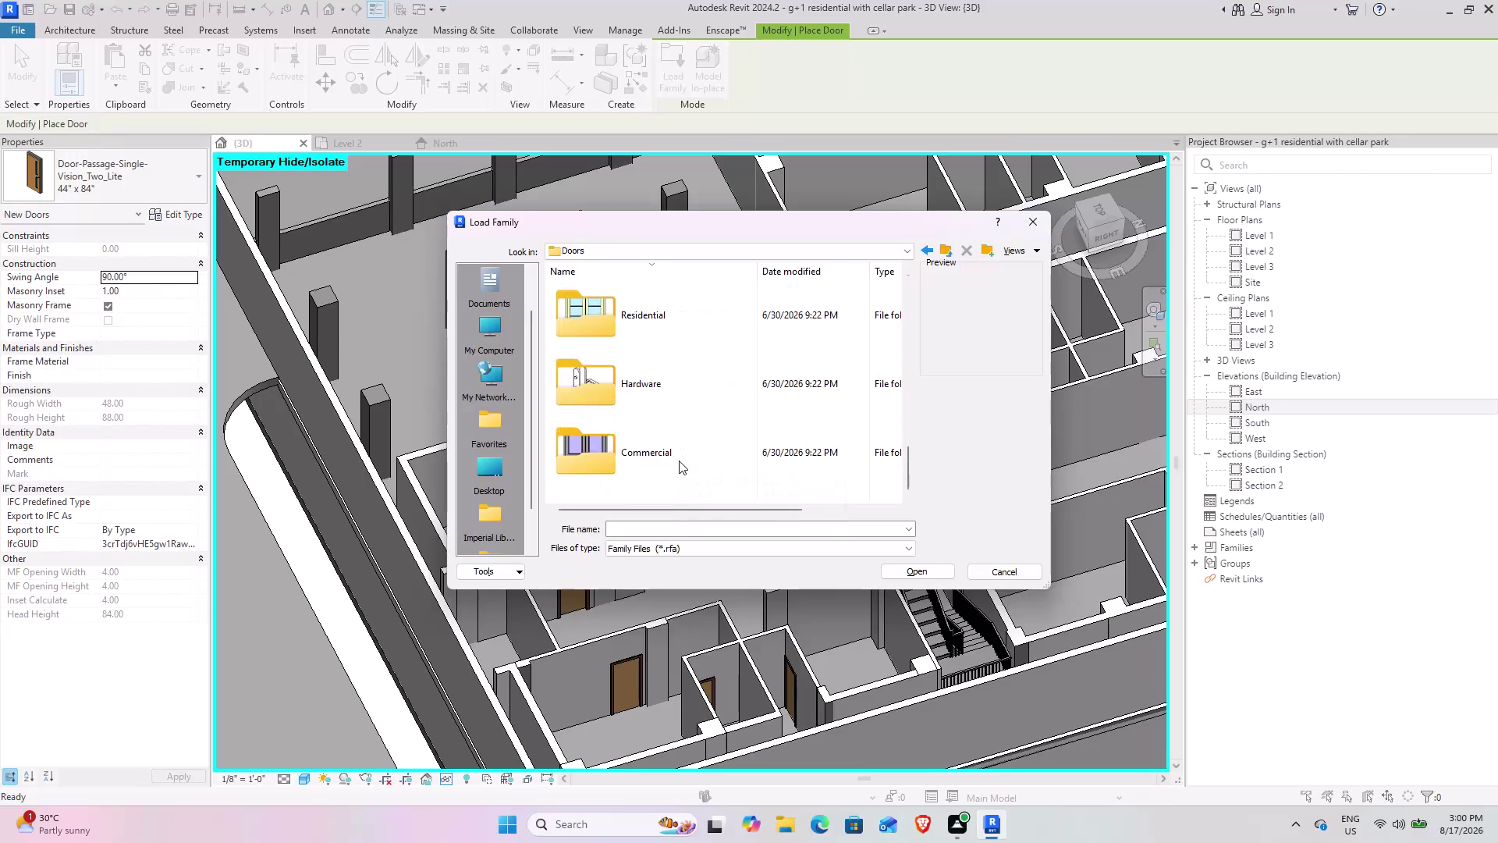
Load Door-Exterior-Single-Entry-Half Flat Glass-Wood_Clad.rfa from the Doors > Residential folder.
scroll(down, 3)
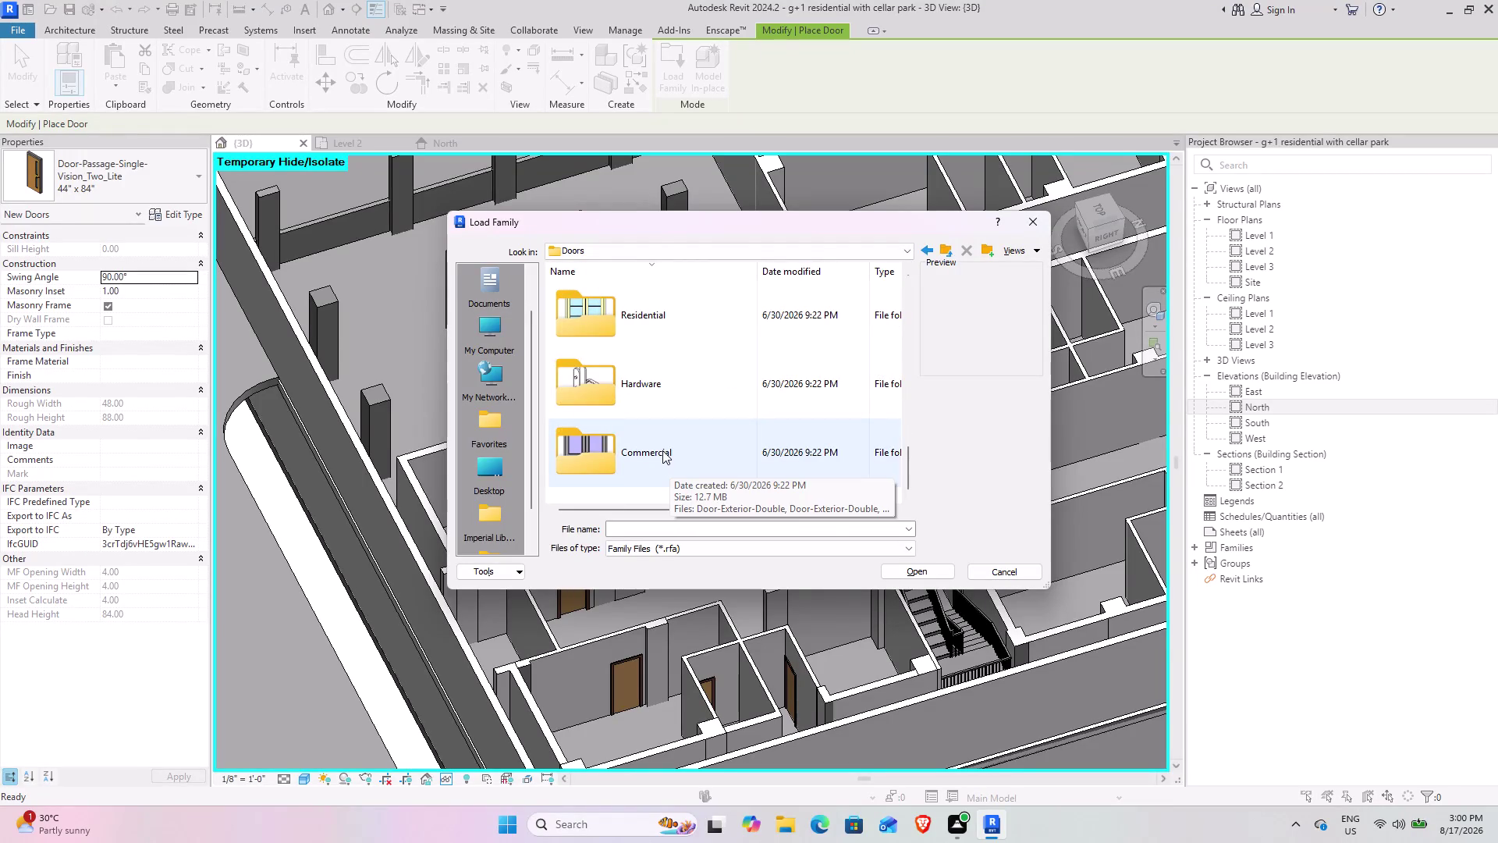
double_click(659, 287)
scroll(up, 3)
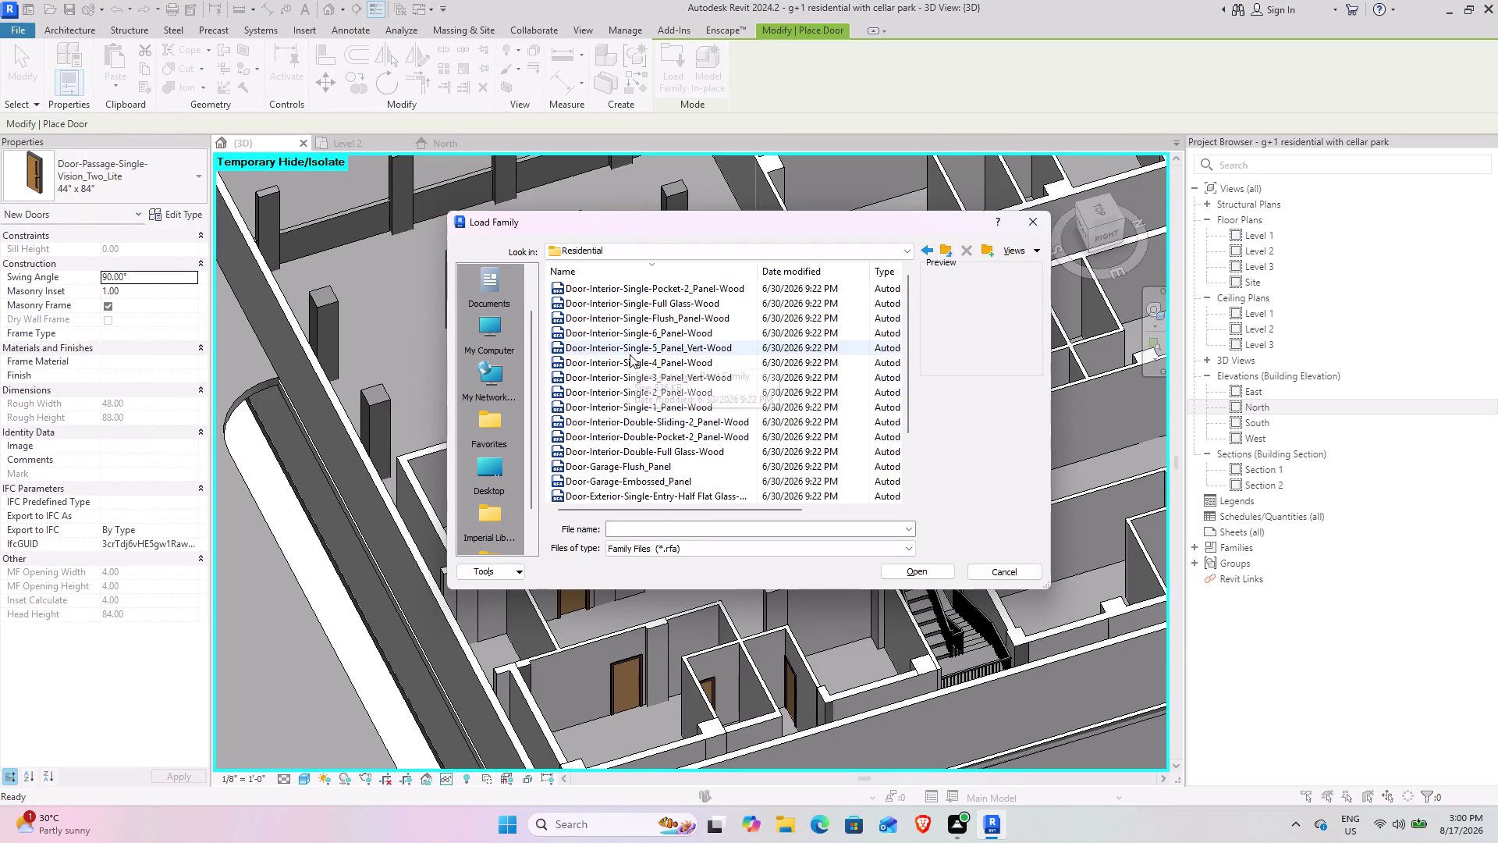
scroll(up, 3)
scroll(up, 3)
scroll(up, 3)
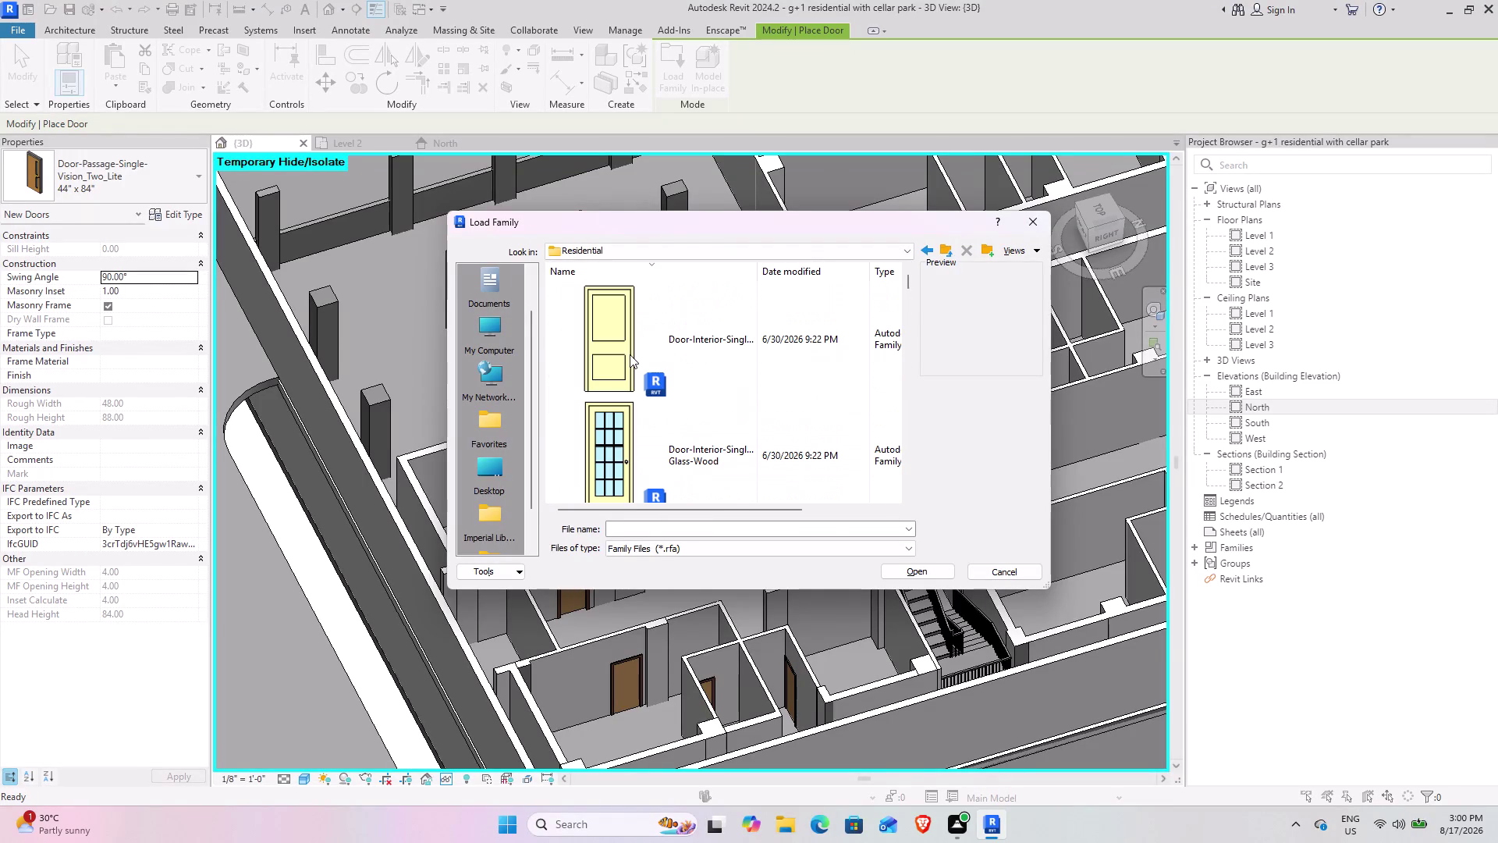
scroll(down, 3)
scroll(down, 3)
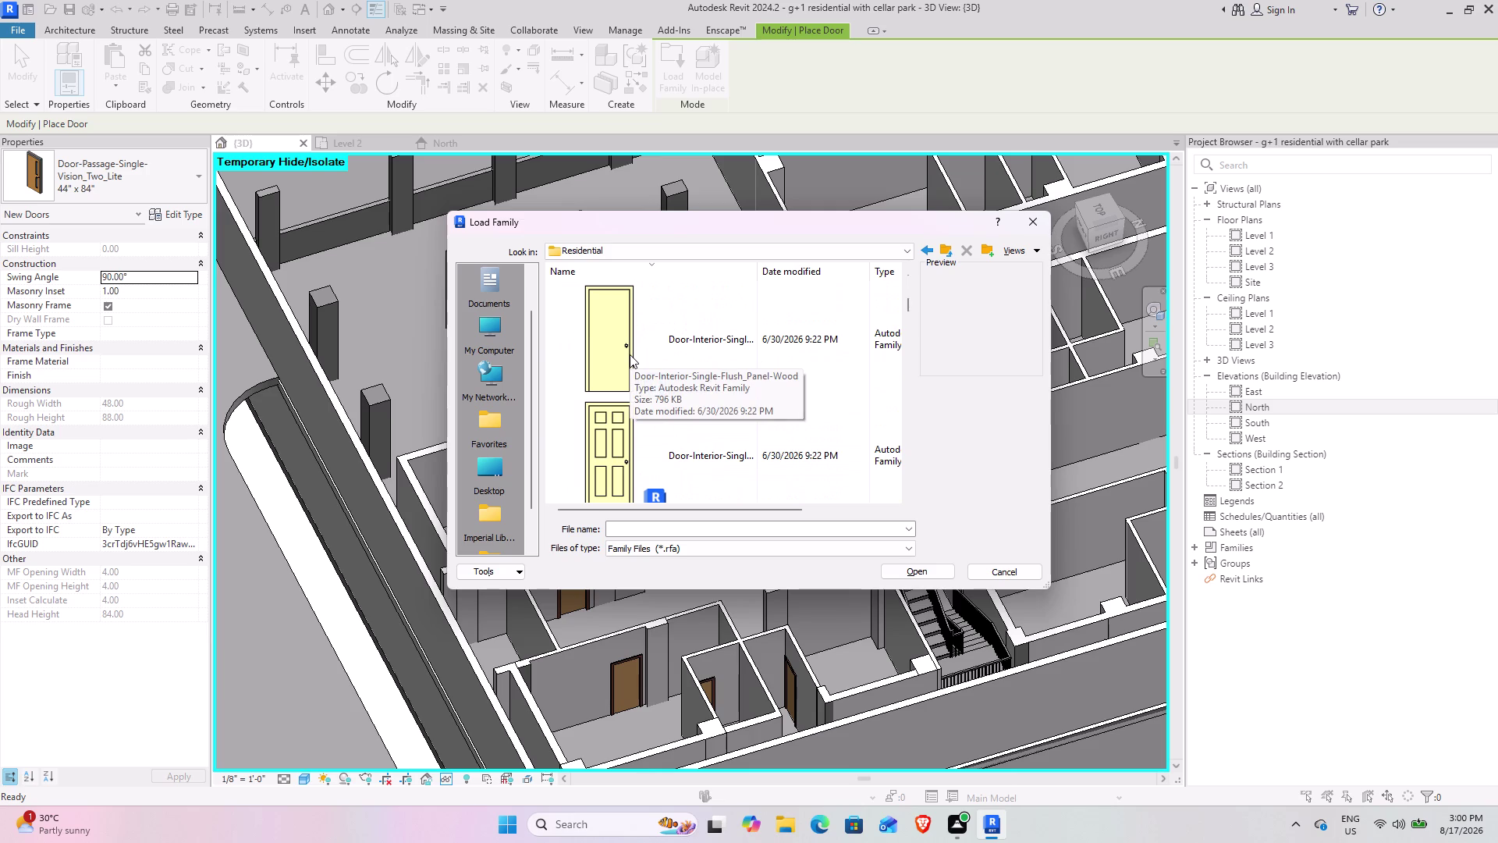
scroll(down, 3)
scroll(down, 3)
scroll(down, 3)
scroll(down, 3)
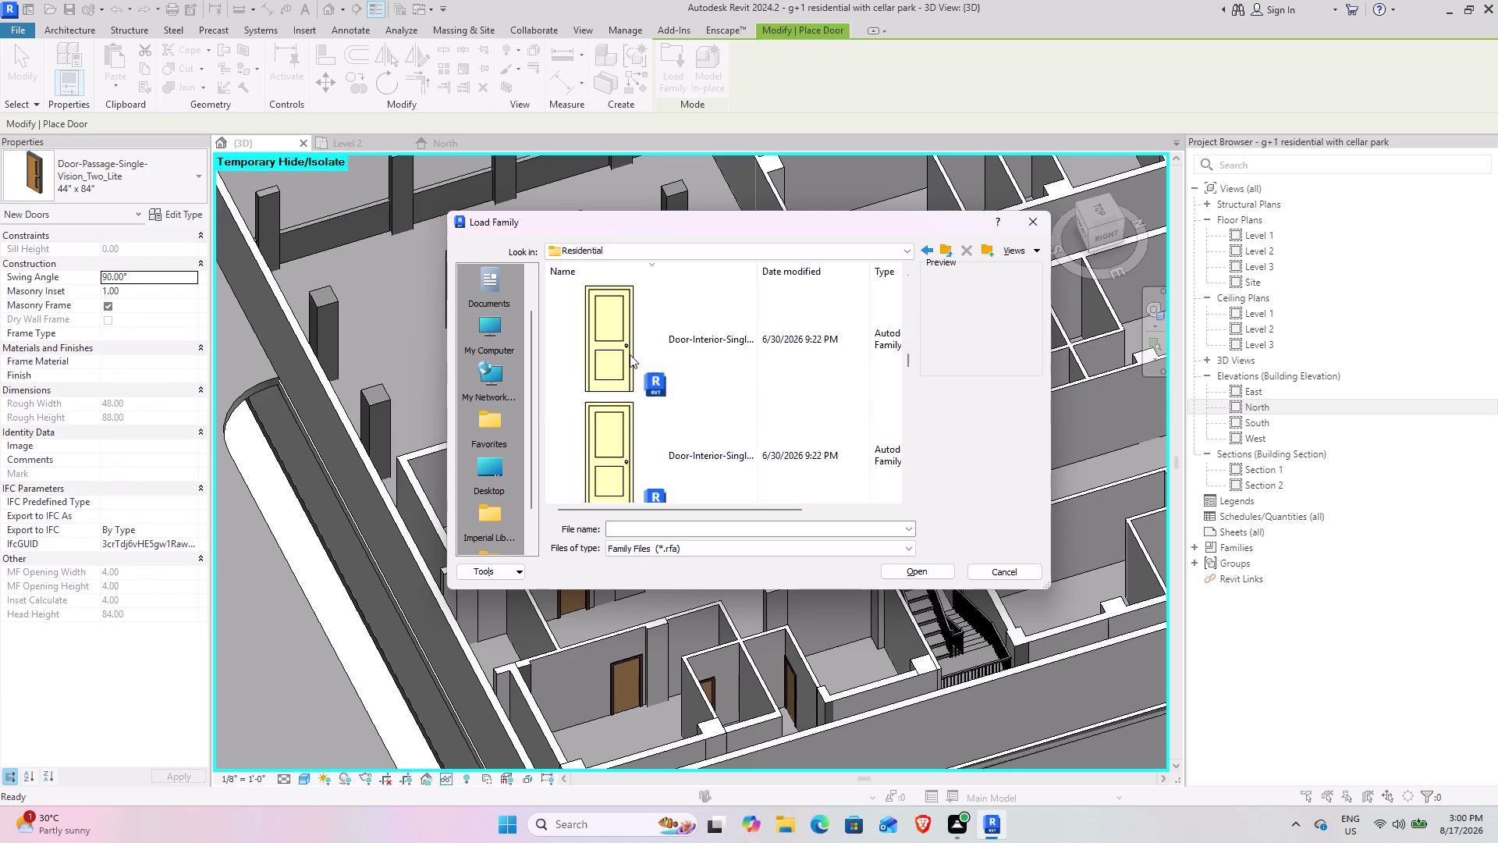
scroll(down, 3)
scroll(down, 3)
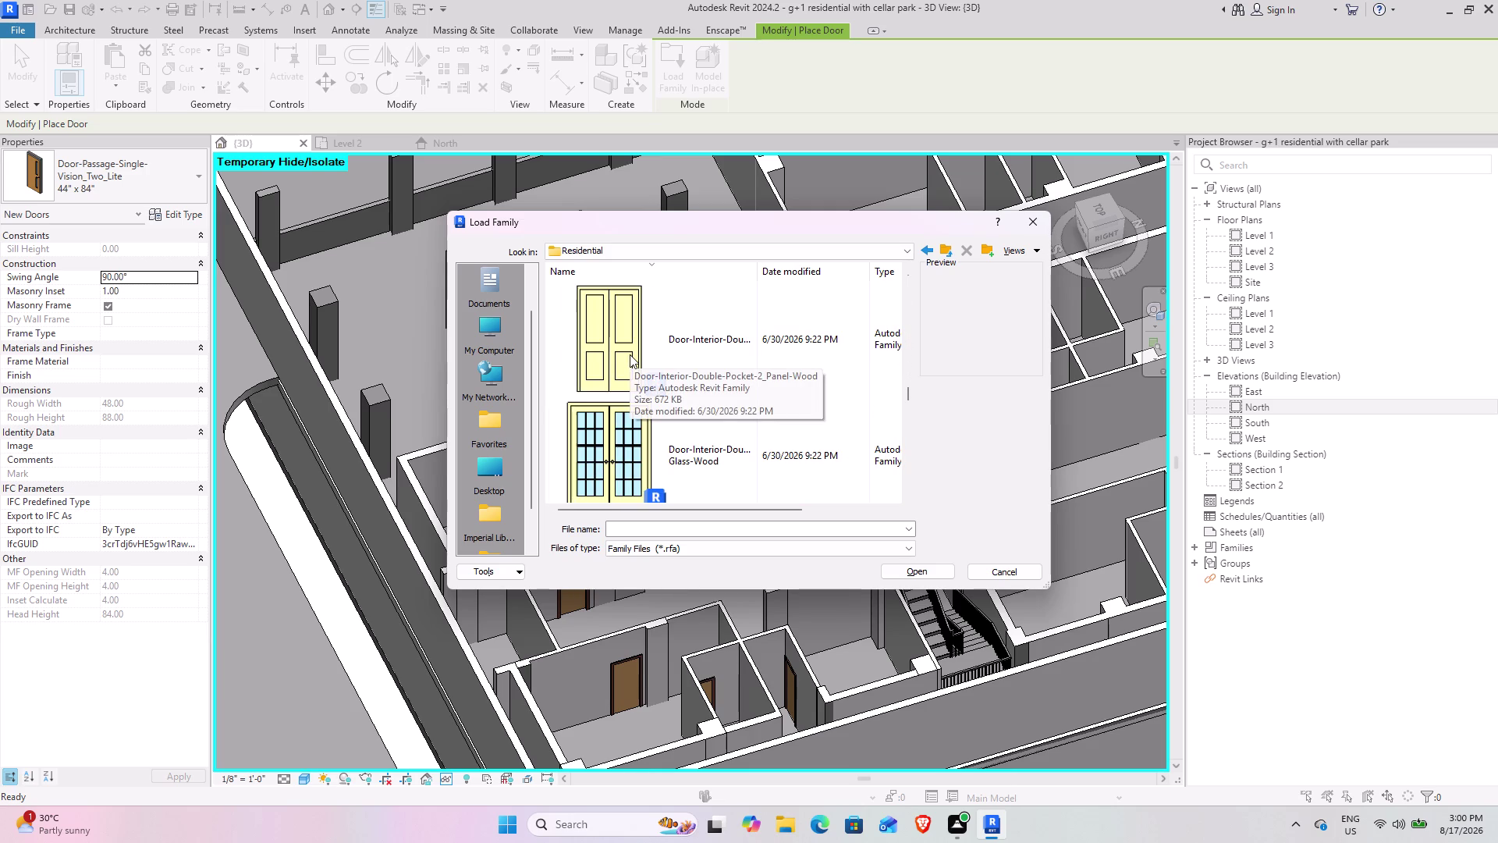
scroll(down, 3)
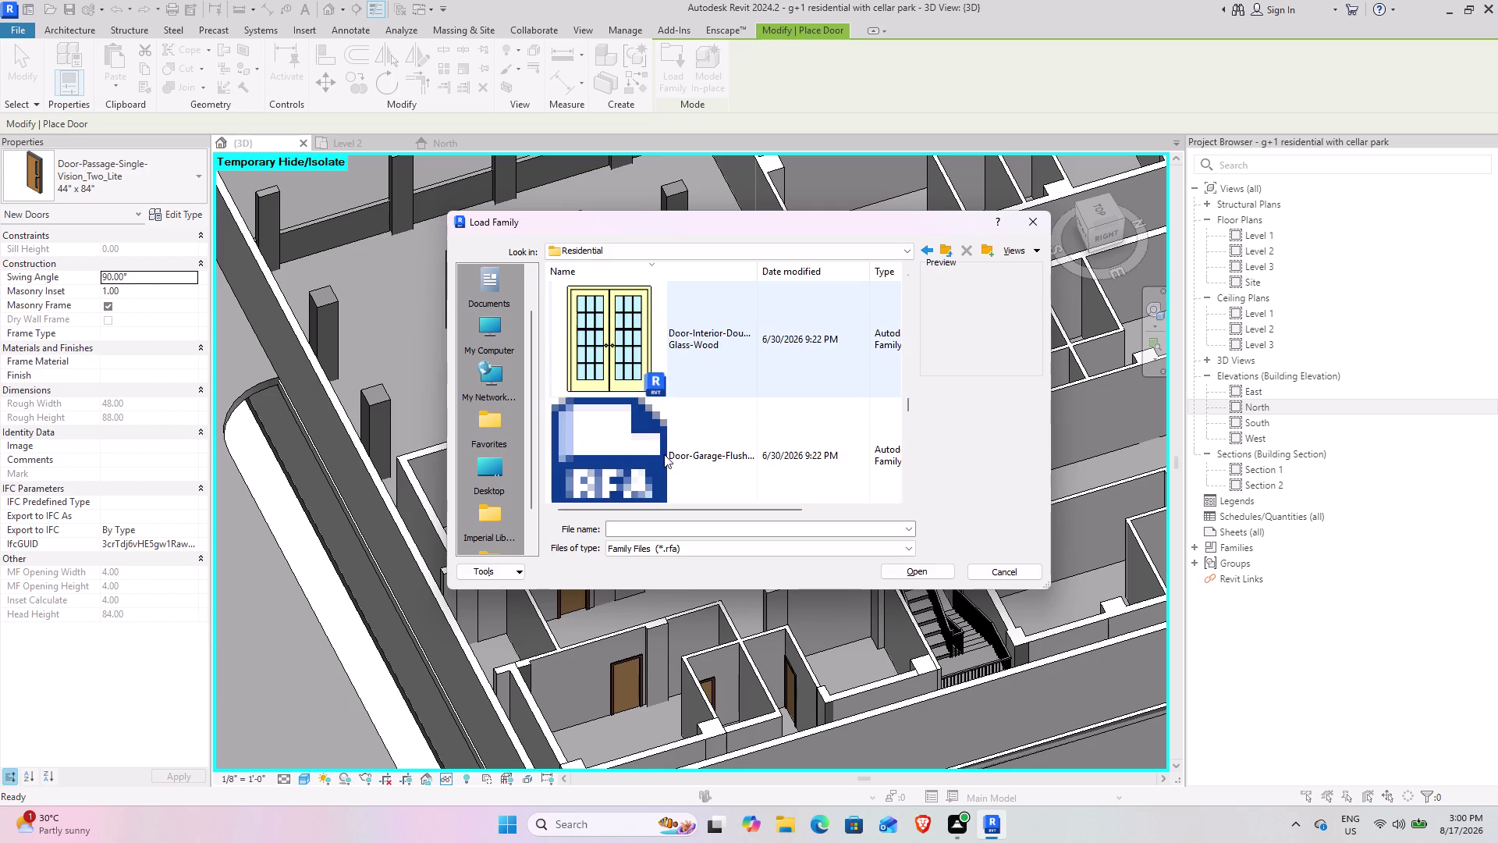
scroll(down, 3)
scroll(down, 3)
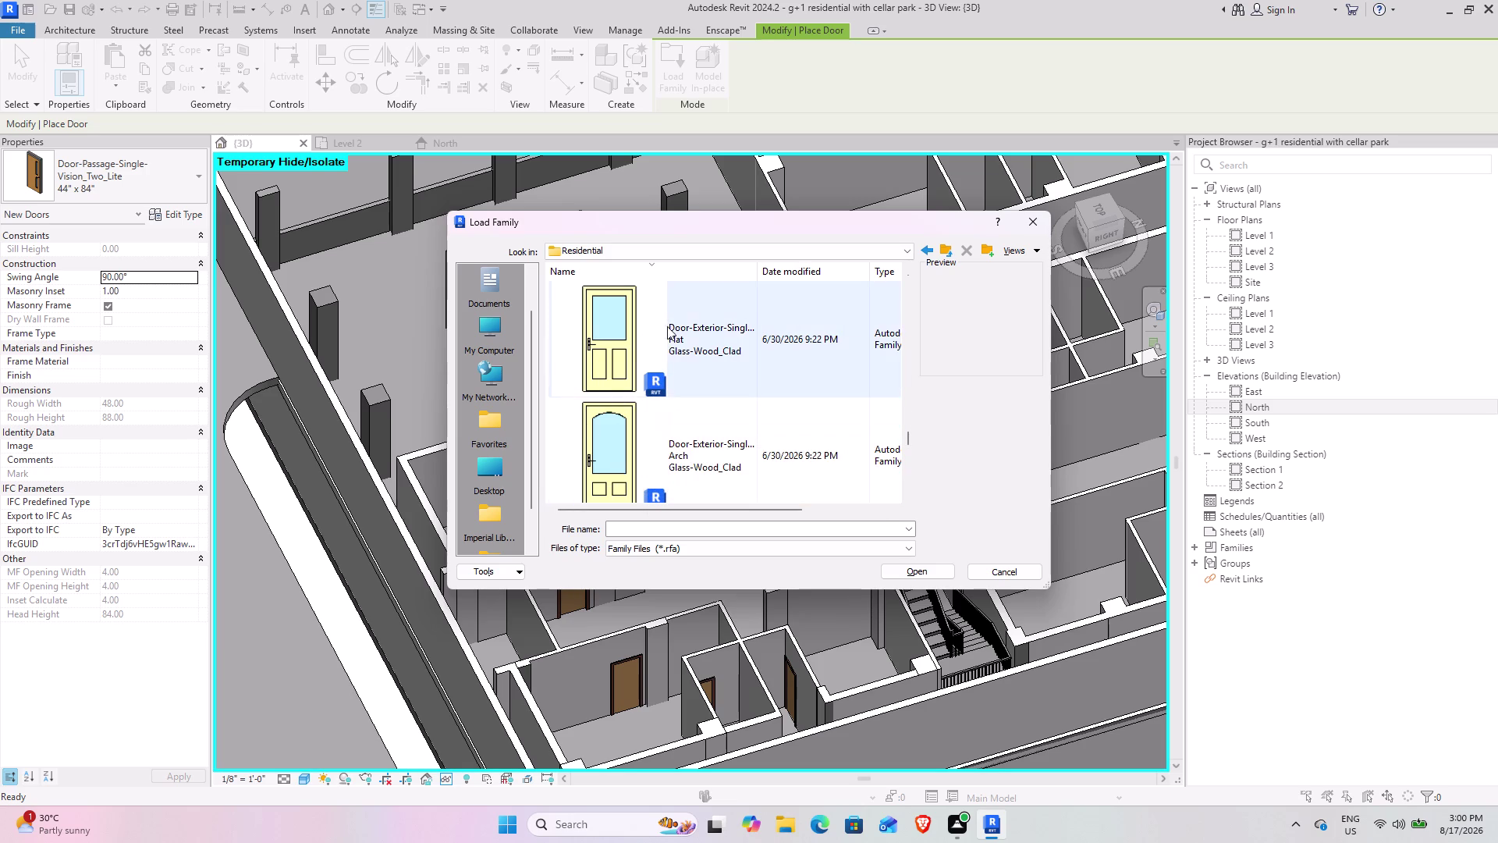
scroll(down, 3)
scroll(up, 3)
click(647, 345)
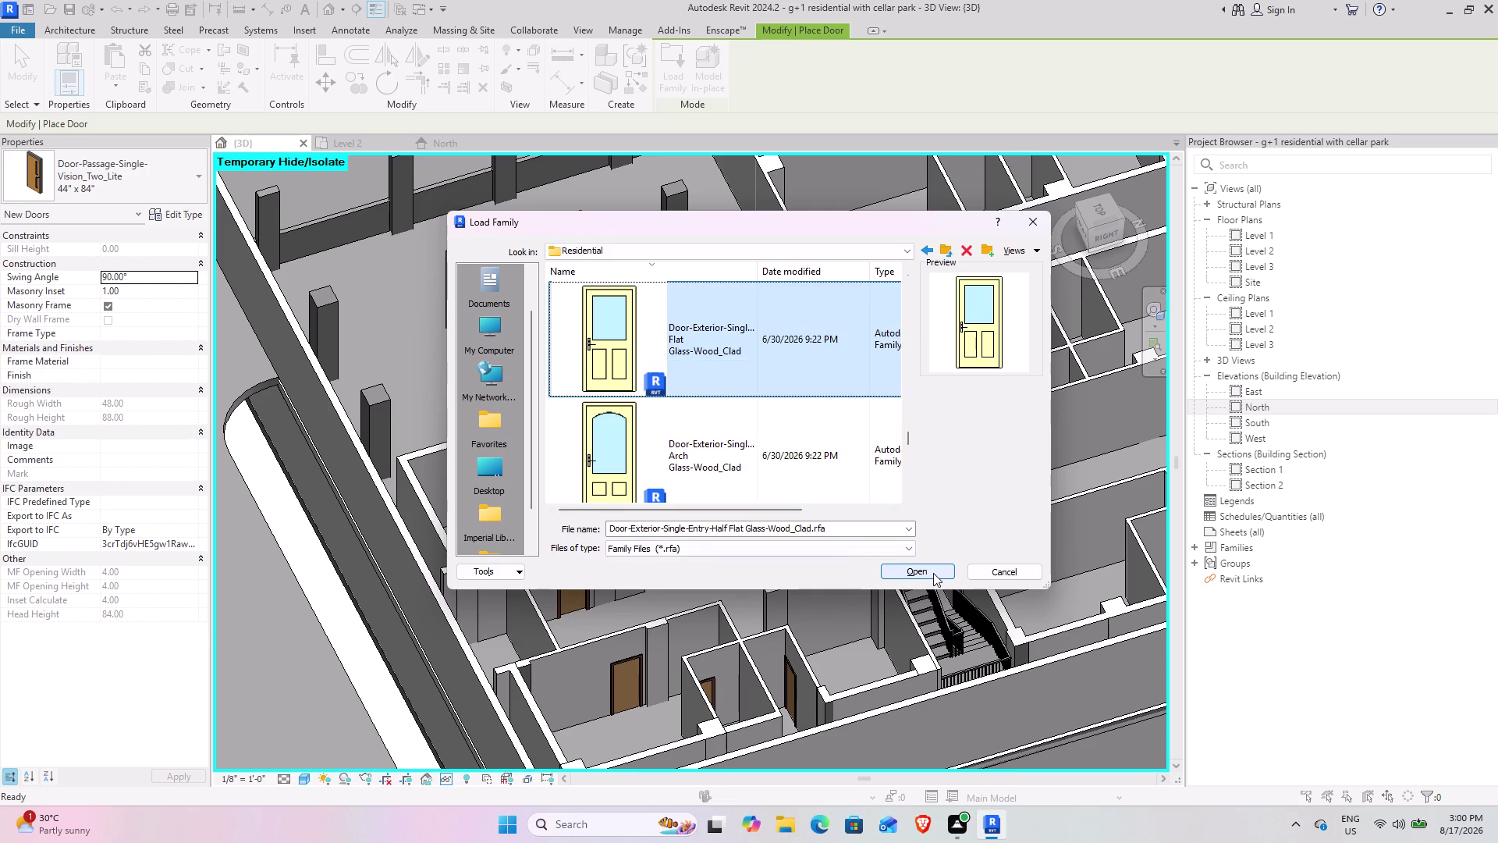
click(934, 573)
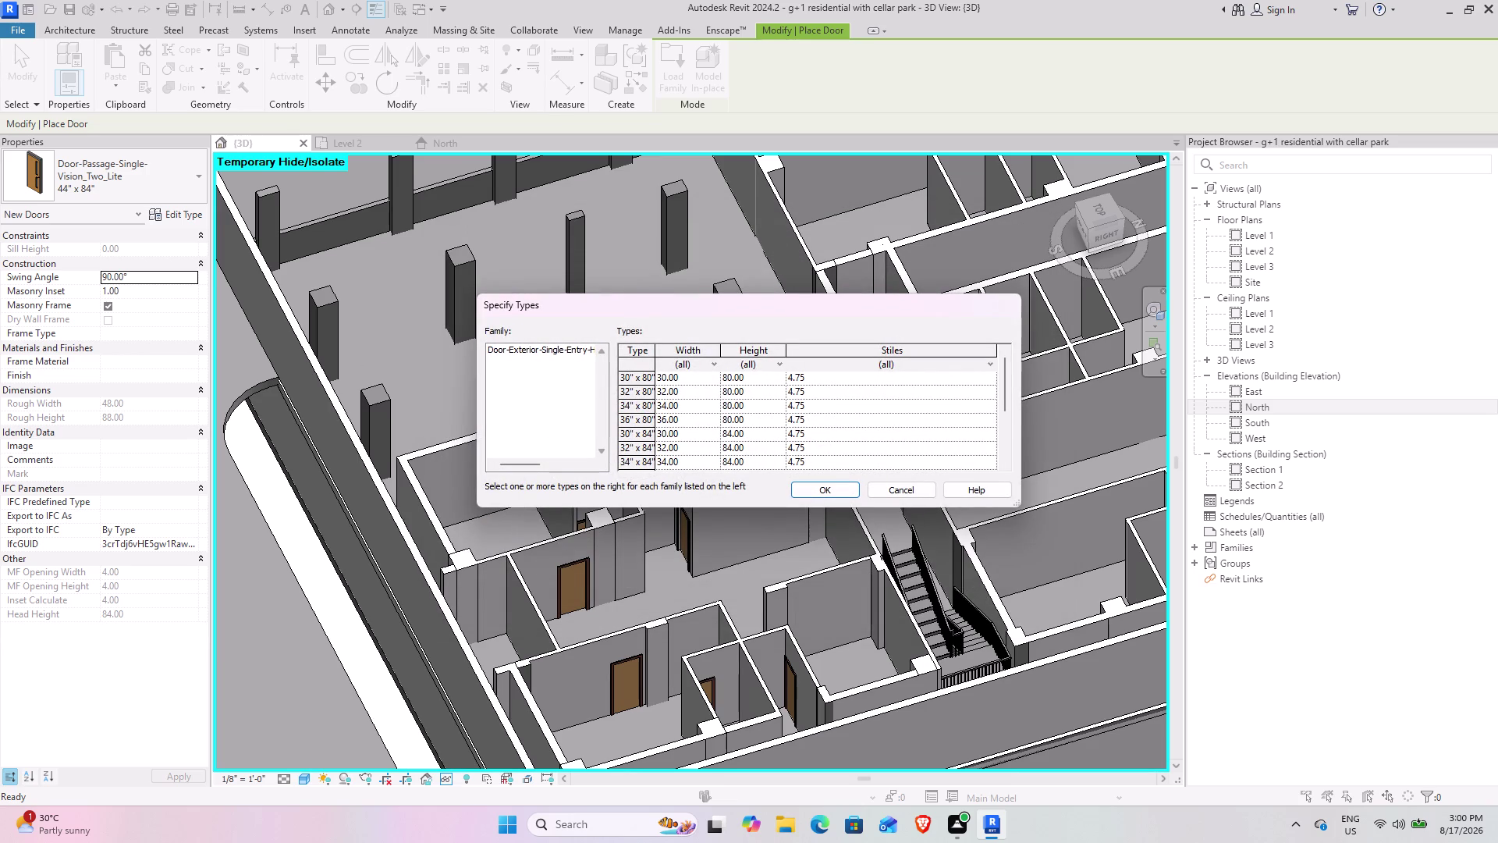
Choose the 36" x 96" type in Specify Types and confirm the load.
scroll(up, 3)
scroll(down, 3)
scroll(up, 3)
scroll(down, 3)
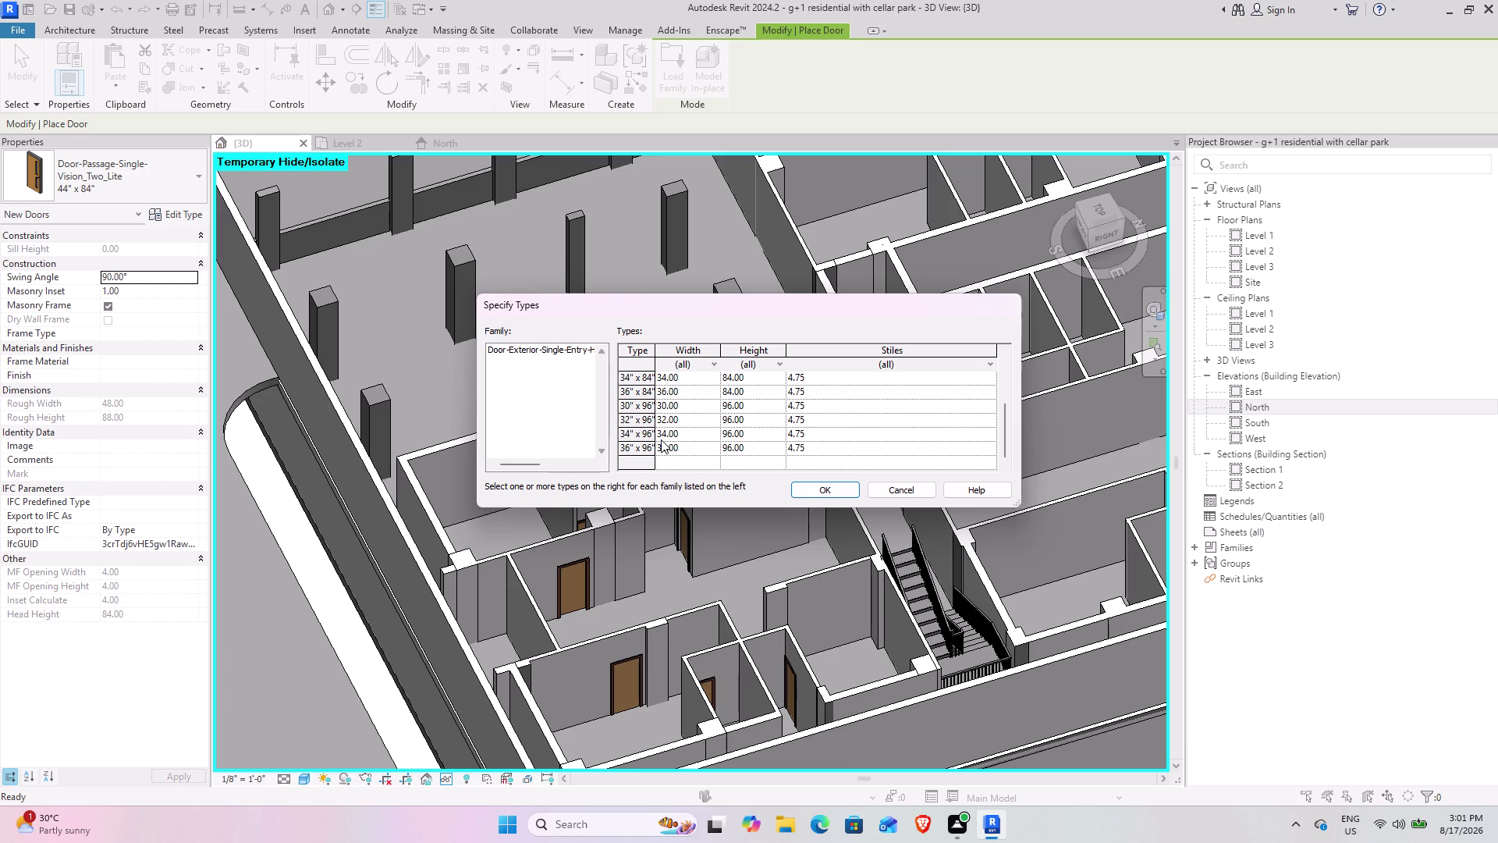
click(639, 447)
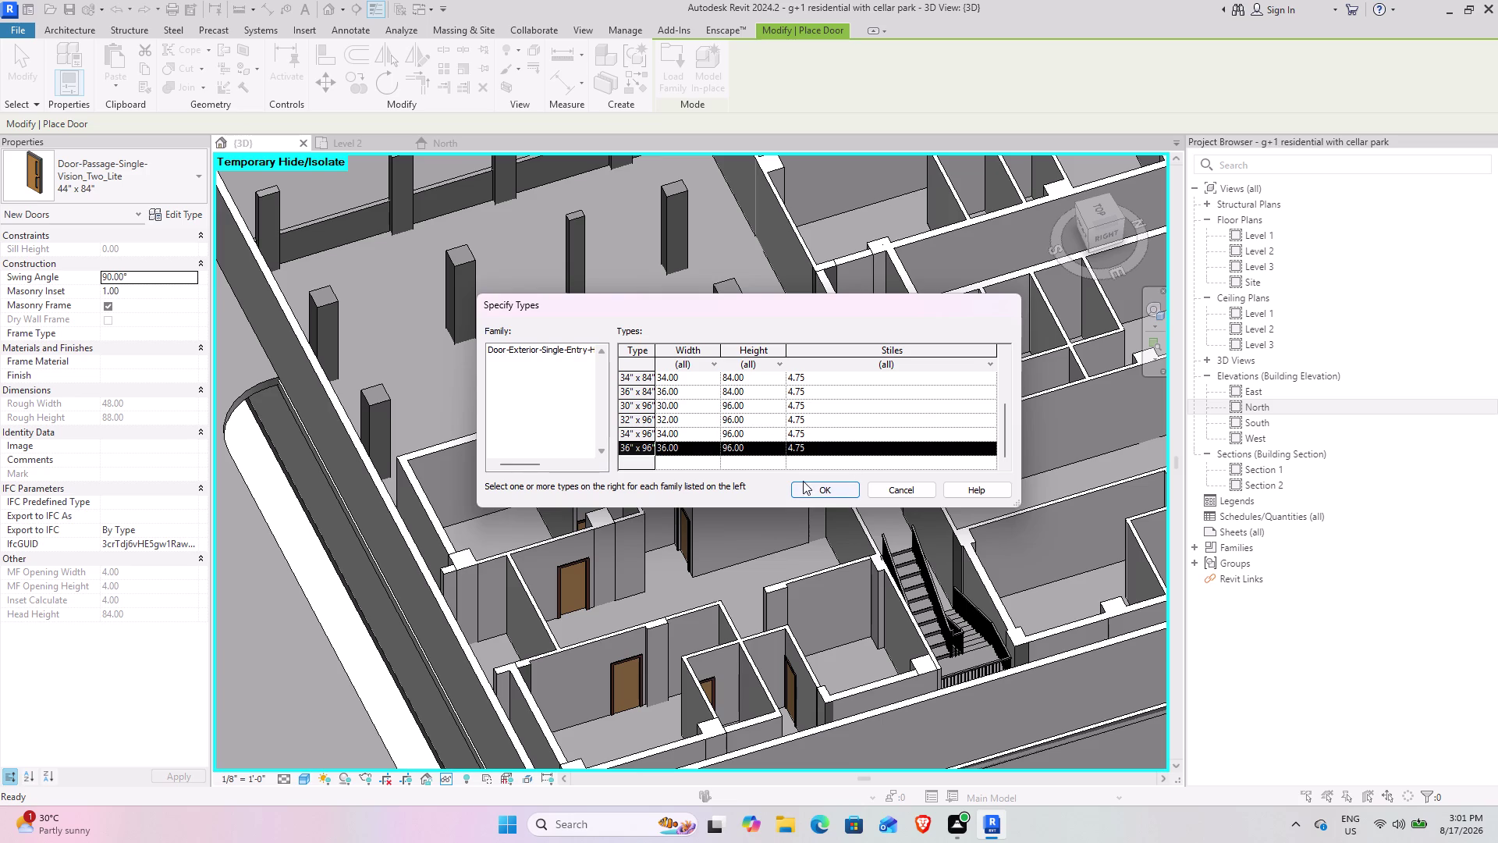
click(808, 486)
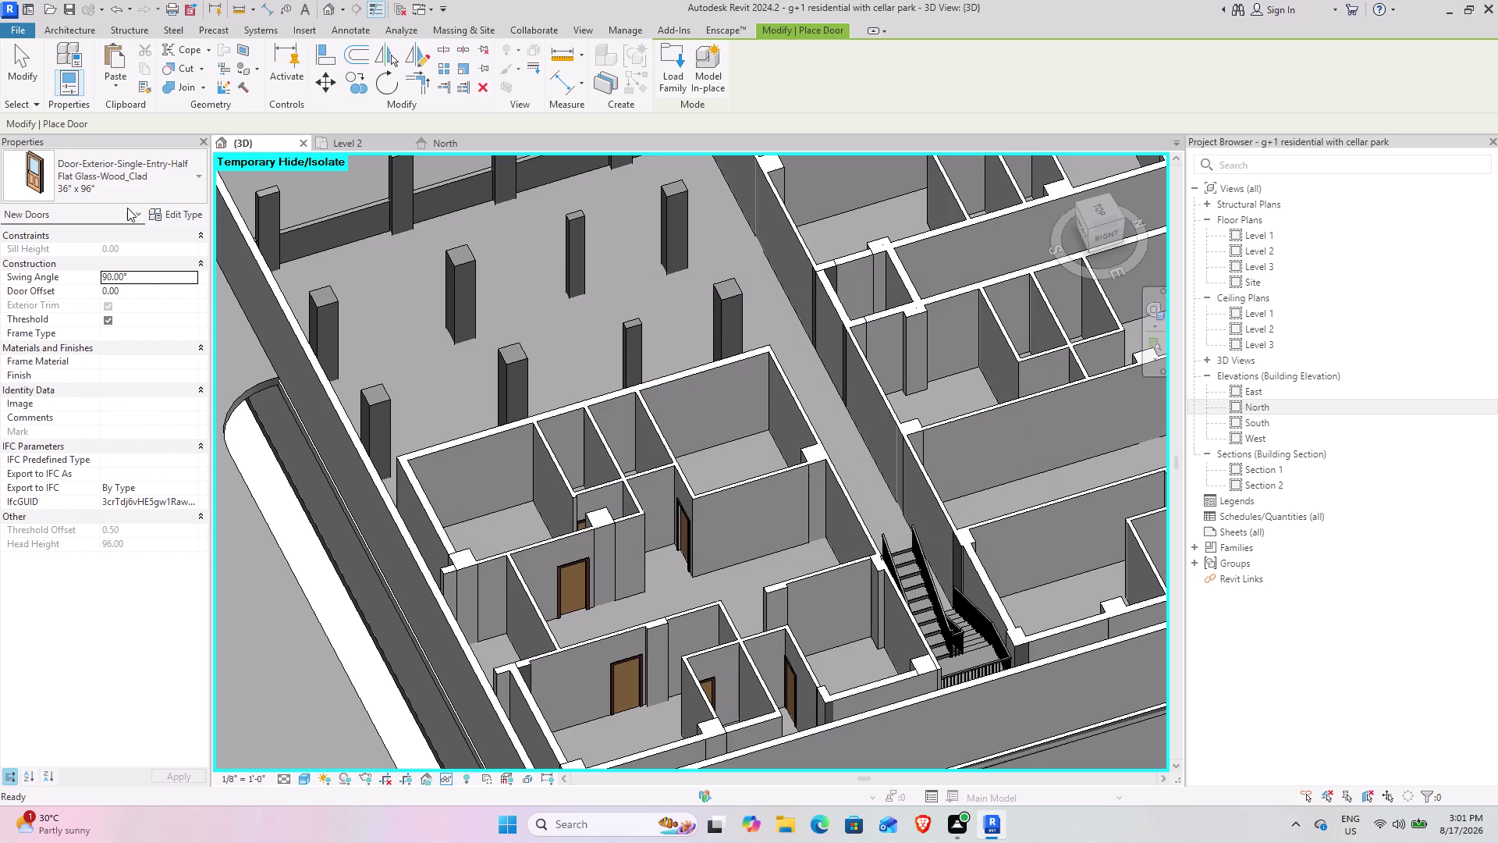
Duplicate the door type and name the copy 44" x 96".
click(170, 213)
click(1059, 254)
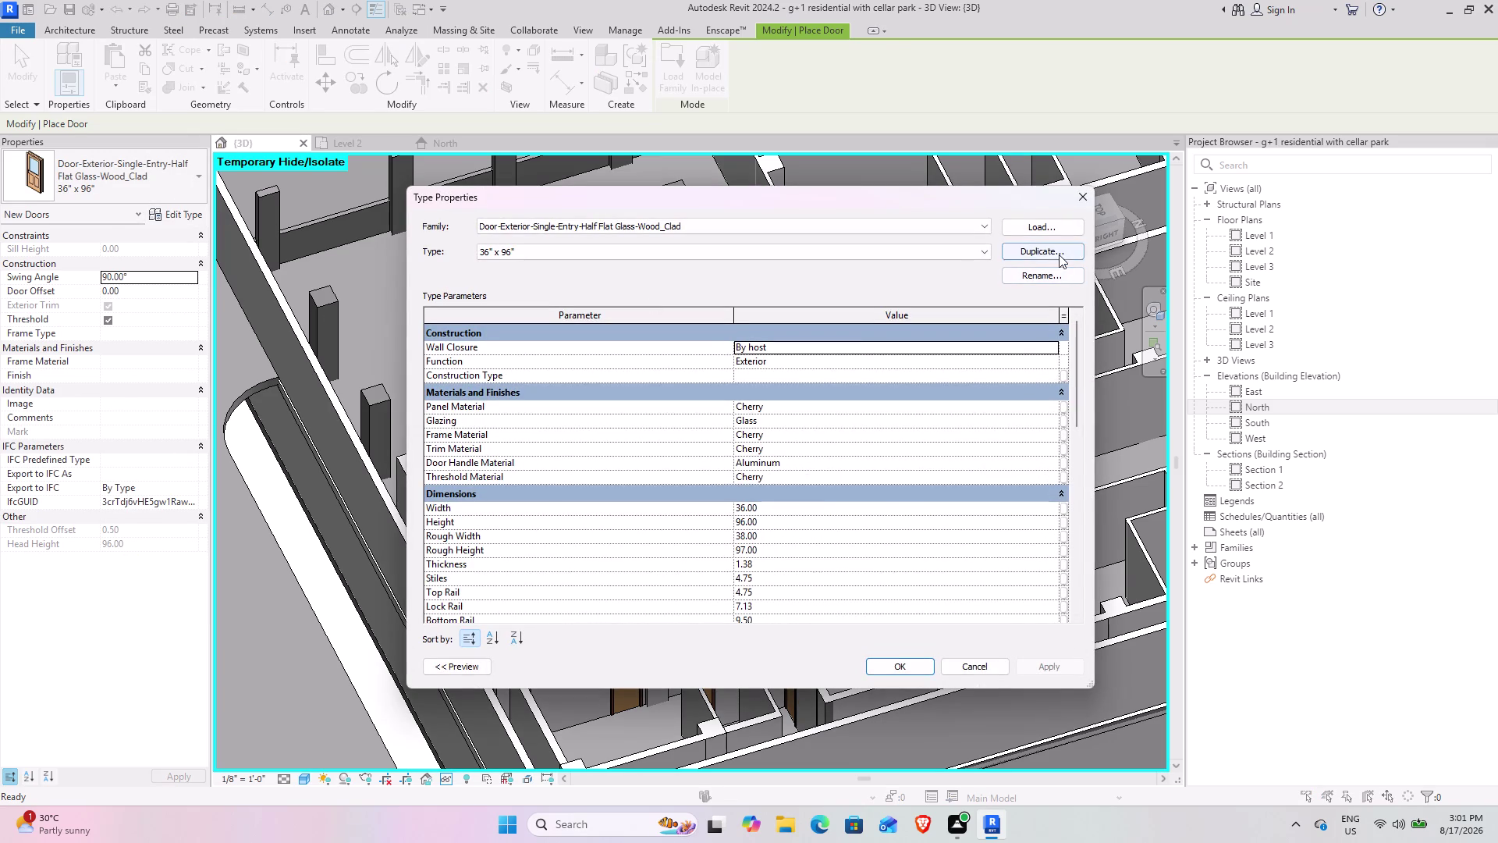
click(748, 432)
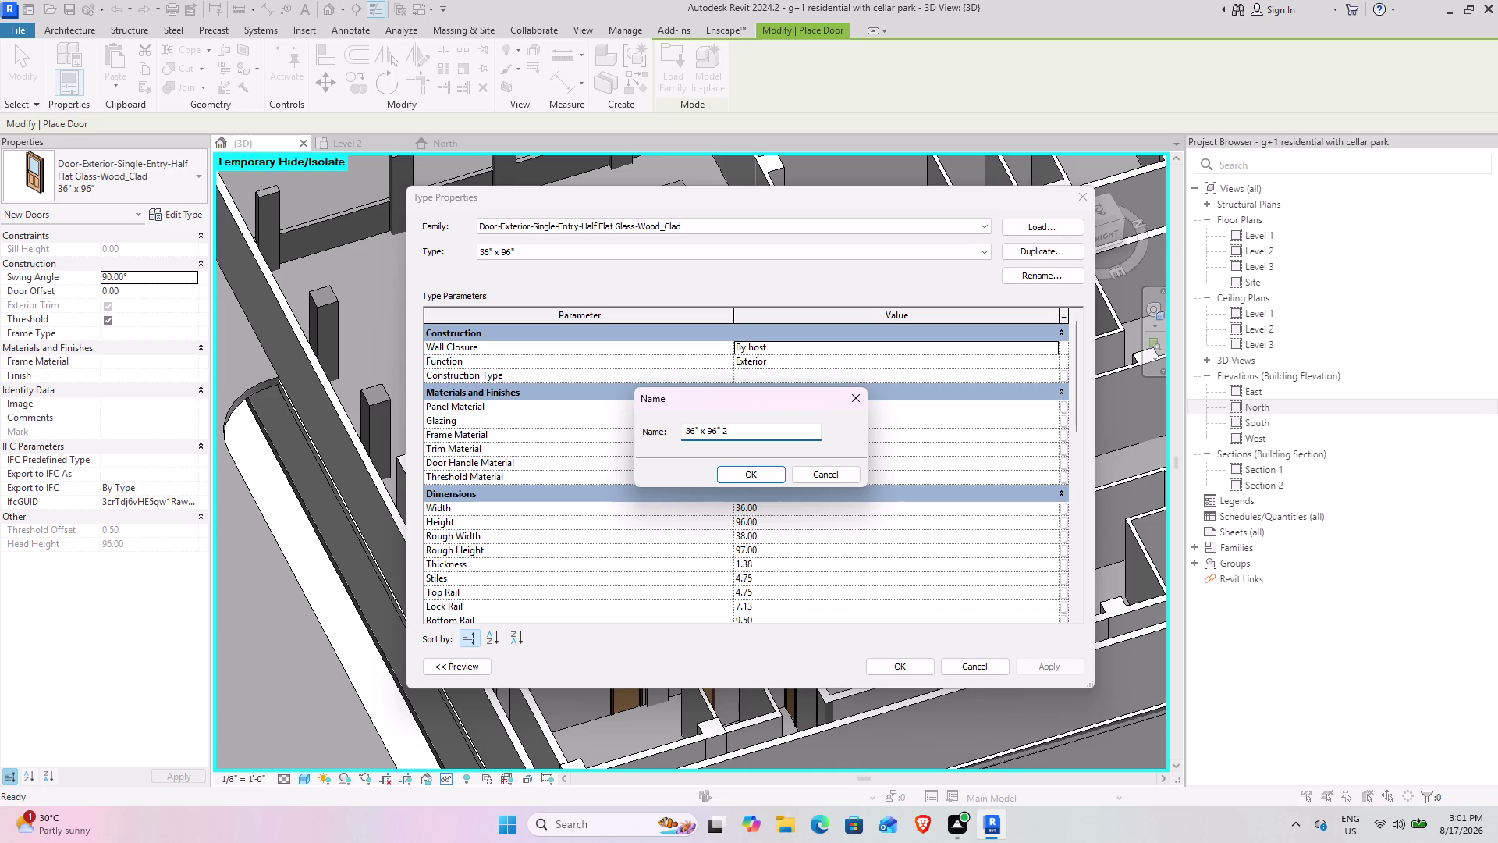
key(BackSpace)
click(691, 433)
key(BackSpace)
key(Delete)
text(44)
key(Return)
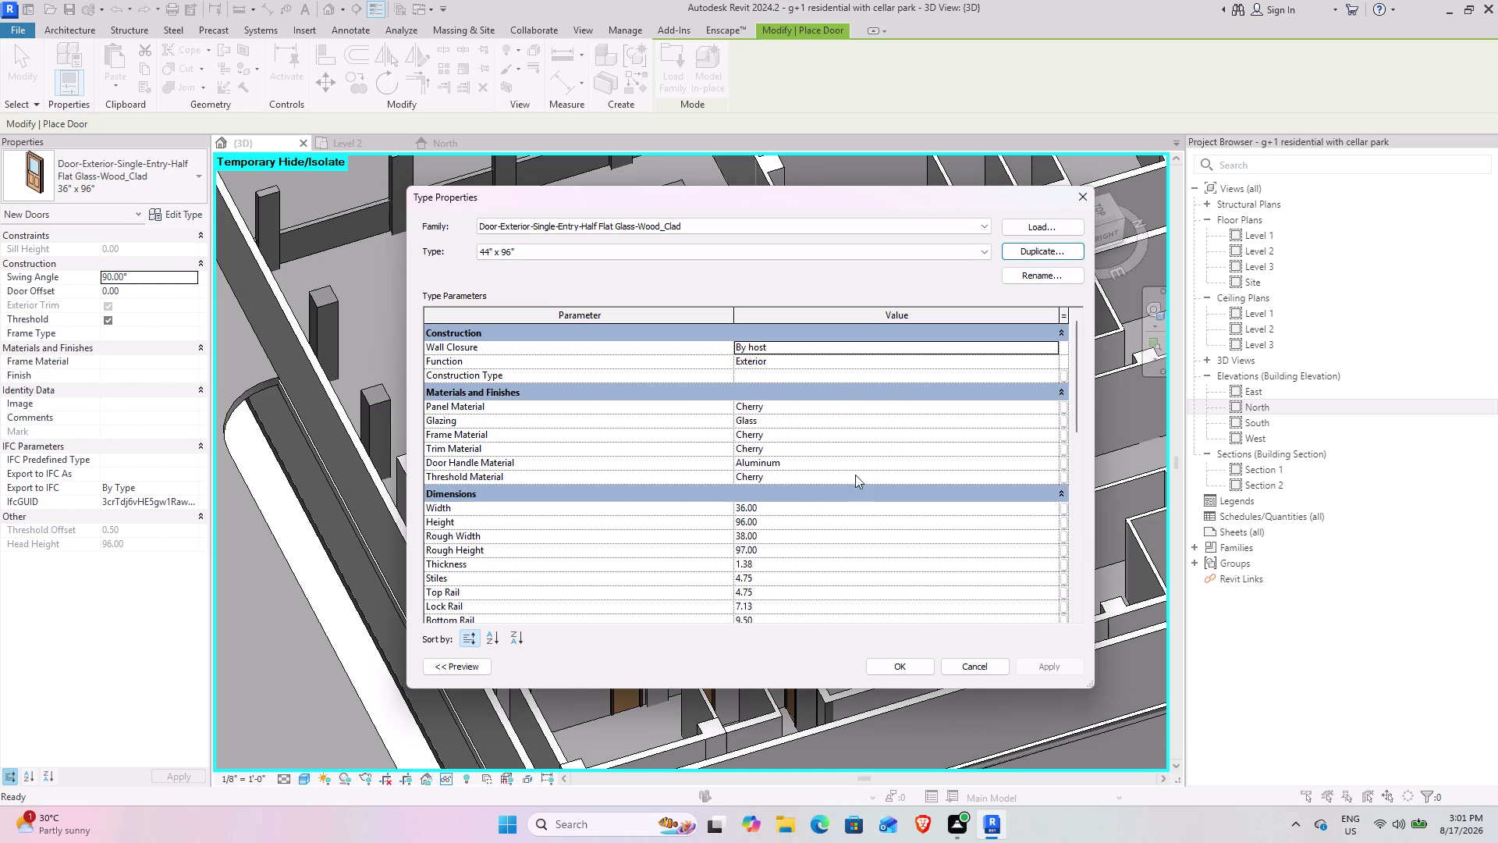
Set the new type's Width to 44 and accept the type properties.
click(778, 511)
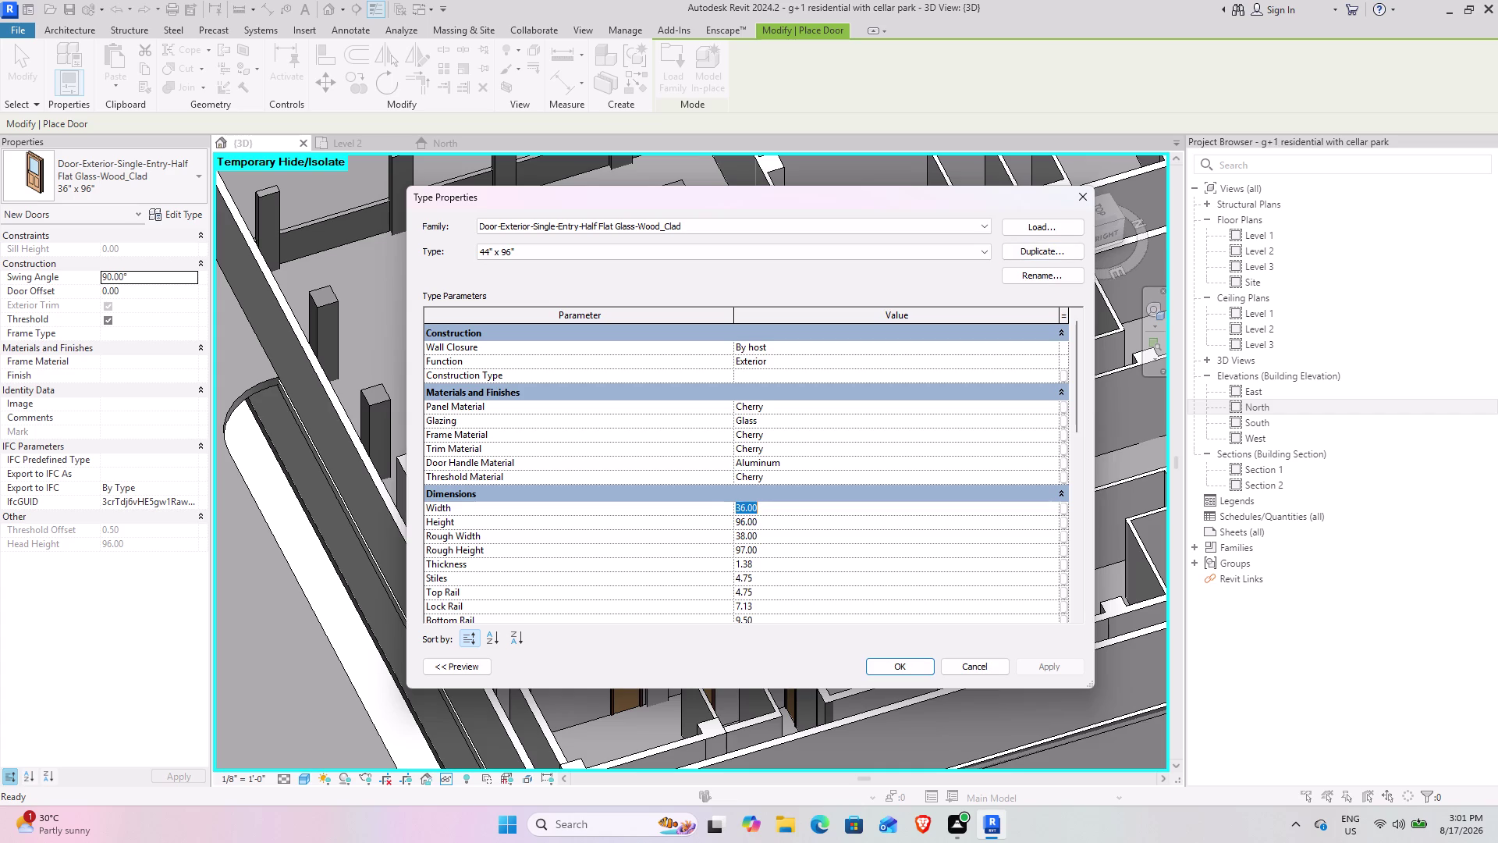
text(44)
key(Return)
click(1050, 668)
click(910, 666)
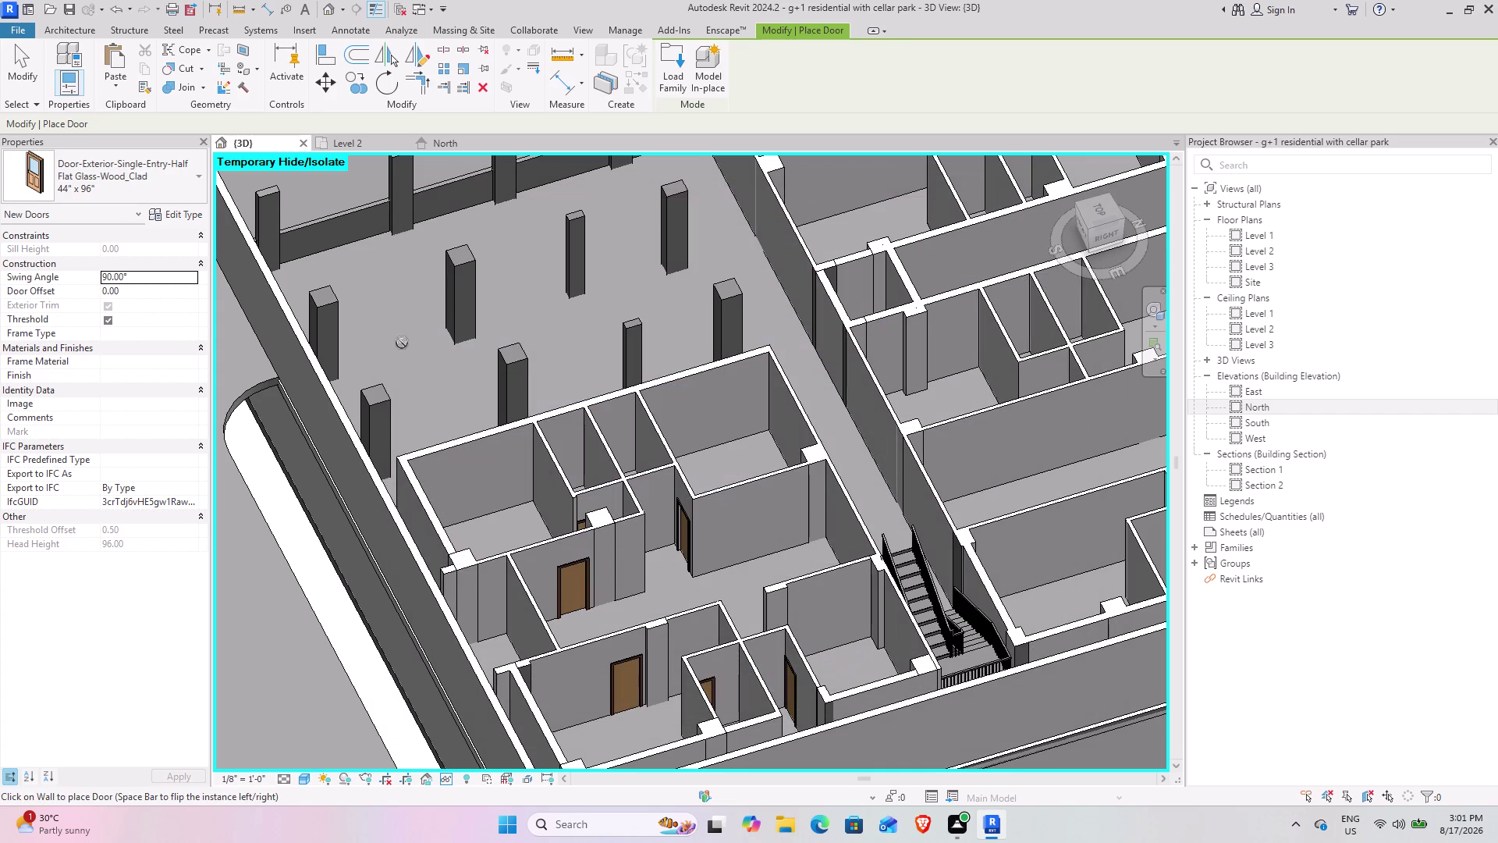
On the Level 2 plan, place a flipped 44" x 96" door at marker 02.
click(355, 140)
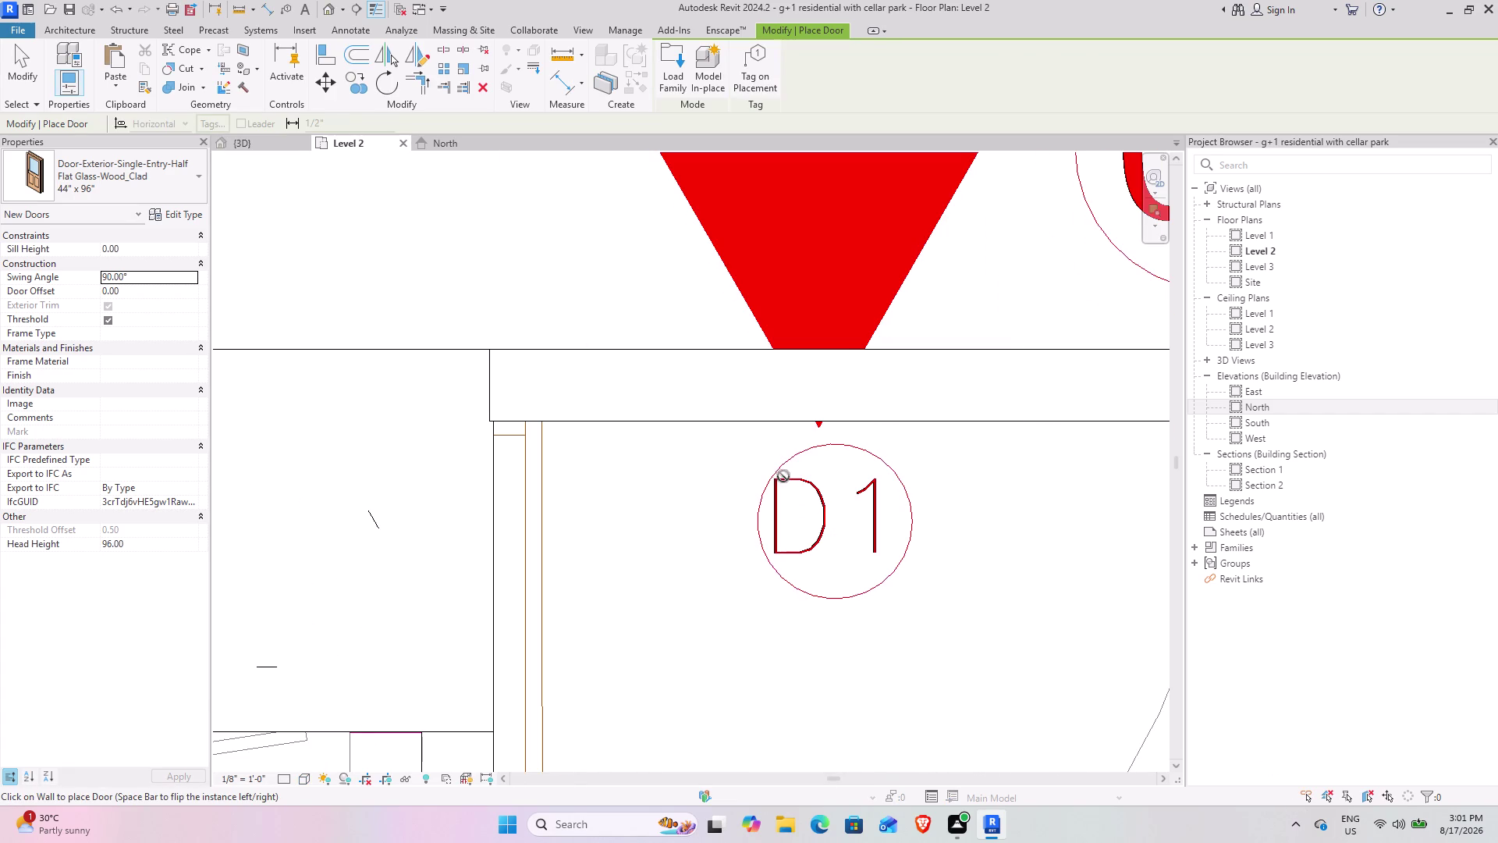
scroll(down, 3)
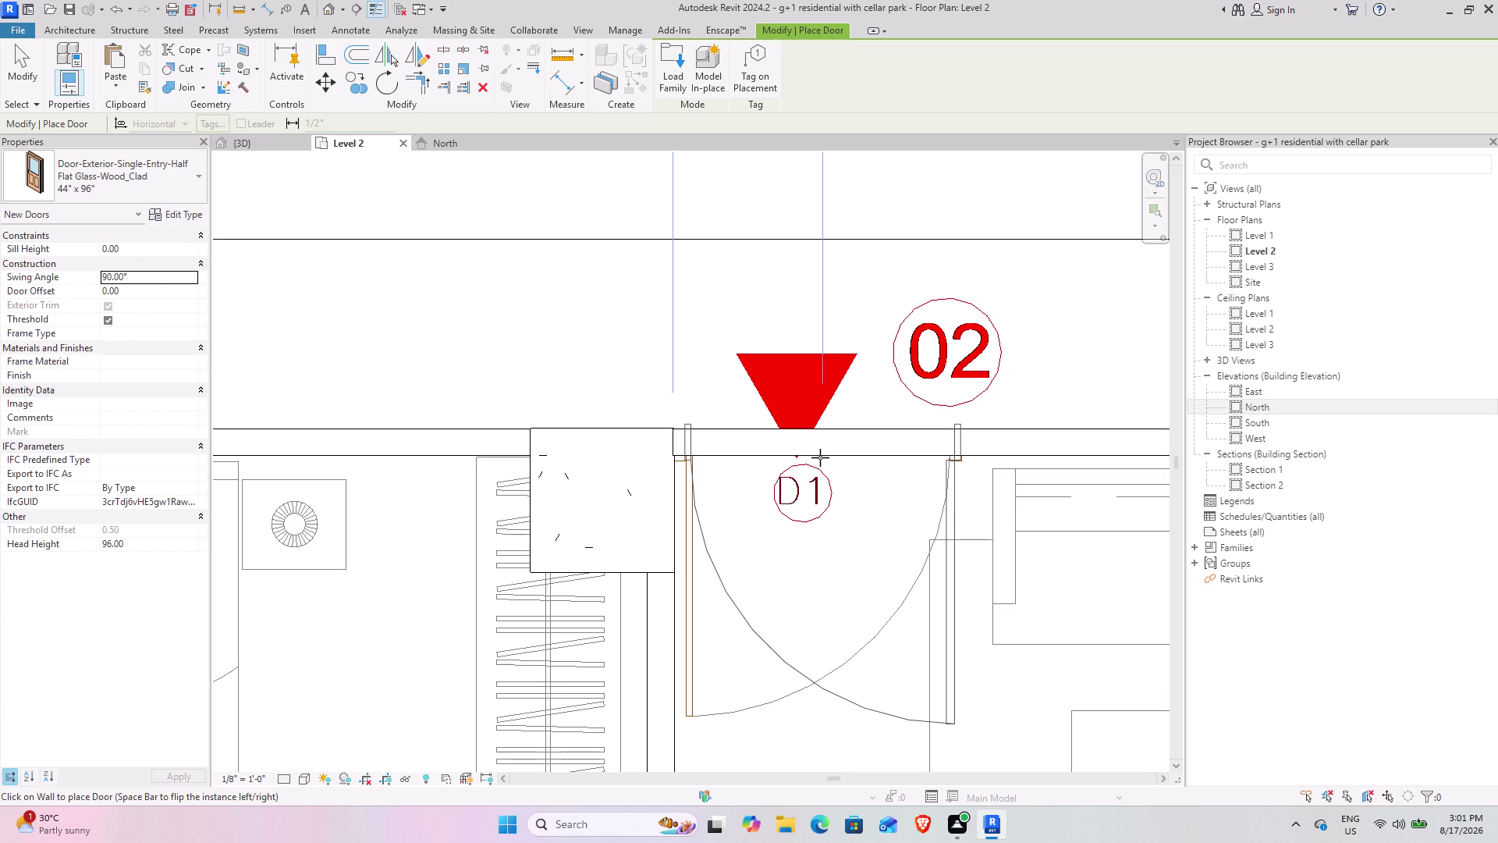
key(space)
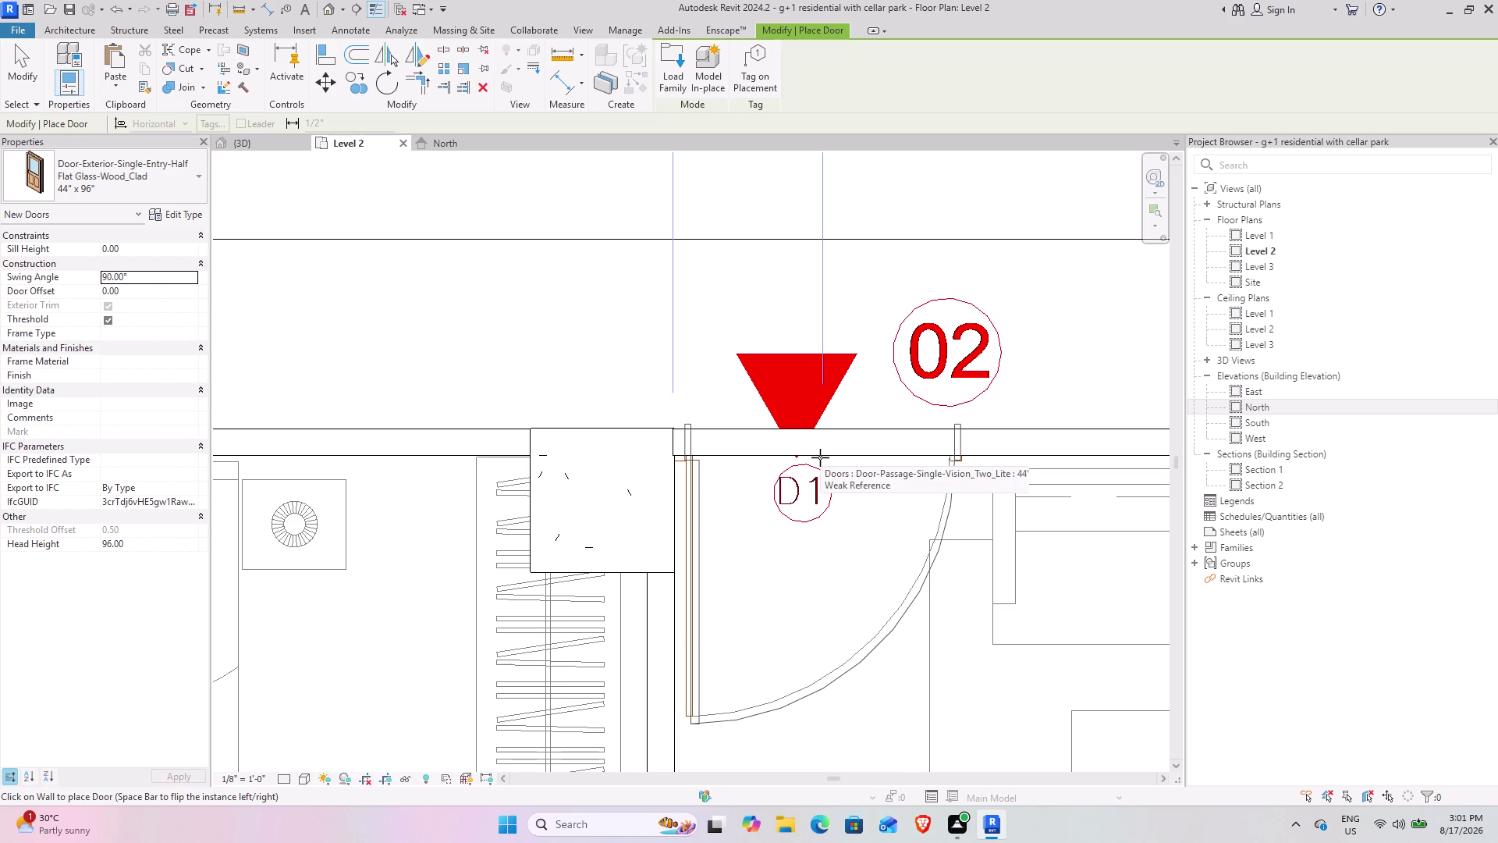
click(817, 456)
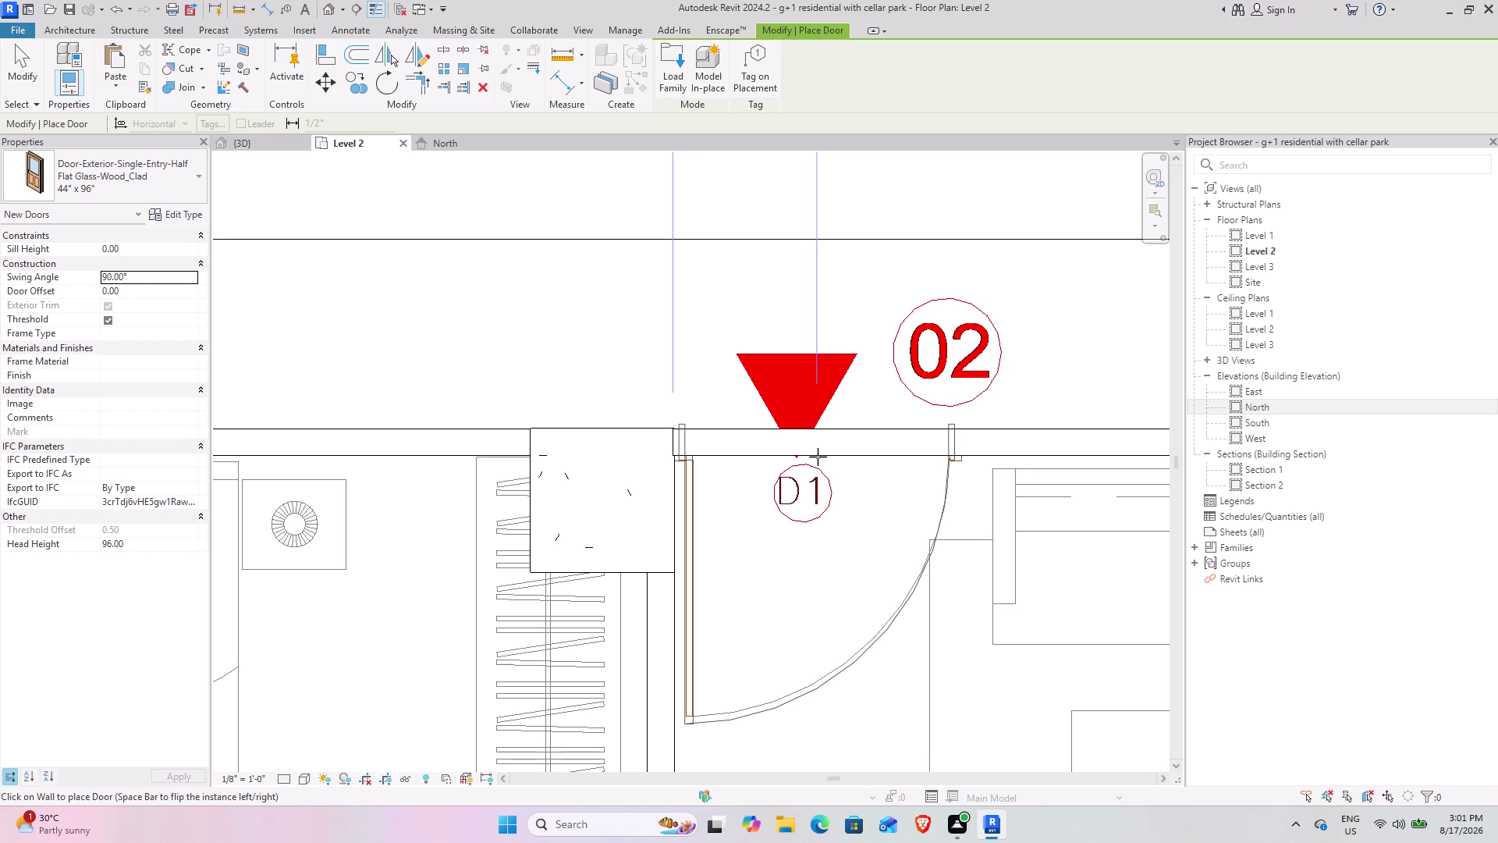
Place a flipped 44" x 96" door in the corridor's upper wall at marker 01.
scroll(down, 3)
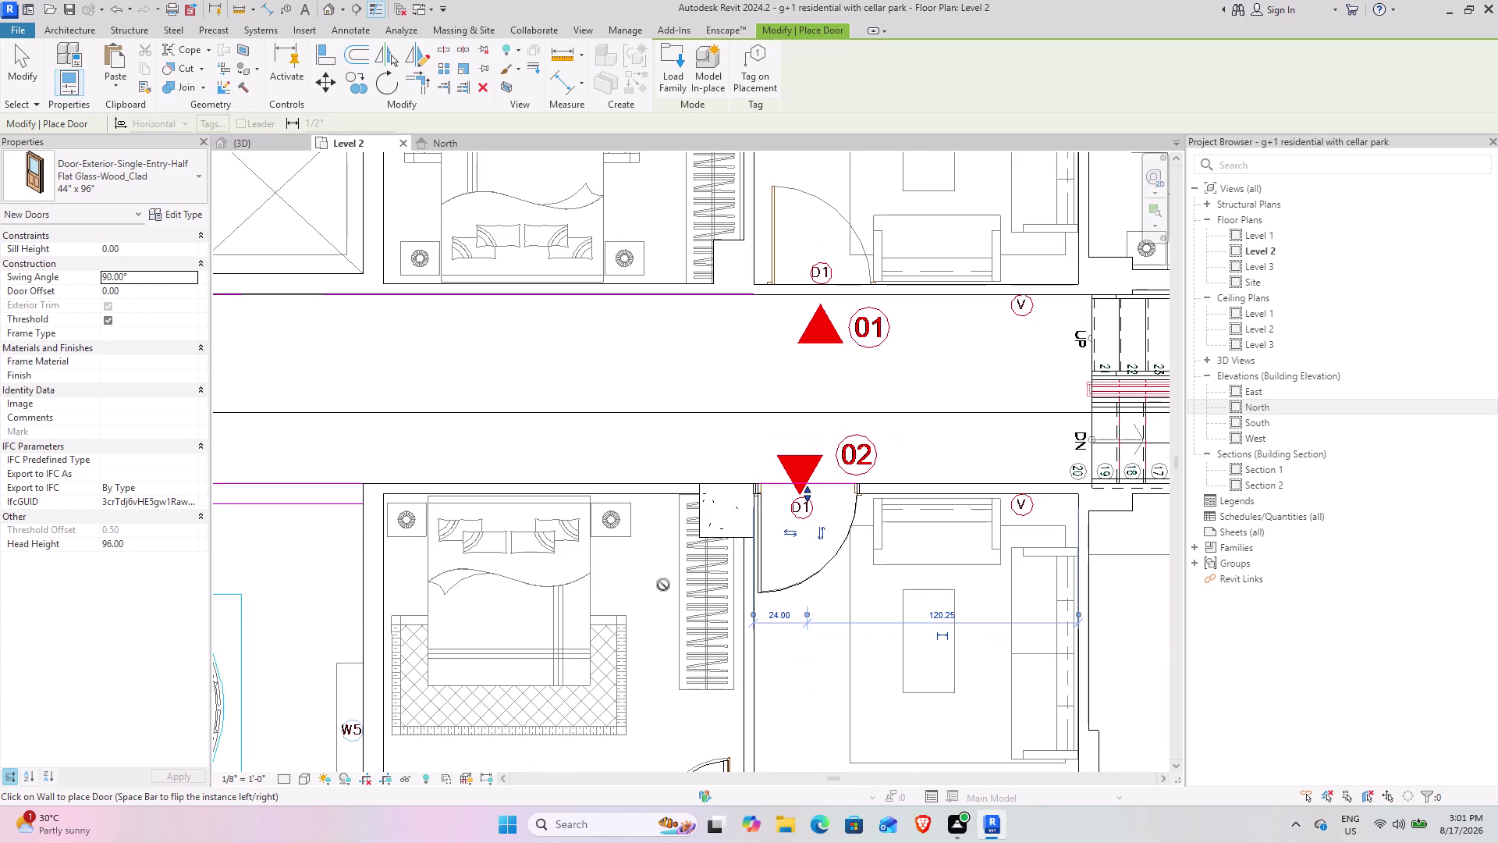
middle_drag(813, 282, 719, 448)
key(space)
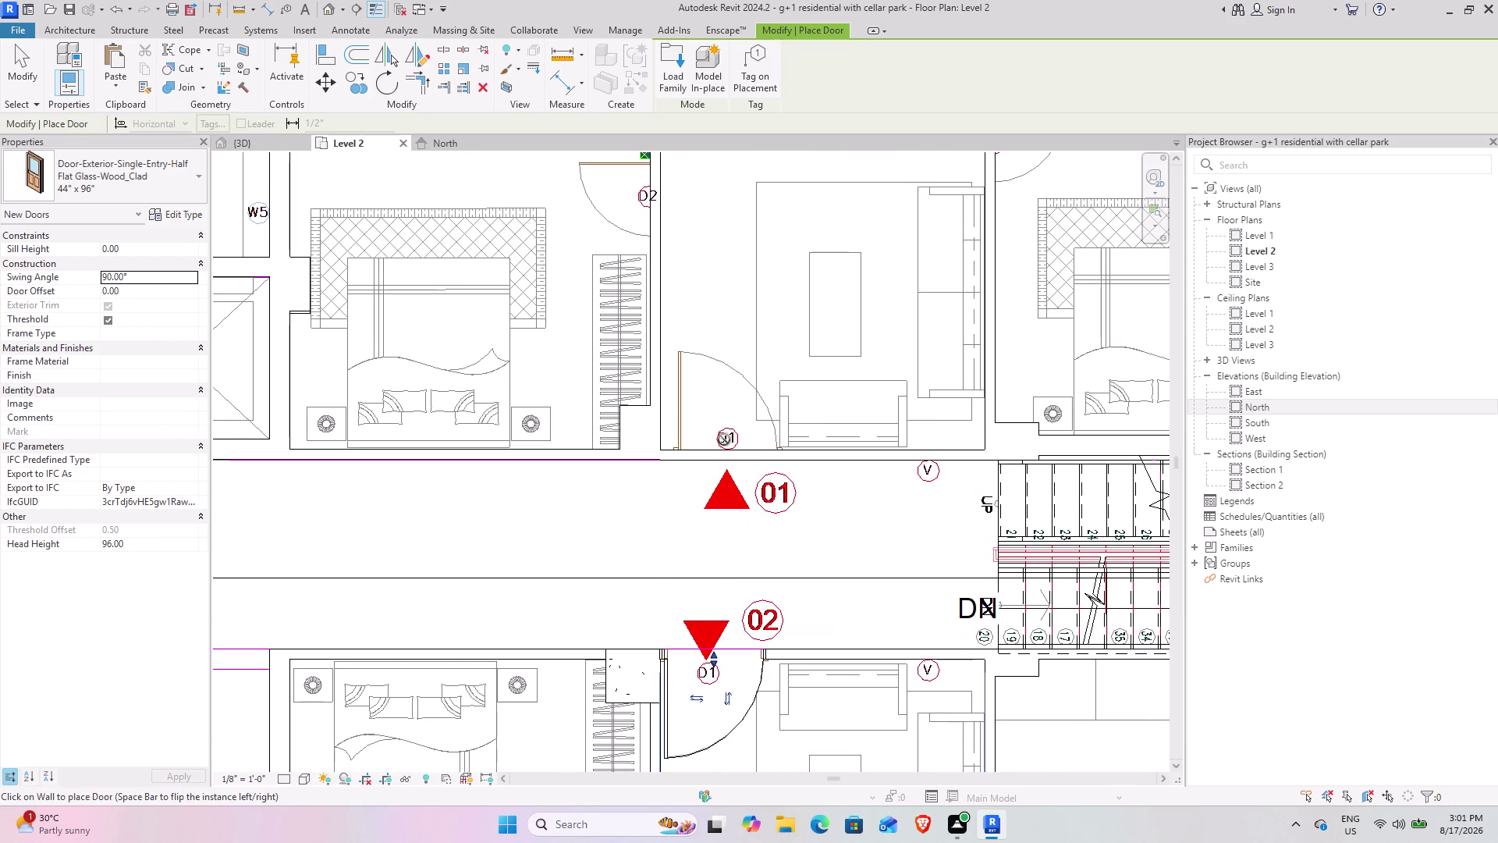
click(727, 448)
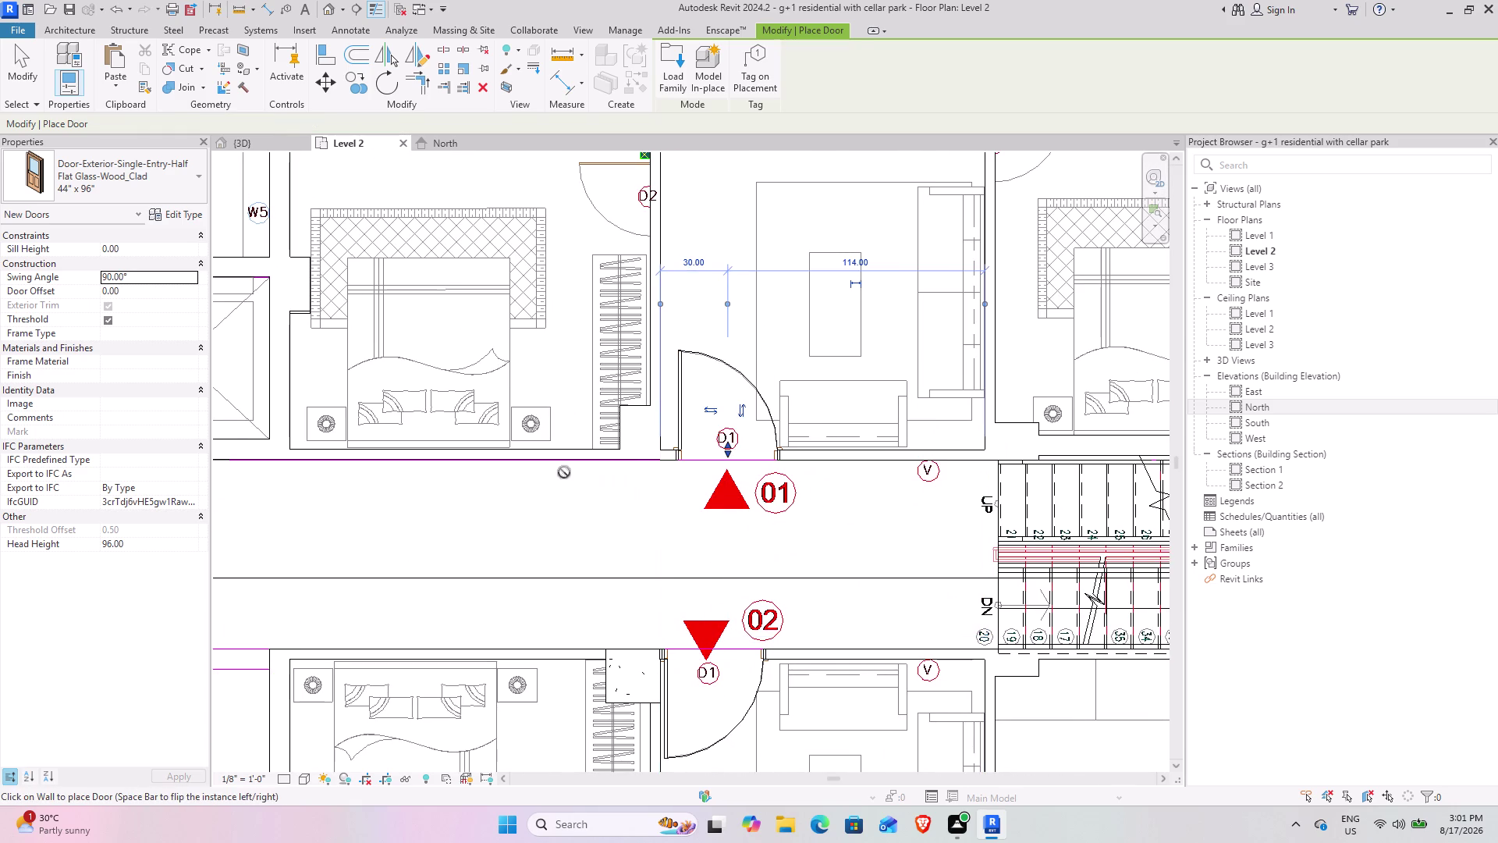
Place the third 44" x 96" door in the corridor wall at marker 03.
middle_drag(506, 473, 992, 474)
scroll(down, 3)
middle_drag(636, 509, 885, 495)
scroll(up, 3)
scroll(up, 3)
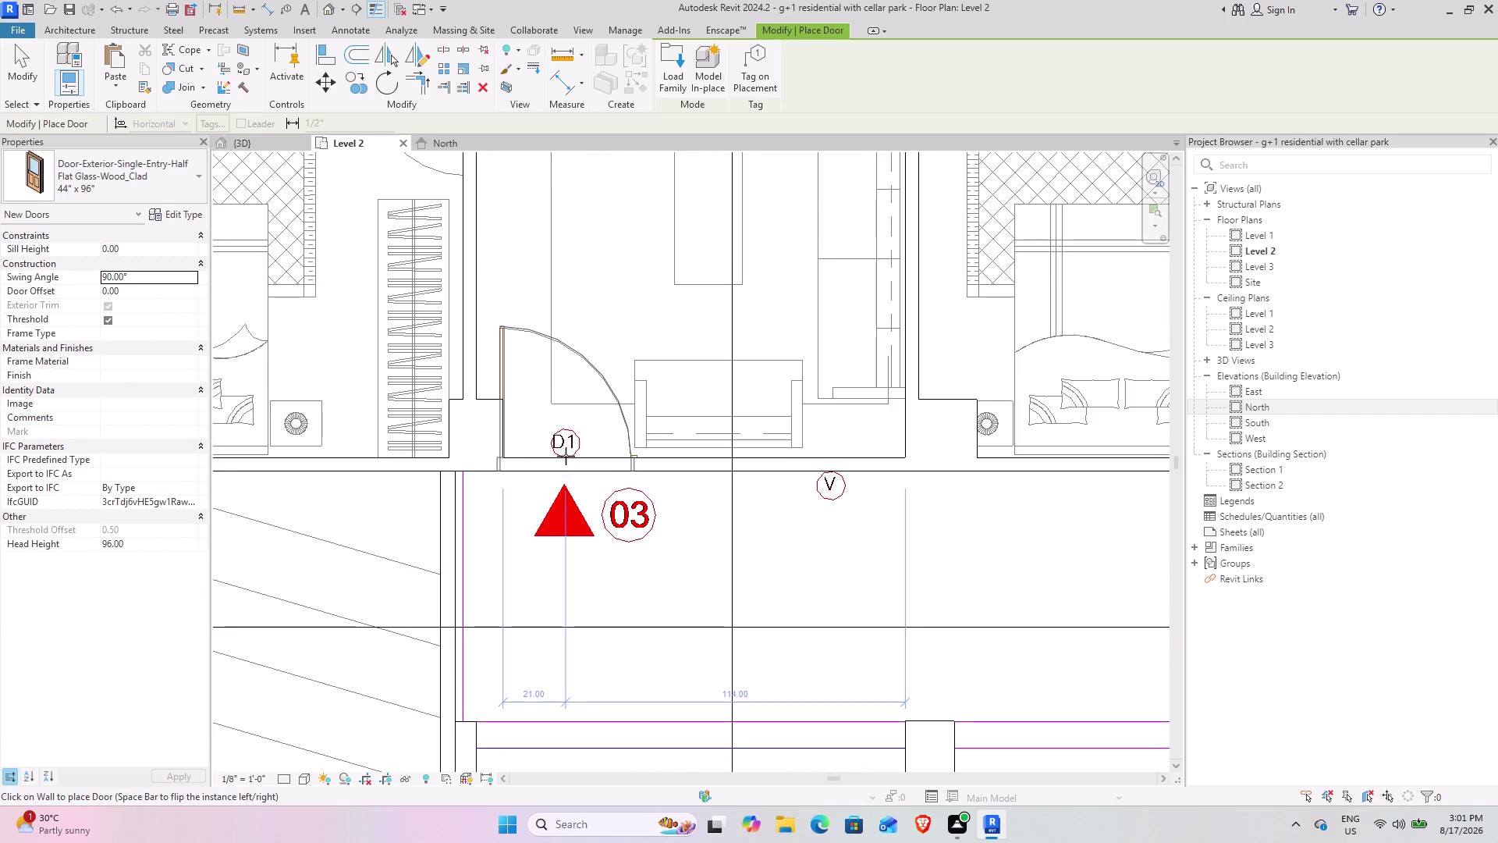
click(566, 456)
Pan out to review the whole level and end door placement.
scroll(down, 3)
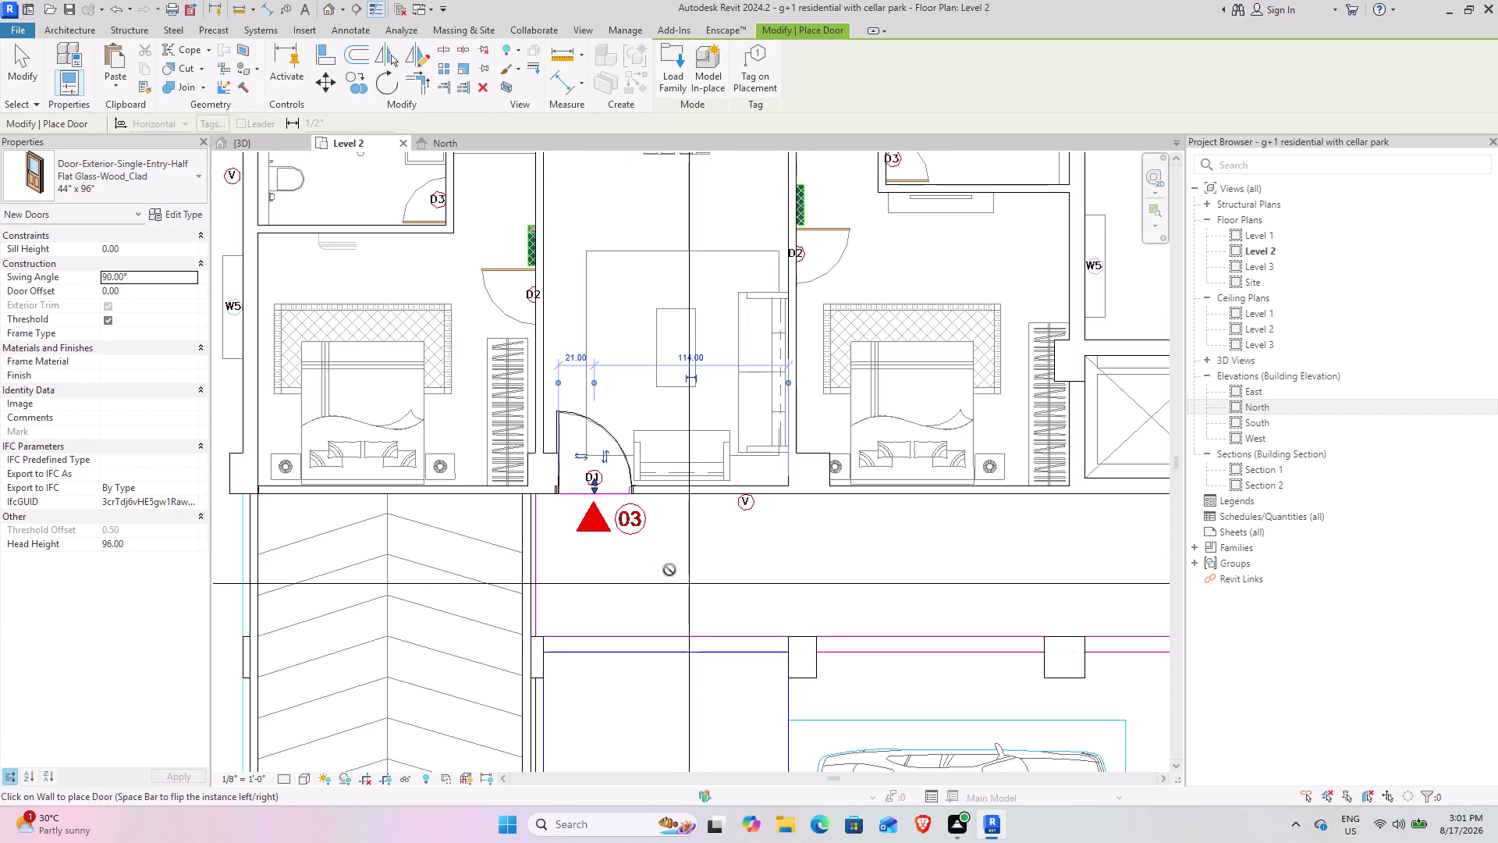
scroll(down, 3)
middle_drag(663, 568, 457, 413)
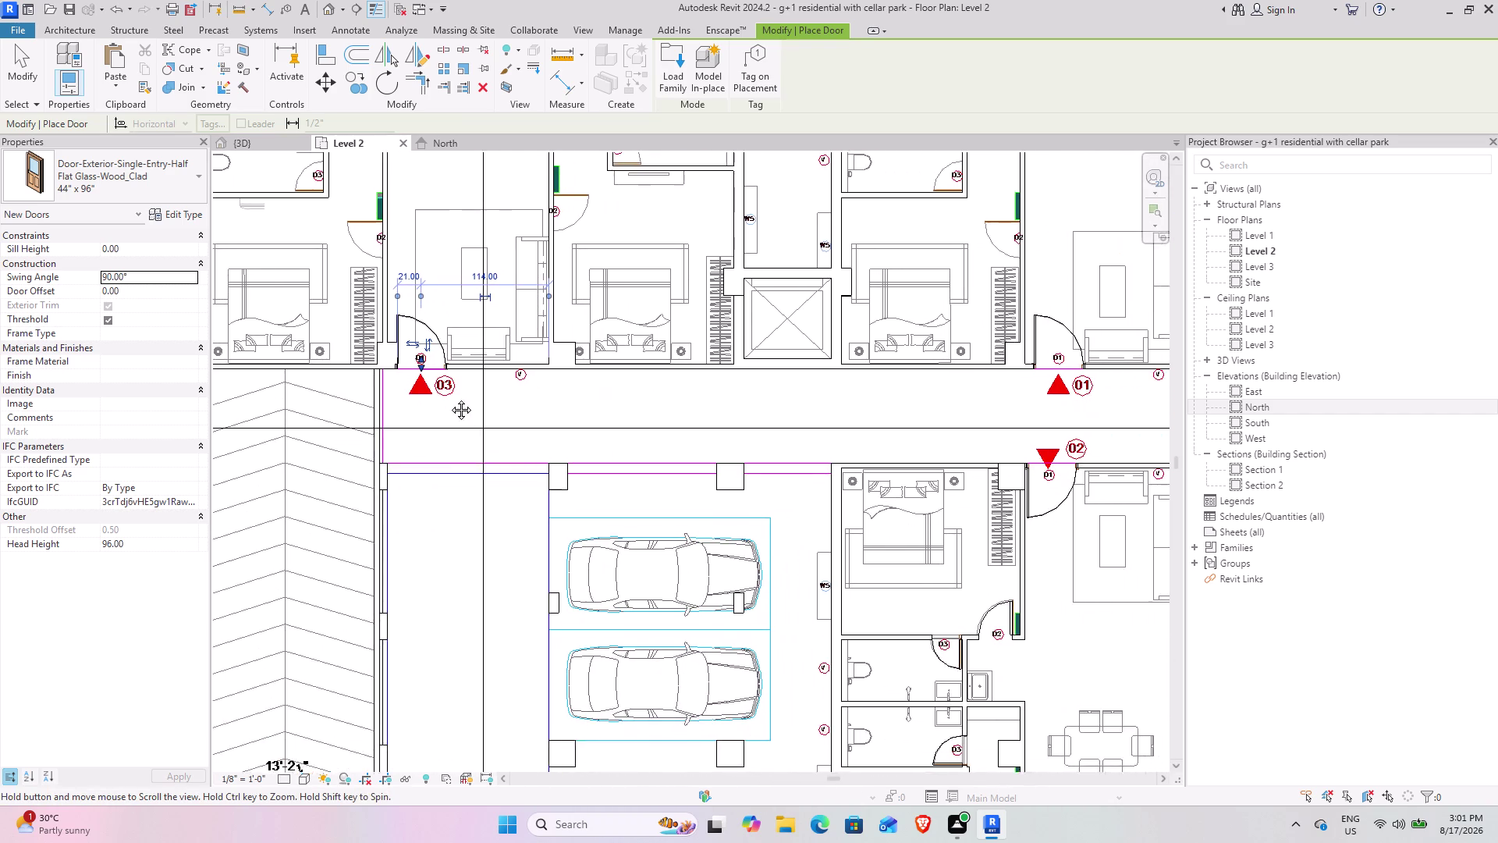
middle_drag(458, 413, 366, 357)
scroll(down, 3)
middle_drag(699, 386, 661, 563)
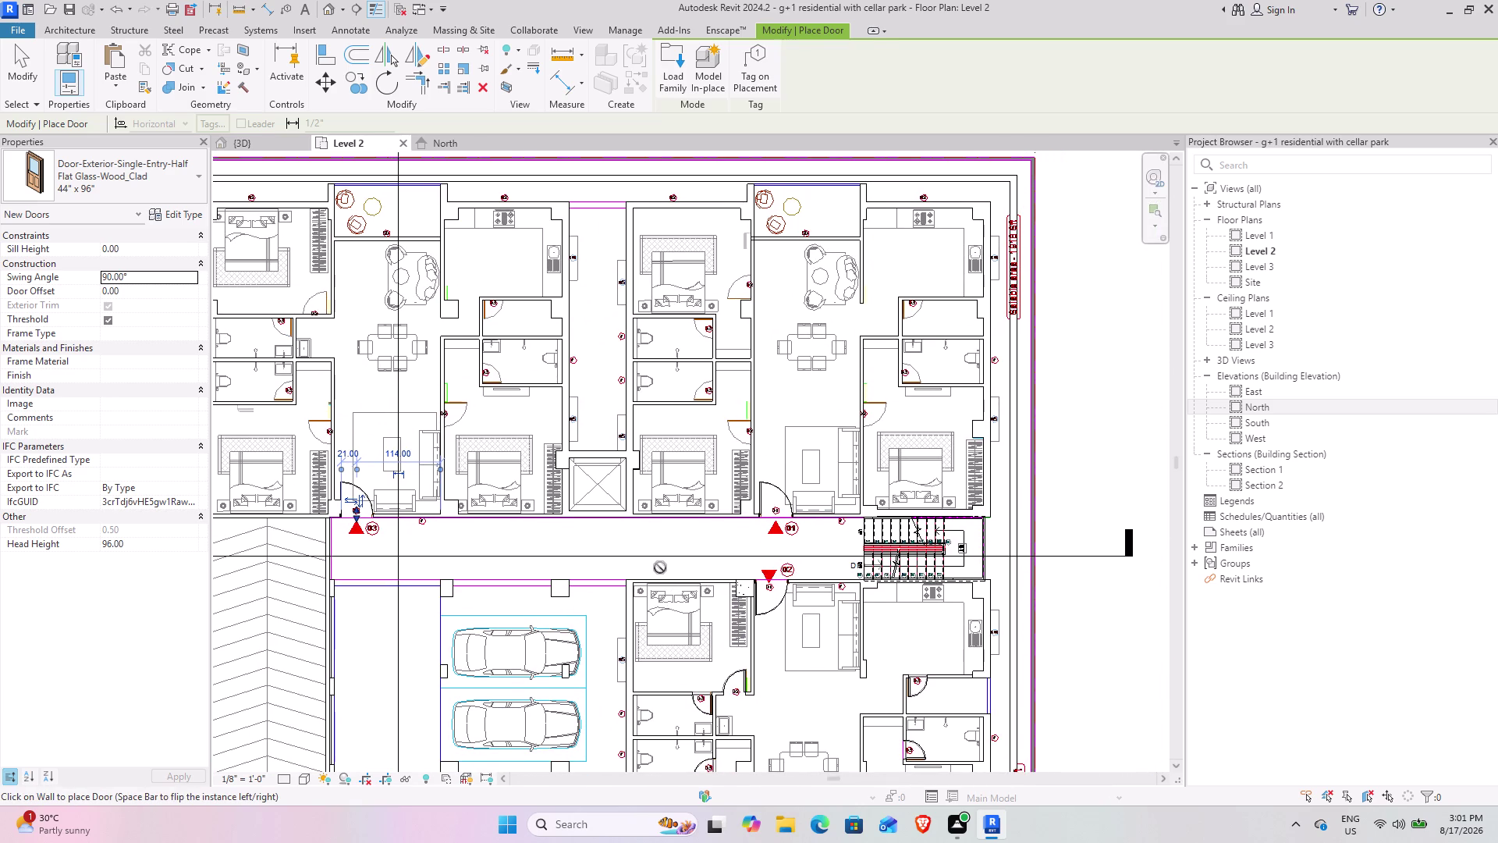
key(Escape)
key(Escape)
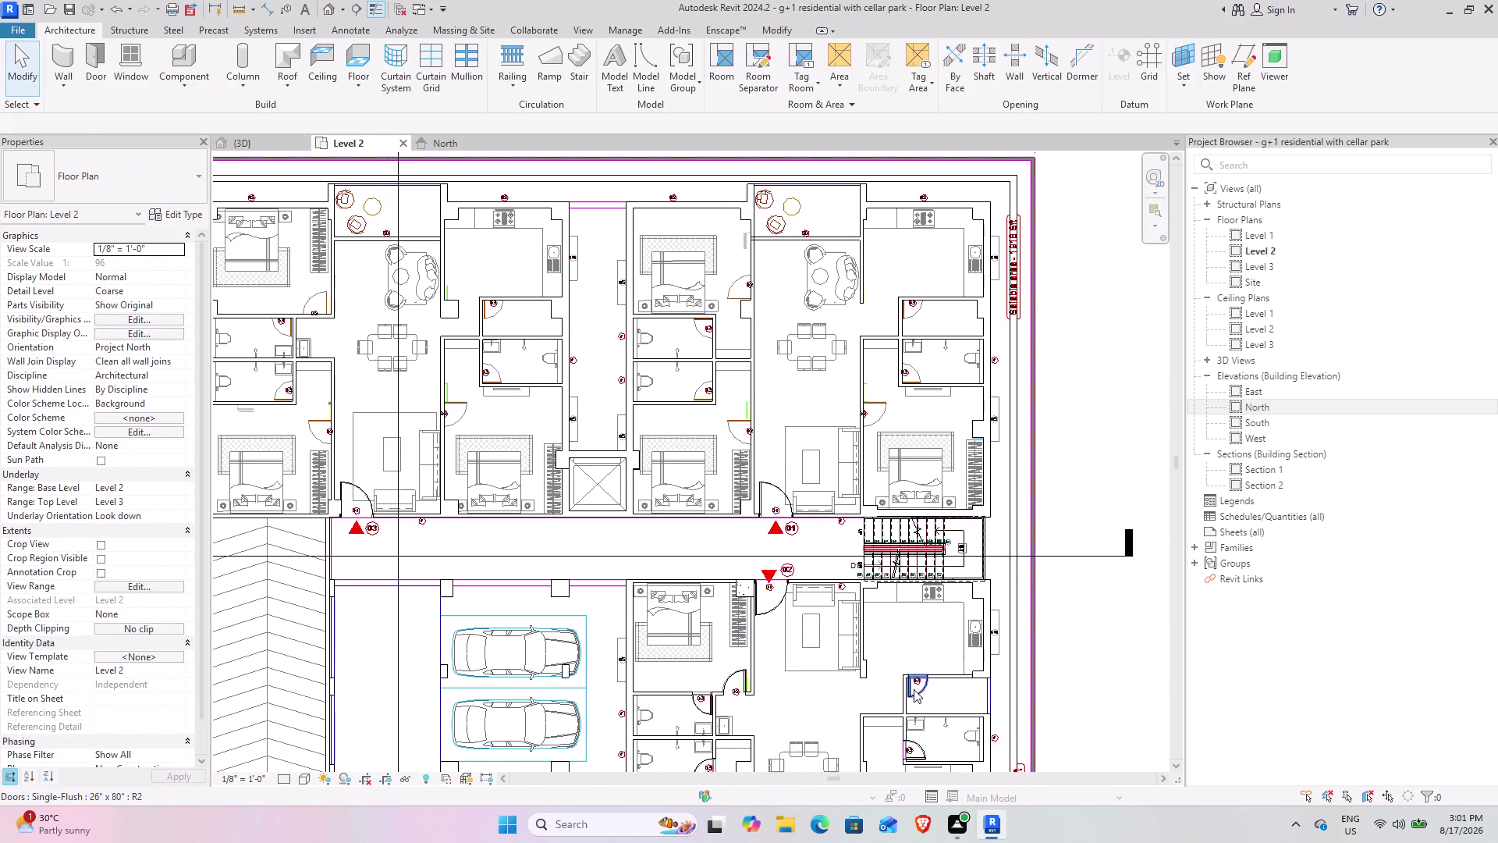
Start Create Similar (CS) from the D3 single-flush door and try it on bathroom walls.
scroll(up, 3)
click(920, 695)
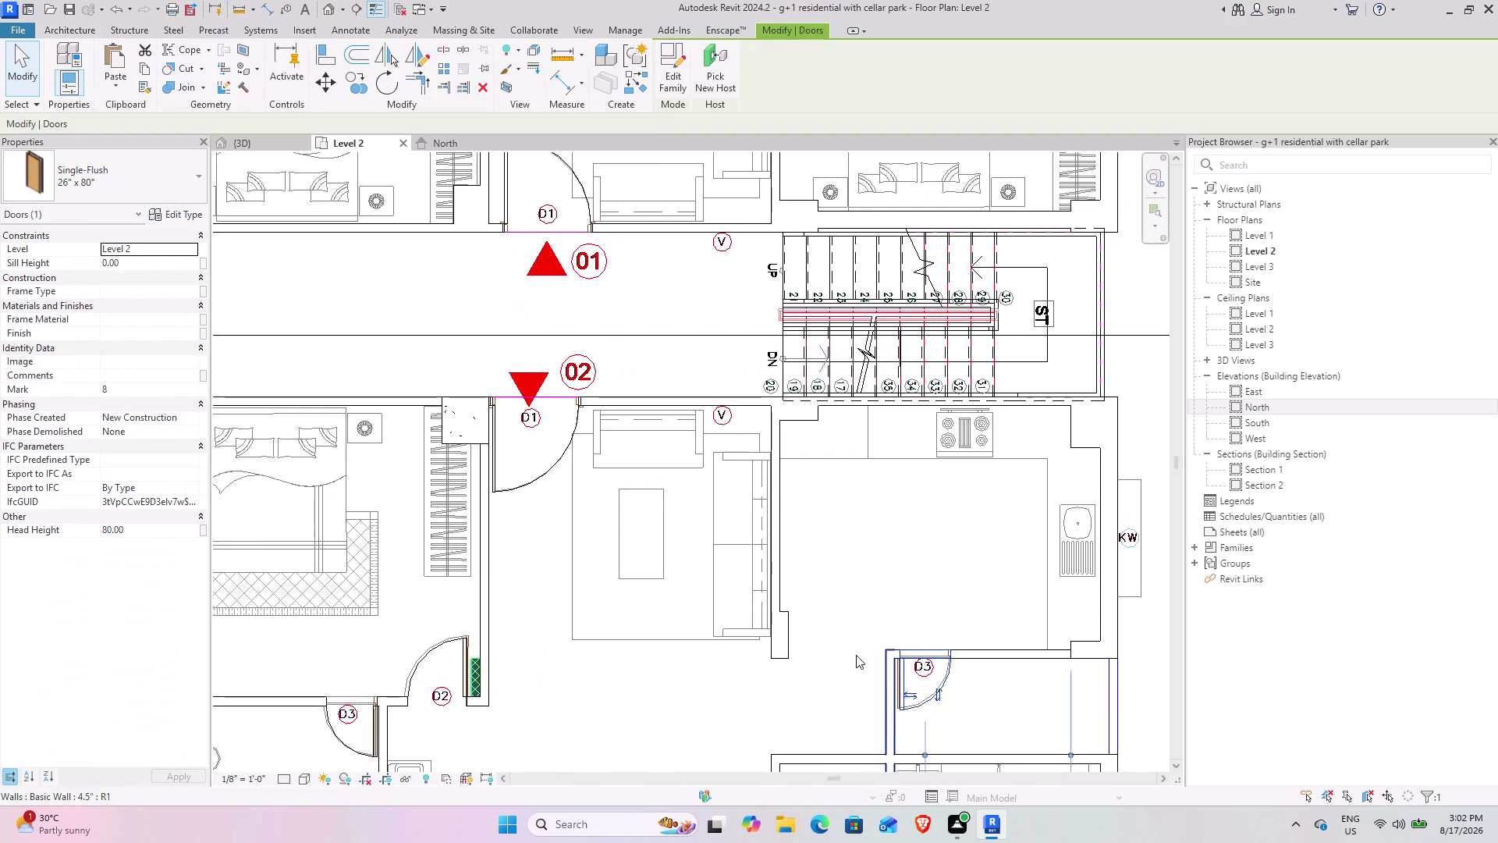
text(cs)
middle_drag(742, 412, 746, 423)
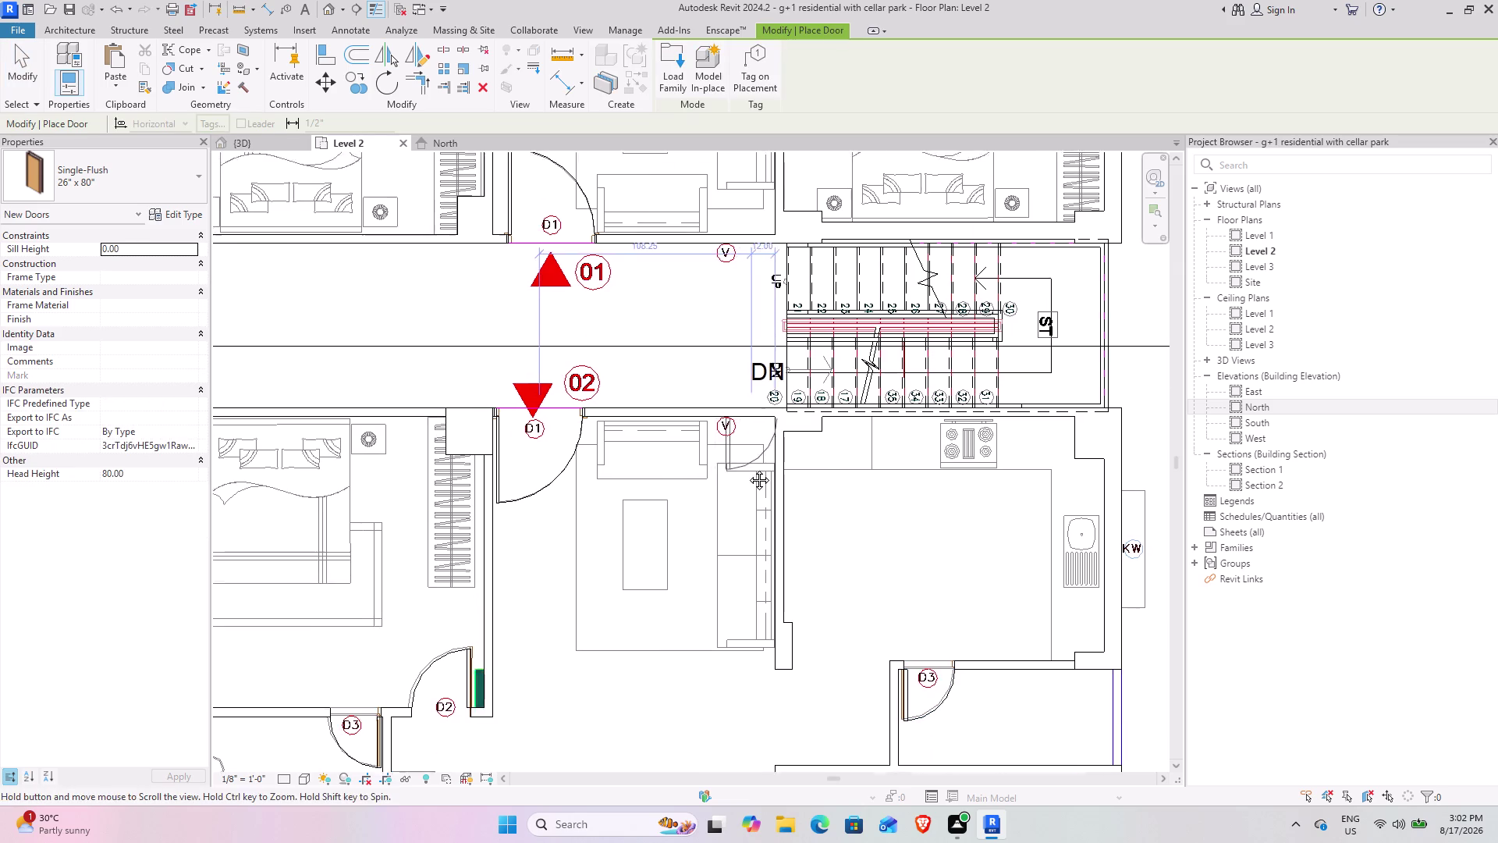
middle_drag(746, 423, 731, 707)
middle_drag(714, 518, 635, 756)
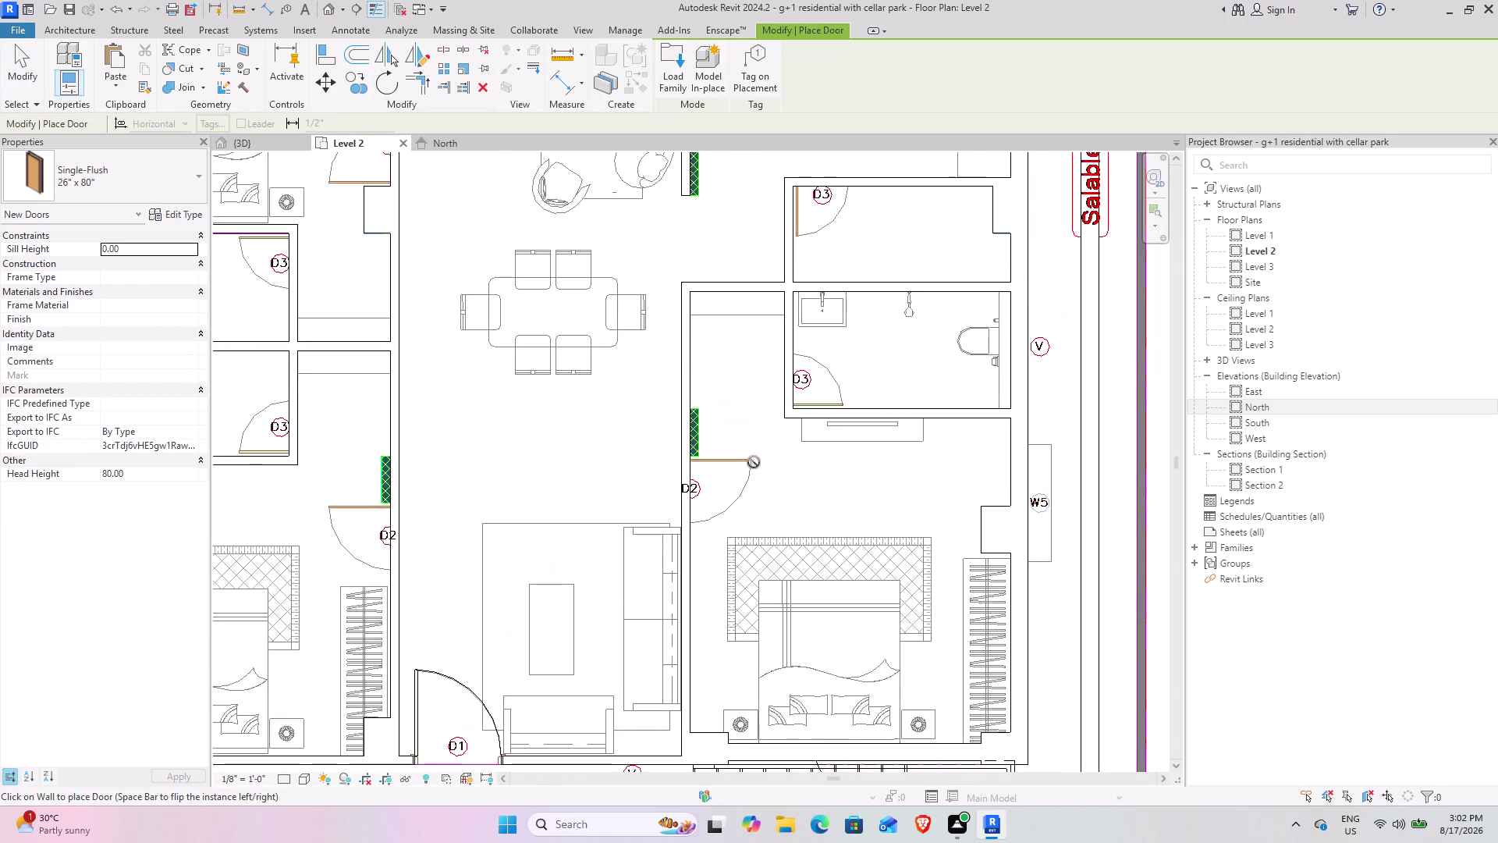
middle_drag(753, 475, 657, 720)
scroll(up, 3)
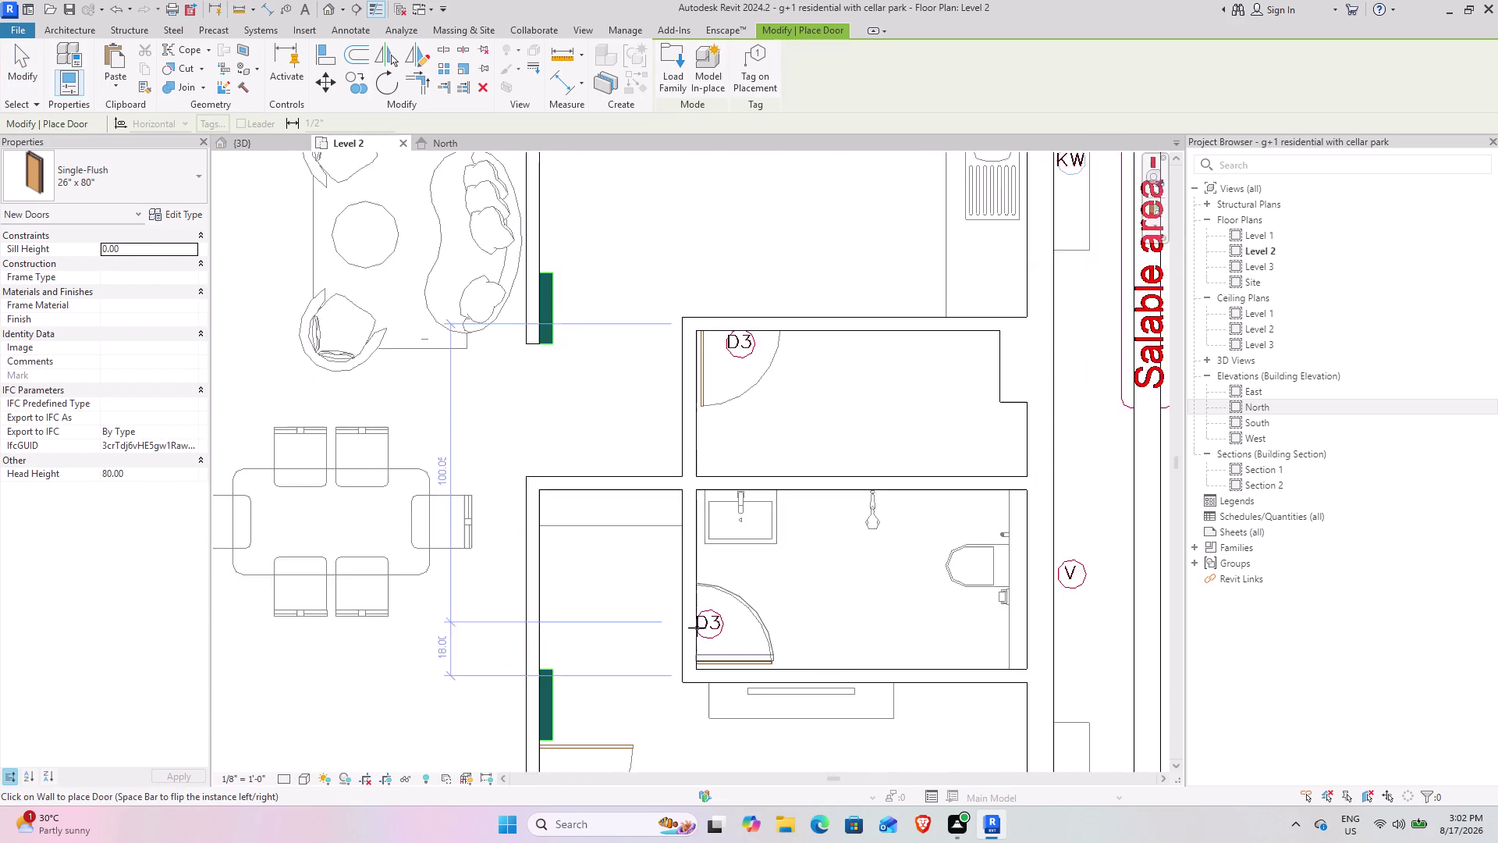
scroll(up, 3)
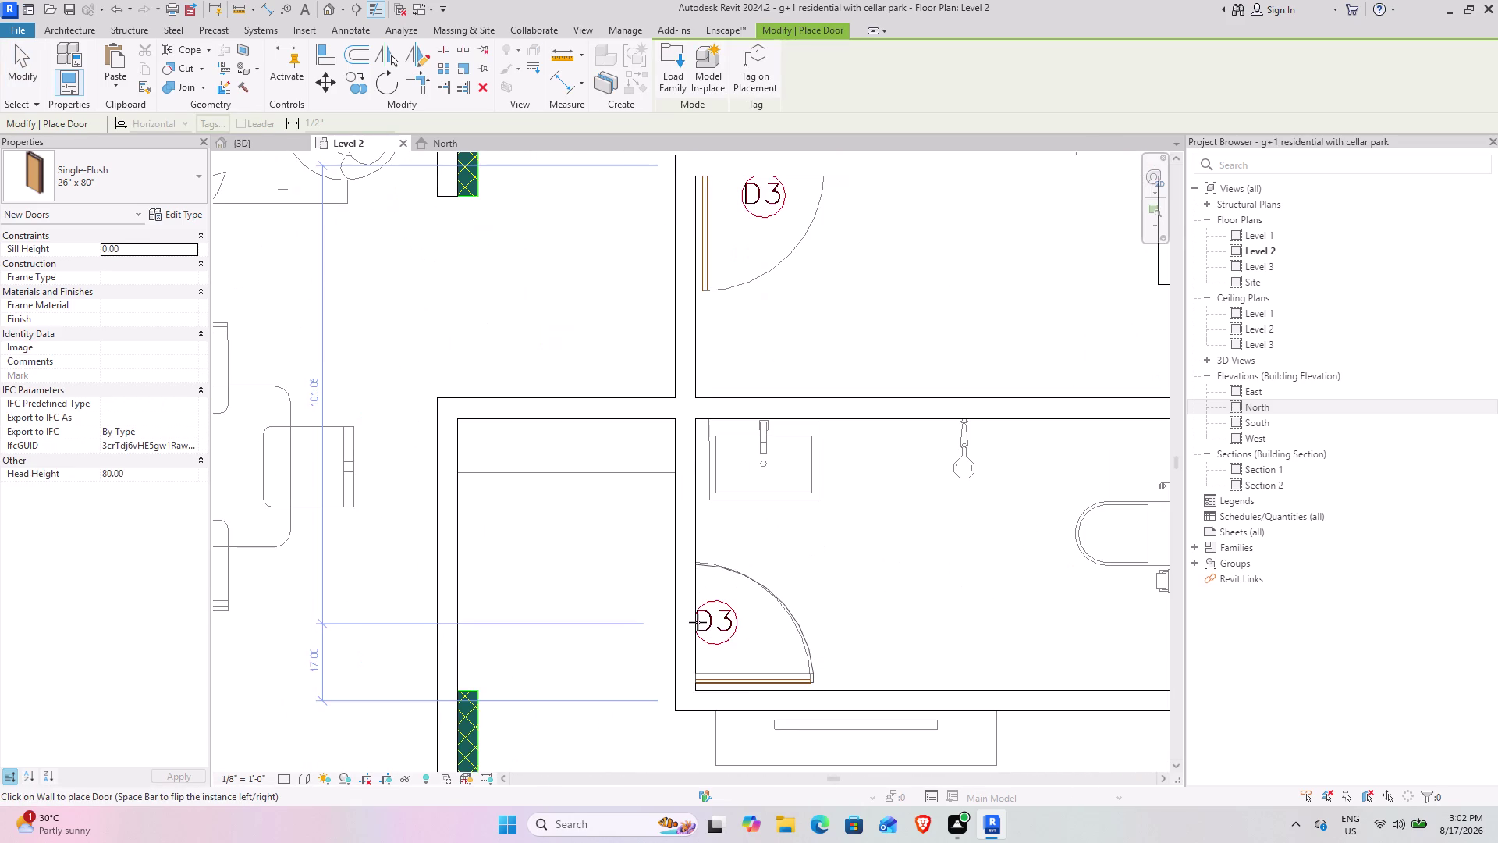
click(697, 622)
middle_drag(600, 415, 552, 743)
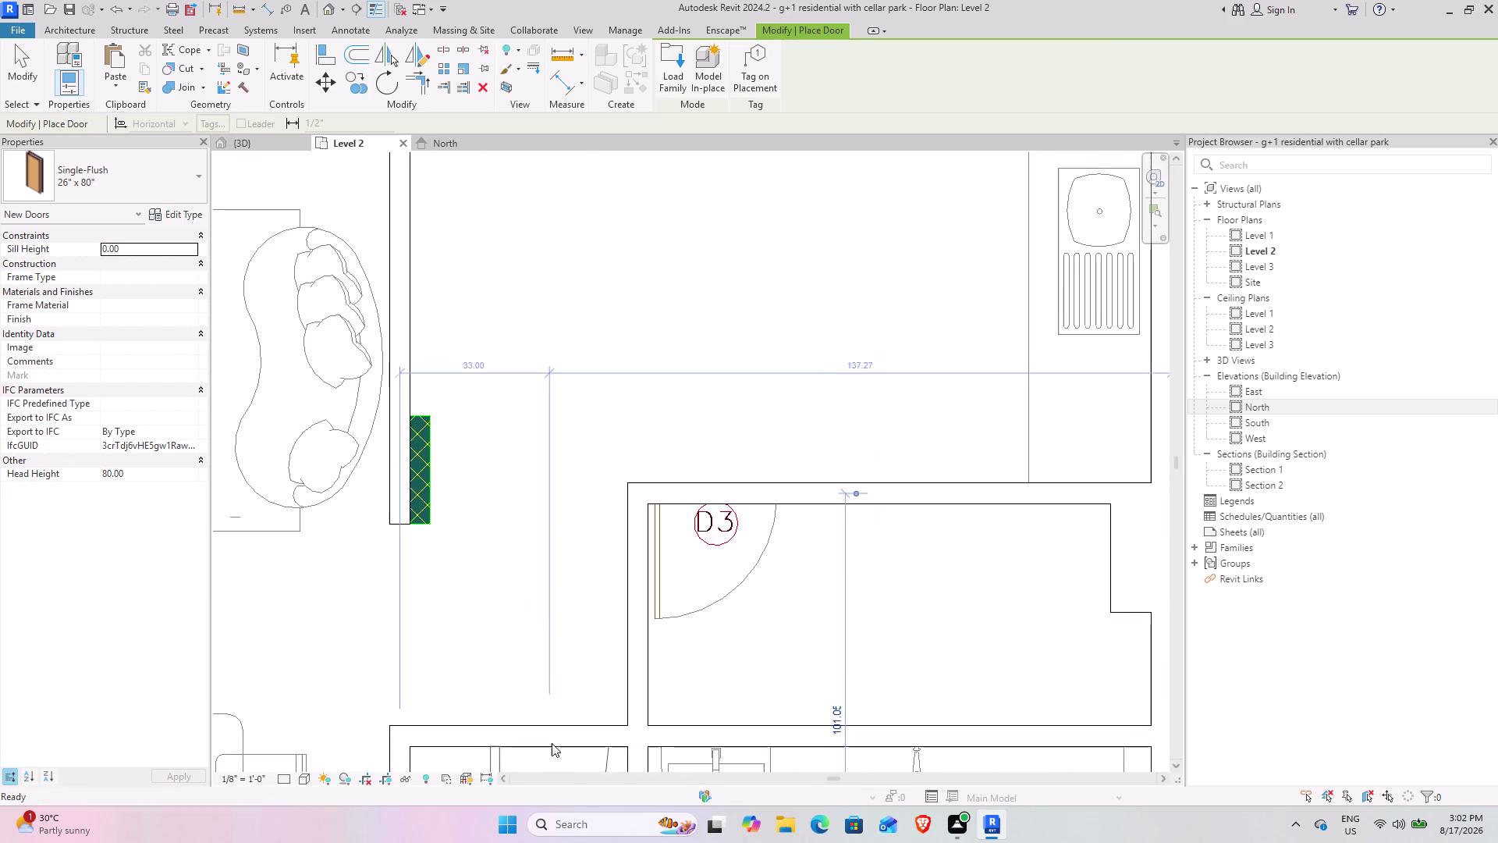
click(714, 505)
middle_drag(647, 395, 624, 725)
scroll(down, 3)
middle_drag(609, 538, 764, 459)
scroll(down, 3)
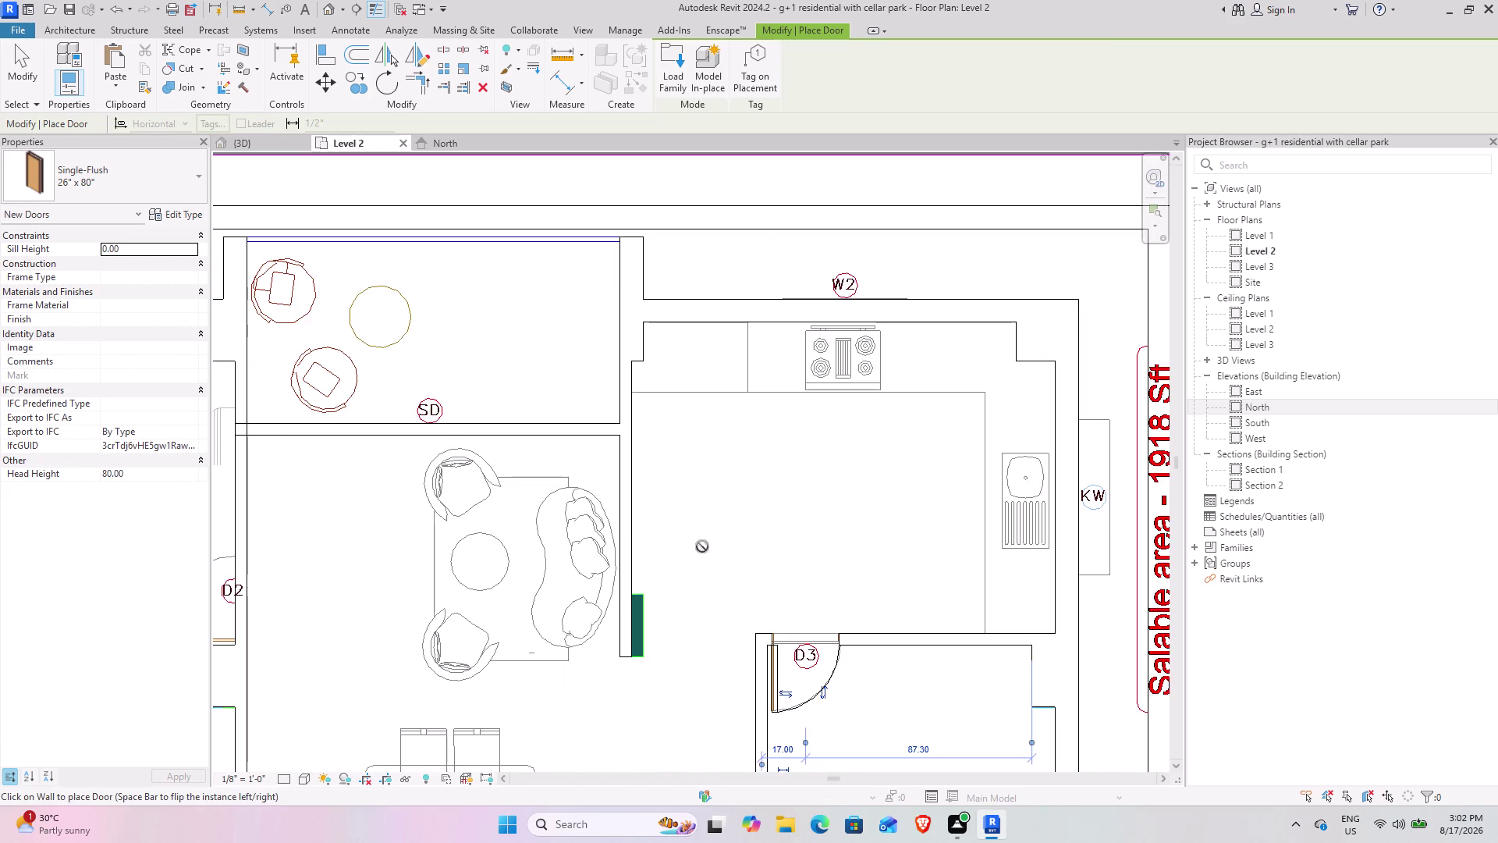
middle_drag(625, 565, 825, 254)
middle_drag(552, 408, 787, 390)
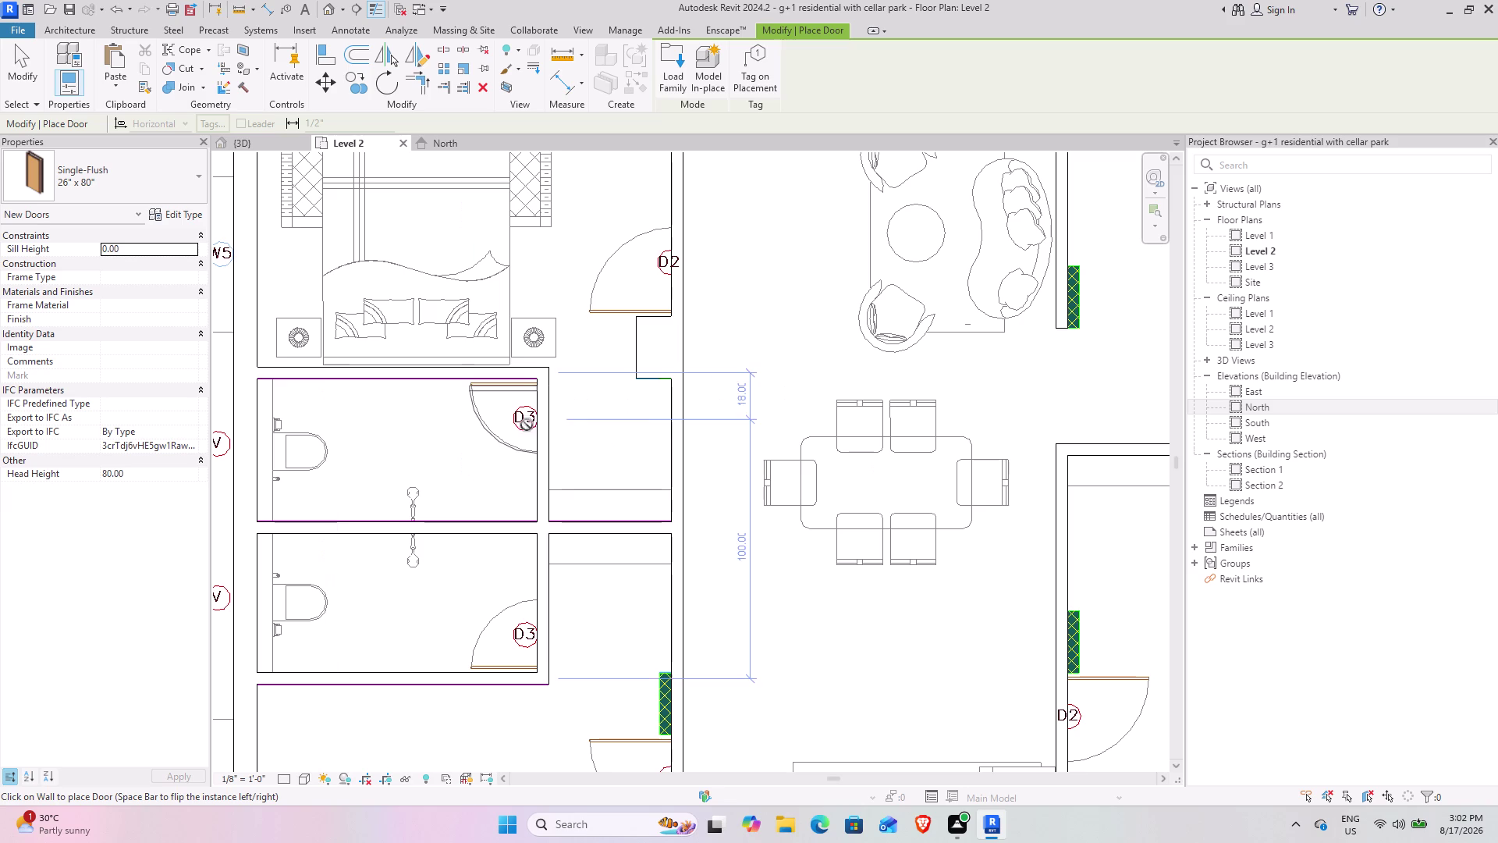
scroll(up, 3)
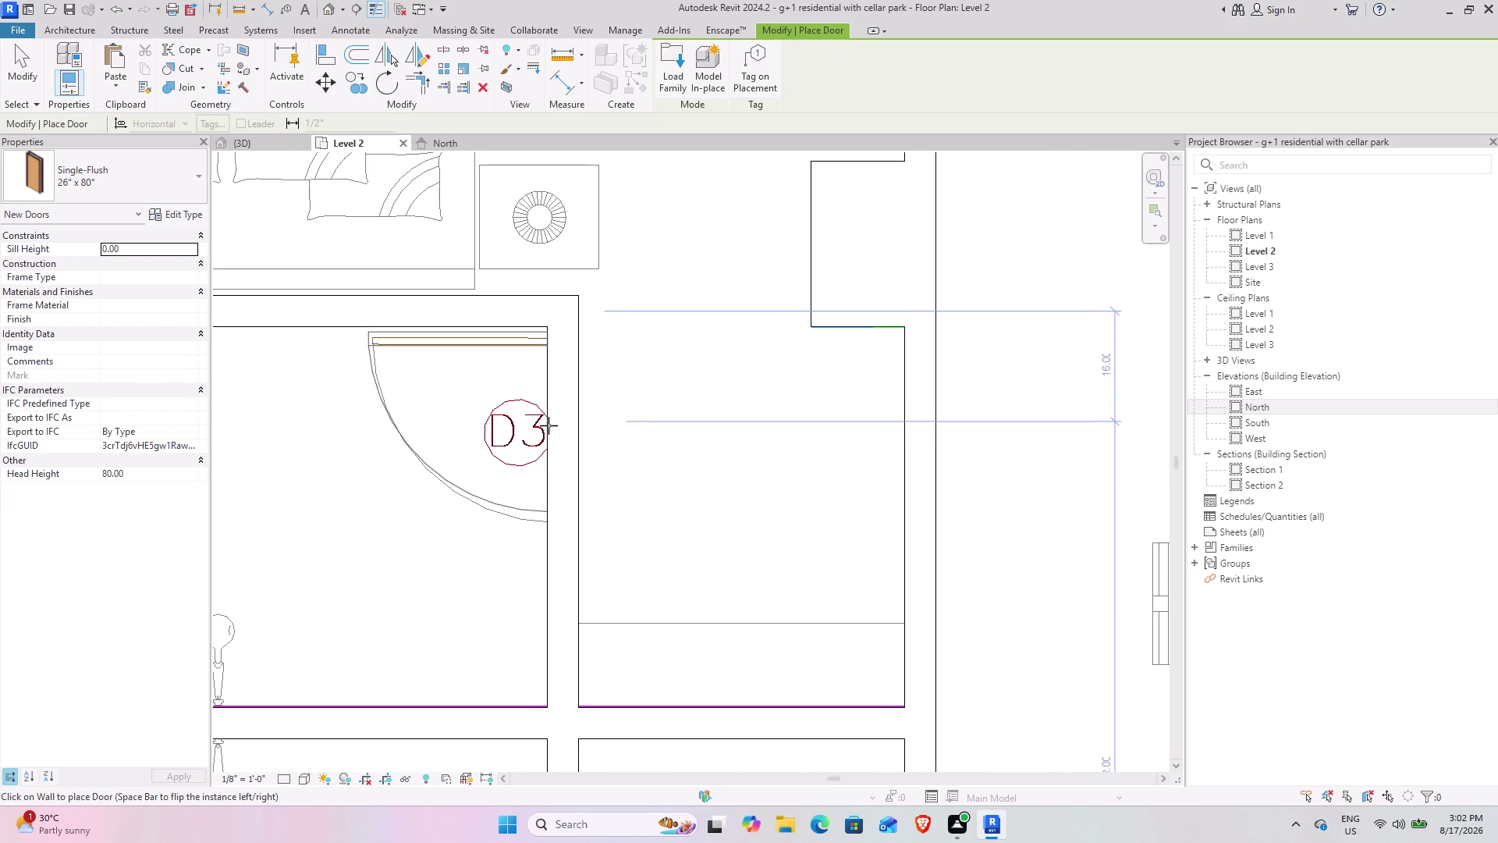
Place a flipped D3 door in the central bathroom wall.
click(549, 427)
scroll(down, 3)
middle_drag(462, 523, 537, 426)
scroll(up, 3)
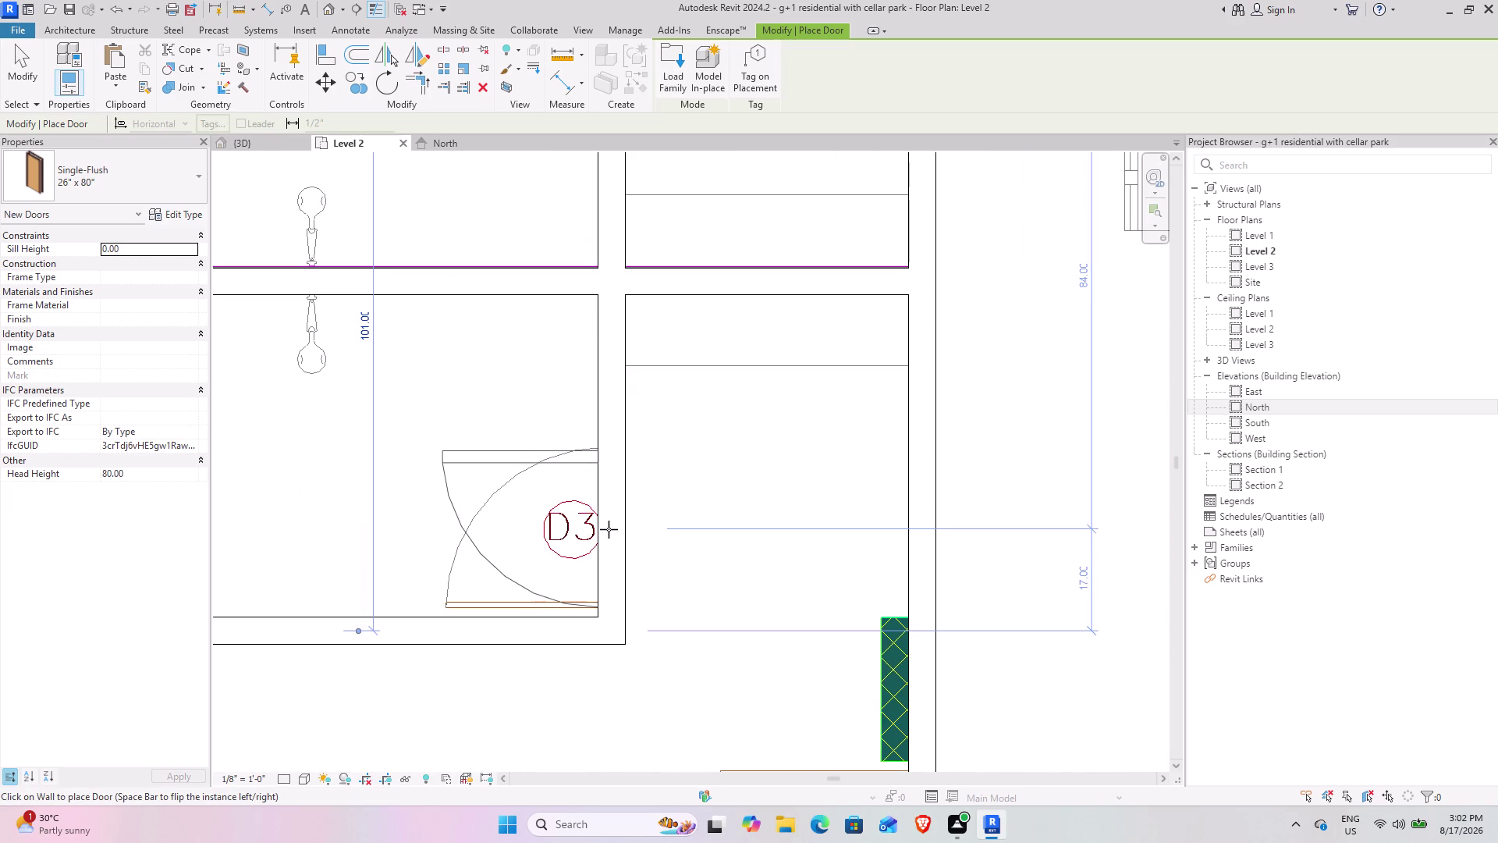
key(space)
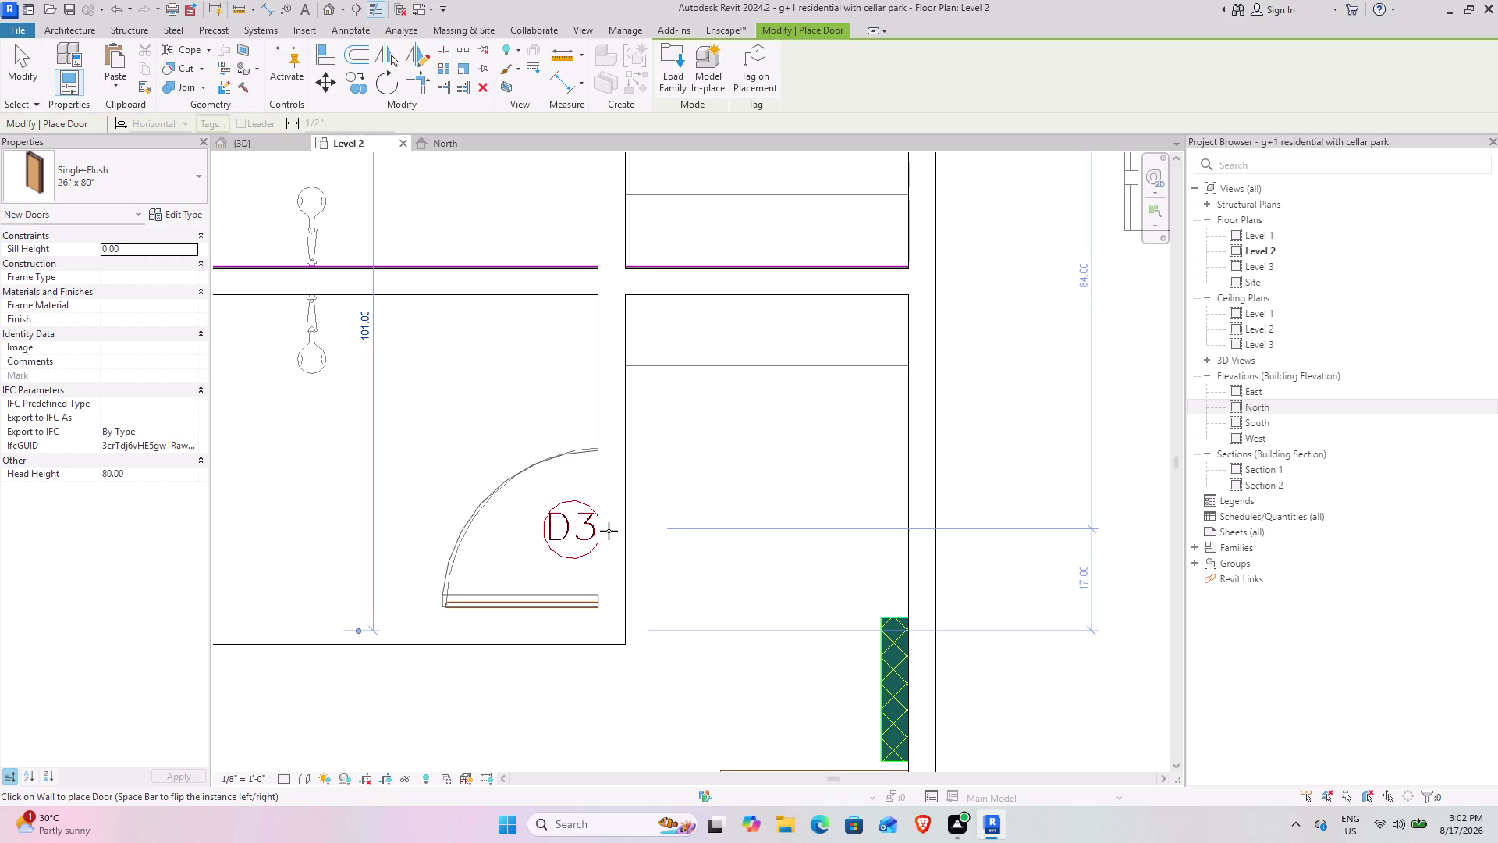
click(609, 531)
Add flipped D3 doors to the left apartment's bathroom by the kitchen and the bathroom above it.
scroll(down, 3)
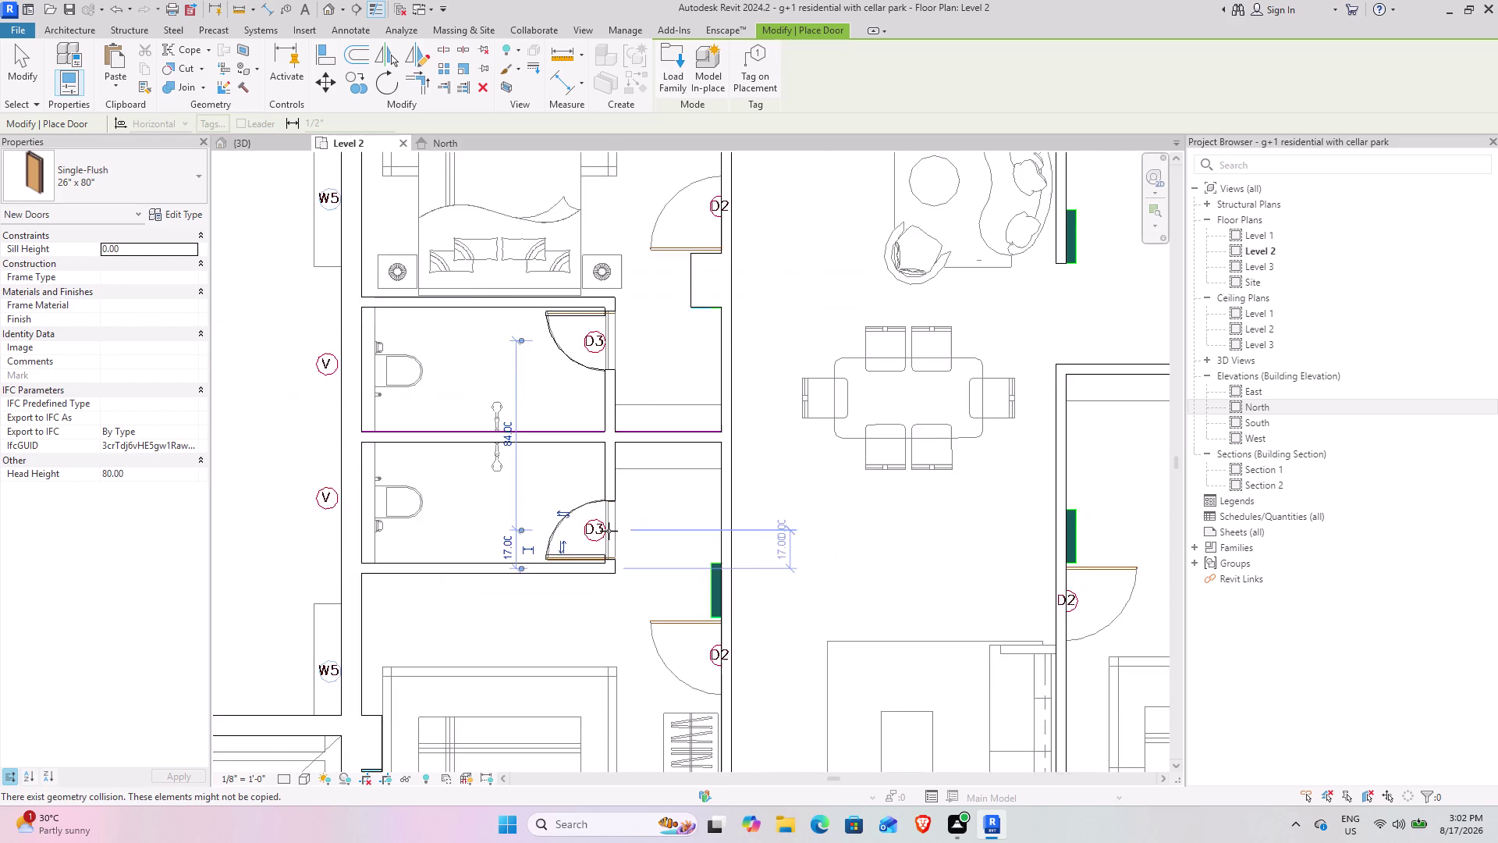
middle_drag(682, 494, 618, 603)
scroll(down, 3)
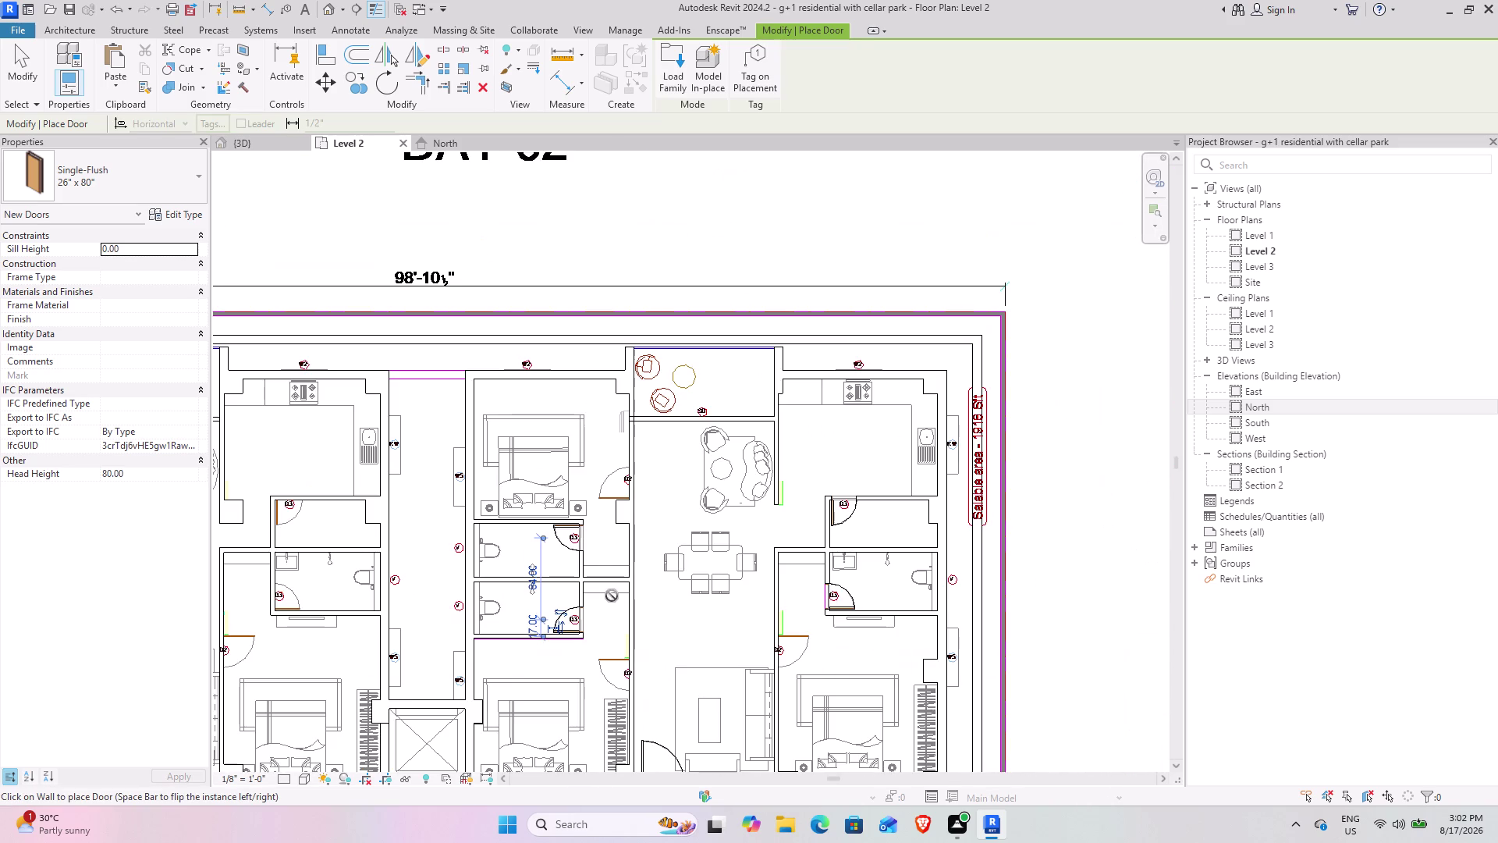
middle_drag(507, 540, 679, 370)
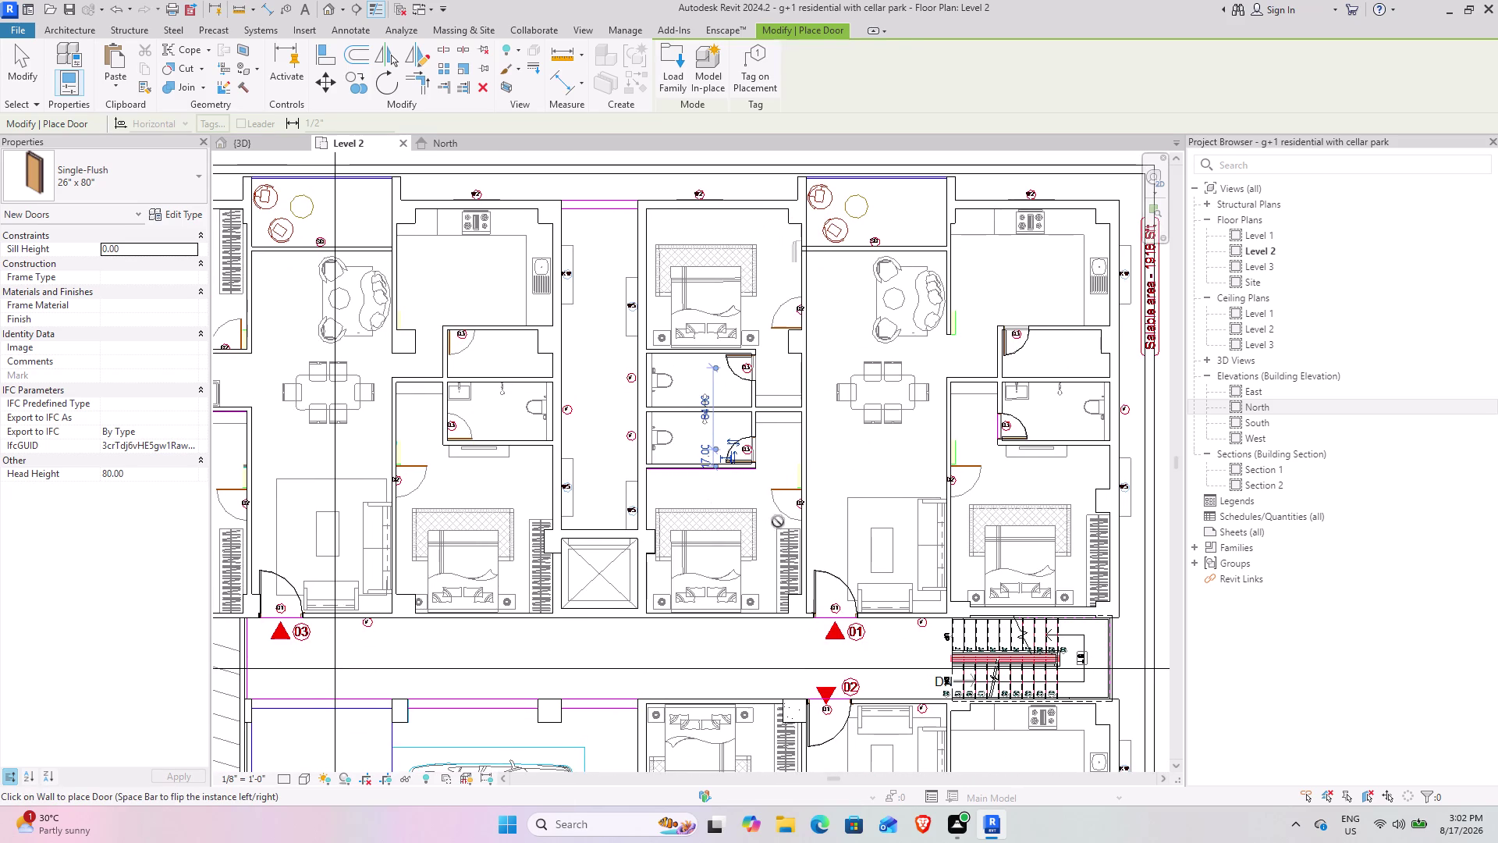
scroll(up, 3)
middle_drag(629, 528, 882, 515)
middle_drag(644, 499, 670, 597)
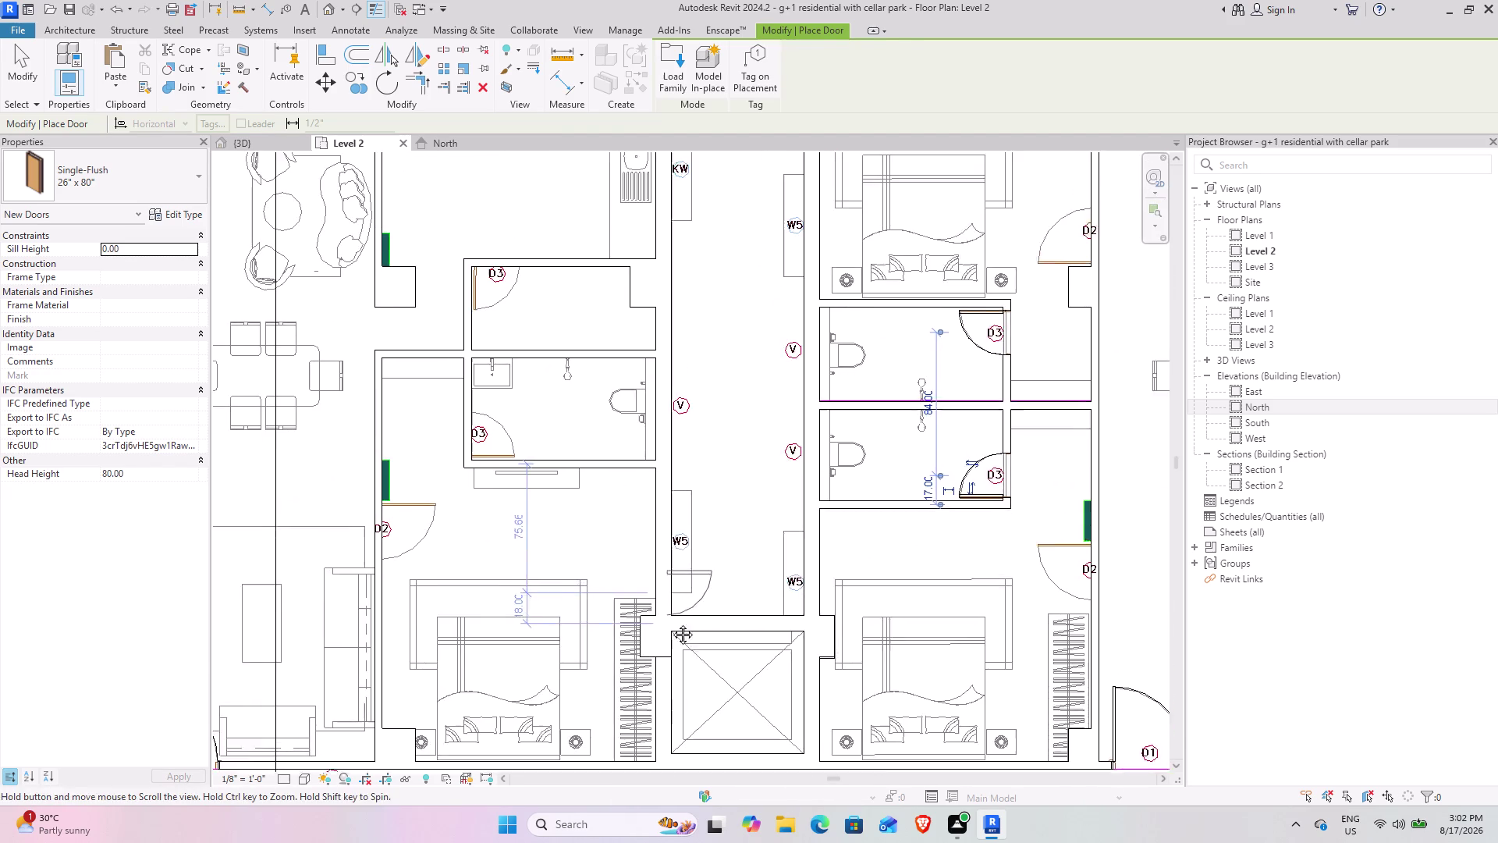
middle_drag(669, 597, 671, 644)
scroll(up, 3)
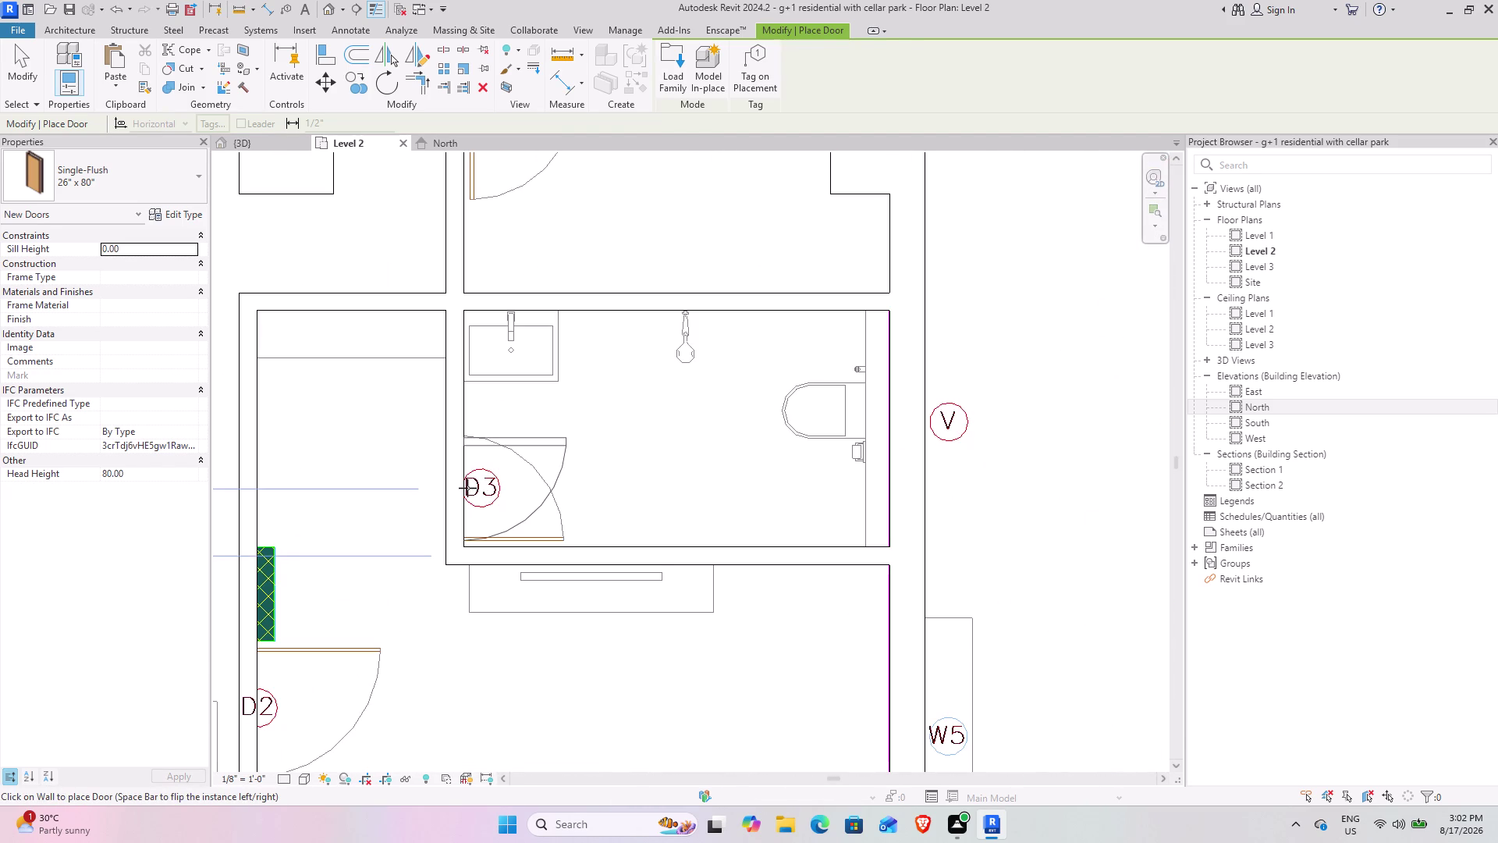
key(space)
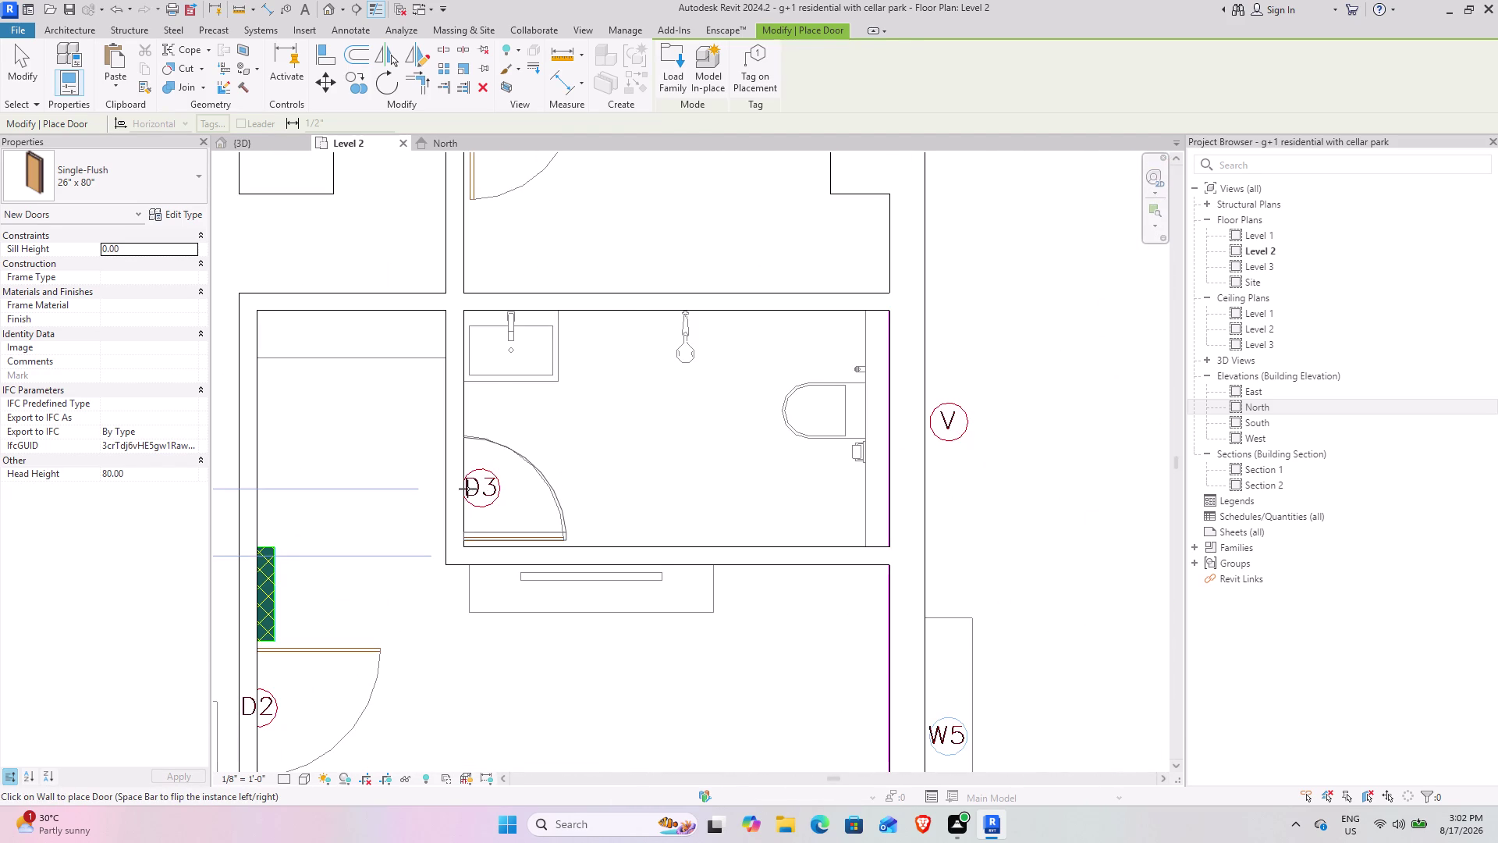
click(467, 489)
middle_drag(491, 380, 486, 641)
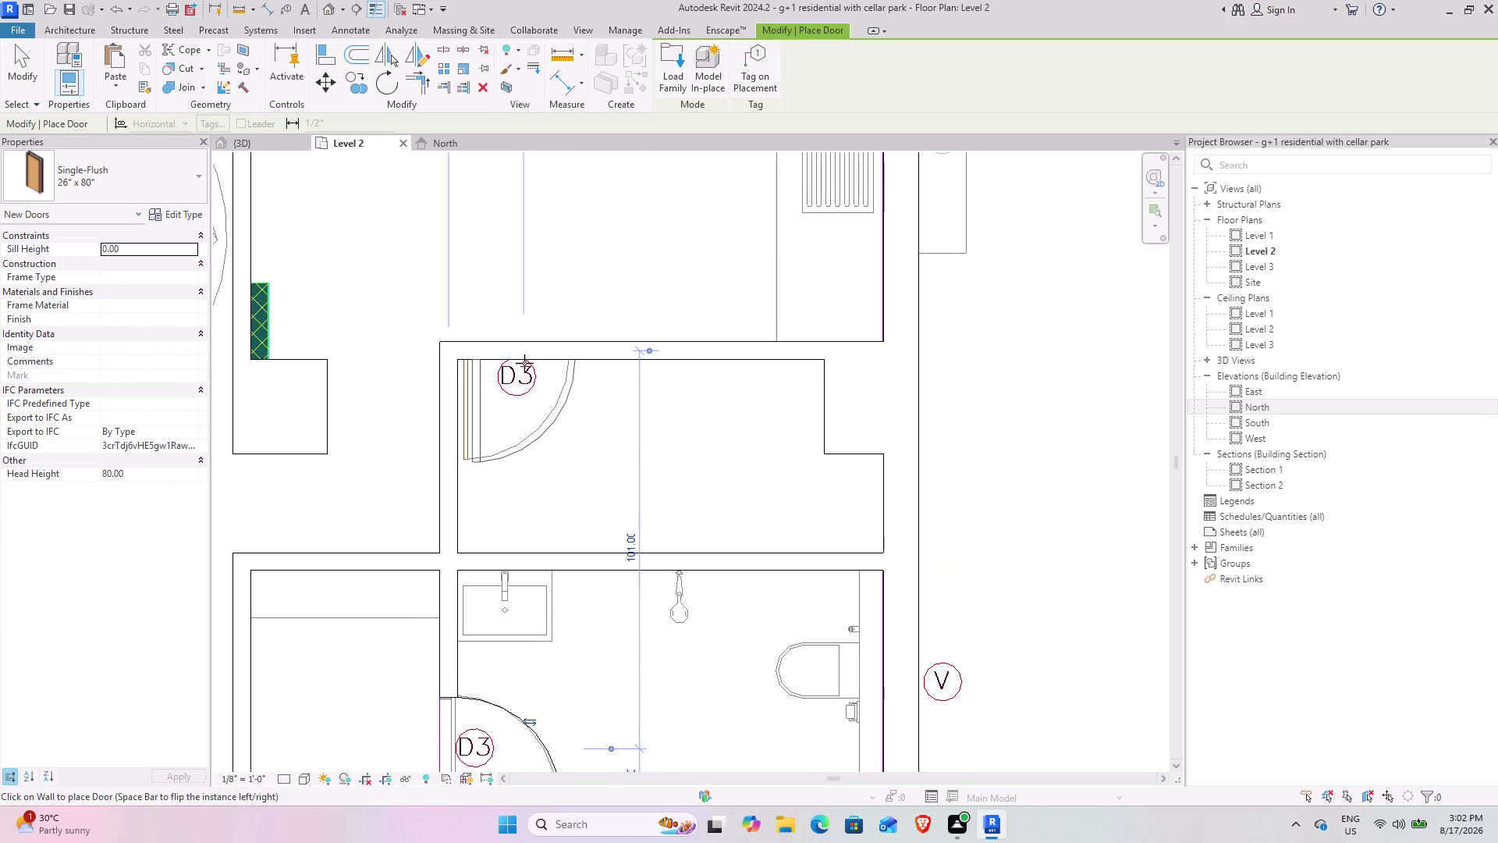
click(514, 358)
Add D3 doors to the next apartment's lower and upper bathroom walls.
scroll(down, 3)
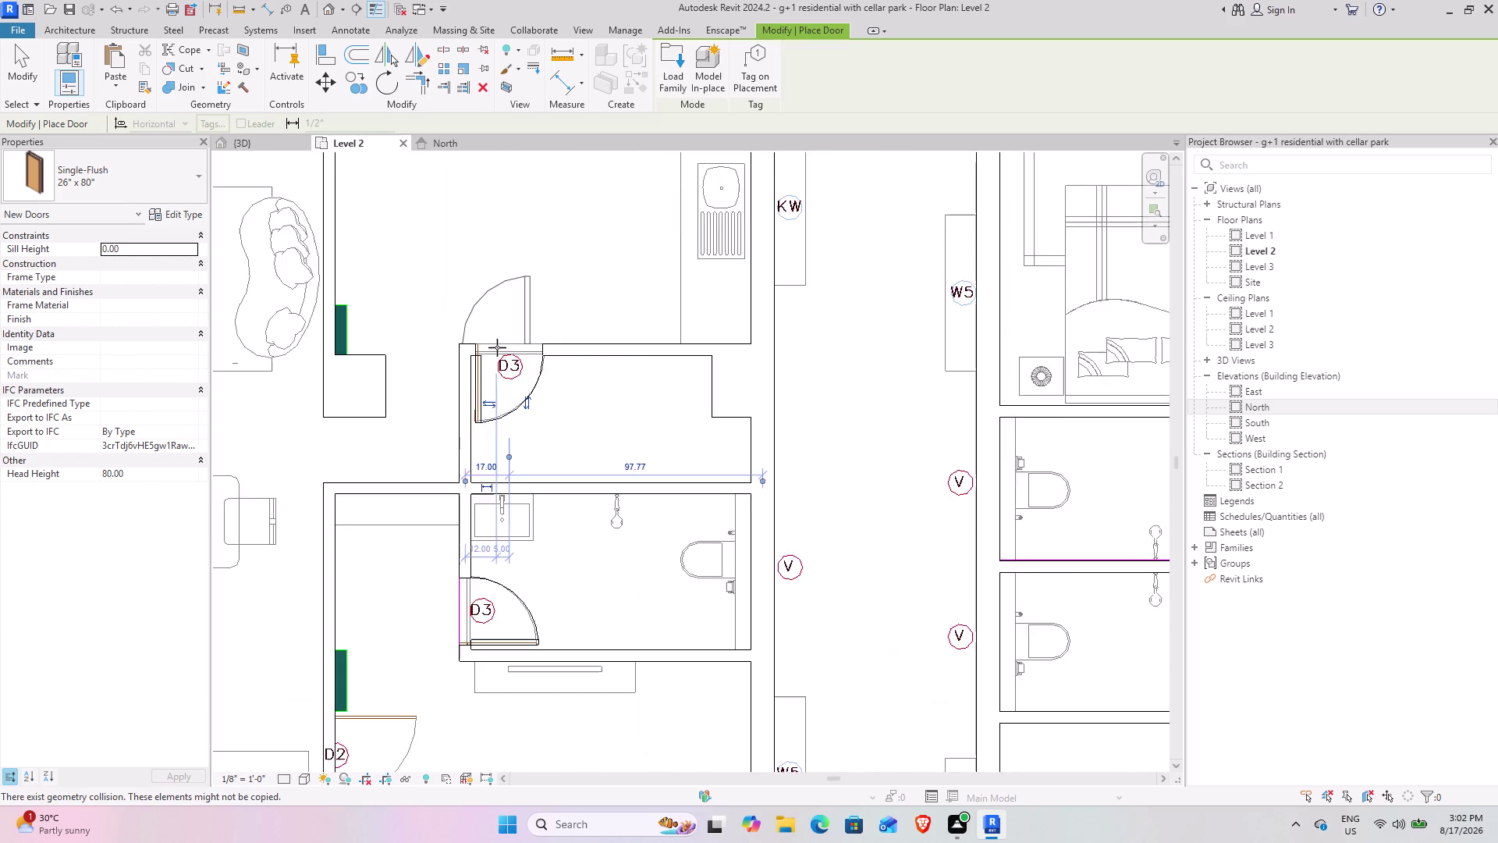
scroll(down, 3)
middle_drag(411, 325, 614, 330)
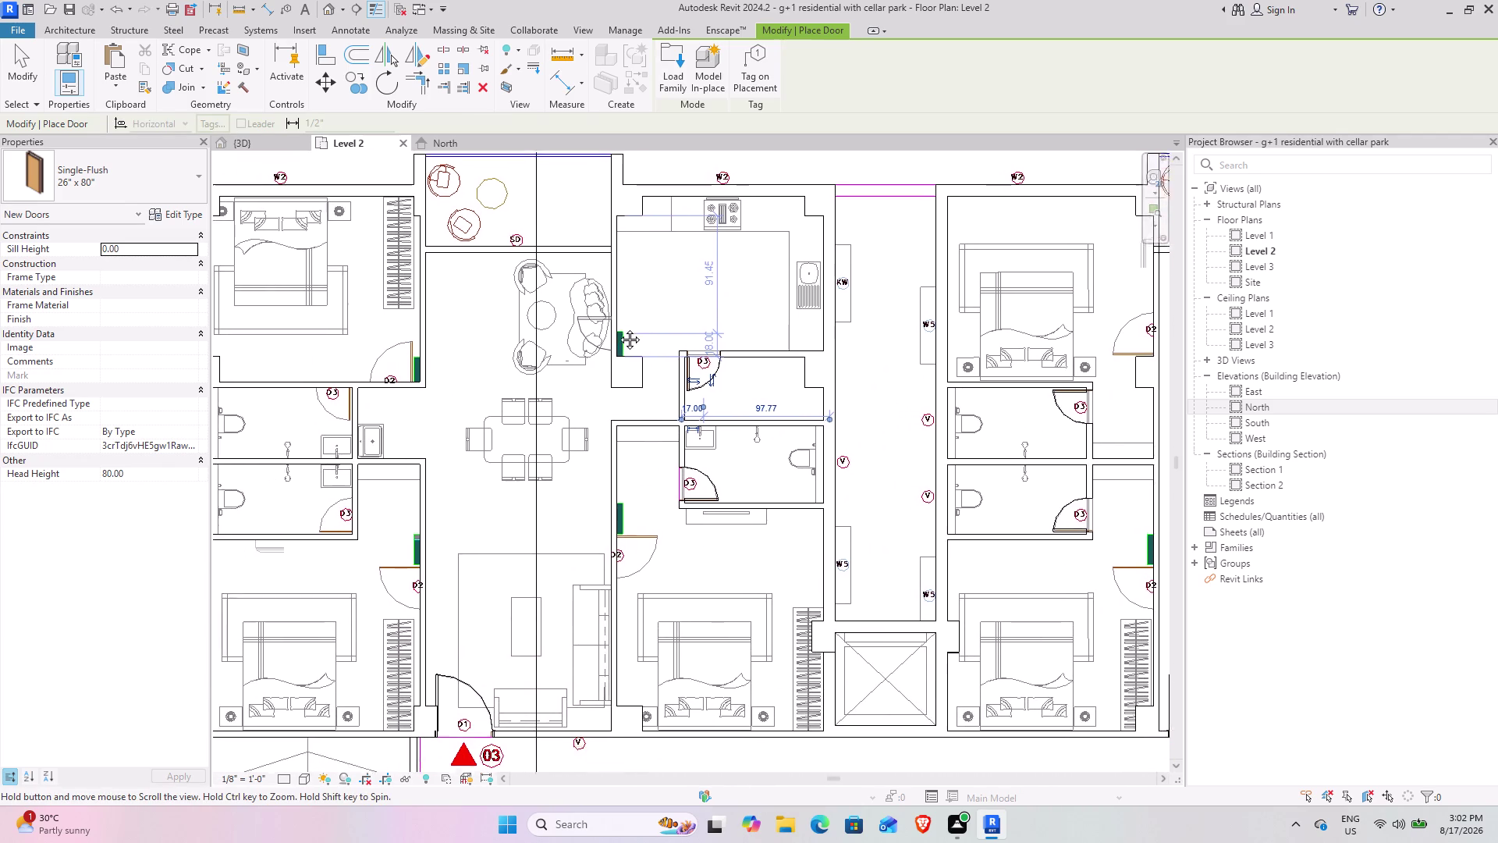
middle_drag(614, 330, 626, 326)
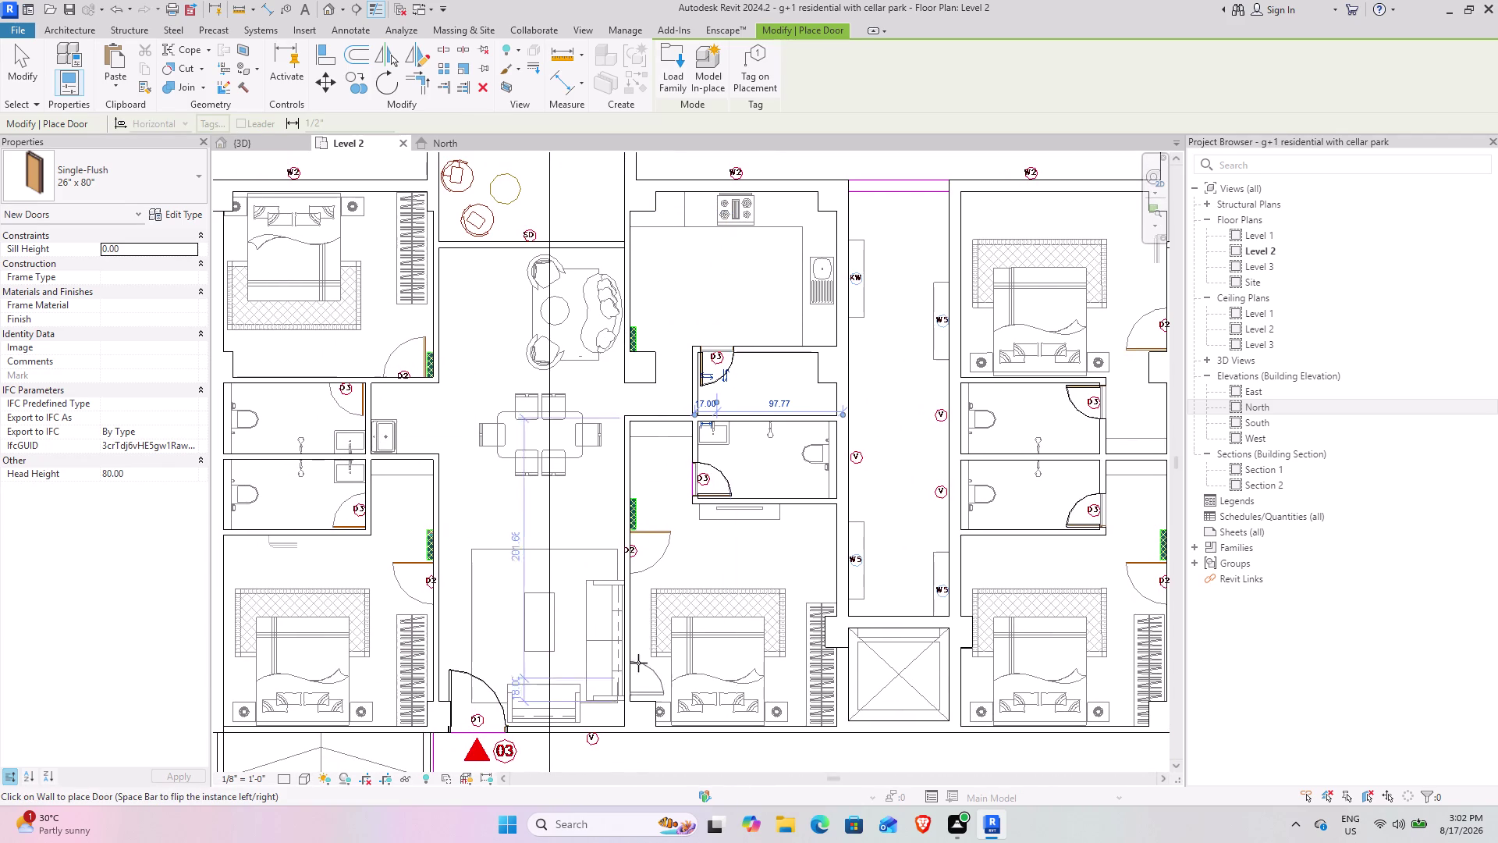
scroll(up, 3)
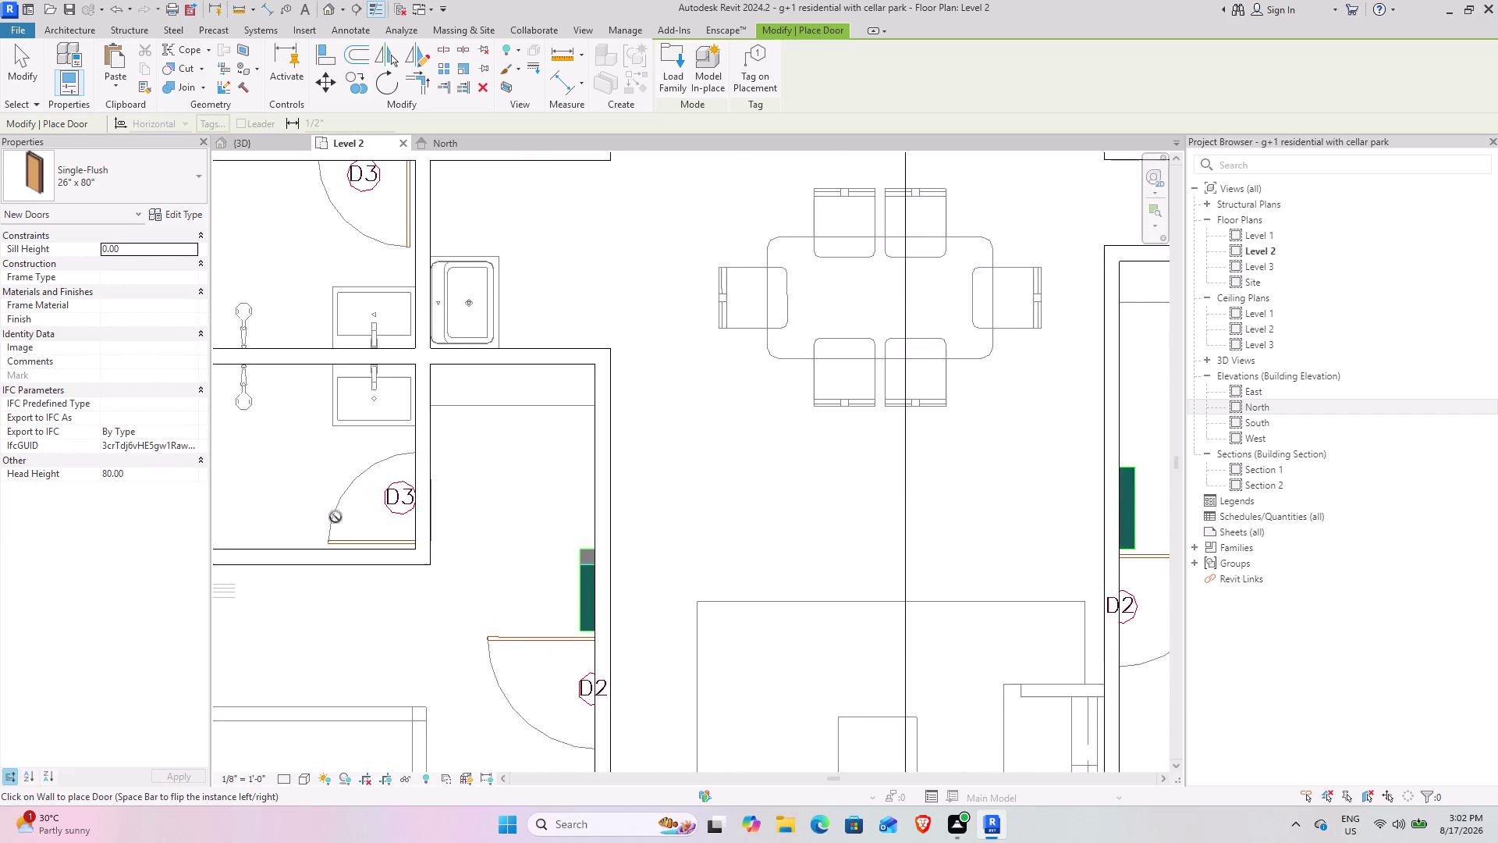
scroll(up, 3)
key(space)
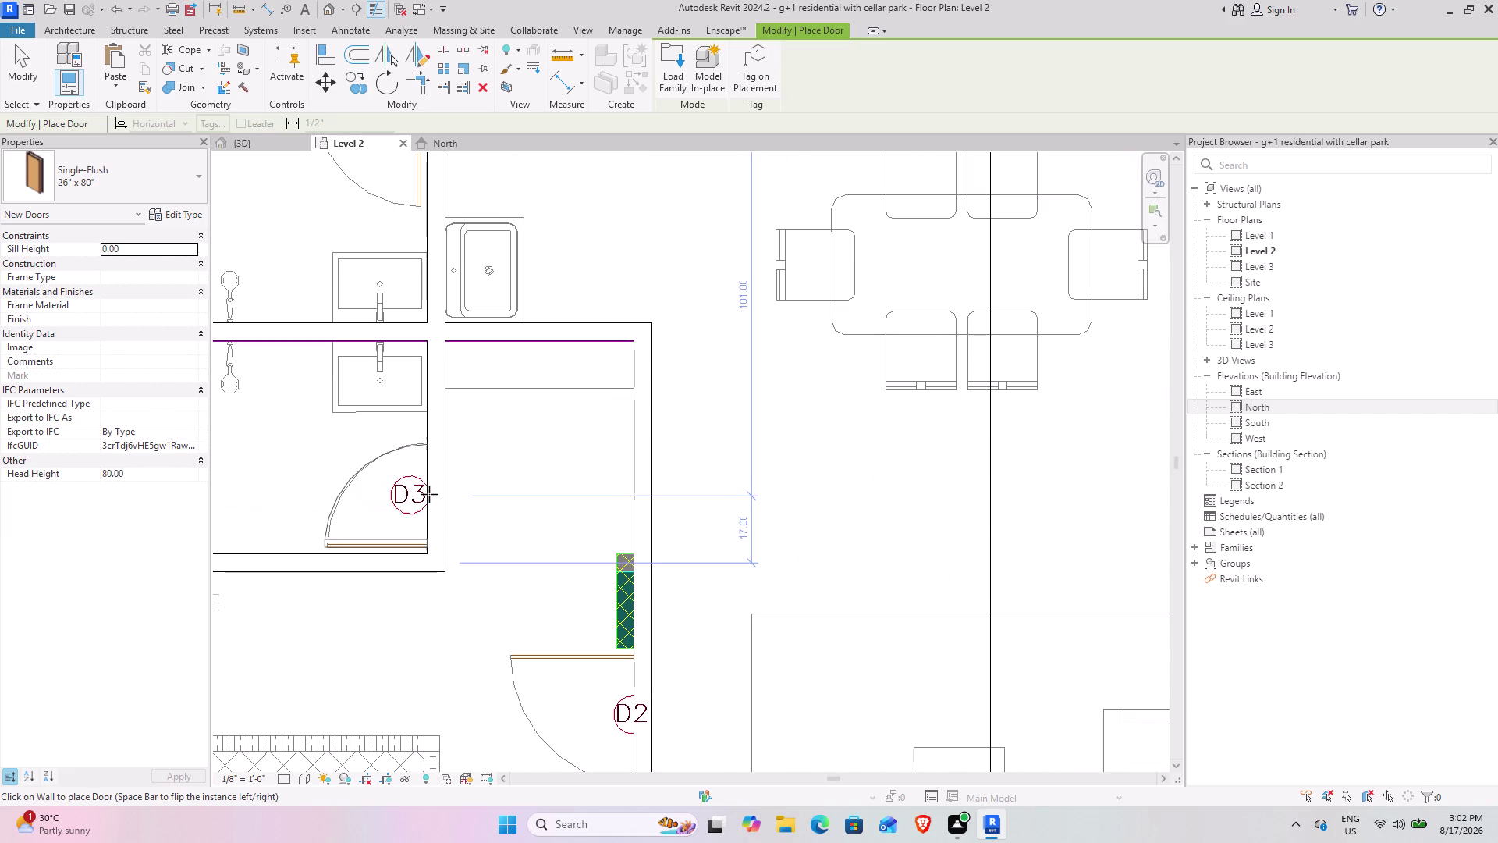
click(429, 494)
middle_drag(435, 405, 476, 609)
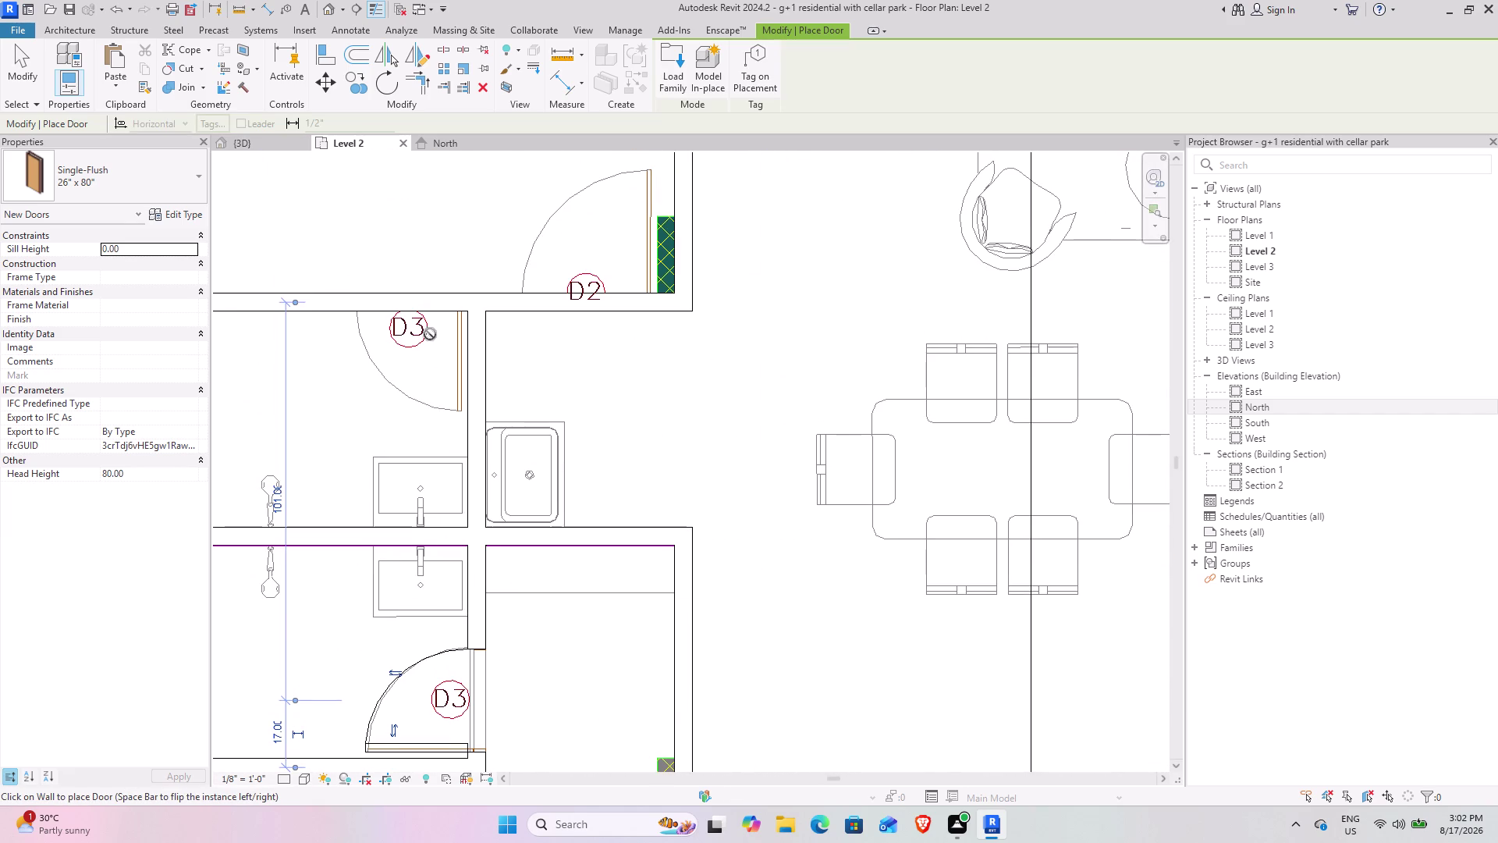
click(412, 313)
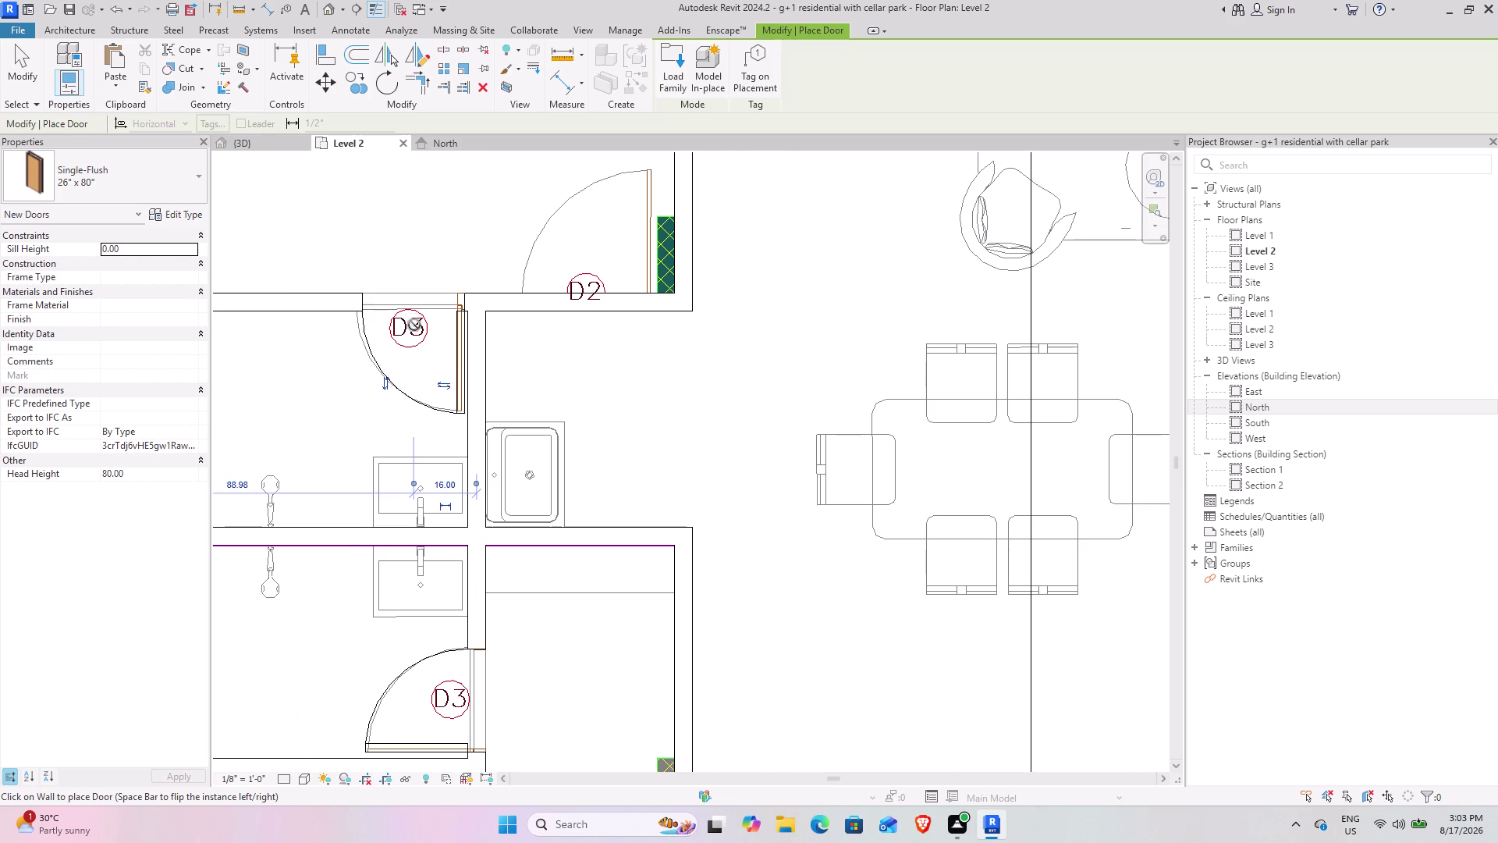
Pan across the plan to check the placed D3 doors and end placement.
scroll(down, 3)
middle_drag(449, 333, 454, 538)
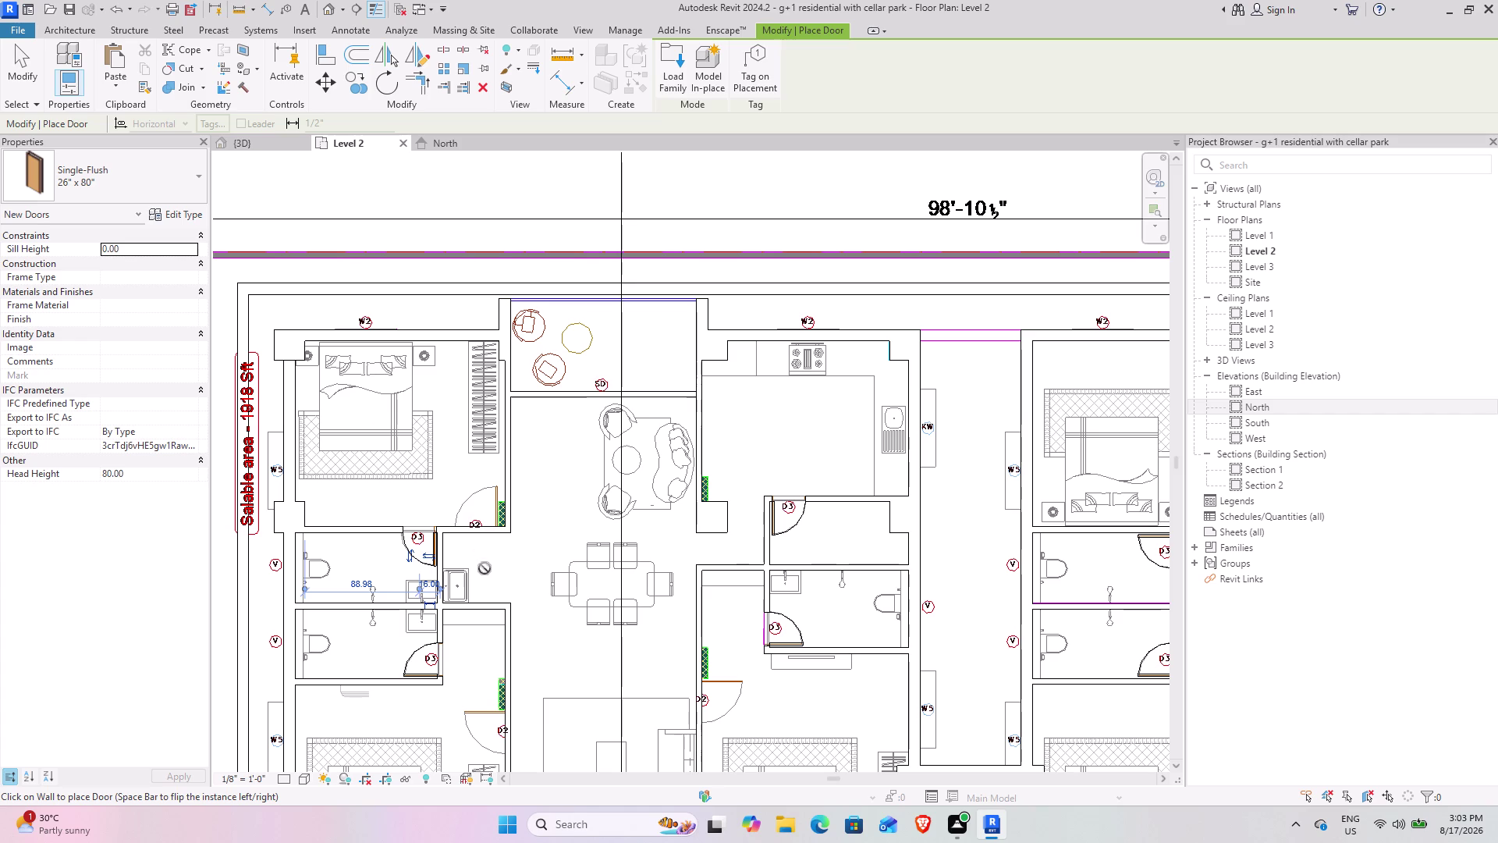
scroll(down, 3)
middle_drag(695, 540, 647, 523)
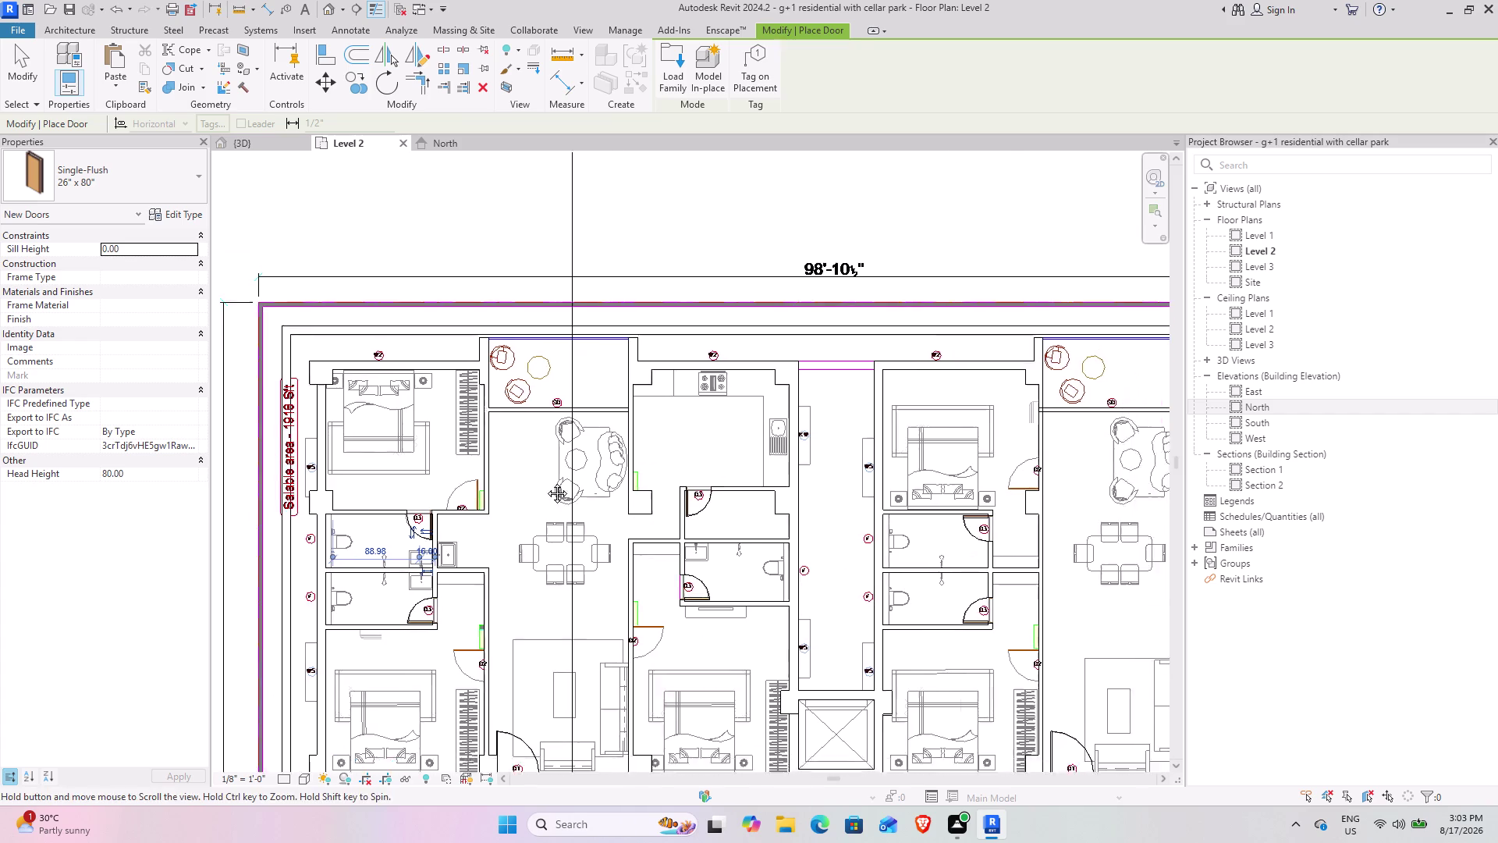
middle_drag(648, 523, 157, 333)
scroll(down, 3)
middle_drag(476, 529, 511, 426)
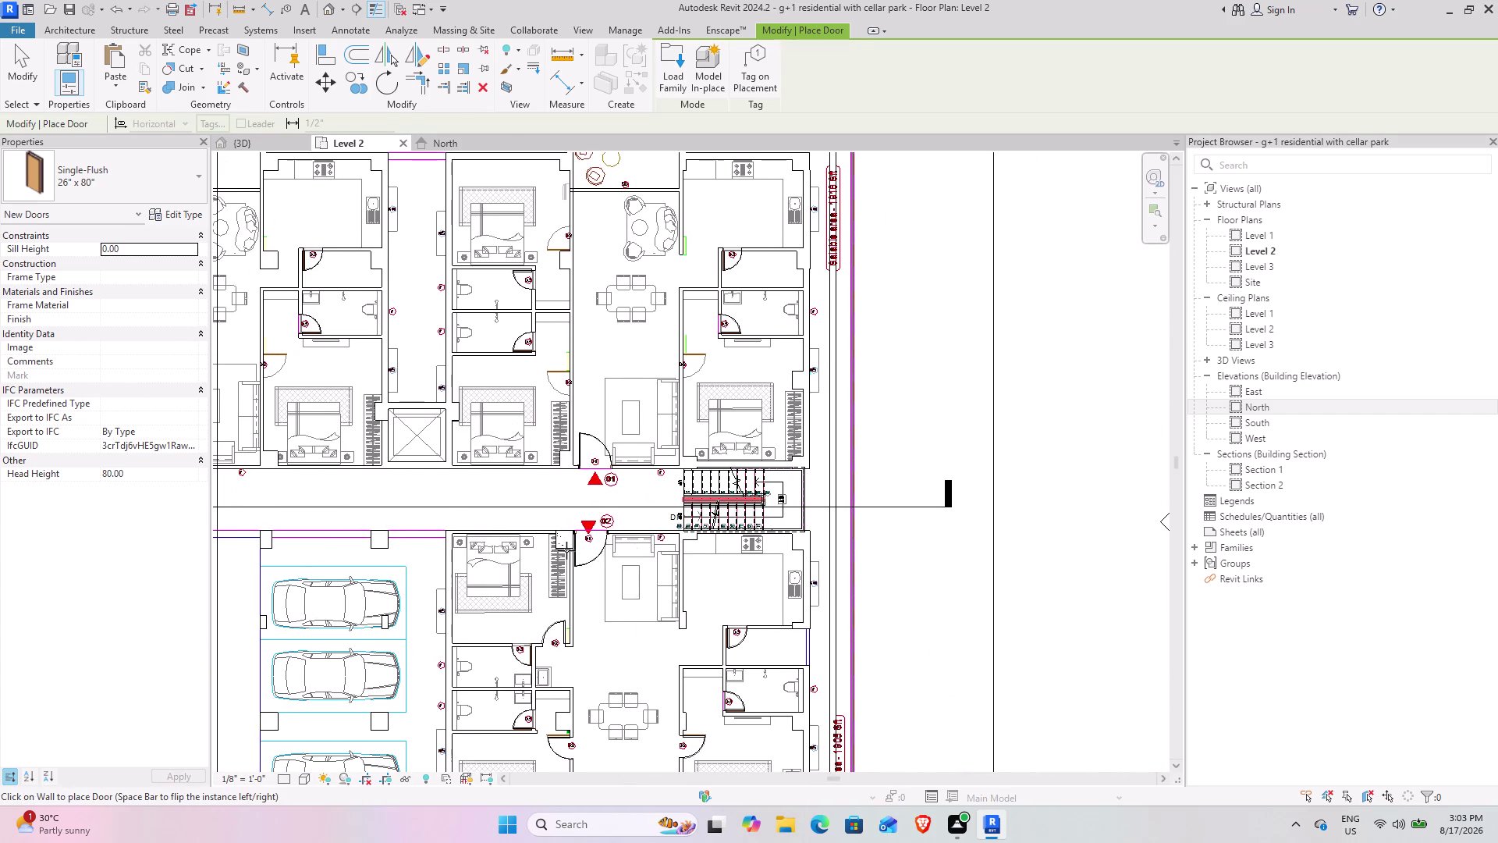
key(Escape)
key(Escape)
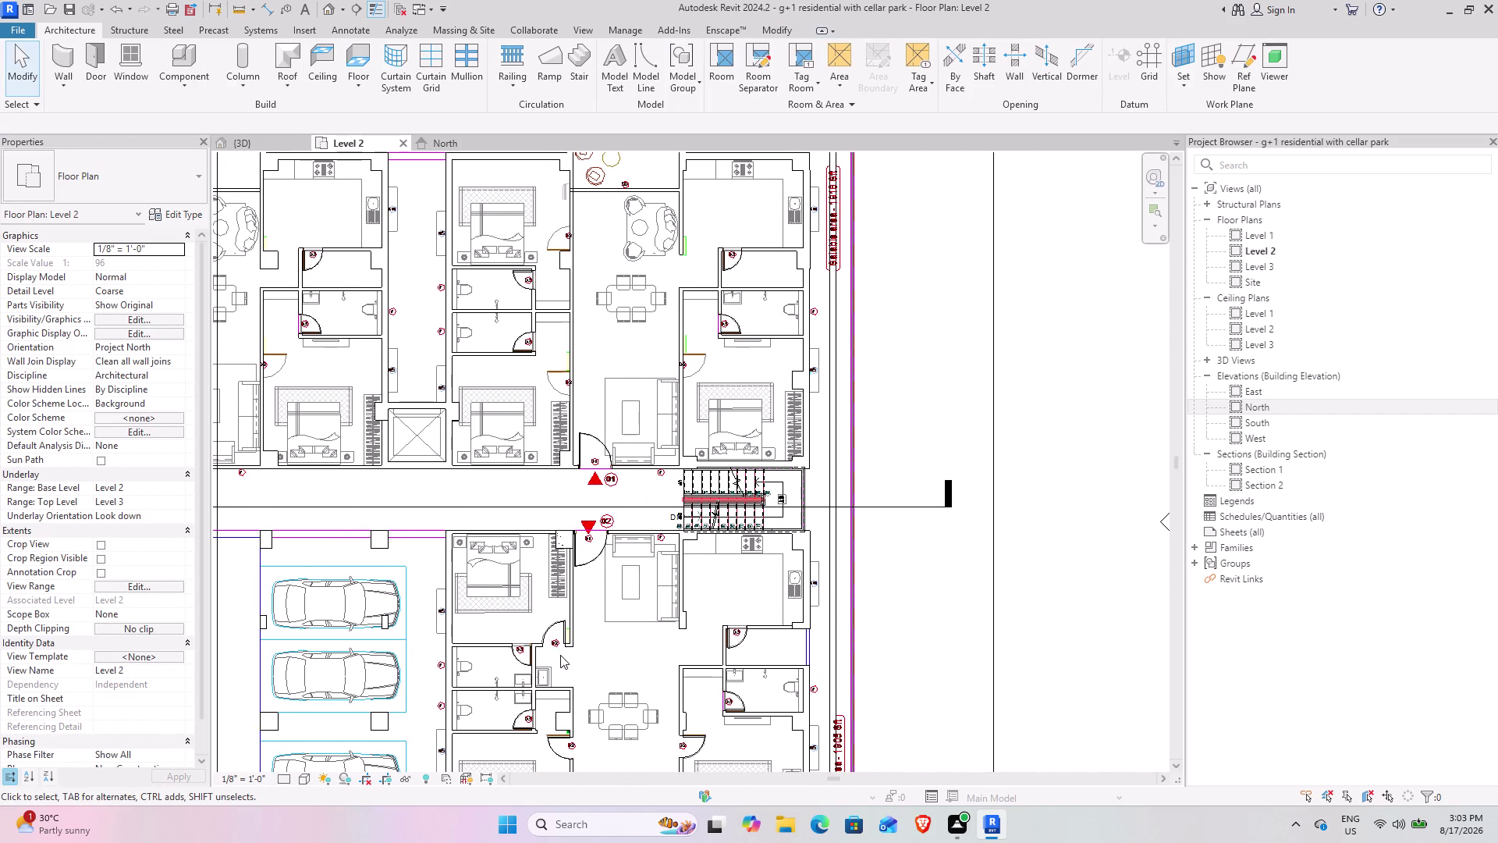
scroll(up, 3)
middle_drag(547, 648, 565, 555)
scroll(up, 3)
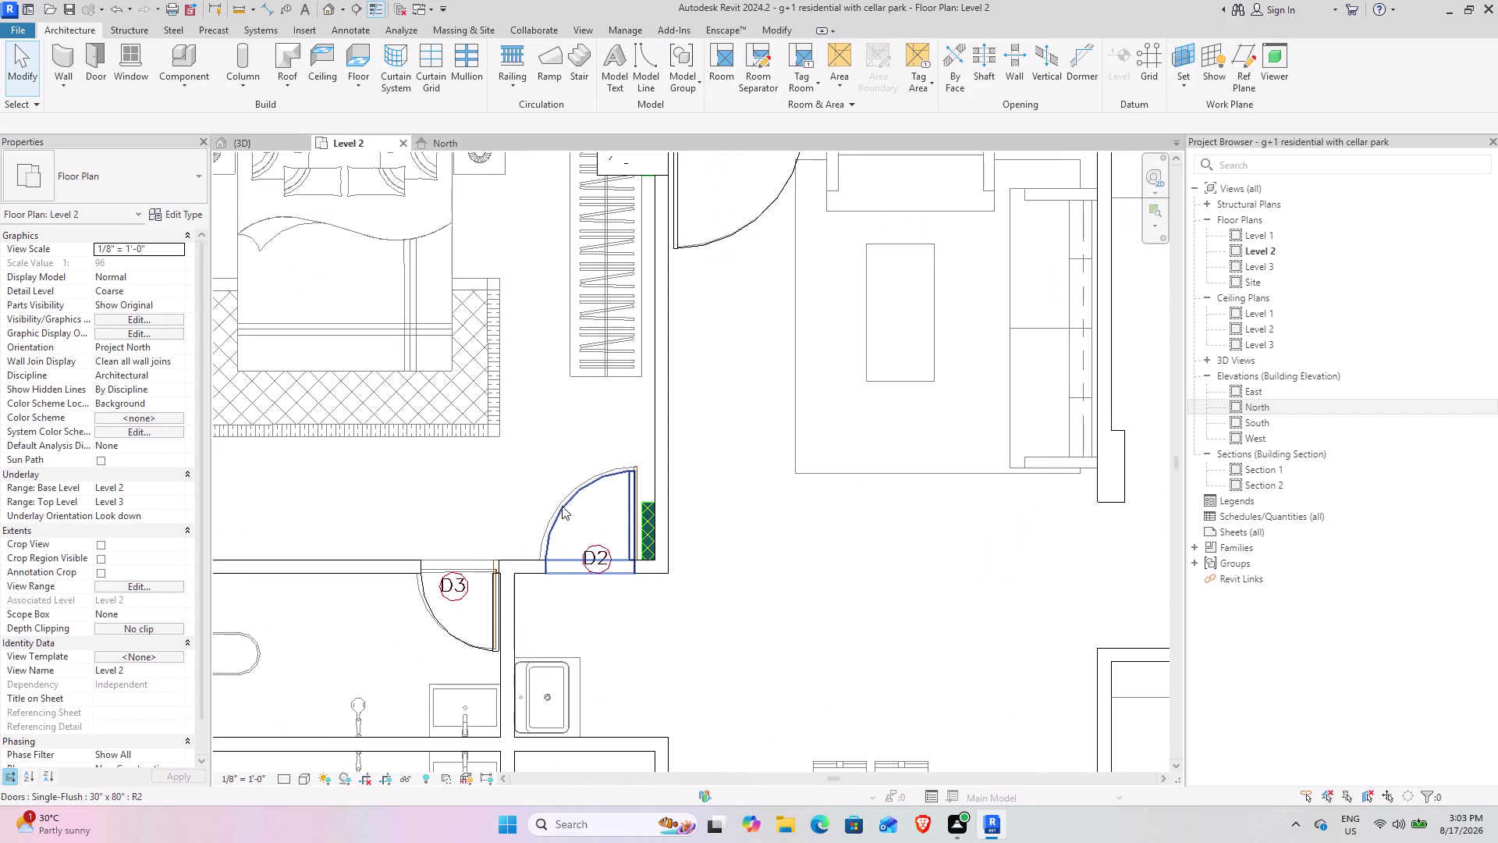
scroll(up, 3)
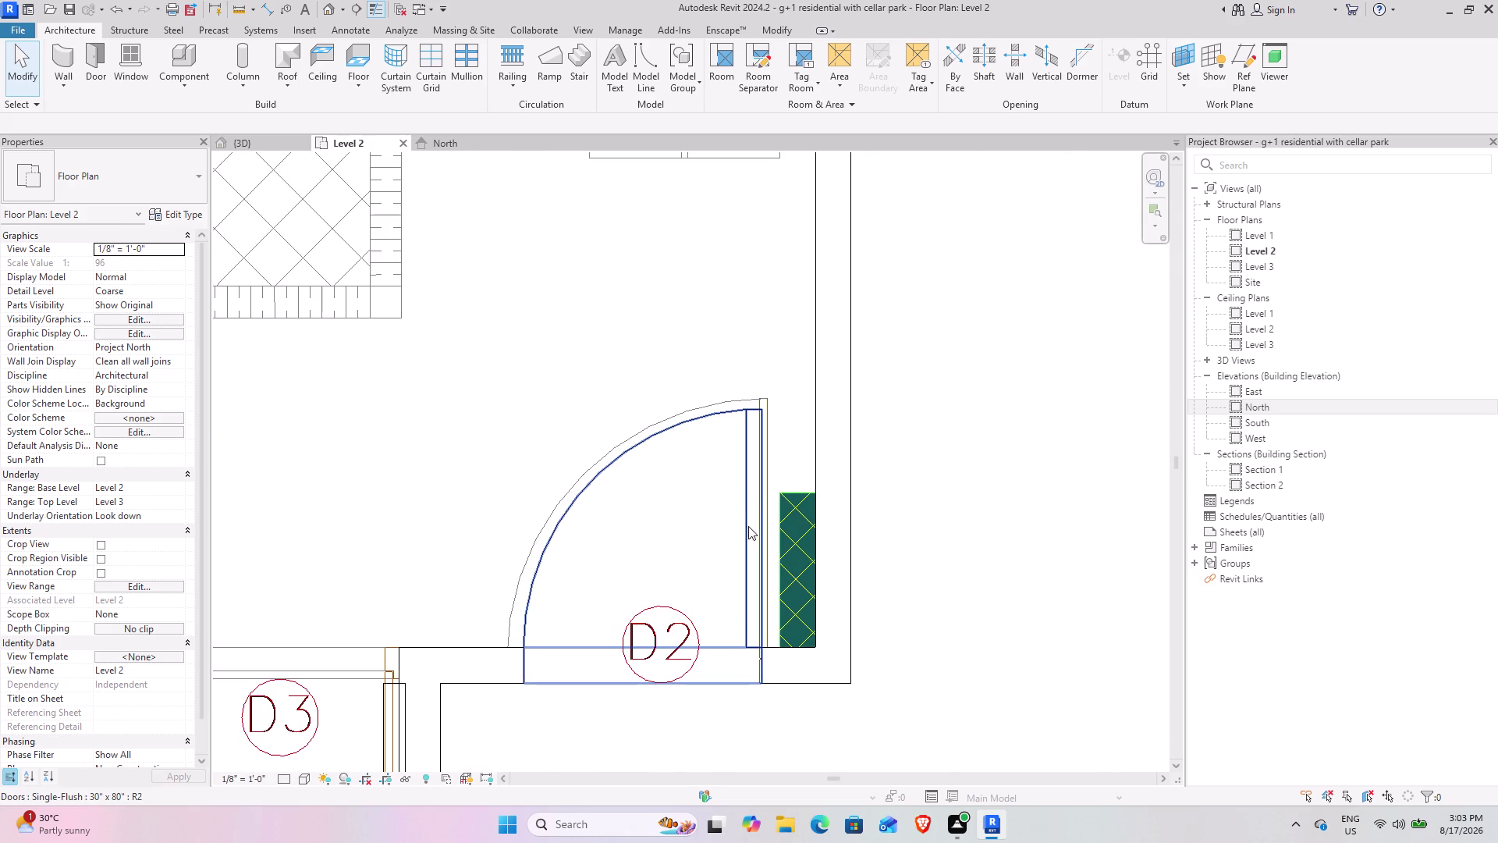
click(746, 526)
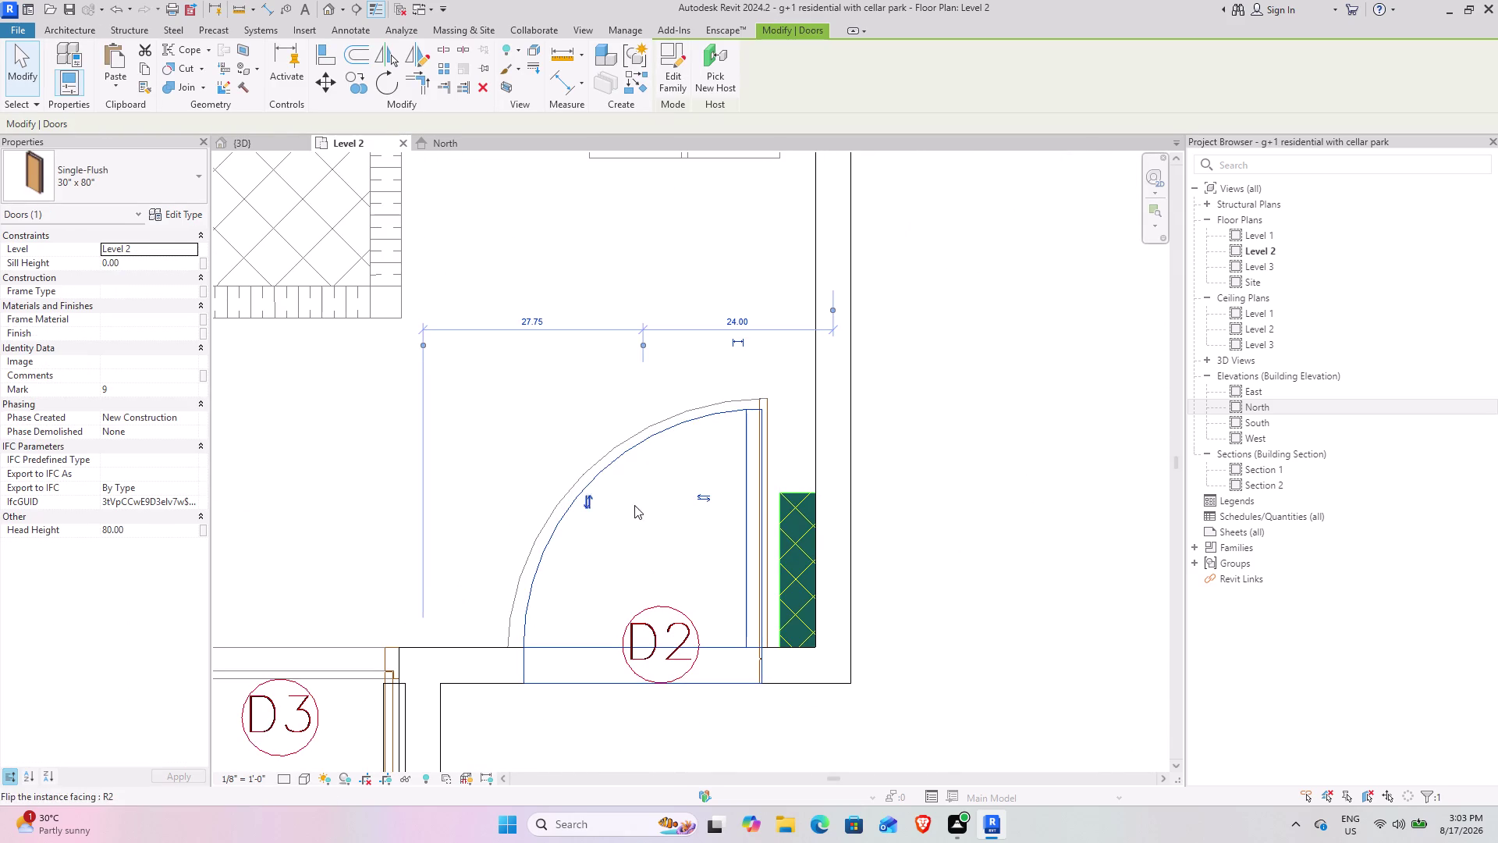
scroll(up, 3)
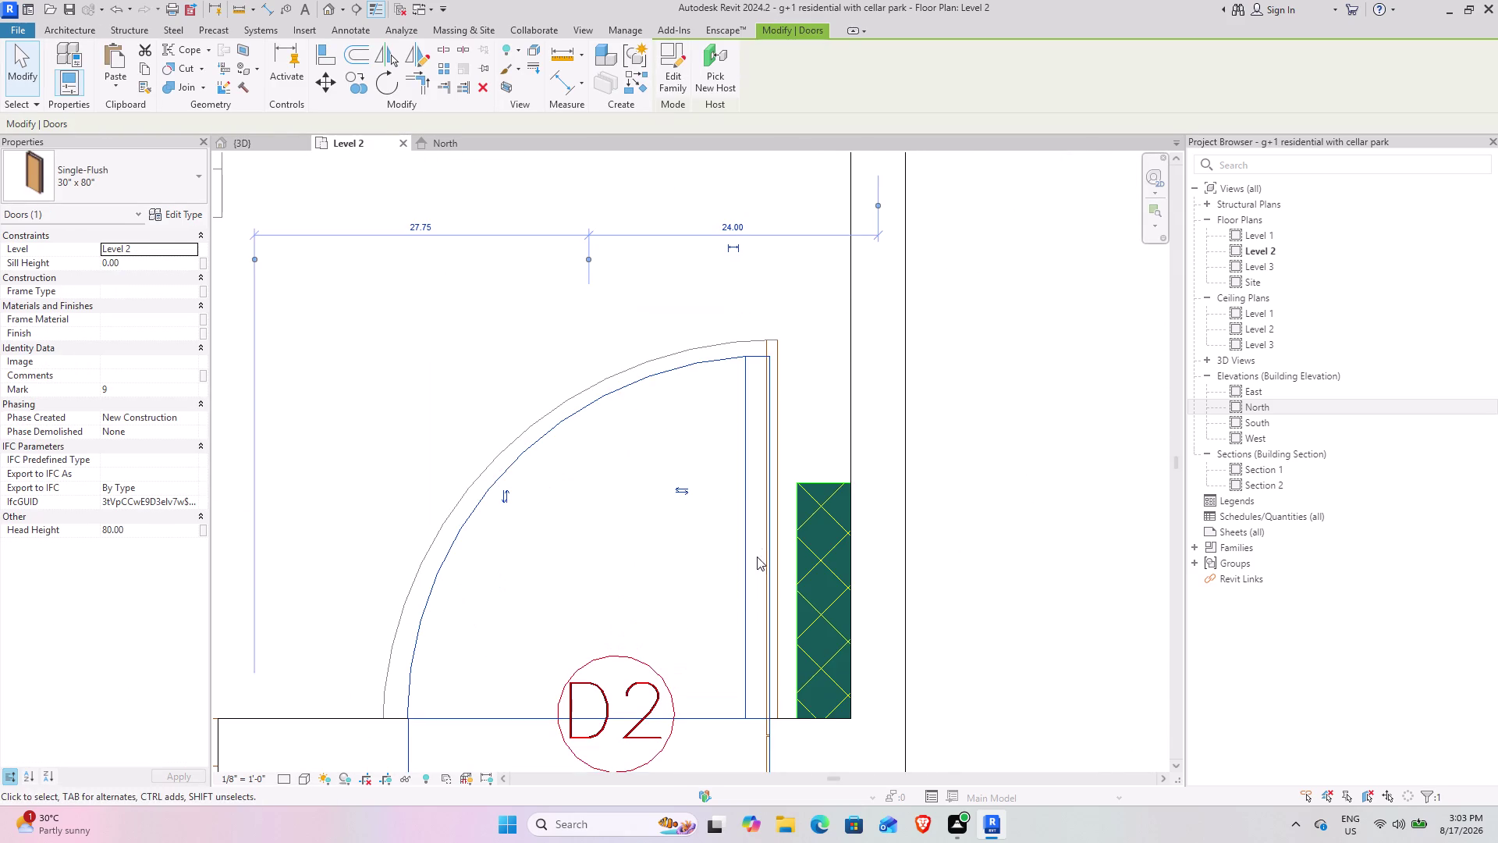
key(Escape)
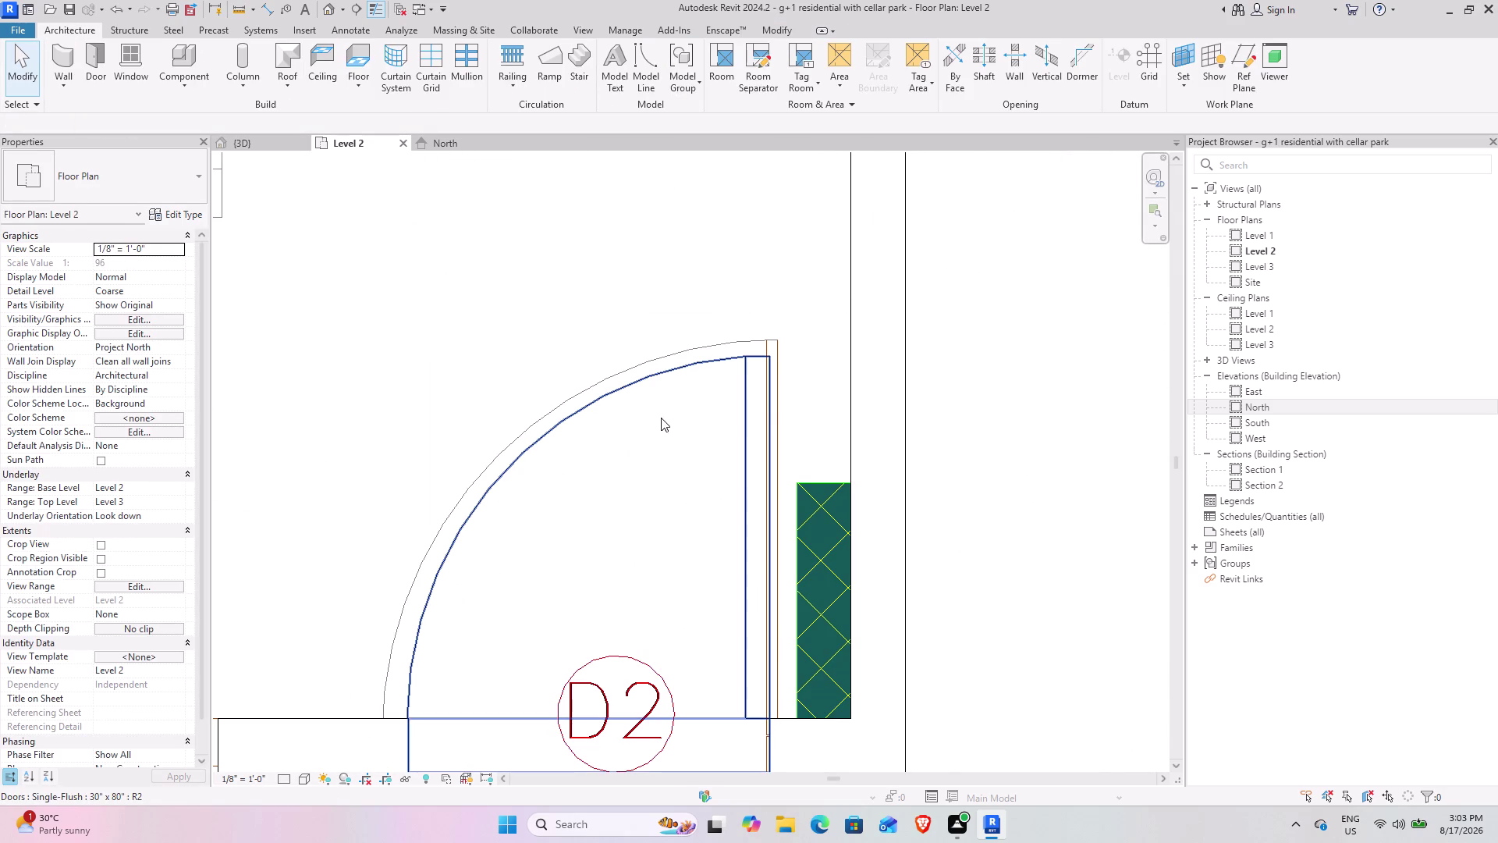
click(662, 369)
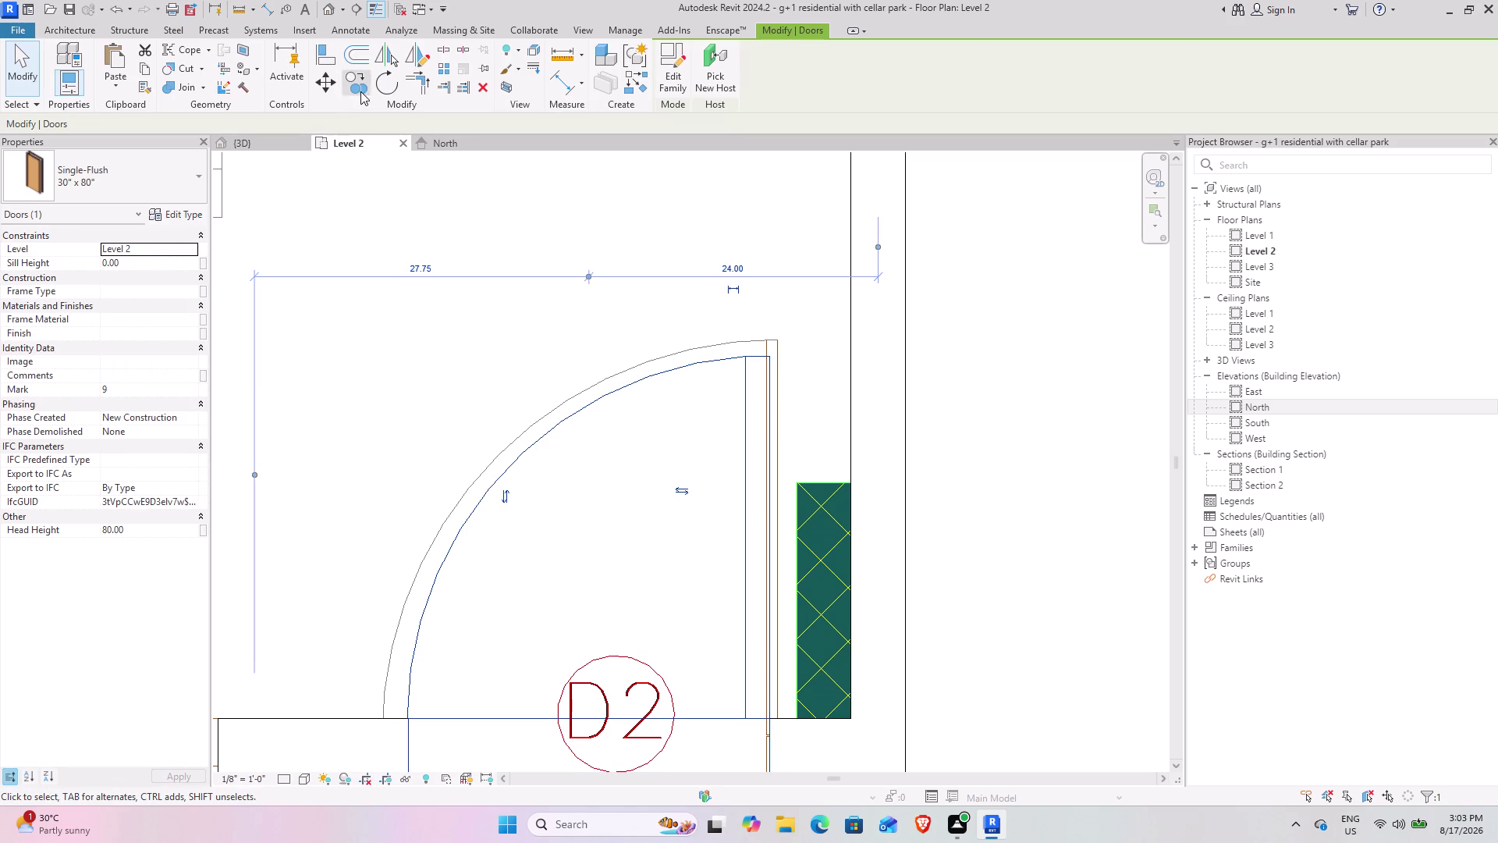
click(484, 84)
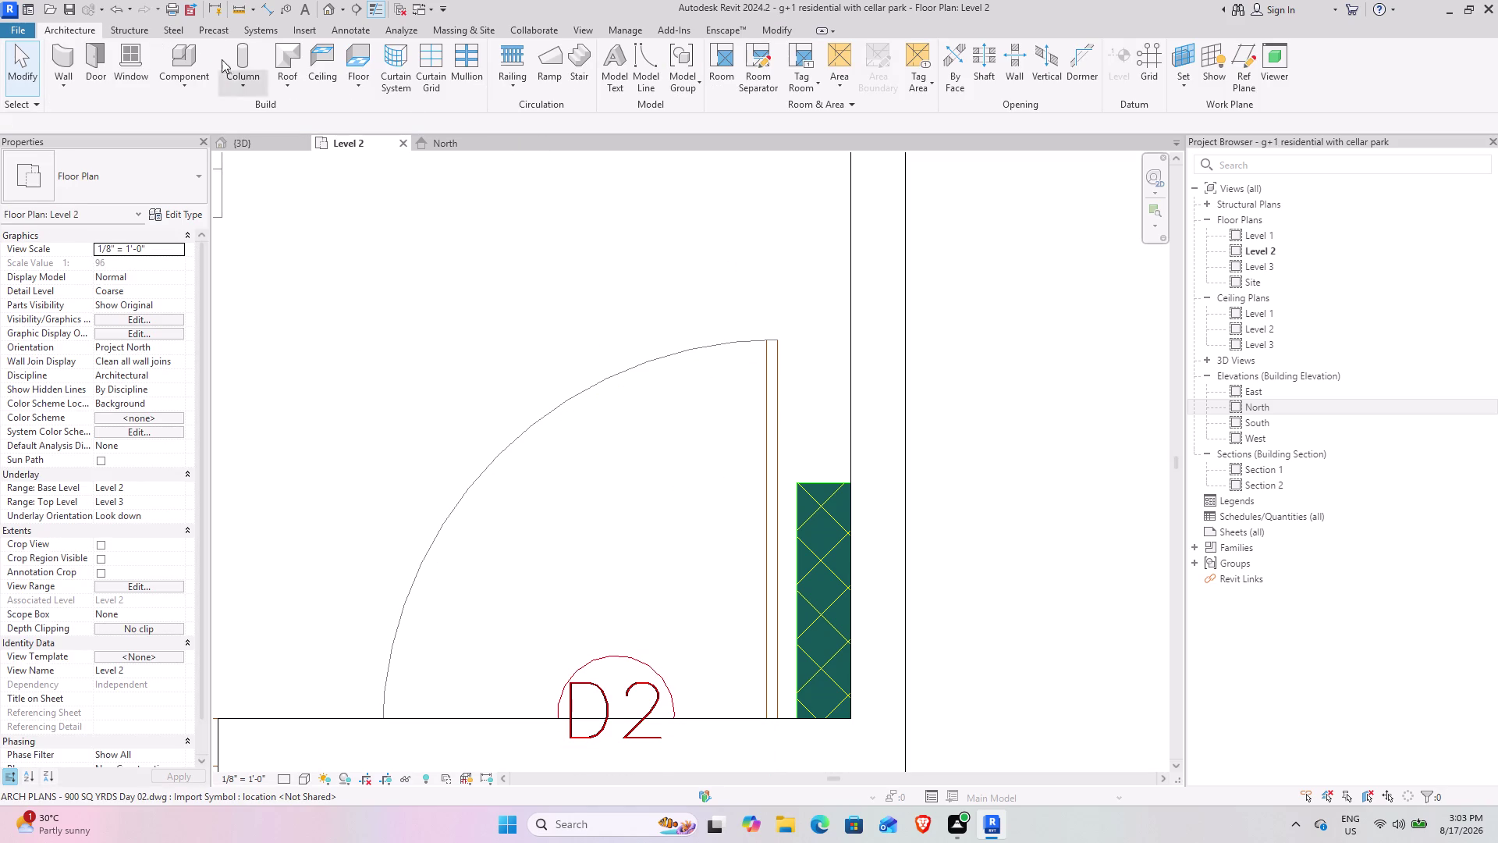
click(265, 6)
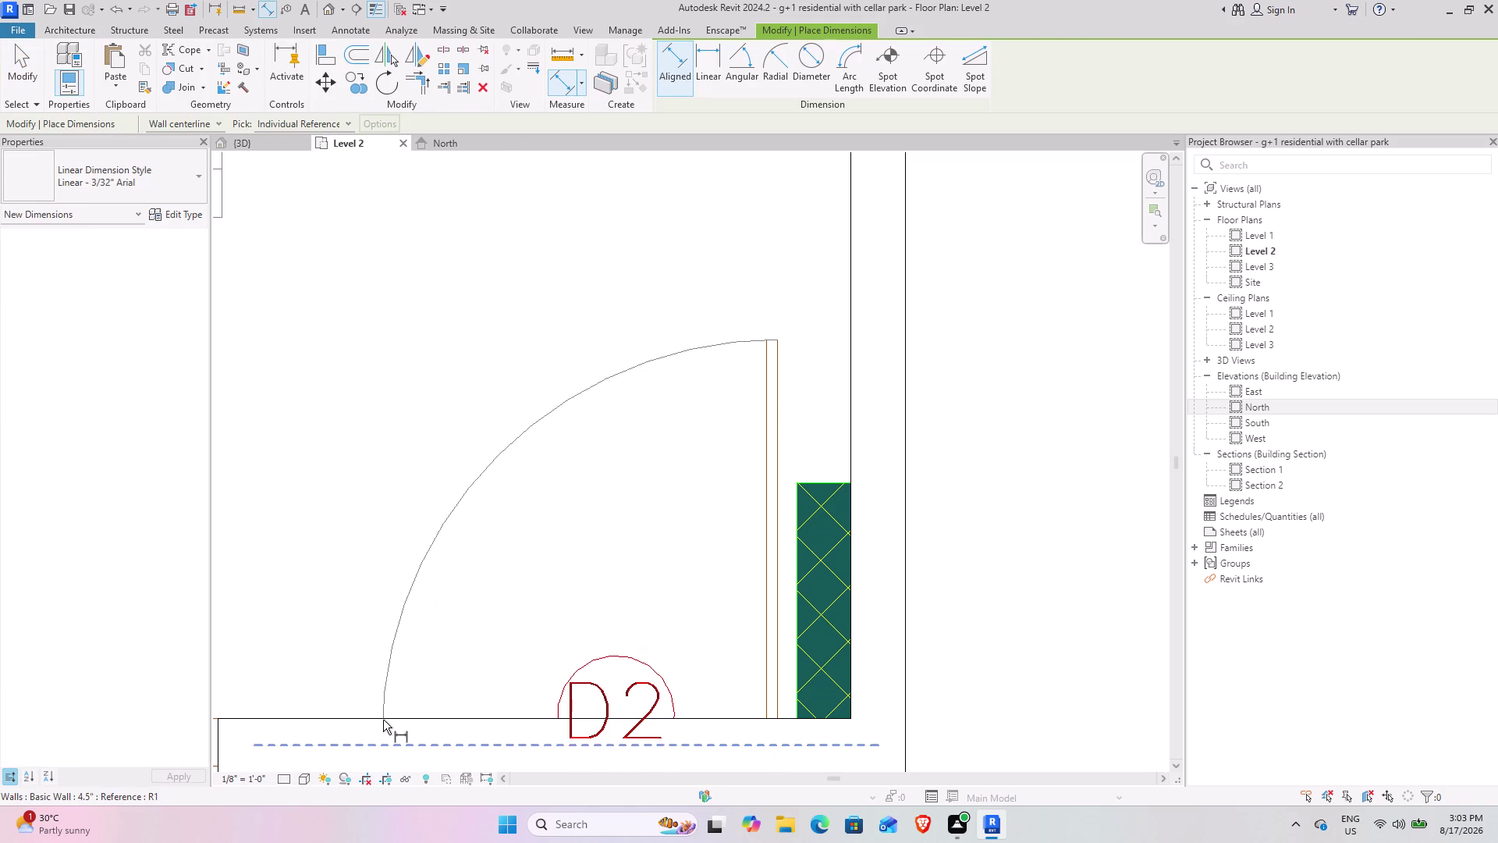
click(765, 707)
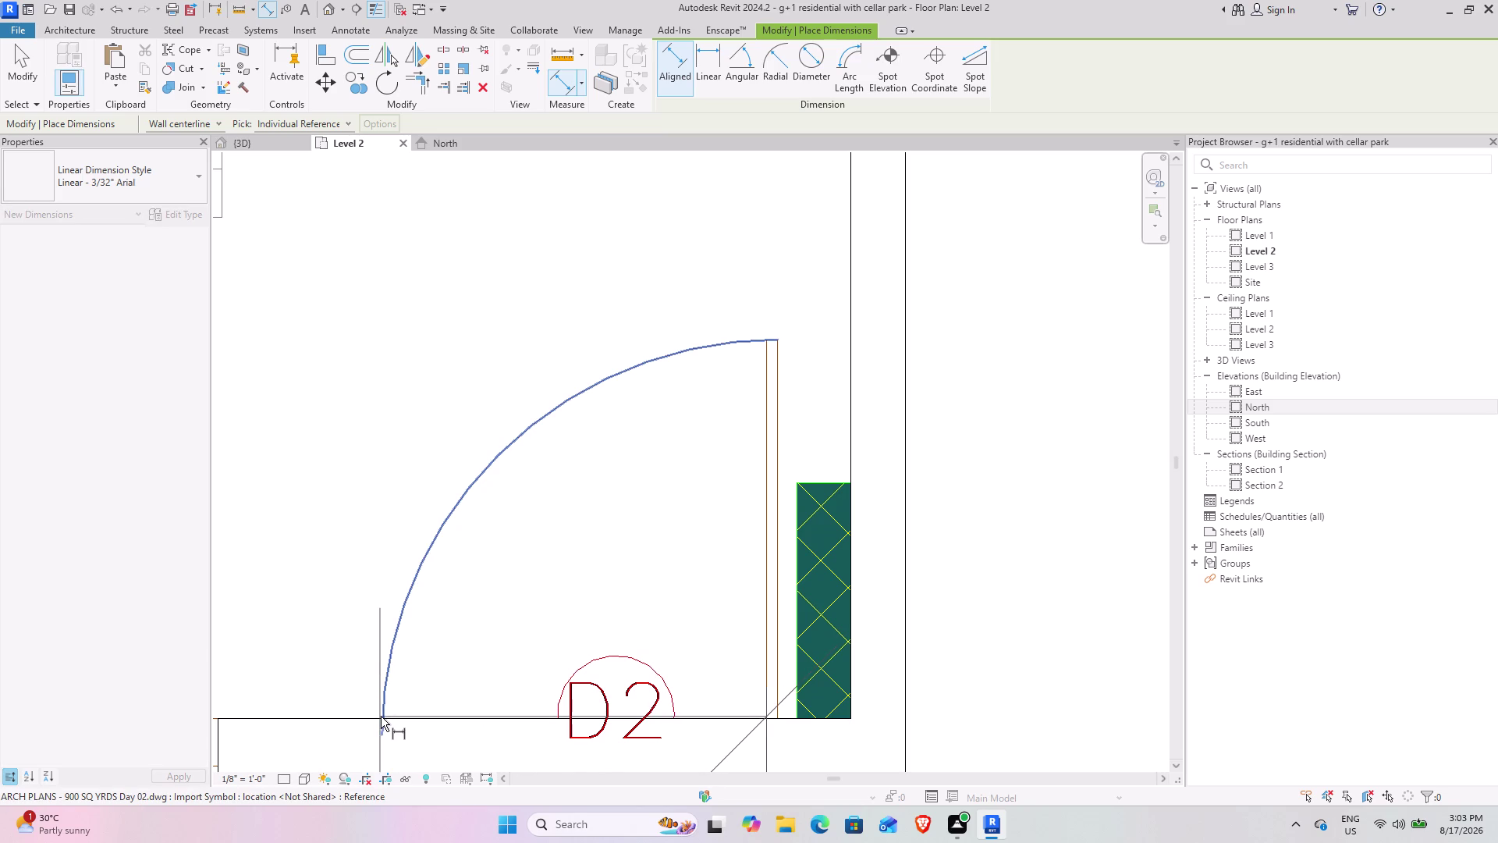
click(385, 716)
key(Escape)
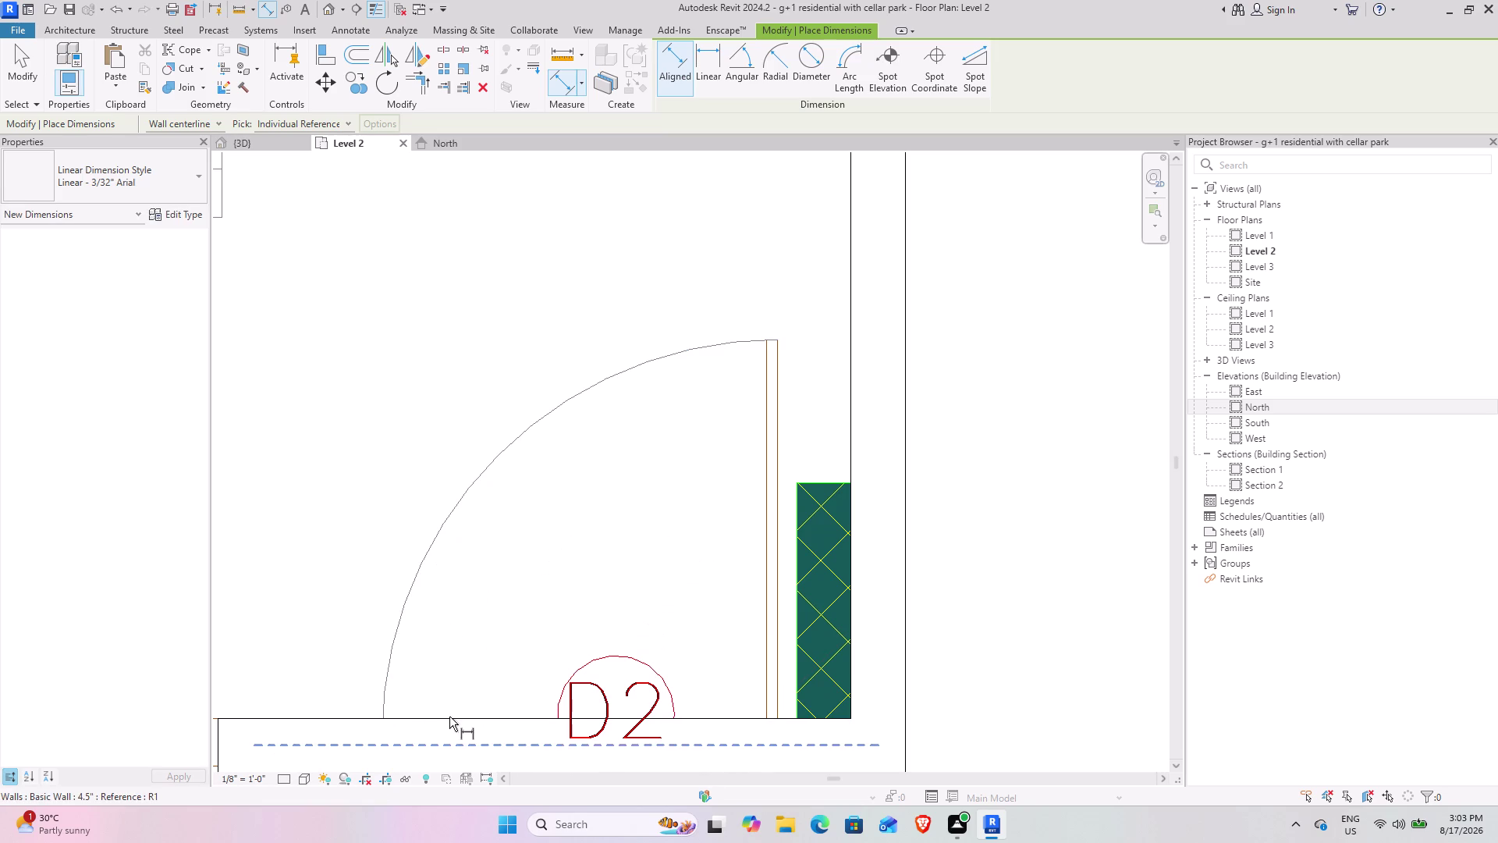
click(775, 707)
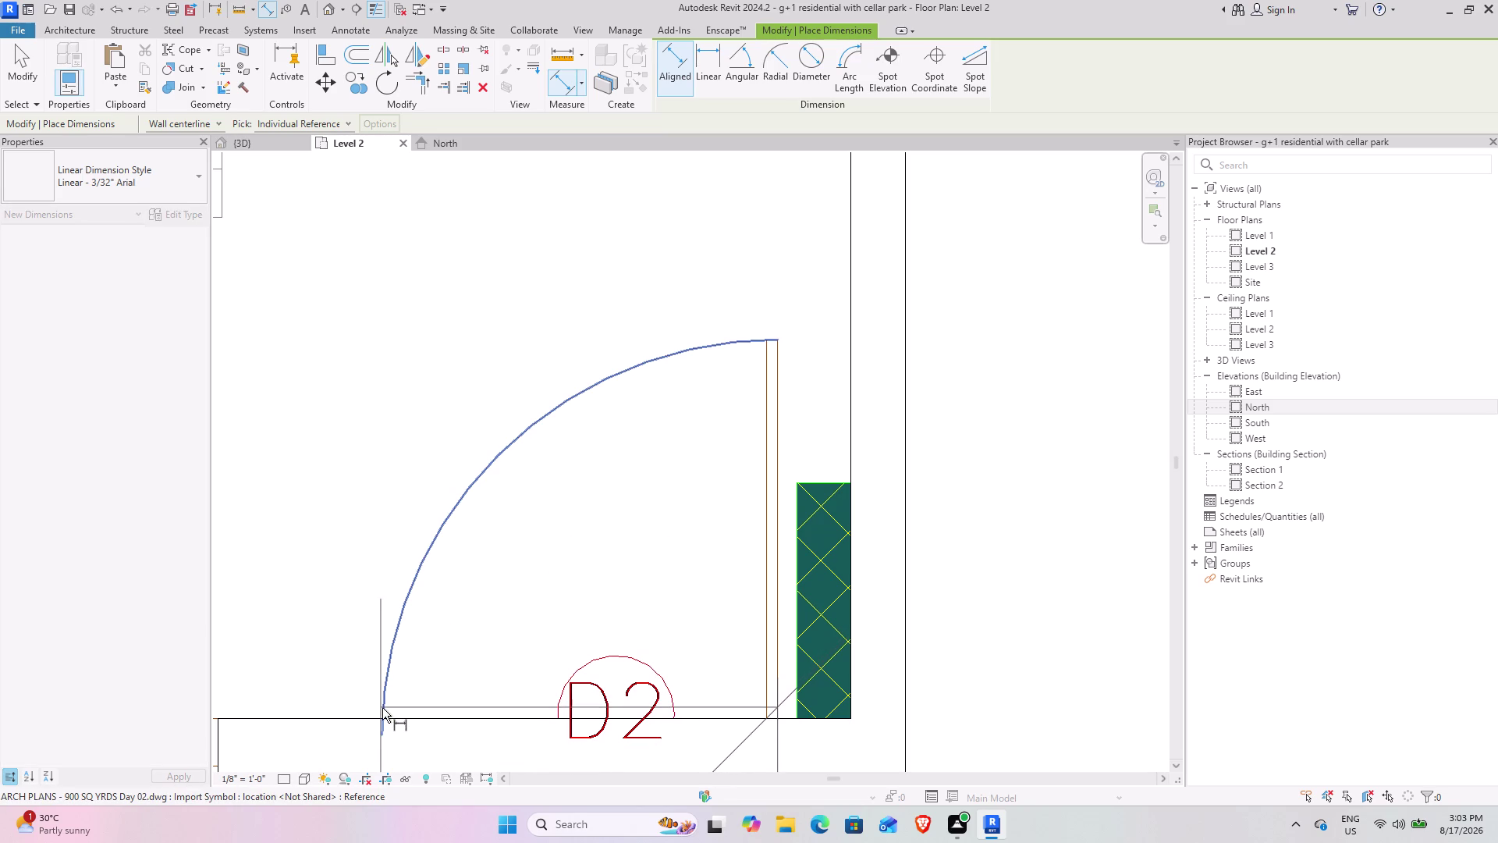
click(383, 713)
key(Escape)
key(Escape)
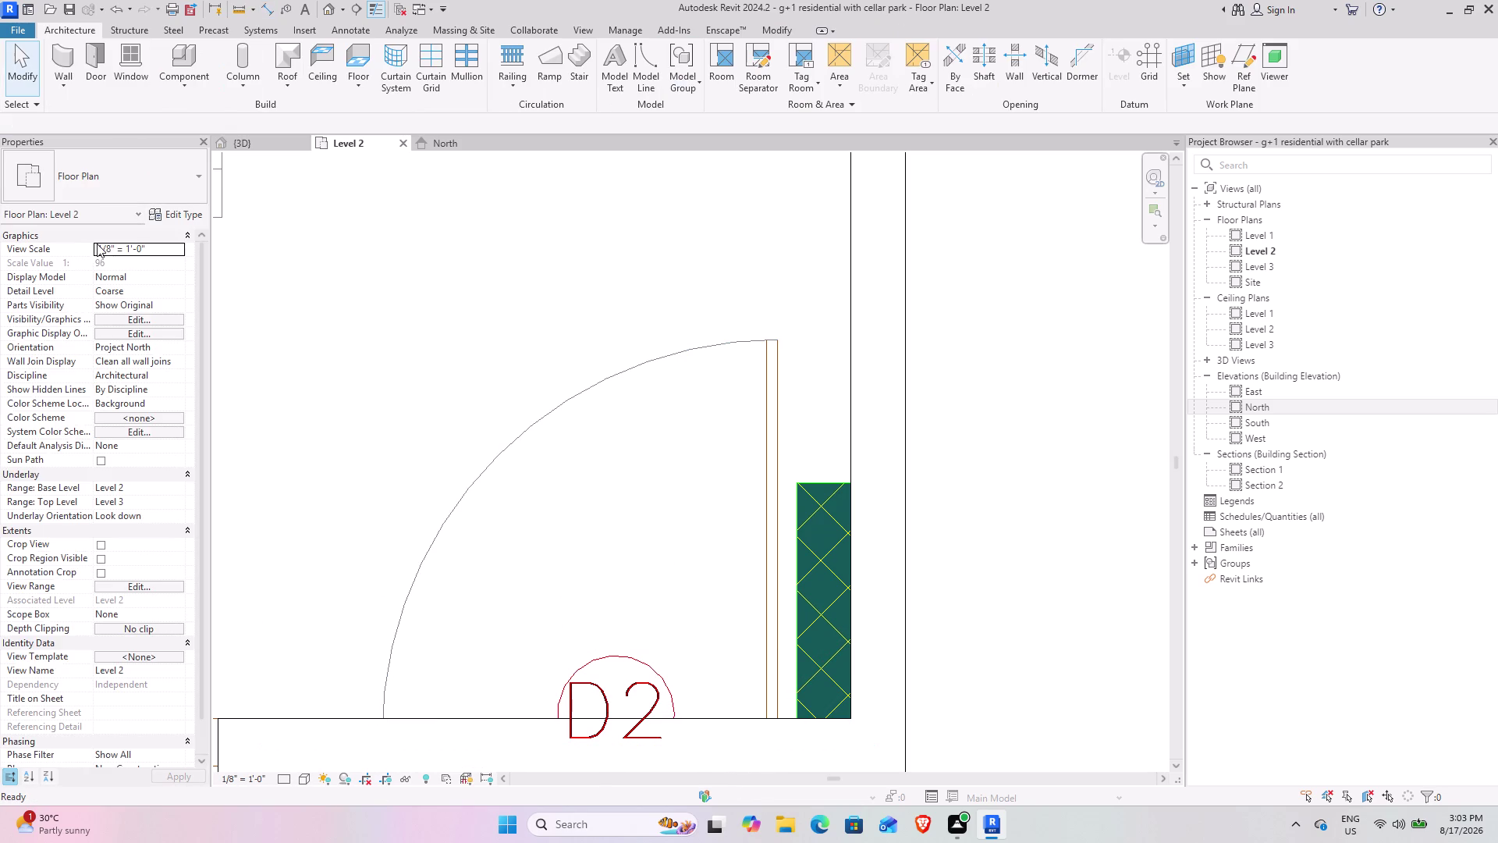
click(95, 66)
Choose the 32" x 84" Single-Flush door type, then cancel door placement.
click(155, 180)
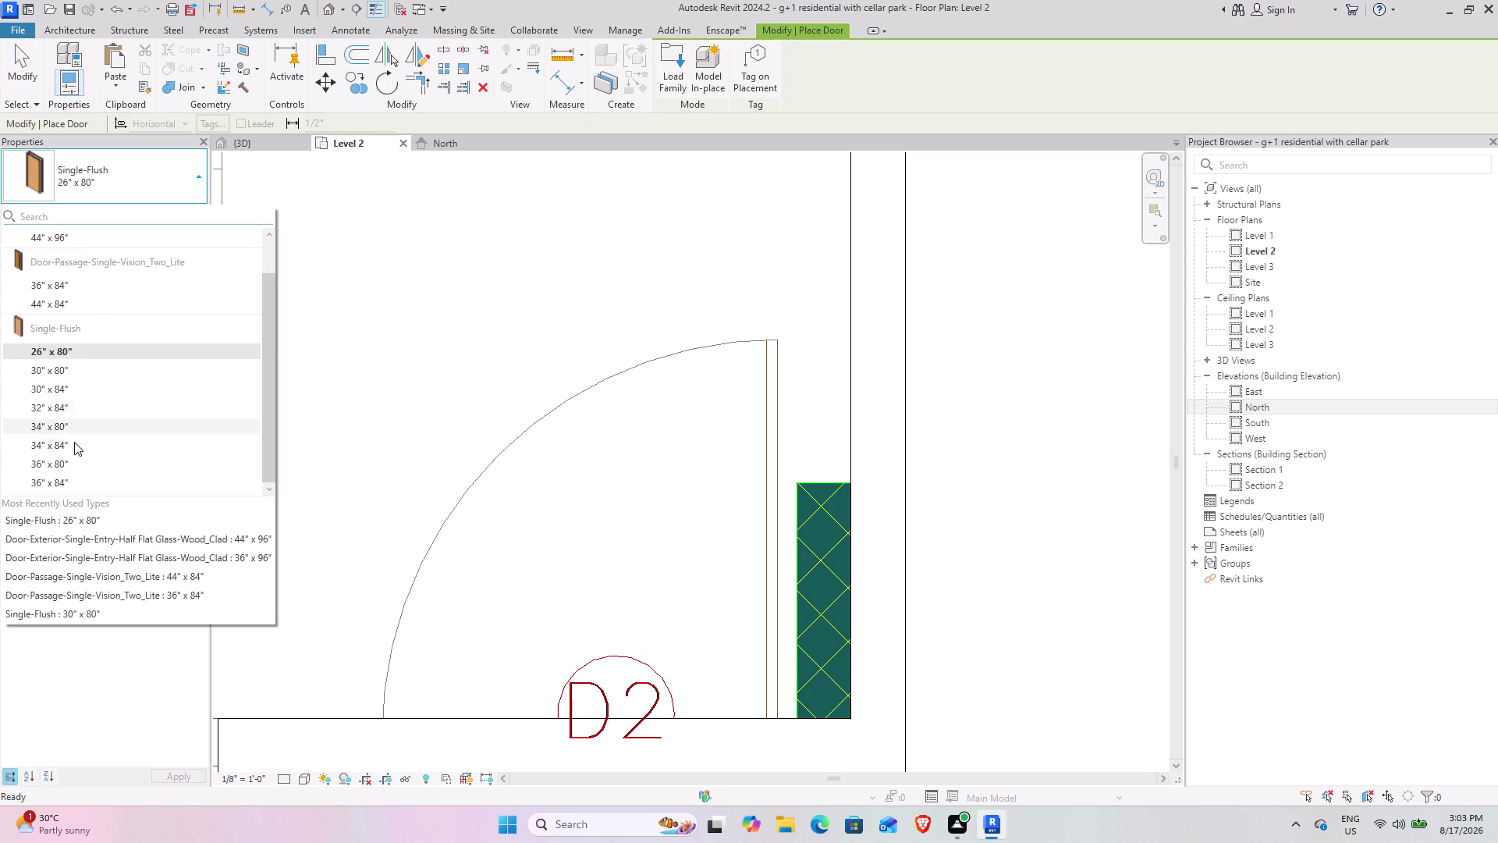
click(83, 409)
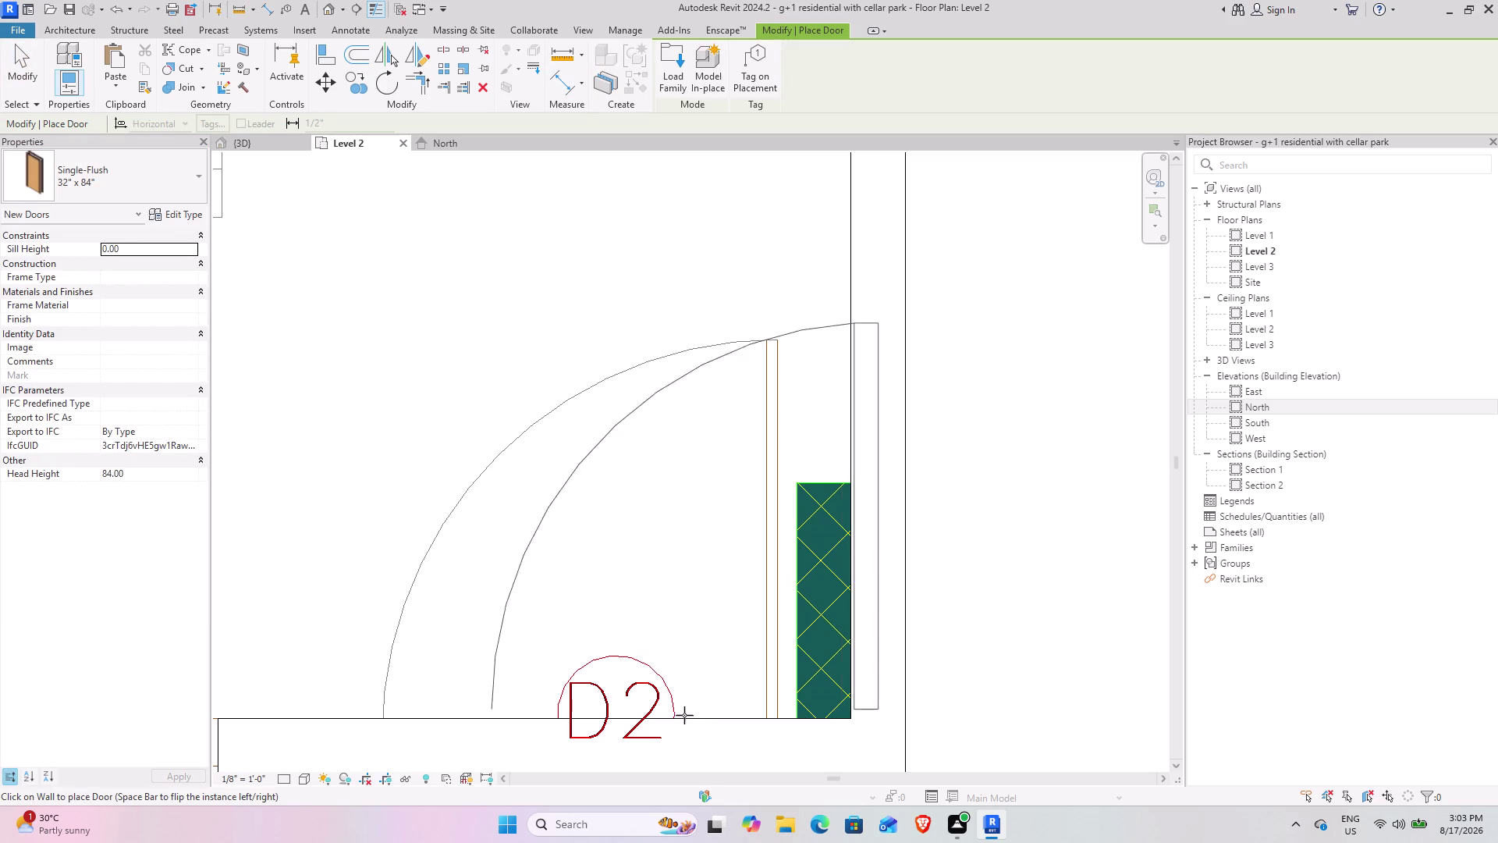
click(588, 723)
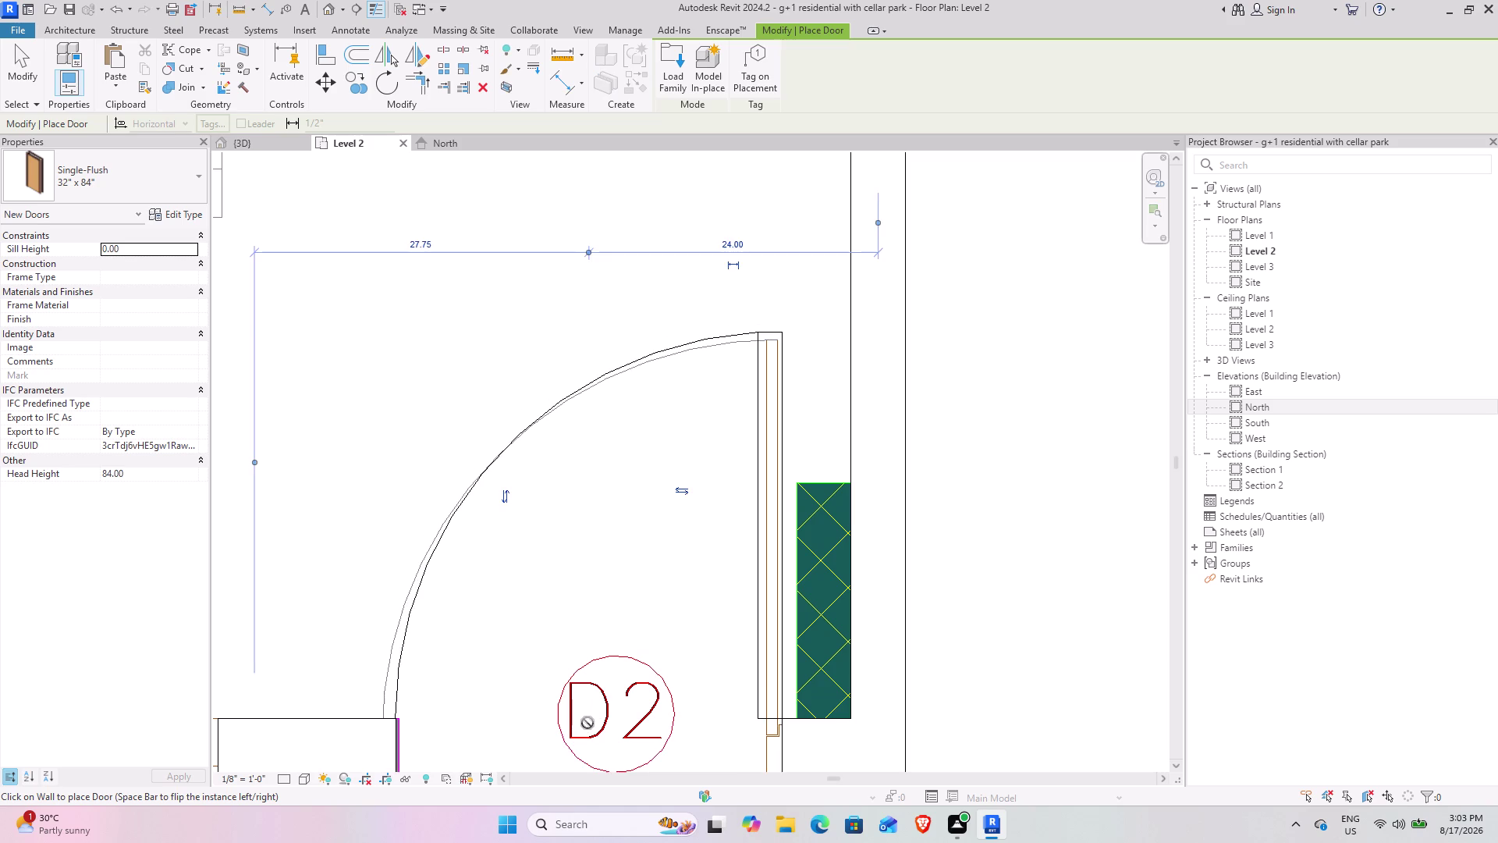
scroll(down, 3)
middle_drag(553, 620, 470, 360)
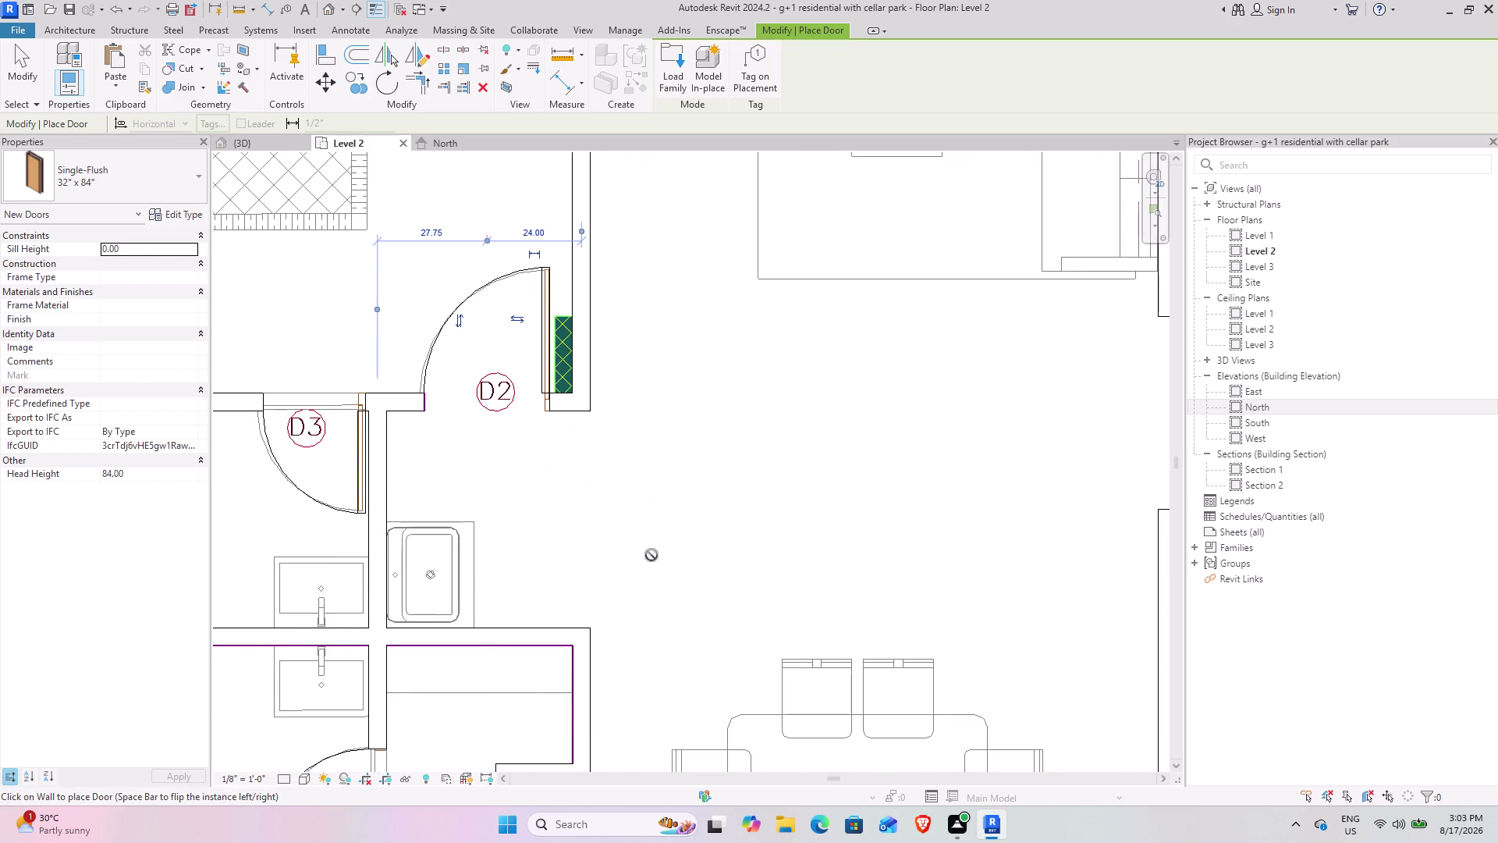
scroll(down, 3)
middle_drag(595, 555, 691, 338)
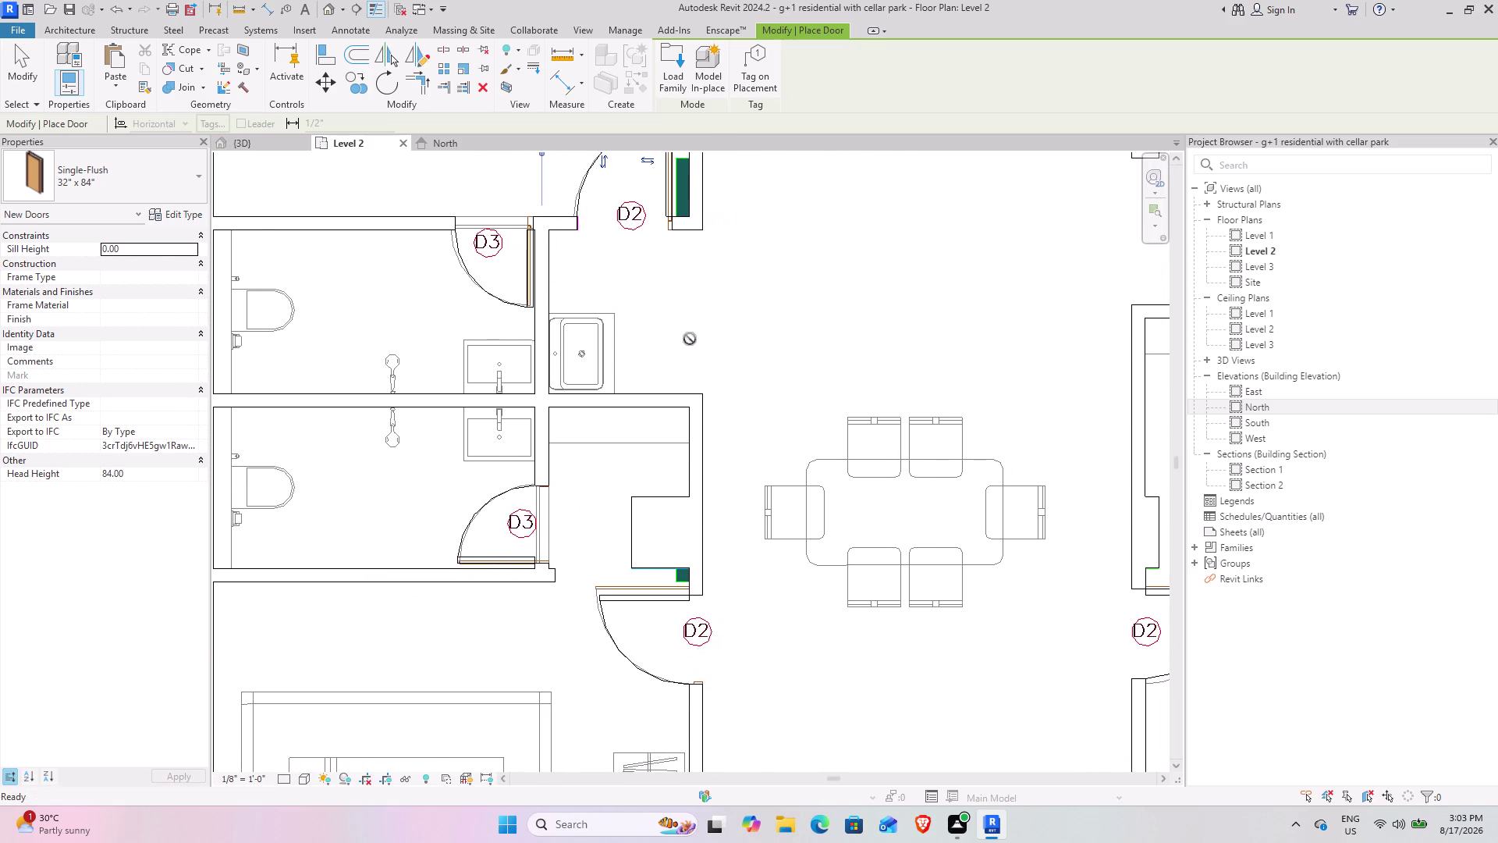
scroll(up, 3)
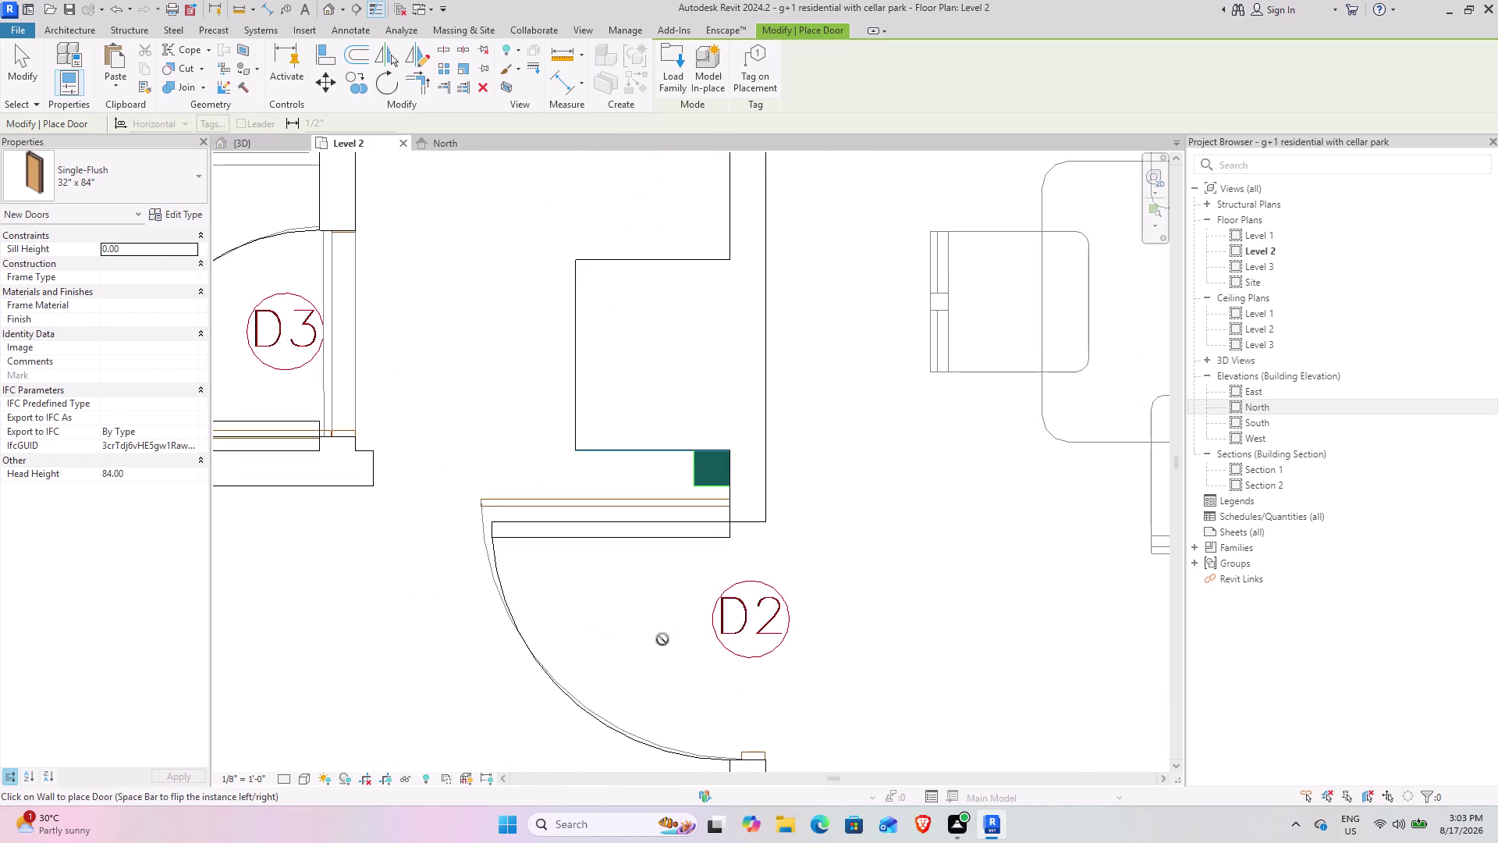
key(Escape)
key(Escape)
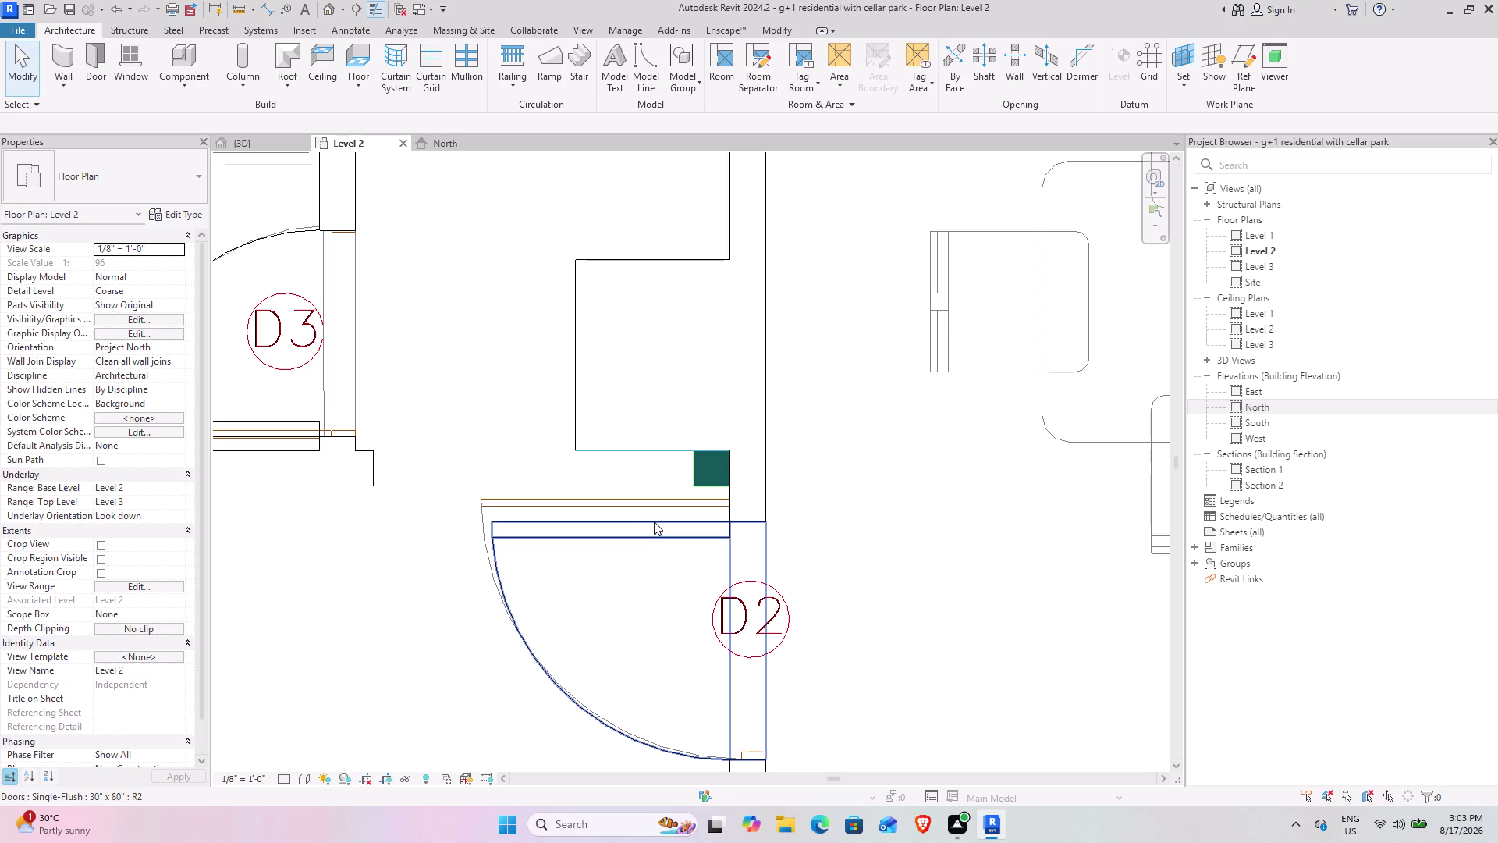
Select and deselect door D2, then pan toward the dining room doors.
click(654, 521)
click(491, 81)
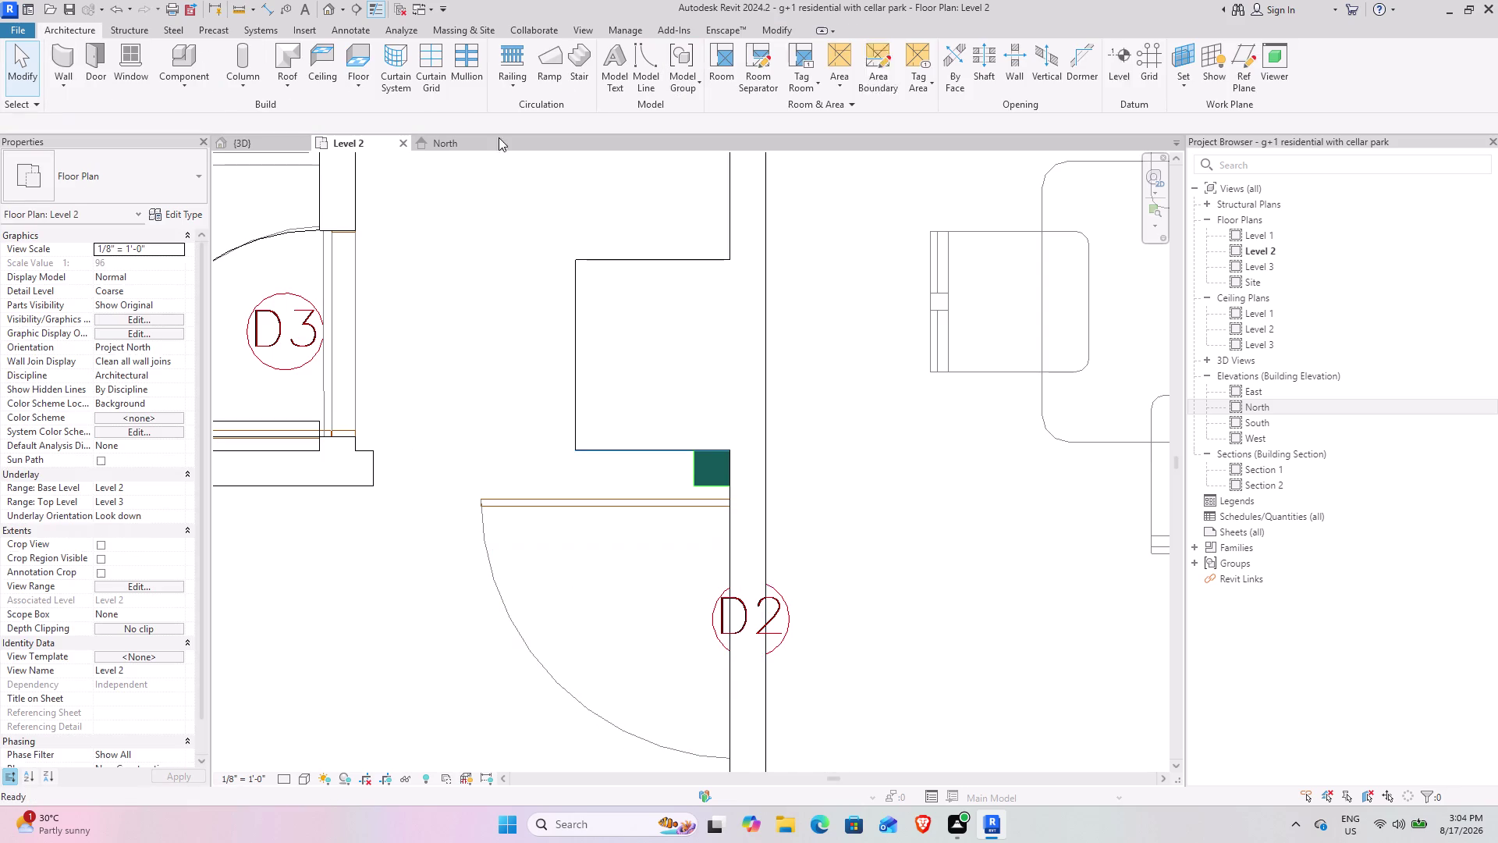
scroll(down, 3)
middle_drag(941, 470, 412, 470)
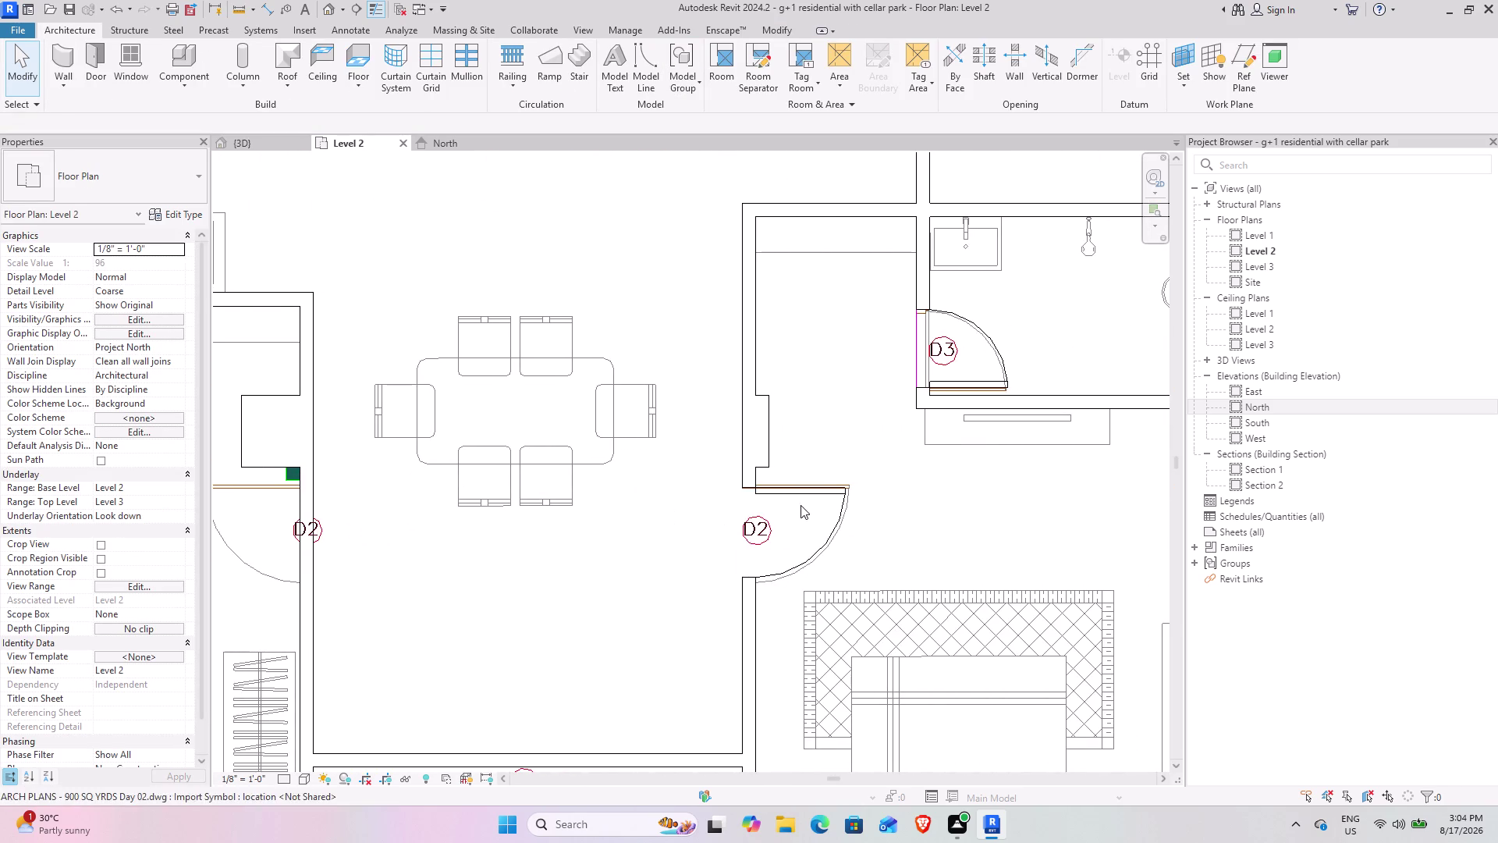
click(810, 482)
click(488, 83)
Select door D3 and nudge it down so its clearance reads 17.00.
middle_drag(900, 300, 726, 523)
scroll(up, 3)
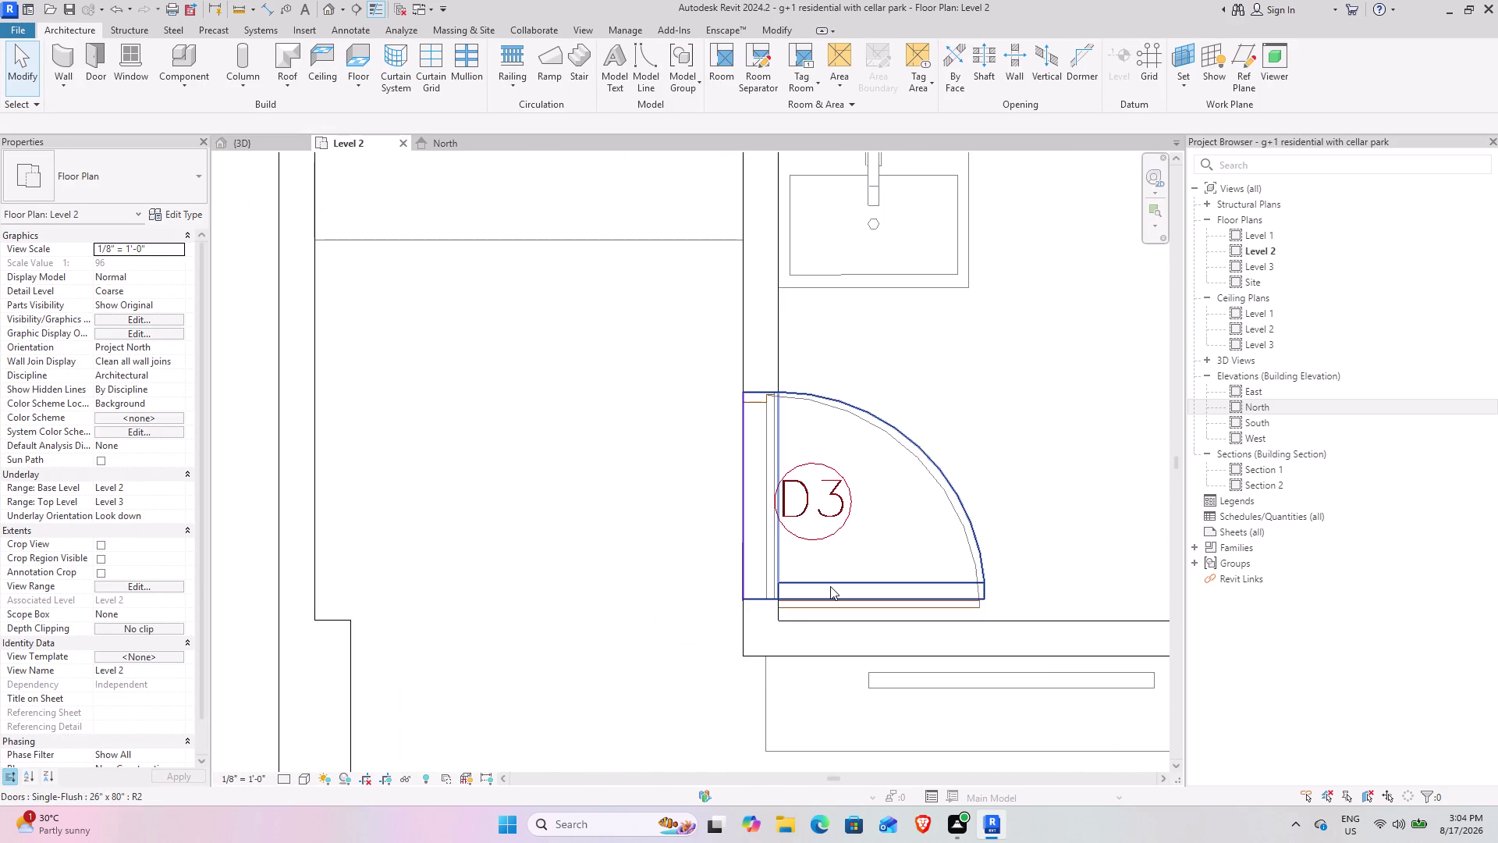
scroll(down, 3)
middle_drag(621, 616, 651, 438)
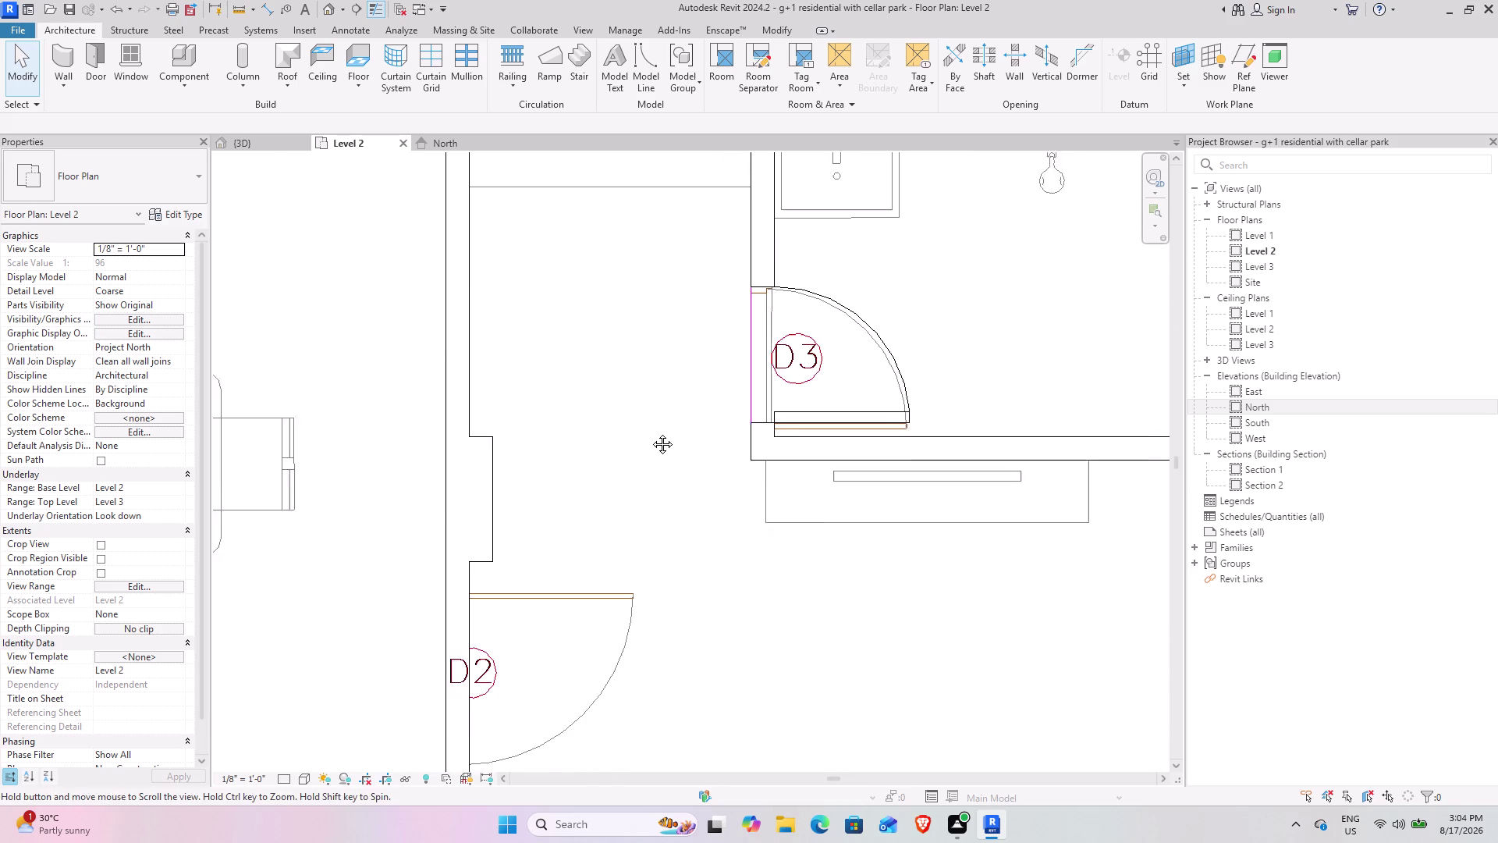
middle_drag(651, 438, 651, 428)
scroll(up, 3)
click(832, 420)
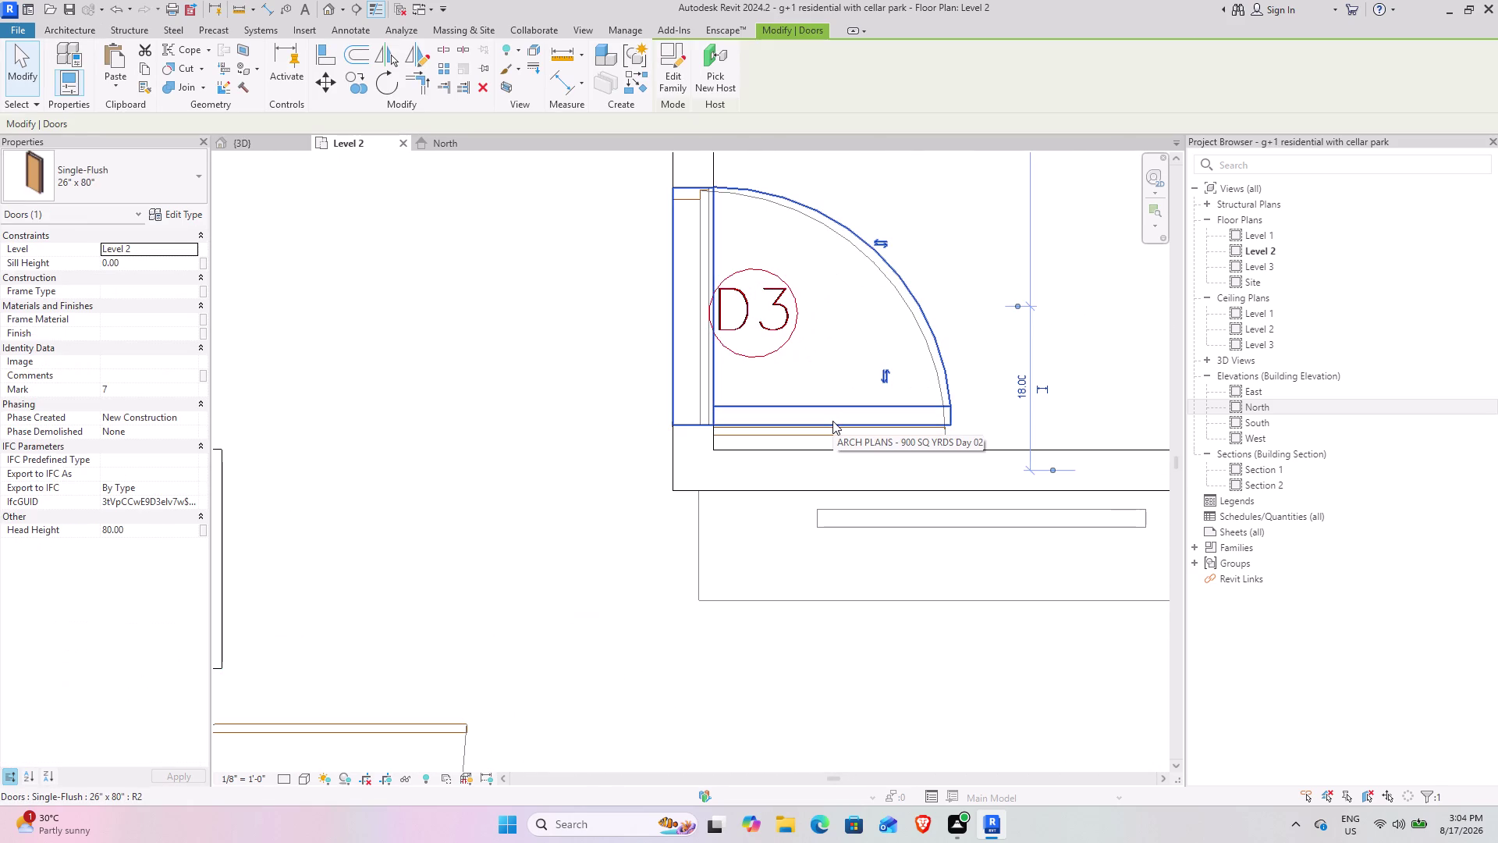
key(Down)
key(Down)
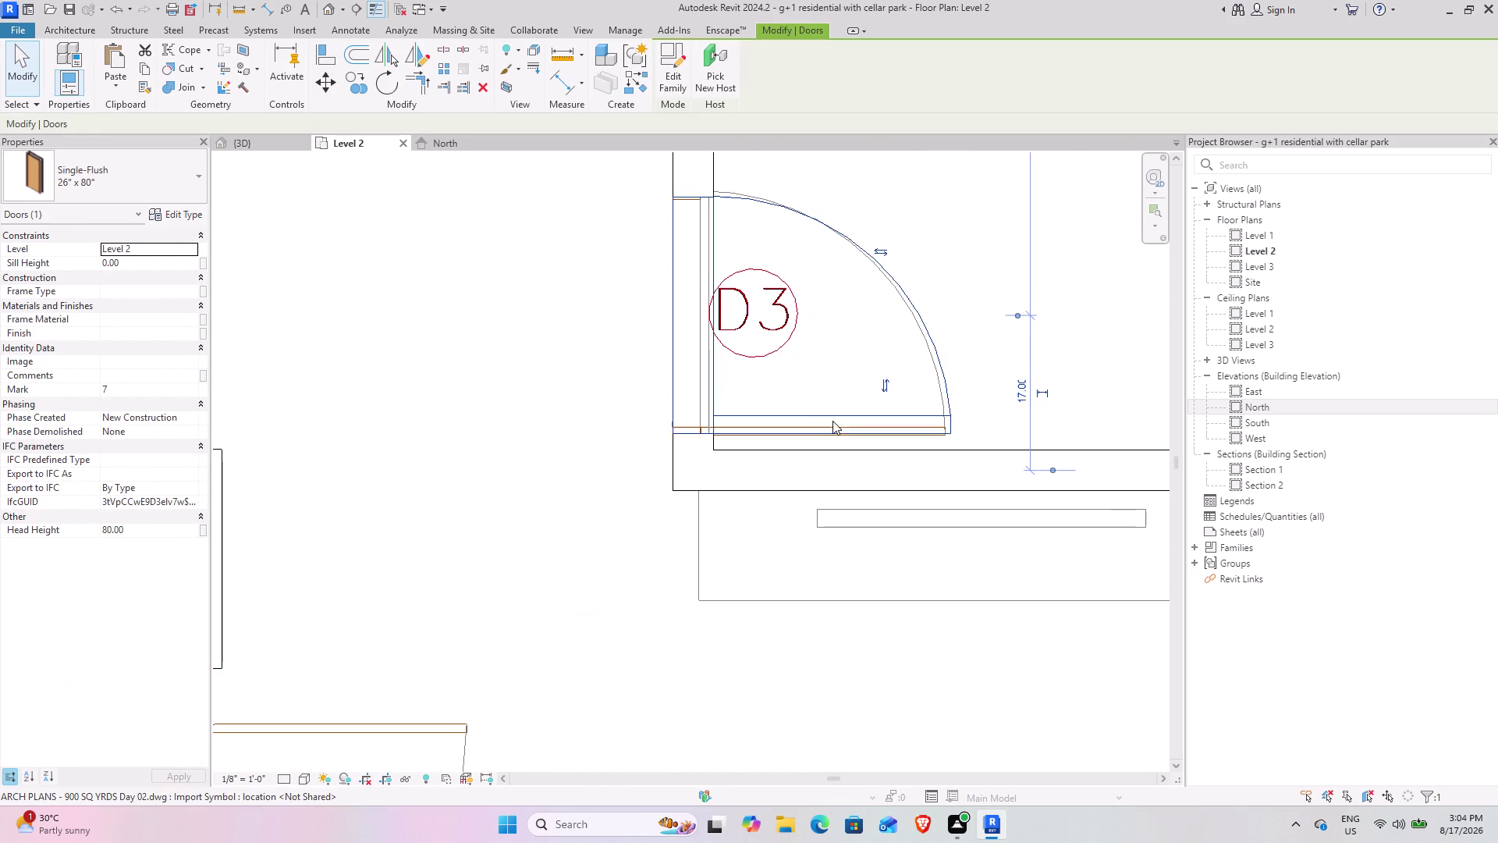
Deselect D3 and pan back to frame the D2 opening for another door.
scroll(down, 3)
middle_drag(770, 312, 800, 491)
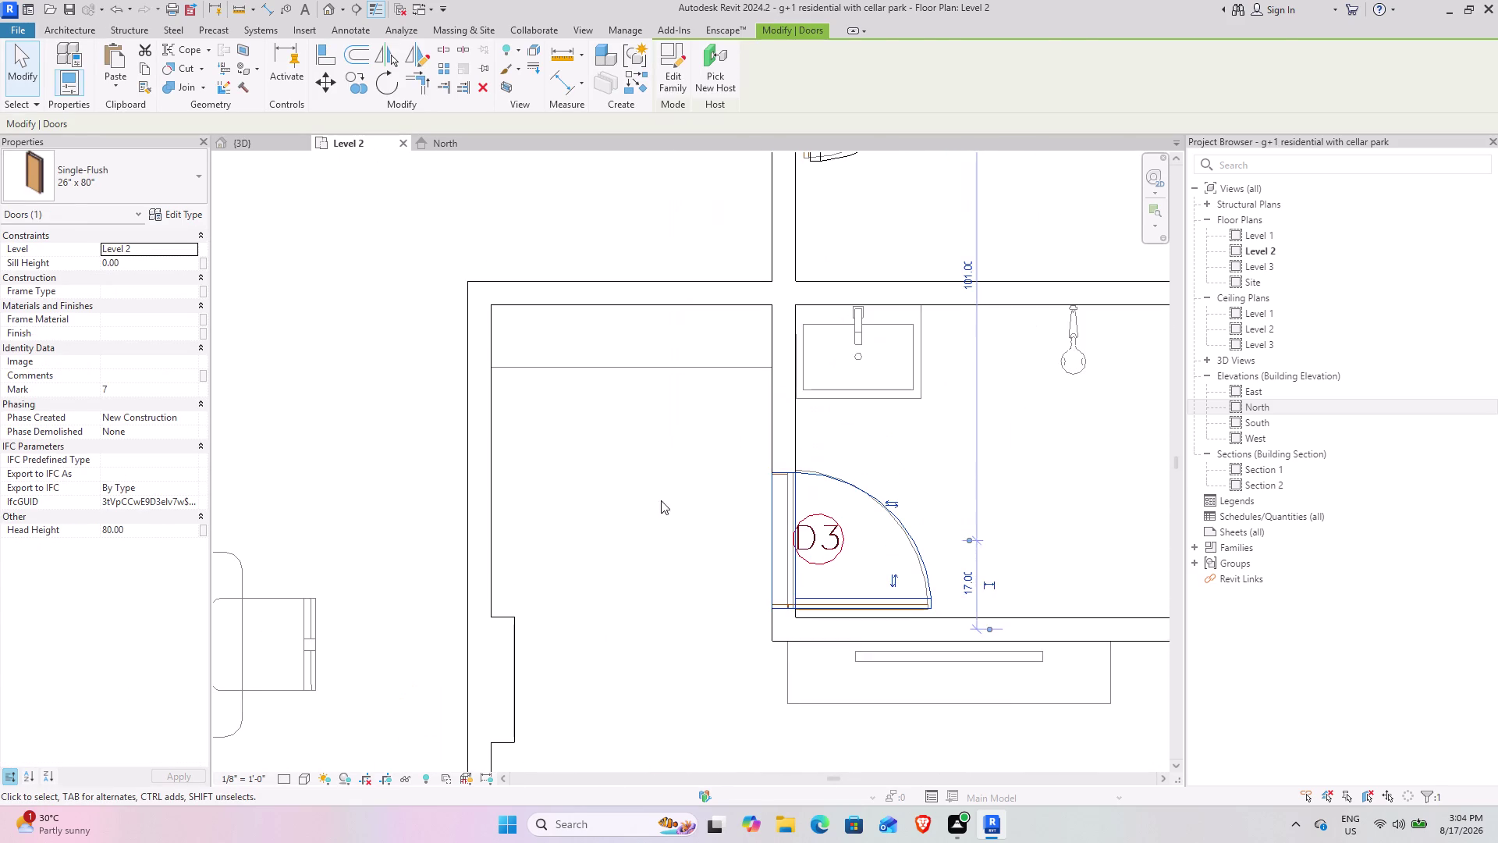
click(623, 491)
middle_drag(603, 495, 735, 274)
middle_drag(715, 392, 733, 255)
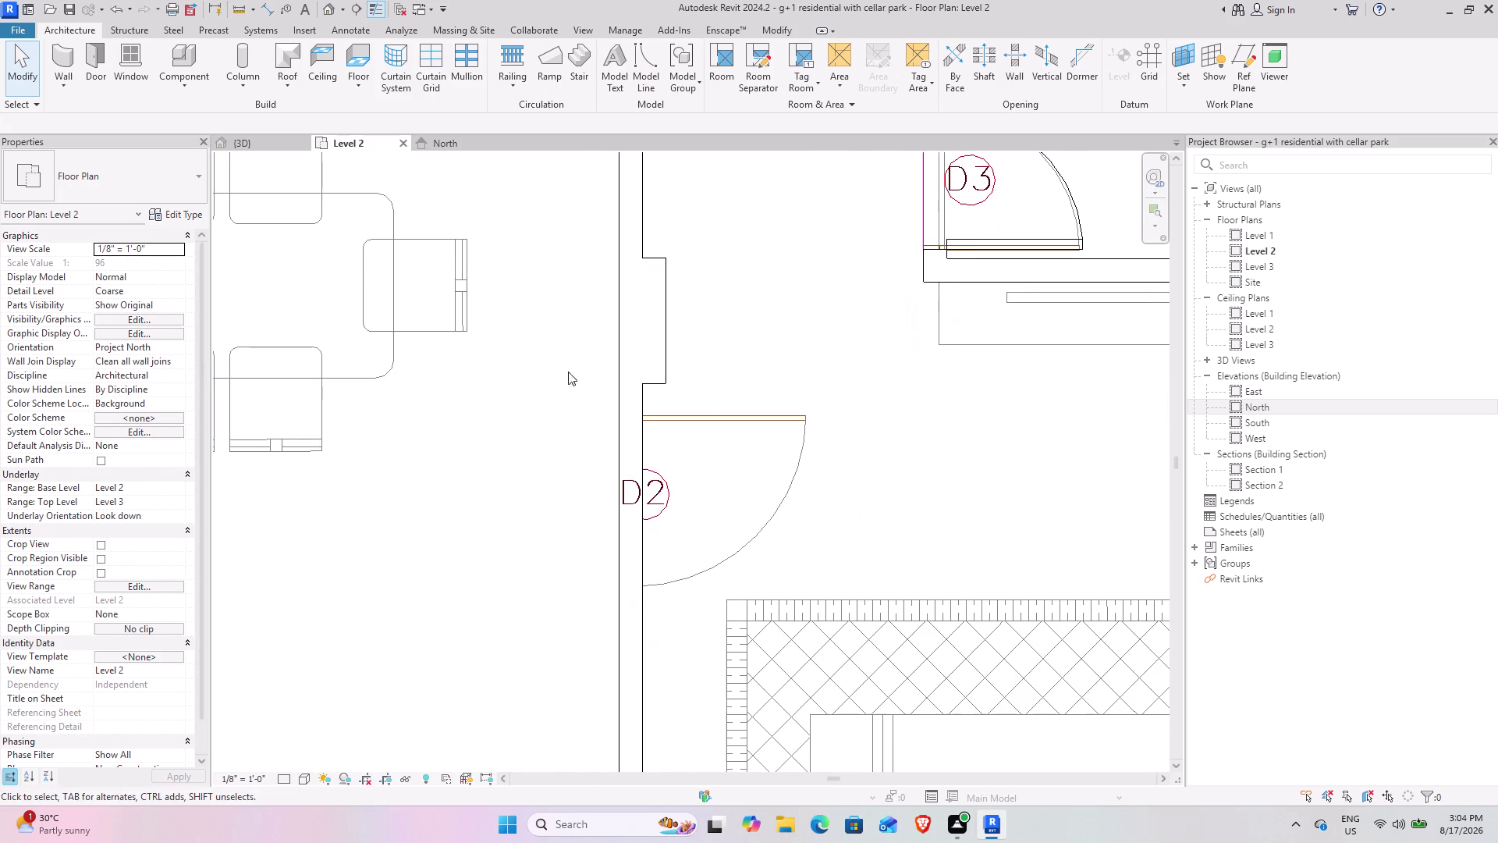
click(98, 58)
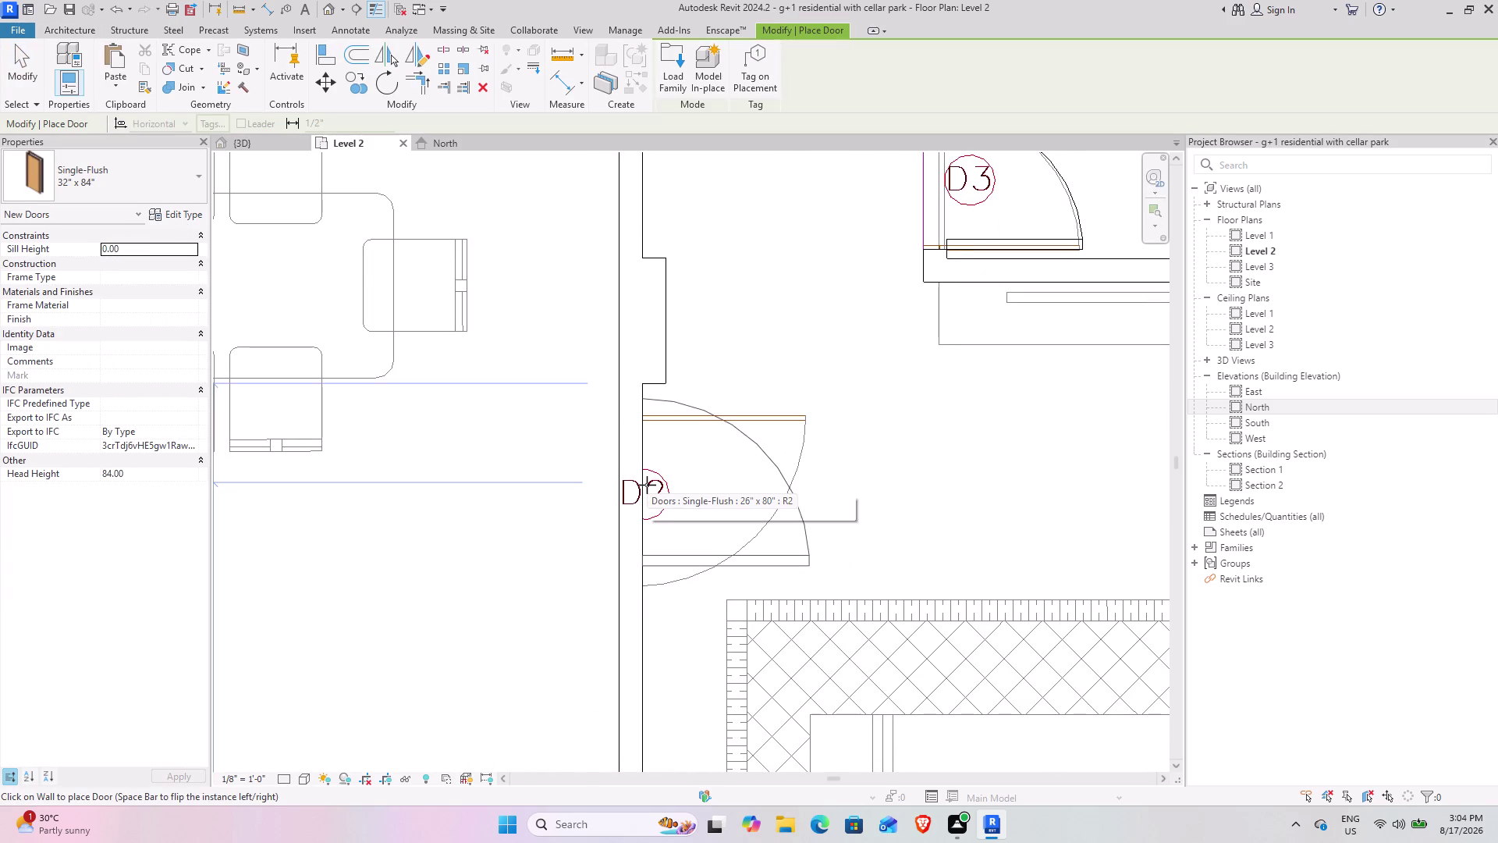
key(space)
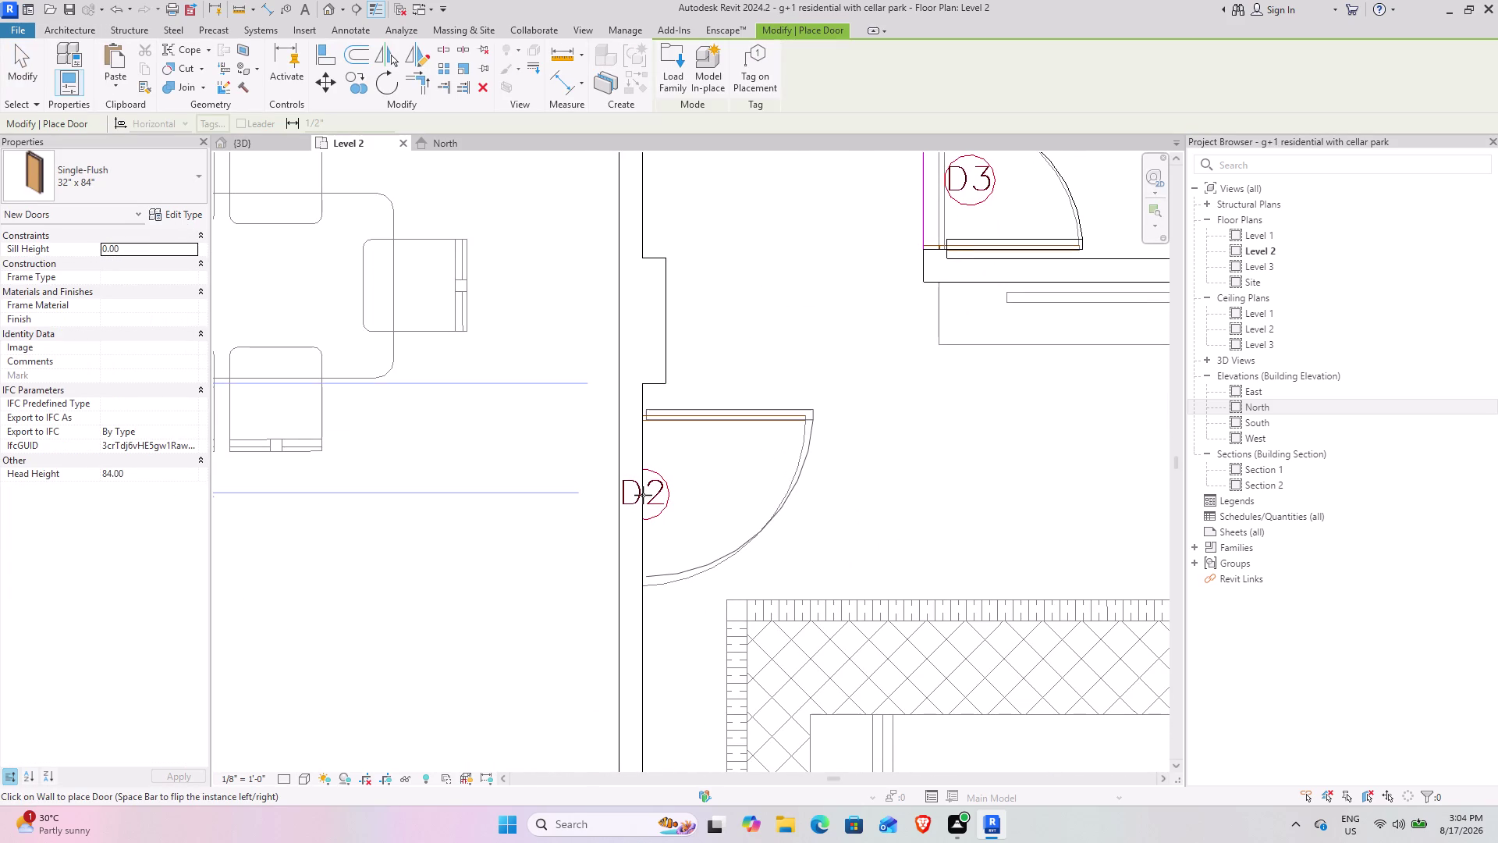
click(643, 500)
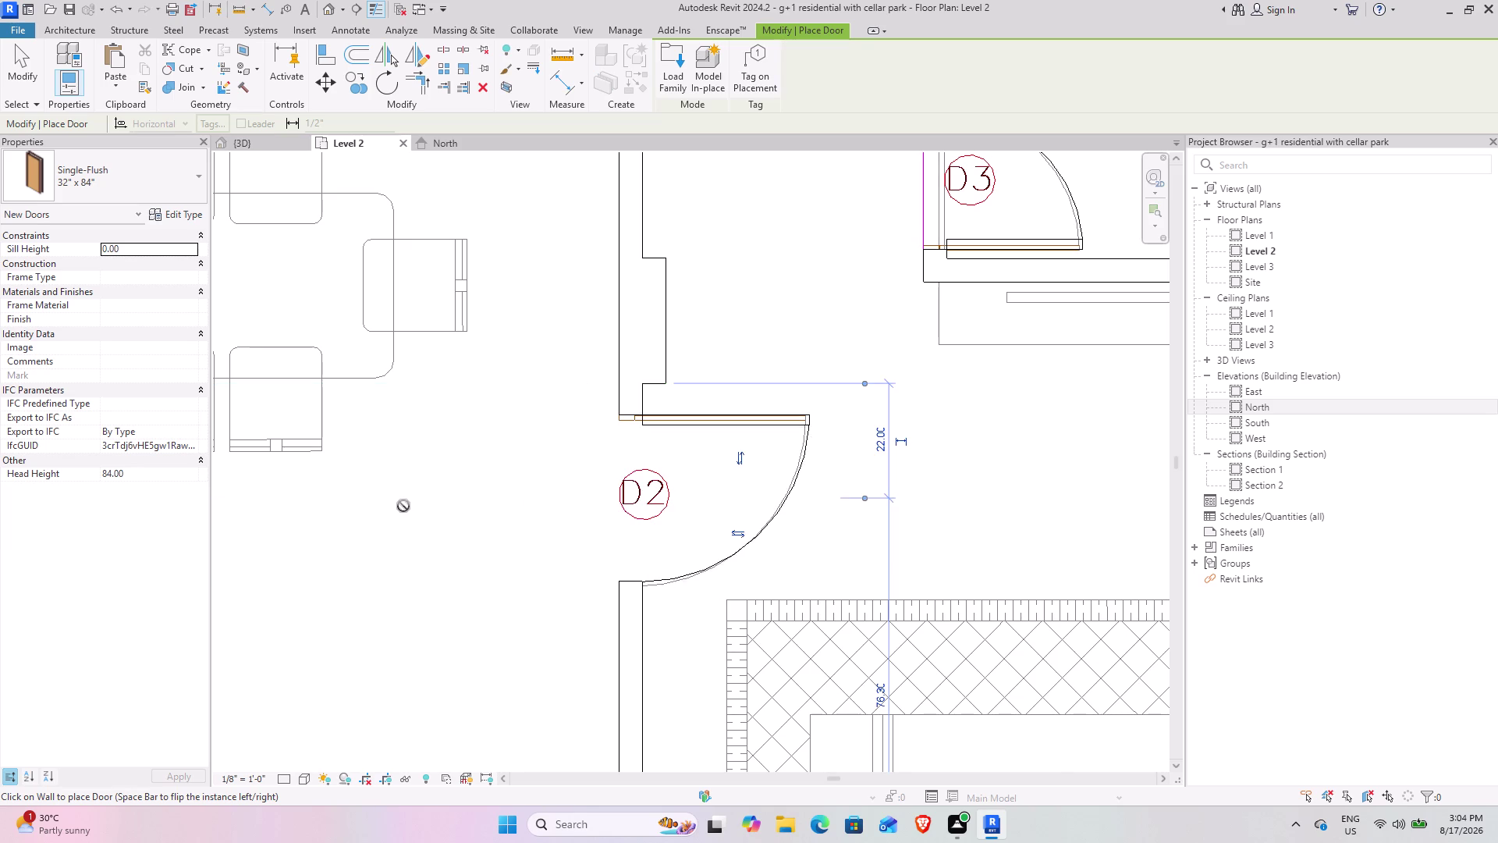
scroll(down, 3)
middle_drag(356, 517, 834, 422)
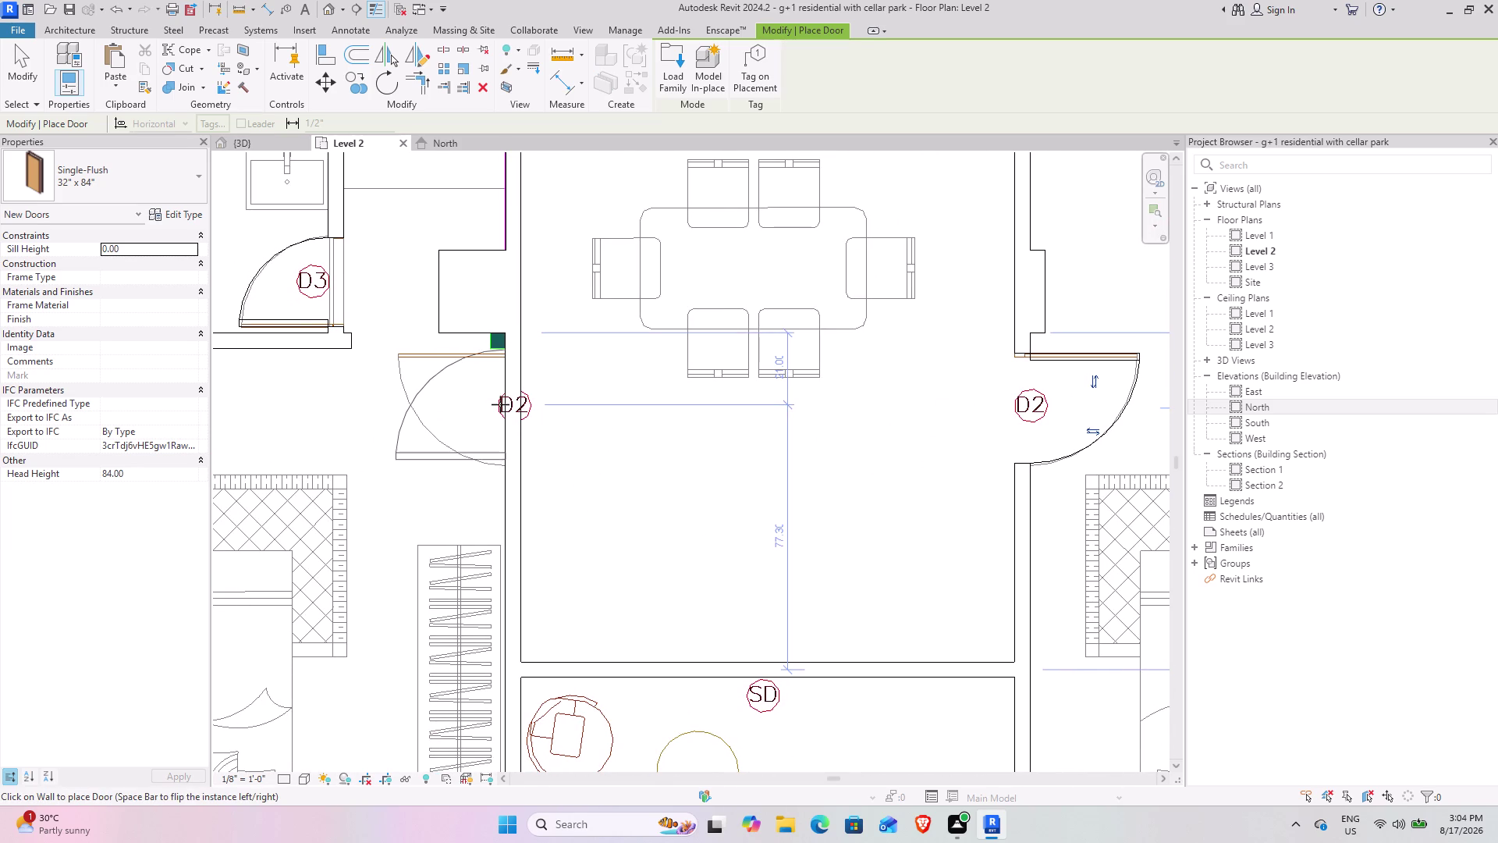
key(space)
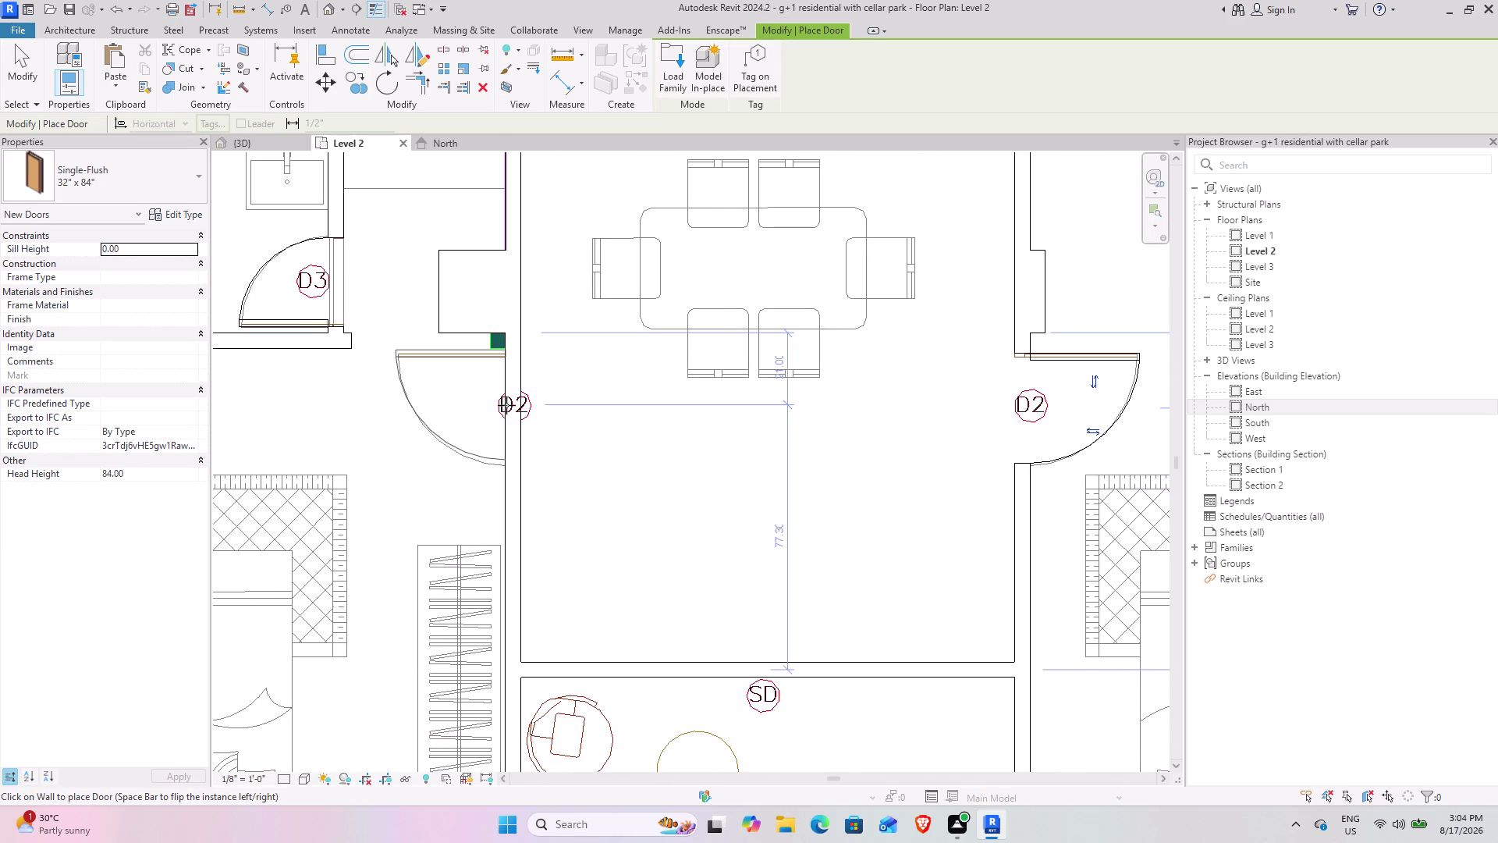
click(506, 408)
middle_drag(745, 392, 807, 312)
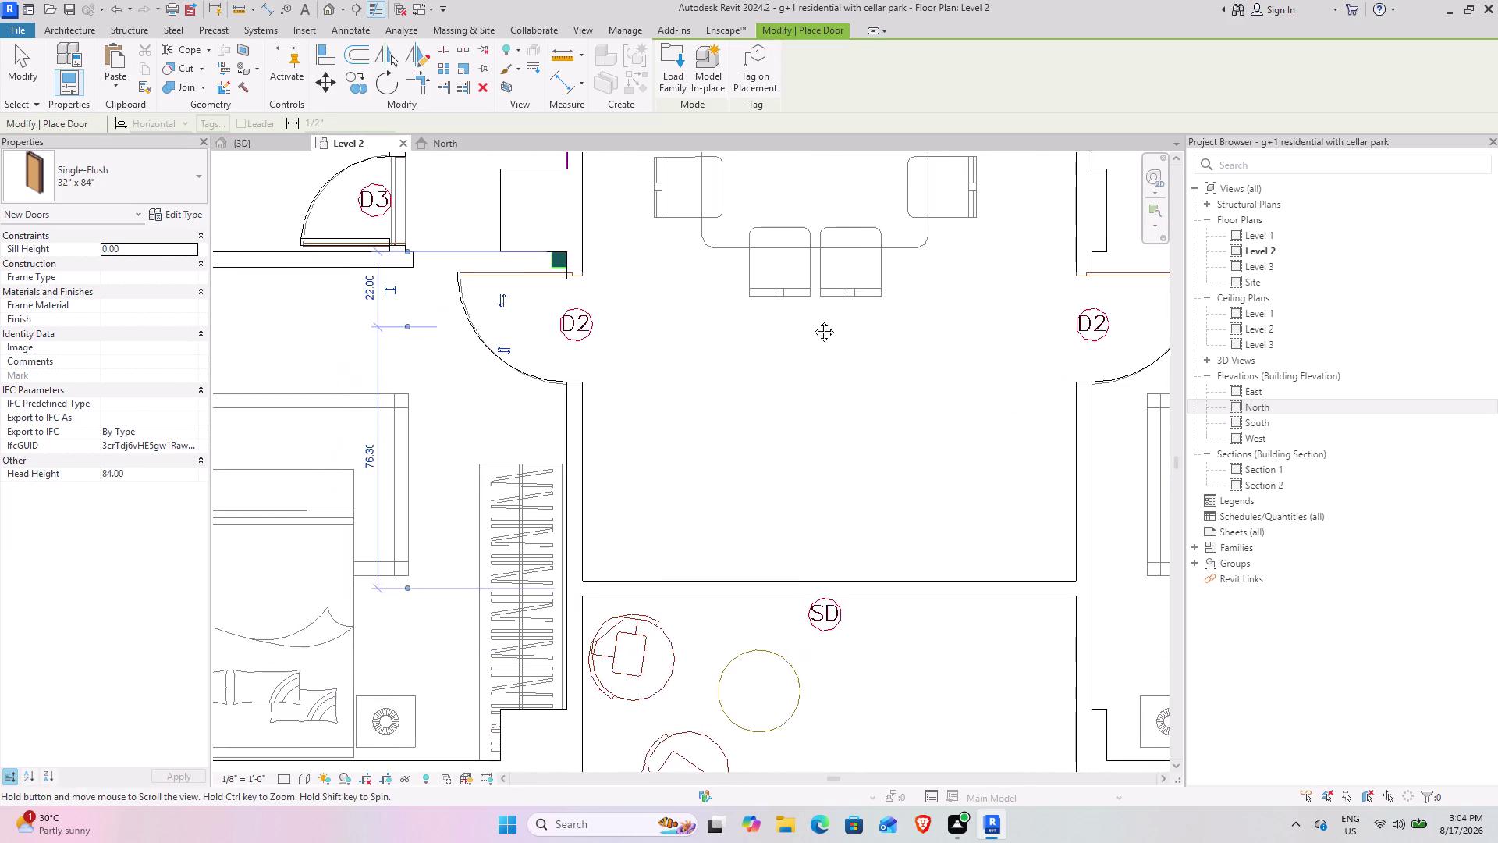
middle_drag(807, 311, 868, 436)
scroll(down, 3)
middle_drag(790, 471, 803, 472)
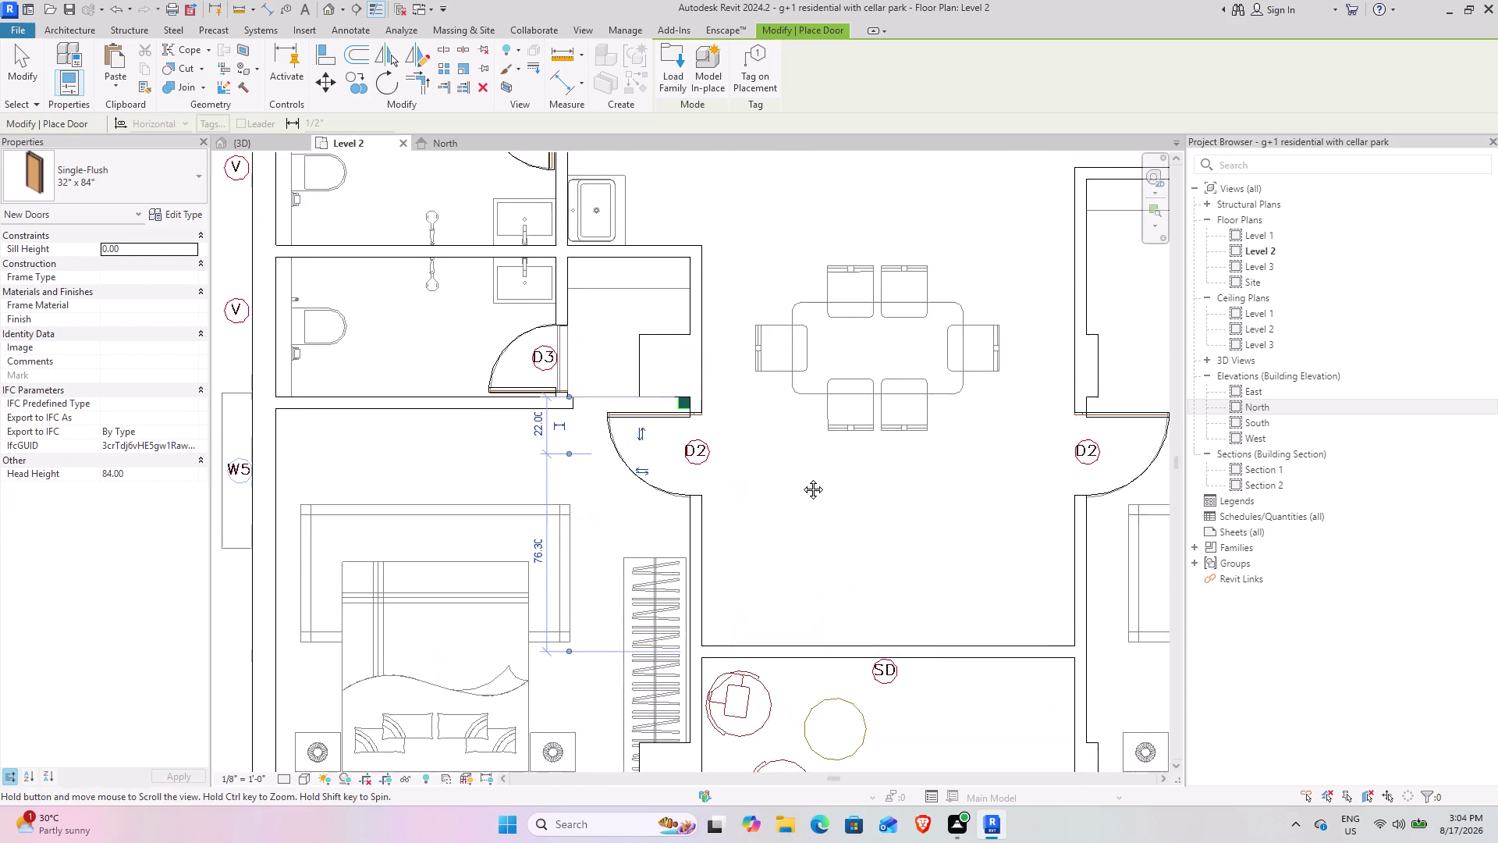
middle_drag(804, 472, 802, 478)
scroll(down, 3)
middle_drag(711, 443, 695, 624)
middle_drag(715, 381, 611, 576)
middle_drag(749, 442, 577, 561)
middle_drag(721, 399, 725, 610)
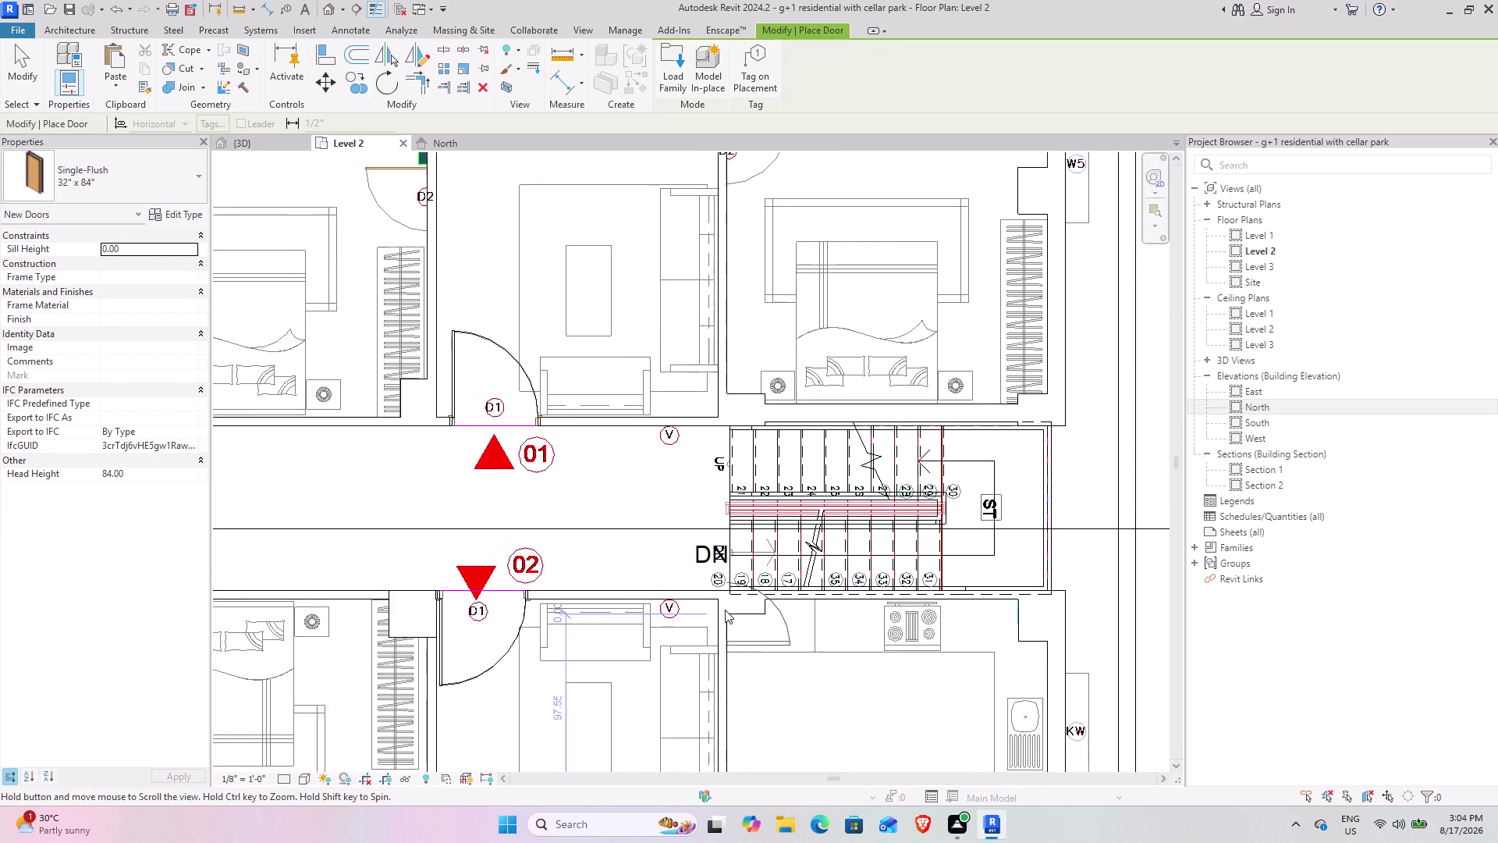
middle_drag(693, 502, 657, 238)
scroll(up, 3)
scroll(up, 3)
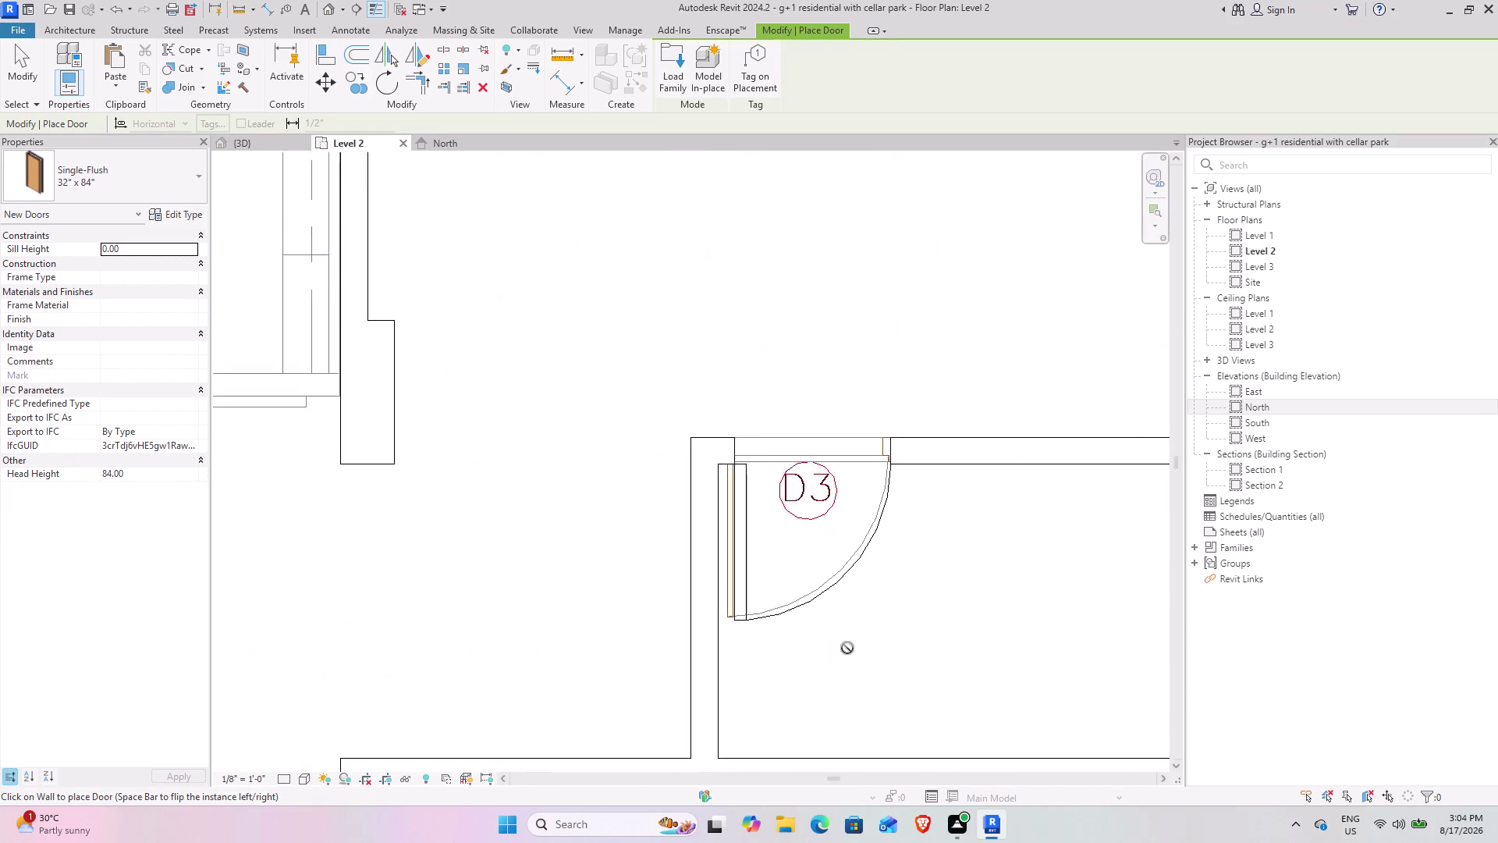
scroll(up, 3)
key(Escape)
key(Escape)
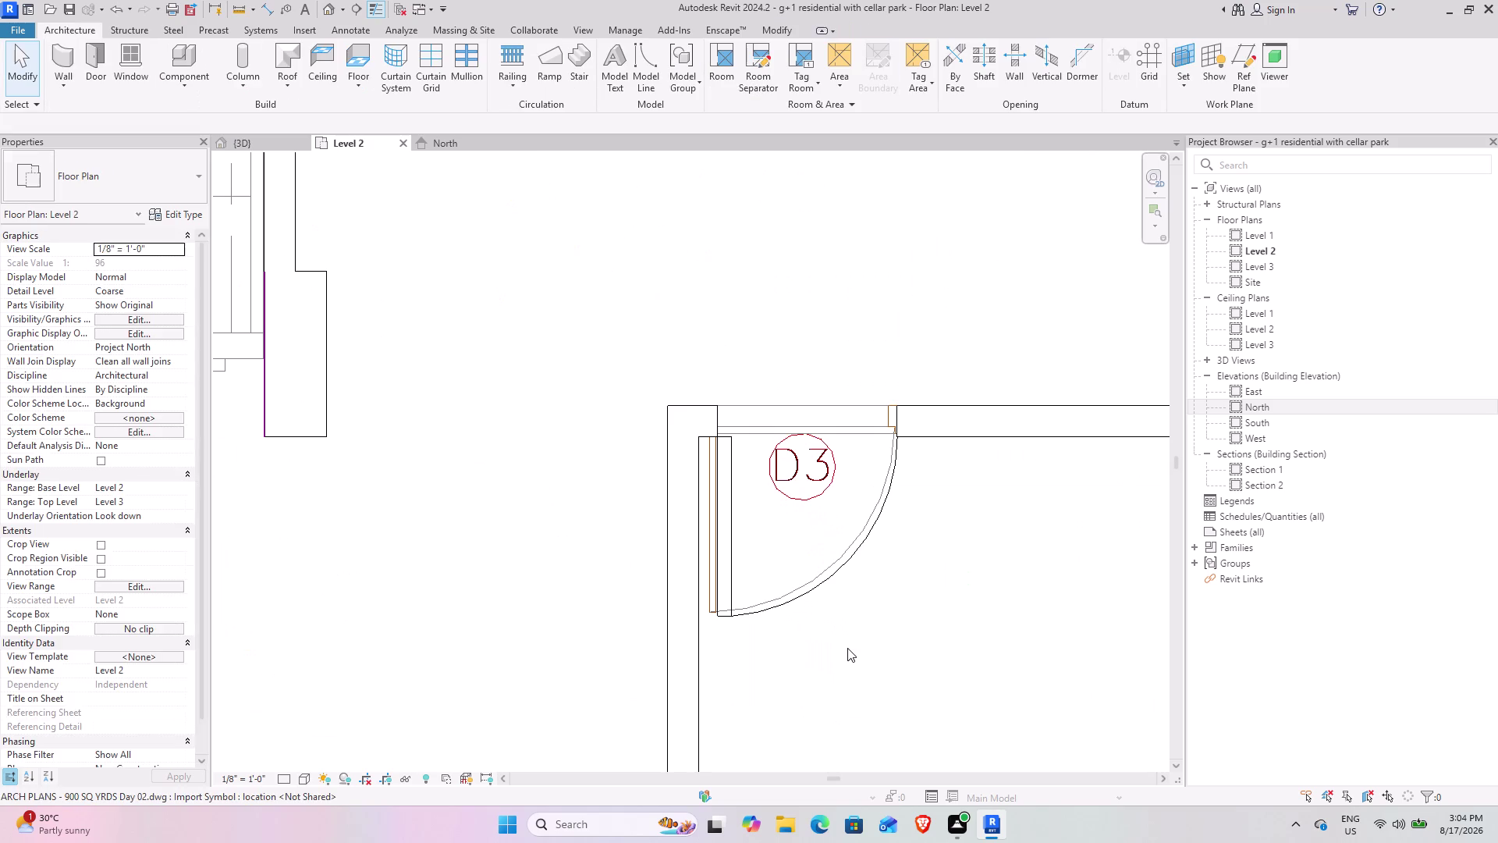
click(811, 590)
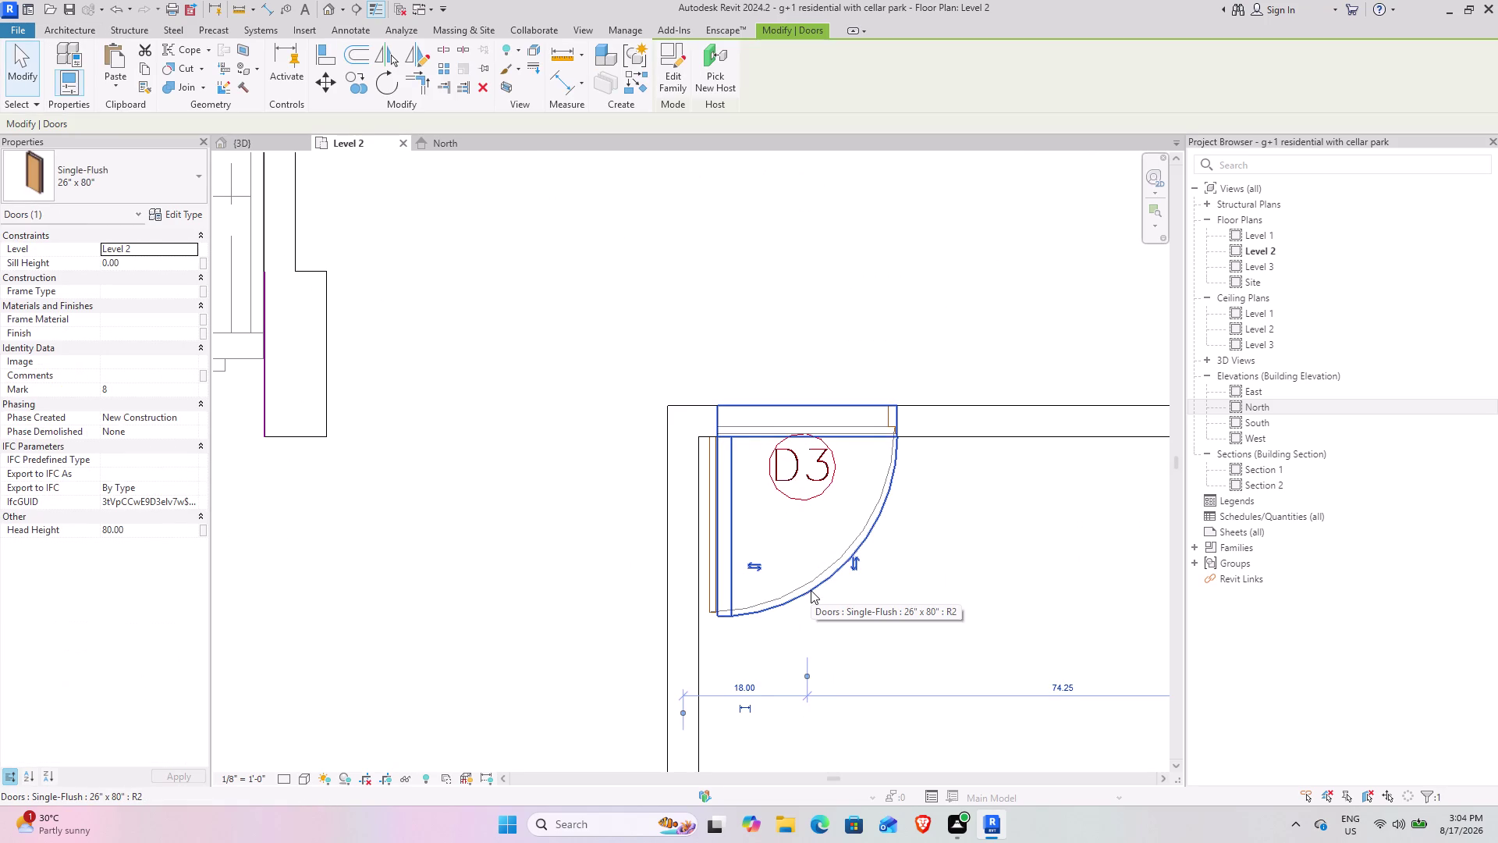
key(Left)
key(Left)
key(Escape)
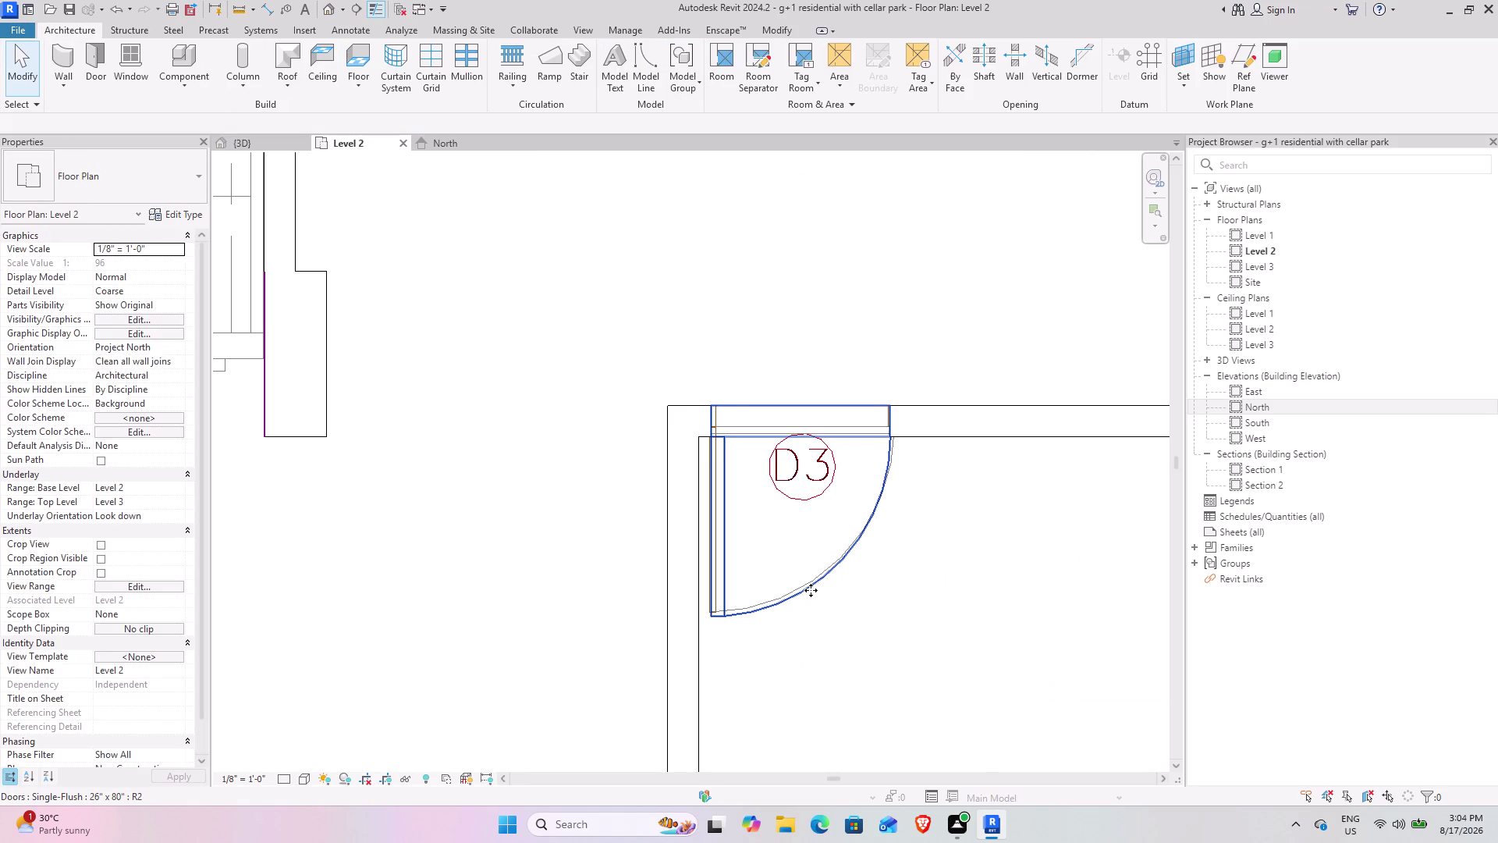
scroll(down, 3)
middle_drag(700, 292, 805, 617)
middle_drag(742, 465, 812, 588)
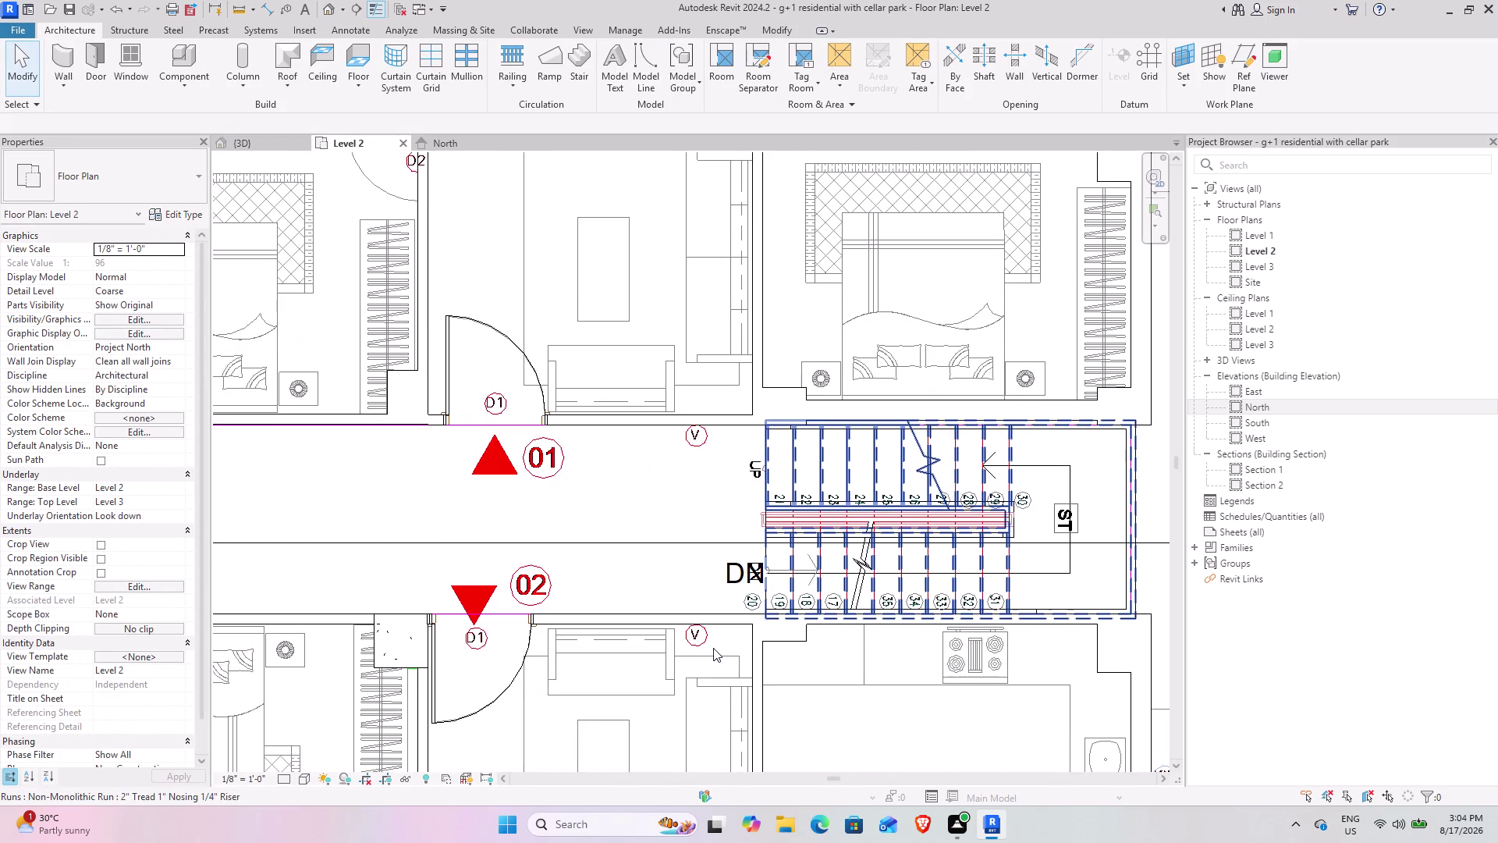
click(102, 61)
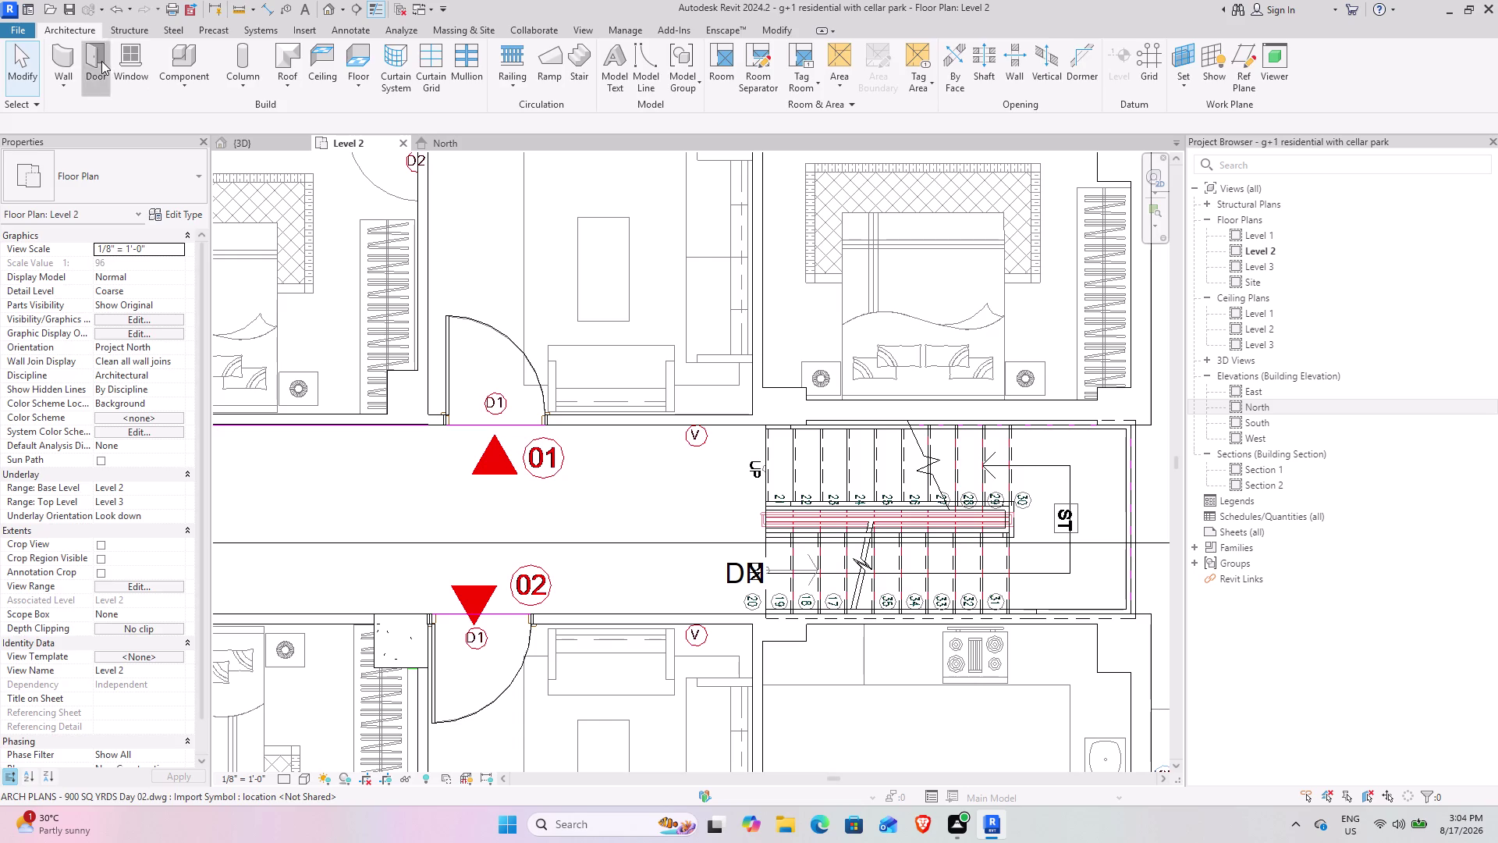
Place a 32" x 84" Single-Flush door in the D2 opening by the bedroom.
middle_drag(555, 380, 472, 639)
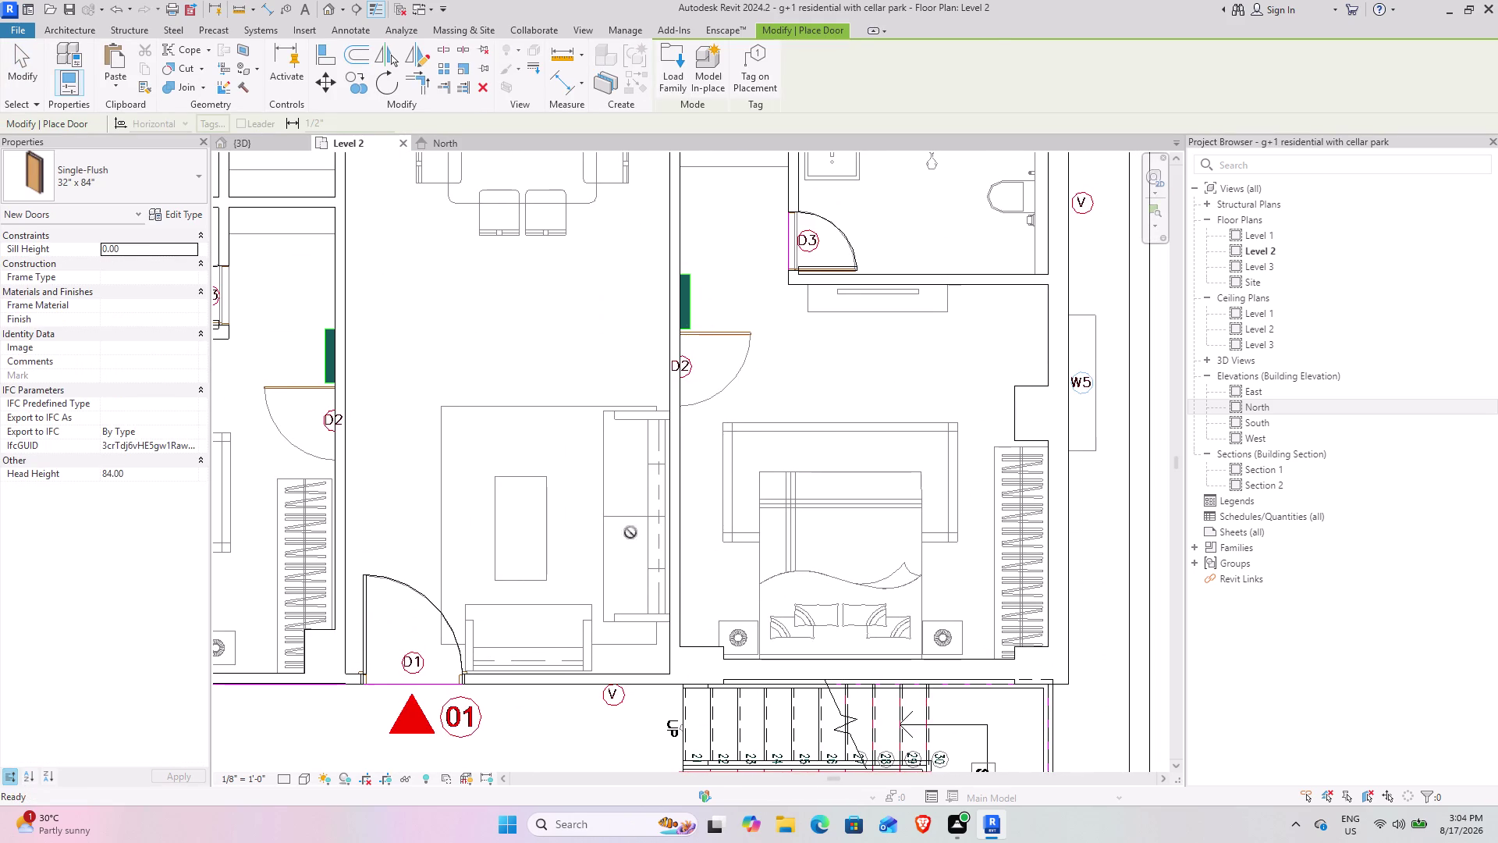
scroll(up, 3)
key(space)
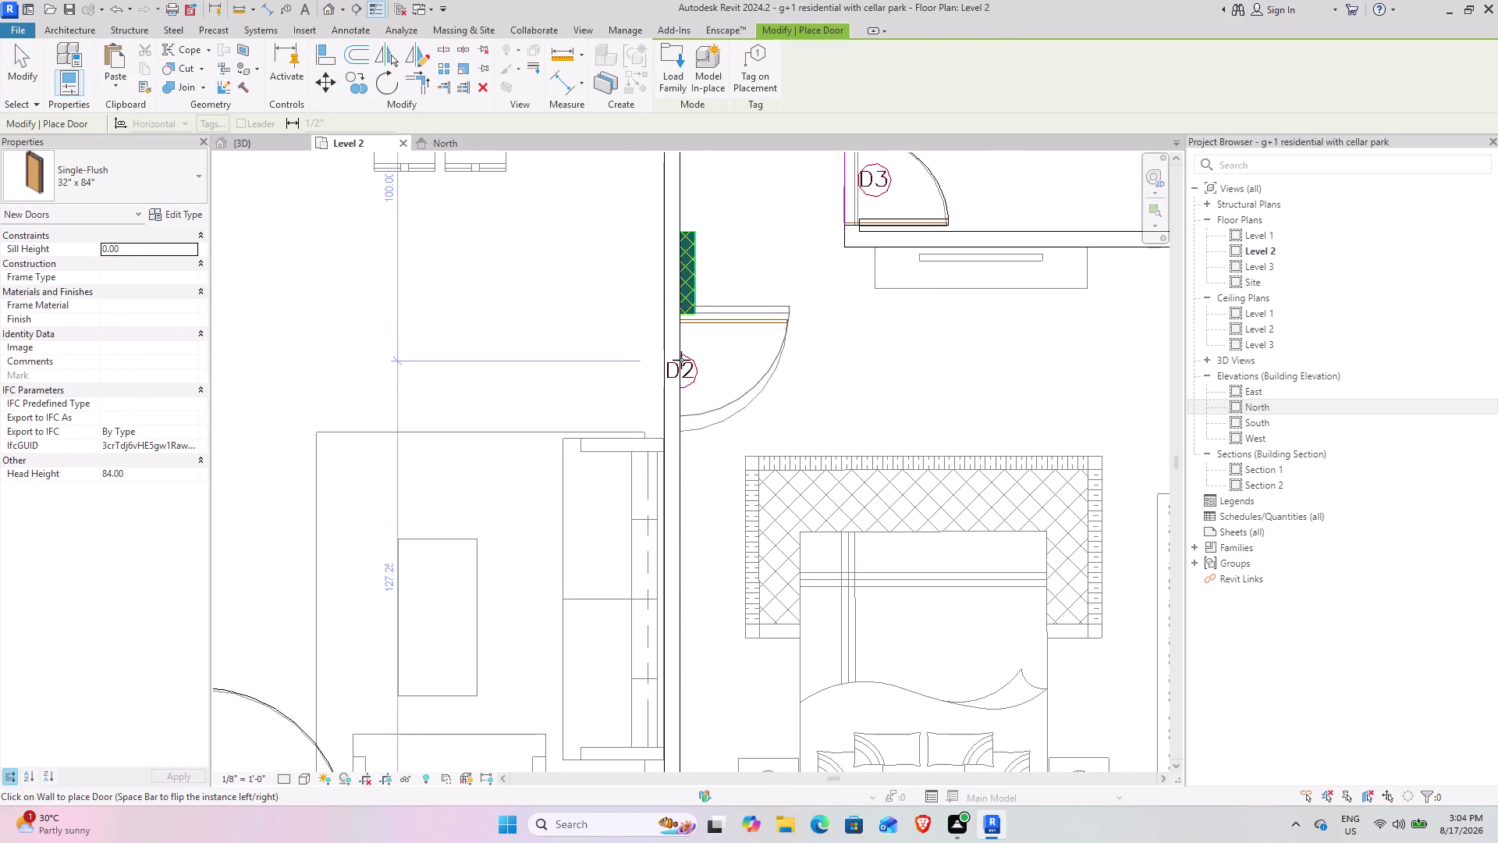
click(686, 376)
middle_drag(708, 335, 504, 590)
middle_drag(452, 472, 995, 630)
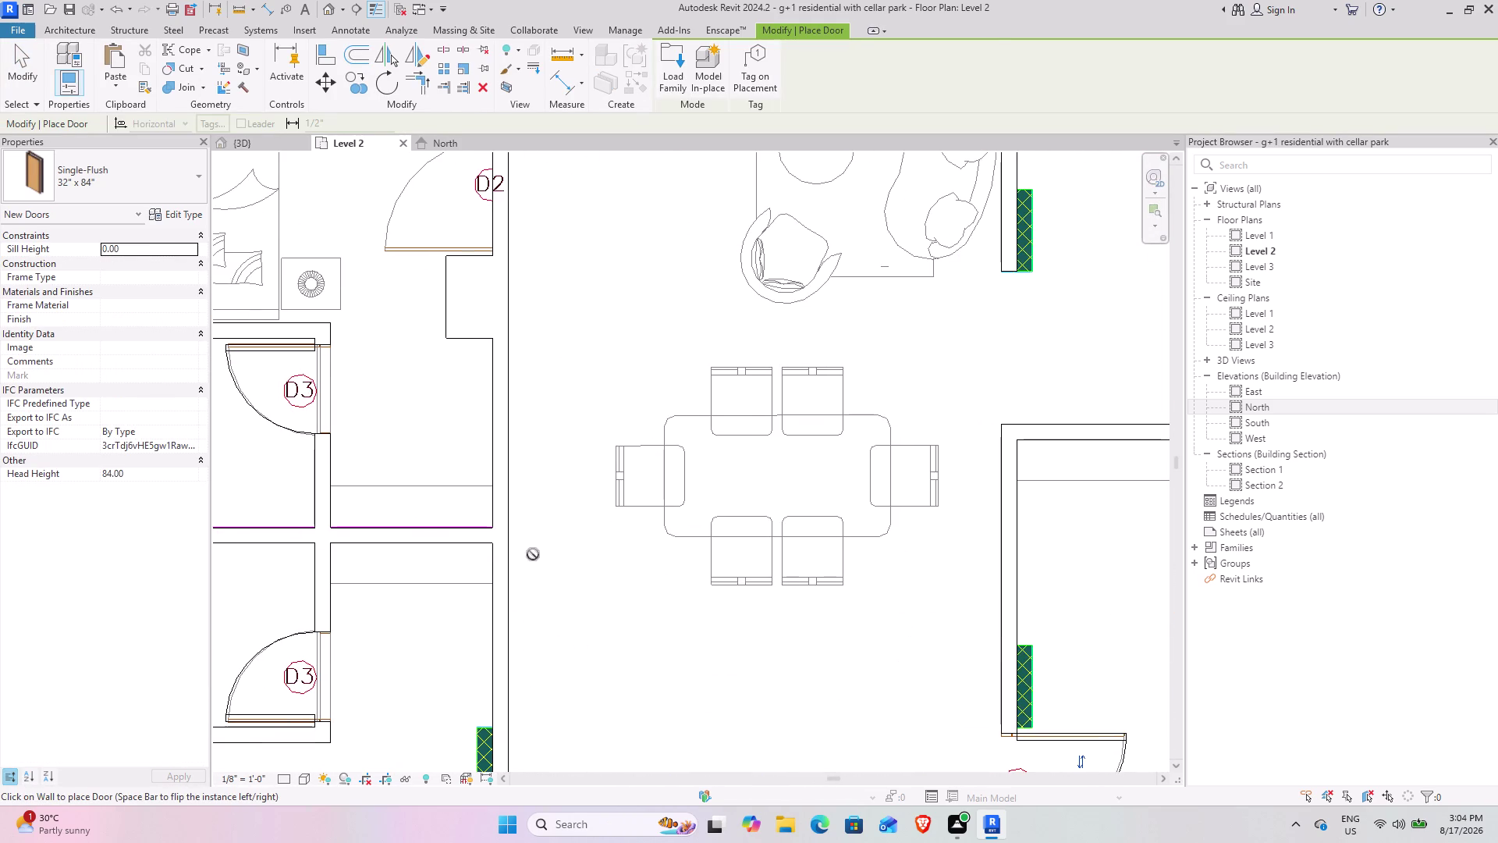
middle_drag(495, 556, 565, 723)
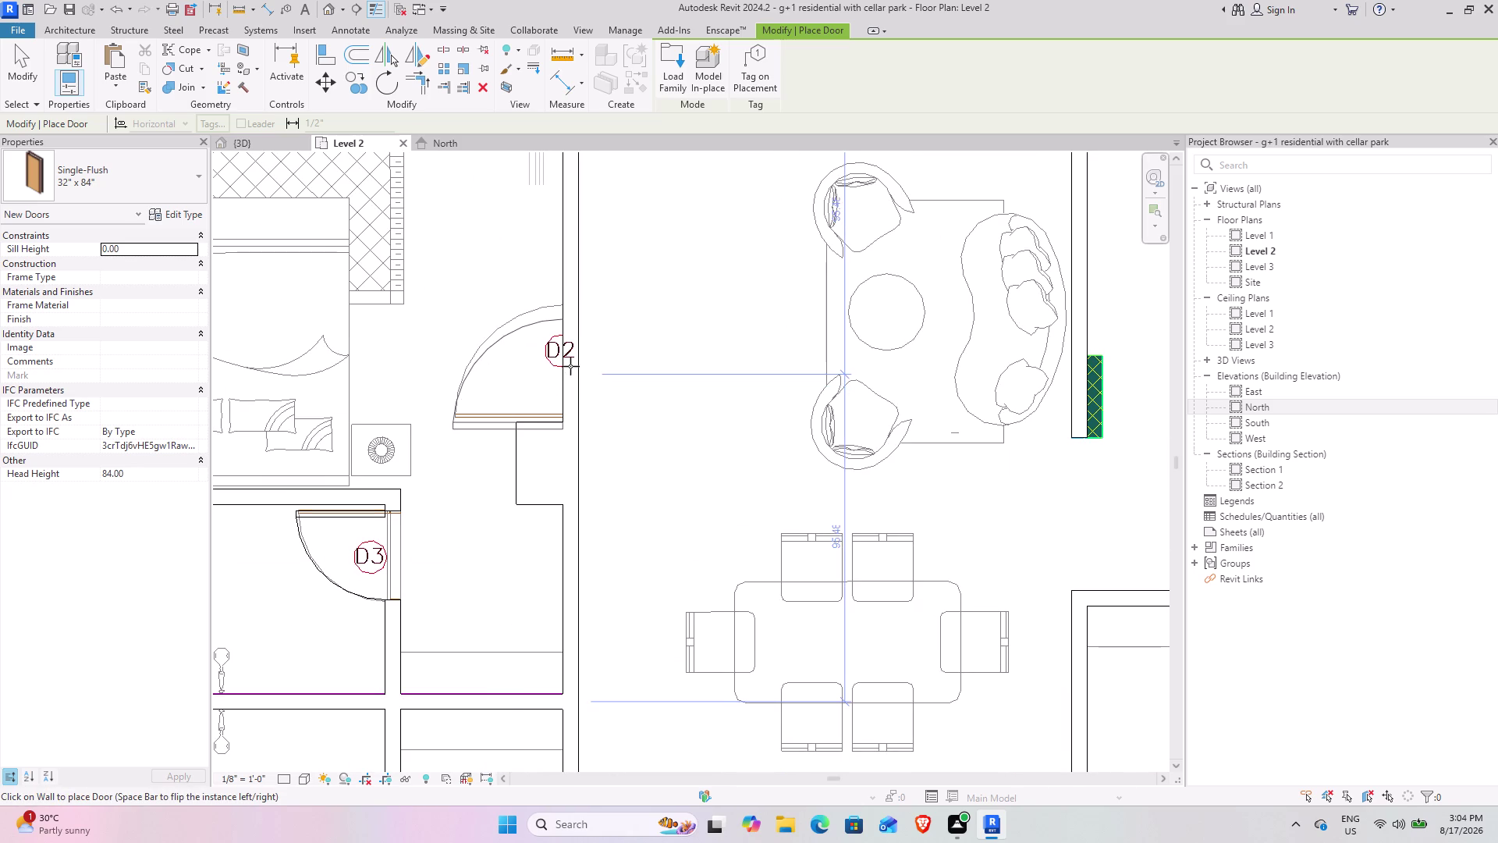
scroll(up, 3)
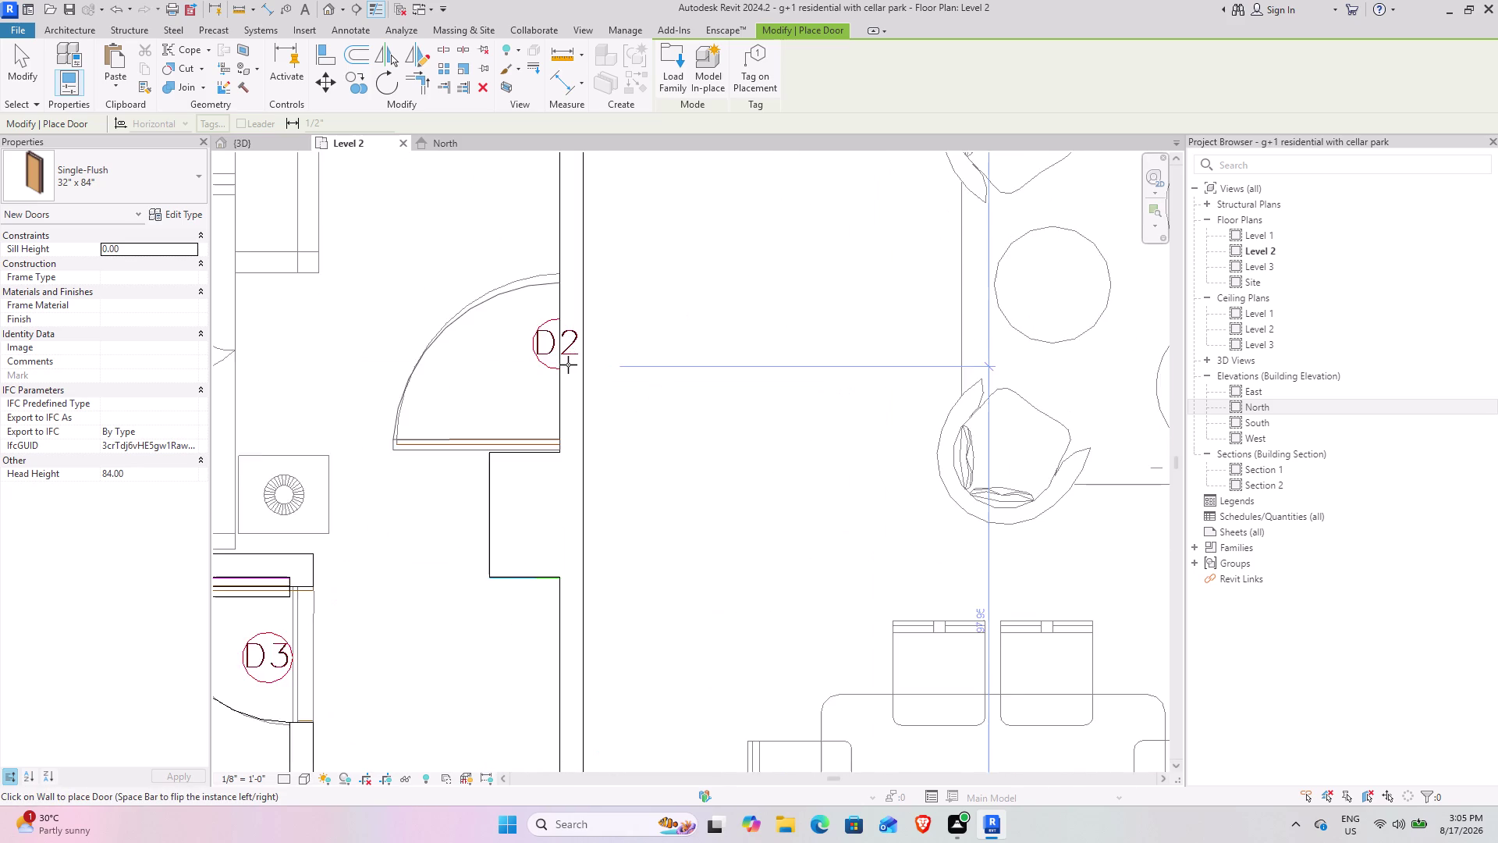
scroll(up, 3)
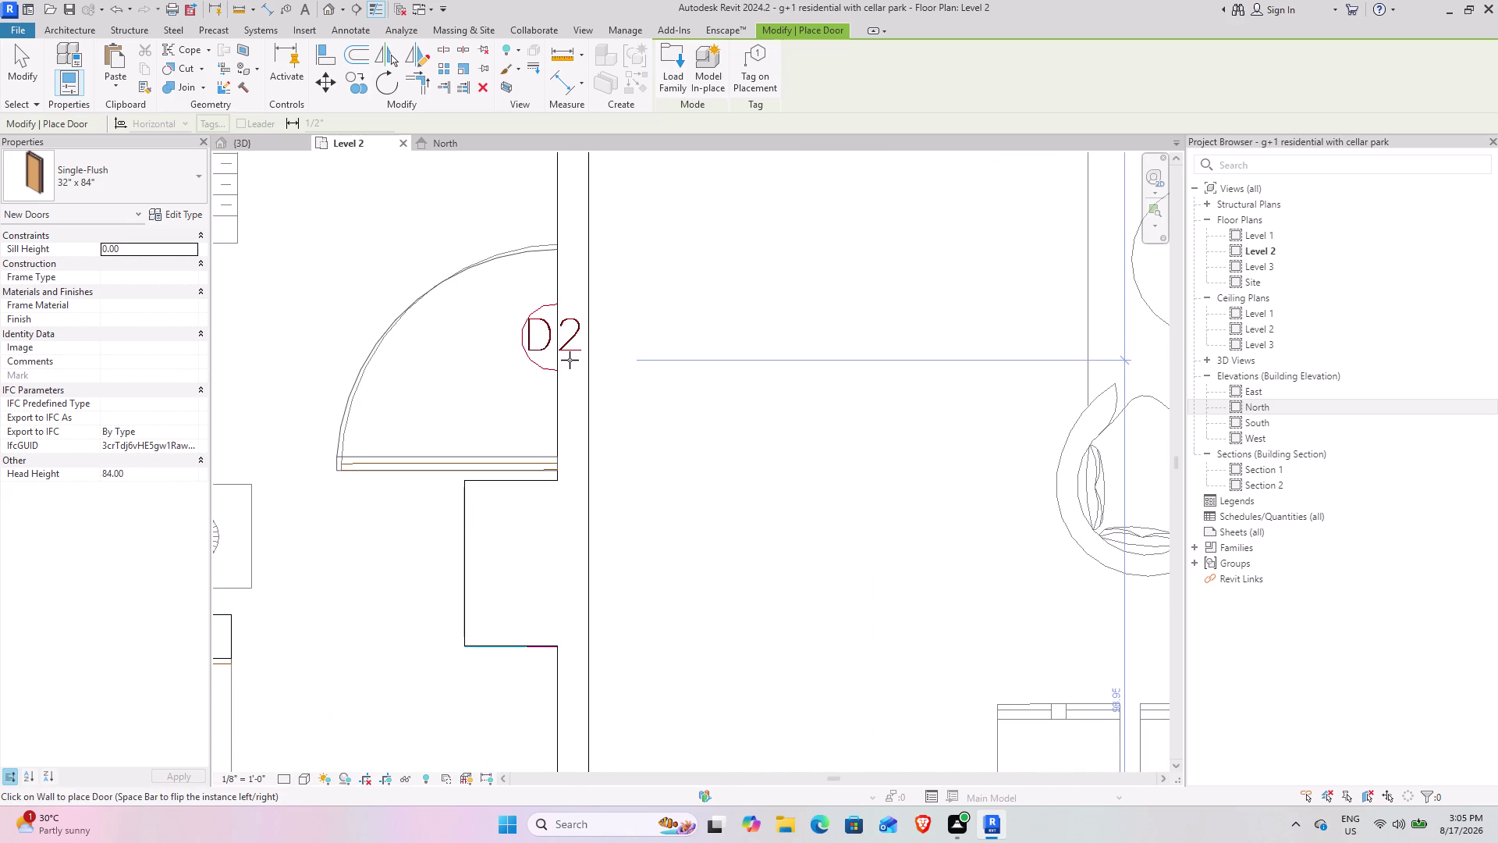
click(569, 359)
Pan across the bedroom wing and place a flipped door in the D2 opening beside the hatched wall.
scroll(down, 3)
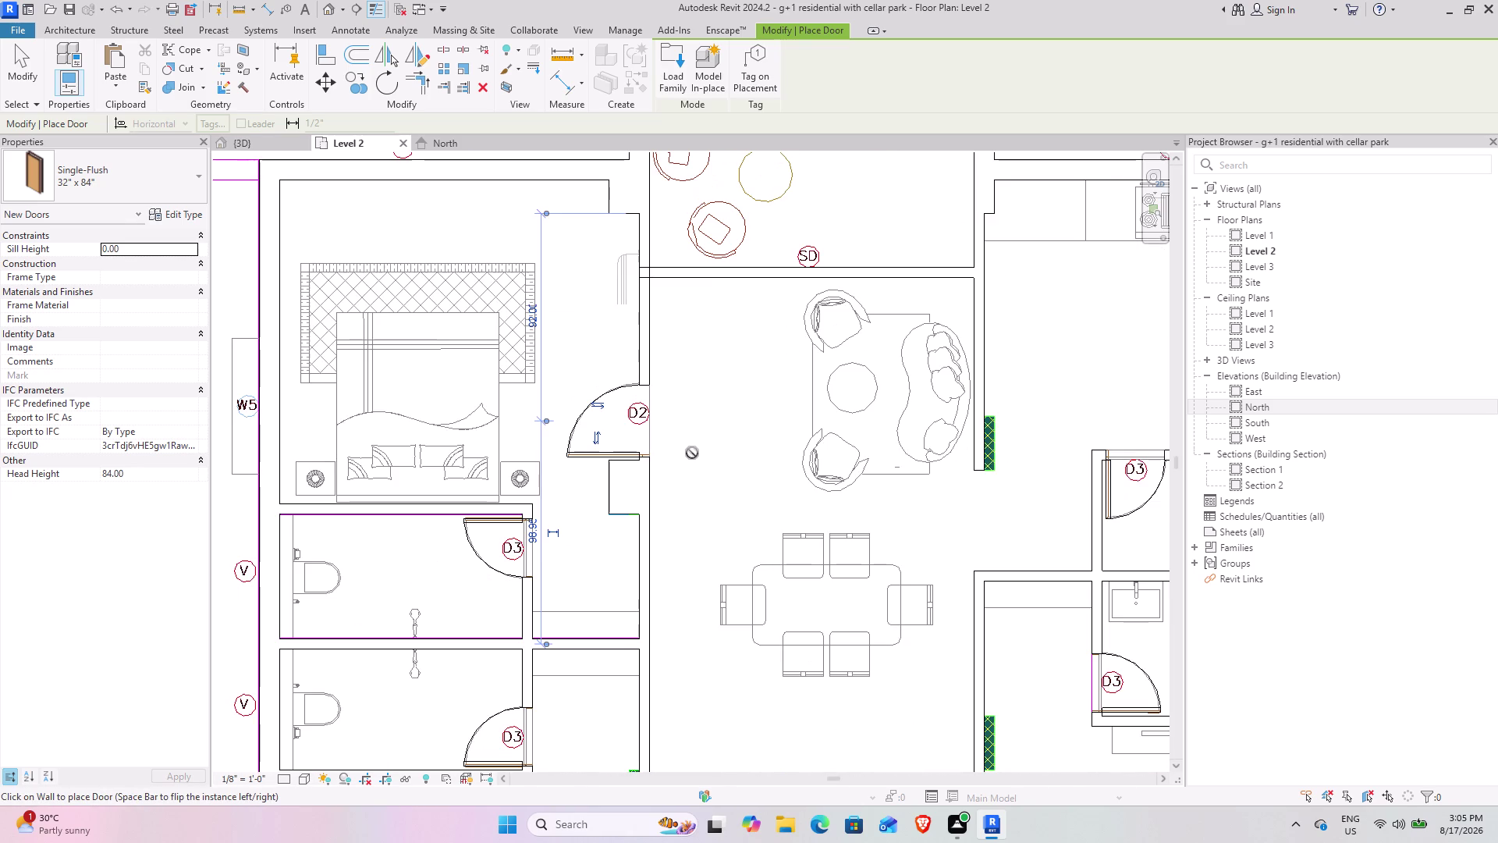
middle_drag(819, 484, 626, 472)
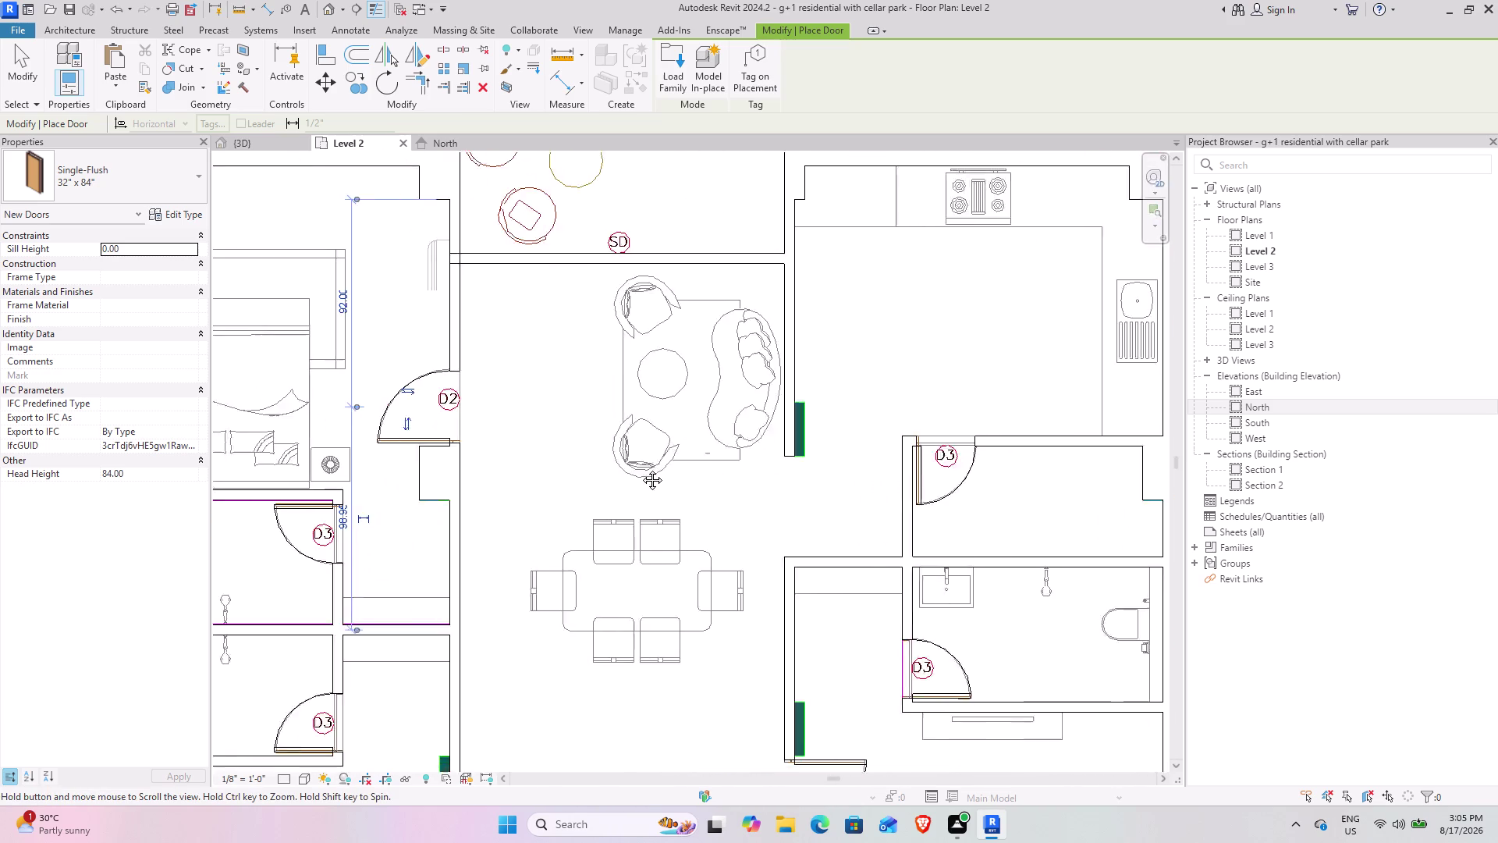
middle_drag(625, 472, 836, 393)
middle_drag(518, 594, 568, 462)
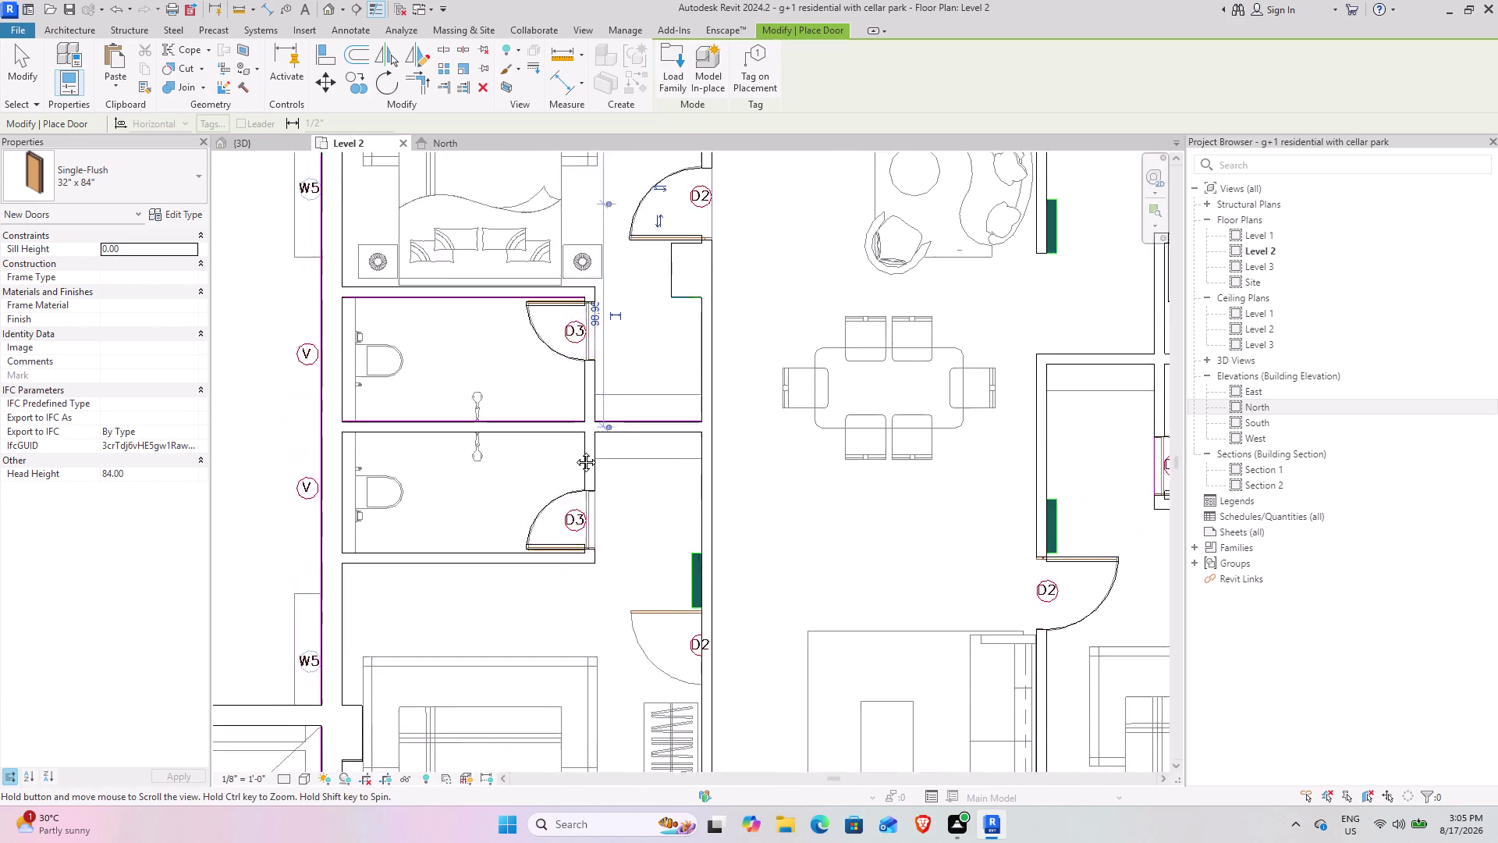
middle_drag(568, 462, 643, 348)
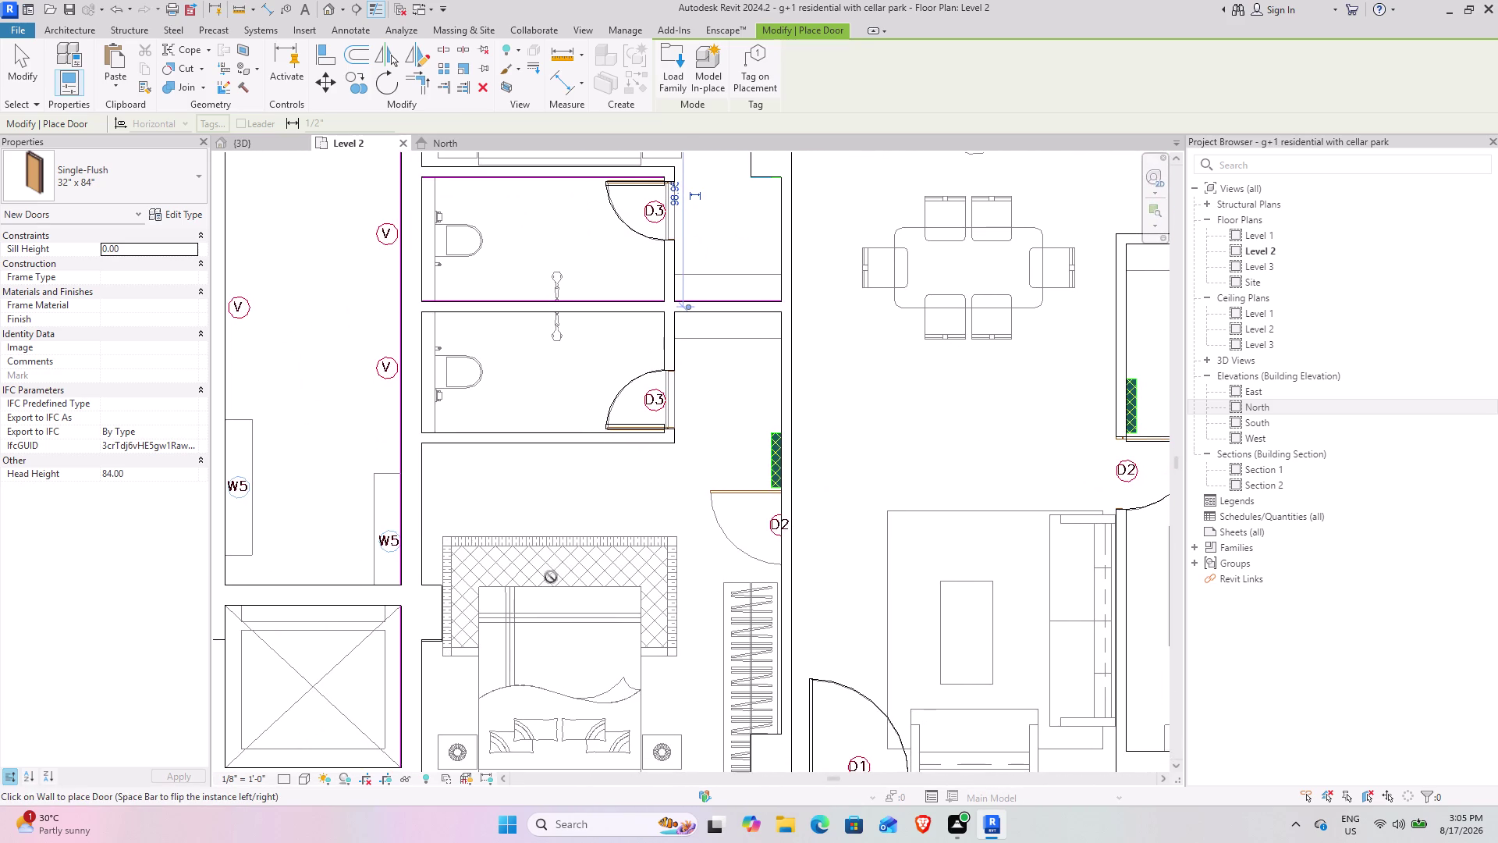
middle_drag(548, 559, 601, 376)
scroll(down, 3)
middle_drag(582, 457, 670, 618)
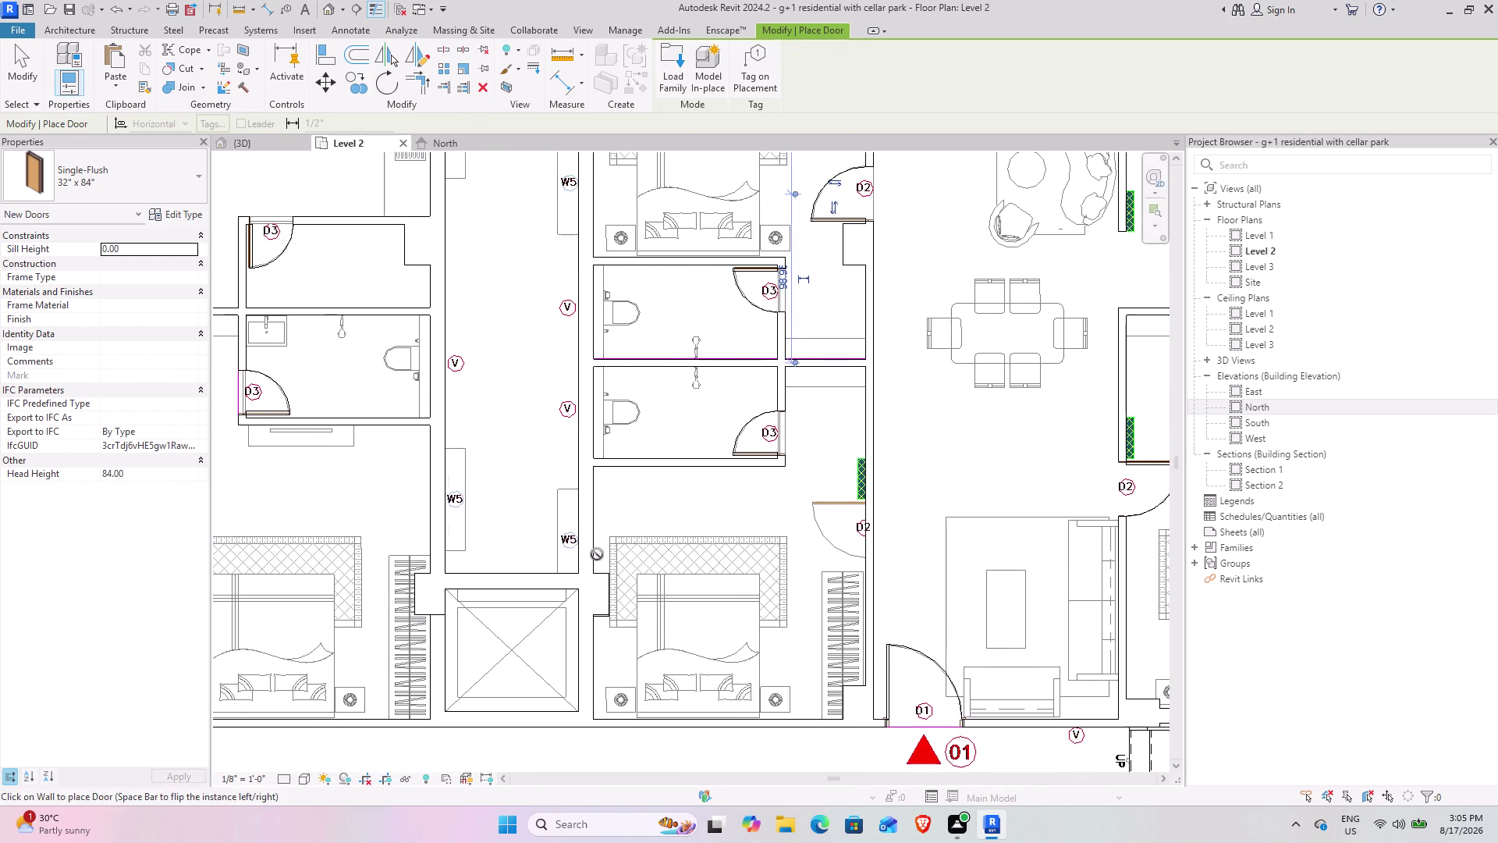
middle_drag(498, 470, 627, 644)
middle_drag(575, 607, 708, 509)
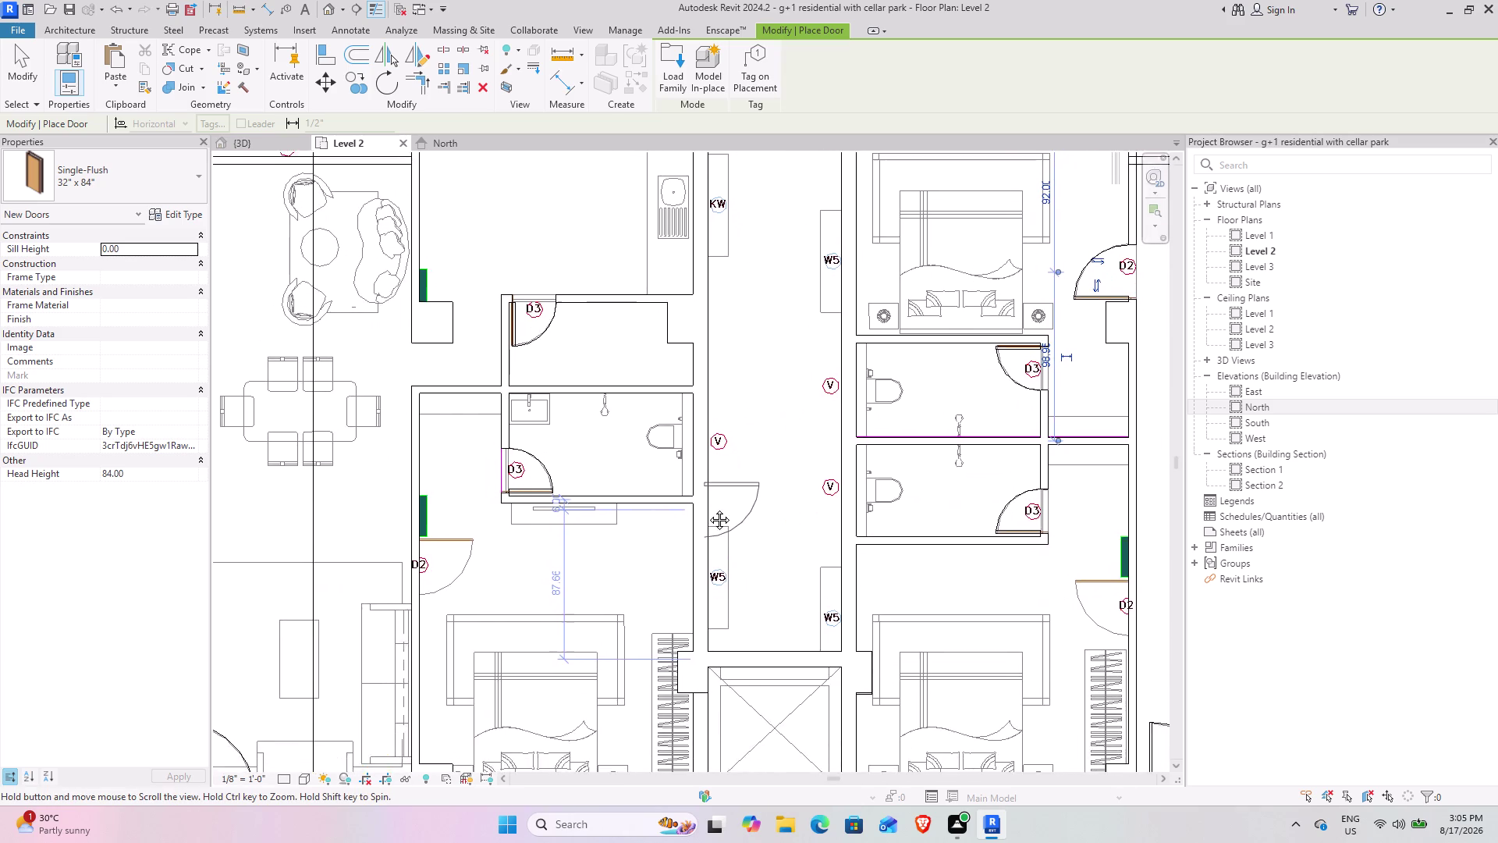
middle_drag(708, 509, 635, 455)
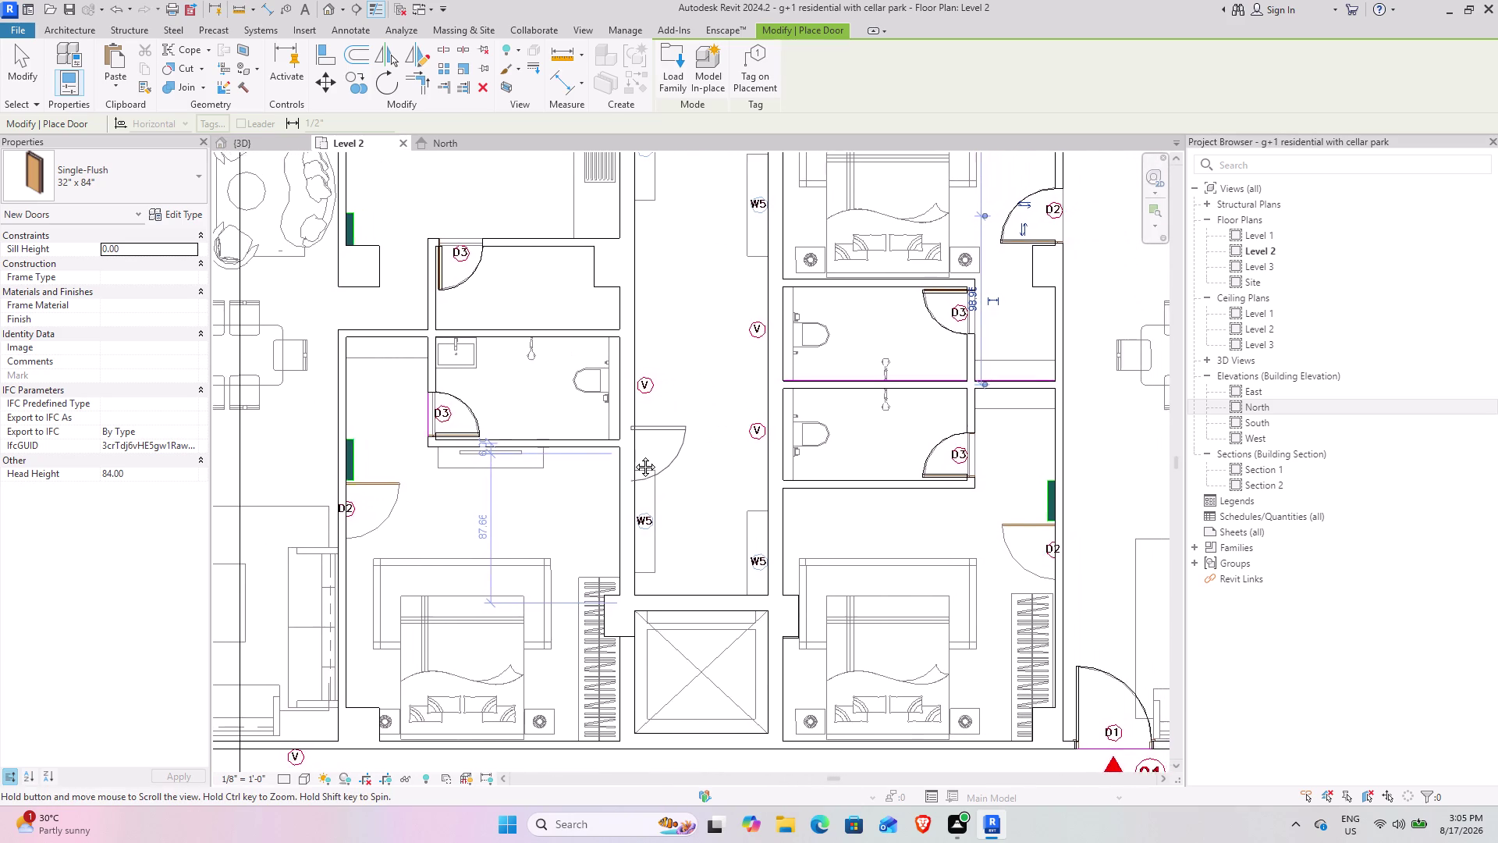
middle_drag(635, 455, 609, 495)
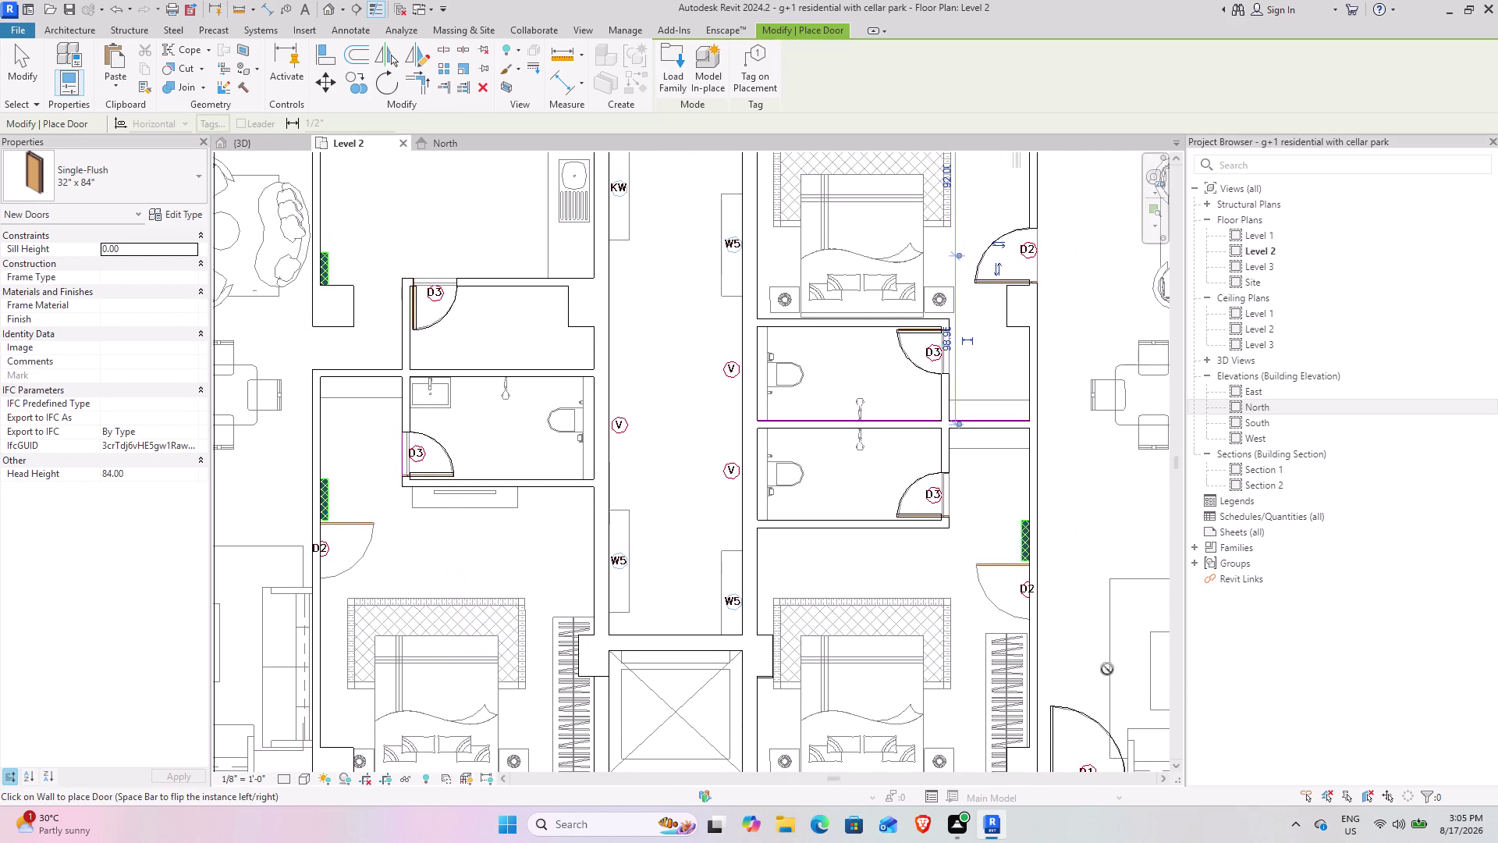
scroll(up, 3)
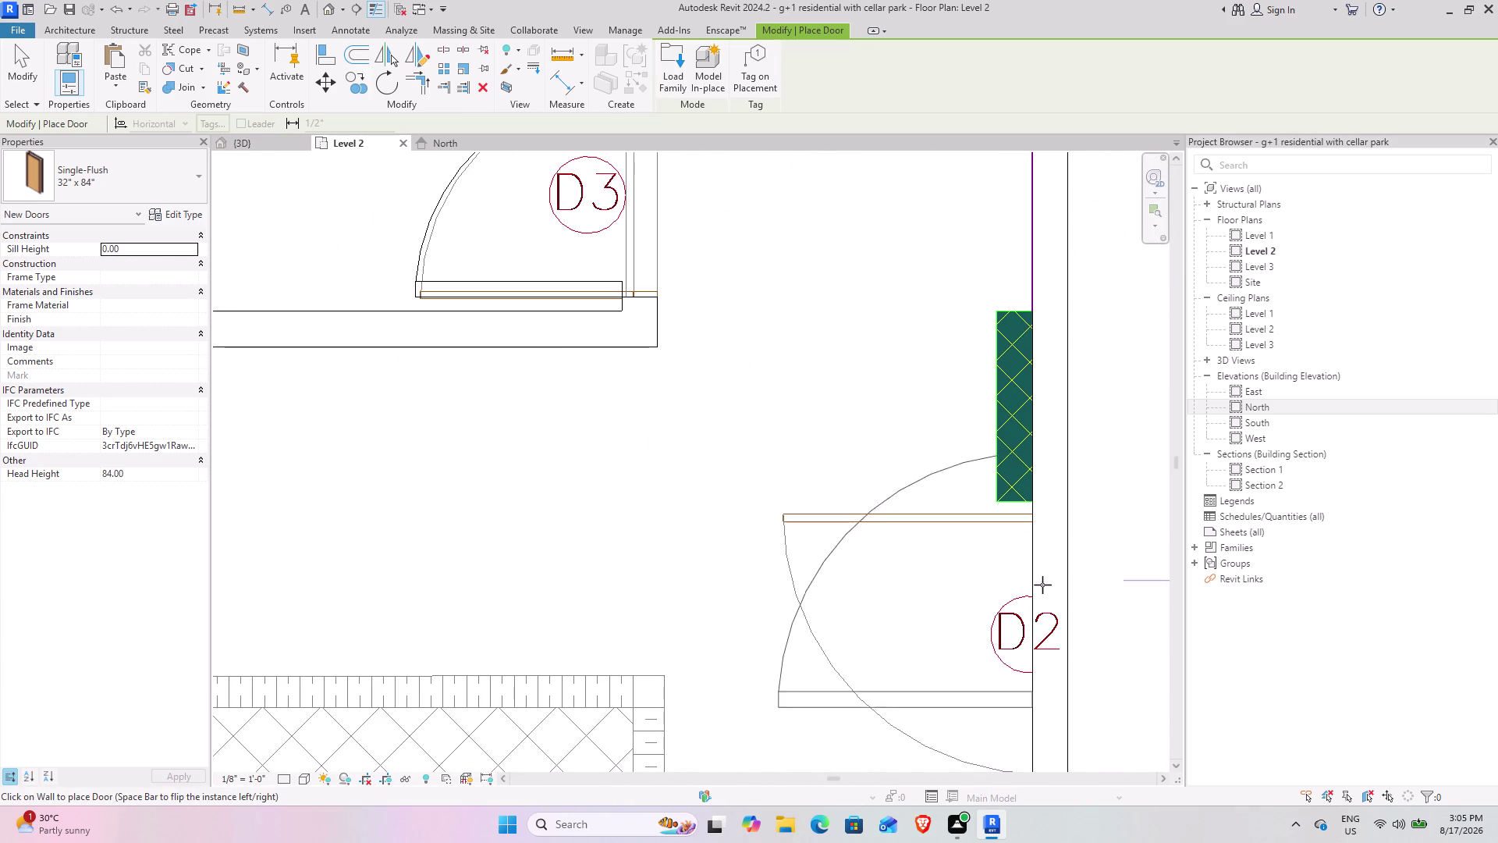
key(space)
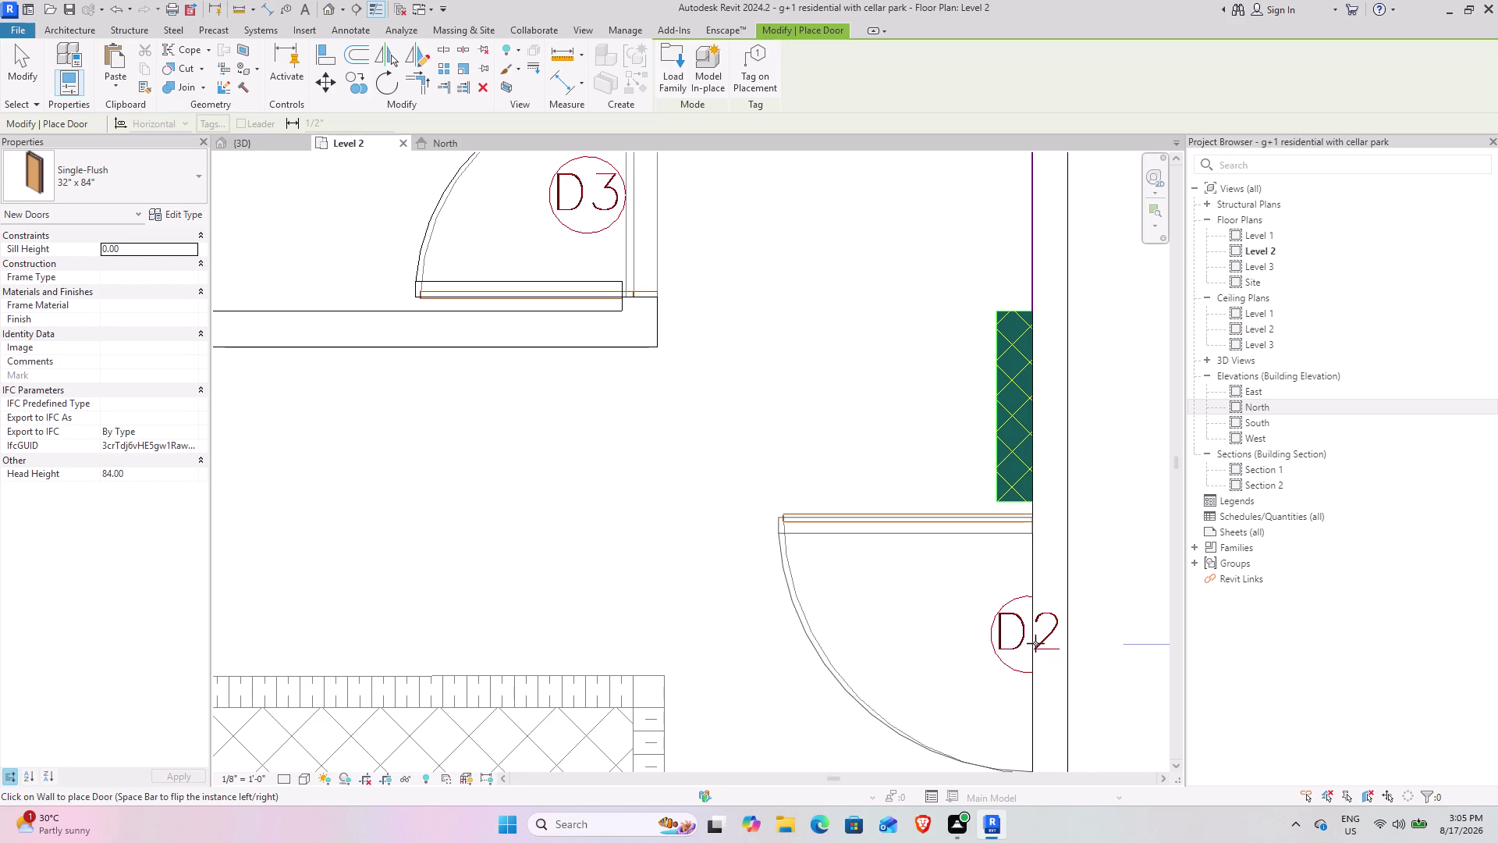
click(1035, 636)
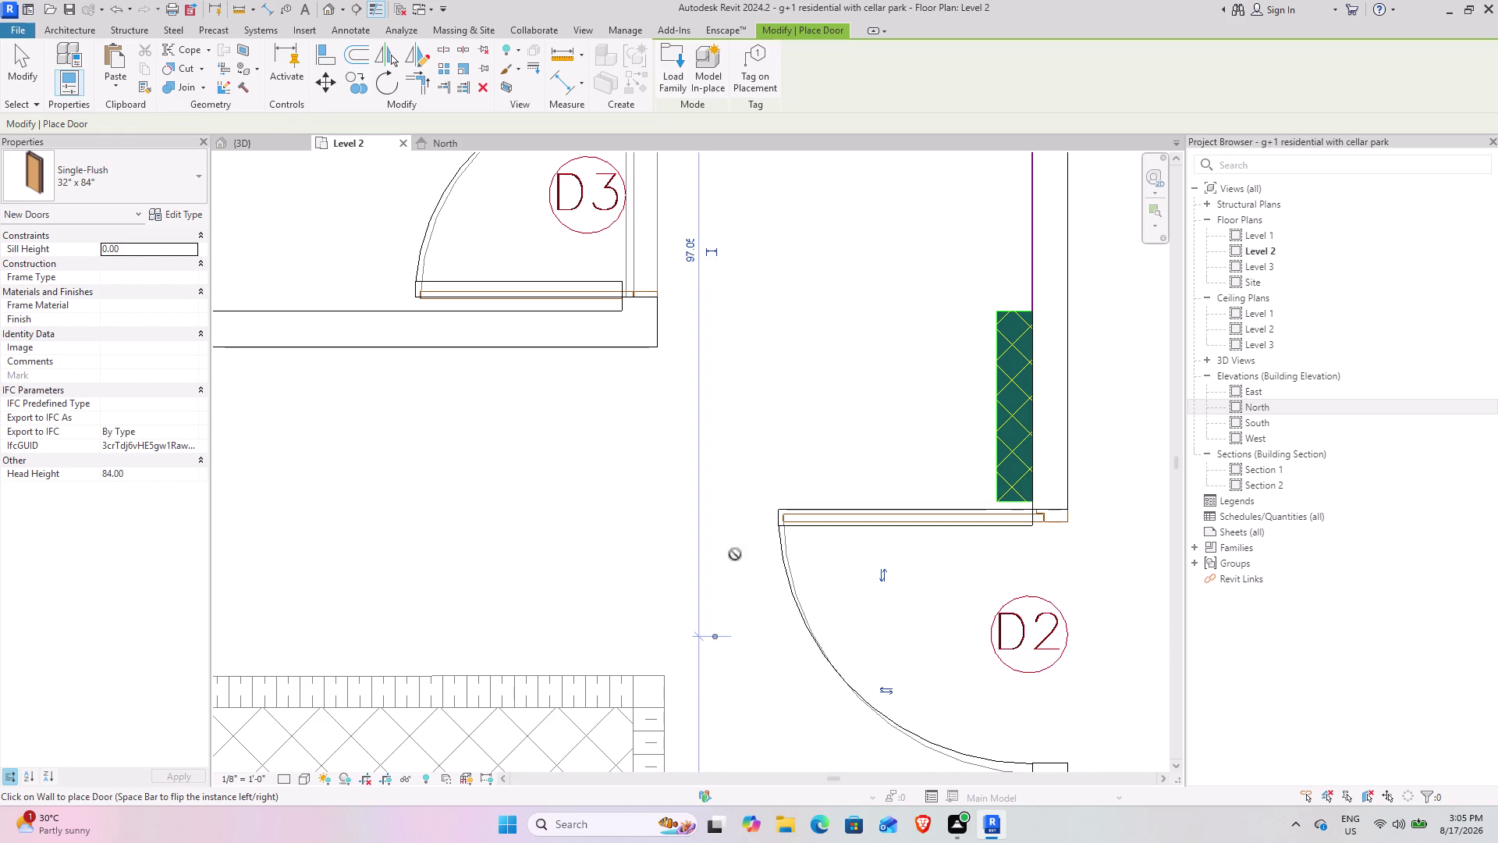
Pan to the left apartment and place a flipped door in its D2 opening.
scroll(down, 3)
middle_drag(565, 500, 666, 592)
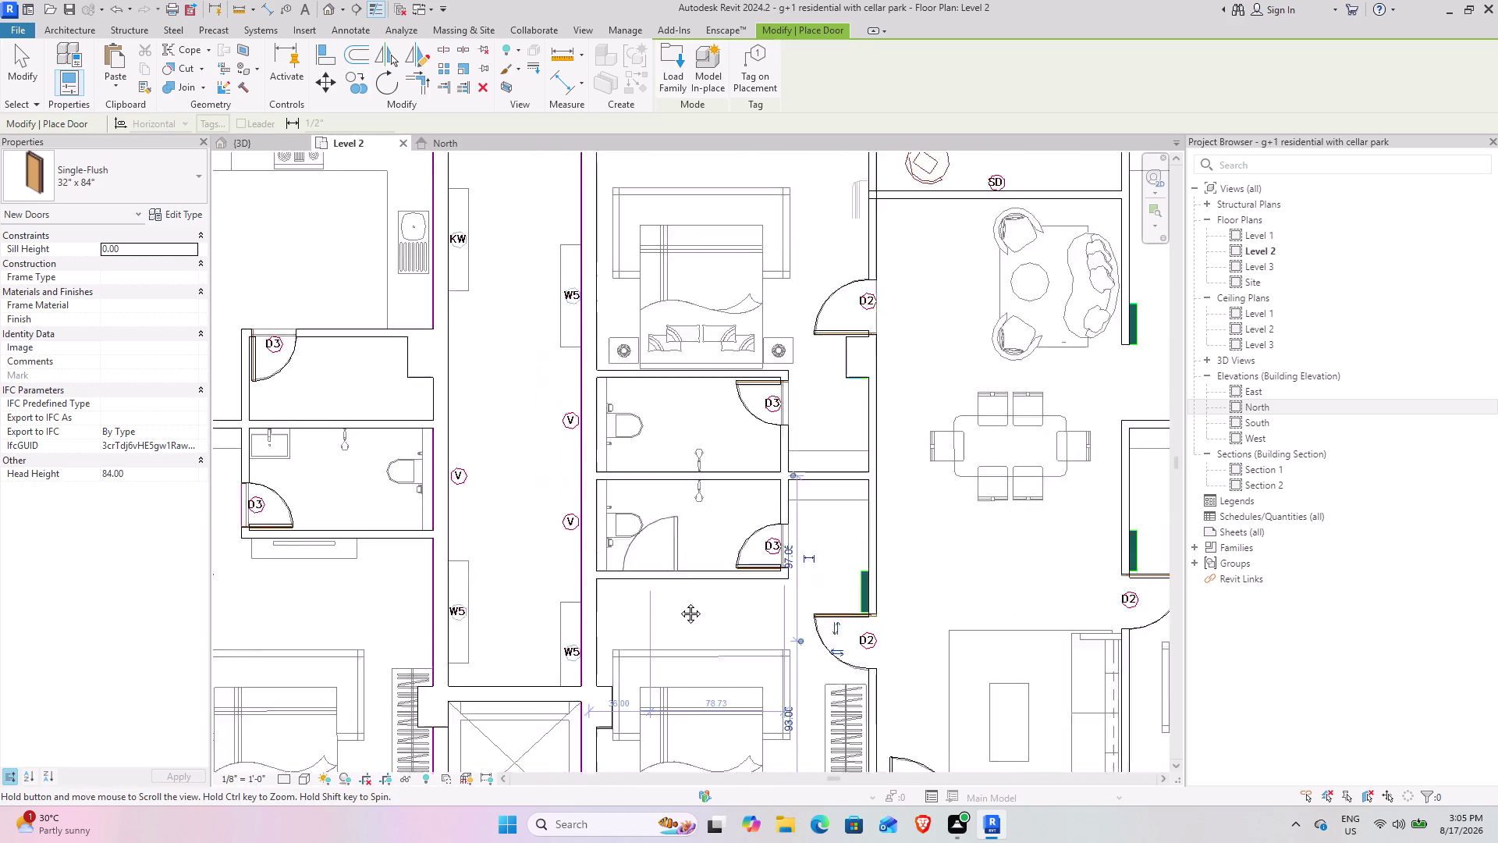
middle_drag(666, 592, 746, 681)
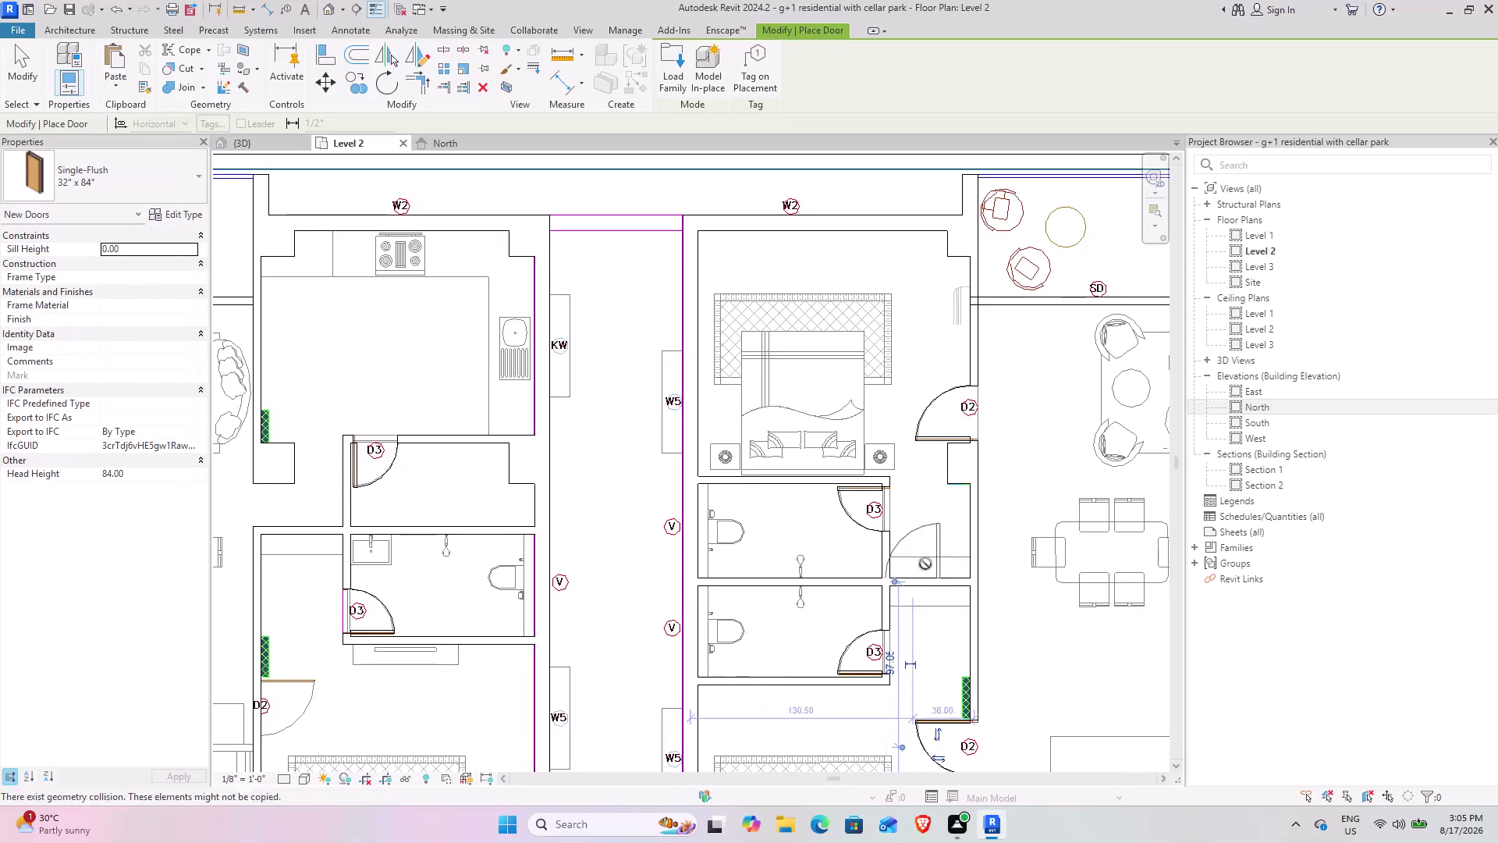
scroll(up, 3)
scroll(up, 3)
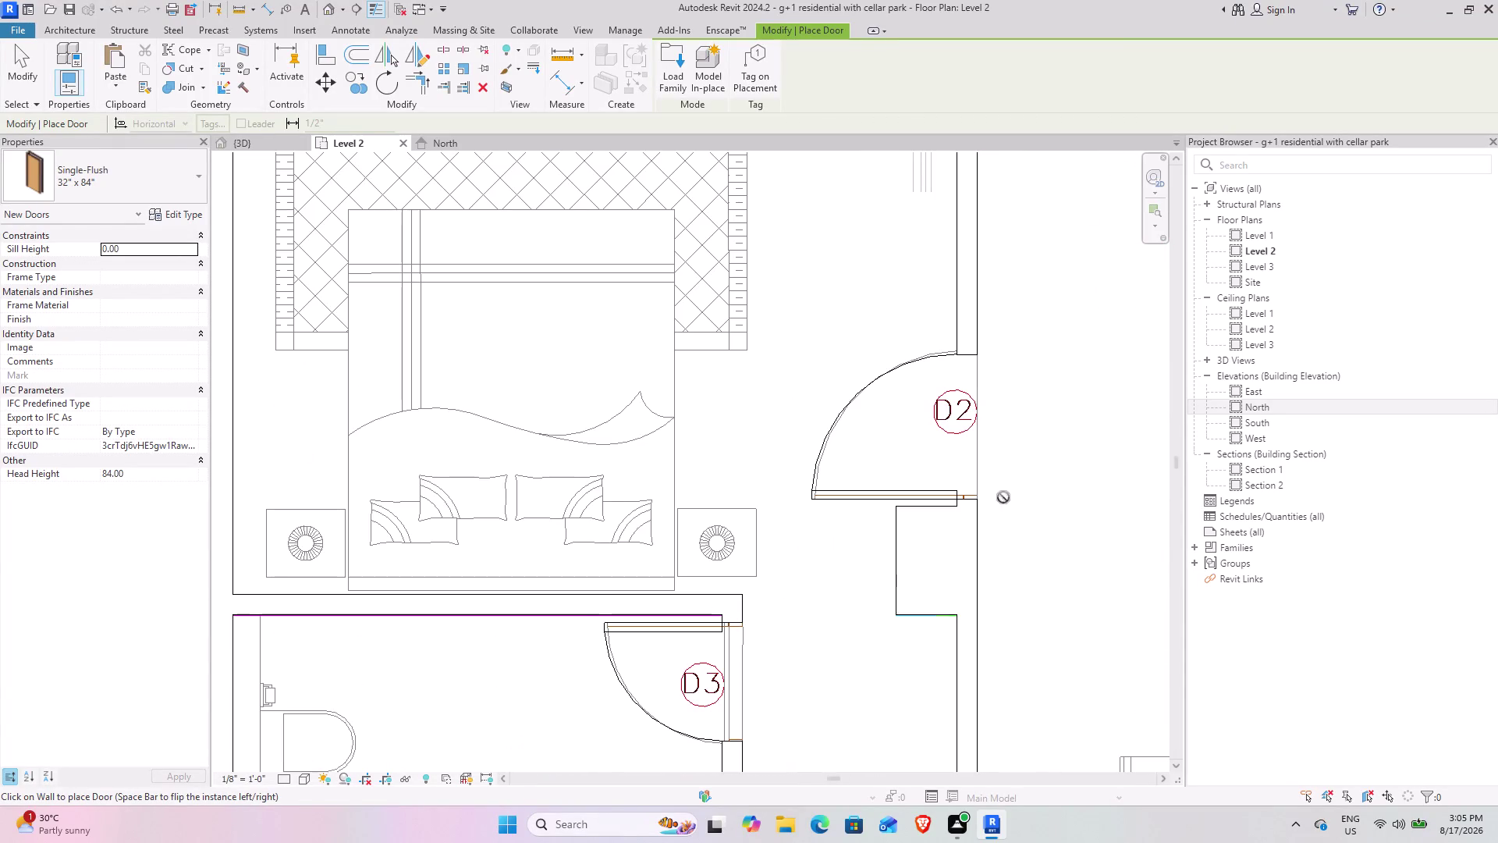
scroll(down, 3)
middle_drag(734, 562, 774, 410)
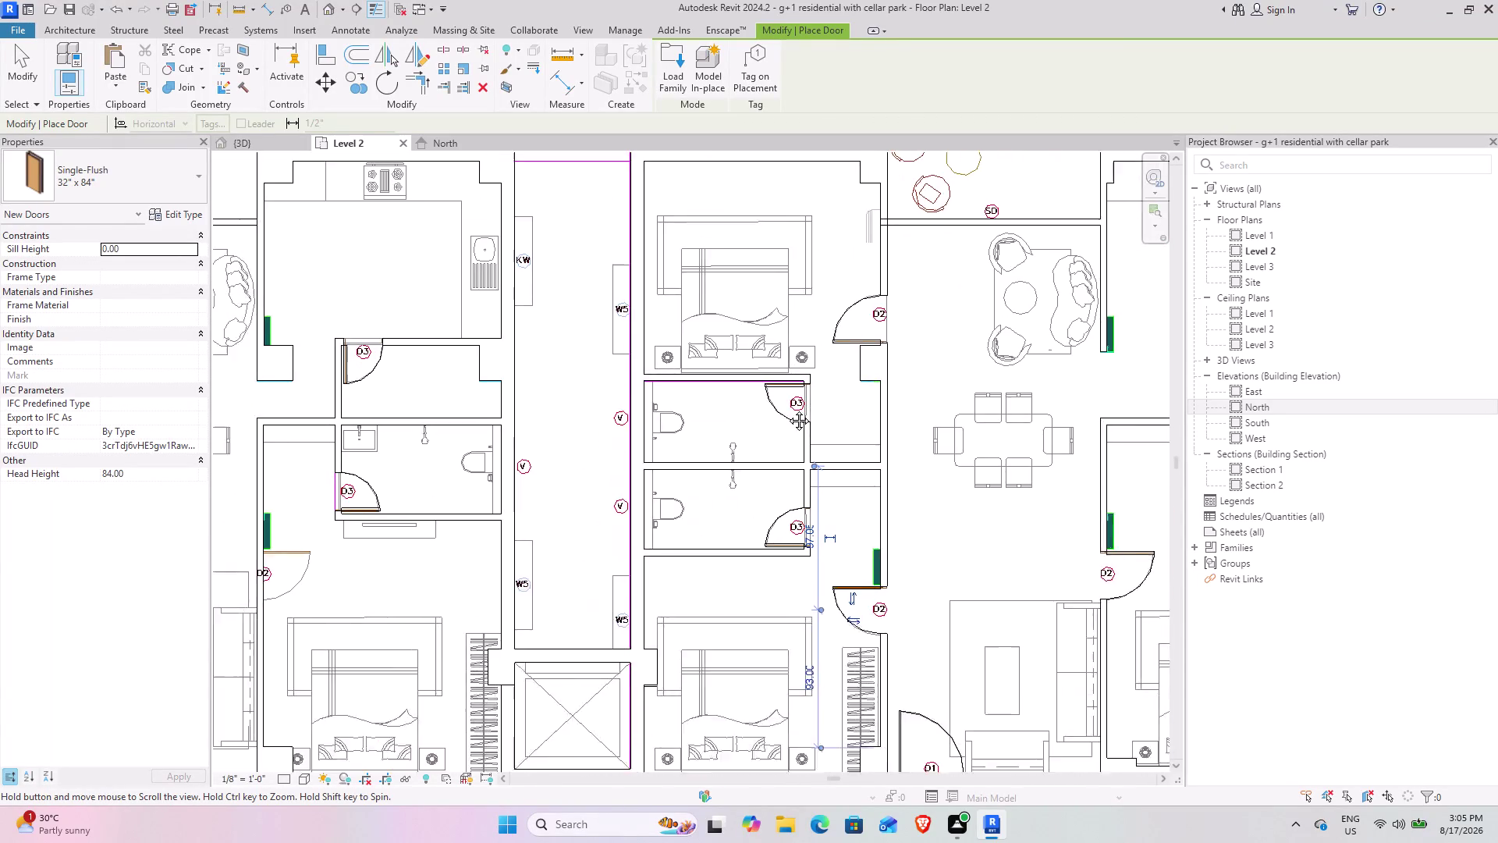
middle_drag(774, 410, 942, 392)
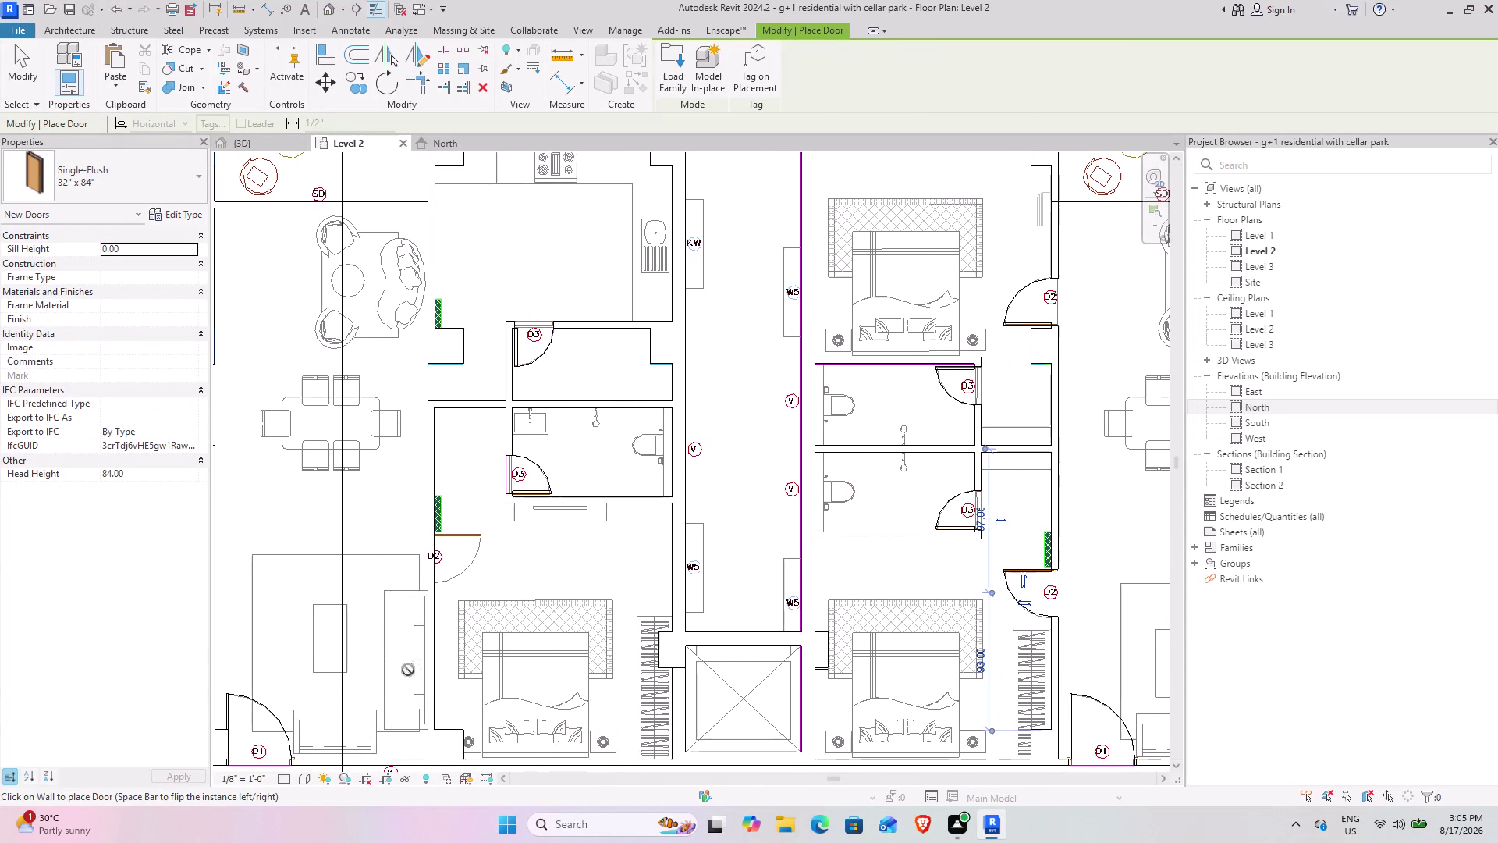
scroll(up, 3)
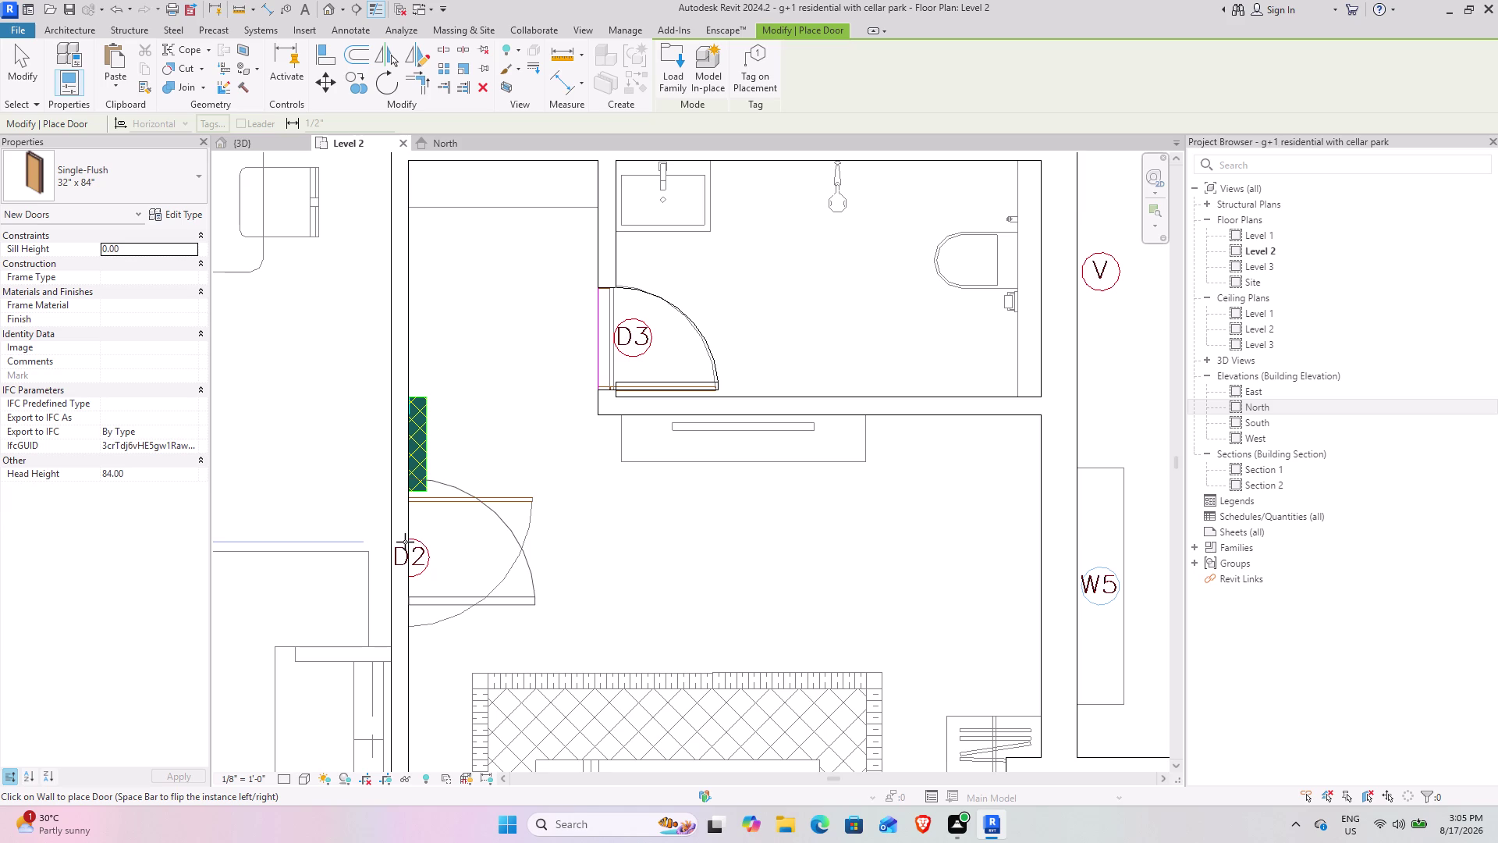
key(space)
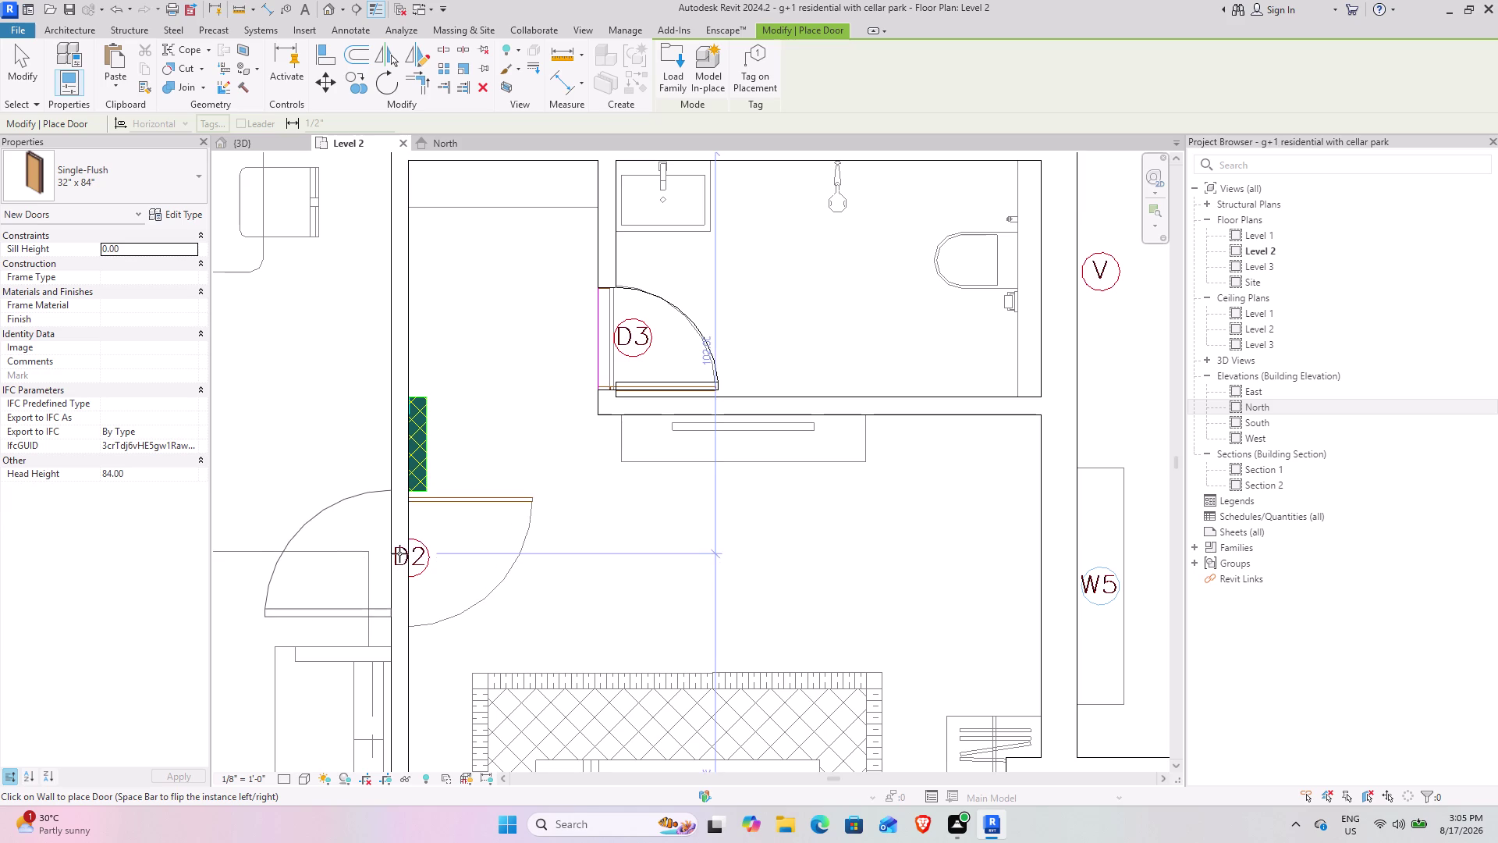
click(409, 562)
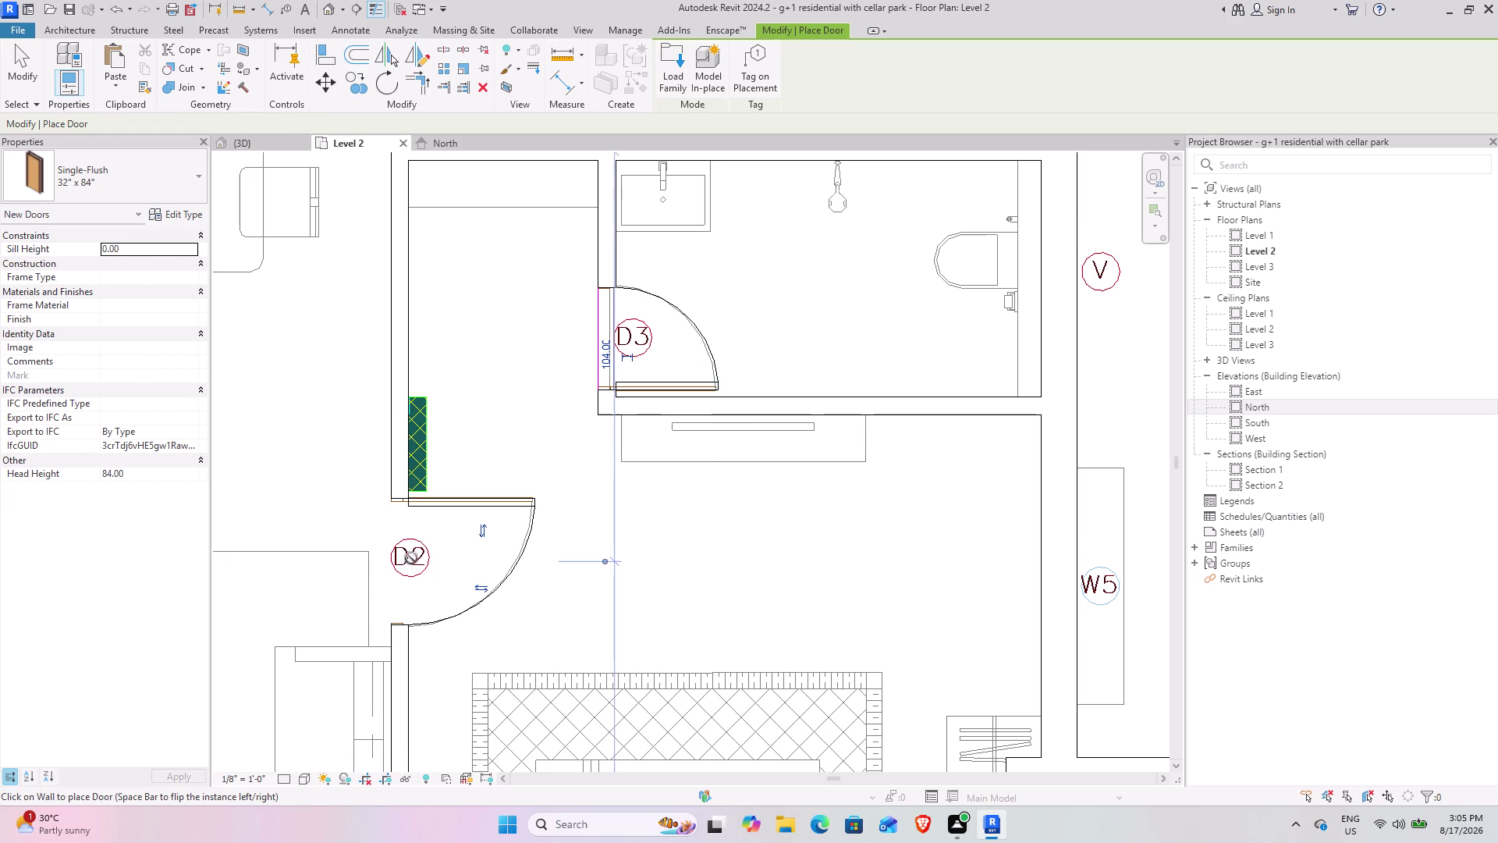
Flip the door swing and click more positions near the bathrooms and kitchen.
scroll(down, 3)
middle_drag(409, 556, 698, 446)
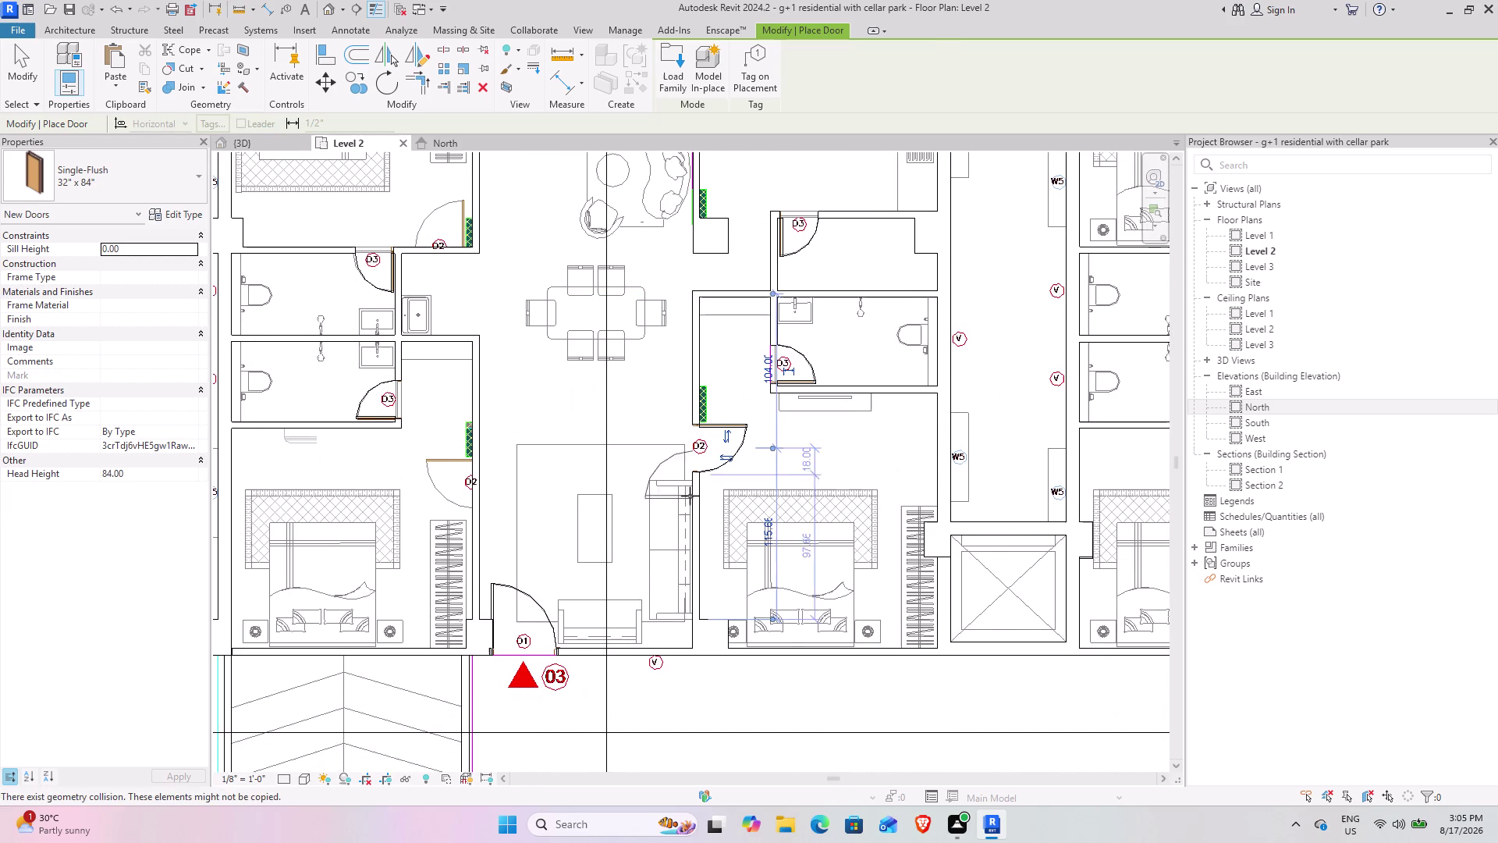
scroll(up, 3)
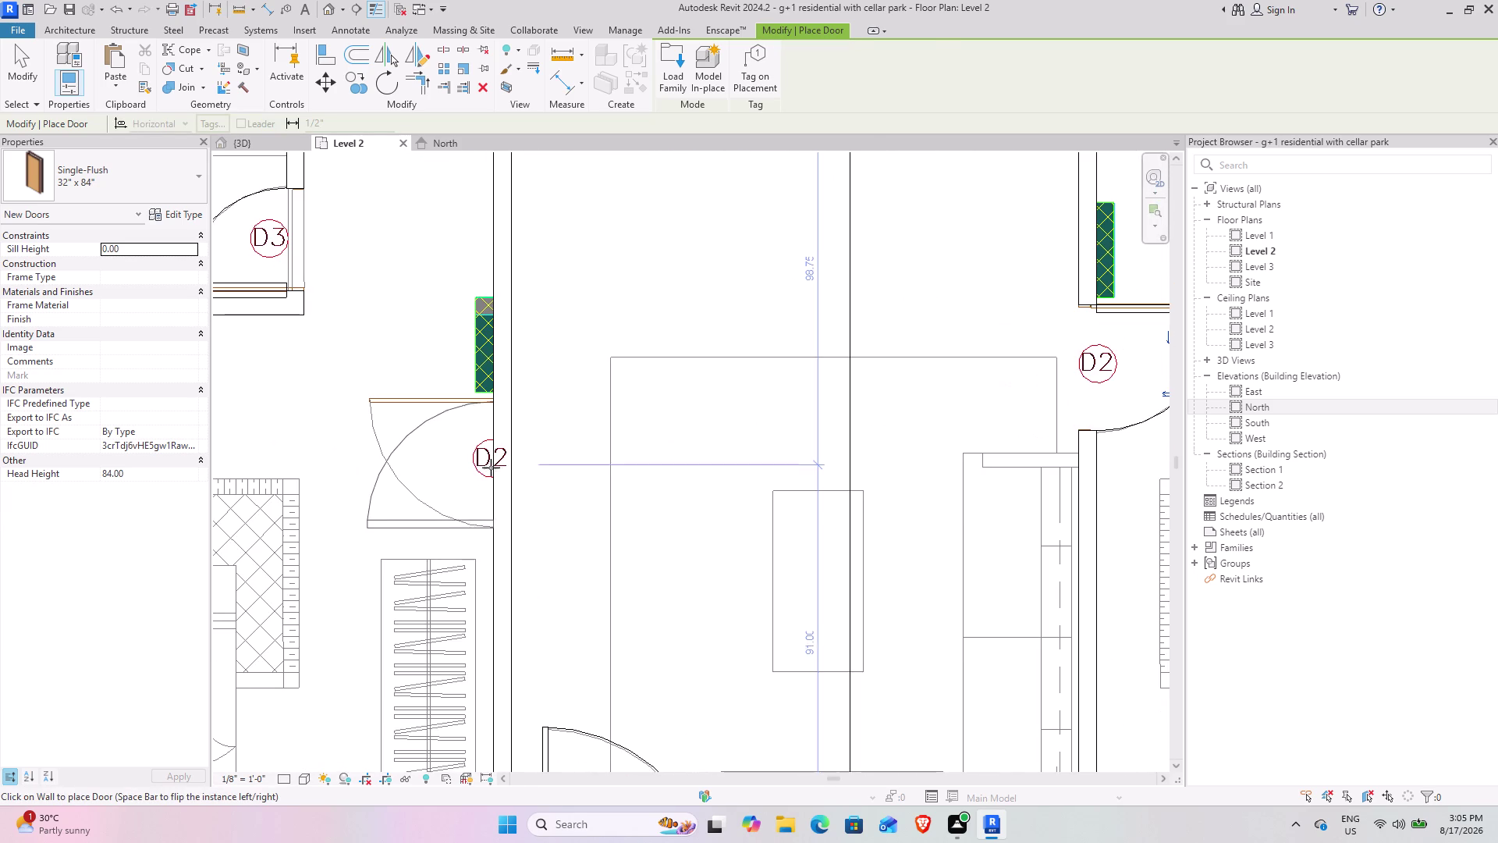
key(space)
click(501, 460)
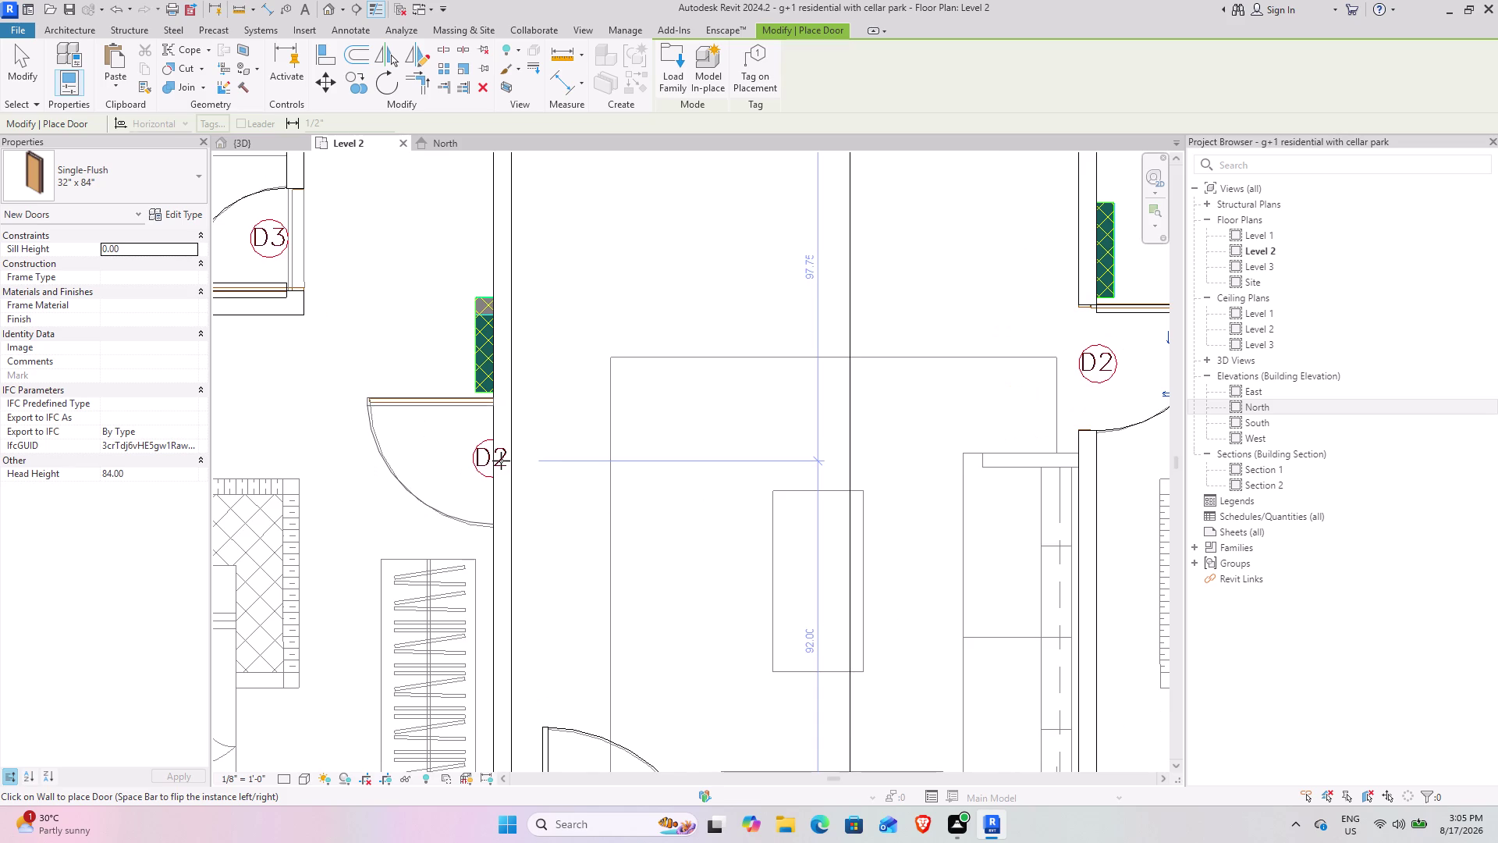
scroll(down, 3)
middle_drag(482, 374, 672, 634)
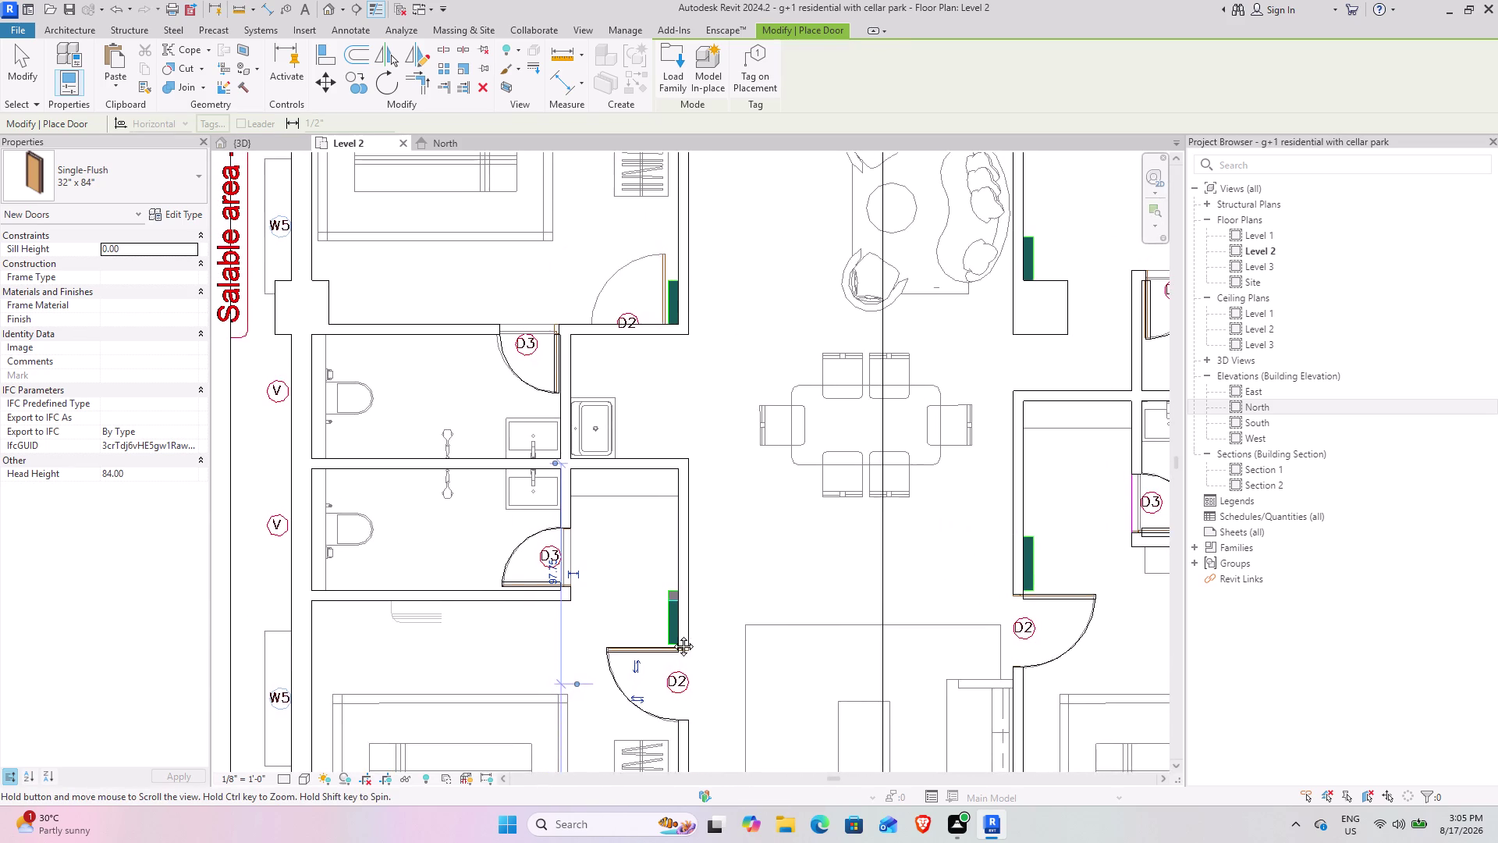
middle_drag(672, 635, 667, 650)
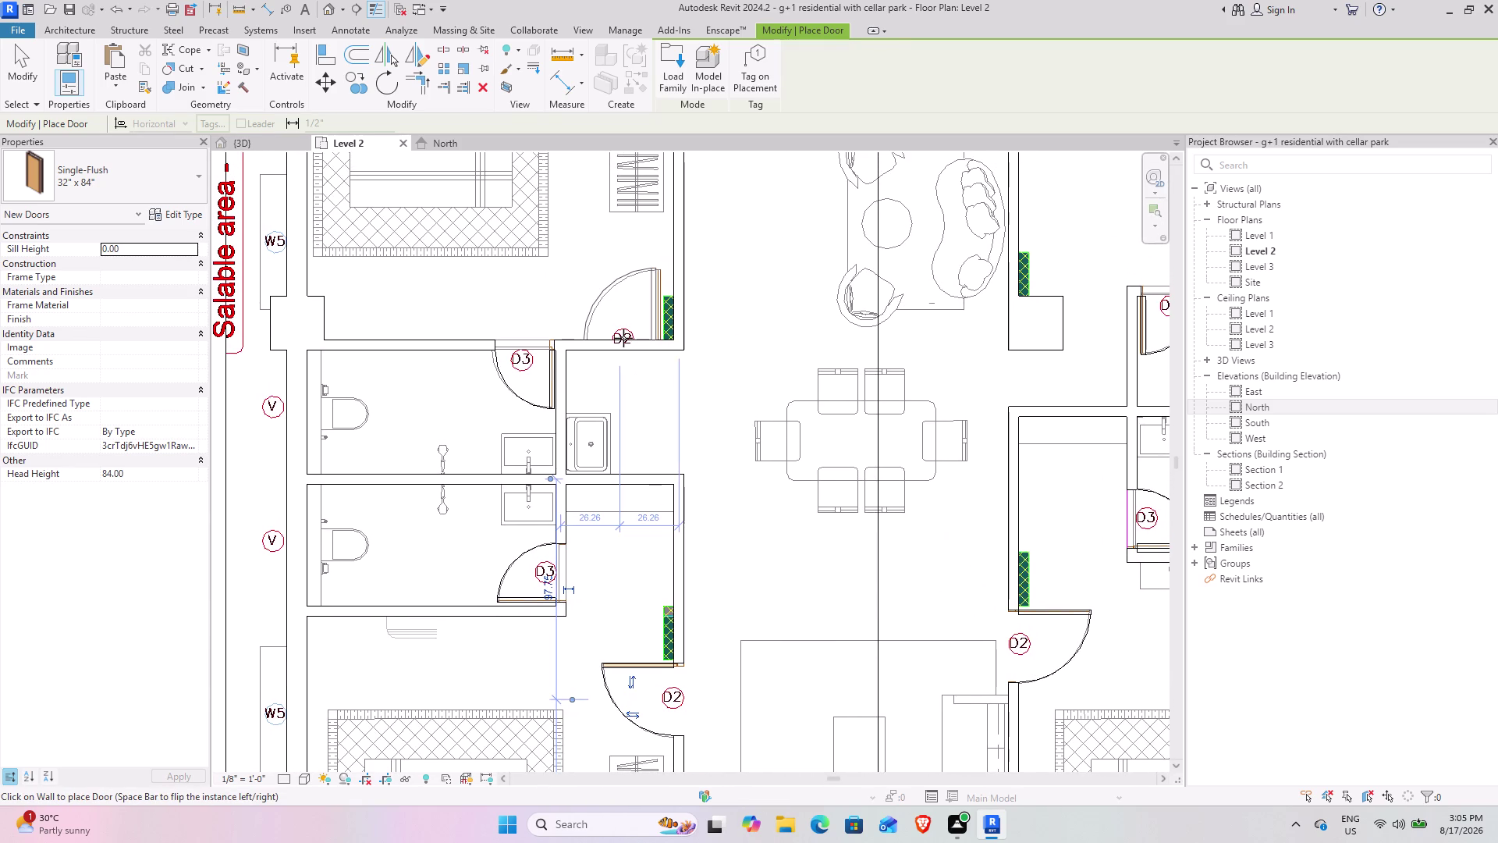
scroll(up, 3)
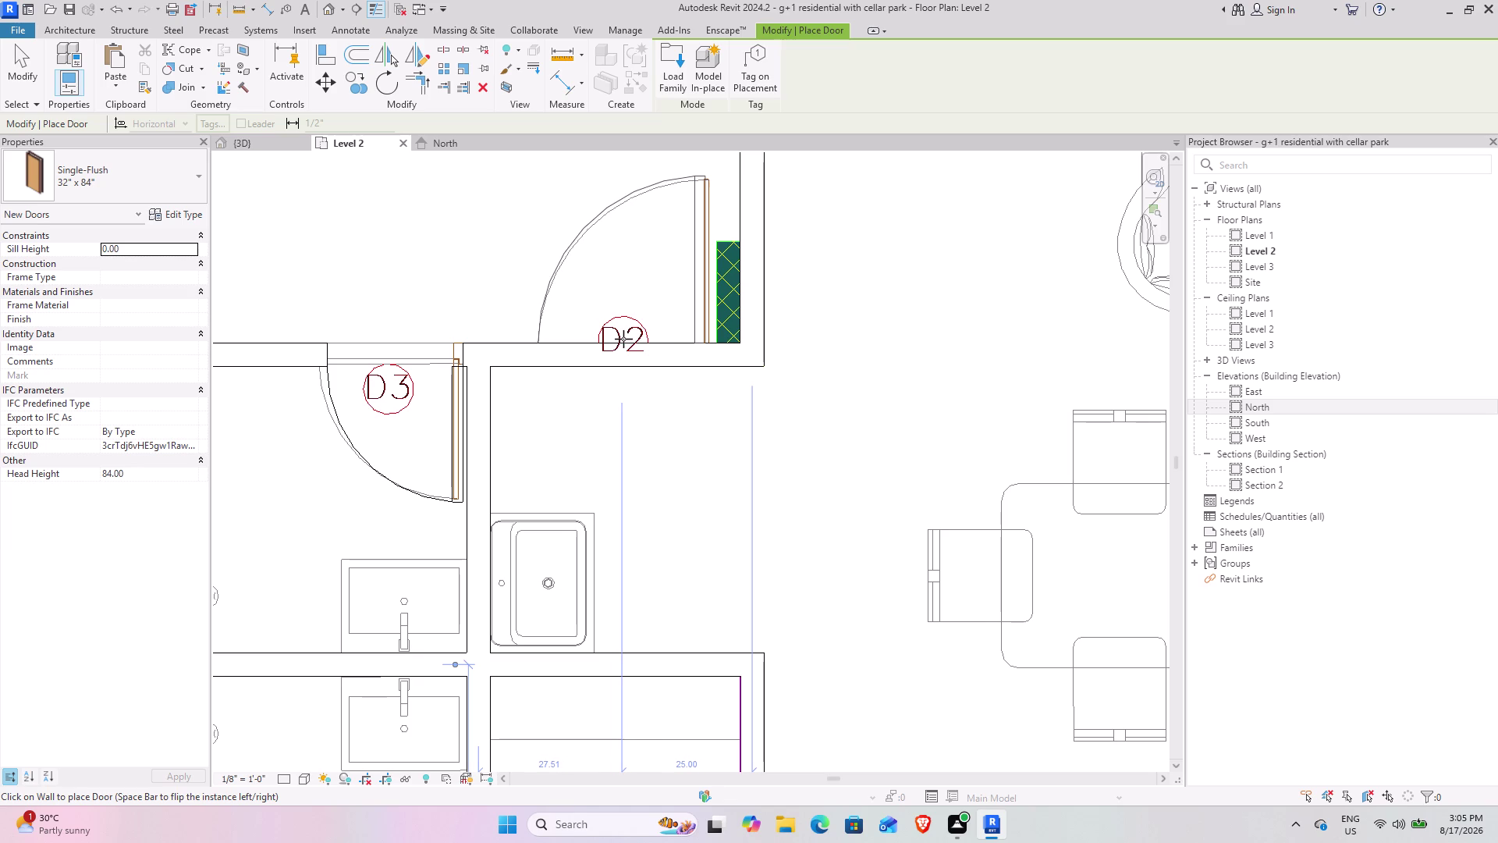
click(623, 339)
Pan to the central living area and exit door placement without placing a door.
scroll(down, 3)
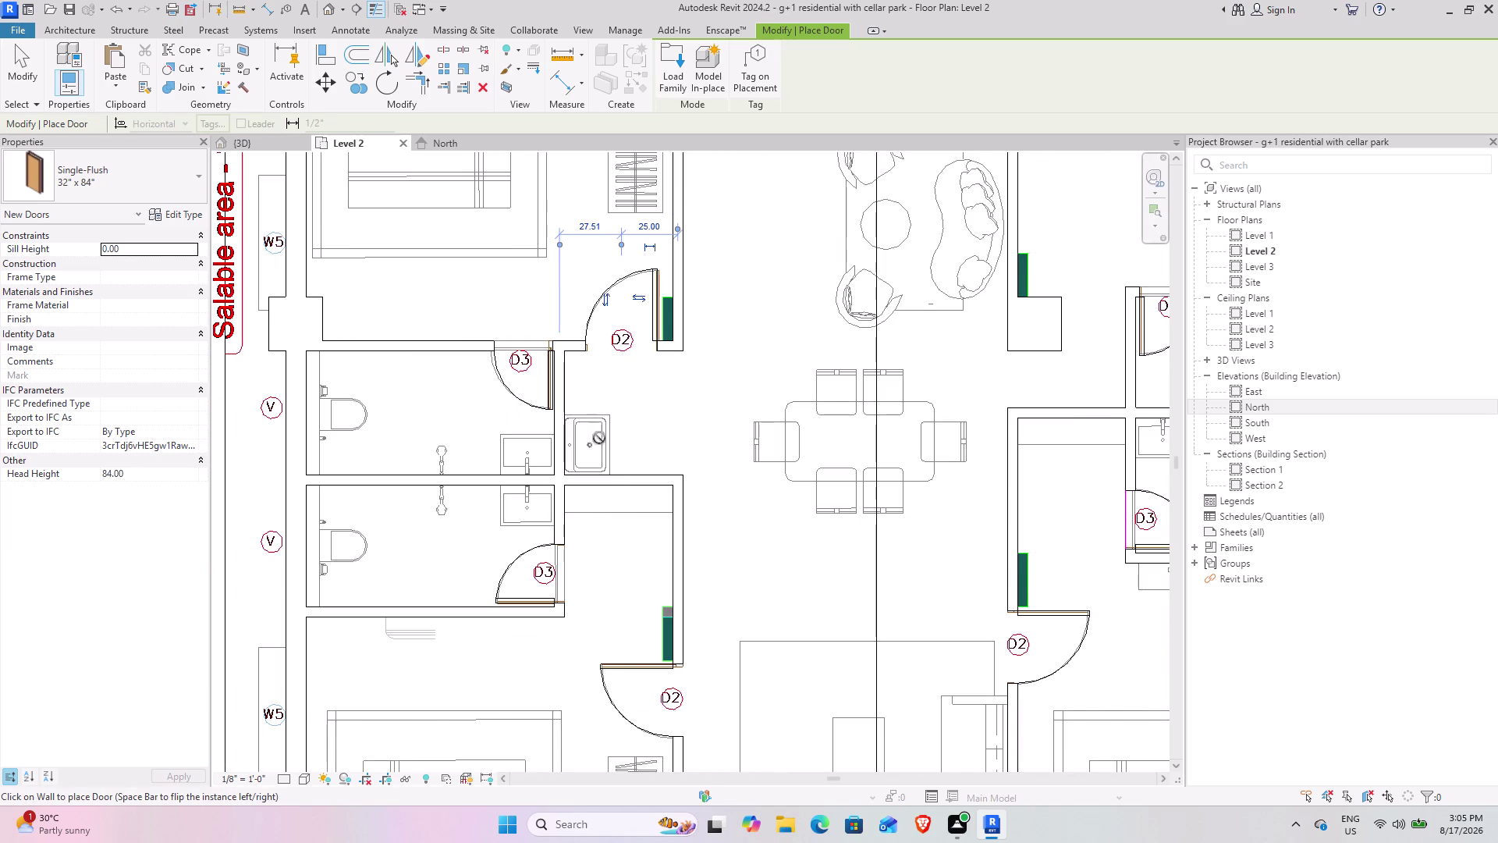
middle_drag(645, 426, 519, 655)
scroll(down, 3)
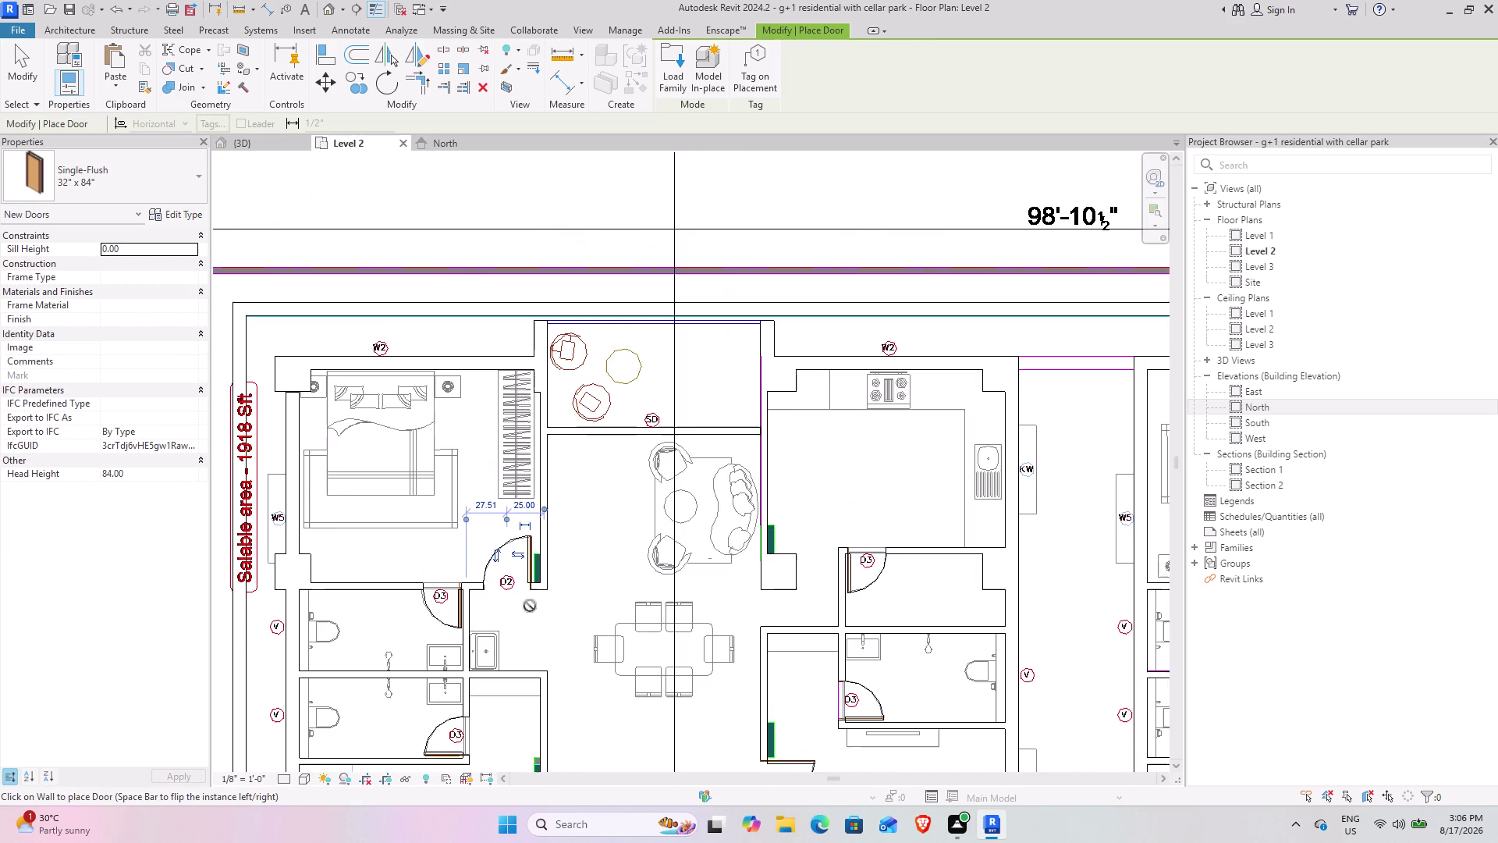
middle_drag(525, 601, 433, 403)
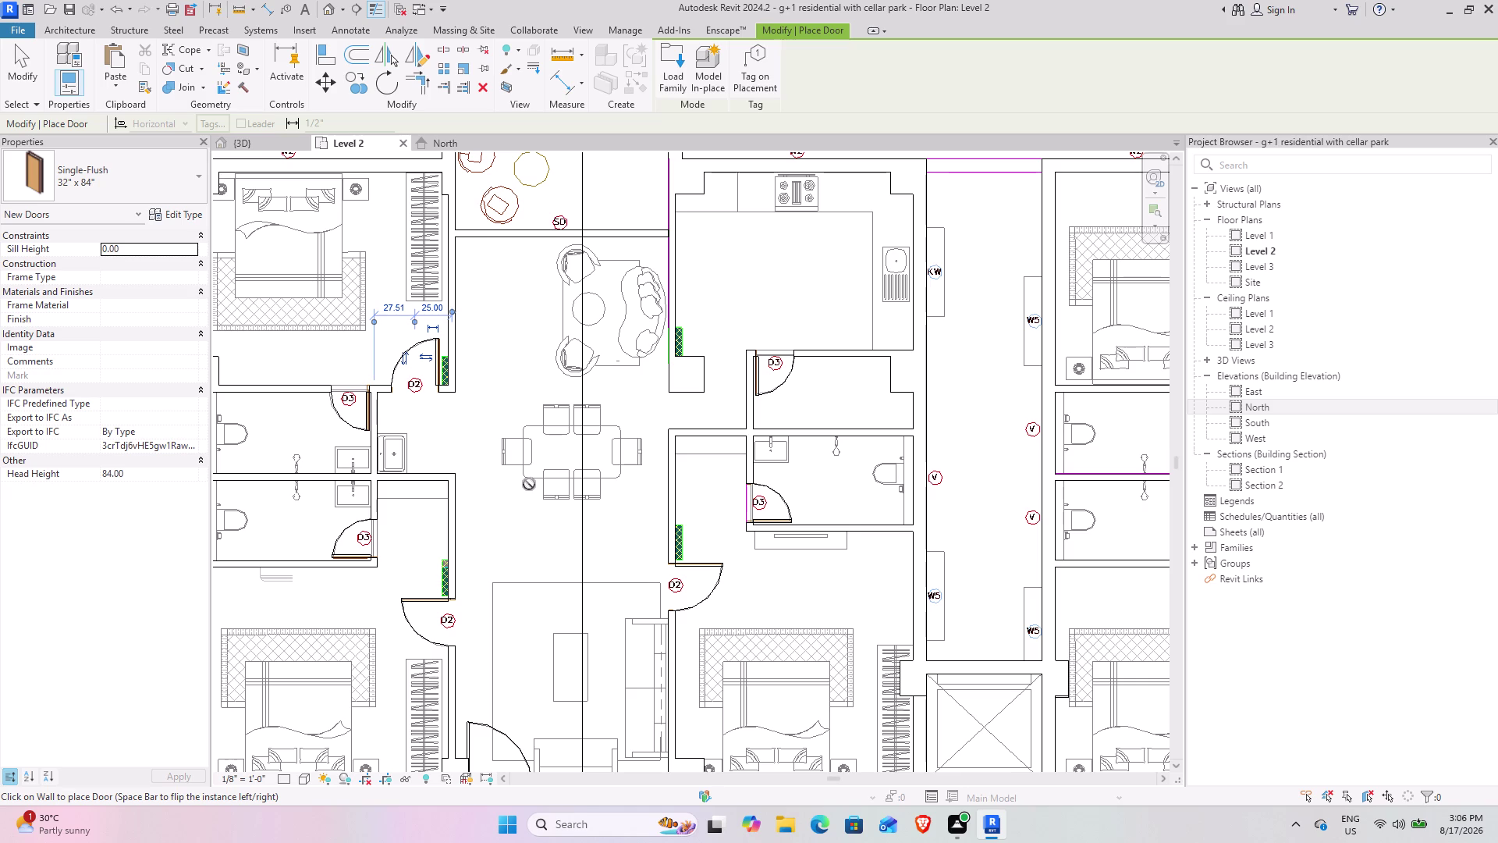
key(Escape)
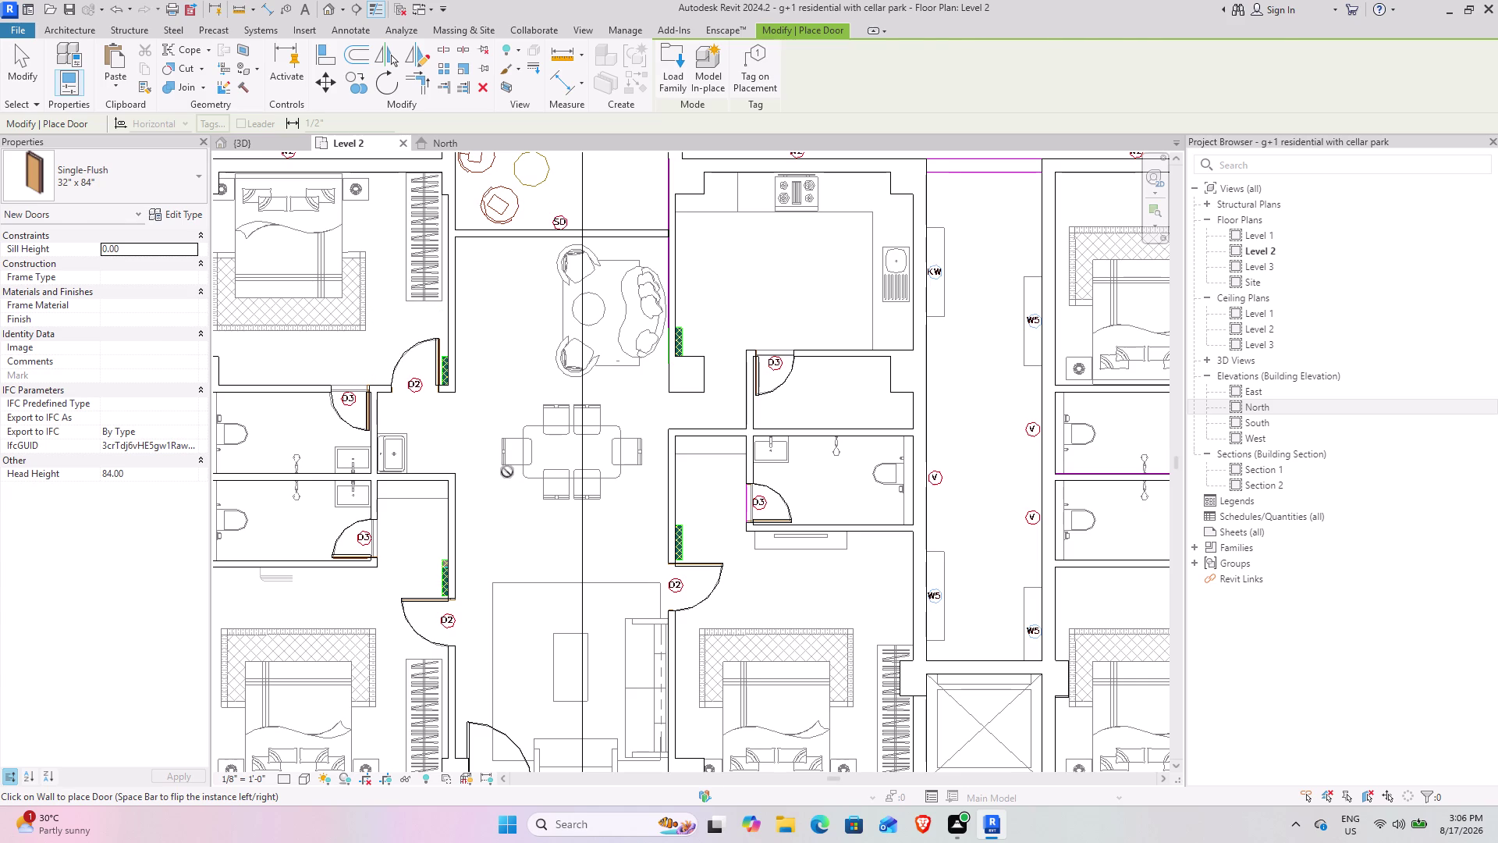
key(Escape)
middle_drag(442, 482, 637, 361)
Pan the Level 2 plan across the kitchen, bathrooms, bedrooms and living room.
scroll(up, 3)
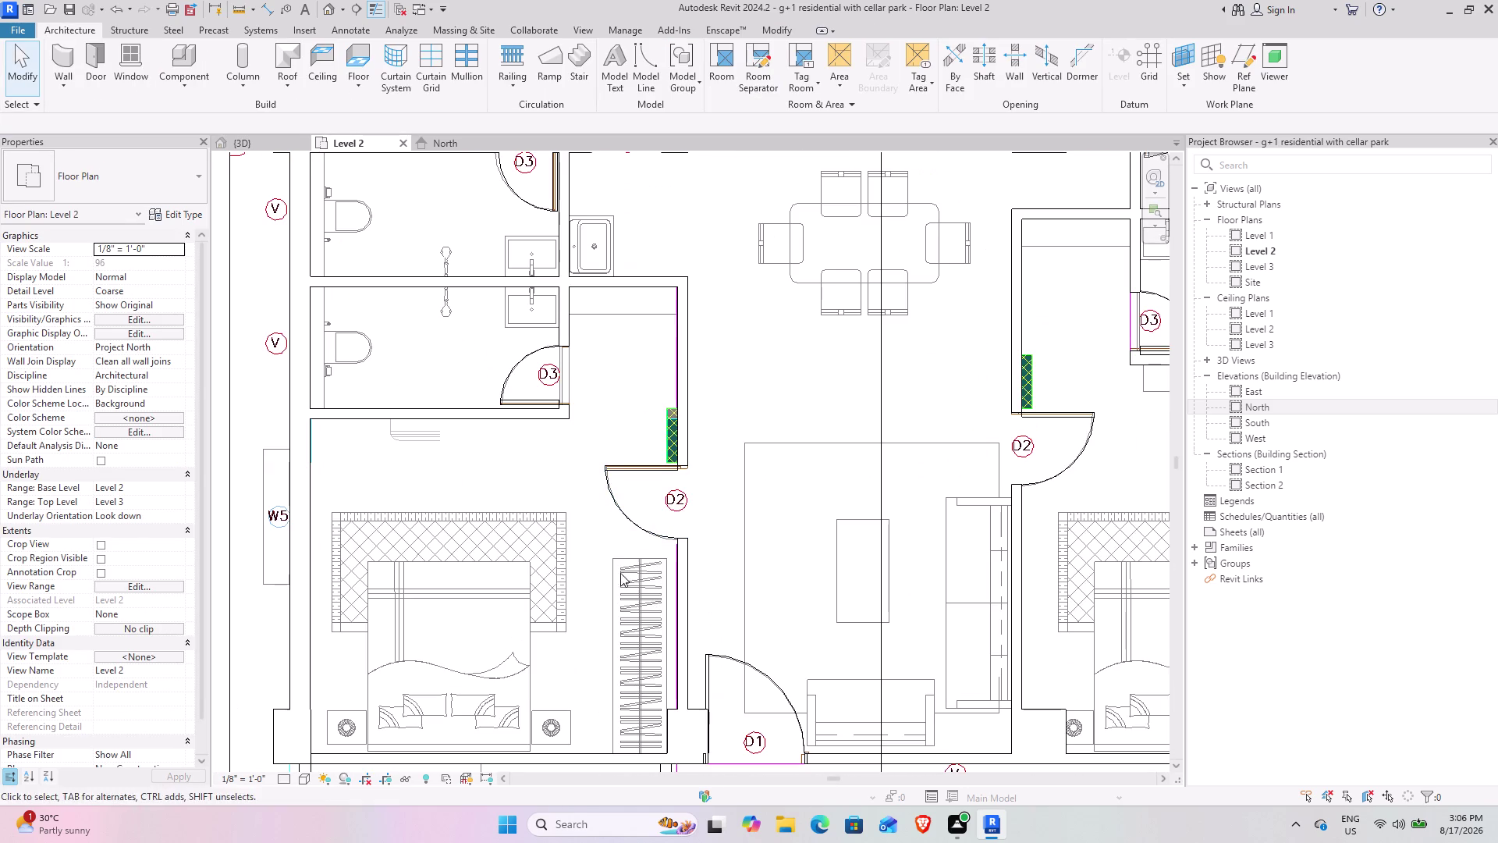
middle_drag(891, 534, 967, 666)
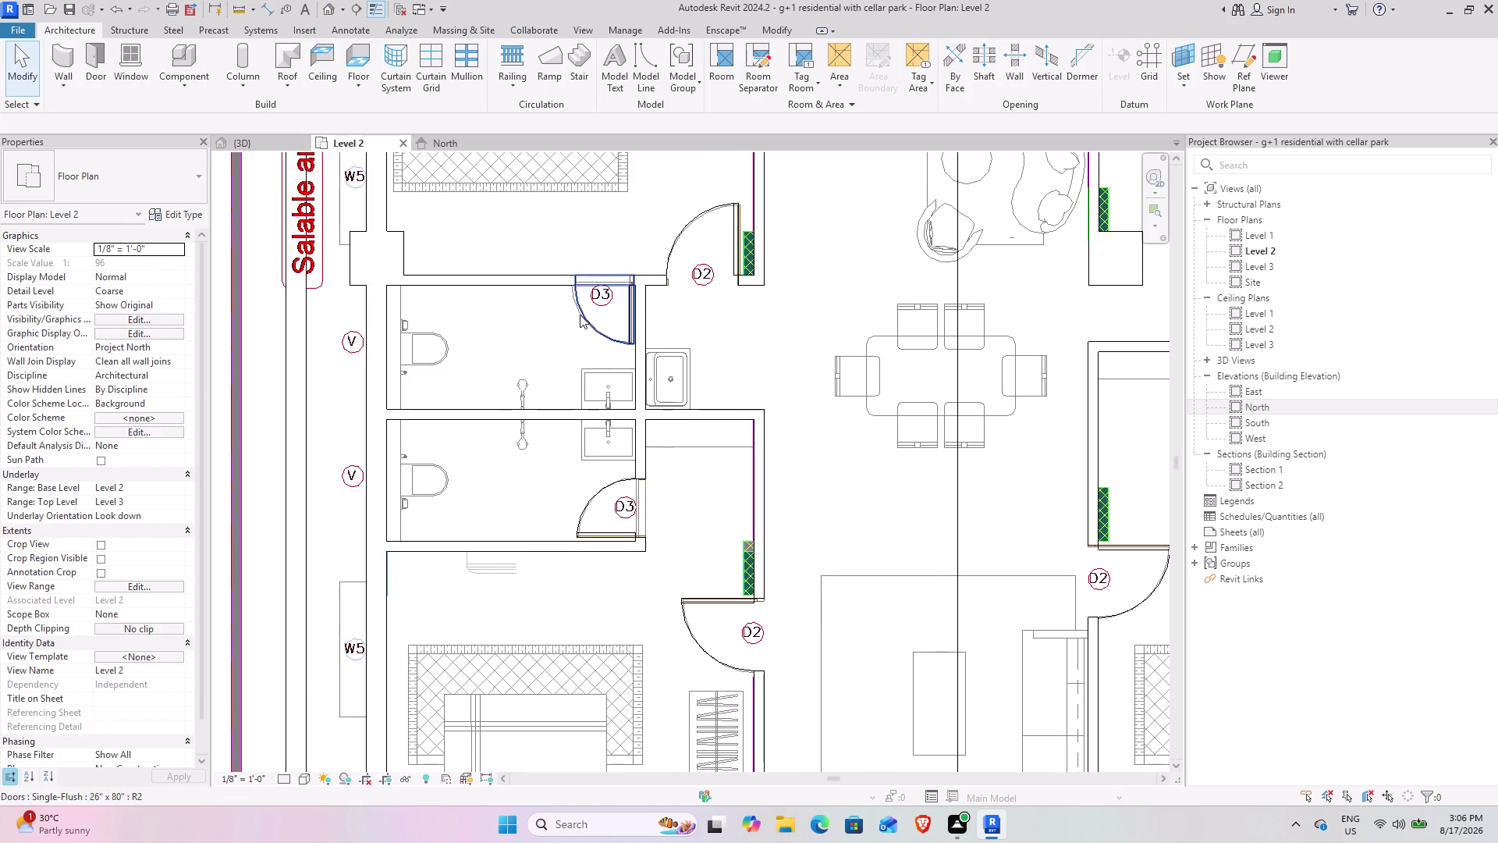
middle_drag(754, 348, 485, 584)
middle_drag(591, 411, 485, 717)
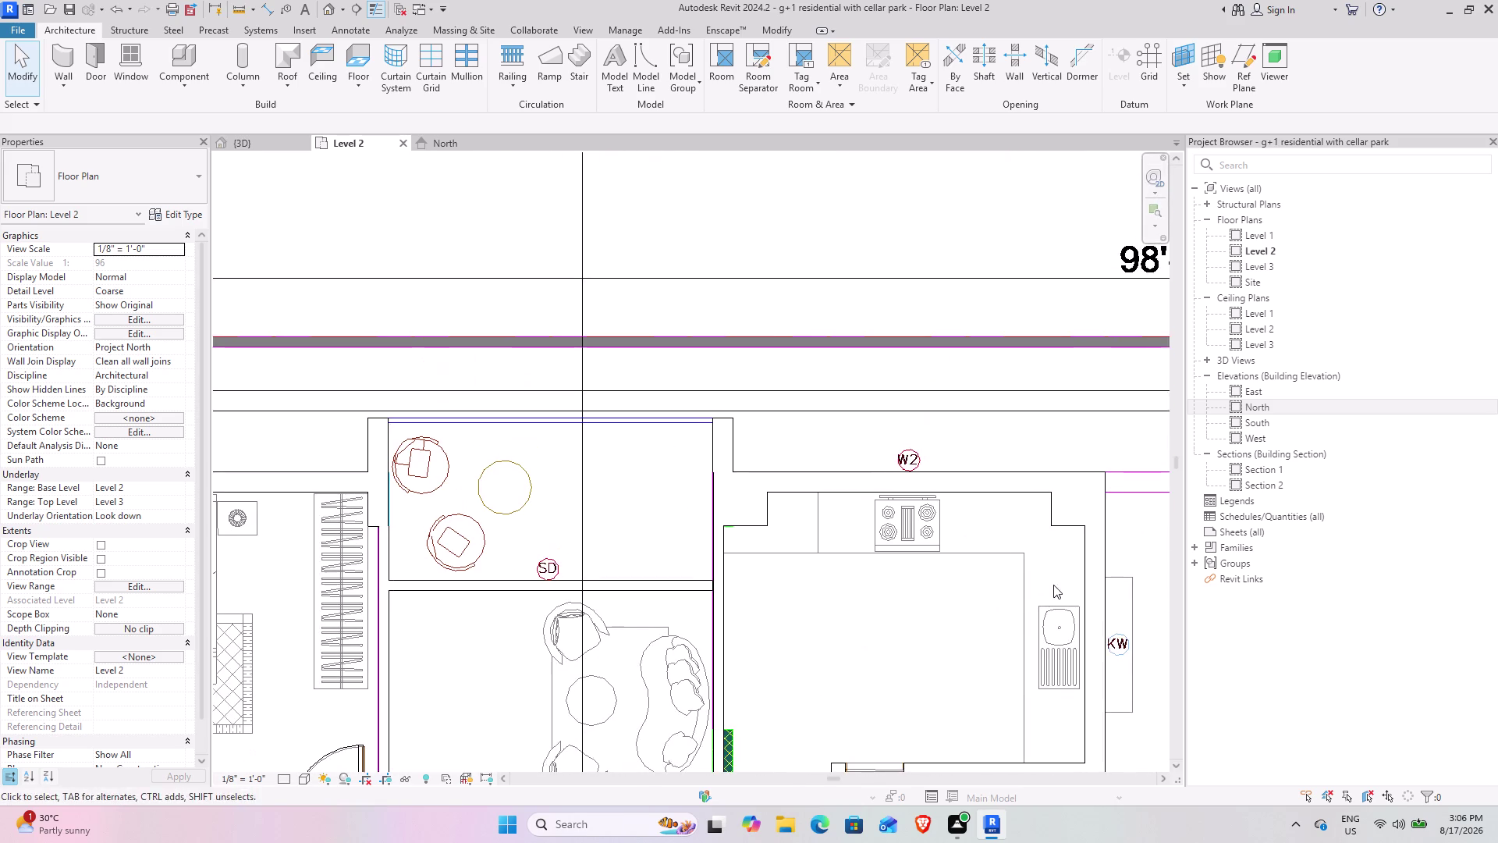
middle_drag(1054, 585, 735, 469)
middle_drag(883, 629, 794, 351)
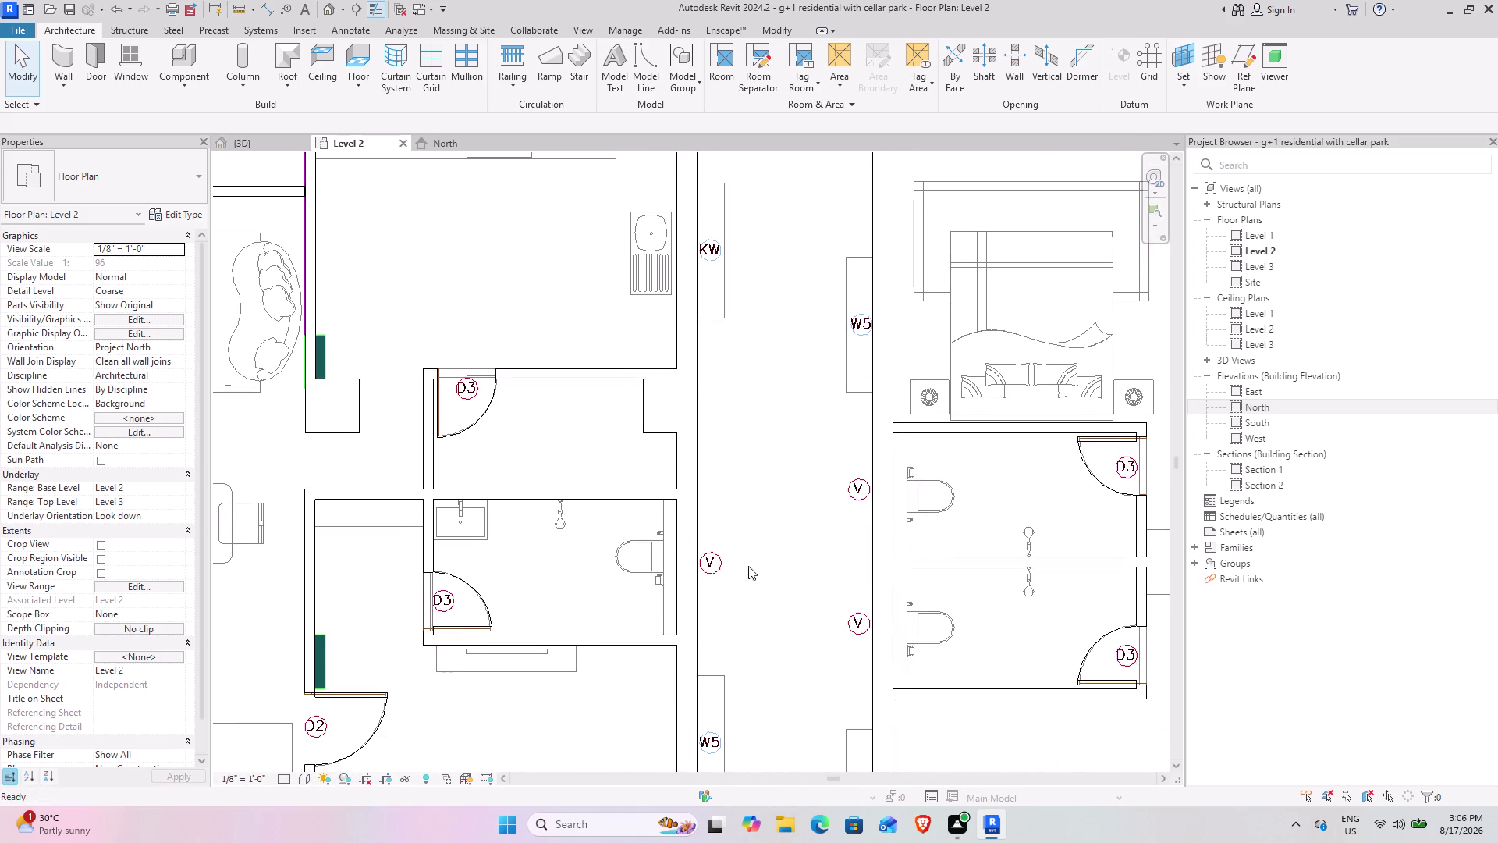
scroll(down, 3)
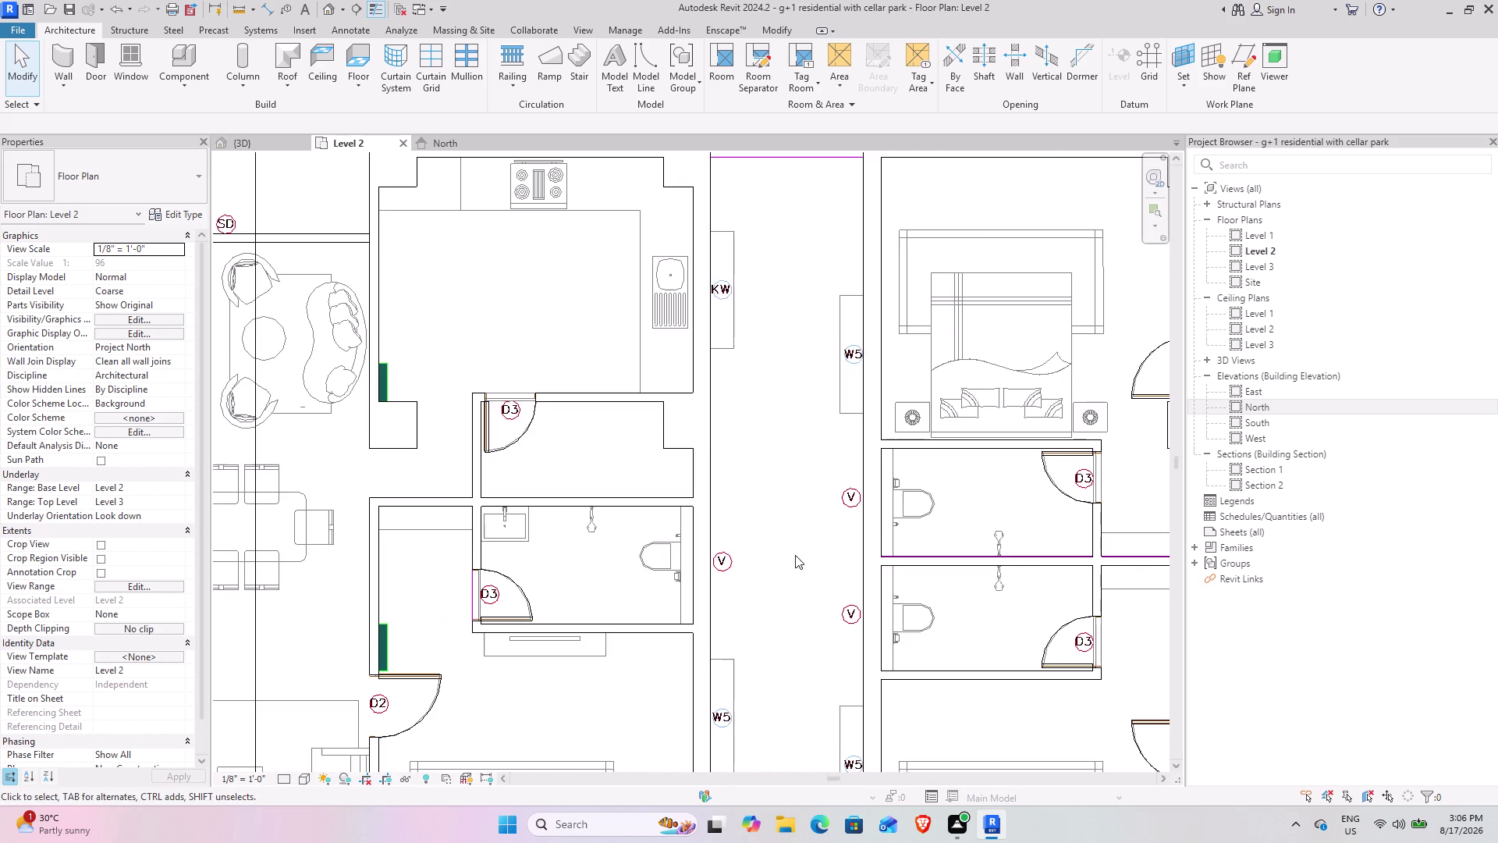
middle_drag(856, 599, 722, 318)
middle_drag(1169, 438, 888, 494)
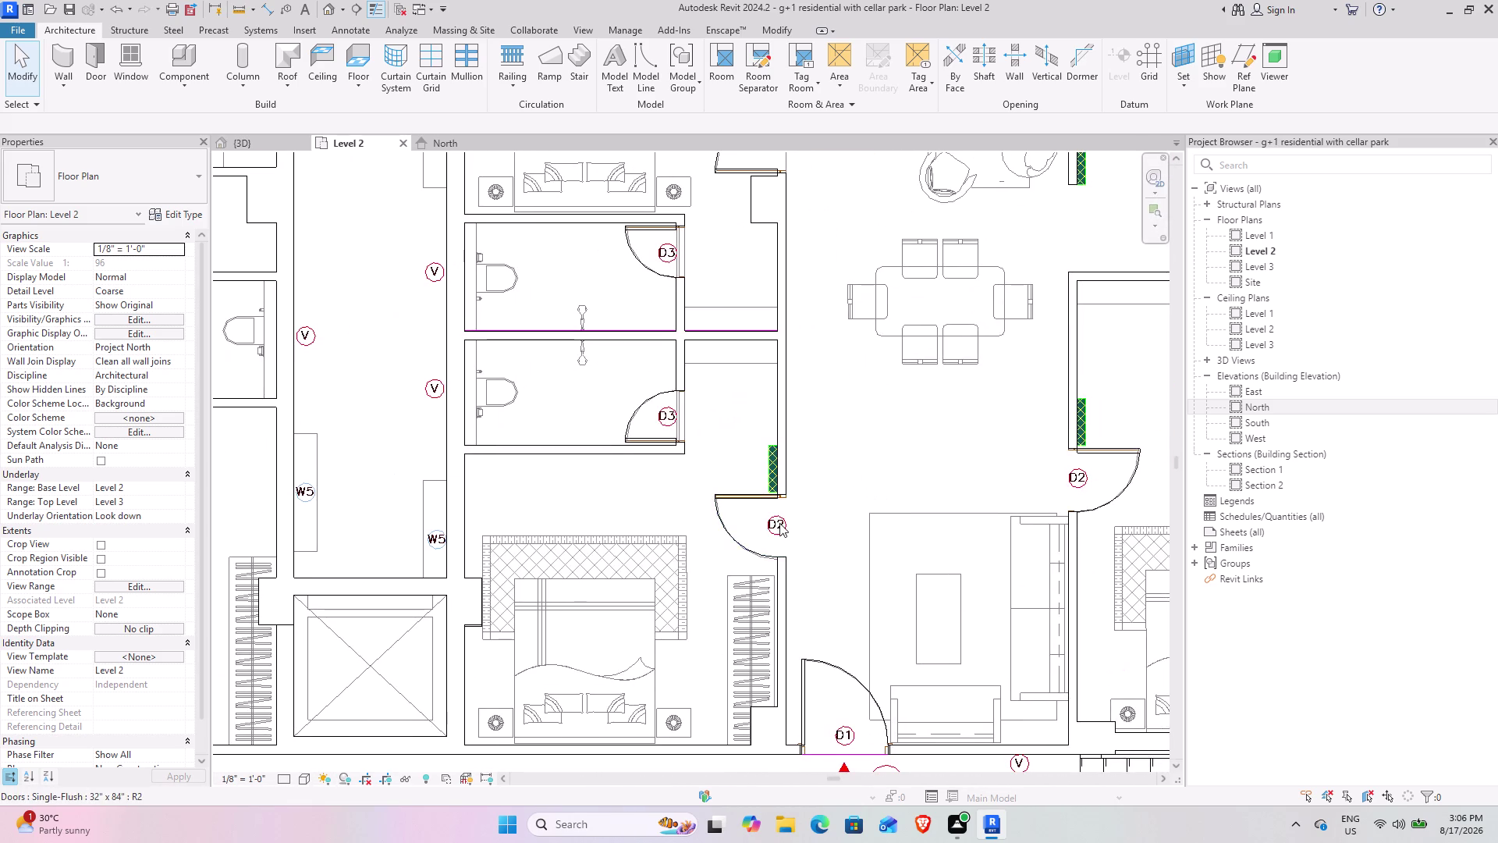
middle_drag(739, 537, 558, 565)
scroll(down, 3)
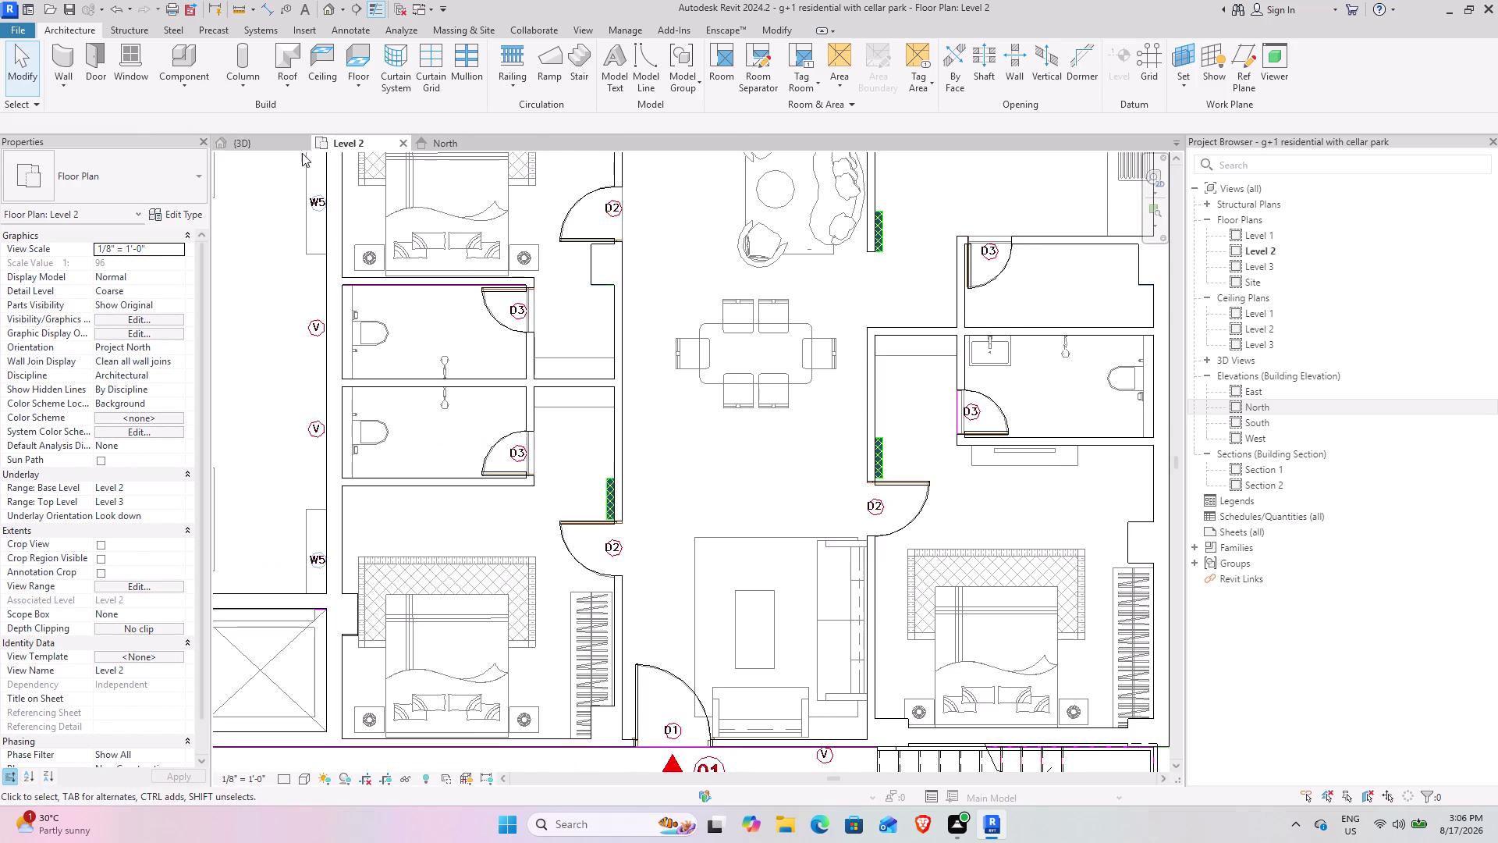
Switch to the {3D} view and orbit around the stair.
click(270, 137)
scroll(down, 3)
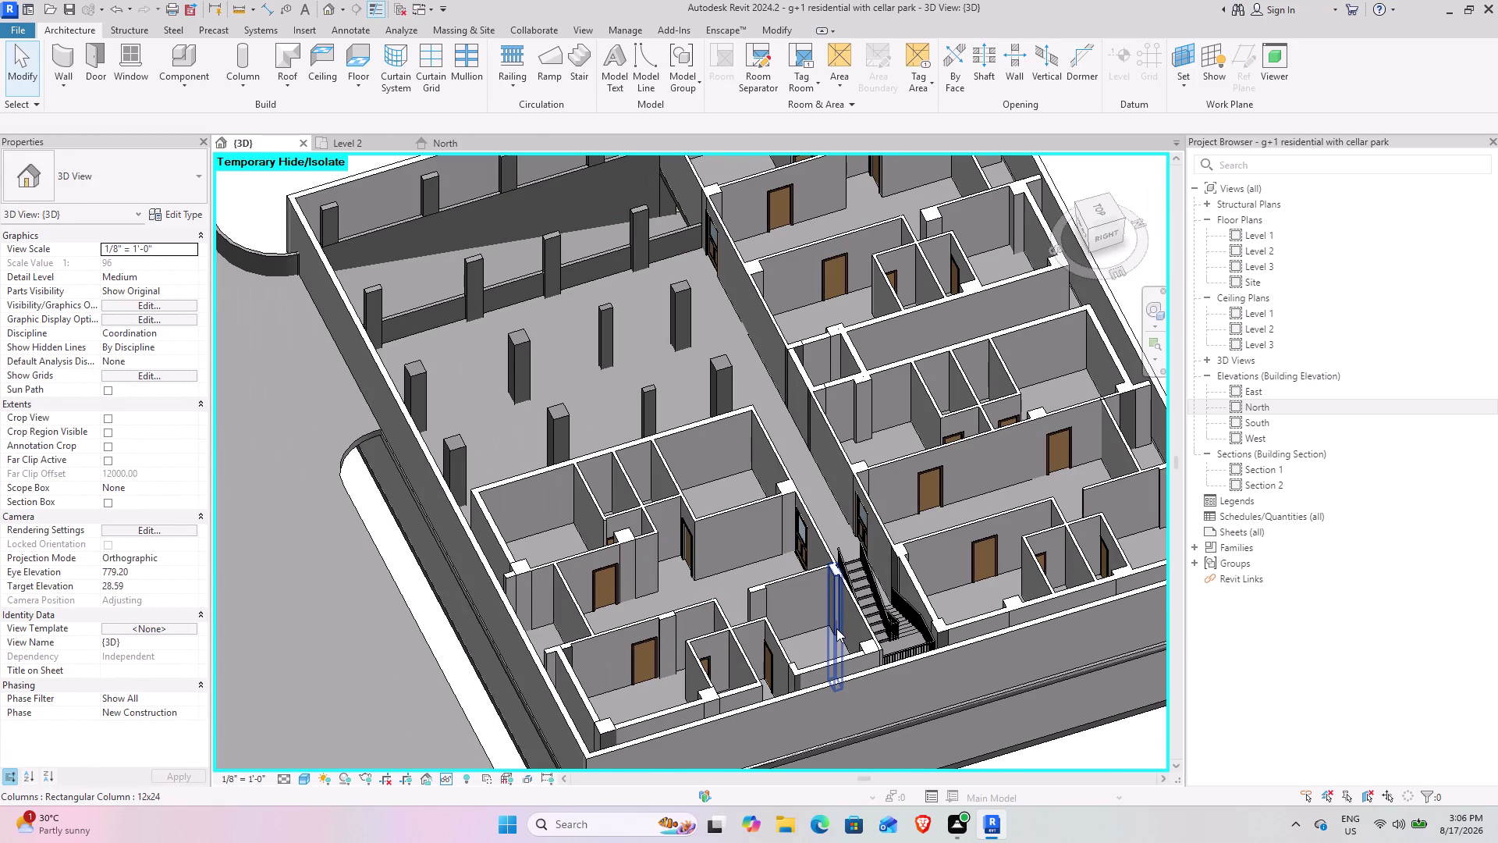
middle_drag(827, 637, 636, 580)
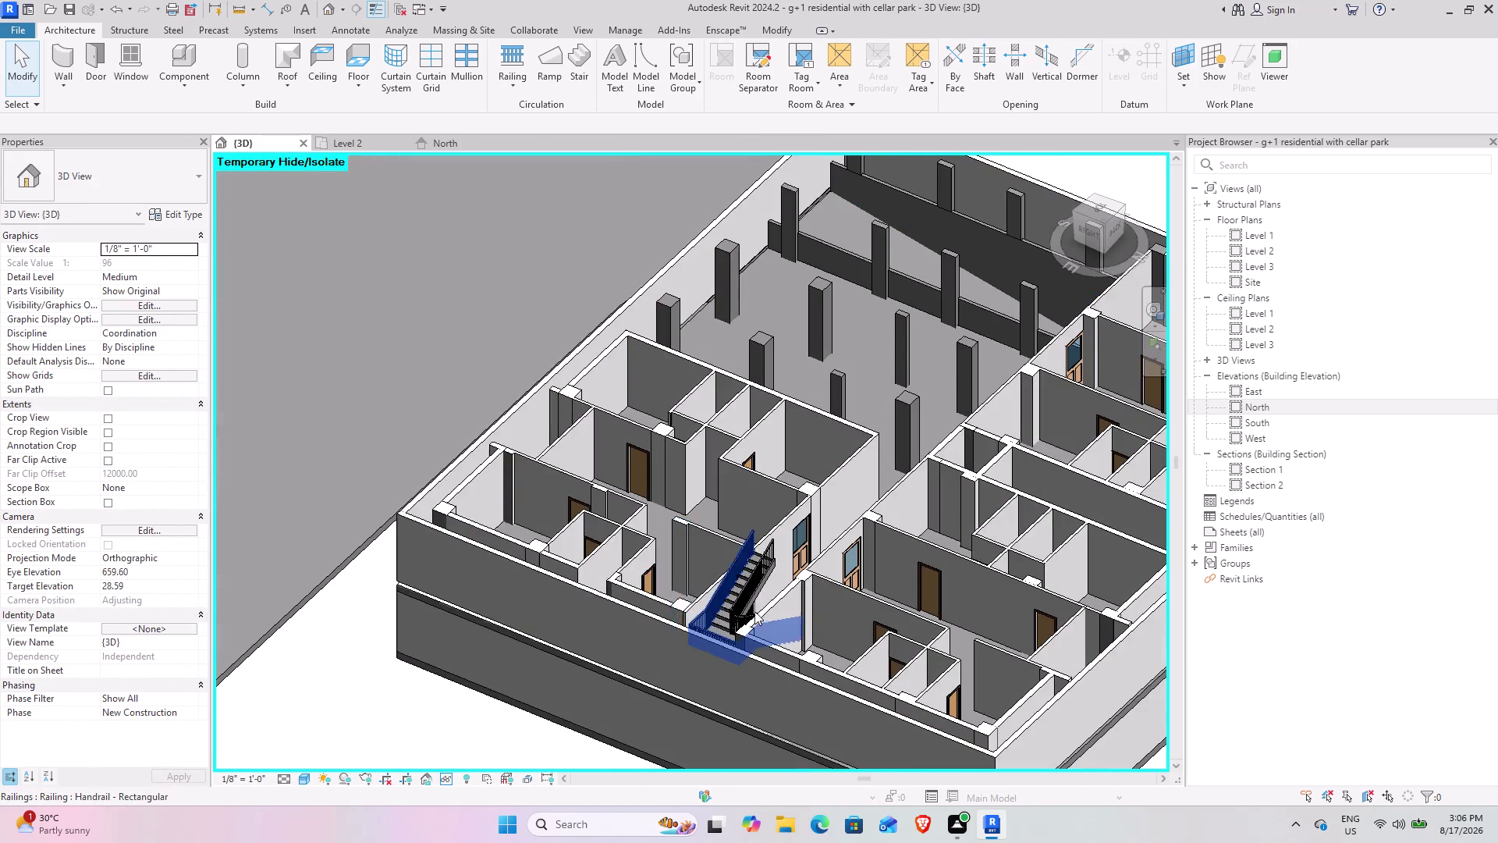
middle_drag(743, 609, 680, 598)
scroll(up, 3)
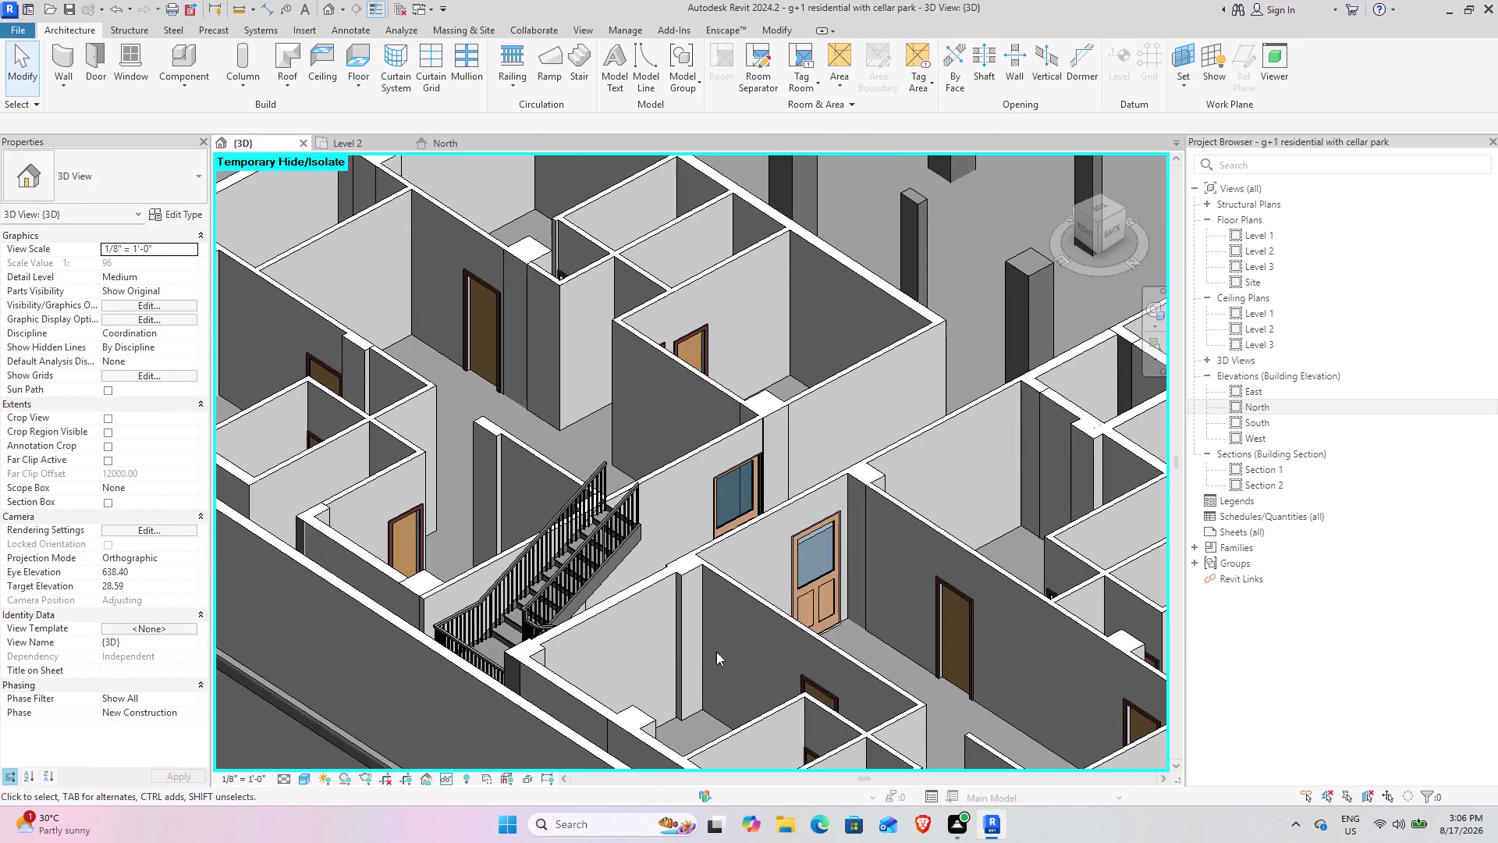
middle_drag(742, 657, 850, 705)
middle_drag(755, 680, 789, 680)
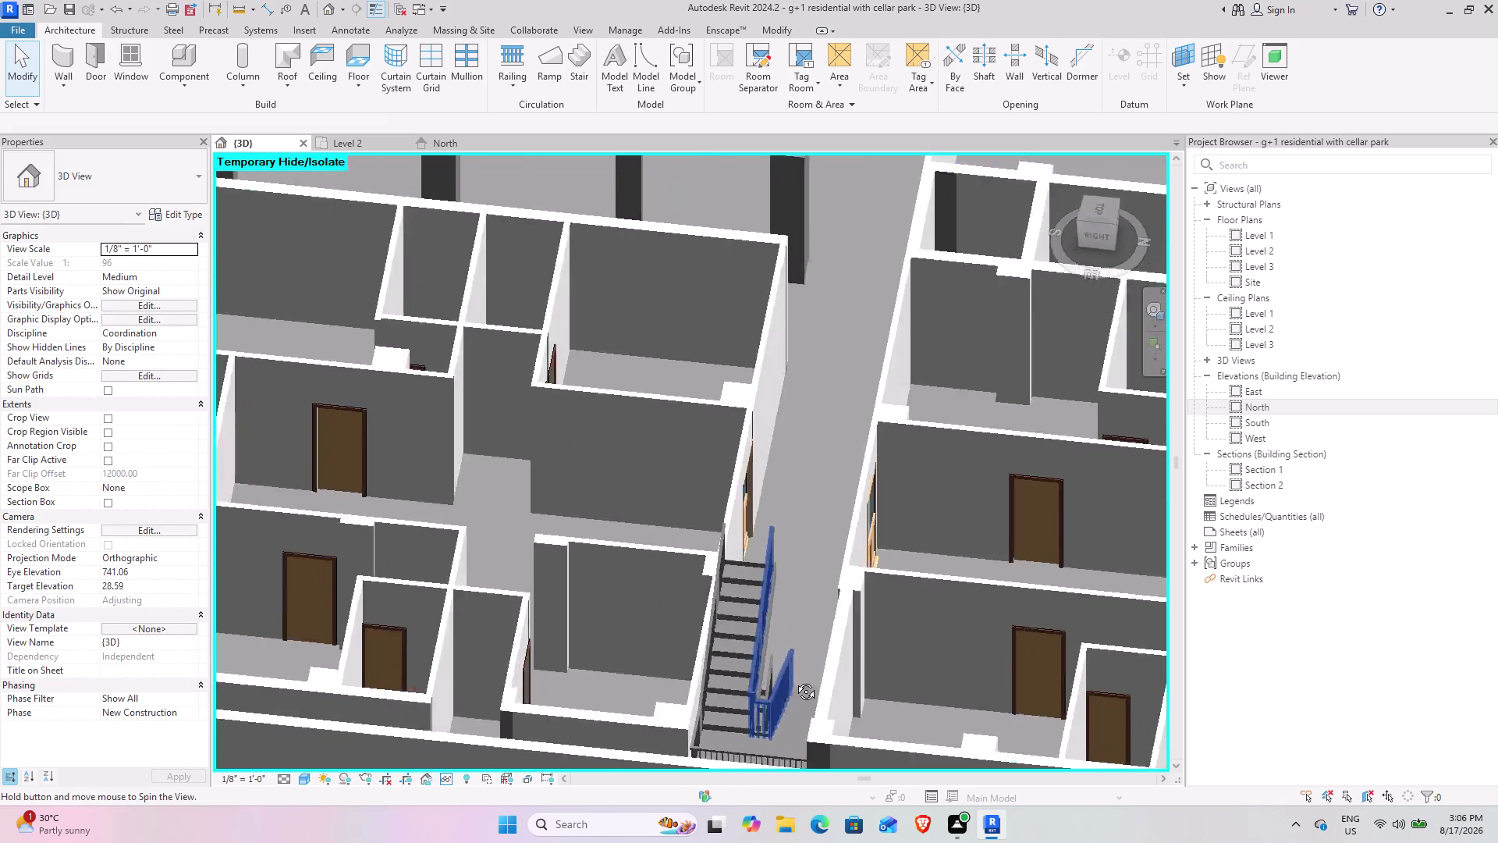
middle_drag(789, 680, 689, 669)
scroll(down, 3)
Orbit to the columned hall's glazed door wall and select the low wall in front.
middle_drag(826, 621, 574, 621)
middle_drag(646, 625, 880, 628)
middle_drag(717, 576, 1169, 661)
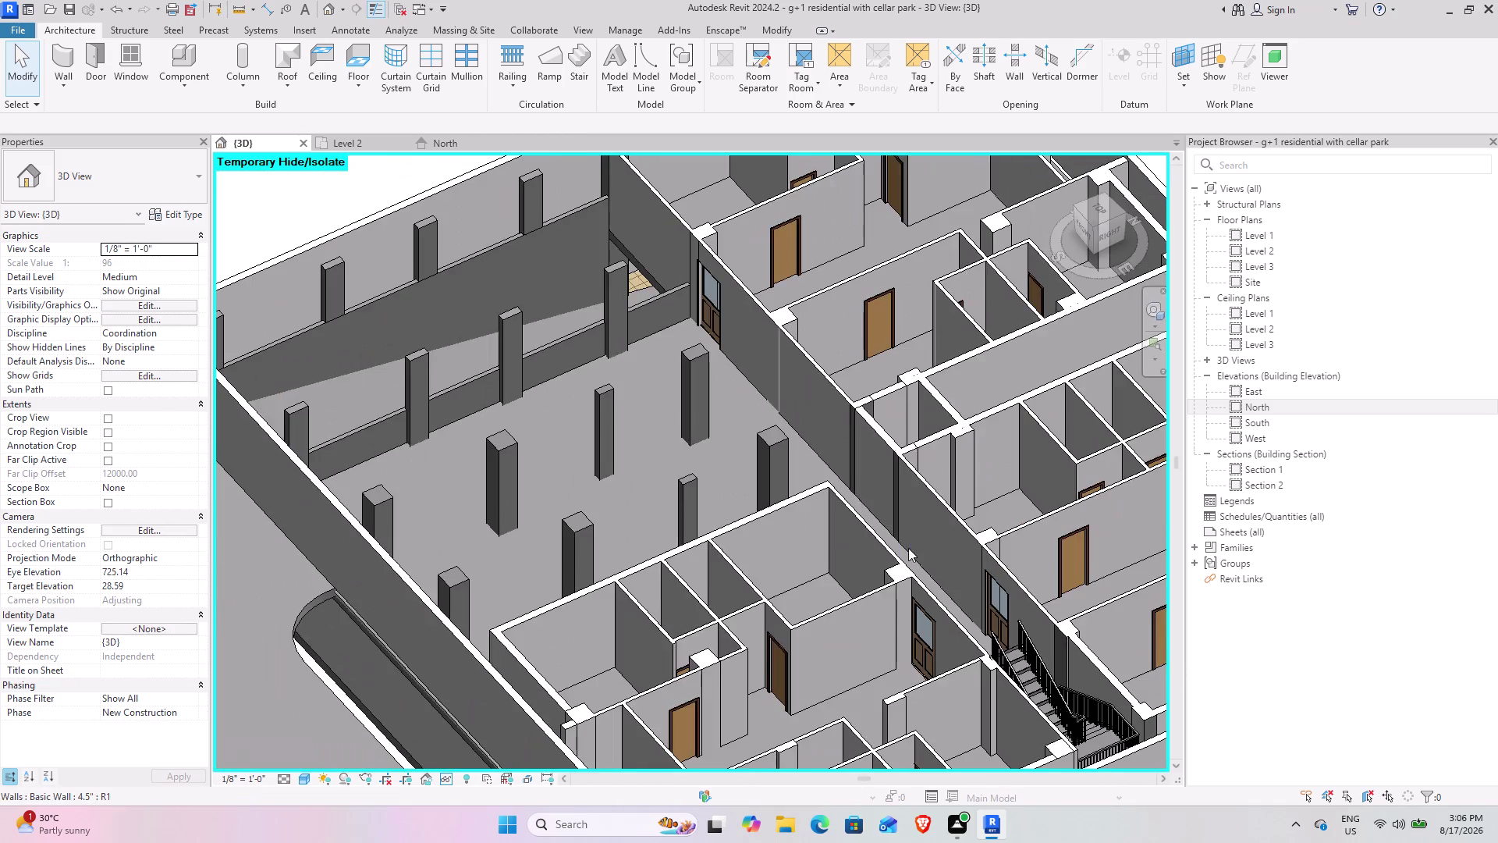
middle_drag(879, 530, 987, 512)
middle_drag(665, 529, 962, 577)
middle_drag(893, 571, 855, 571)
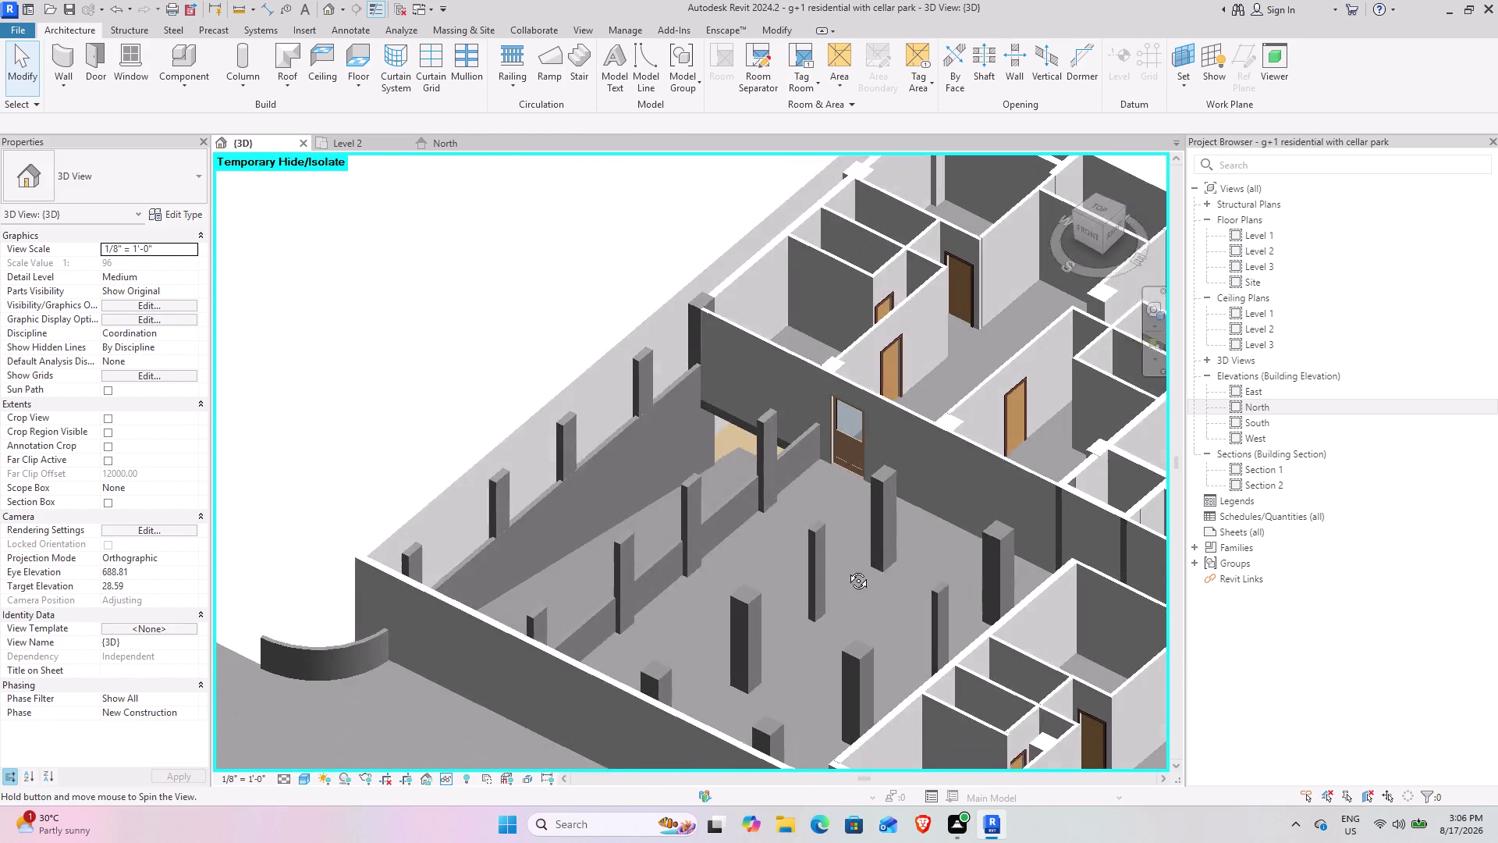
middle_drag(855, 570, 844, 569)
middle_drag(821, 565, 658, 632)
scroll(up, 3)
scroll(up, 3)
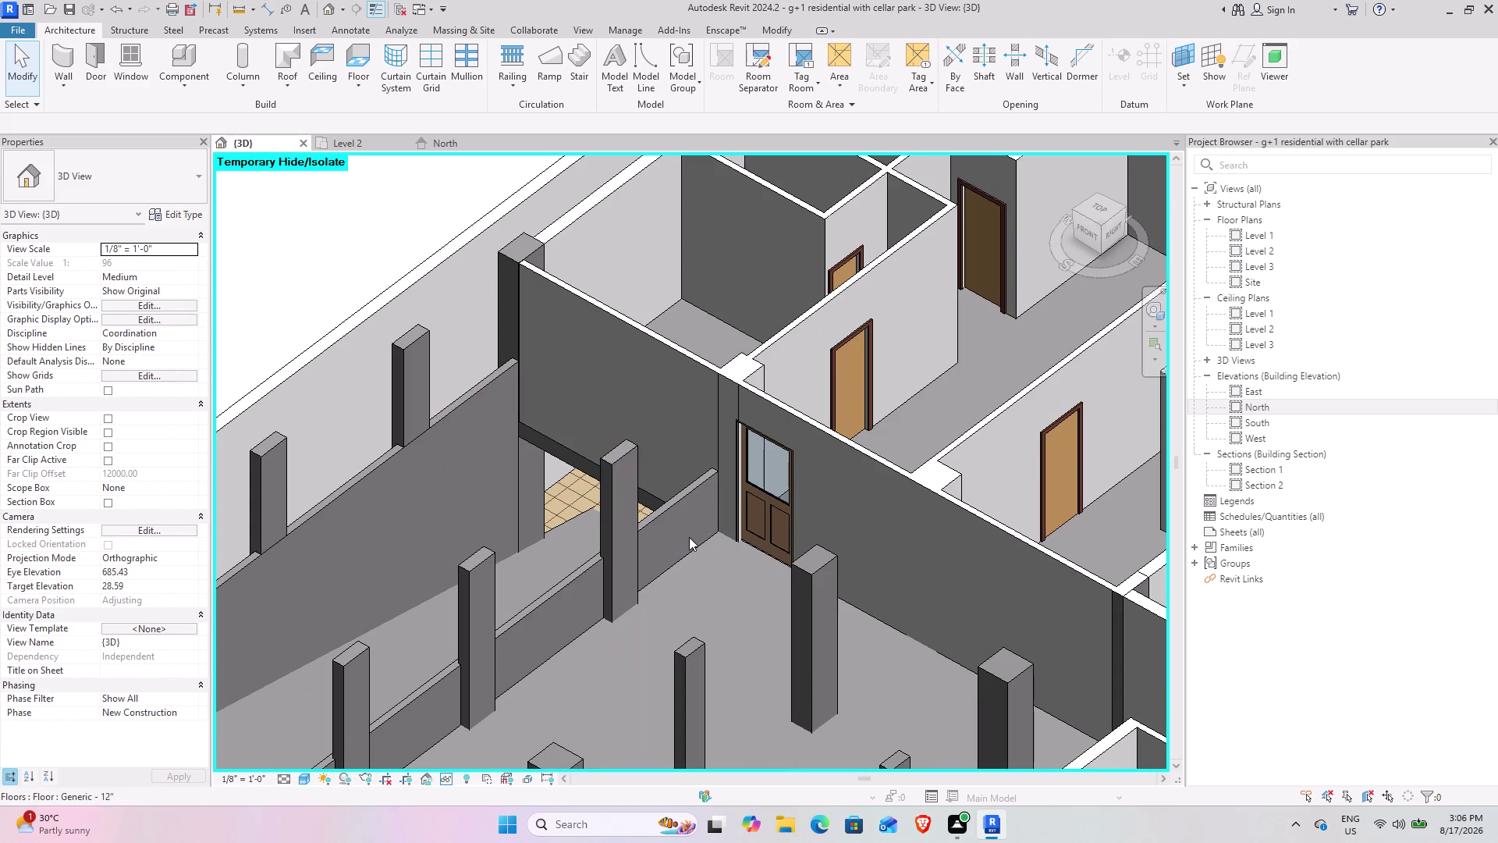
click(670, 514)
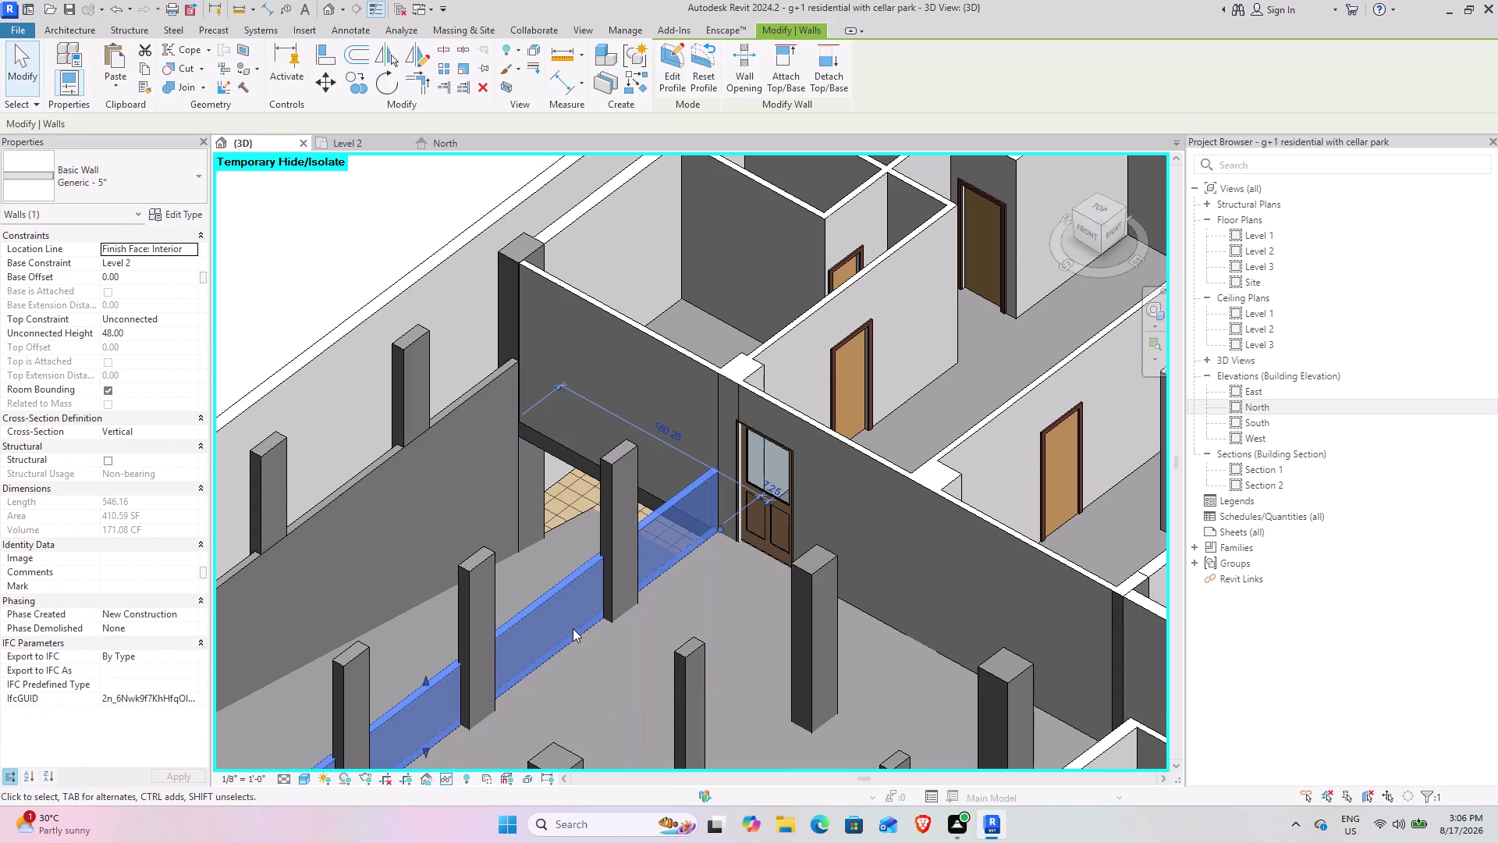
middle_drag(565, 629, 872, 566)
middle_drag(751, 571, 857, 527)
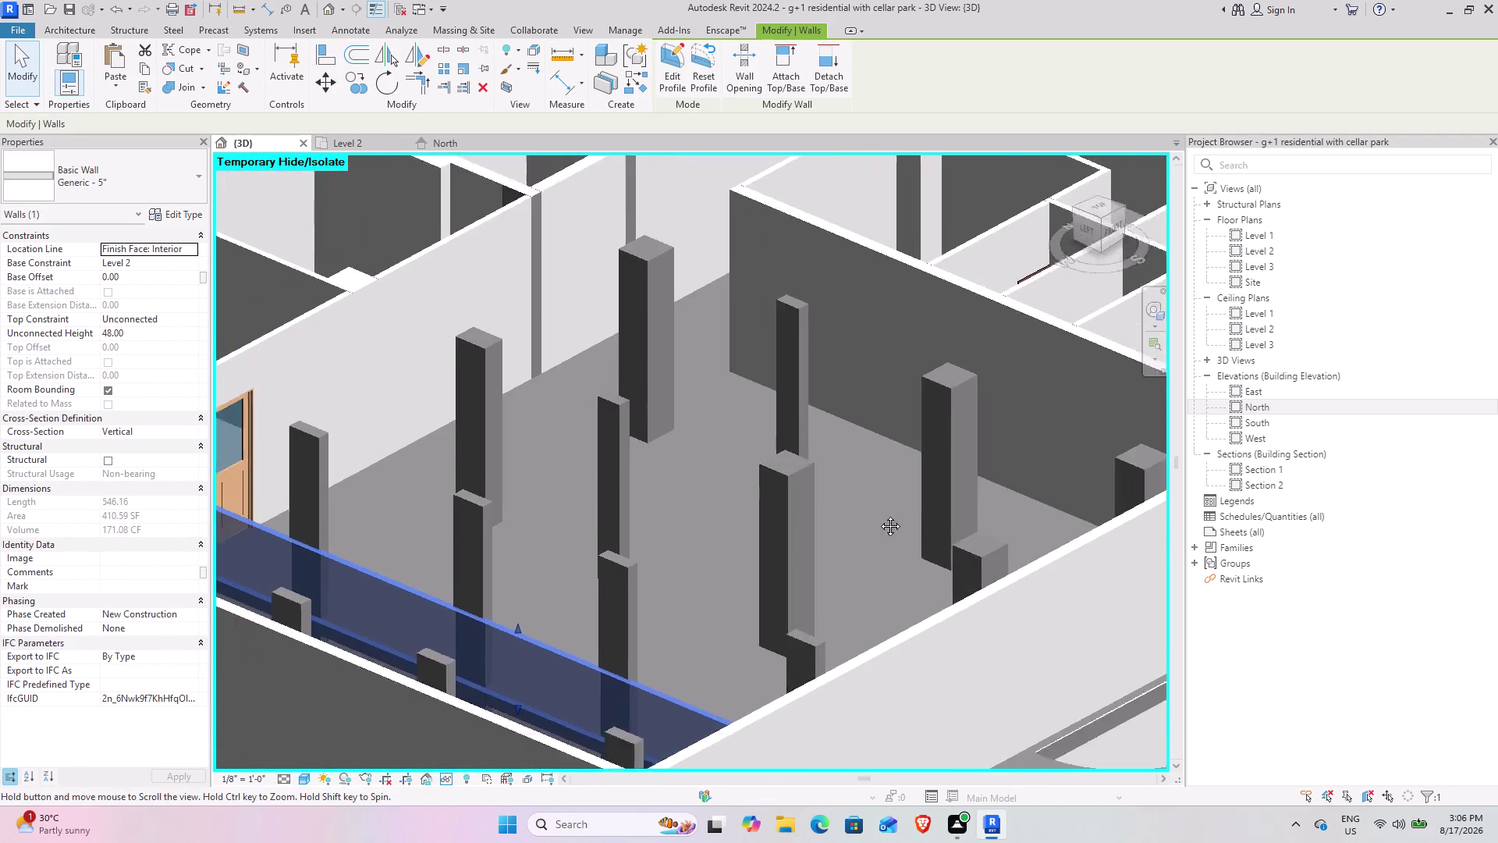
middle_drag(857, 528, 974, 463)
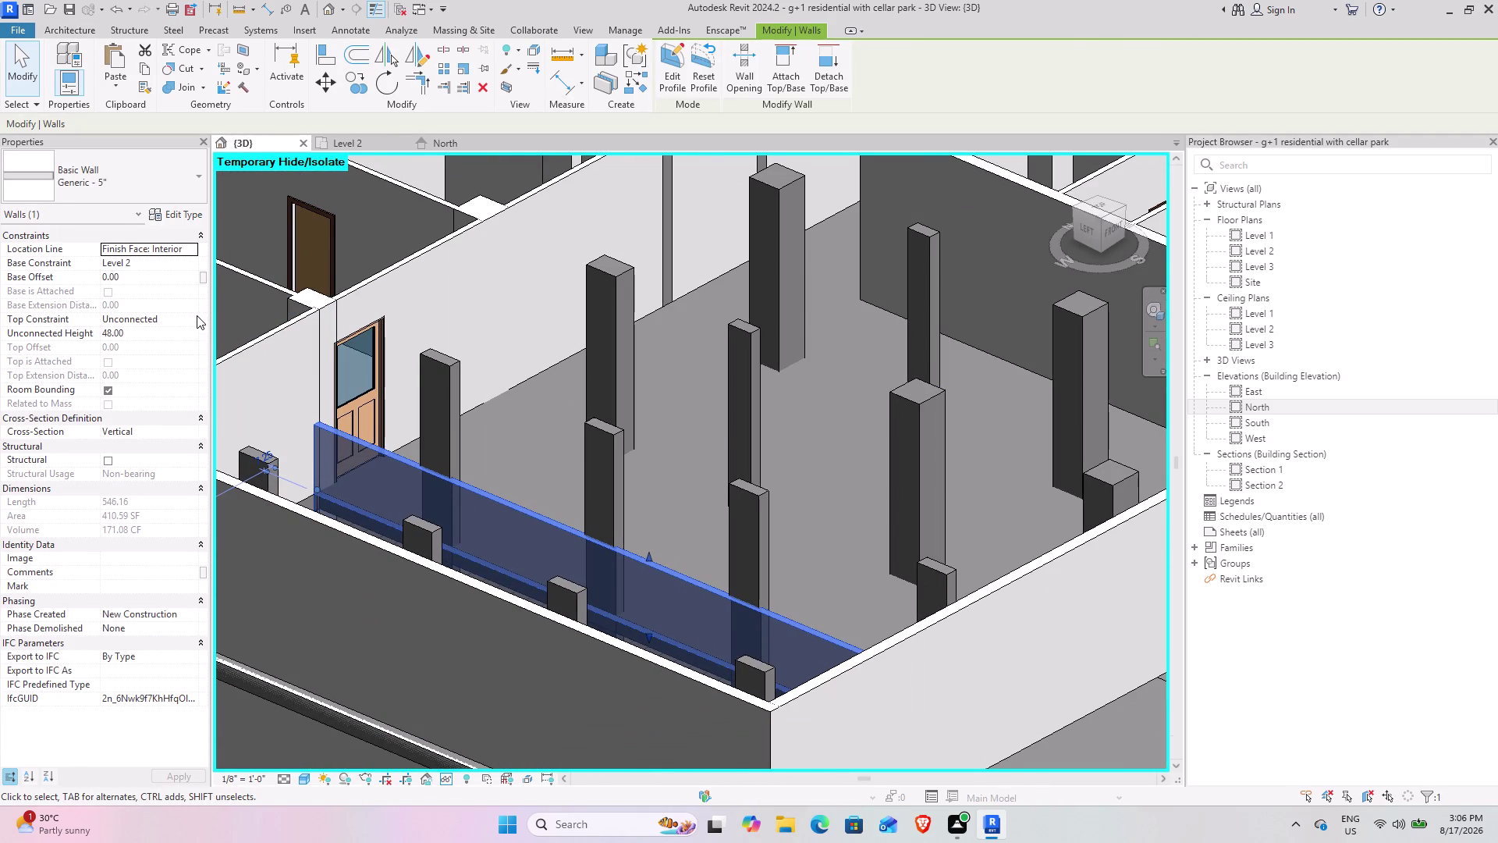
click(196, 315)
click(173, 367)
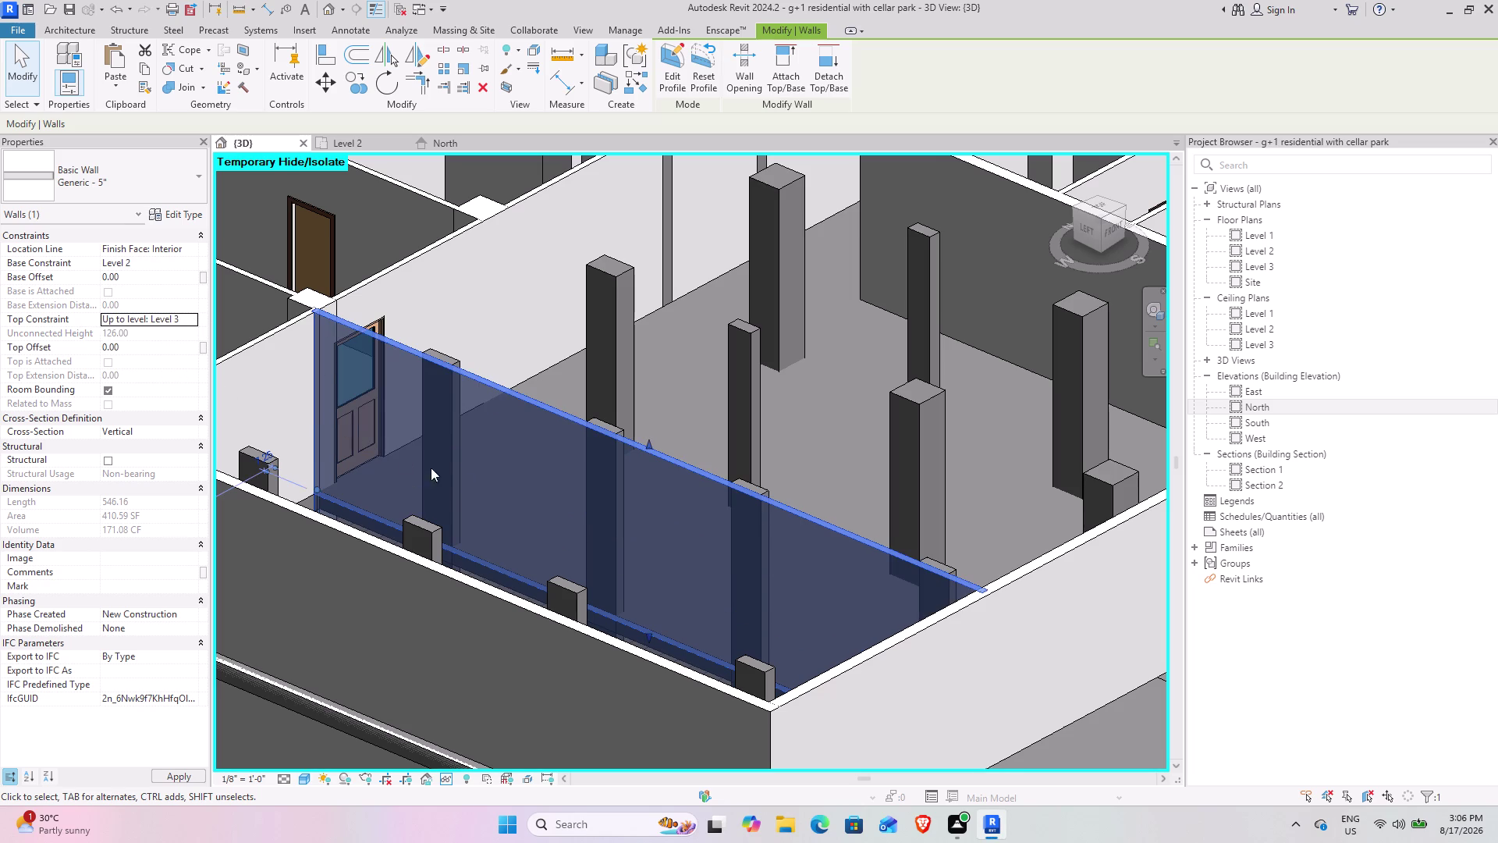
middle_drag(611, 553, 443, 551)
click(841, 583)
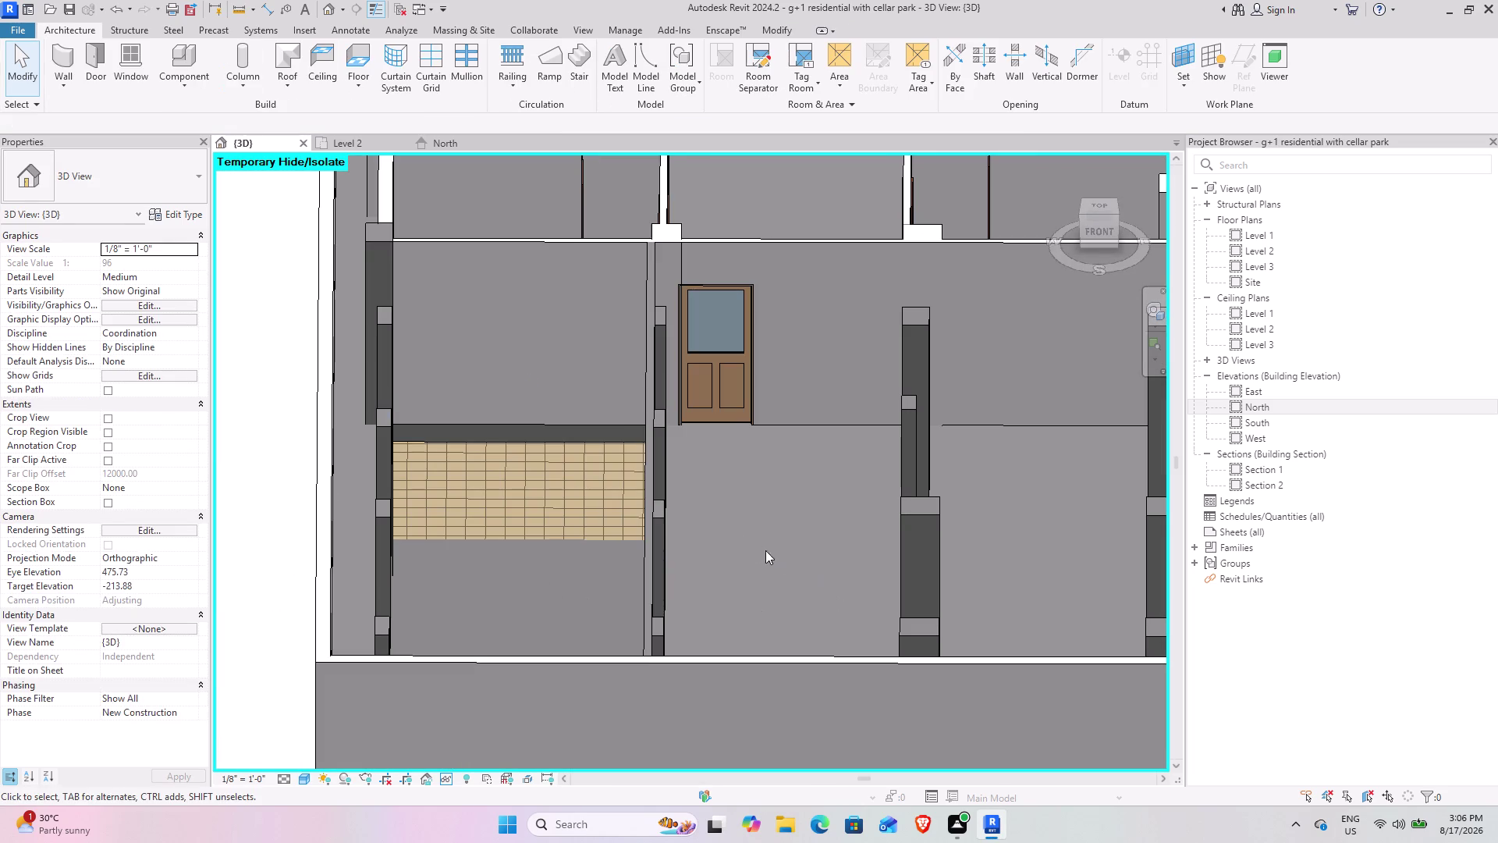
middle_drag(740, 535, 647, 523)
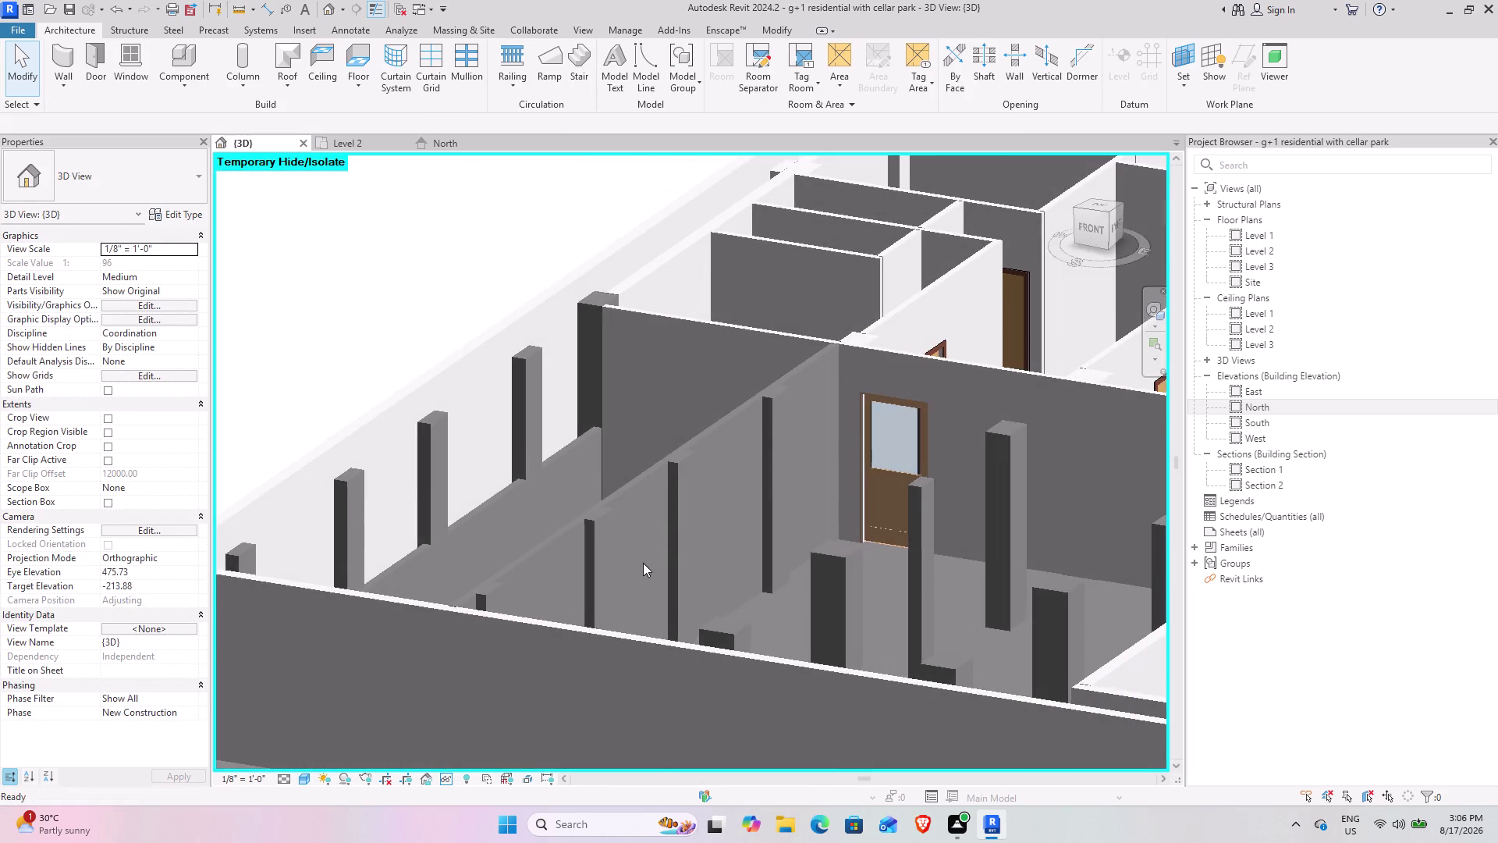
scroll(down, 3)
middle_drag(579, 592, 687, 708)
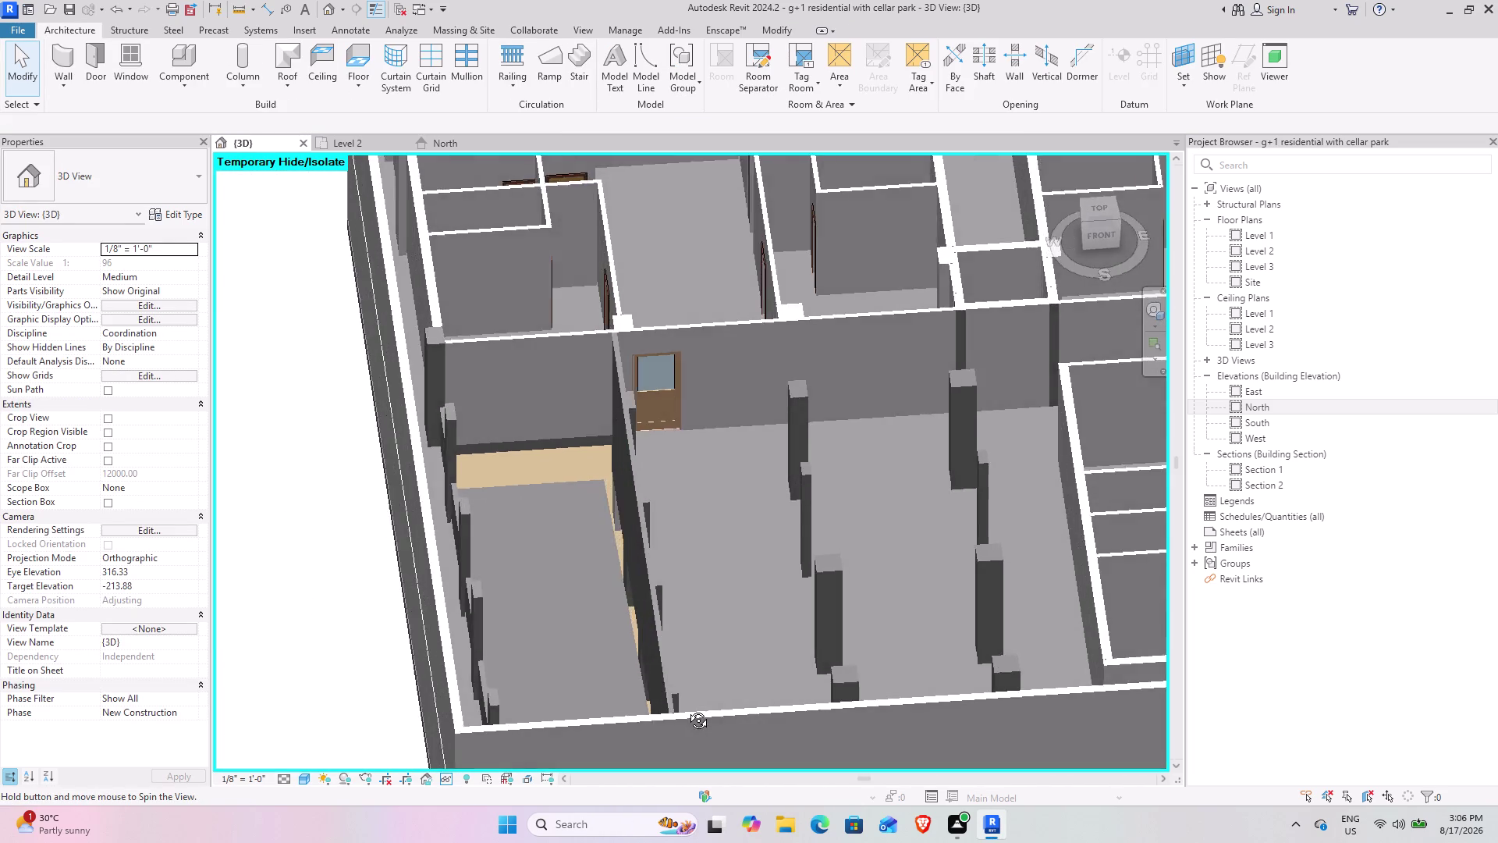
middle_drag(687, 709, 625, 624)
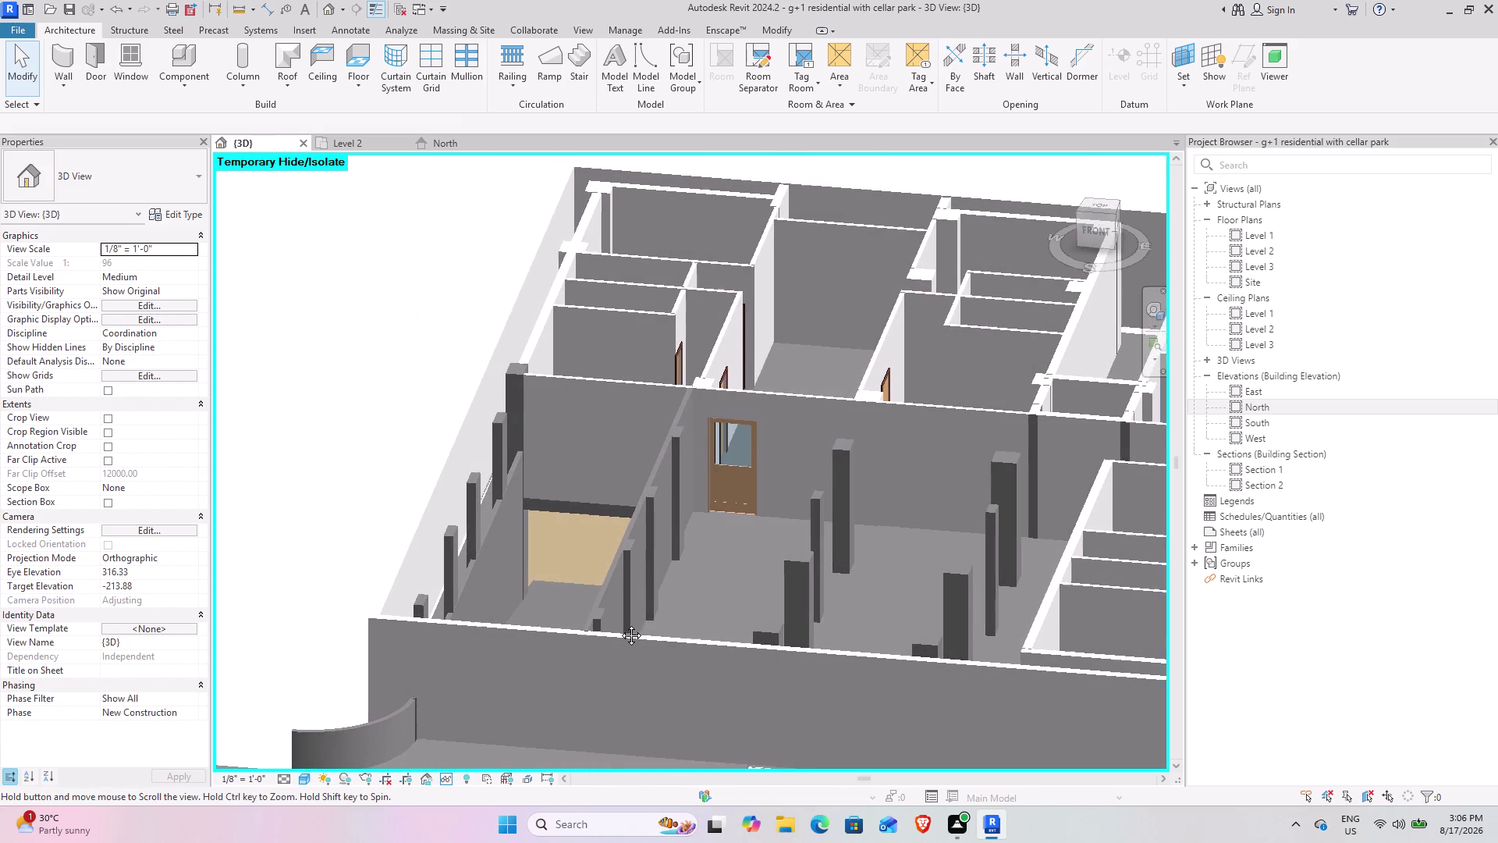
middle_drag(625, 624, 598, 626)
middle_drag(601, 623, 756, 672)
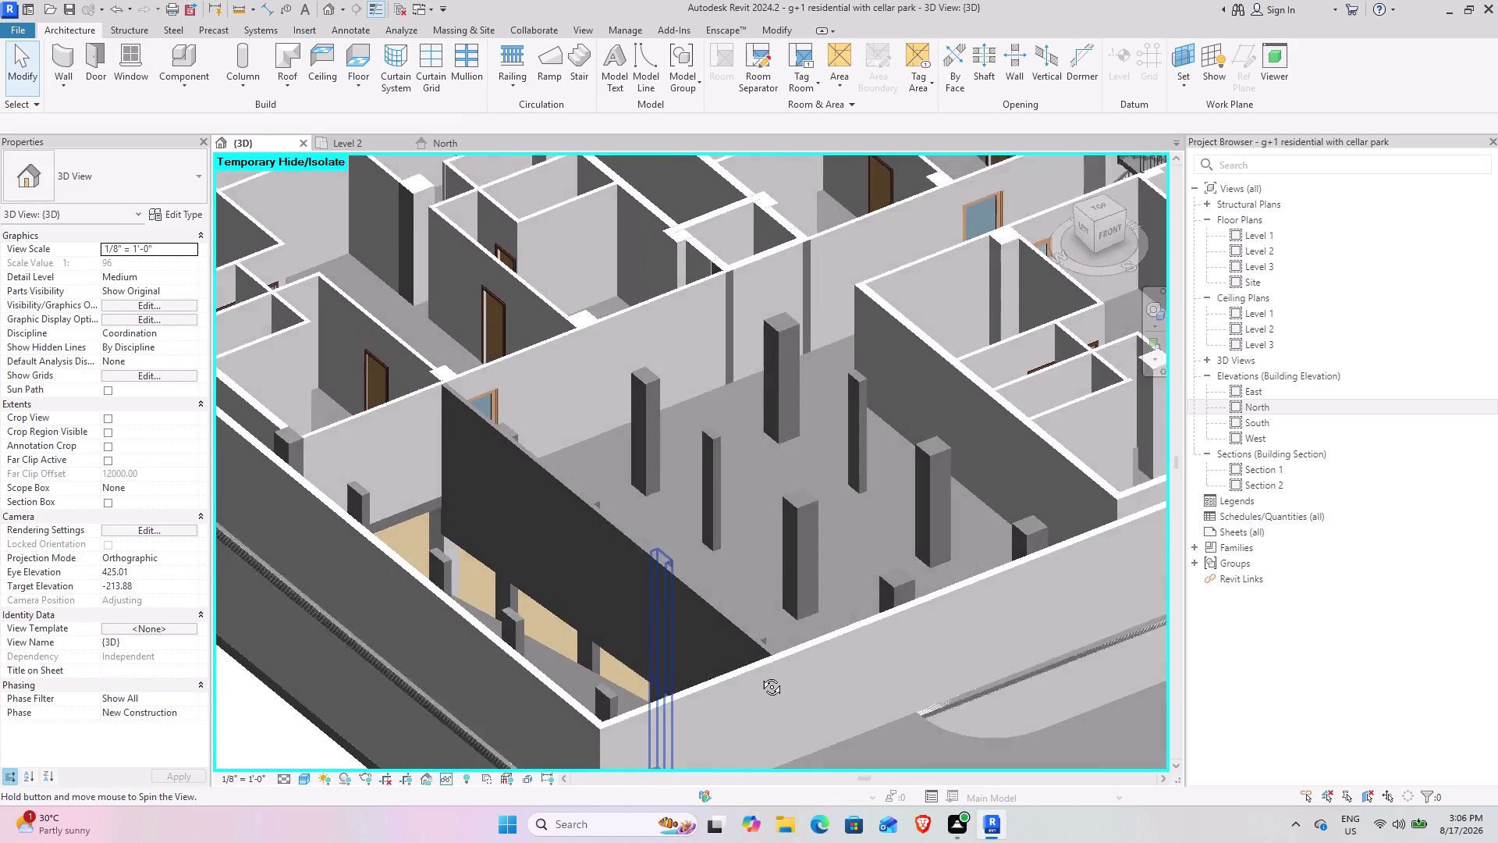
middle_drag(756, 672, 768, 722)
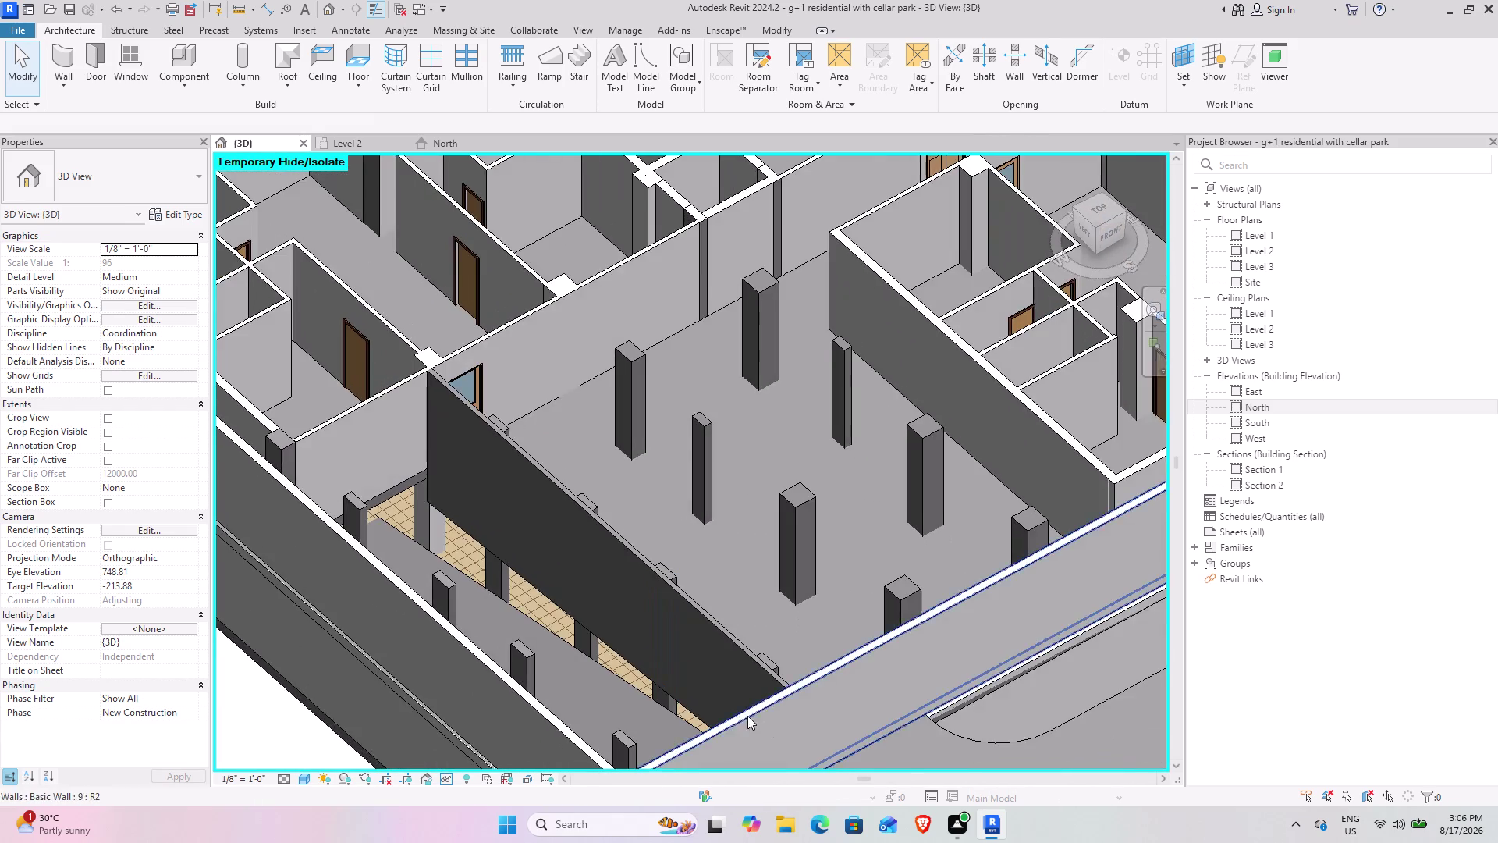
middle_drag(741, 715, 565, 689)
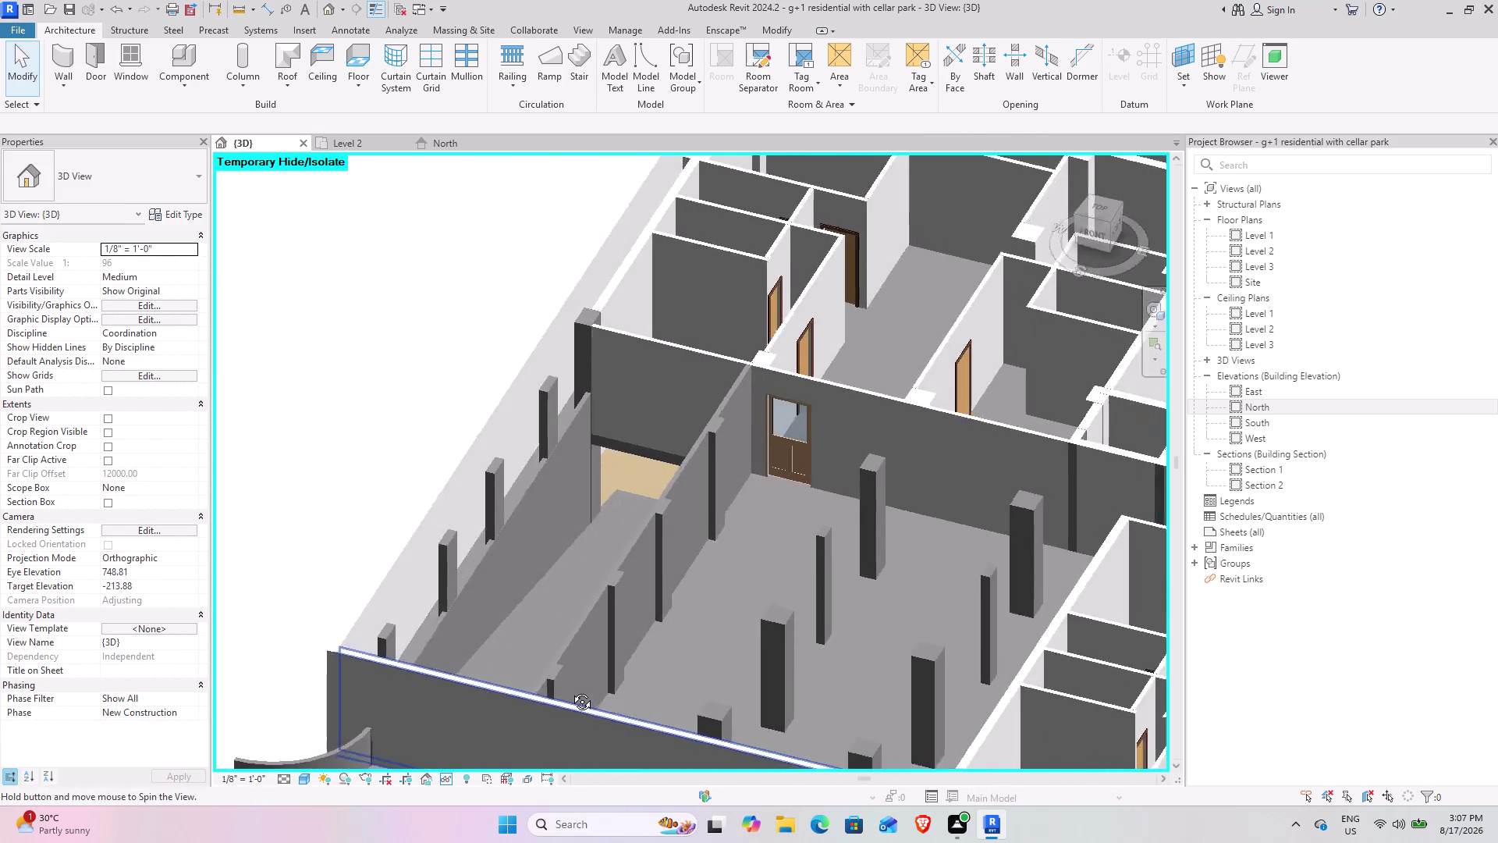
middle_drag(566, 689, 784, 732)
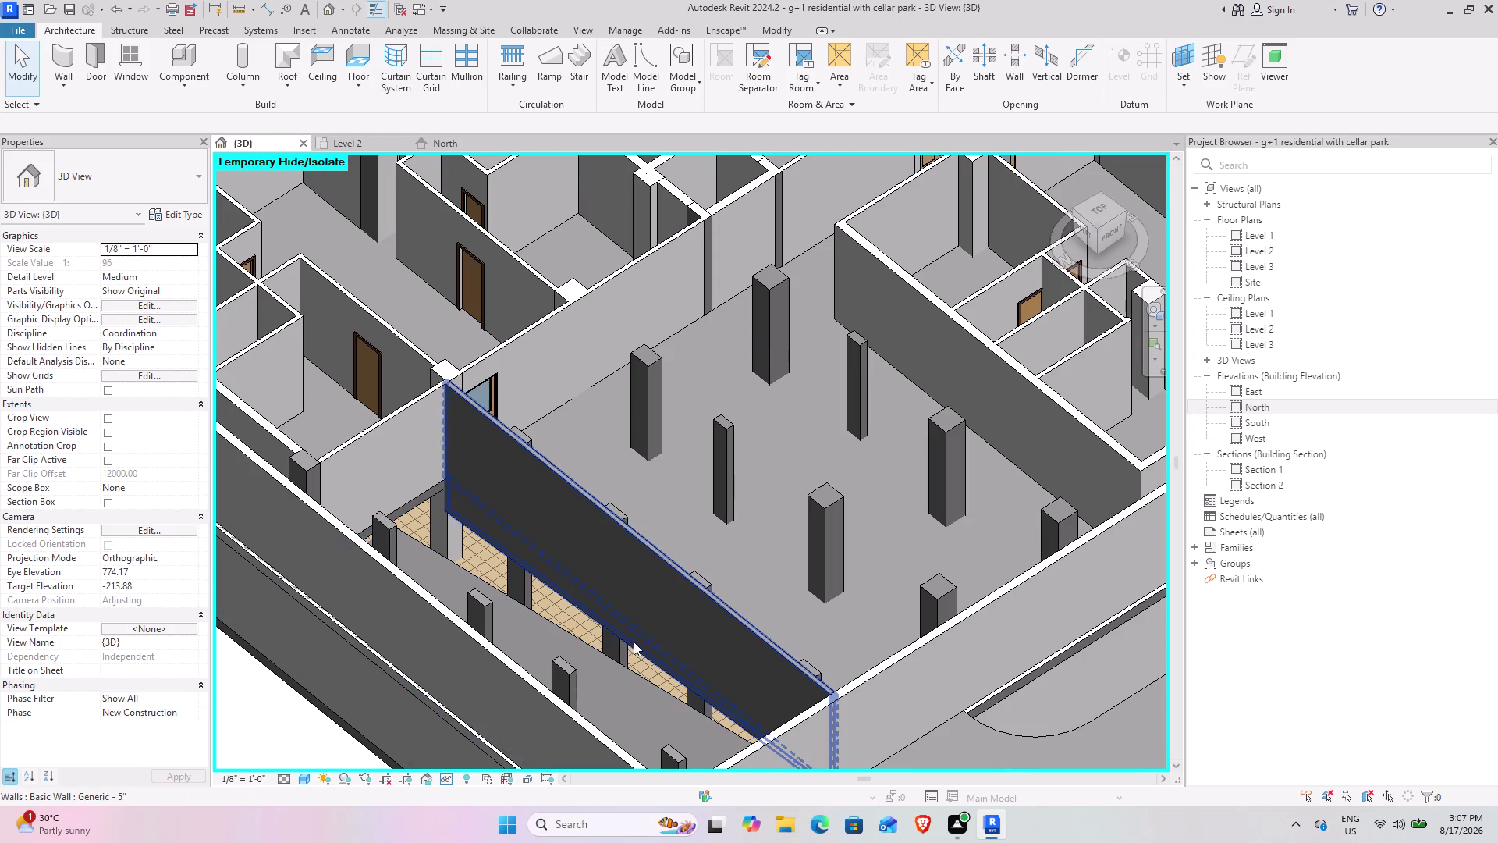
middle_drag(585, 637, 457, 602)
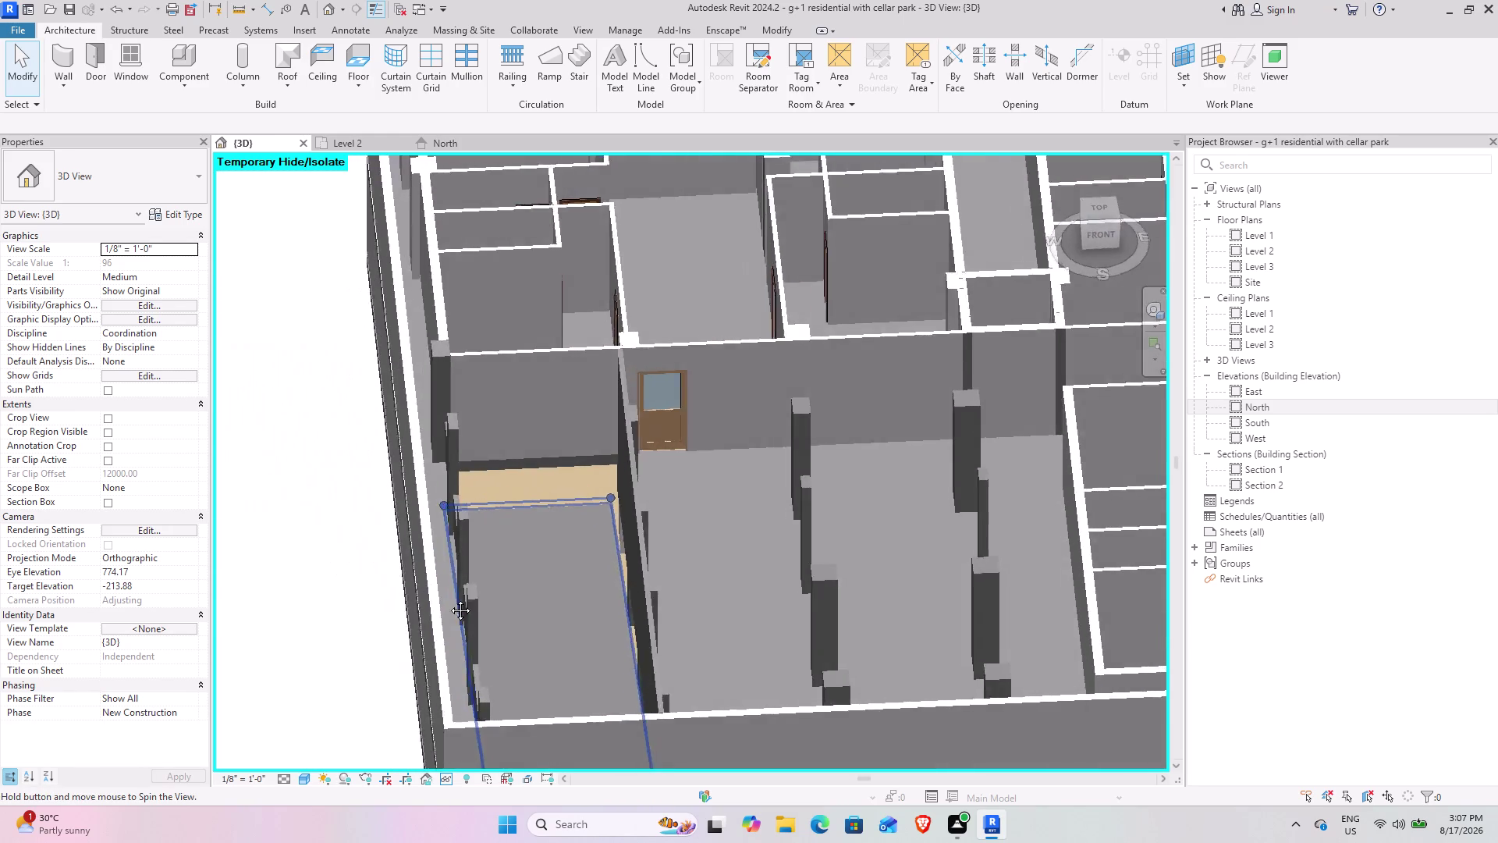
middle_drag(456, 601, 424, 588)
middle_drag(479, 603, 499, 618)
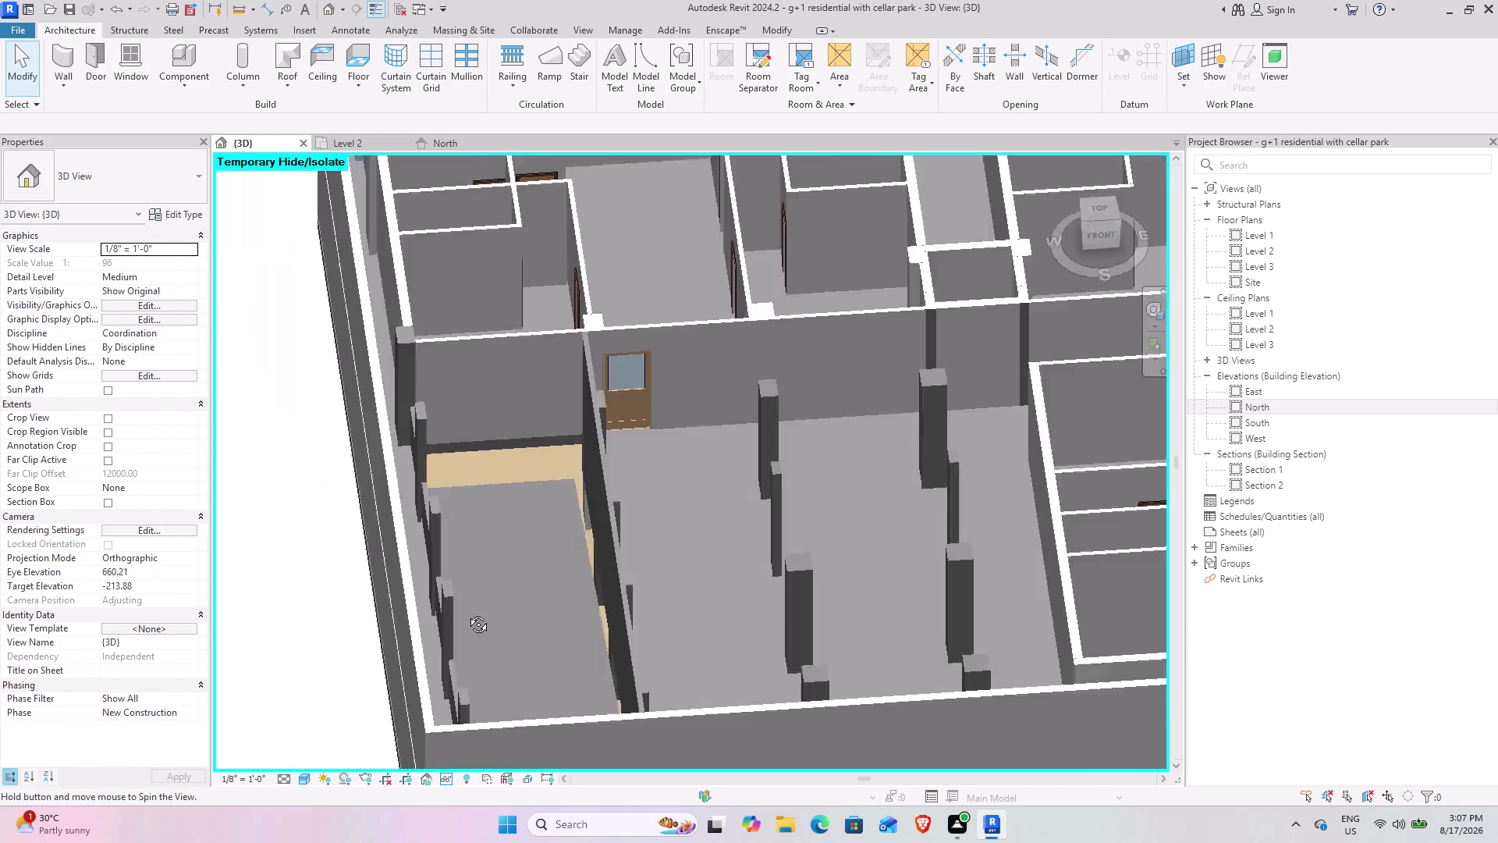
middle_drag(498, 619, 419, 604)
scroll(up, 3)
click(475, 517)
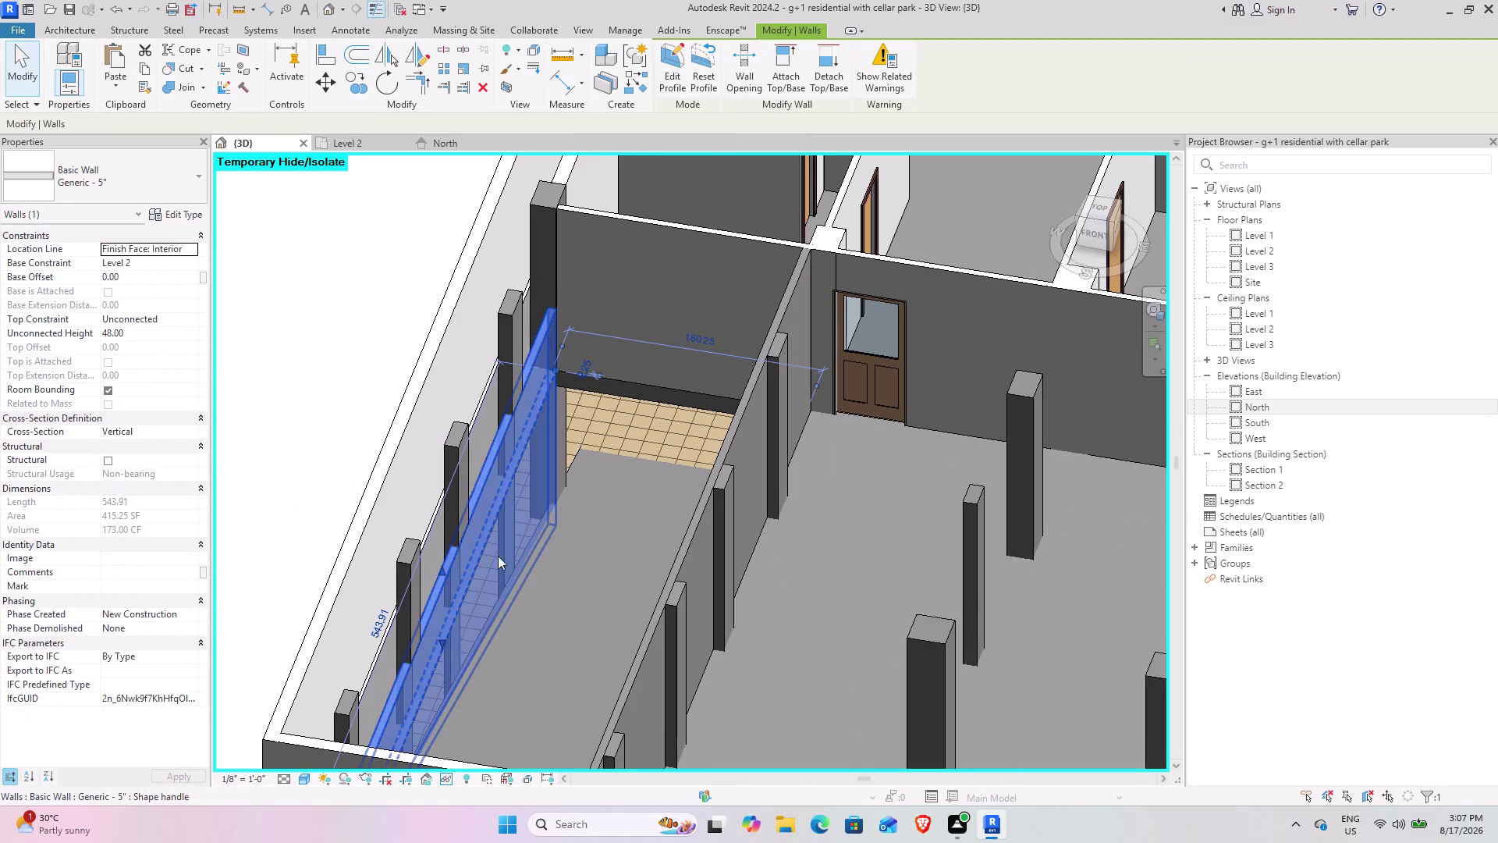
middle_drag(478, 639, 395, 605)
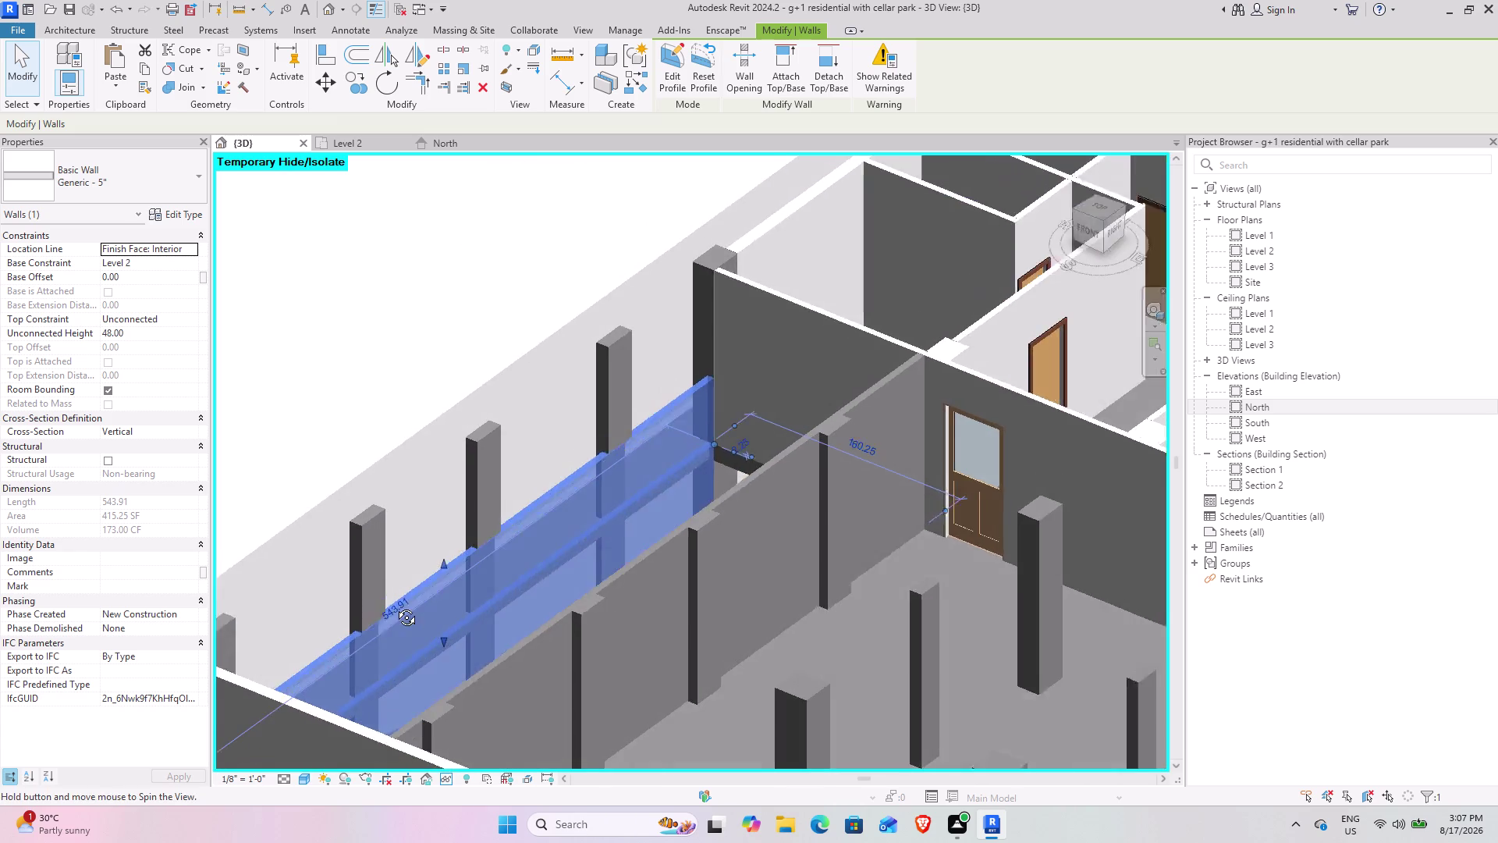
middle_drag(394, 606, 394, 606)
middle_drag(449, 642, 561, 533)
middle_drag(527, 567, 670, 620)
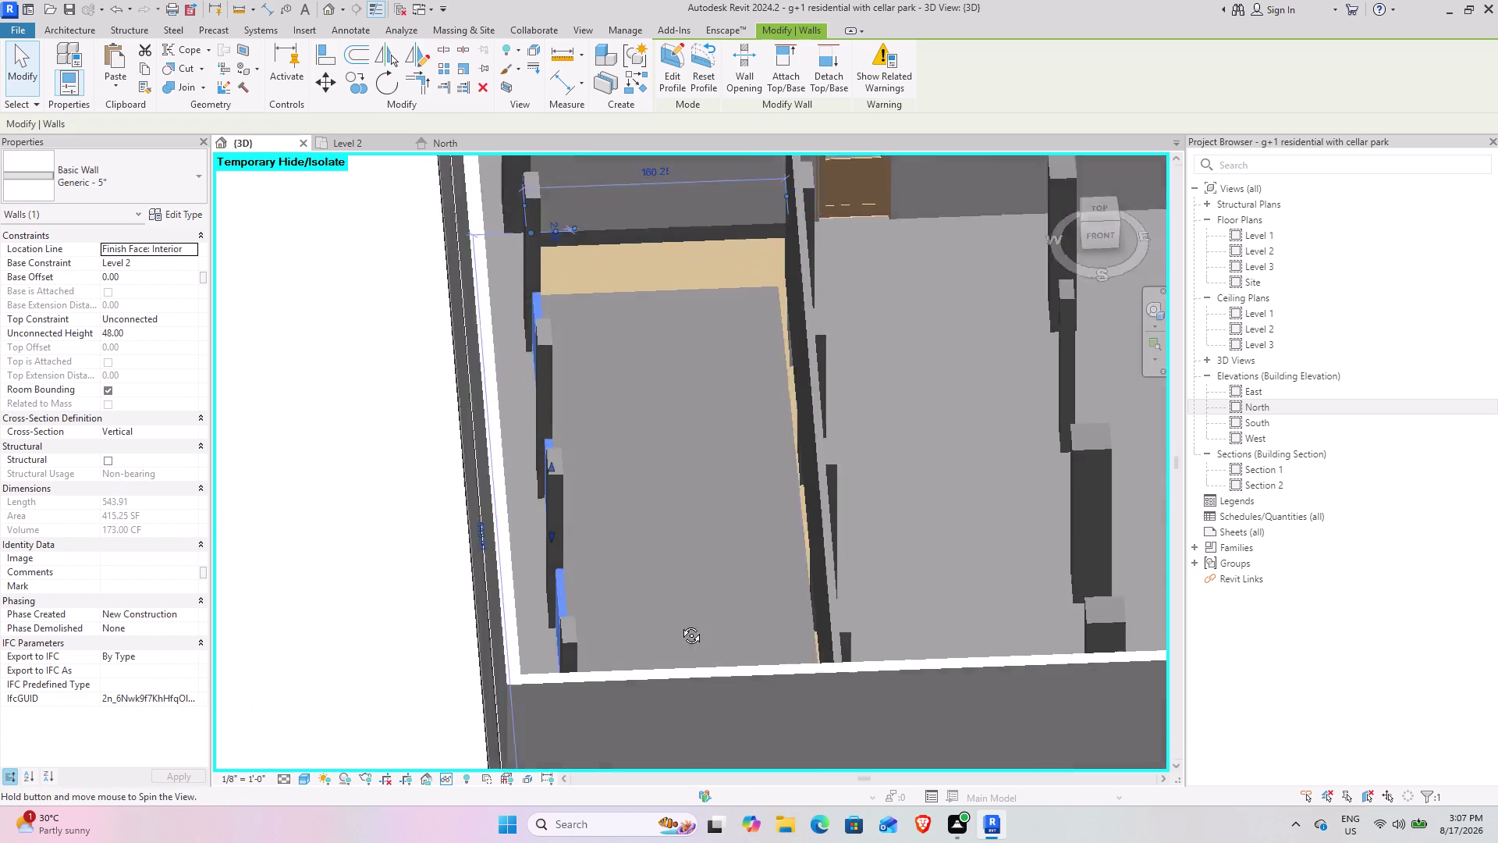
middle_drag(670, 620, 810, 643)
middle_drag(774, 516, 710, 510)
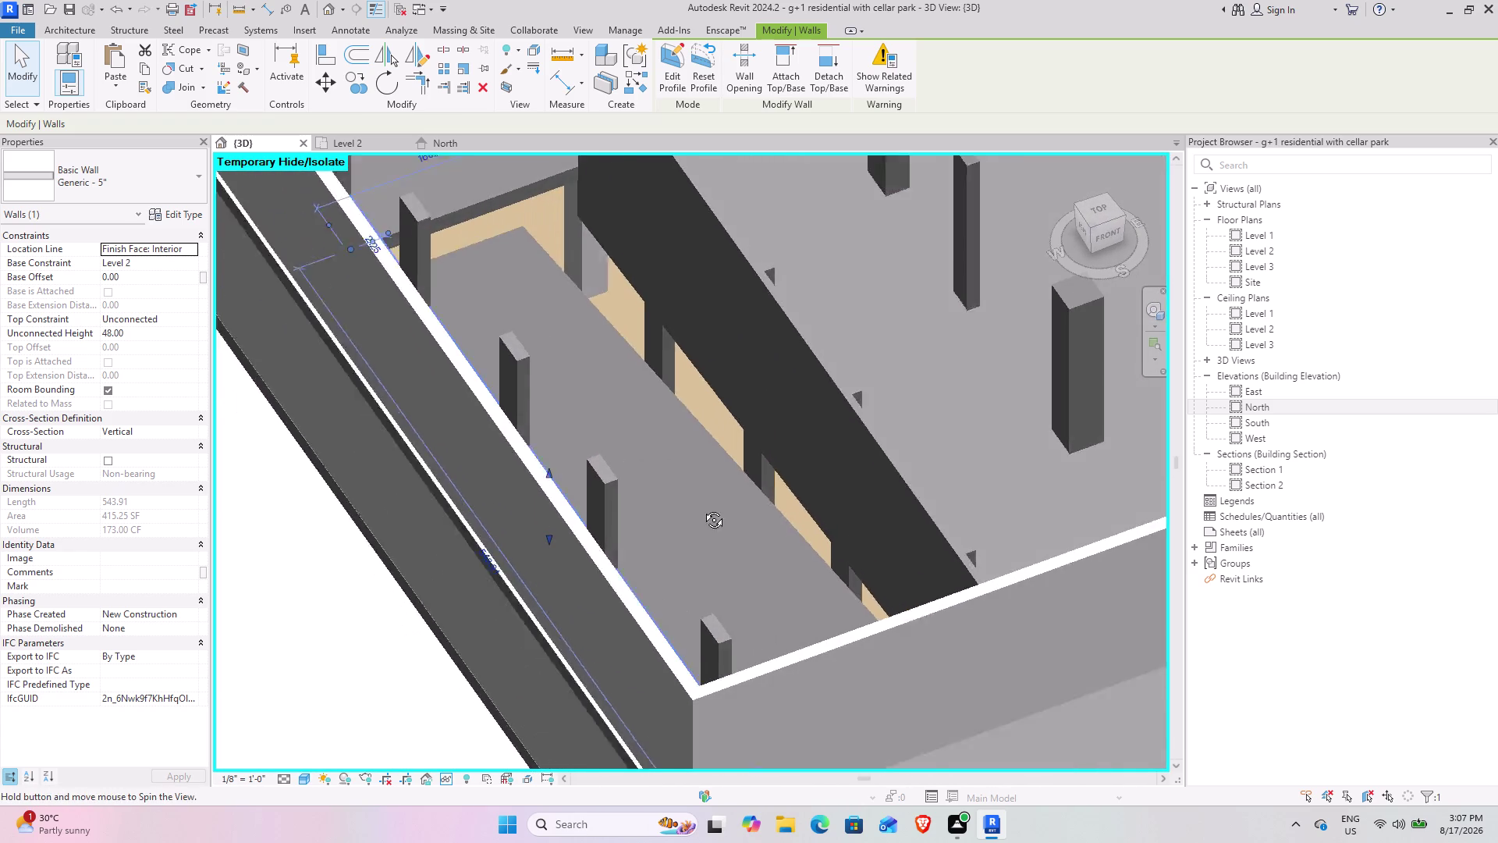
middle_drag(709, 510, 700, 508)
key(Escape)
key(ctrl+z)
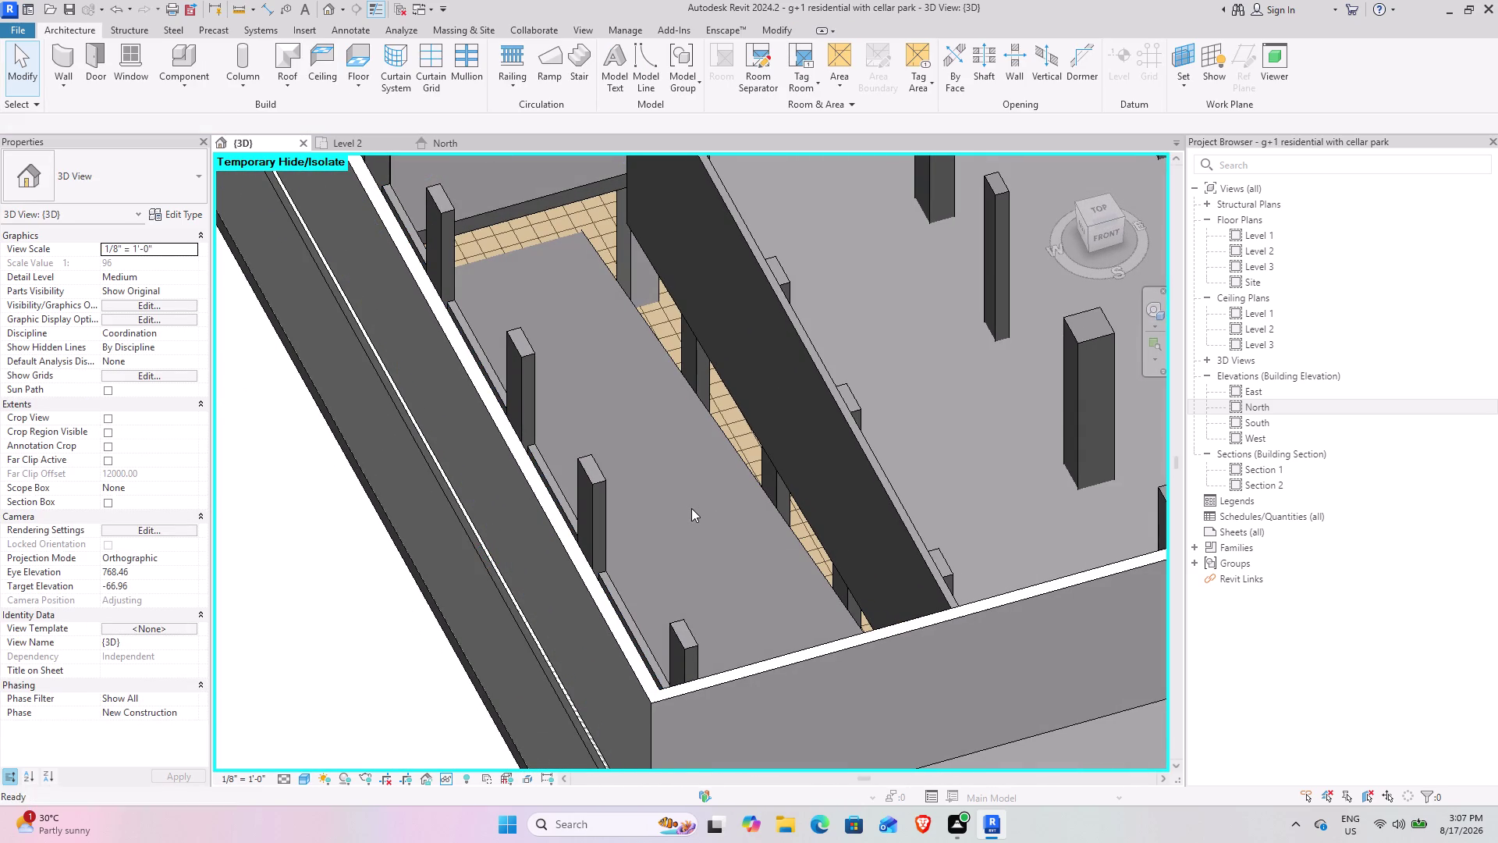
key(ctrl+z)
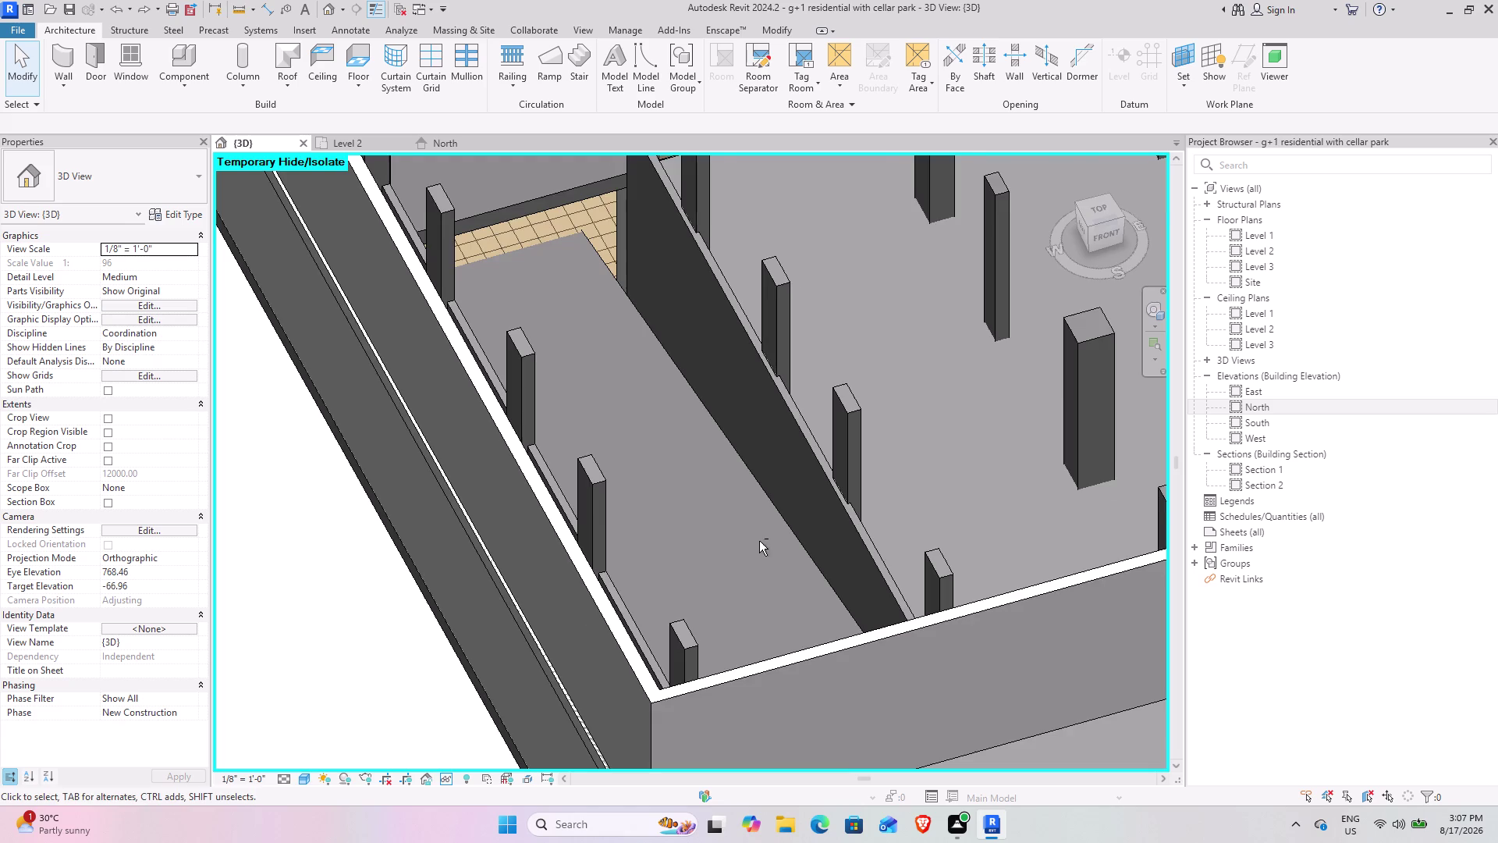
middle_drag(750, 540, 555, 484)
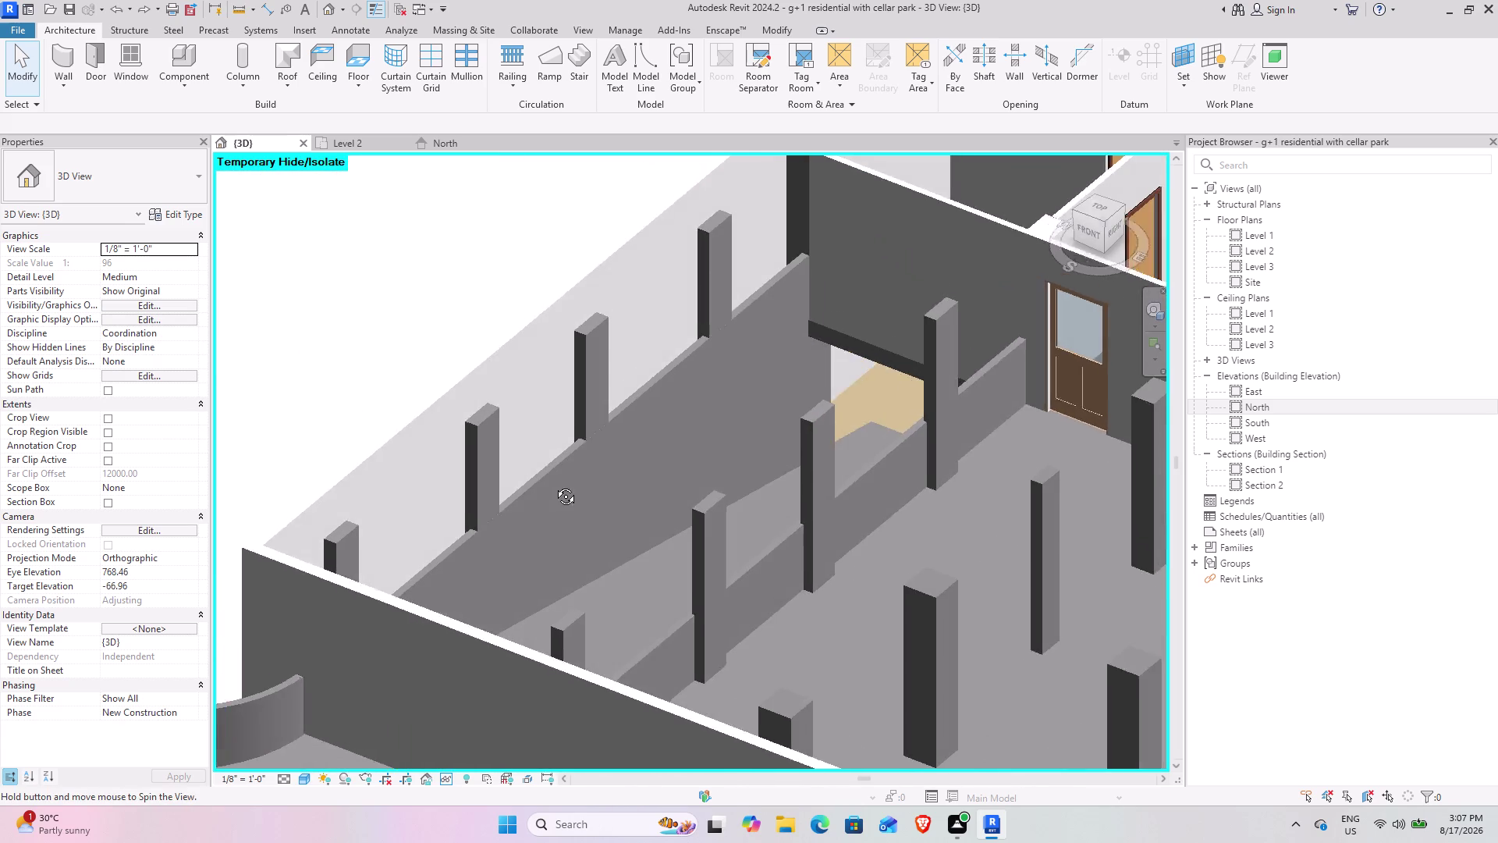
middle_drag(555, 485, 551, 486)
Try stretching the low partition wall's top by dragging, then undo the stretch.
click(762, 562)
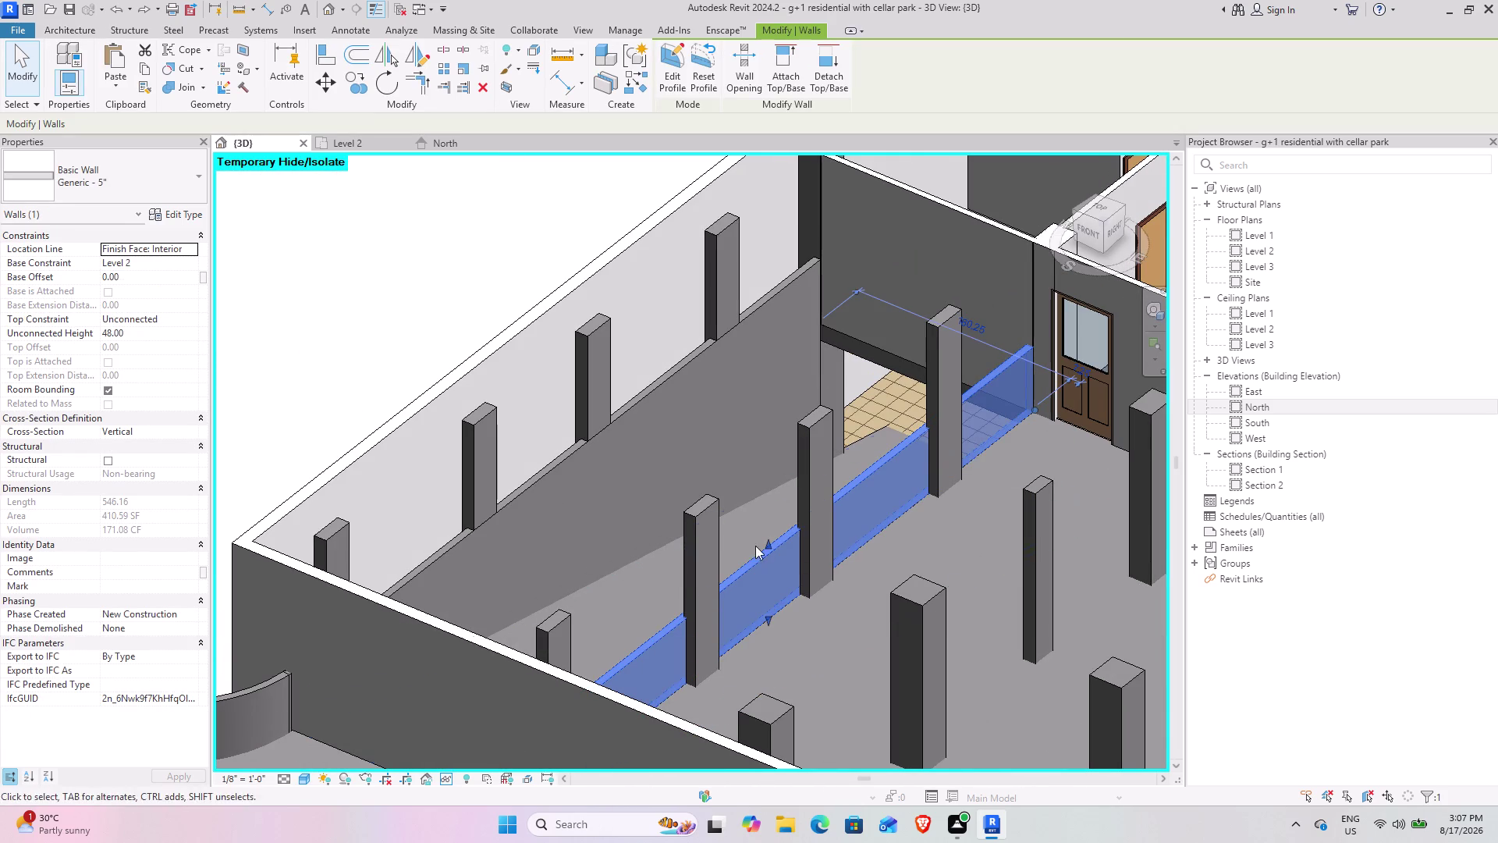
drag(769, 541, 763, 465)
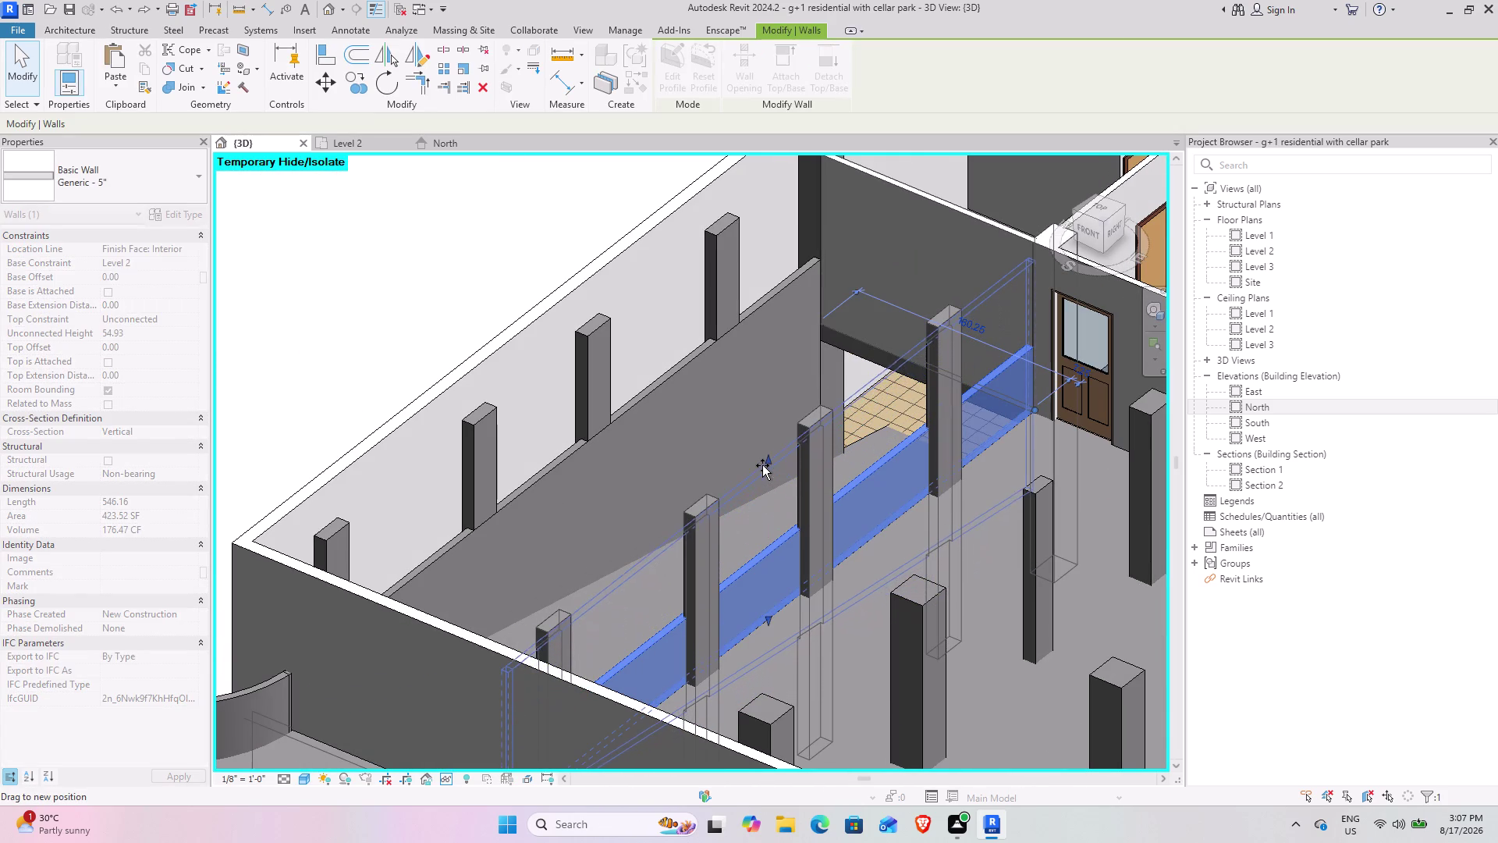
drag(762, 465, 763, 460)
middle_drag(649, 605, 842, 637)
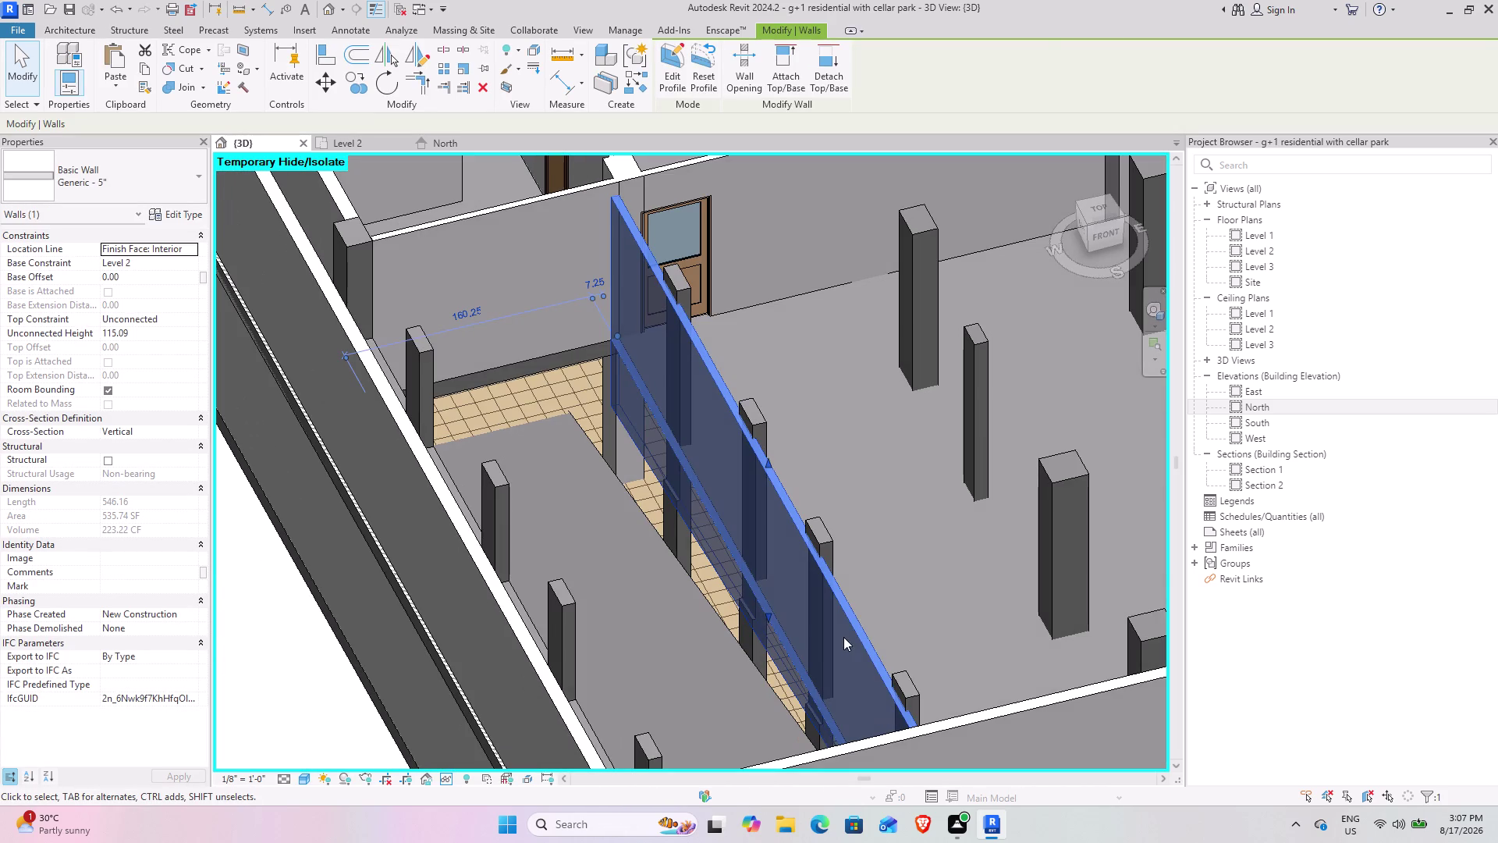
key(ctrl+z)
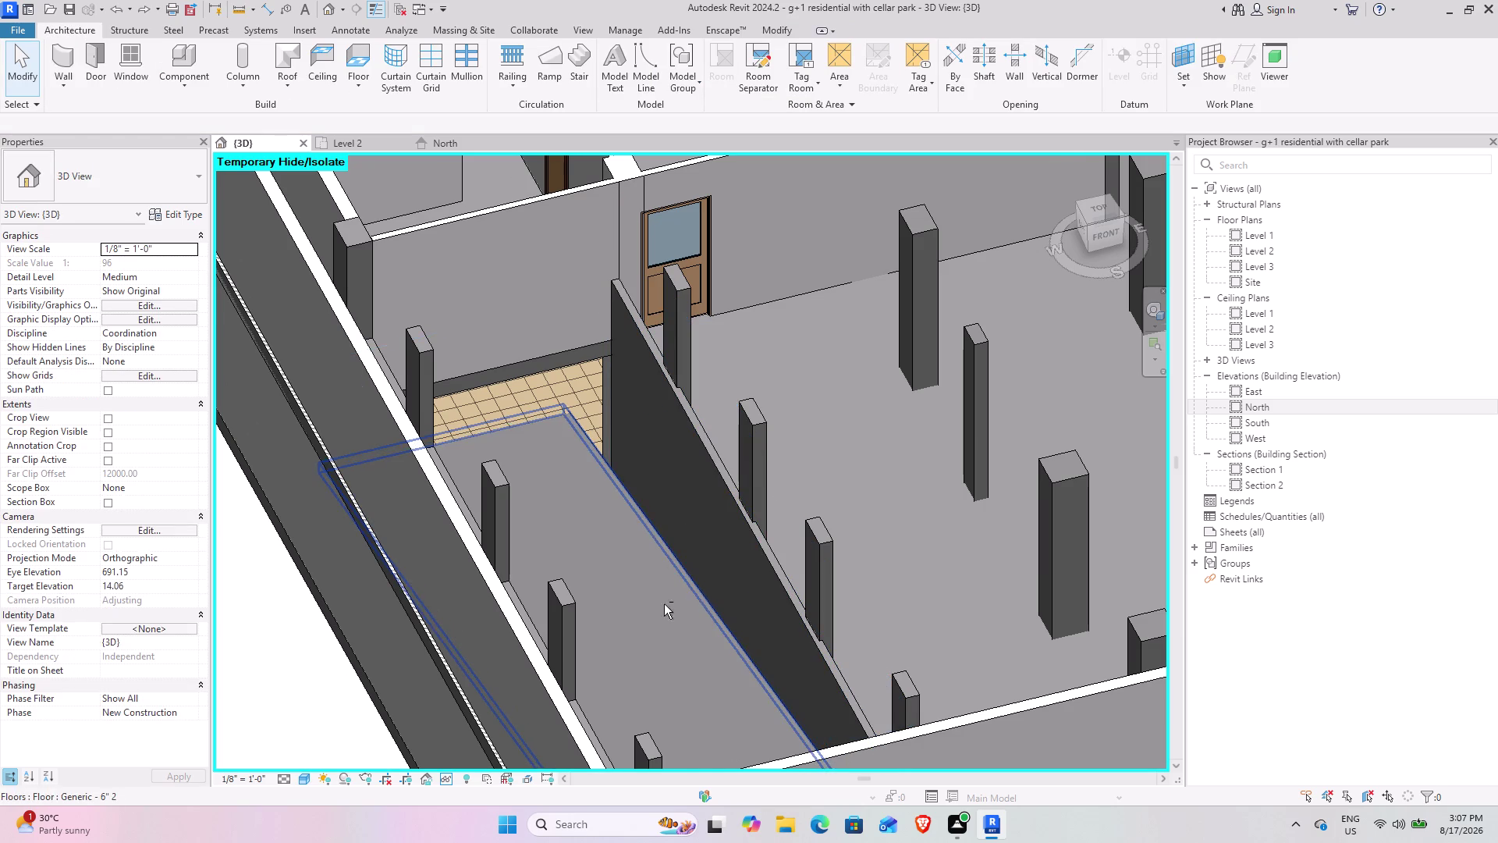
middle_drag(665, 604, 611, 632)
middle_drag(601, 645, 473, 600)
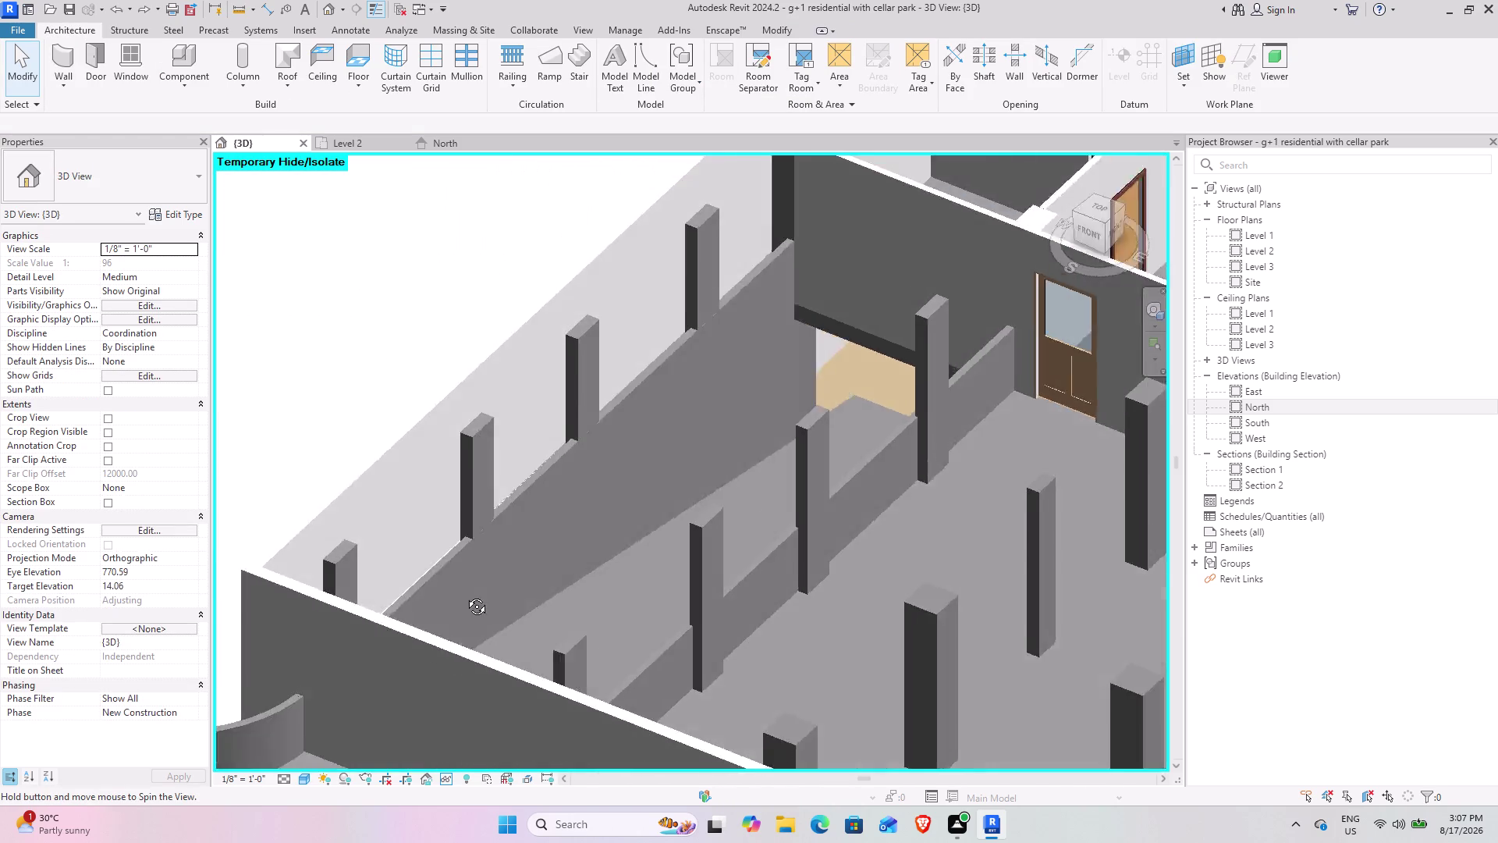
middle_drag(474, 600, 927, 610)
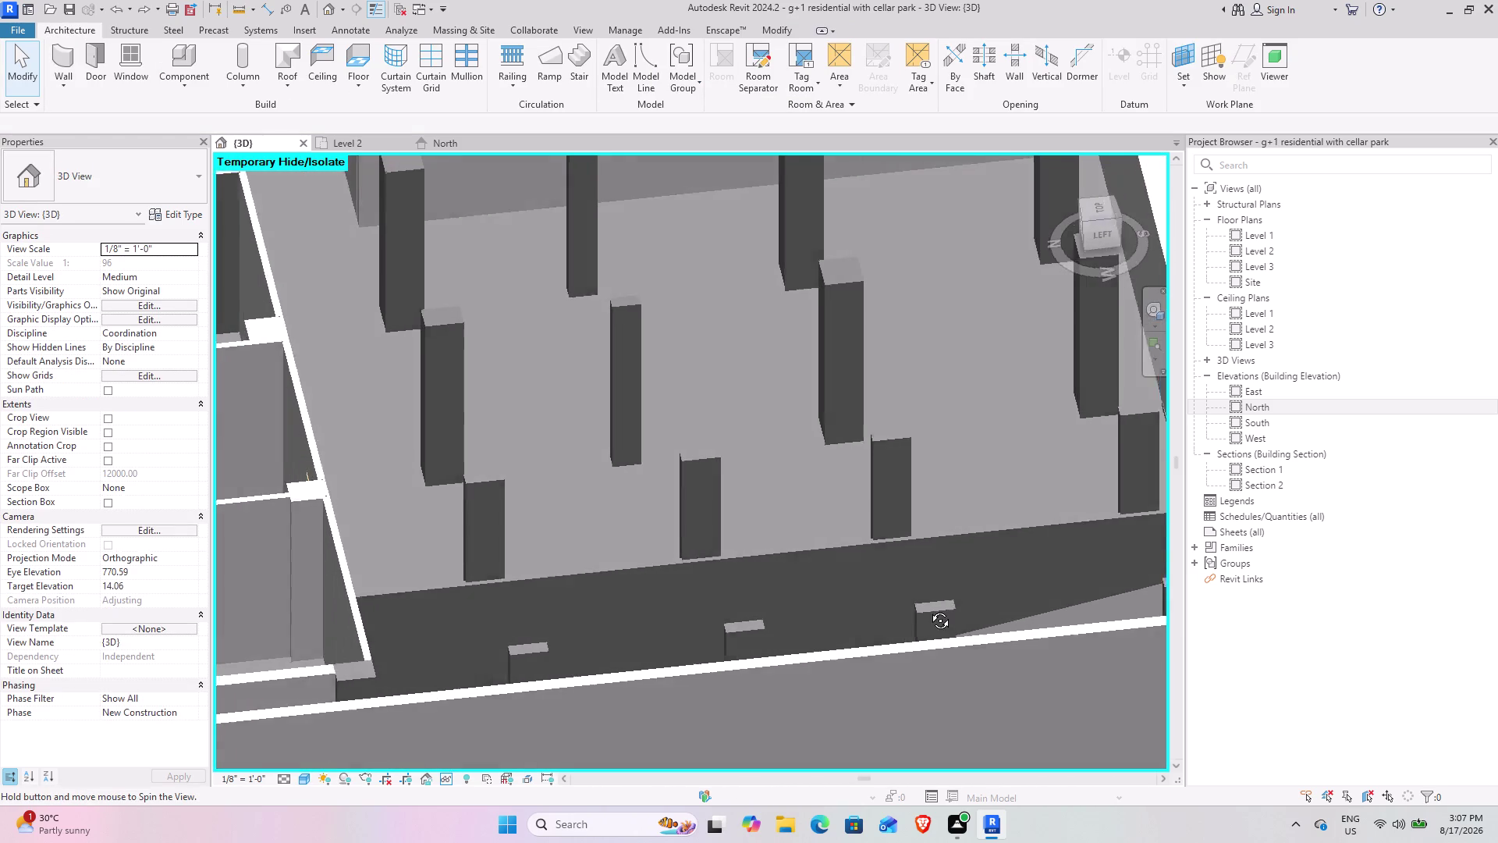
middle_drag(927, 609, 929, 608)
Reselect the low wall and set its Unconnected Height to 80 in Properties.
click(839, 546)
middle_drag(878, 576, 823, 534)
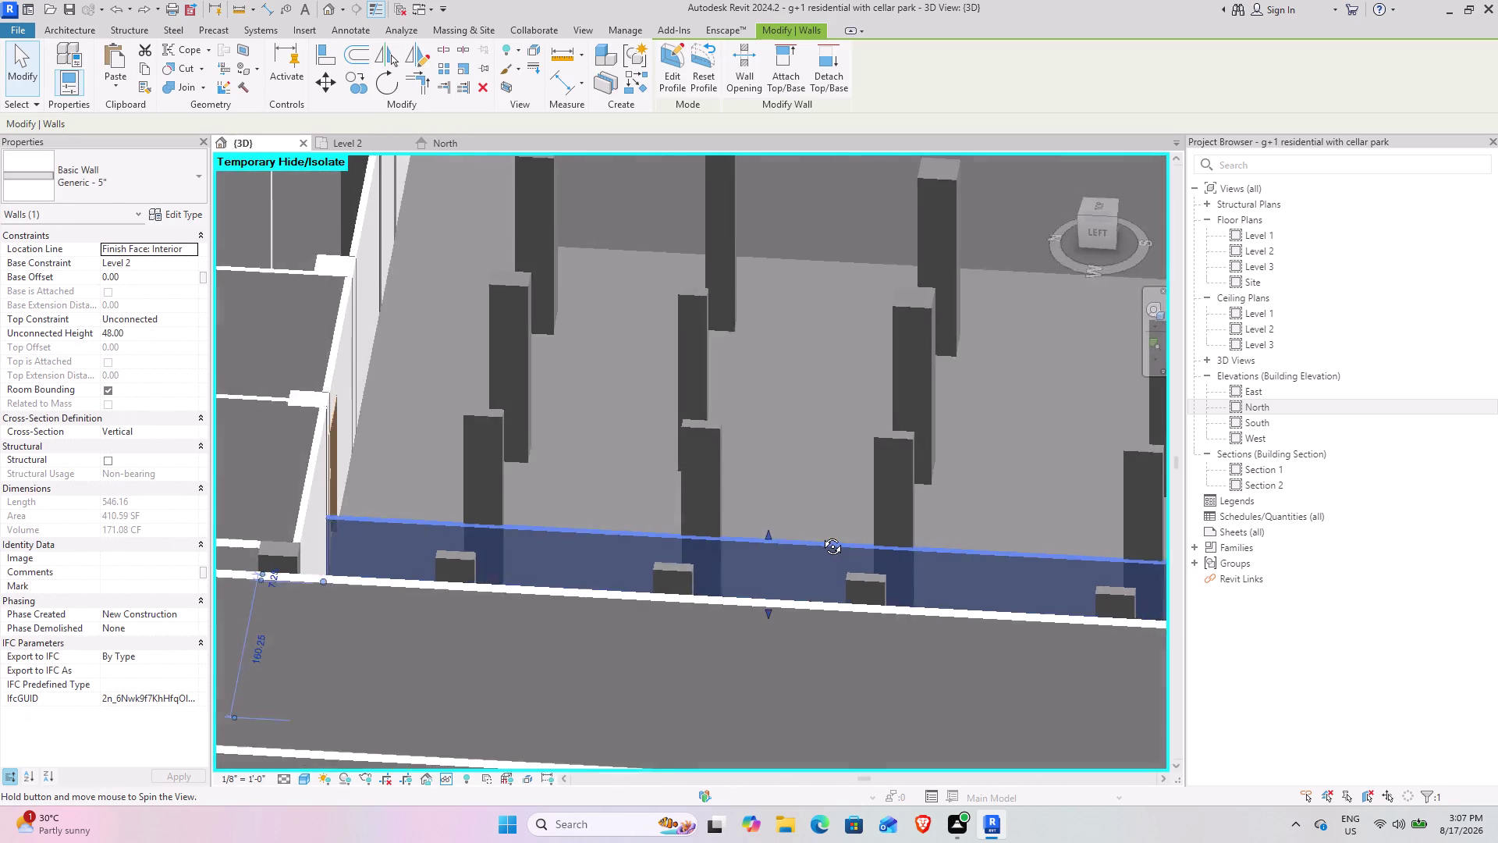
middle_drag(822, 535, 711, 585)
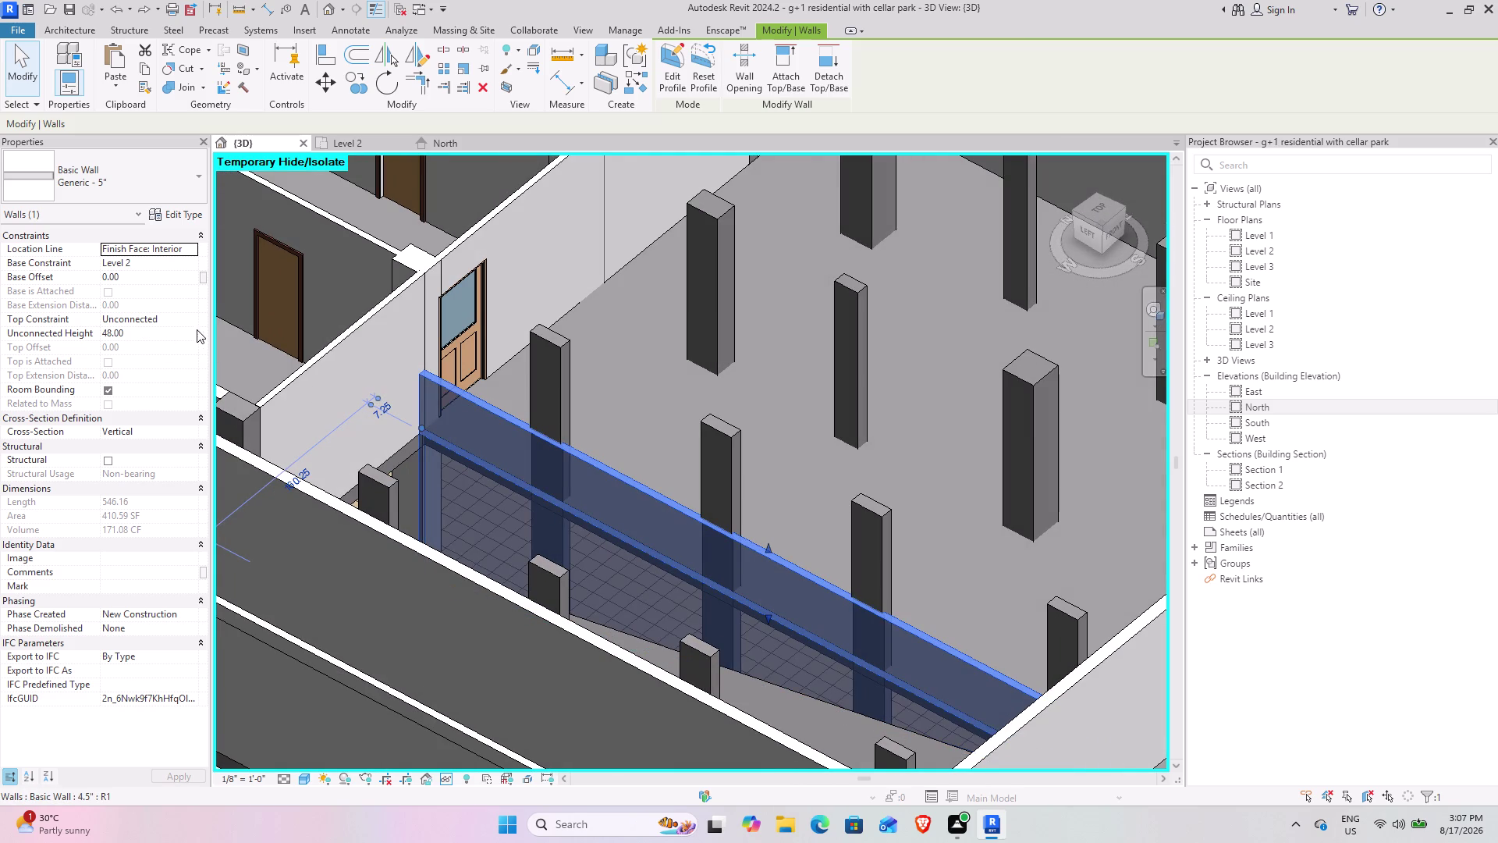
click(148, 333)
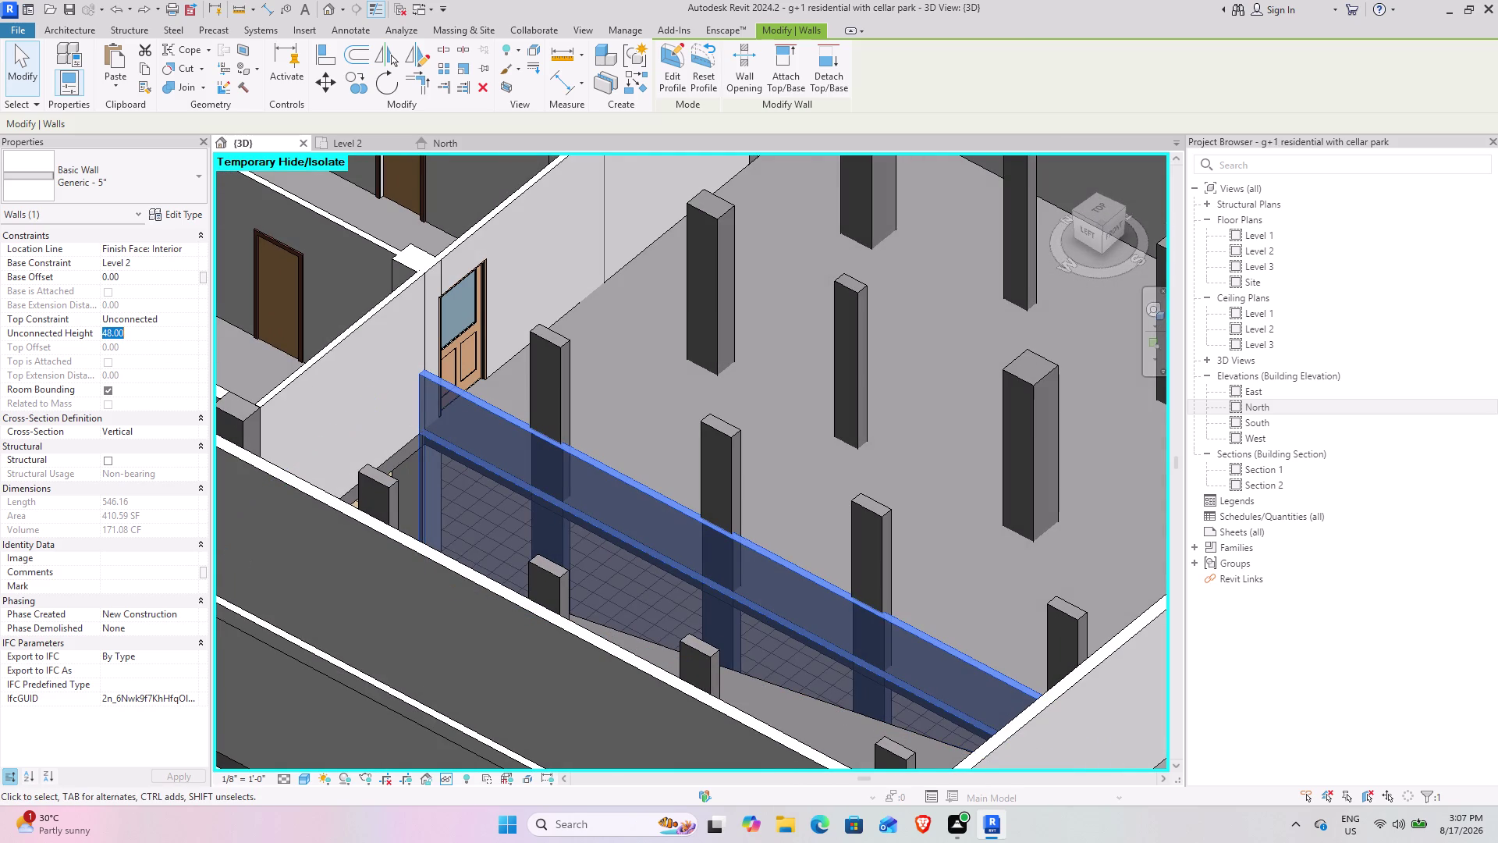
text(80)
key(Return)
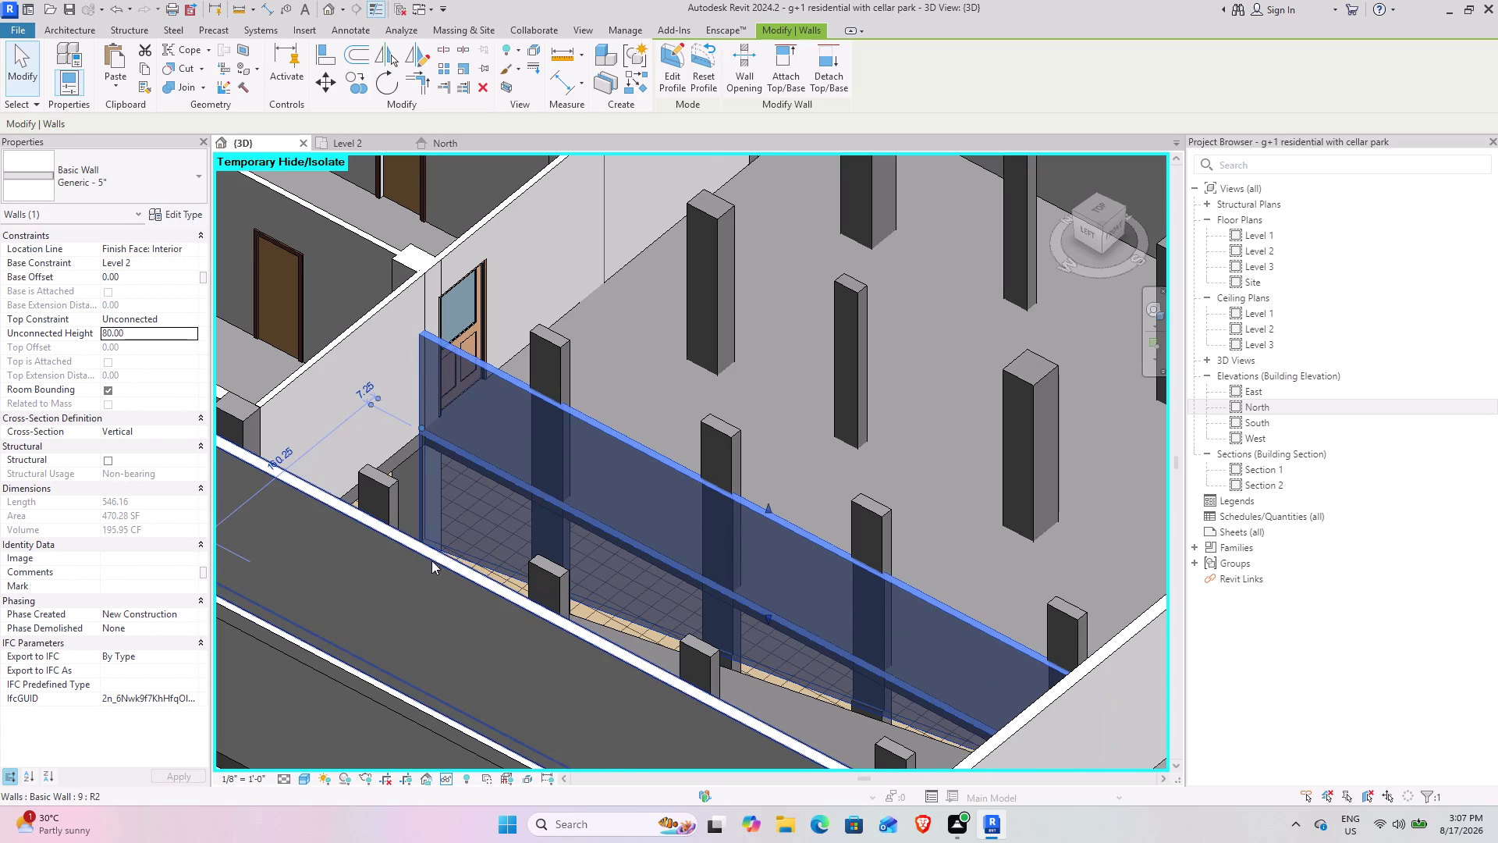
key(ctrl+z)
key(ctrl+z)
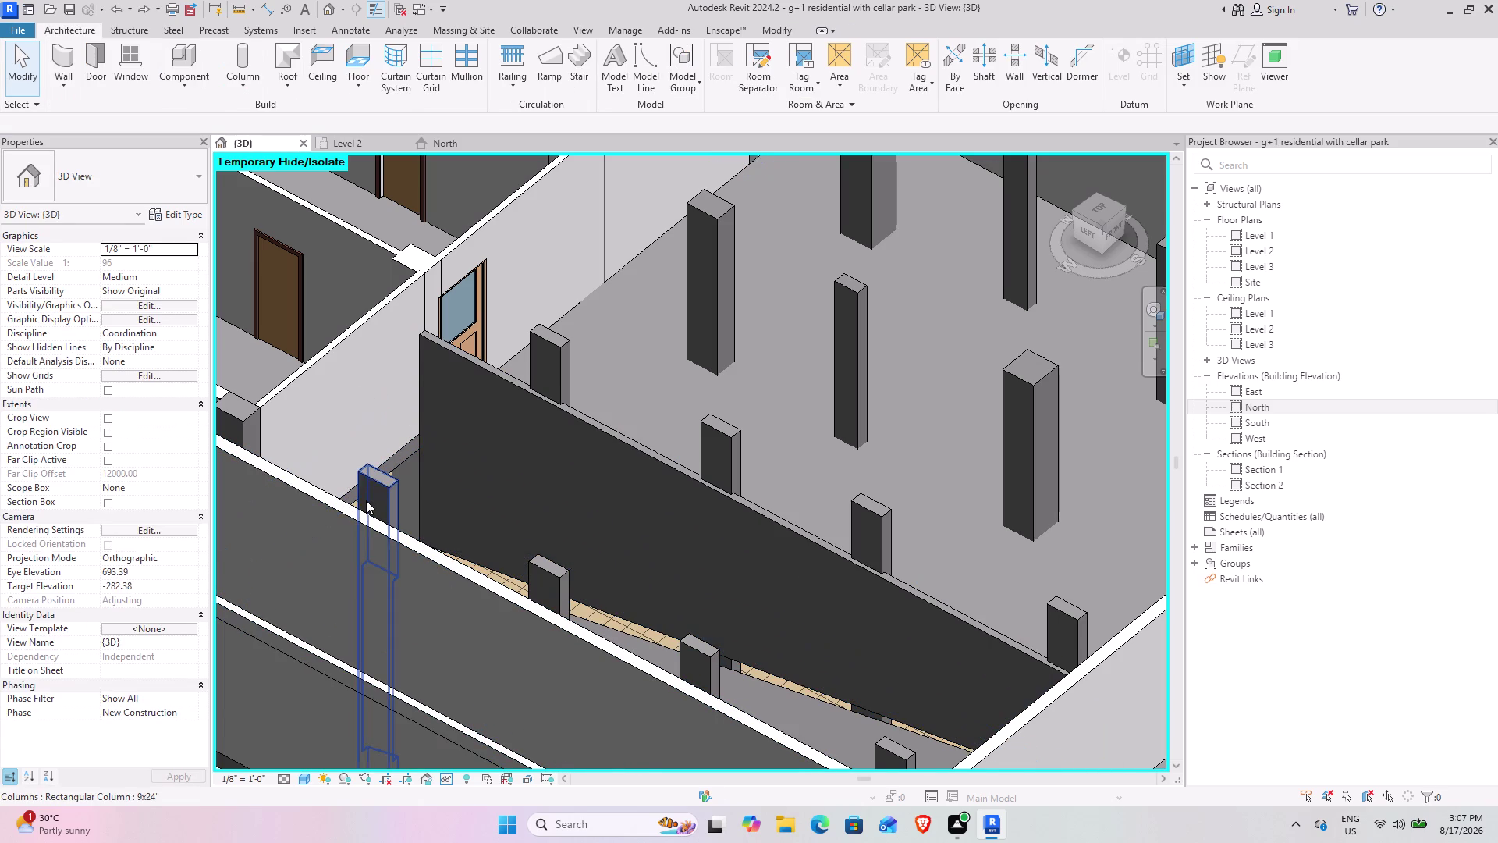
Orbit to inspect the raised wall and the long outer wall.
middle_drag(465, 554, 282, 563)
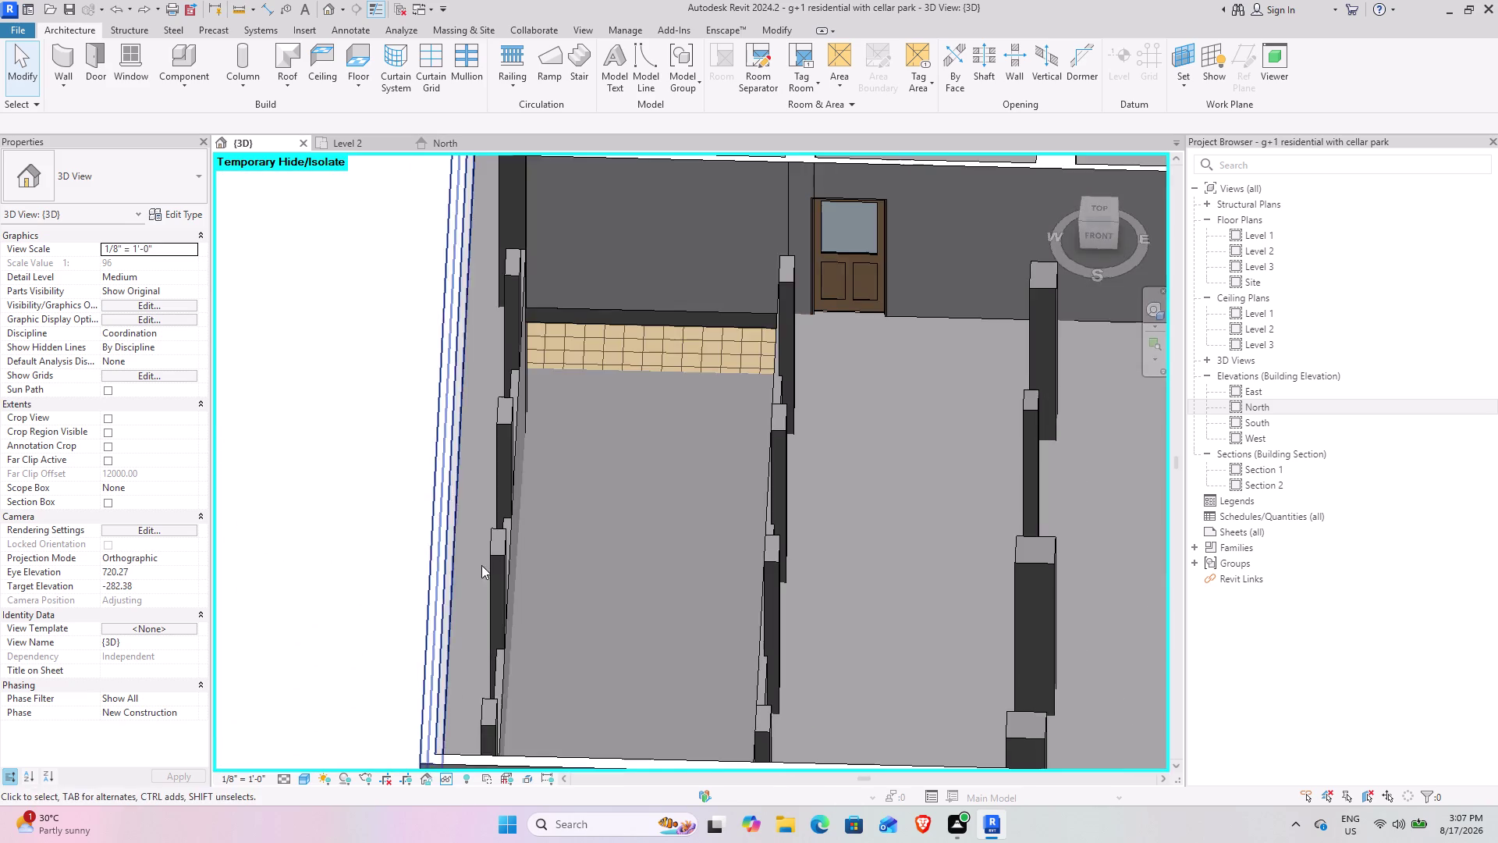
middle_drag(450, 559, 332, 458)
middle_drag(606, 522, 601, 522)
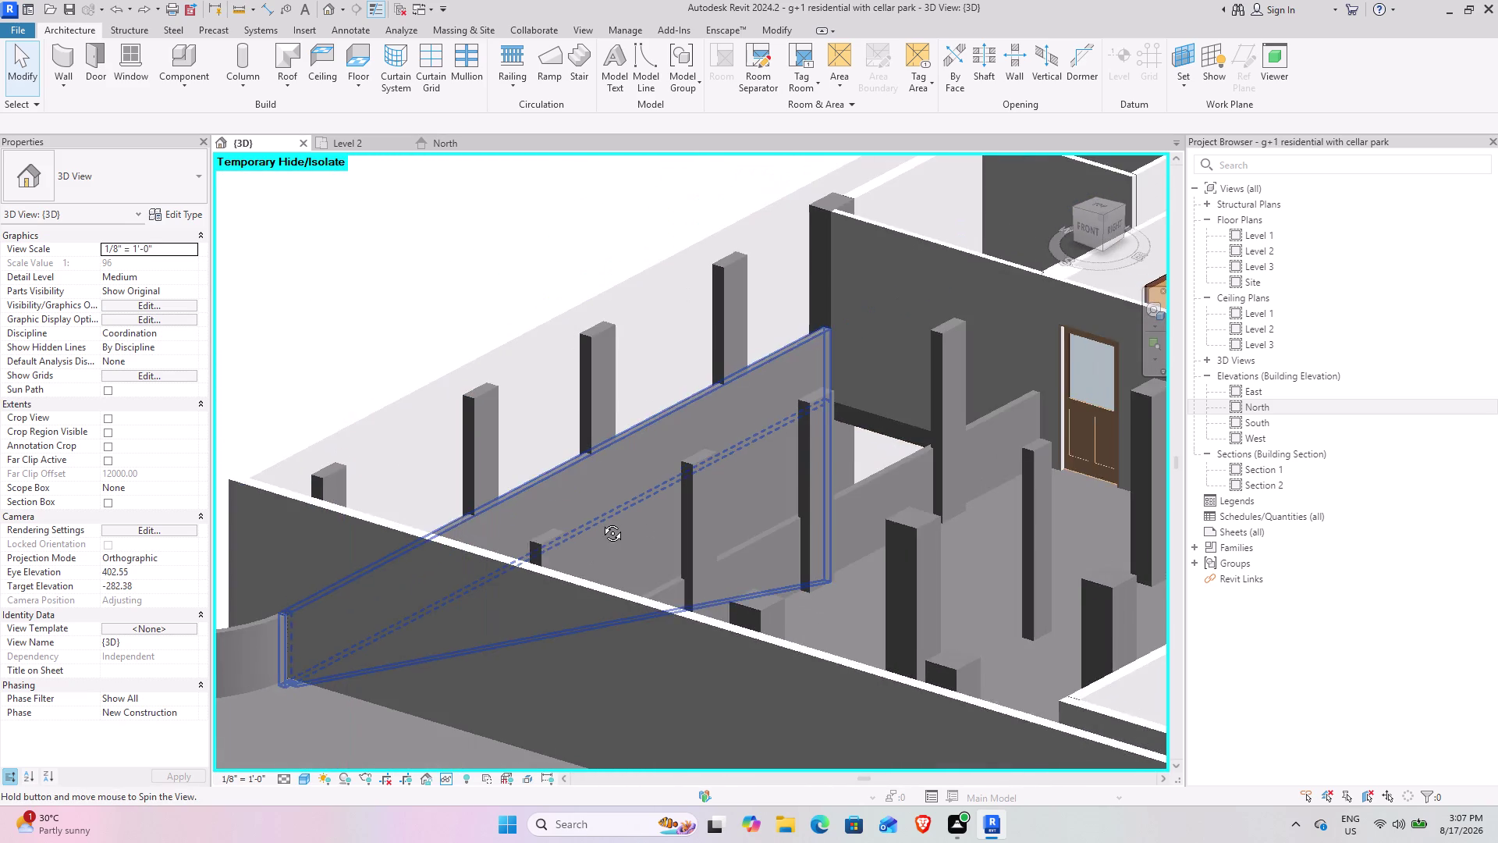
middle_drag(601, 521, 639, 554)
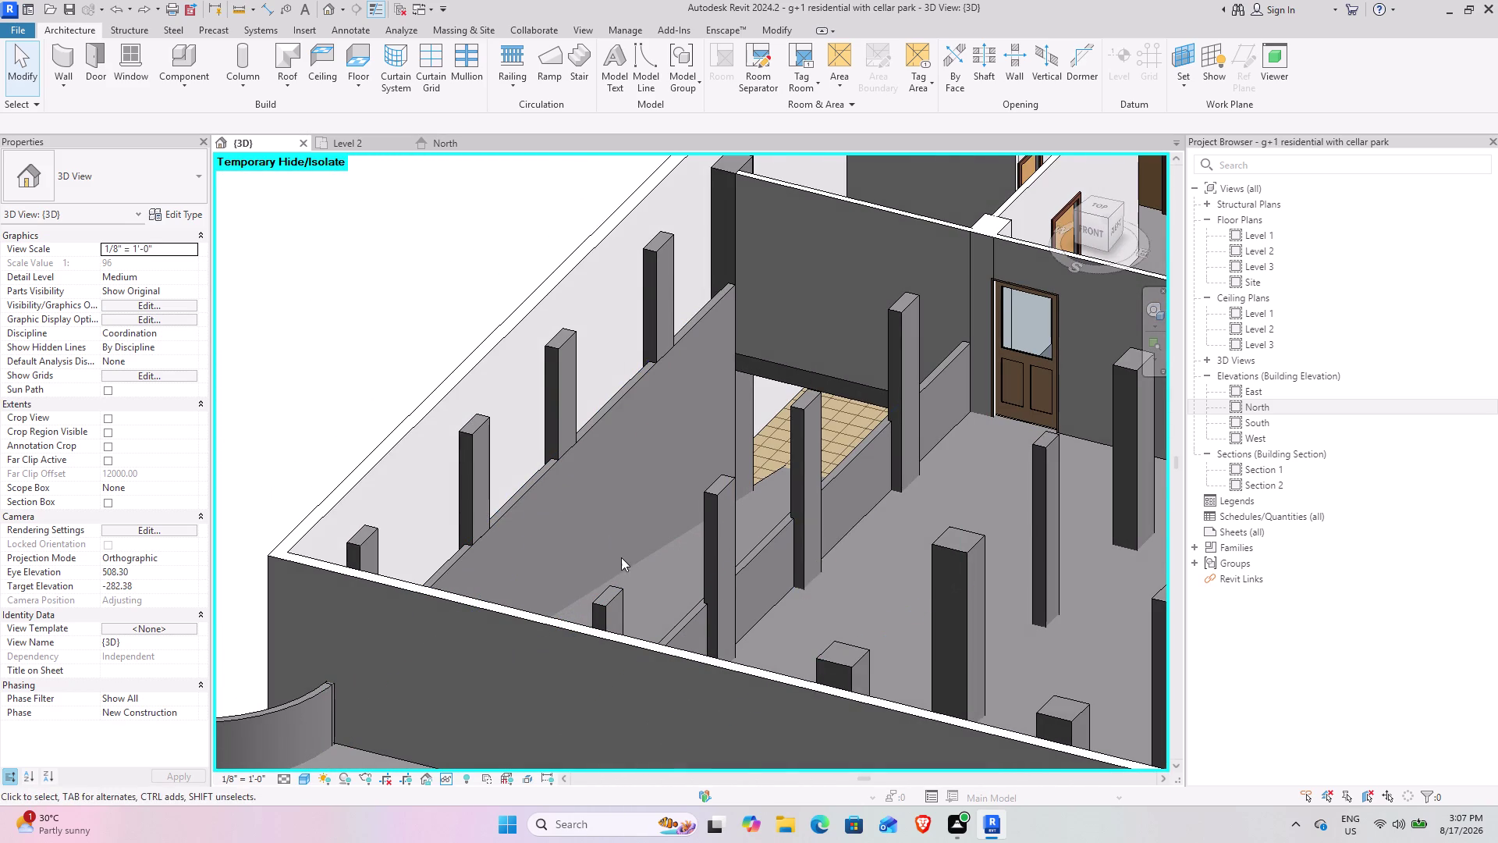
scroll(down, 3)
middle_drag(529, 552, 590, 415)
Select the long bearing wall and orbit to view it face-on.
click(702, 497)
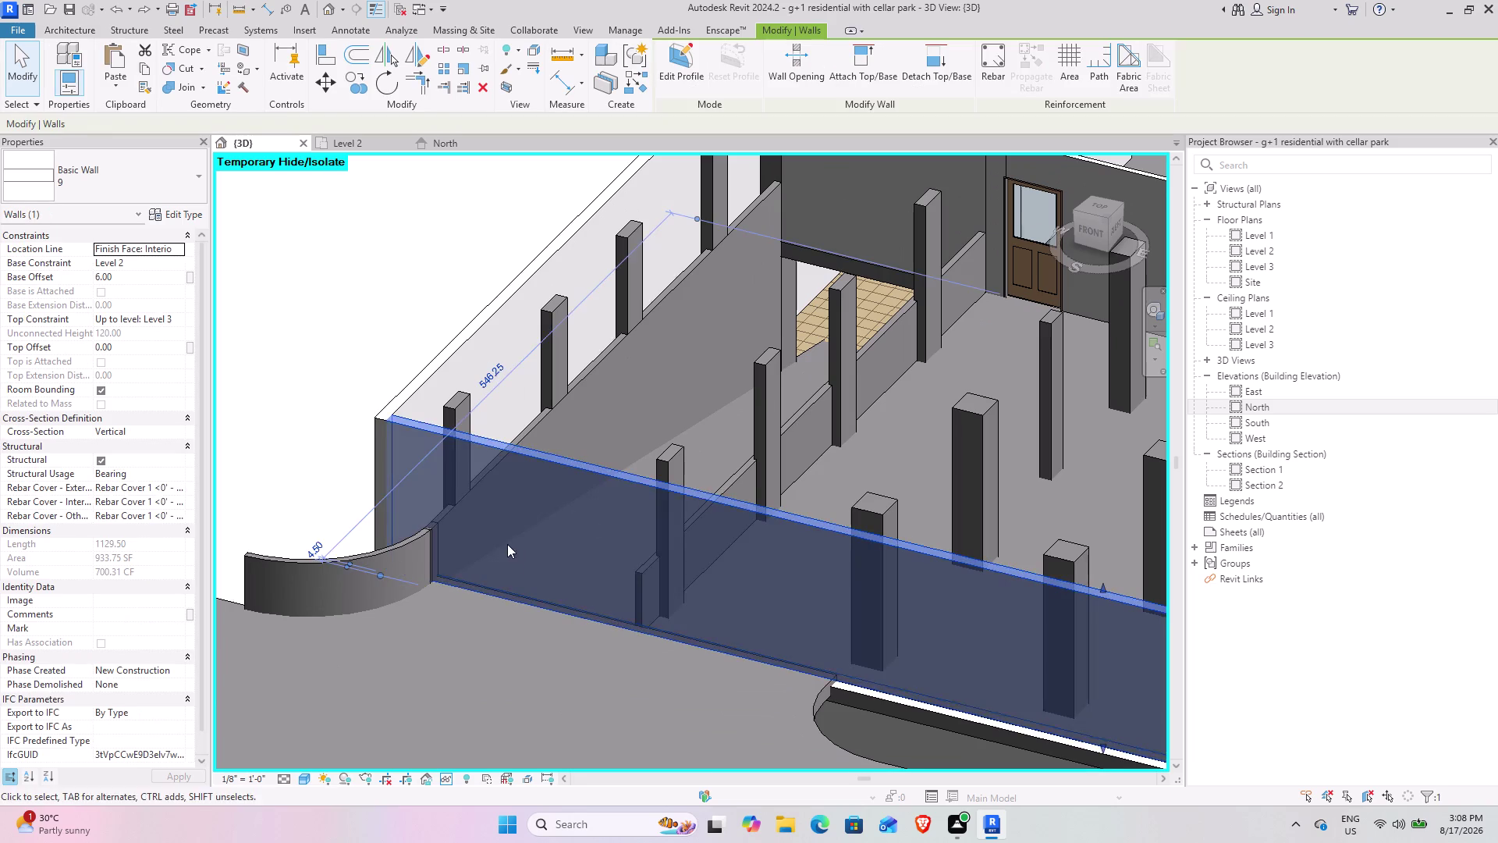
middle_drag(504, 545, 557, 614)
middle_drag(558, 614, 687, 422)
middle_drag(540, 499, 580, 479)
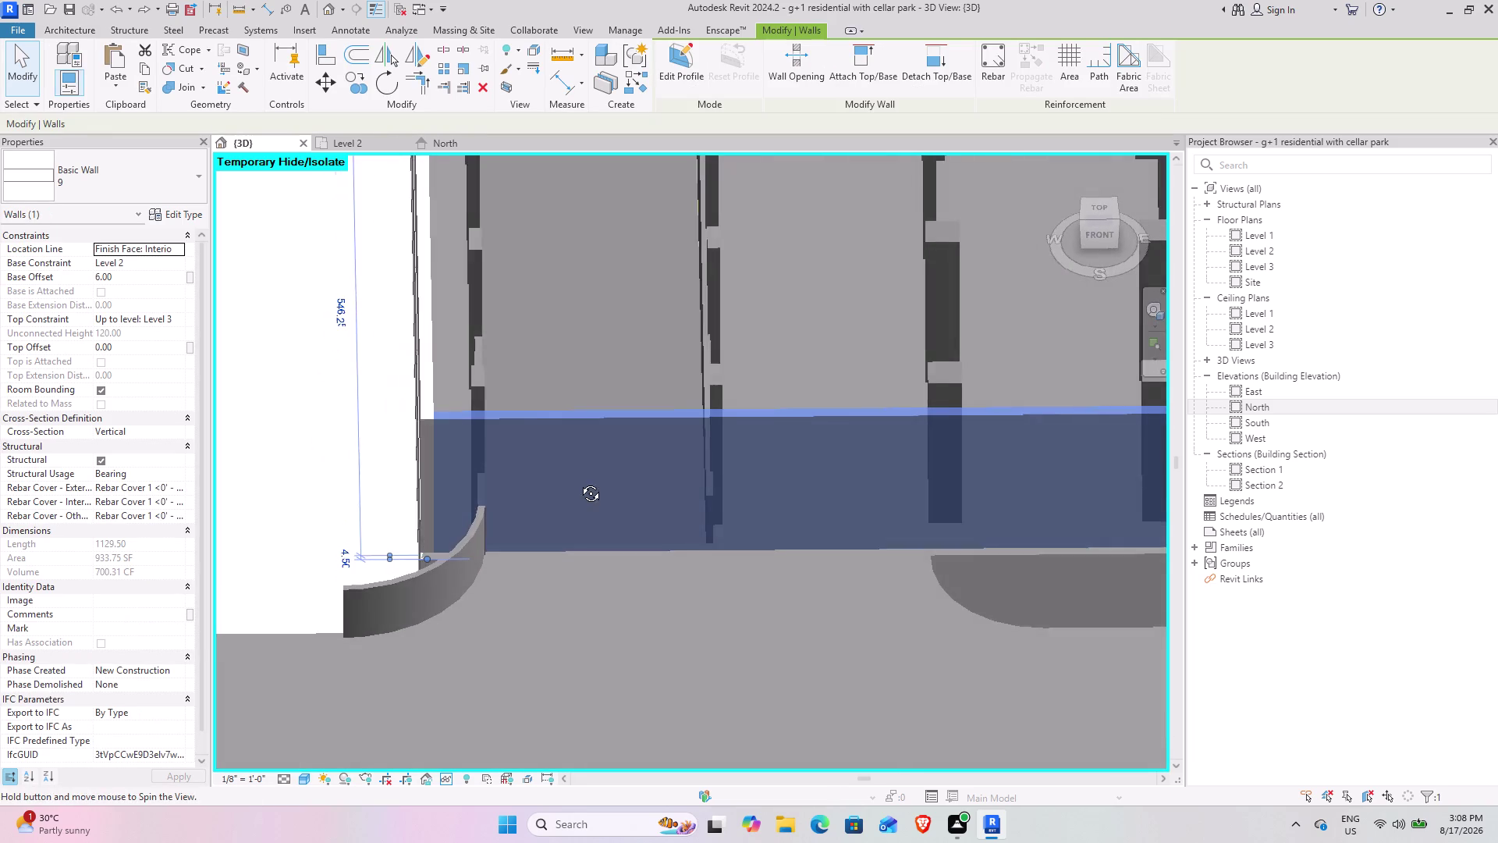
middle_drag(580, 479, 579, 481)
Frame the long wall's end on the Level 2 plan and start a Wall Opening.
click(360, 140)
middle_drag(483, 587, 758, 362)
middle_drag(222, 513, 530, 461)
middle_drag(484, 543, 709, 330)
scroll(down, 3)
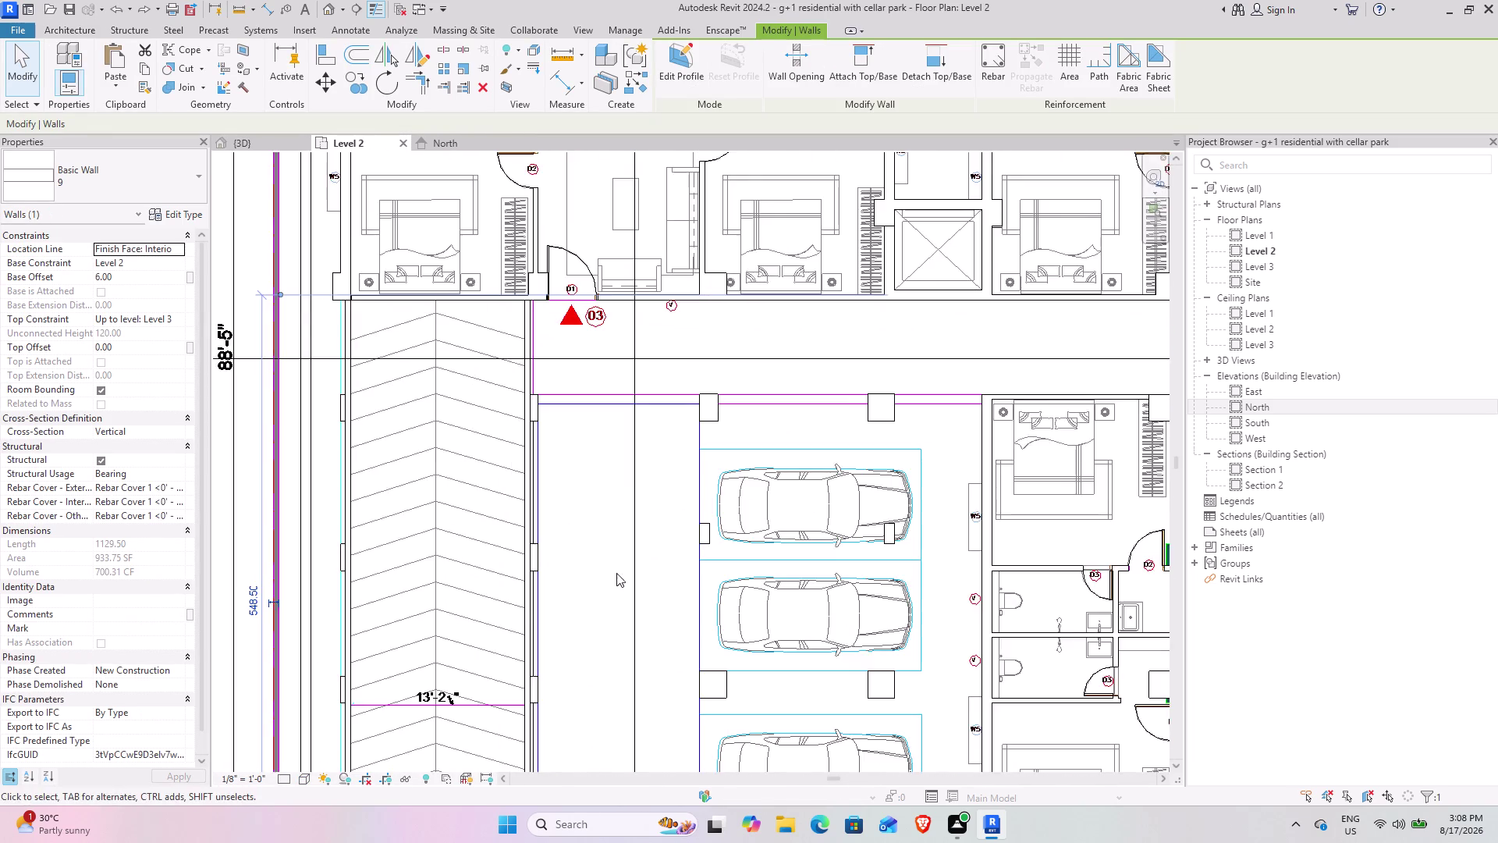
middle_drag(607, 565, 626, 286)
middle_drag(524, 555, 615, 406)
scroll(up, 3)
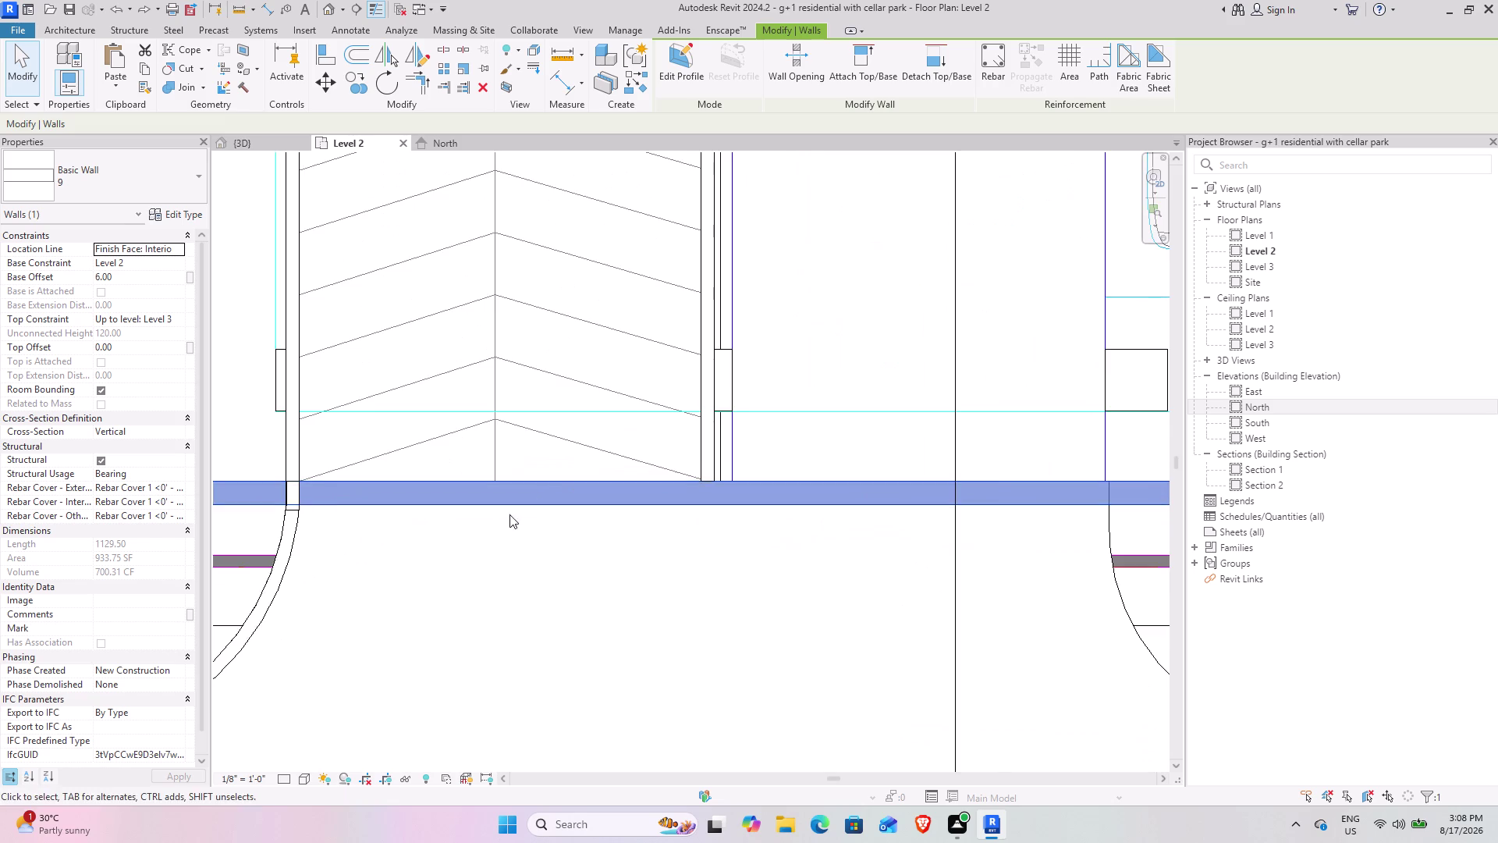
middle_drag(510, 515, 581, 512)
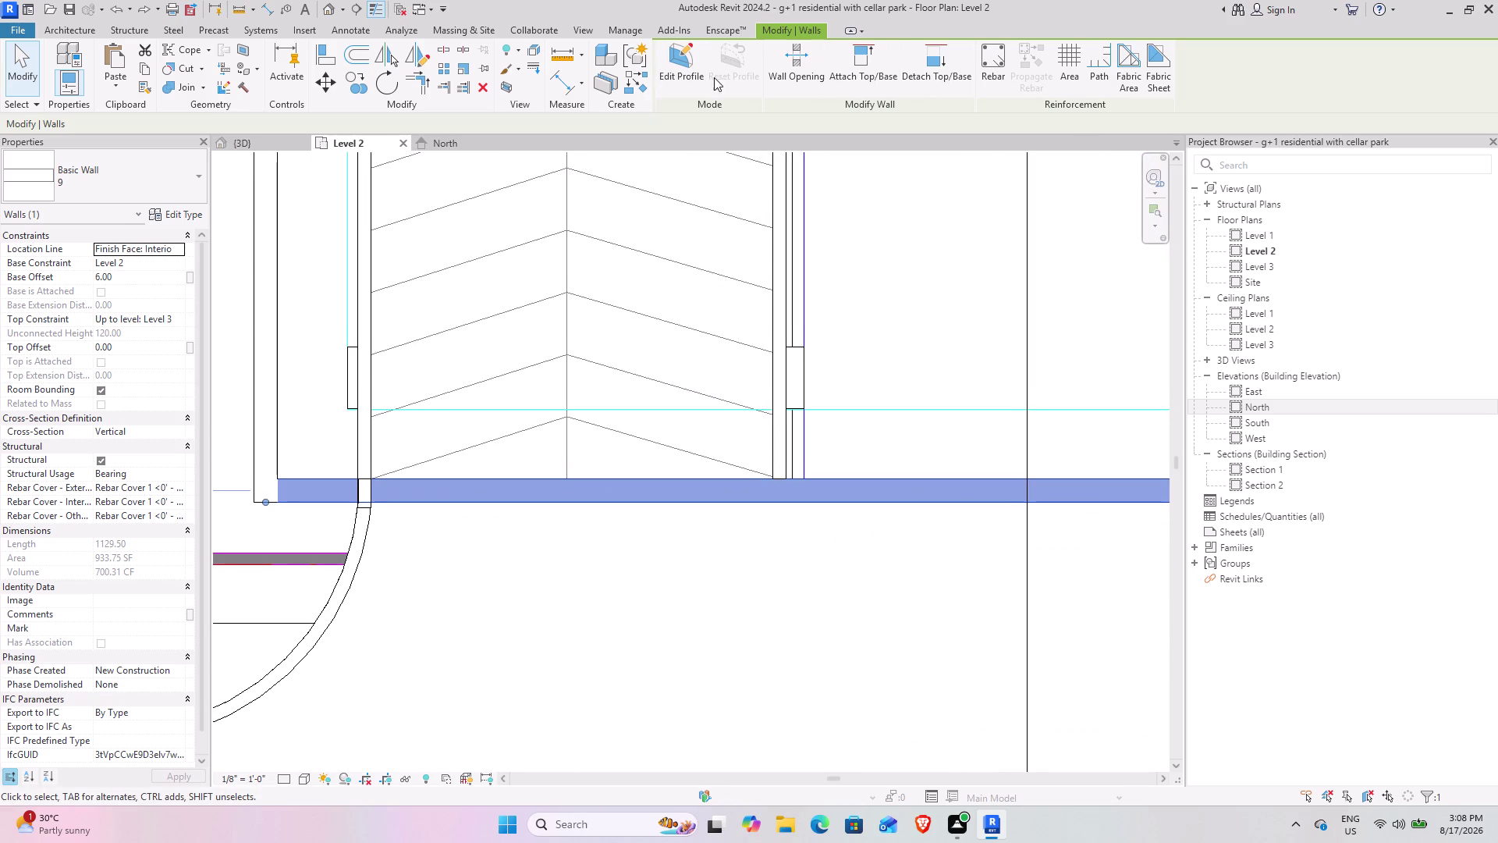
click(808, 77)
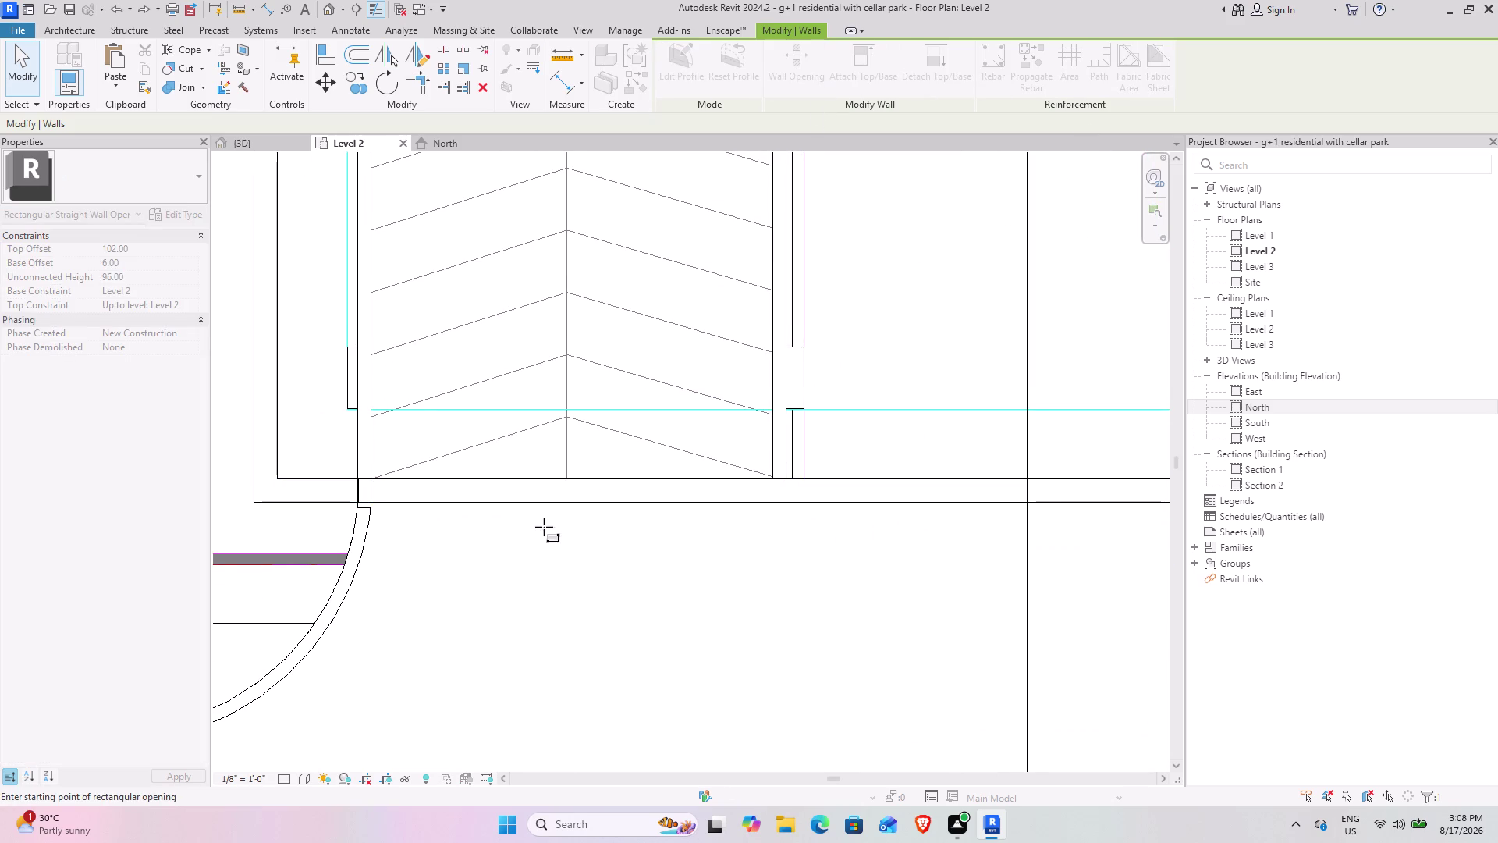
Sketch a rectangular opening in the Level 2 wall beside the curved wall.
click(577, 501)
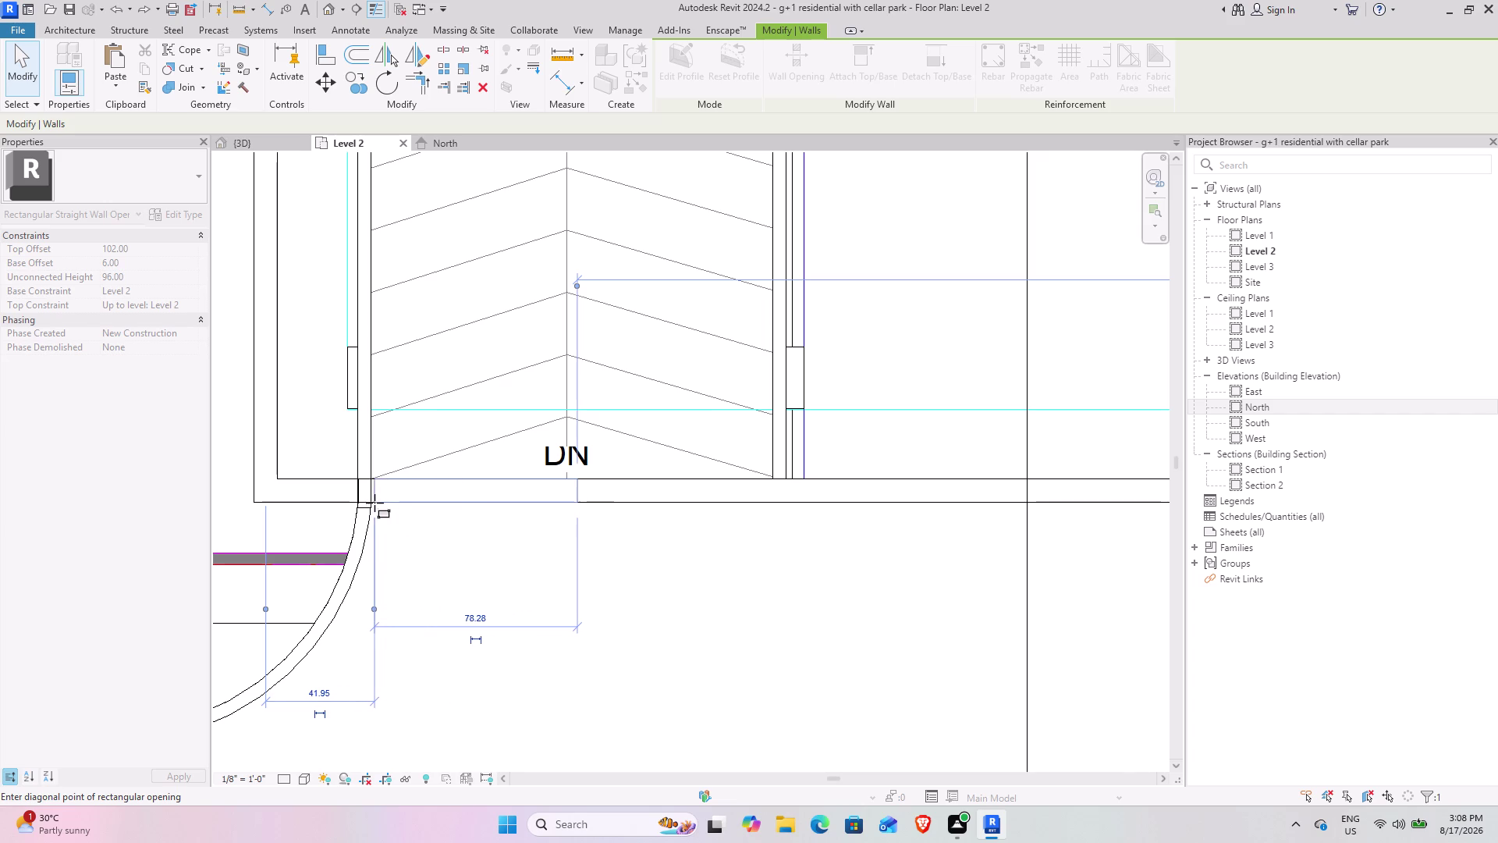
scroll(up, 3)
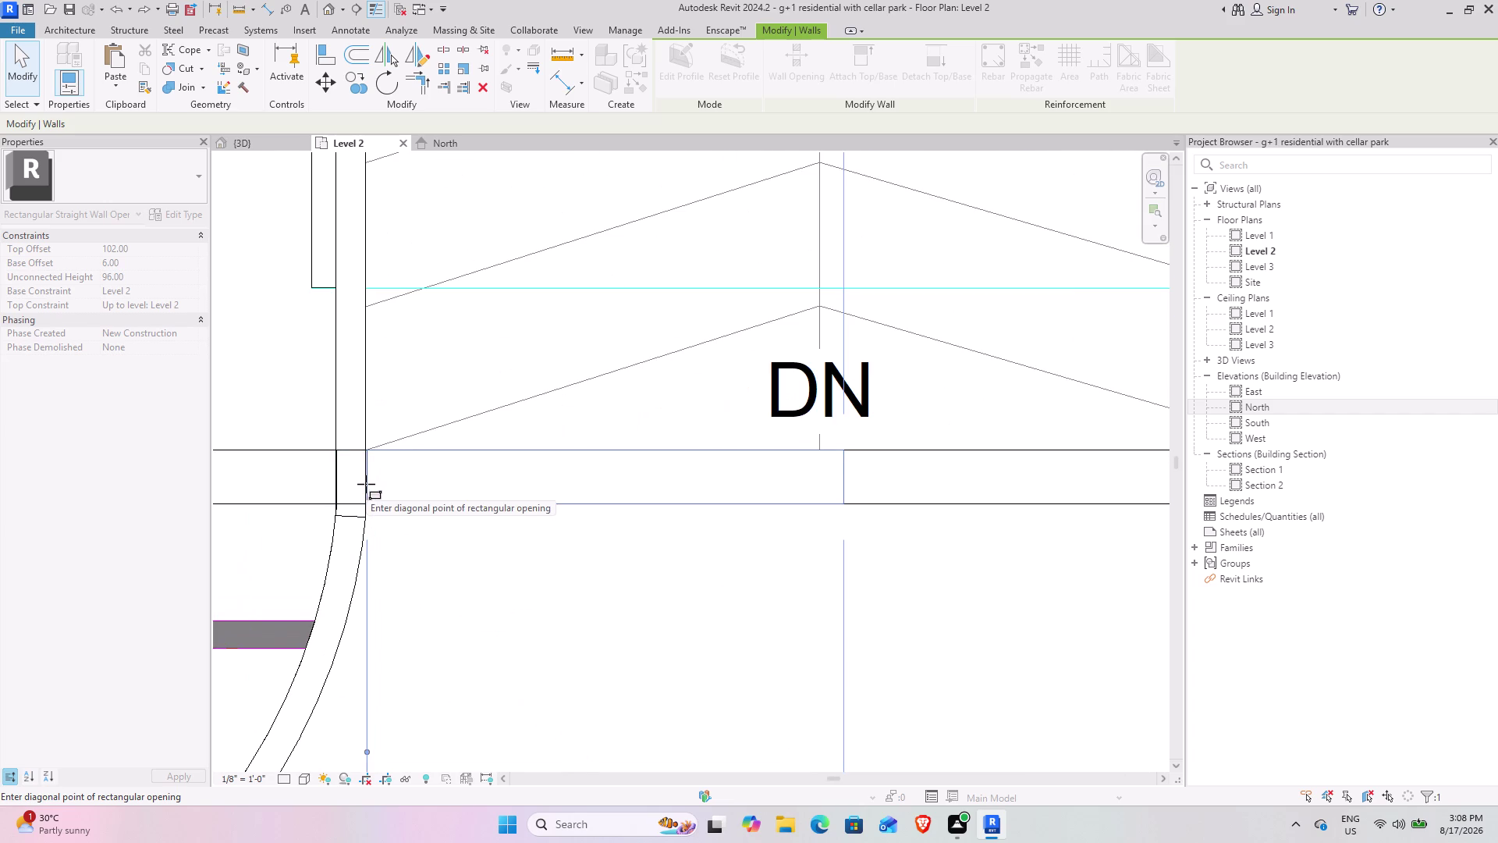
click(366, 484)
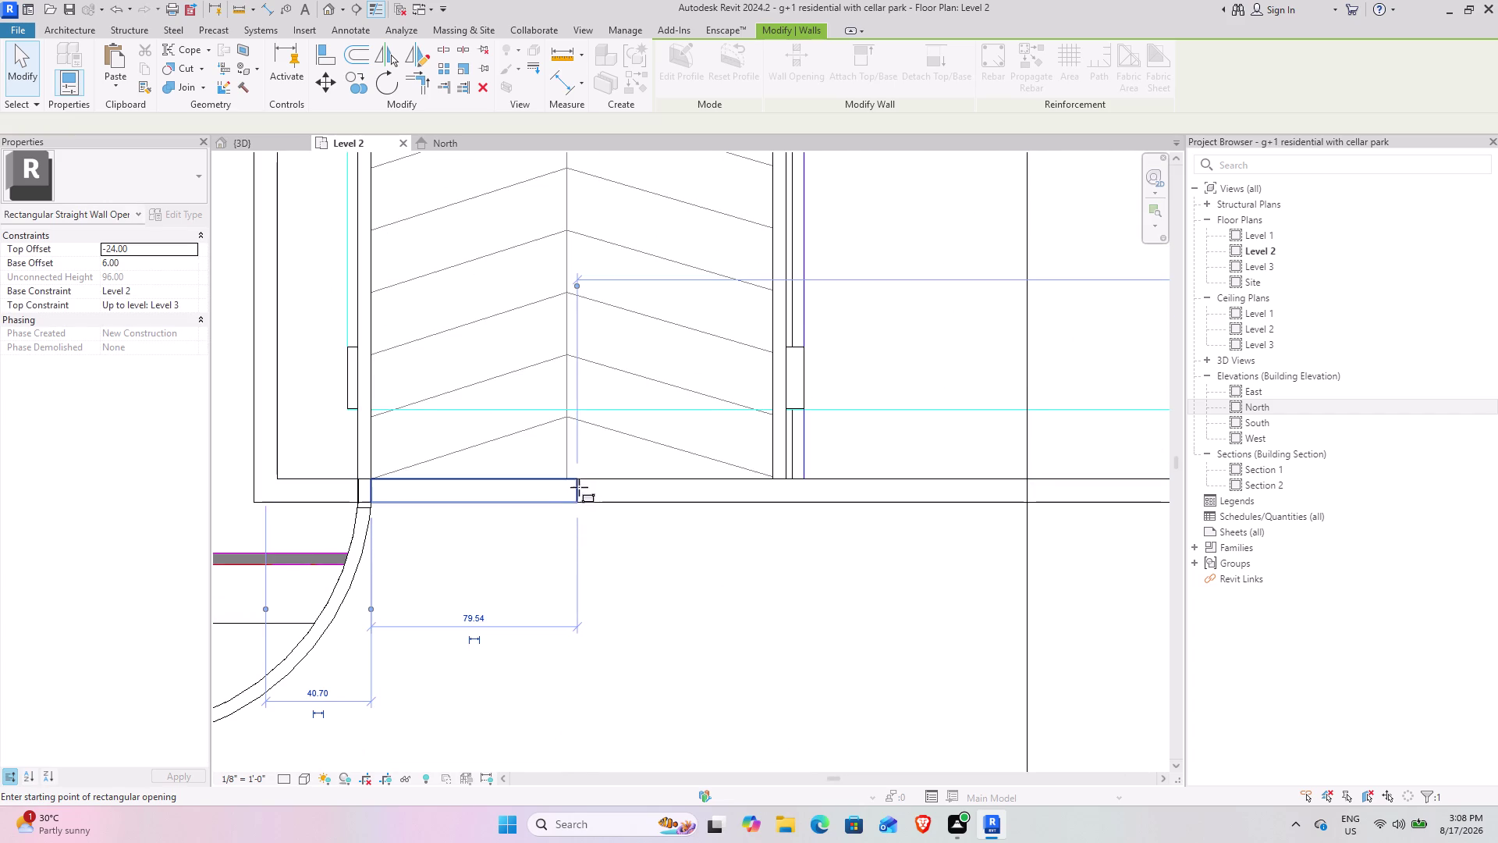
key(Escape)
key(Escape)
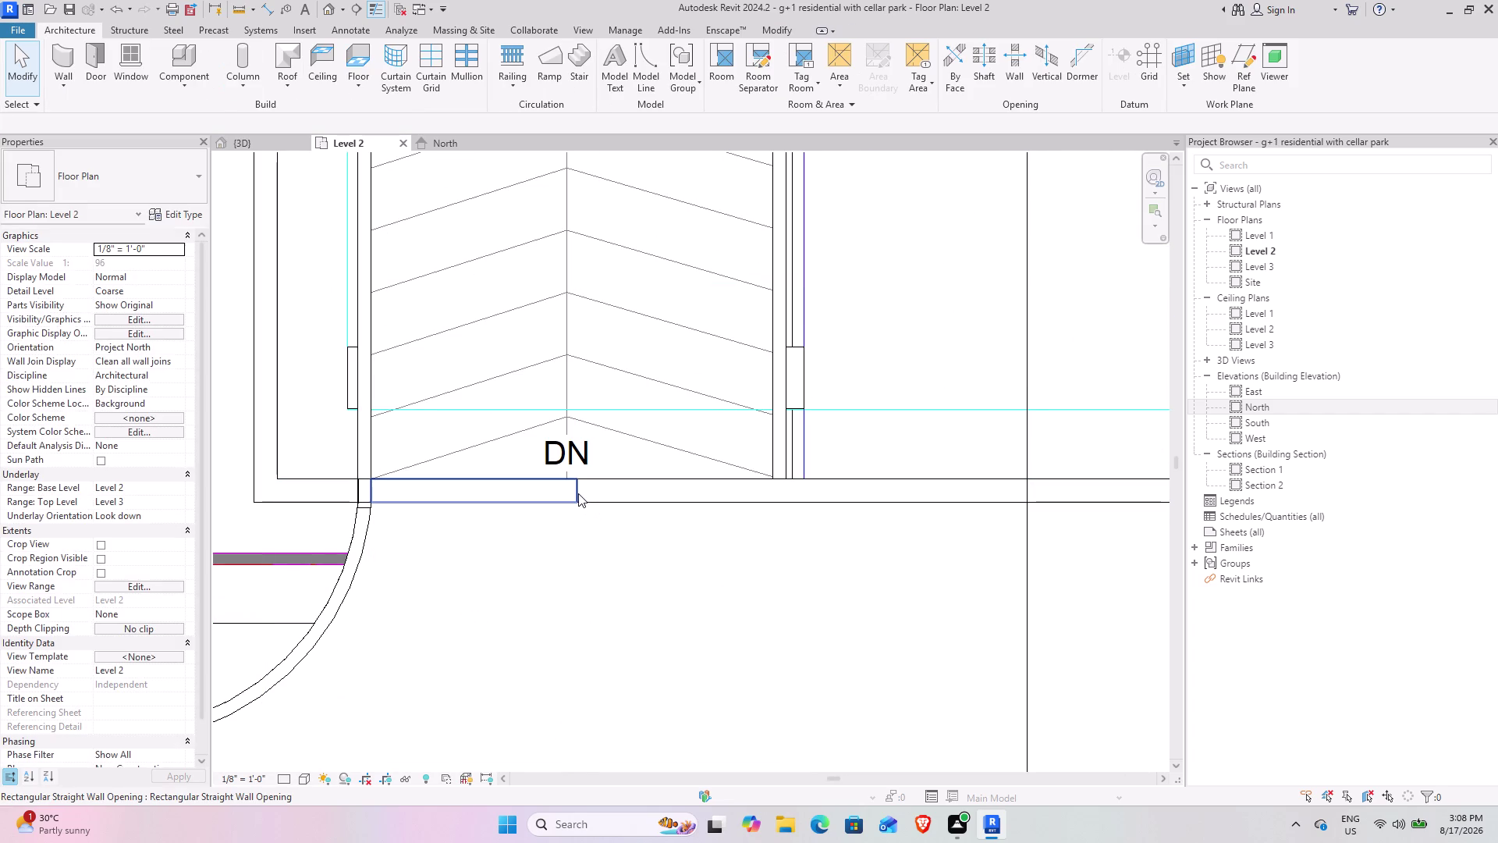
Stretch the rectangular opening to about 156 wide and view it in 3D.
click(596, 499)
middle_drag(639, 499, 557, 519)
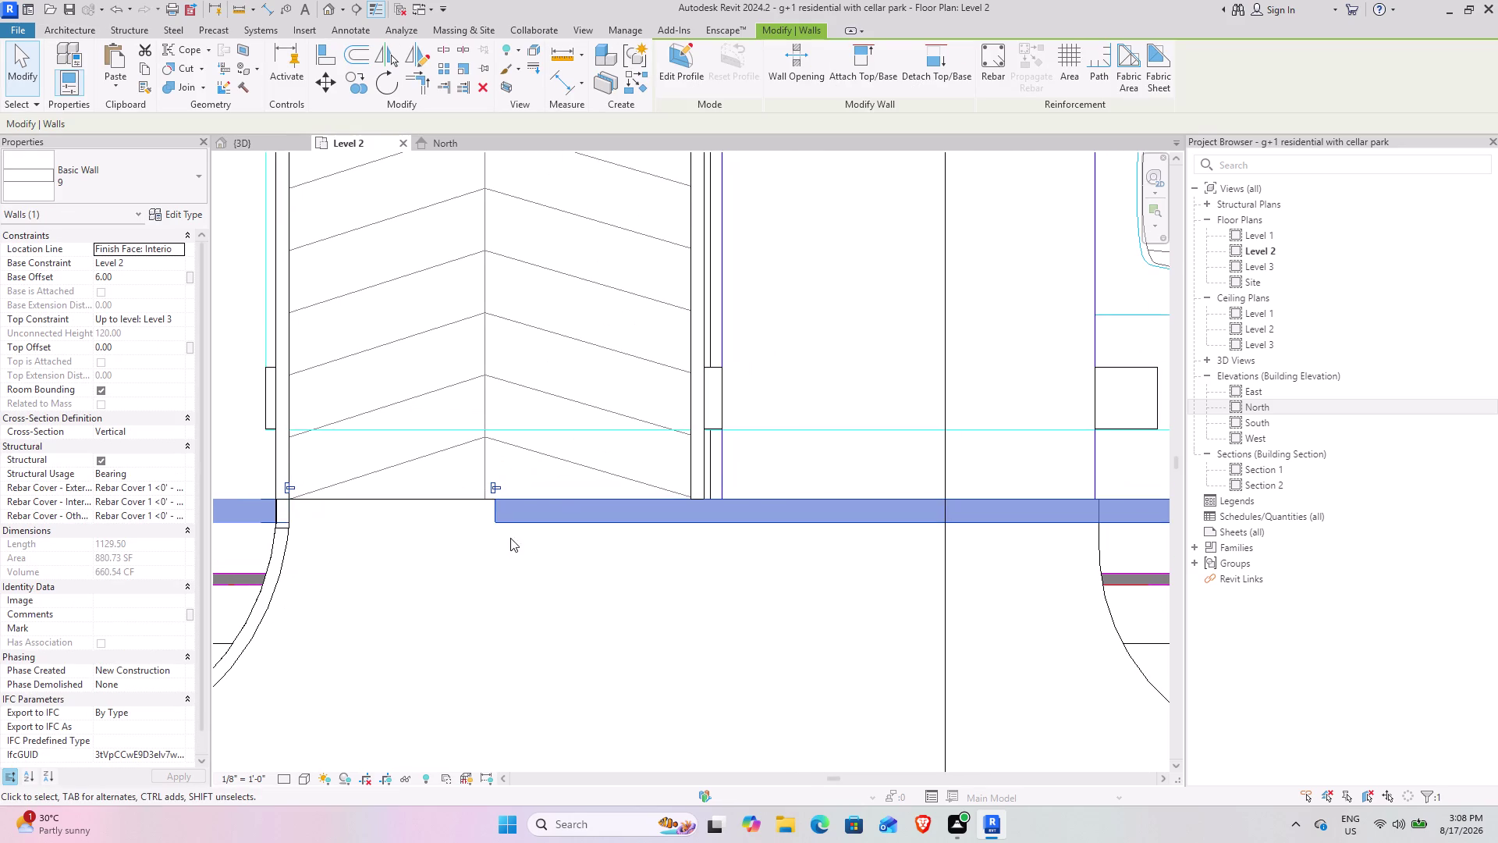
scroll(down, 3)
middle_drag(484, 573, 438, 602)
scroll(up, 3)
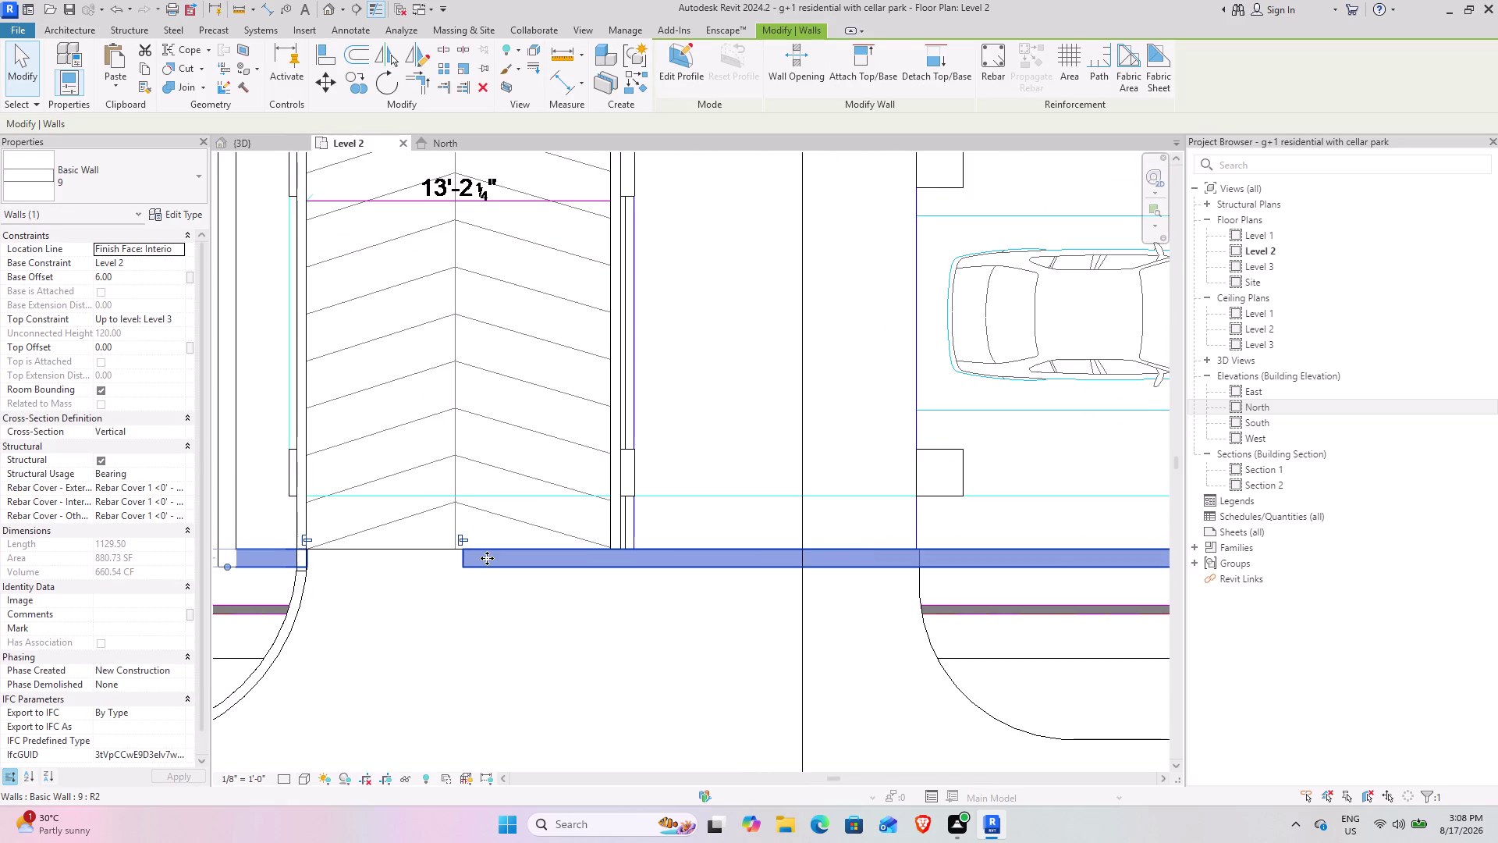
scroll(down, 3)
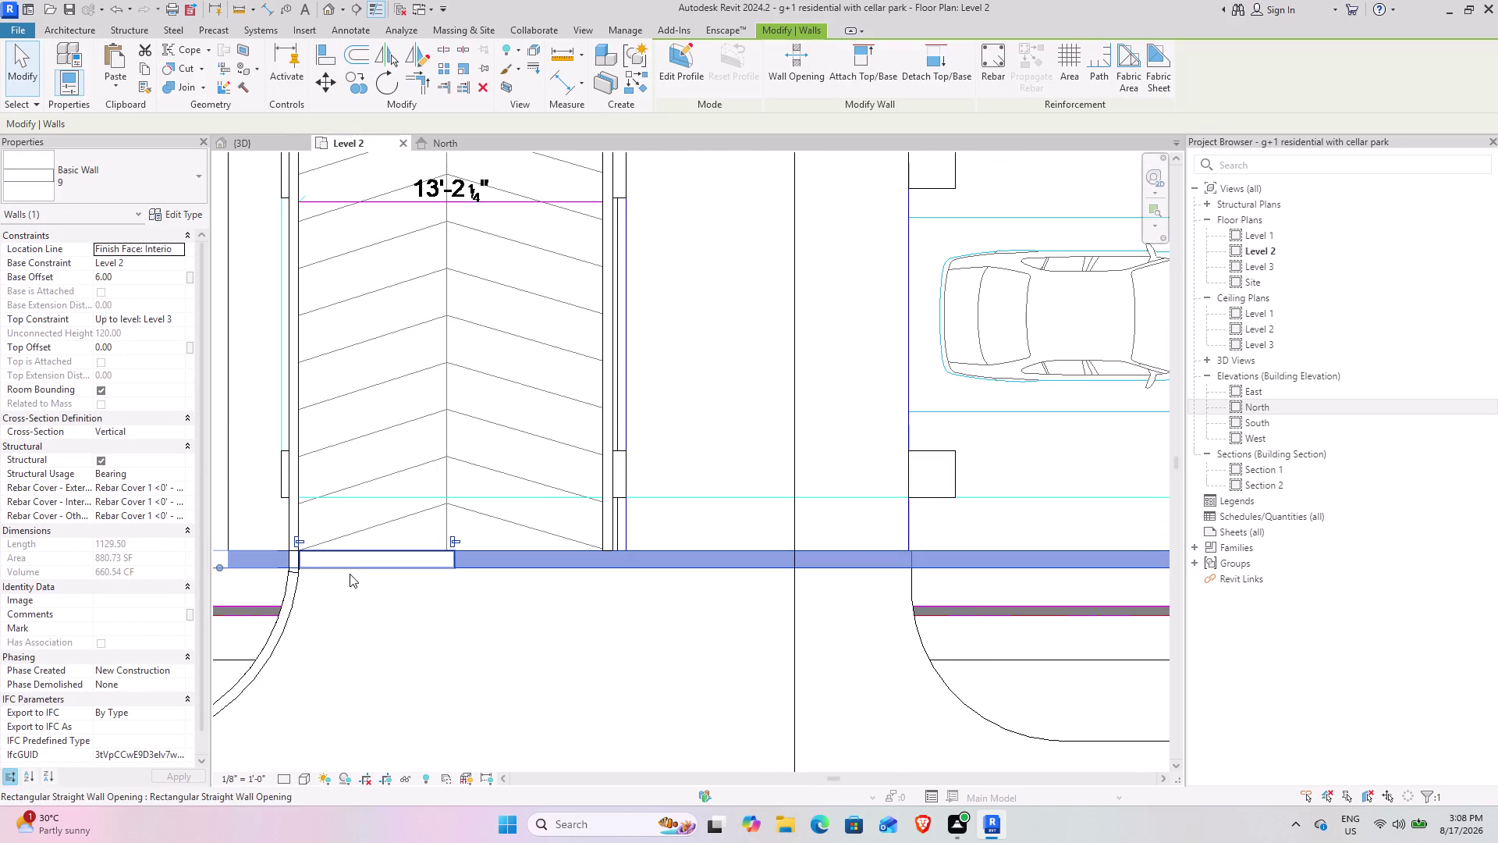
click(361, 570)
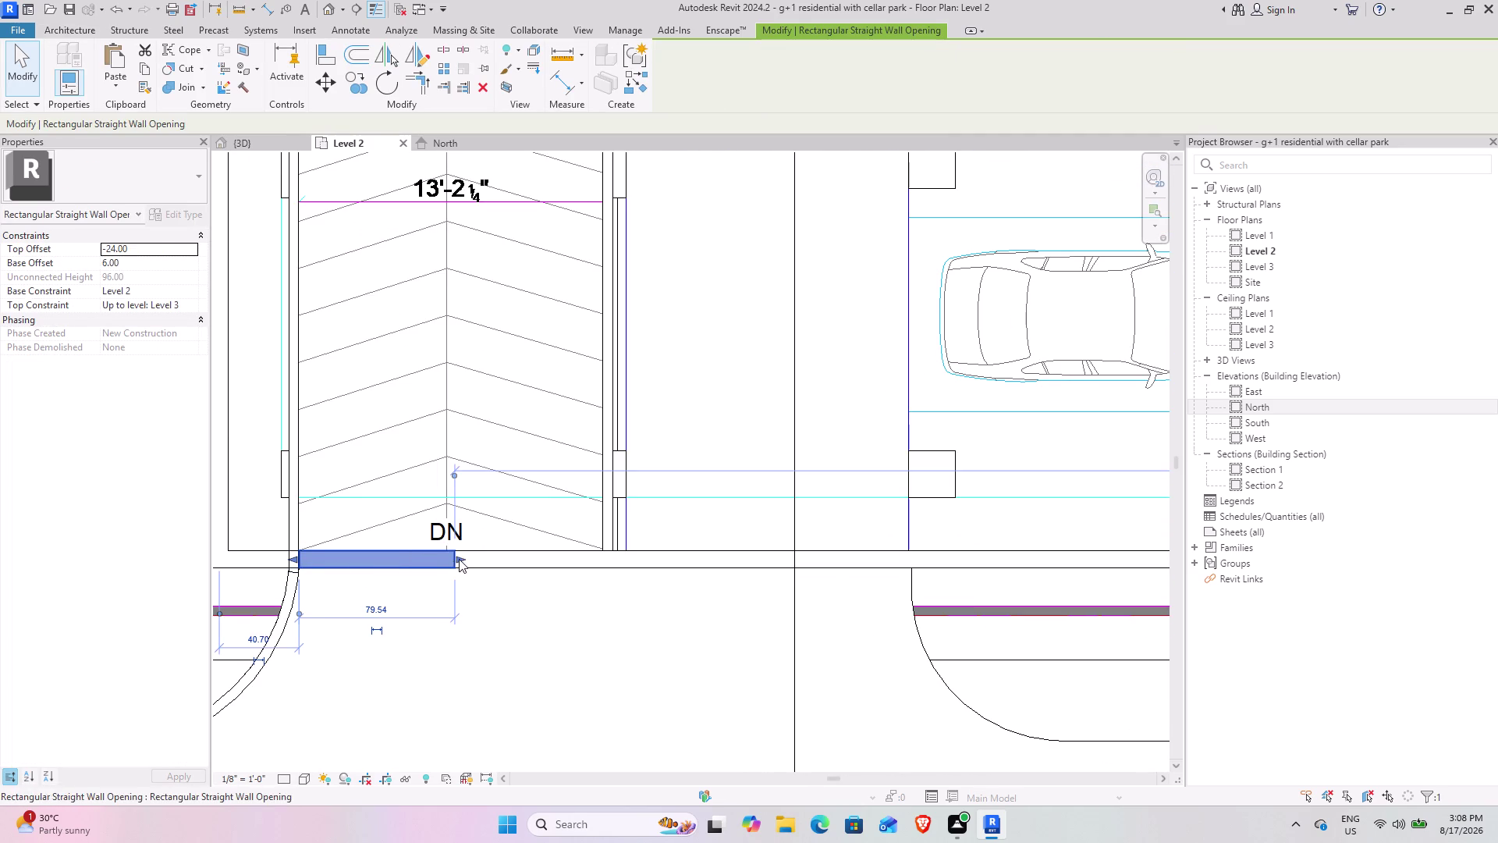
drag(459, 559, 608, 562)
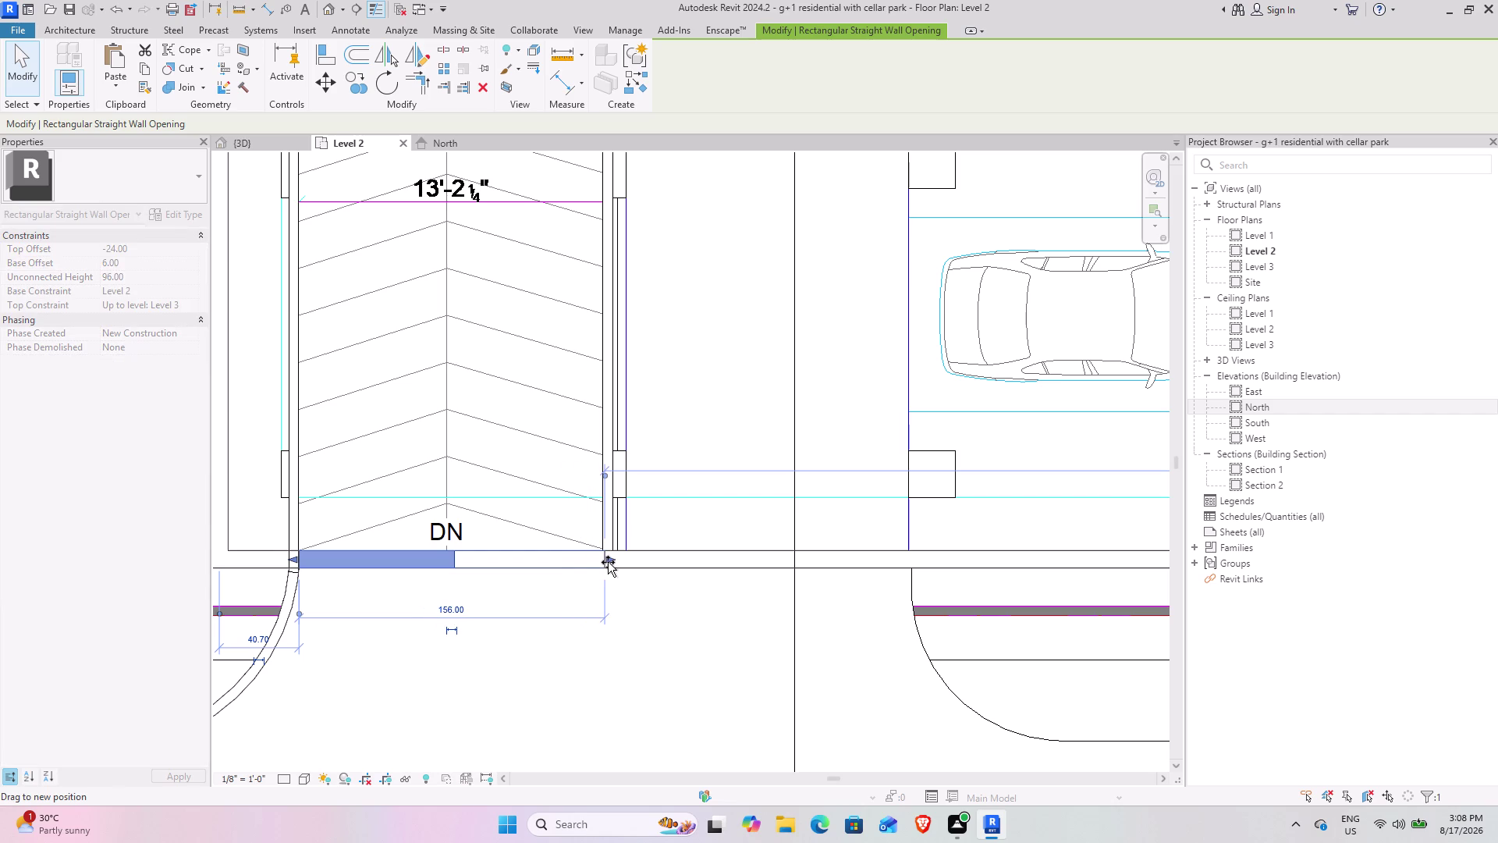
drag(608, 562, 611, 562)
click(695, 627)
click(253, 142)
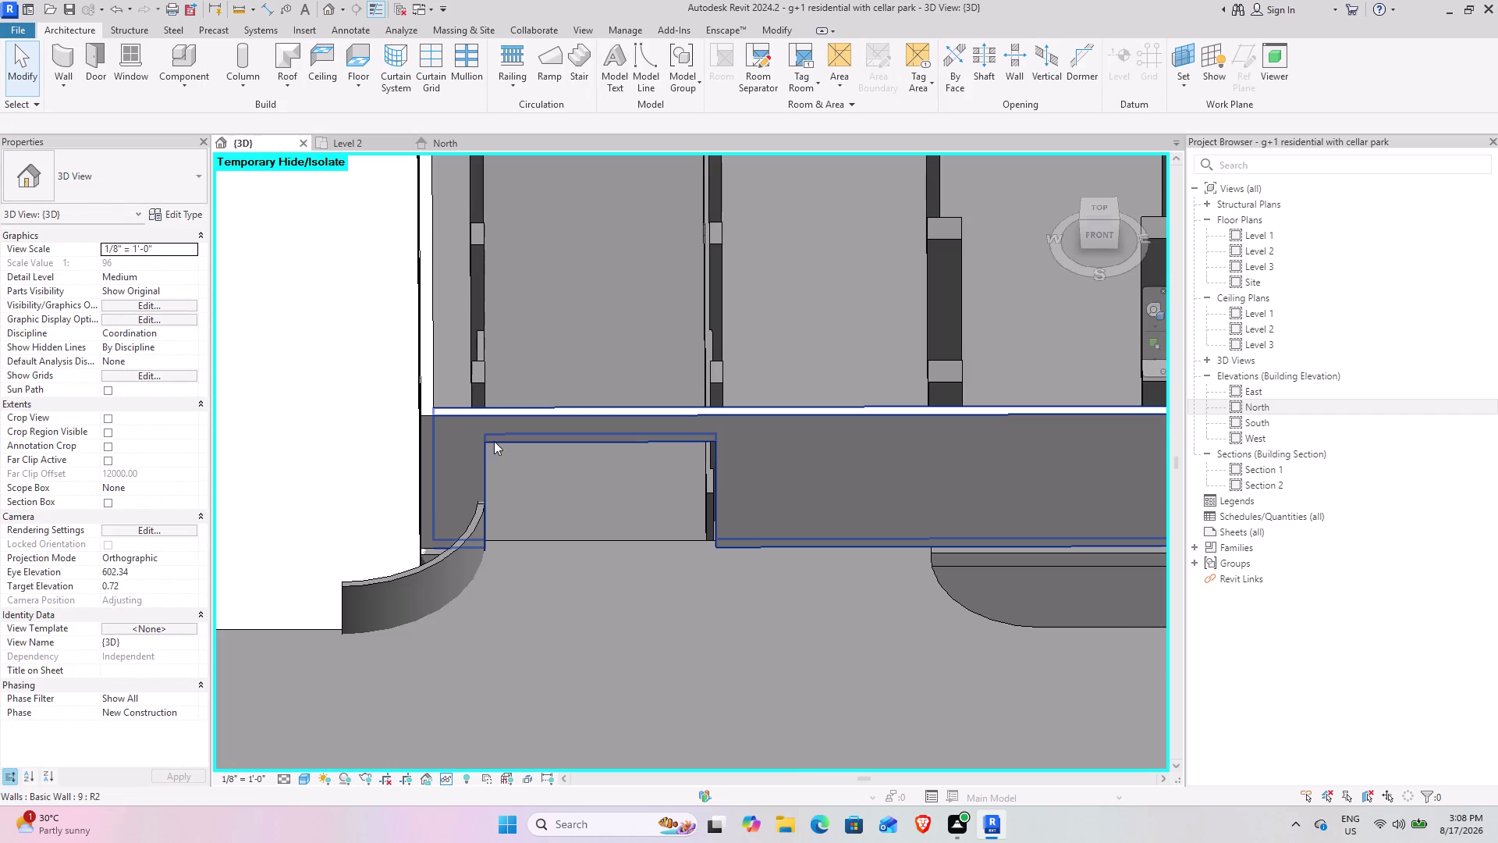
middle_drag(586, 627, 662, 571)
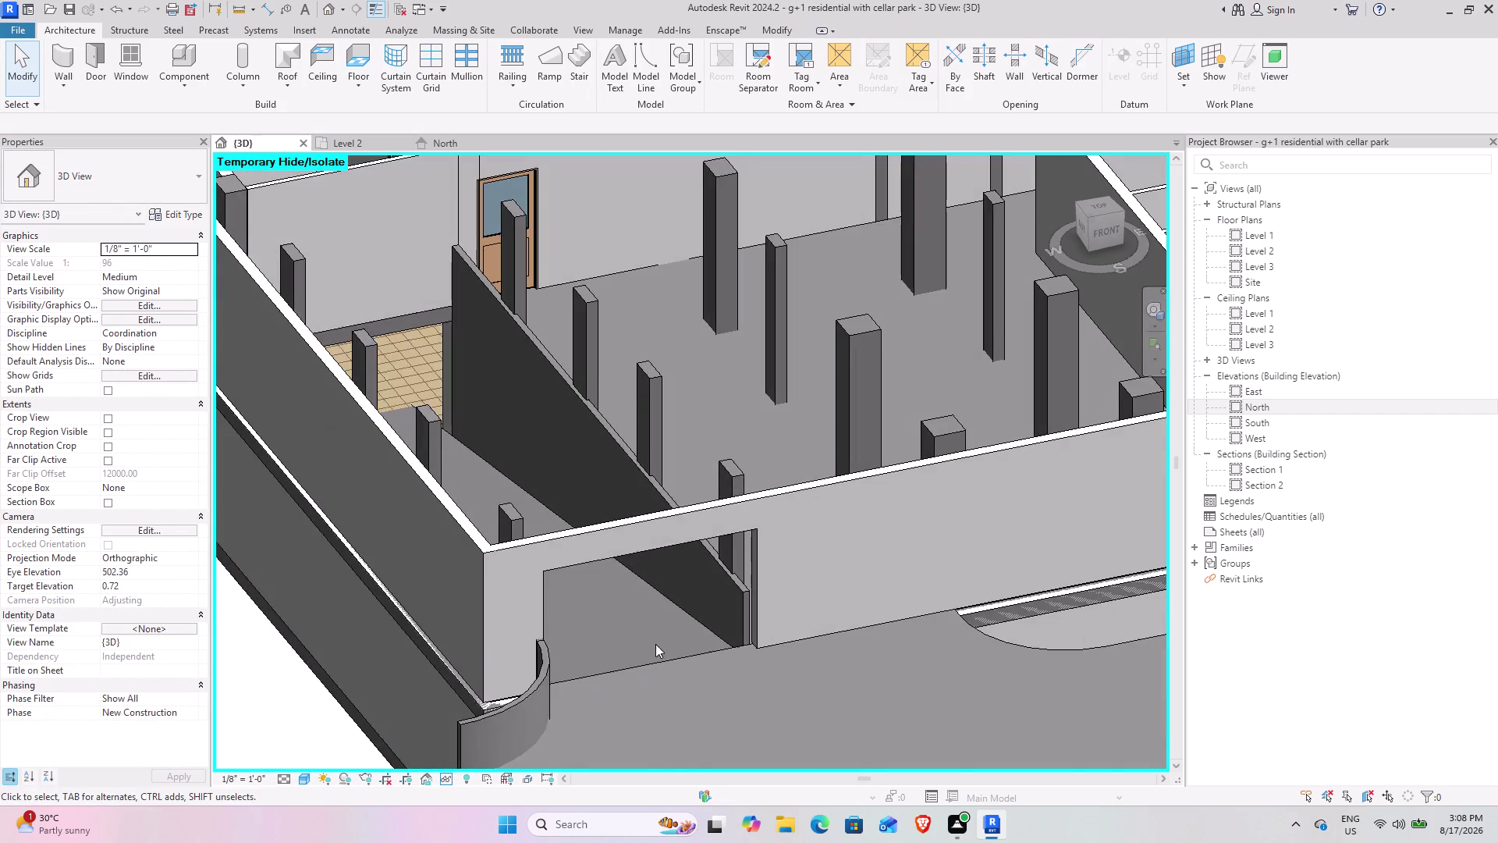
middle_drag(649, 673, 581, 462)
middle_drag(492, 522, 446, 475)
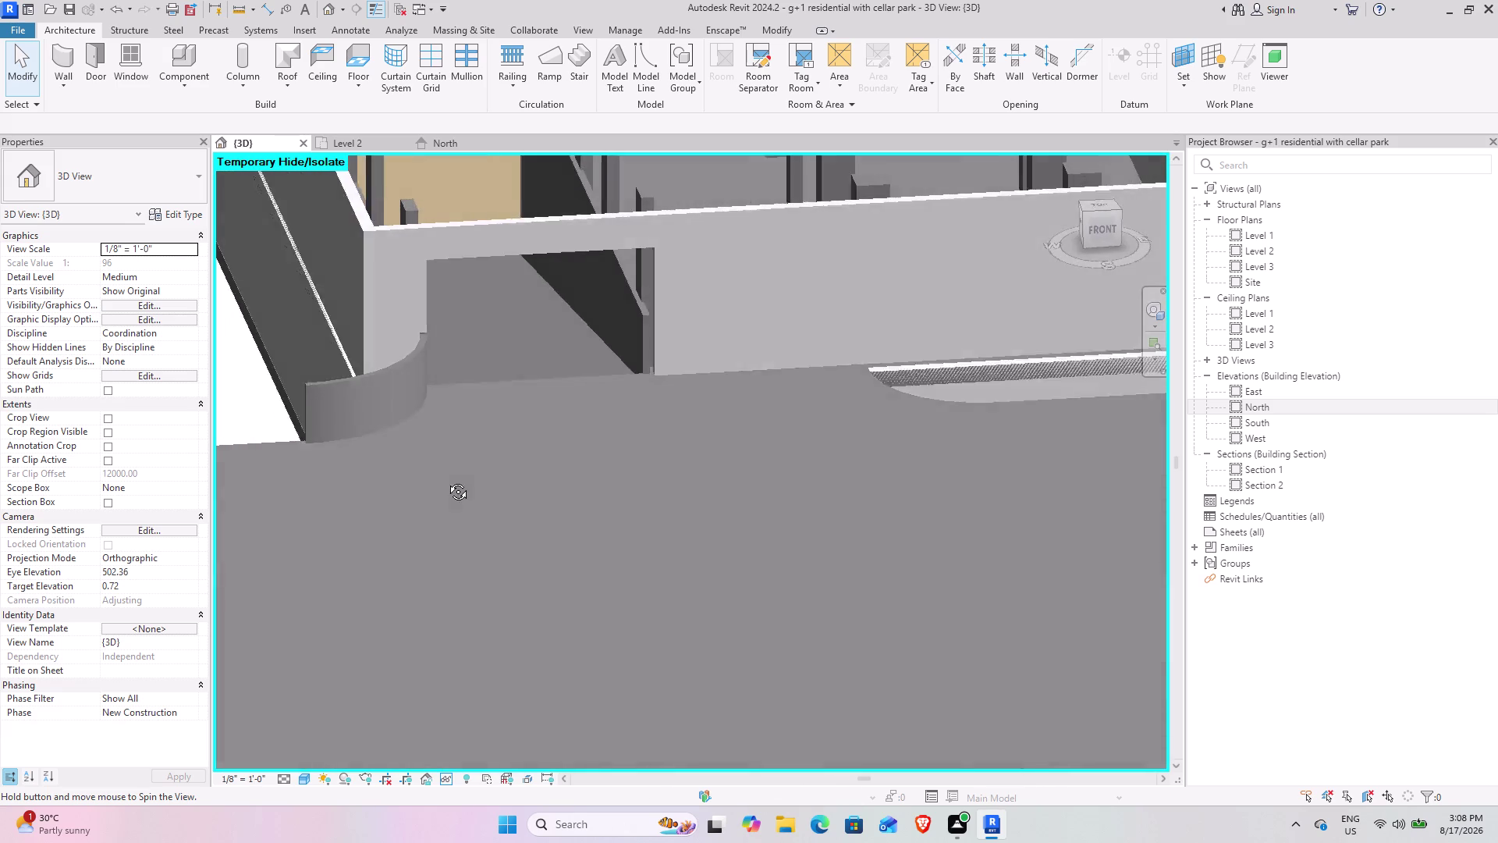
middle_drag(447, 475, 447, 487)
middle_drag(411, 552, 374, 602)
middle_drag(541, 510, 415, 629)
middle_drag(395, 619, 399, 619)
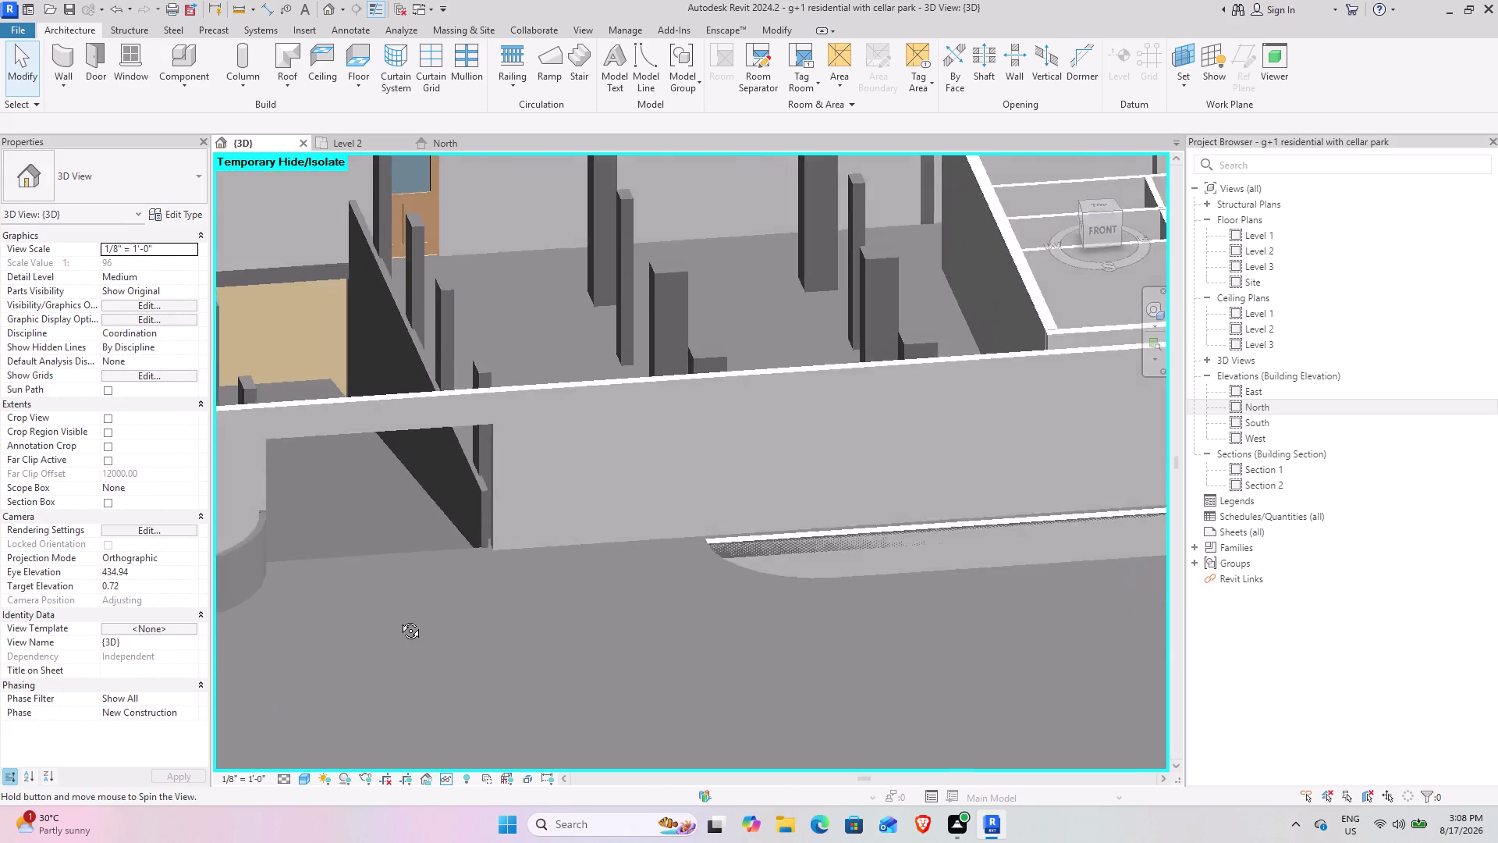
middle_drag(399, 619, 427, 625)
middle_drag(422, 626, 624, 573)
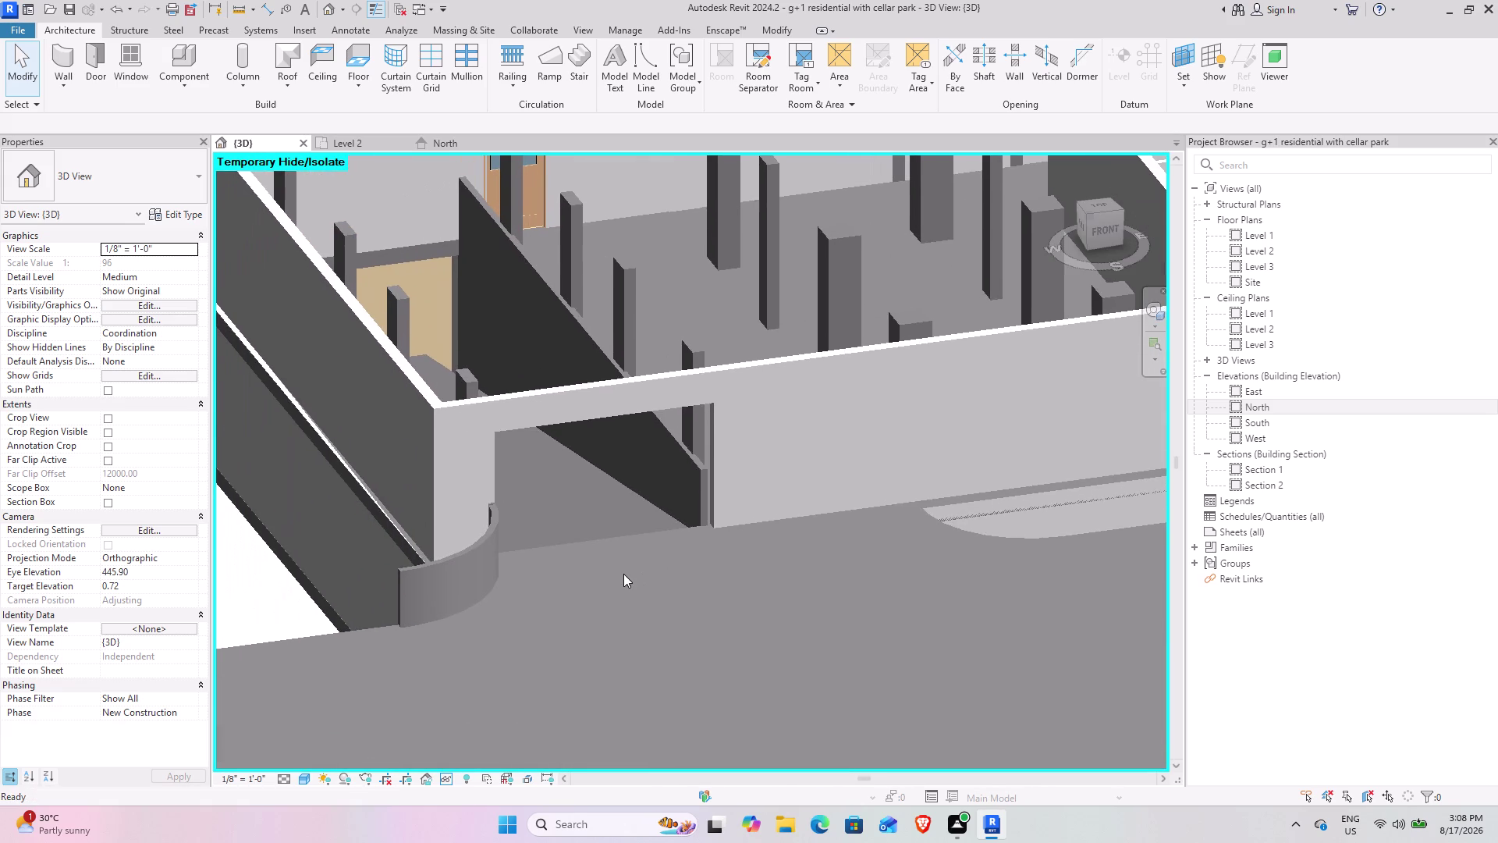
scroll(down, 3)
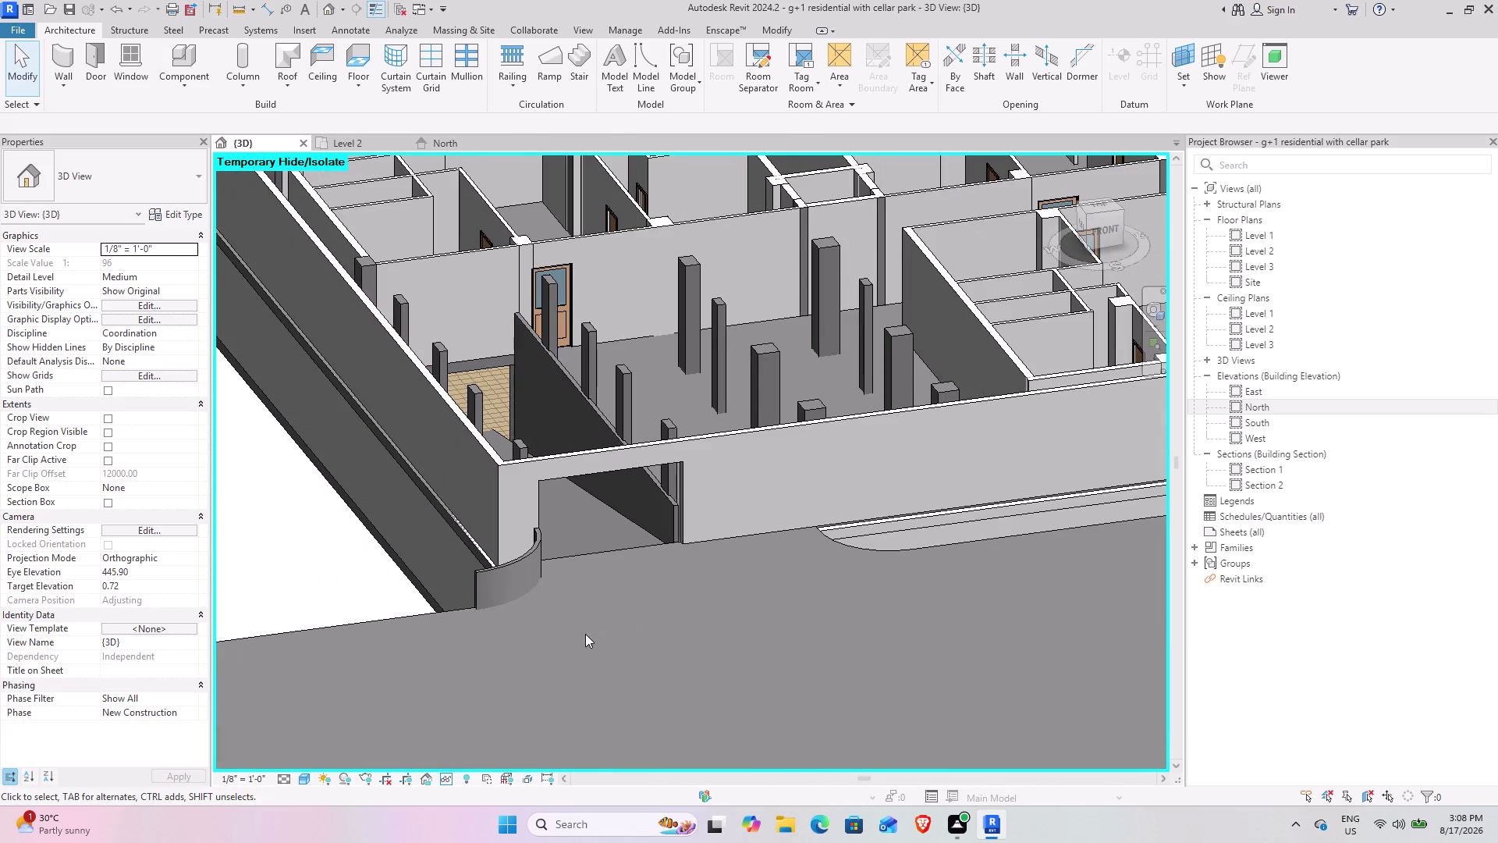
middle_drag(566, 642, 504, 624)
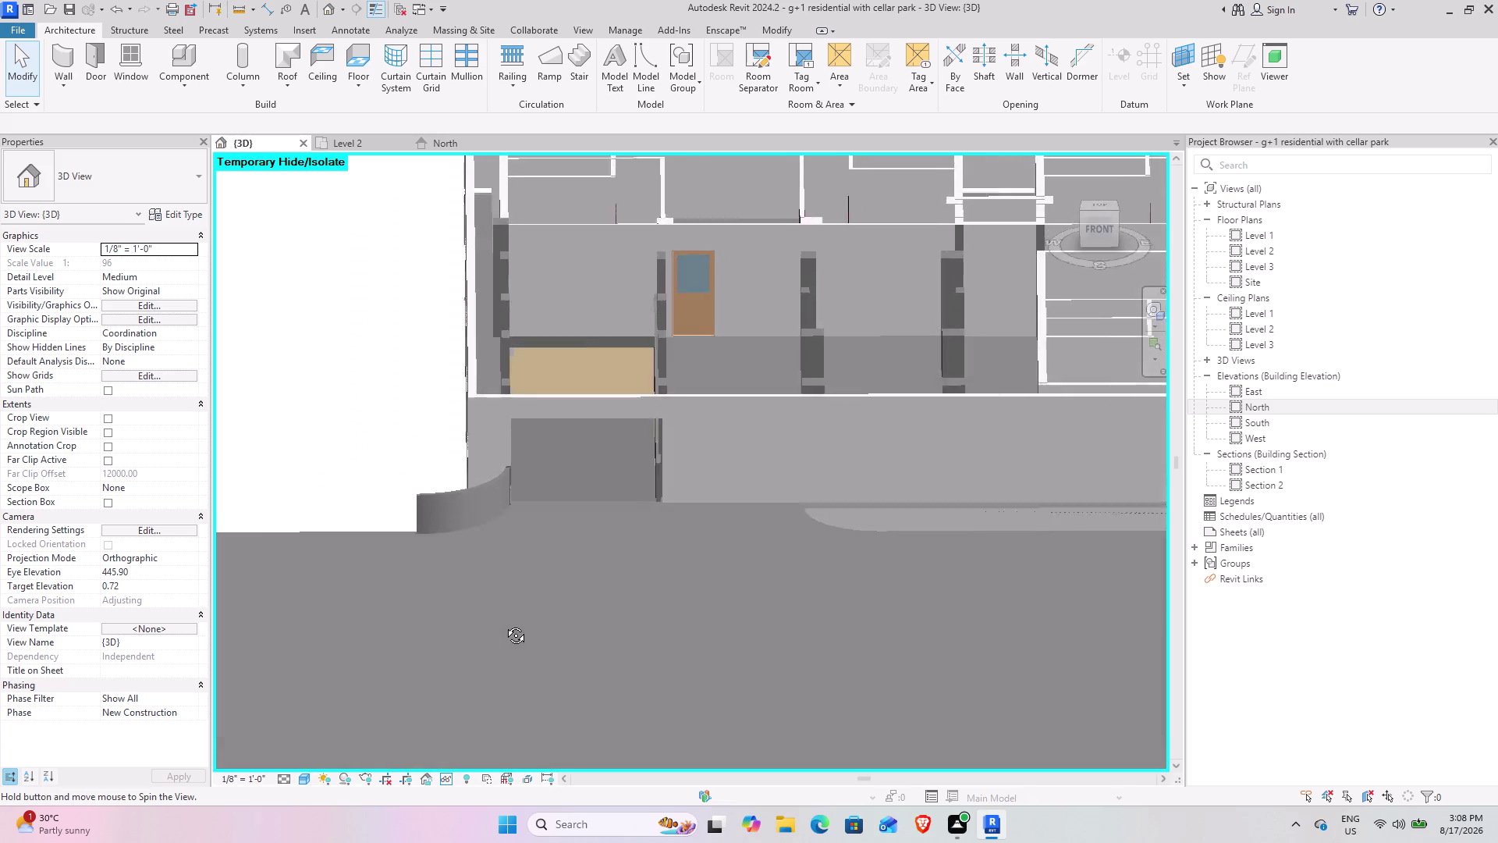
middle_drag(504, 624, 508, 632)
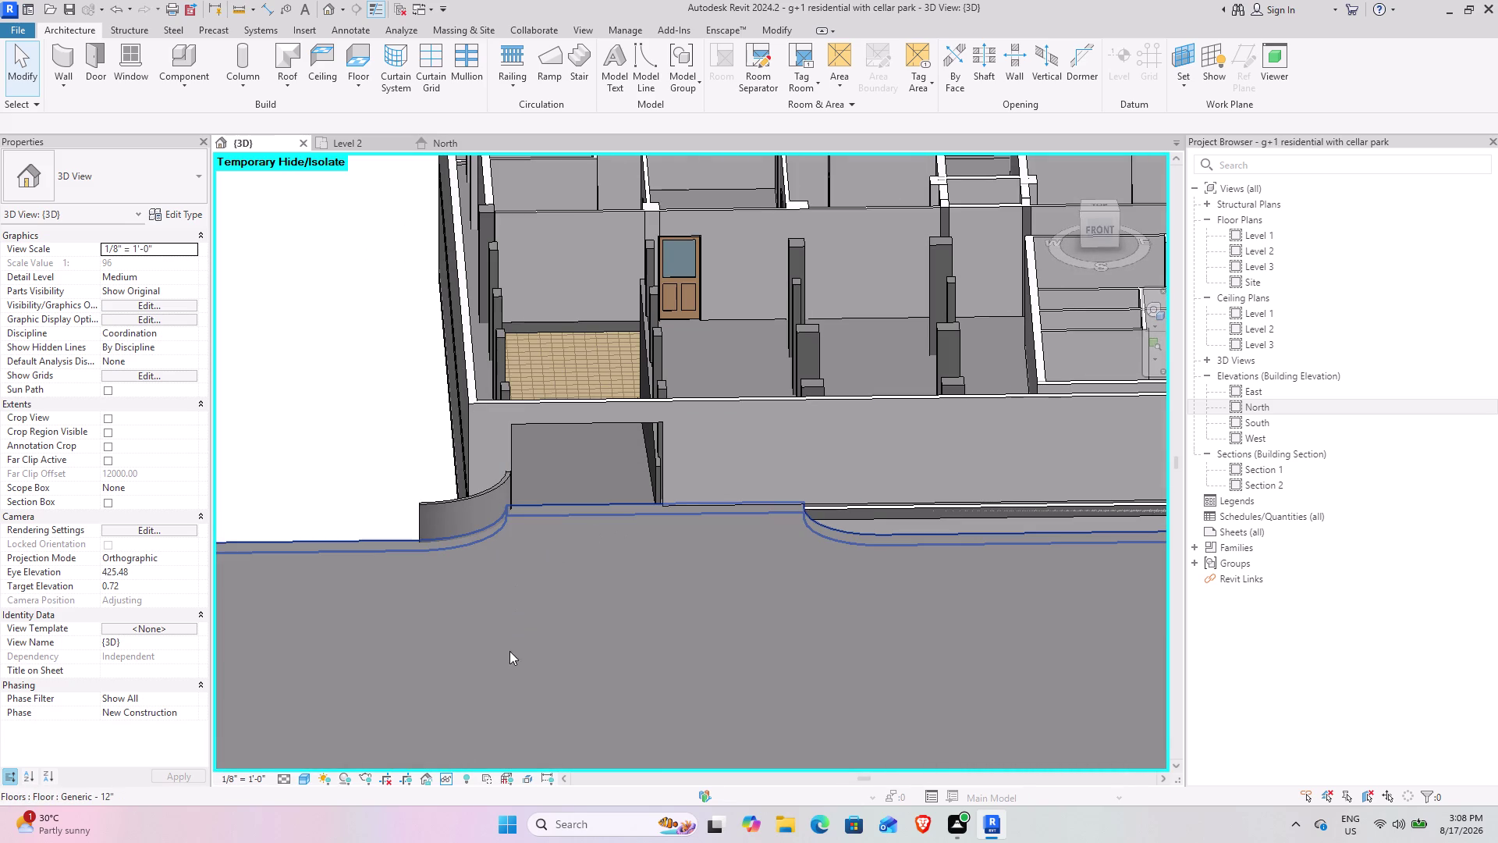
middle_drag(491, 632, 502, 582)
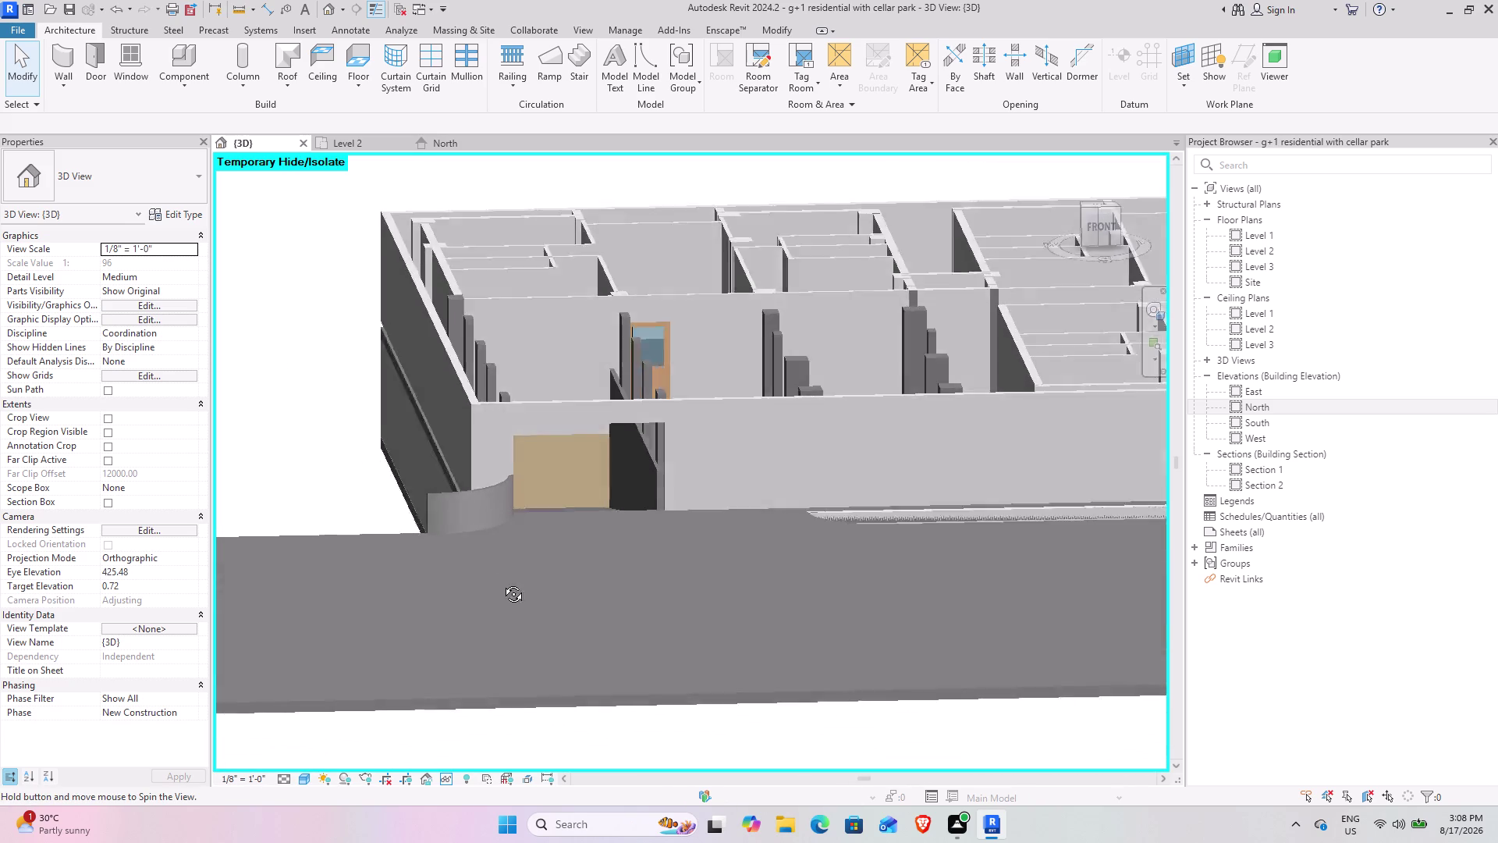
middle_drag(502, 582, 498, 588)
middle_drag(567, 589, 572, 630)
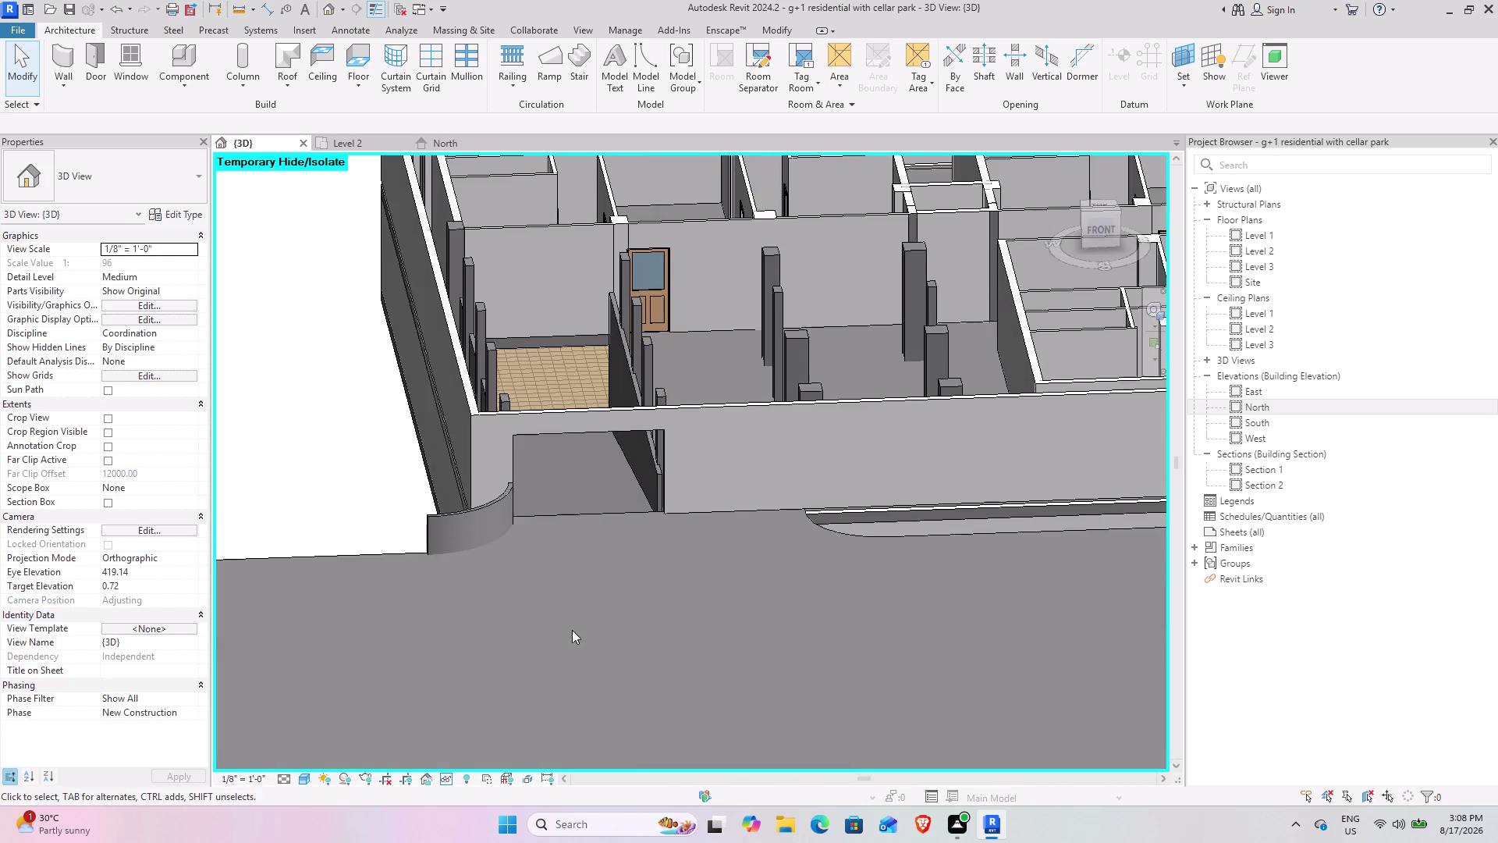
scroll(down, 3)
middle_drag(556, 615, 577, 635)
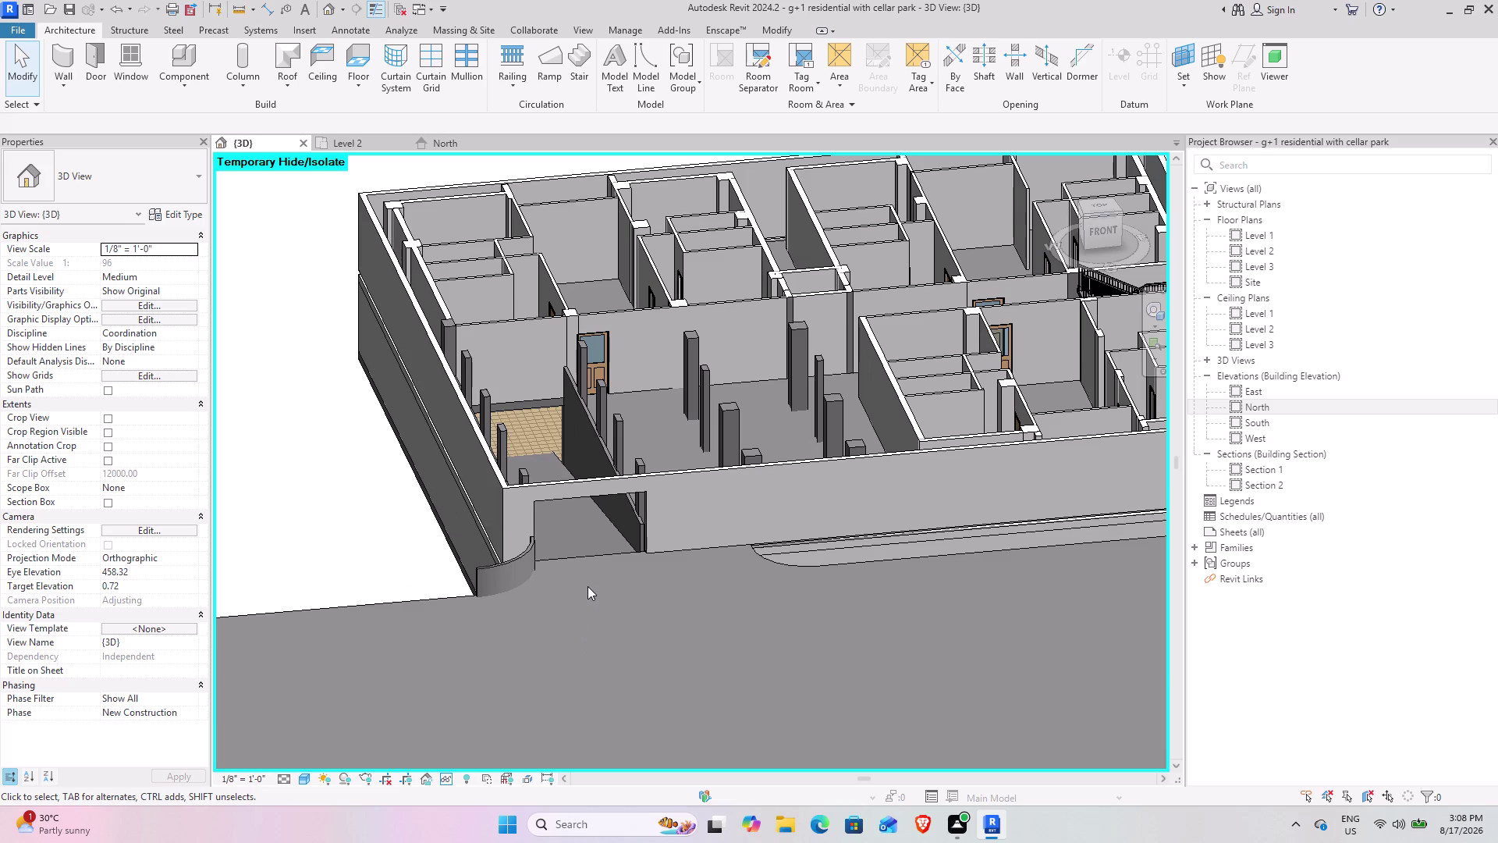
scroll(up, 3)
scroll(down, 3)
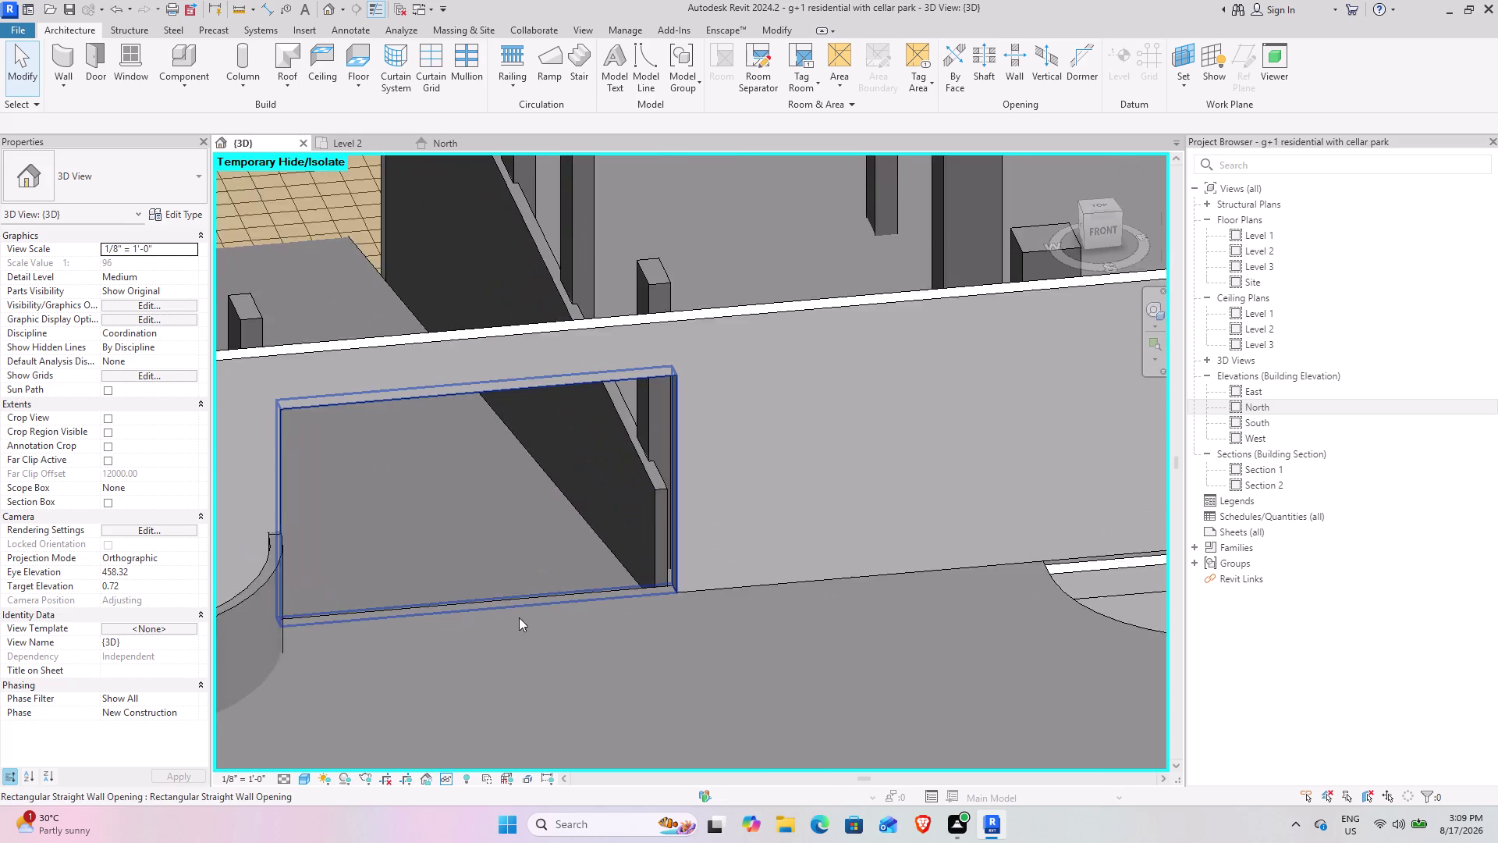
scroll(down, 3)
middle_drag(510, 670, 415, 660)
middle_drag(481, 618, 533, 696)
middle_drag(526, 683, 606, 670)
middle_drag(643, 672, 586, 626)
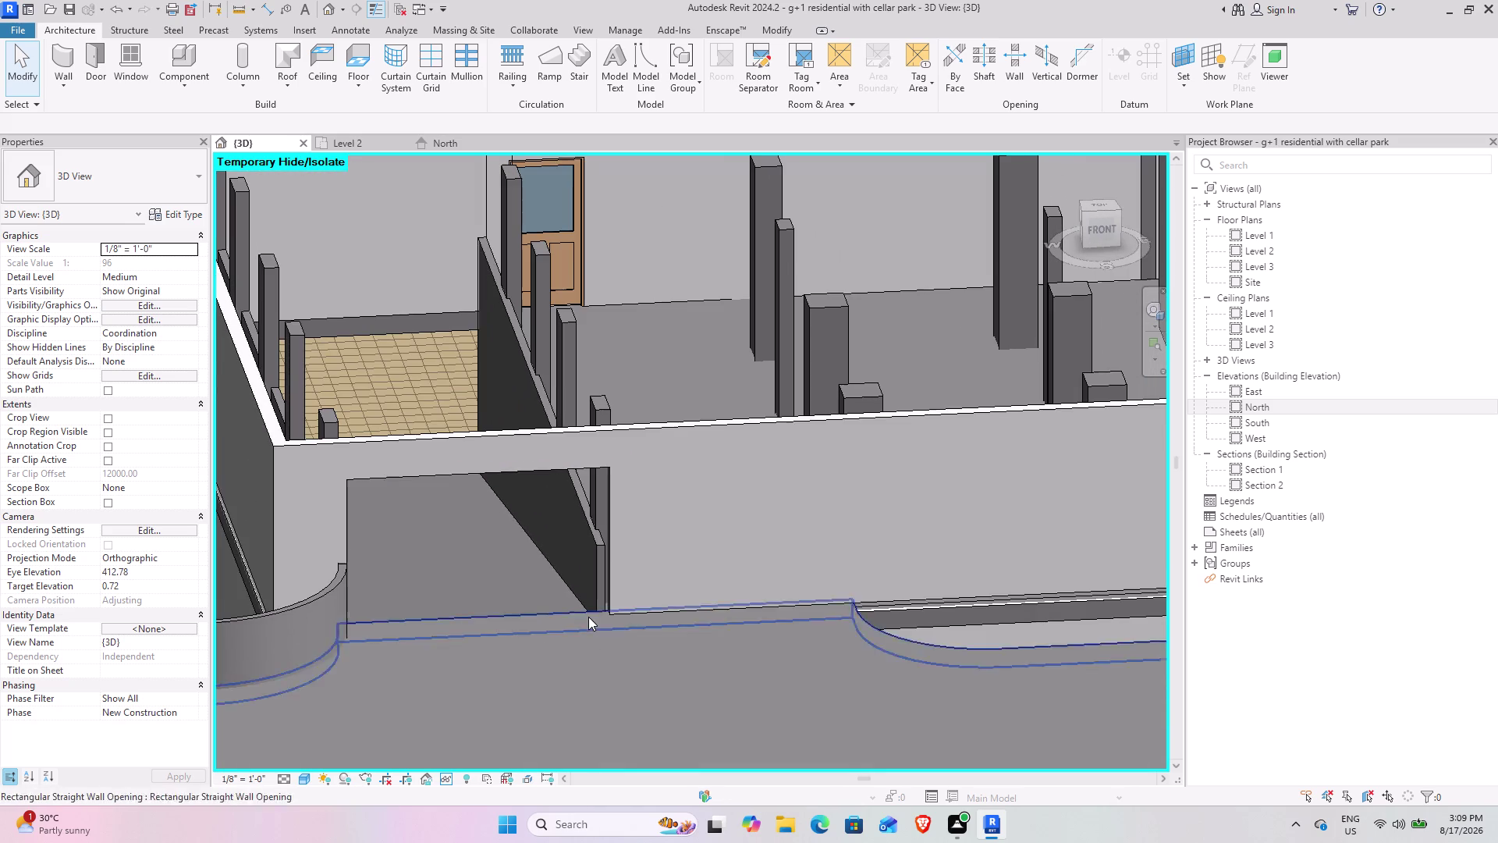
click(591, 563)
Enter Edit Profile on the sloped Generic - 5" wall and pick its top sketch line.
middle_drag(418, 665, 500, 665)
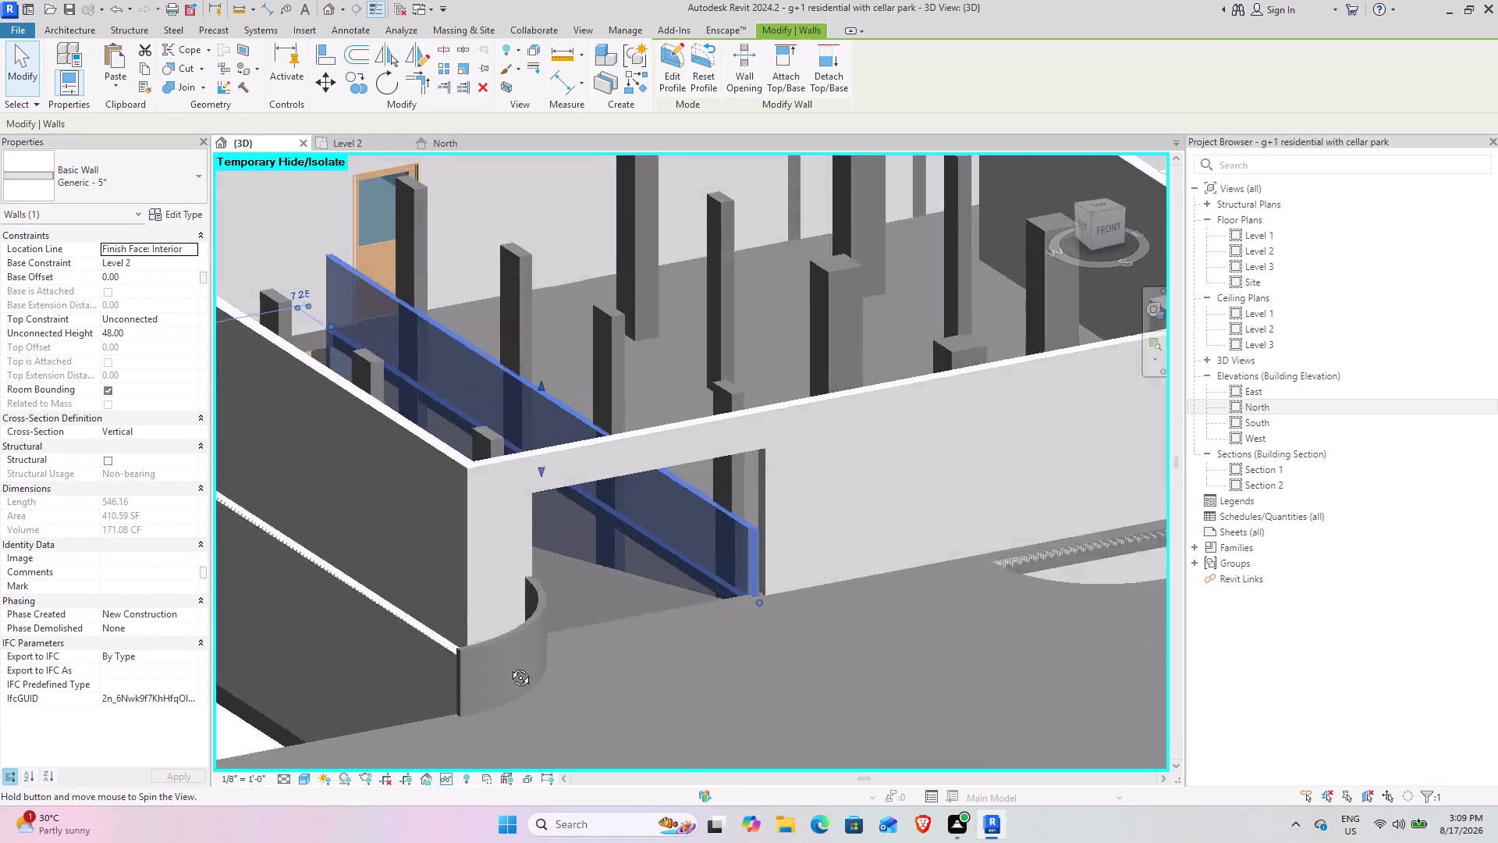
middle_drag(500, 666, 464, 750)
middle_drag(446, 746, 381, 723)
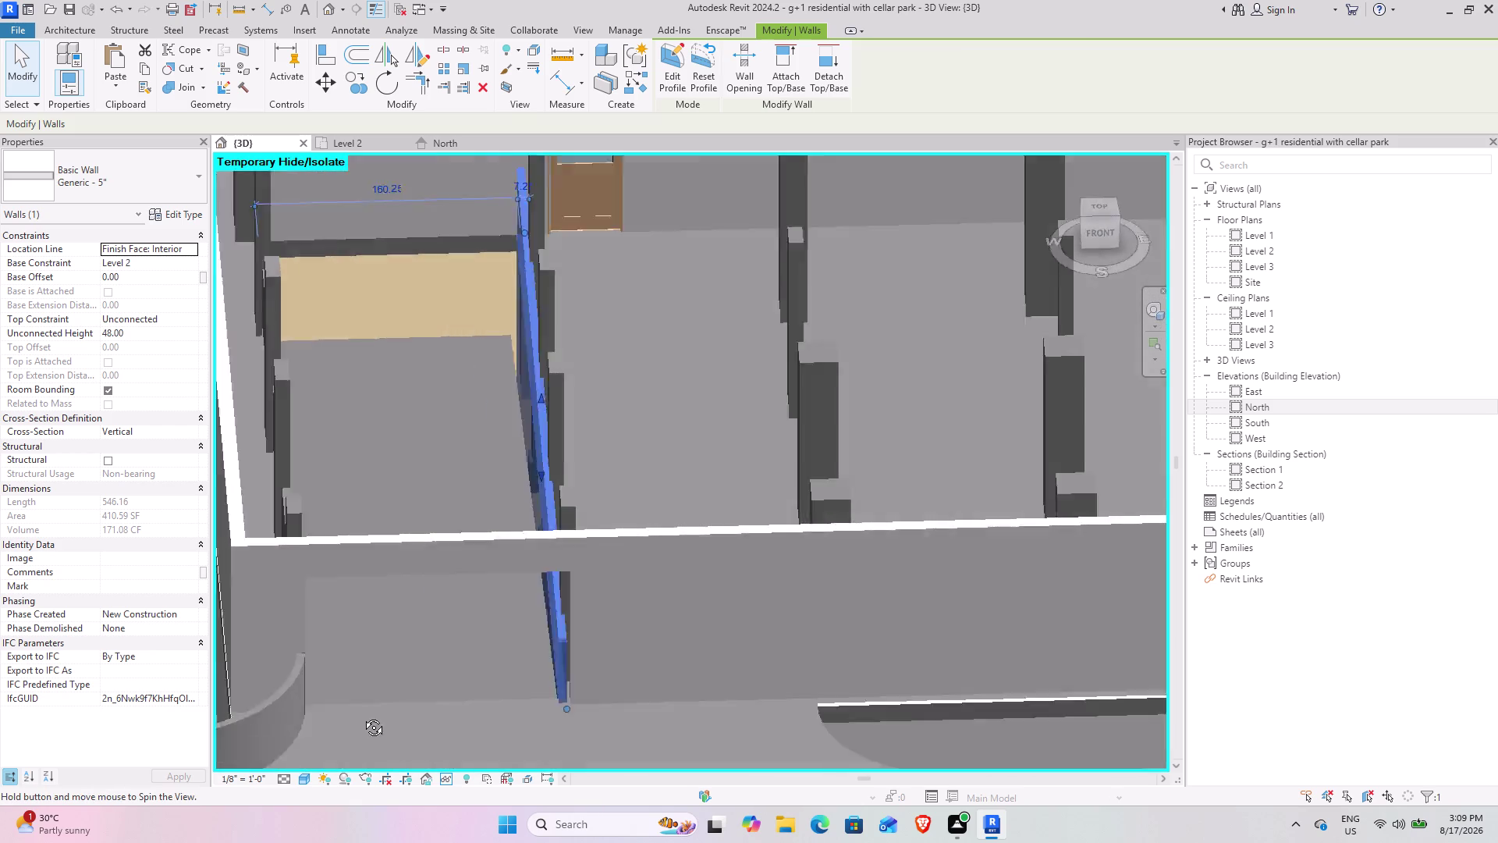
middle_drag(382, 723, 602, 761)
middle_click(573, 754)
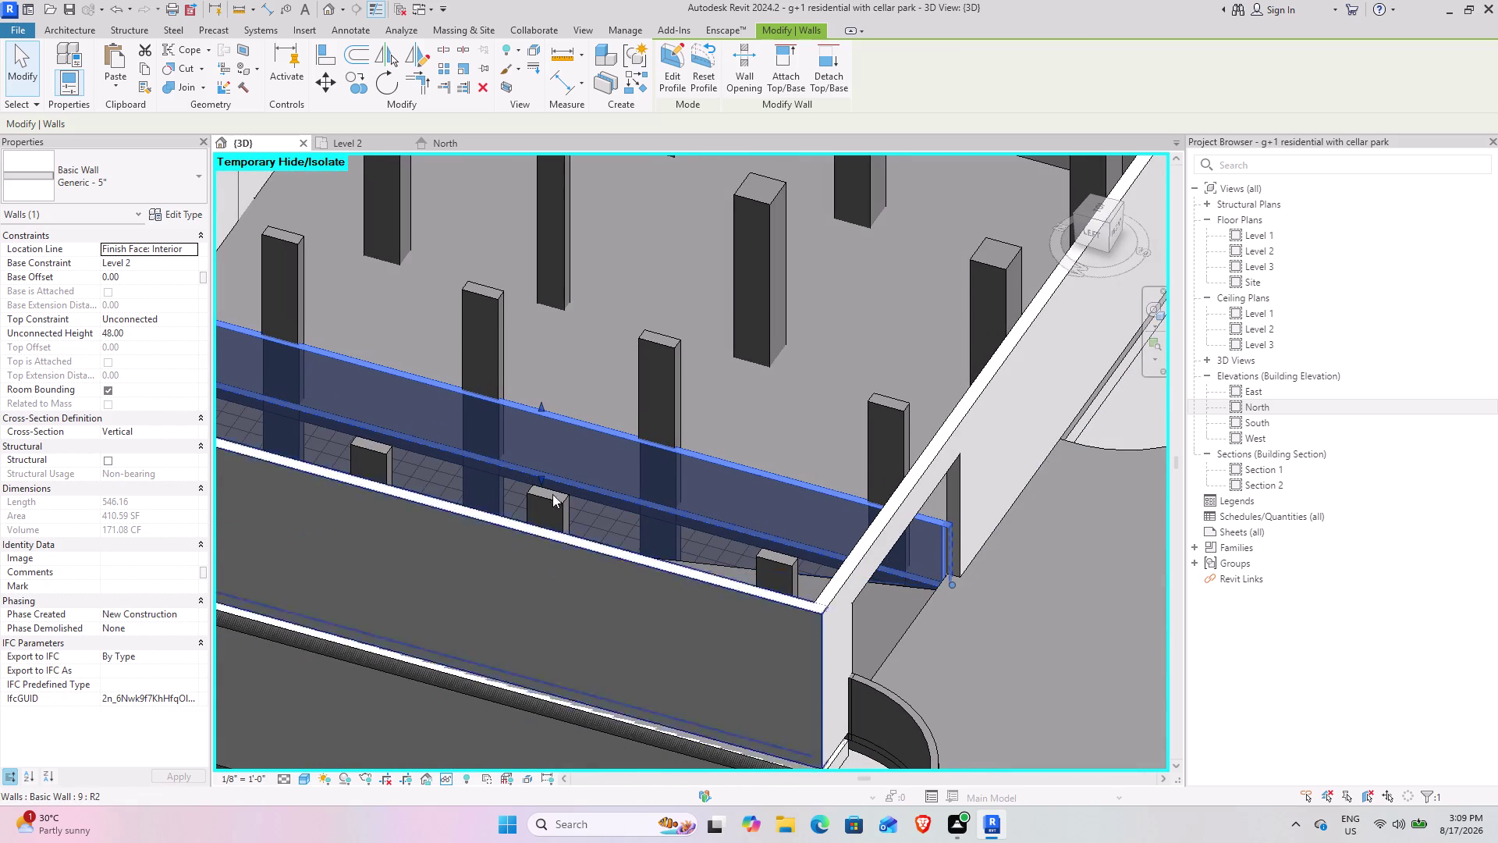
click(680, 59)
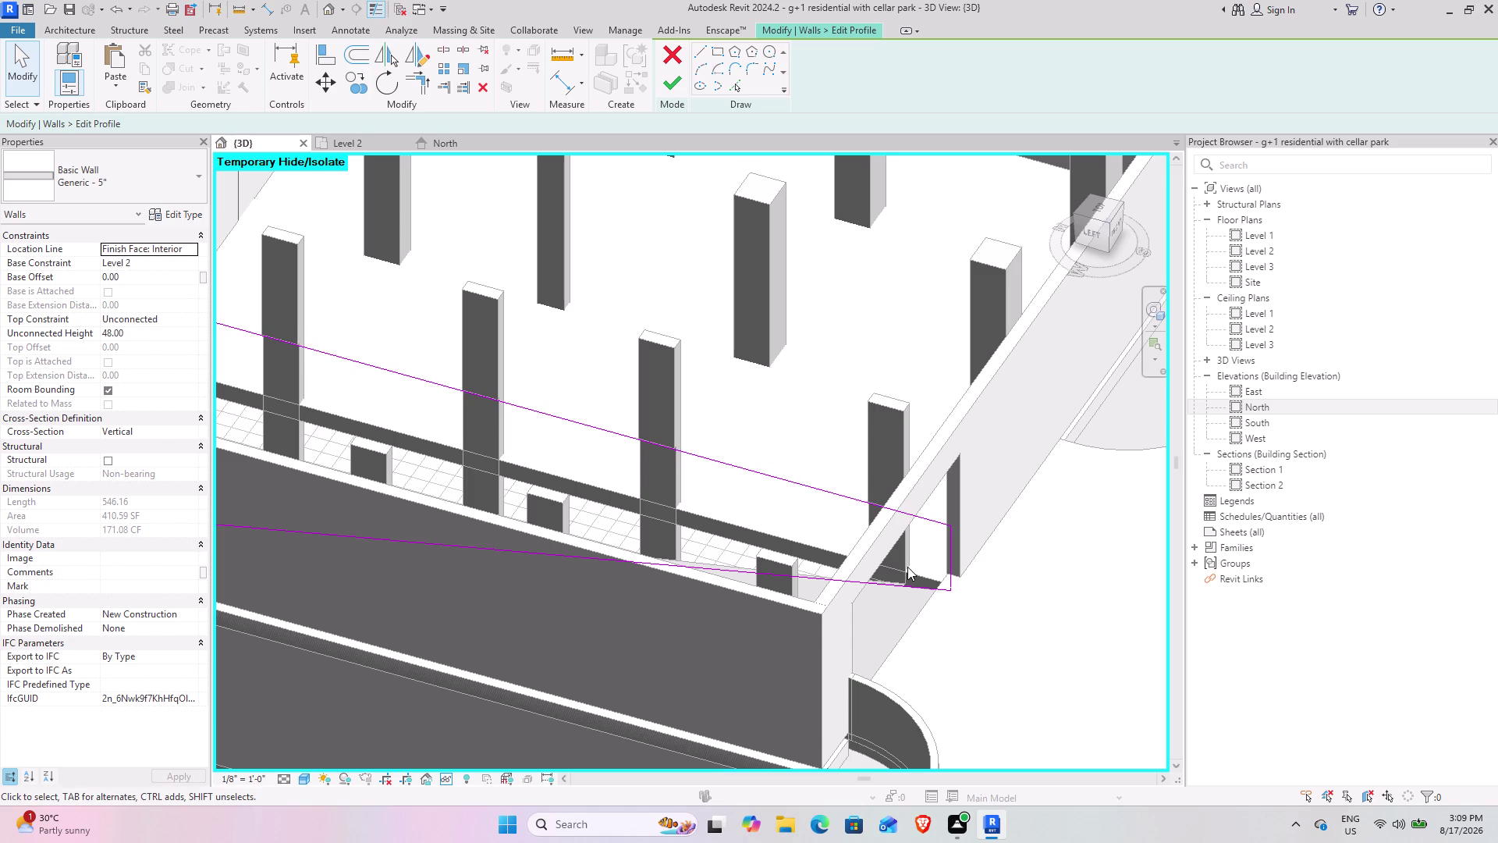
click(755, 473)
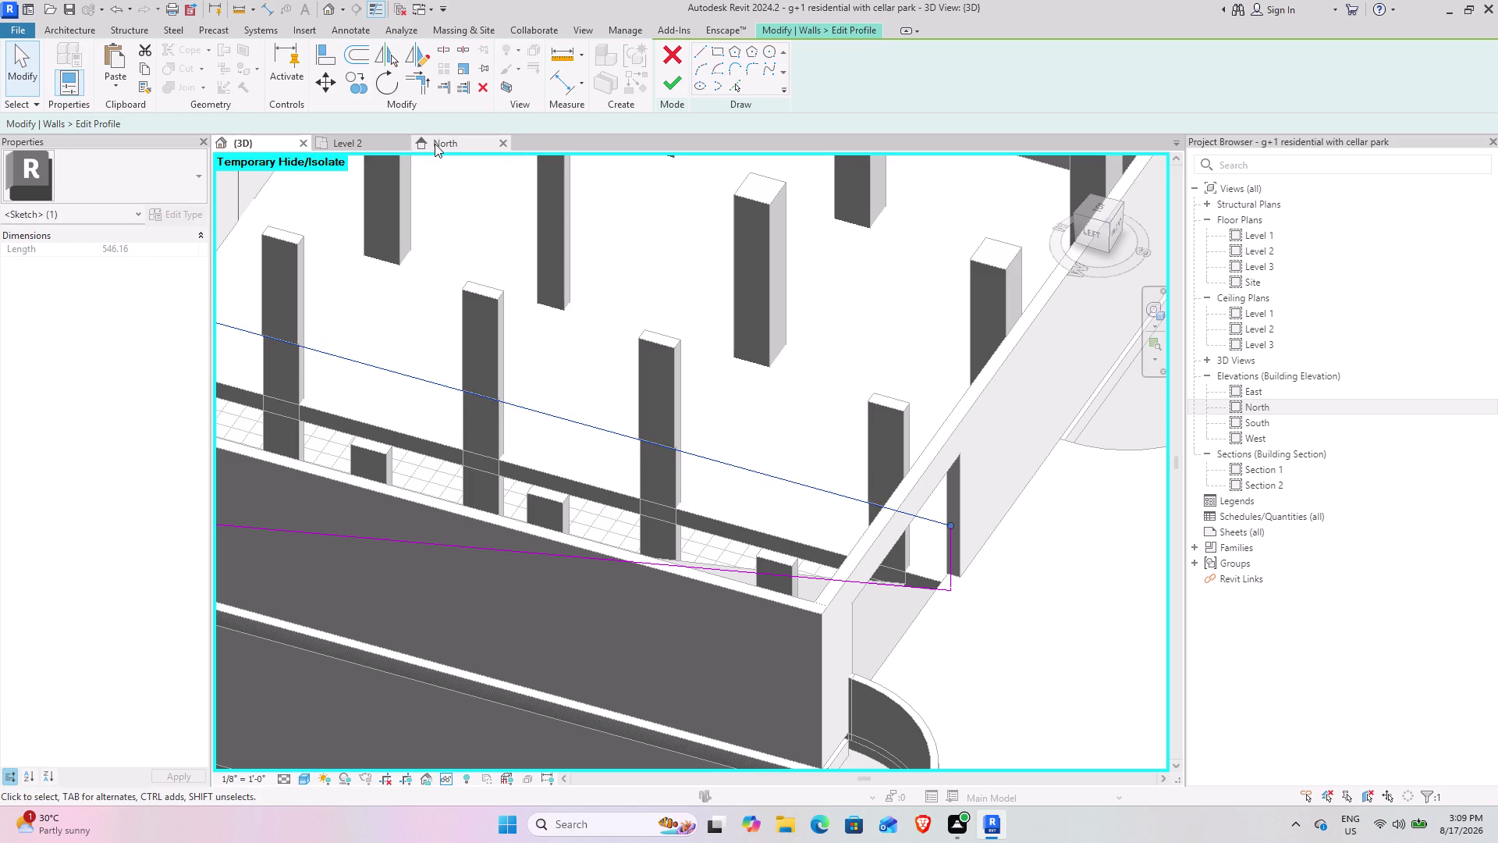
click(437, 143)
scroll(down, 3)
middle_drag(899, 484, 619, 485)
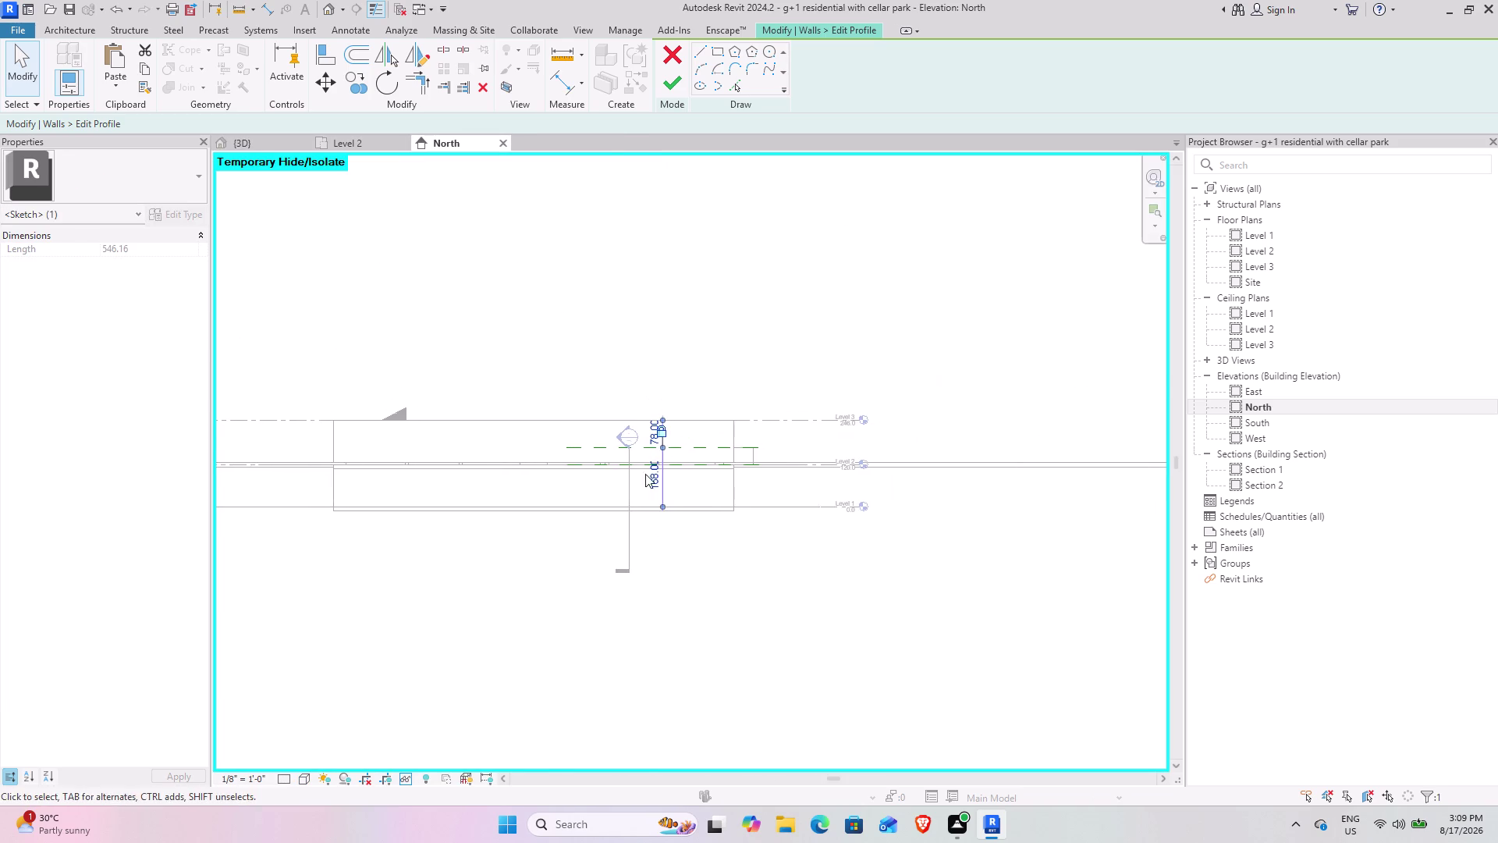
scroll(up, 3)
middle_drag(697, 592, 656, 466)
click(739, 594)
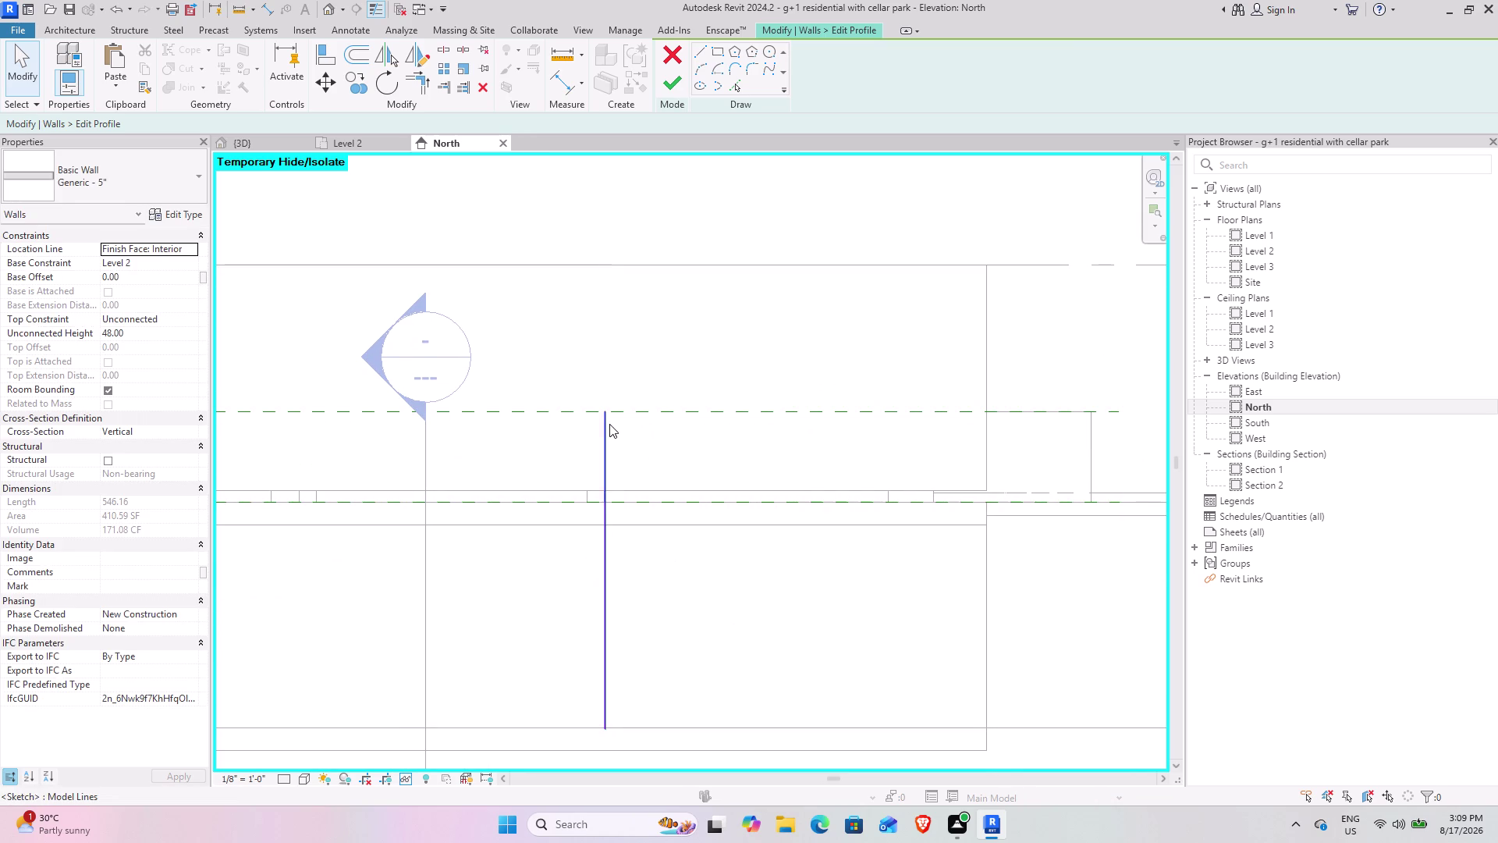
click(609, 424)
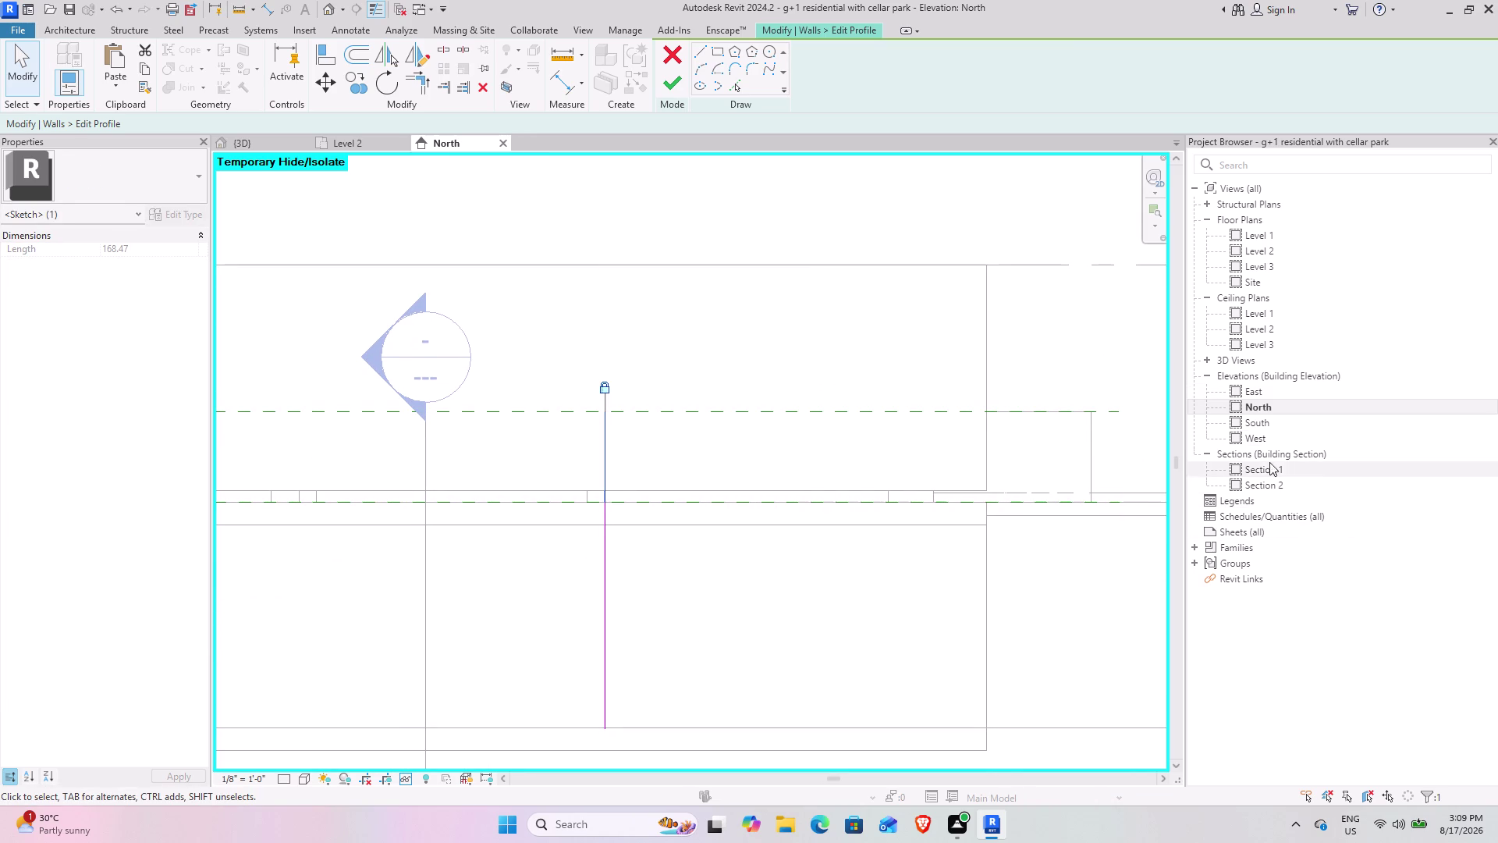
double_click(1268, 393)
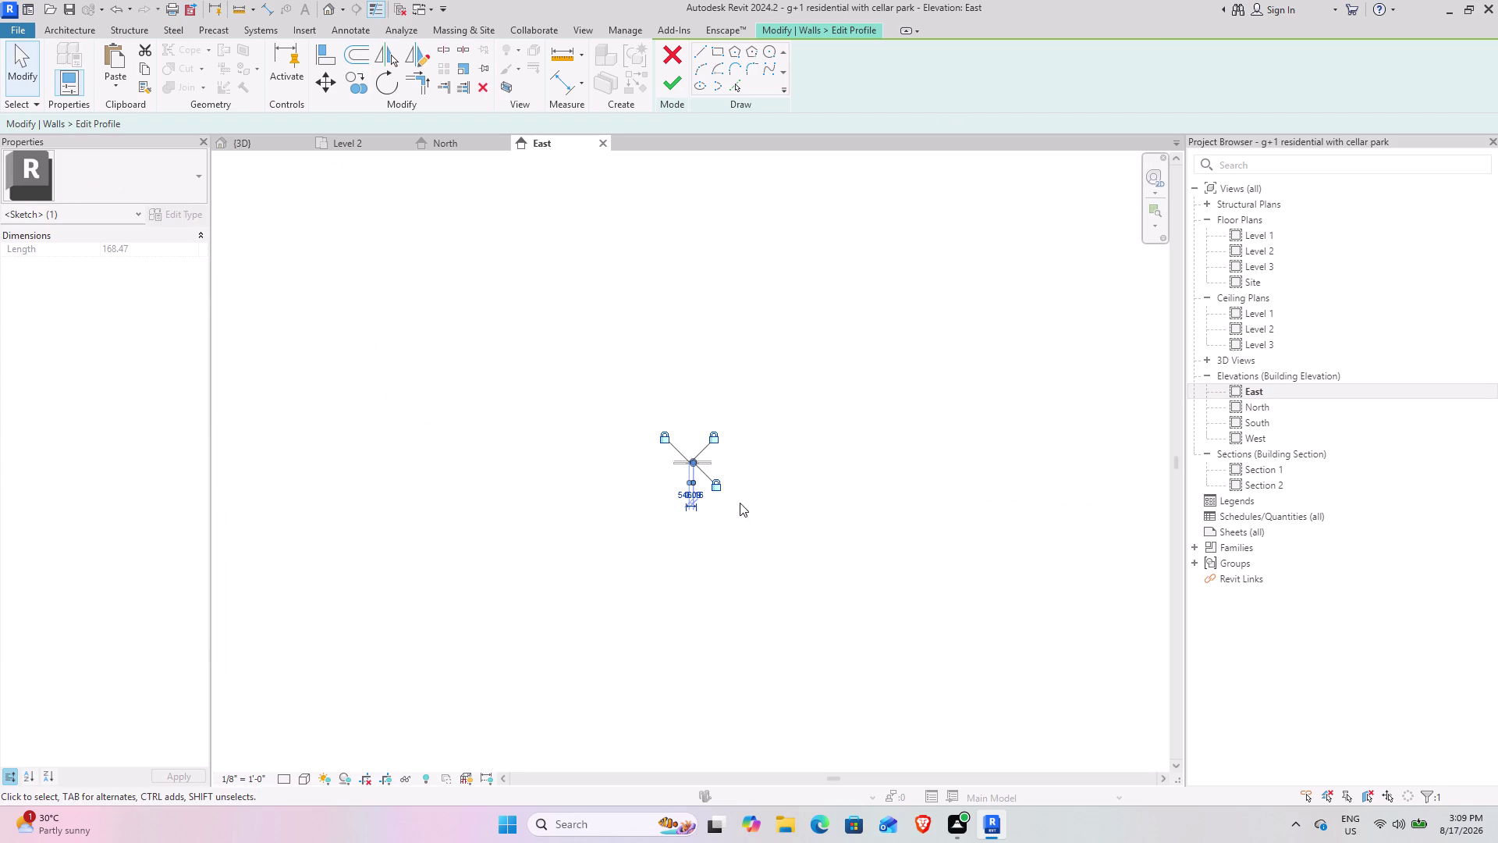
scroll(up, 3)
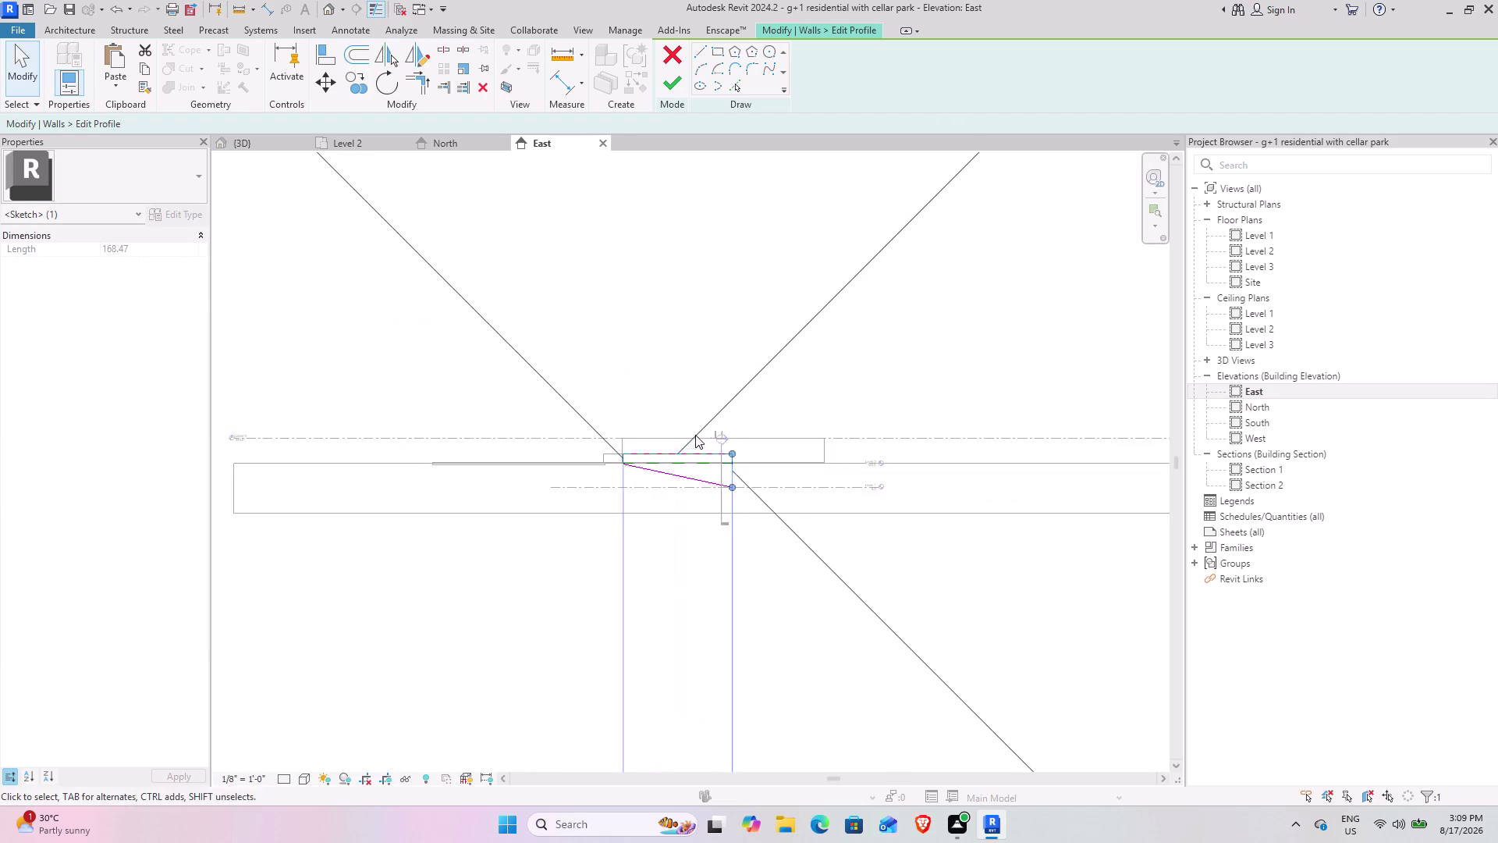
scroll(up, 3)
click(700, 679)
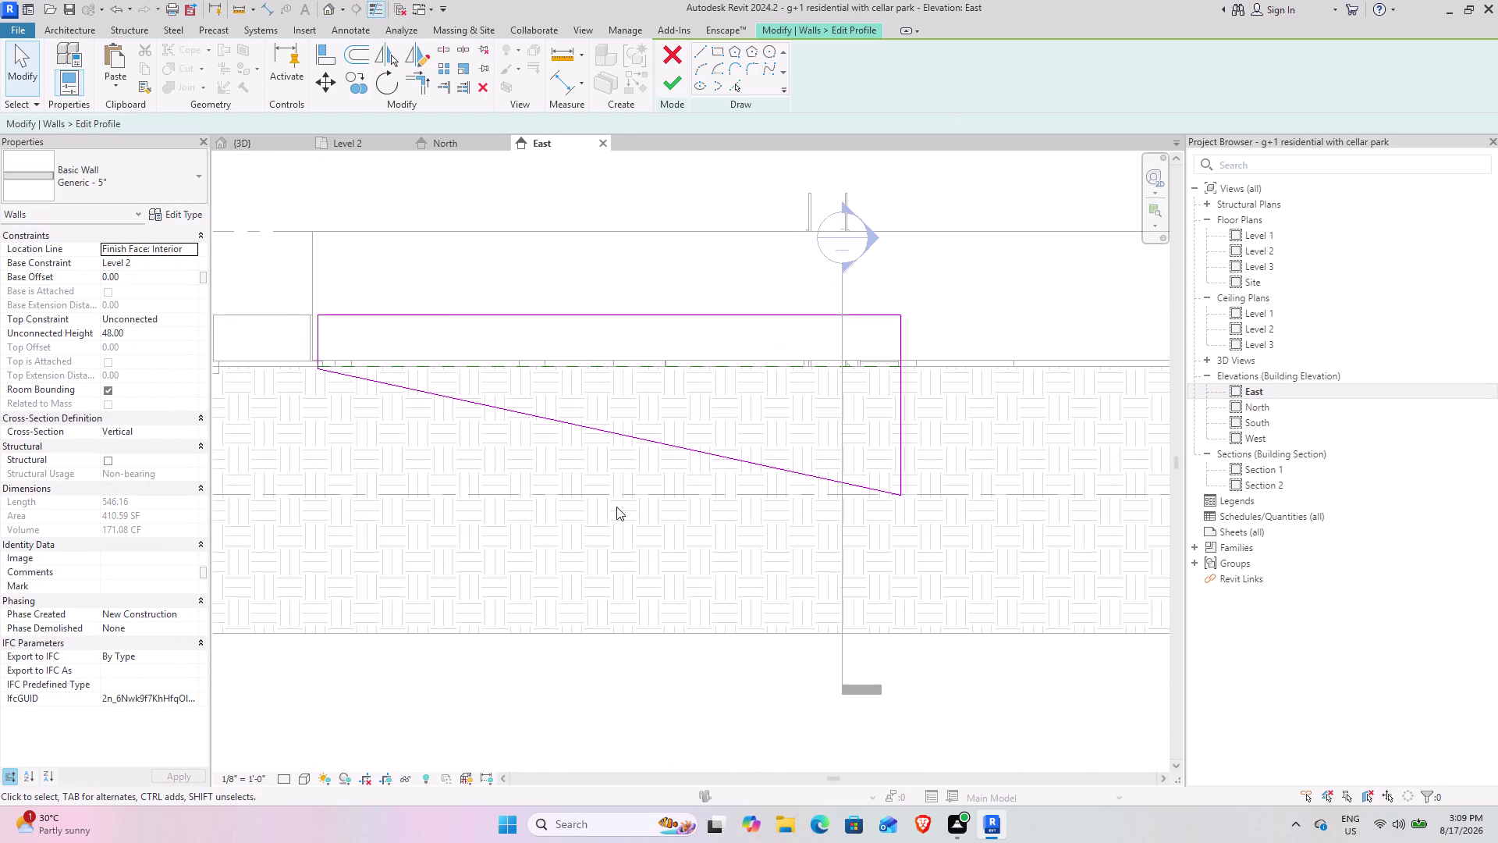
middle_drag(617, 506, 646, 586)
click(629, 387)
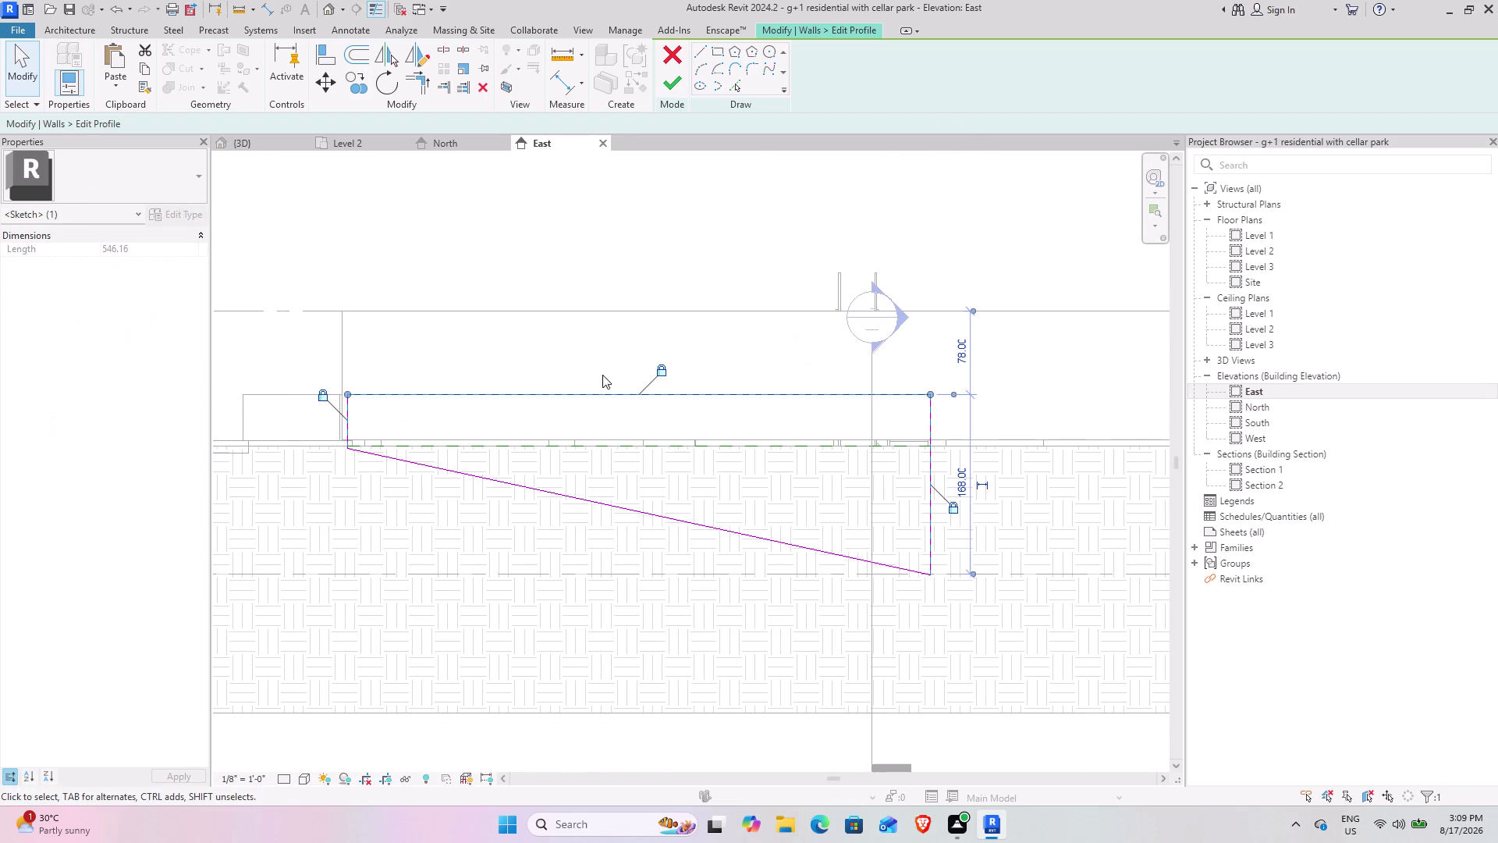
click(738, 421)
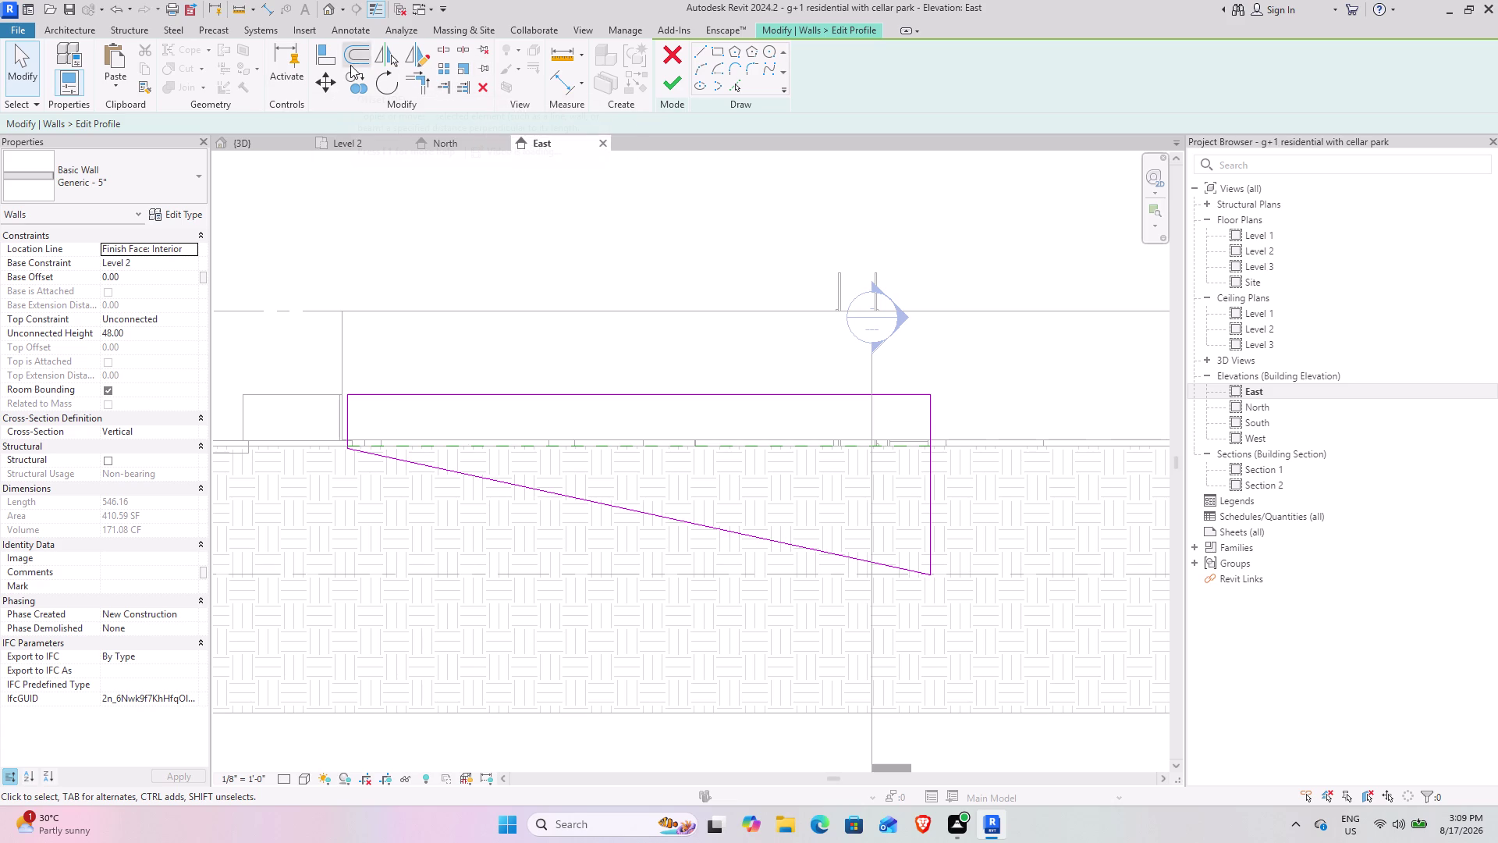
Align the top sketch line to the upper level line, dismissing the constraint error.
click(329, 60)
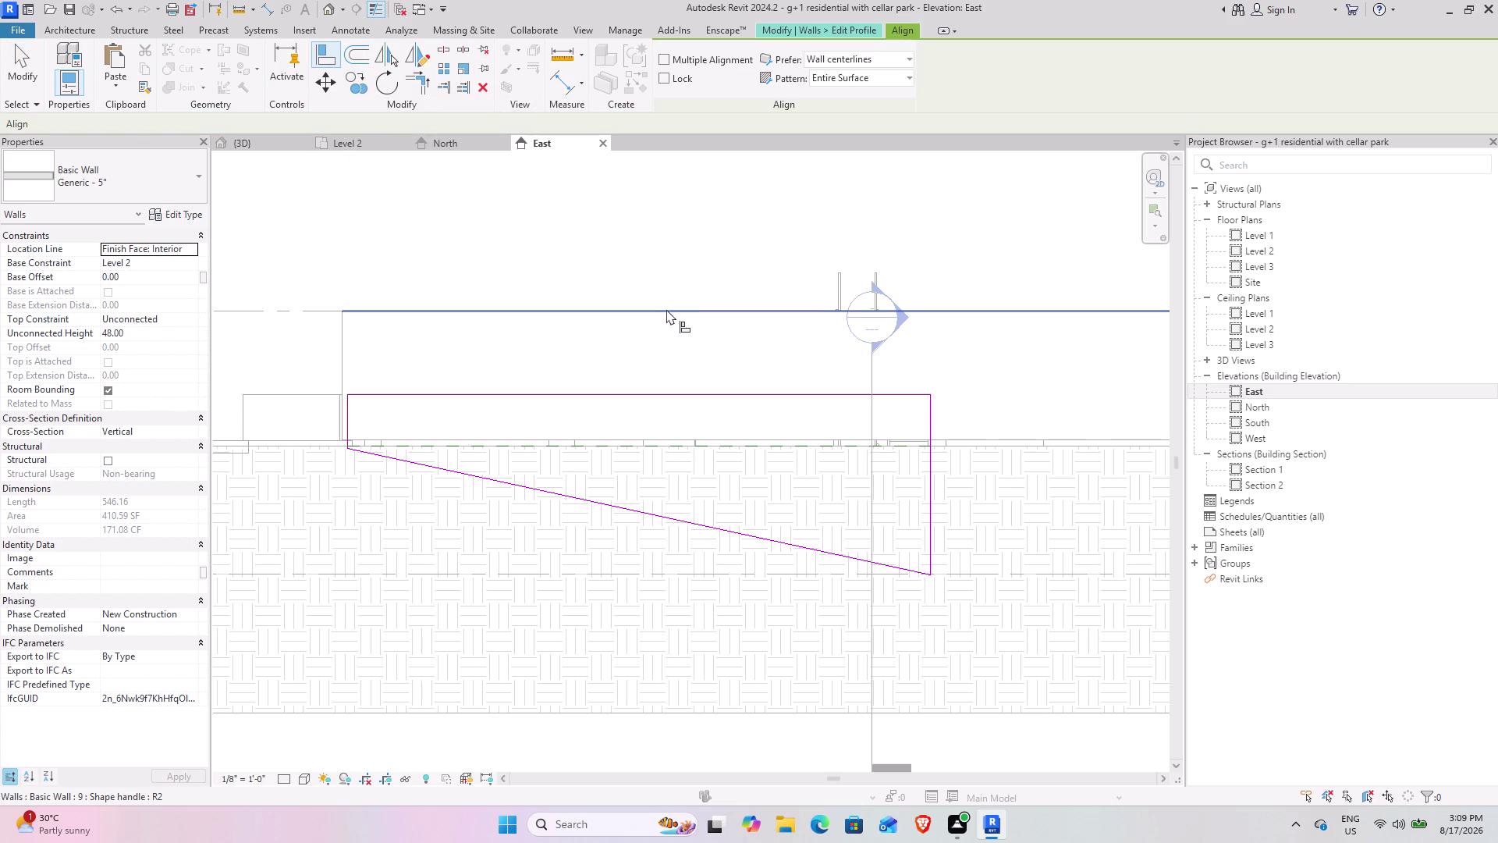
scroll(up, 3)
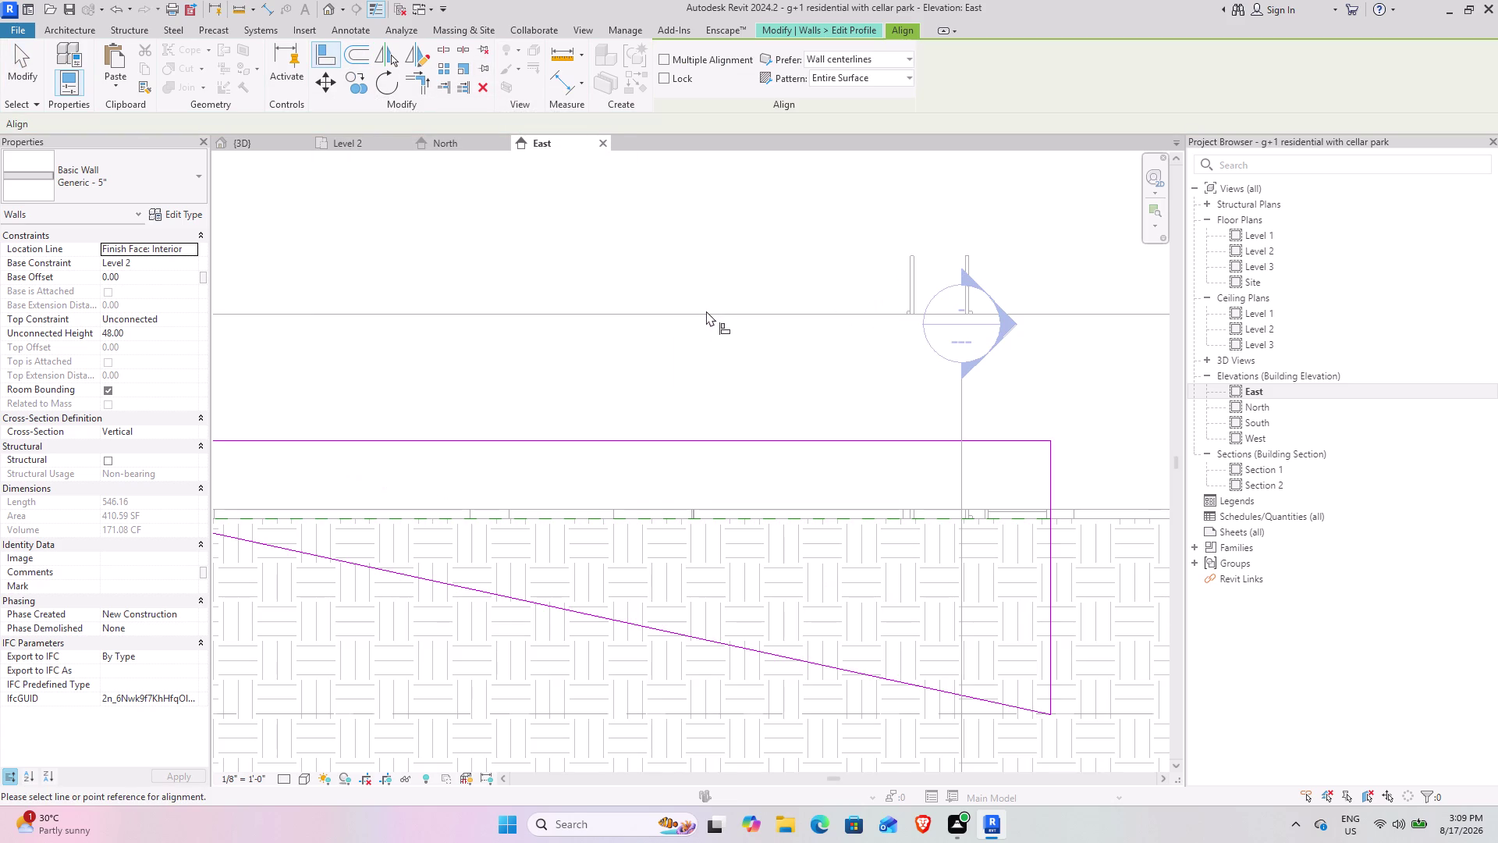
click(706, 311)
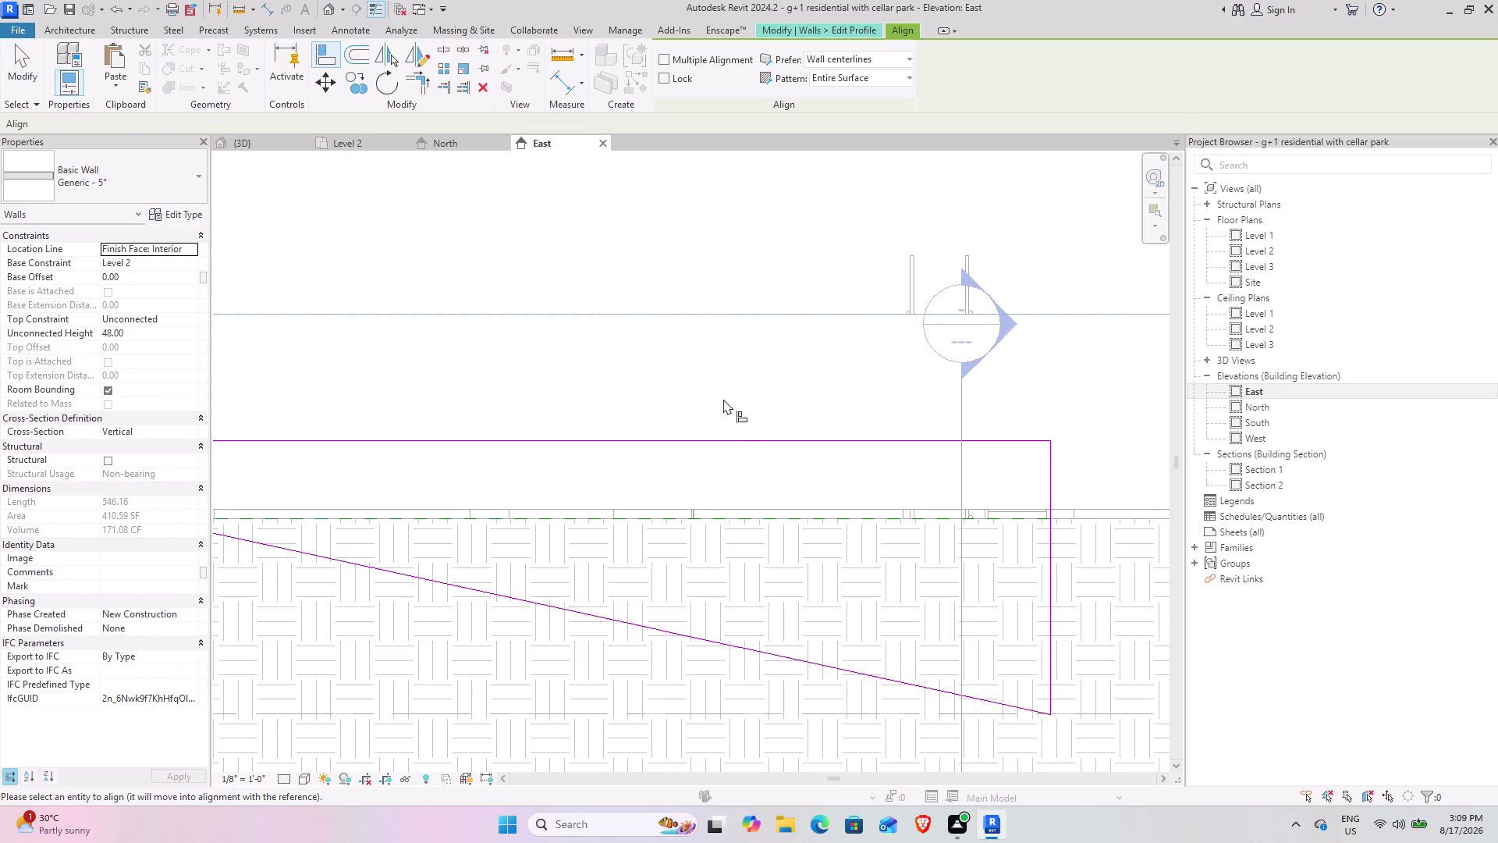
click(727, 439)
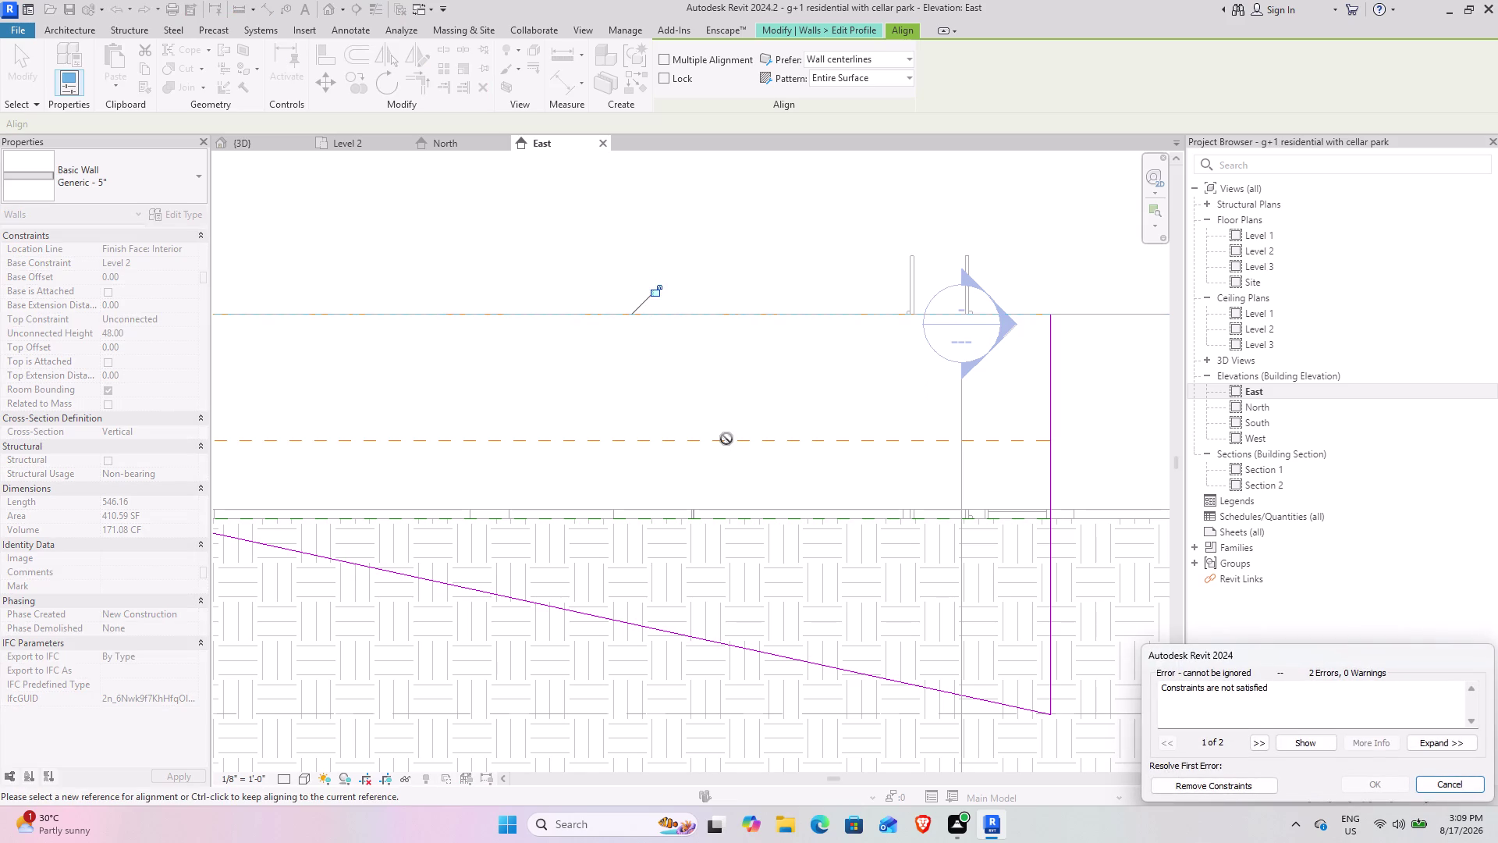
scroll(down, 3)
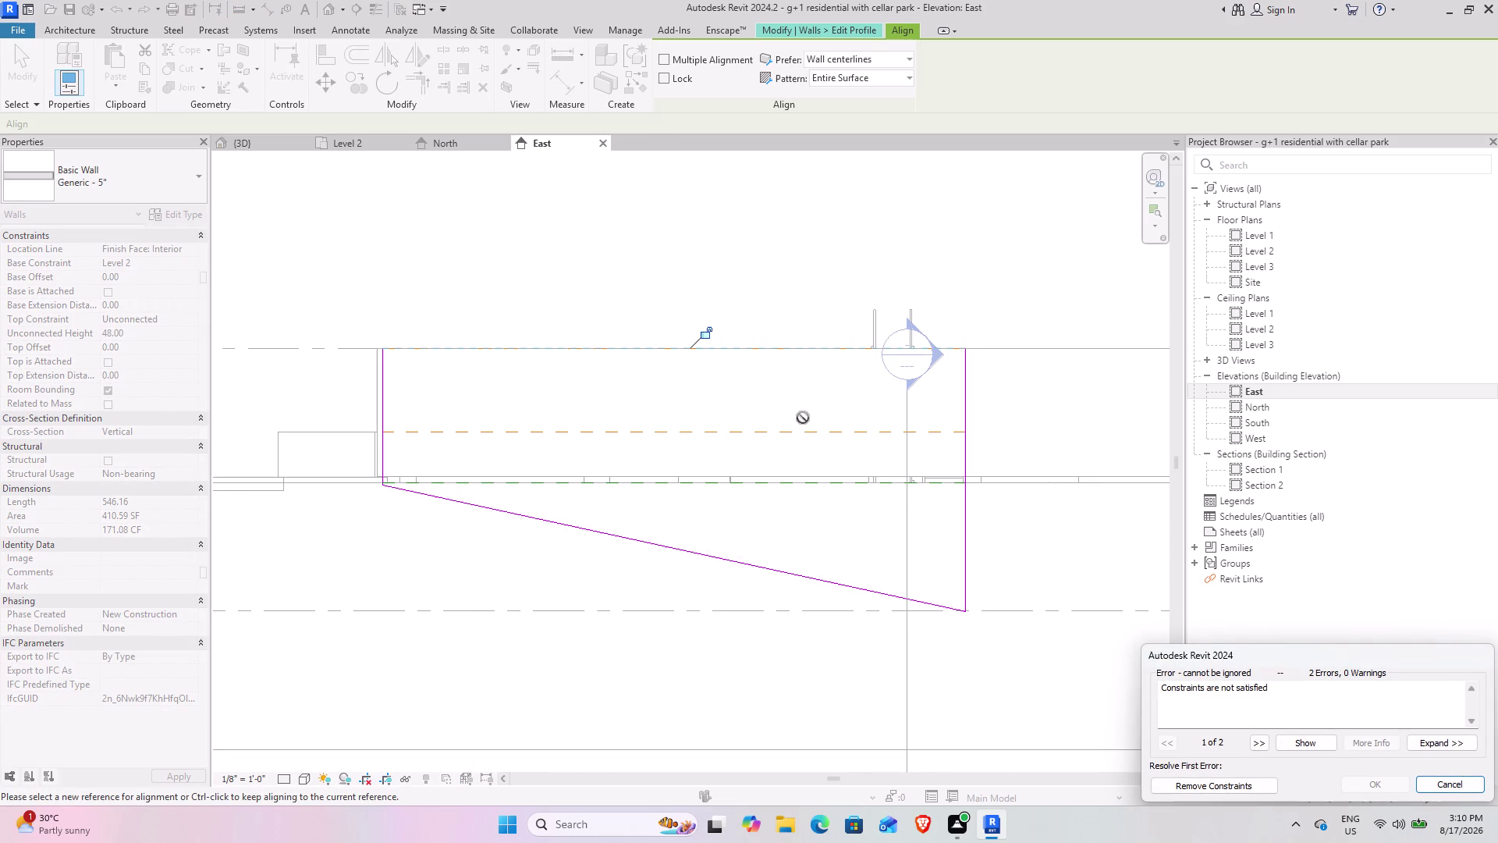
click(1224, 791)
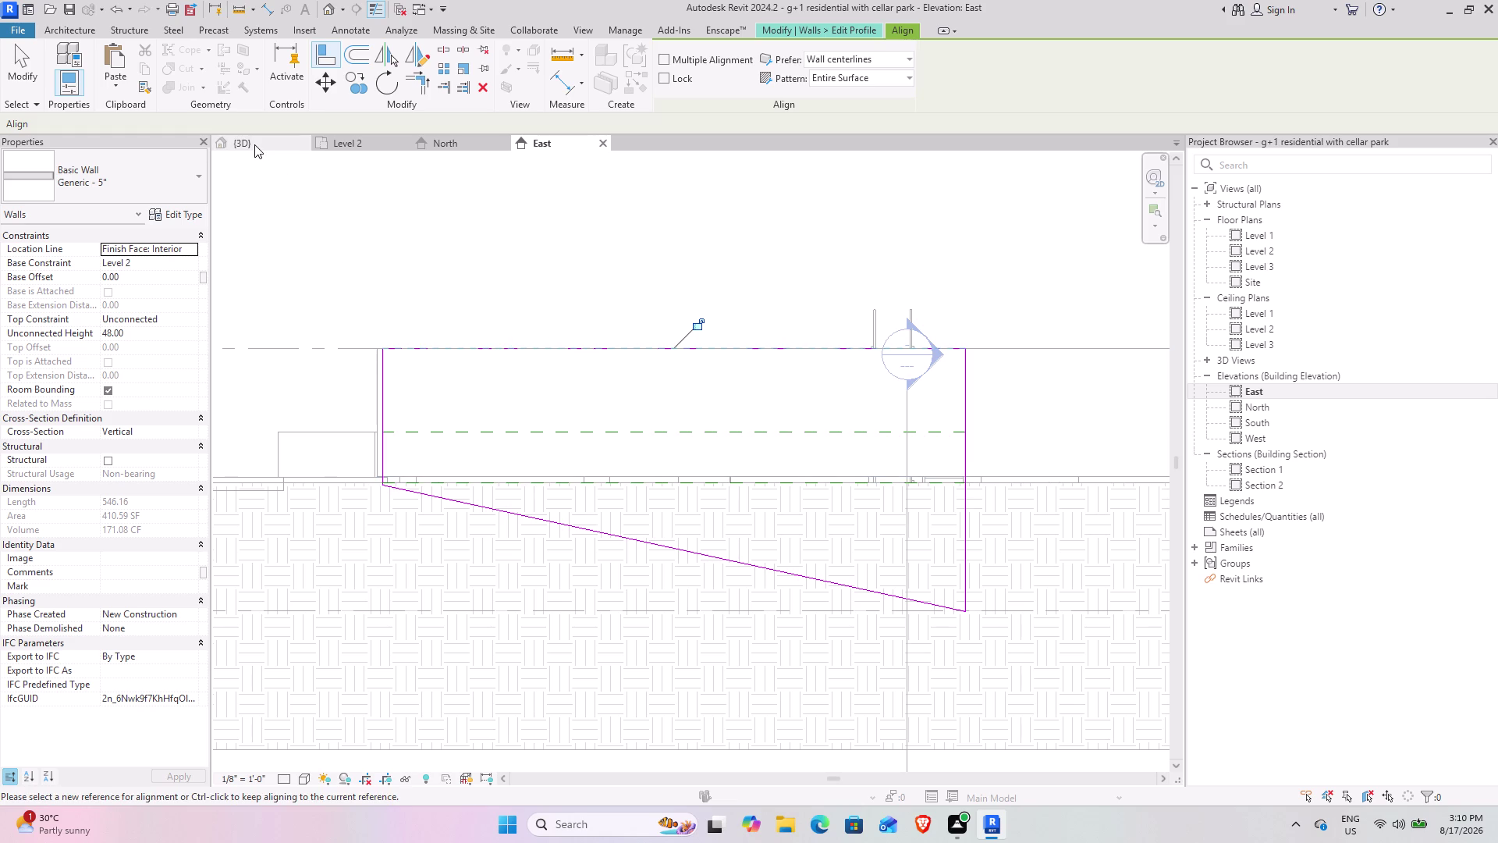
Finish the profile edit, growing the wall to about 703 SF, and return to 3D.
click(9, 79)
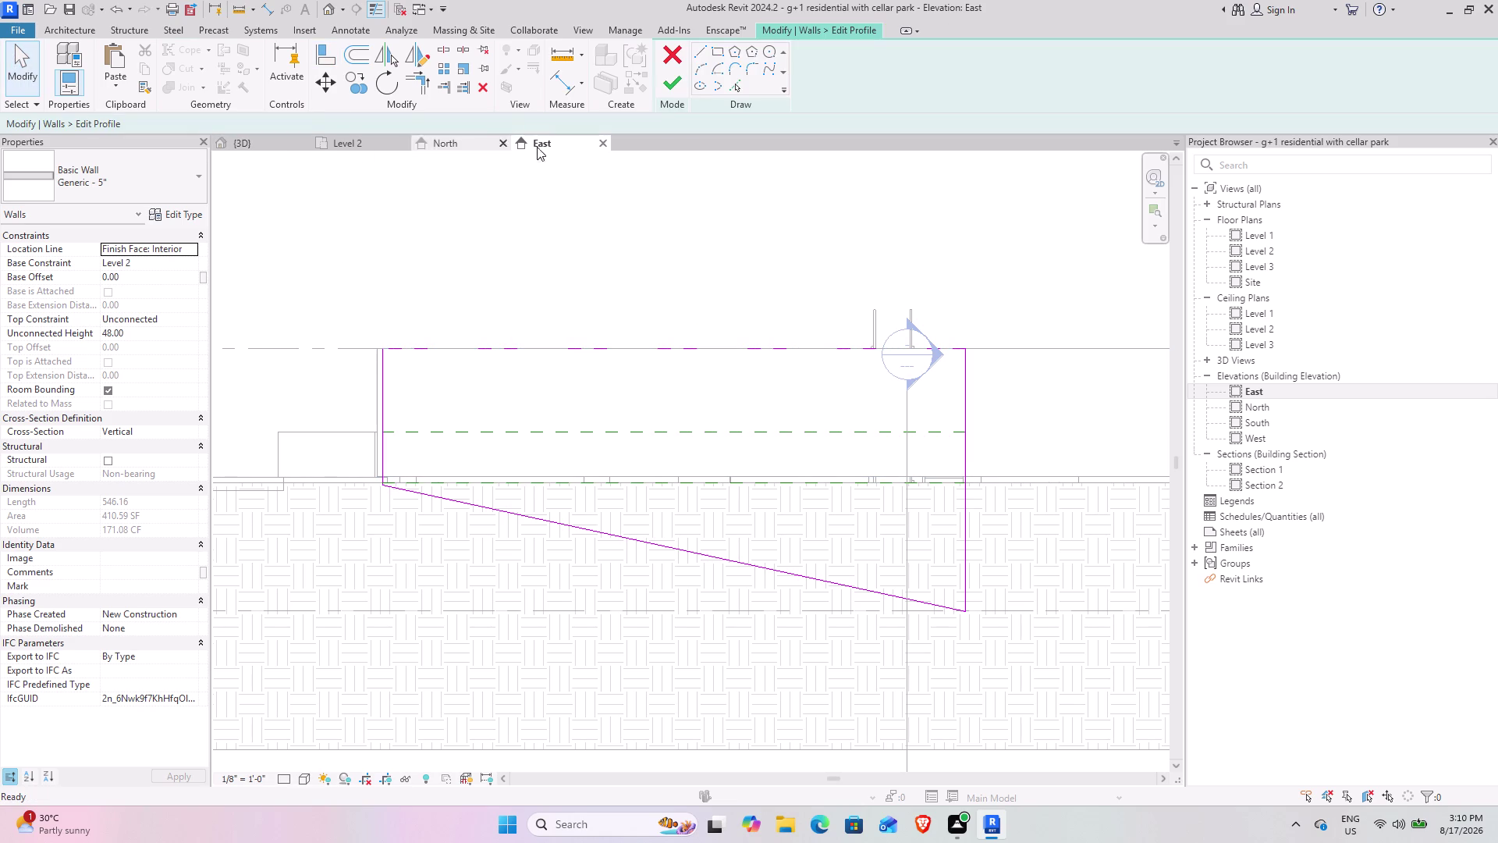
click(681, 84)
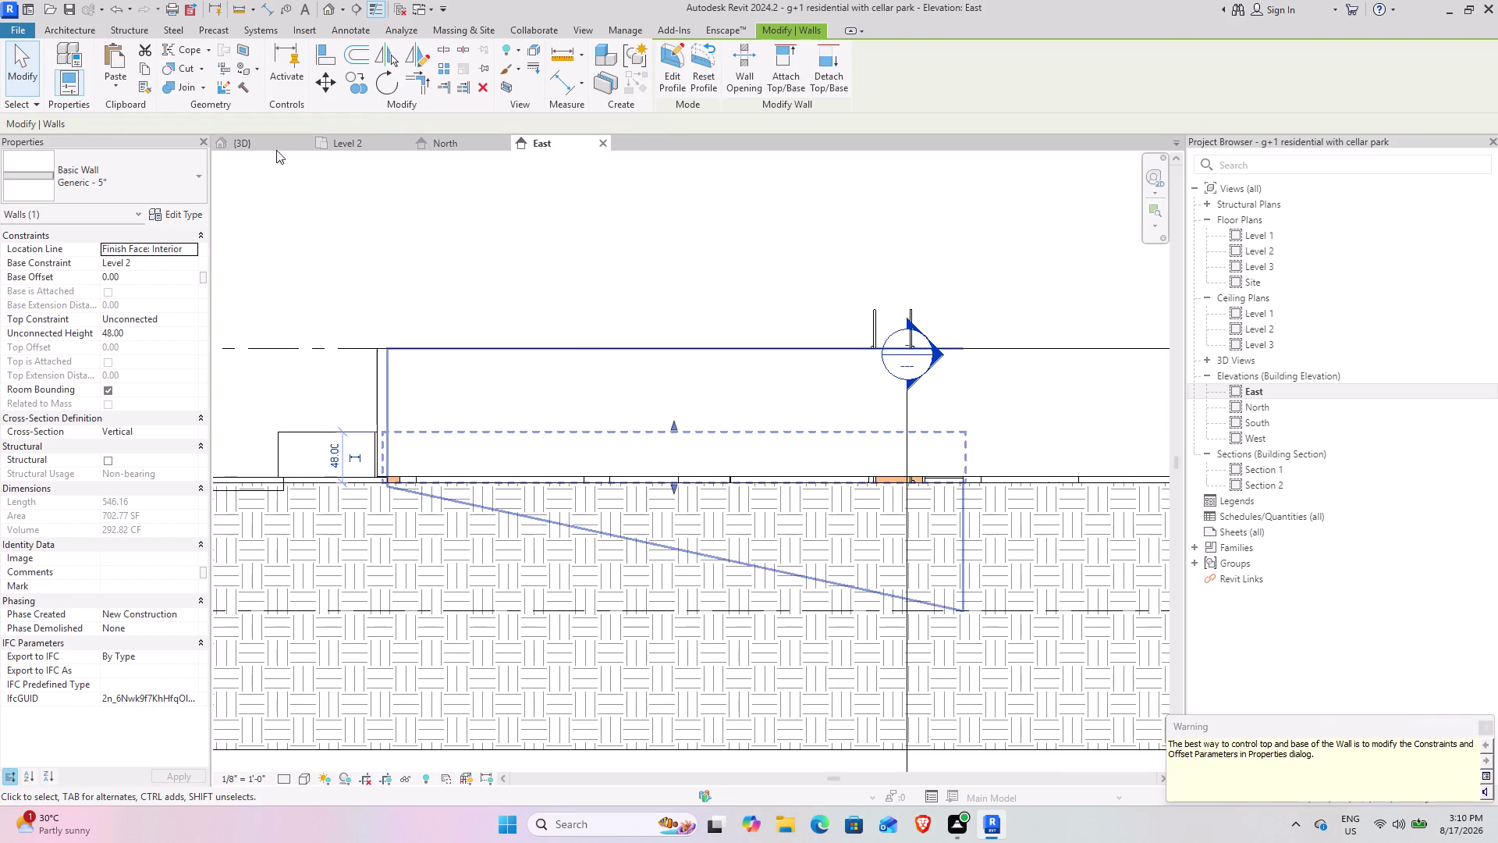
click(265, 137)
Orbit to the other low wall beside the opening and select it.
click(1005, 613)
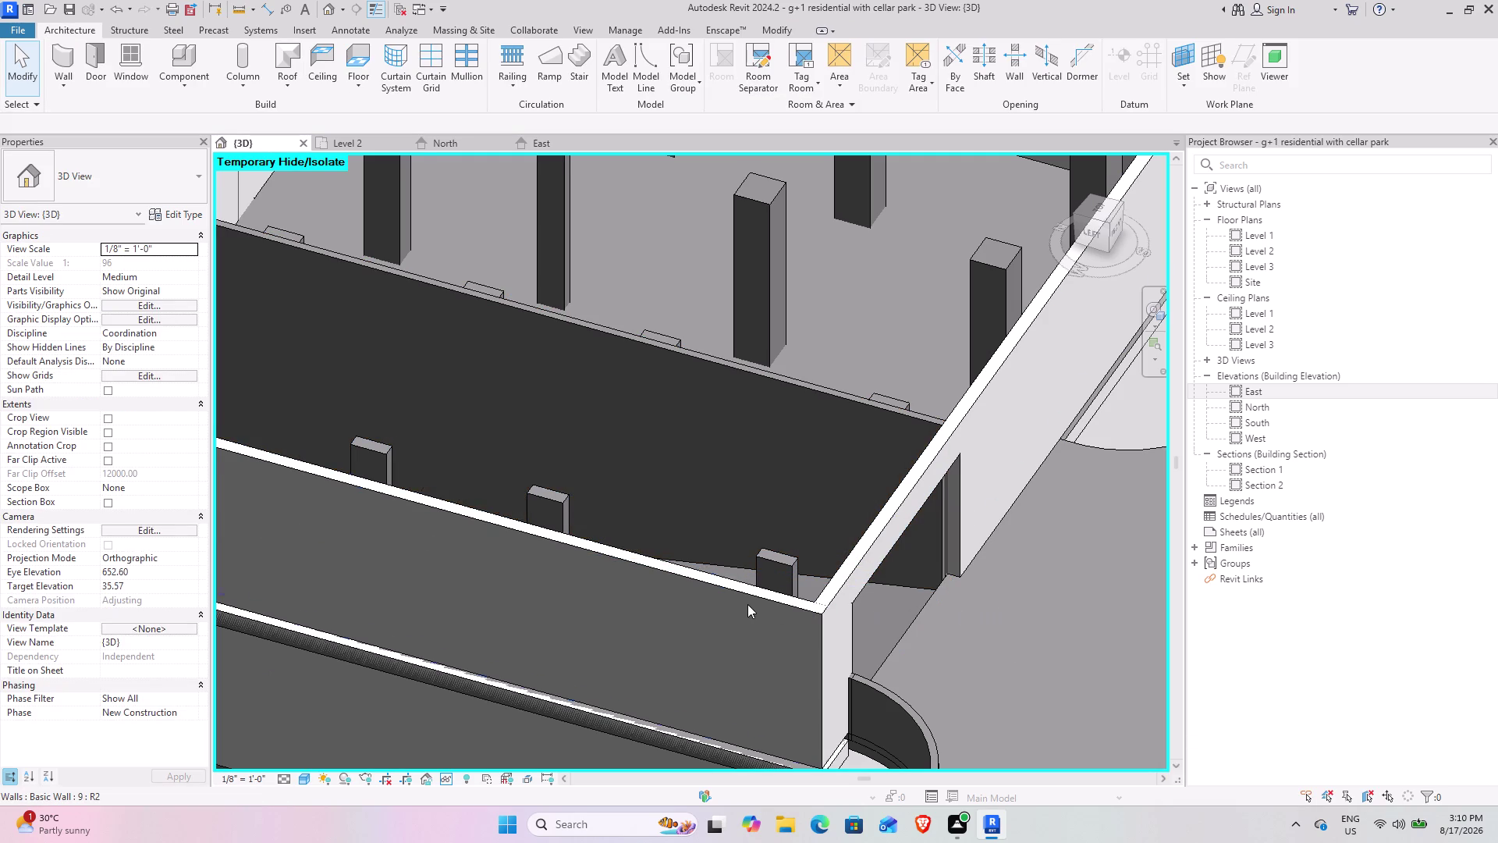
scroll(down, 3)
middle_drag(723, 595, 461, 558)
middle_drag(454, 556, 502, 571)
middle_drag(484, 570, 337, 503)
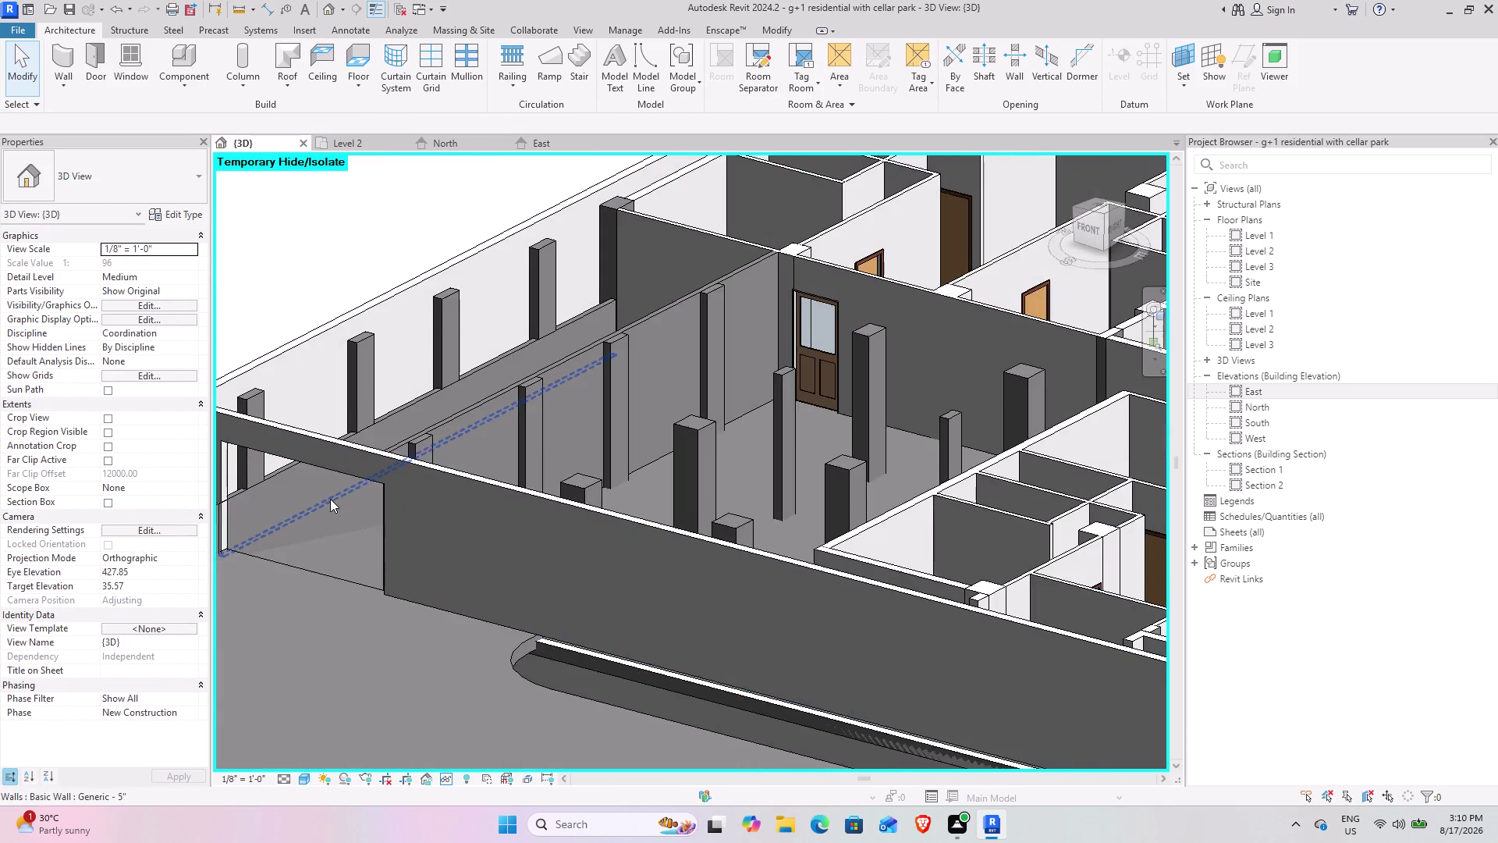
middle_drag(335, 499, 586, 533)
middle_drag(545, 539, 609, 571)
click(610, 510)
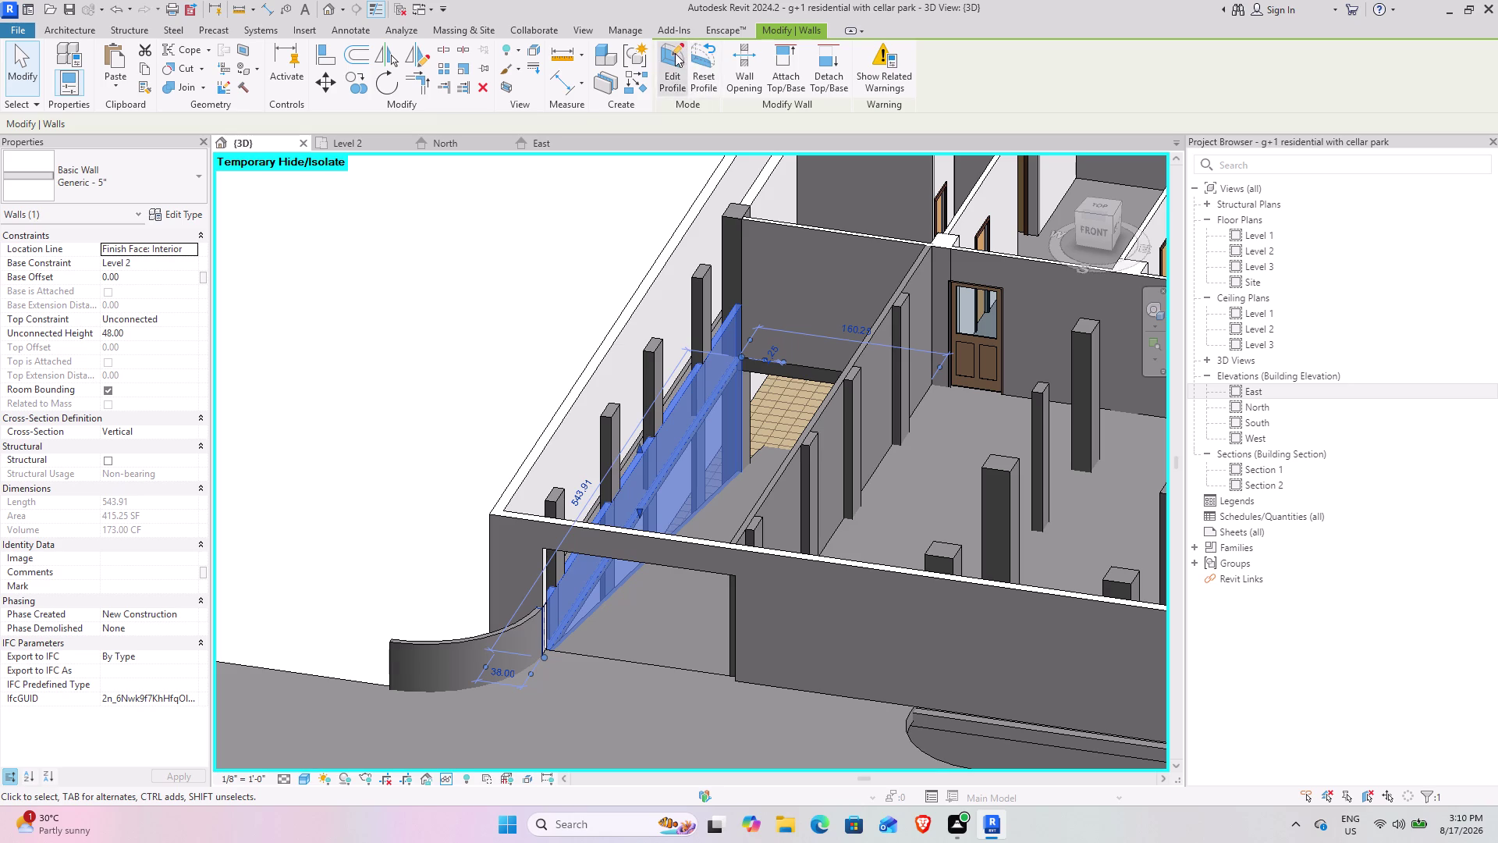
Edit that wall's profile and align its top sketch line to the upper level line.
click(675, 53)
click(561, 144)
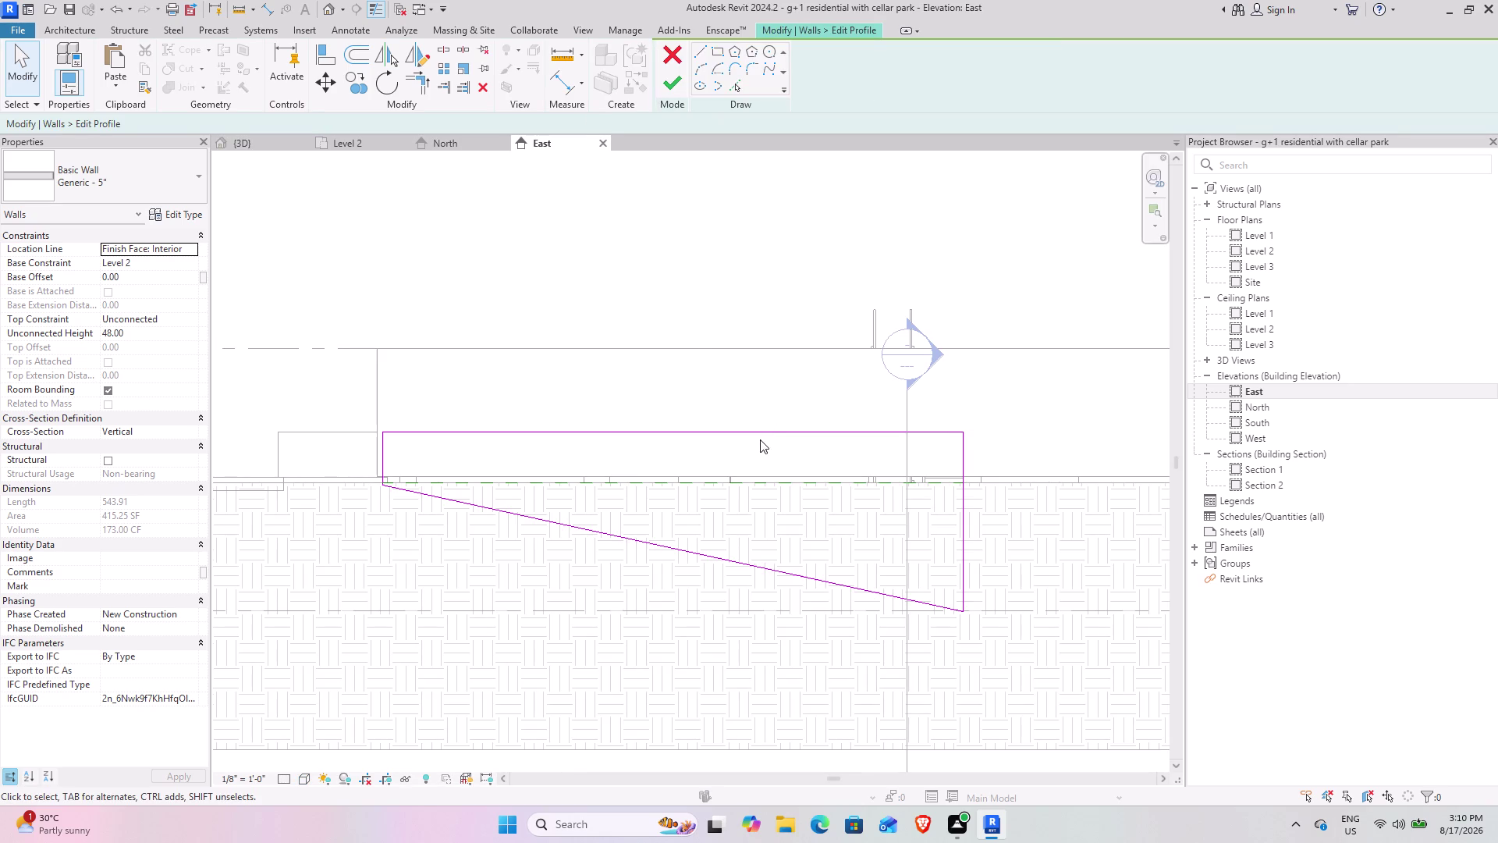
click(323, 51)
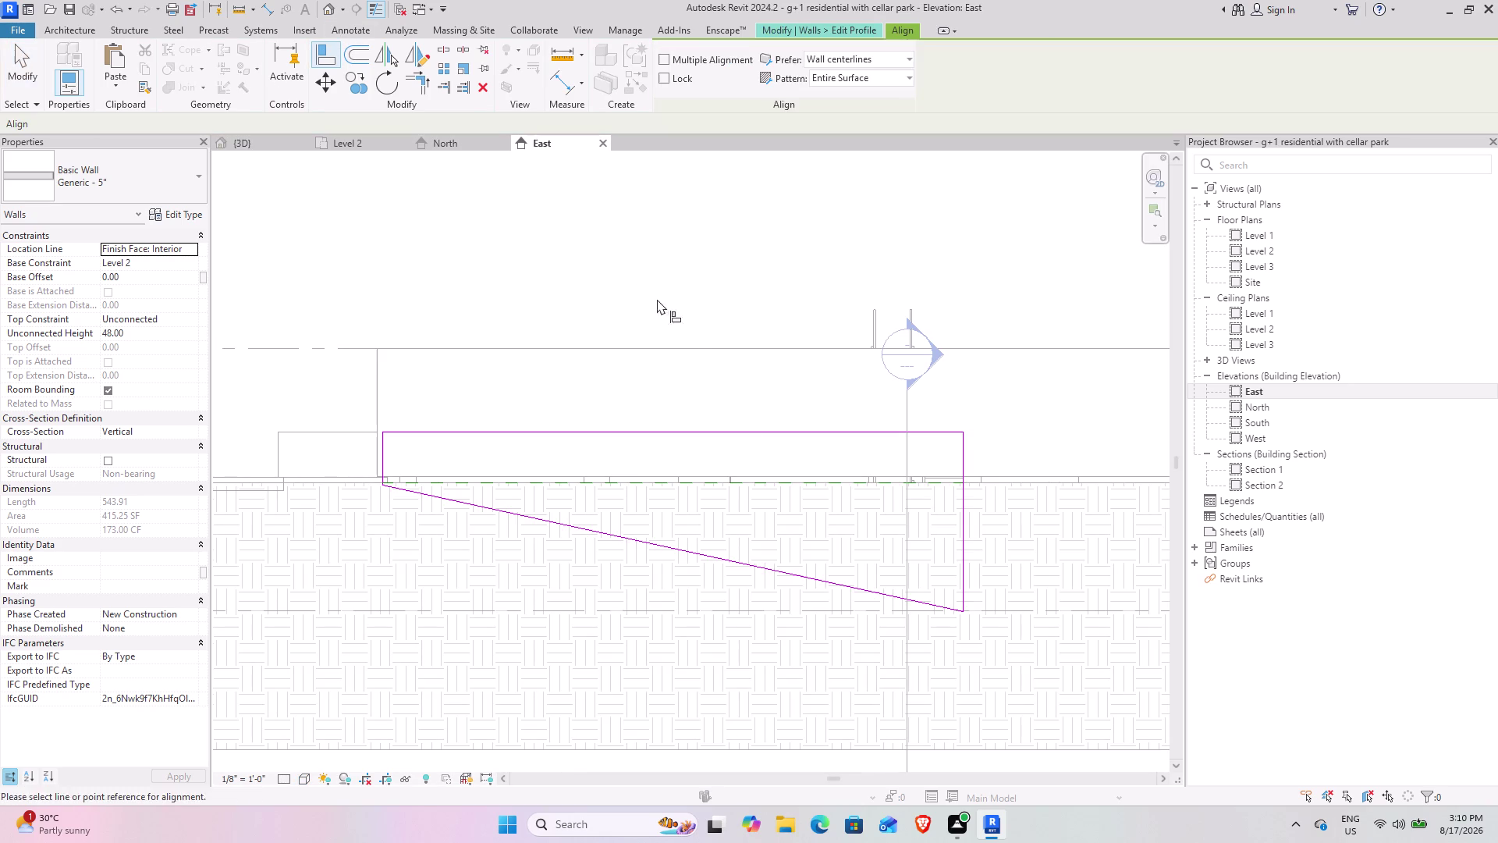
click(694, 343)
click(724, 430)
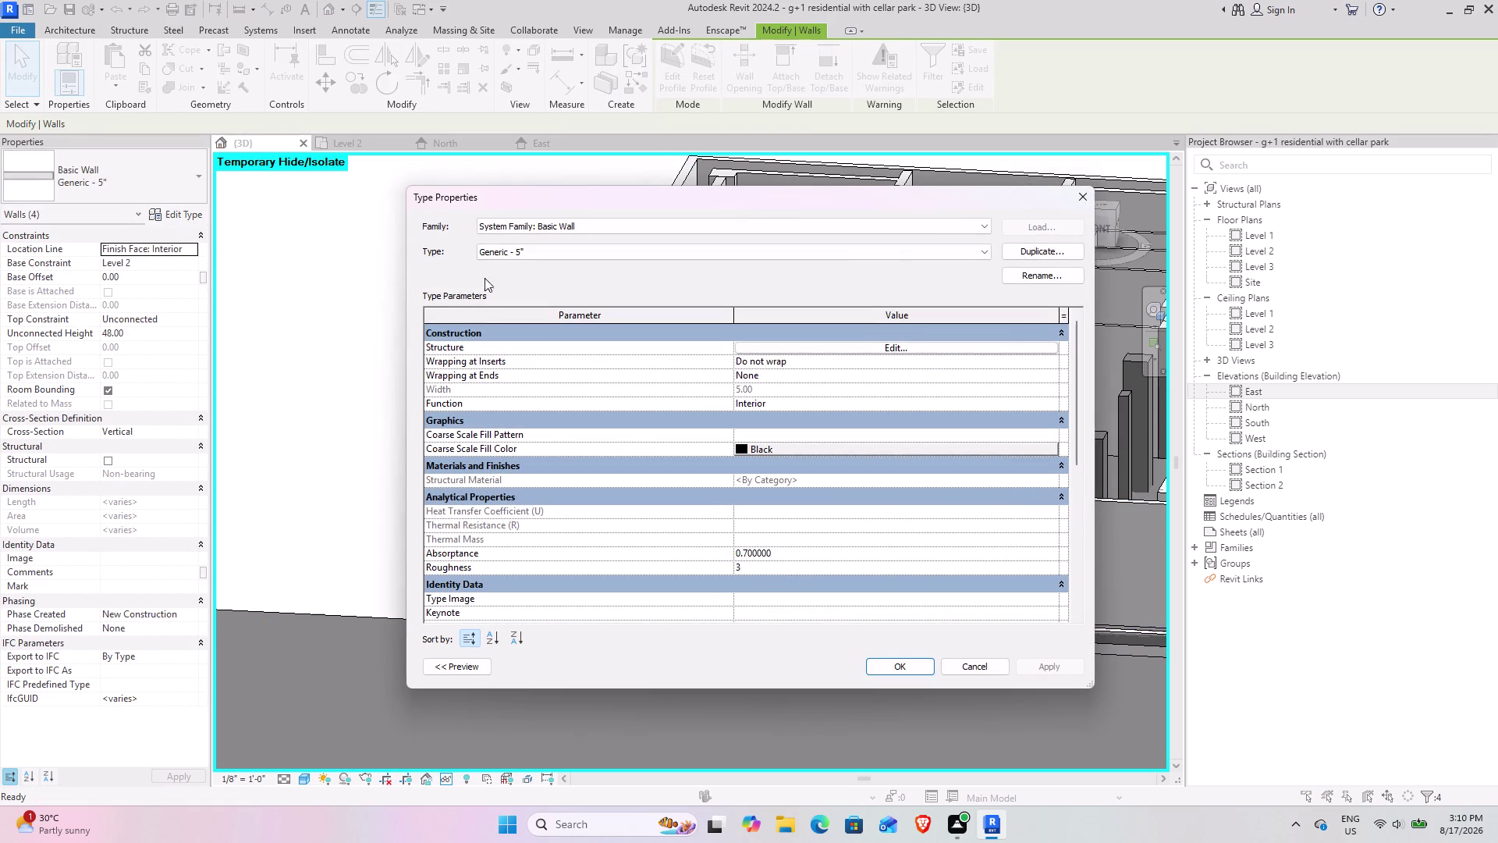
Set the Generic - 5" wall's structure layer material to Gypsum Wall Board.
click(805, 345)
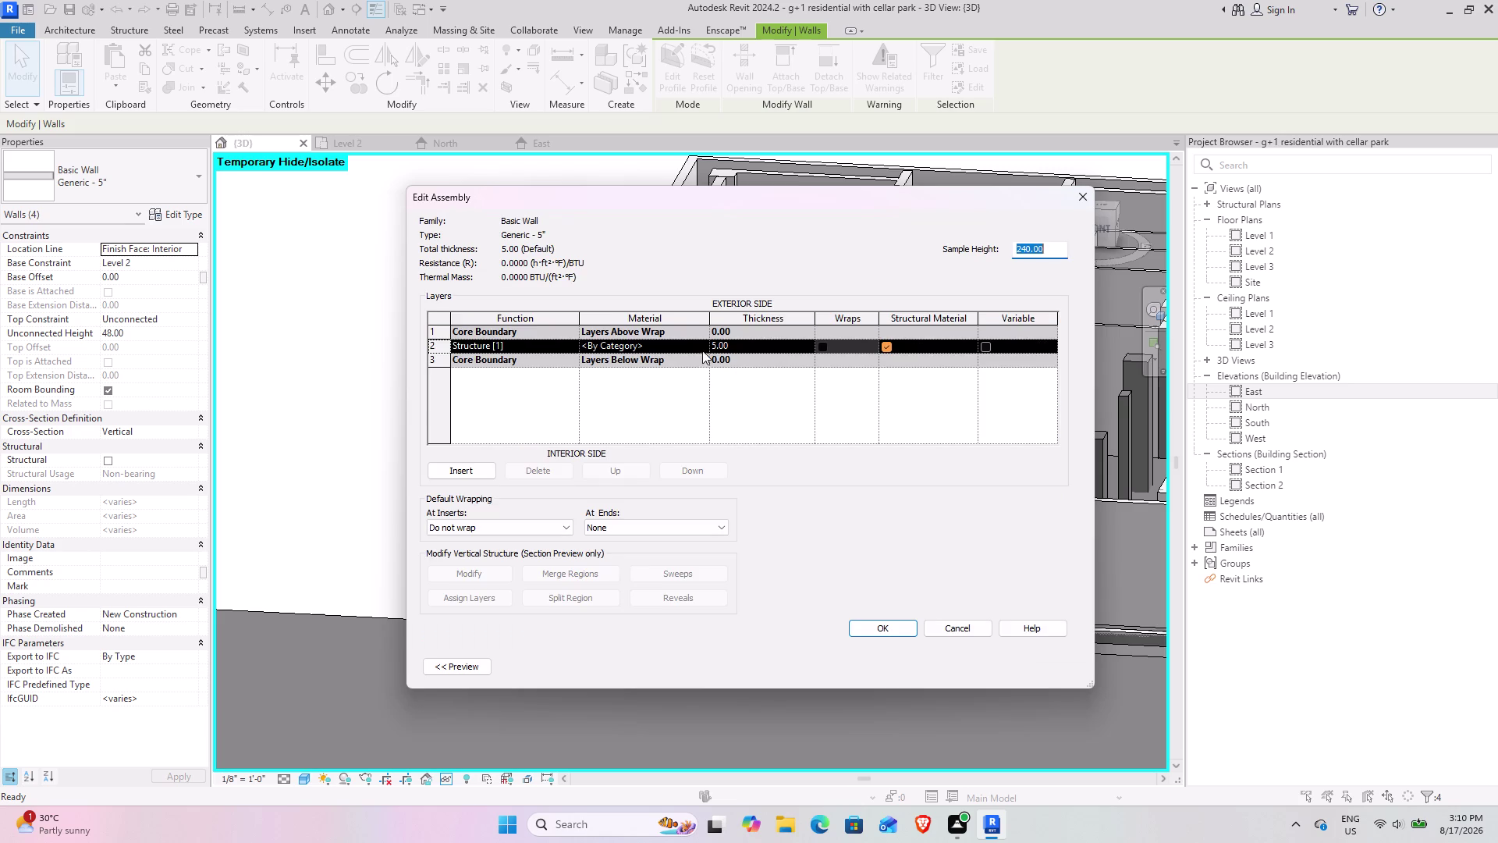
click(702, 345)
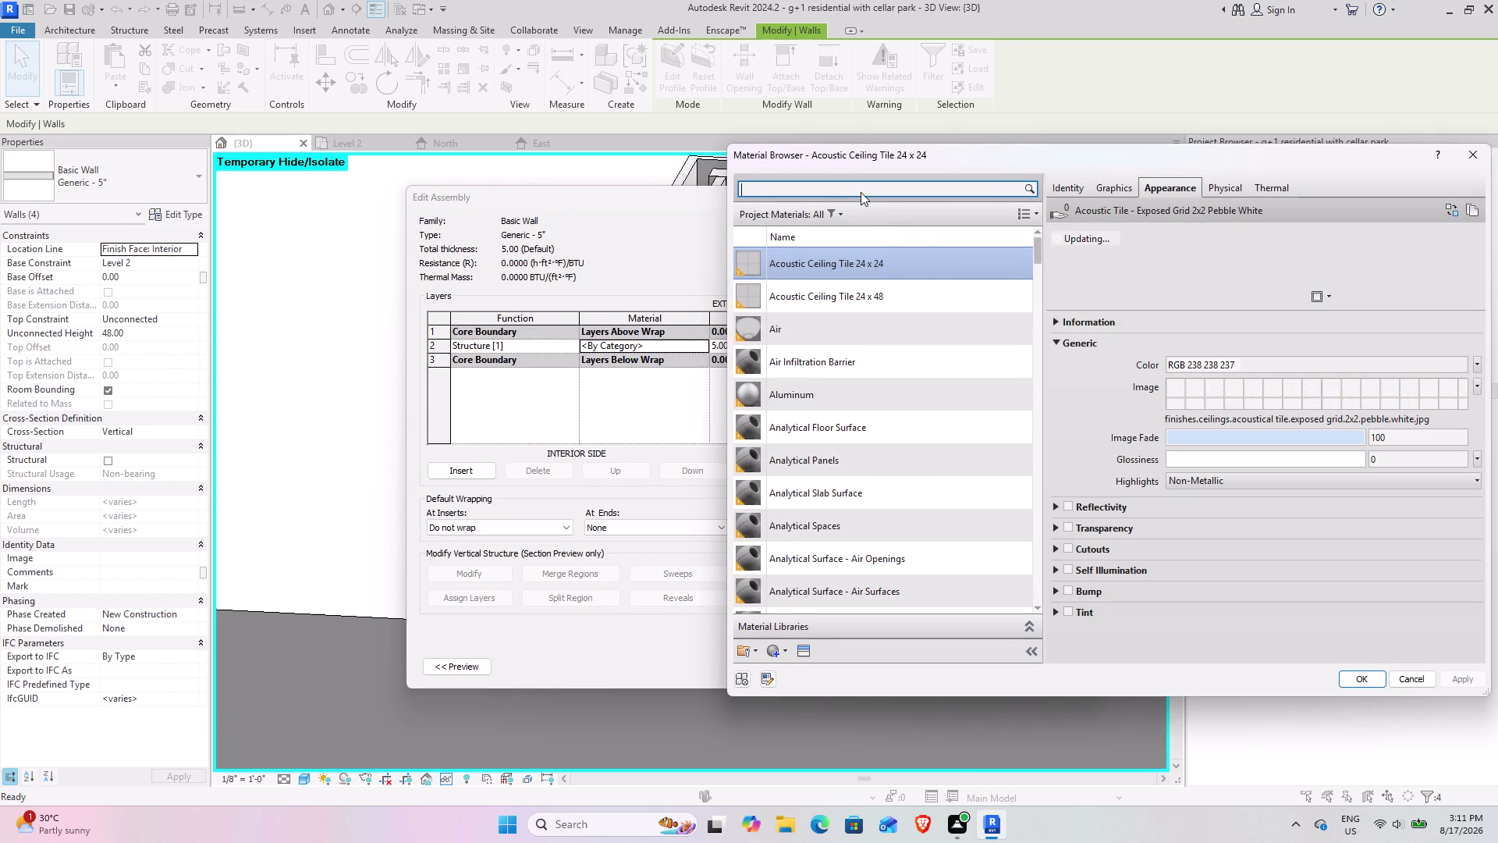
text(wa)
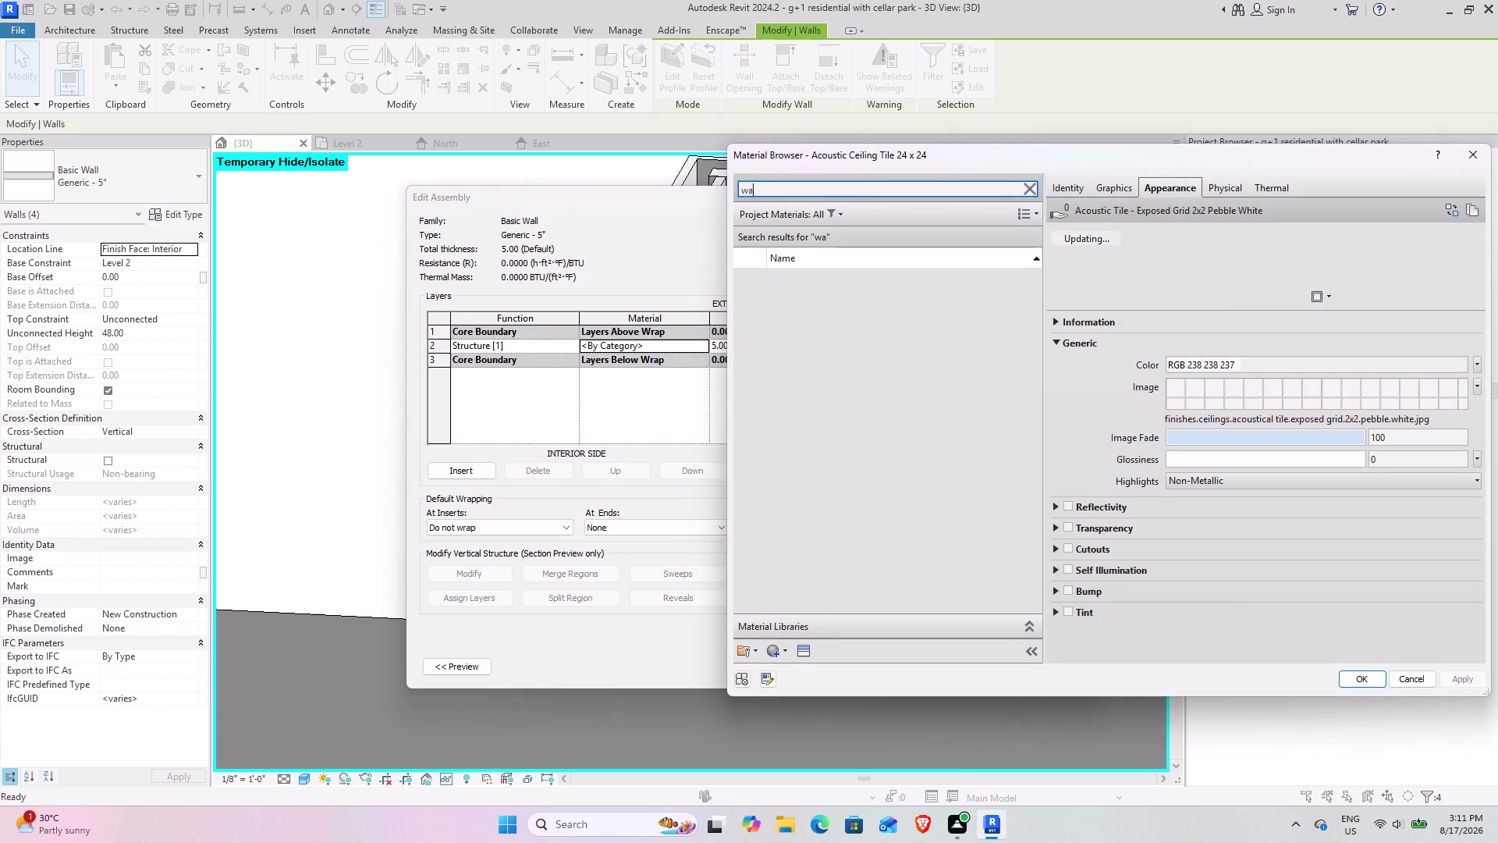
key(BackSpace)
key(j)
key(BackSpace)
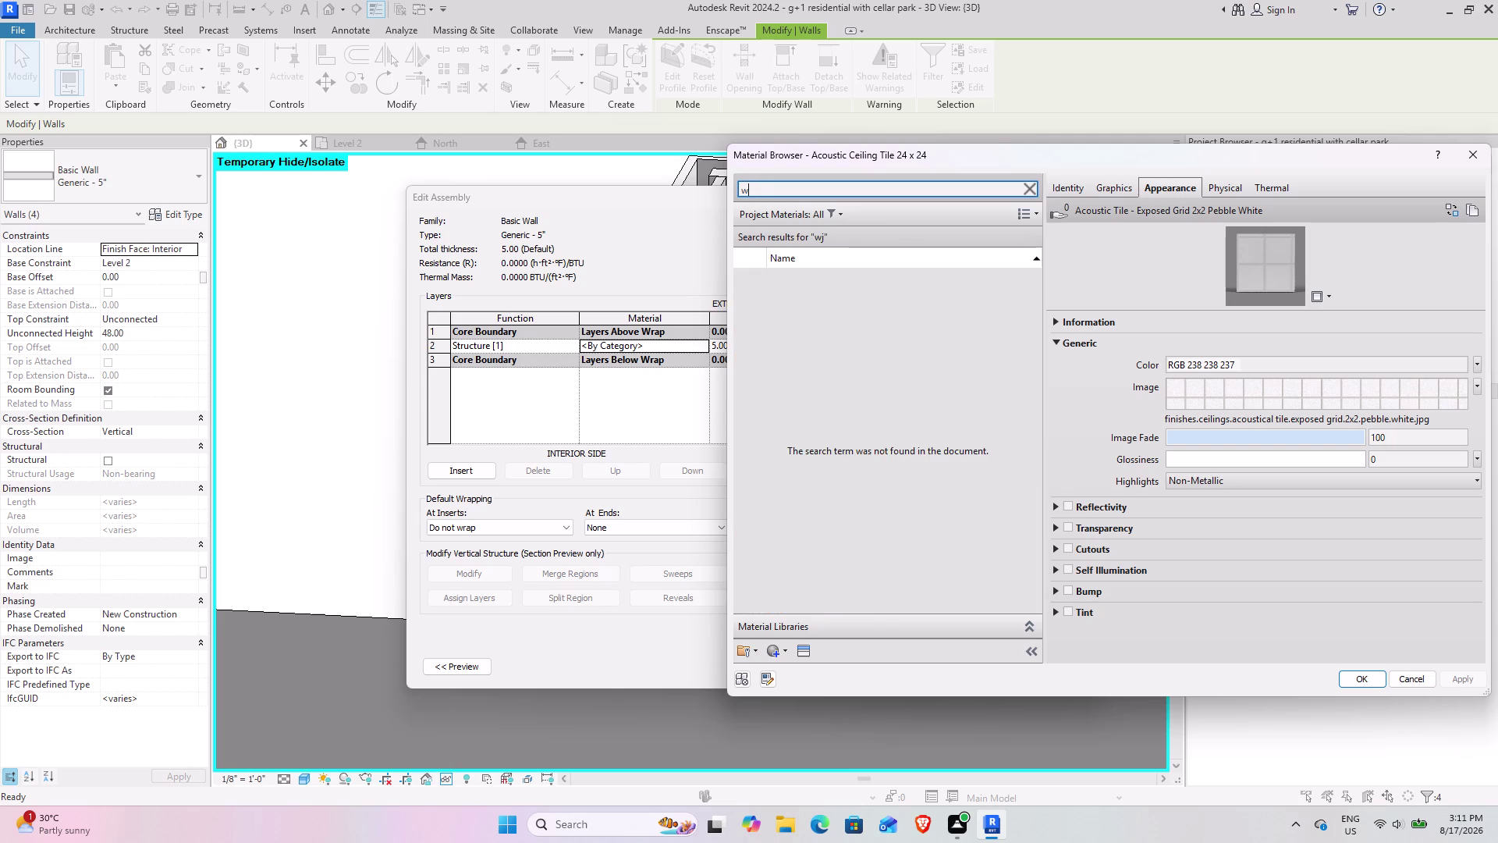
key(h)
click(824, 393)
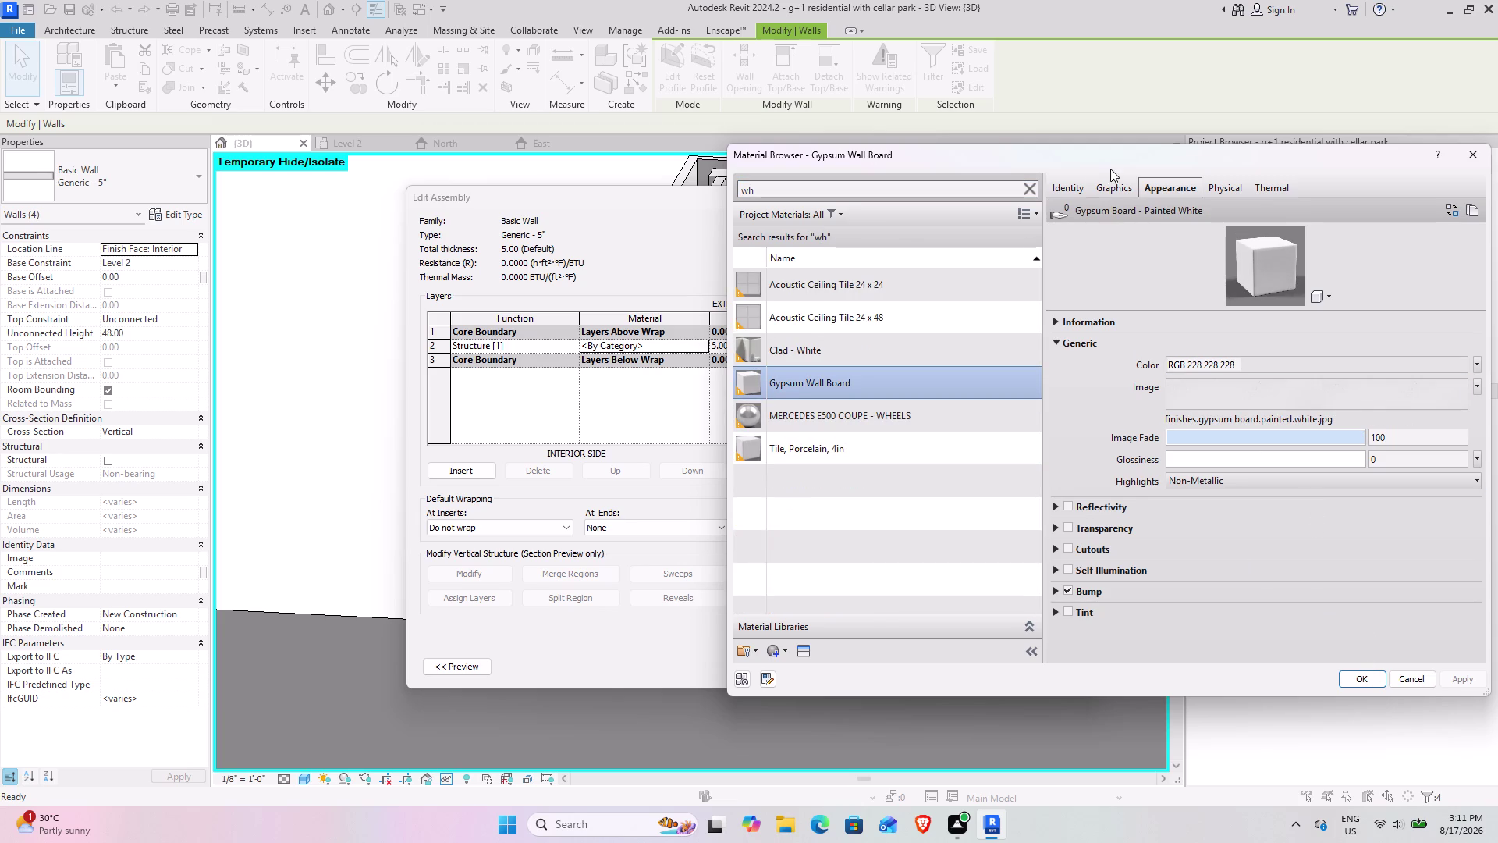
Review Gypsum Wall Board graphics, then OK out of Edit Assembly and Type Properties.
double_click(1104, 197)
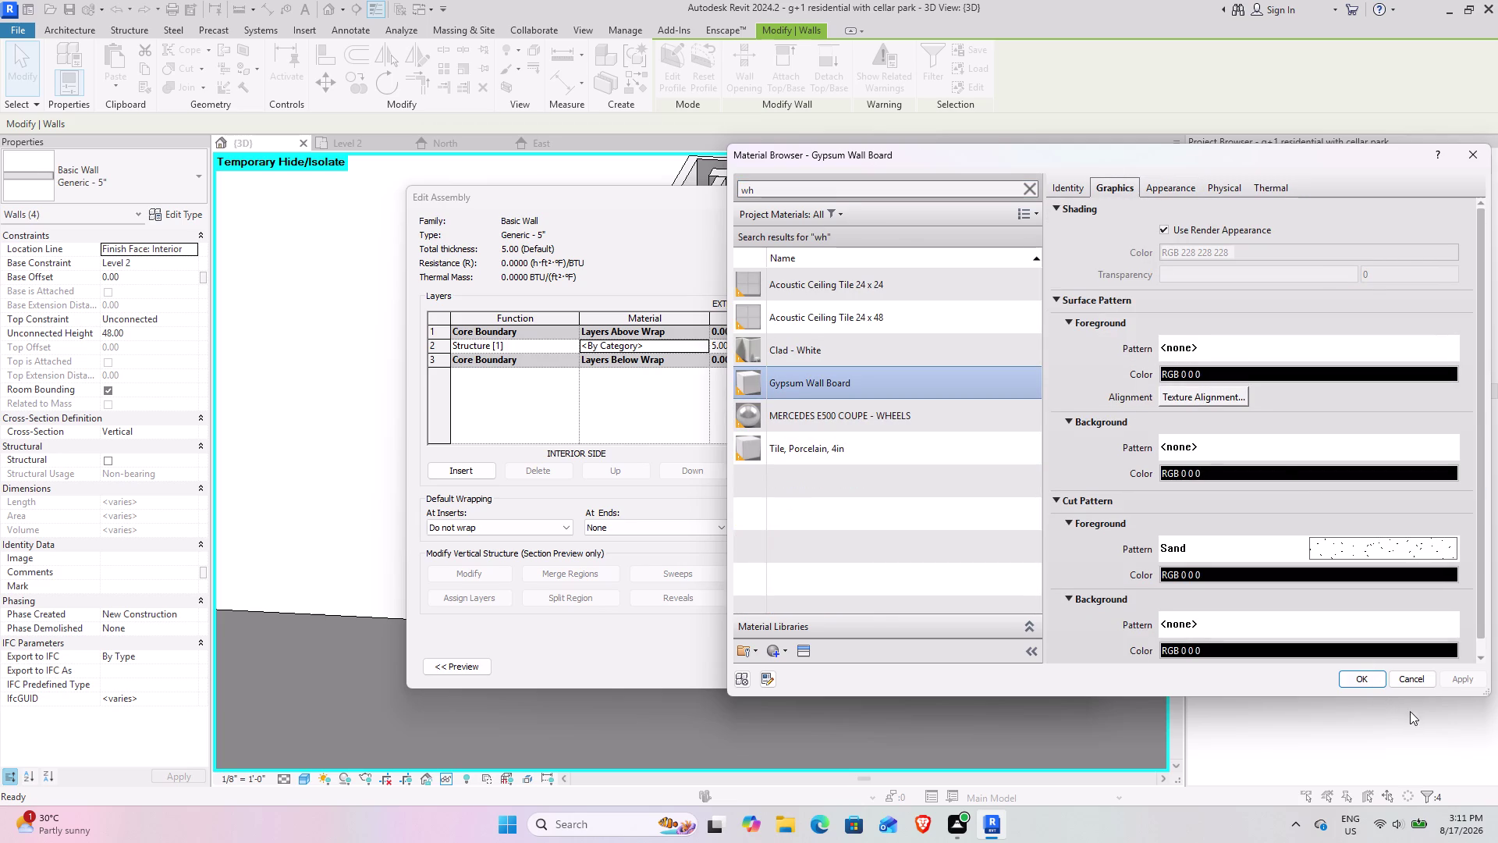
click(1353, 684)
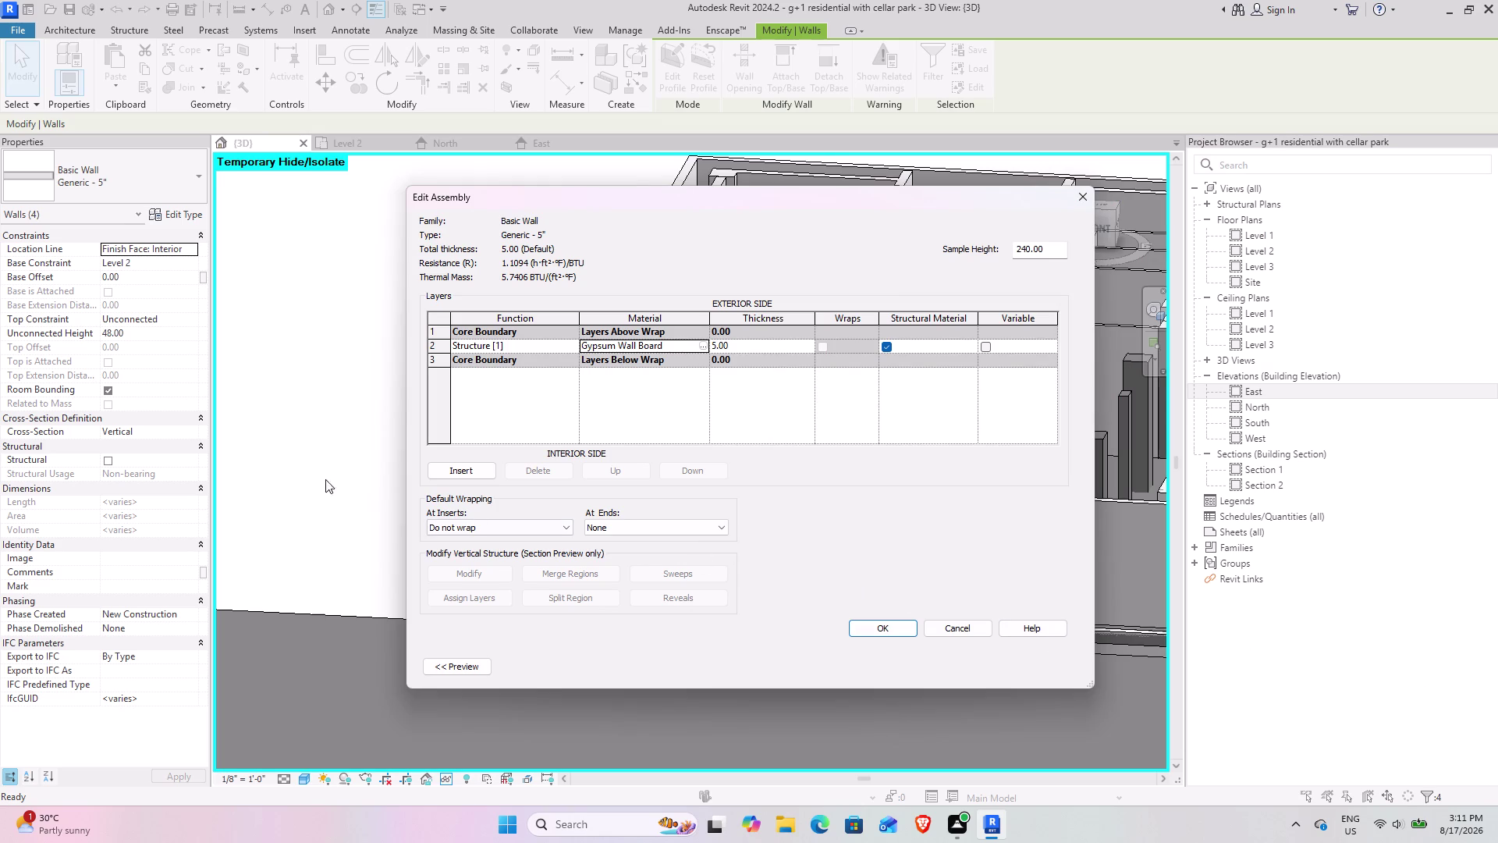
click(865, 630)
click(1041, 668)
click(905, 666)
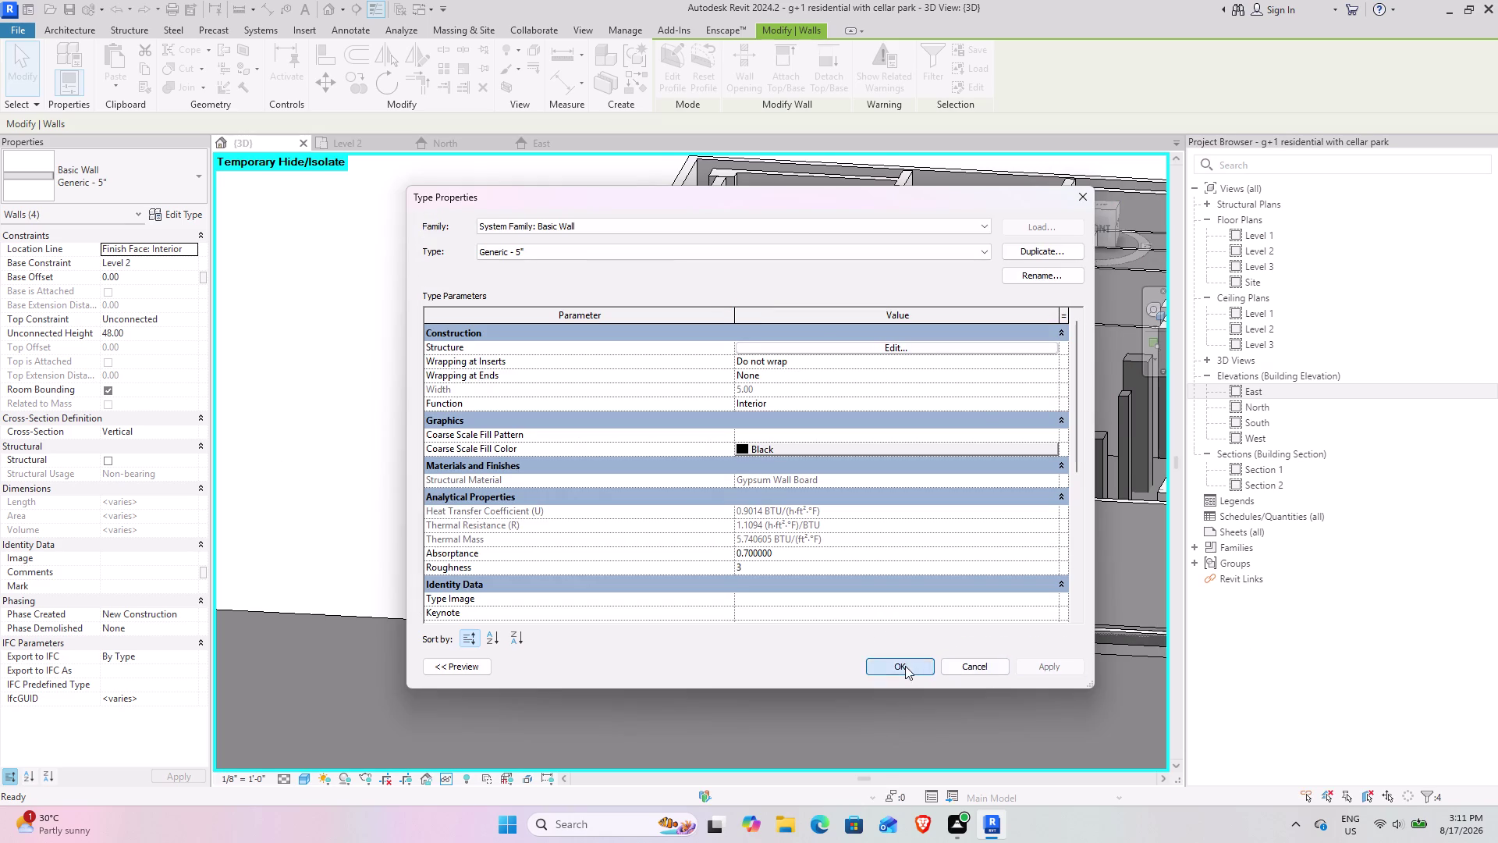
click(549, 649)
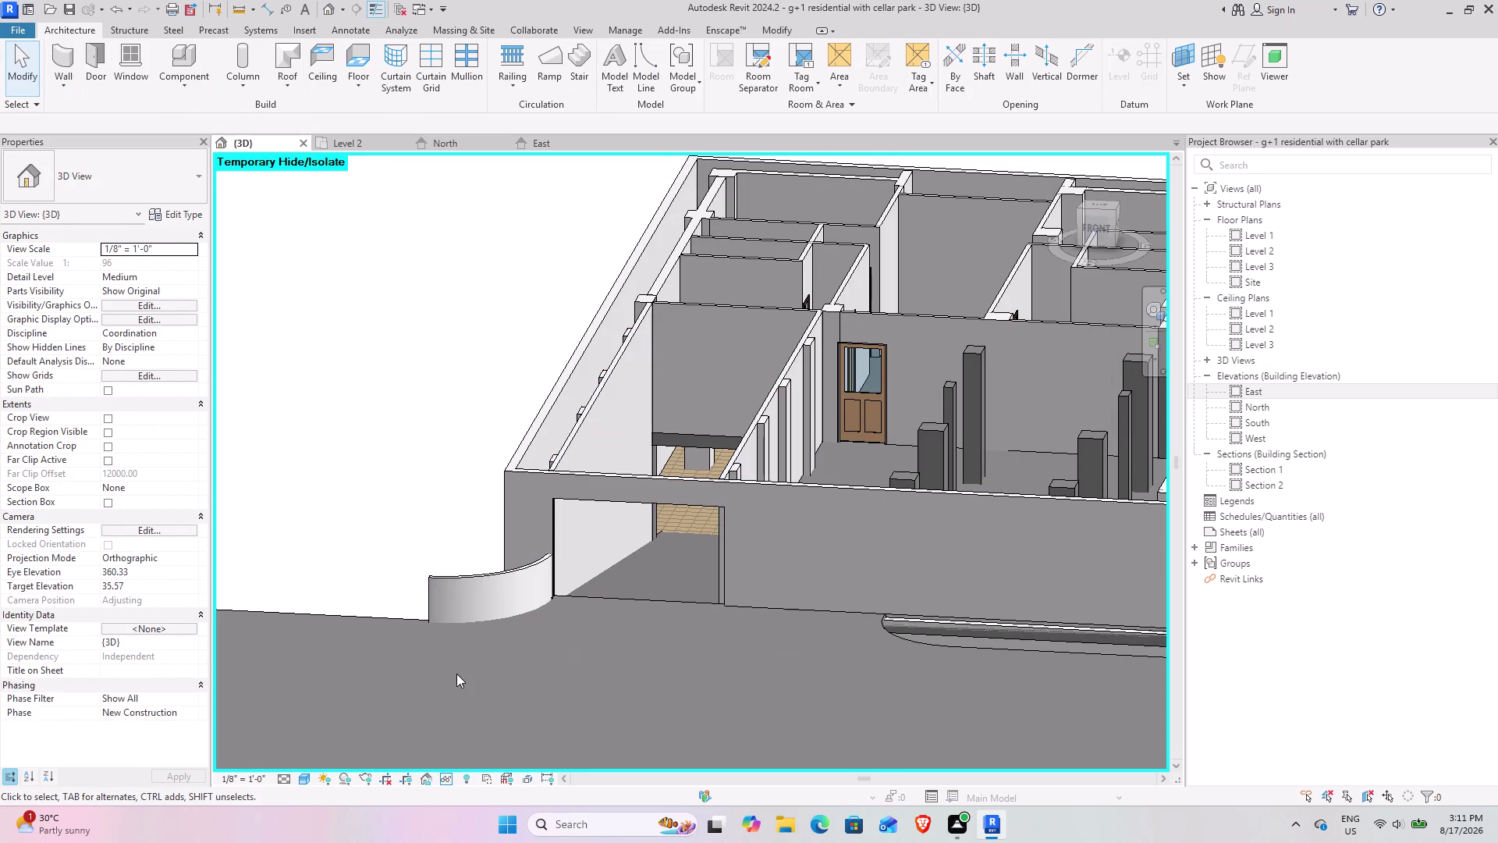
Orbit to face the front wall and select its 162-wide rectangular opening.
scroll(down, 3)
middle_drag(436, 682, 399, 670)
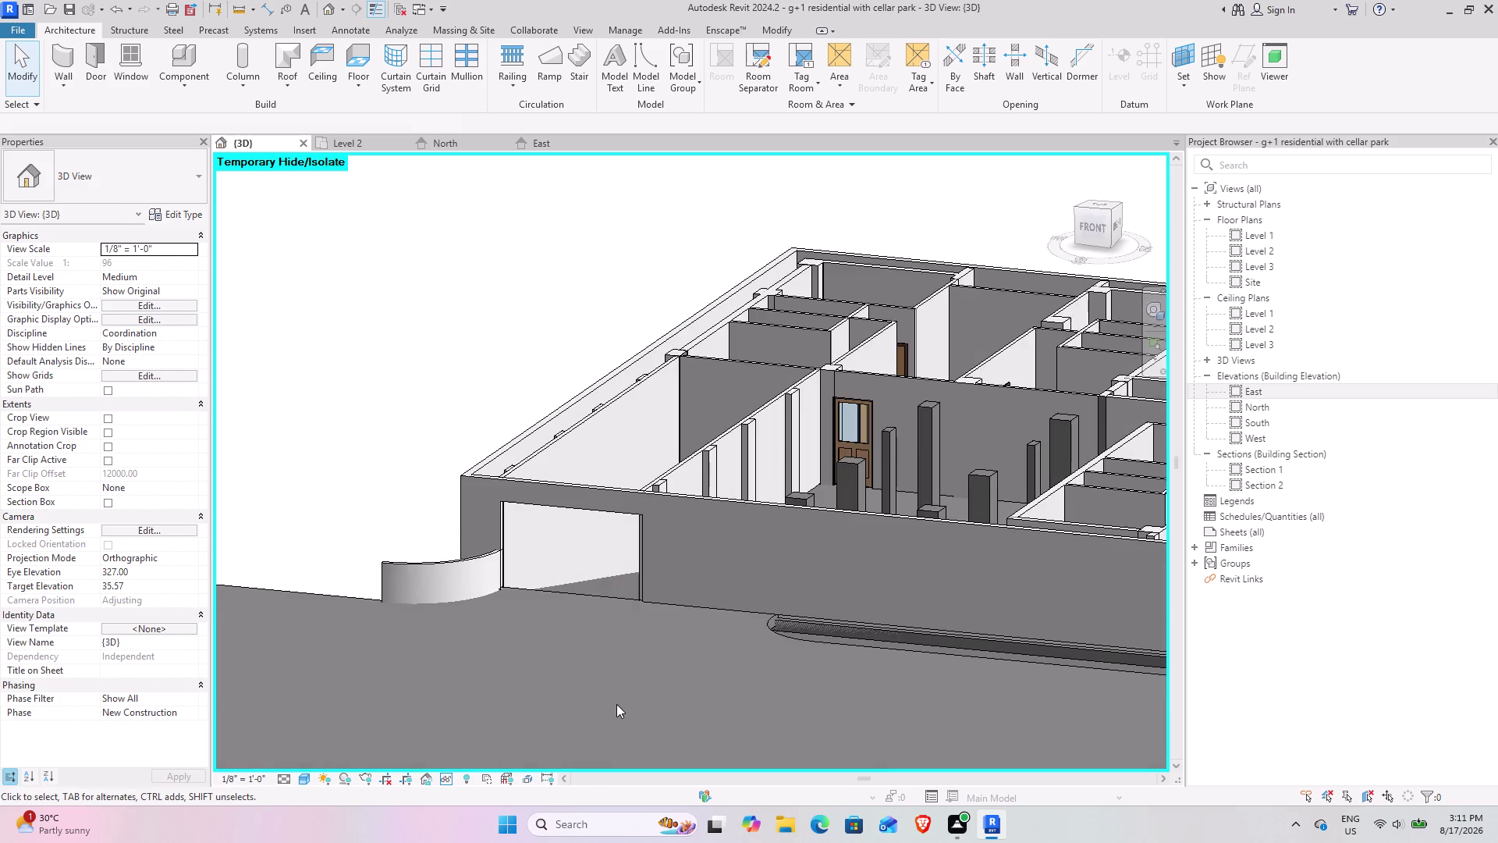
scroll(down, 3)
middle_drag(571, 690, 593, 739)
middle_drag(713, 722, 541, 654)
middle_drag(486, 643, 530, 669)
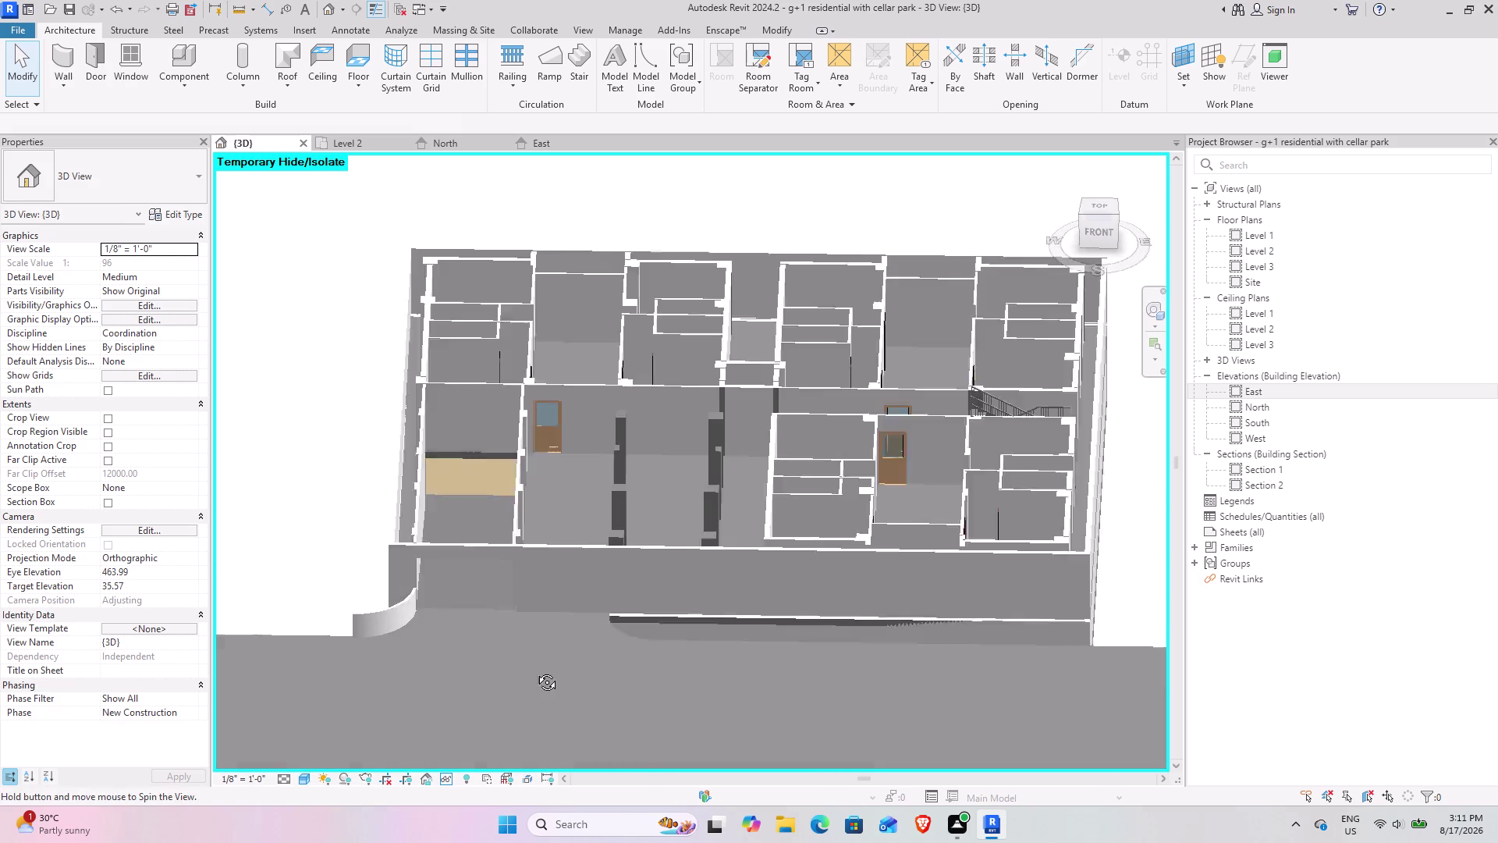
middle_drag(530, 669, 539, 670)
click(521, 575)
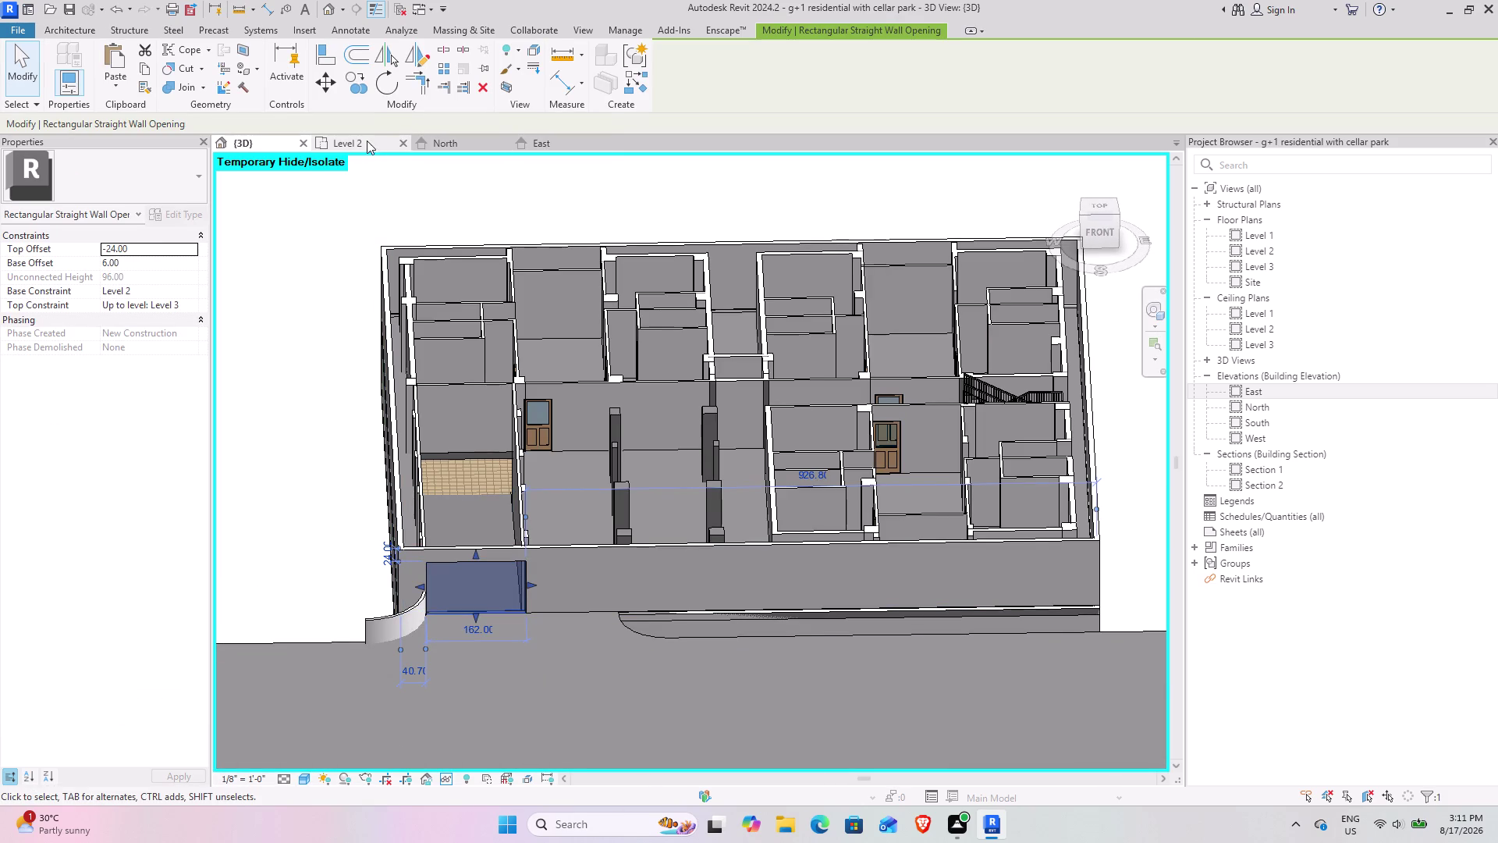
On the Level 2 plan, drag the opening's right end to 312.00 wide, then return to 3D.
click(352, 141)
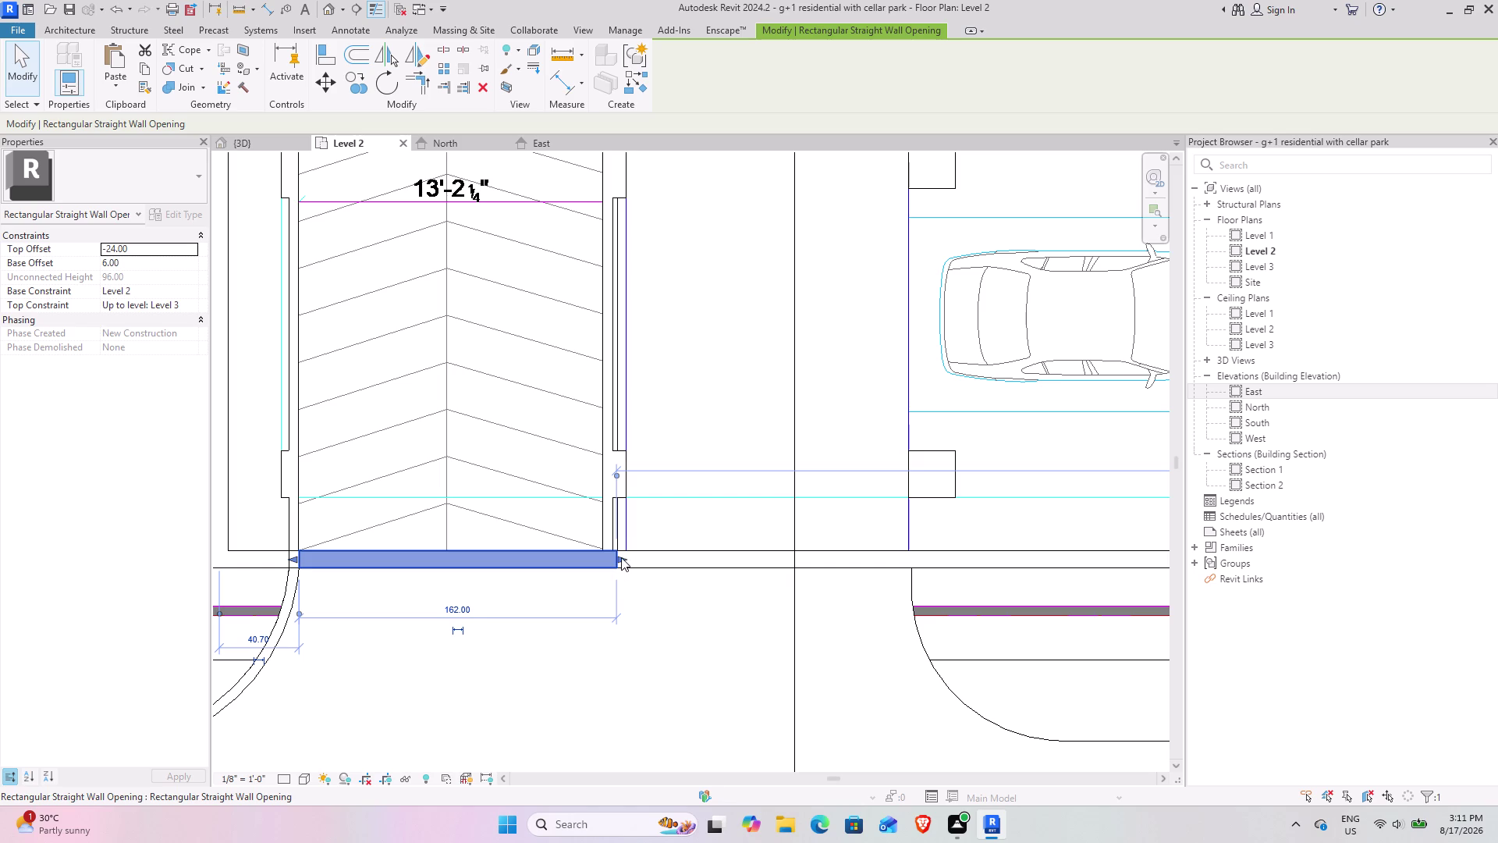
drag(619, 558, 905, 592)
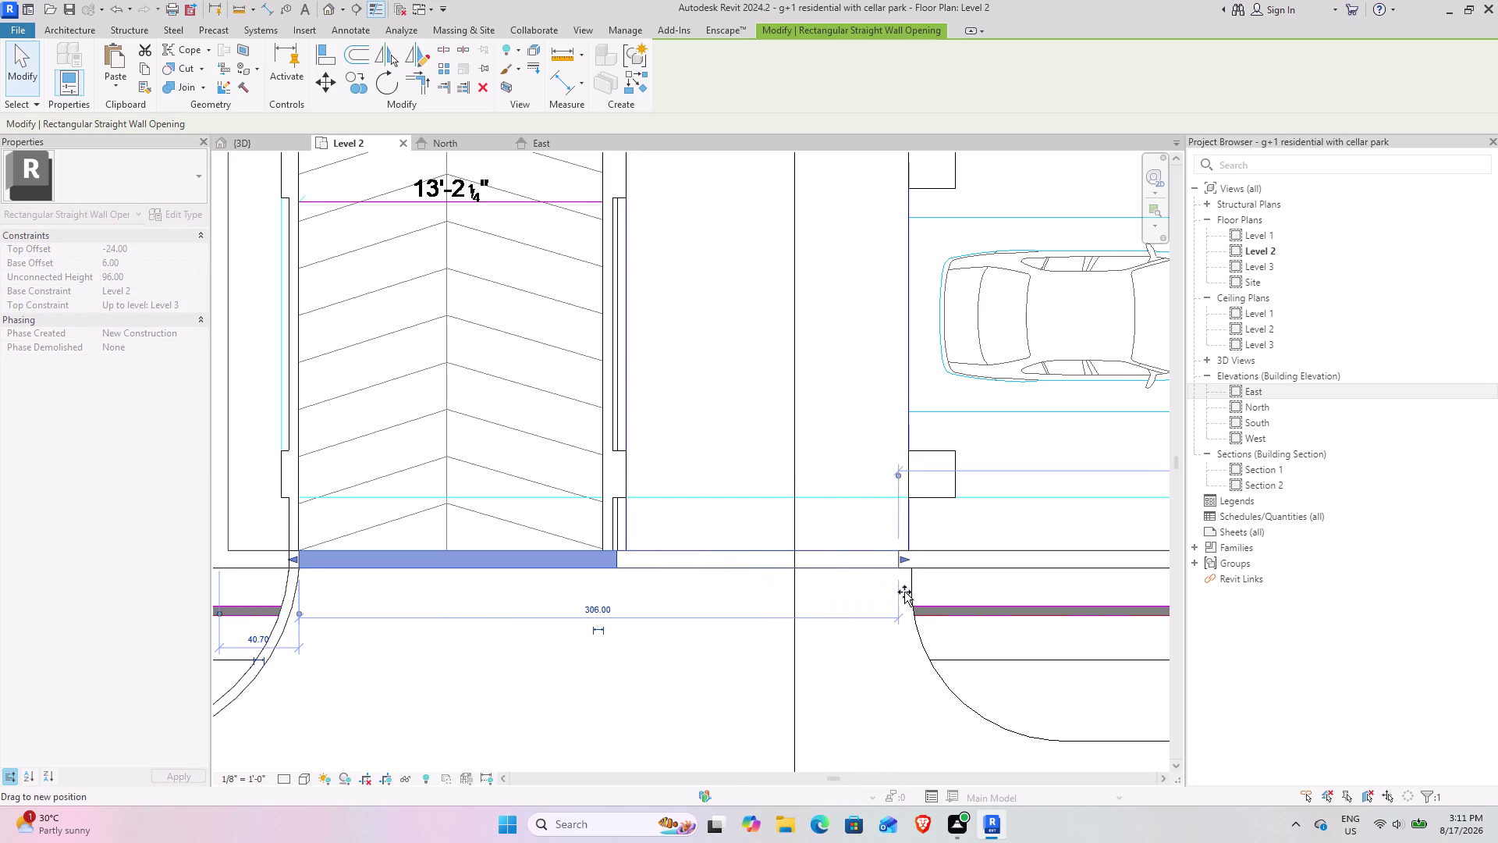
drag(905, 591, 911, 592)
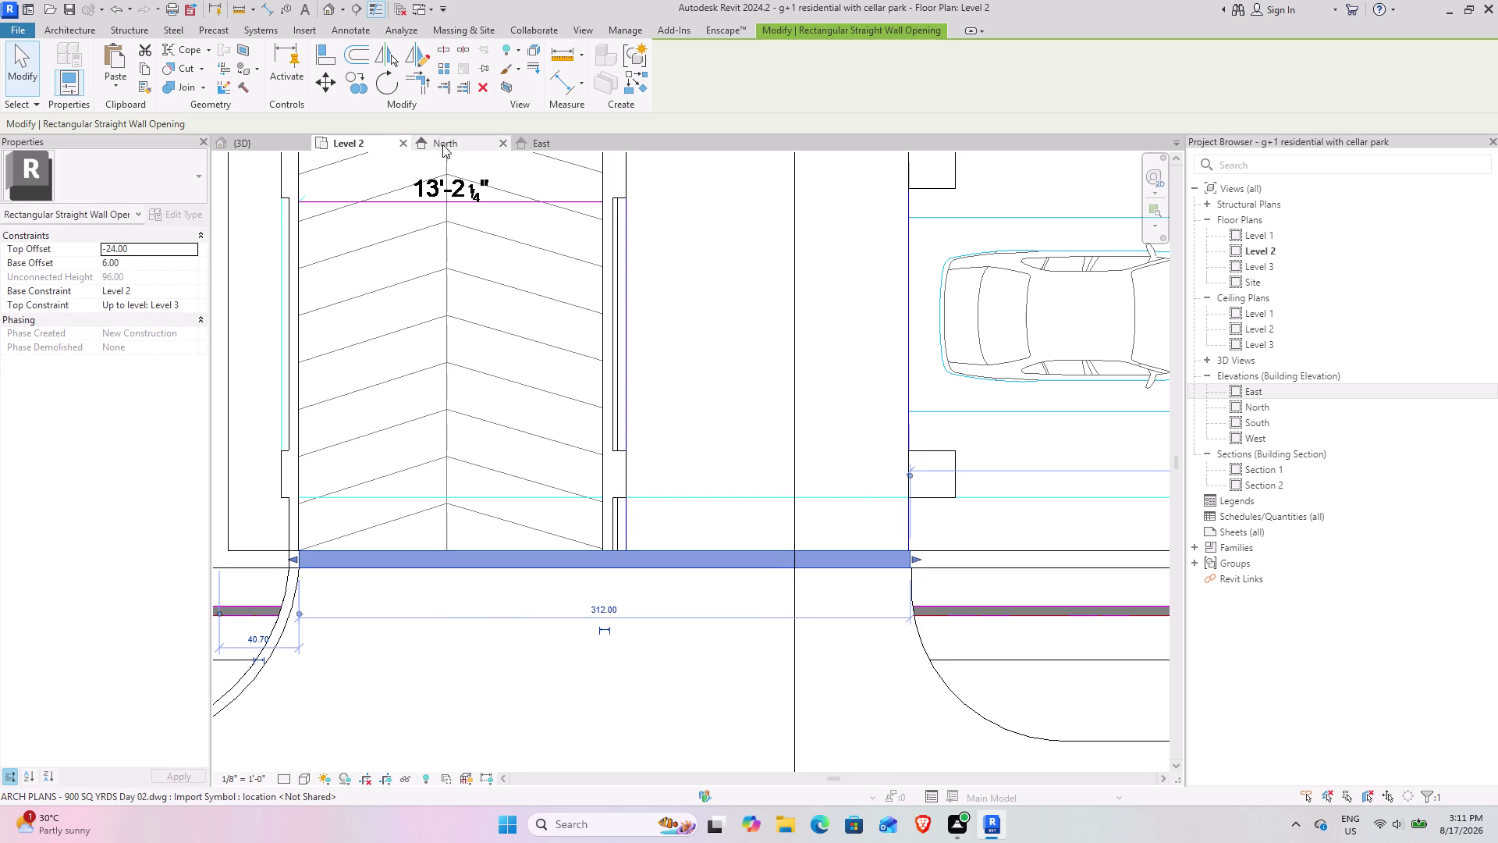
click(257, 141)
click(730, 706)
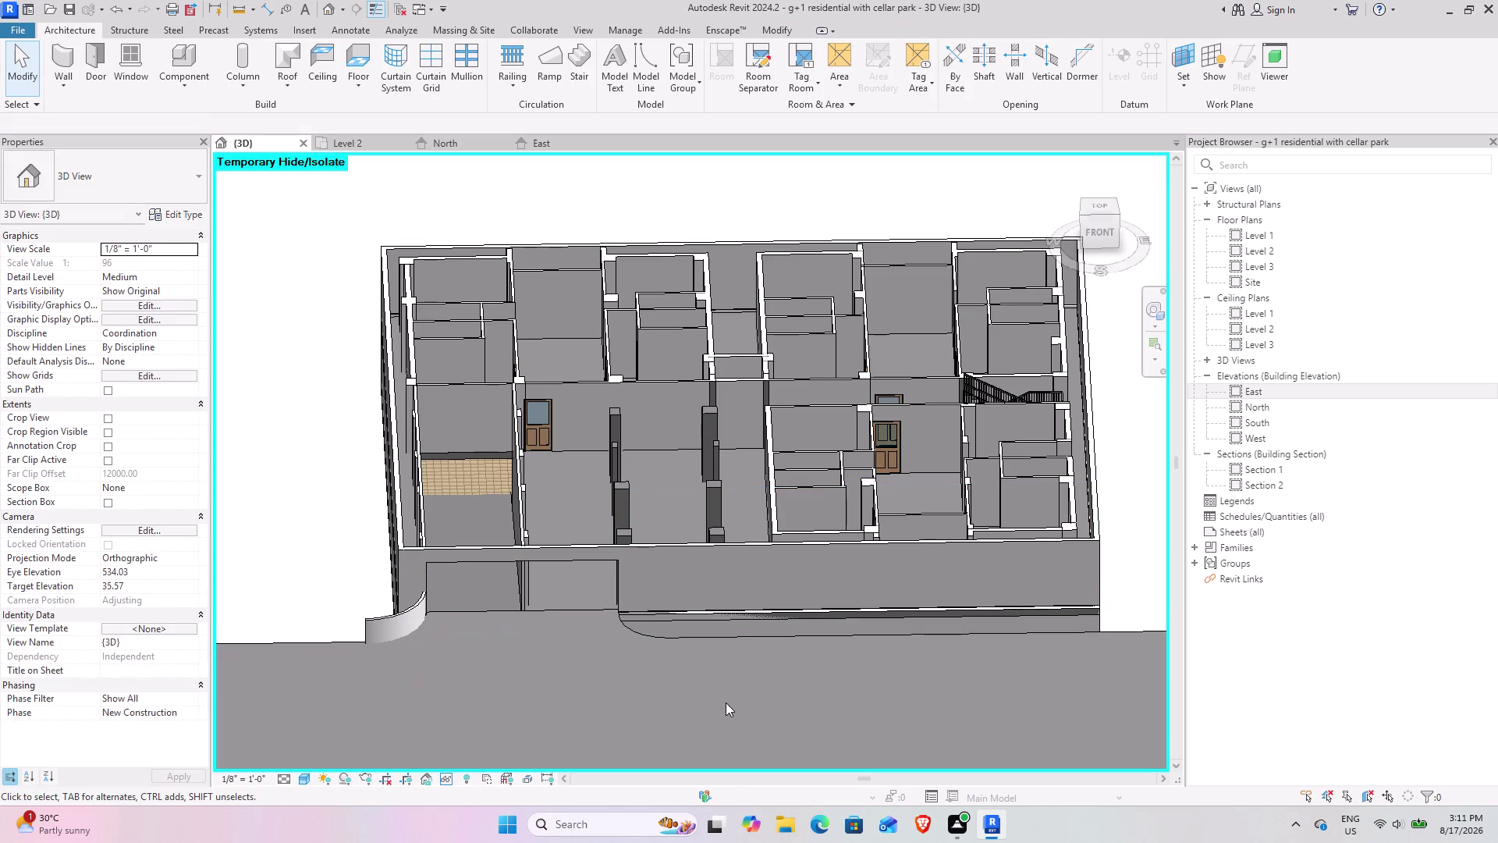
Orbit and pan the 3D view to inspect the widened front opening.
middle_drag(541, 727, 501, 716)
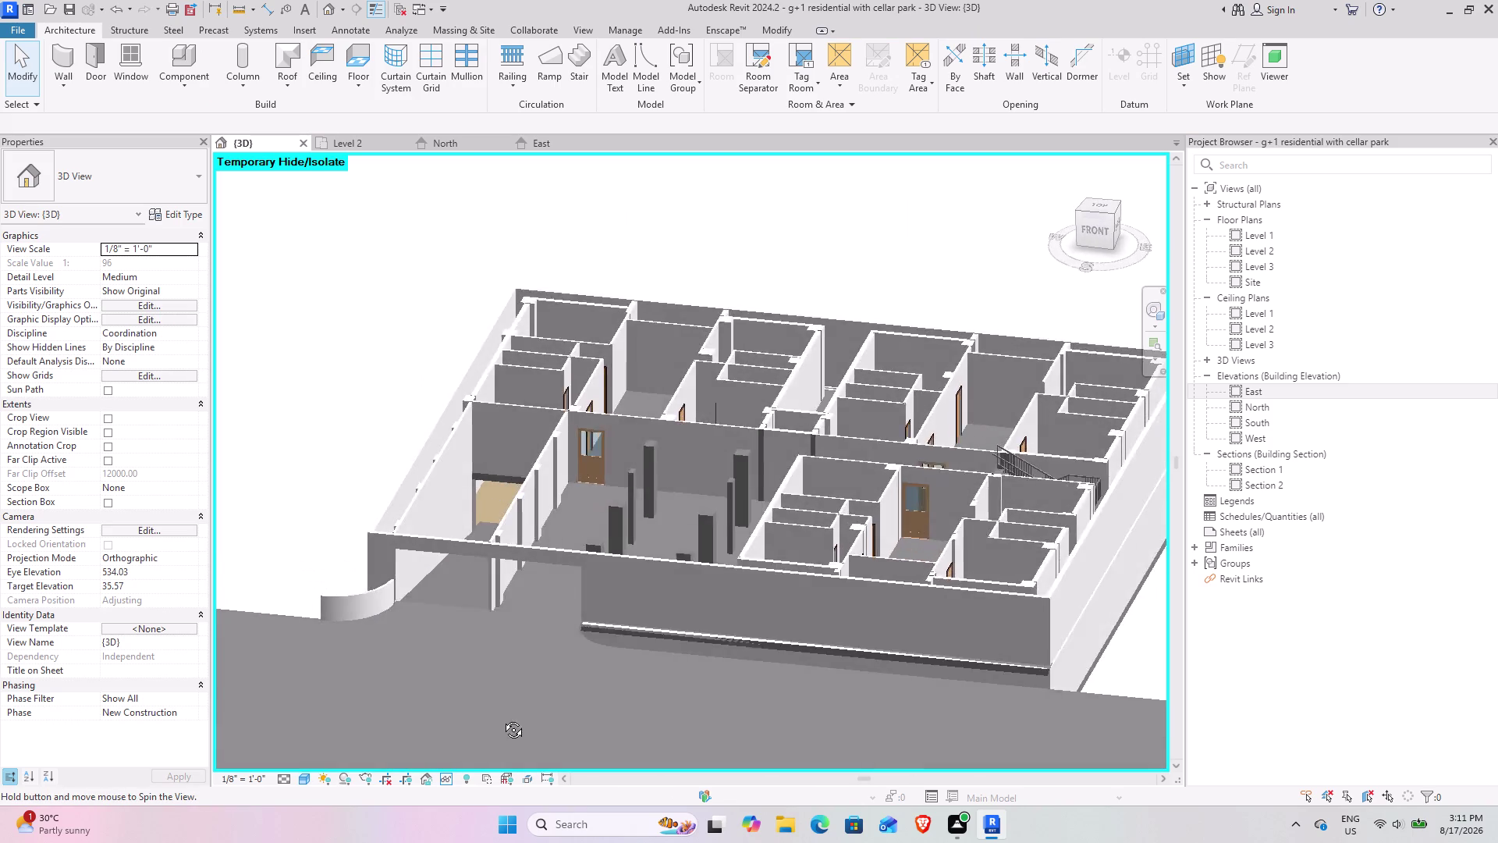
middle_drag(500, 717, 502, 718)
middle_drag(505, 719, 550, 677)
middle_drag(541, 655, 526, 694)
middle_drag(506, 655, 517, 668)
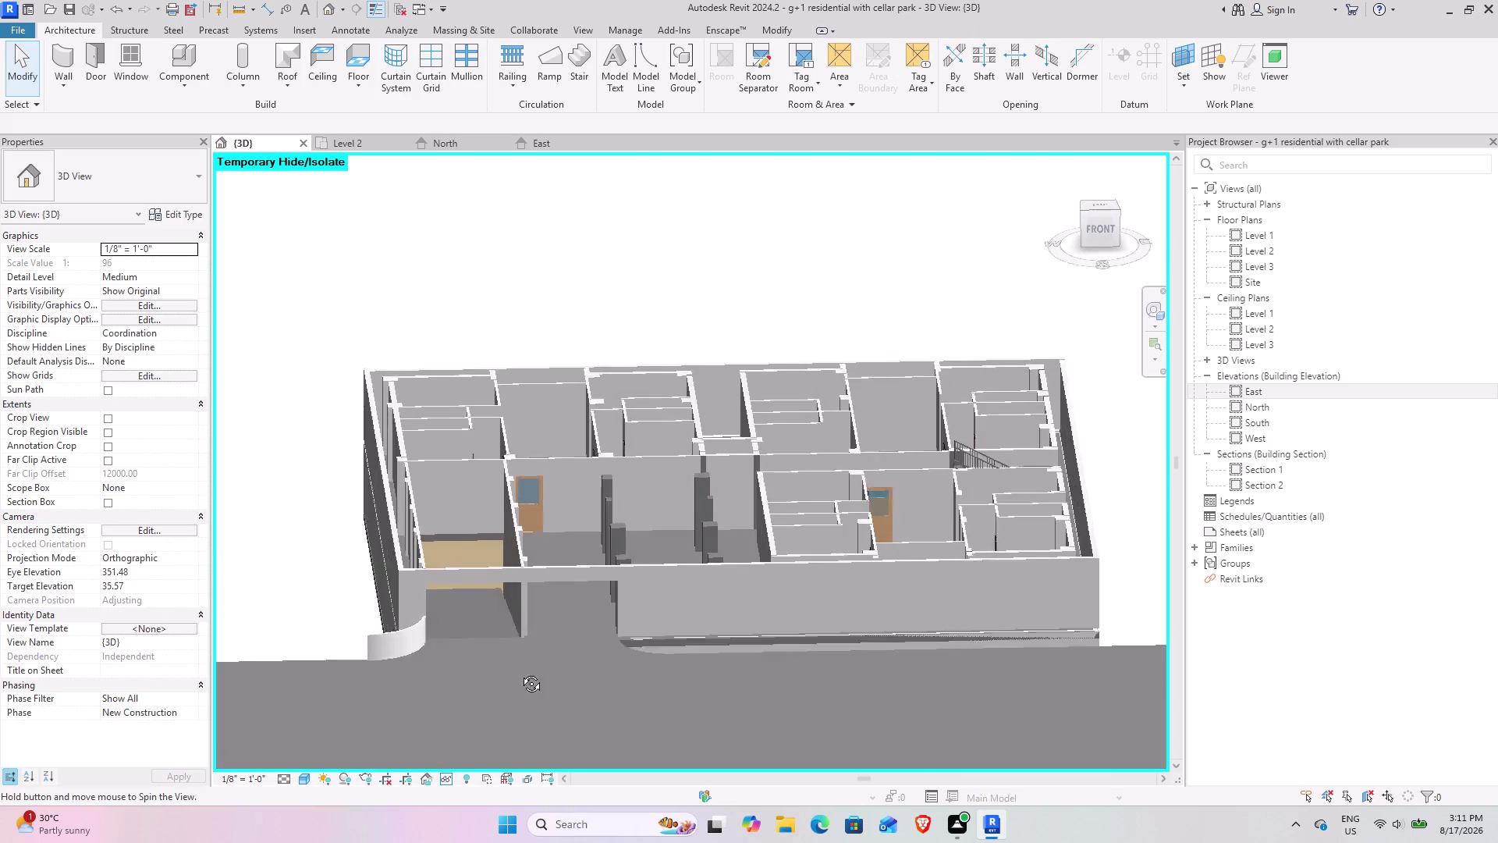
middle_drag(517, 668, 481, 742)
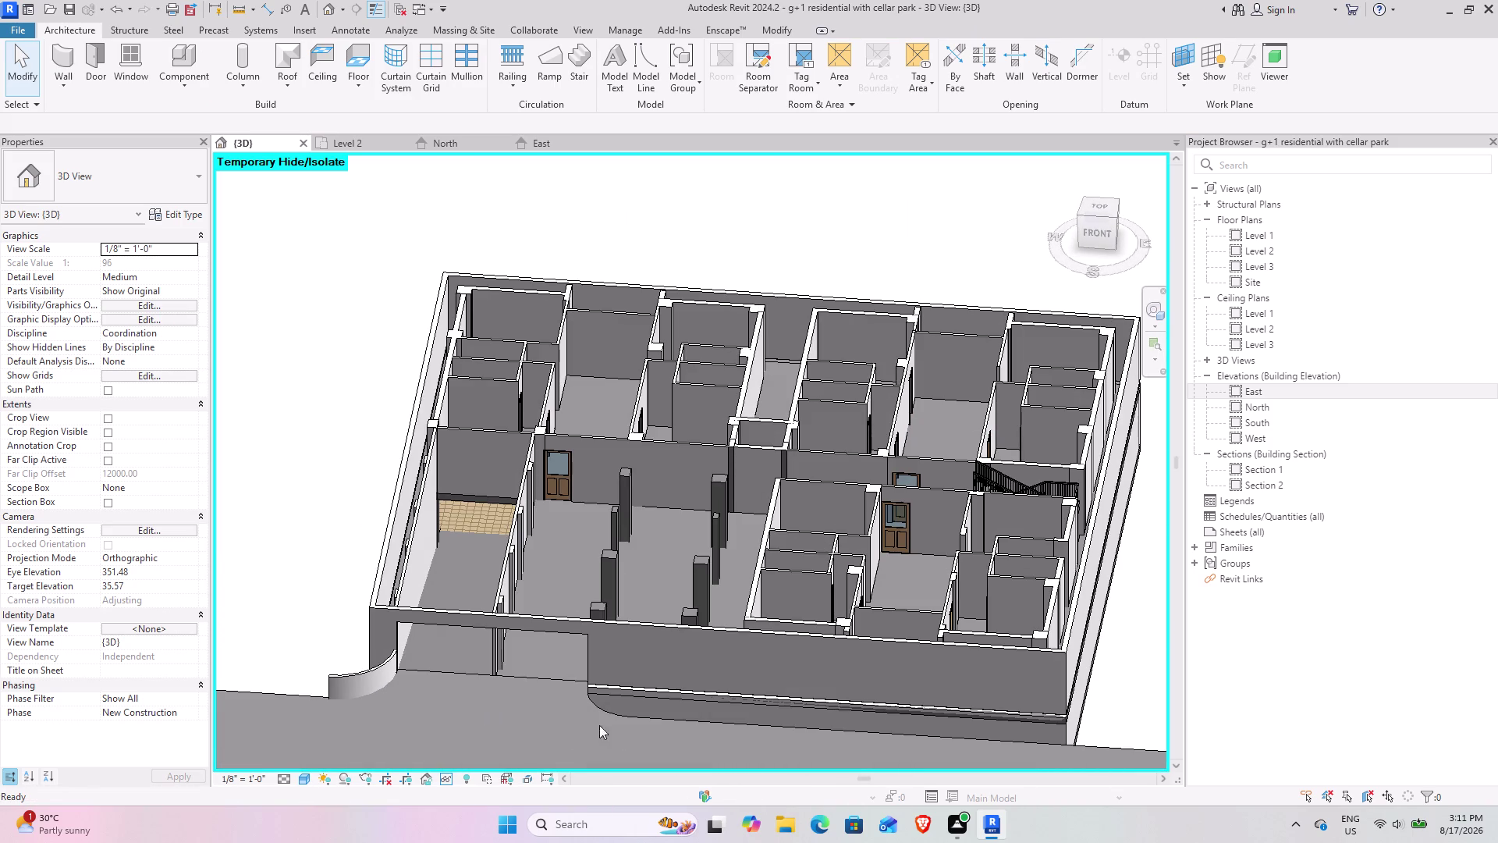
scroll(up, 3)
middle_drag(554, 725, 561, 702)
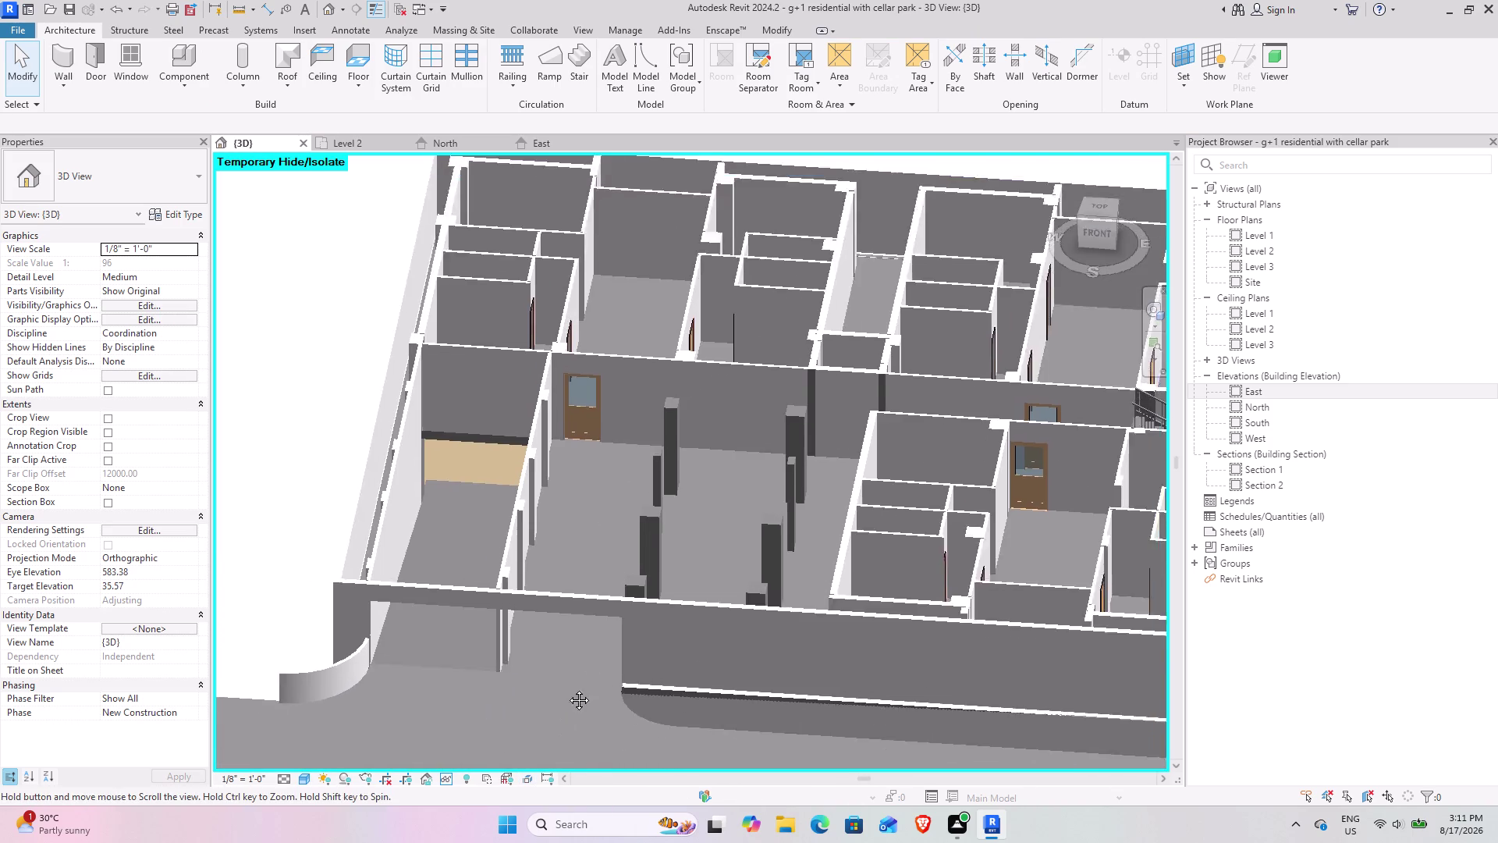
middle_drag(562, 702, 629, 586)
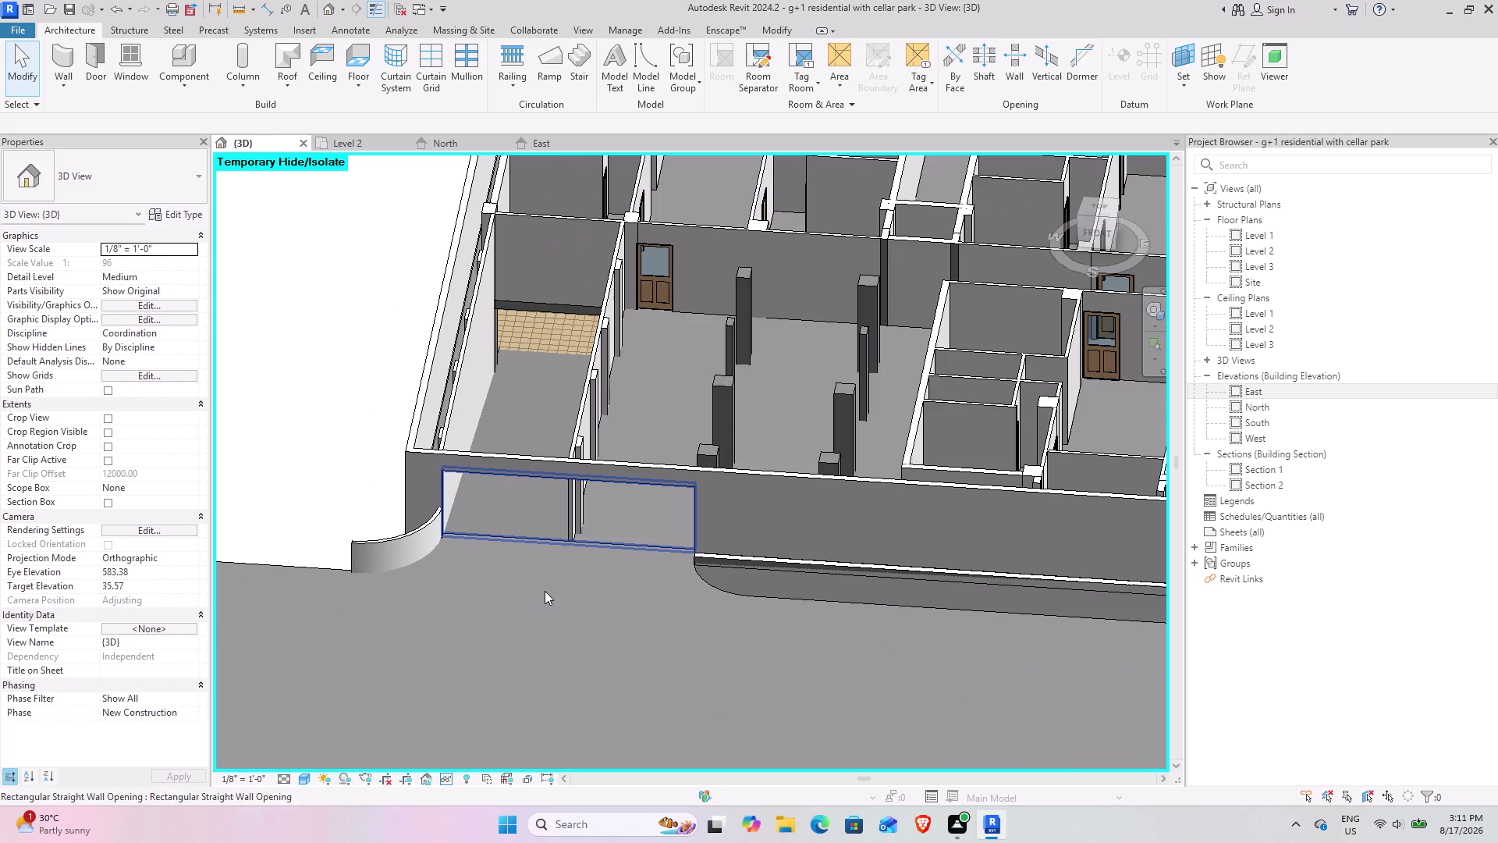
middle_drag(792, 416, 589, 451)
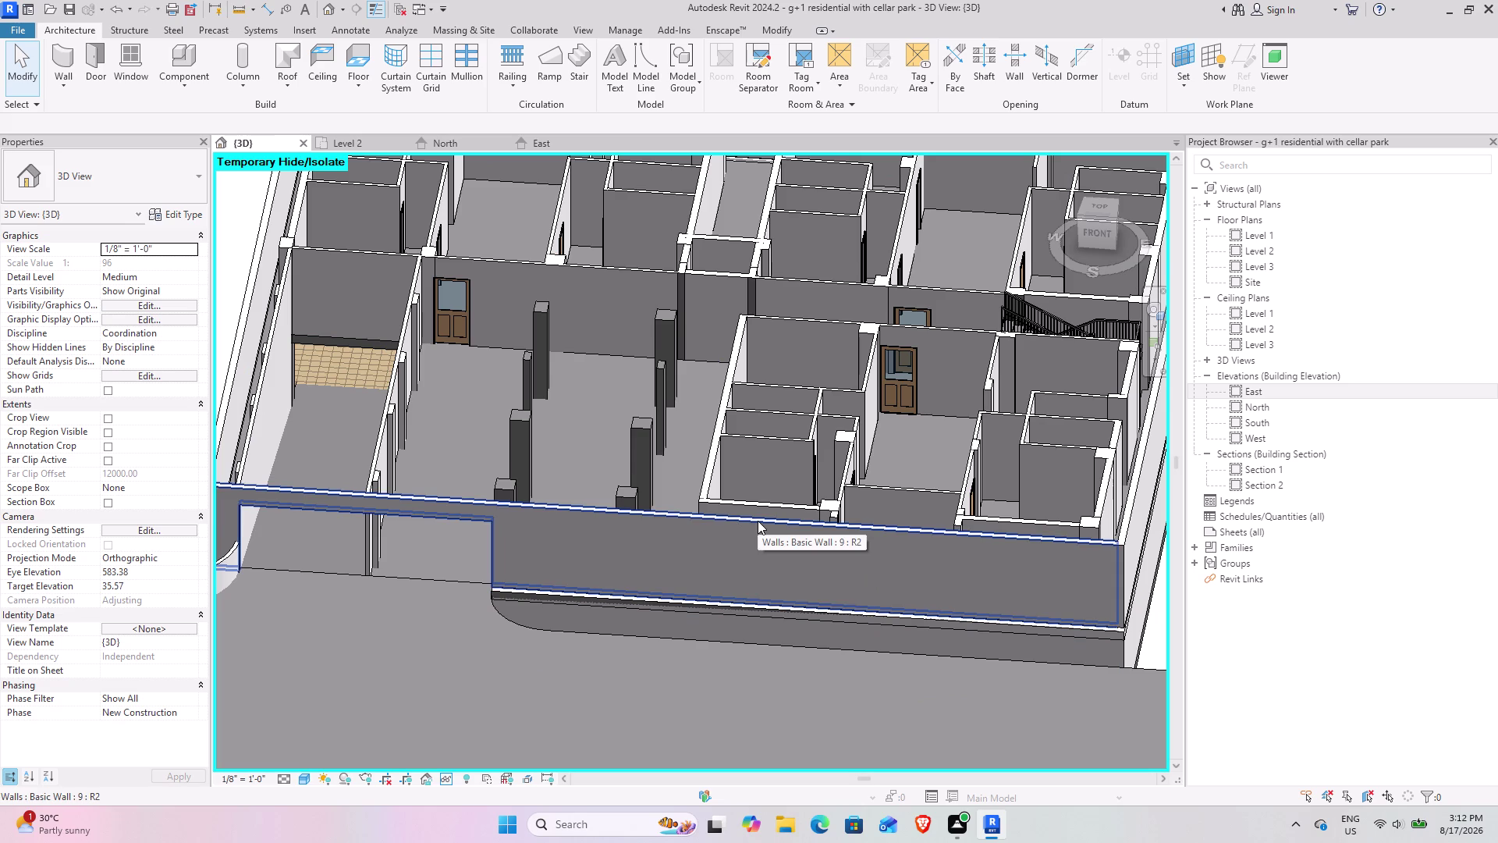
Orbit to a higher side angle, then back down to face the front wall.
scroll(down, 3)
middle_drag(856, 597, 779, 588)
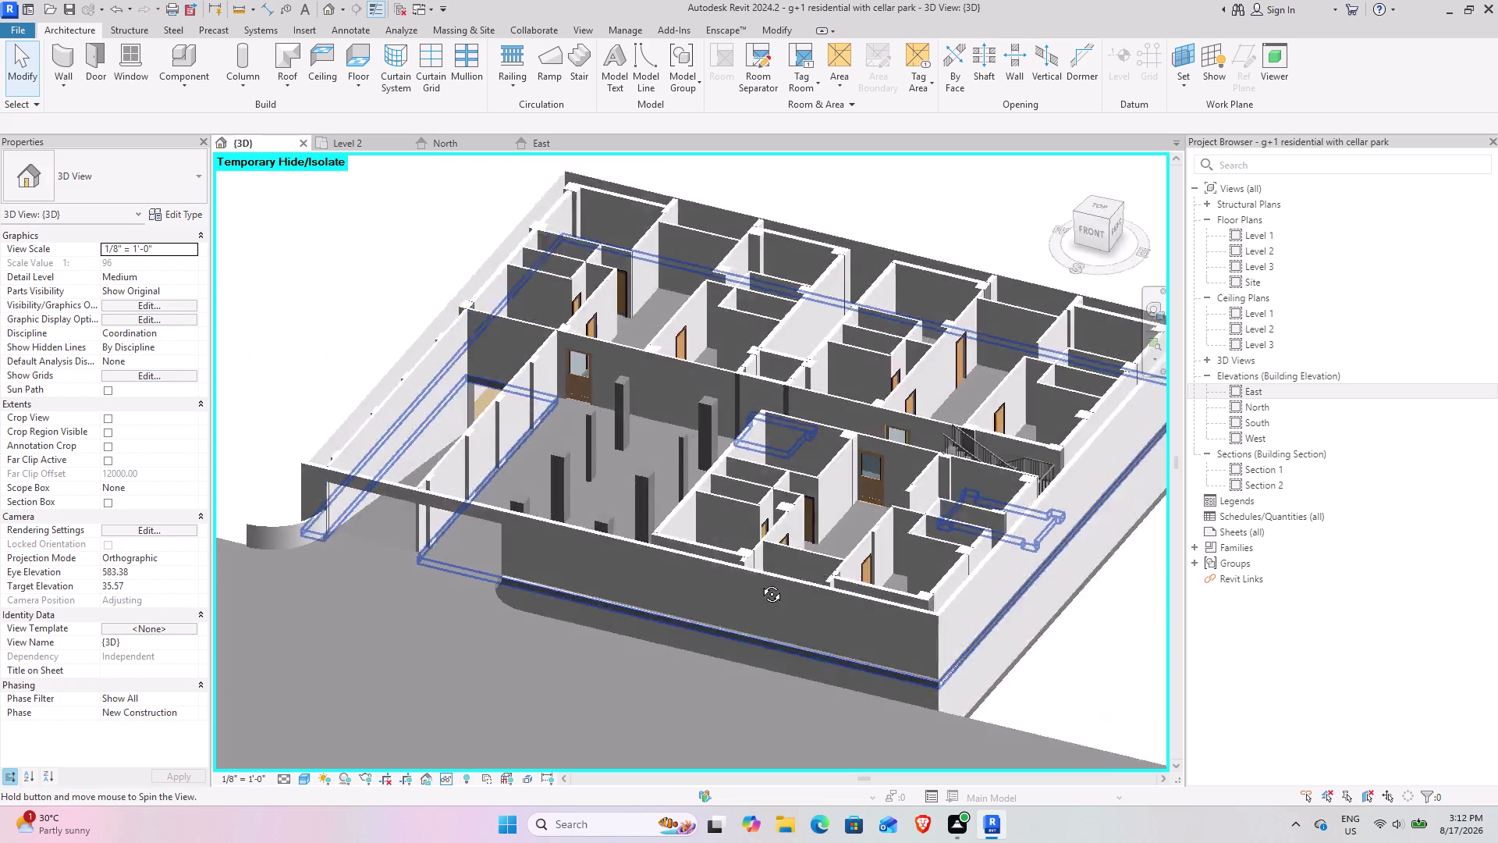
middle_drag(780, 588, 666, 597)
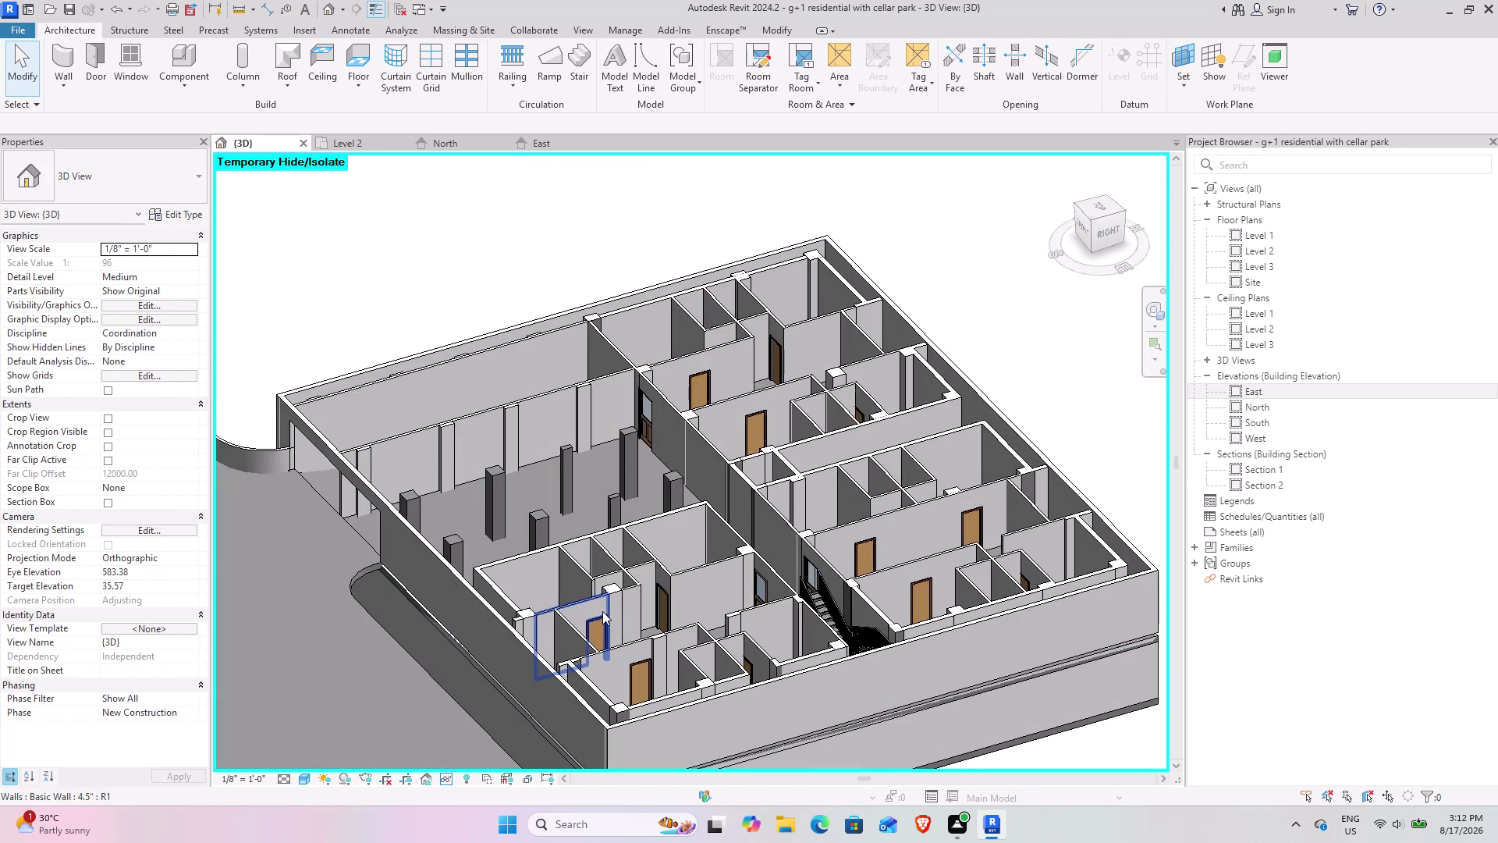
middle_drag(602, 611, 661, 533)
middle_drag(568, 550, 663, 566)
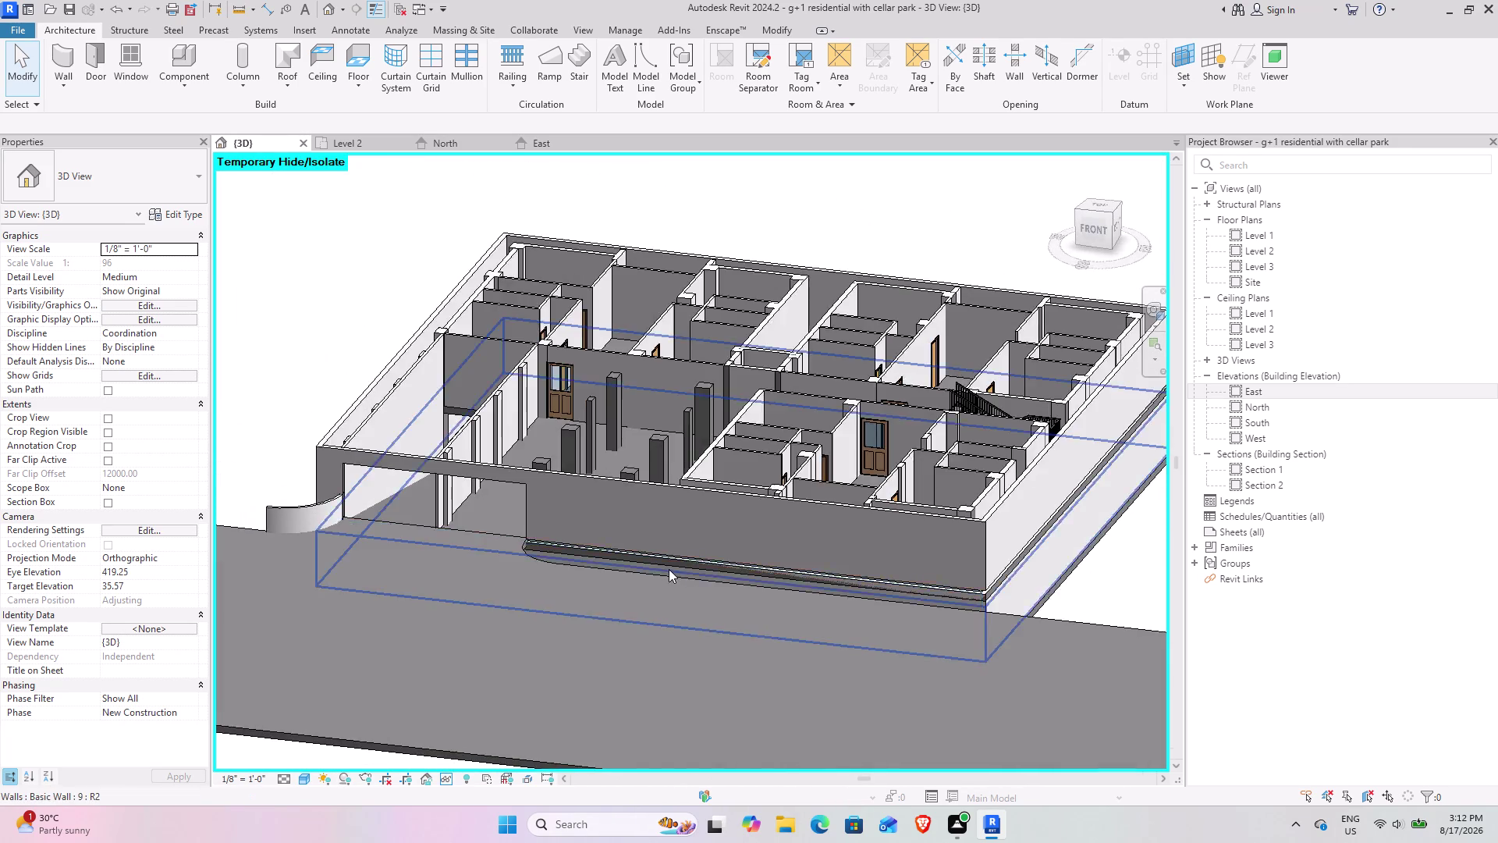
middle_drag(662, 569, 604, 555)
middle_drag(560, 560, 643, 562)
middle_drag(592, 562, 674, 562)
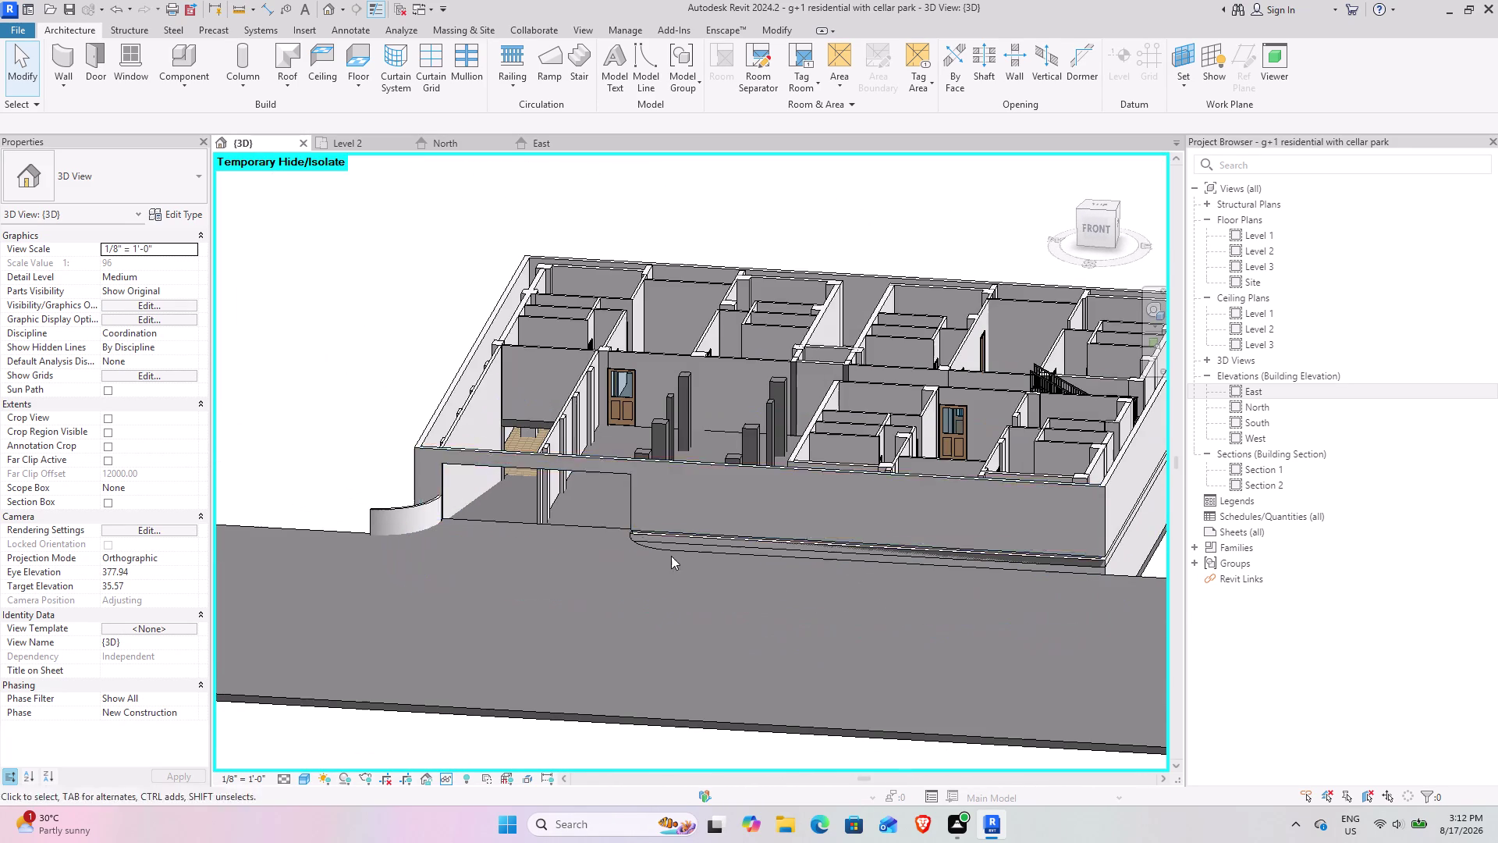
Select the long front wall, clear it, then select its 312-wide opening.
click(606, 456)
middle_drag(530, 594, 530, 600)
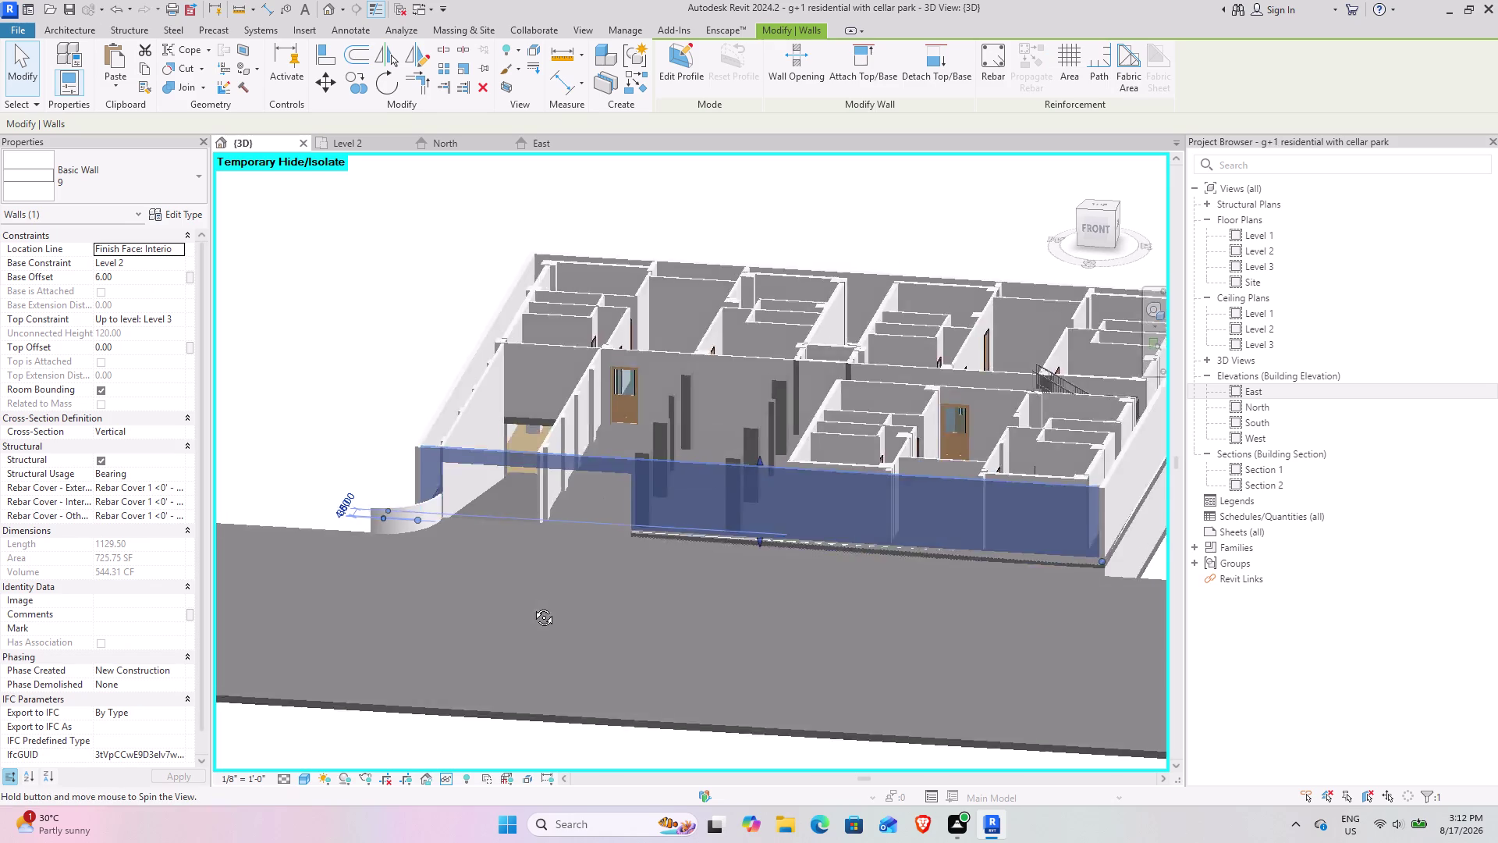
middle_drag(530, 600, 590, 631)
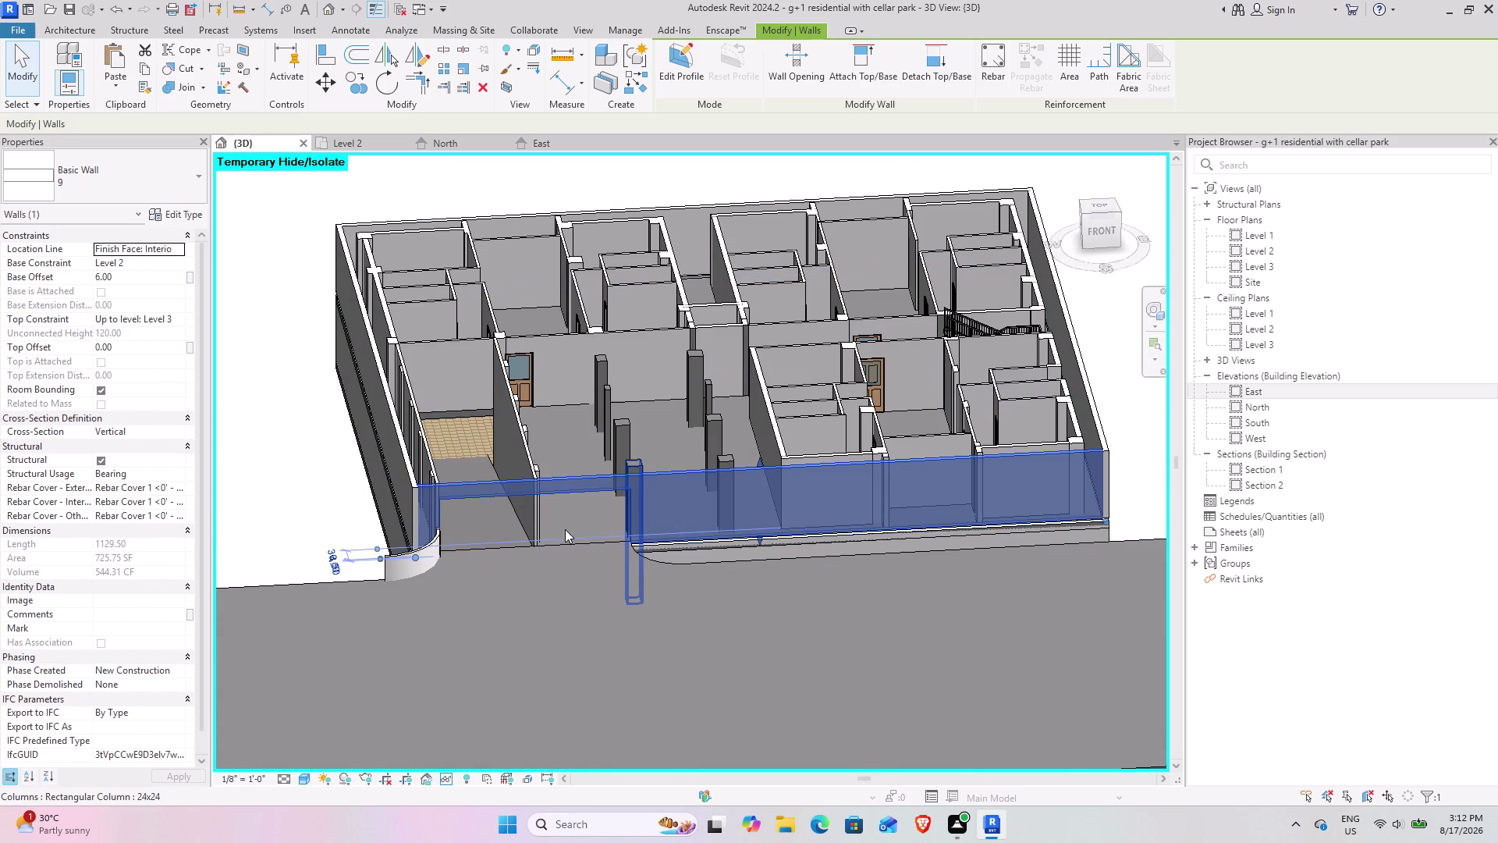
key(Escape)
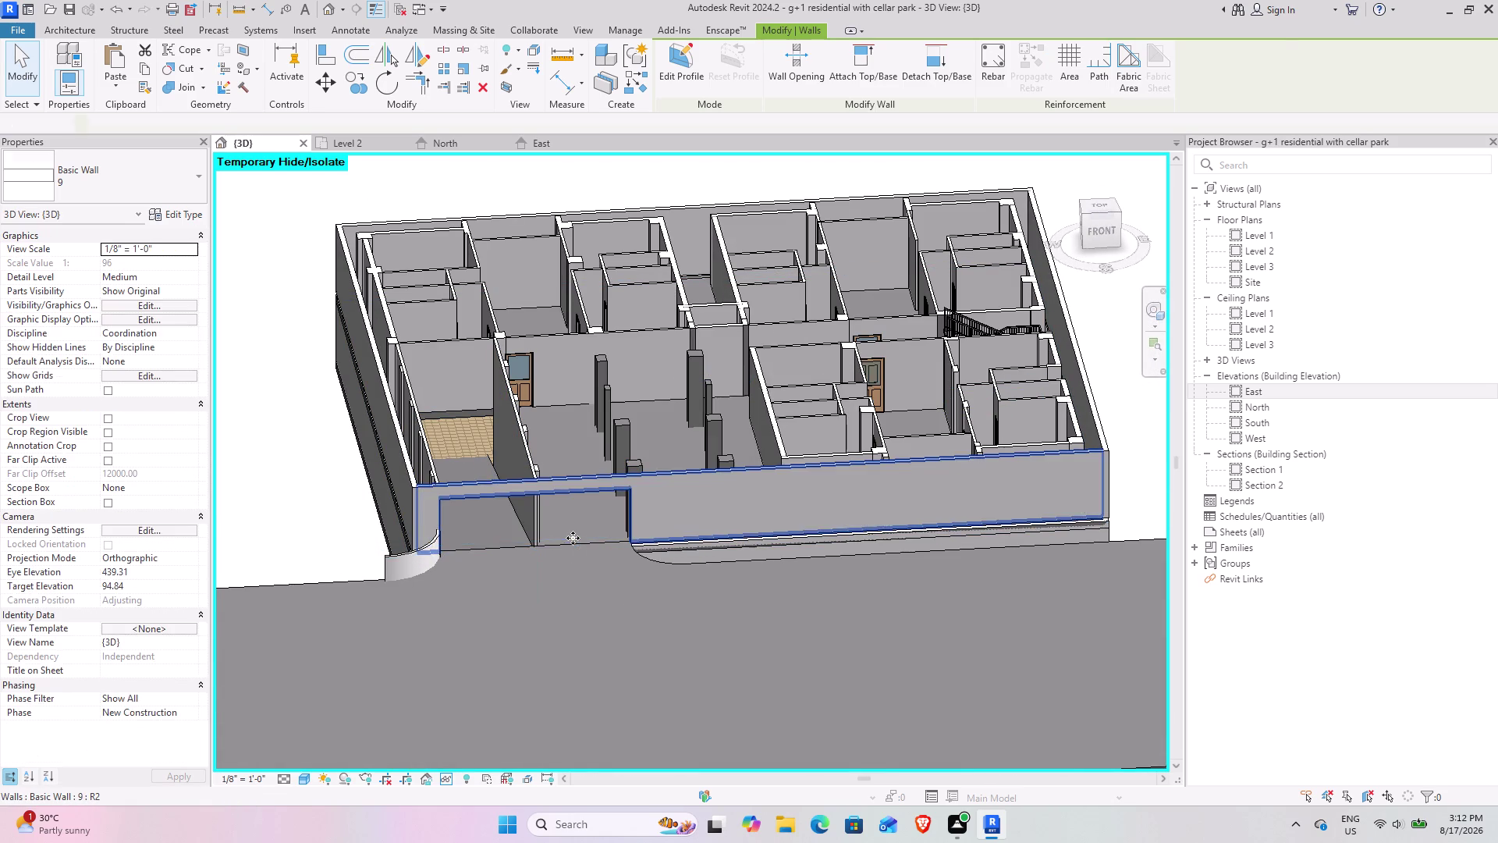
click(575, 539)
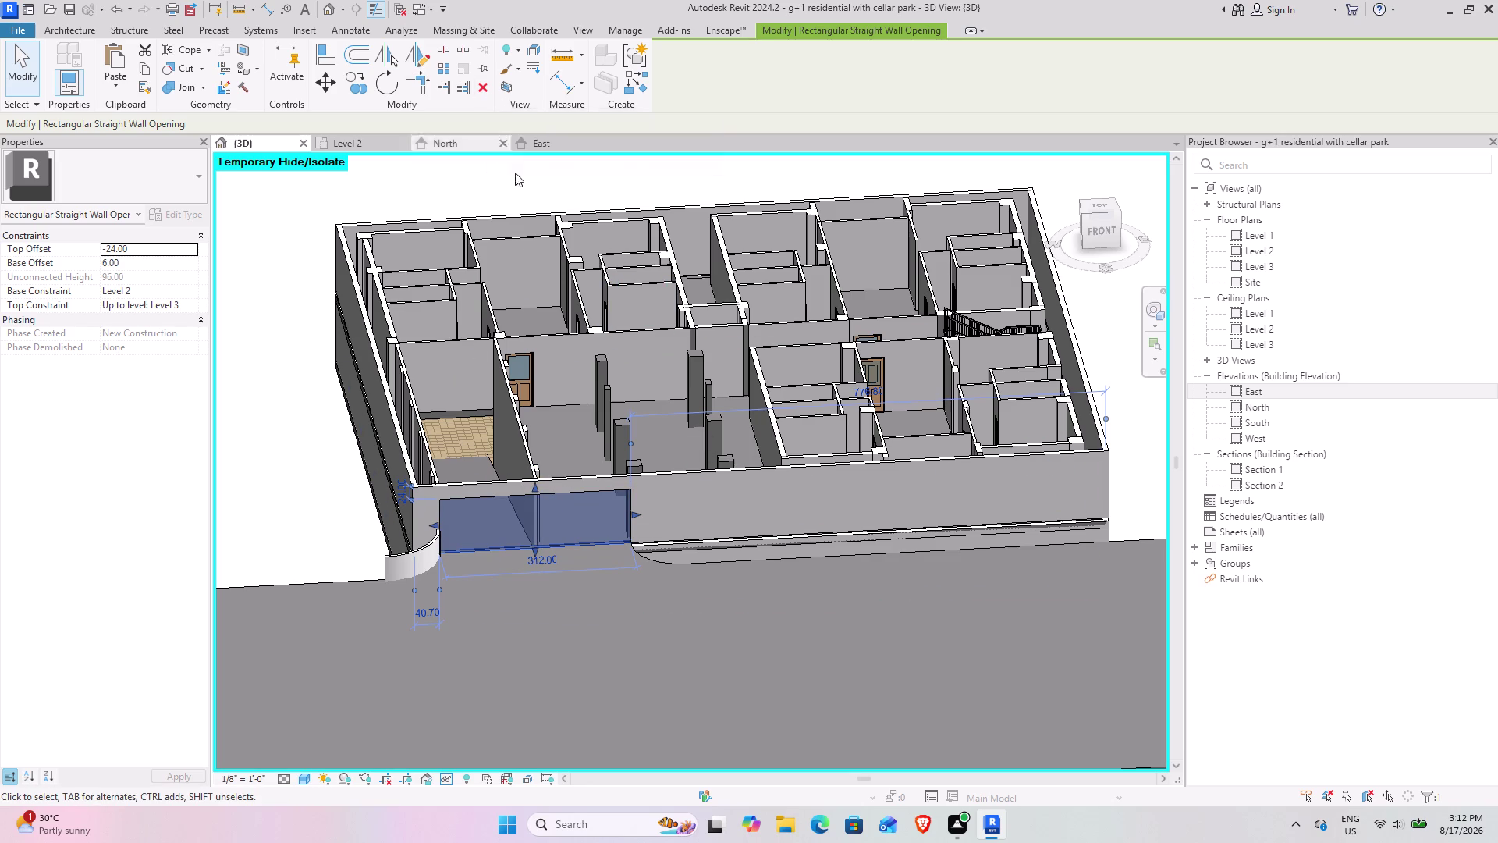
middle_drag(598, 439, 573, 588)
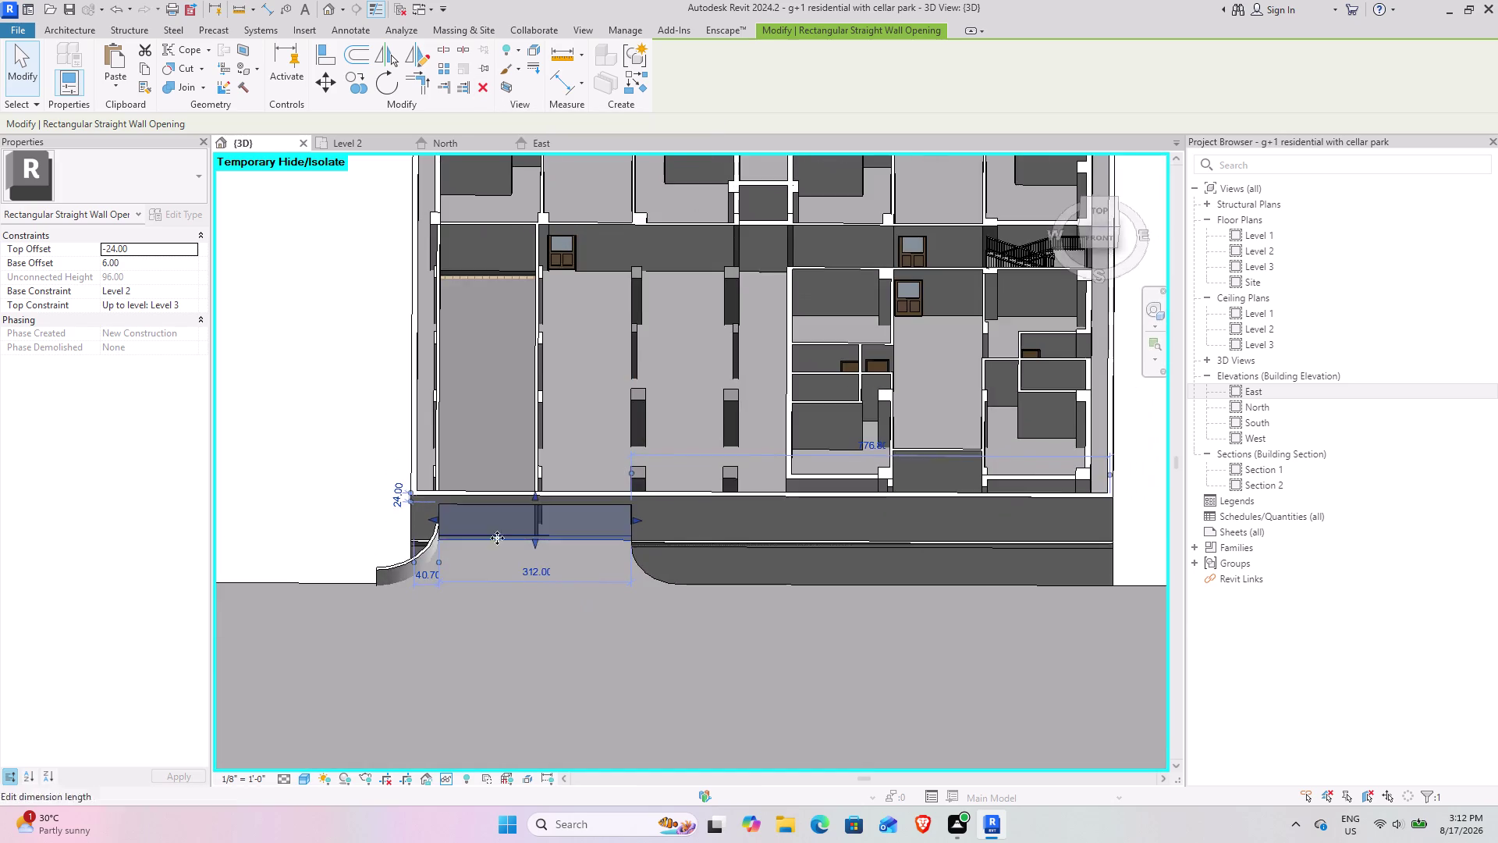
scroll(up, 3)
middle_drag(414, 575, 431, 533)
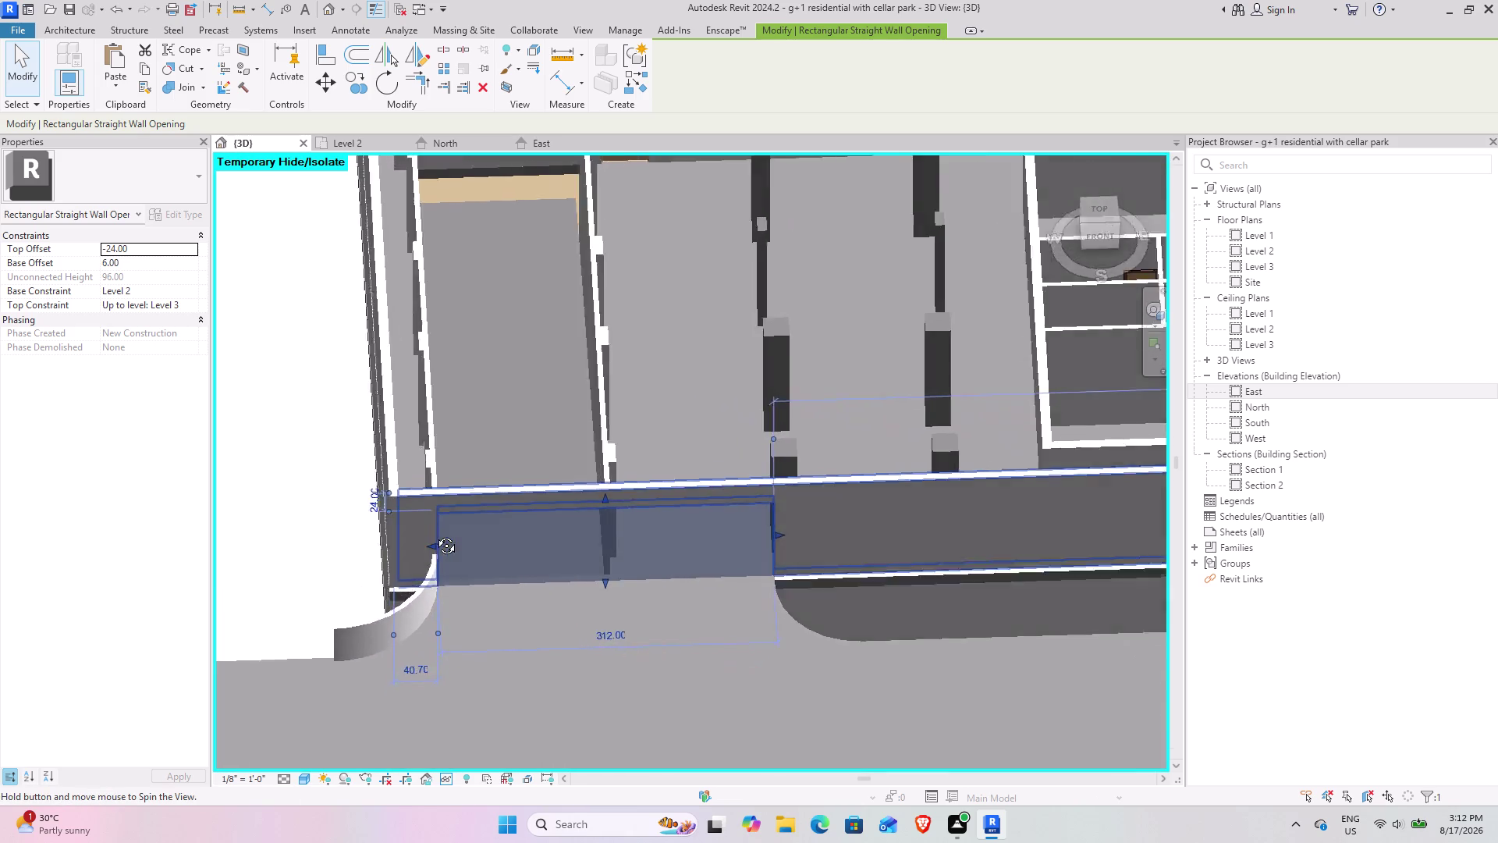
middle_drag(430, 533, 448, 361)
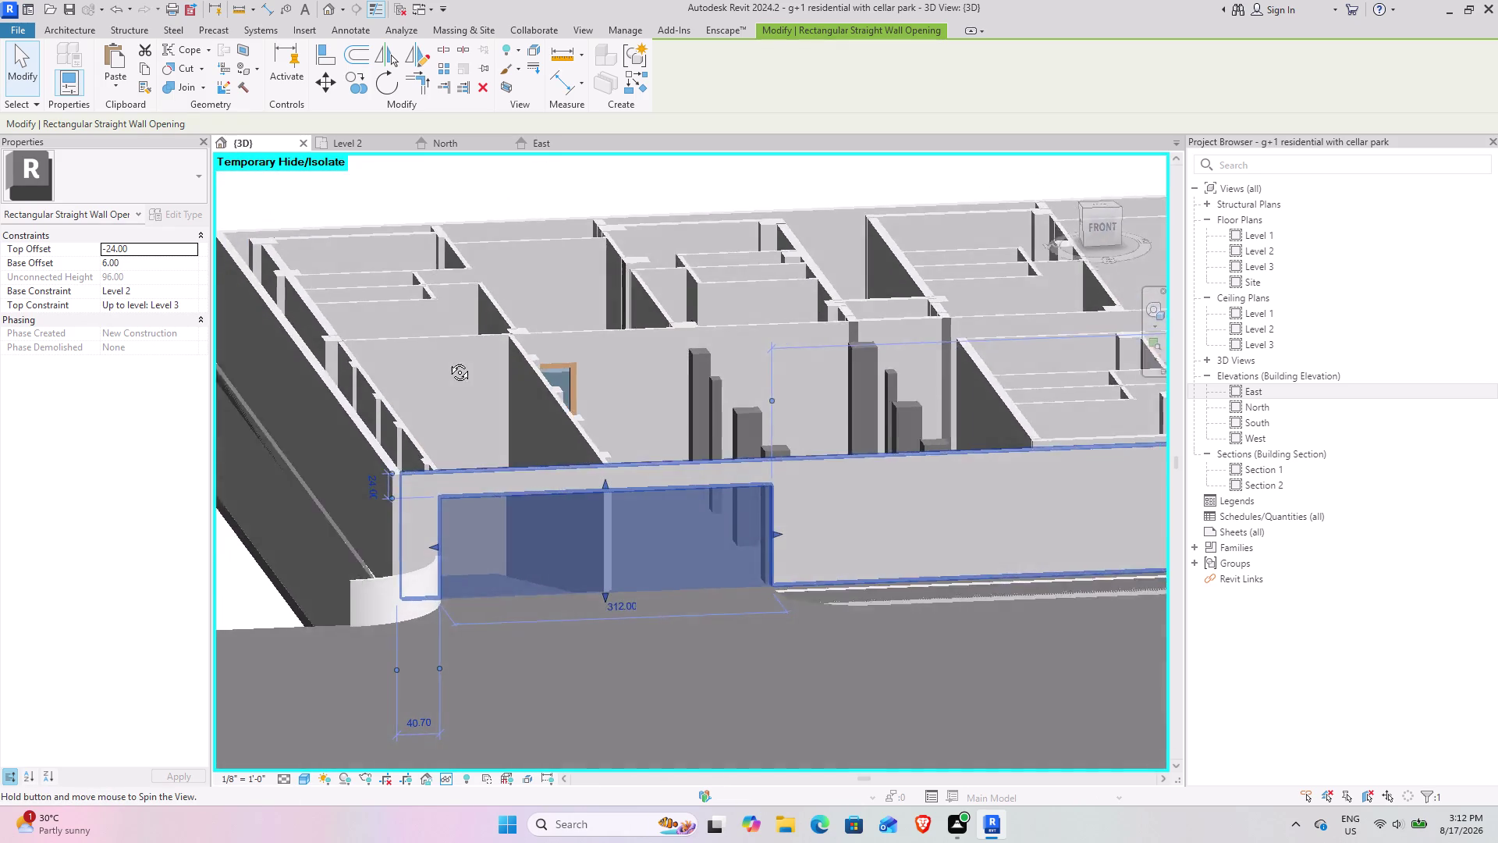
middle_drag(448, 360, 419, 443)
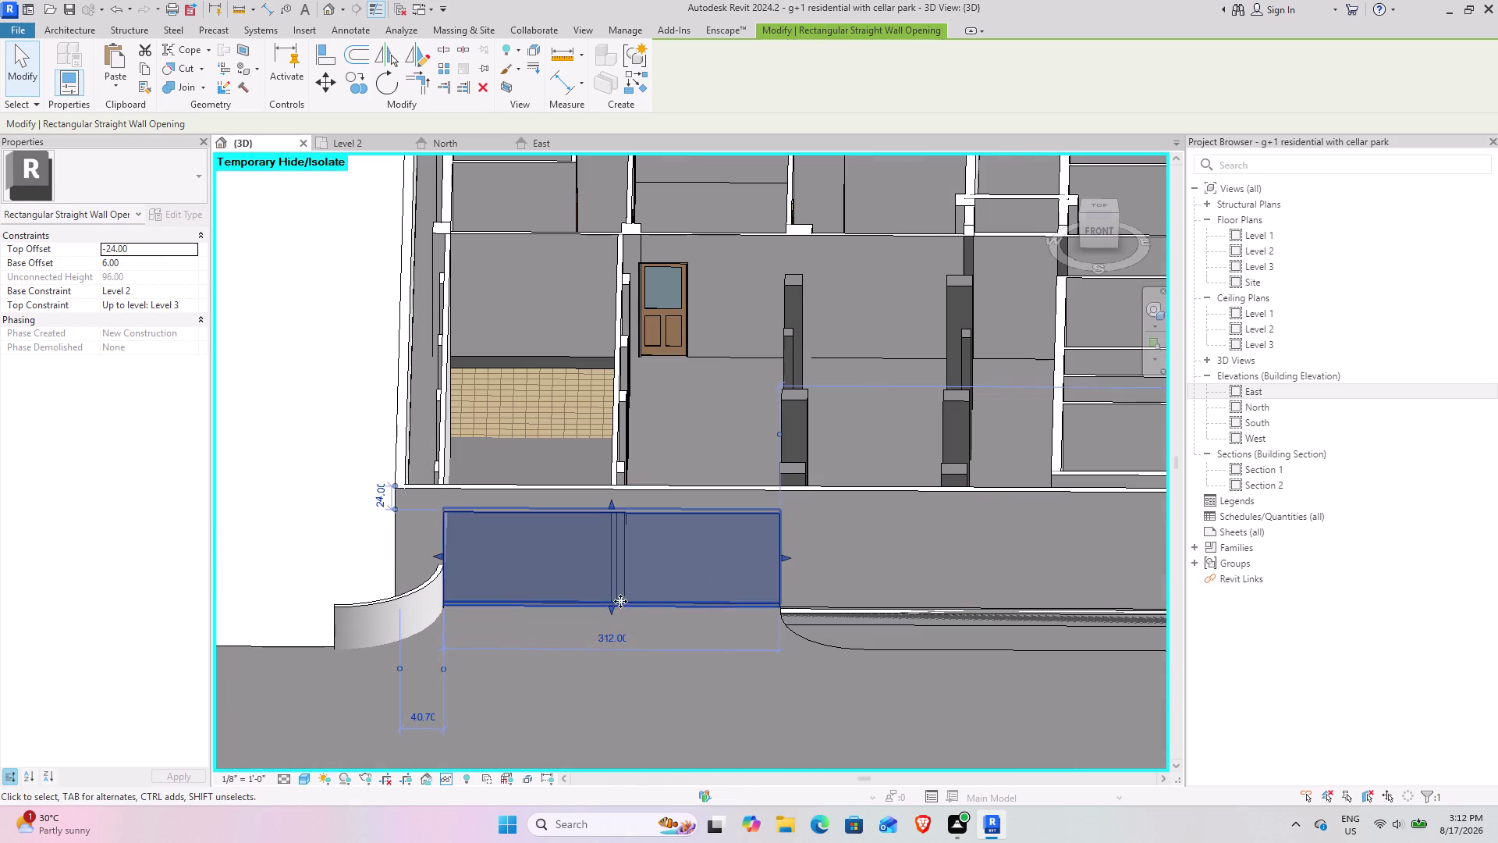
middle_drag(617, 601, 696, 560)
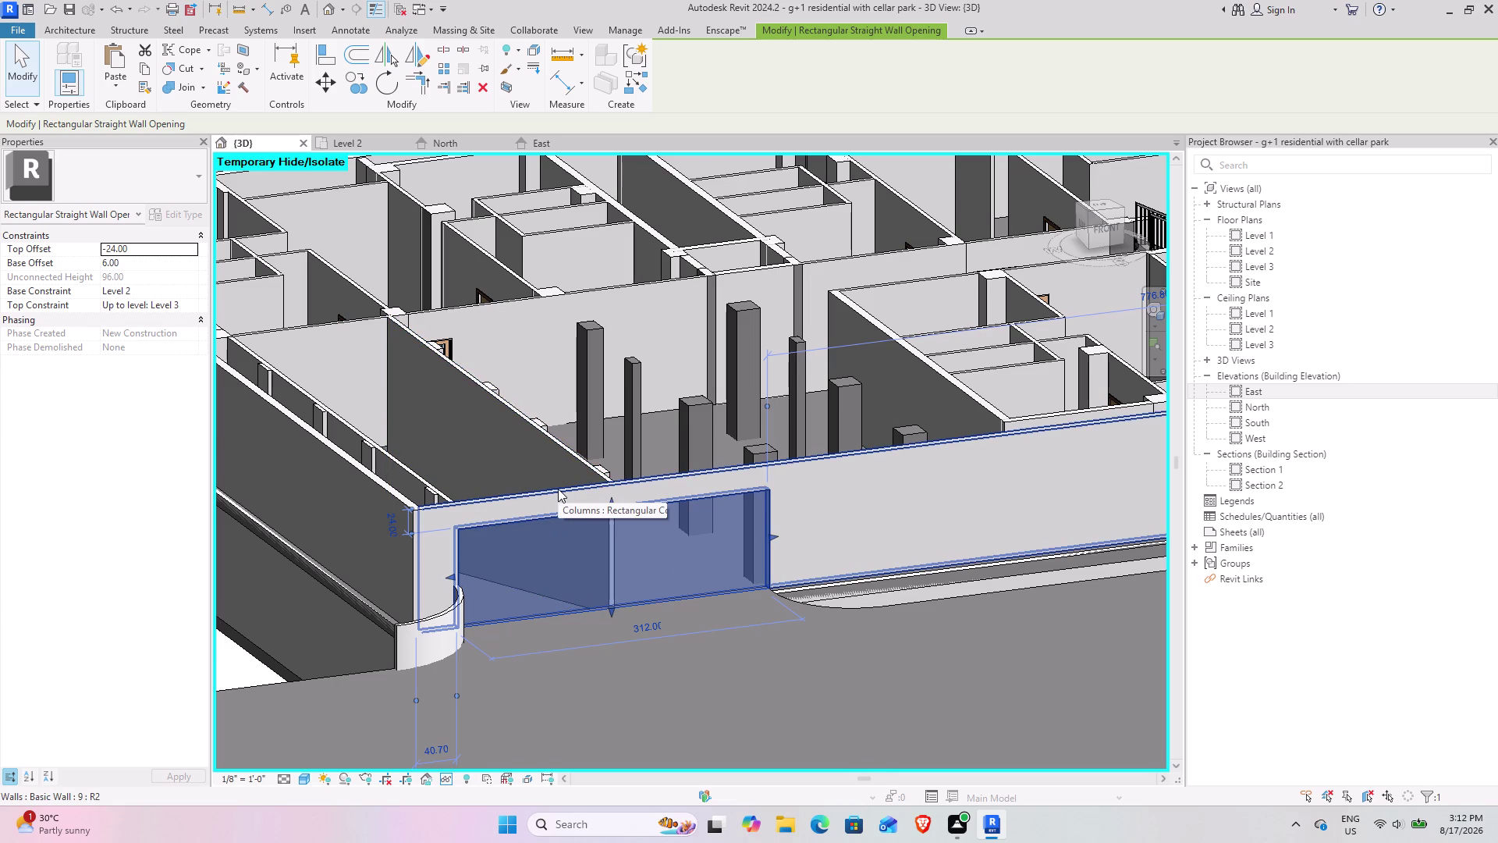
scroll(down, 3)
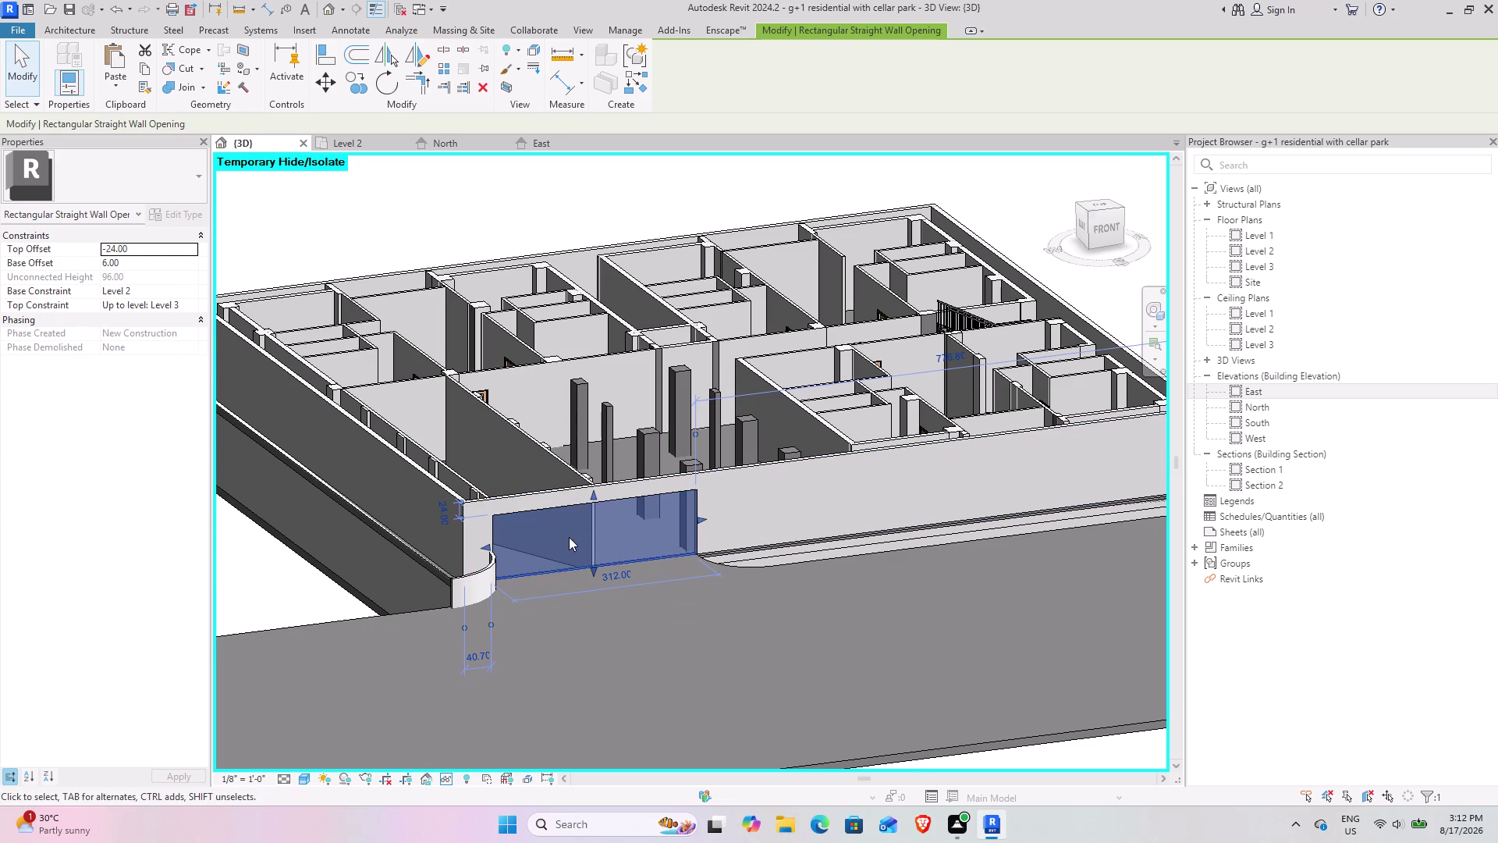
scroll(up, 3)
scroll(up, 3)
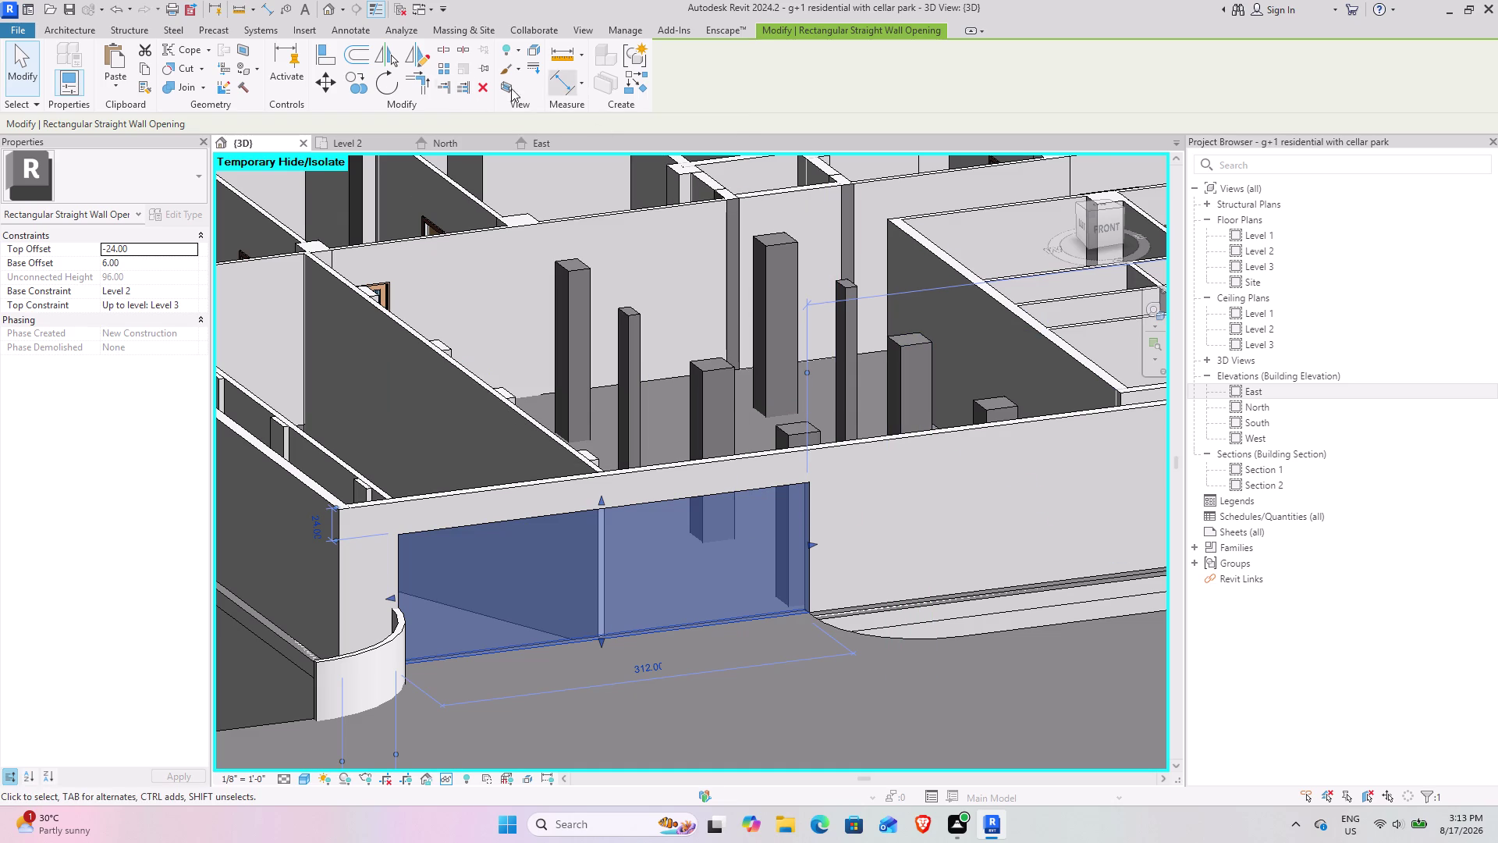
click(28, 69)
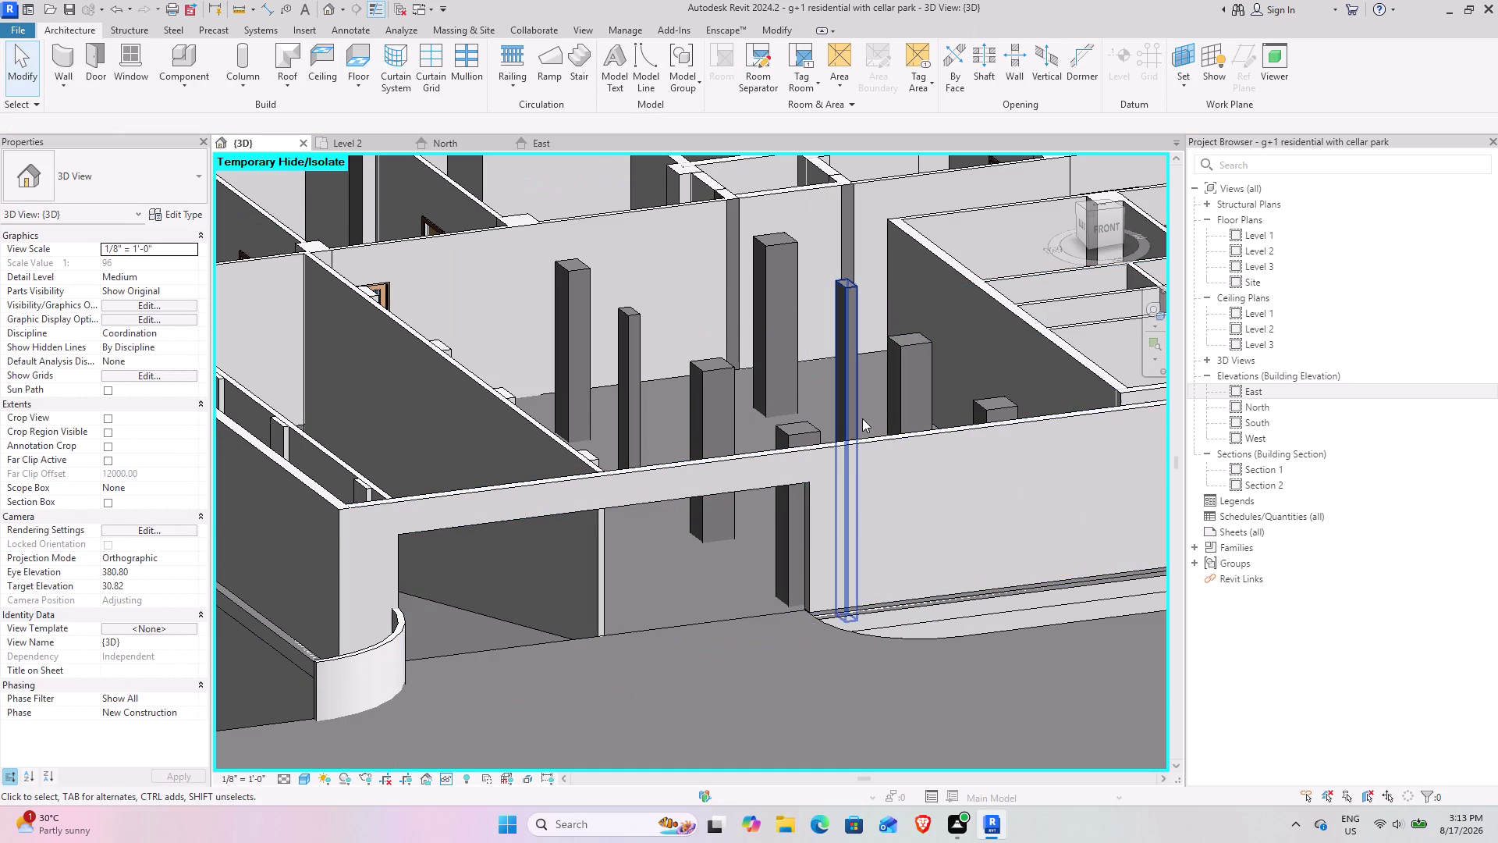
click(902, 446)
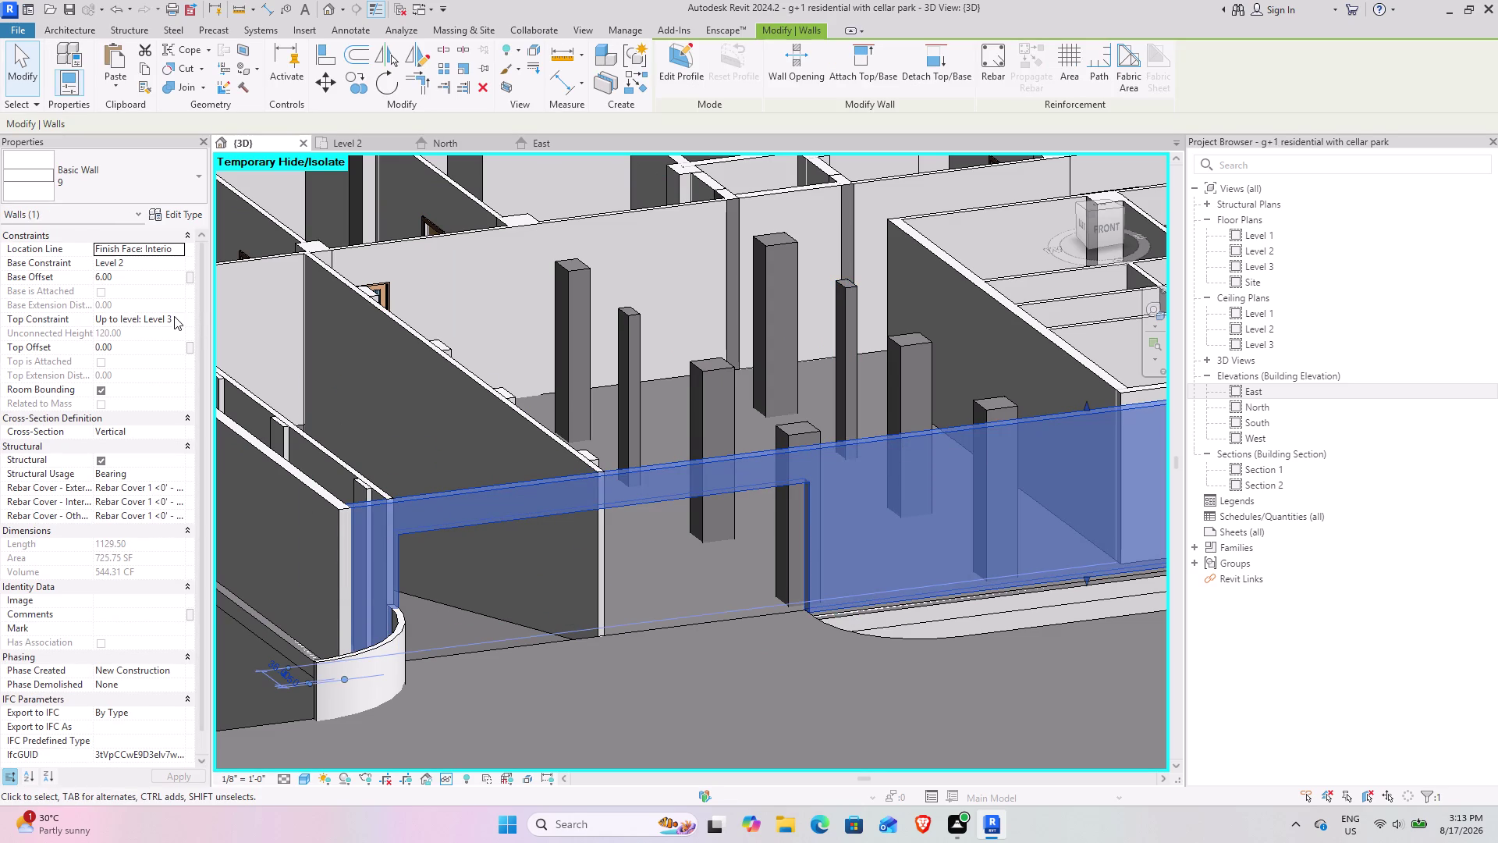
Make the front wall top Unconnected at 6' height and resolve the join error.
click(174, 319)
click(143, 330)
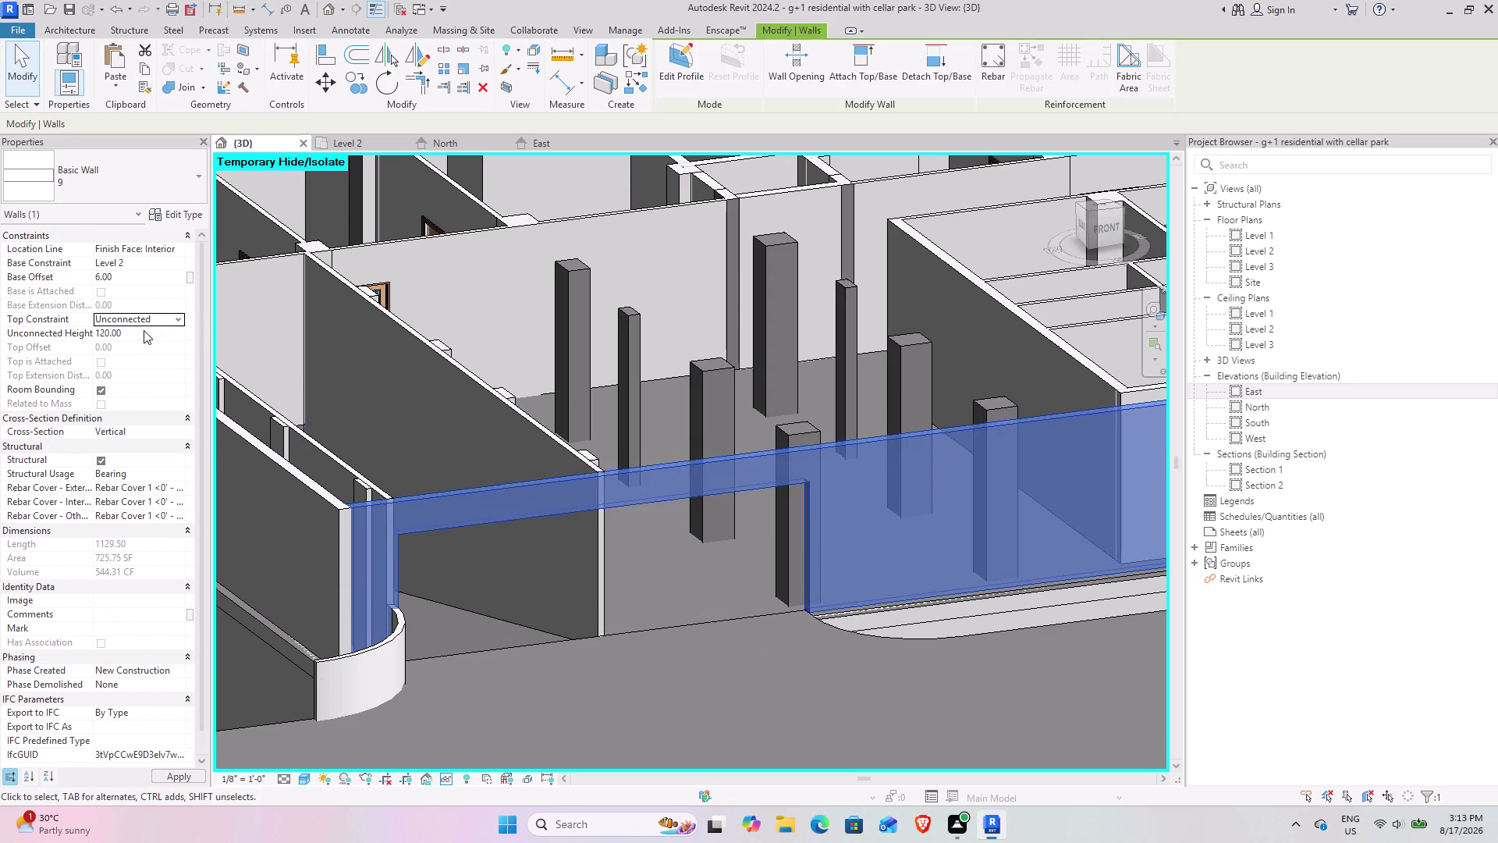
click(146, 333)
text(6')
key(Return)
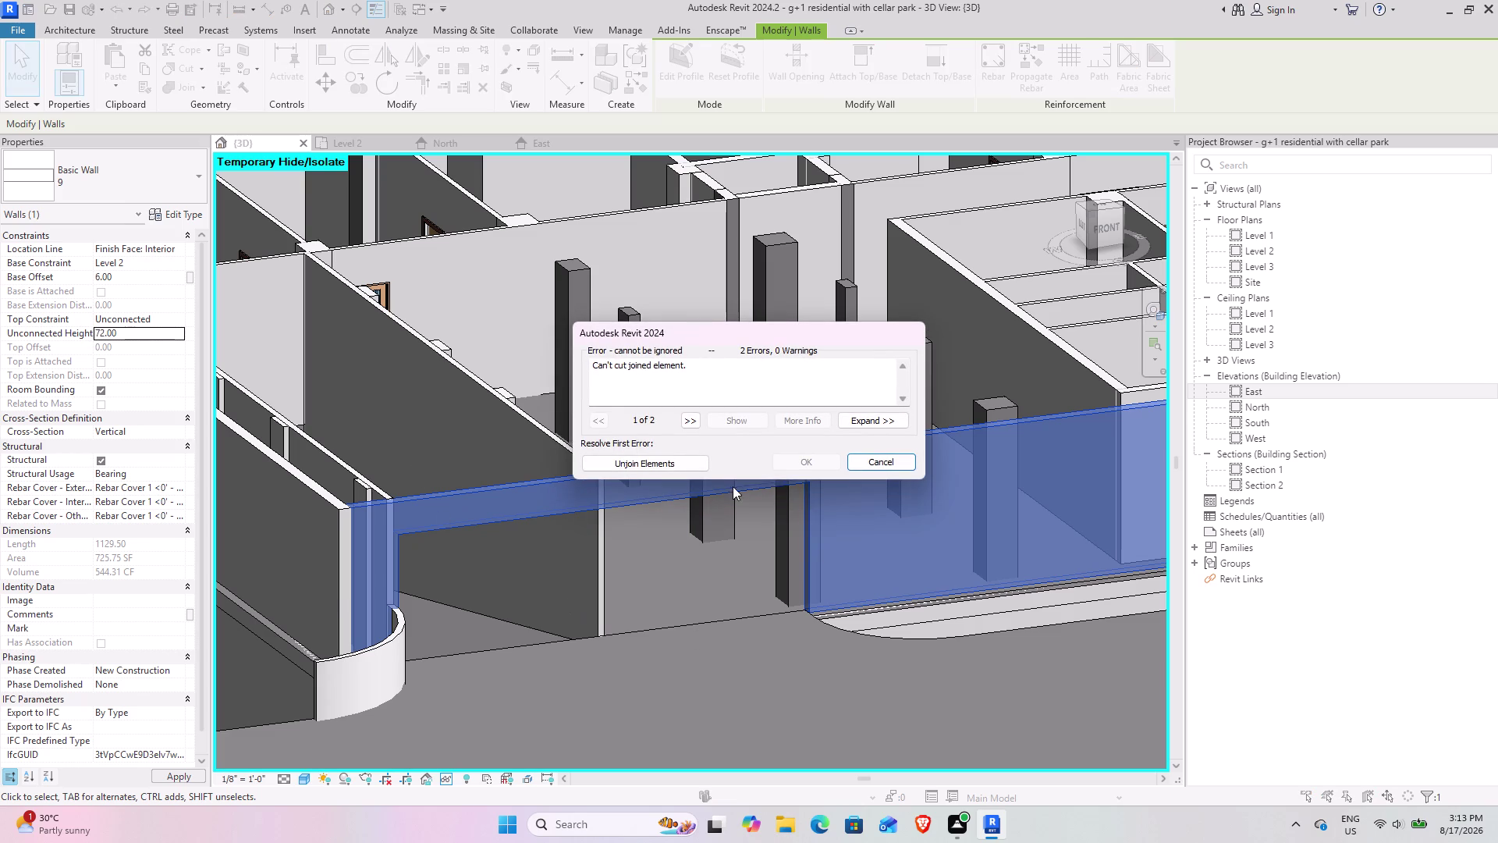
click(651, 465)
click(778, 698)
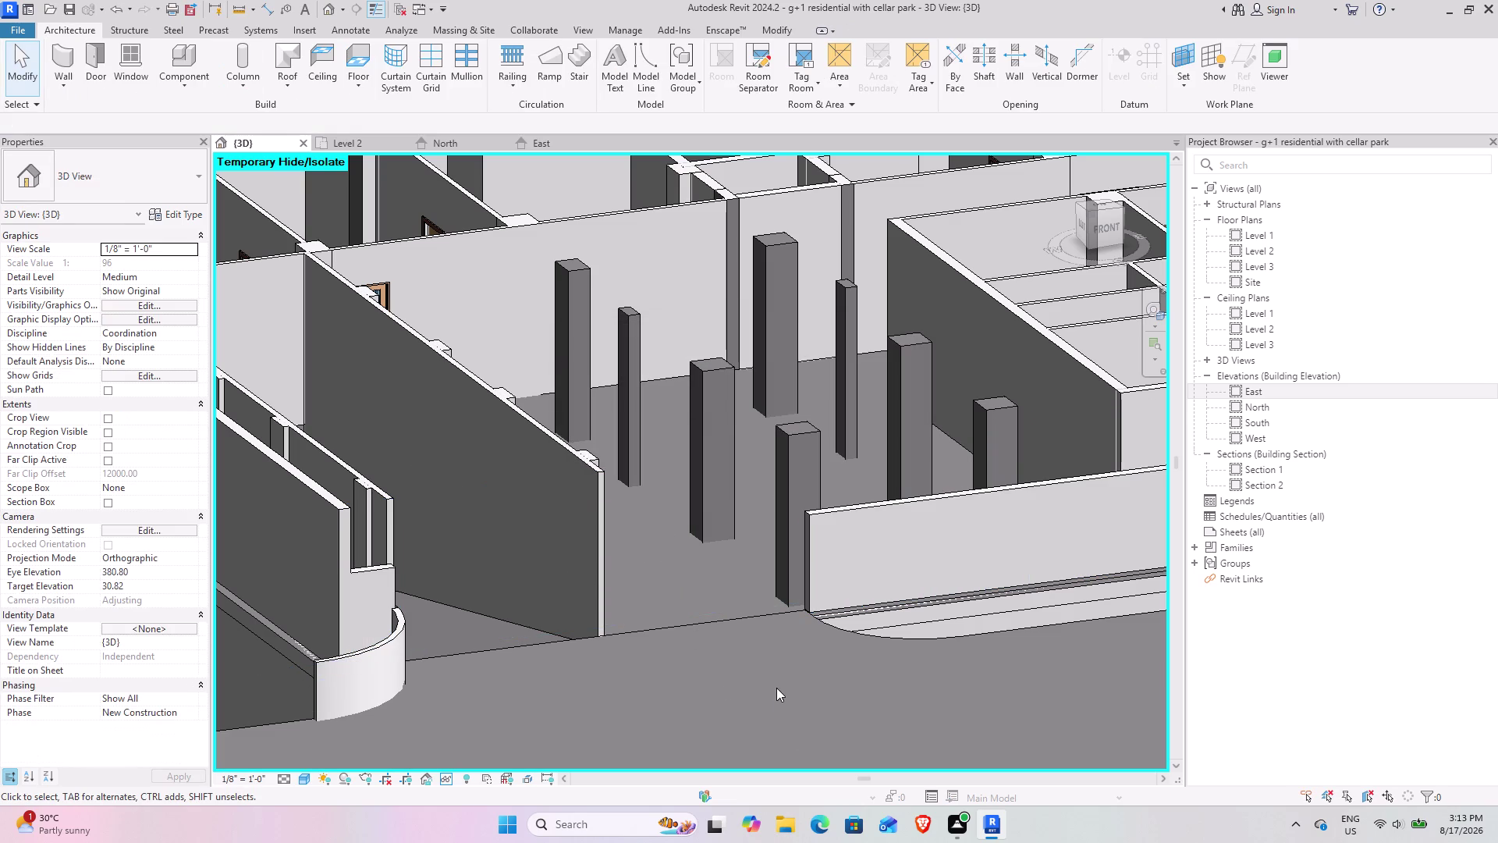
Orbit the 3D model to inspect the front wall and rooms.
scroll(down, 3)
middle_drag(645, 632, 611, 629)
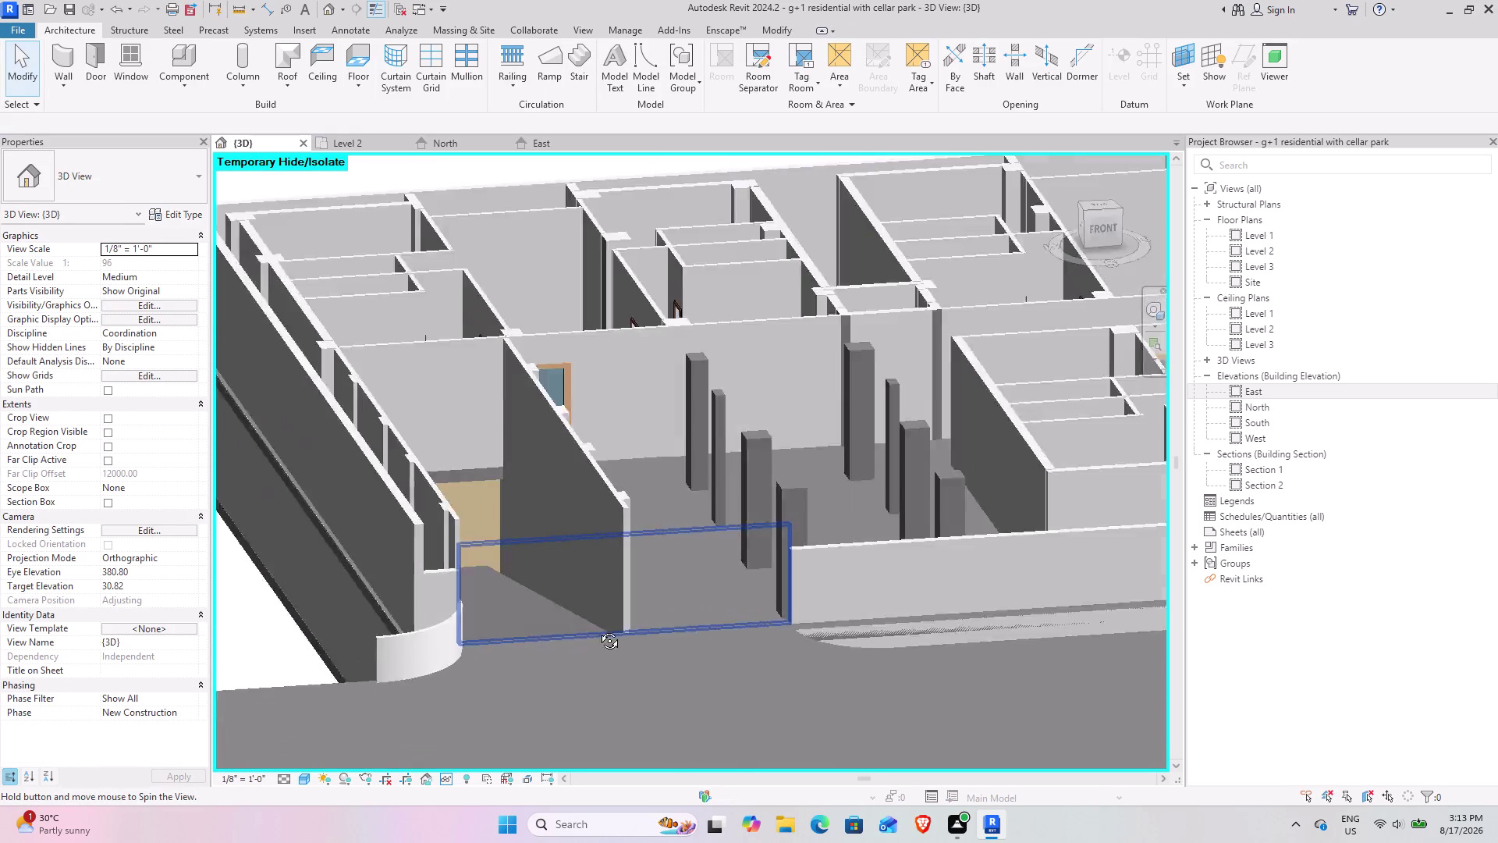
middle_drag(611, 629, 556, 629)
middle_drag(758, 672, 635, 607)
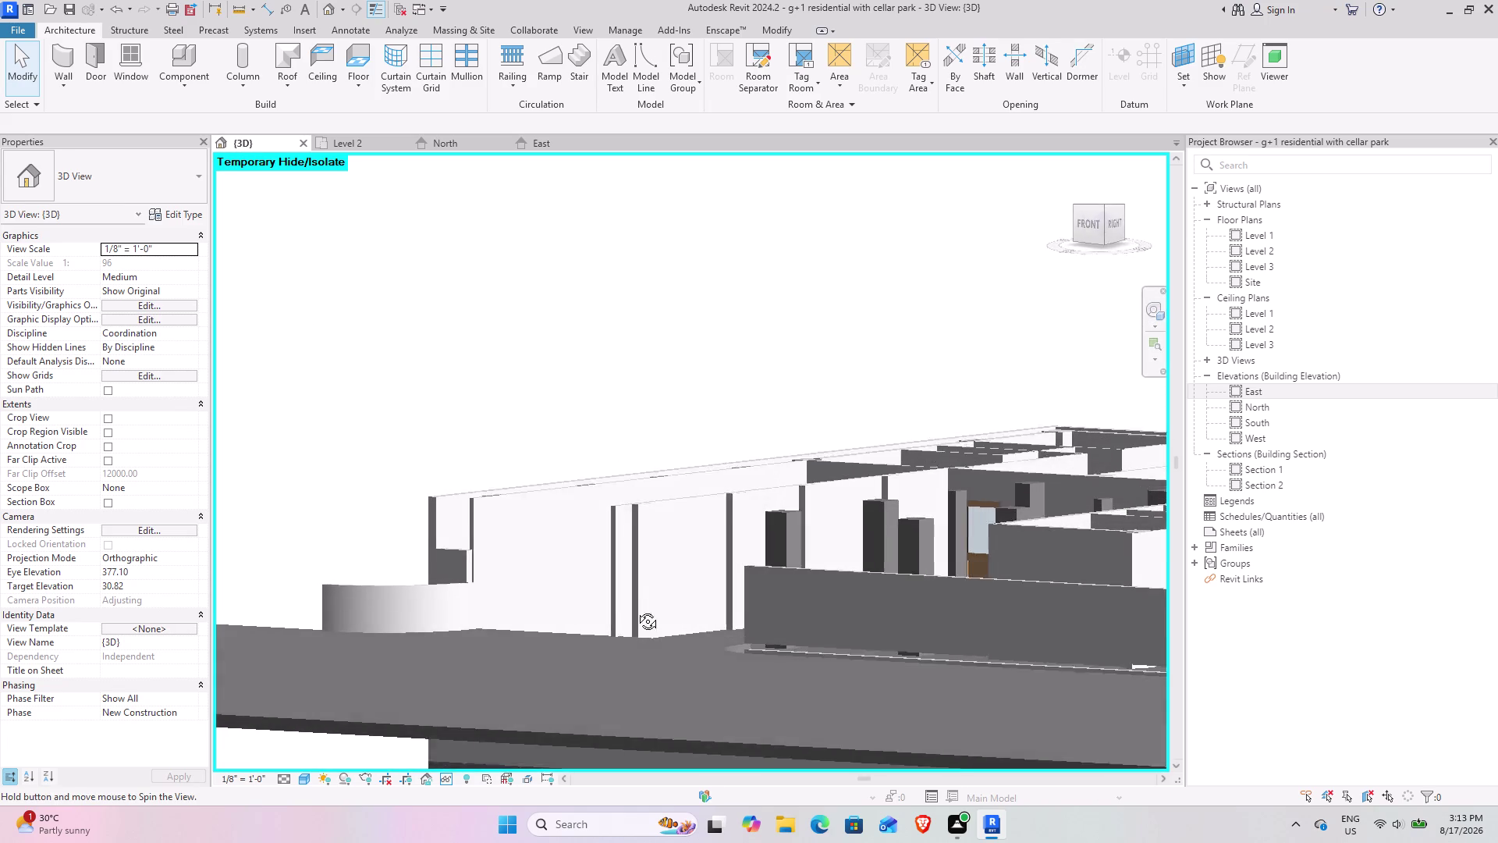
middle_drag(635, 608, 744, 668)
middle_drag(825, 672, 535, 613)
middle_drag(606, 640, 756, 611)
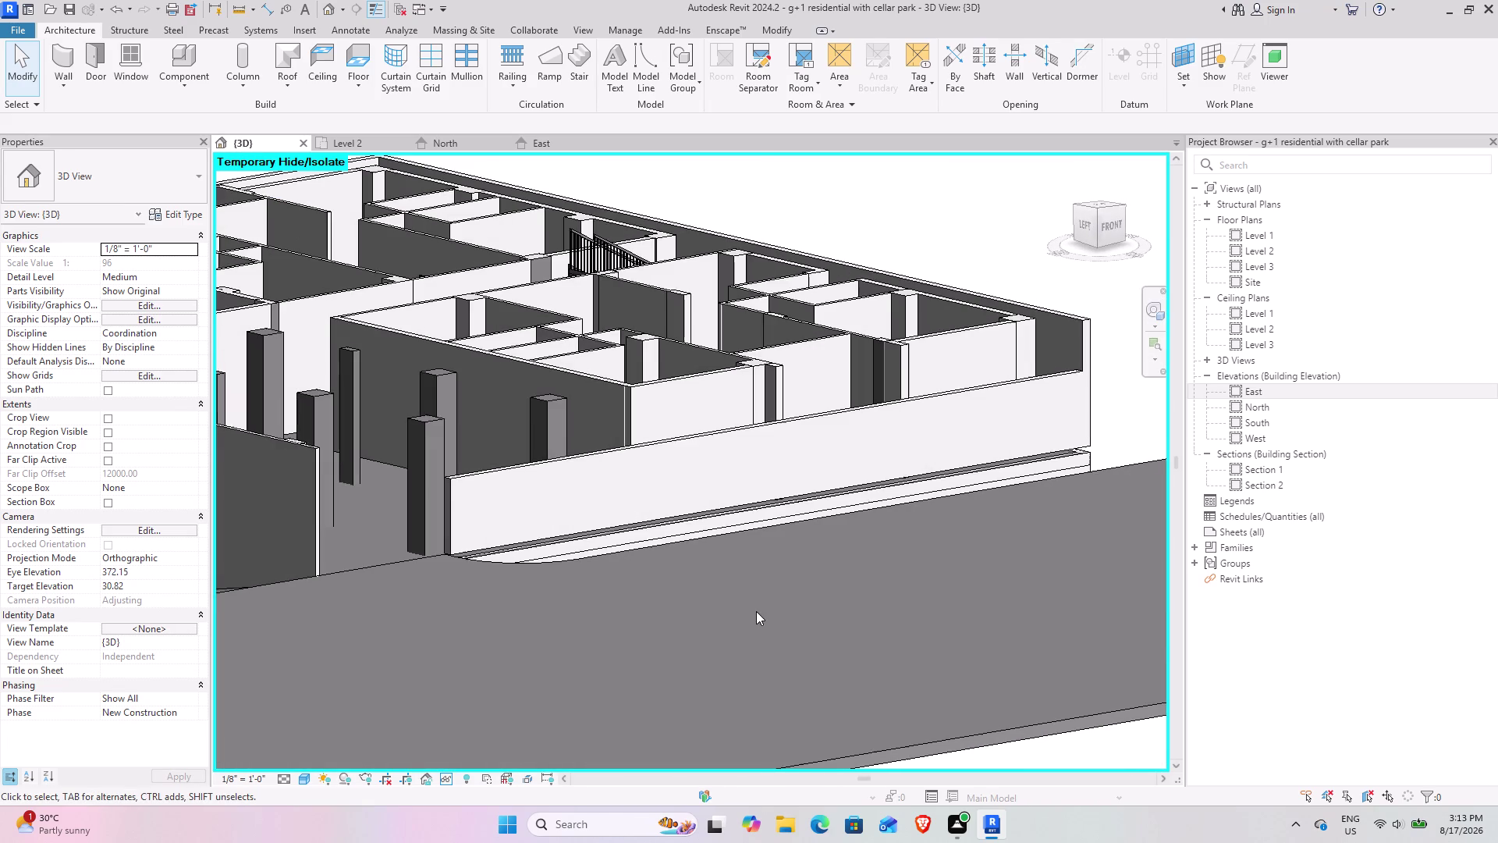
middle_drag(704, 554, 768, 605)
middle_drag(610, 634, 594, 632)
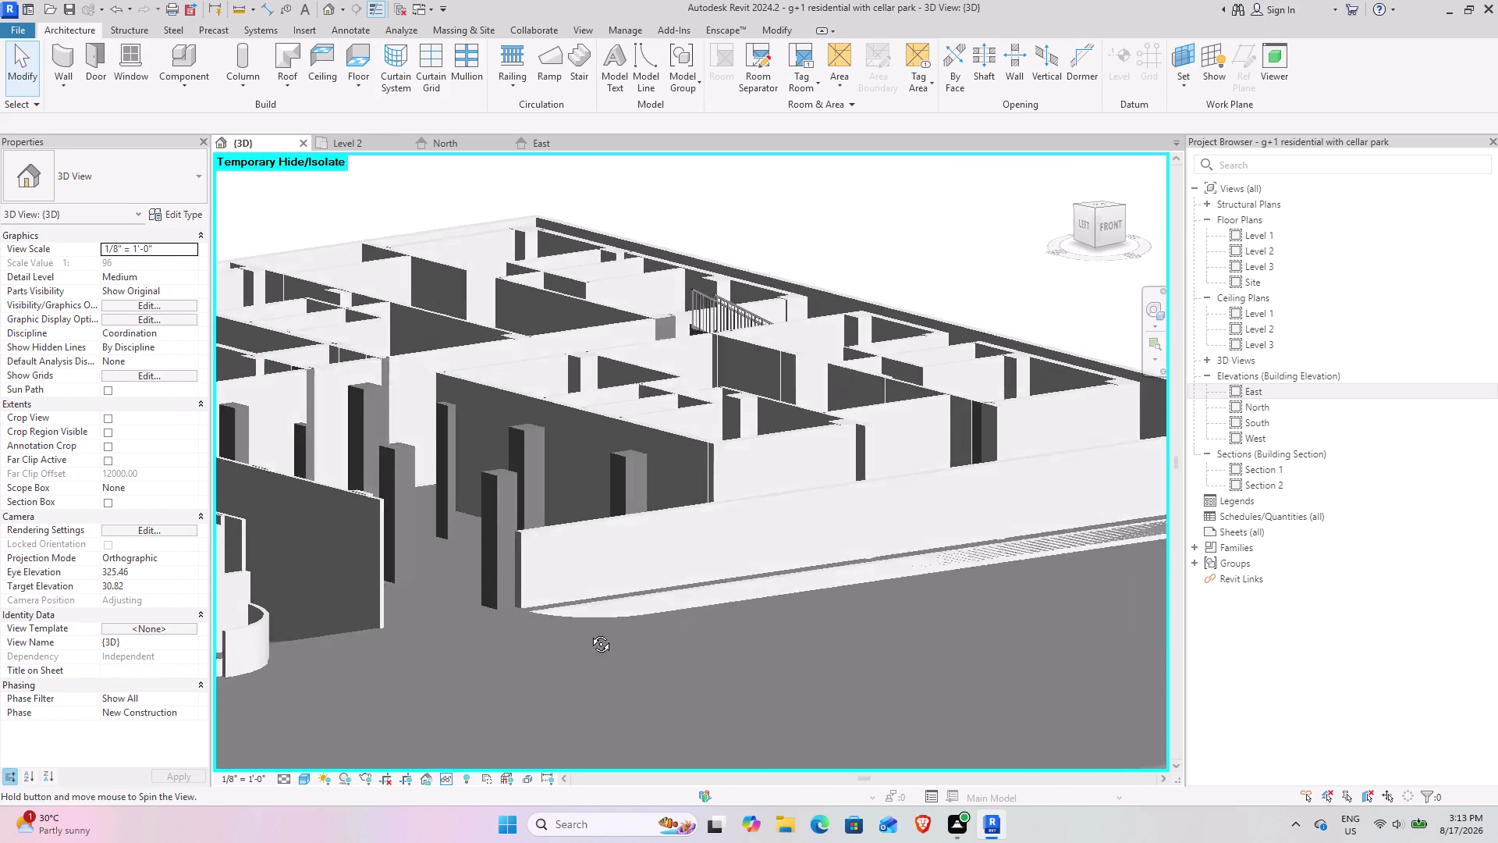
middle_drag(593, 633, 557, 632)
Change the front wall's unconnected height to 5' and accept the overlapping-walls warning.
click(554, 537)
middle_drag(404, 541, 467, 543)
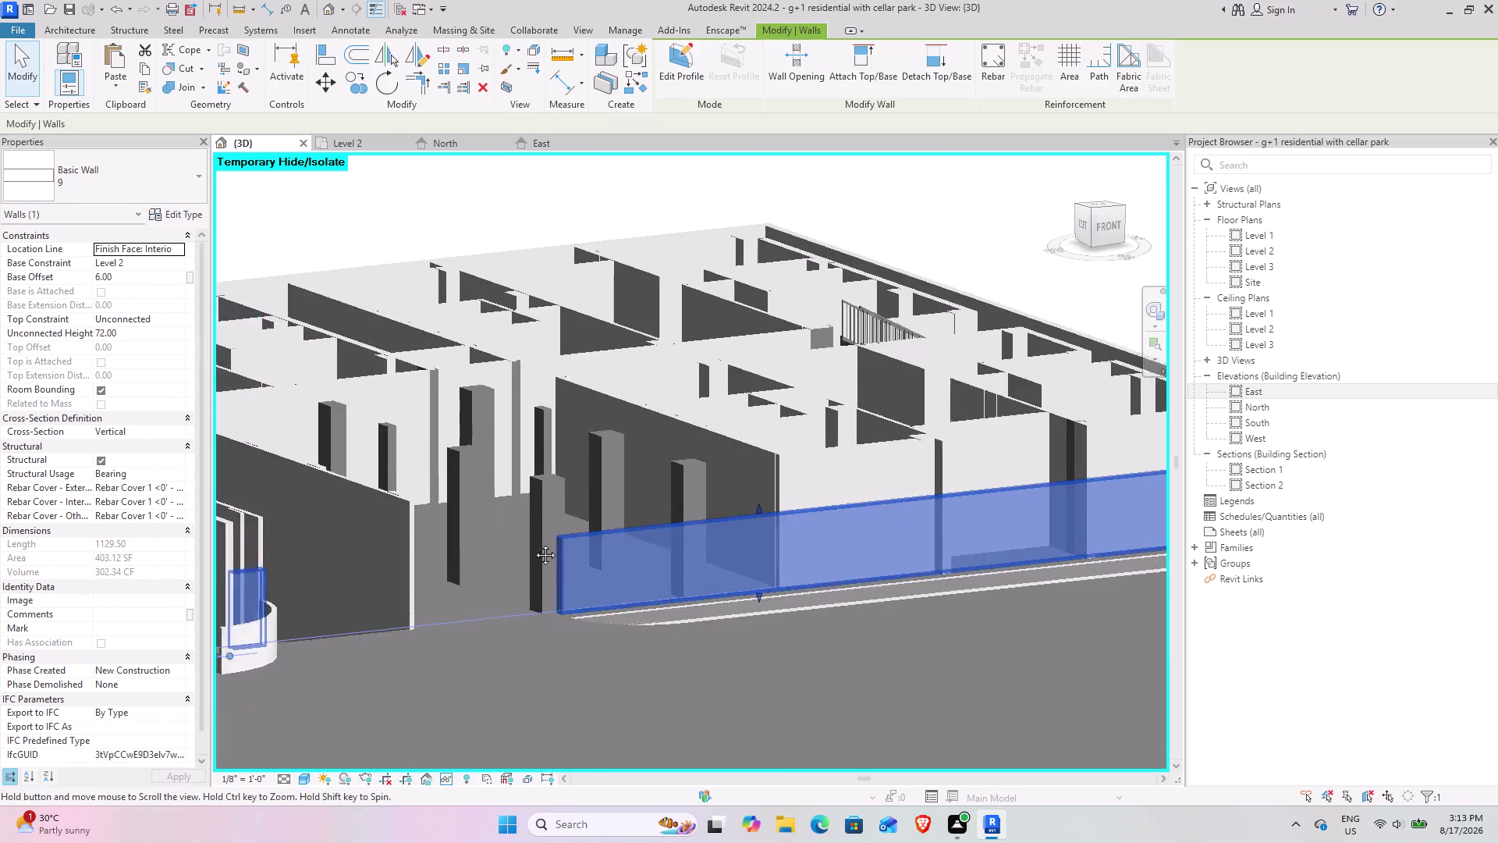
middle_drag(466, 543, 593, 541)
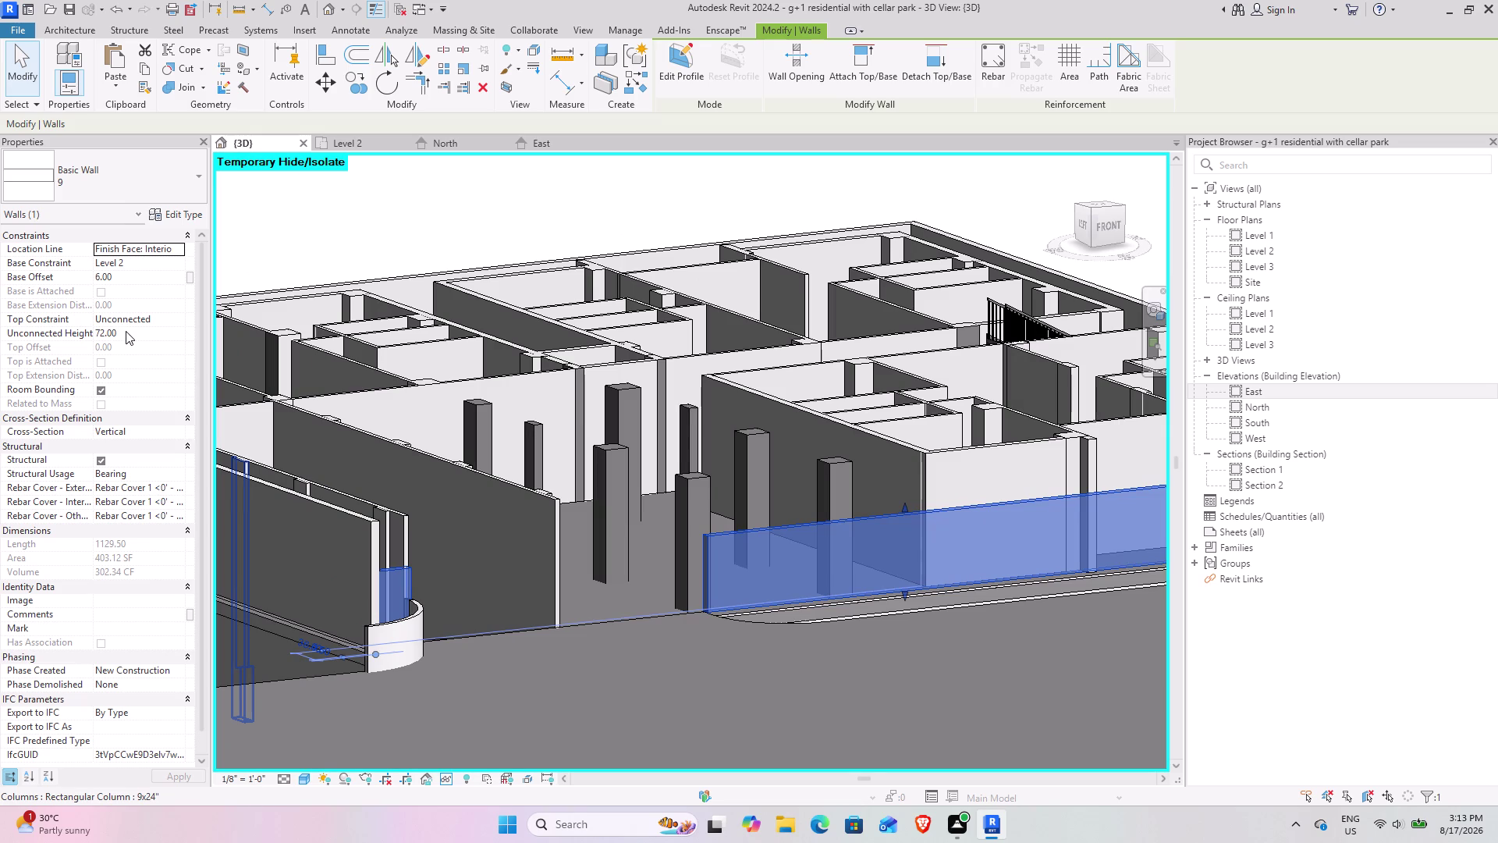
click(126, 331)
text(5')
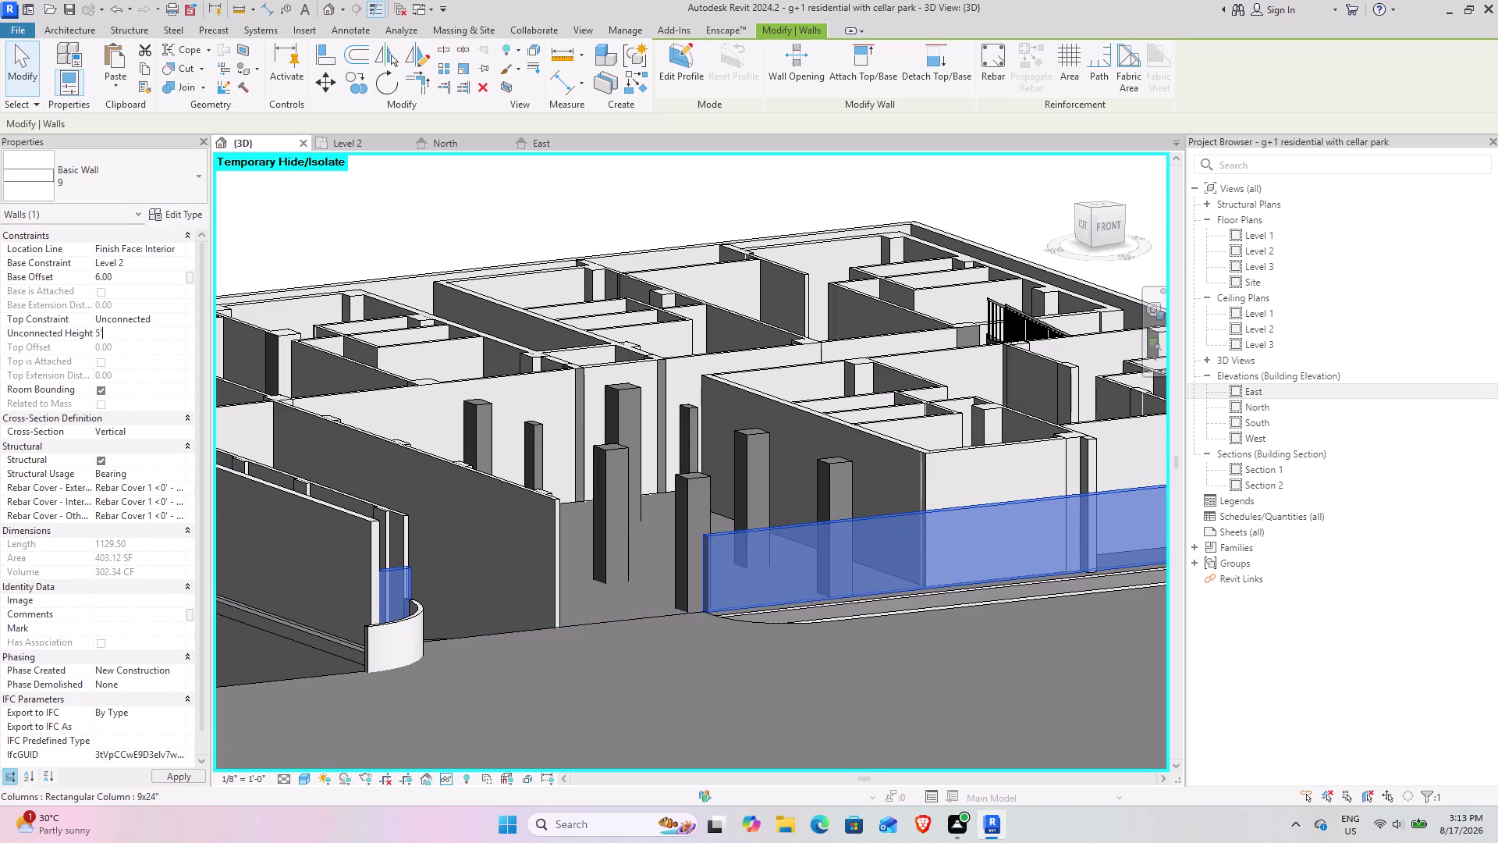
key(Return)
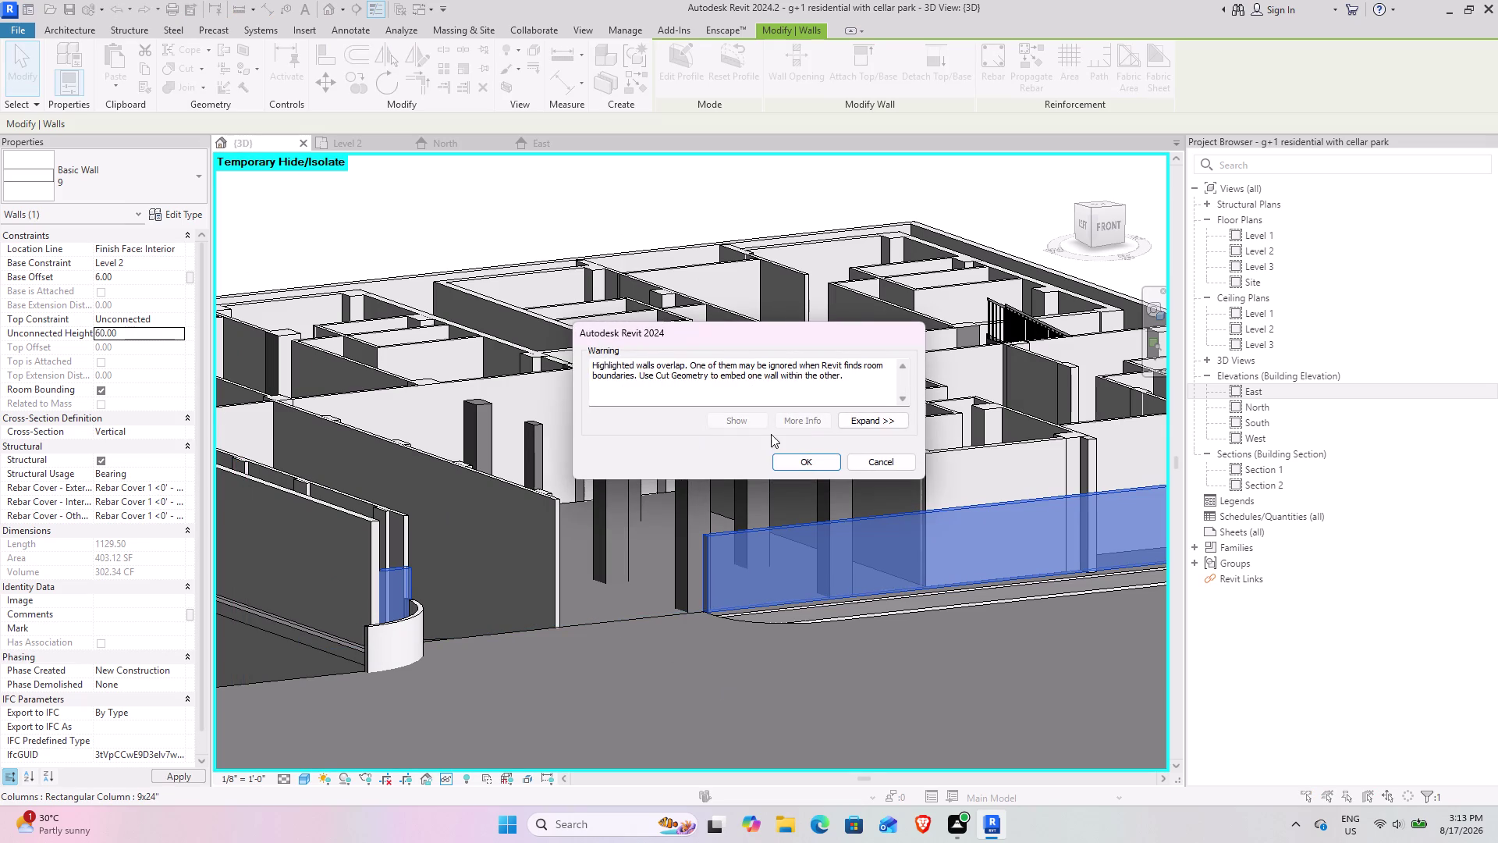
click(816, 463)
click(741, 695)
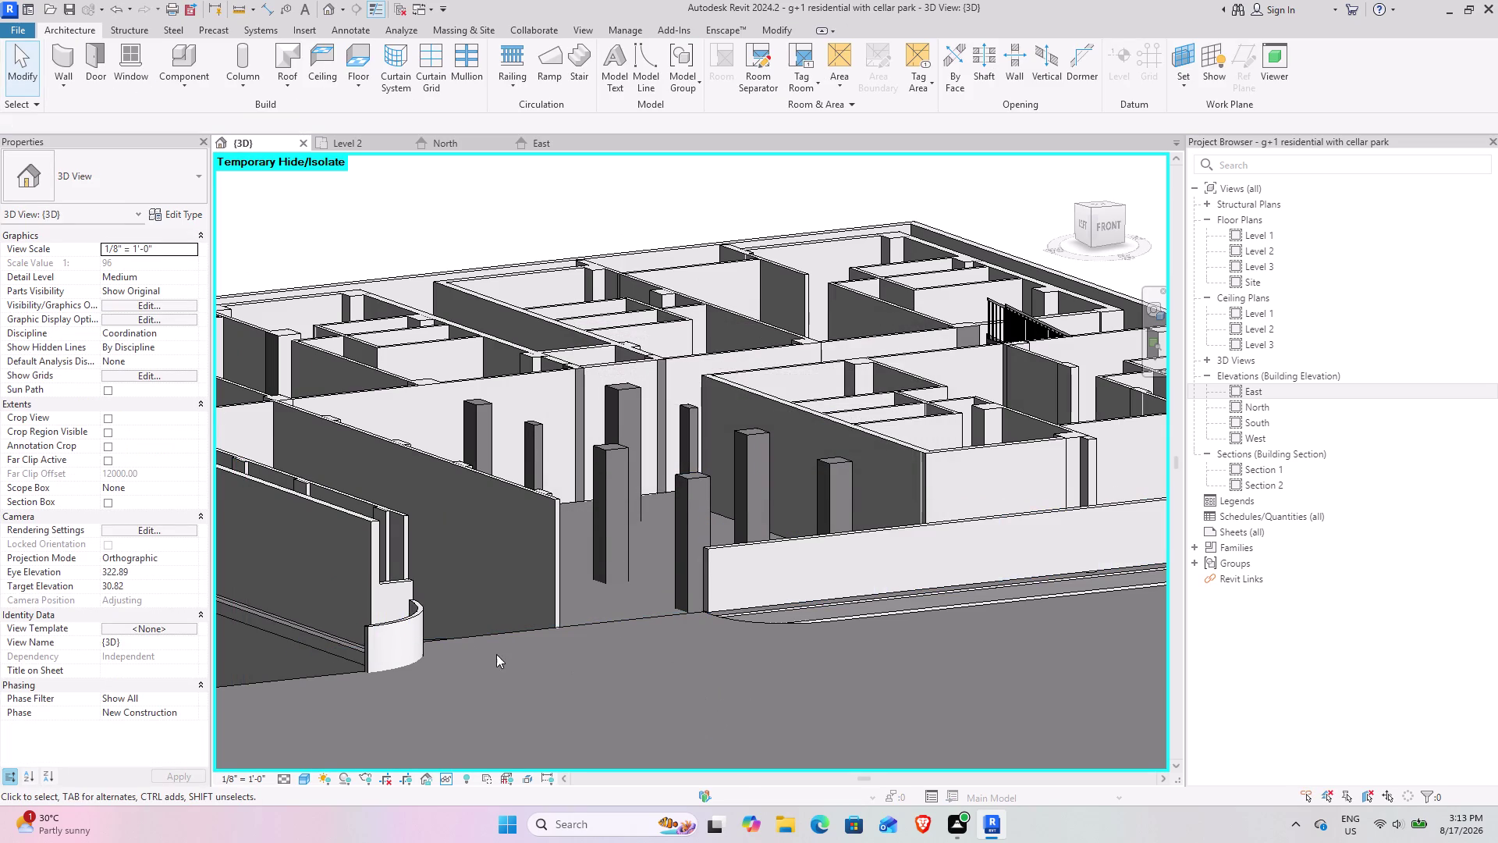
Detach the long left-side wall from Level 3 and give it a 5' unconnected height.
click(776, 543)
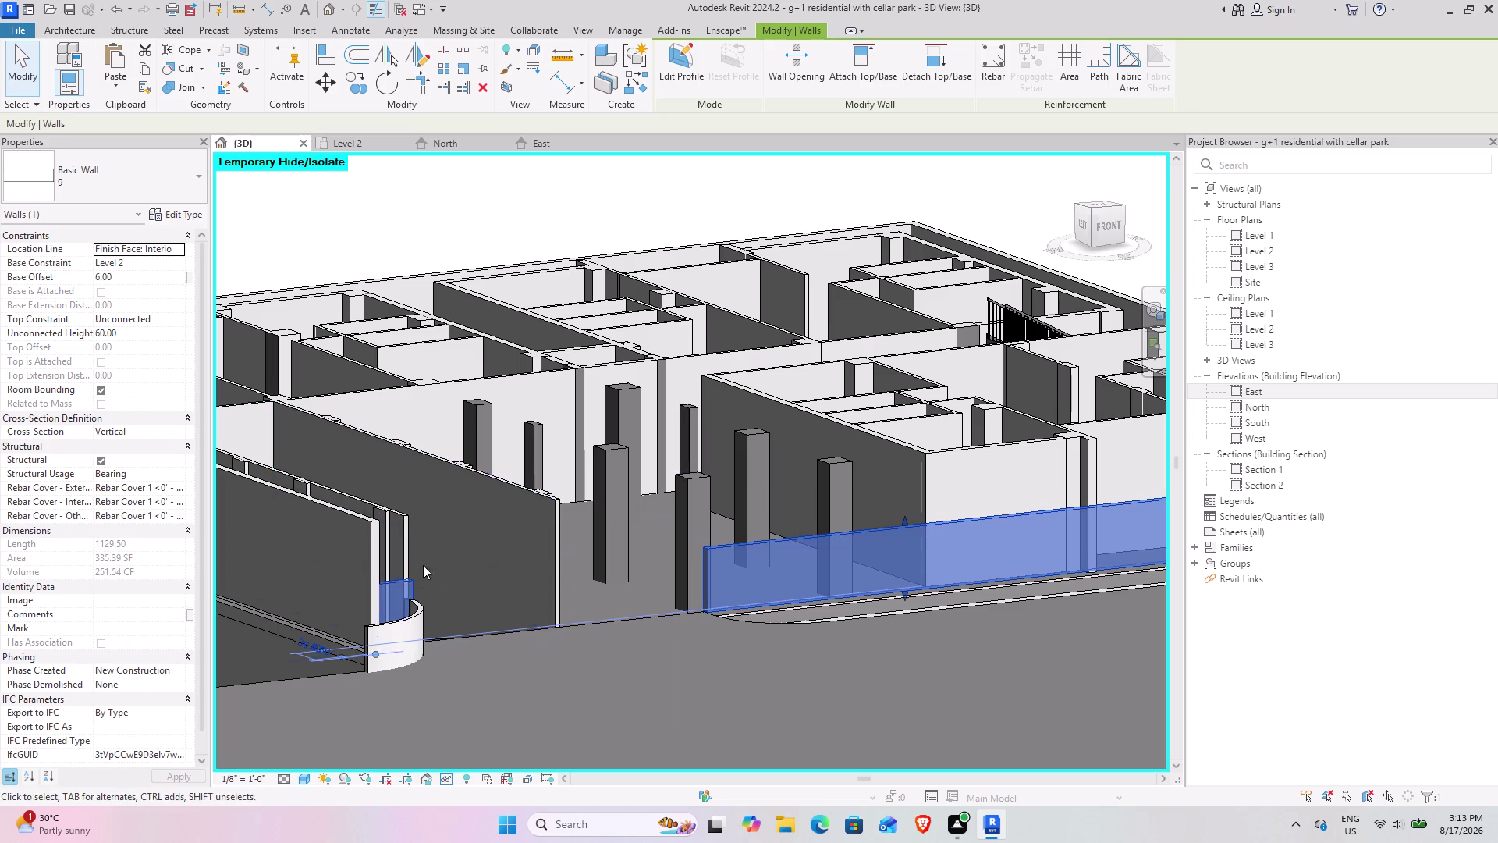
scroll(down, 3)
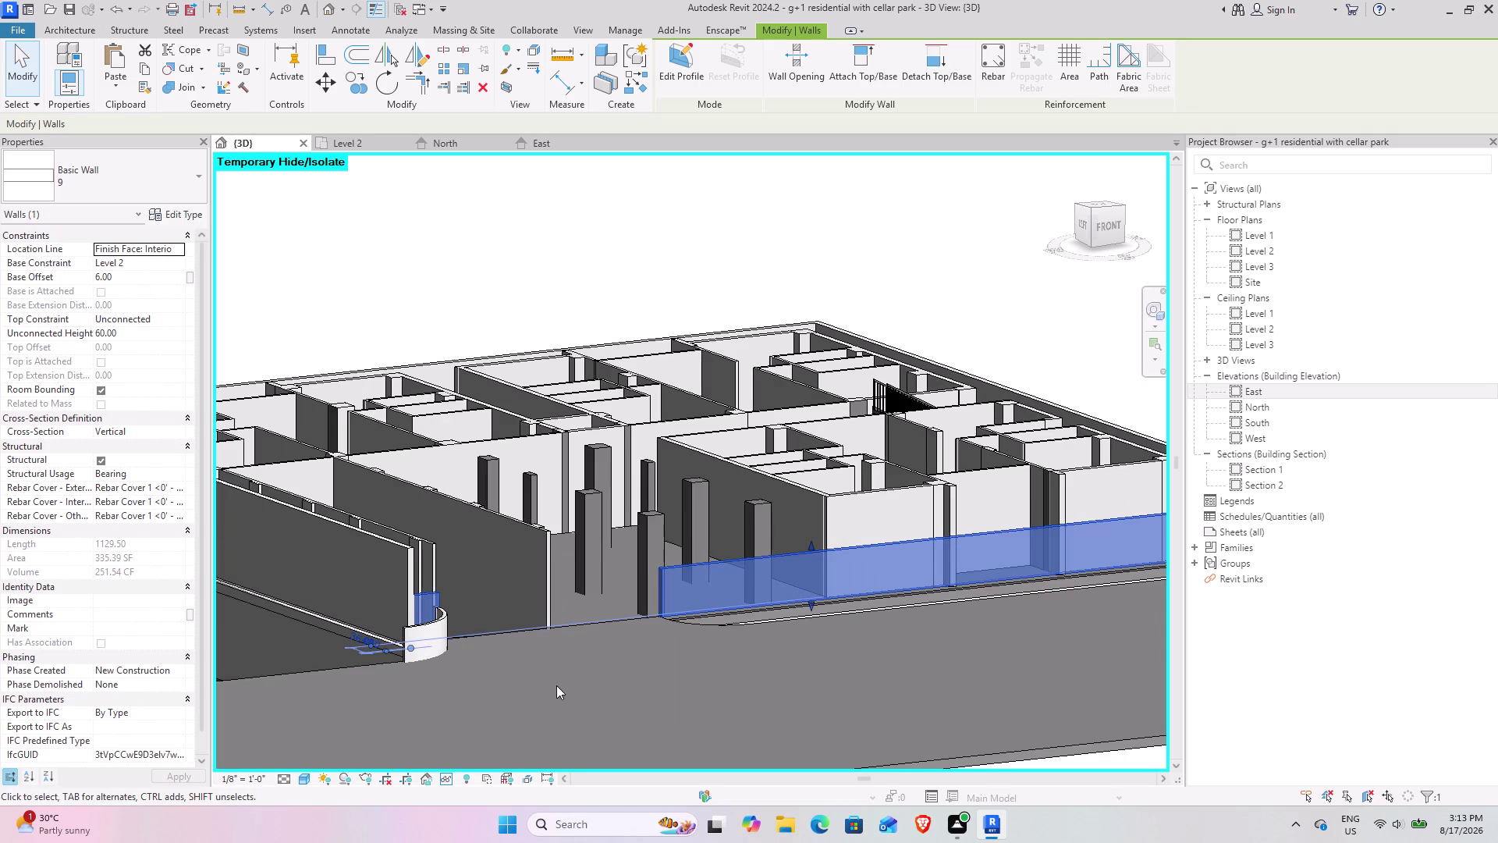
middle_drag(590, 693, 658, 679)
middle_drag(657, 677, 807, 680)
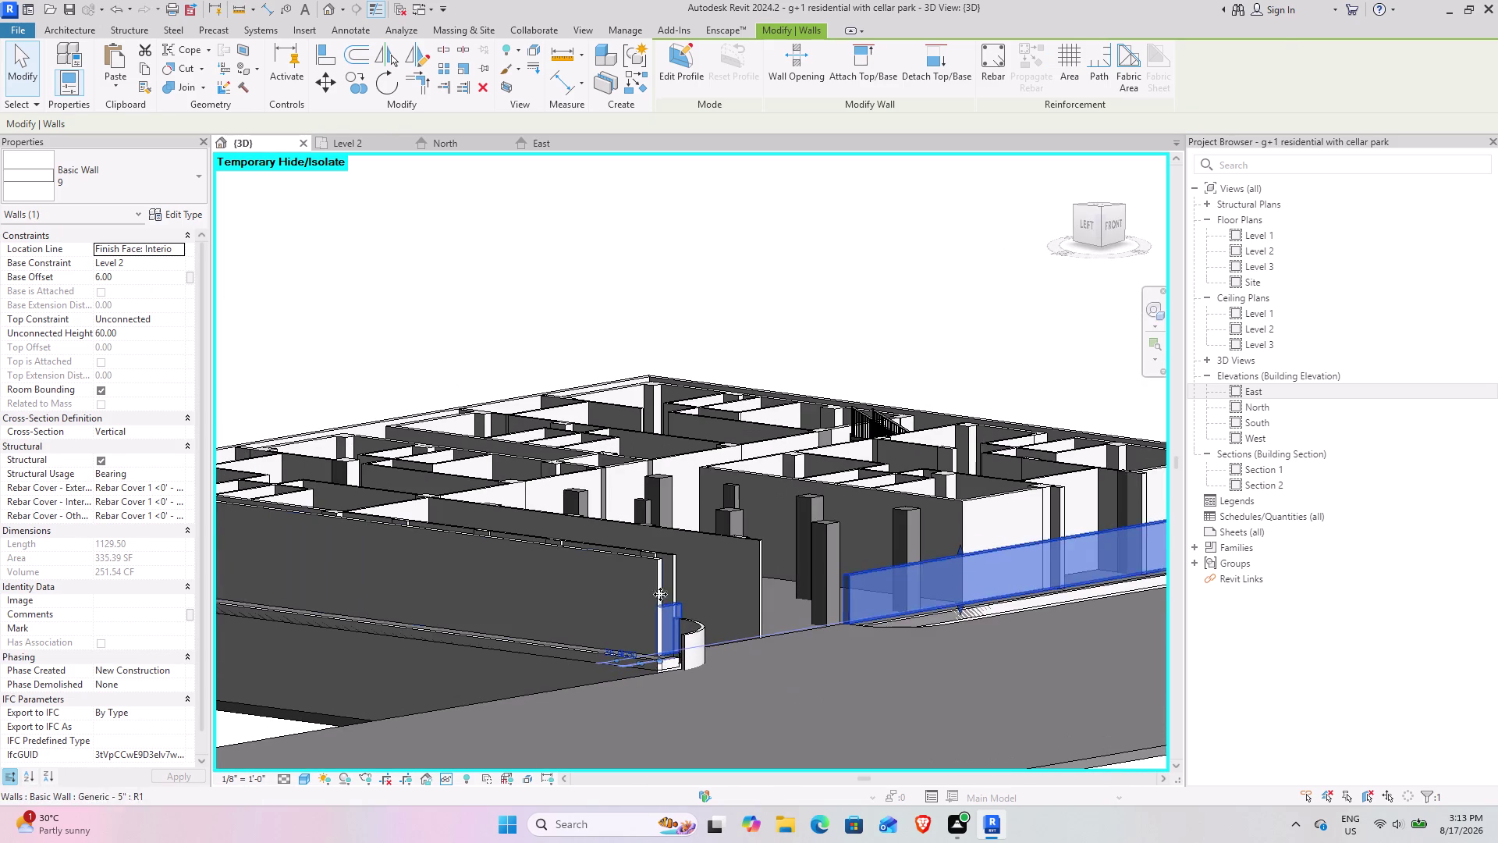
click(649, 573)
click(660, 576)
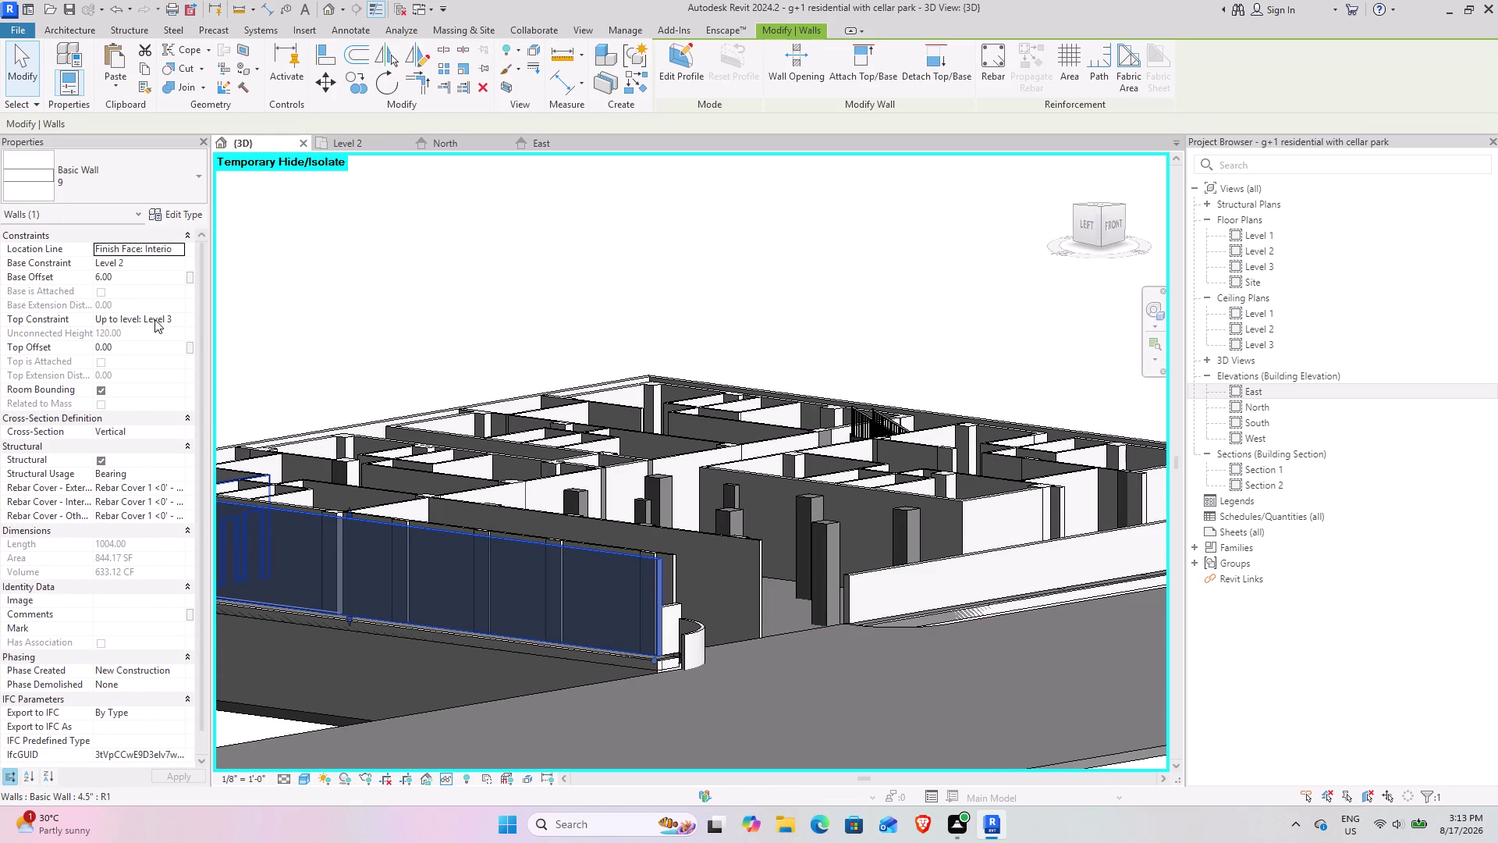
click(178, 316)
click(151, 333)
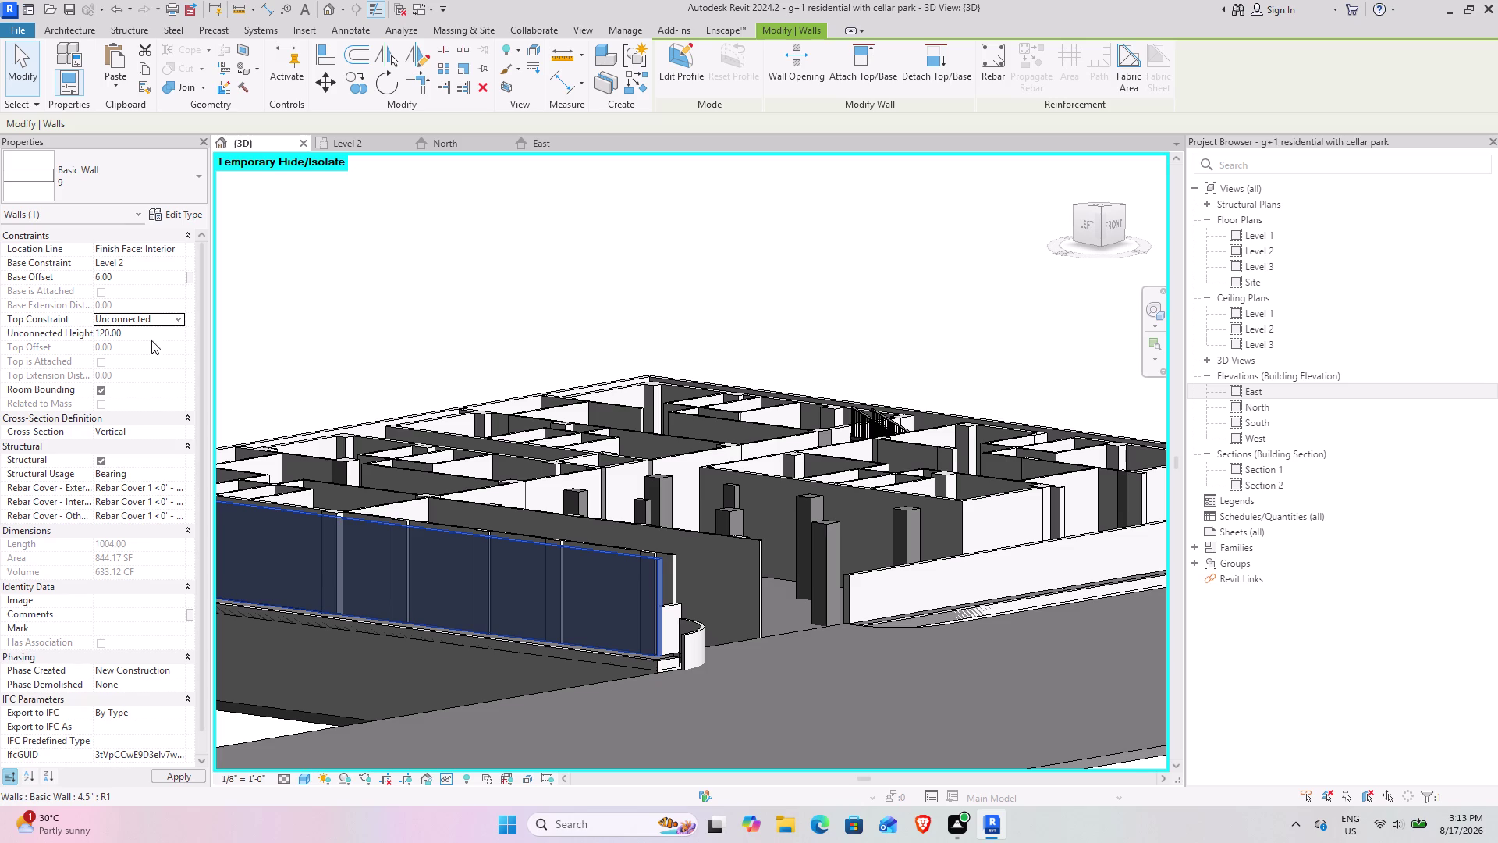
click(152, 333)
text(5')
key(Return)
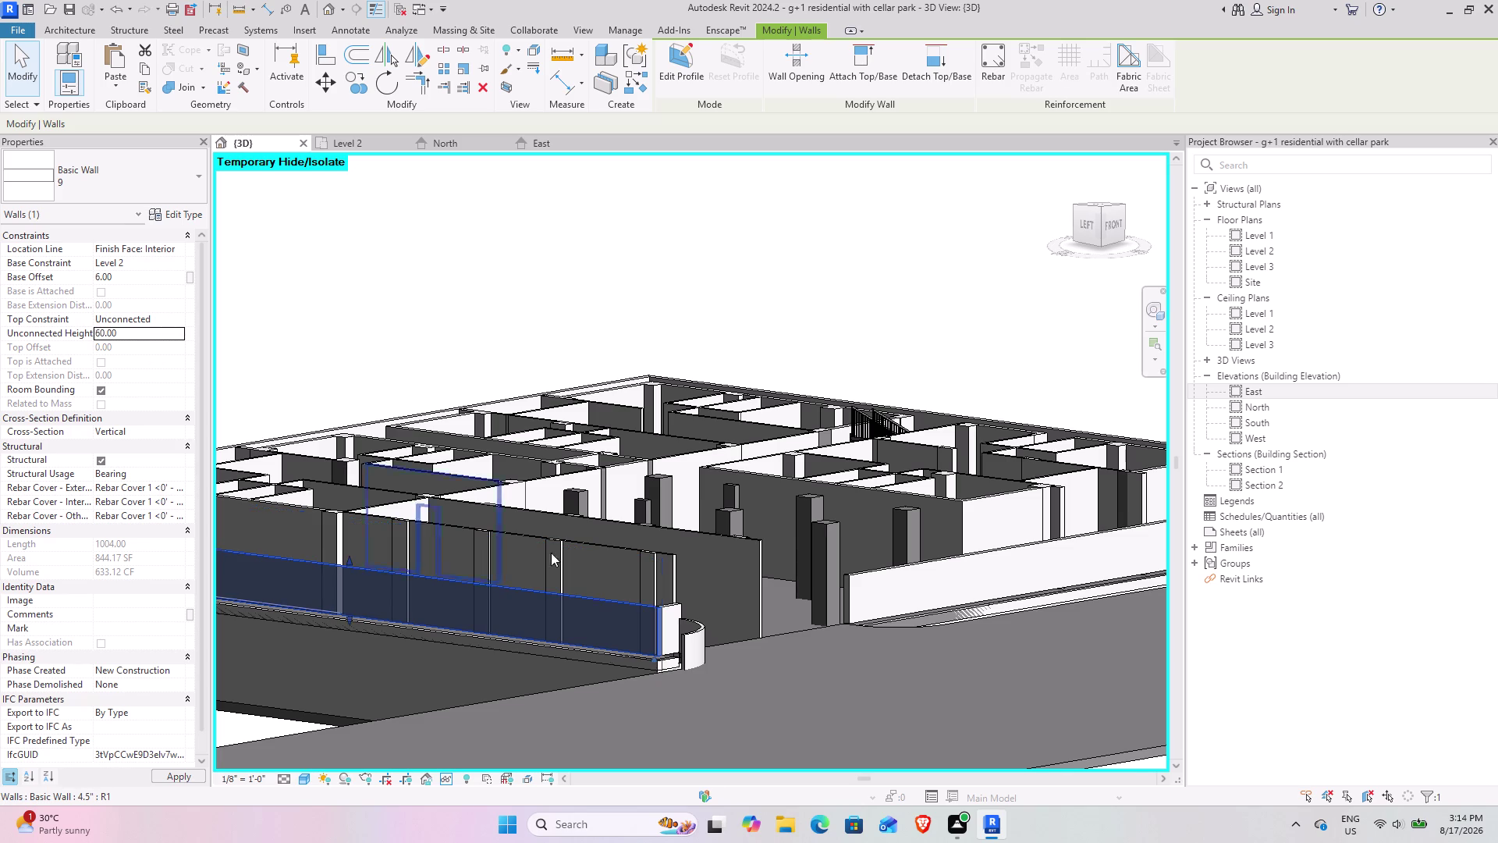
click(825, 717)
Set the outer wall along the left to Unconnected with a 5' height.
scroll(down, 3)
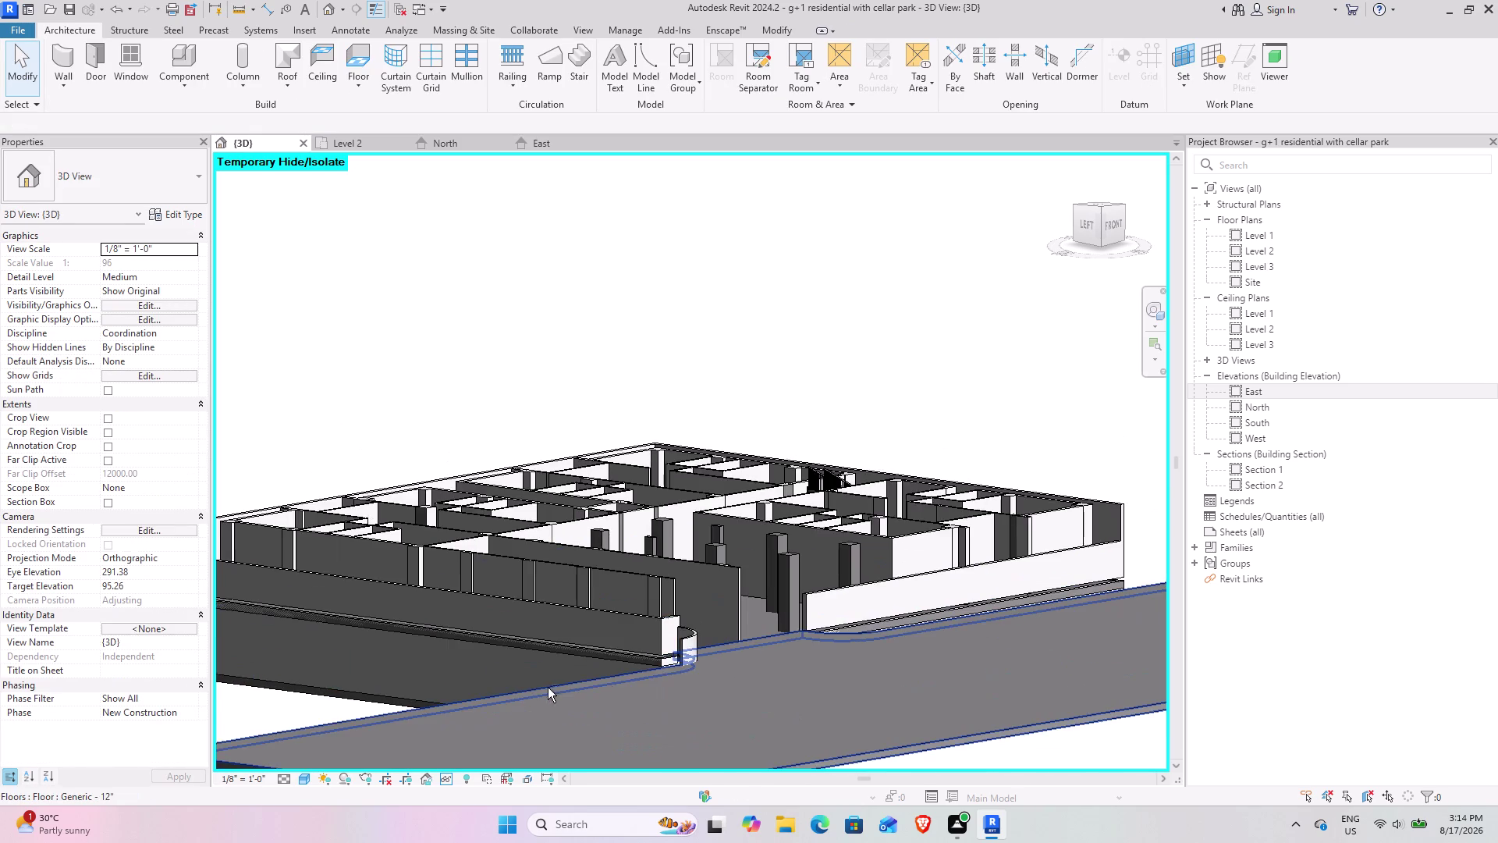
middle_drag(547, 688, 696, 683)
middle_drag(664, 674, 893, 603)
middle_drag(719, 609, 836, 645)
middle_drag(839, 645, 754, 541)
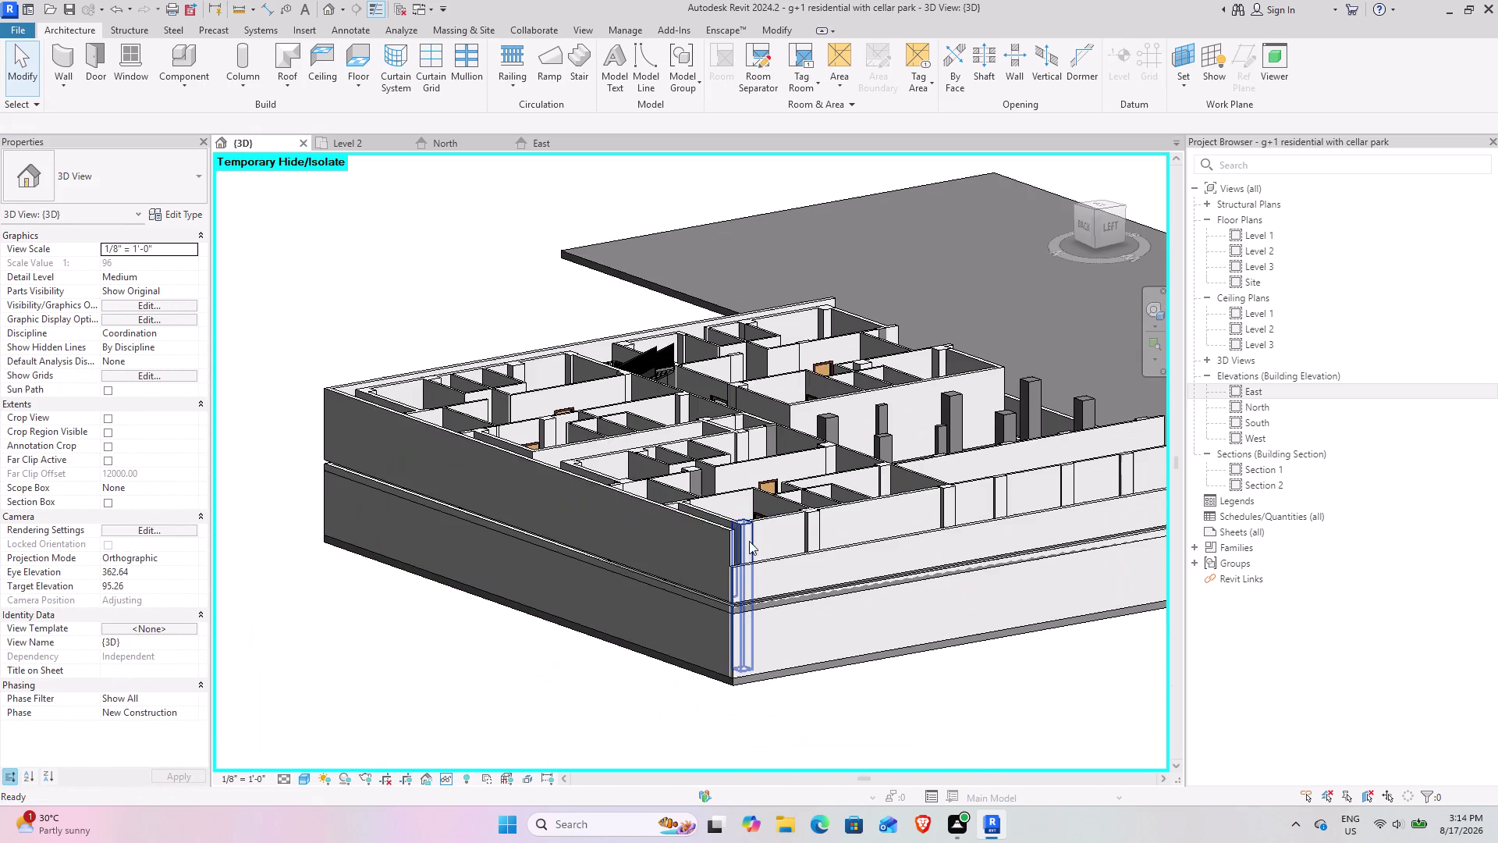
click(725, 534)
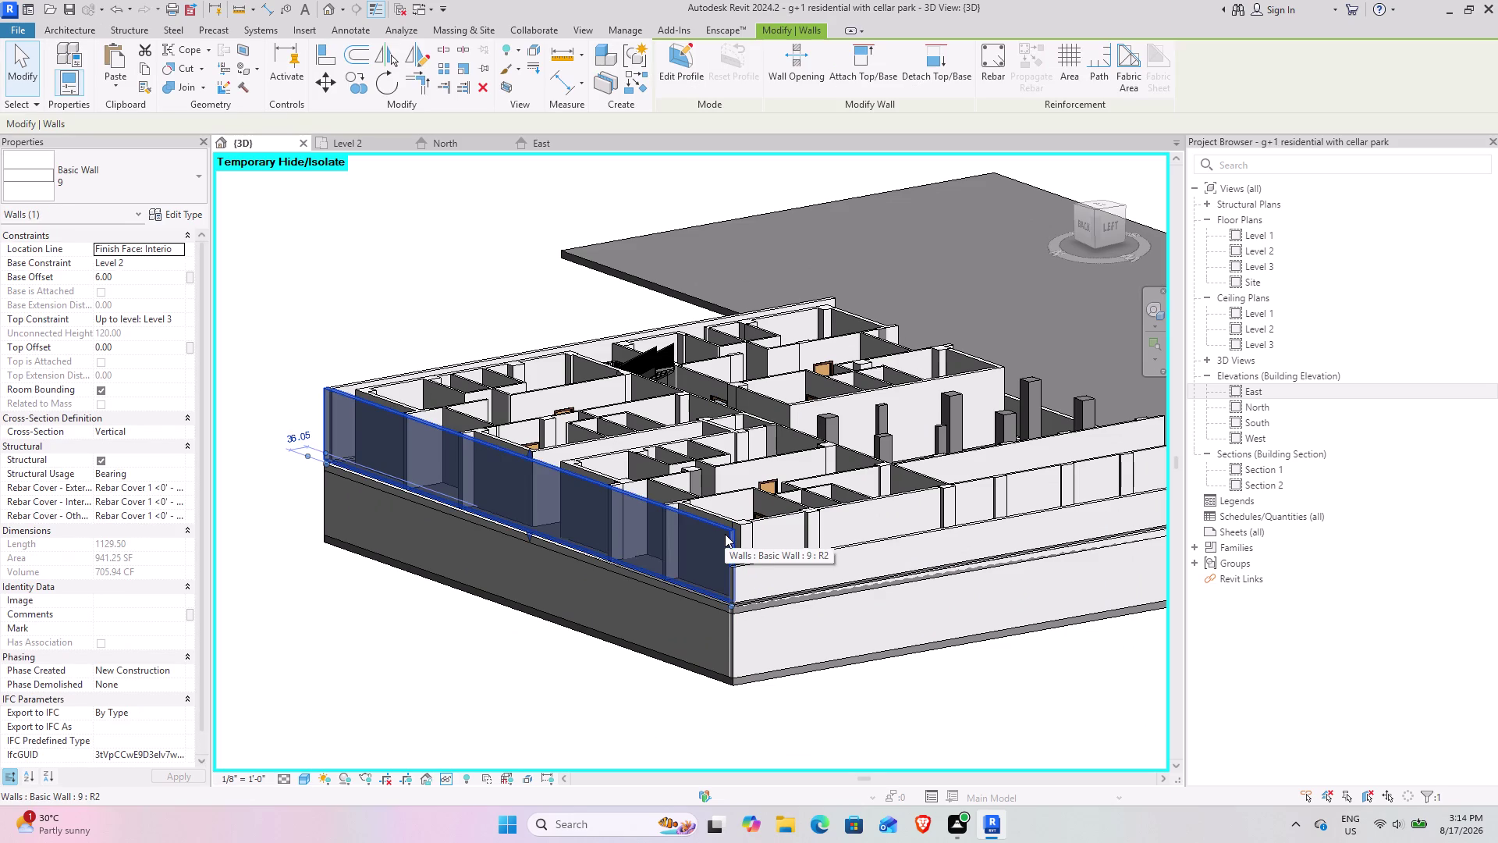
click(182, 319)
click(156, 330)
click(145, 339)
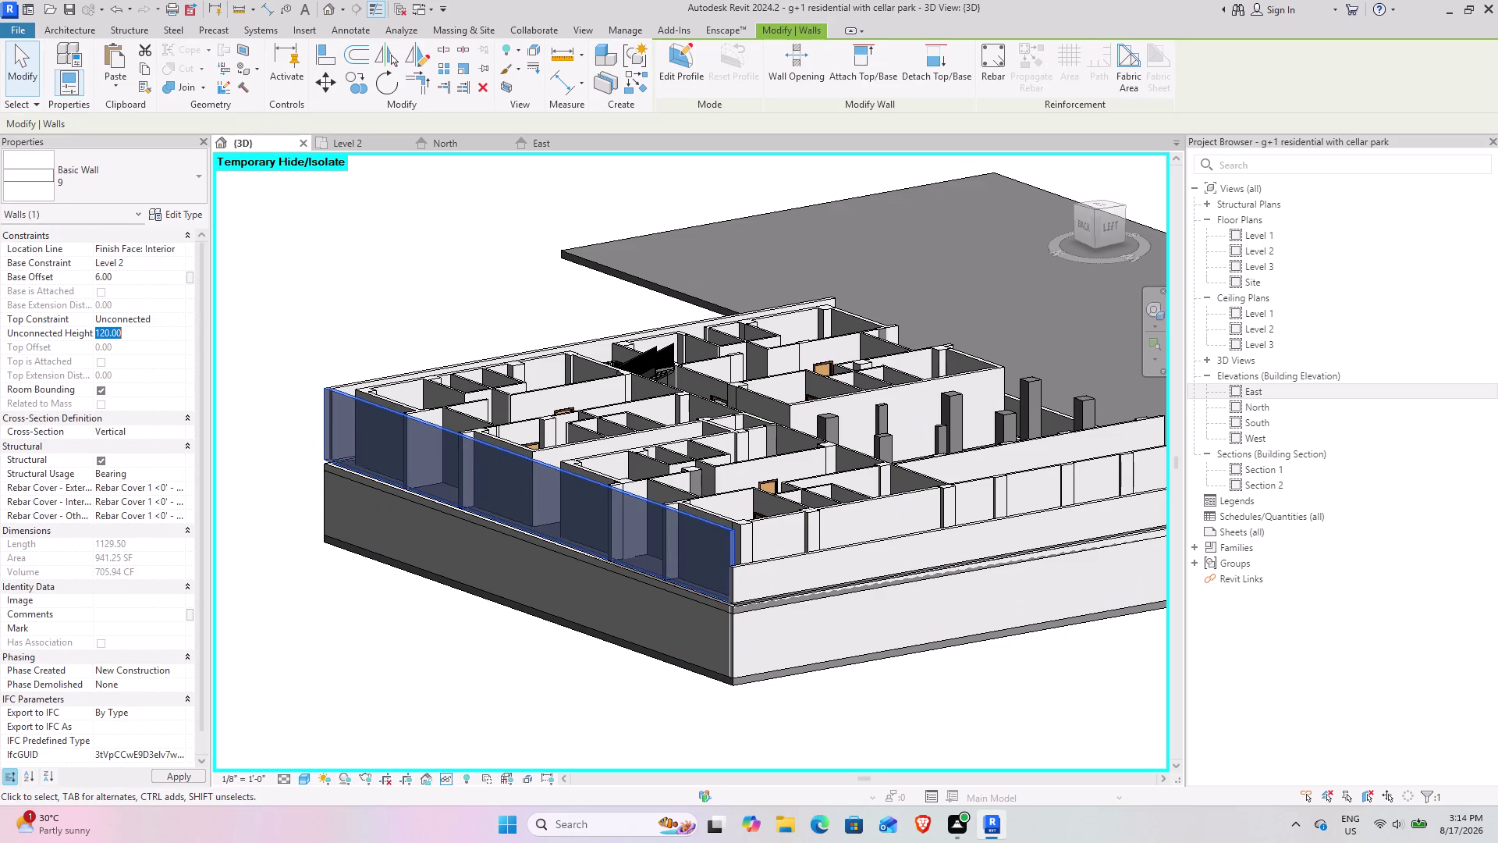
text(5')
key(Return)
click(586, 660)
Make the front exterior wall Unconnected at 5' height.
scroll(down, 3)
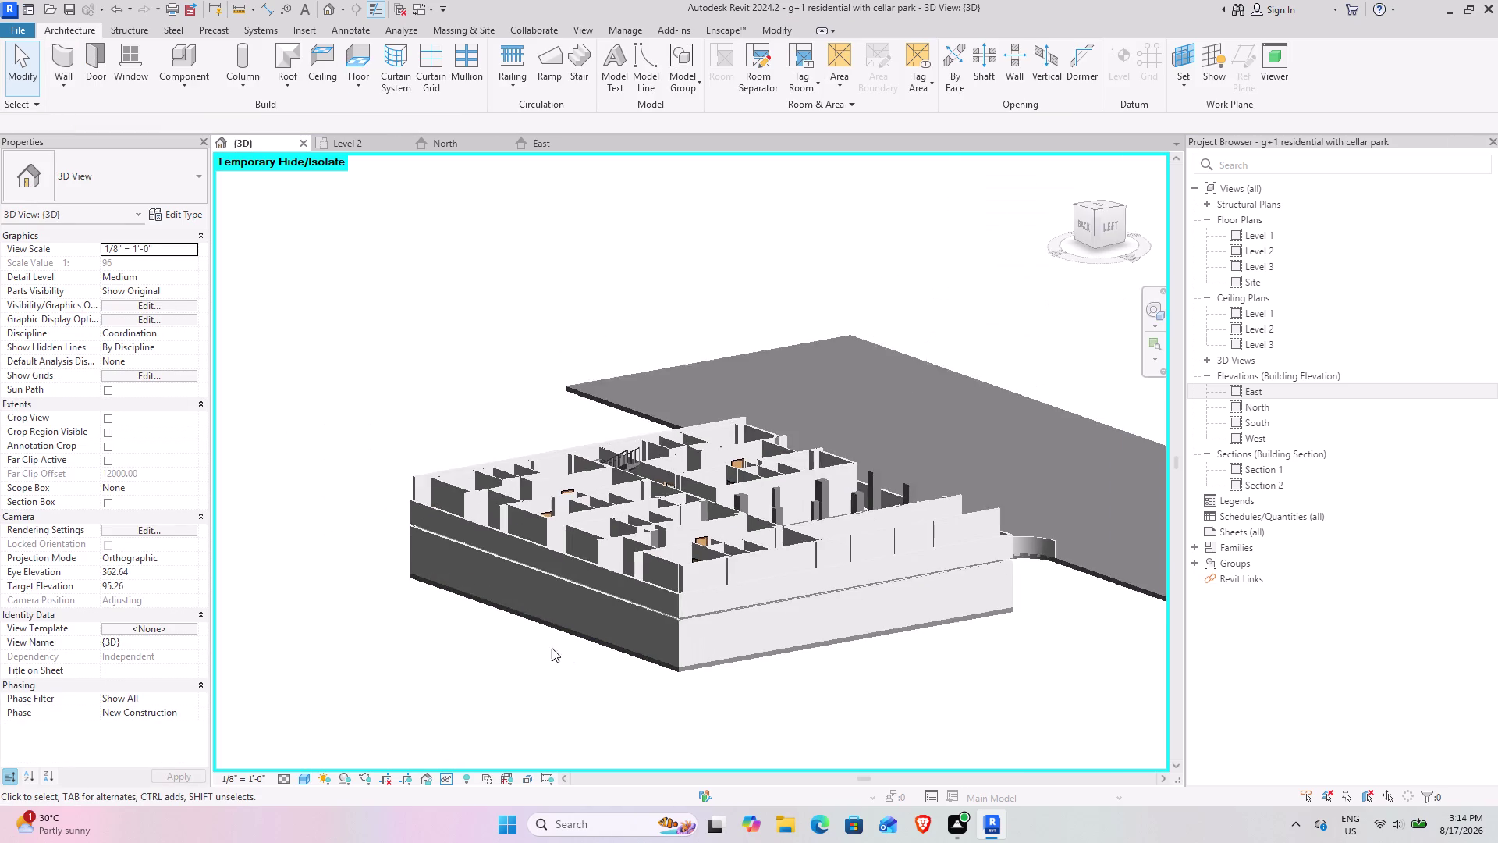
middle_drag(530, 646, 775, 663)
middle_drag(758, 663, 515, 580)
middle_drag(482, 579, 586, 599)
middle_drag(647, 613, 625, 611)
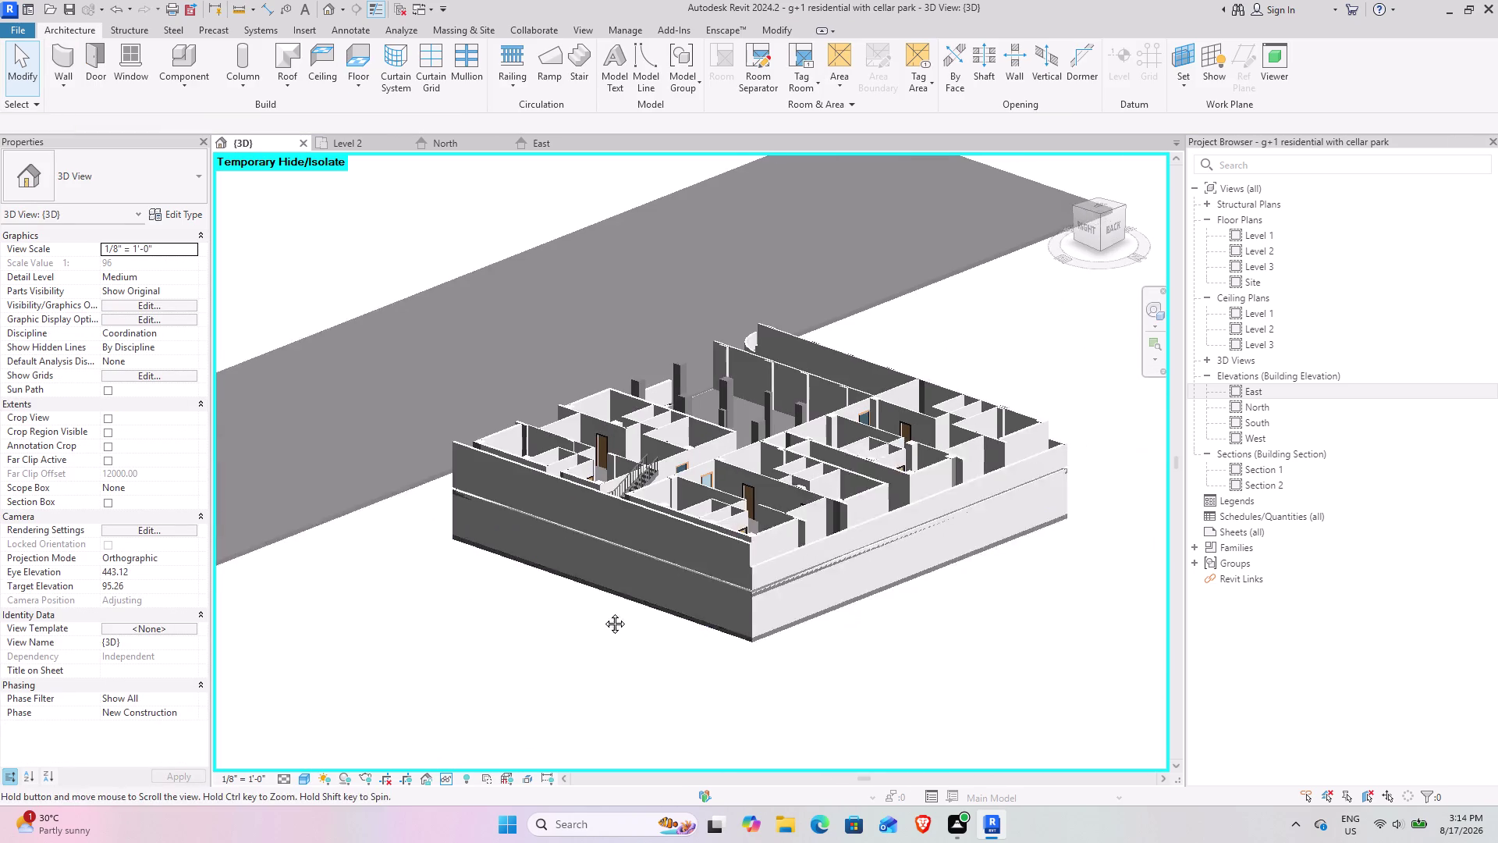
middle_drag(625, 612, 485, 612)
click(601, 550)
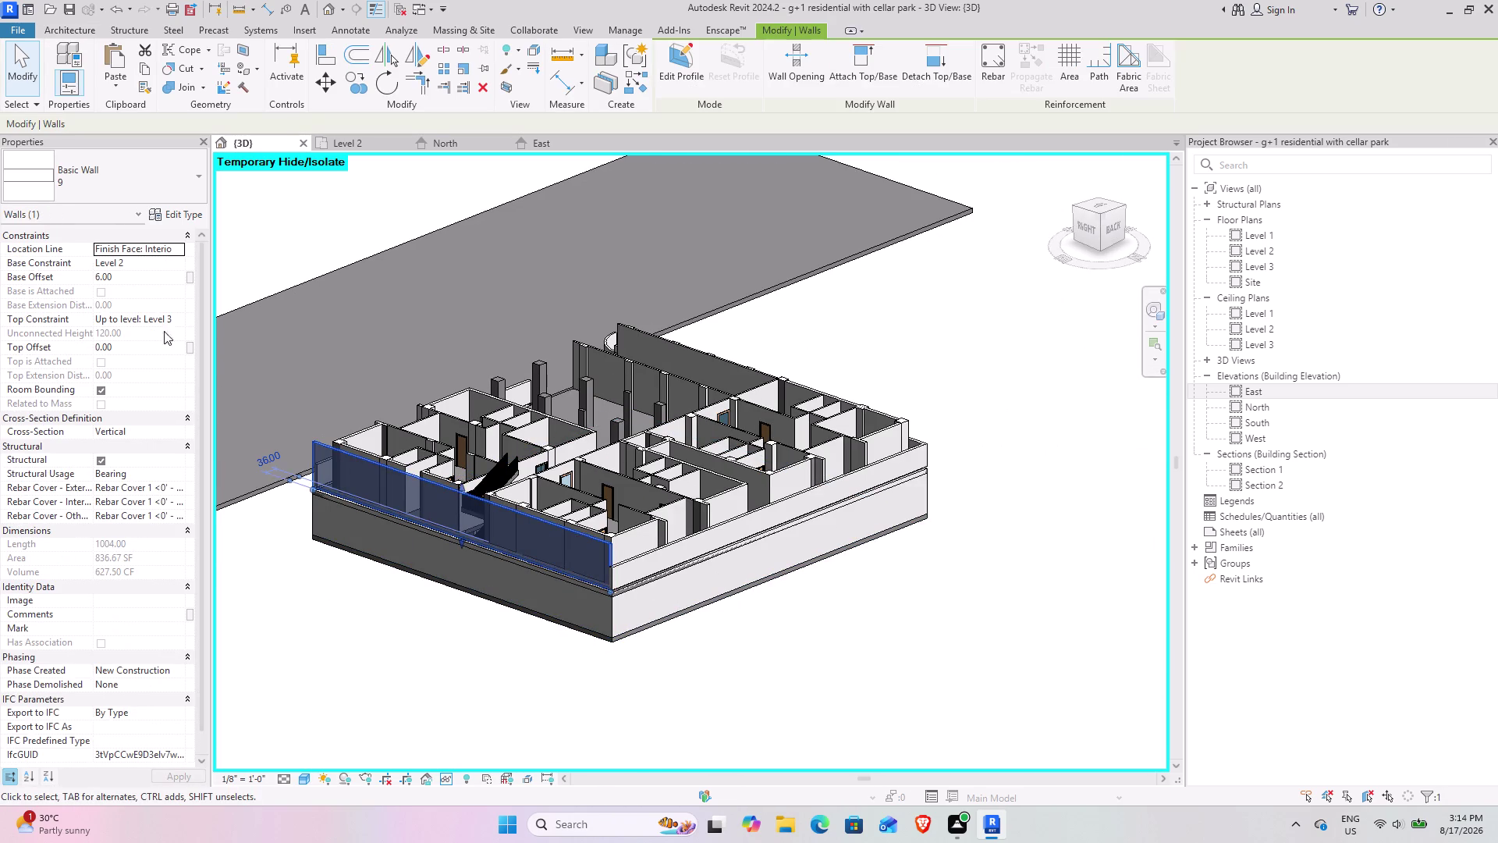
click(178, 317)
click(147, 327)
click(146, 335)
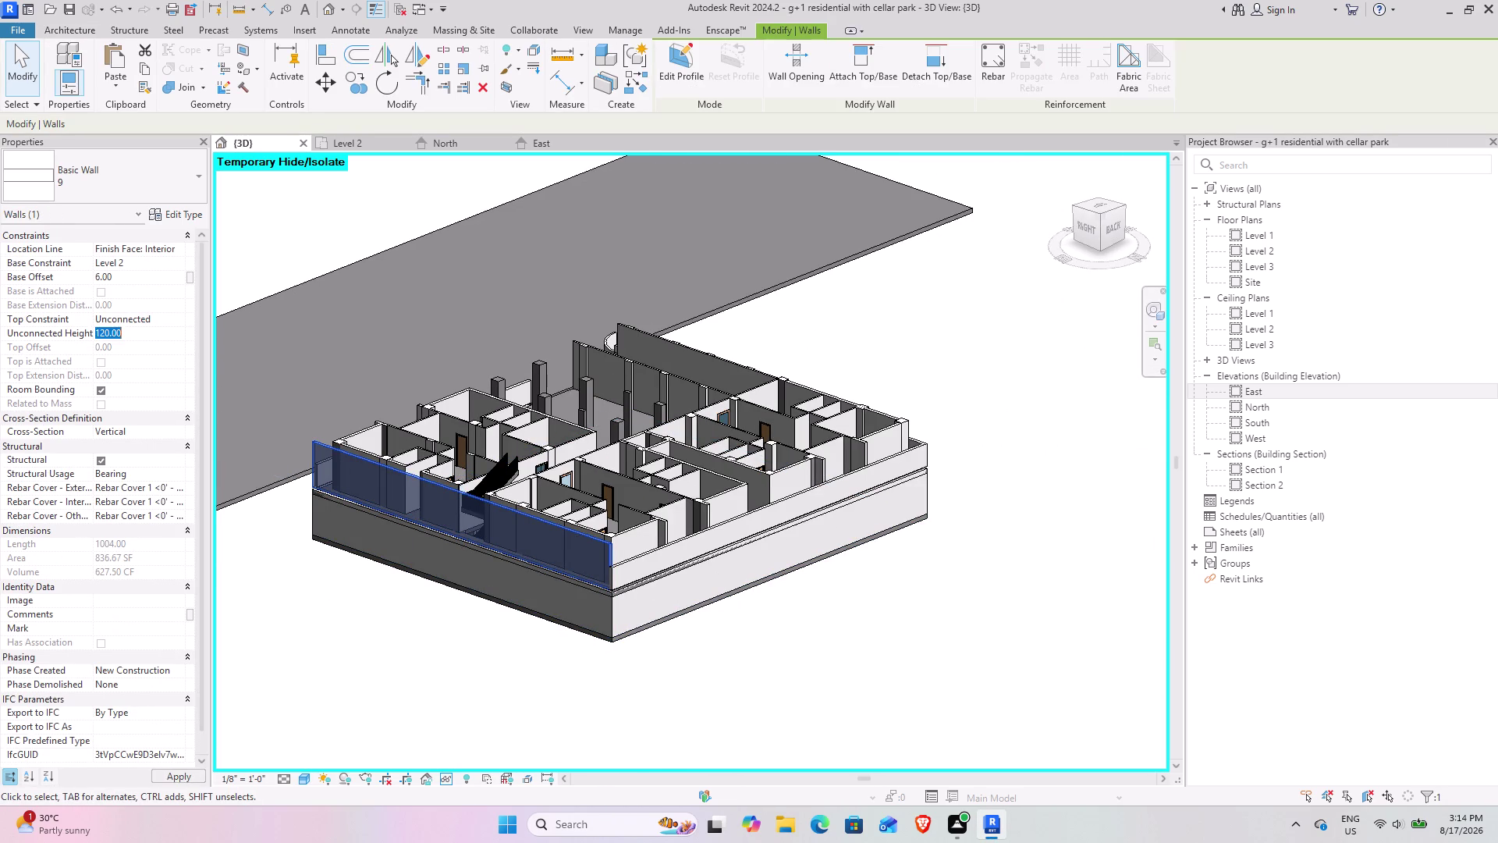
text(5')
key(Return)
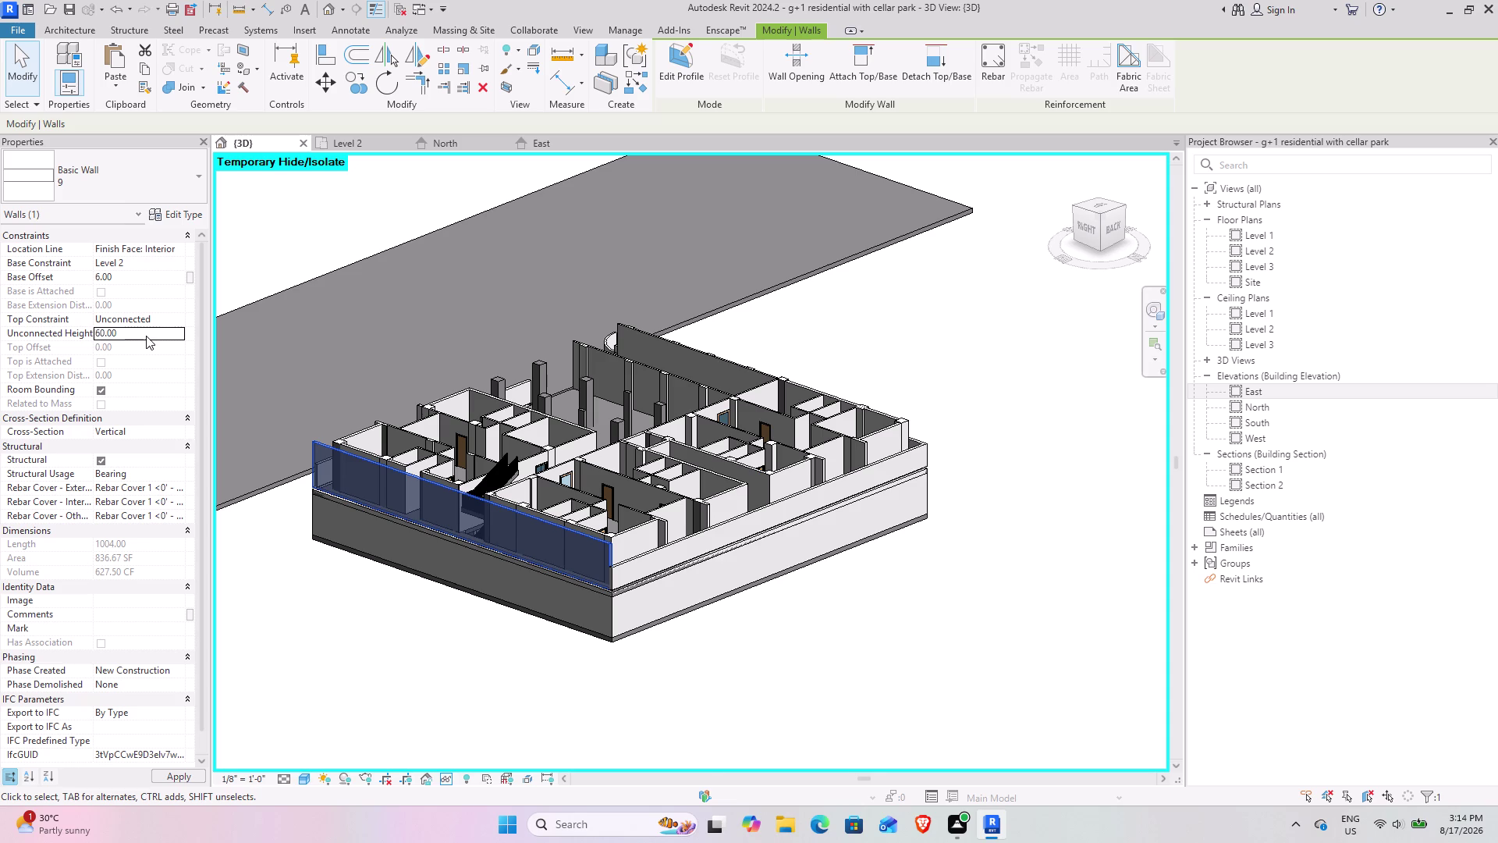
drag(705, 764, 703, 757)
scroll(down, 3)
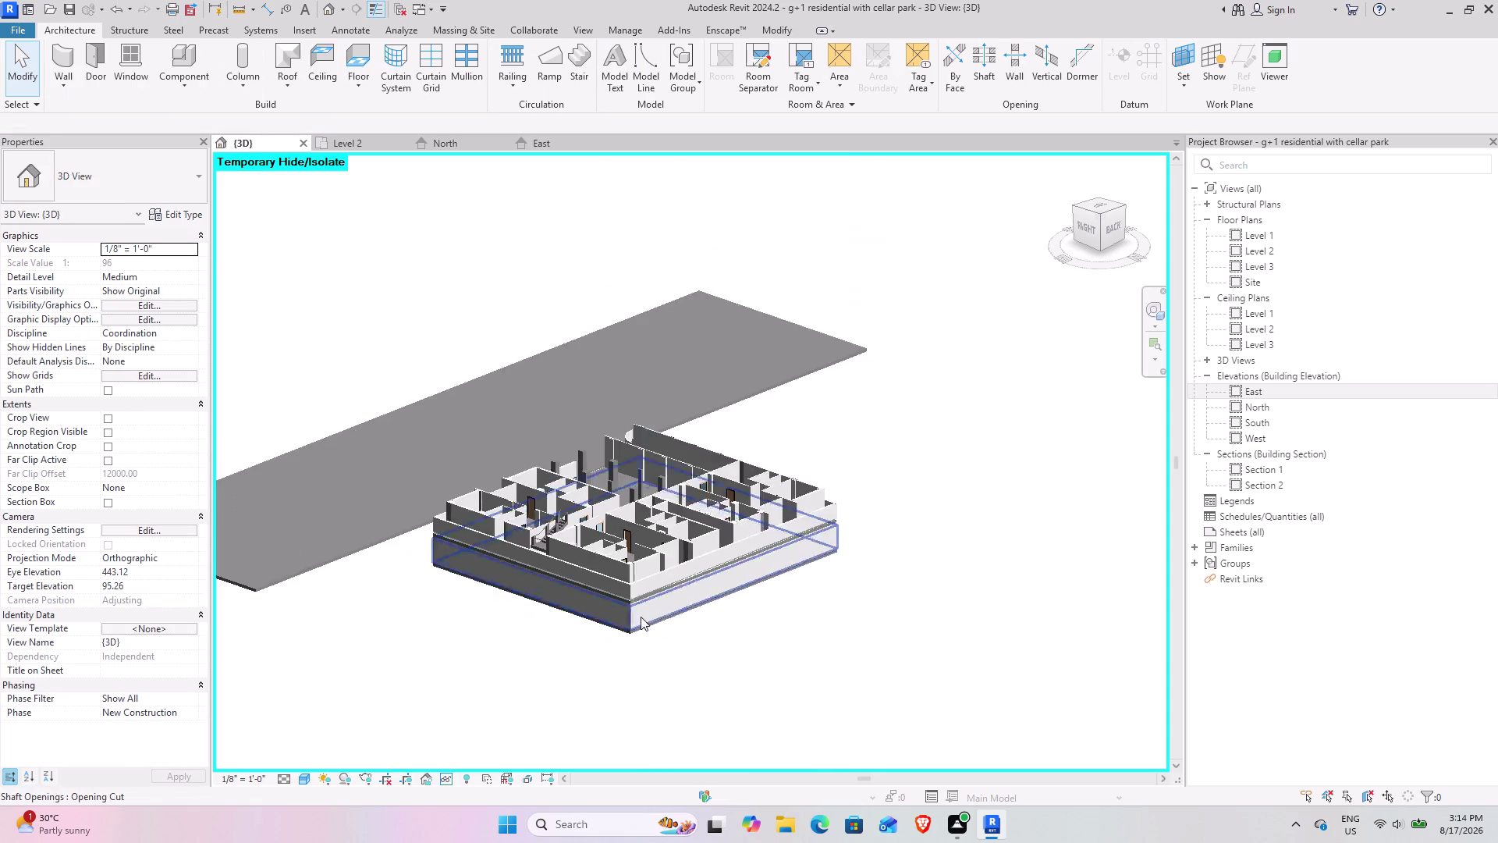
Orbit and pan the 3D model to look down over the Level 2 rooms.
middle_drag(601, 617, 883, 633)
scroll(up, 3)
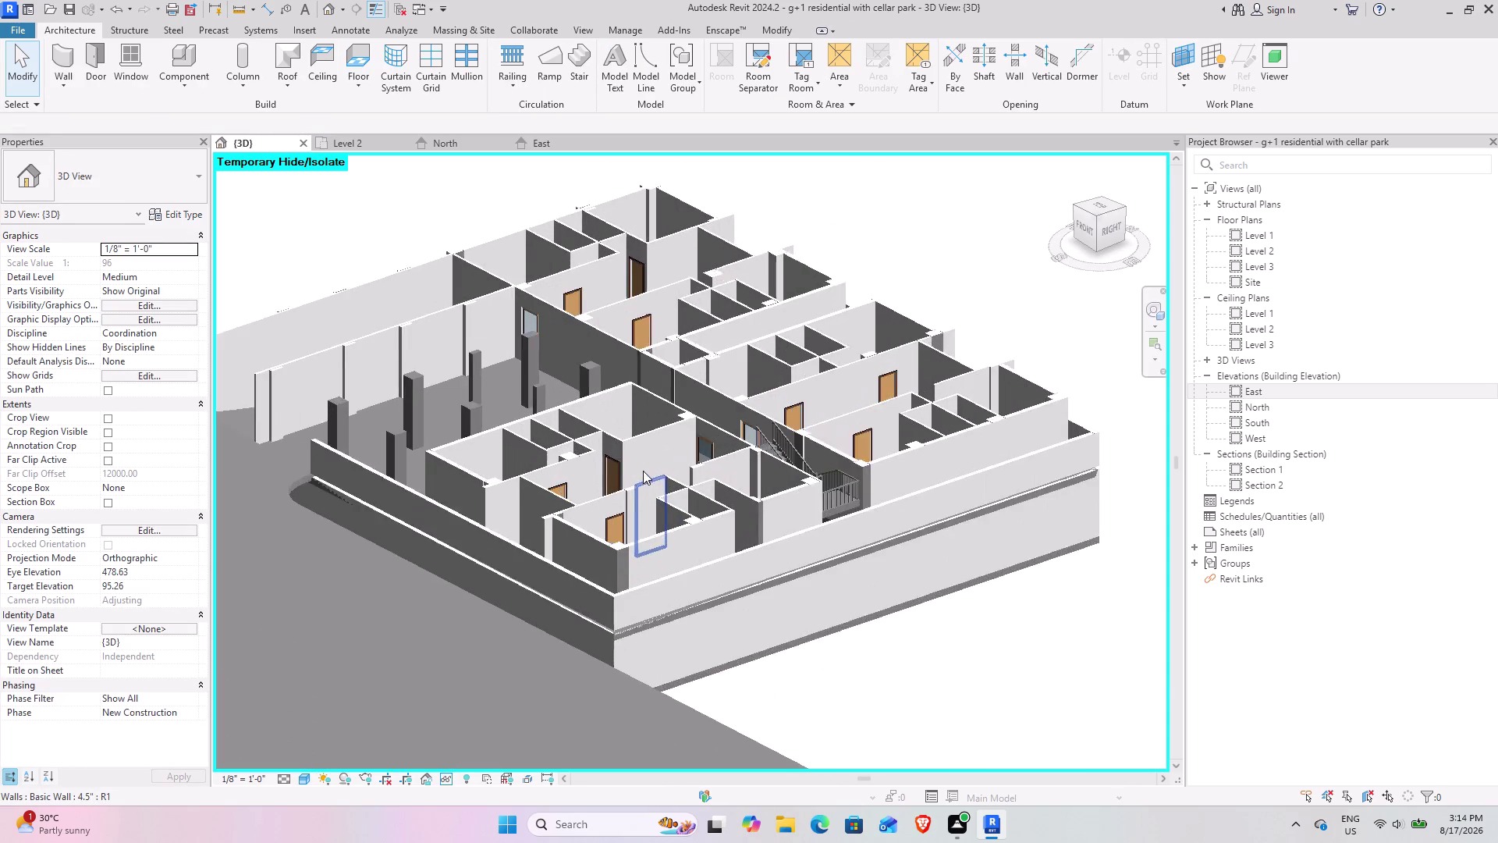
scroll(up, 3)
middle_drag(642, 591, 728, 697)
middle_drag(678, 607, 773, 645)
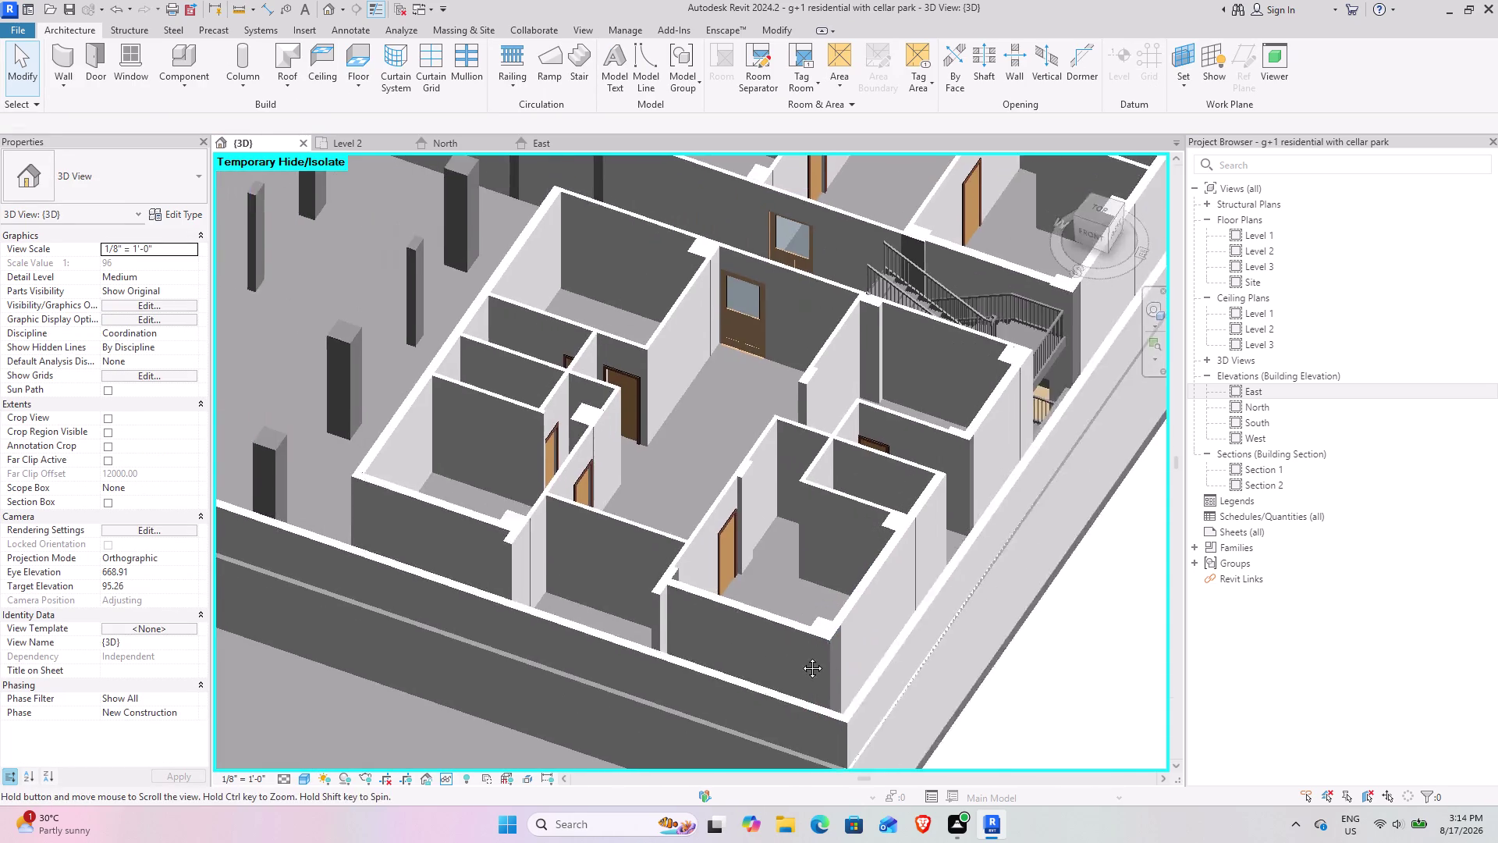
middle_drag(773, 645, 845, 664)
middle_drag(722, 609, 710, 622)
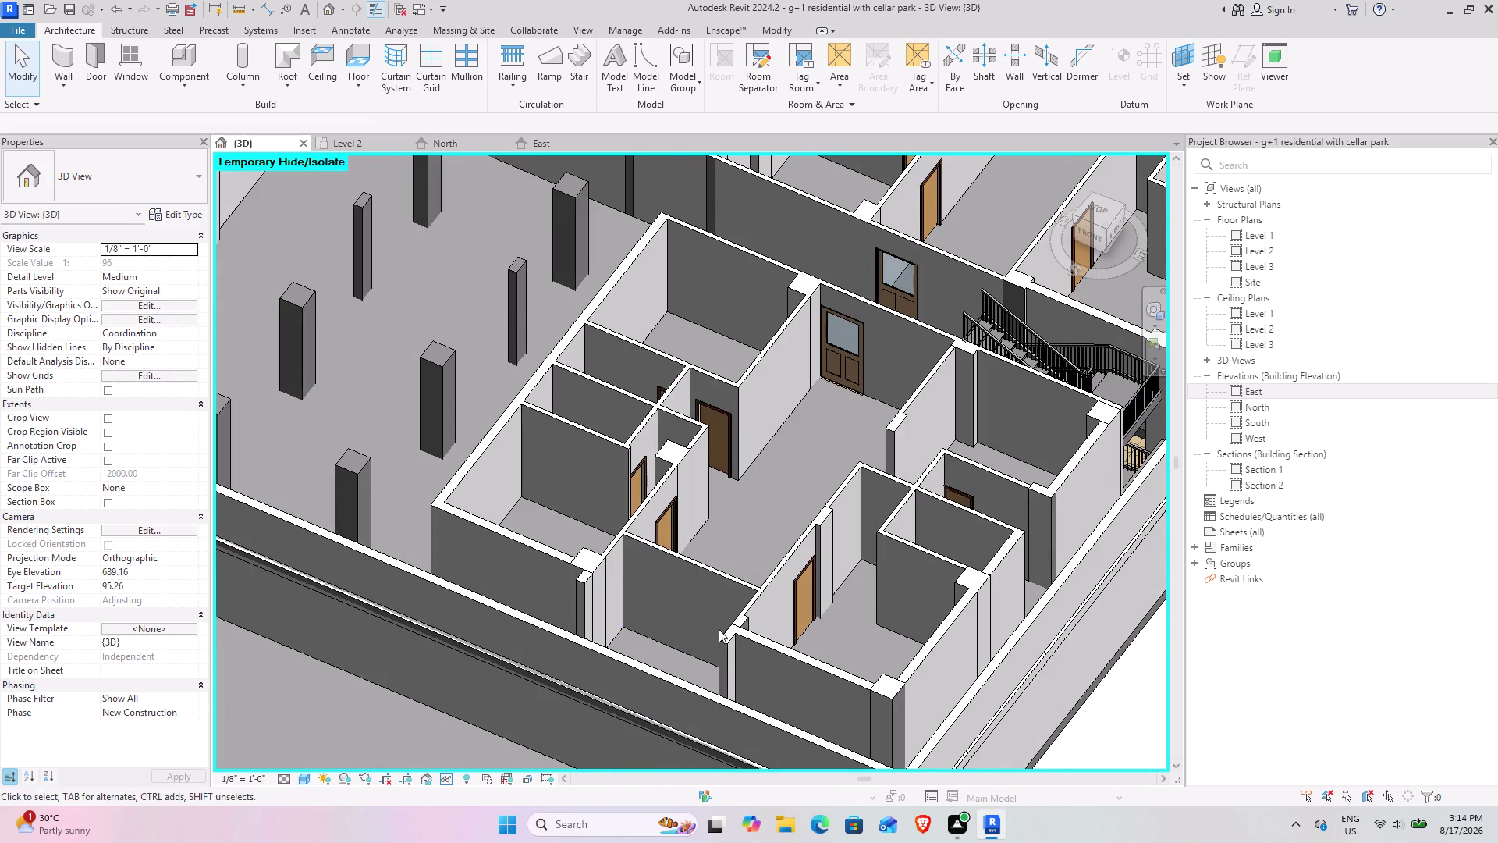
scroll(down, 3)
middle_drag(486, 584, 530, 409)
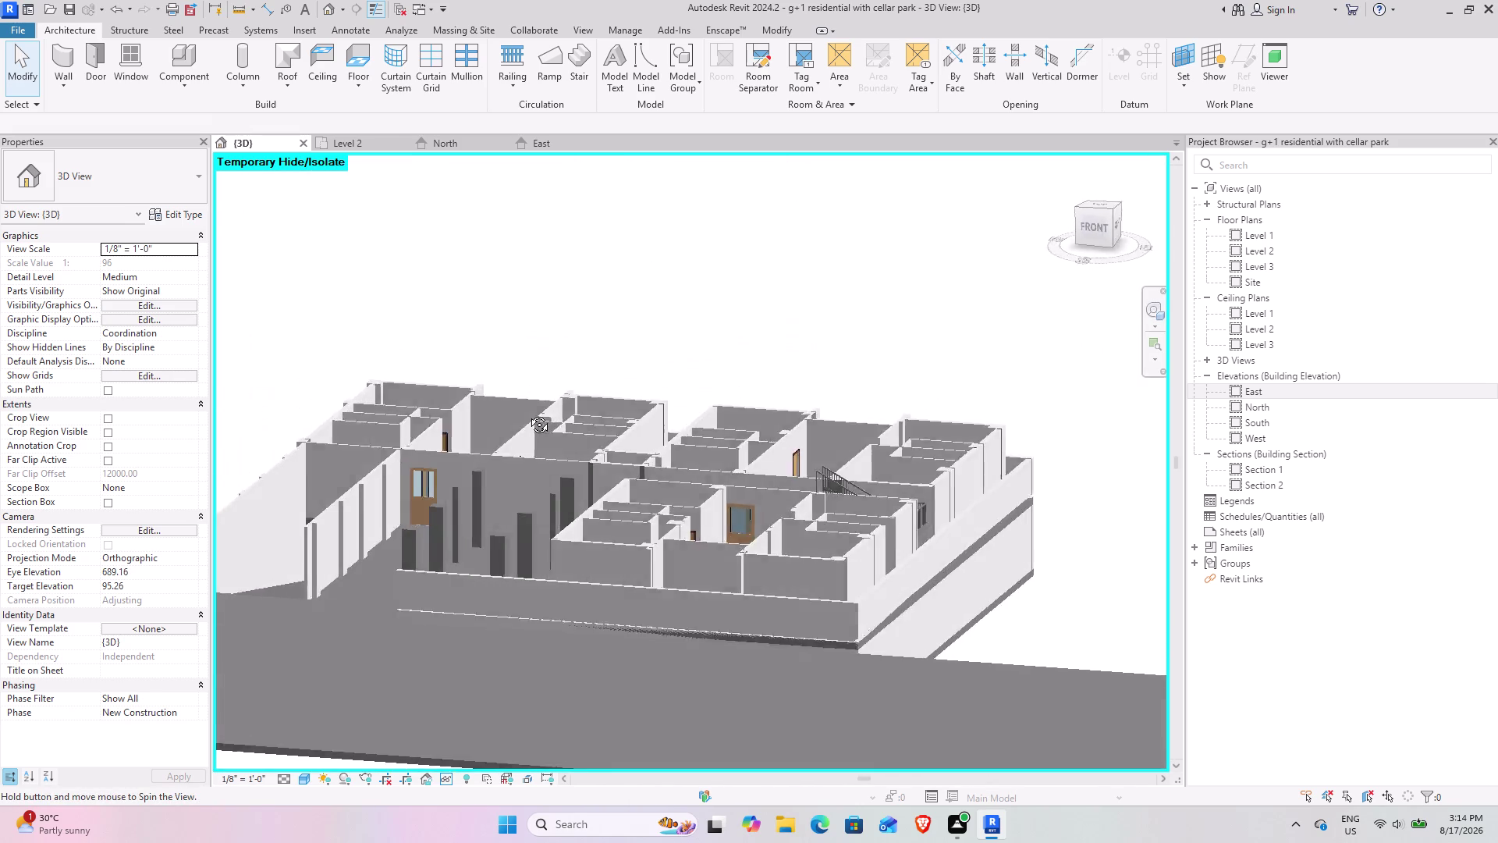
middle_drag(530, 409, 576, 628)
middle_drag(489, 632, 721, 632)
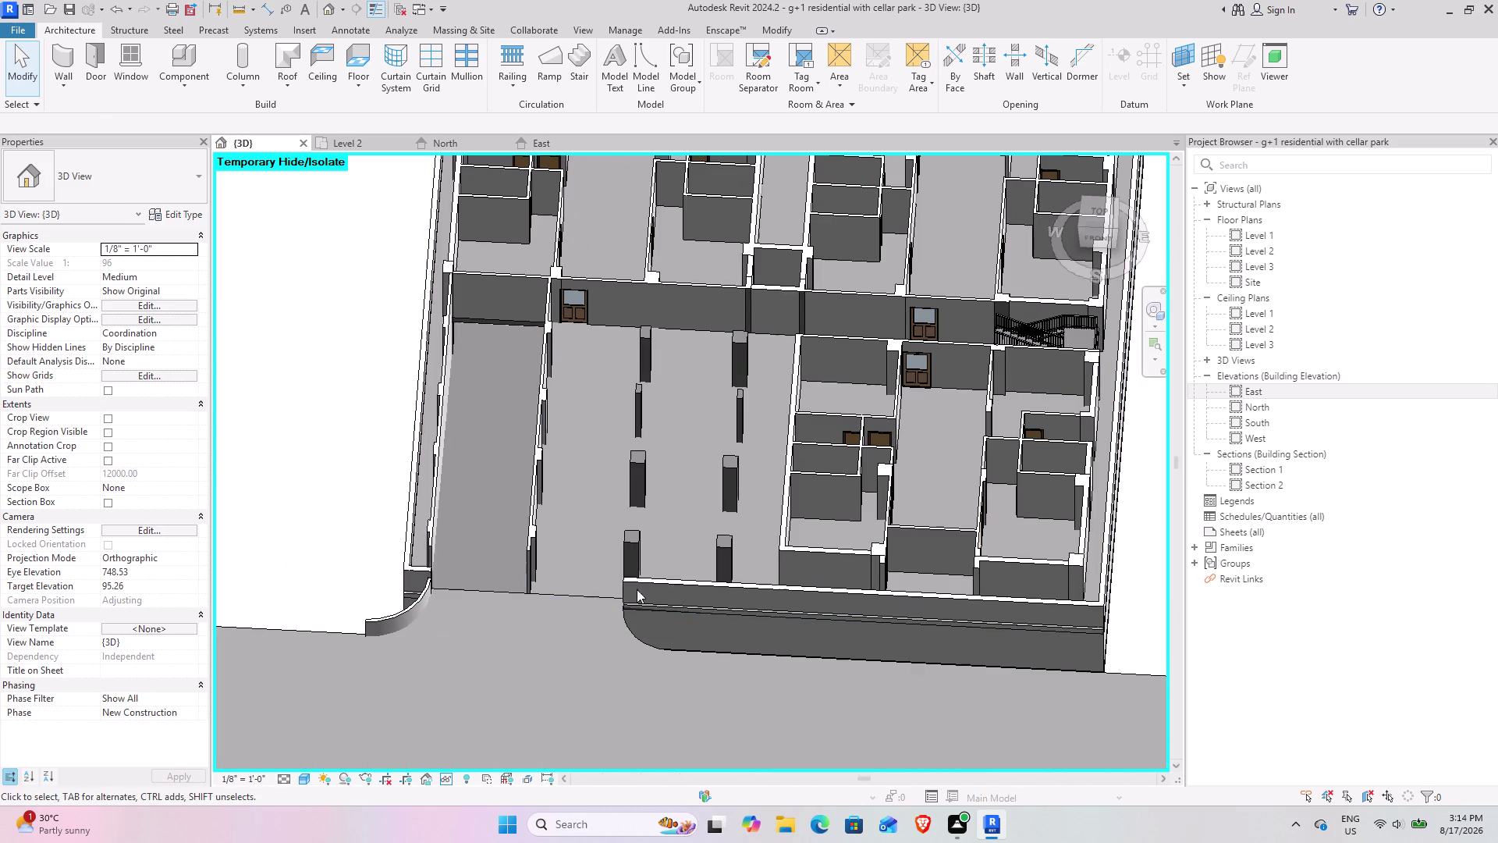
Switch to the Level 2 floor plan view.
click(353, 135)
click(360, 157)
click(359, 153)
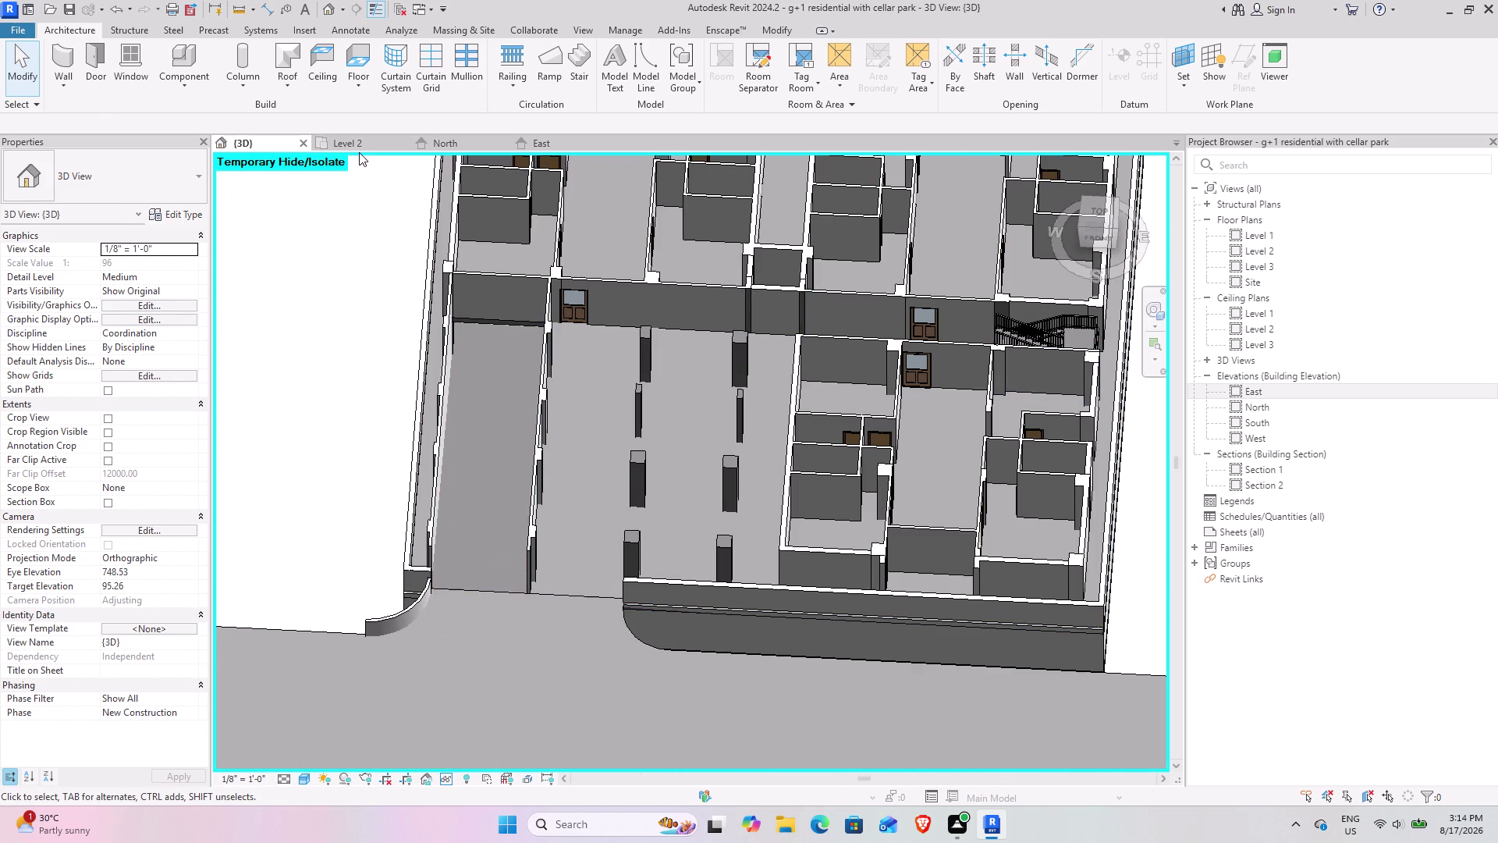
click(360, 148)
scroll(down, 3)
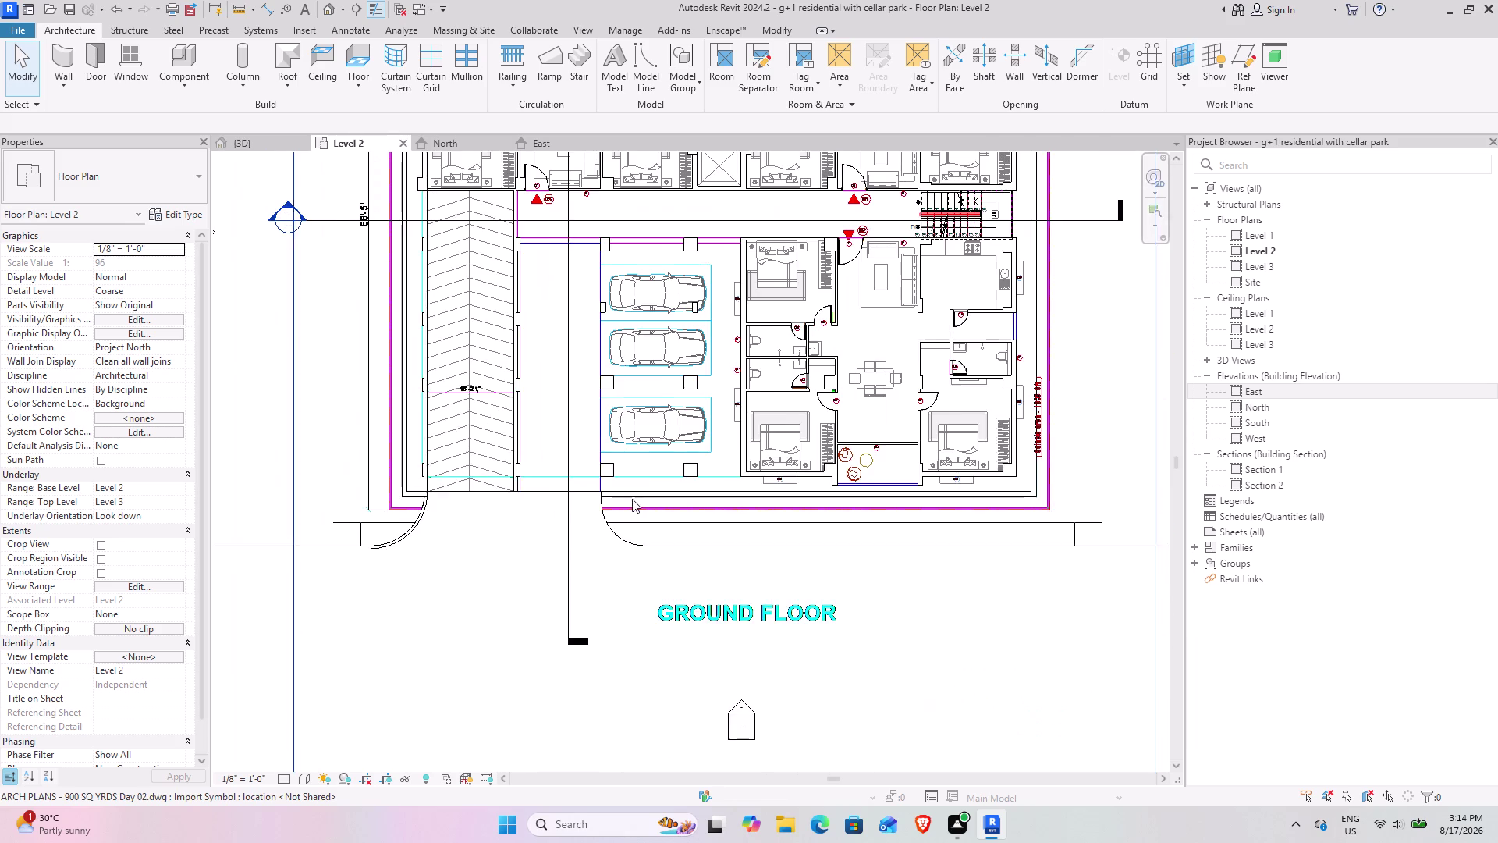
middle_drag(624, 499, 469, 504)
scroll(up, 3)
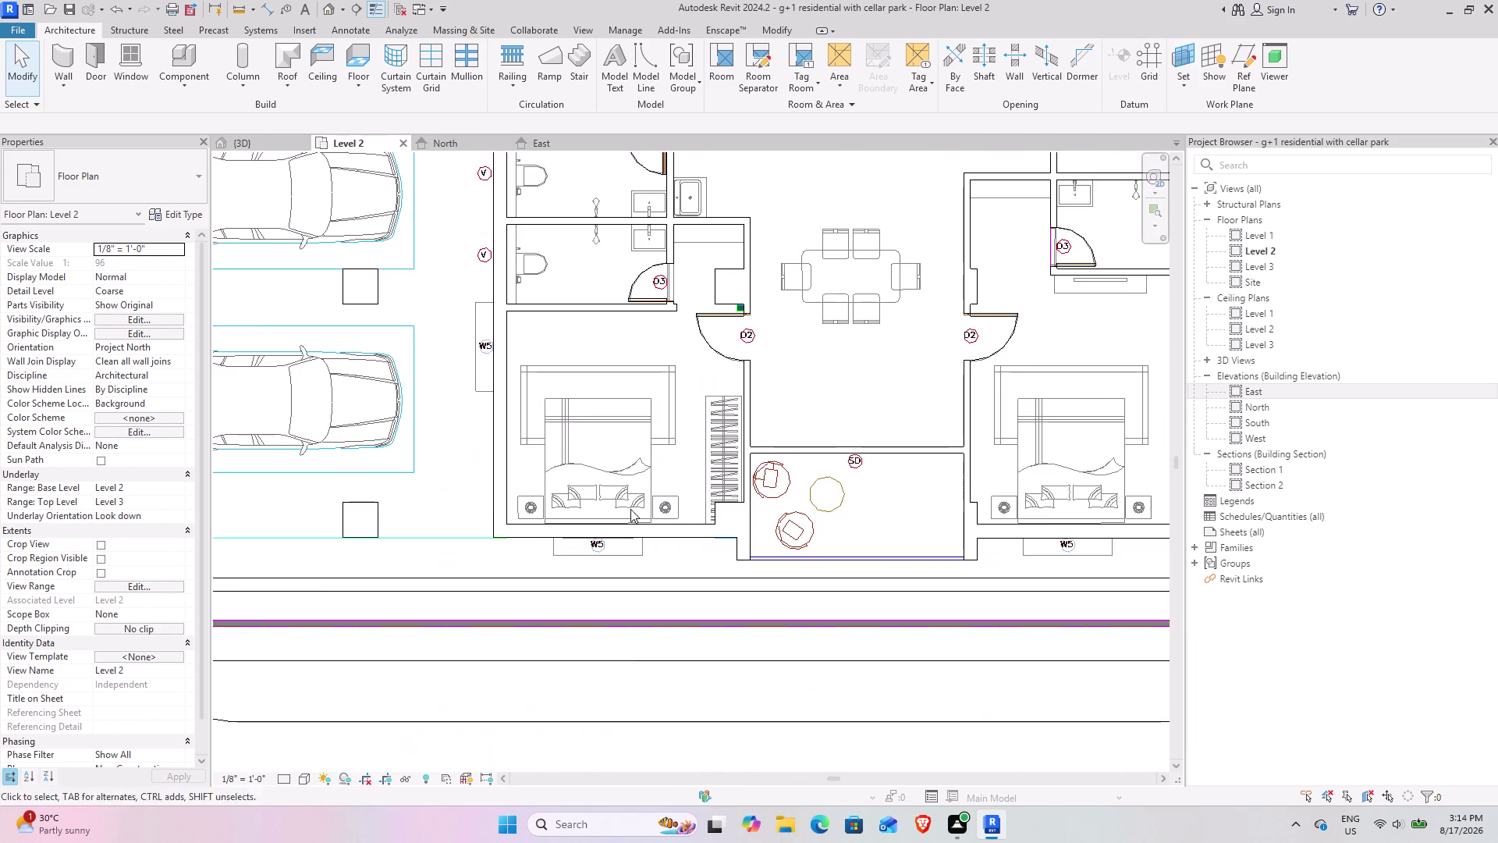
scroll(up, 3)
scroll(up, 3)
middle_drag(722, 490, 640, 532)
scroll(down, 3)
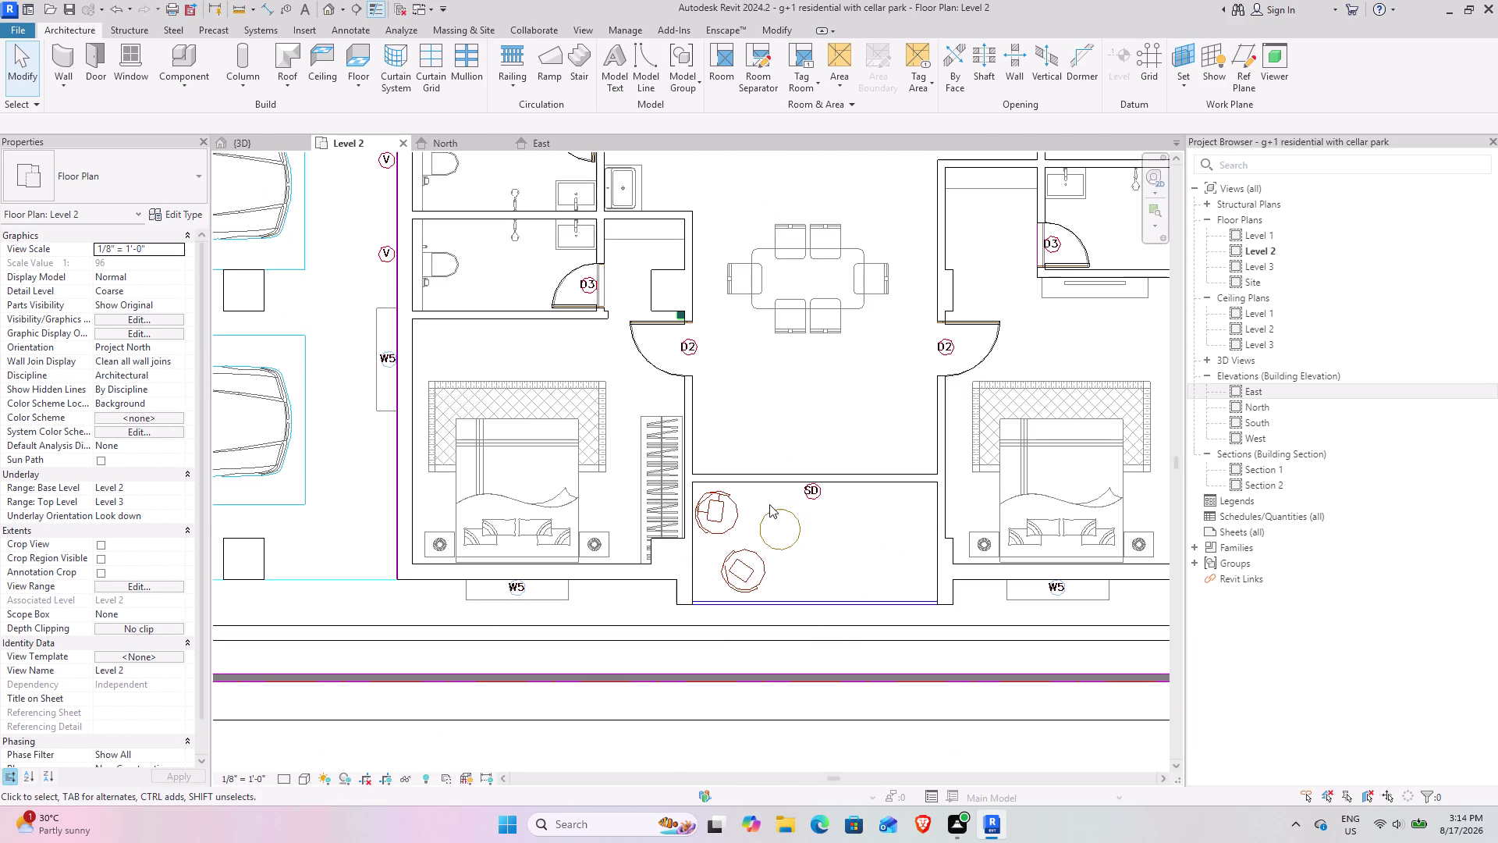
middle_drag(527, 452, 692, 568)
scroll(up, 3)
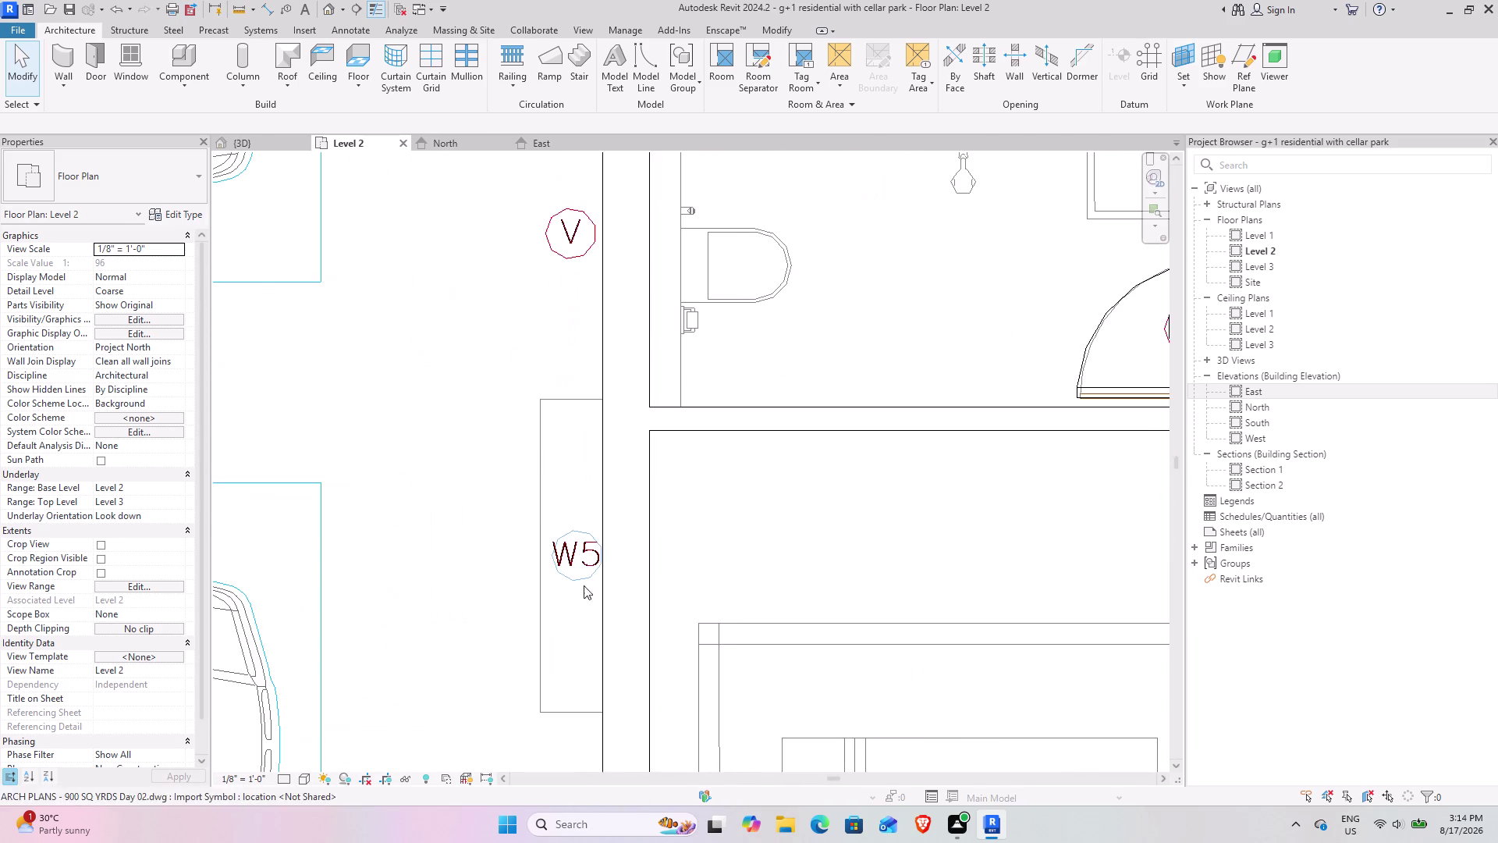
scroll(down, 3)
Measure the W5 opening with an aligned dimension, confirming 60.
click(265, 5)
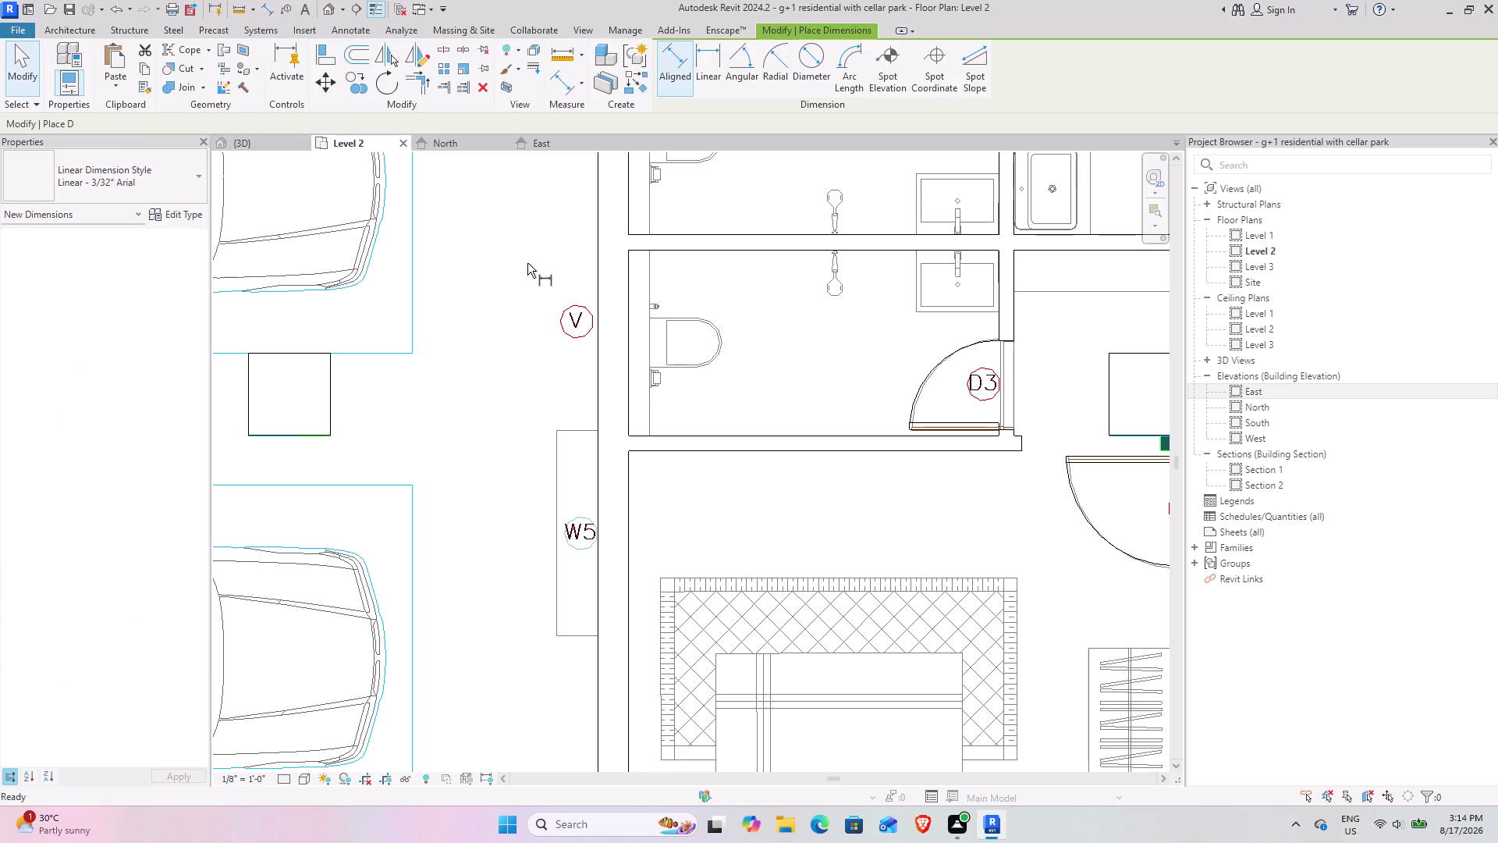
click(573, 433)
click(582, 640)
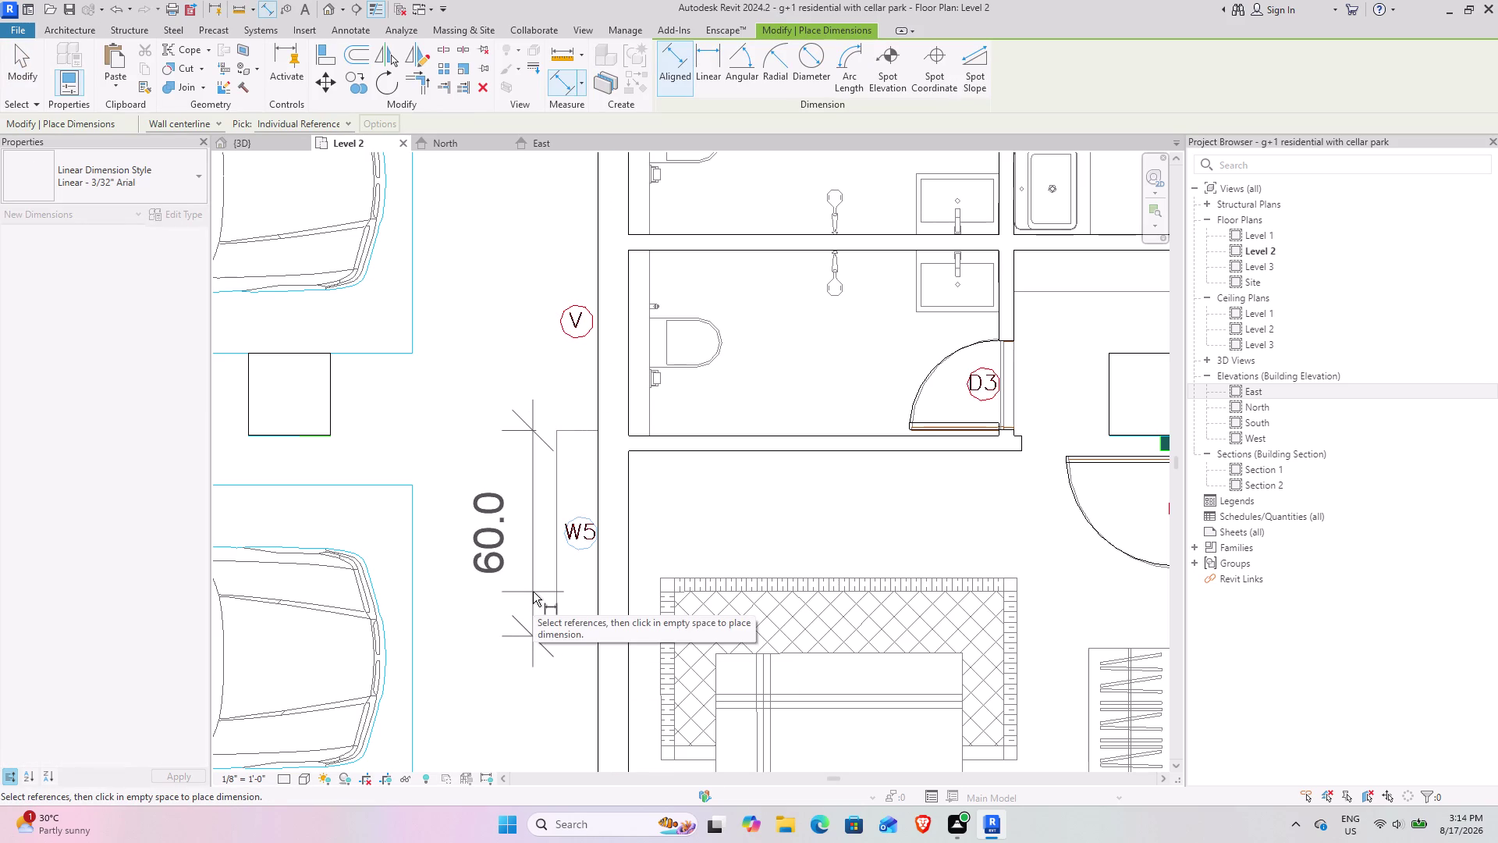
key(Escape)
Measure the kitchen KW opening, confirming it is also 60.
scroll(down, 3)
middle_drag(810, 552, 586, 533)
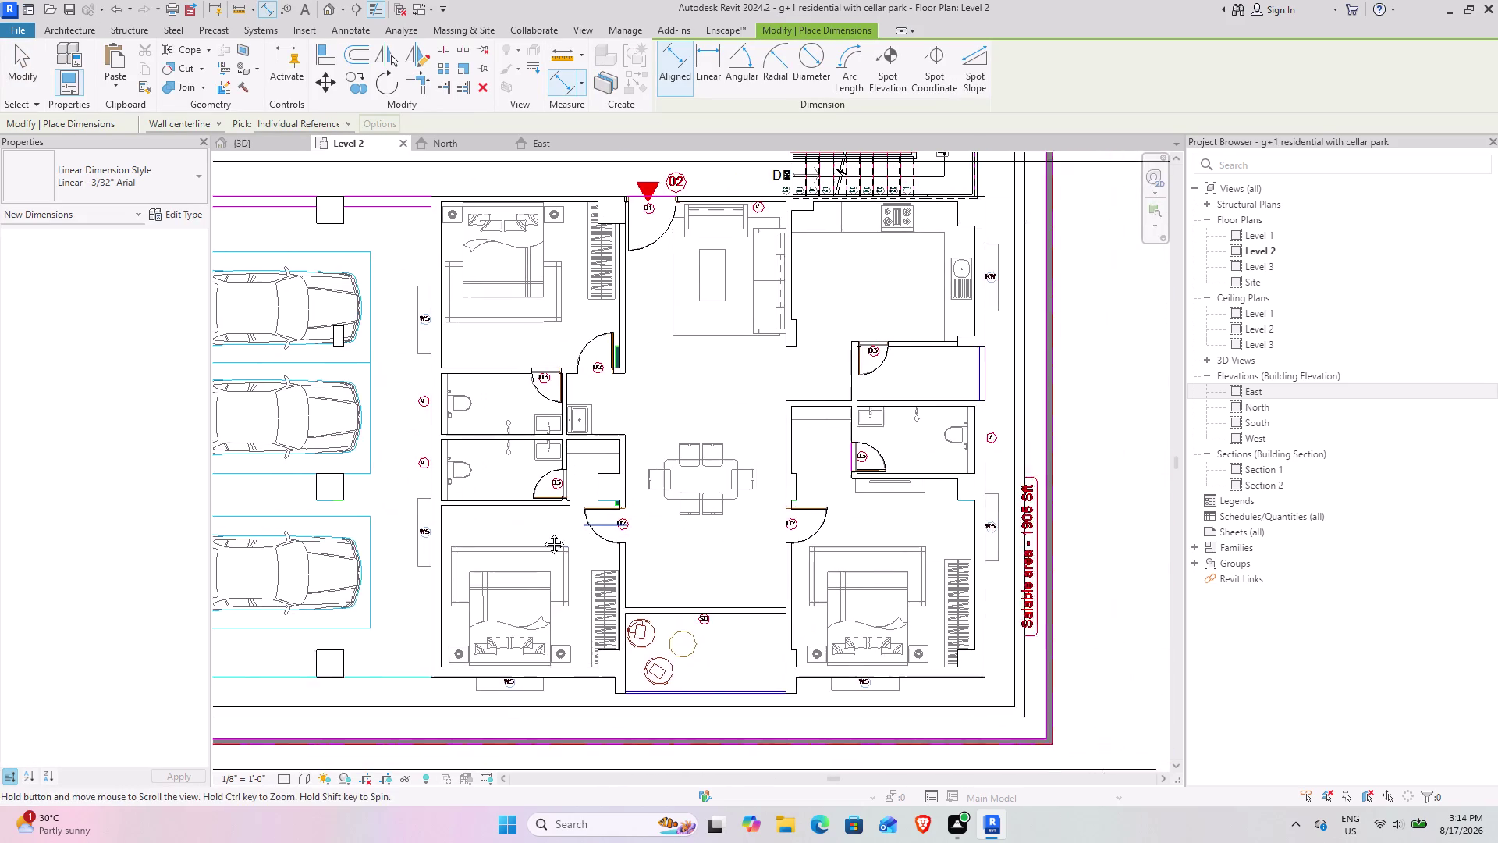
middle_drag(587, 532, 470, 542)
scroll(up, 3)
middle_drag(720, 510, 730, 709)
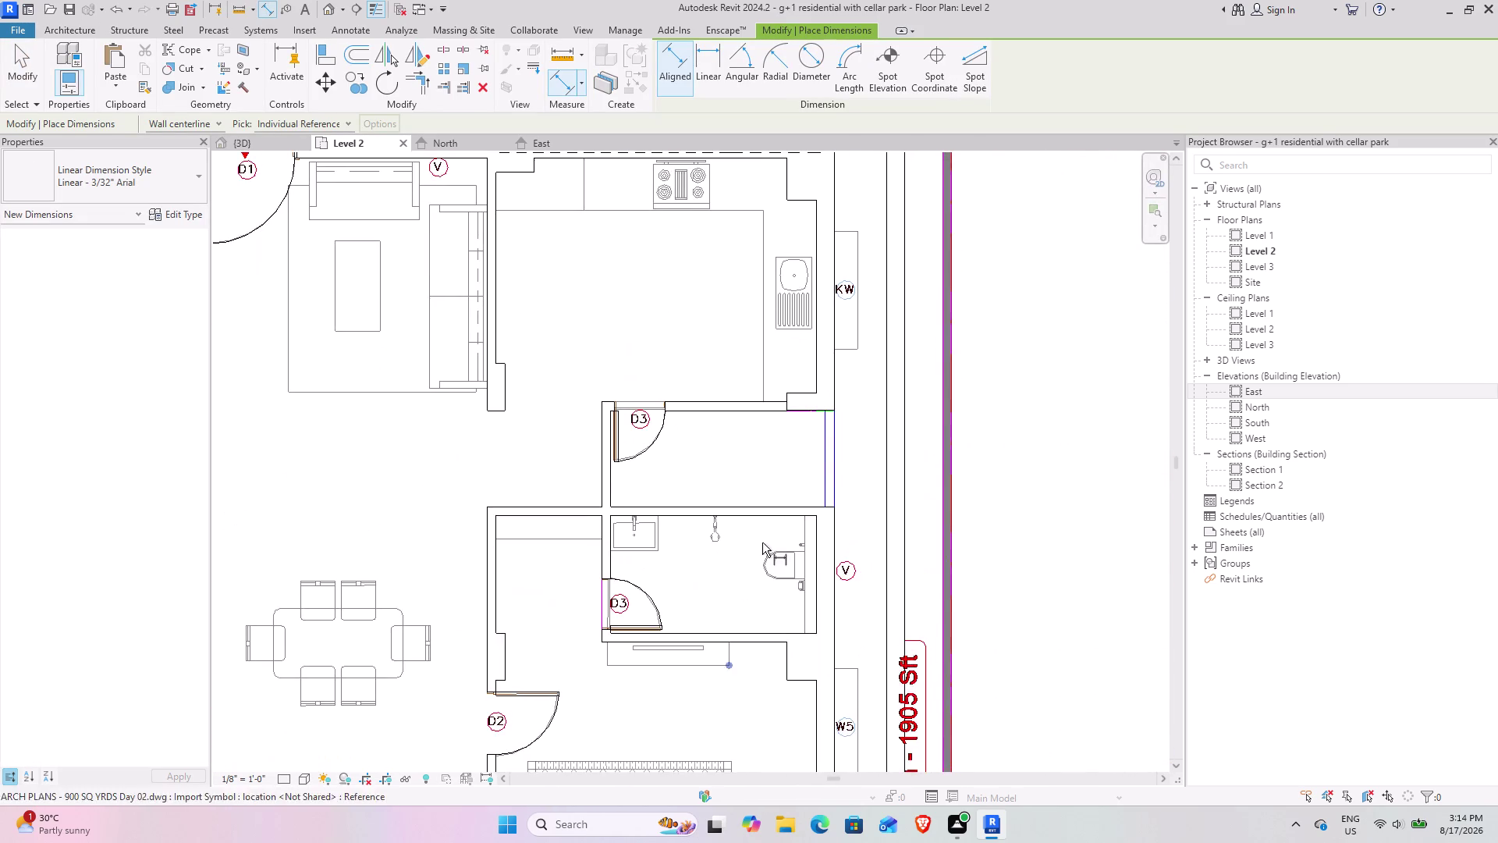
middle_drag(812, 422, 788, 709)
scroll(up, 3)
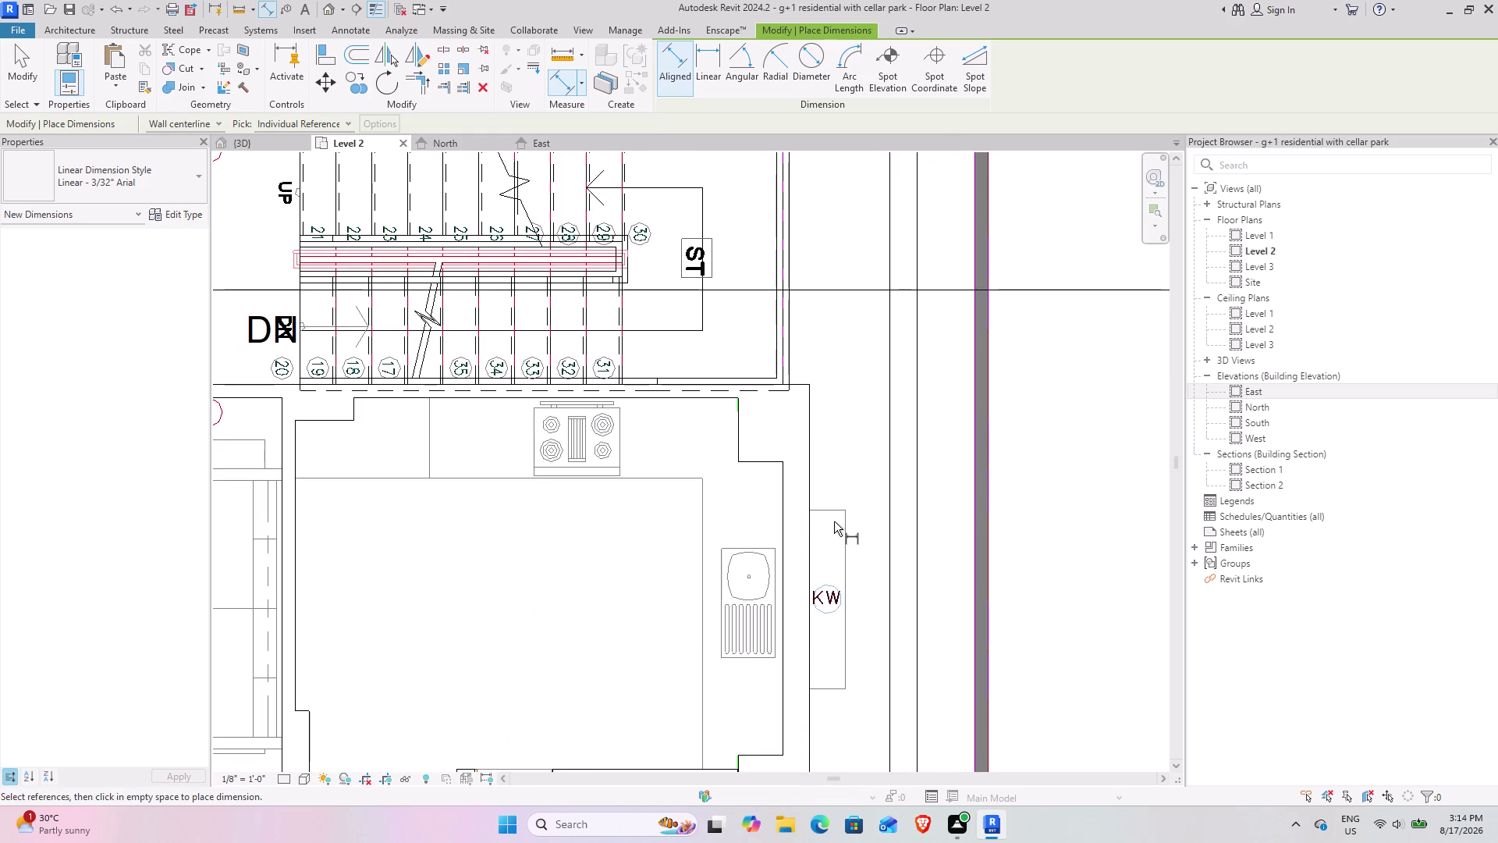
click(831, 513)
click(826, 691)
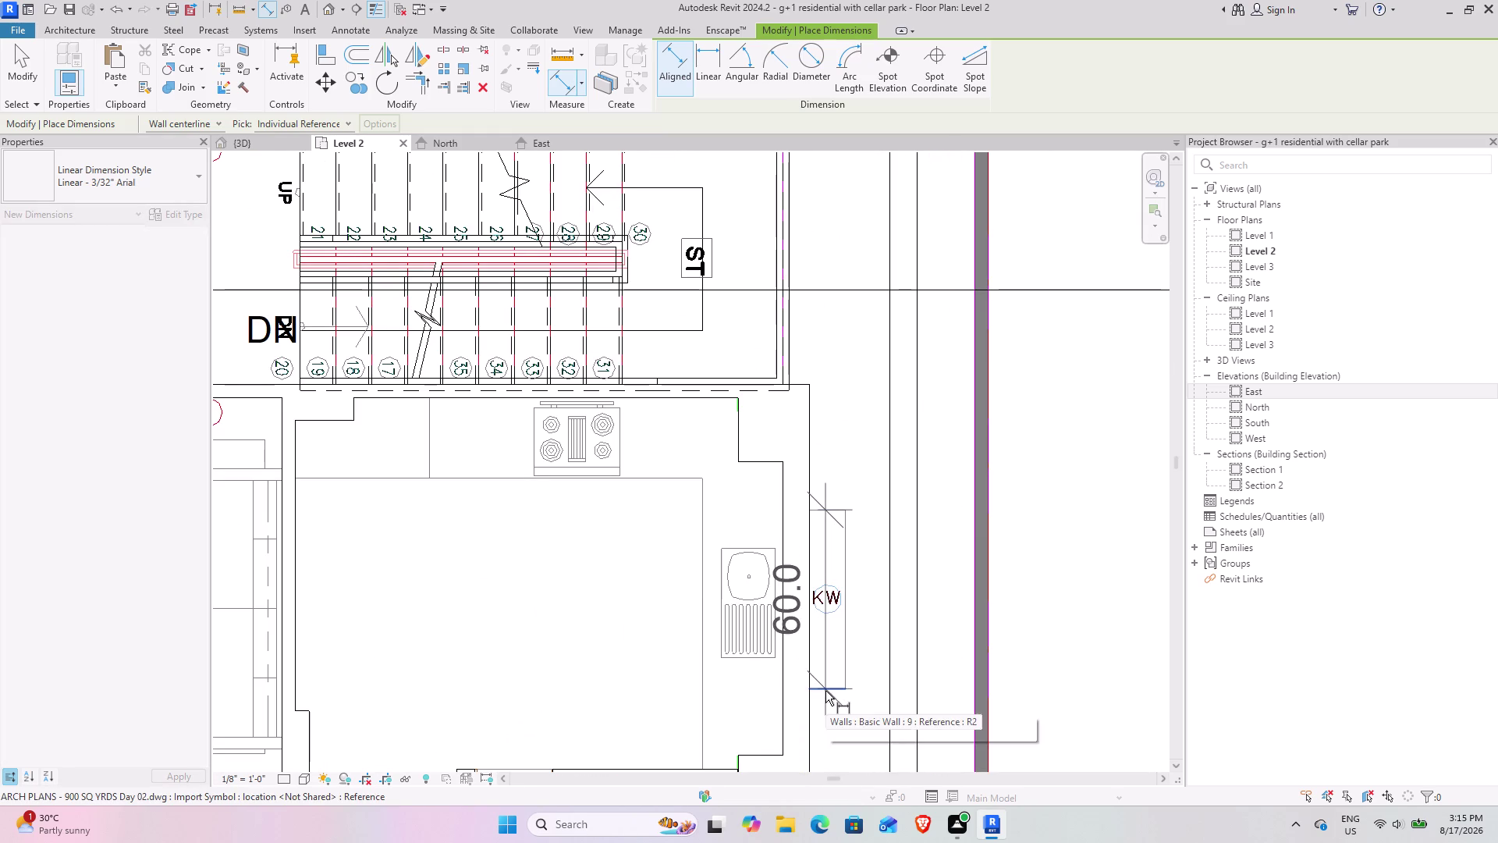
key(Escape)
Pan to the parking-side bedrooms, exit measuring and start the Window tool.
scroll(down, 3)
middle_click(809, 667)
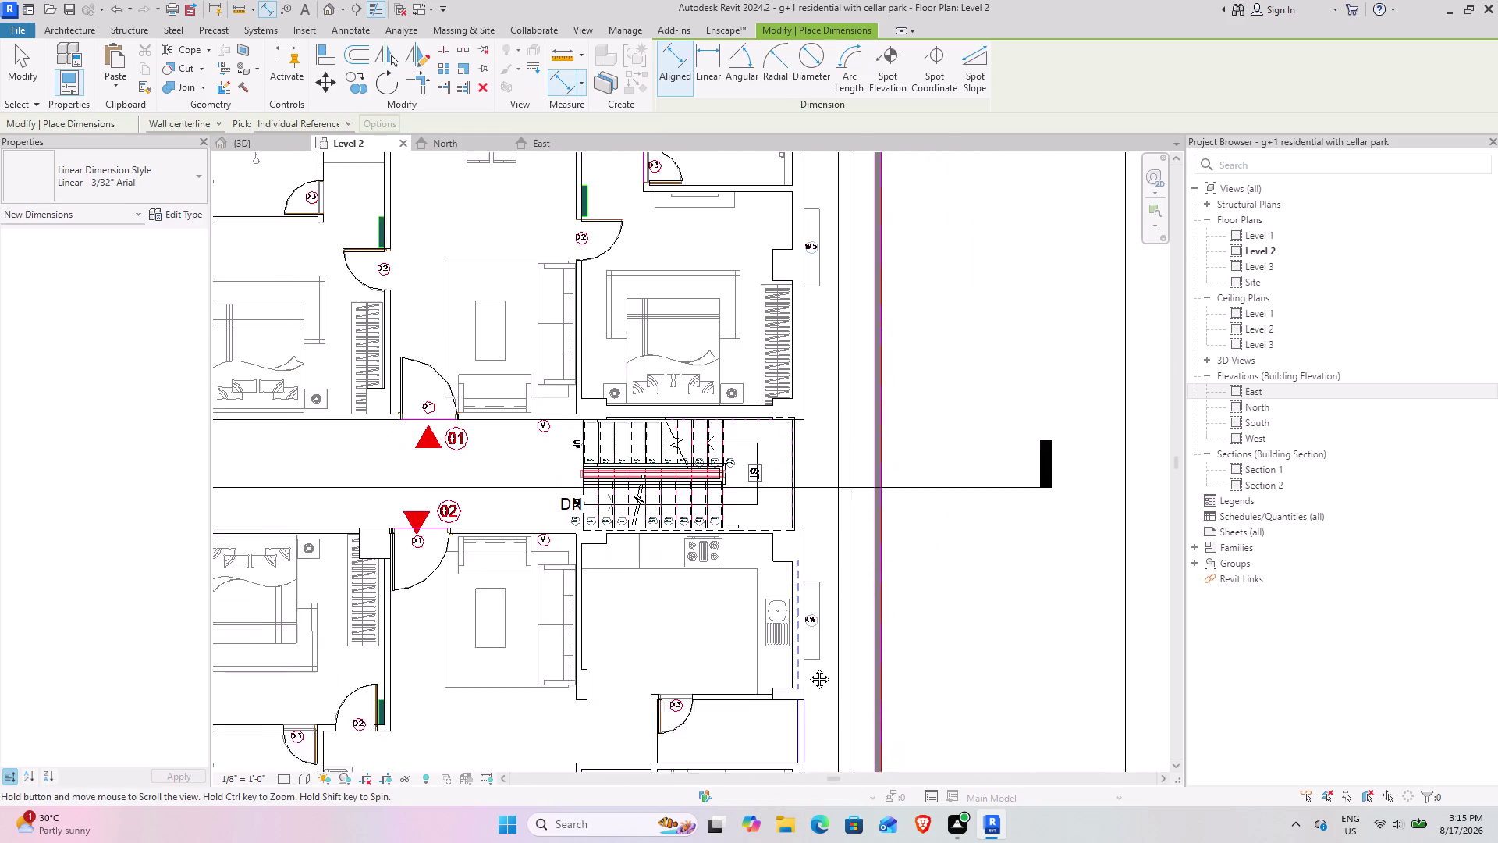
middle_drag(775, 555, 980, 547)
middle_drag(698, 597, 931, 512)
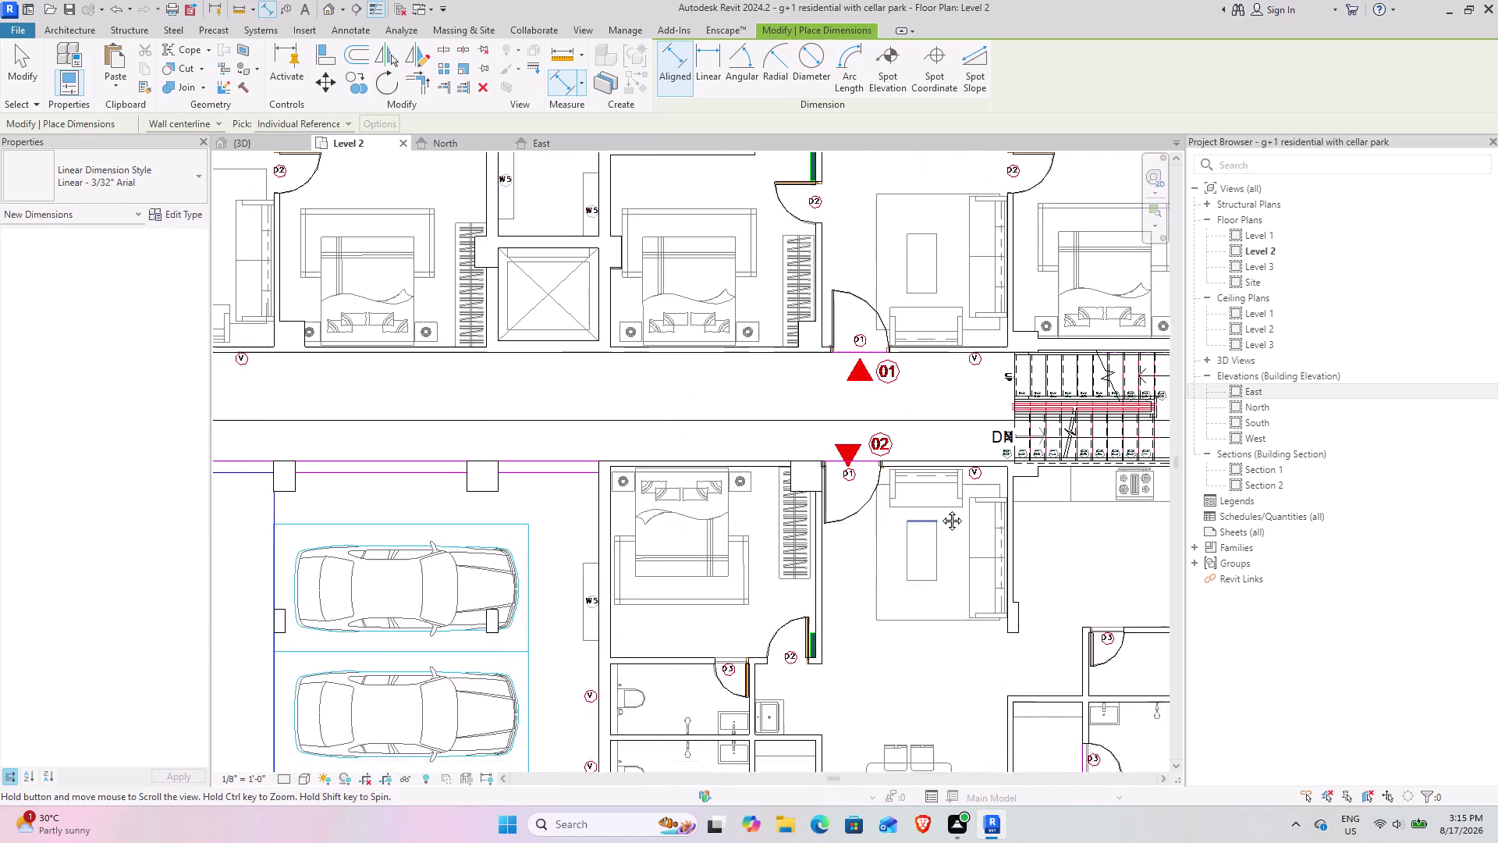
middle_drag(932, 512, 952, 504)
middle_drag(779, 595, 833, 586)
key(Escape)
click(138, 57)
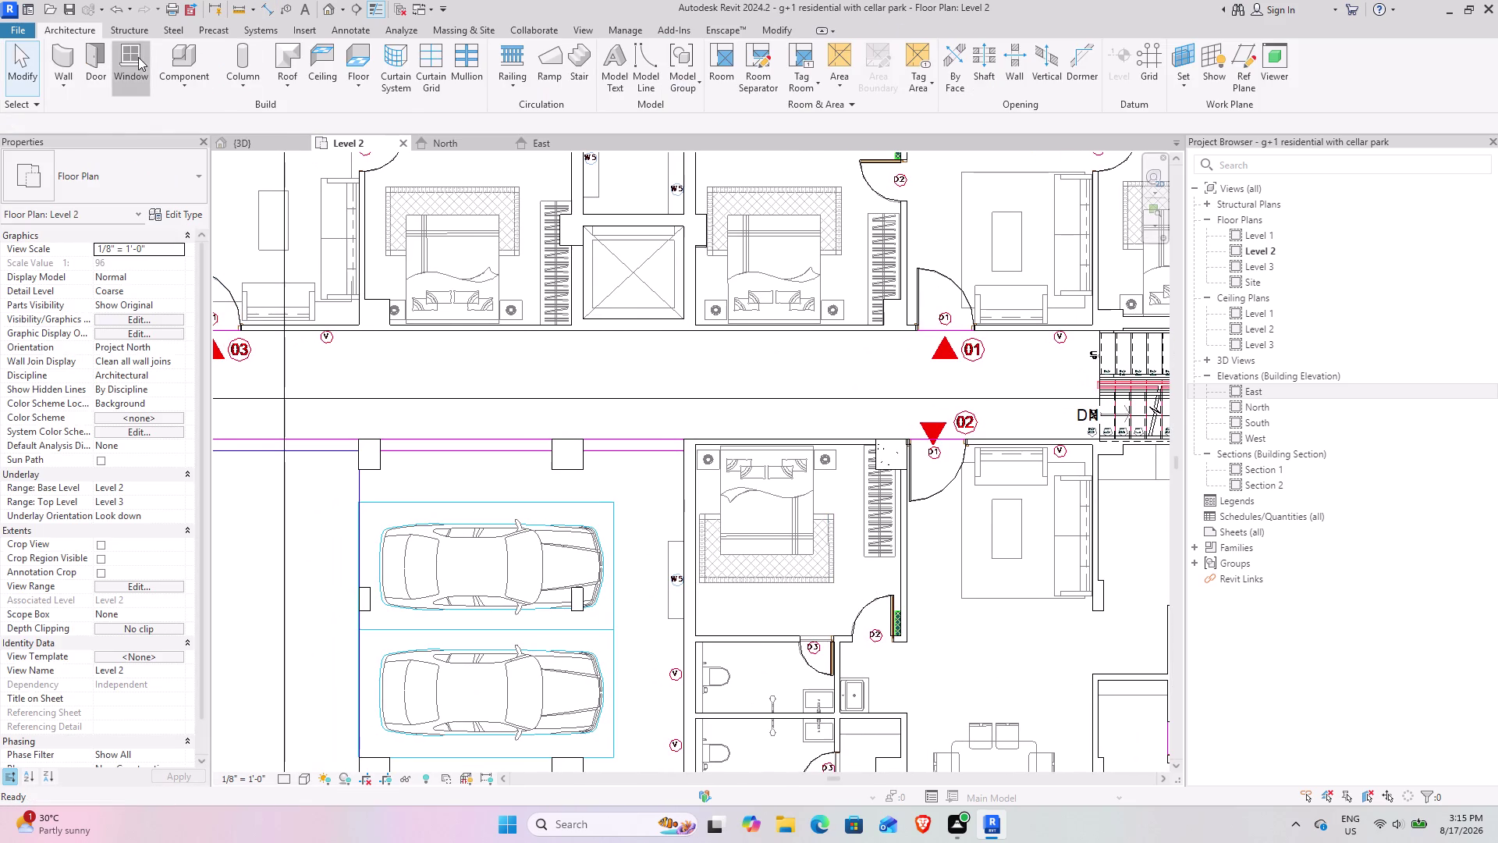
click(111, 174)
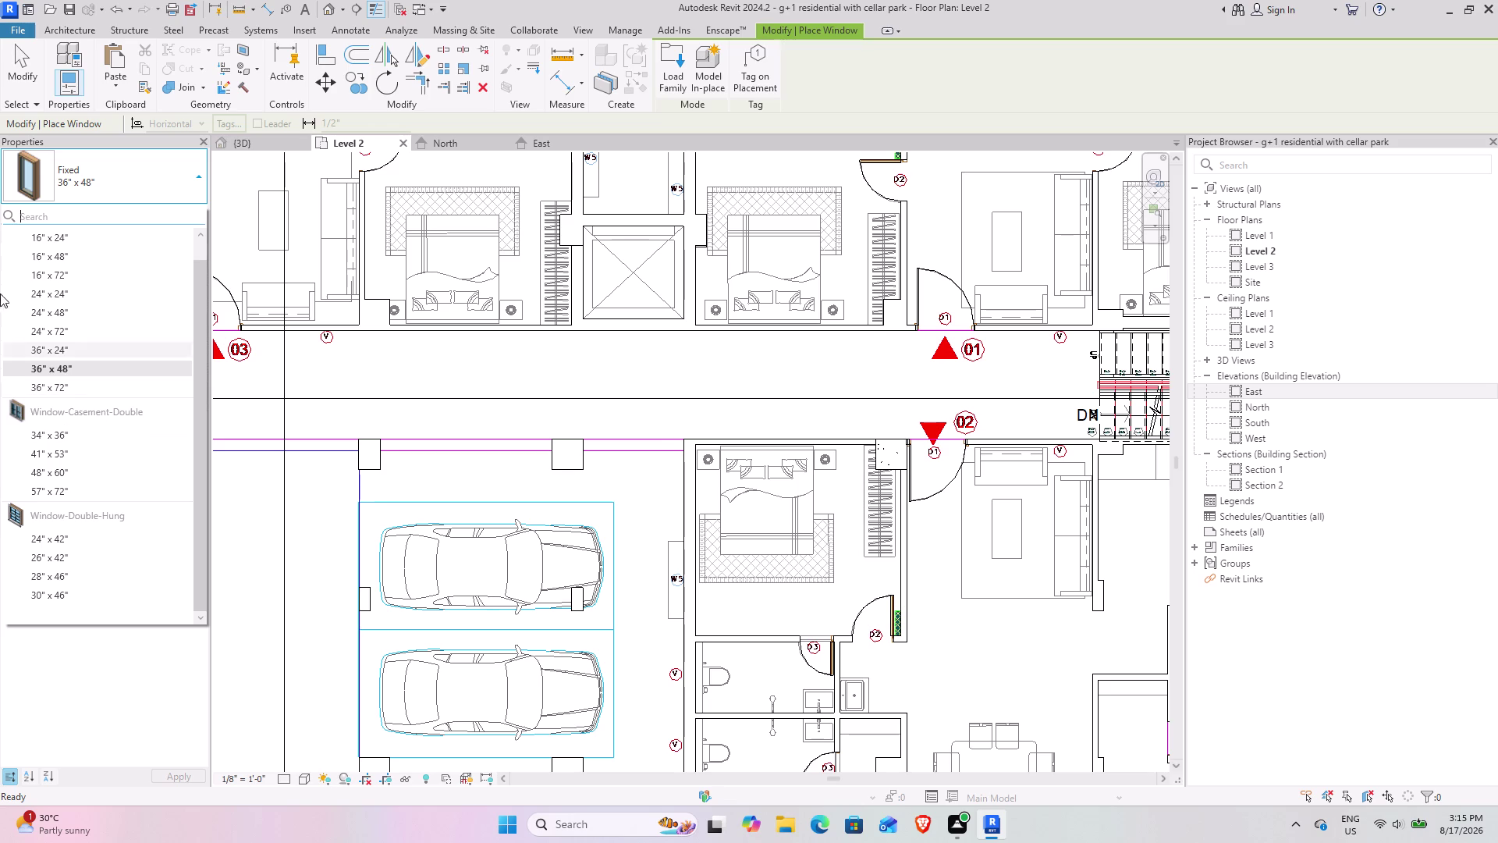
Open Load Family to bring in another window family.
scroll(down, 3)
click(670, 70)
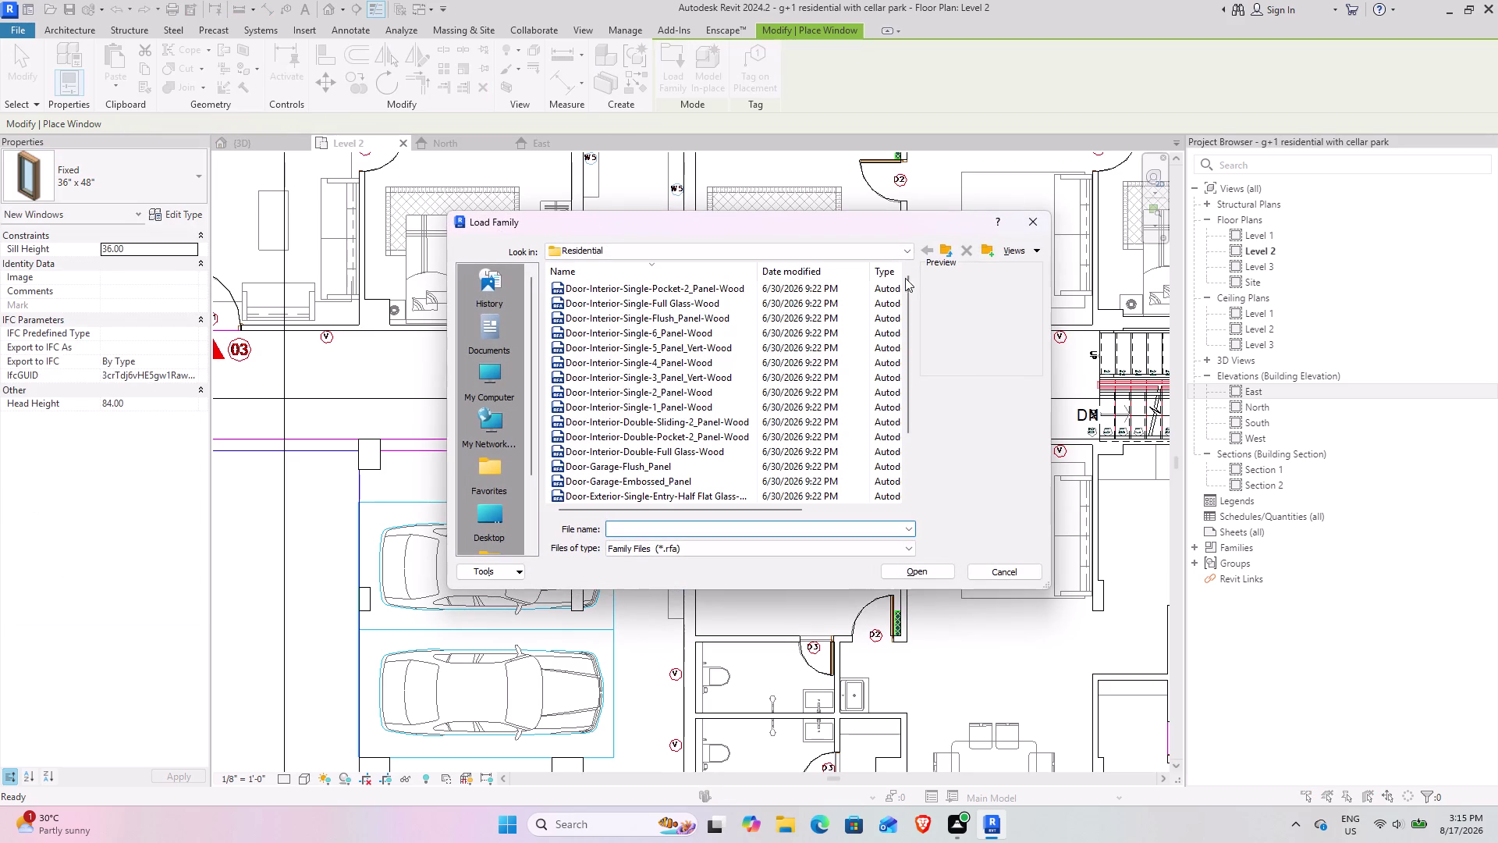
Go up from Residential to the US library and open the Windows folder.
click(945, 240)
click(947, 244)
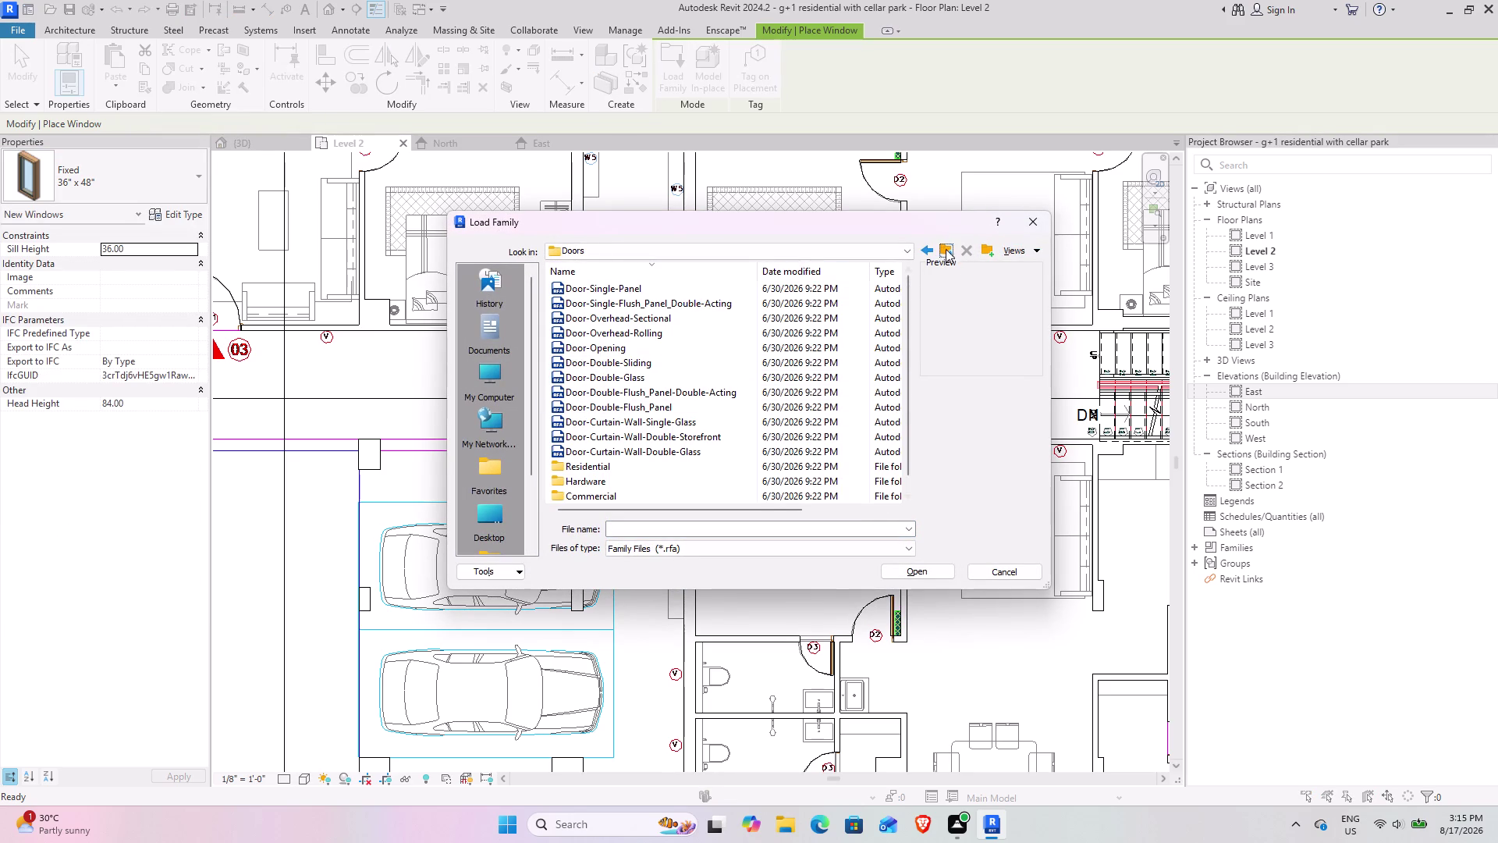
click(944, 248)
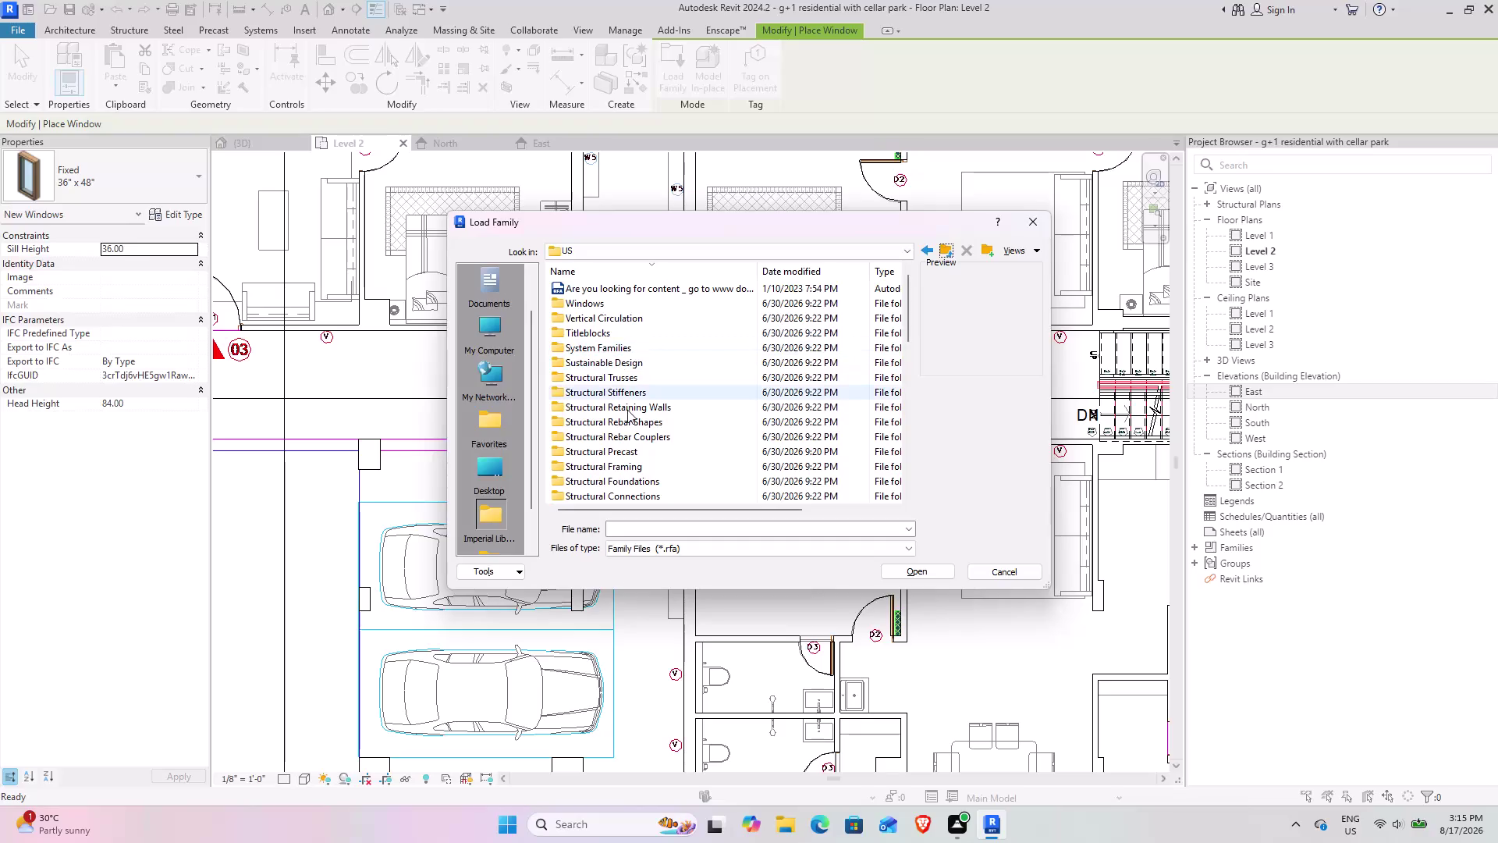
double_click(602, 298)
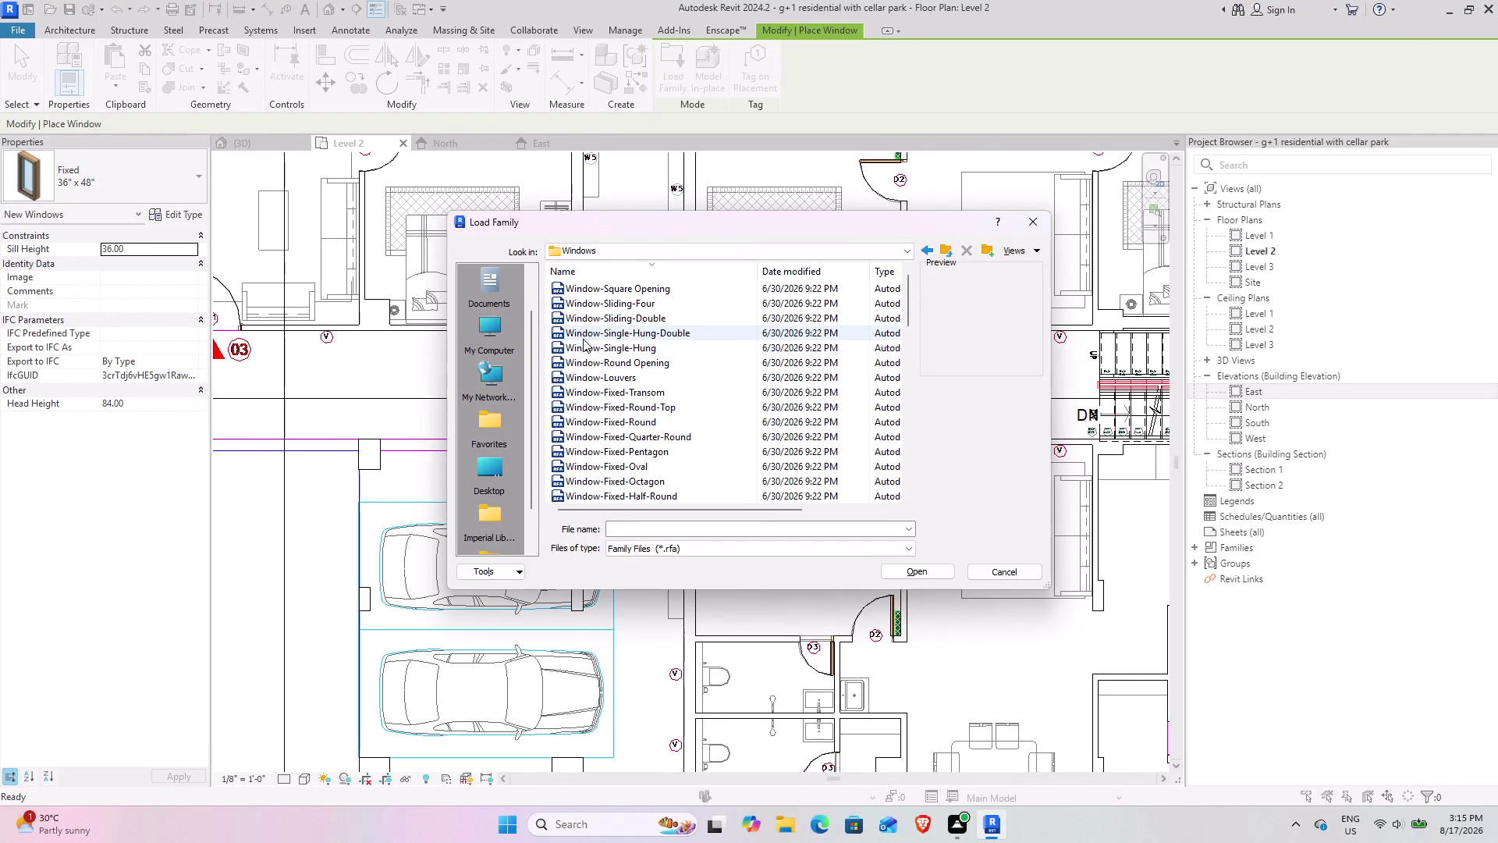
Load the Window-Bay-Casement-Box-90_Degree_Angle-Center_Fixed family.
scroll(up, 3)
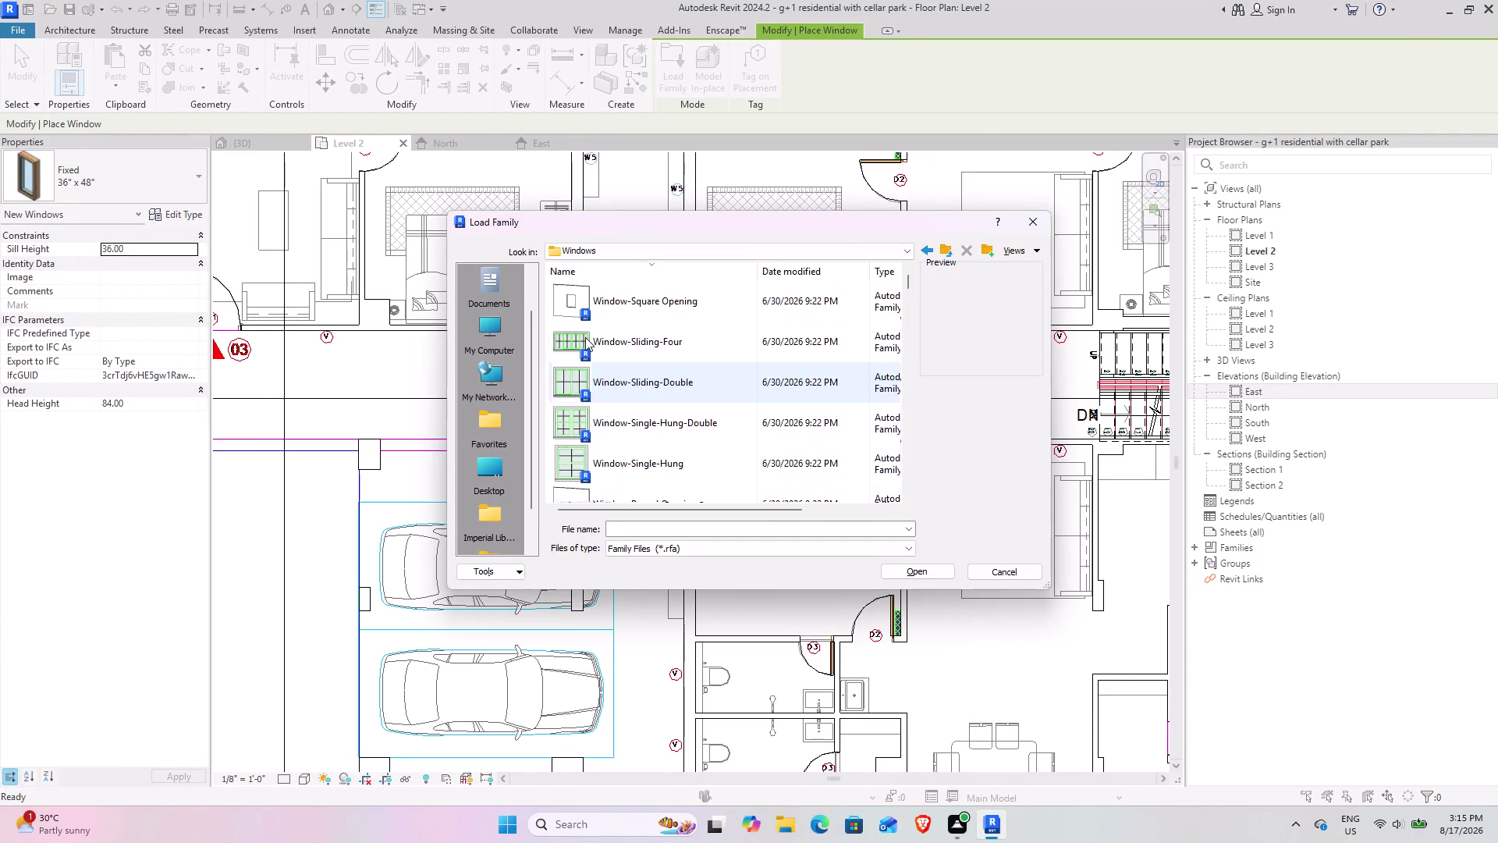
scroll(down, 3)
scroll(down, 3)
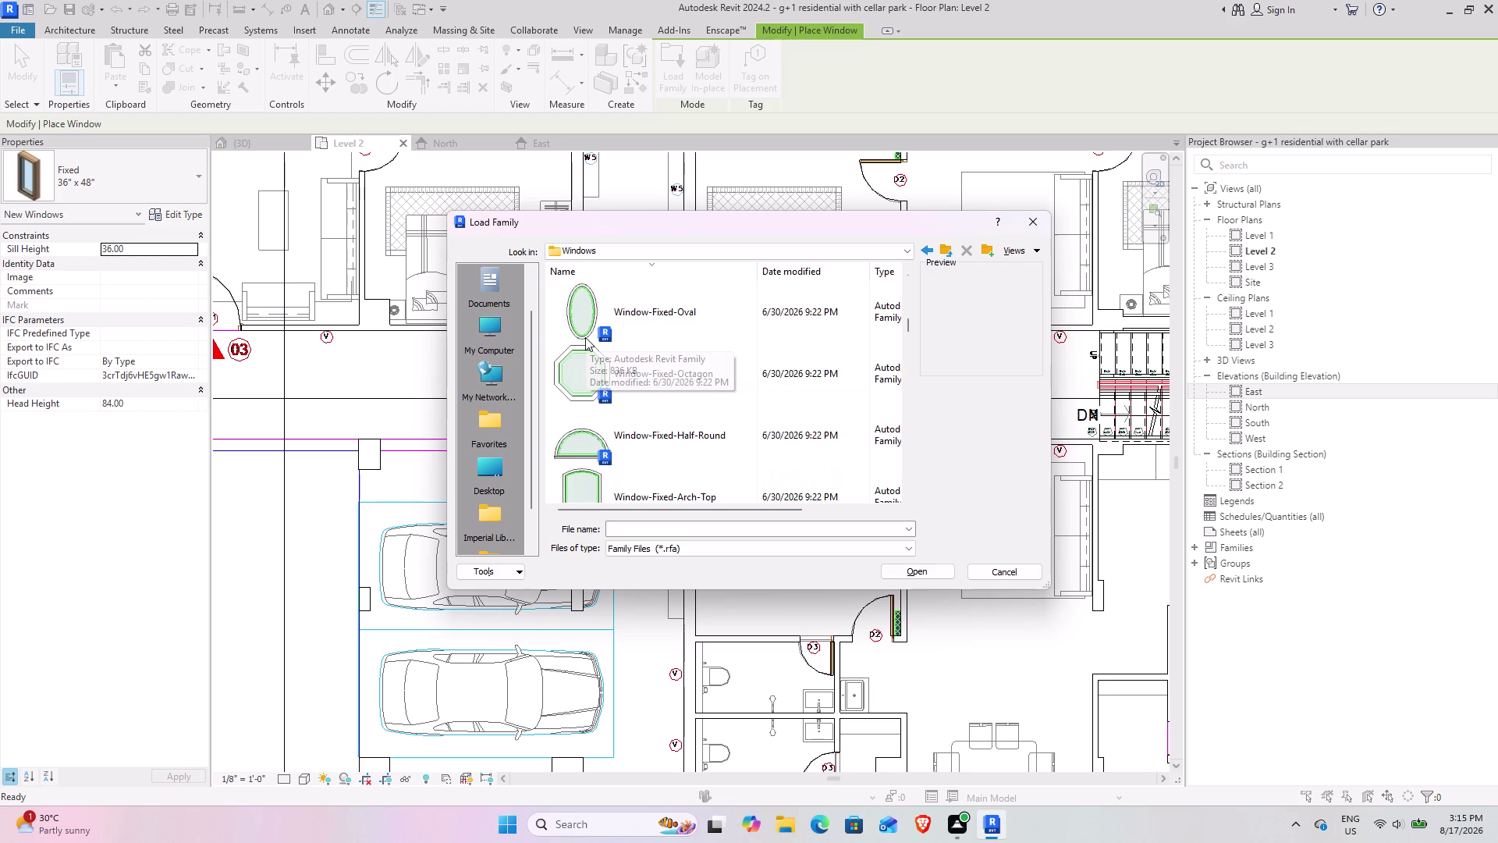
scroll(down, 3)
scroll(down, 3)
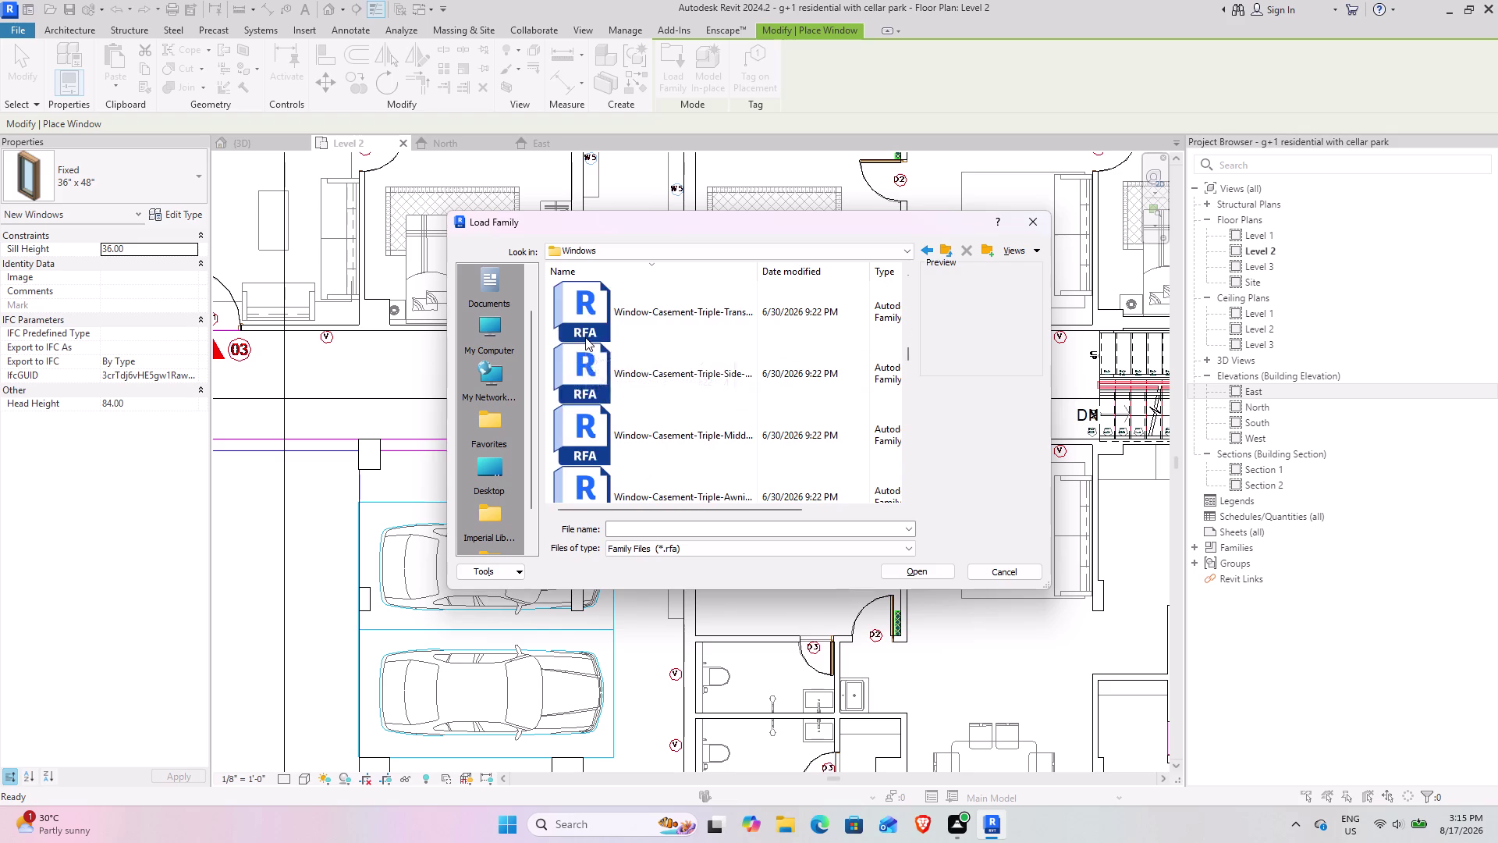
scroll(down, 3)
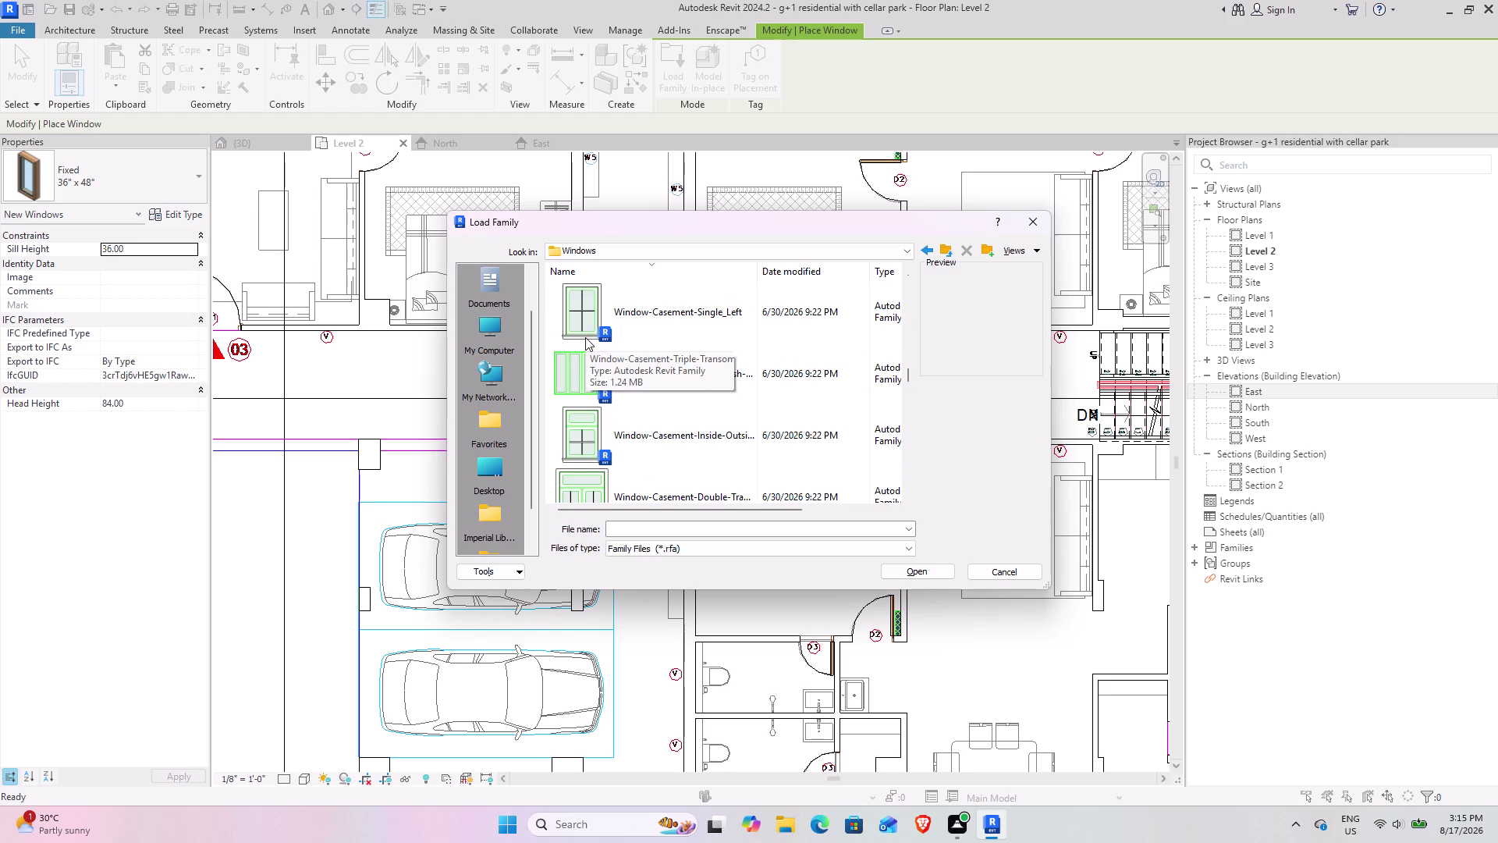
scroll(down, 3)
scroll(down, 3)
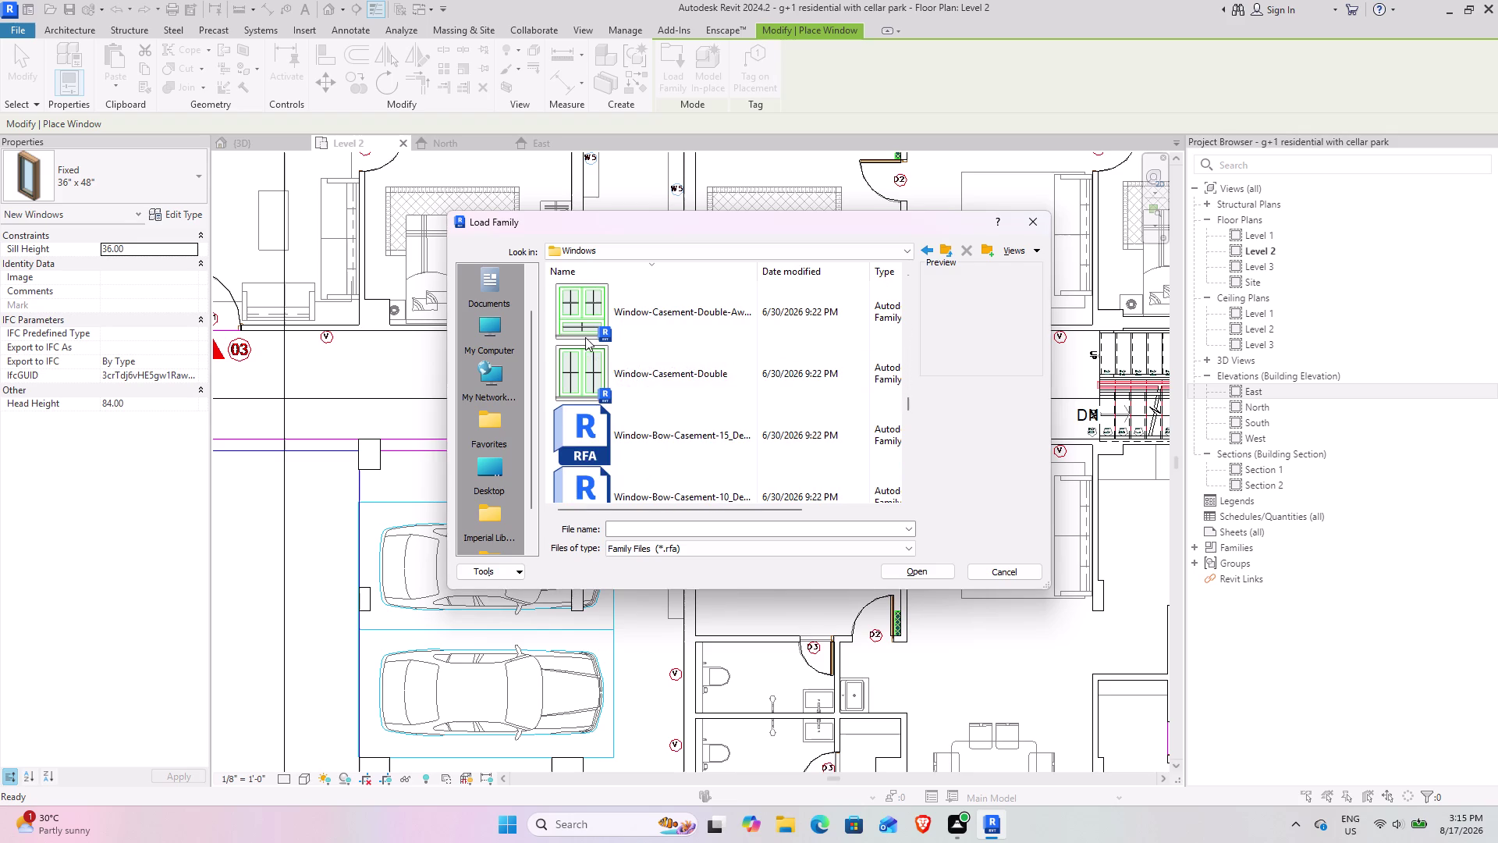
scroll(down, 3)
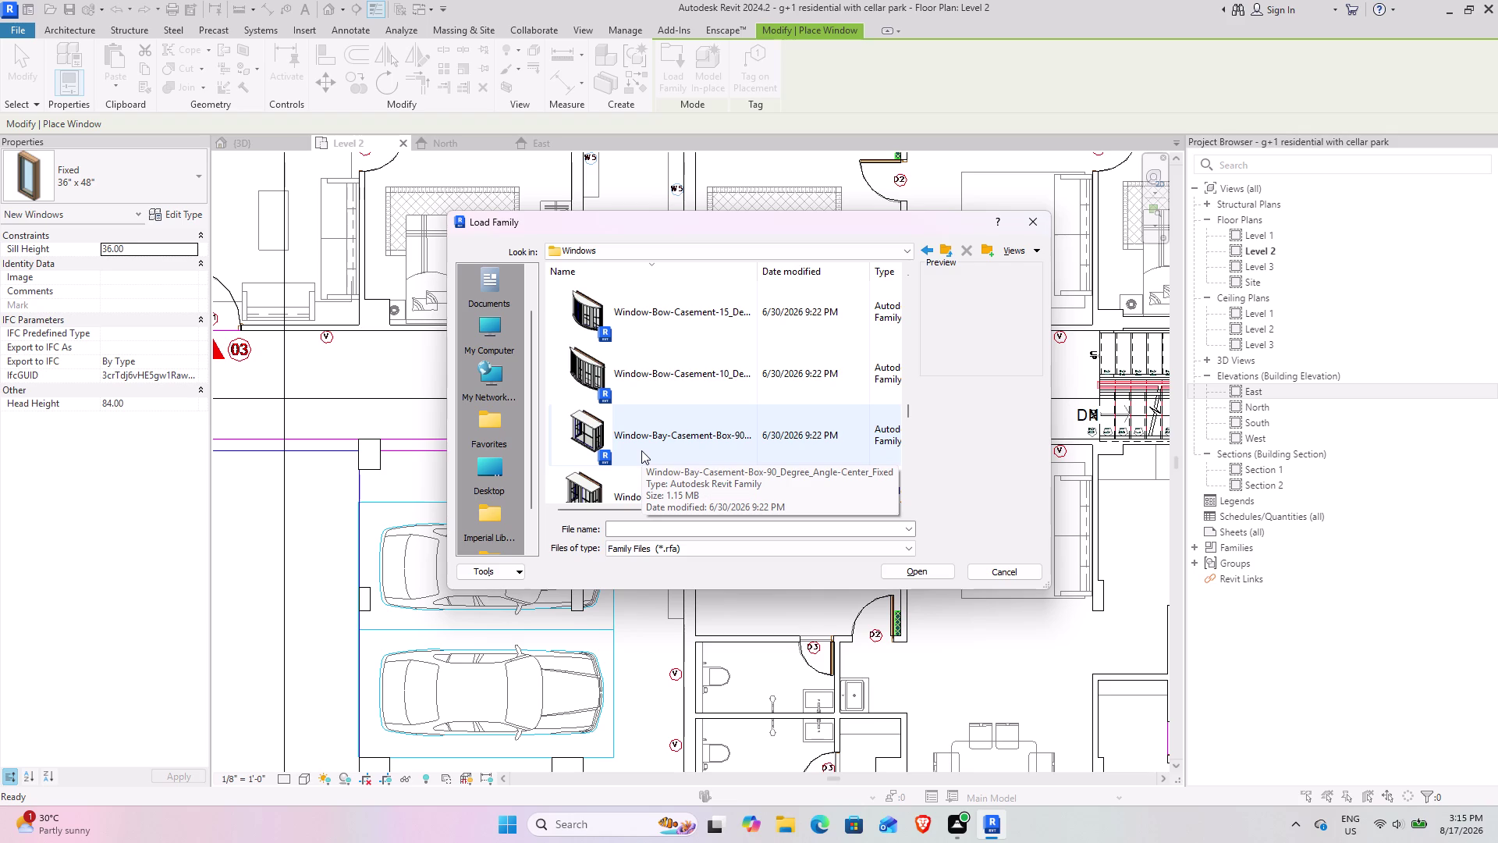
click(641, 450)
click(909, 569)
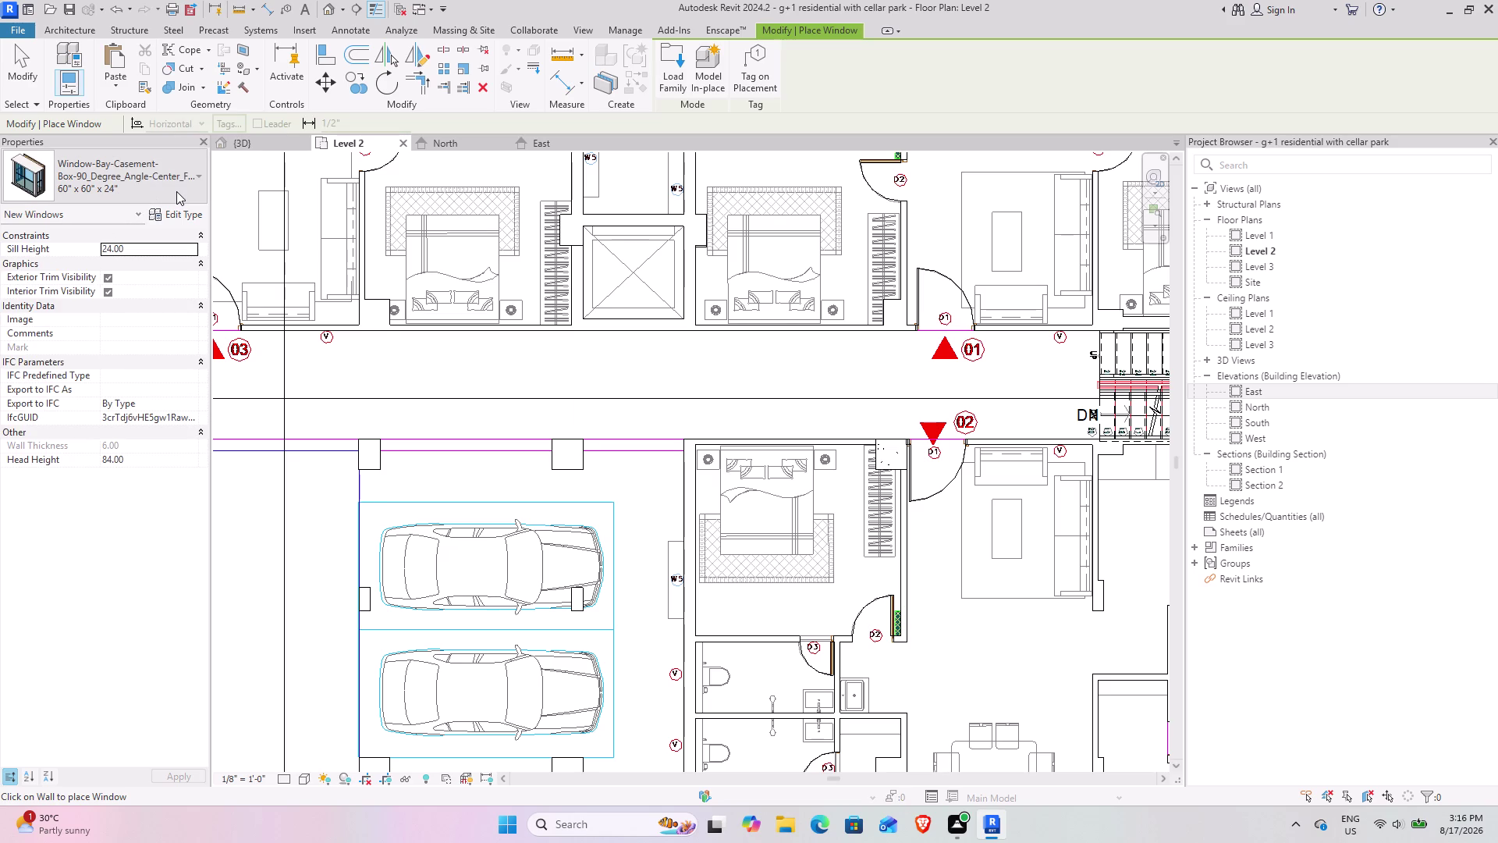
click(174, 213)
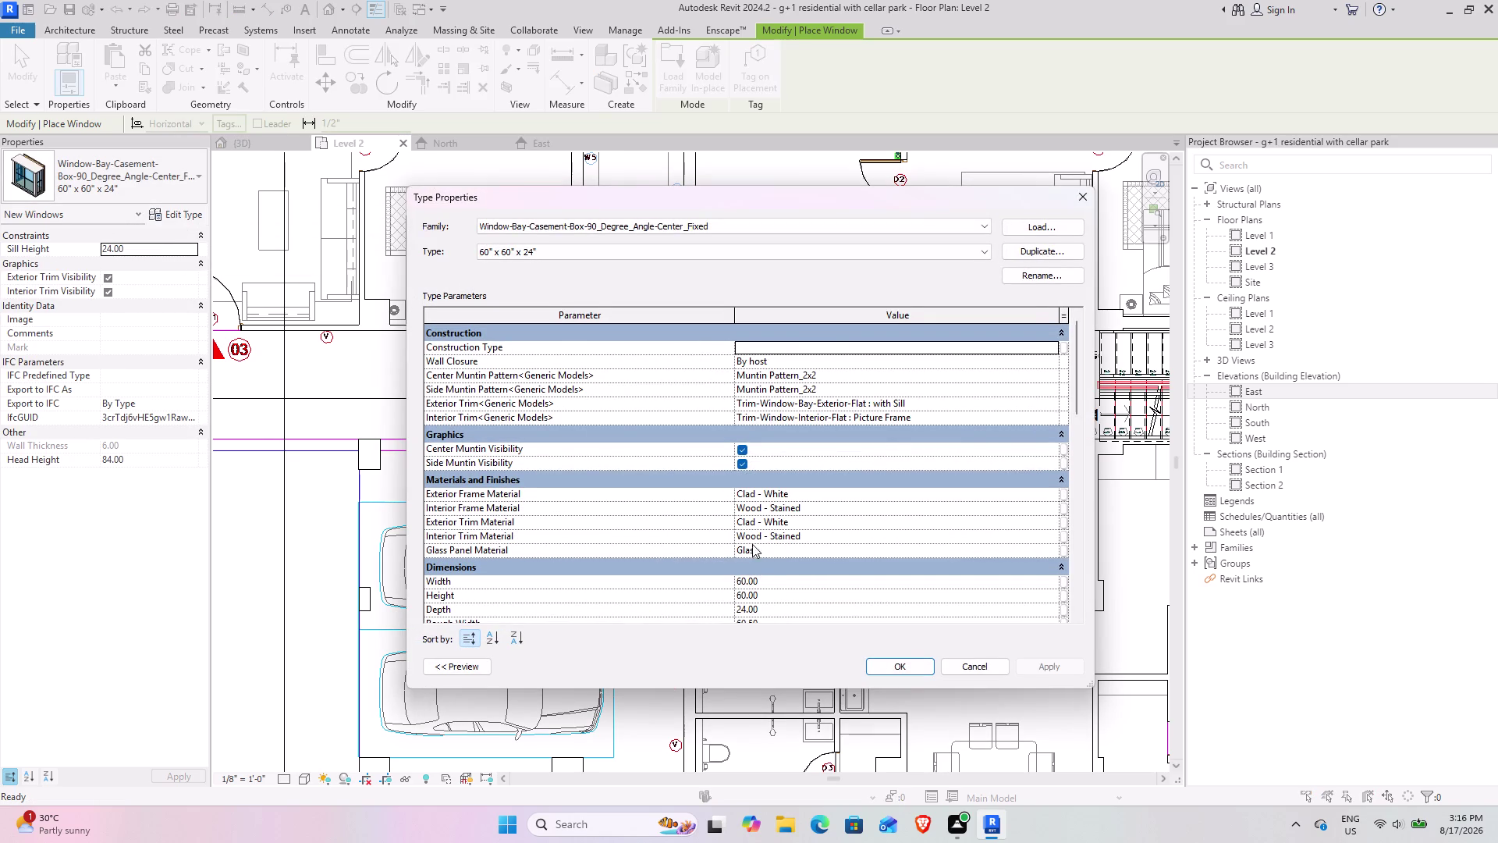
scroll(down, 3)
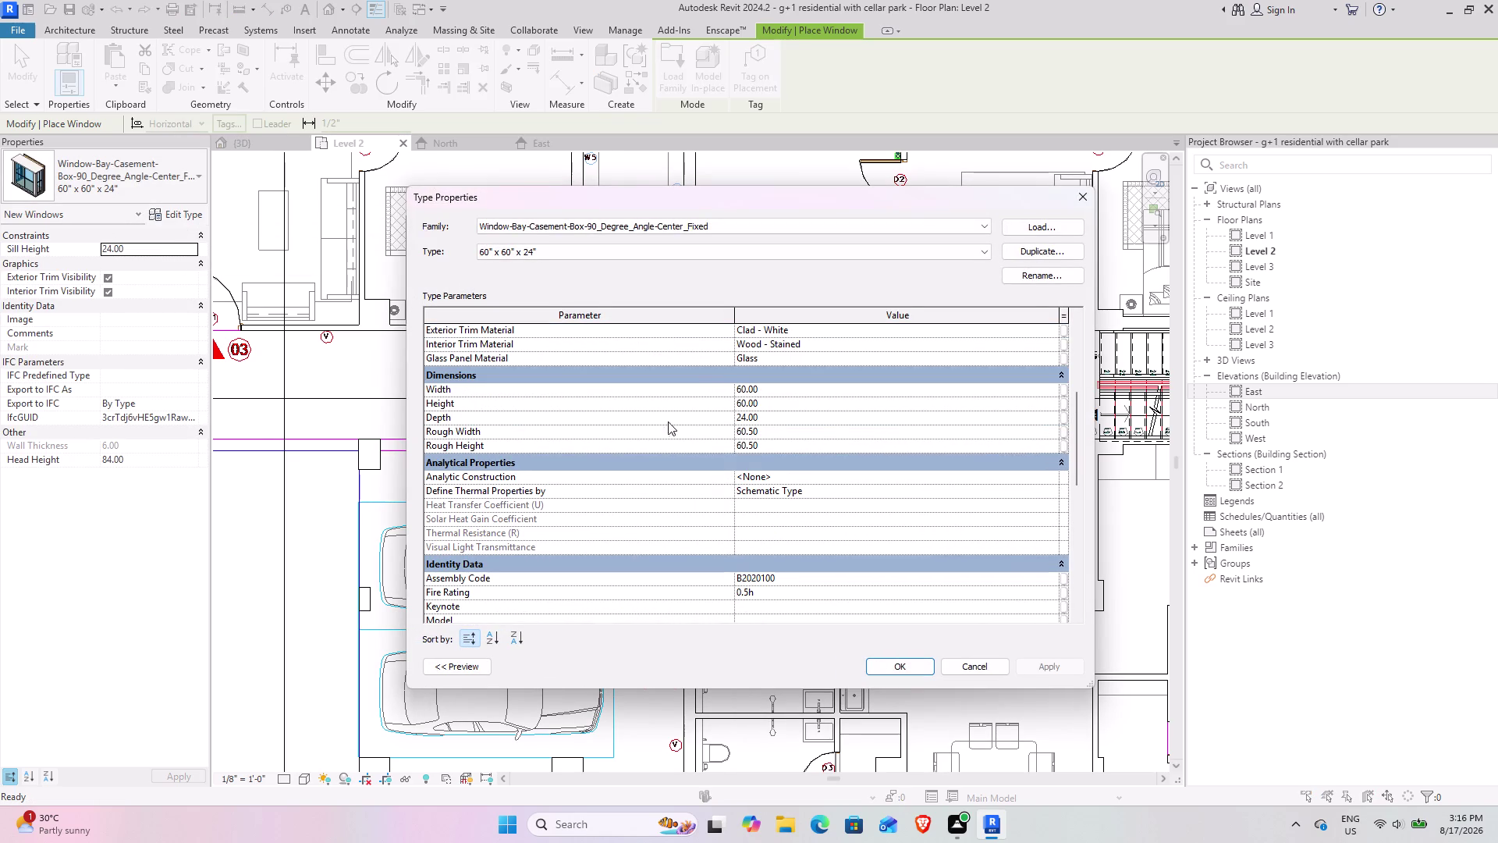
click(918, 668)
middle_drag(377, 568, 448, 464)
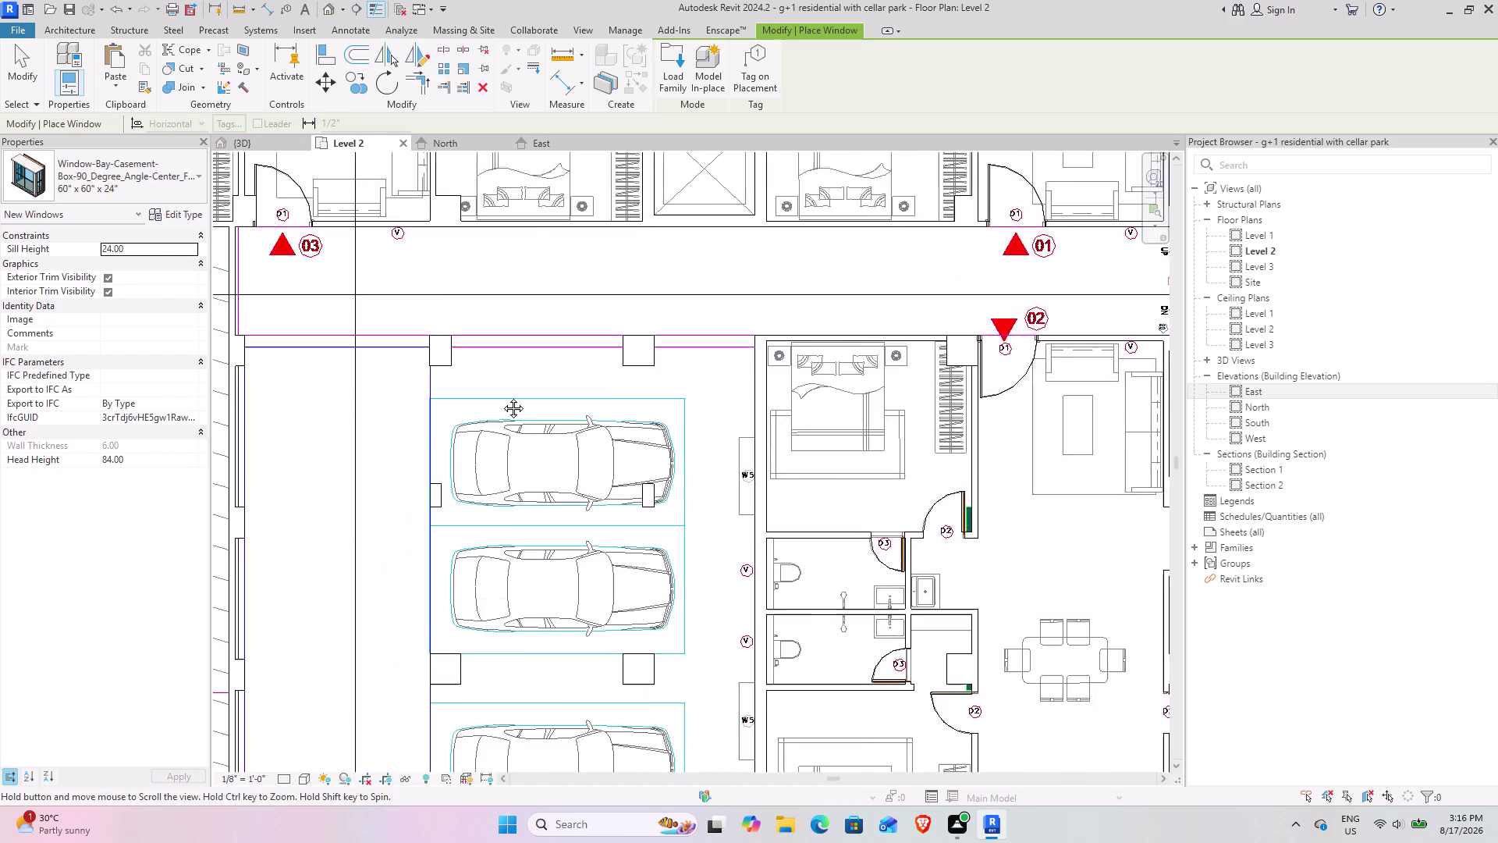
Place a W5 bay casement window in the lower bedroom wall.
middle_drag(448, 464, 560, 325)
middle_drag(419, 497, 182, 461)
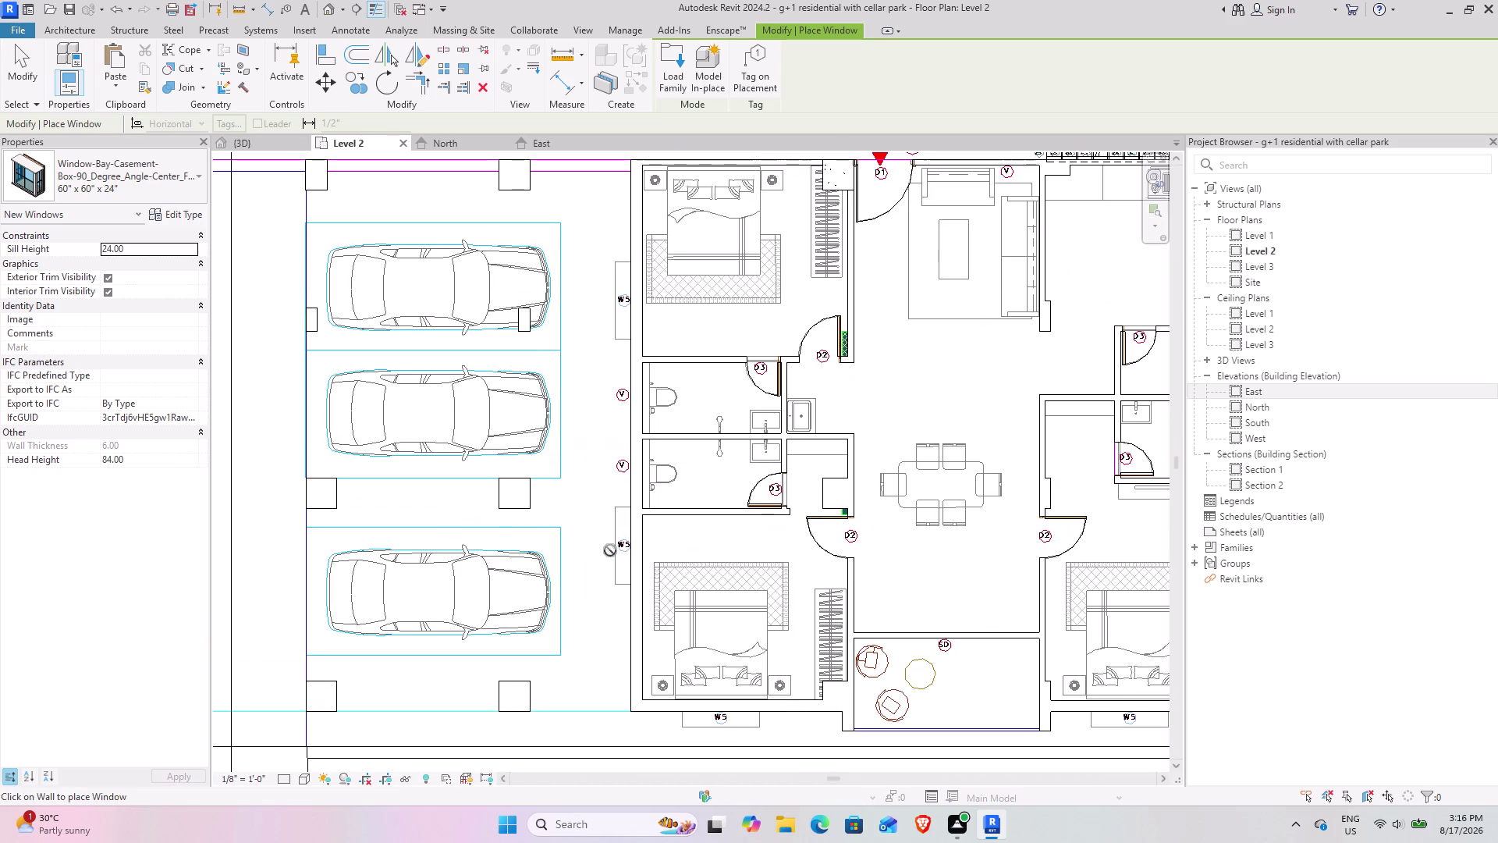
scroll(up, 3)
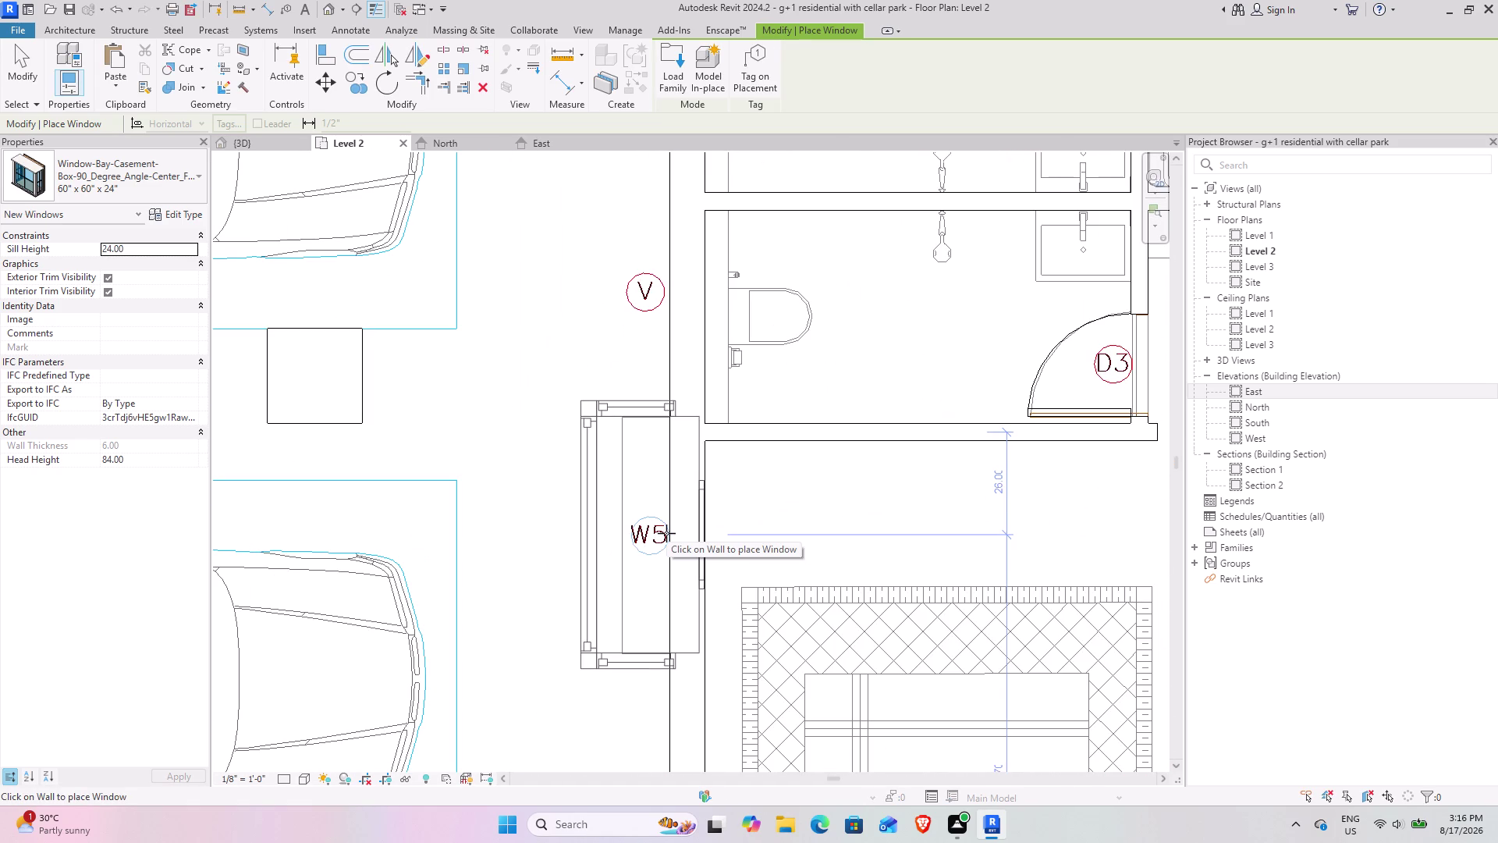
click(666, 533)
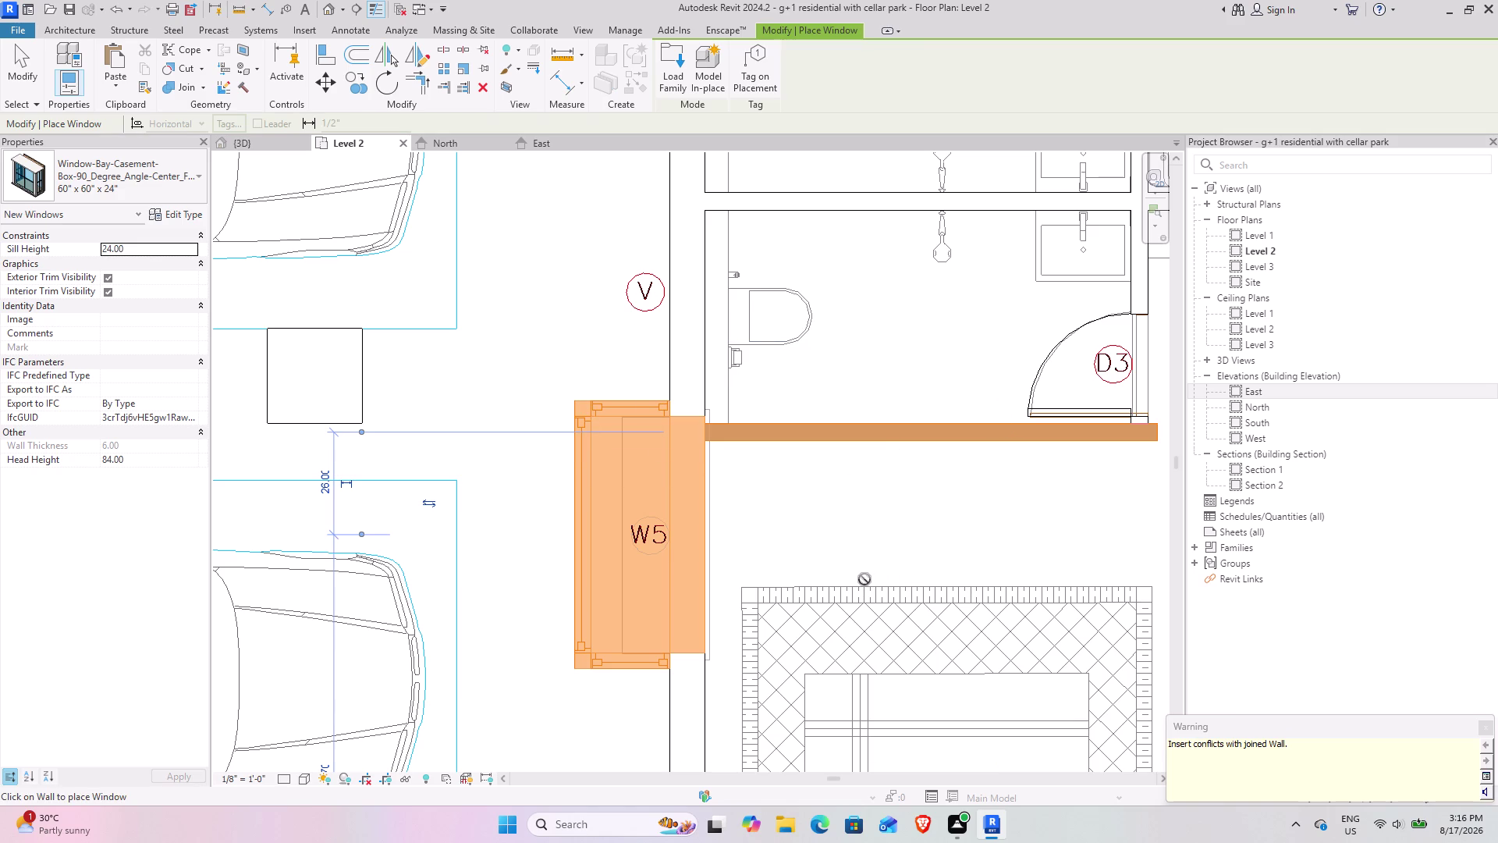
click(1485, 732)
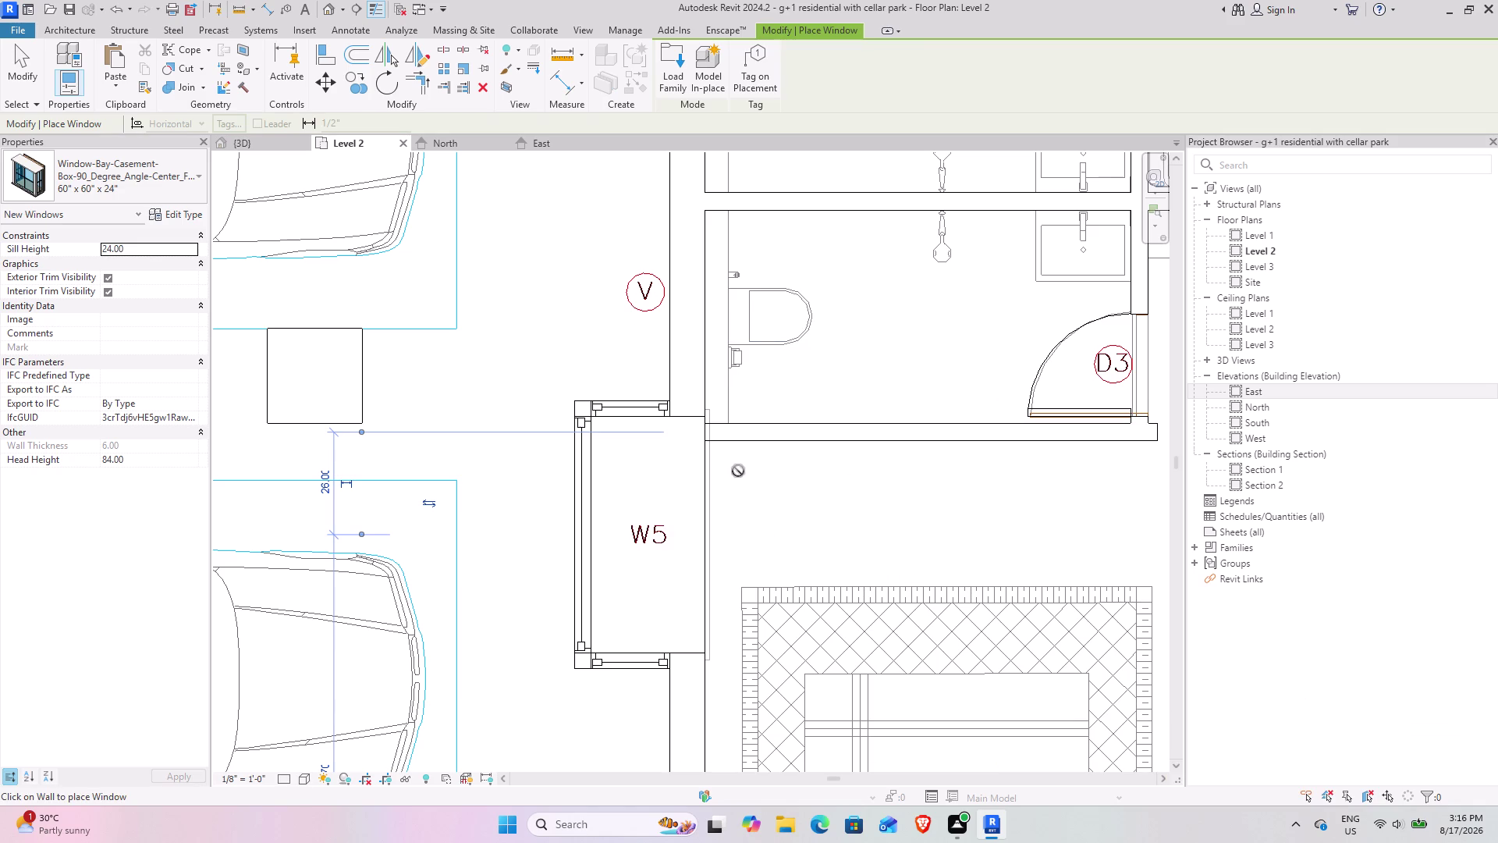
Place a second W5 bay casement window in the bedroom's outer wall.
middle_drag(739, 471, 723, 593)
scroll(down, 3)
middle_drag(712, 443, 654, 662)
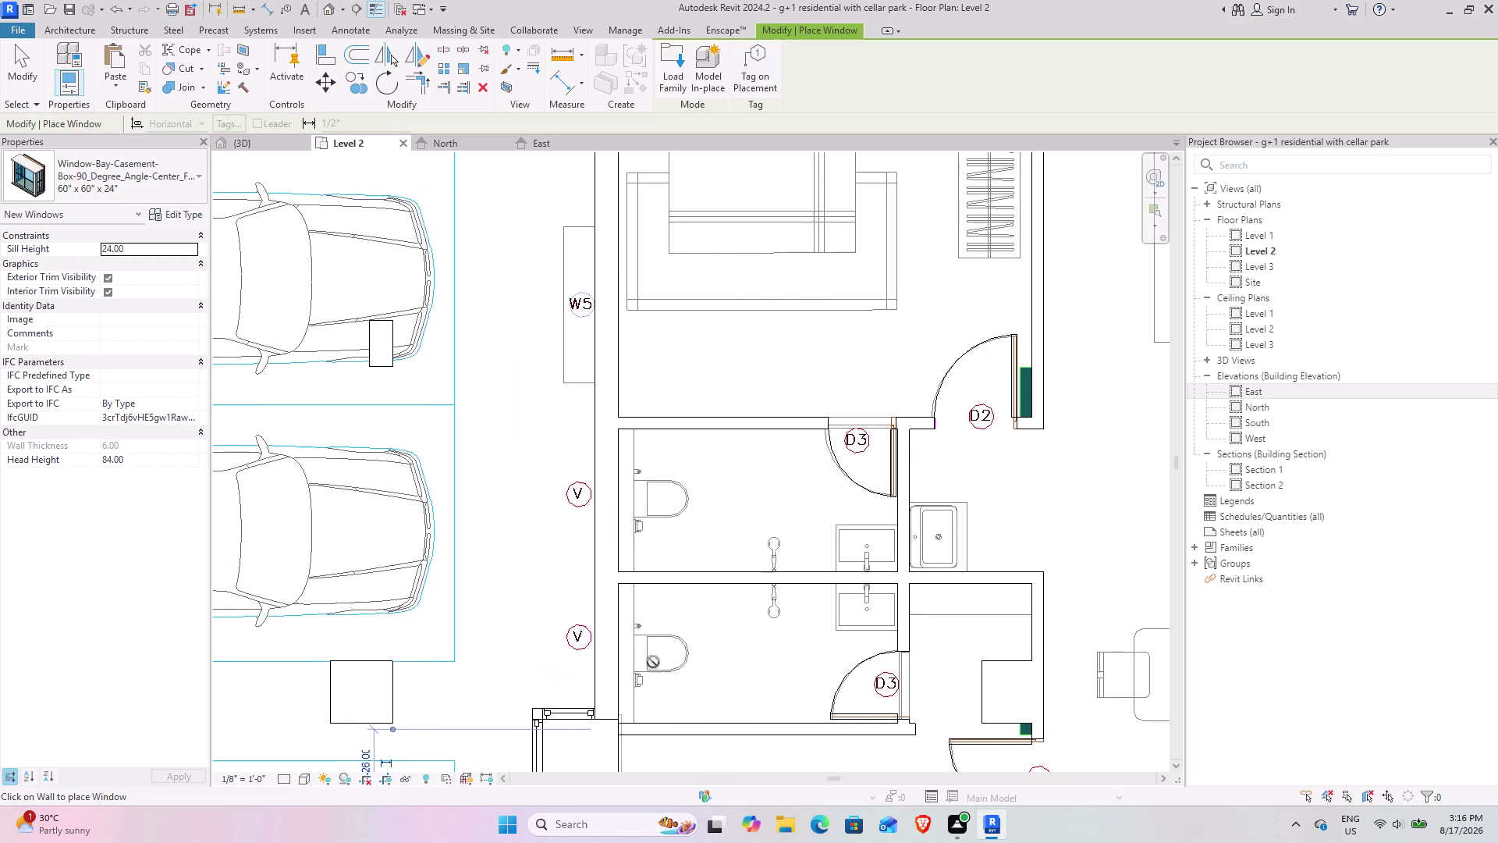
middle_drag(548, 366, 518, 618)
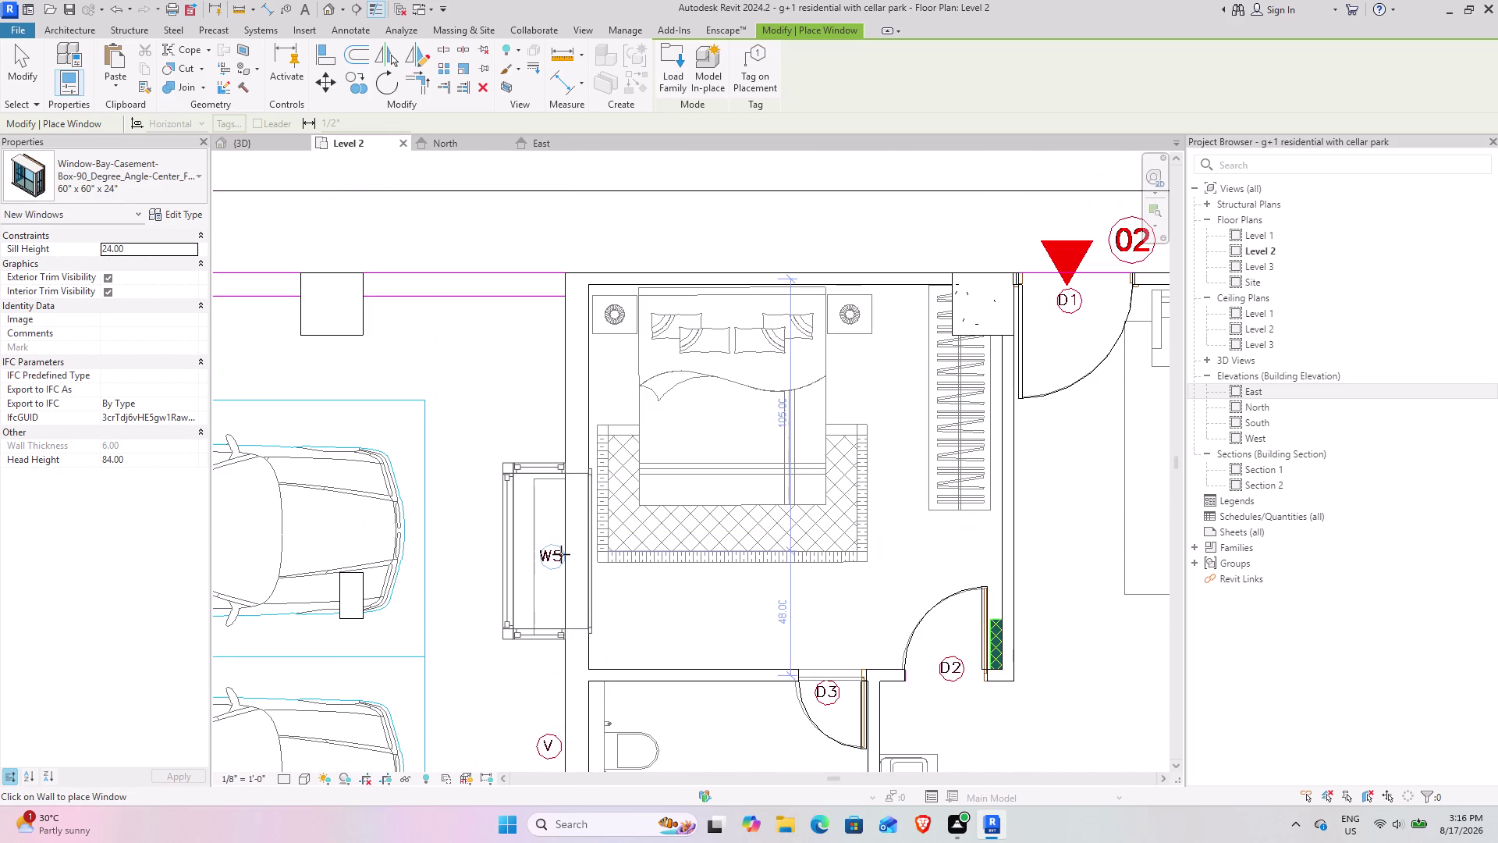
scroll(up, 3)
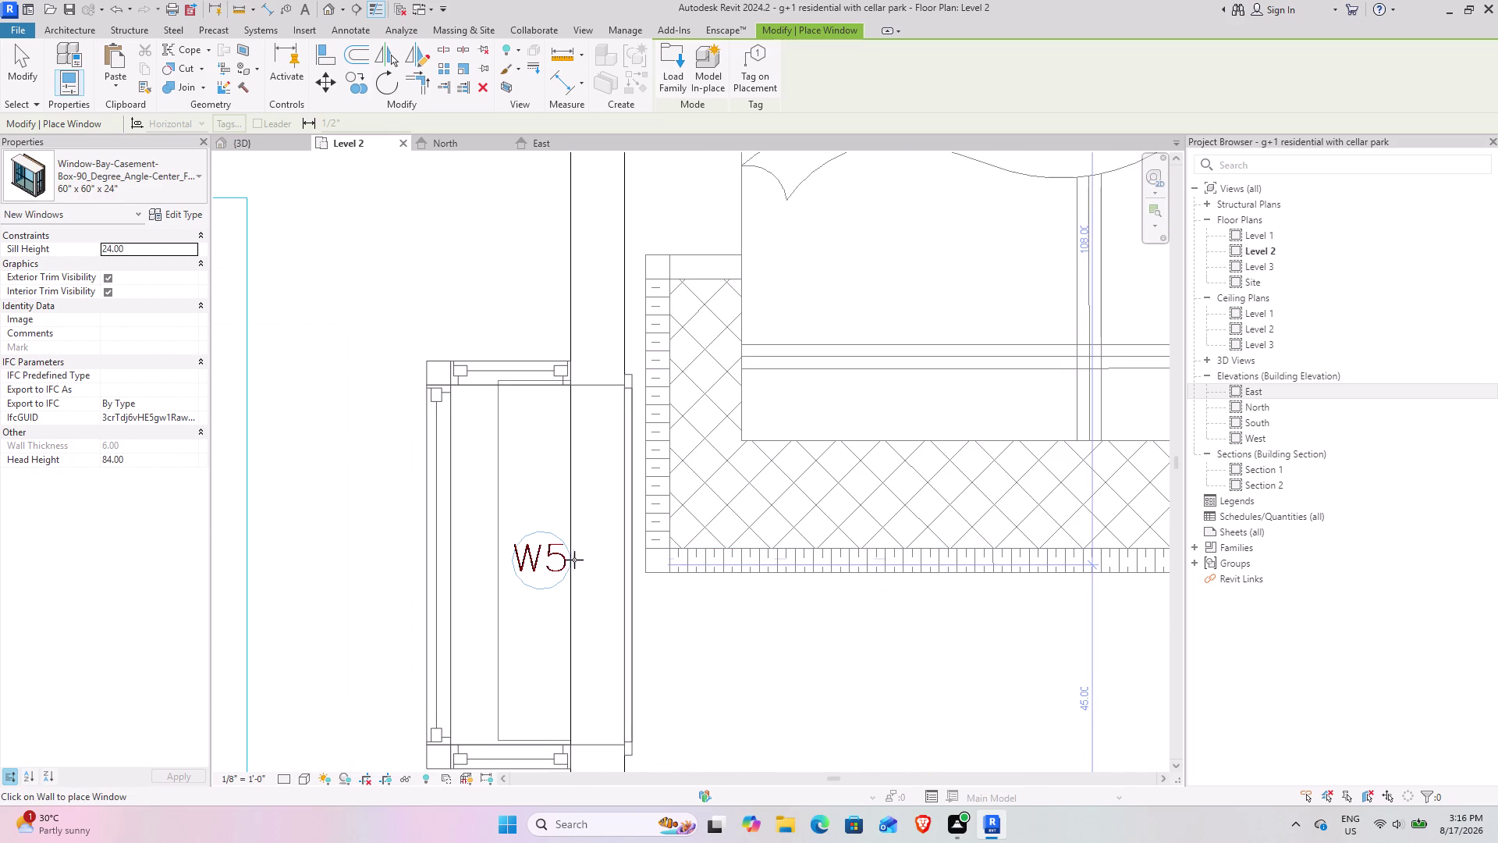
click(578, 560)
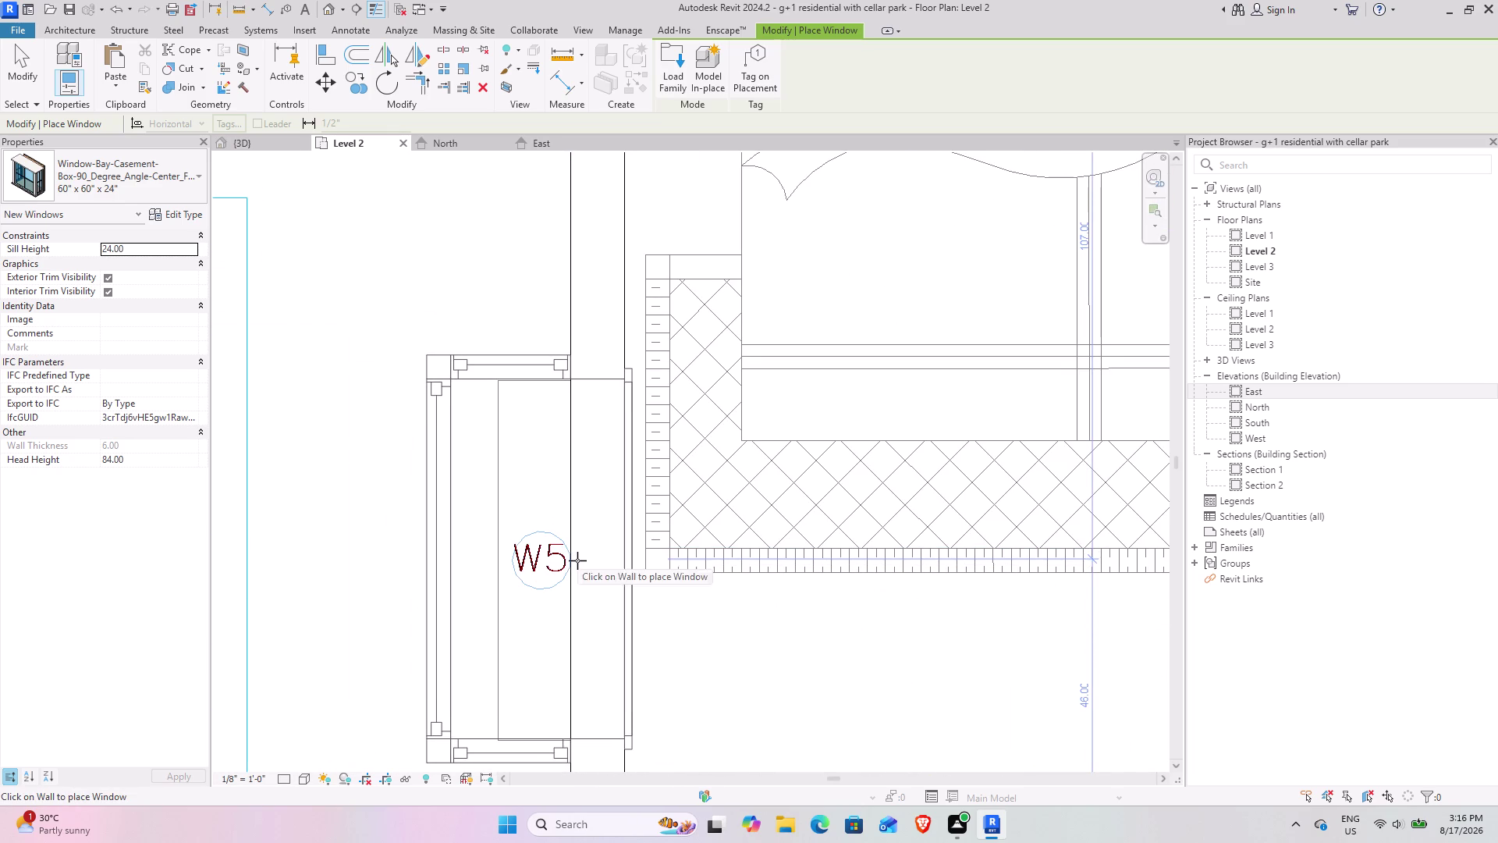
Place a W5 bay casement window in the outer wall beside the saleable area label.
scroll(down, 3)
middle_drag(871, 520, 737, 543)
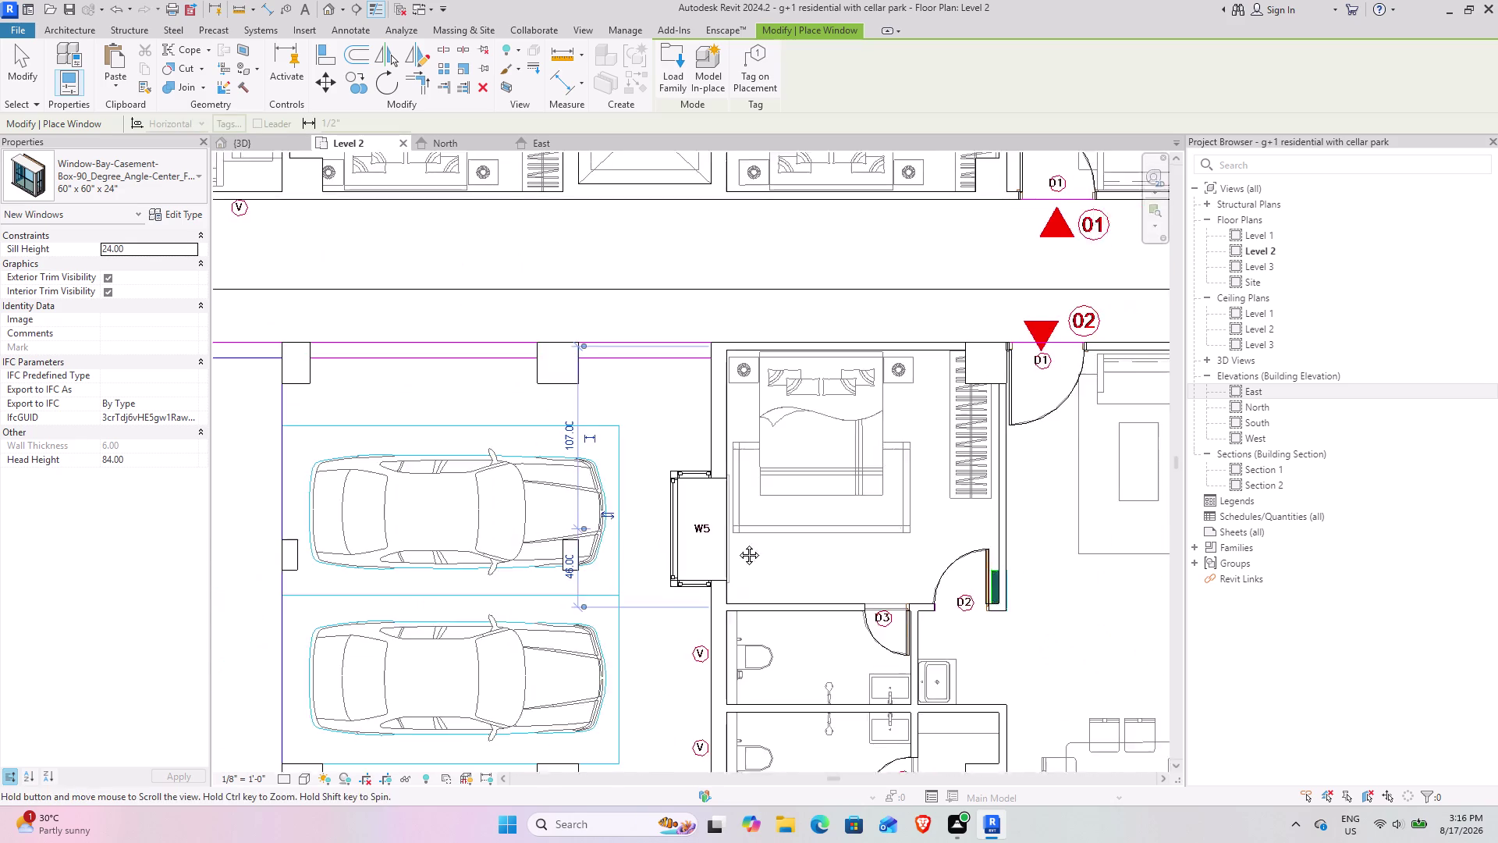
middle_drag(737, 543, 390, 494)
middle_drag(778, 532, 411, 469)
middle_drag(645, 602, 601, 405)
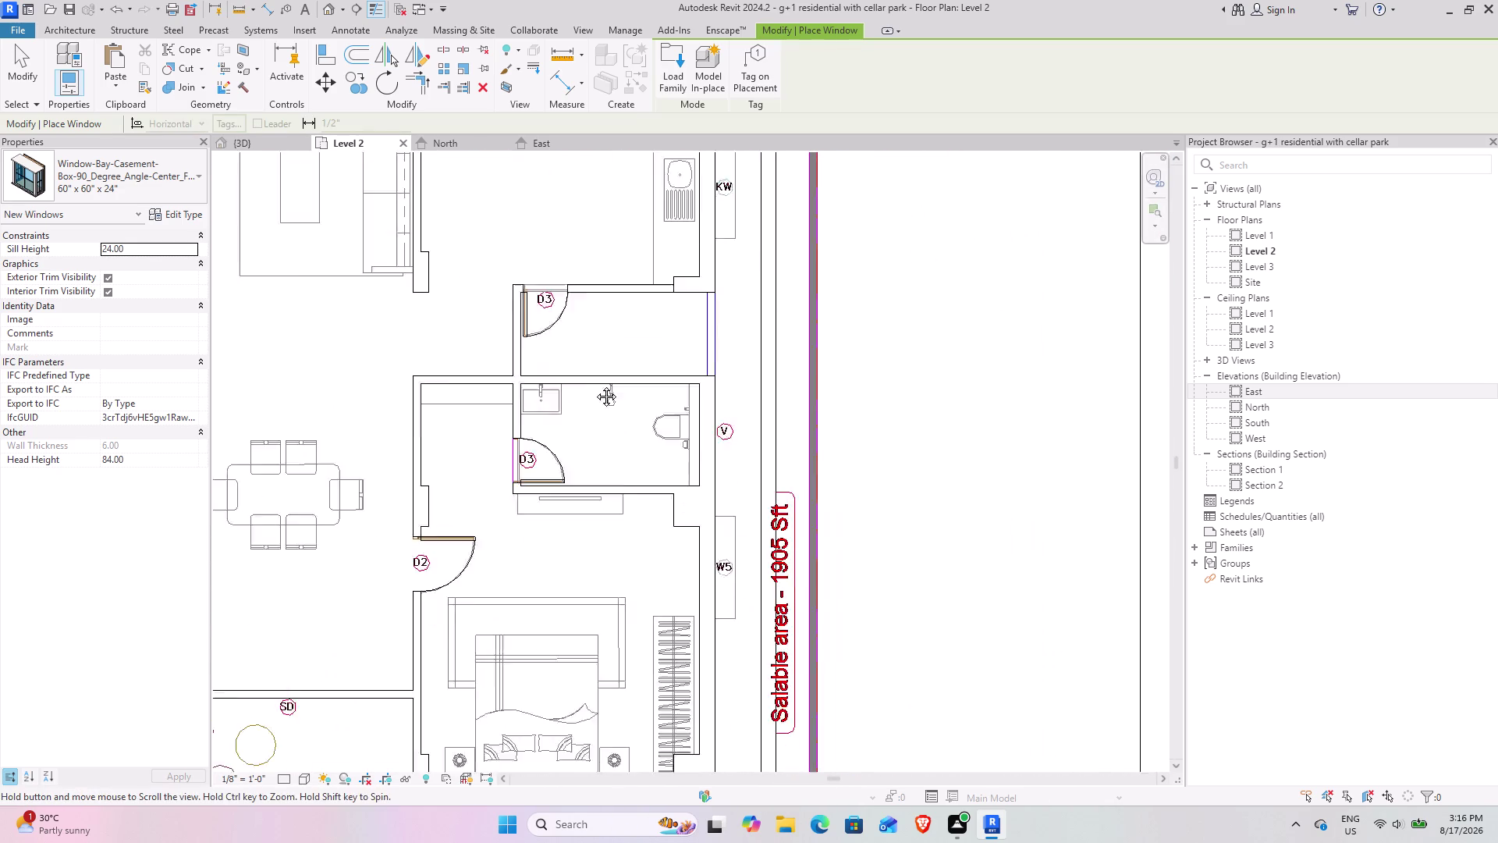
middle_drag(600, 405, 583, 357)
scroll(up, 3)
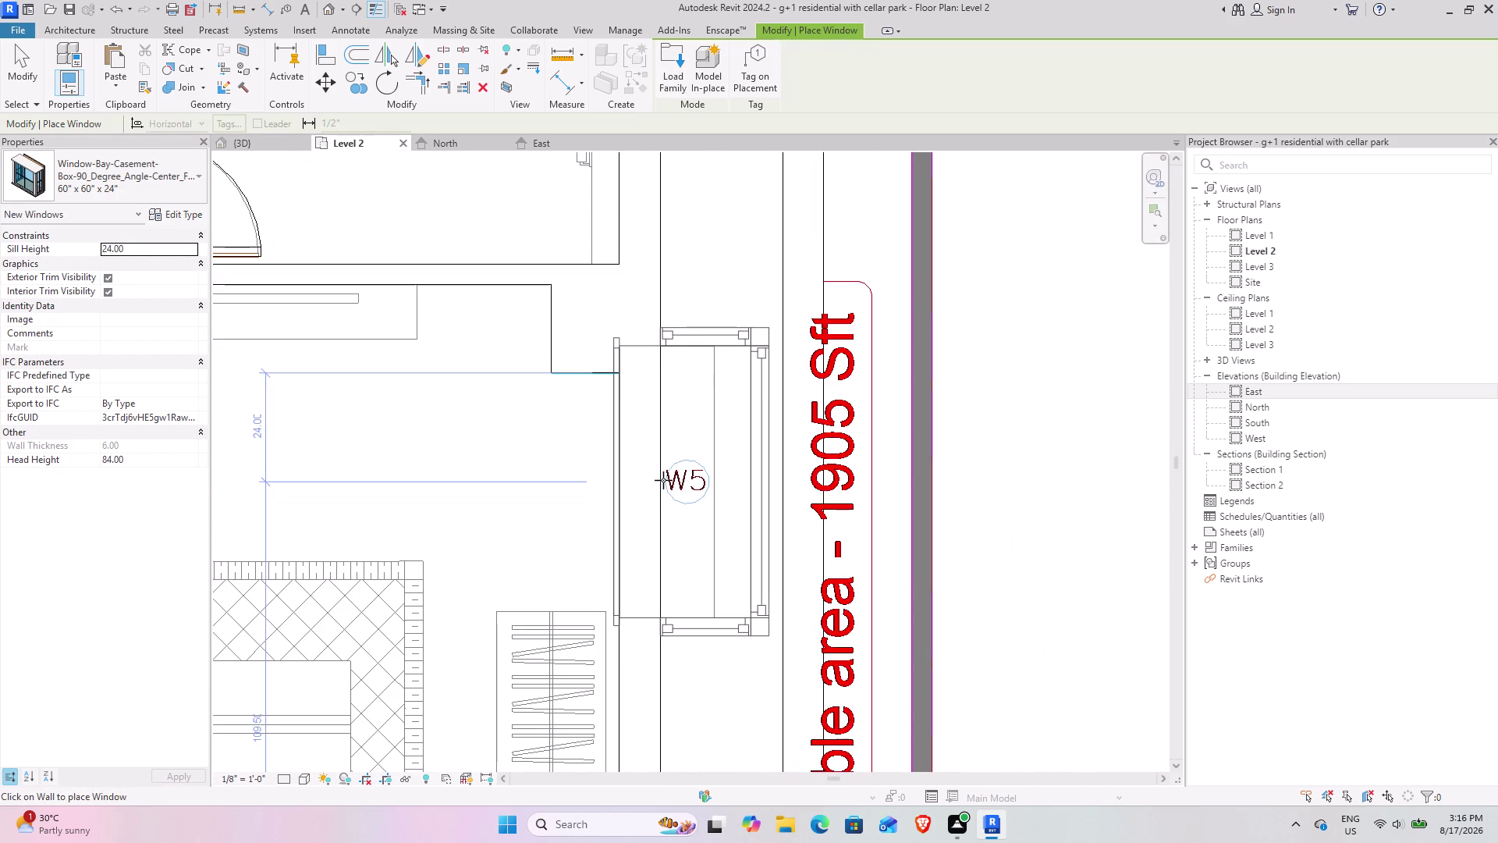
click(664, 480)
Pan the plan up to the staircase and switch to the {3D} view.
scroll(down, 3)
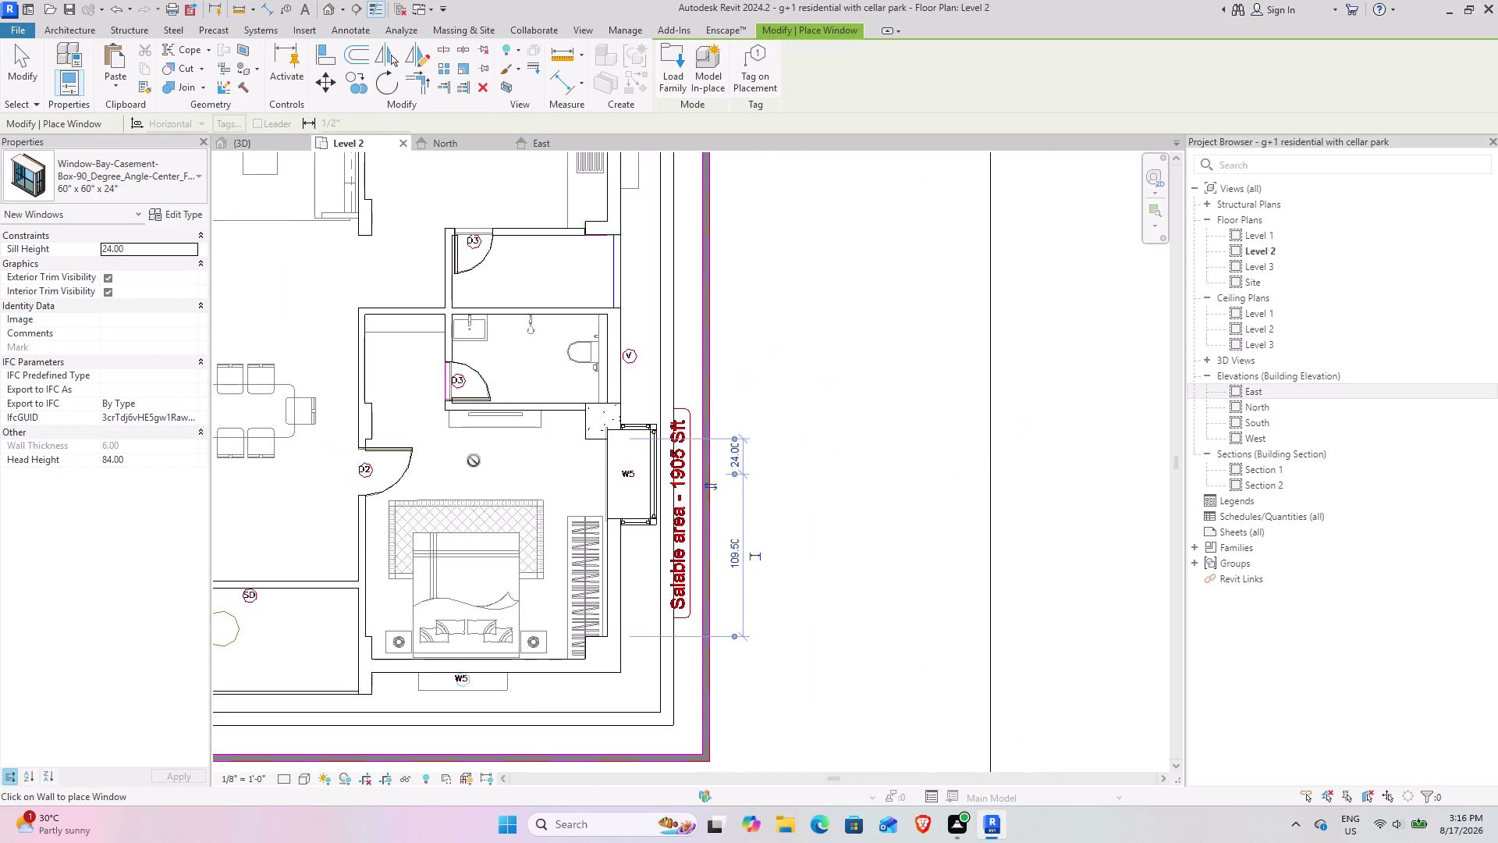
middle_drag(474, 460, 719, 468)
middle_drag(661, 388, 657, 536)
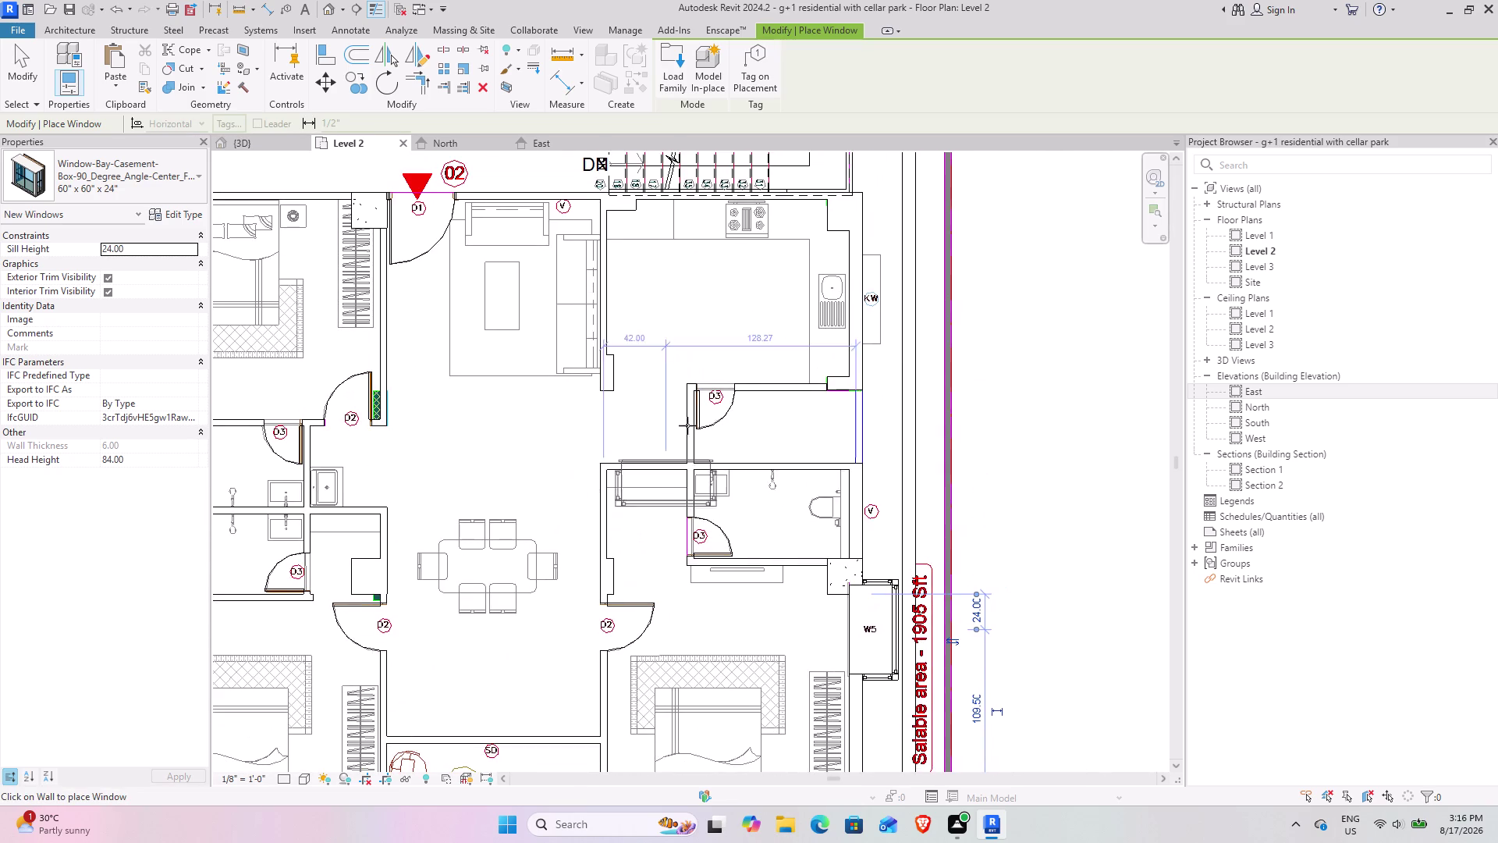
middle_drag(660, 337, 664, 552)
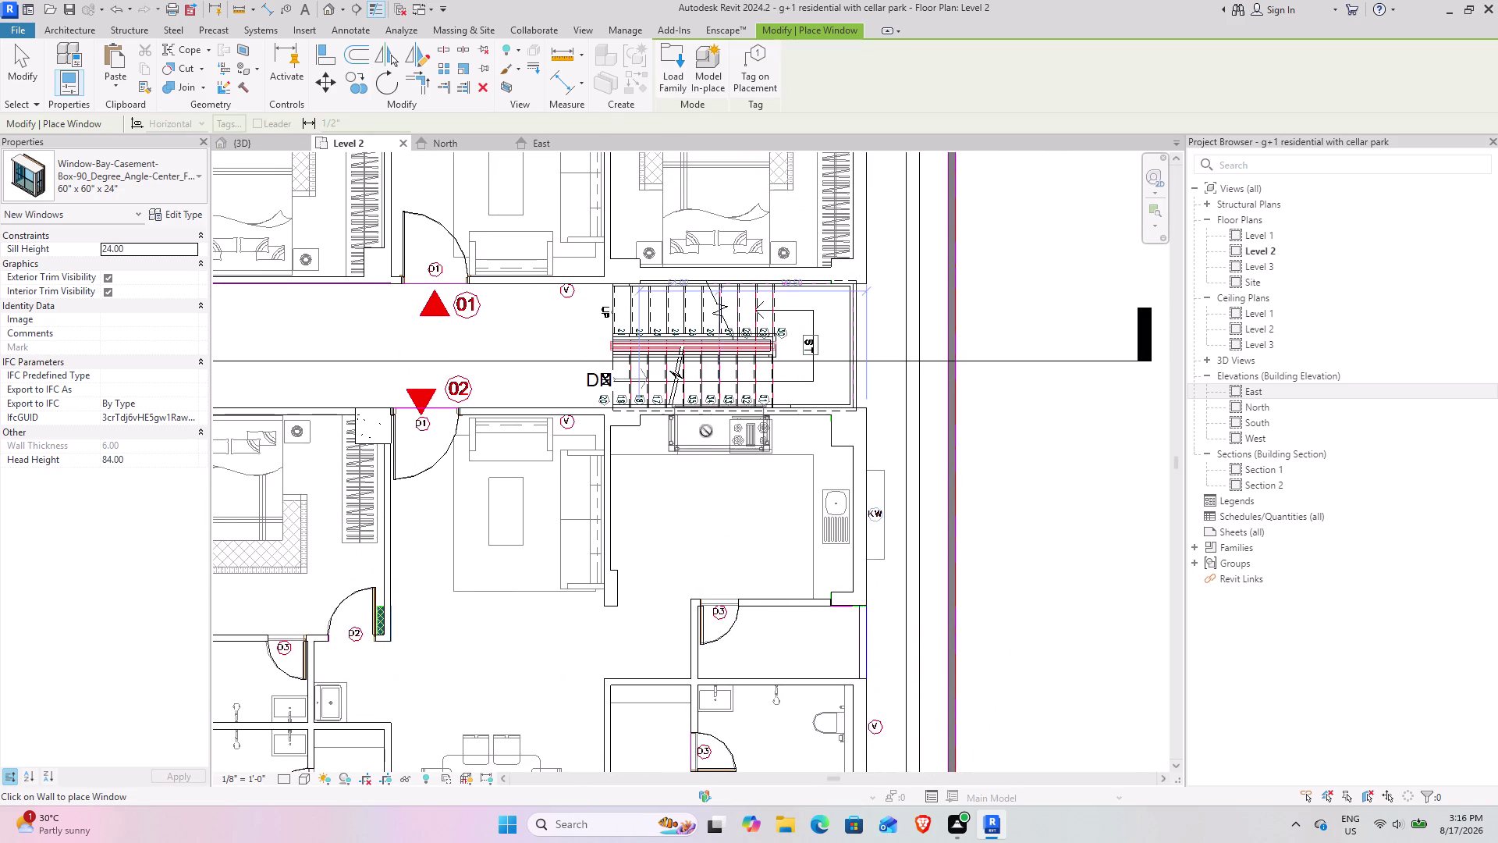
click(243, 139)
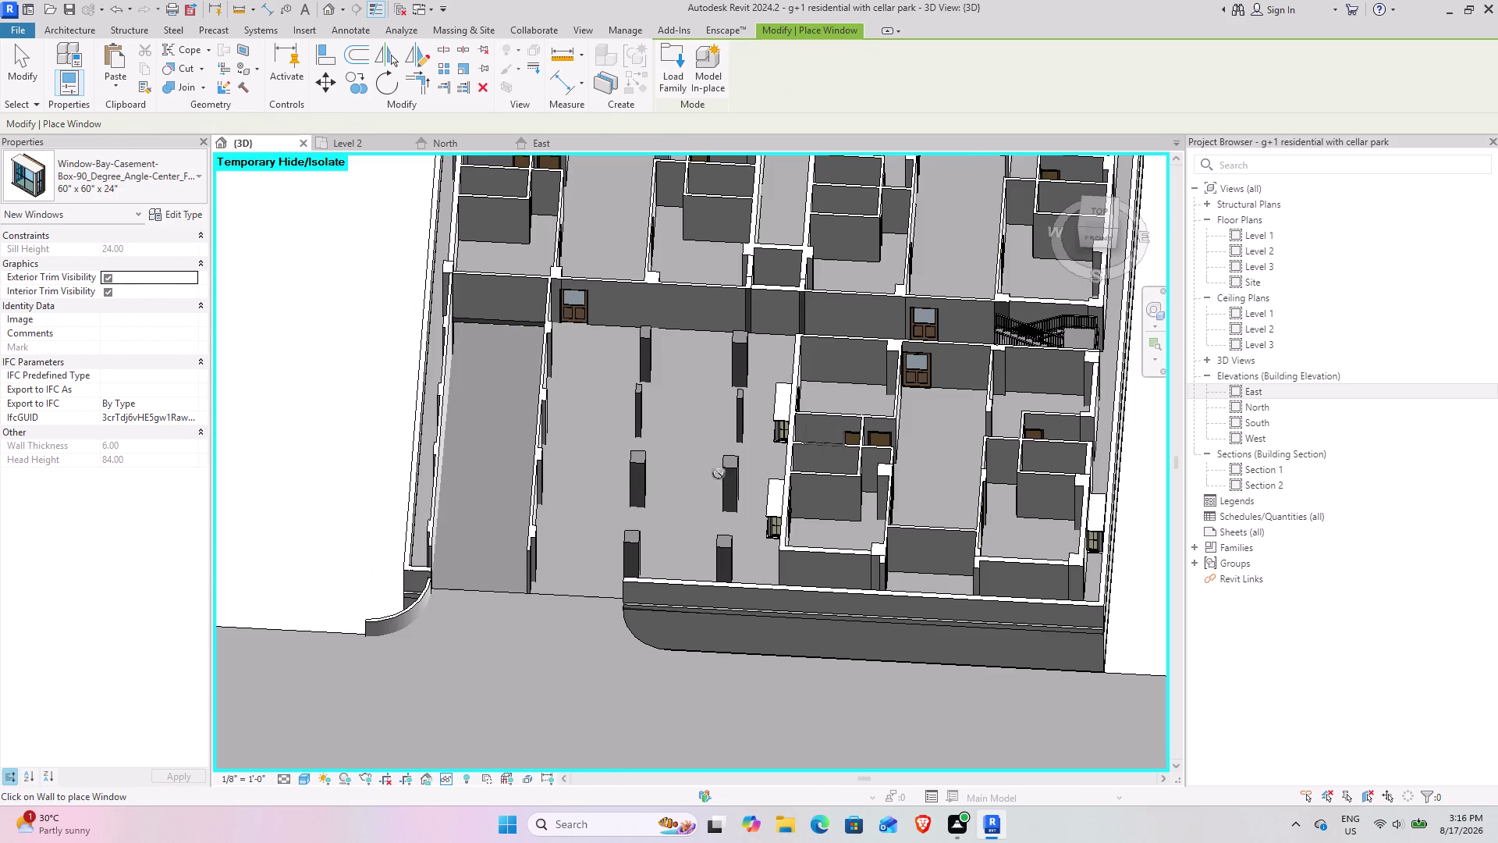
scroll(down, 3)
middle_drag(688, 489, 782, 463)
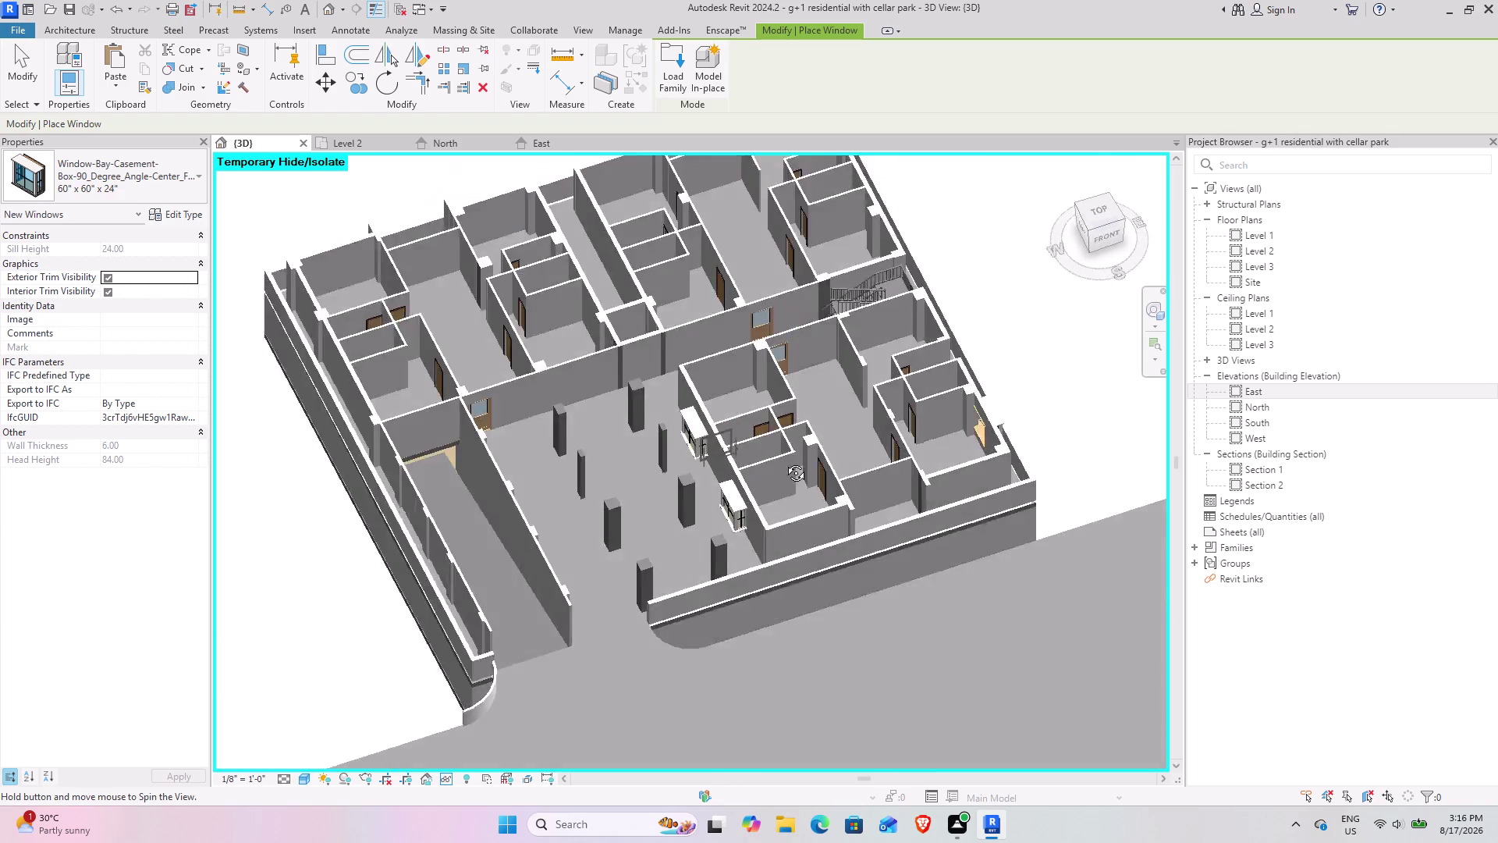
middle_drag(782, 462, 802, 377)
middle_drag(635, 482, 538, 494)
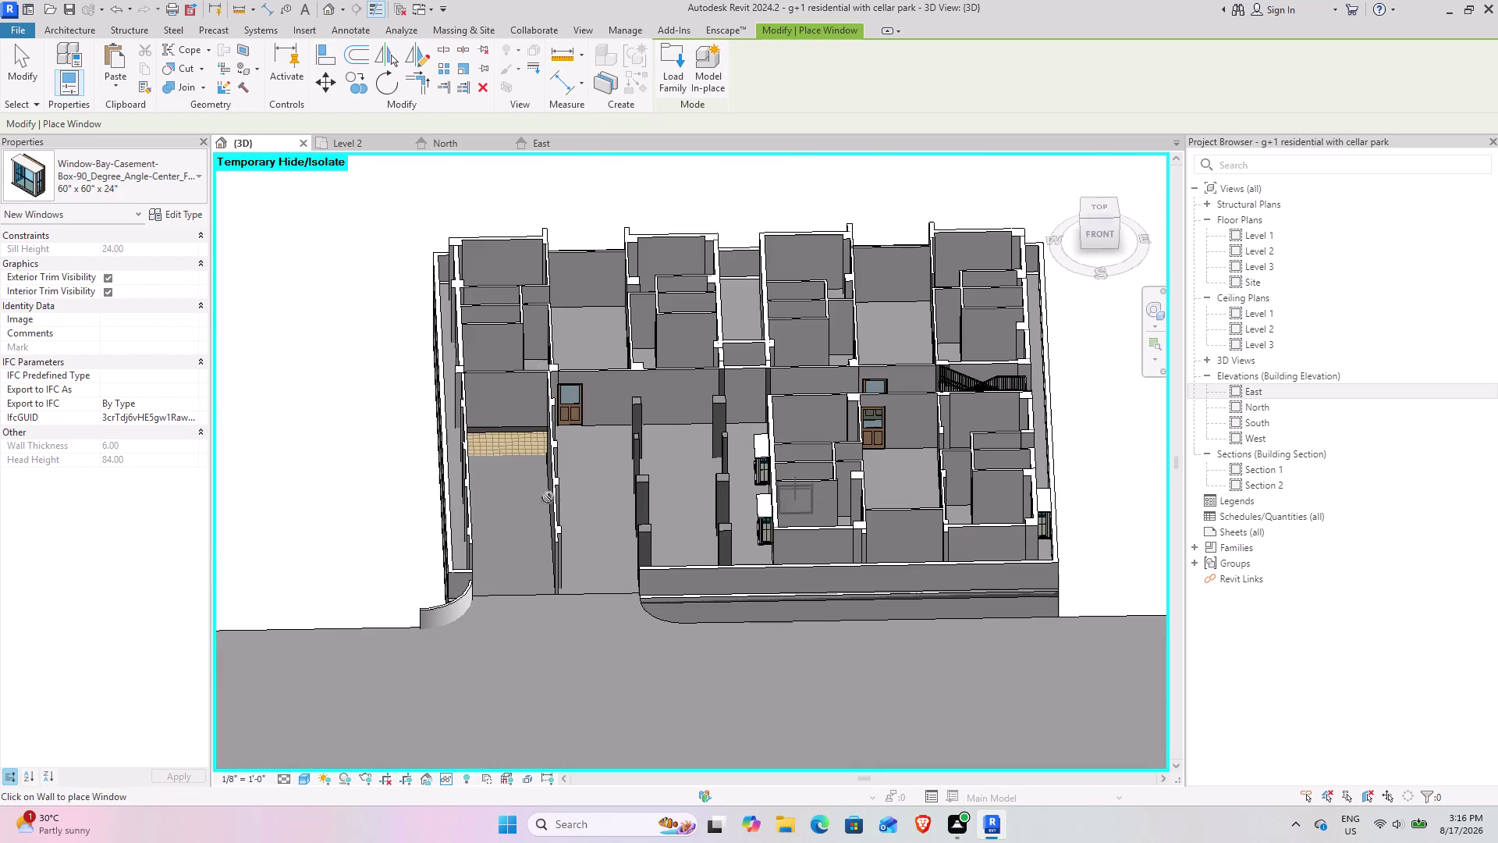
middle_drag(827, 511, 698, 466)
middle_drag(815, 560, 561, 461)
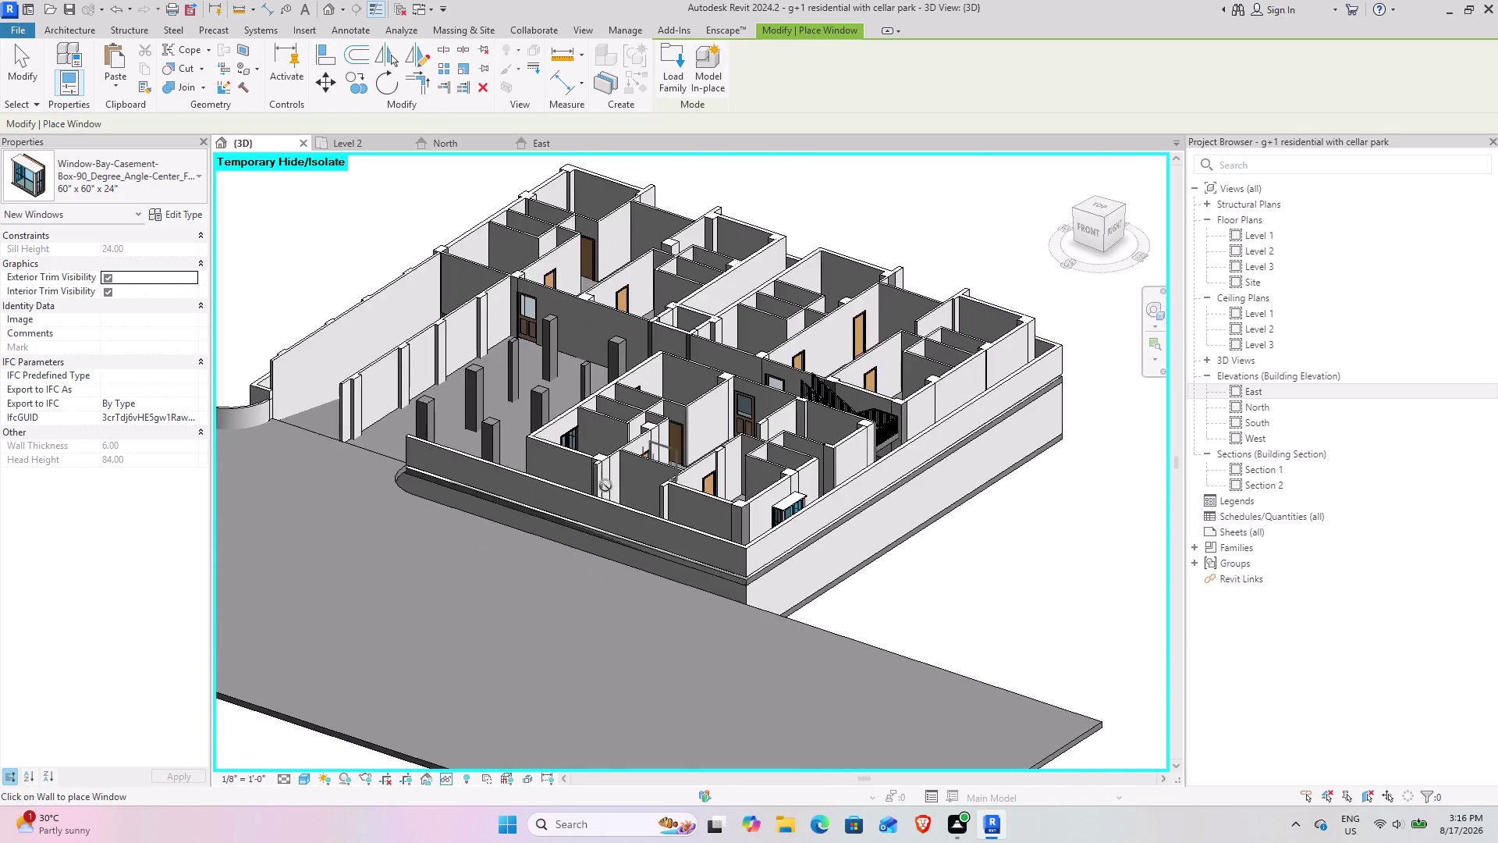
middle_drag(607, 486, 722, 505)
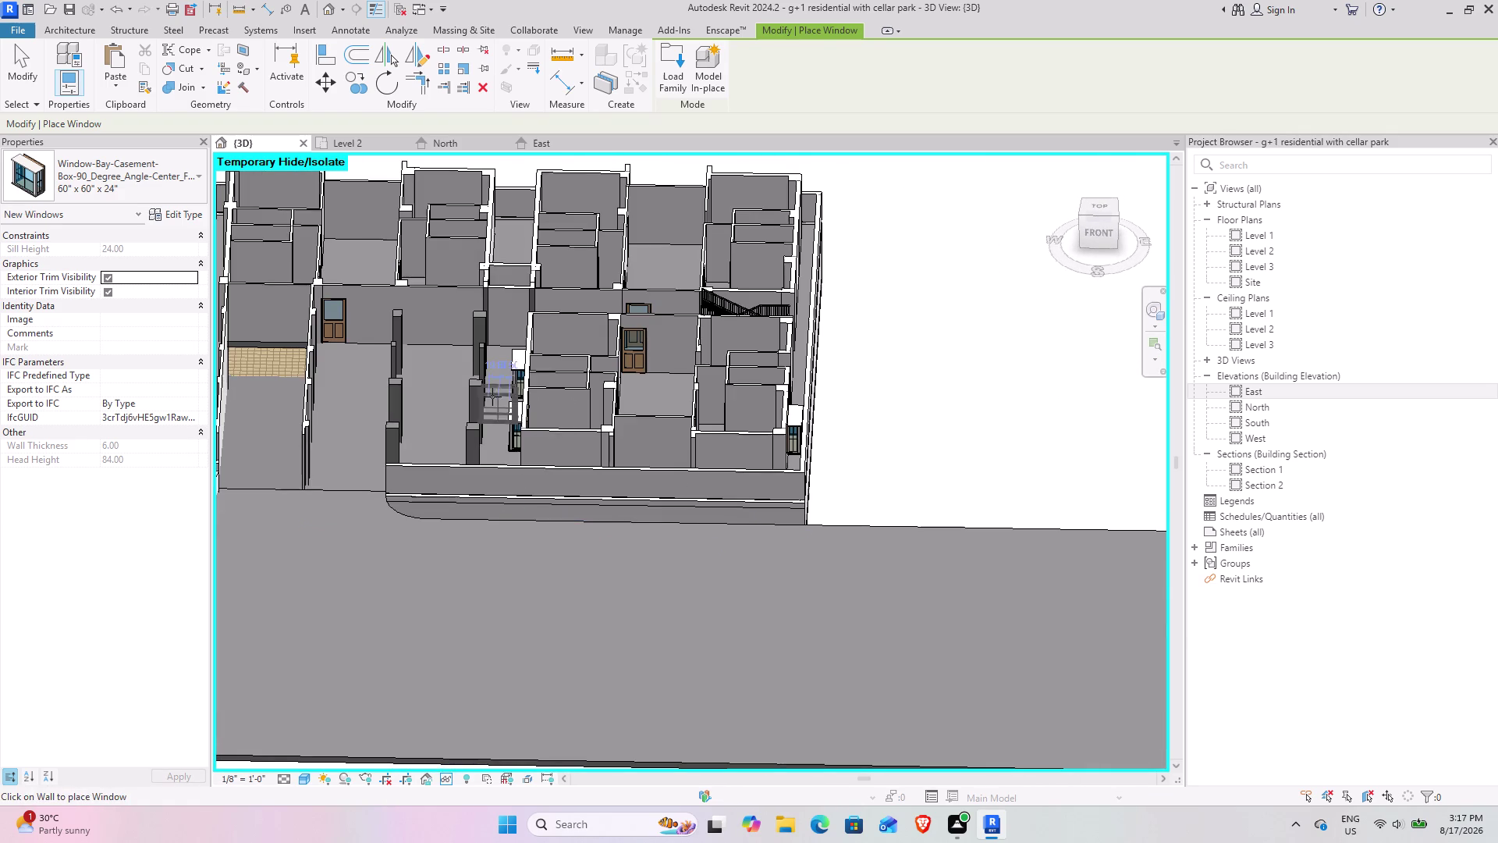
scroll(up, 3)
scroll(up, 3)
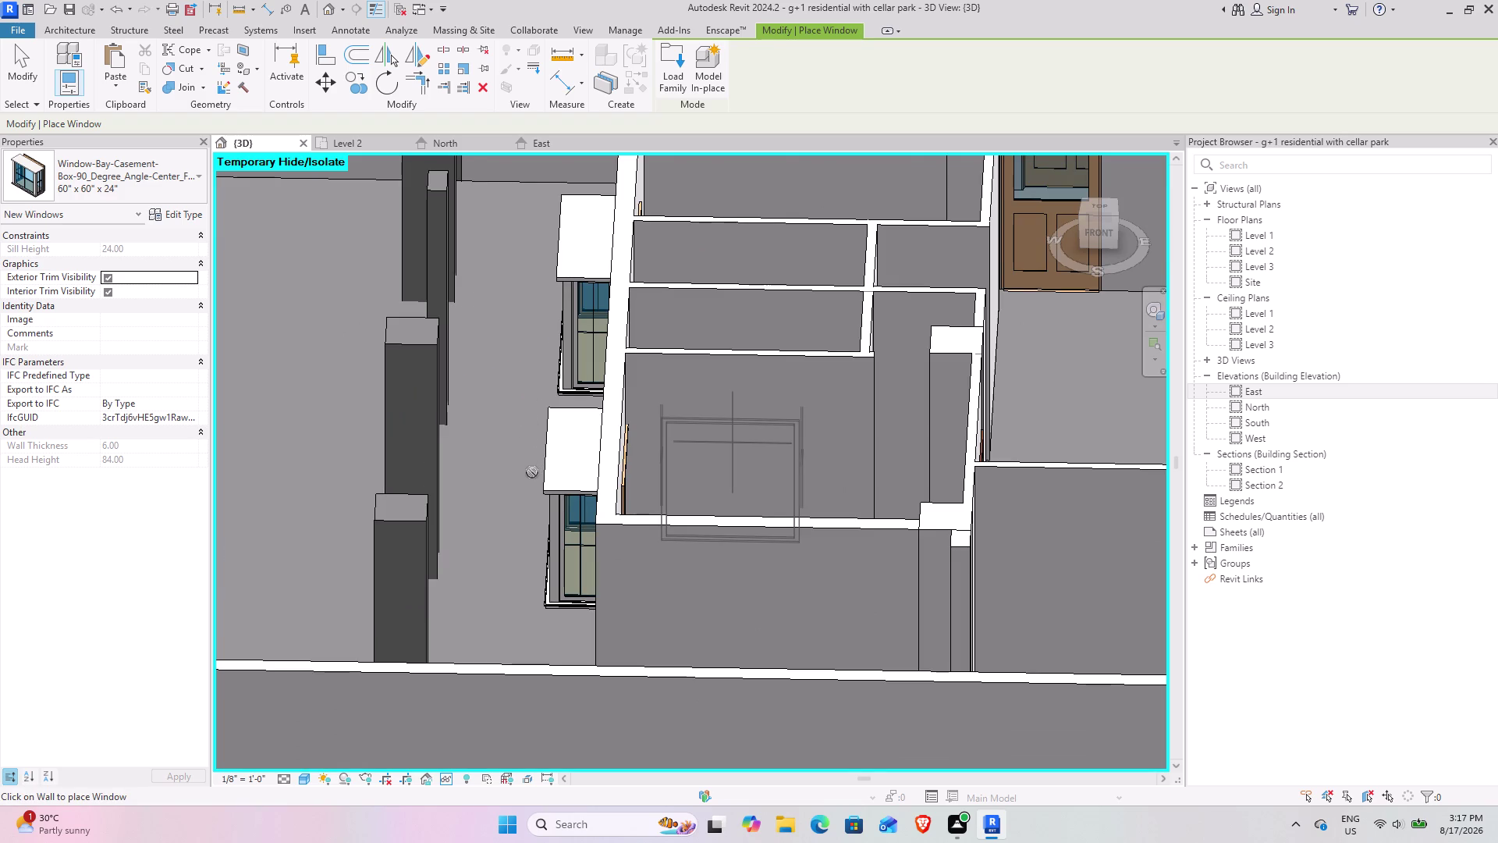
key(Escape)
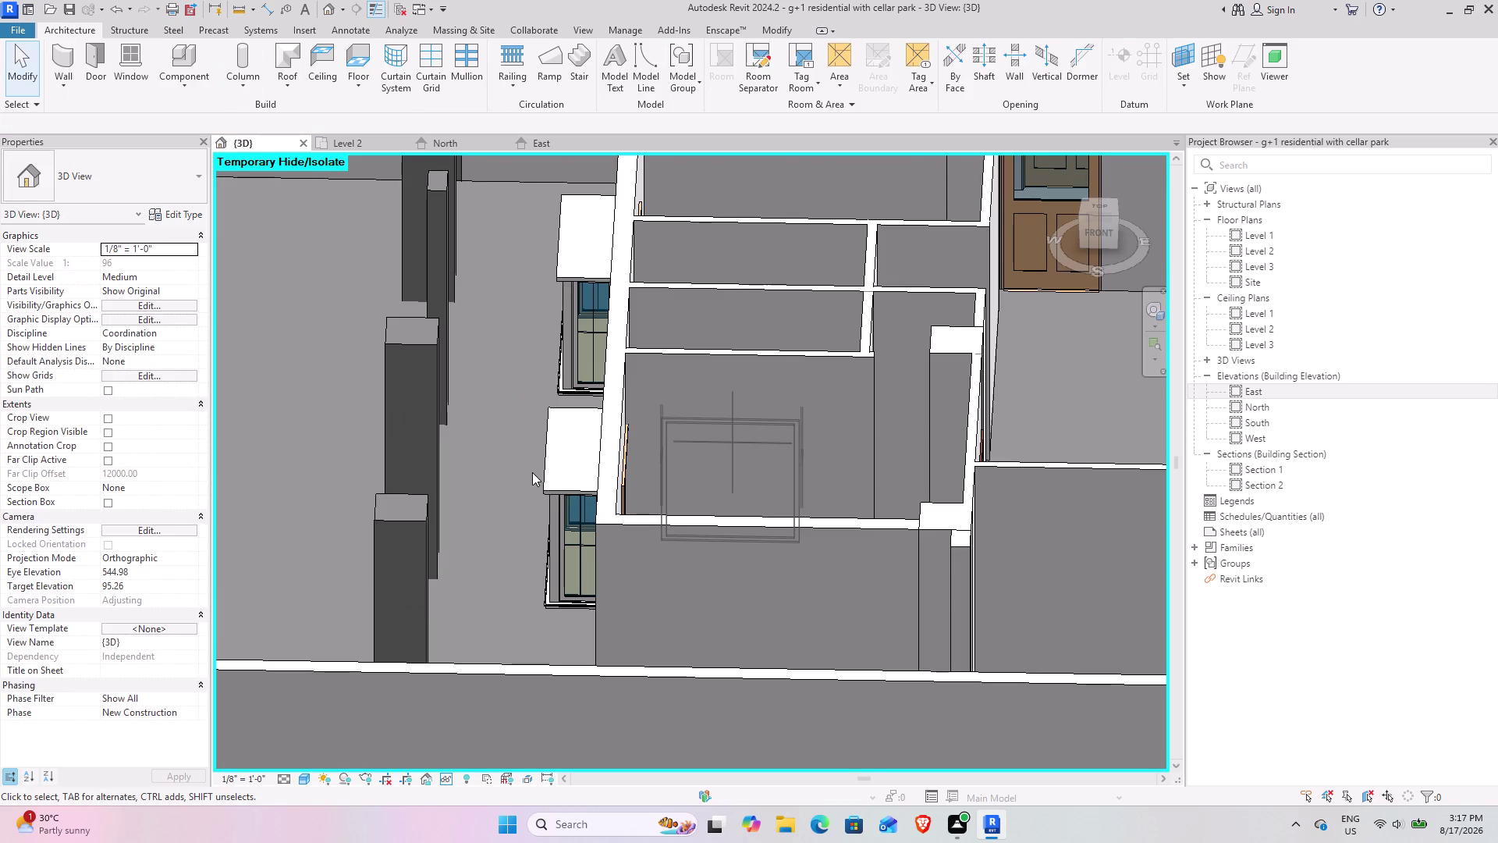
key(ctrl+z)
key(ctrl+z)
key(ctrl+z)
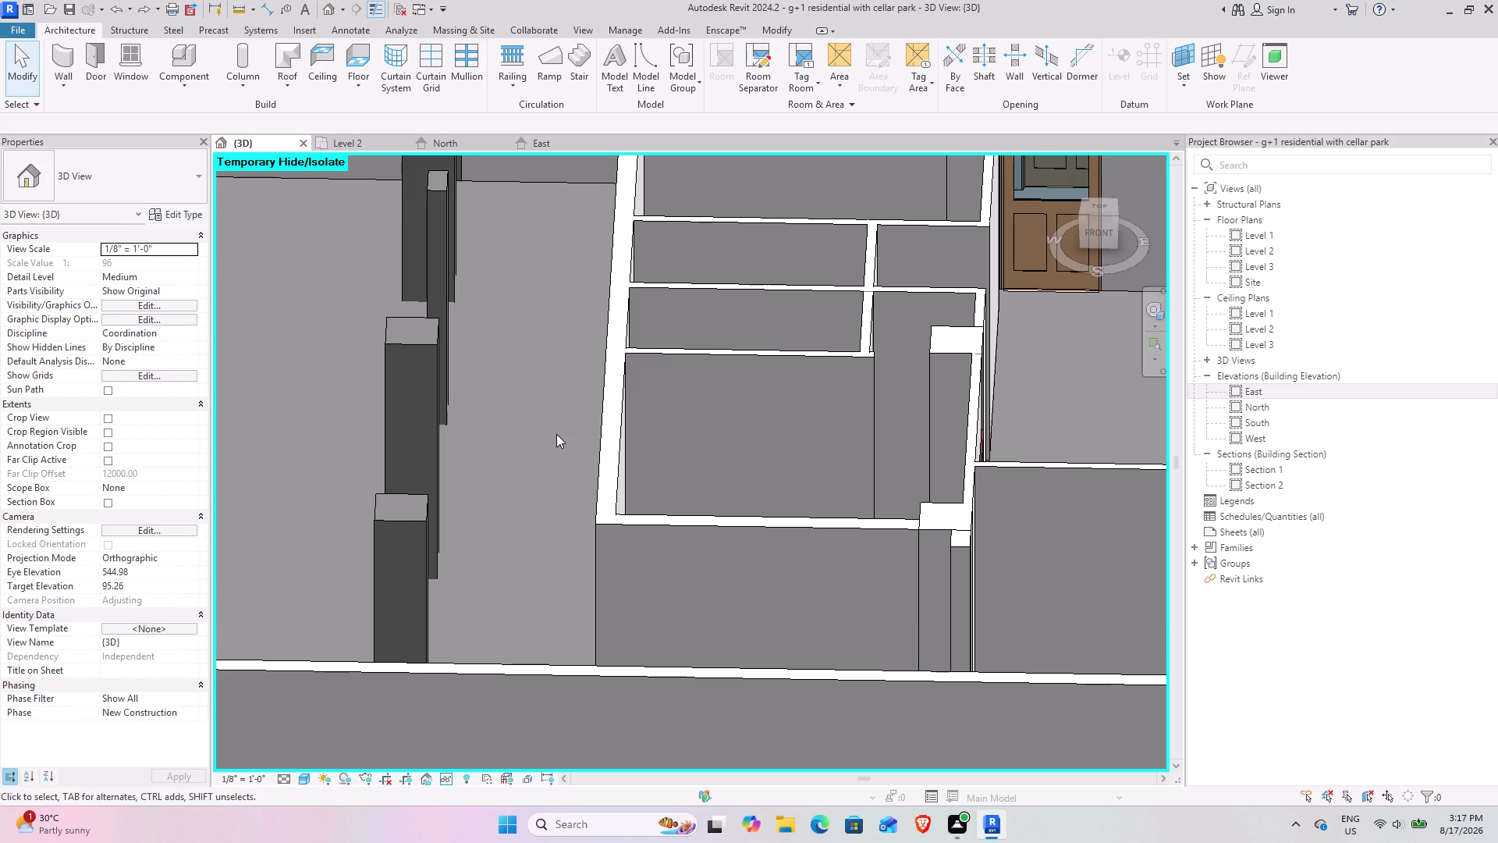
scroll(down, 3)
scroll(up, 3)
middle_drag(742, 487, 791, 495)
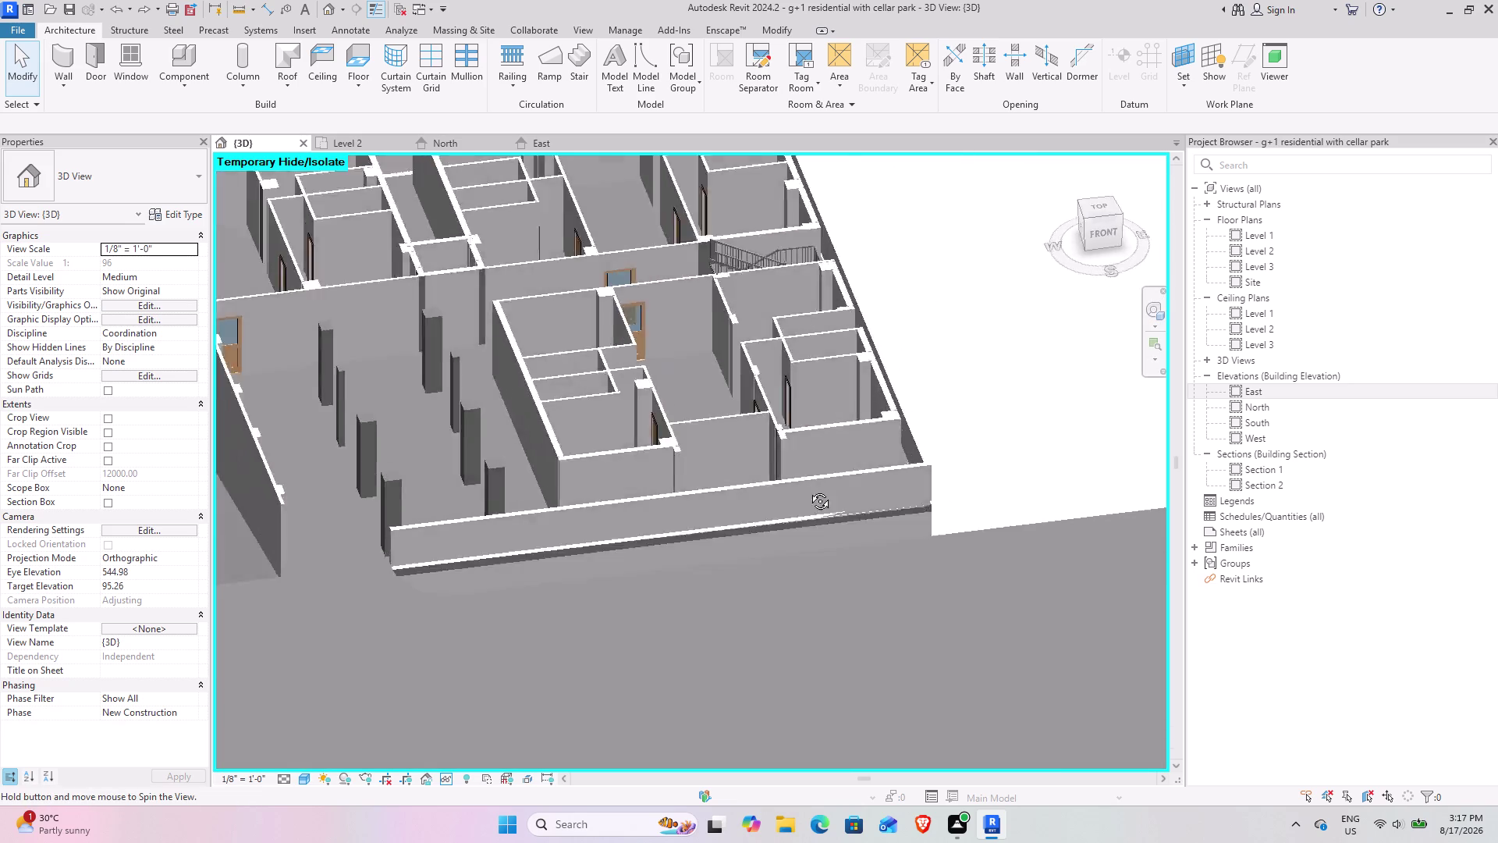
middle_drag(792, 495, 667, 511)
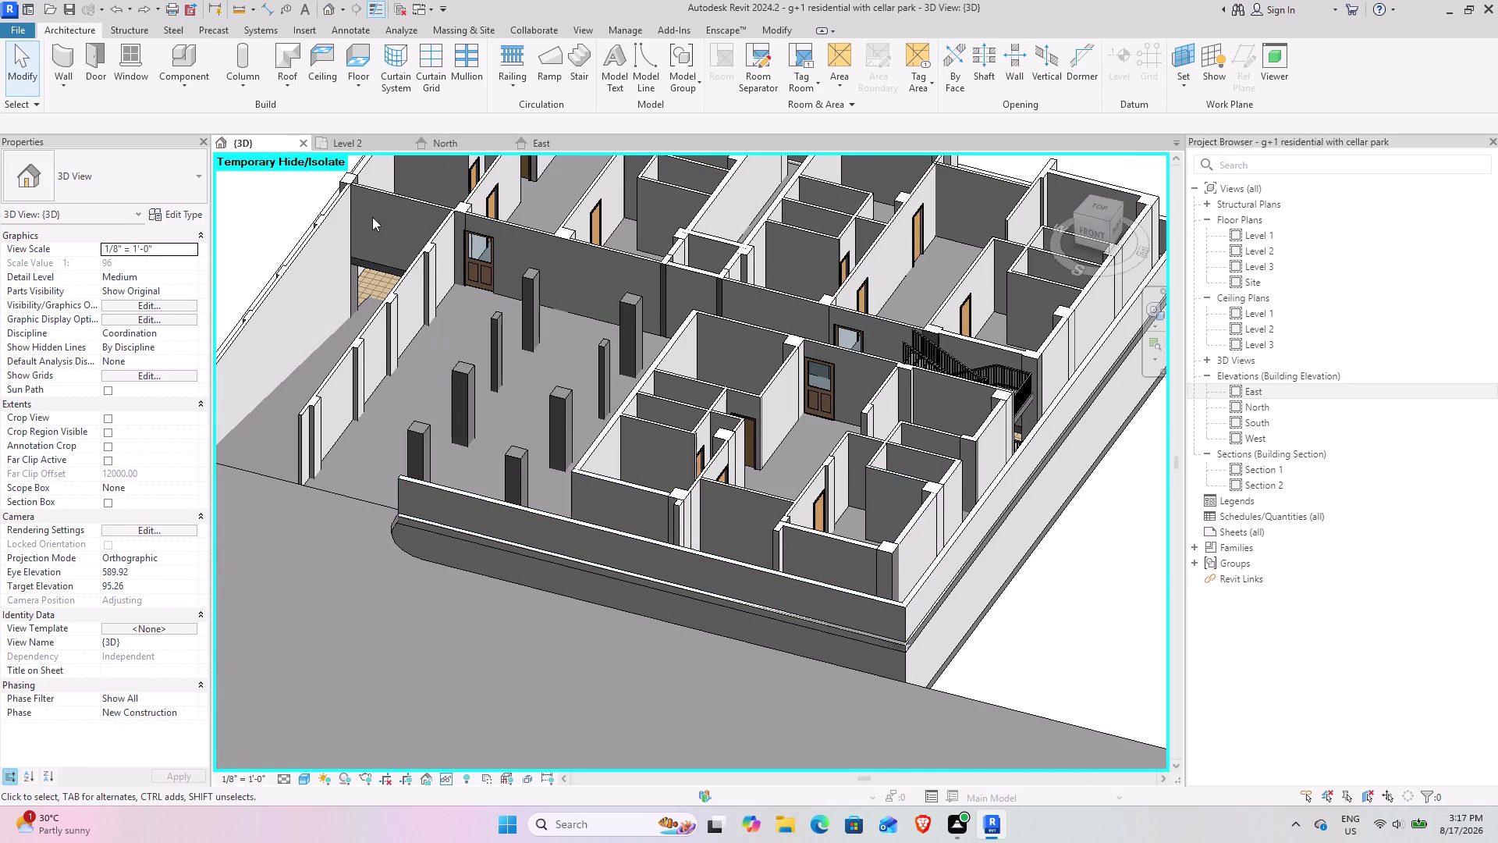
click(141, 68)
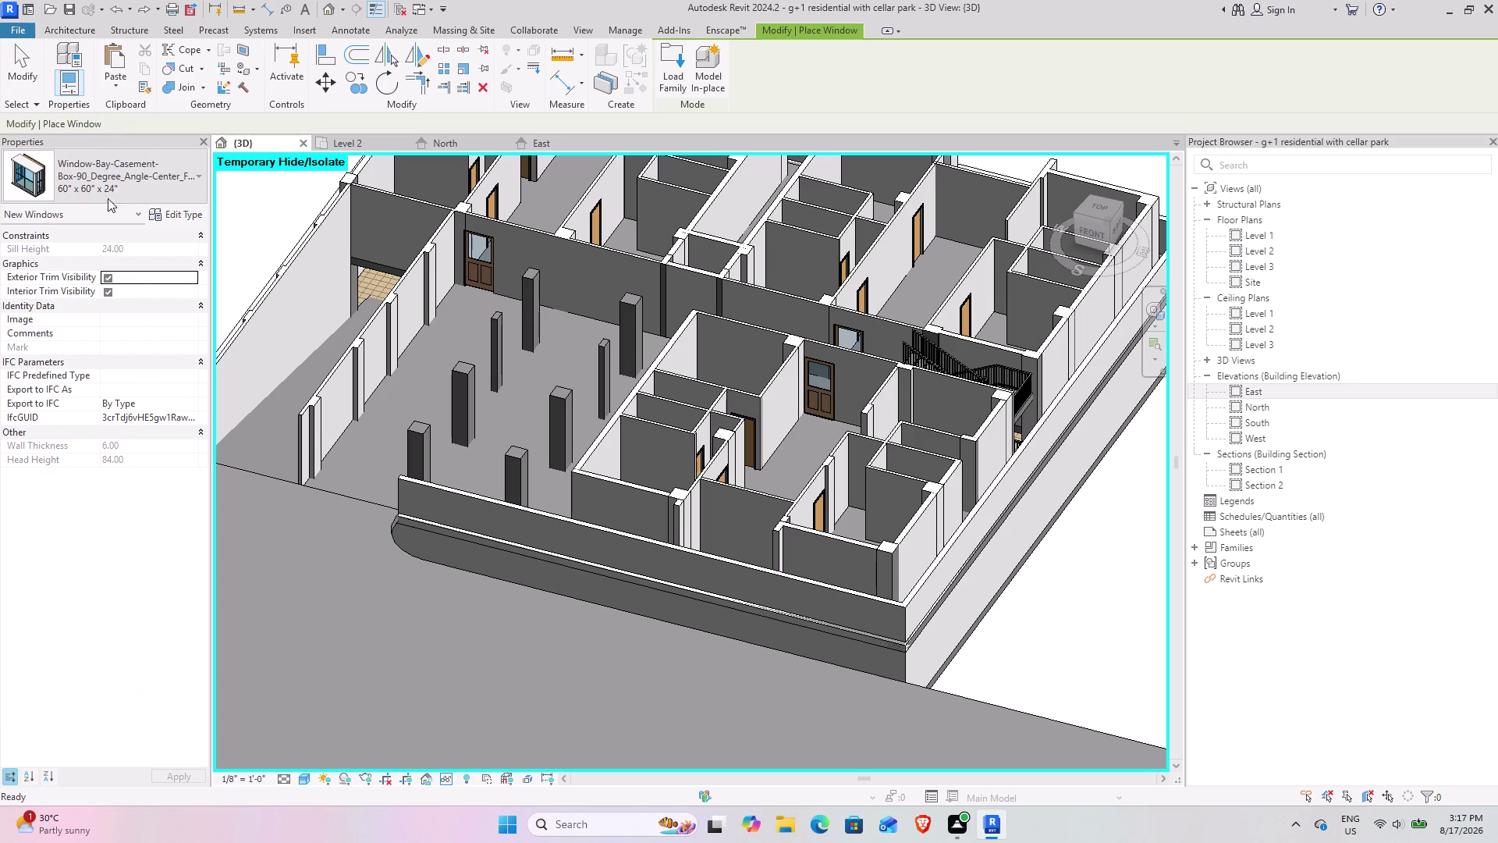
Choose Window-Casement-Double 34" x 36" in the Type Selector.
click(171, 162)
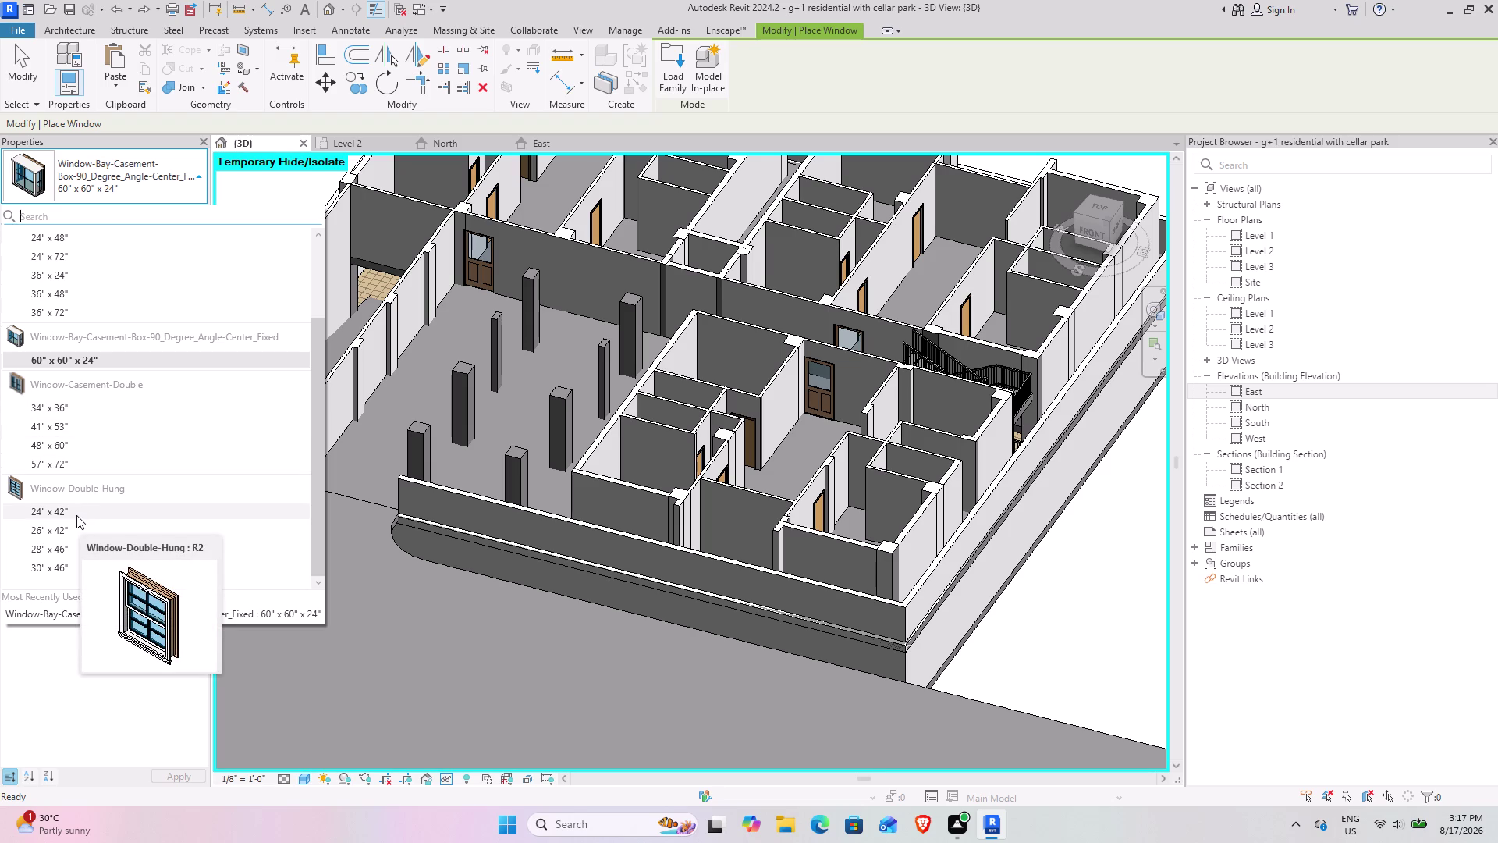
click(72, 411)
click(166, 206)
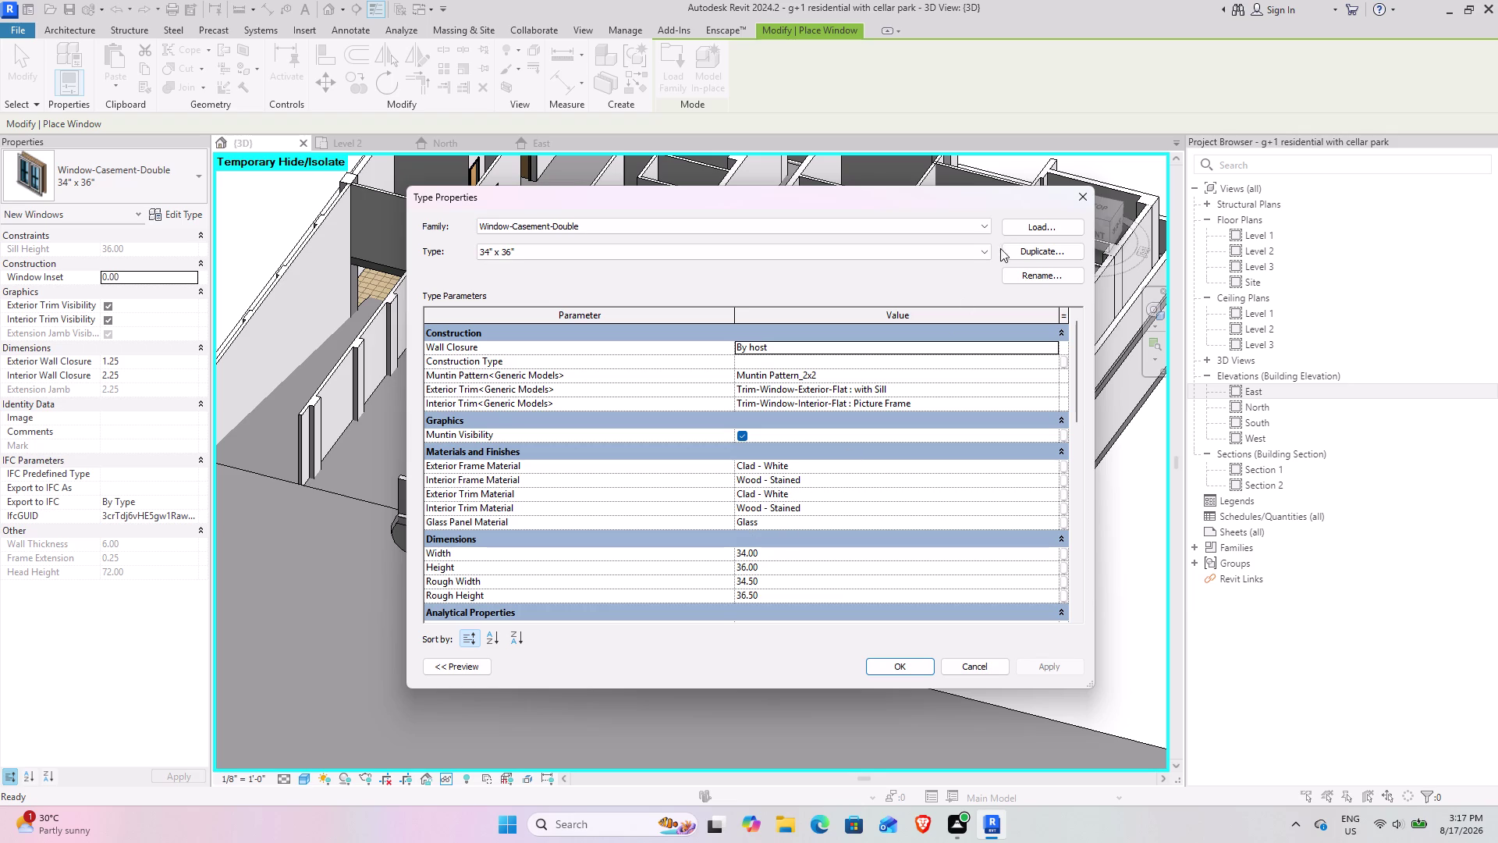
Duplicate the 34" x 36" type as a new type named 60" x 48".
click(1024, 248)
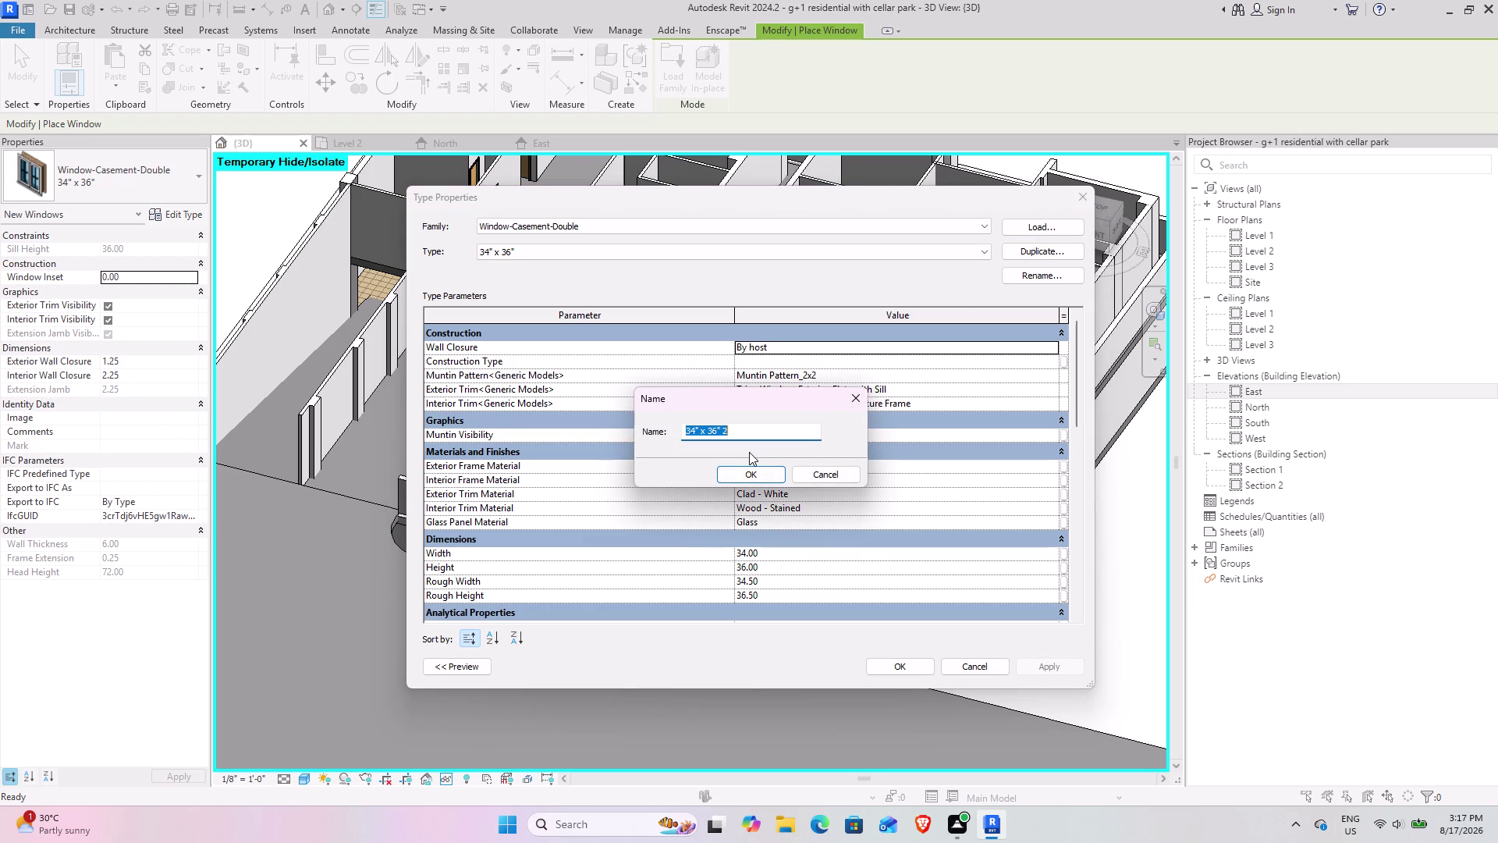
click(749, 435)
key(BackSpace)
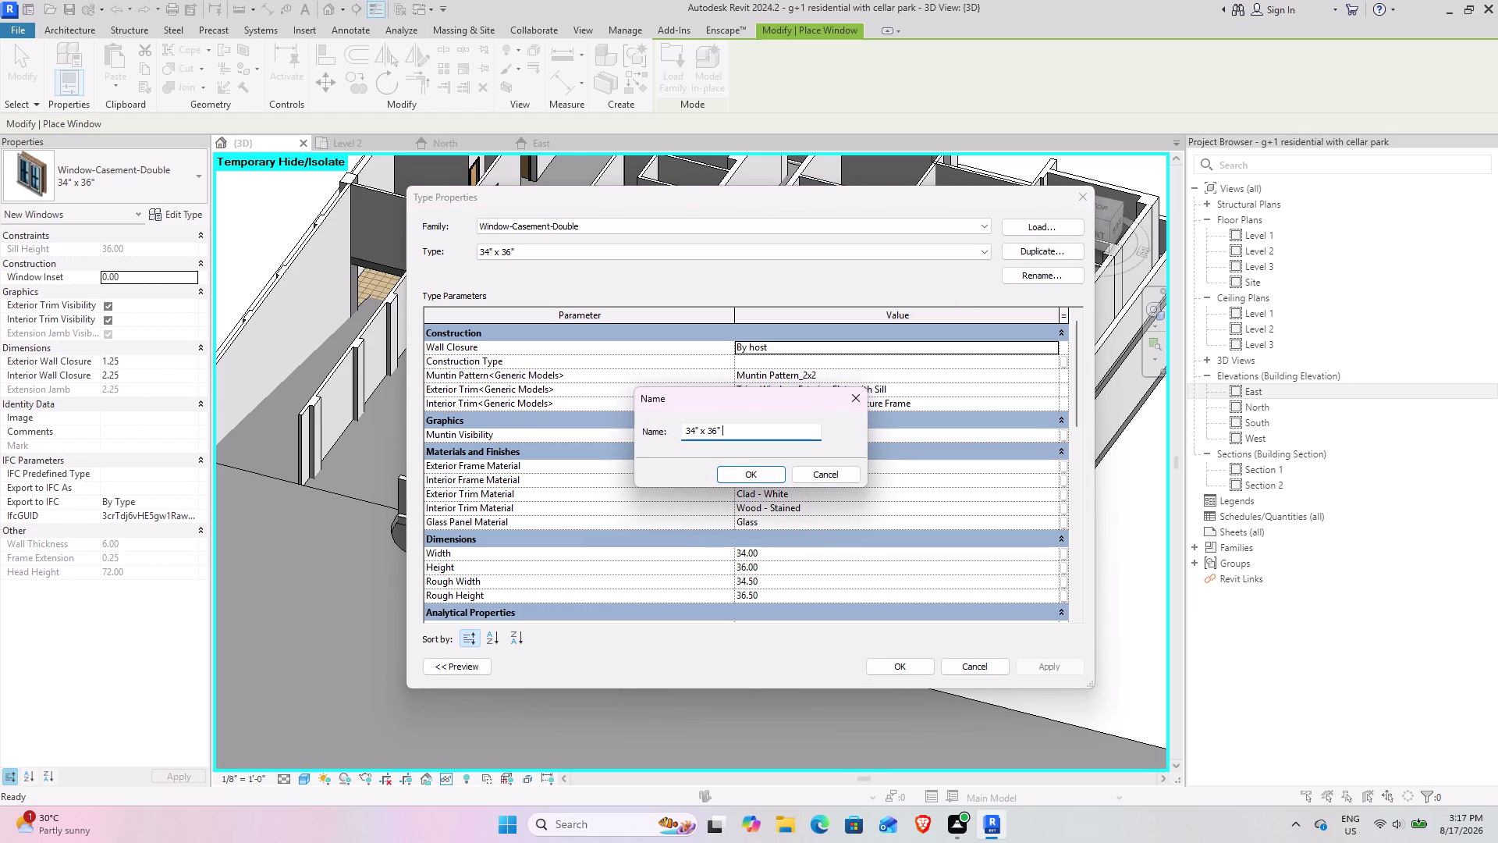
click(695, 430)
key(BackSpace)
key(BackSpace)
text(6)
text(0)
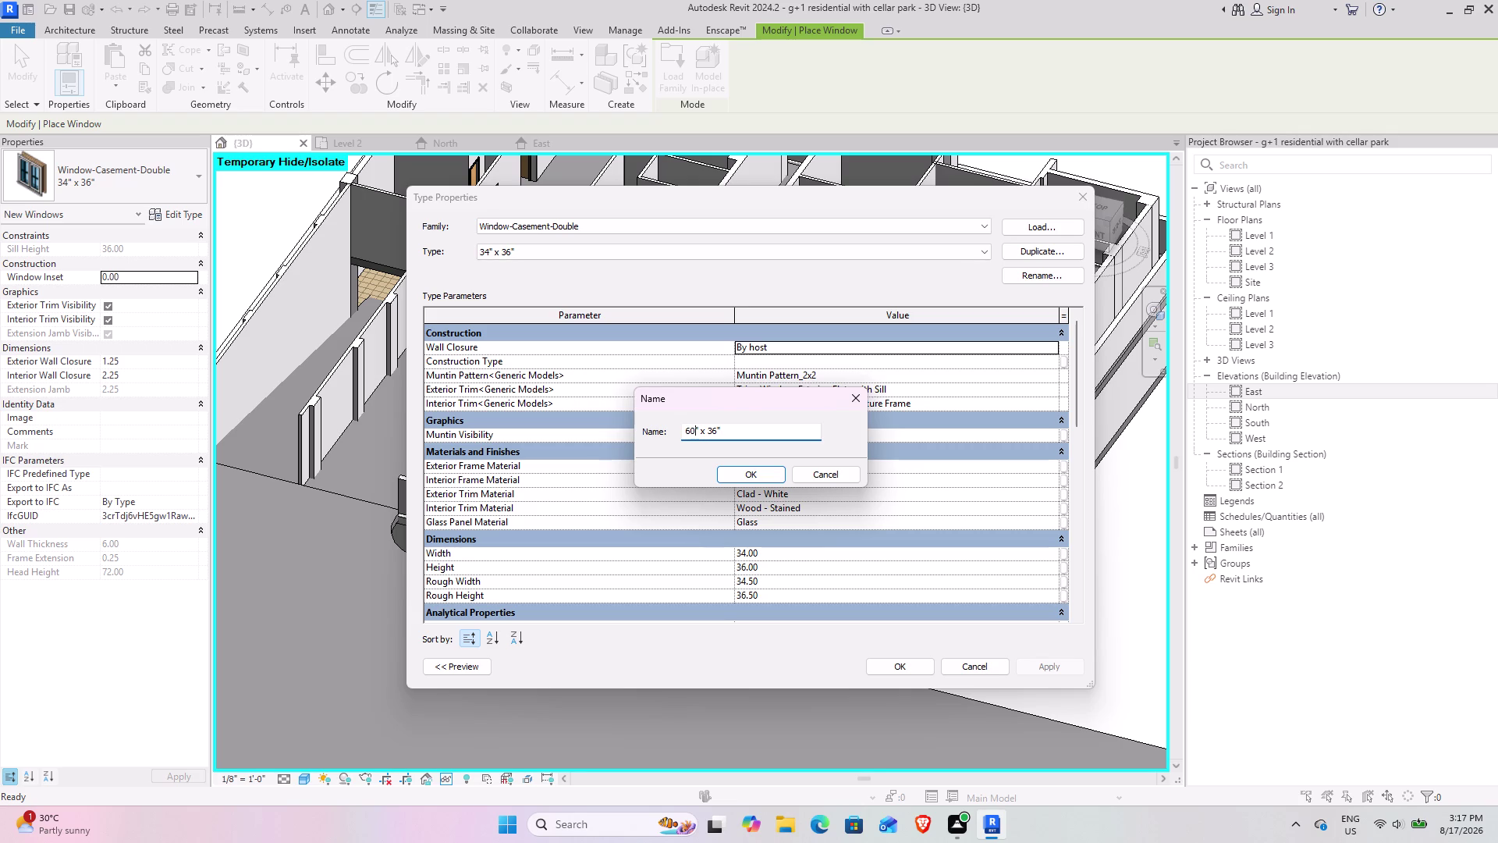
click(716, 430)
key(BackSpace)
key(BackSpace)
text(4)
text(8)
click(773, 473)
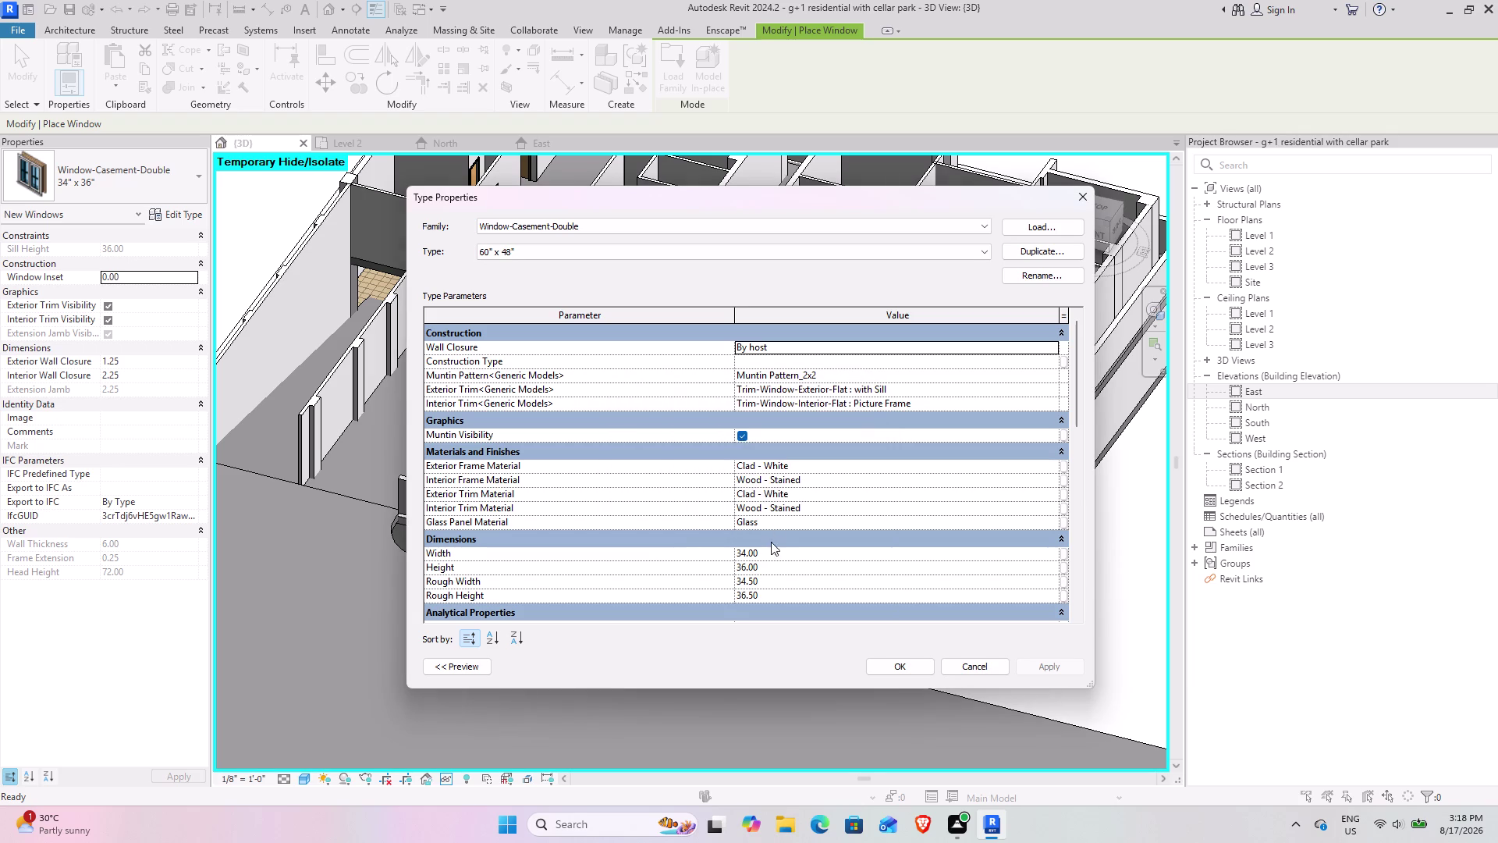
Give the new type Width 60 and Height 48, apply, and dismiss the save reminder.
click(767, 553)
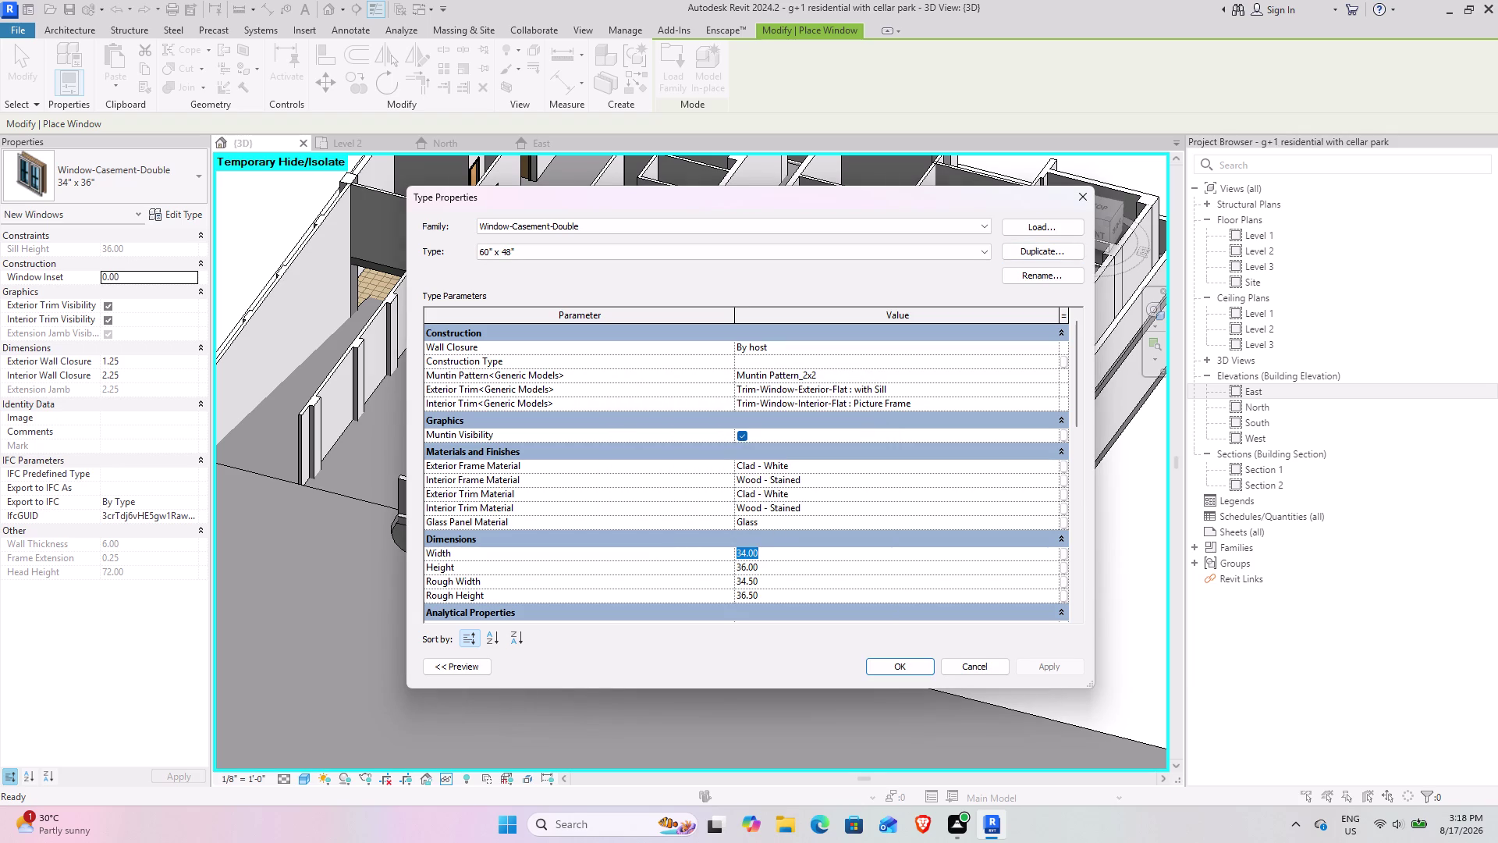
text(60)
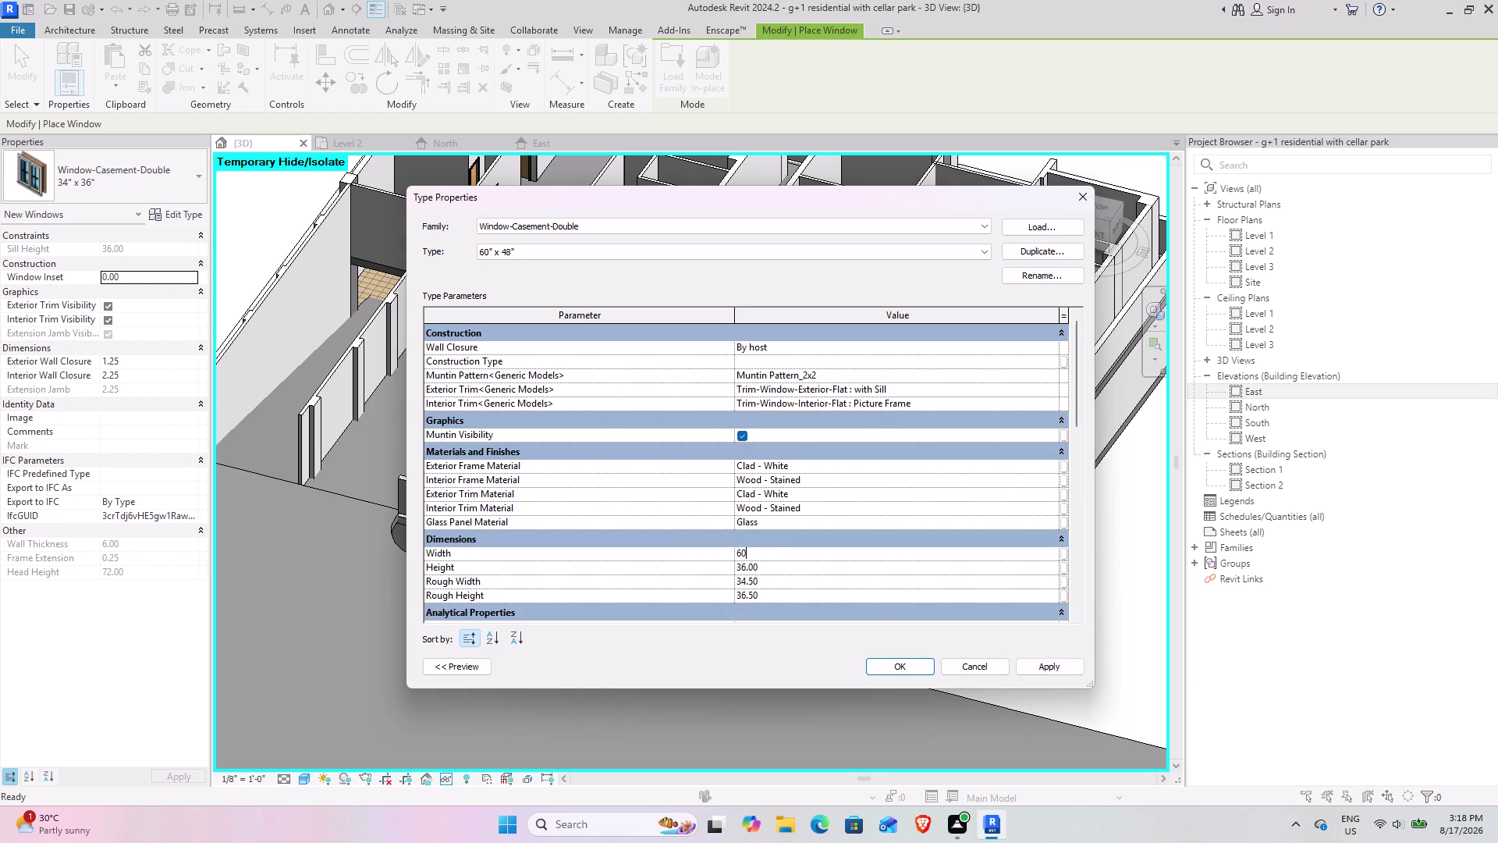
click(761, 564)
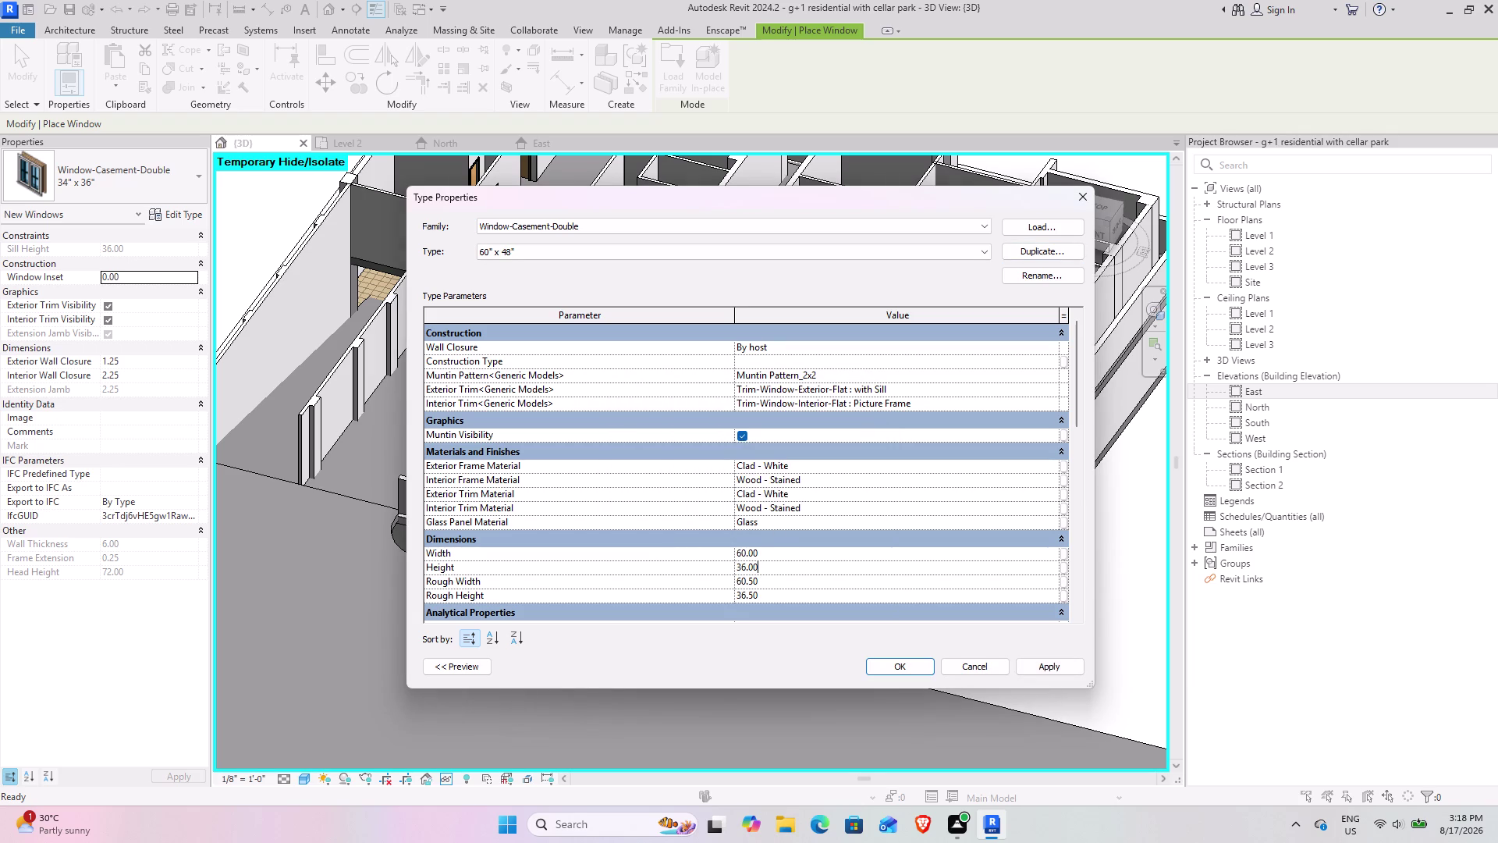
click(761, 564)
drag(777, 564, 703, 563)
text(48)
click(913, 667)
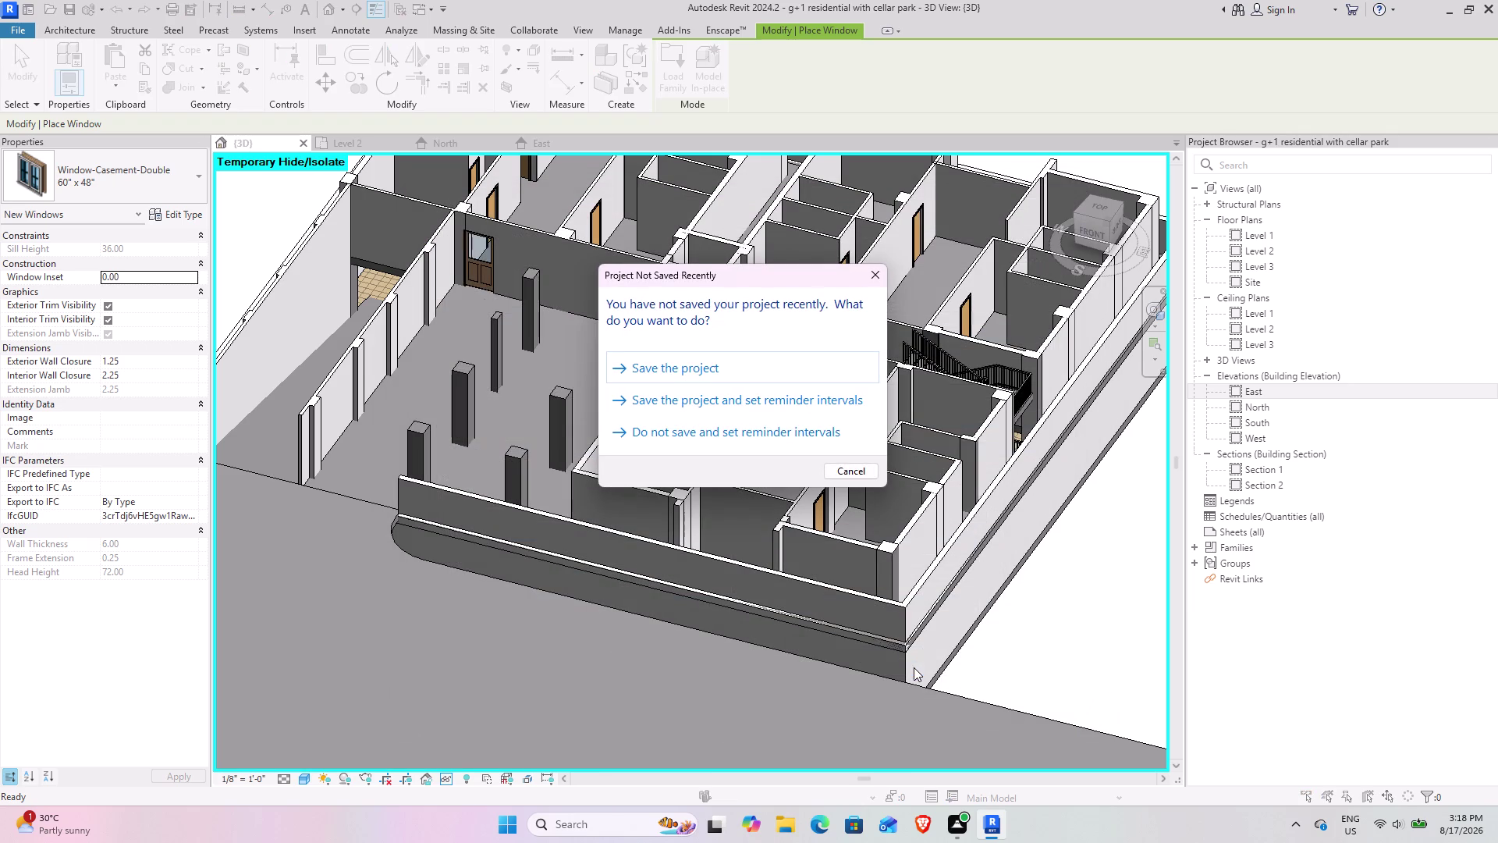
click(753, 376)
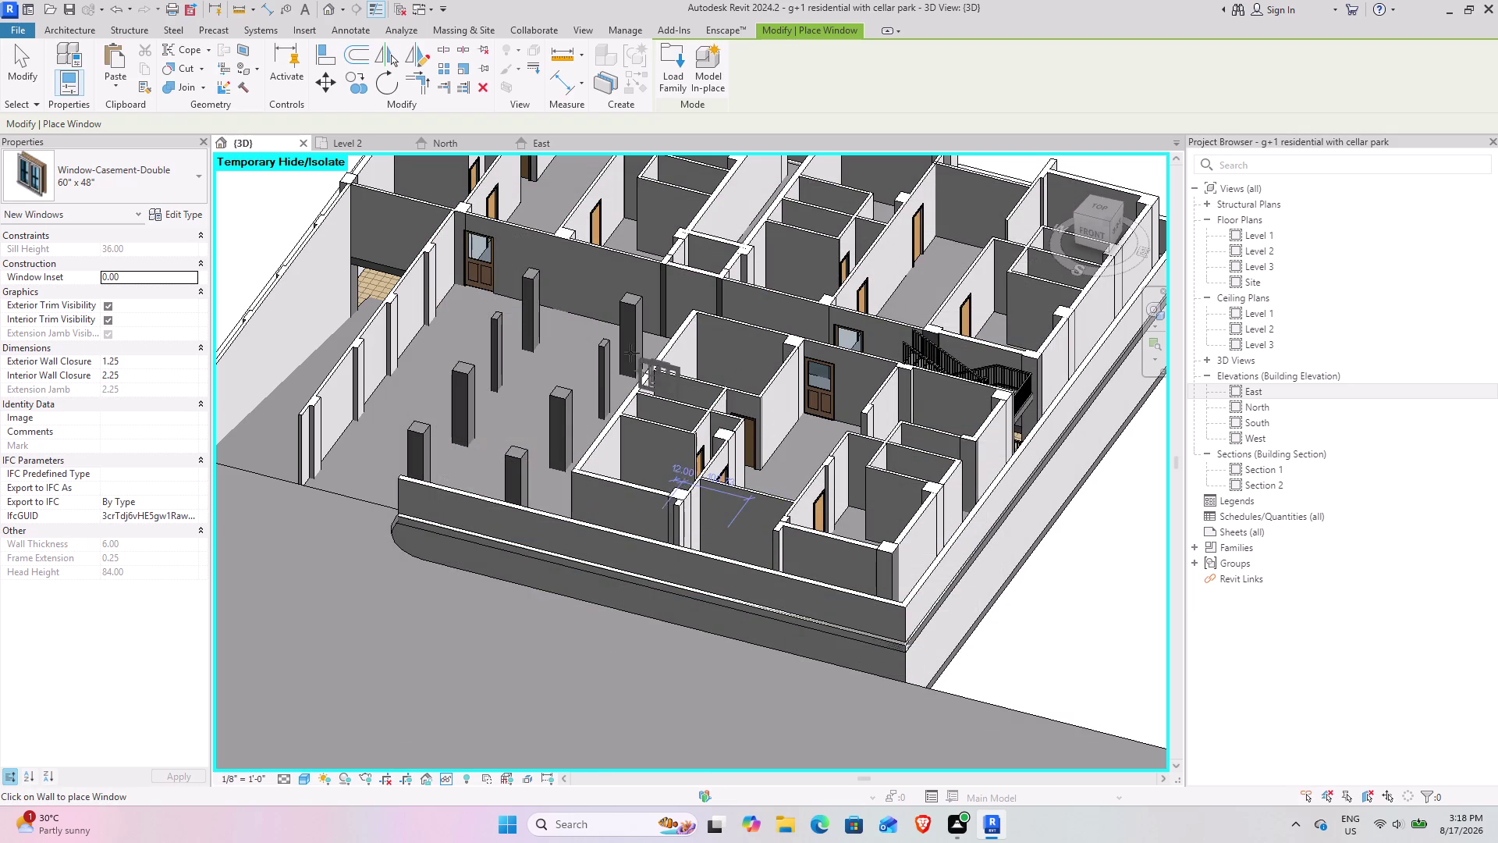
Place a 60" x 48" window at a Level 2 W5 opening and inspect it in 3D.
click(345, 139)
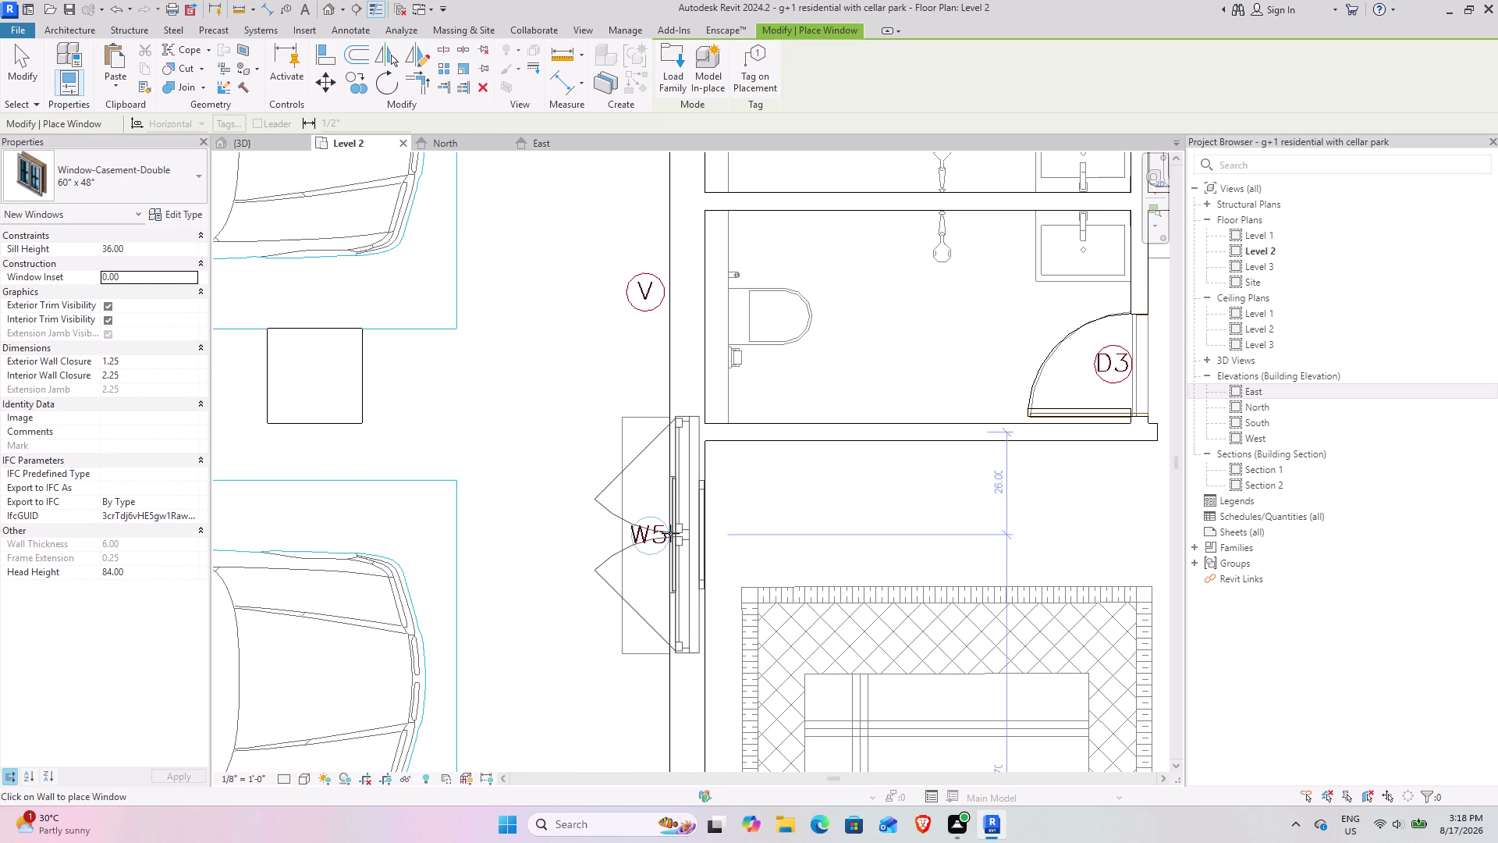
click(670, 533)
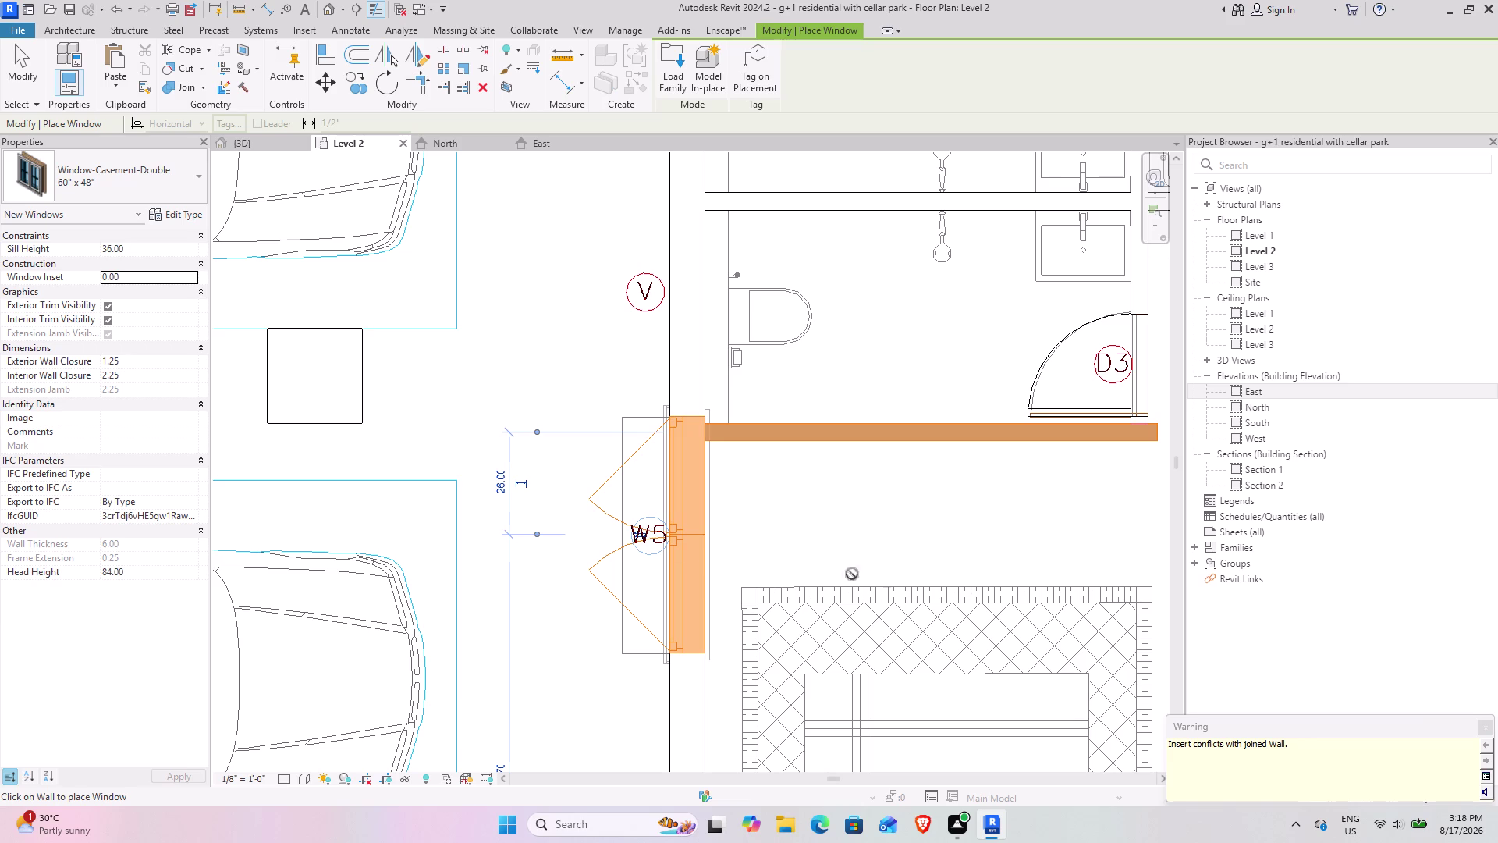
click(273, 145)
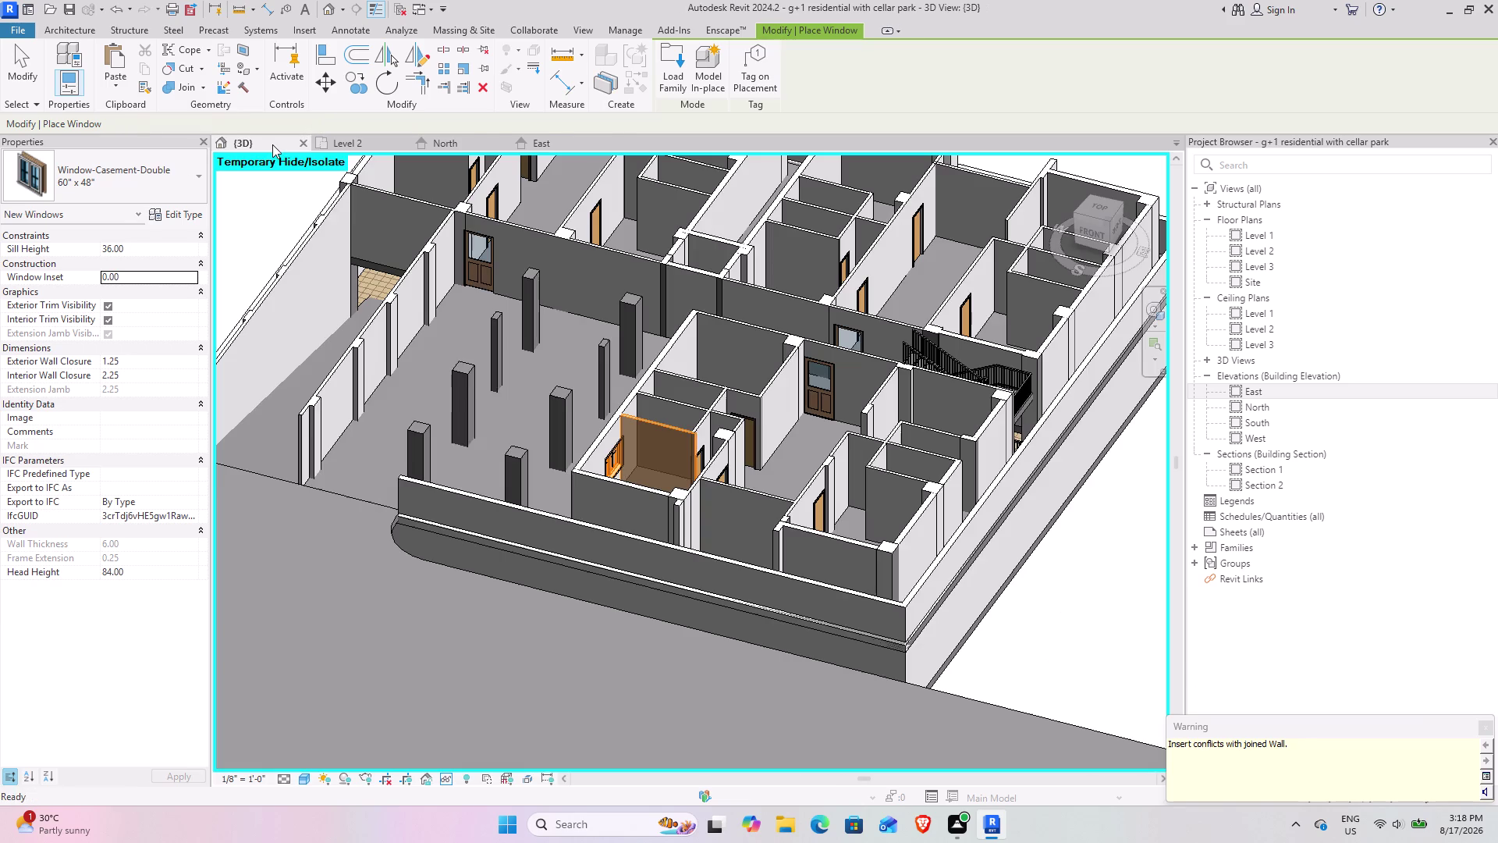
middle_drag(564, 504, 822, 520)
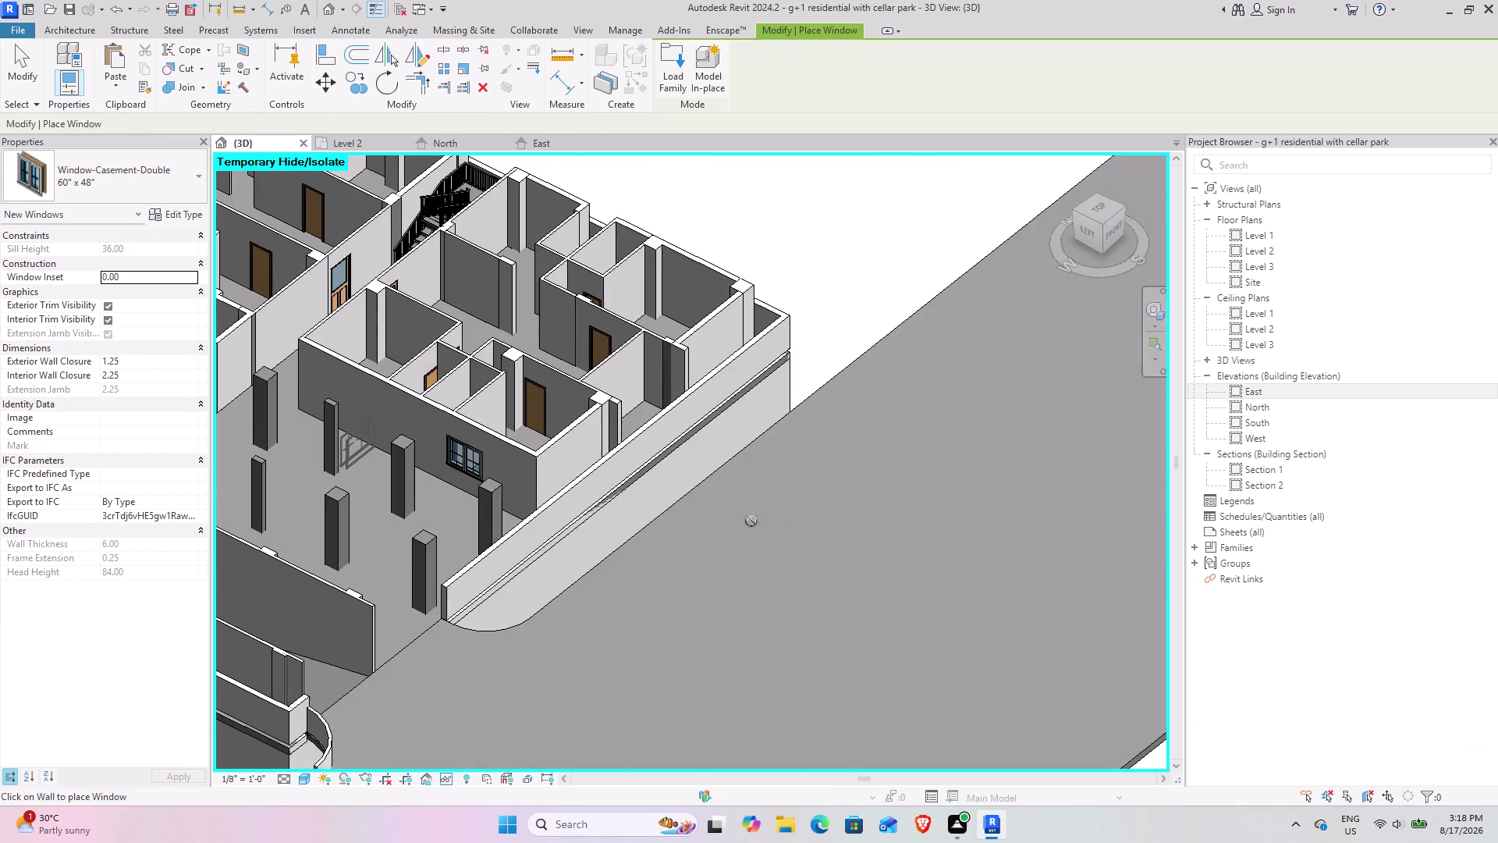
scroll(up, 3)
middle_drag(546, 495, 431, 471)
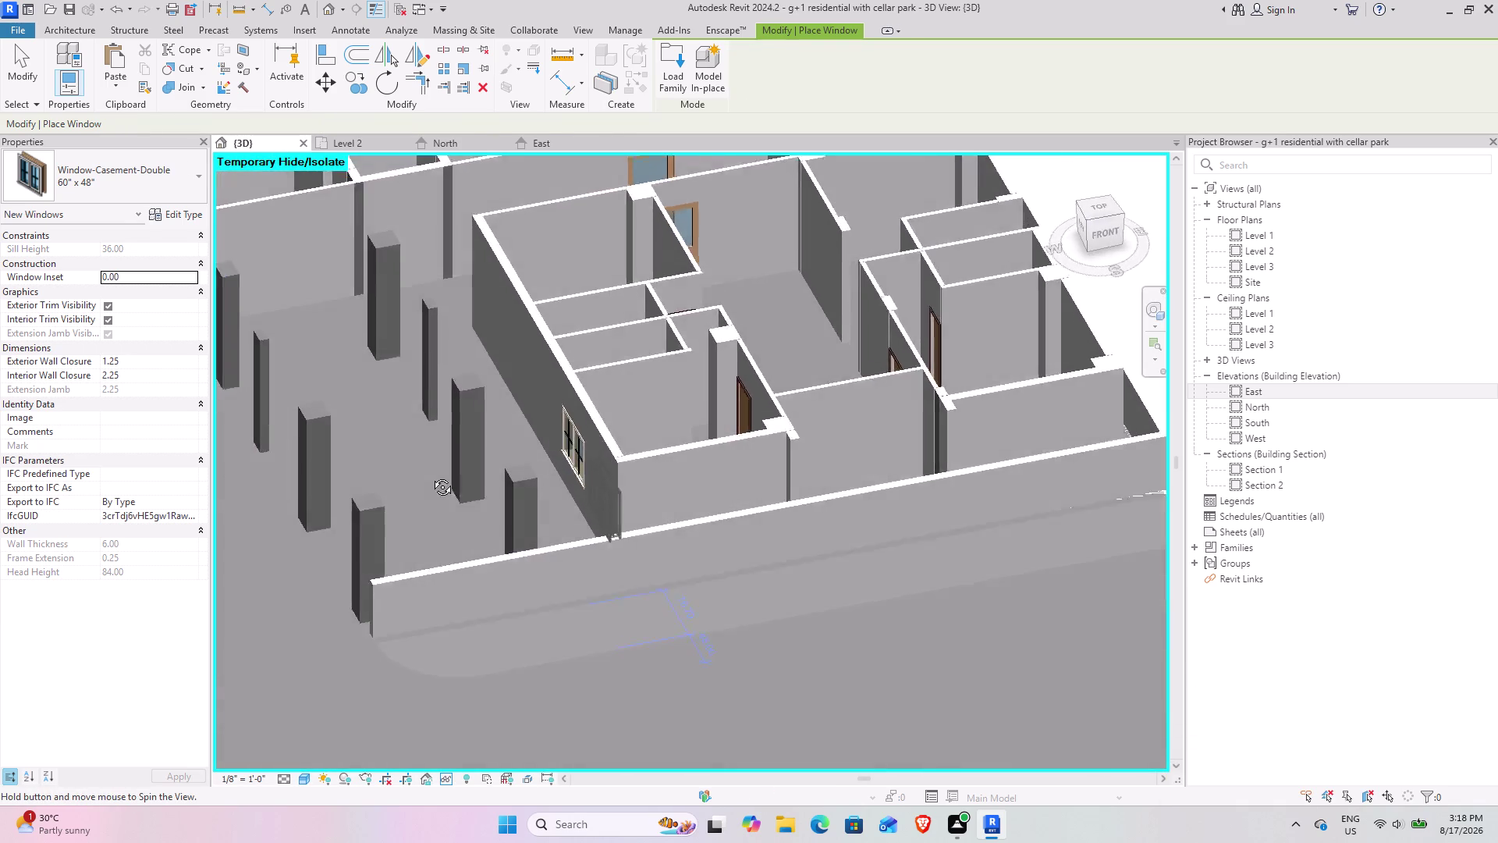
middle_drag(431, 471, 273, 470)
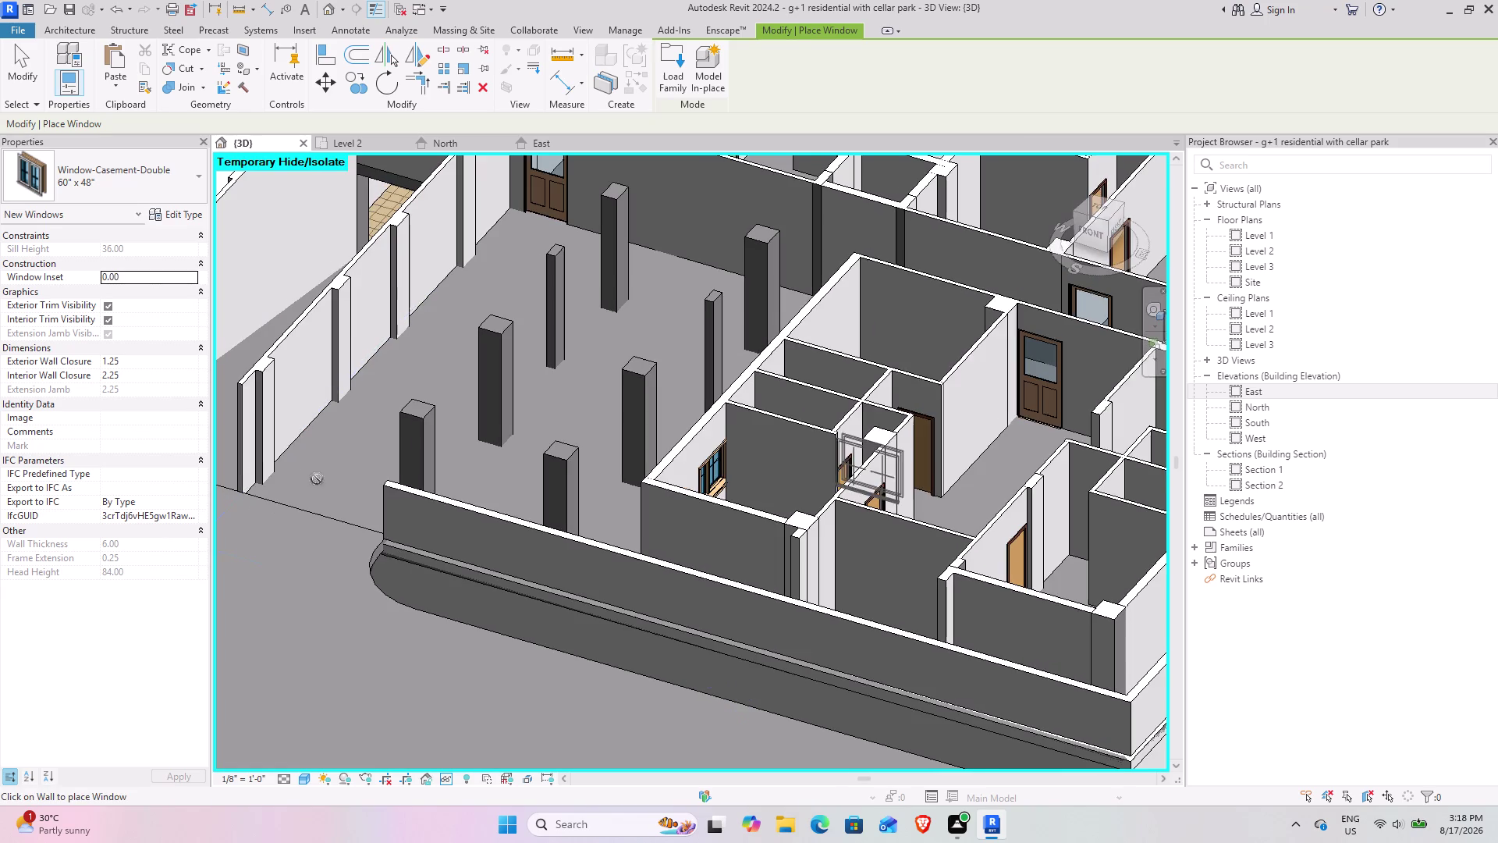
middle_drag(642, 548, 615, 540)
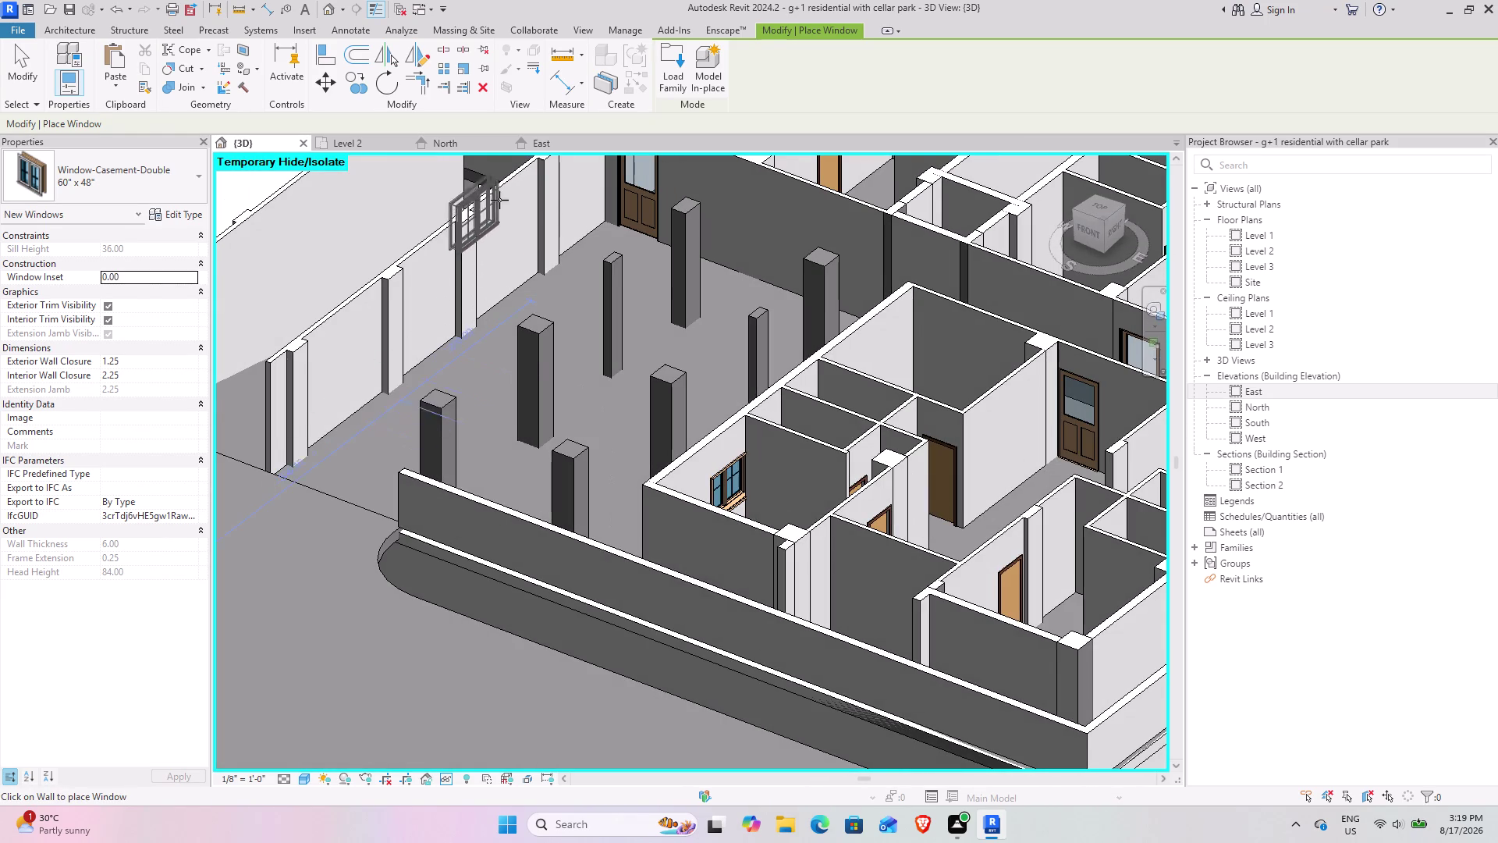
Place a window centred on the bedroom's lower-wall W5 opening on Level 2.
click(380, 141)
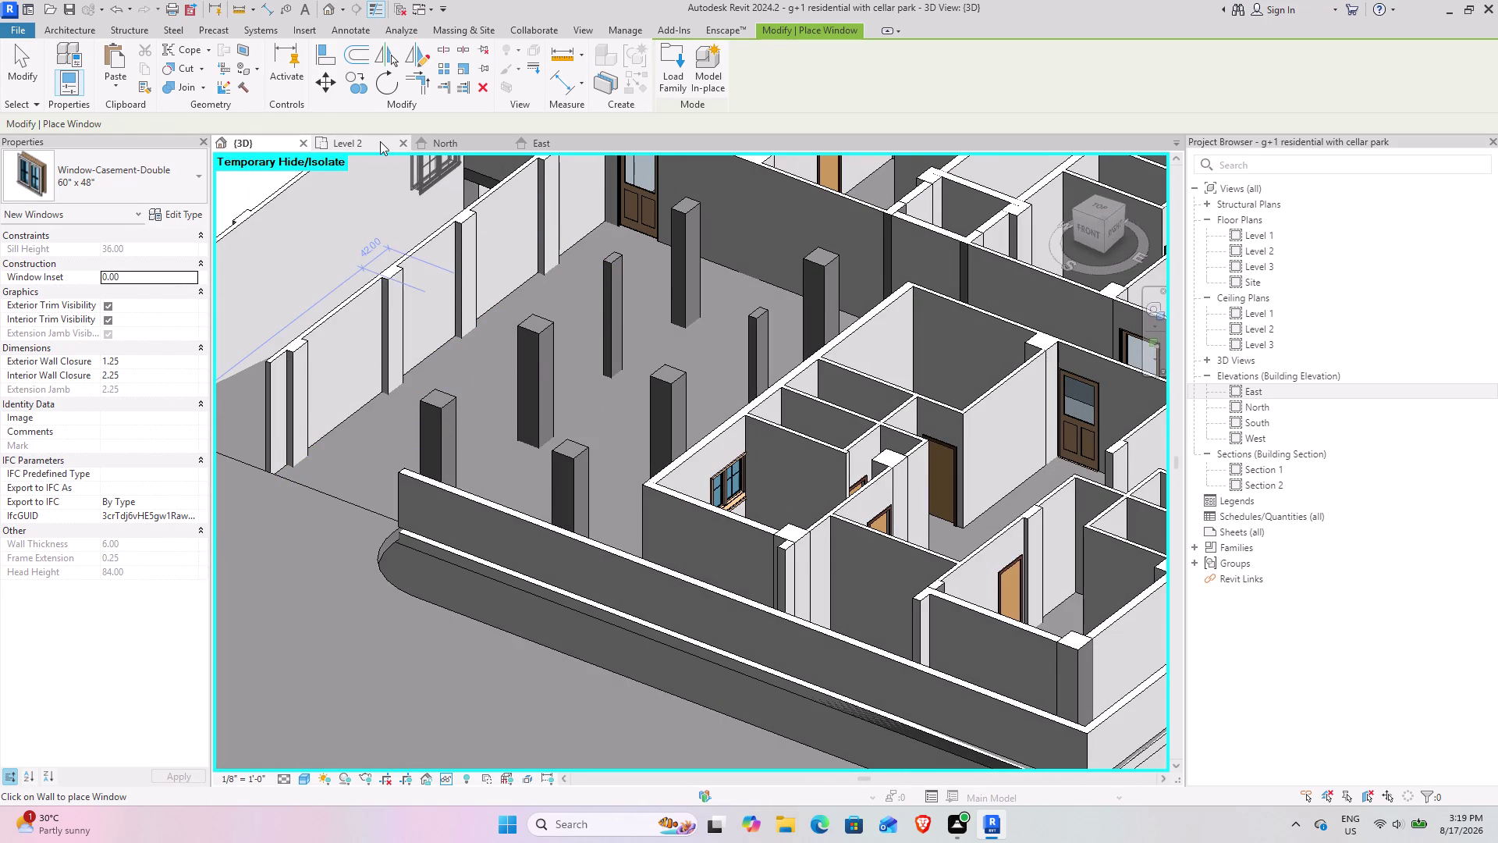
scroll(down, 3)
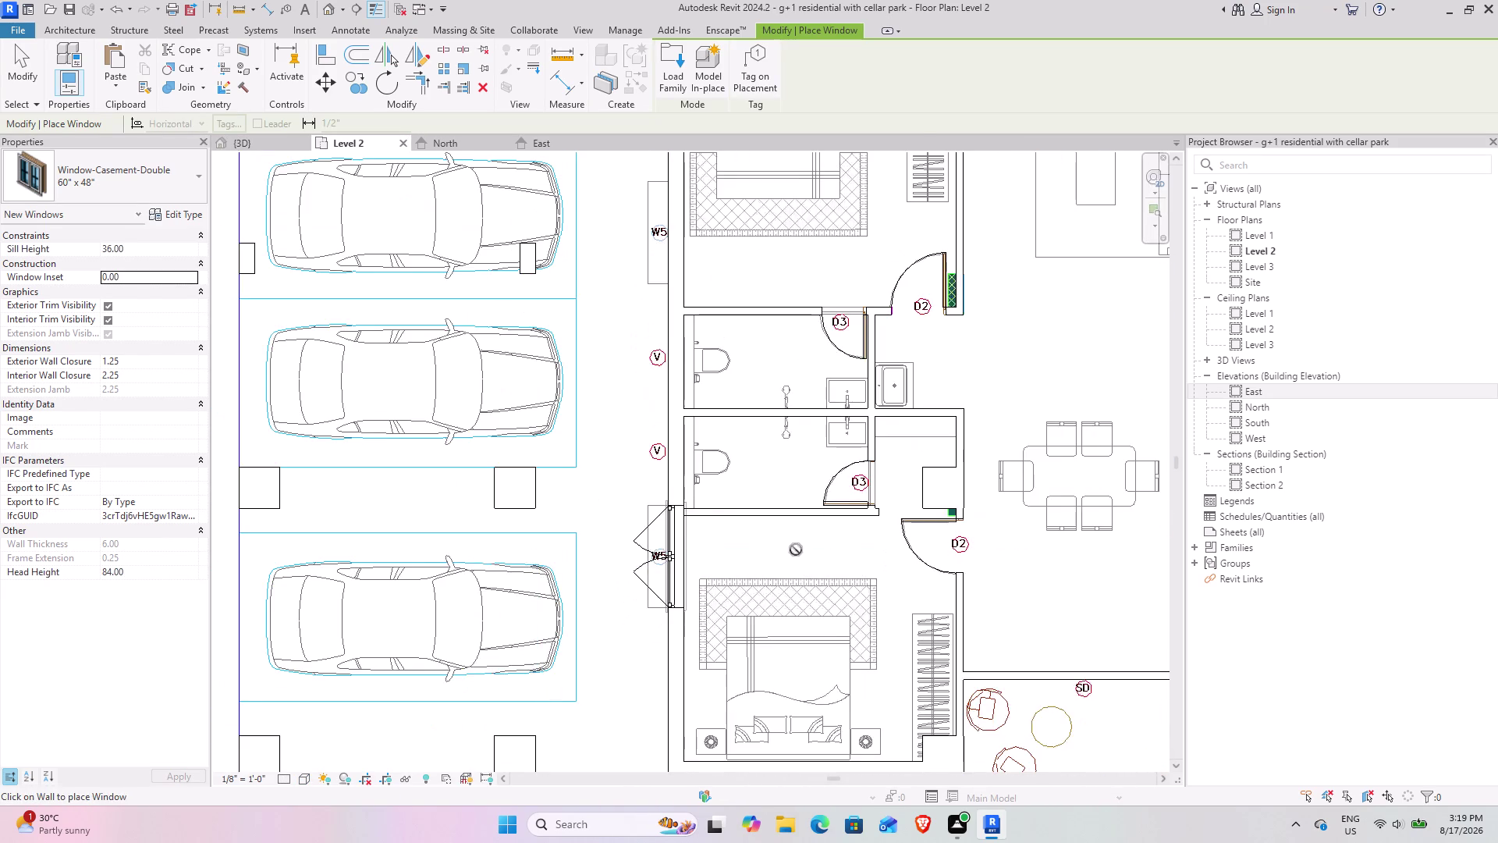
middle_drag(794, 549, 656, 384)
scroll(up, 3)
scroll(up, 3)
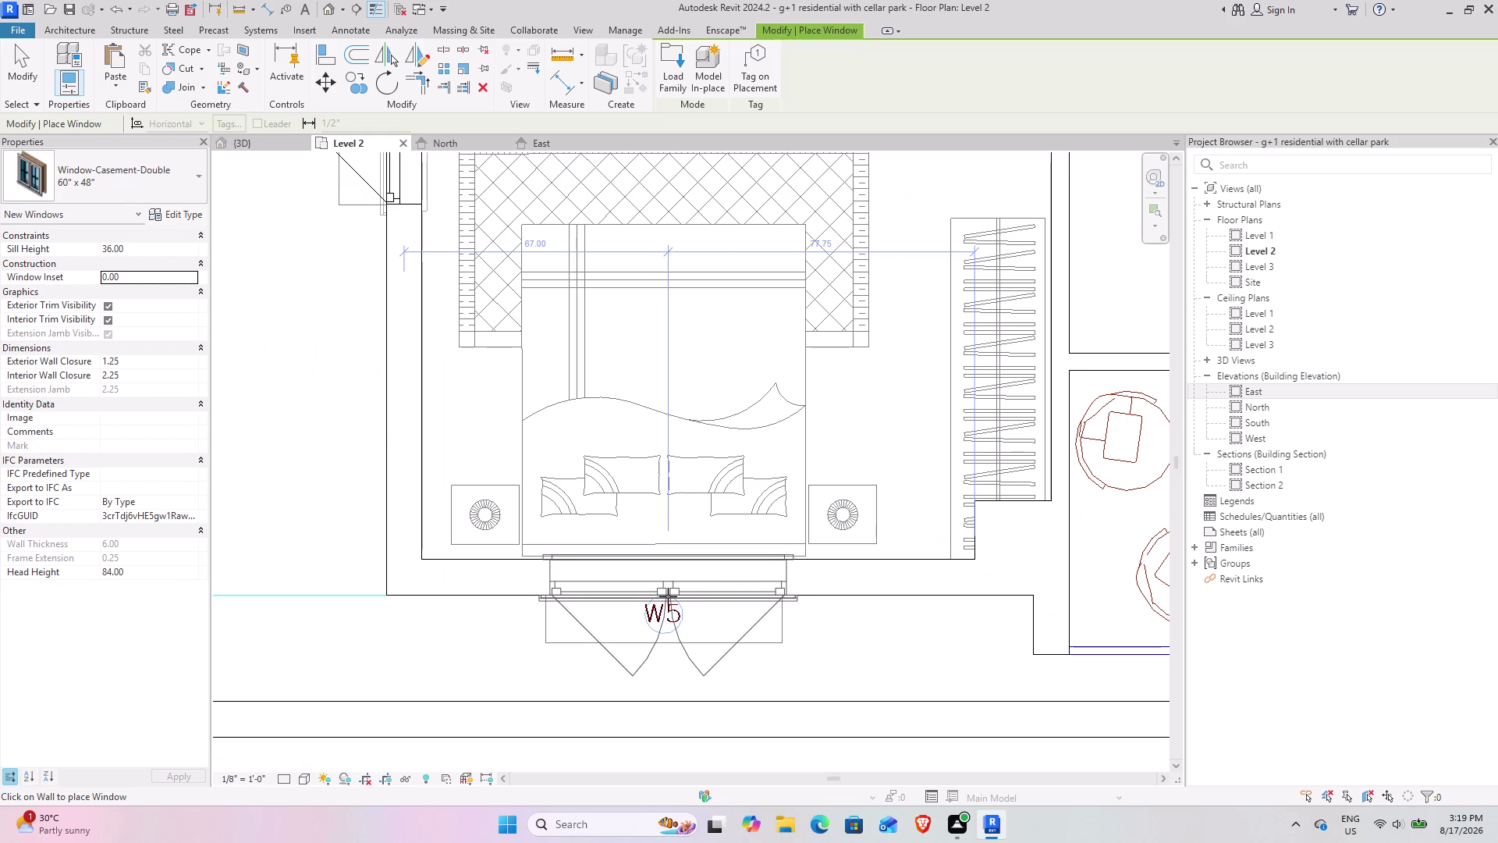
click(668, 596)
scroll(down, 3)
middle_drag(901, 535, 880, 536)
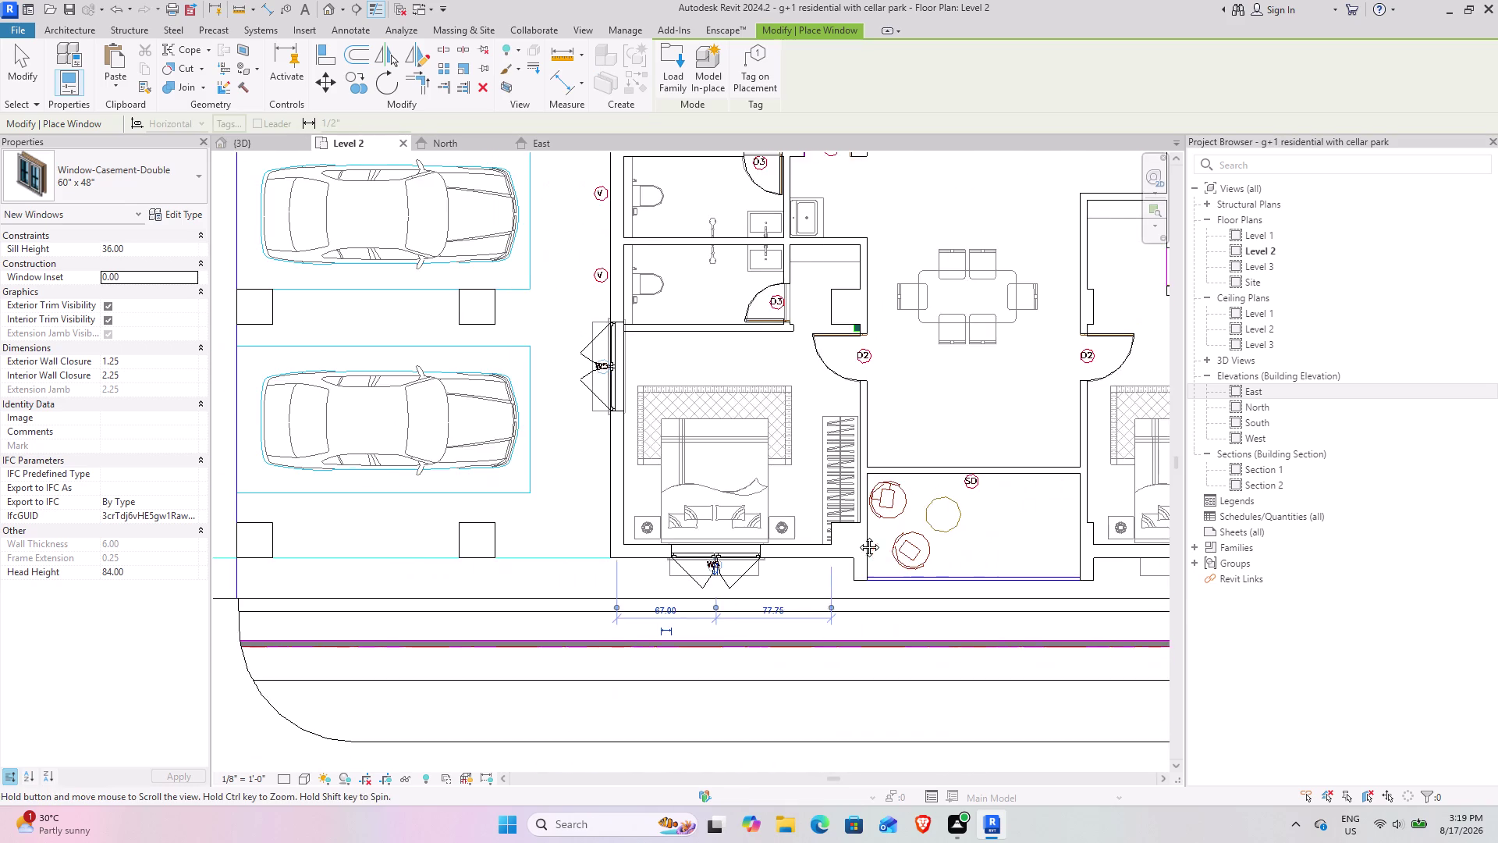
middle_drag(880, 535, 366, 553)
scroll(up, 3)
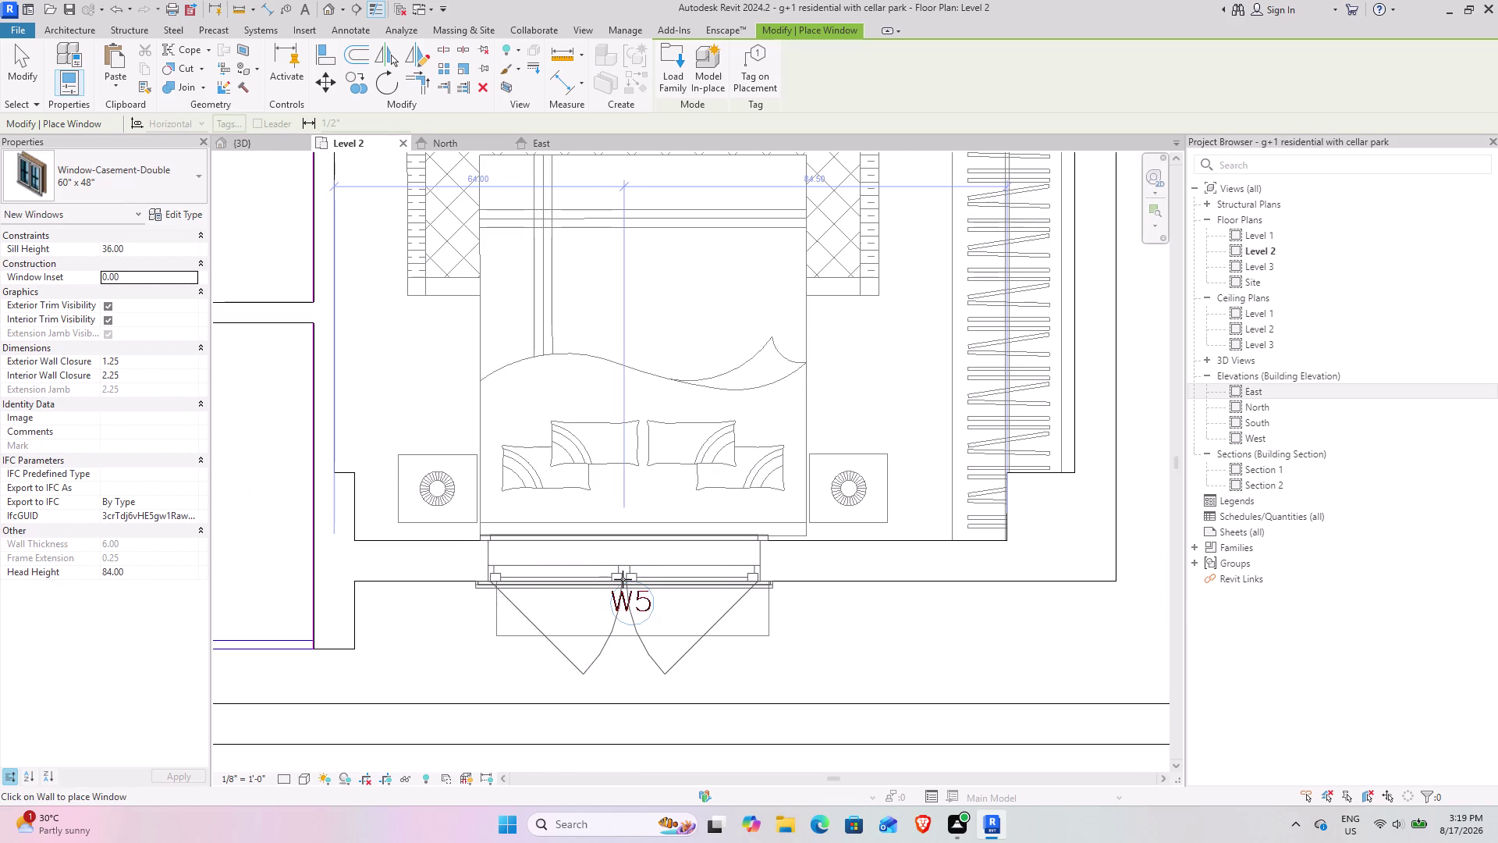
click(628, 580)
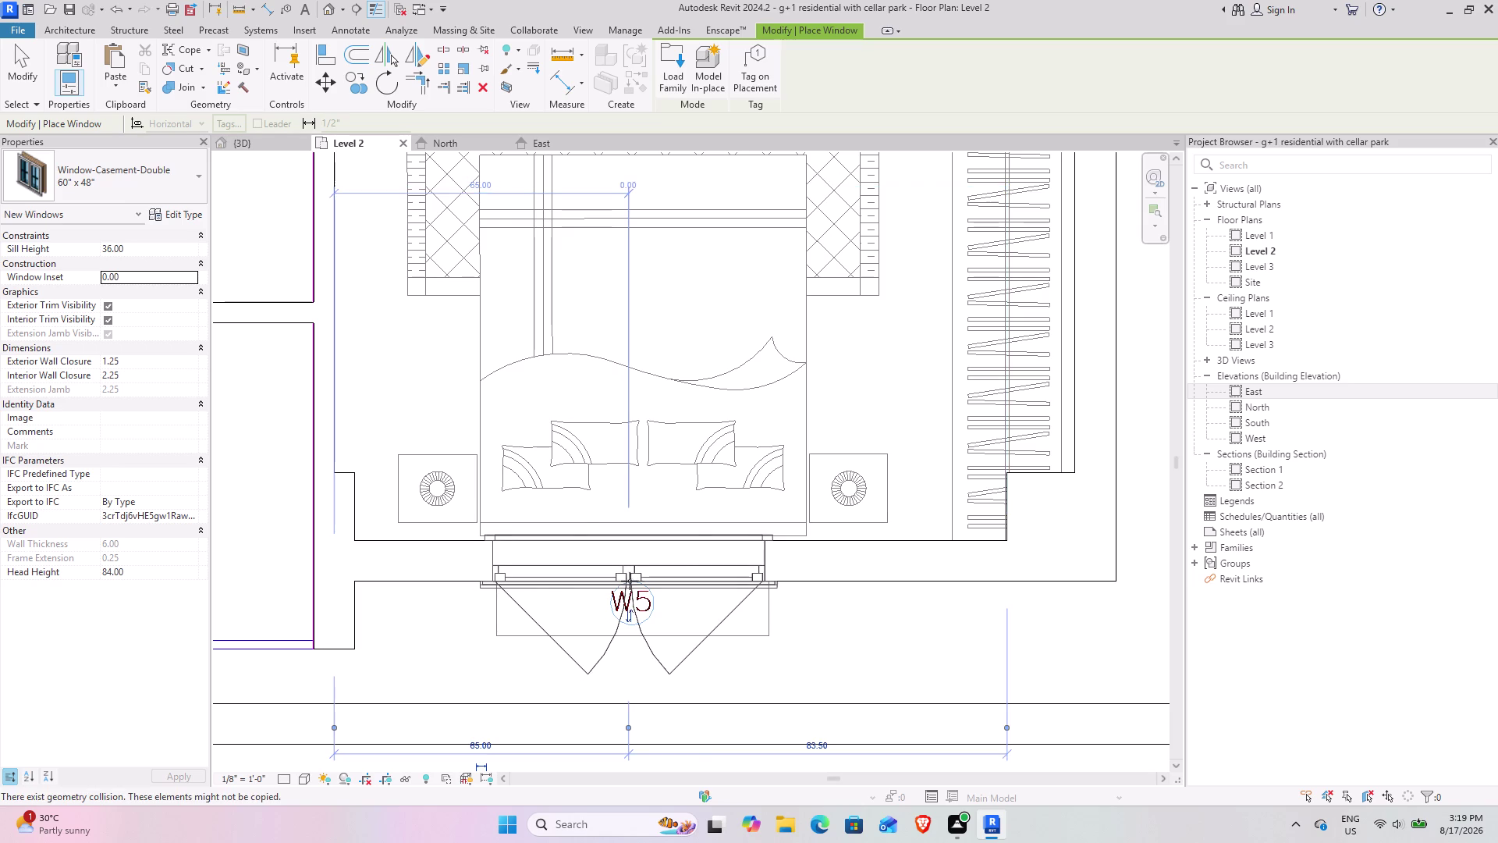
Place a window at the outer-wall W5 opening, then pan toward the kitchen.
scroll(down, 3)
middle_drag(809, 509, 593, 710)
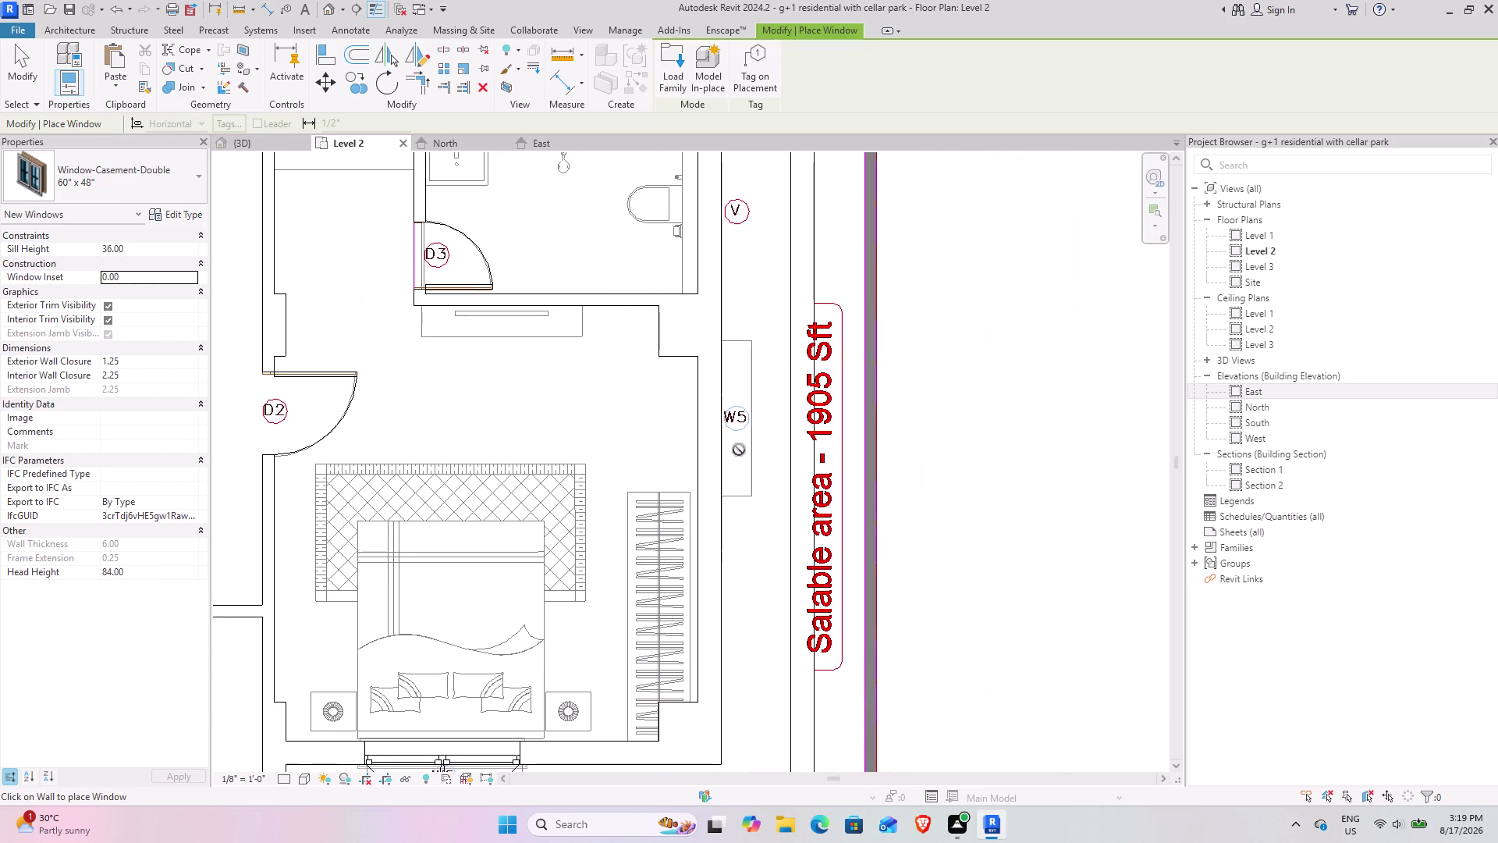
scroll(up, 3)
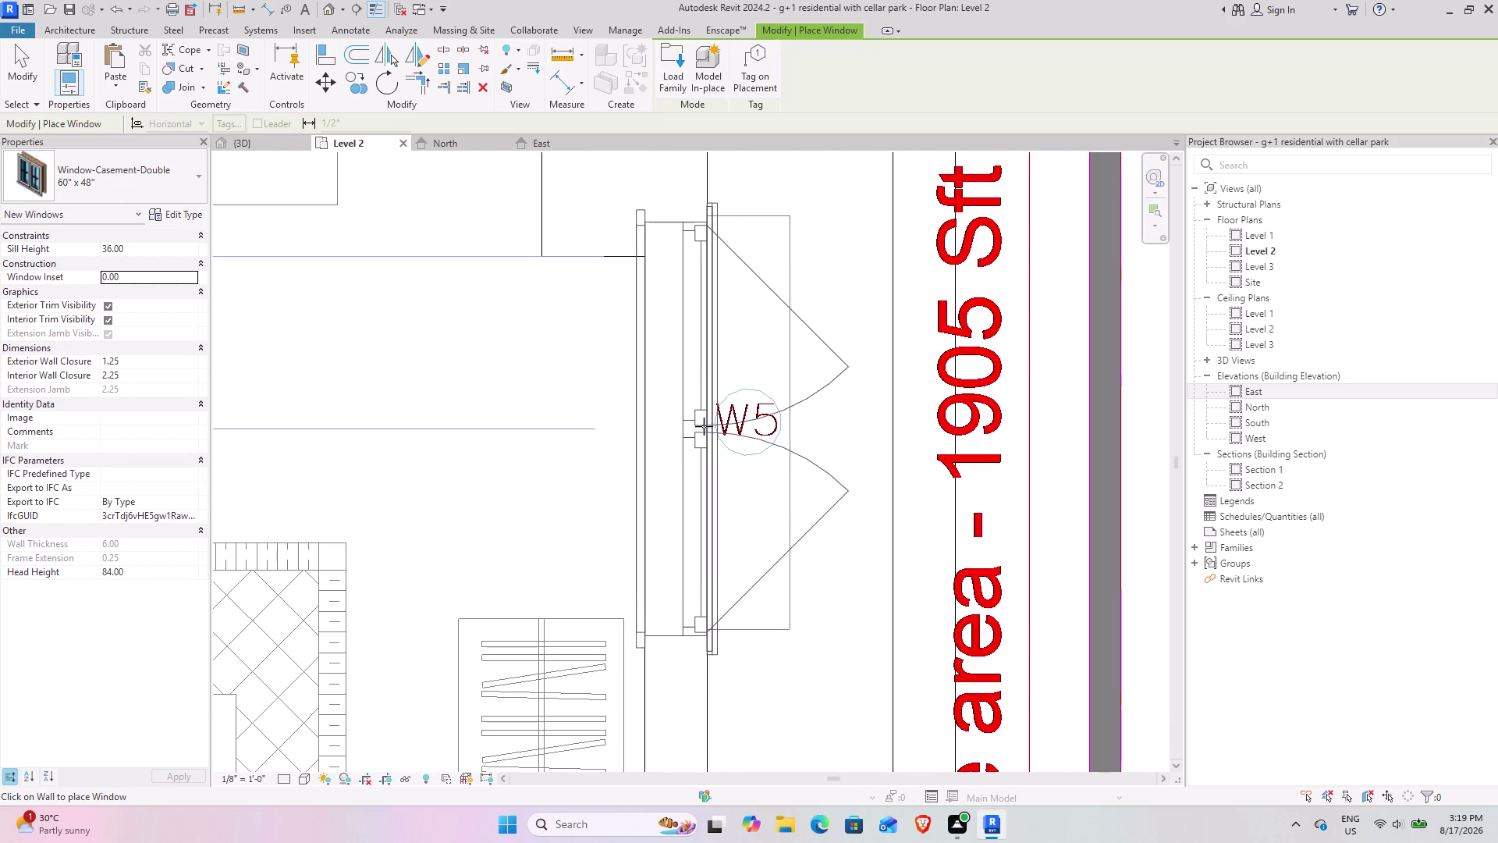
click(704, 419)
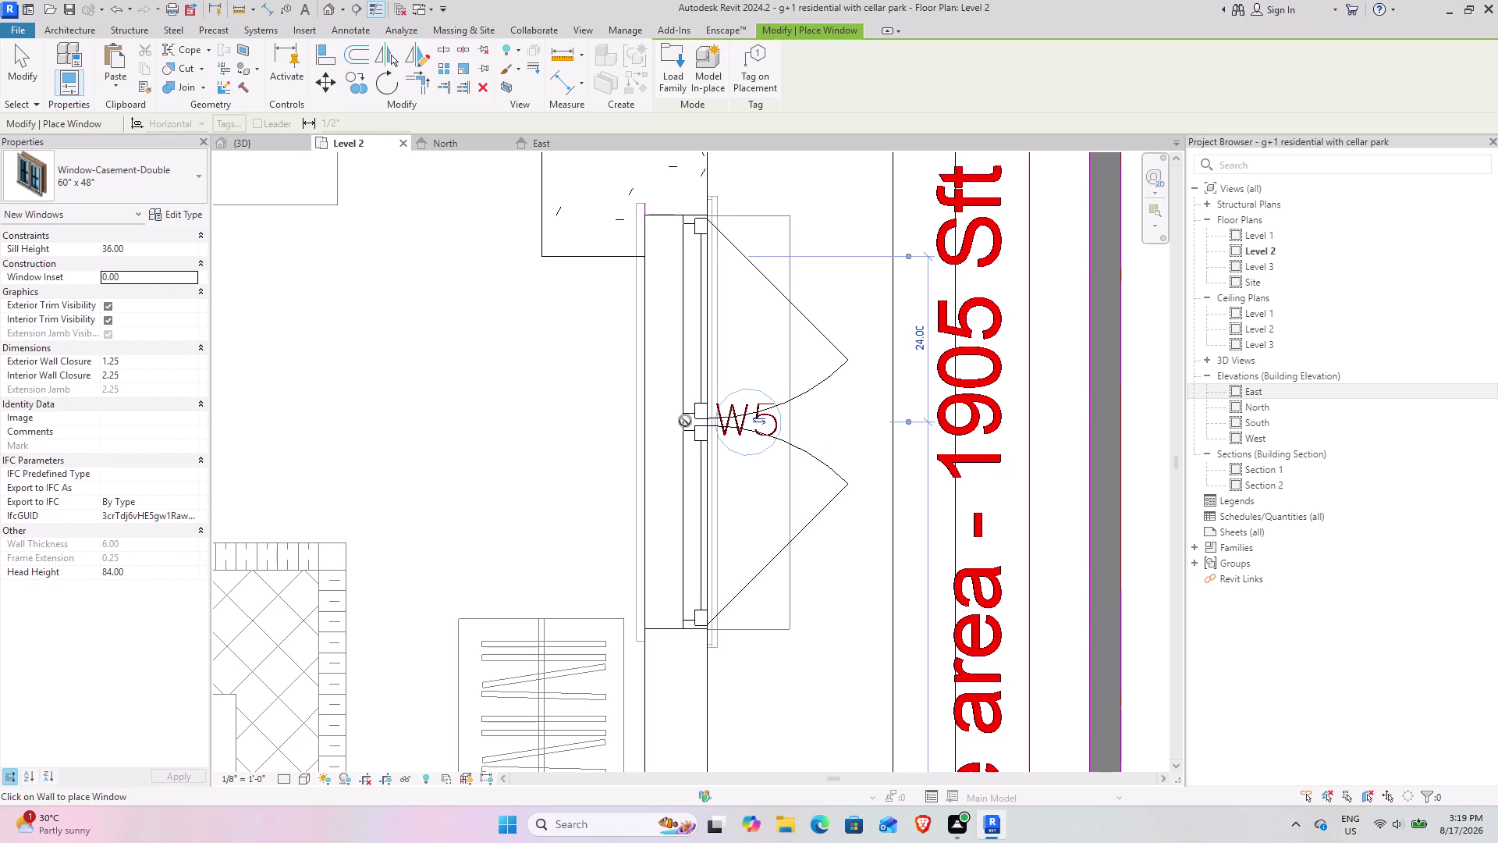
scroll(down, 3)
middle_drag(557, 367, 655, 604)
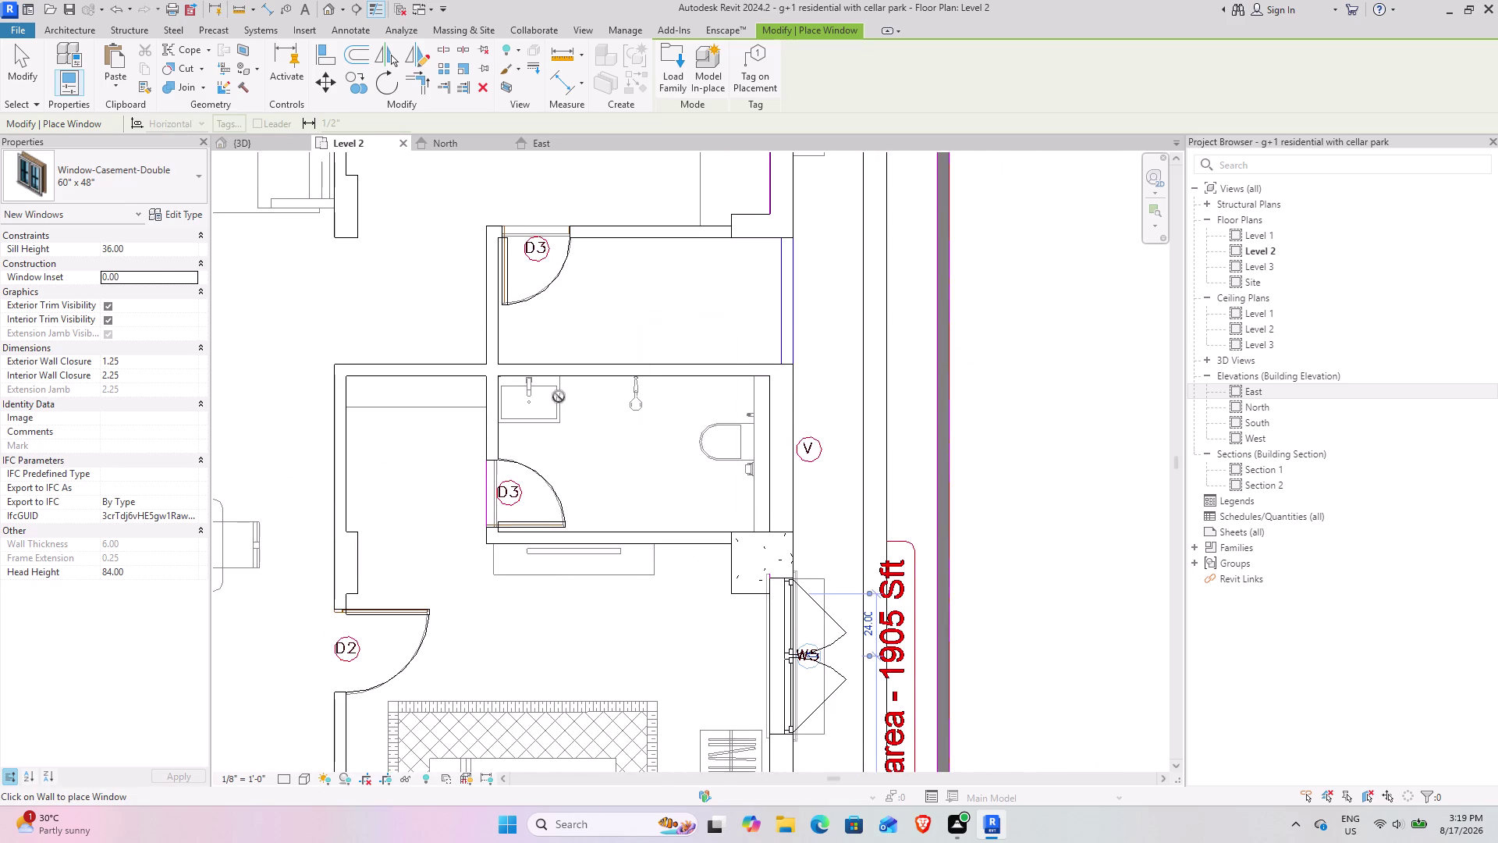
scroll(down, 3)
middle_drag(539, 388, 618, 611)
scroll(up, 3)
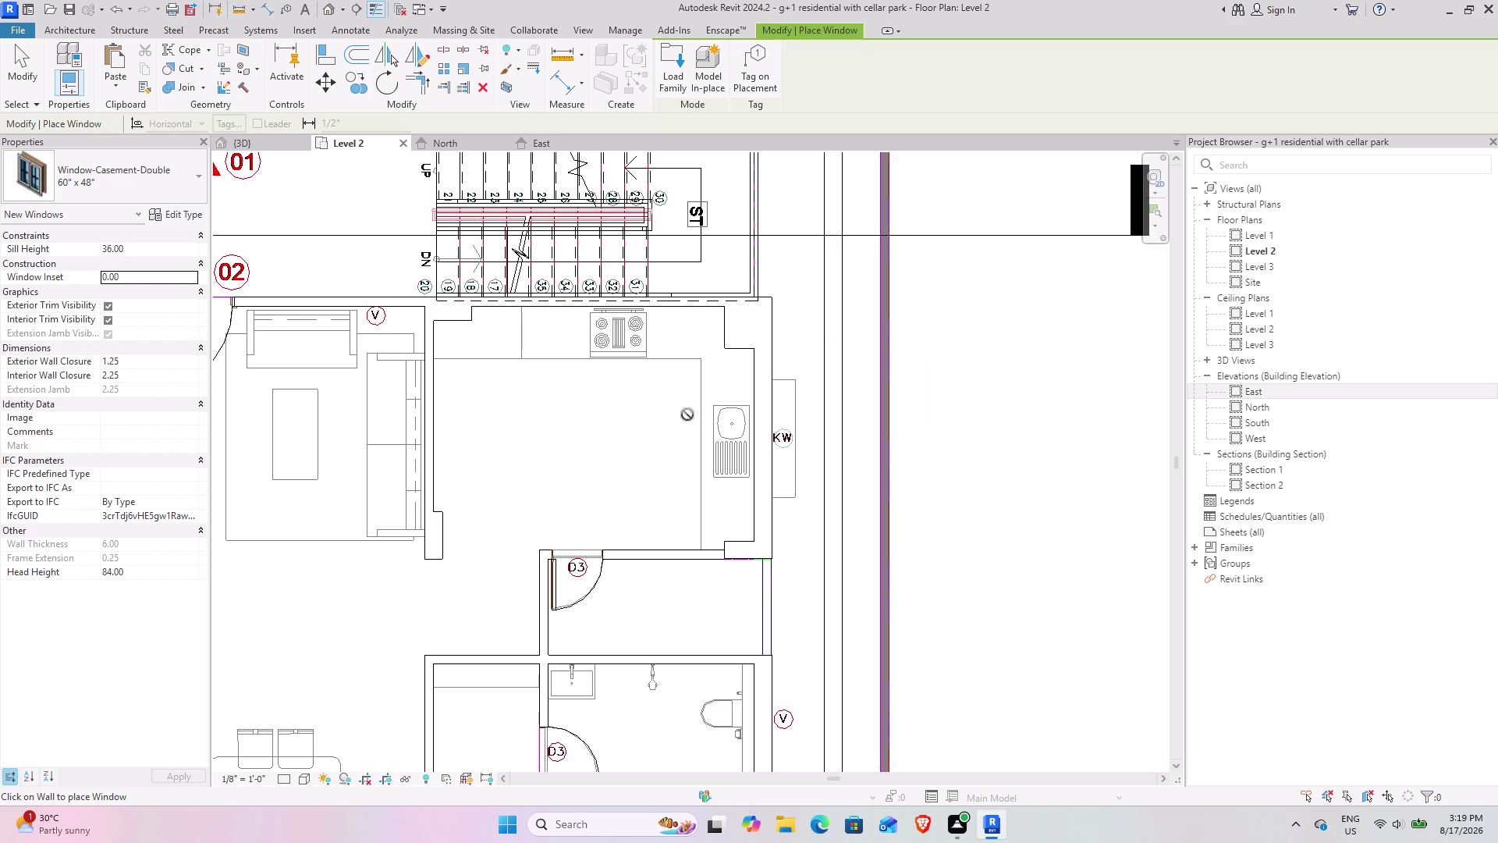
Exit window placement and review the placed outer W5 window.
key(Escape)
key(Escape)
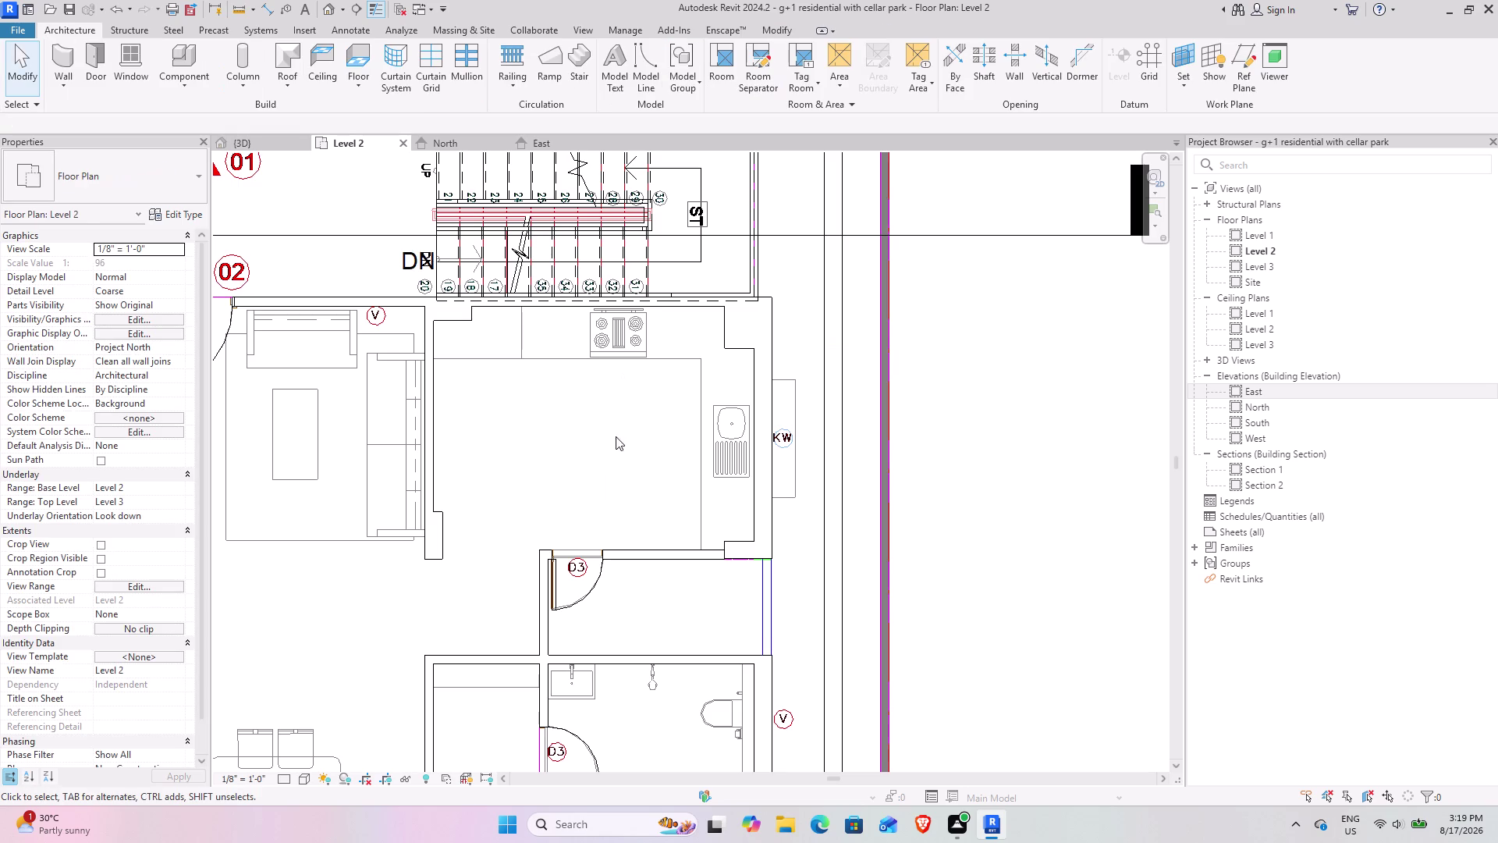
middle_drag(603, 402, 413, 283)
middle_drag(428, 502, 433, 465)
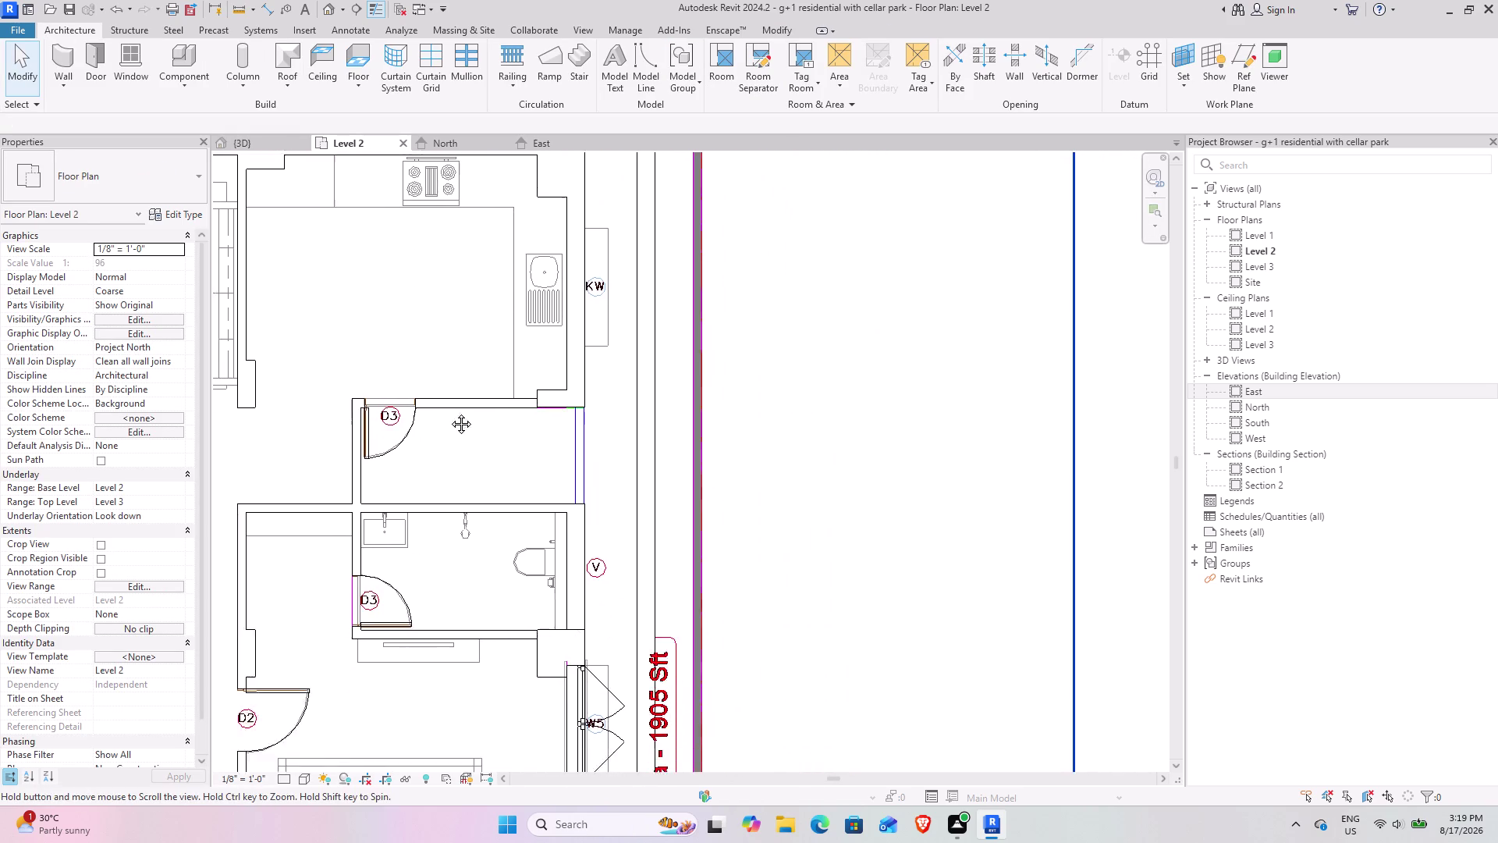
middle_drag(433, 466, 509, 325)
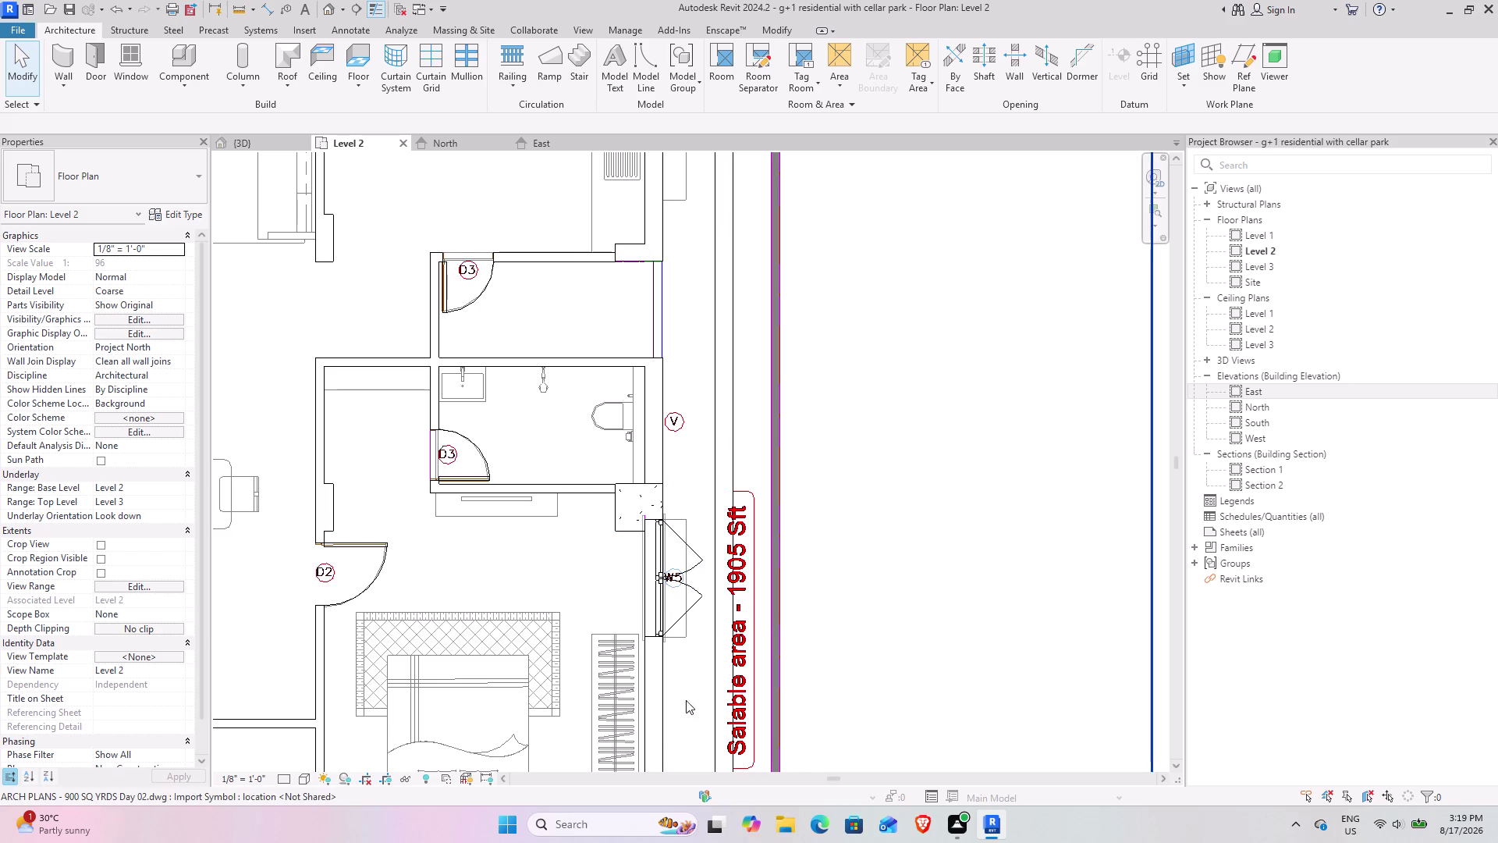
scroll(up, 3)
middle_drag(585, 608, 591, 544)
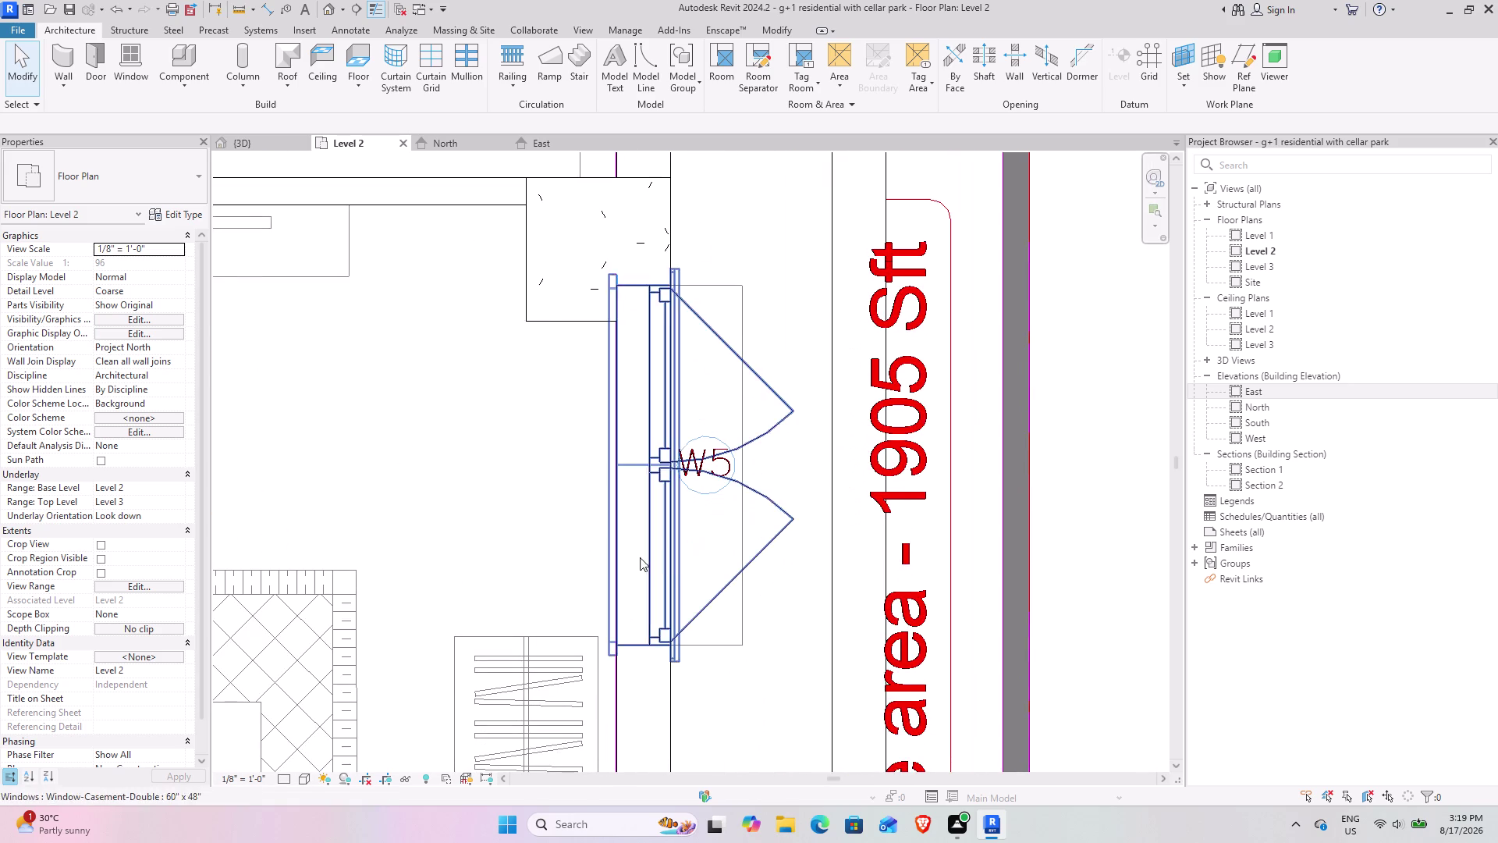
scroll(down, 3)
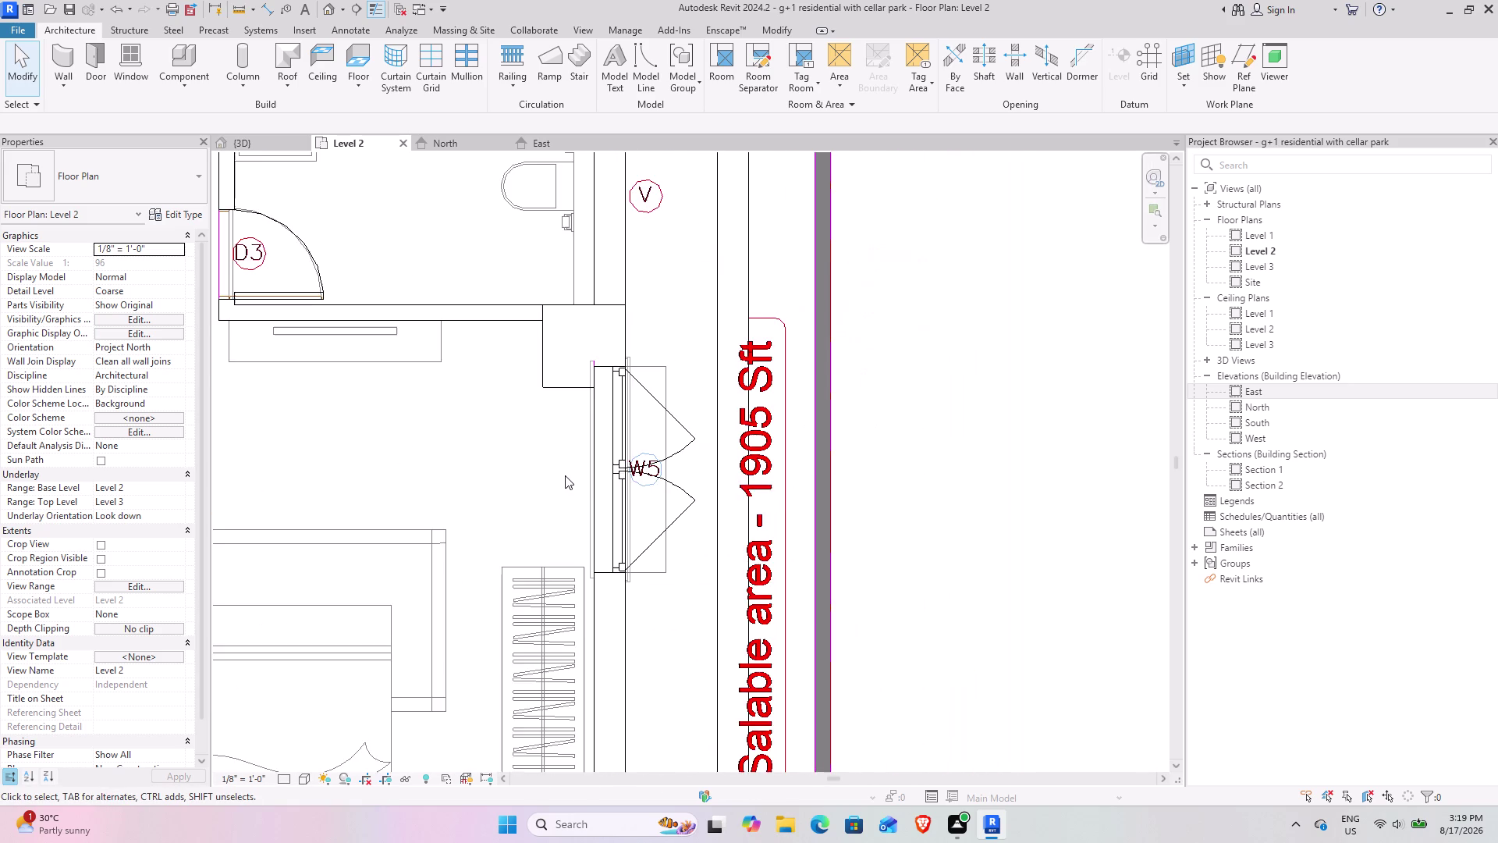
Centre the kitchen KW opening and start another window, opening Load Family.
middle_drag(529, 457, 543, 596)
middle_drag(523, 377, 540, 585)
middle_drag(527, 433, 555, 570)
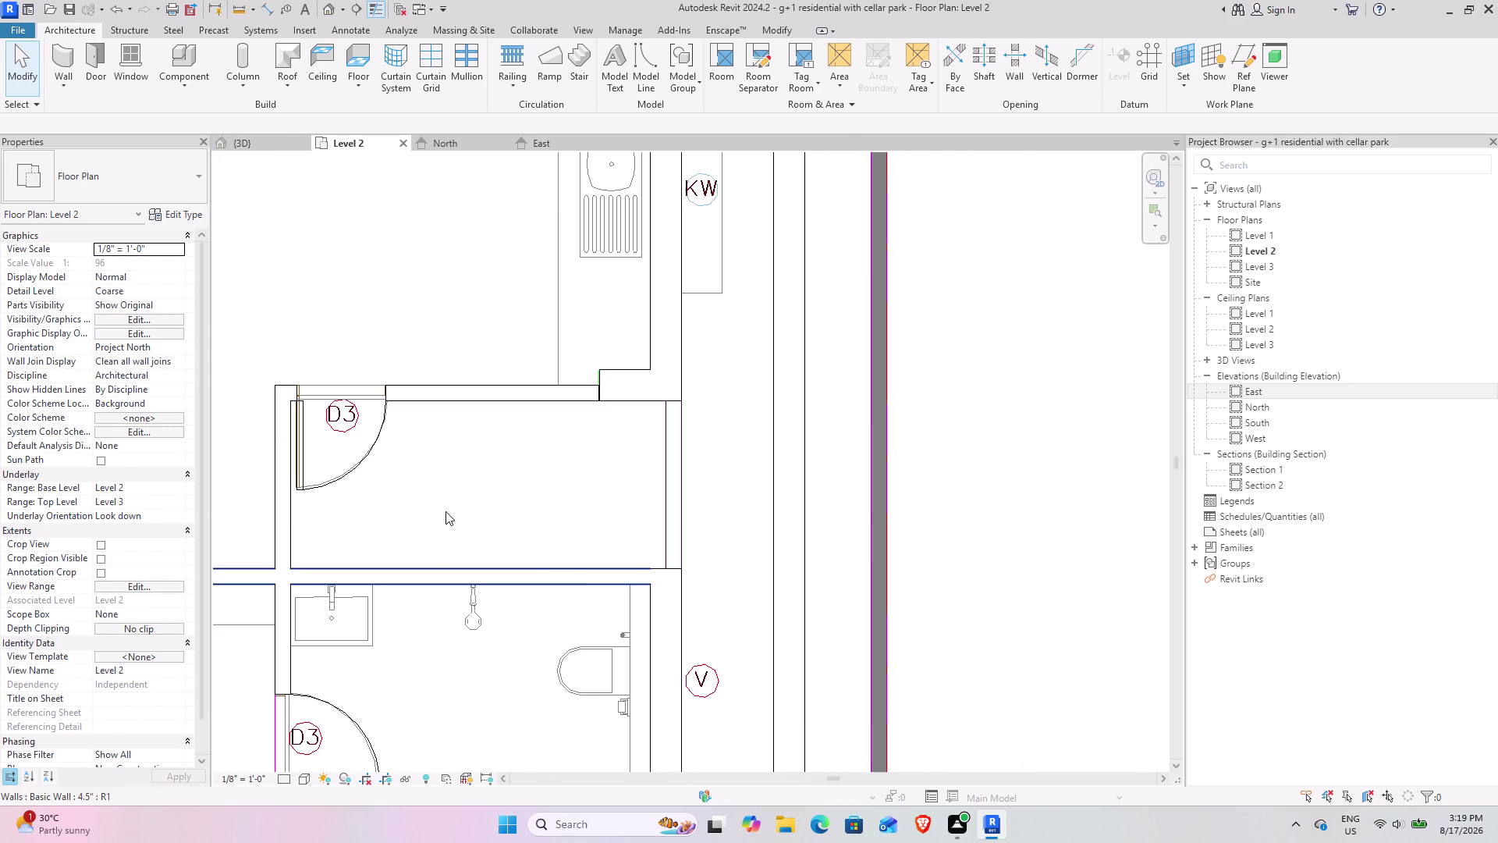
middle_drag(449, 508, 274, 636)
middle_drag(526, 496, 624, 705)
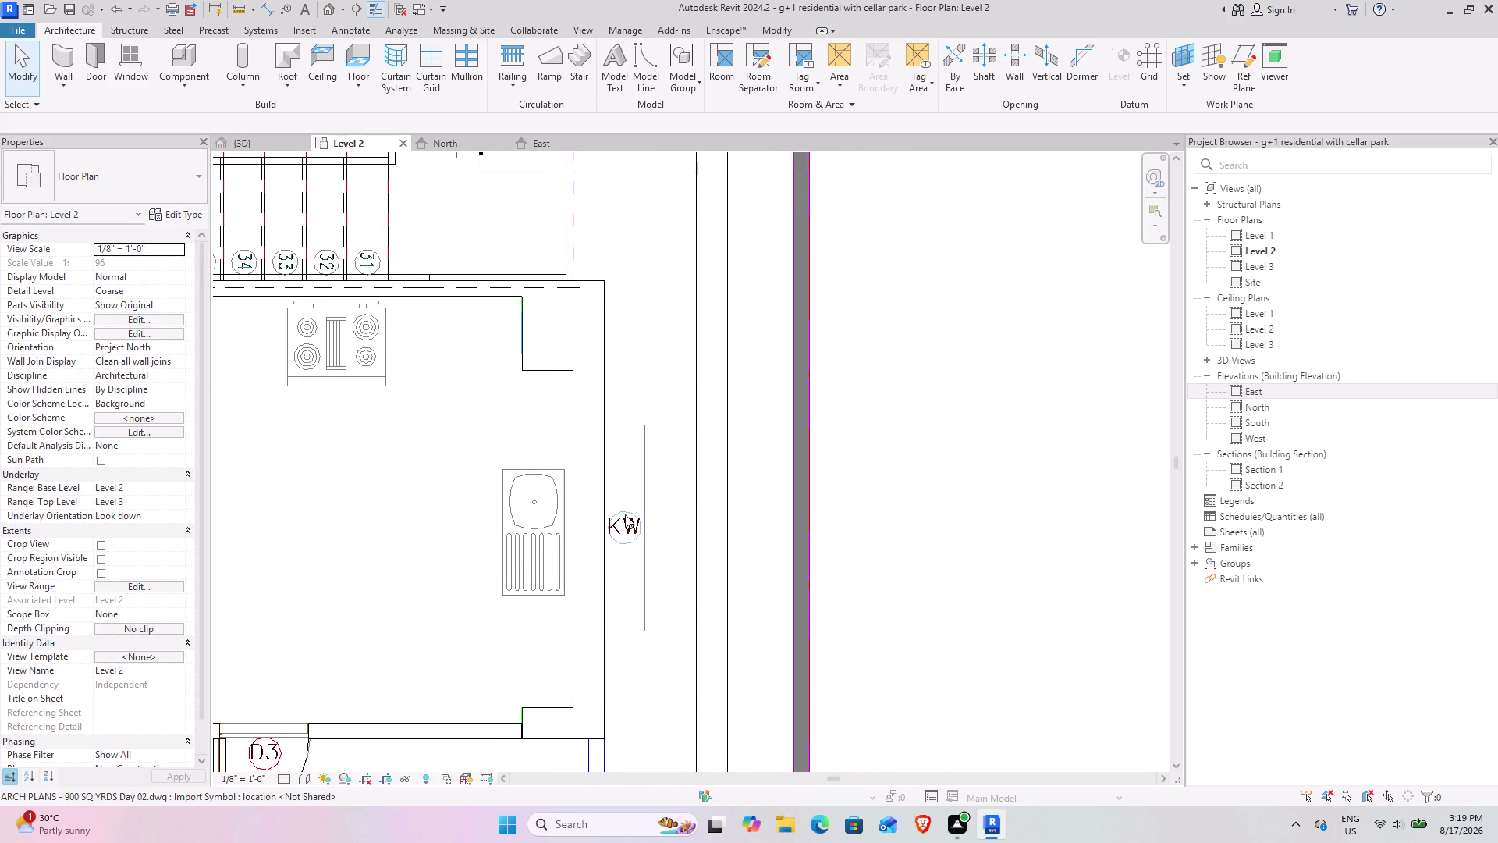
scroll(up, 3)
middle_drag(514, 636, 563, 546)
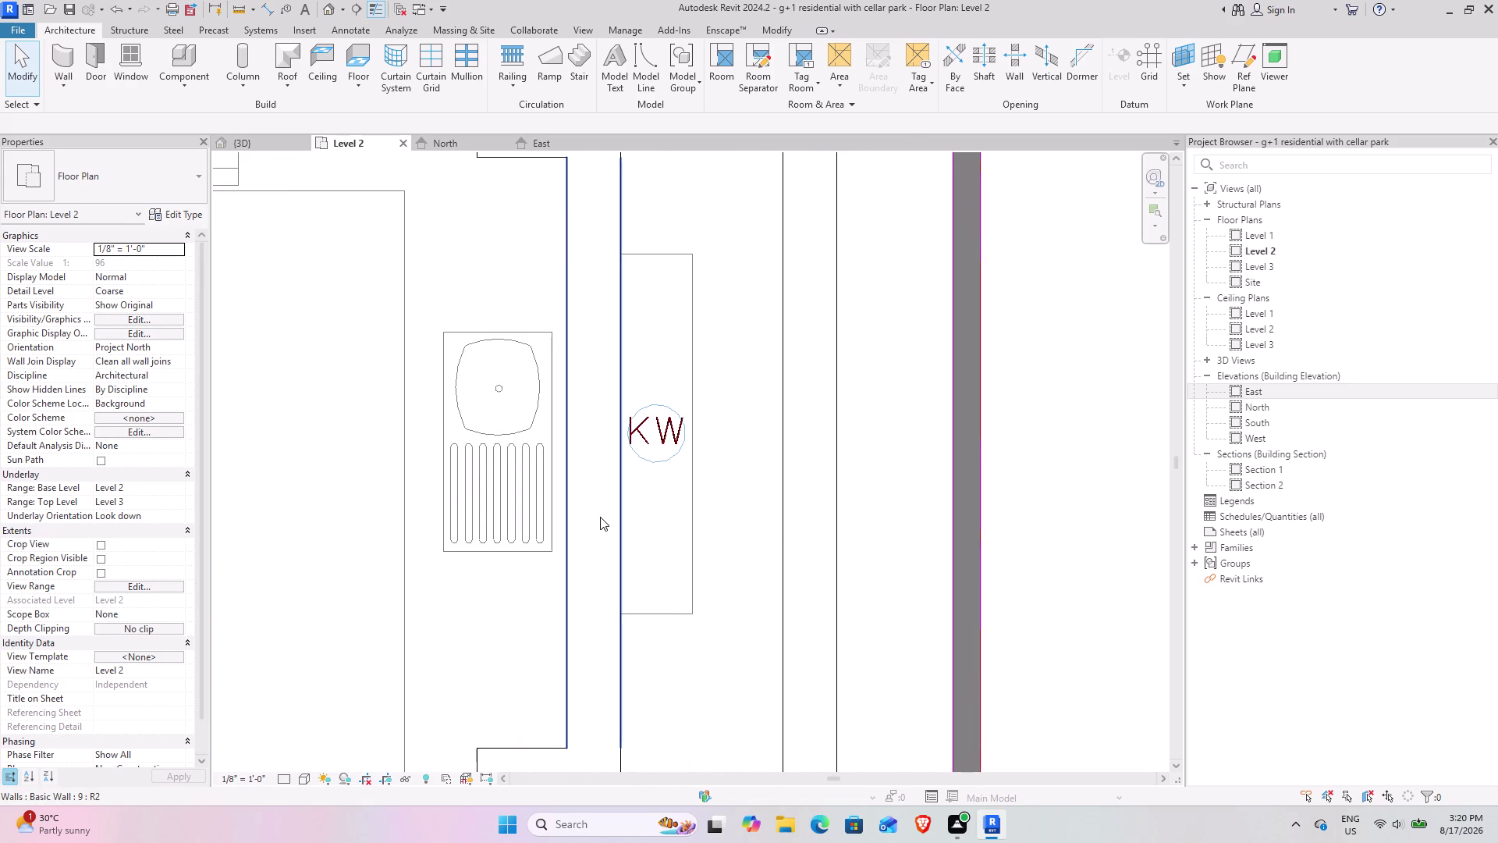
scroll(down, 3)
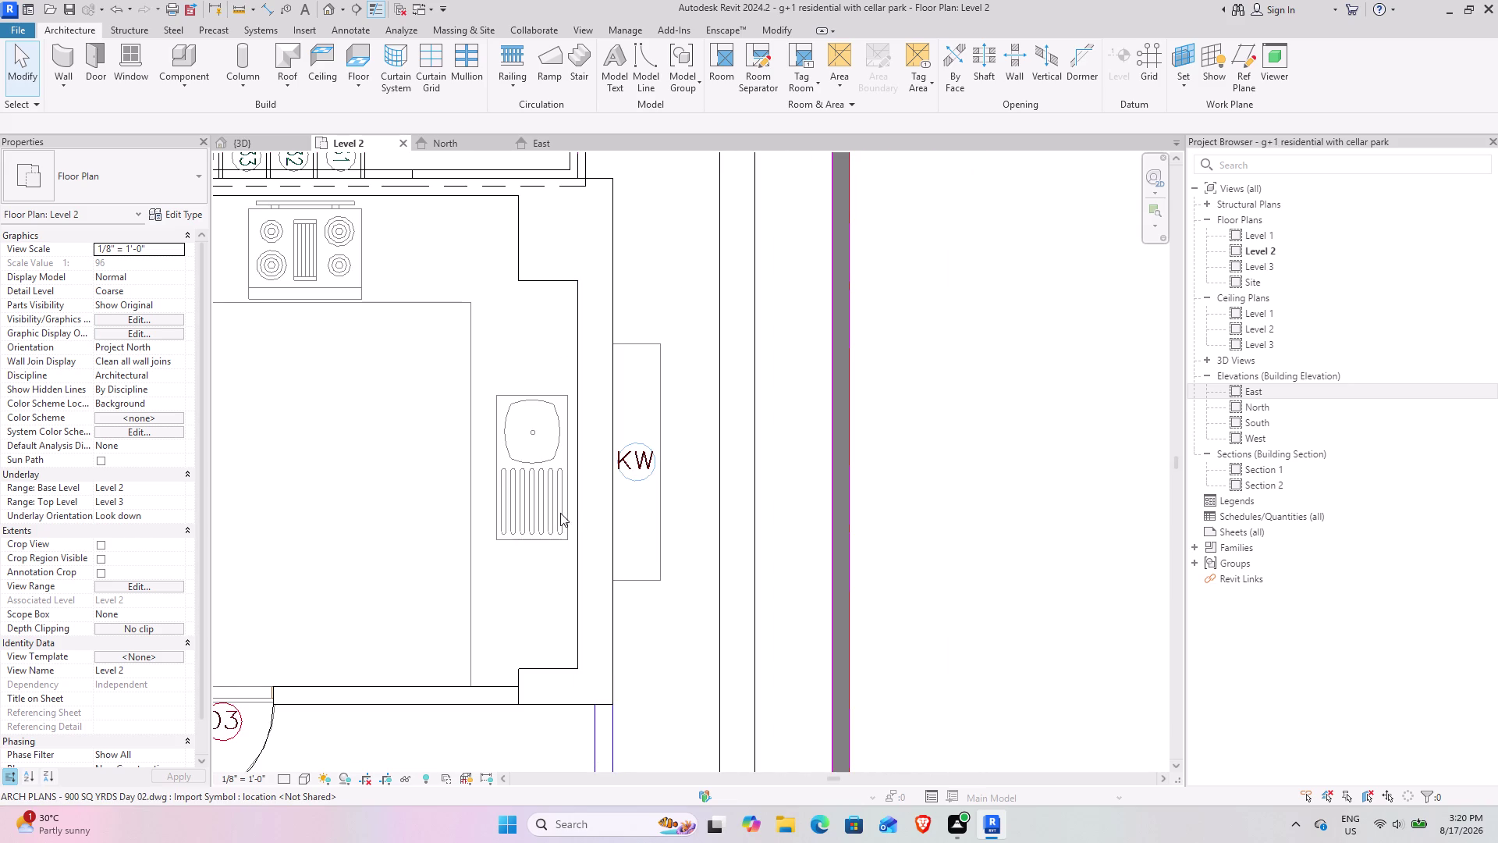
scroll(down, 3)
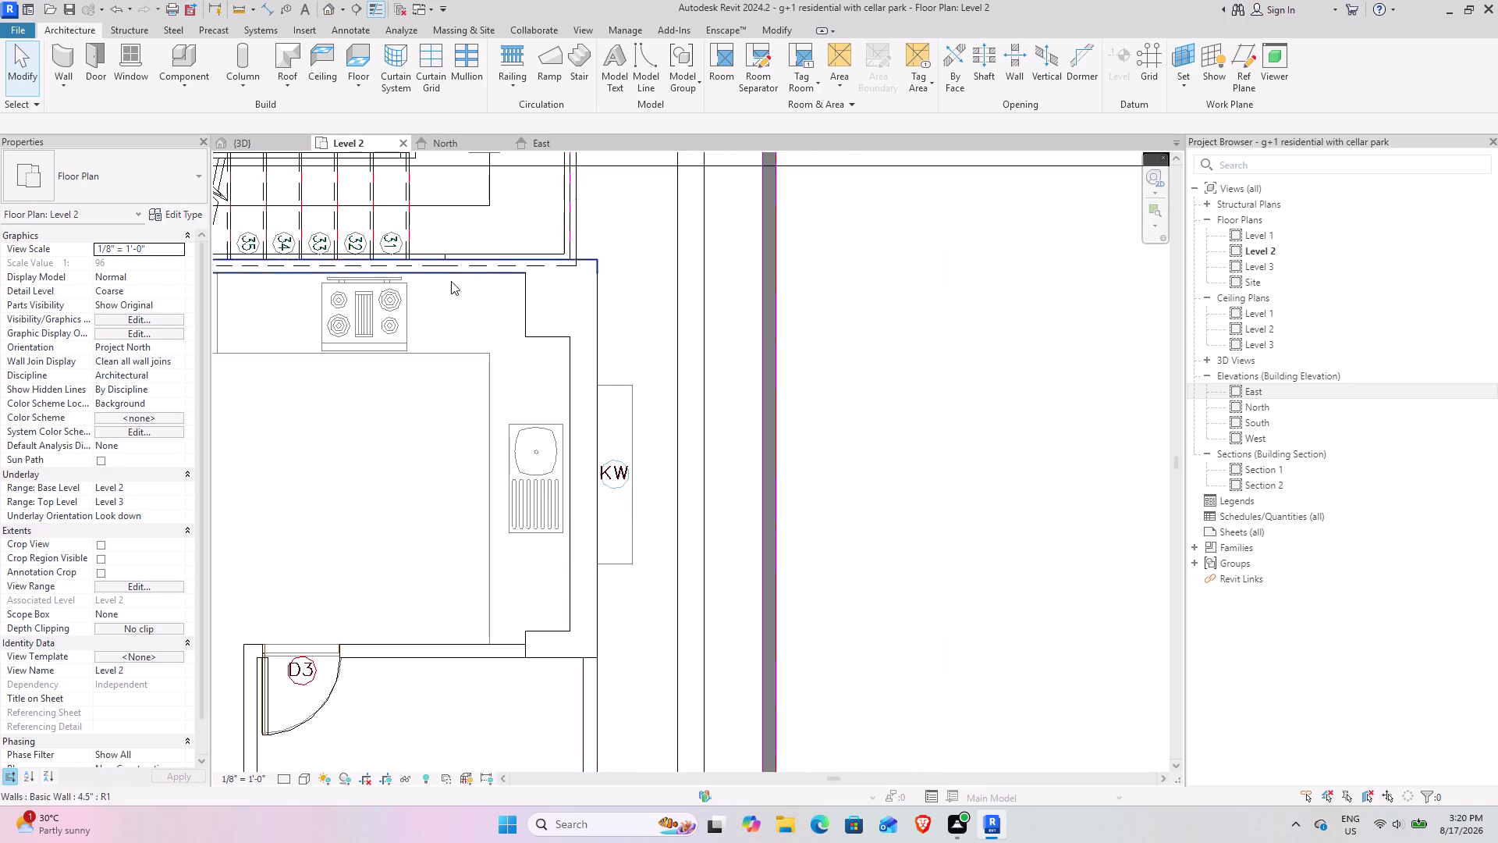
click(136, 64)
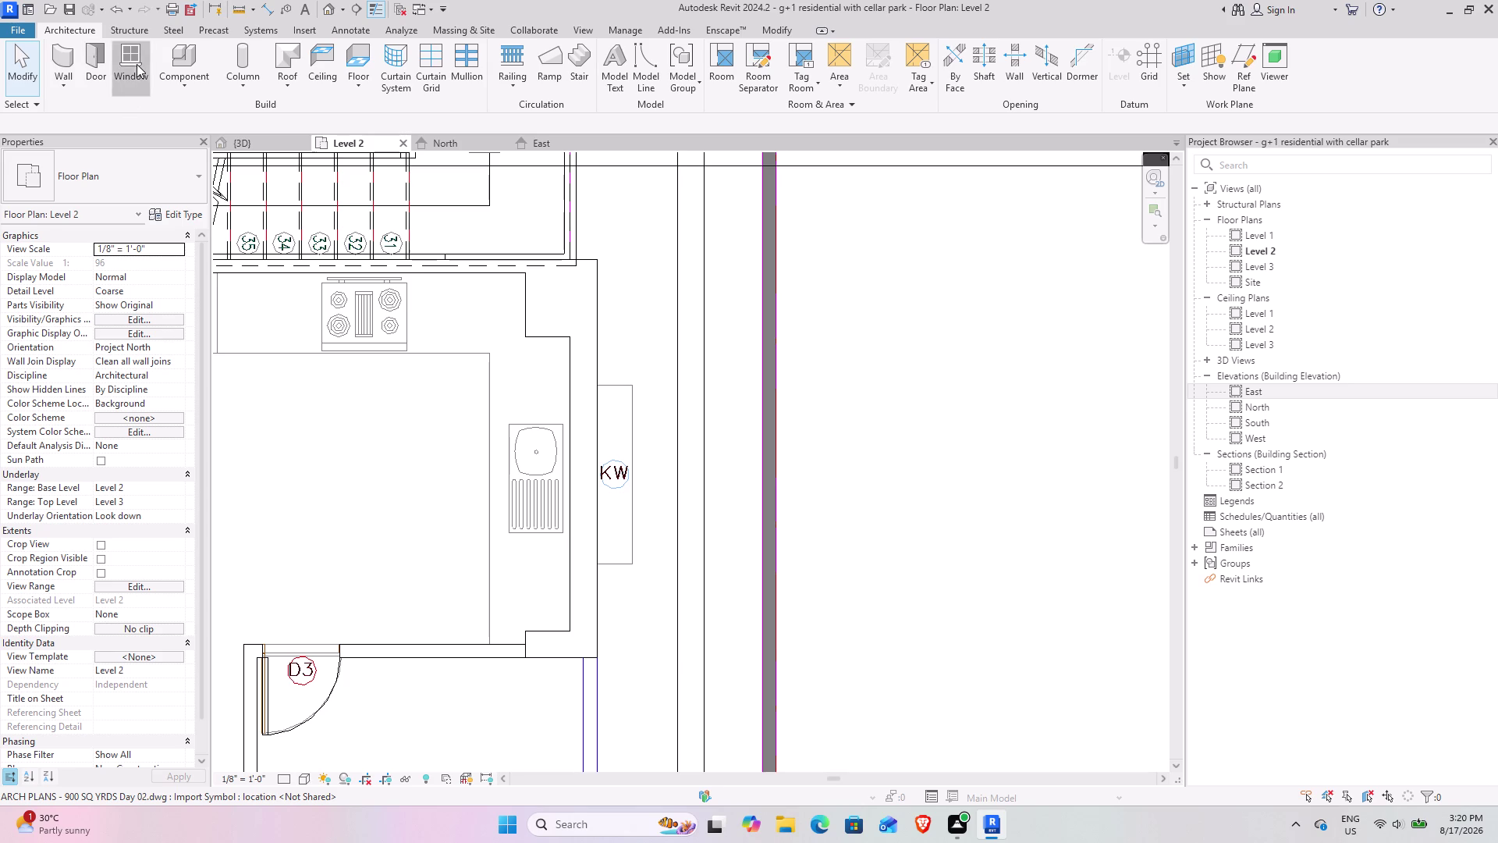
click(671, 80)
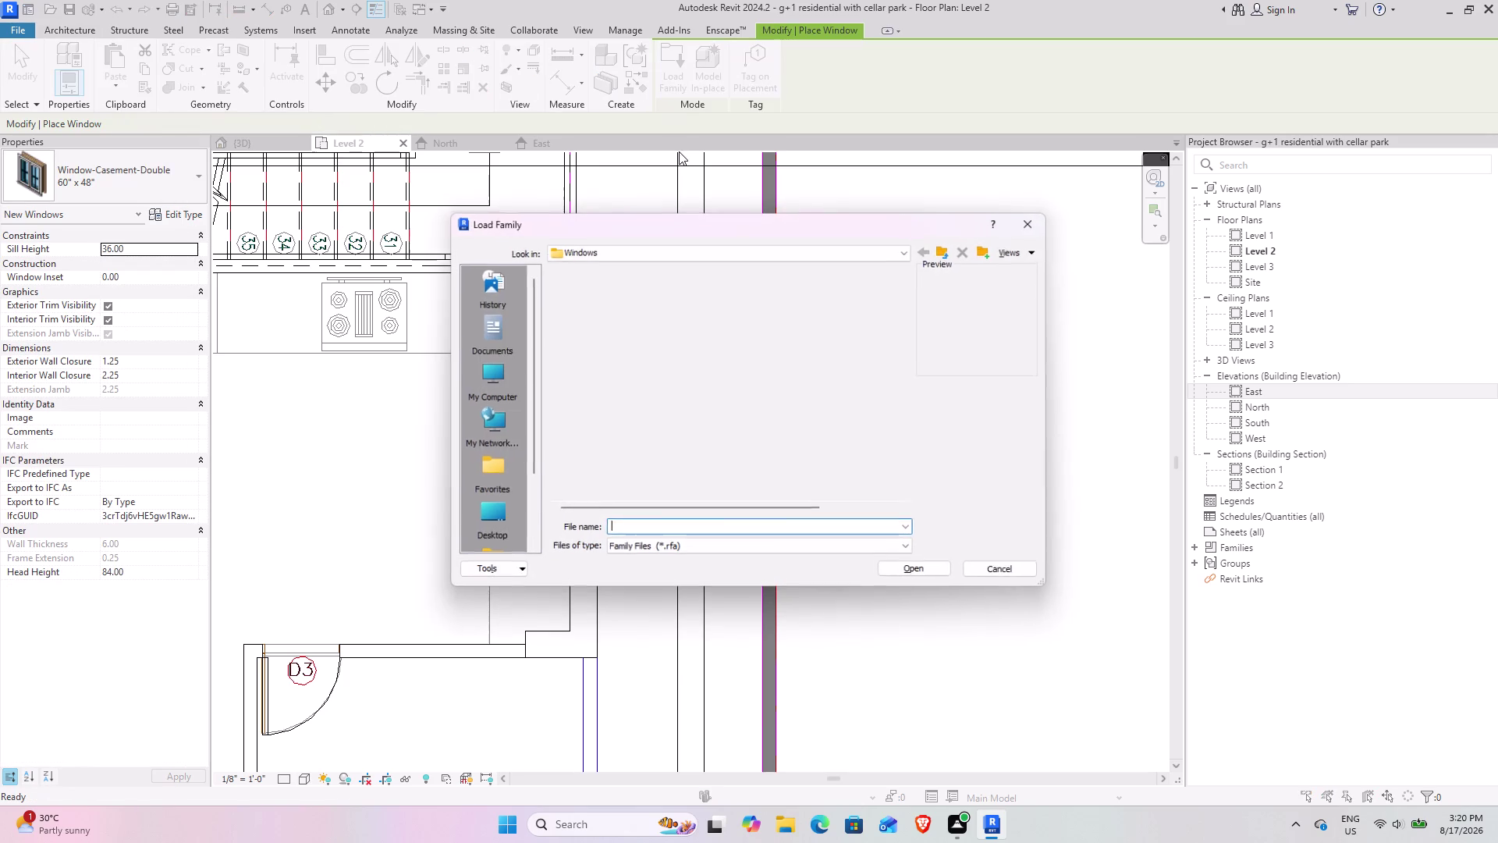
Scroll through the window .rfa files in the Windows family folder.
scroll(up, 3)
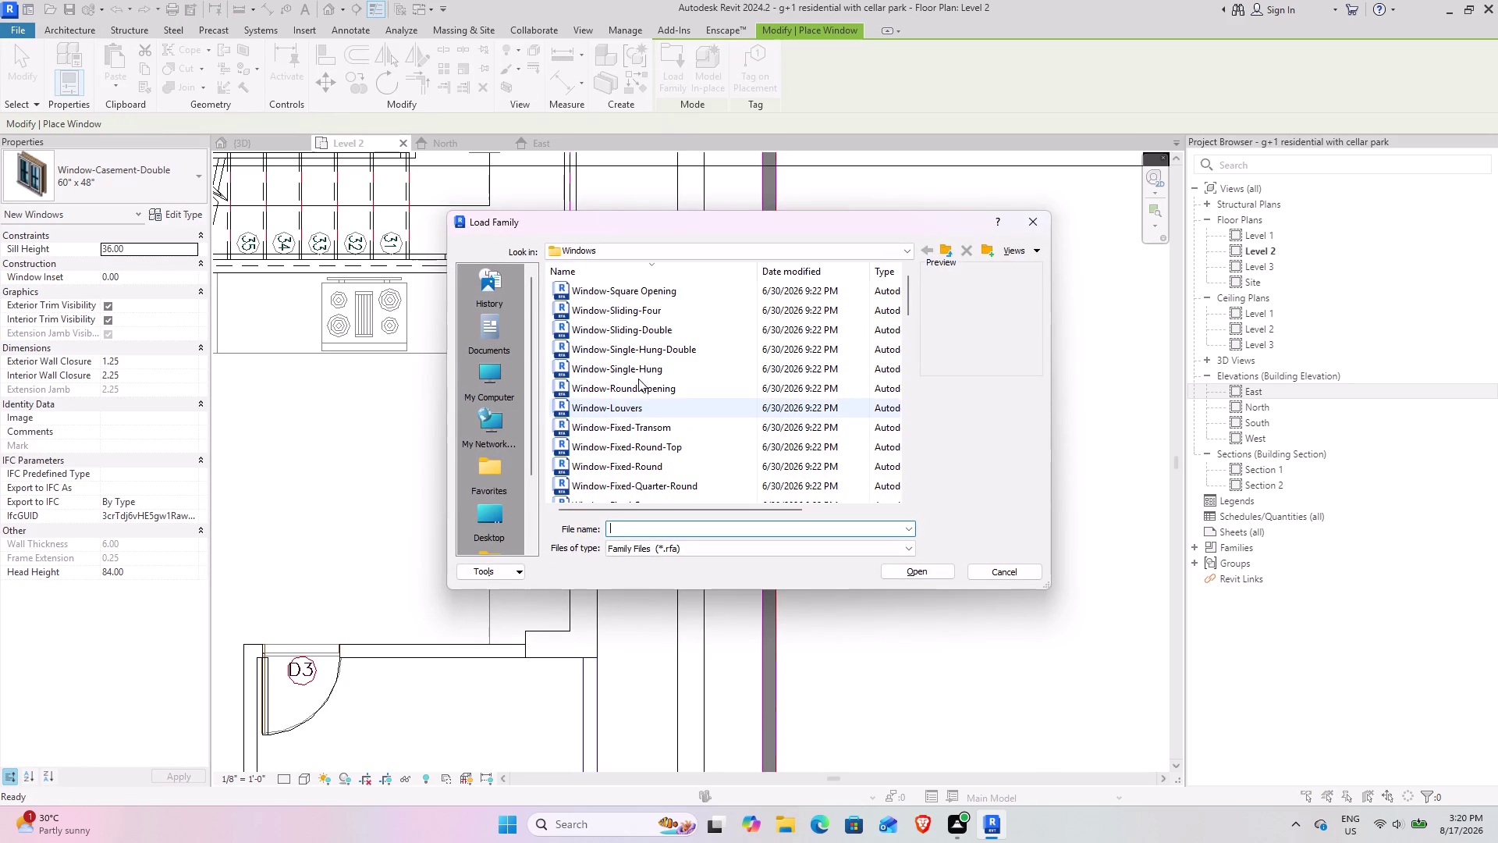
scroll(up, 3)
scroll(up, 3)
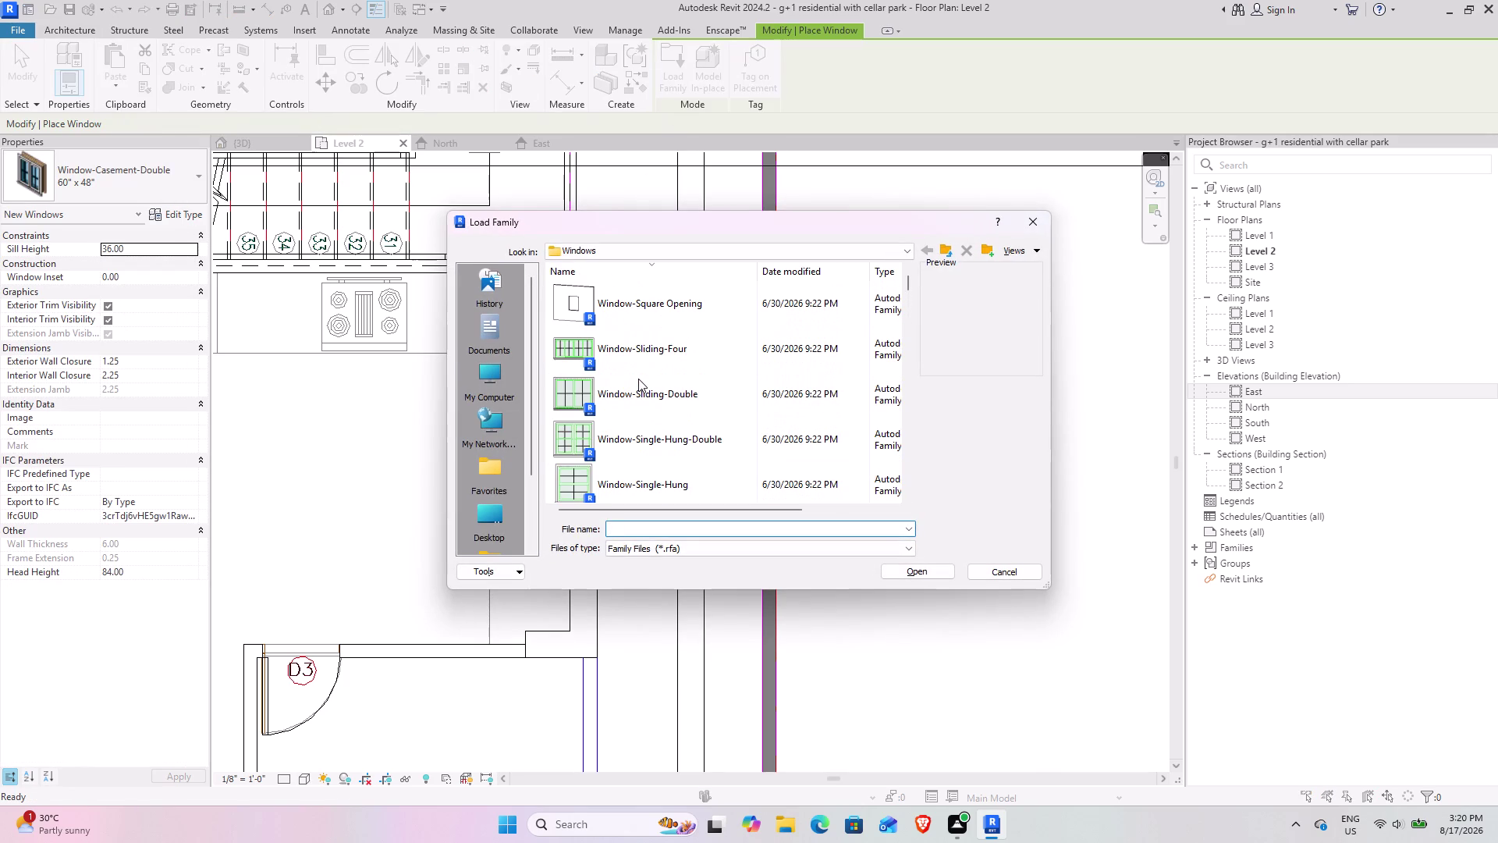
scroll(down, 3)
scroll(down, 3)
scroll(down, 3)
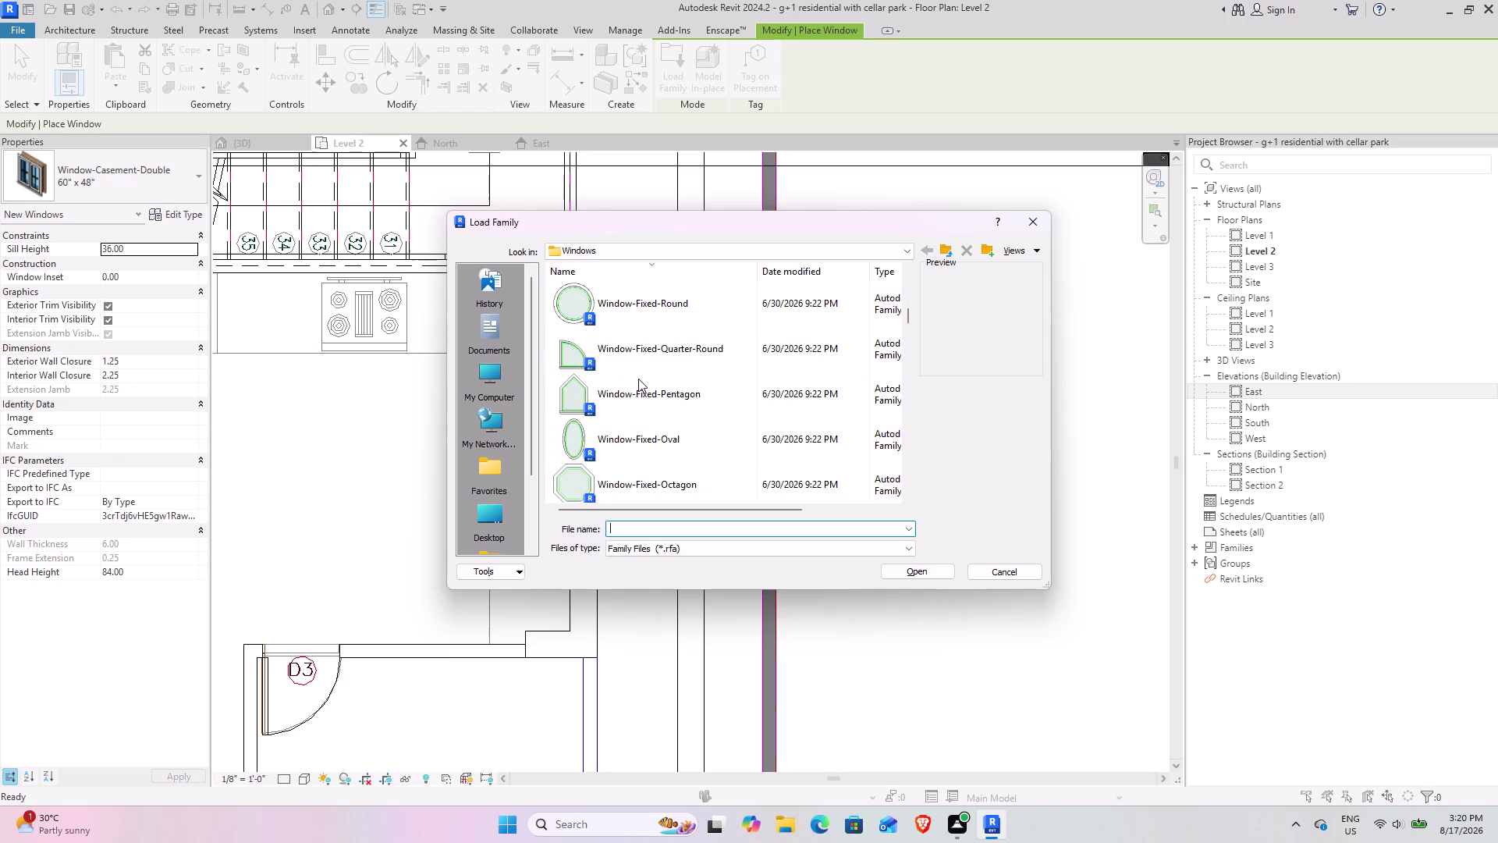
scroll(down, 3)
scroll(down, 3)
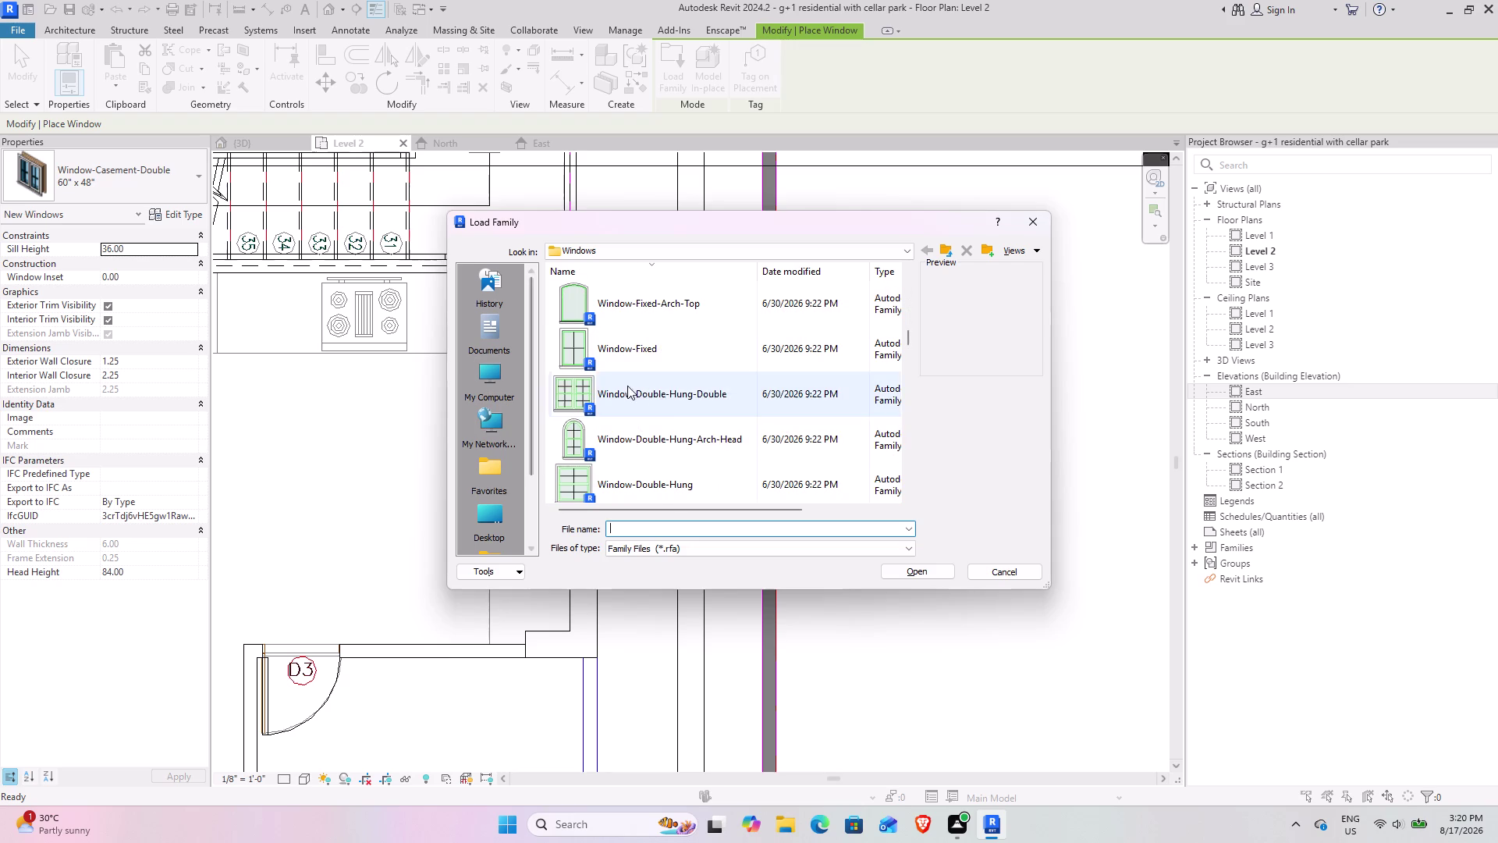
scroll(down, 3)
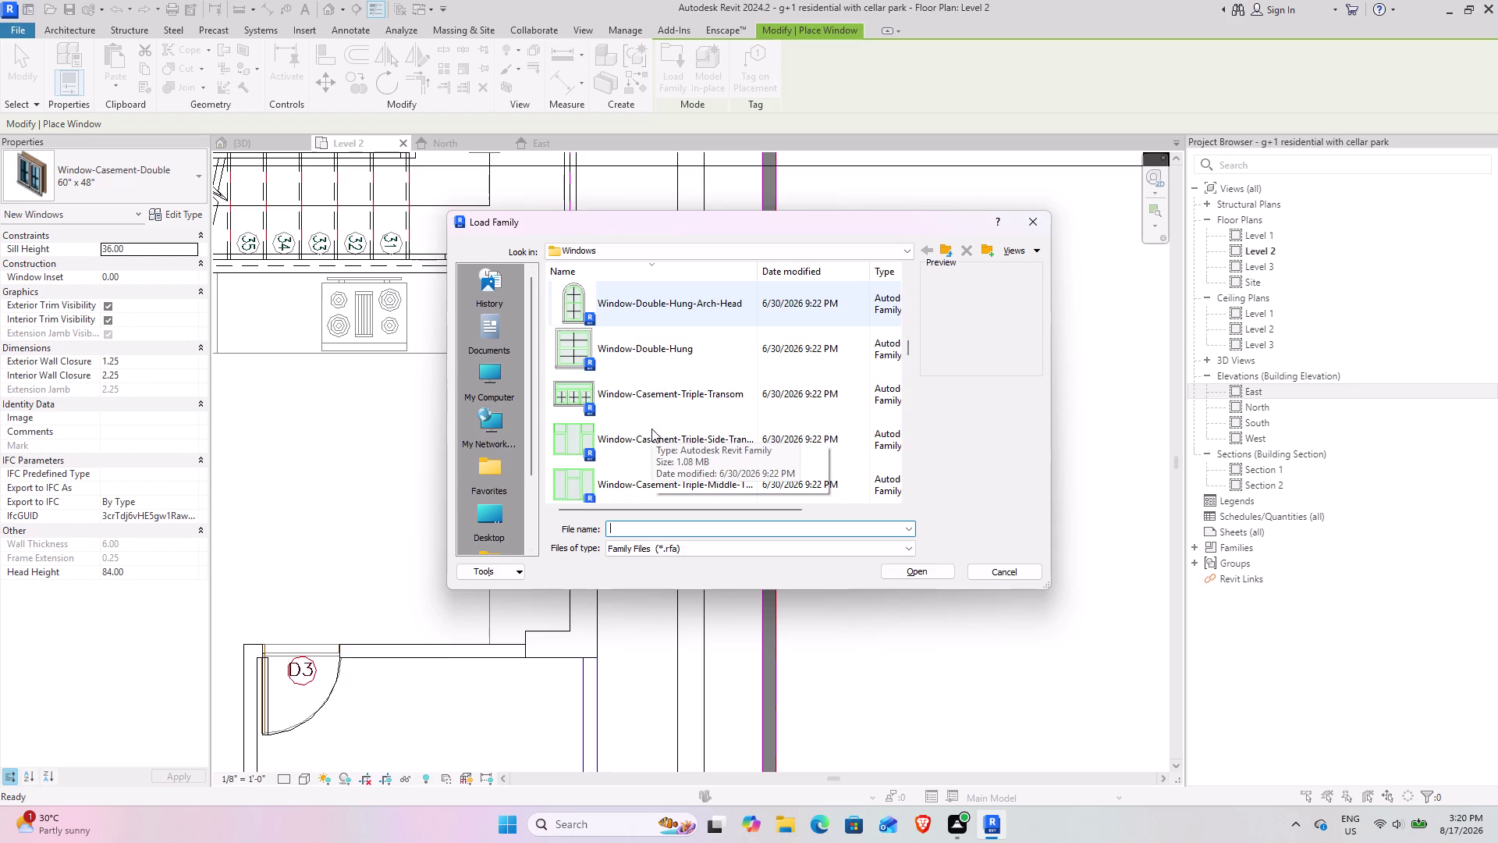
scroll(down, 3)
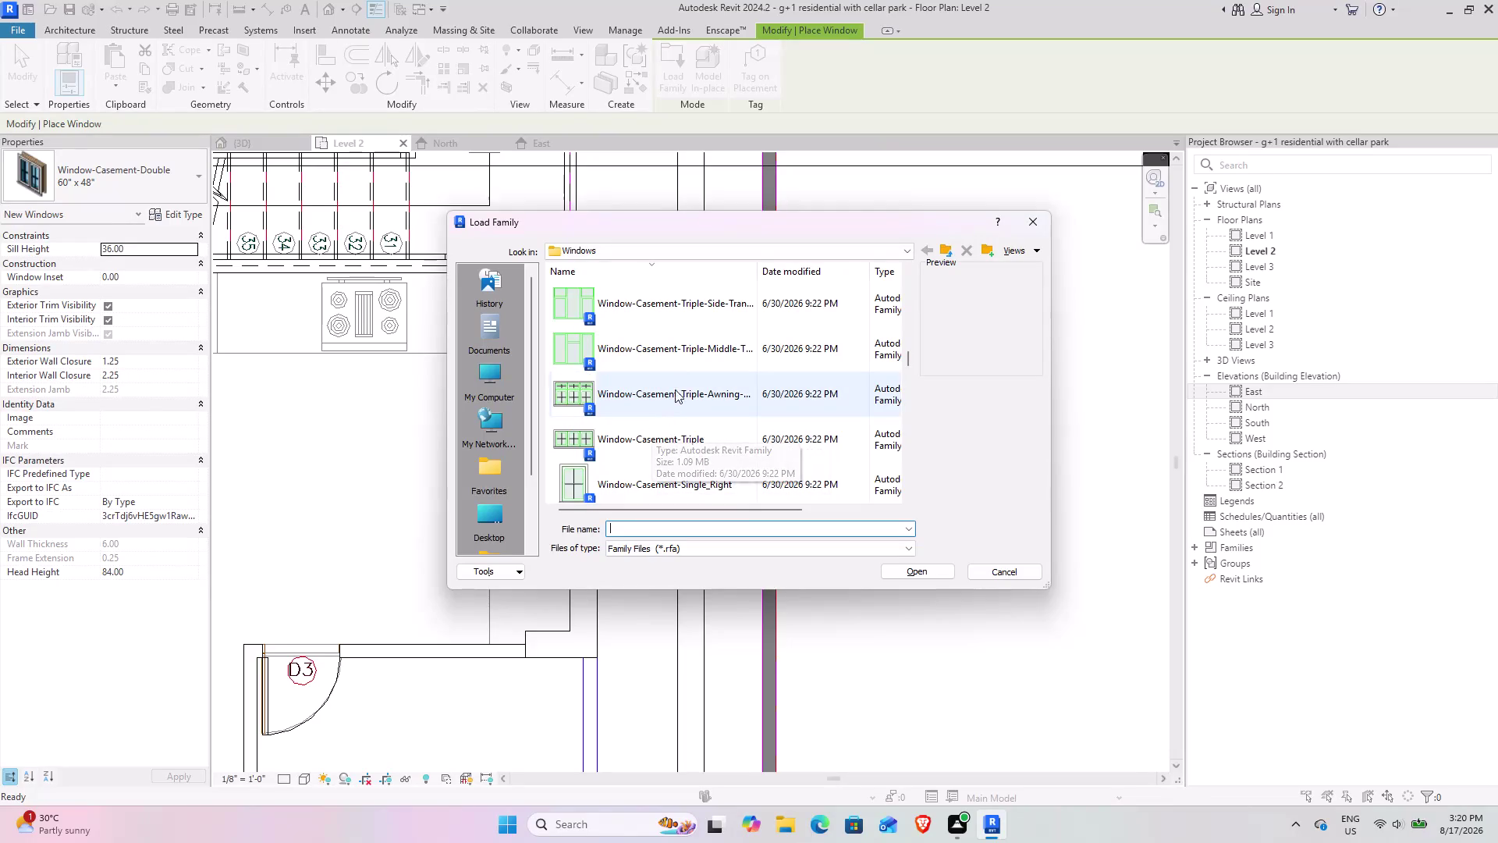
scroll(down, 3)
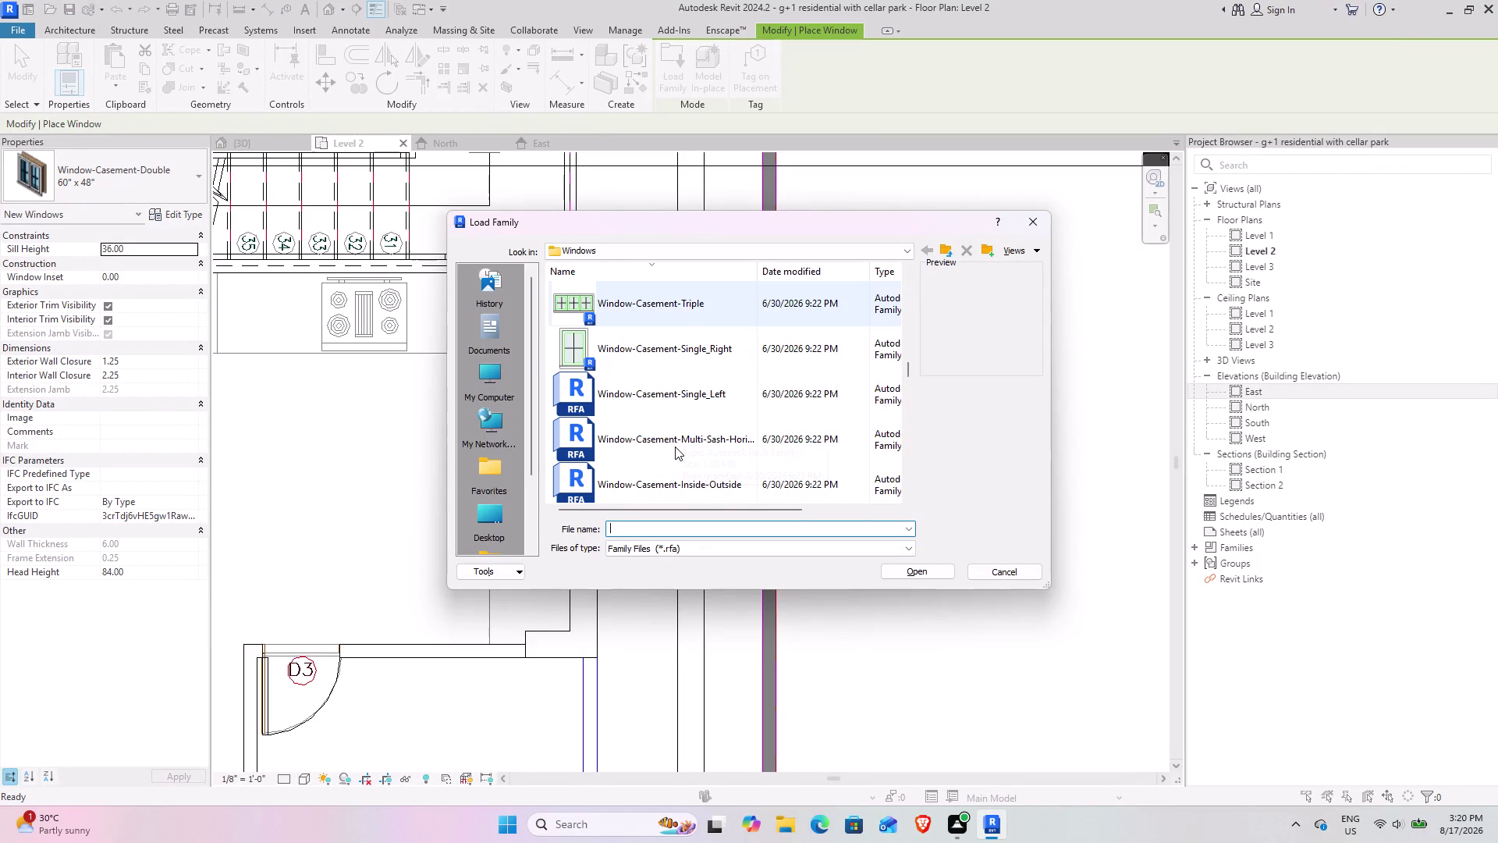
scroll(down, 3)
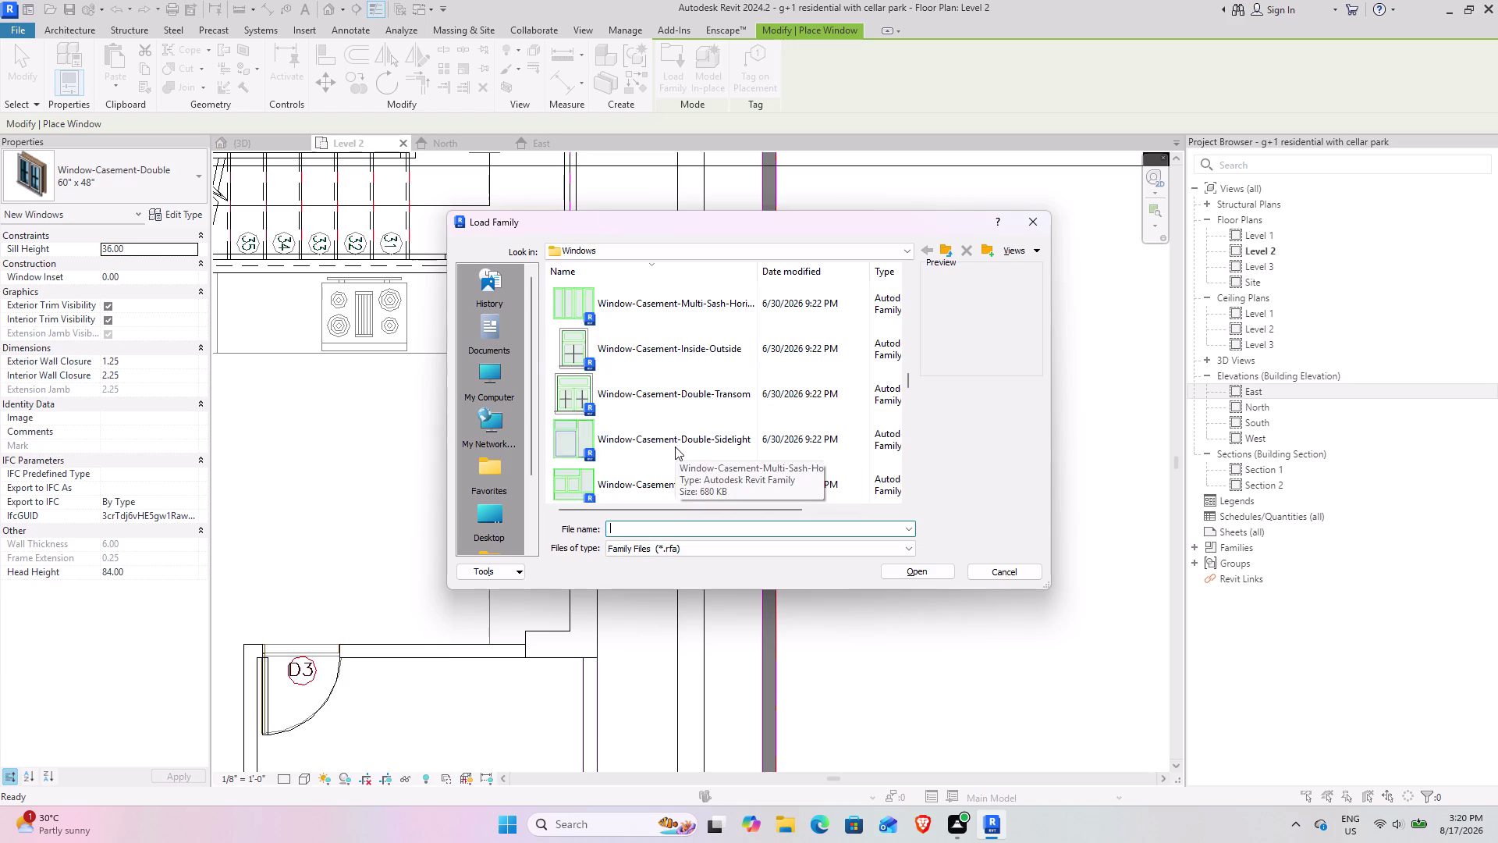
scroll(down, 3)
scroll(down, 3)
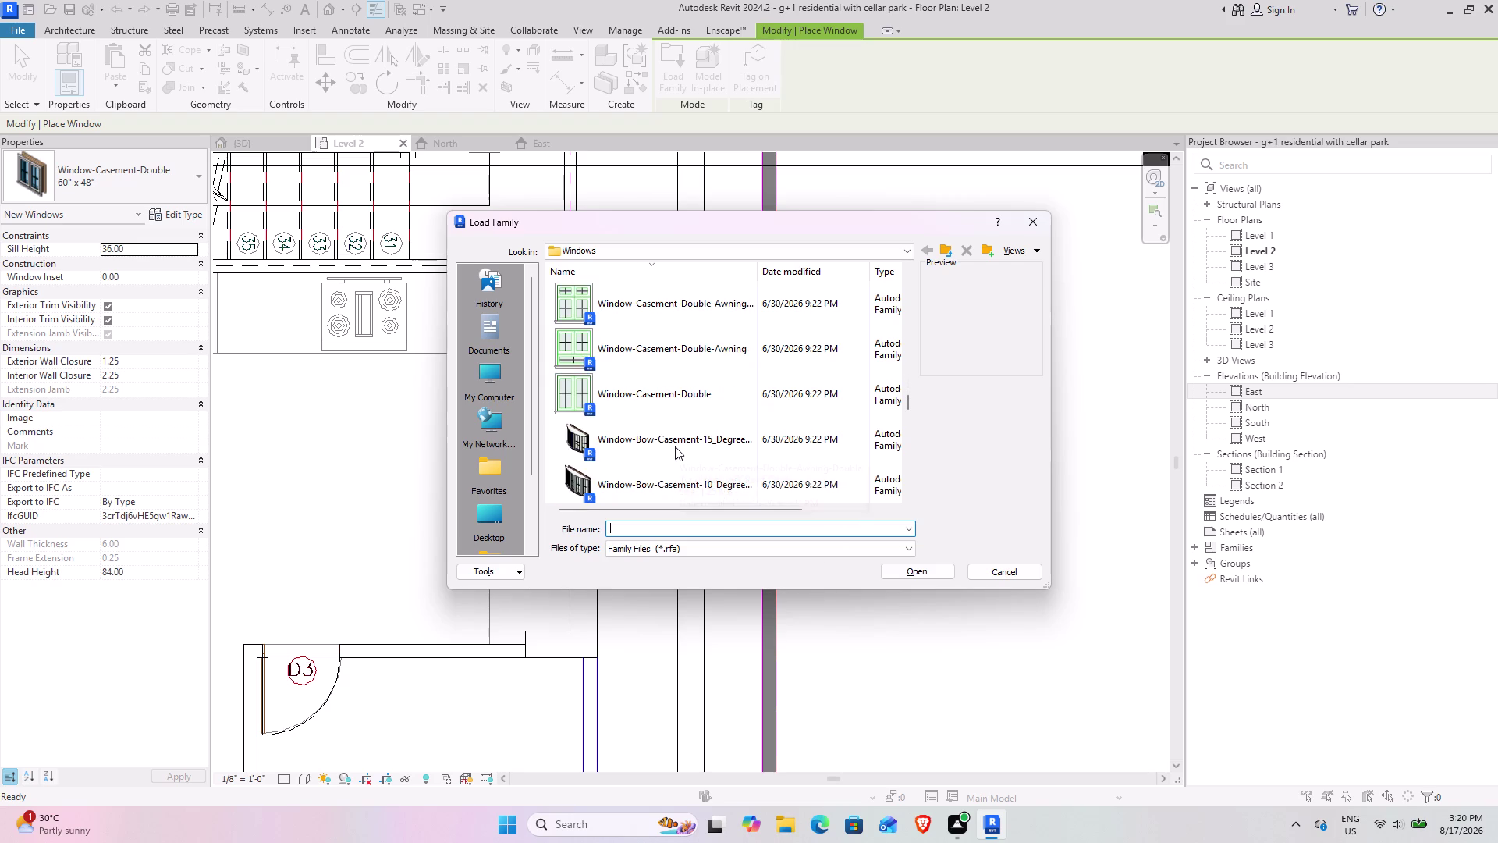
scroll(down, 3)
scroll(down, 3)
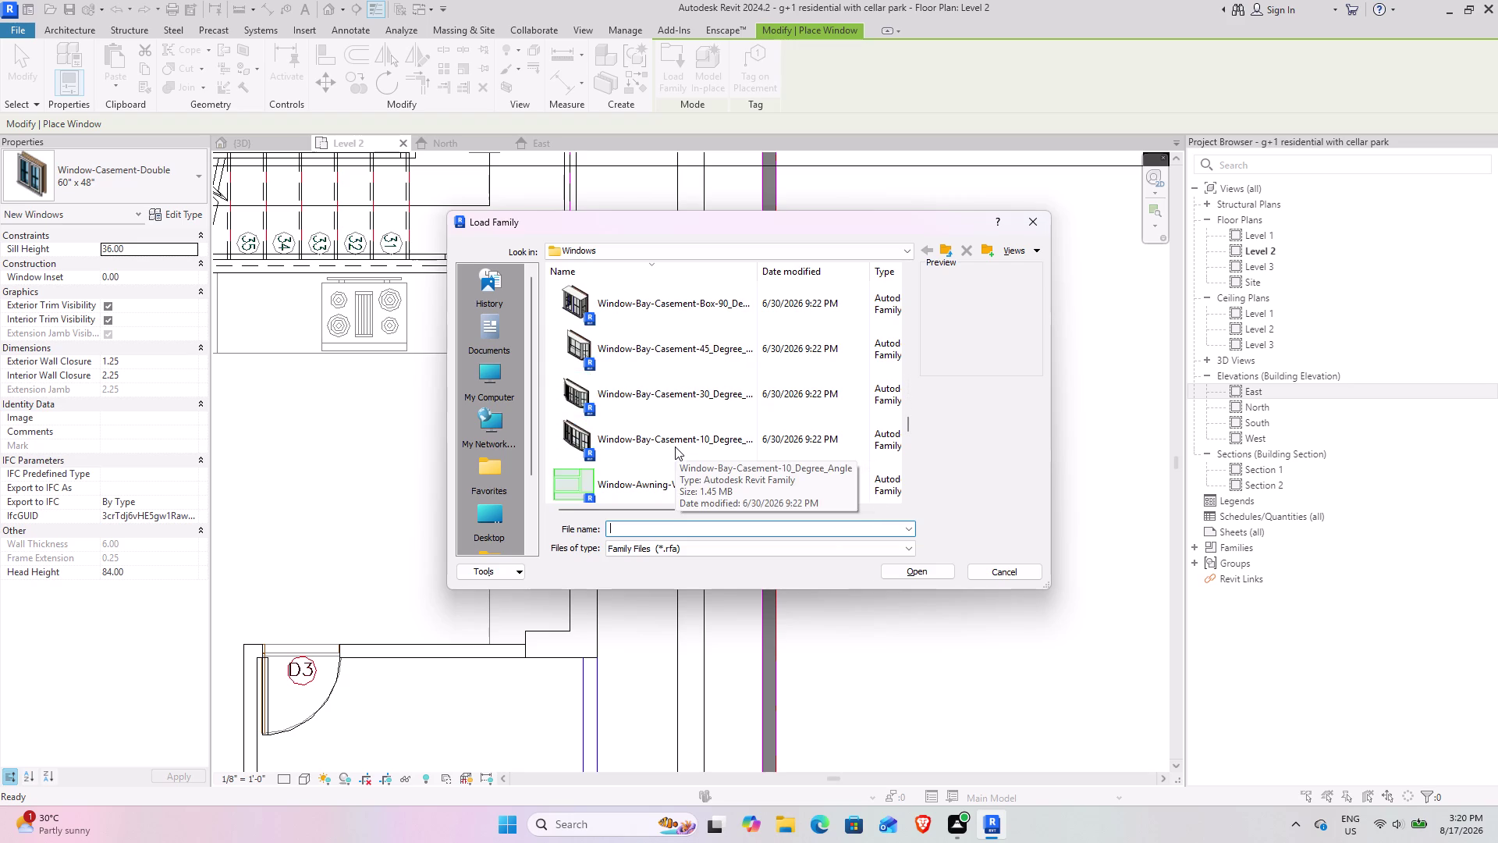
scroll(down, 3)
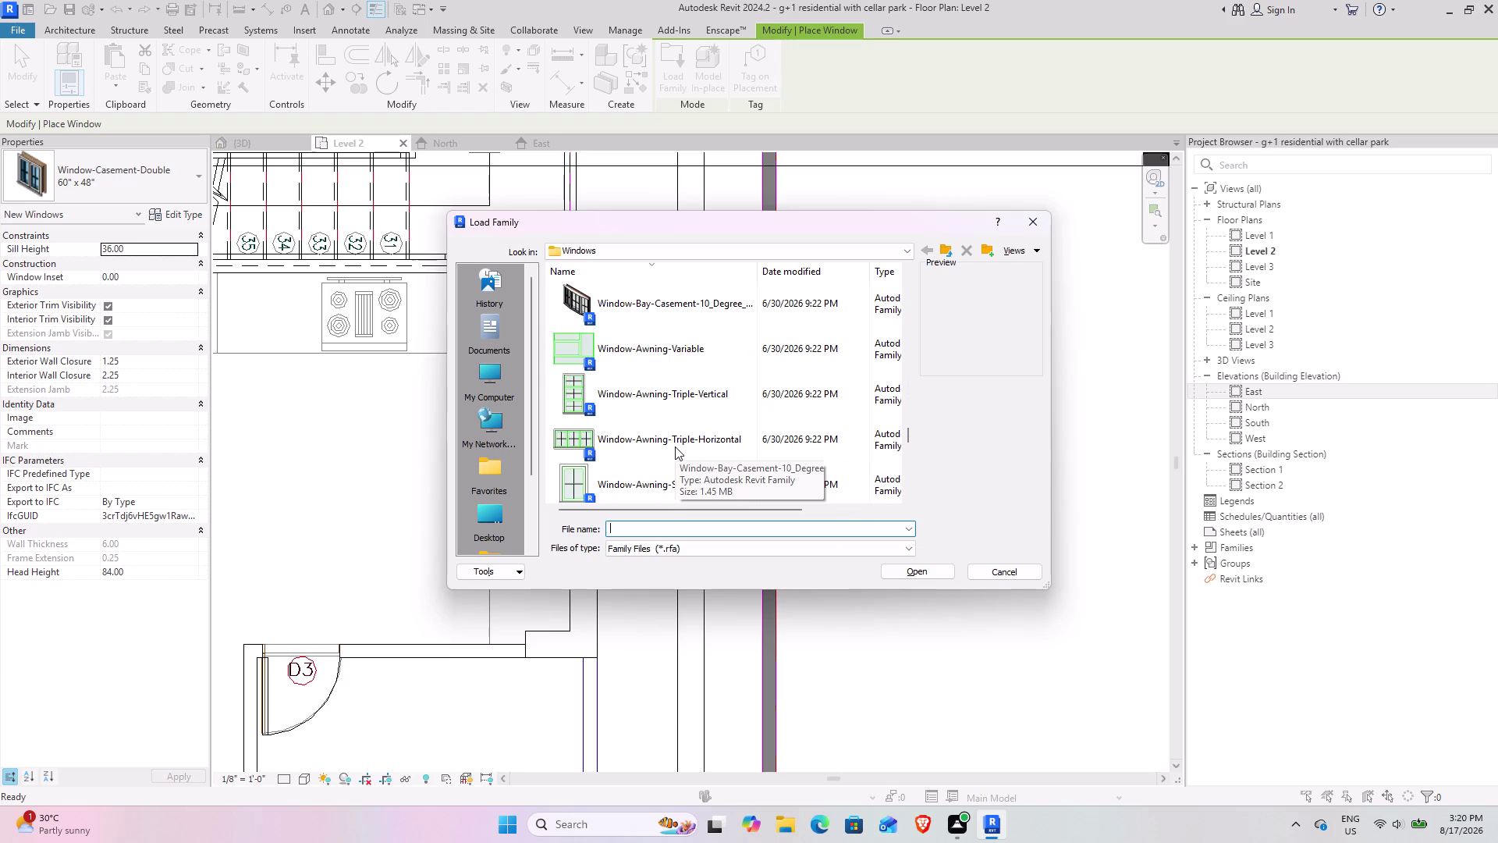
scroll(down, 3)
scroll(down, 3)
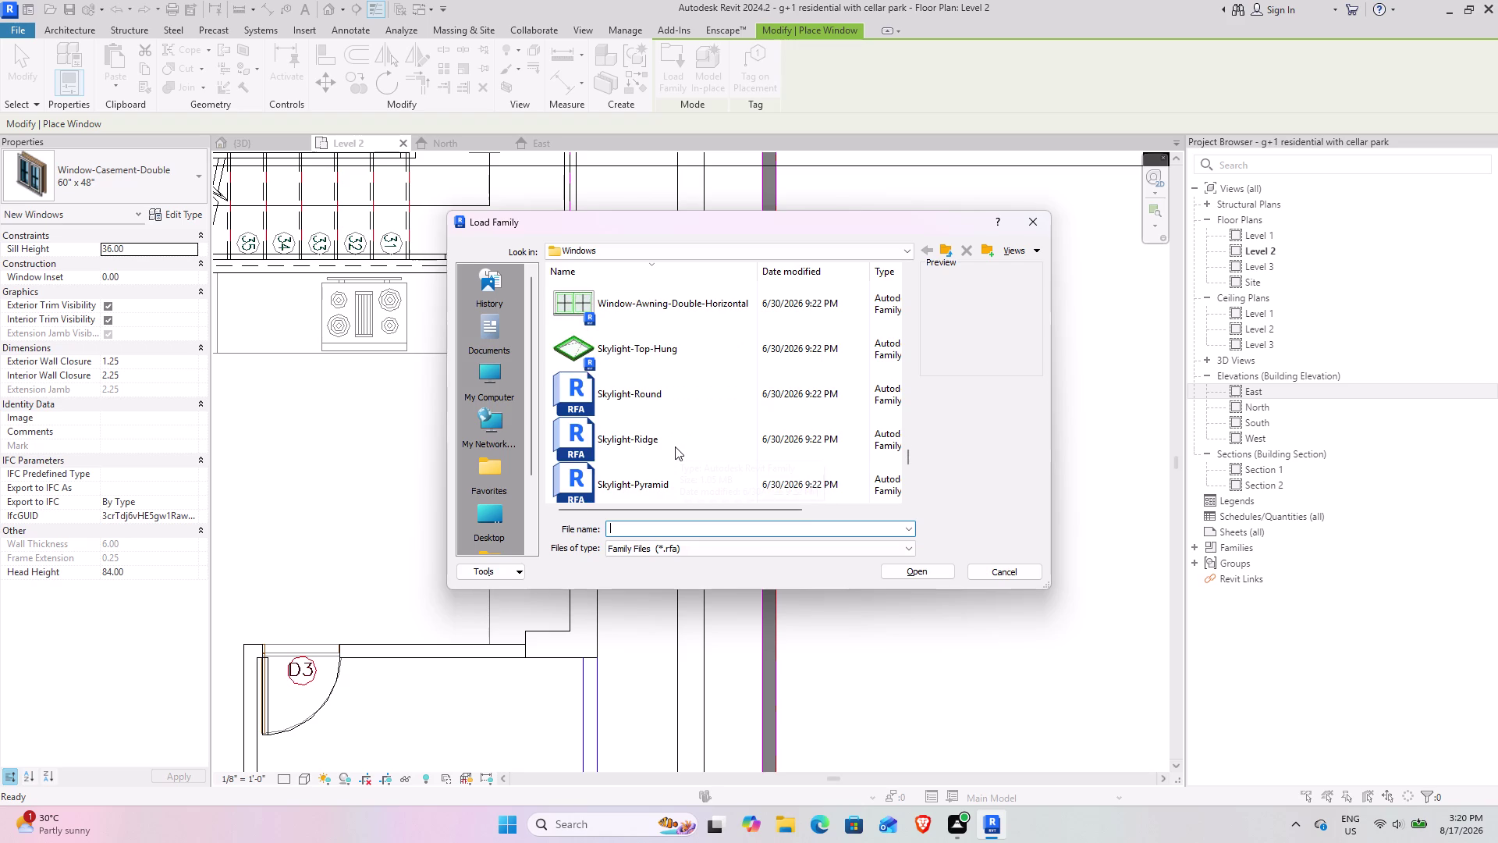
scroll(down, 3)
scroll(down, 3)
Browse the Trim and Muntin subfolders of Nested Families, then return to Windows.
double_click(642, 443)
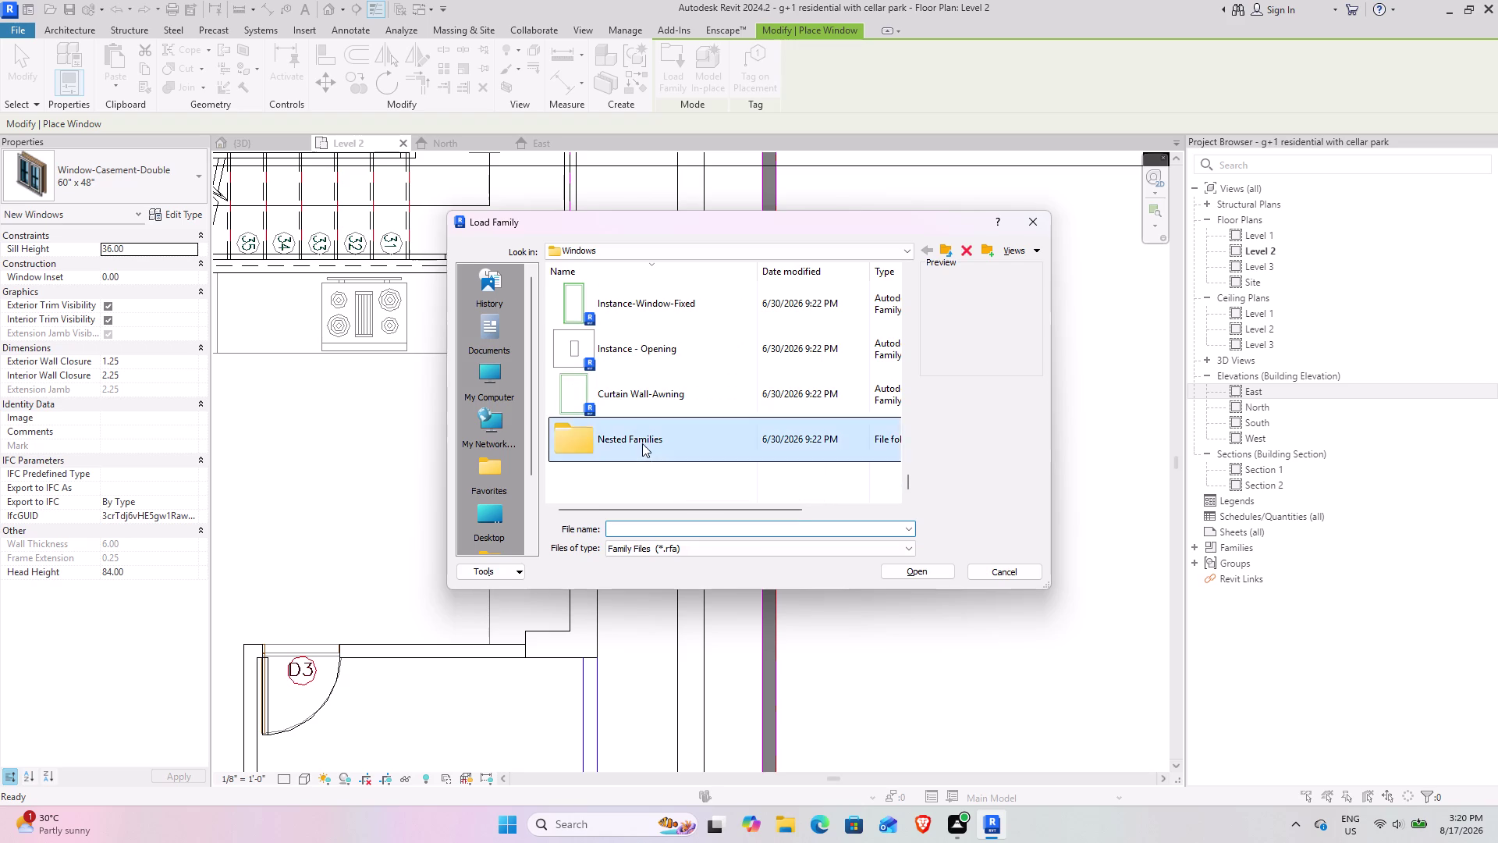
double_click(591, 295)
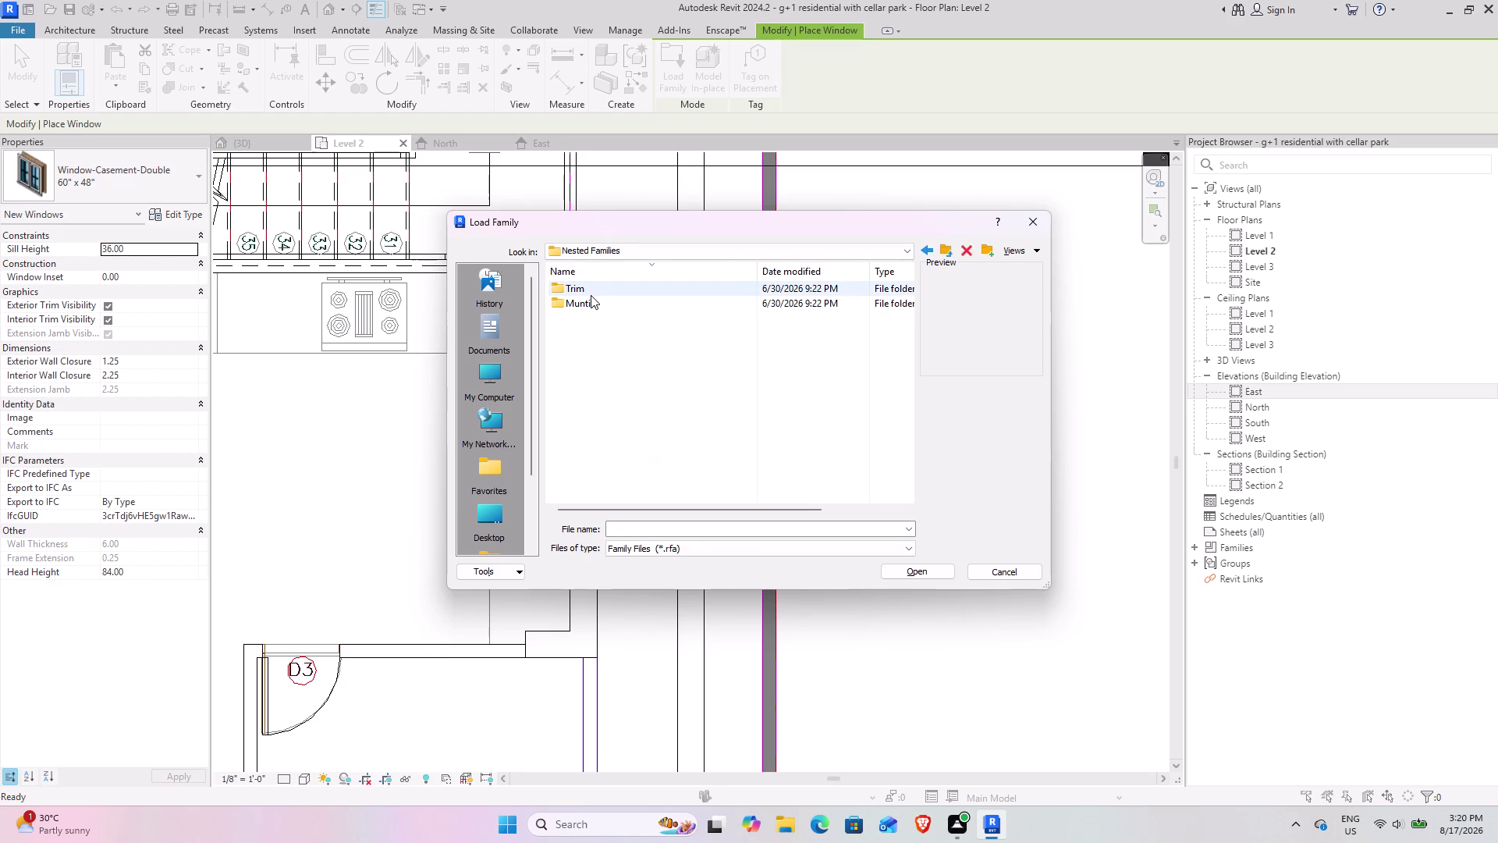
scroll(up, 3)
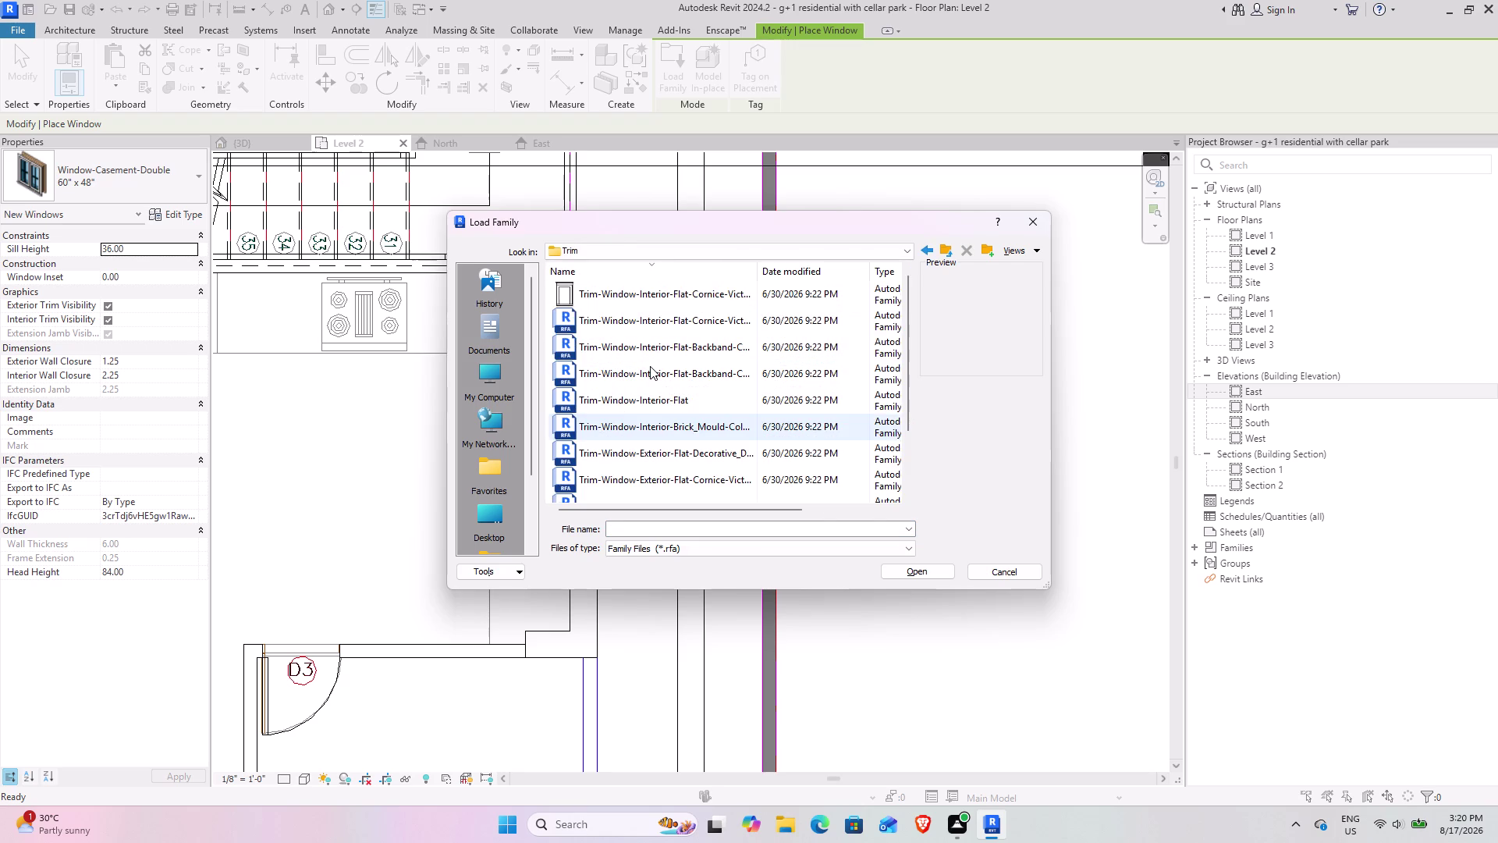
scroll(up, 3)
scroll(down, 3)
scroll(down, 3)
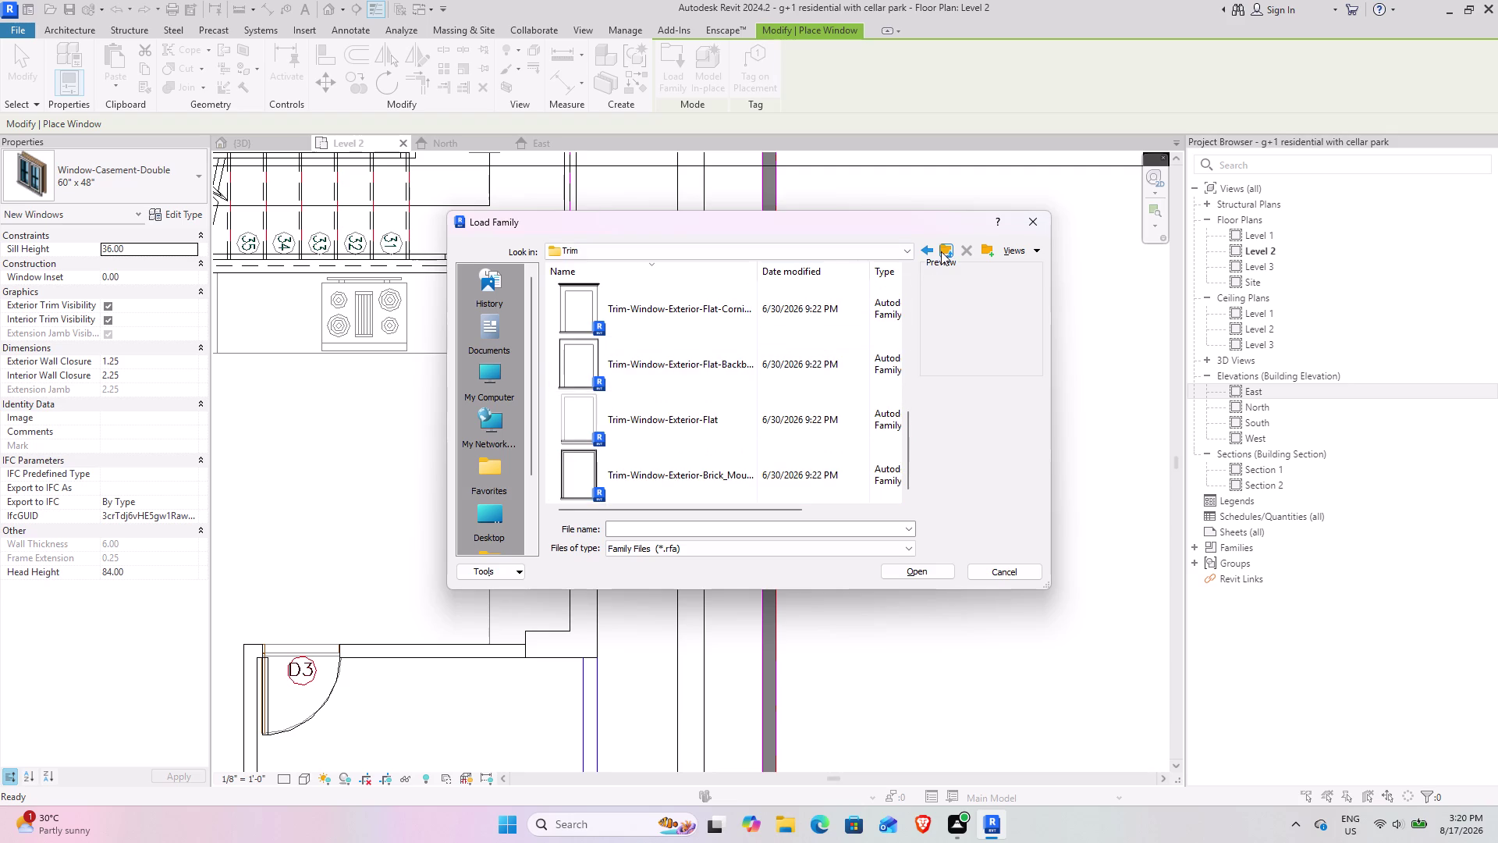
click(941, 251)
double_click(669, 307)
scroll(up, 3)
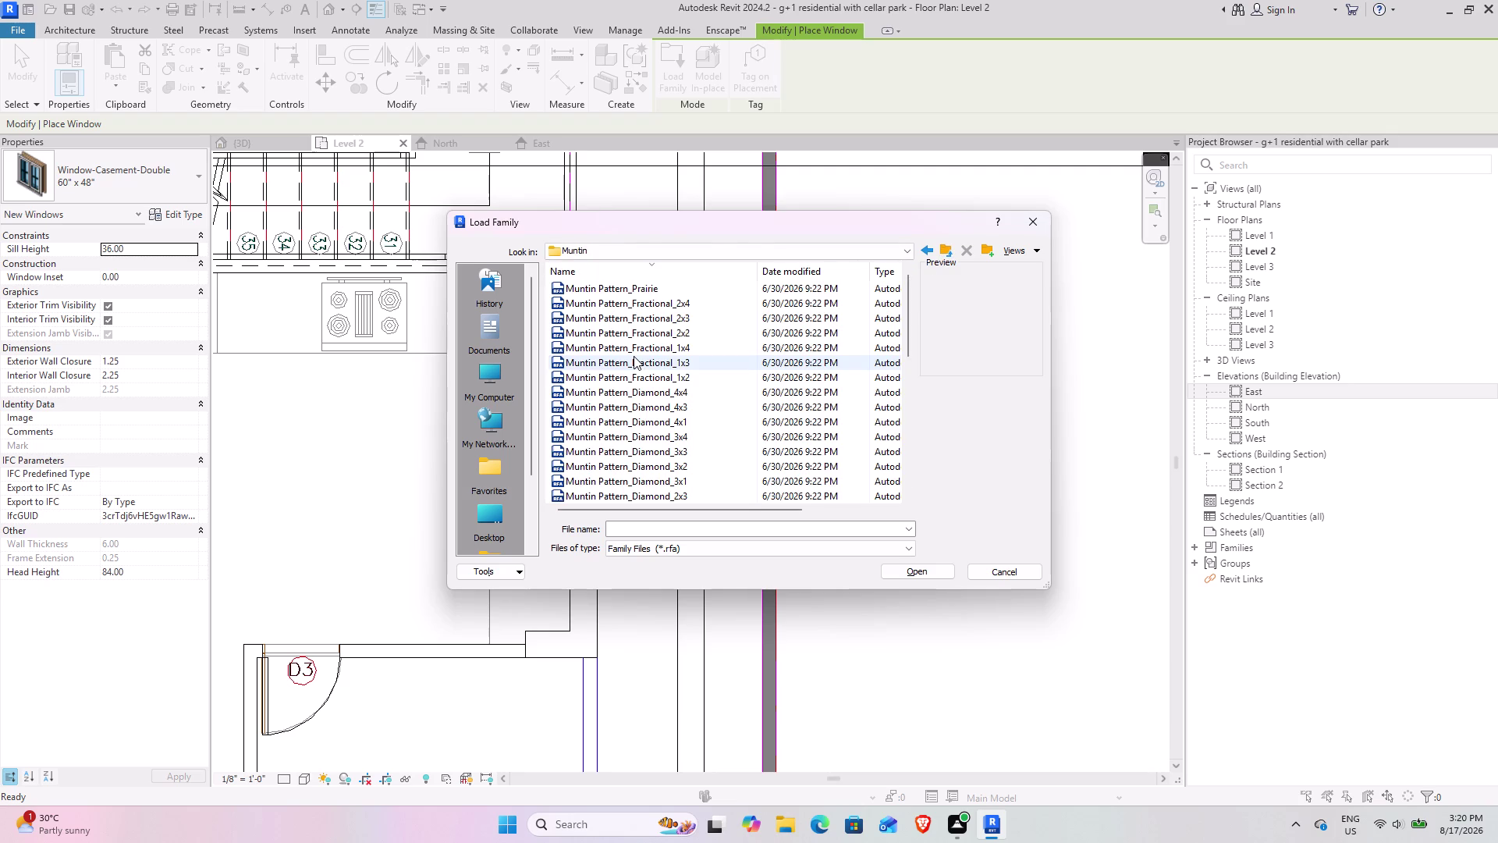
scroll(up, 3)
scroll(down, 3)
scroll(down, 3)
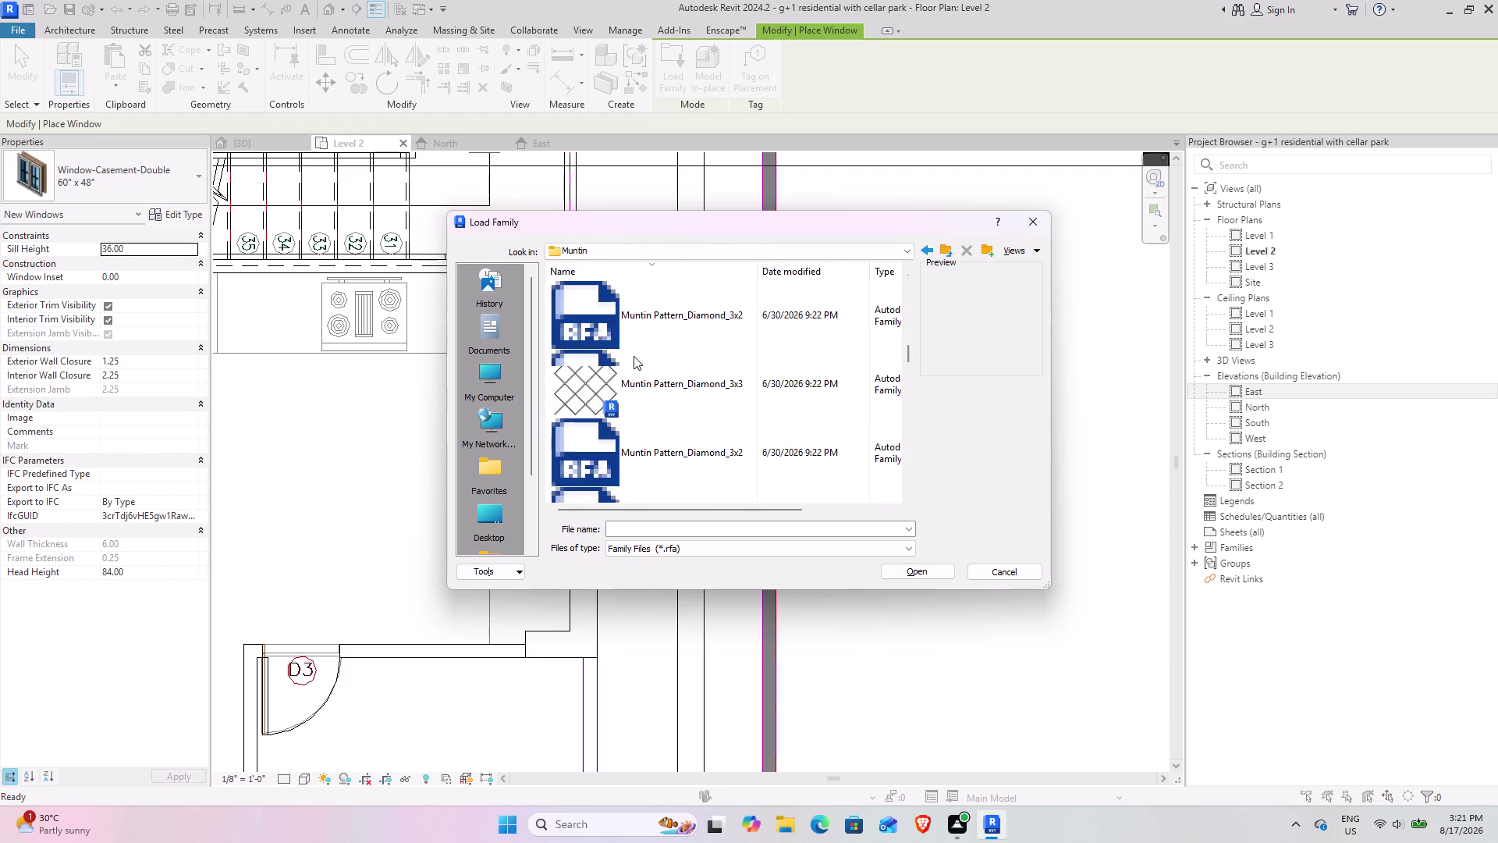
scroll(down, 3)
scroll(down, 3)
scroll(down, 3)
scroll(down, 3)
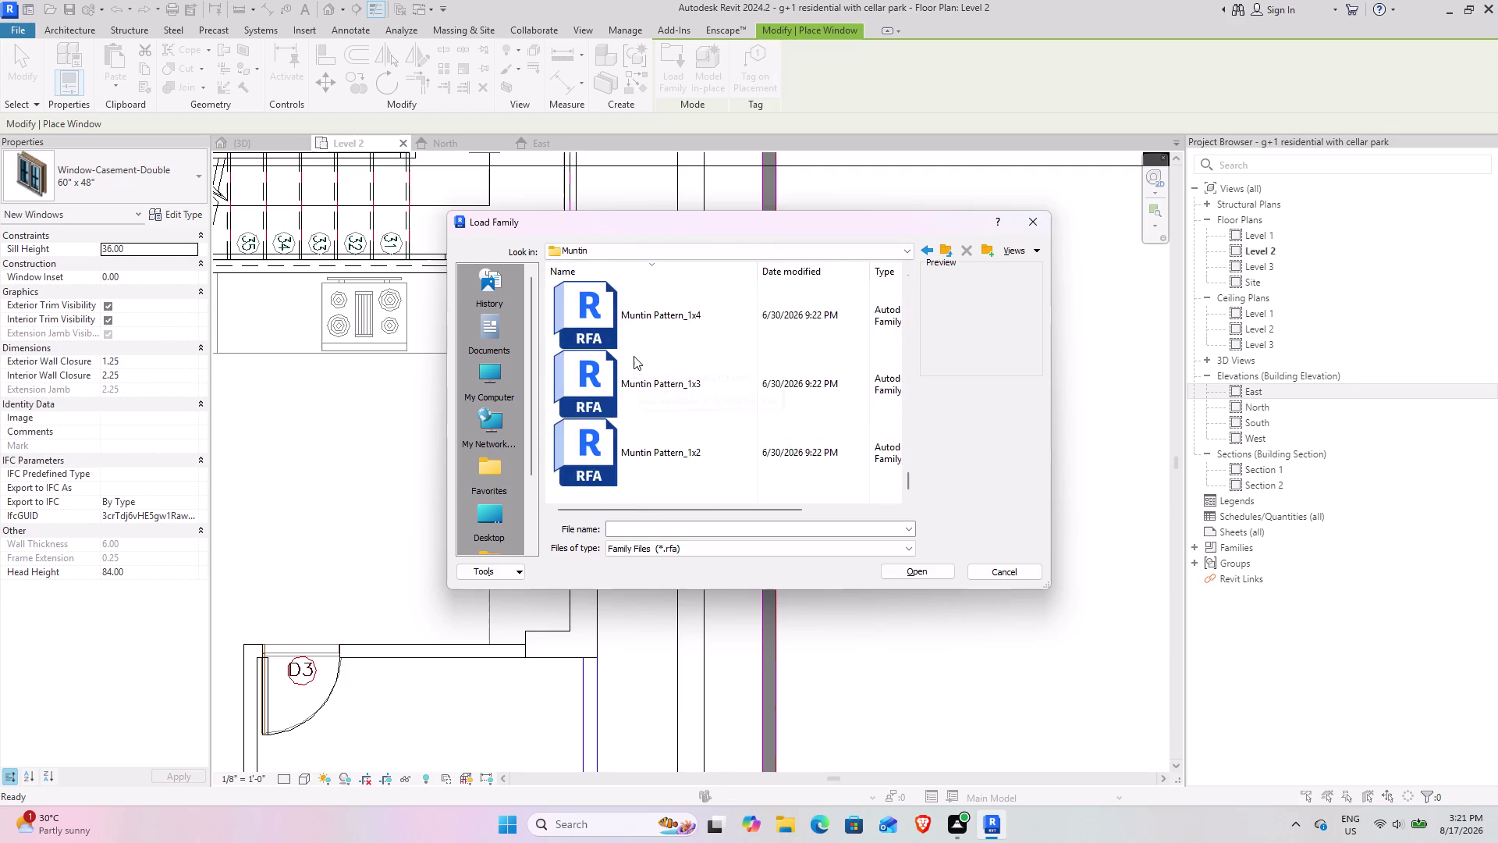
click(939, 246)
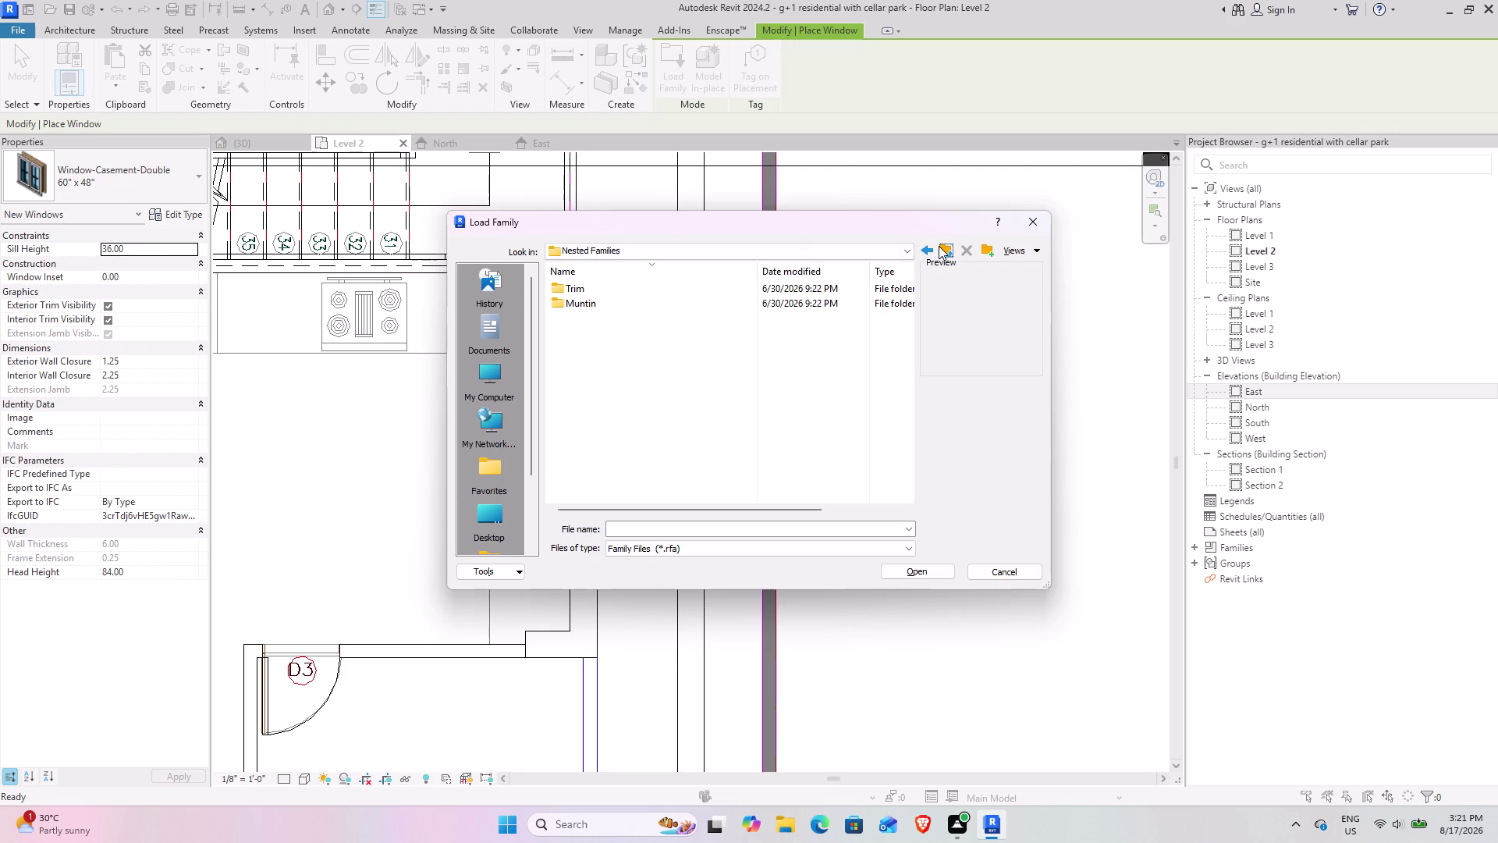
click(938, 246)
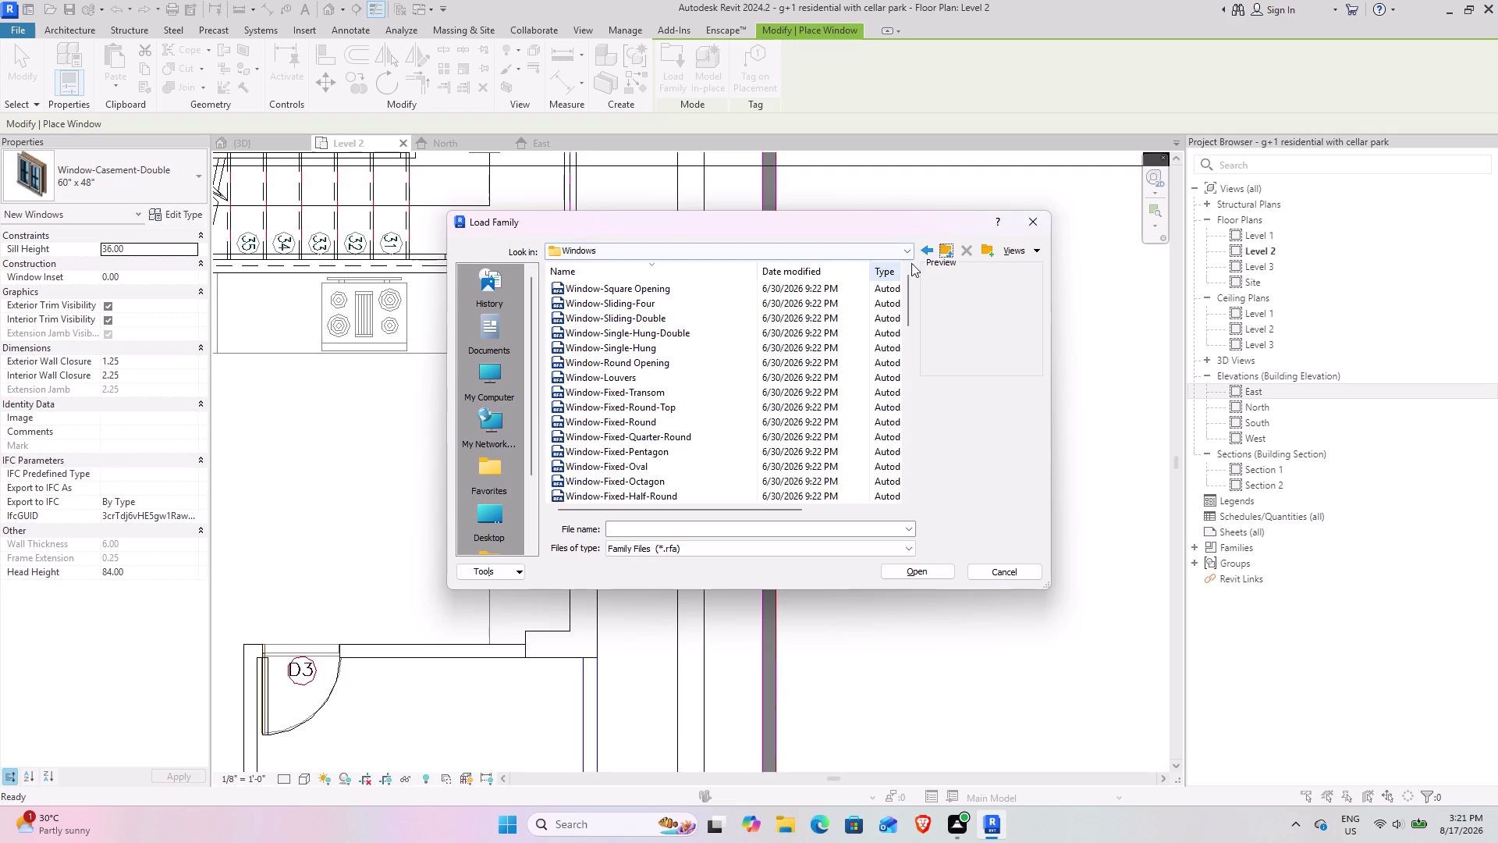
Scroll the Windows list again and preview Window-Awning-Triple-Horizontal.
scroll(up, 3)
scroll(down, 3)
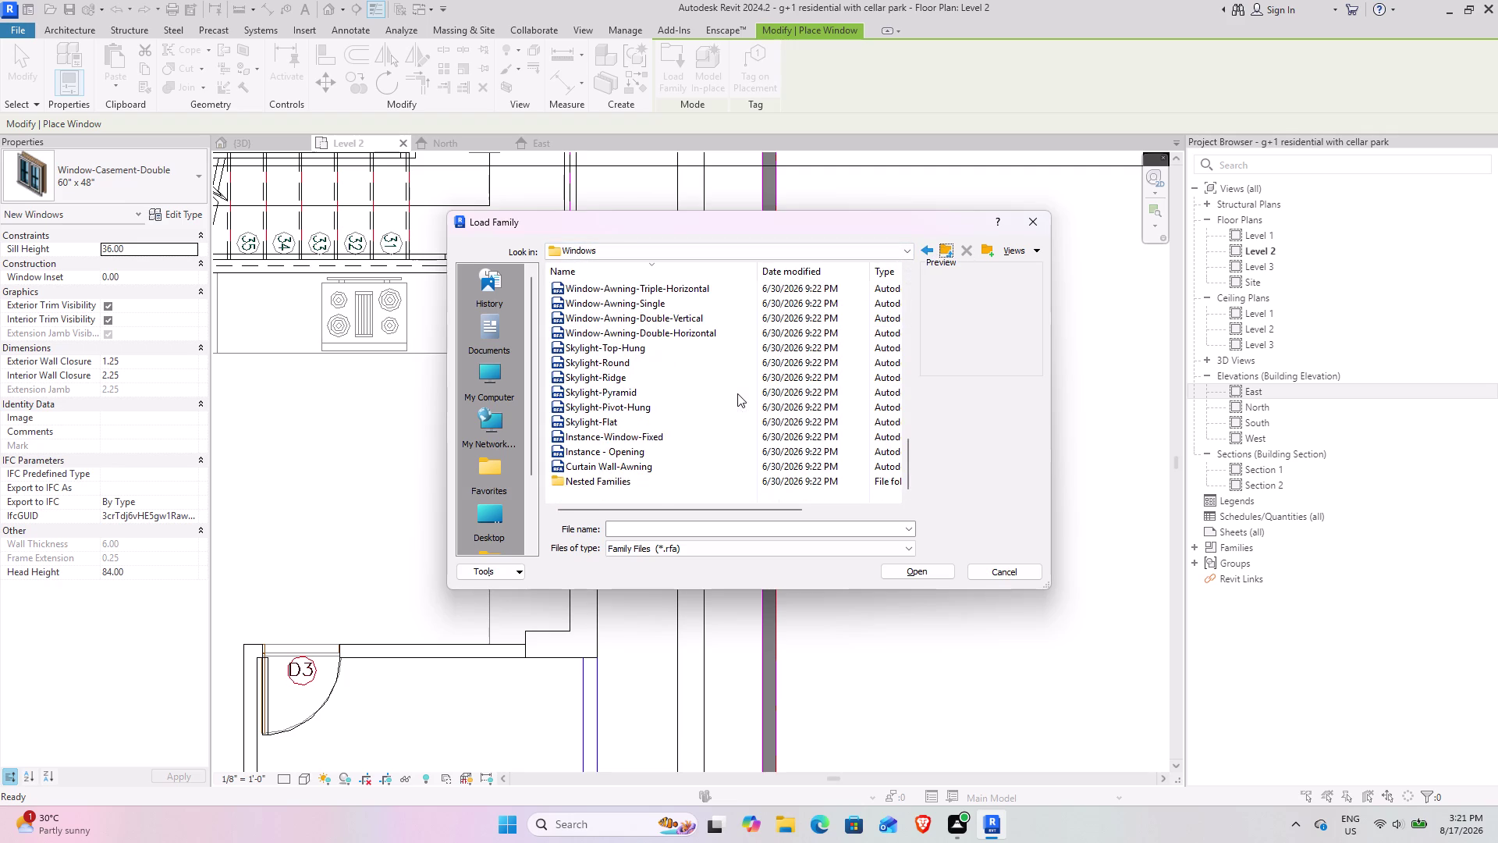
scroll(up, 3)
scroll(up, 3)
scroll(up, 3)
scroll(up, 3)
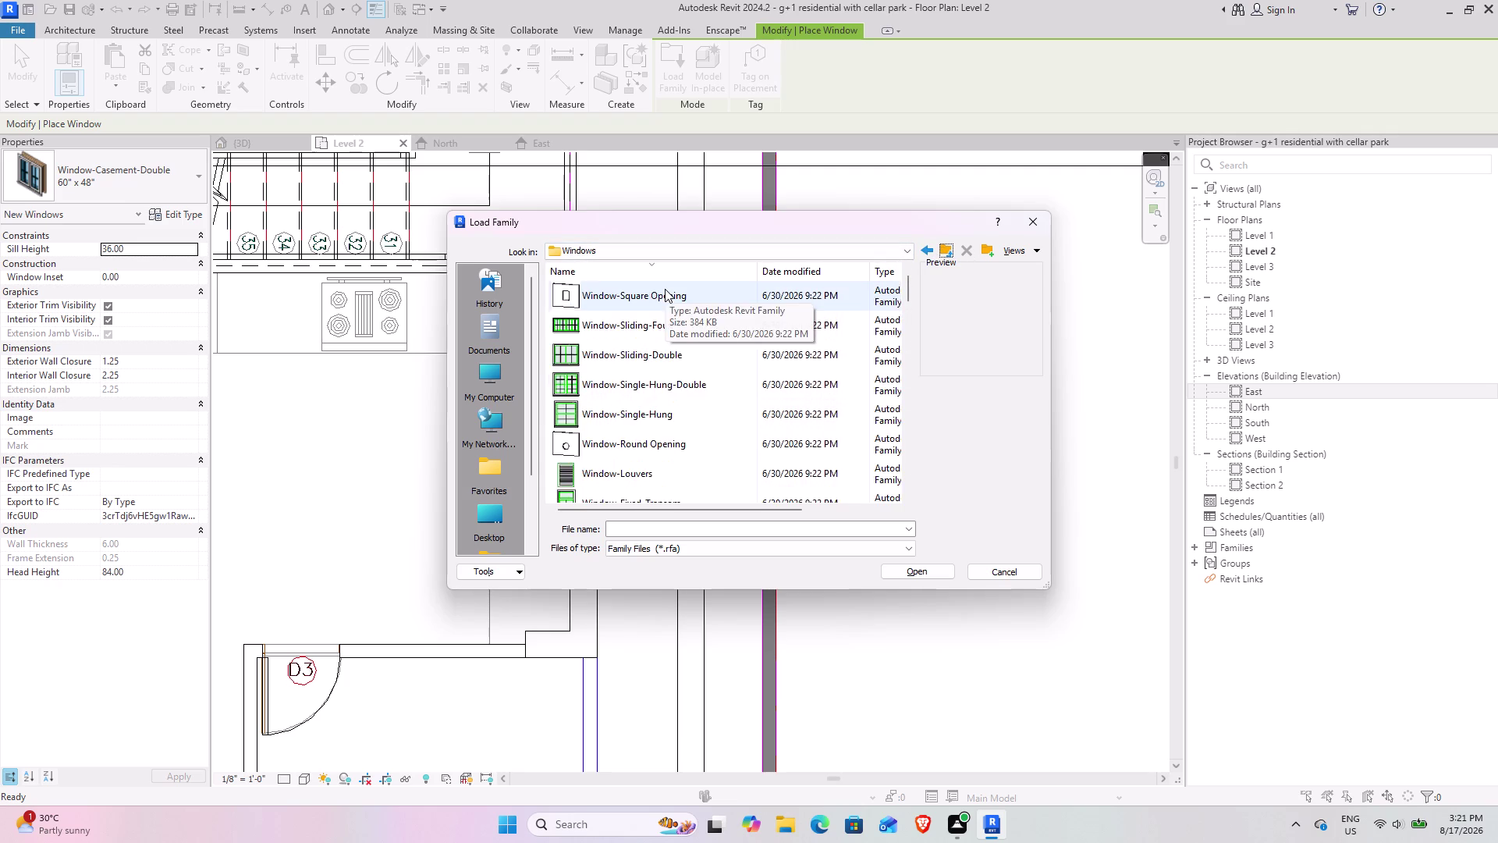
scroll(up, 3)
scroll(down, 3)
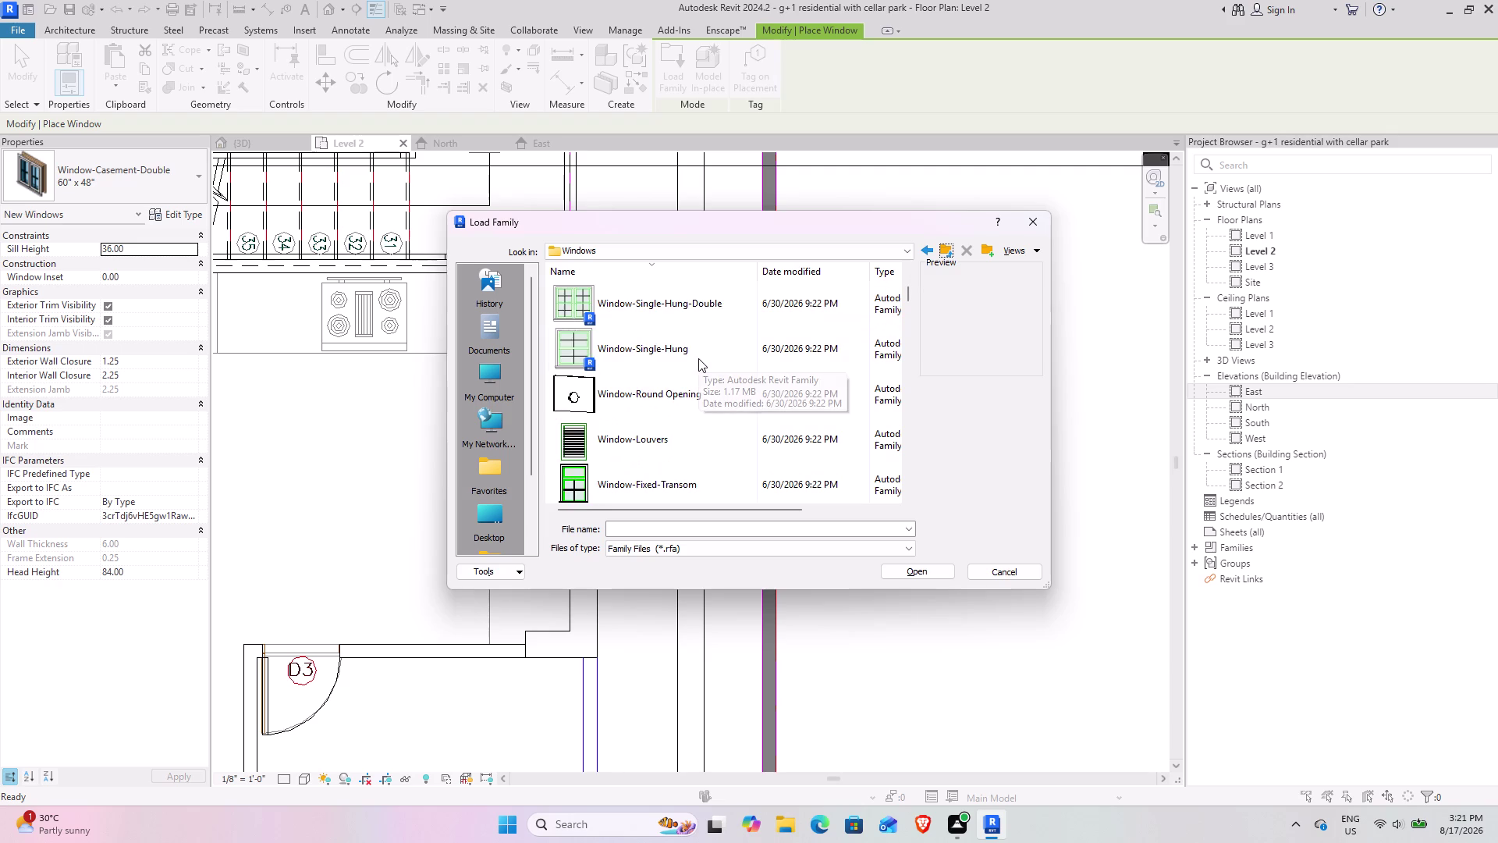
scroll(up, 3)
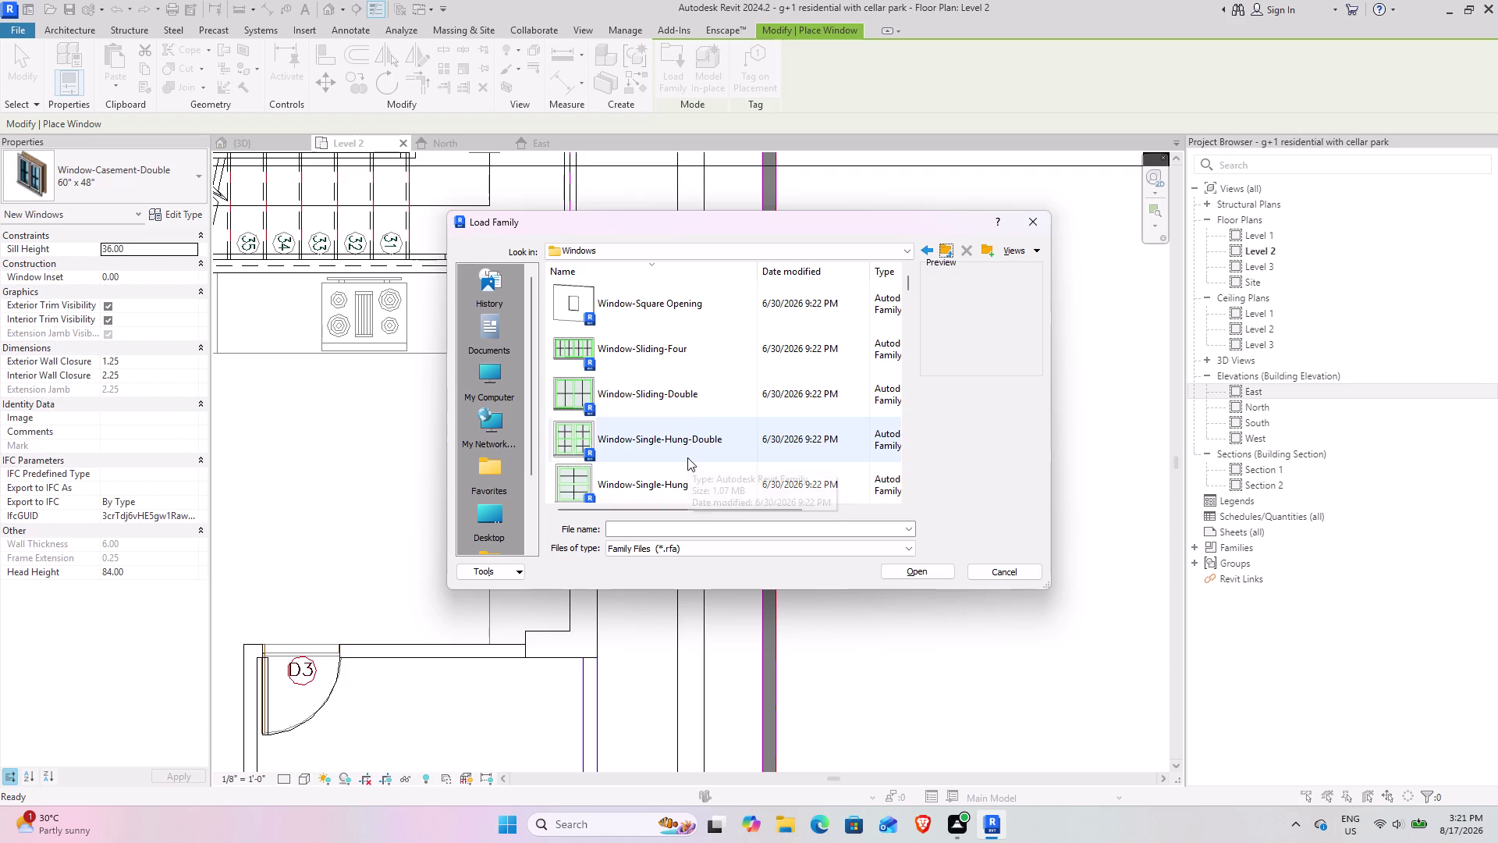
scroll(down, 3)
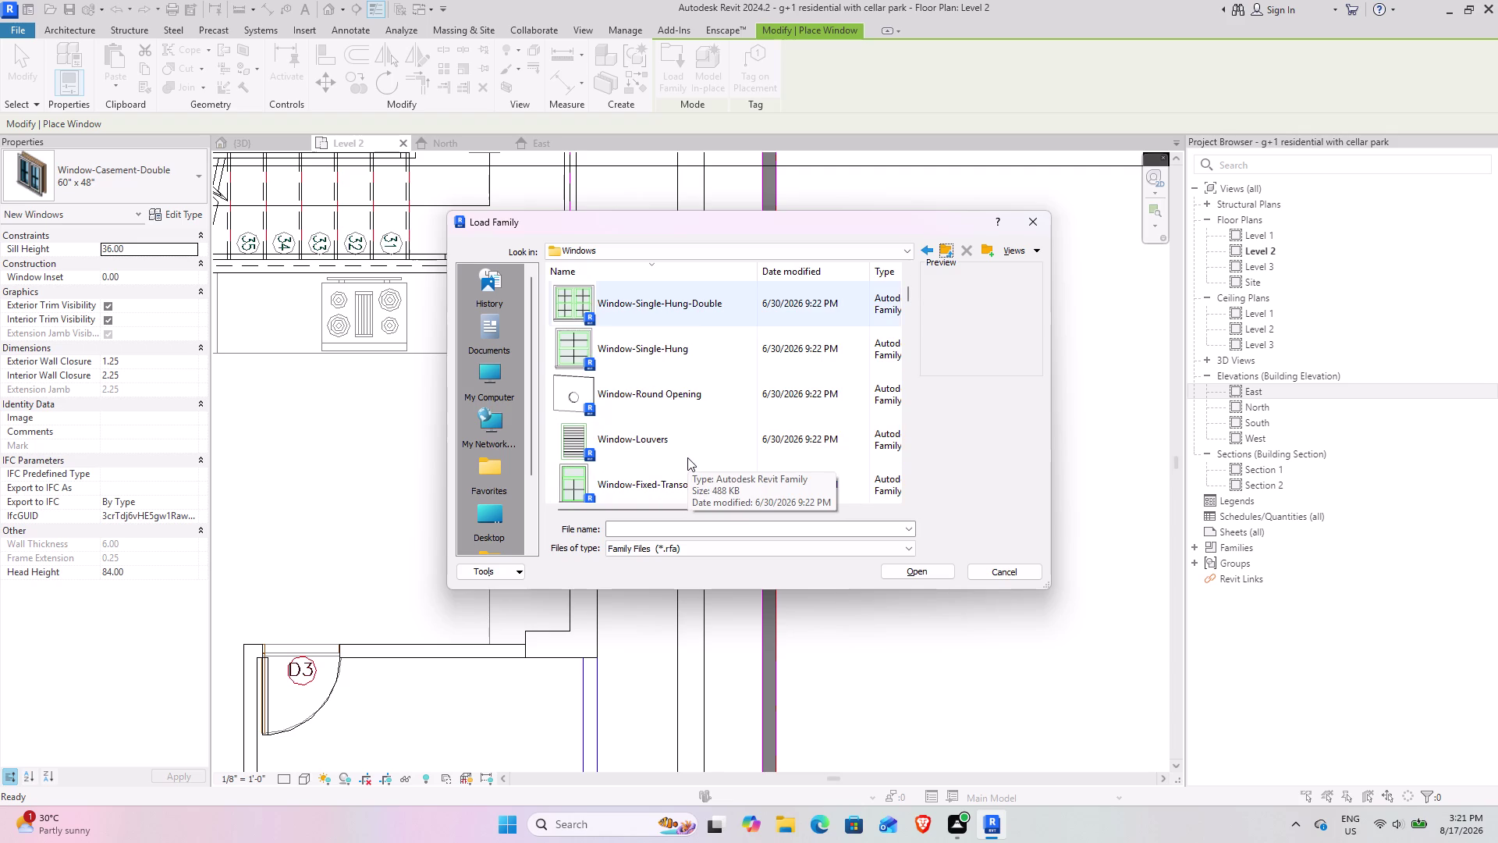
scroll(down, 3)
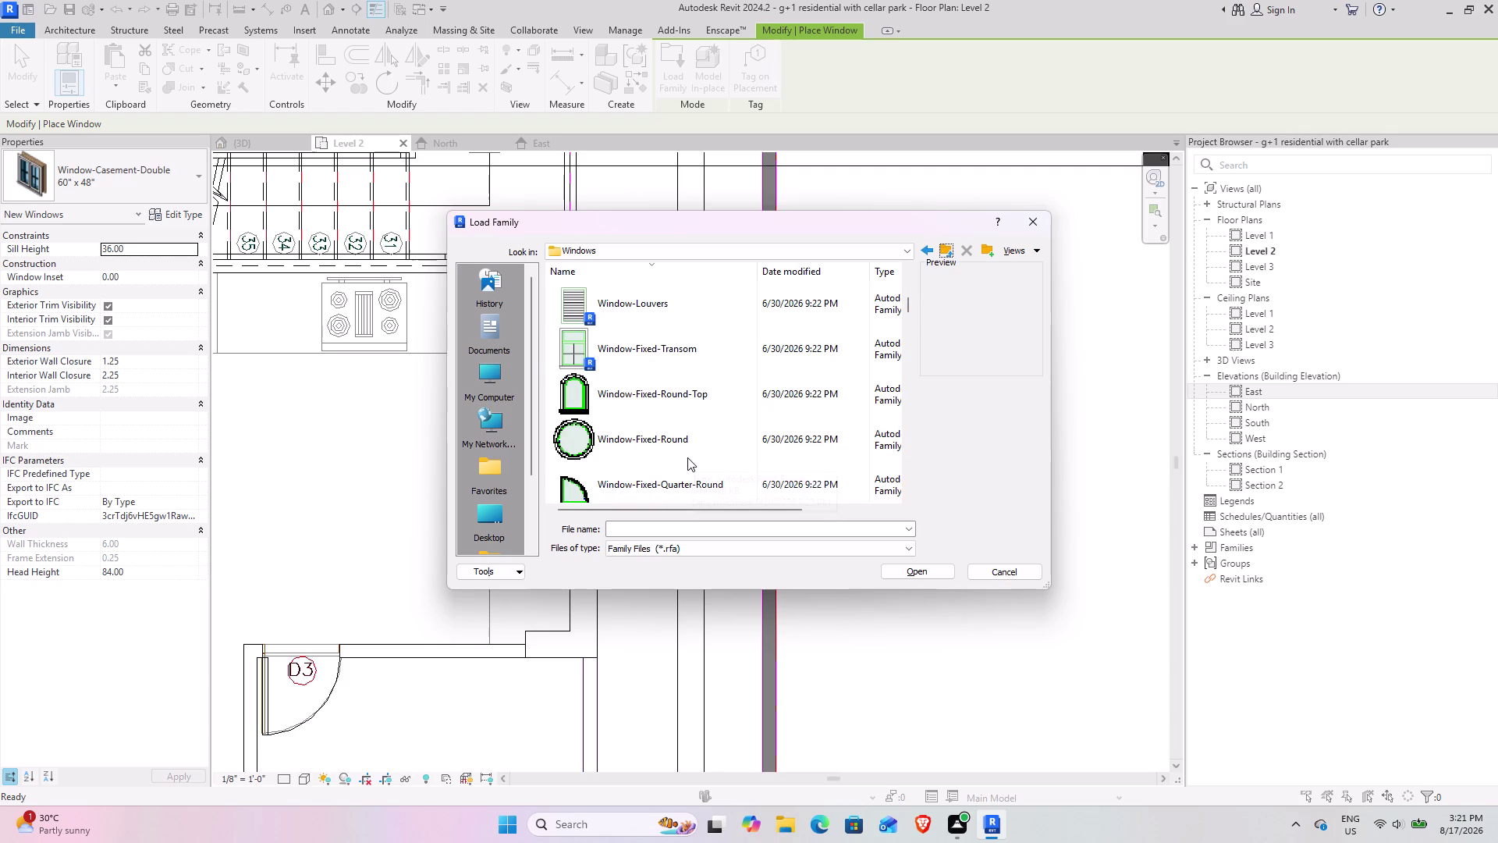
scroll(down, 3)
scroll(down, 3)
scroll(down, 3)
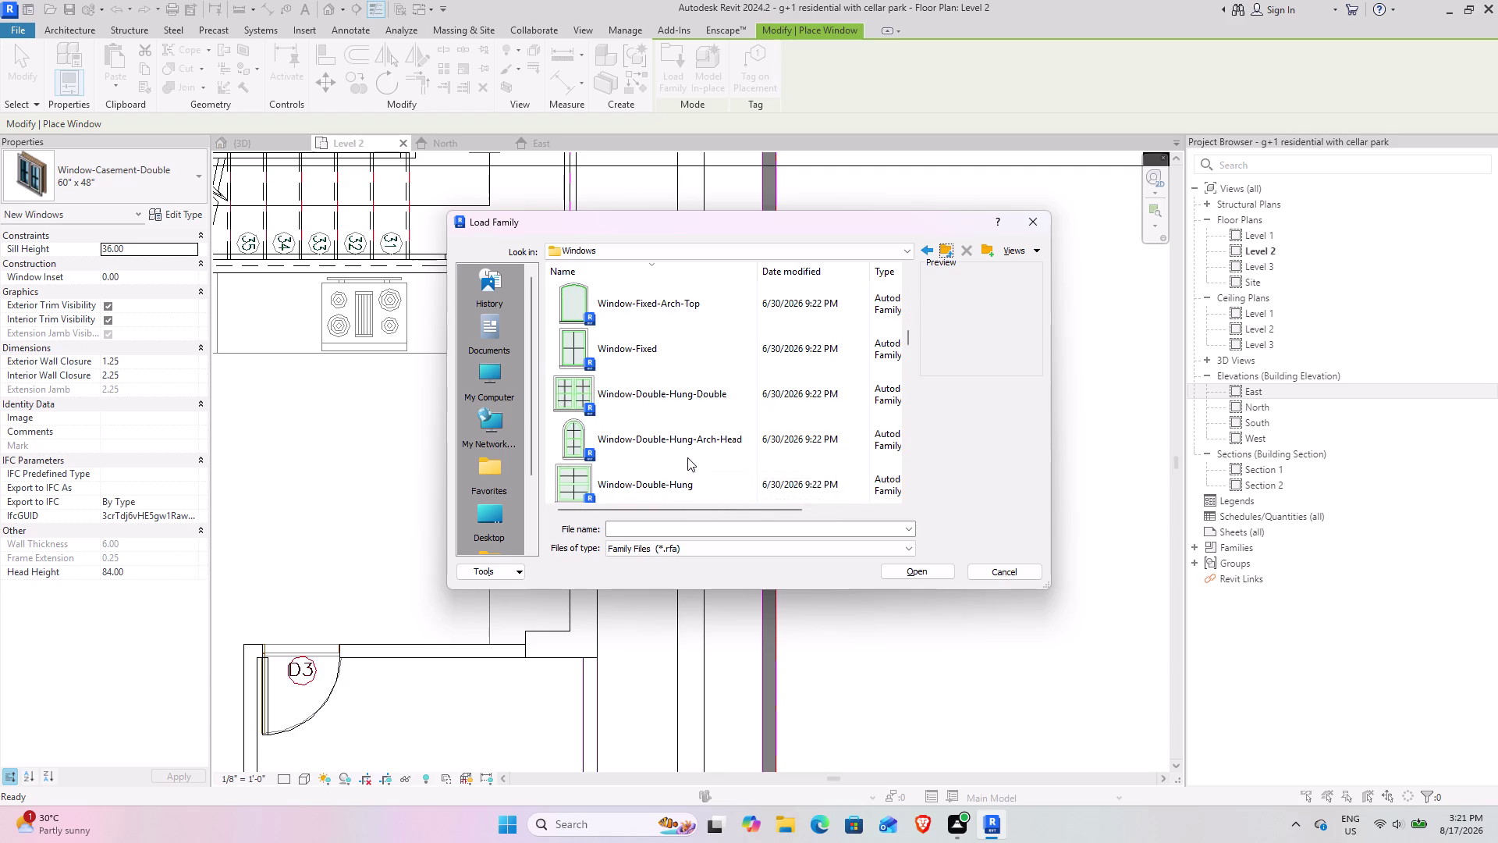
scroll(down, 3)
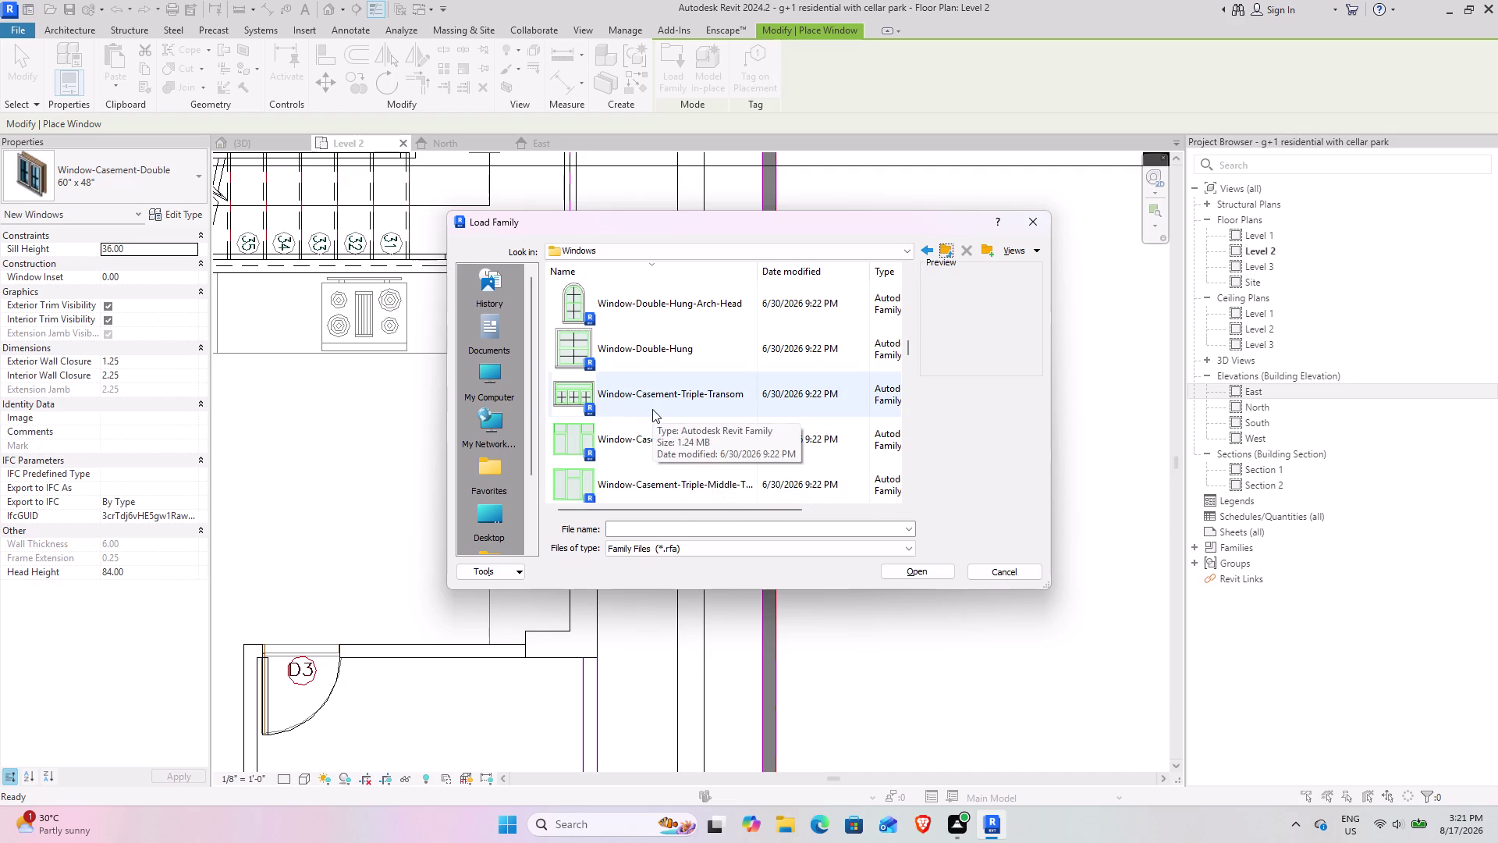
scroll(down, 3)
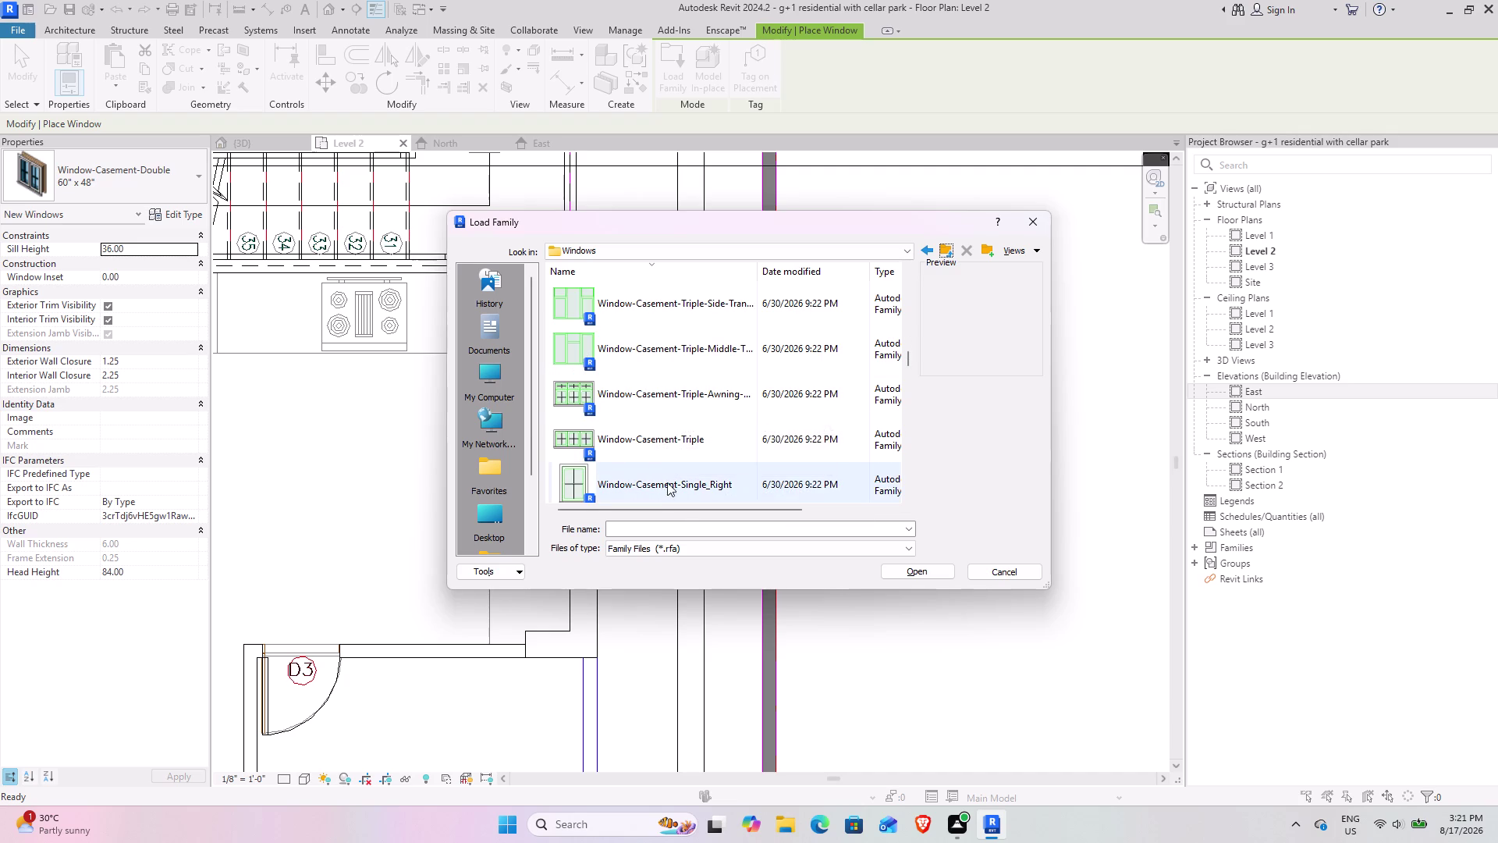
scroll(down, 3)
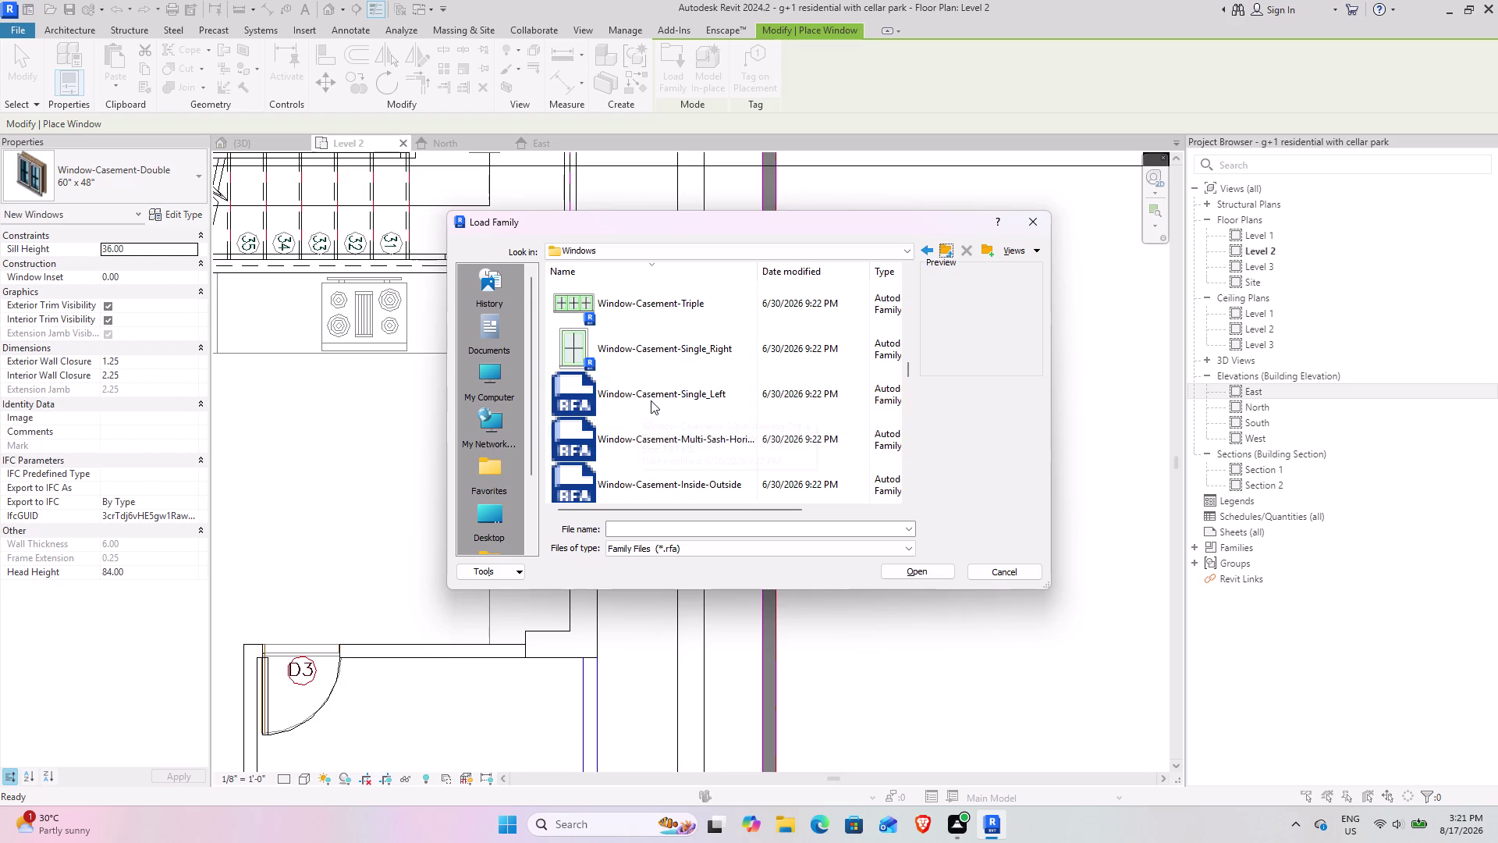
scroll(down, 3)
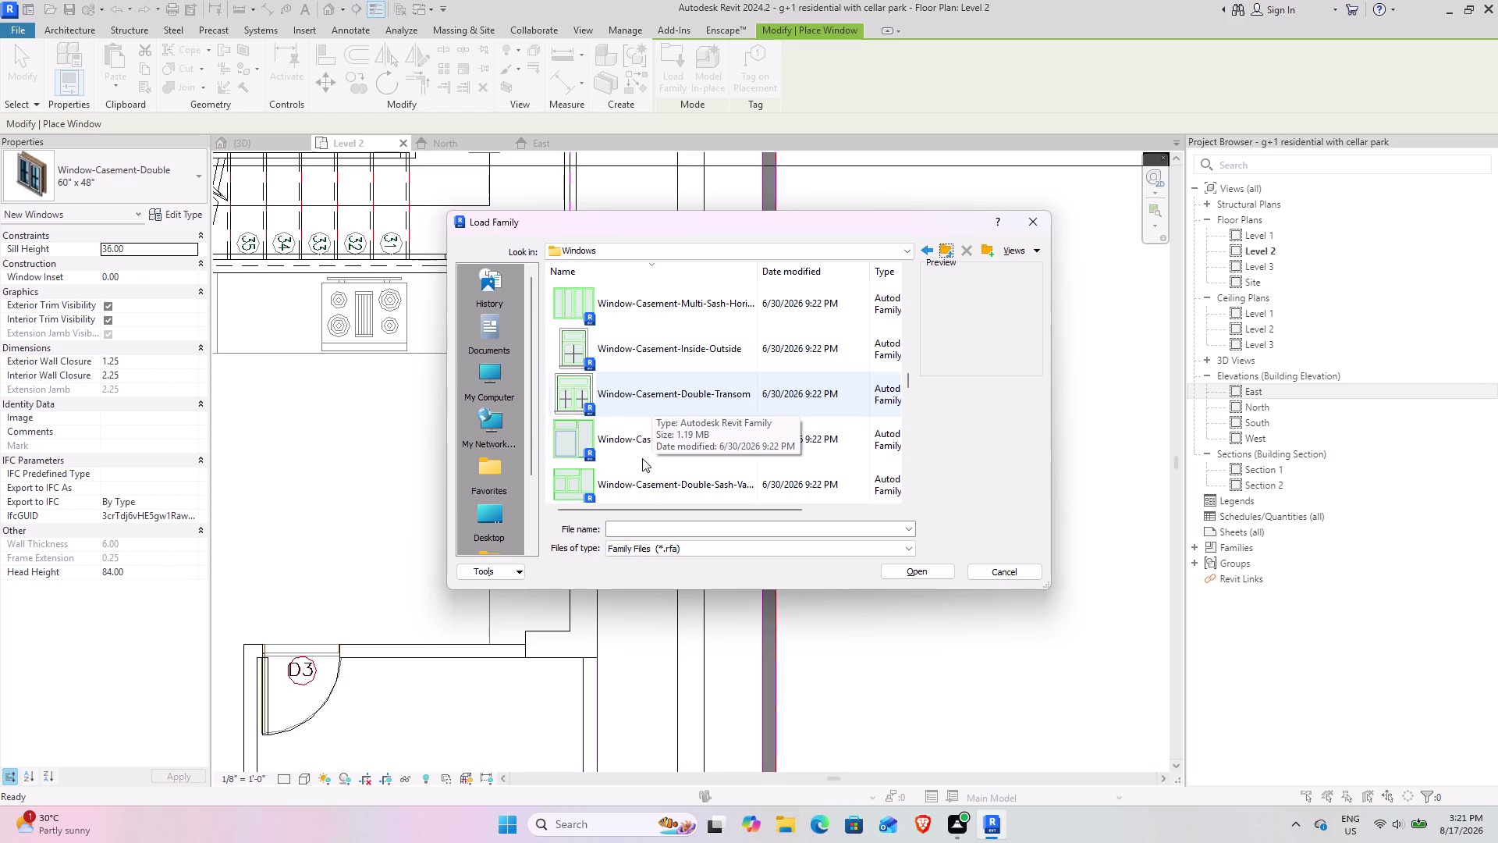
scroll(down, 3)
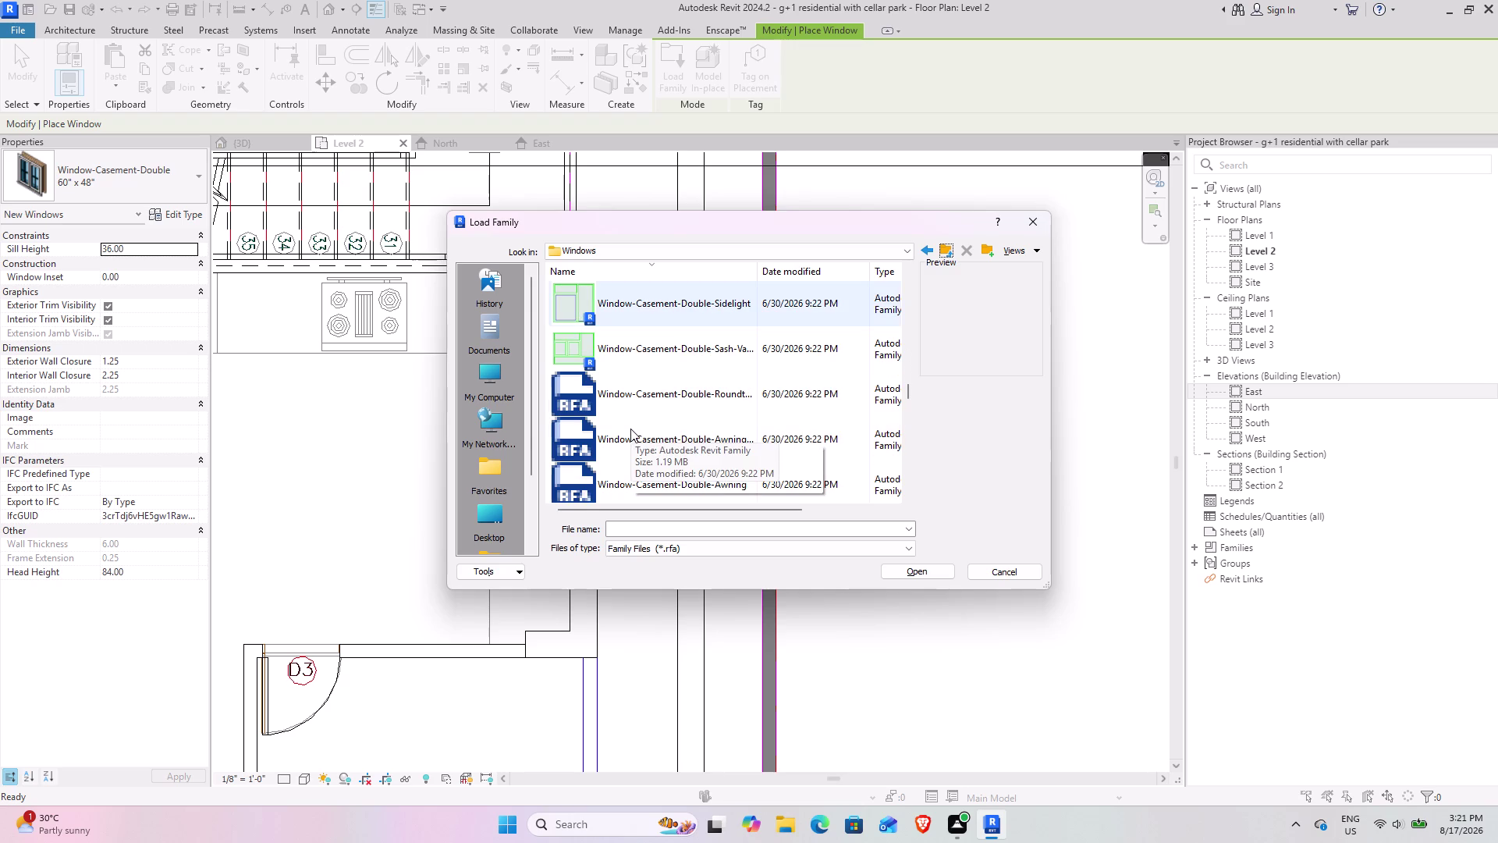
scroll(down, 3)
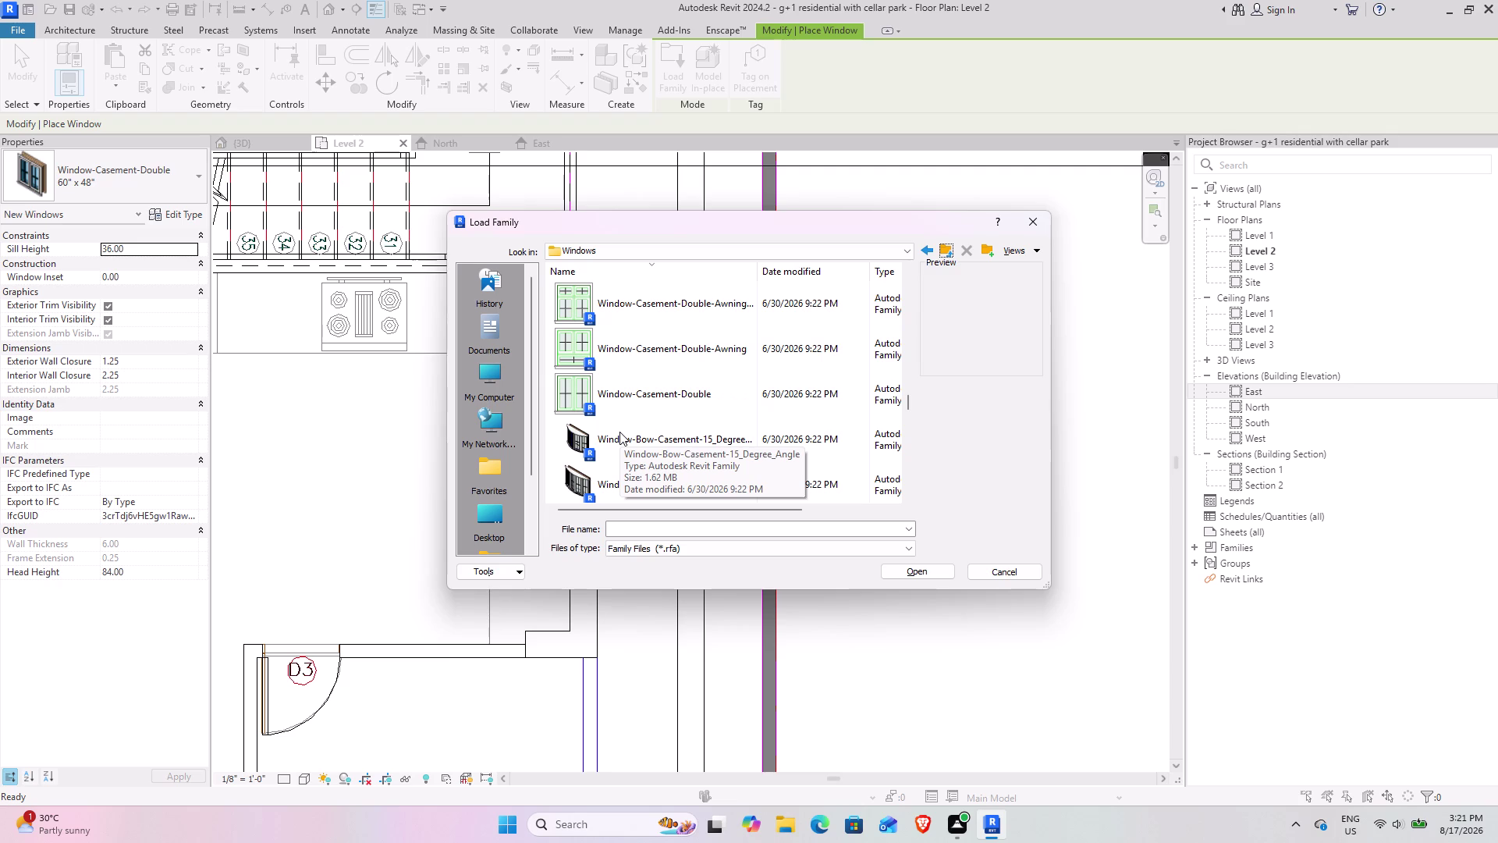
scroll(down, 3)
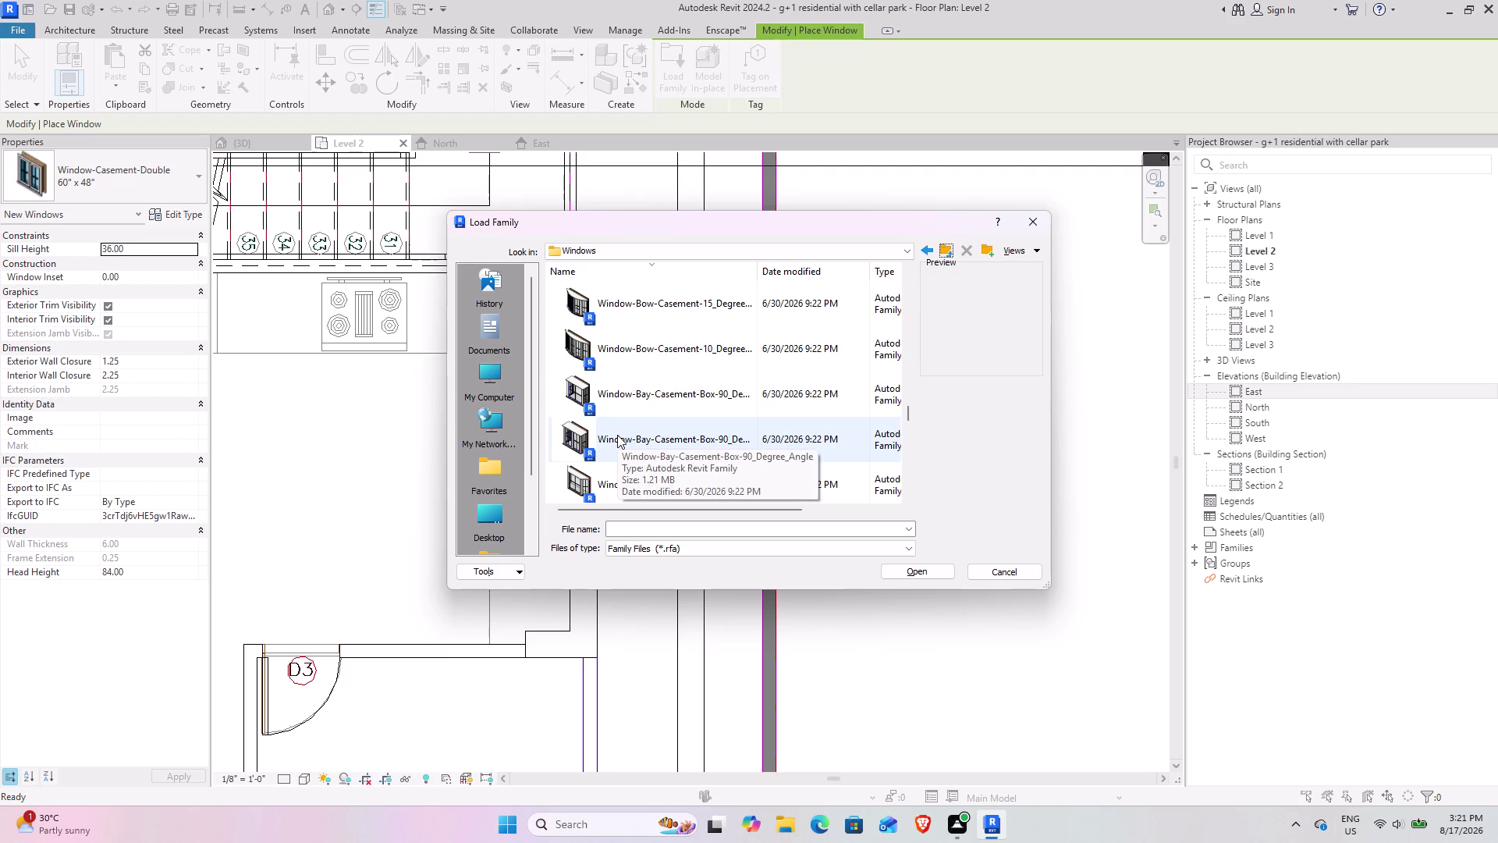
scroll(down, 3)
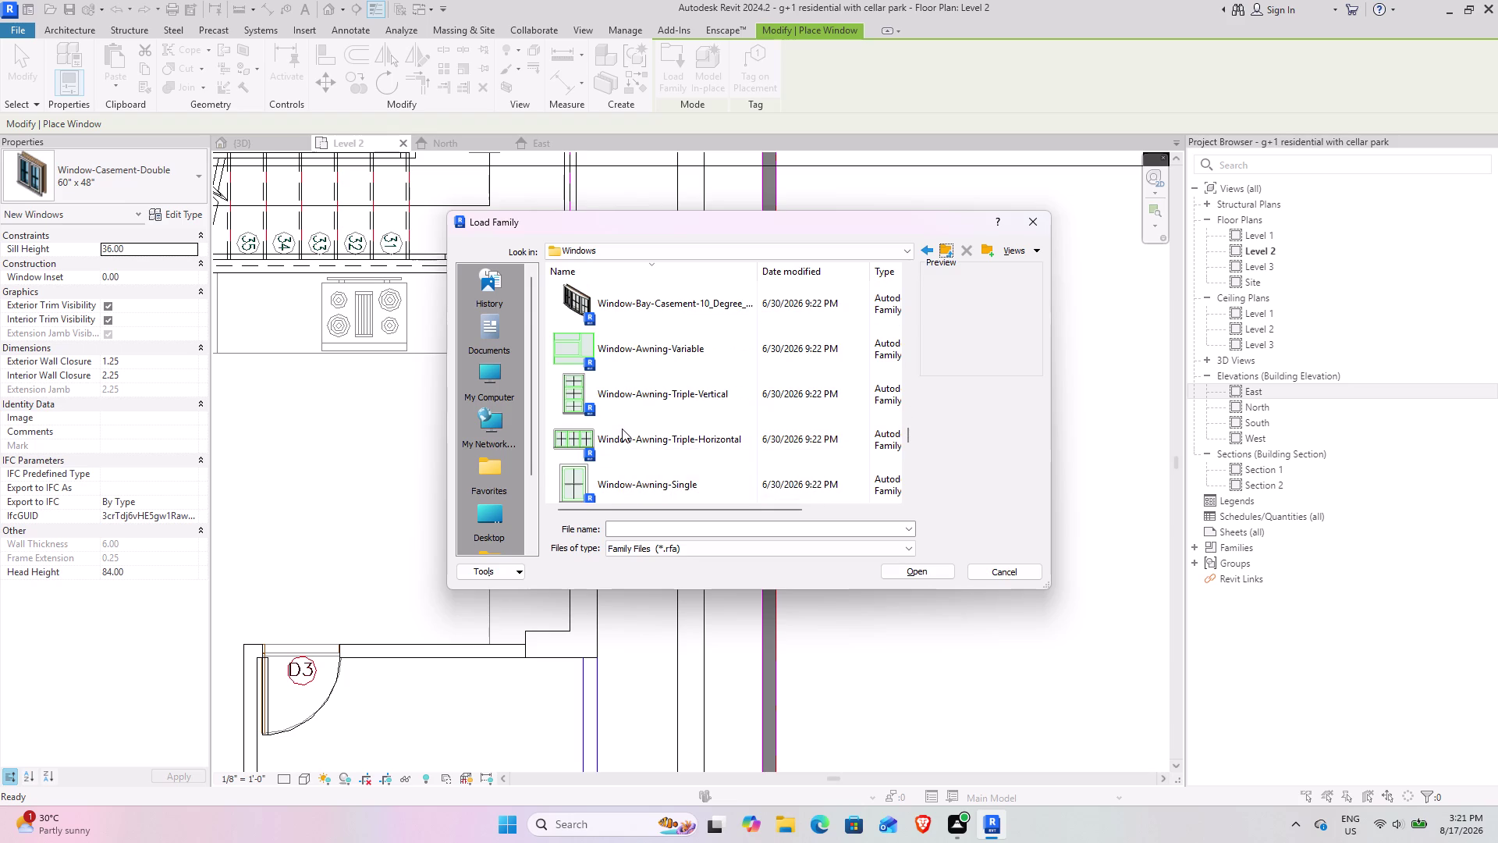
click(662, 424)
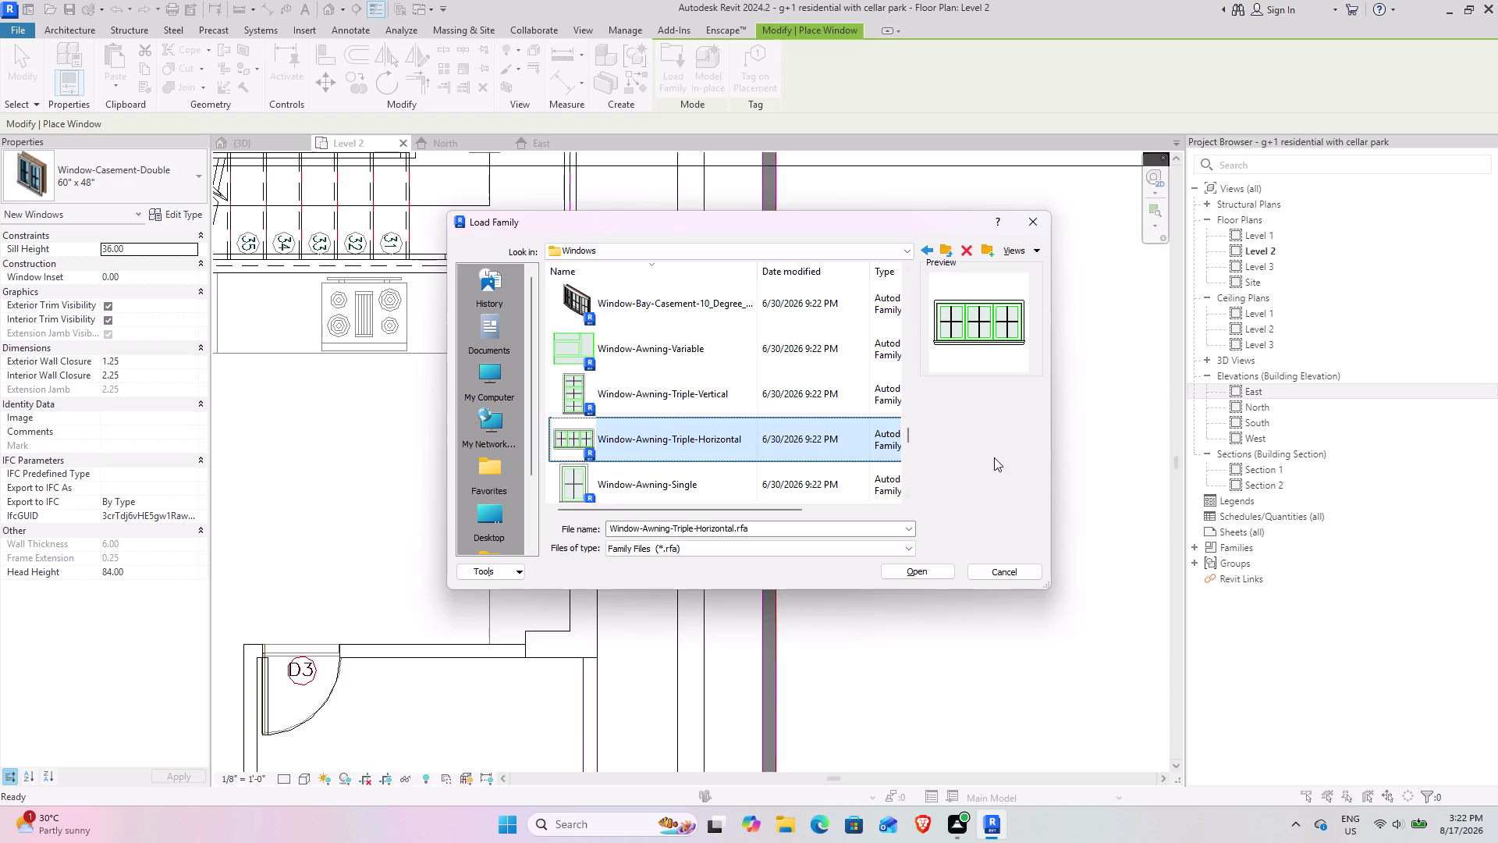
Load Window-Sliding-Four.rfa, giving the 65" x 24" sliding window type.
scroll(down, 3)
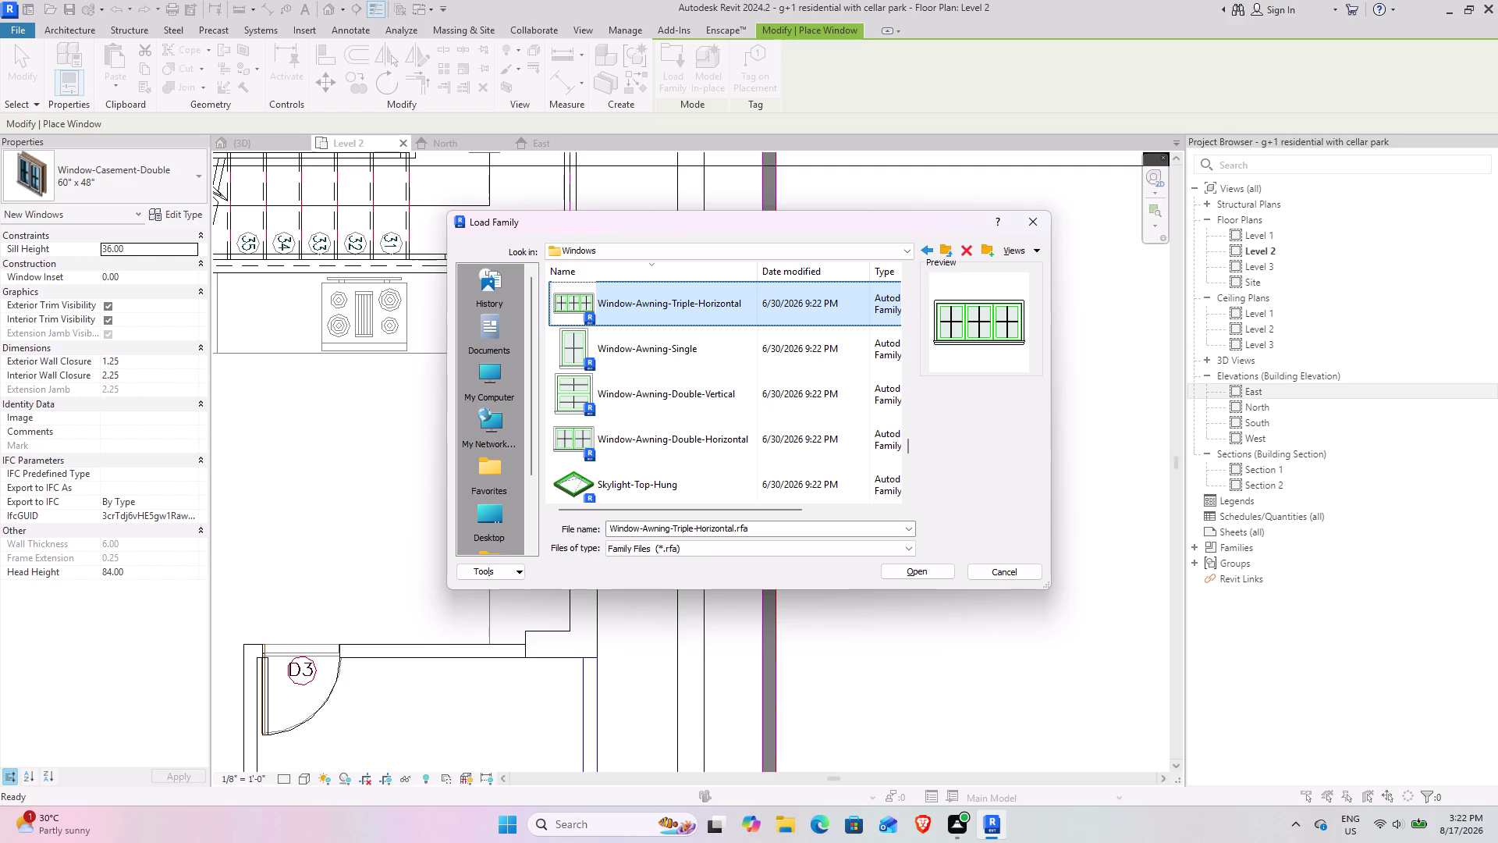
scroll(up, 3)
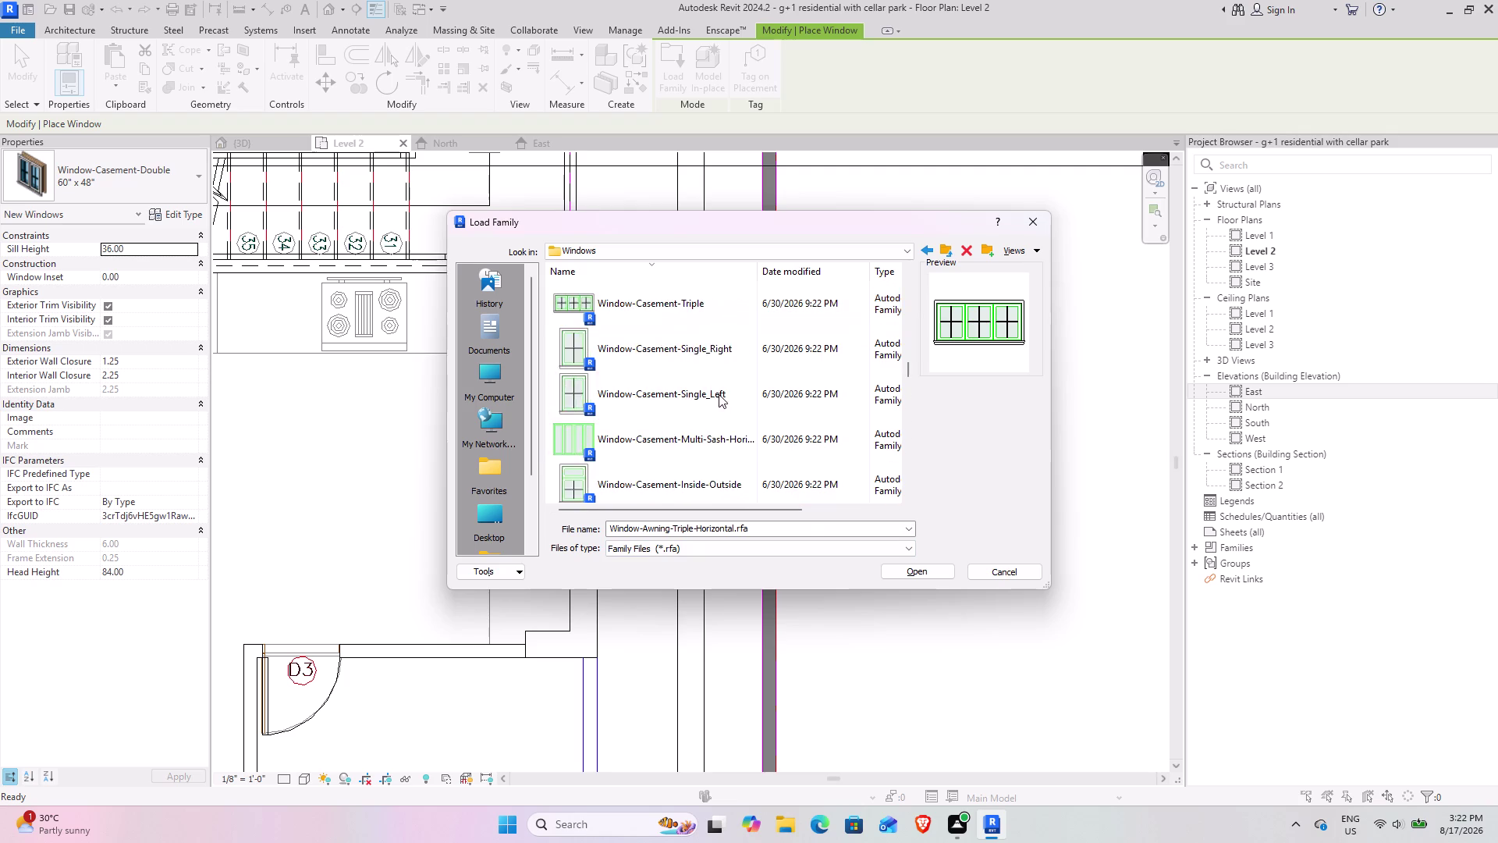
scroll(up, 3)
scroll(up, 3)
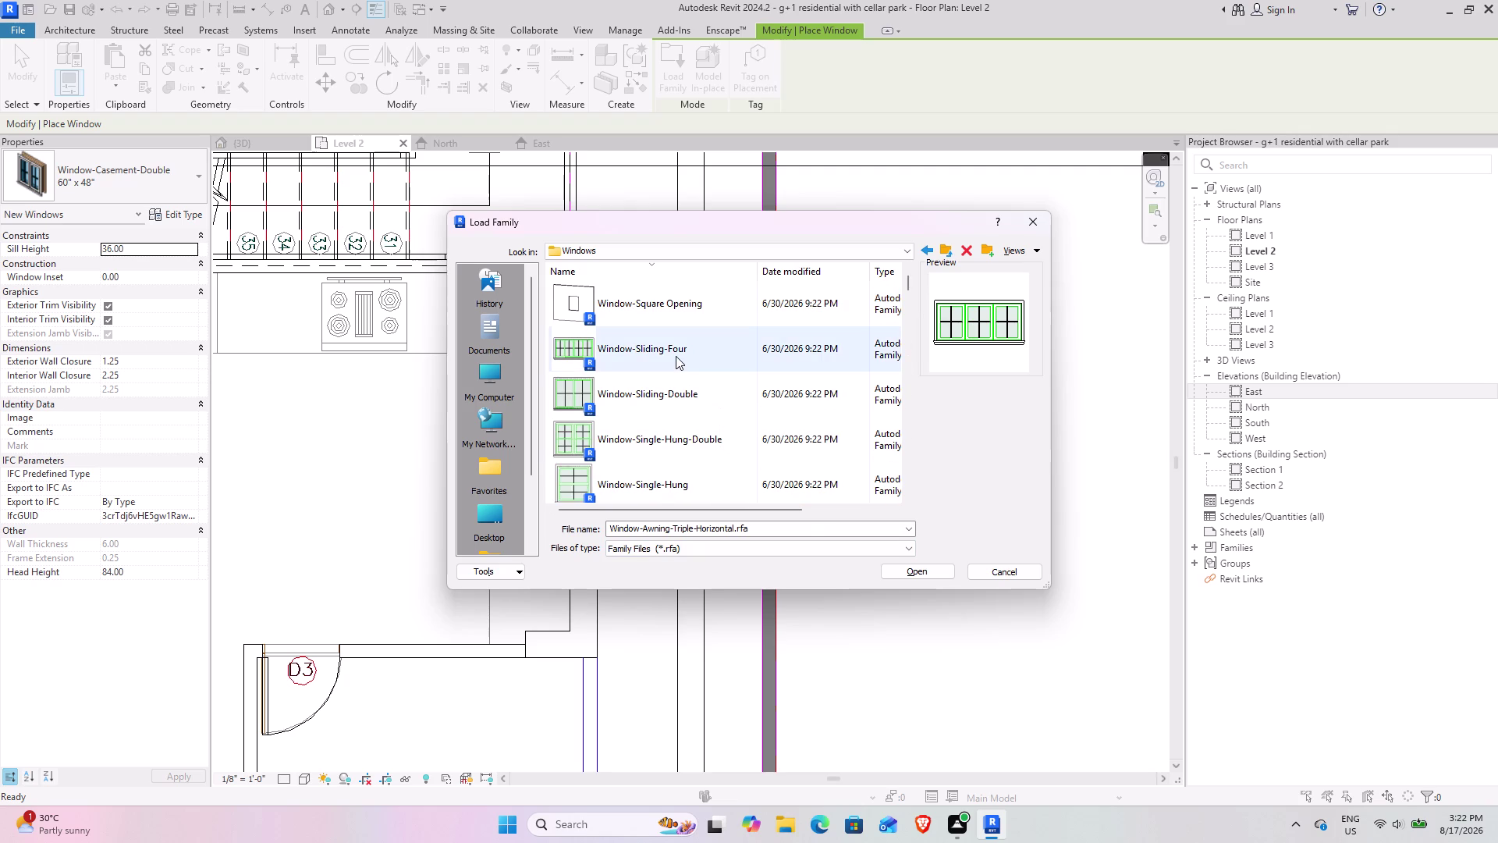
click(676, 356)
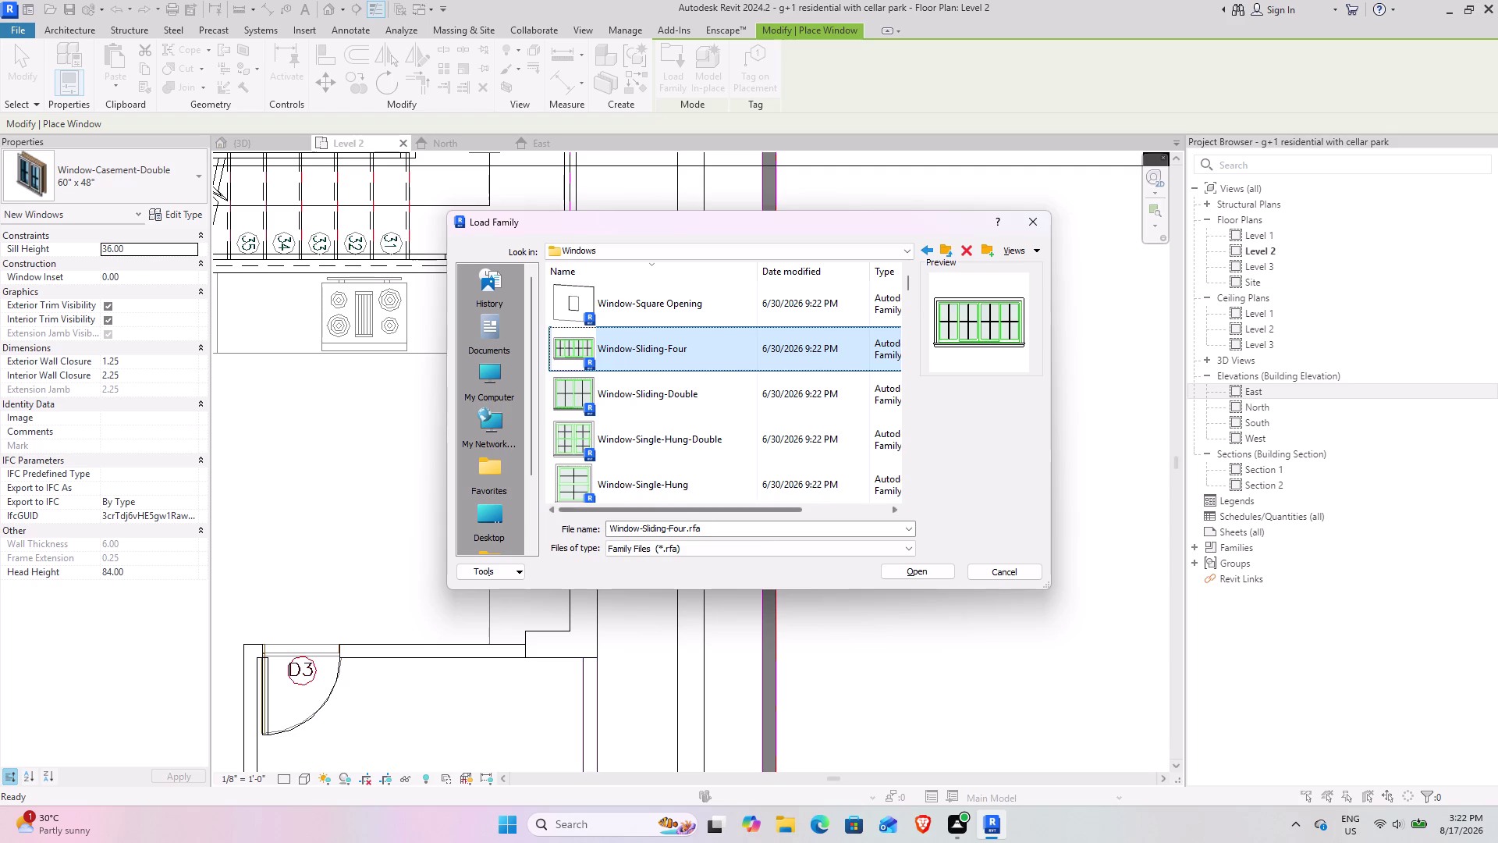
click(928, 571)
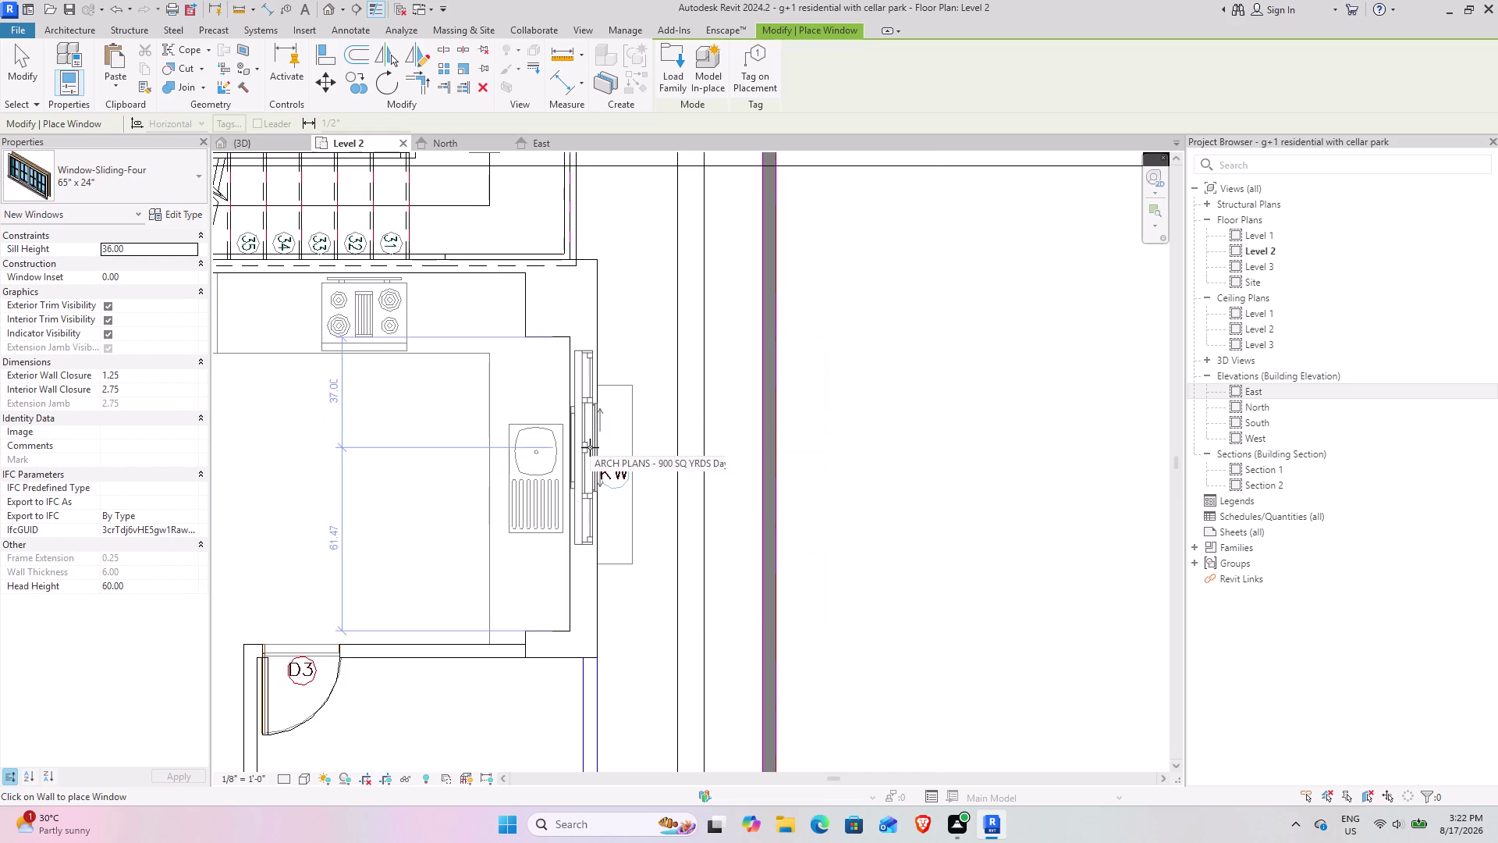
Place the 65" x 24" sliding window in the kitchen KW wall and switch to {3D}.
scroll(up, 3)
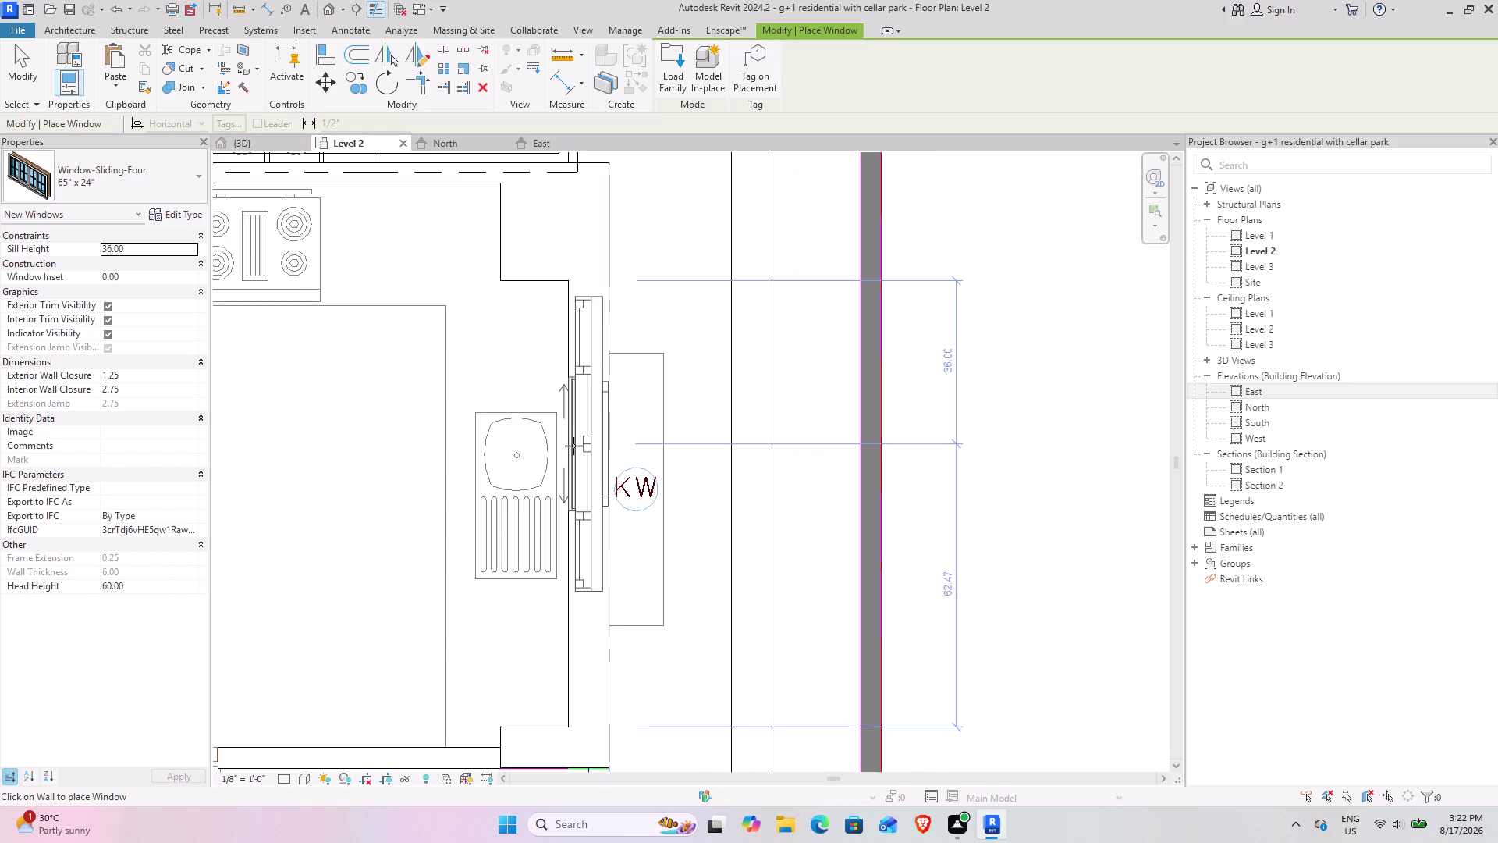
click(572, 486)
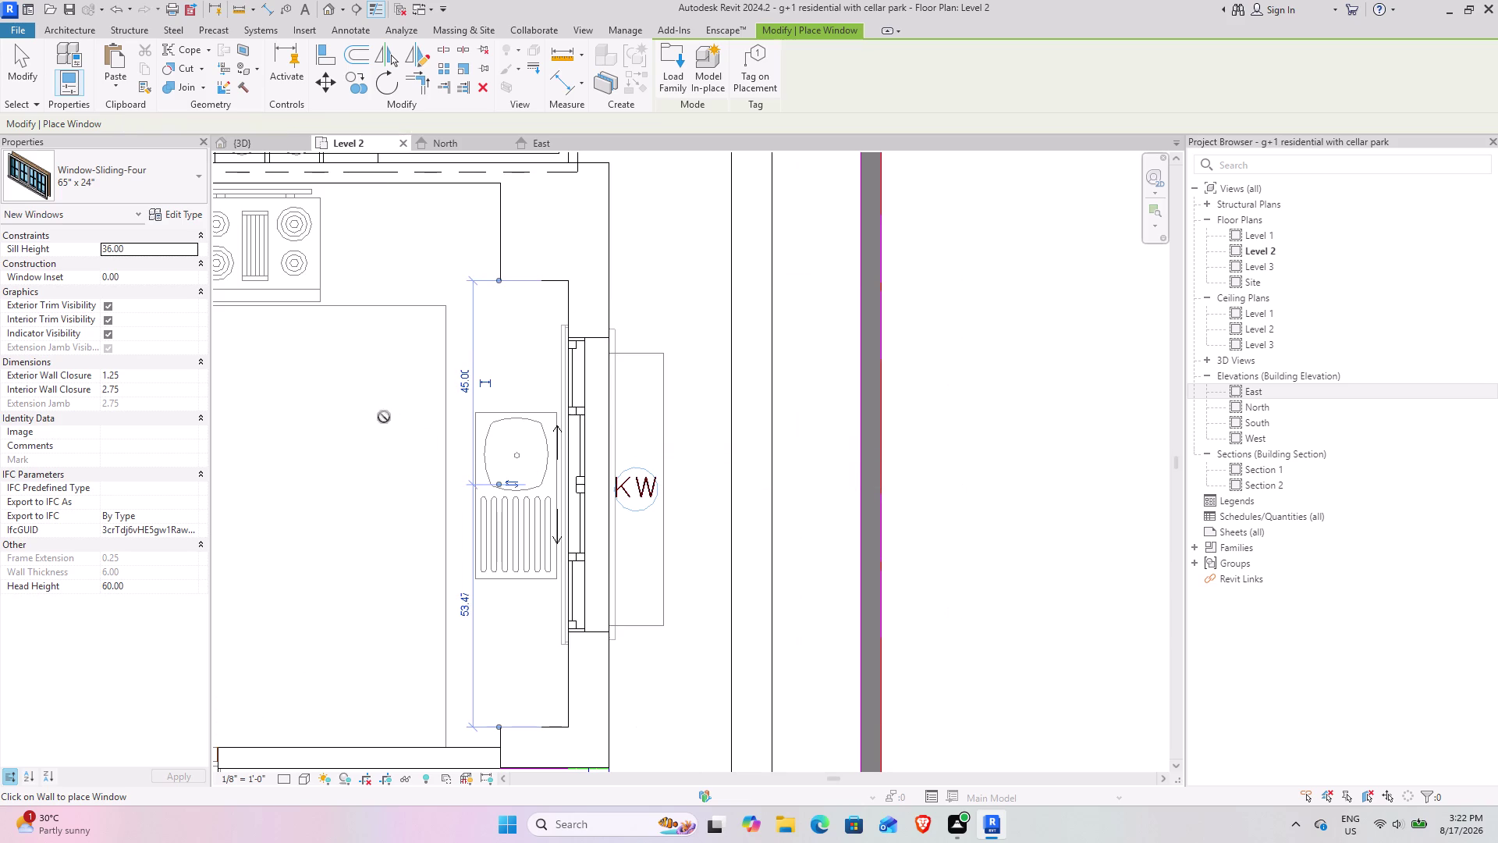
click(237, 143)
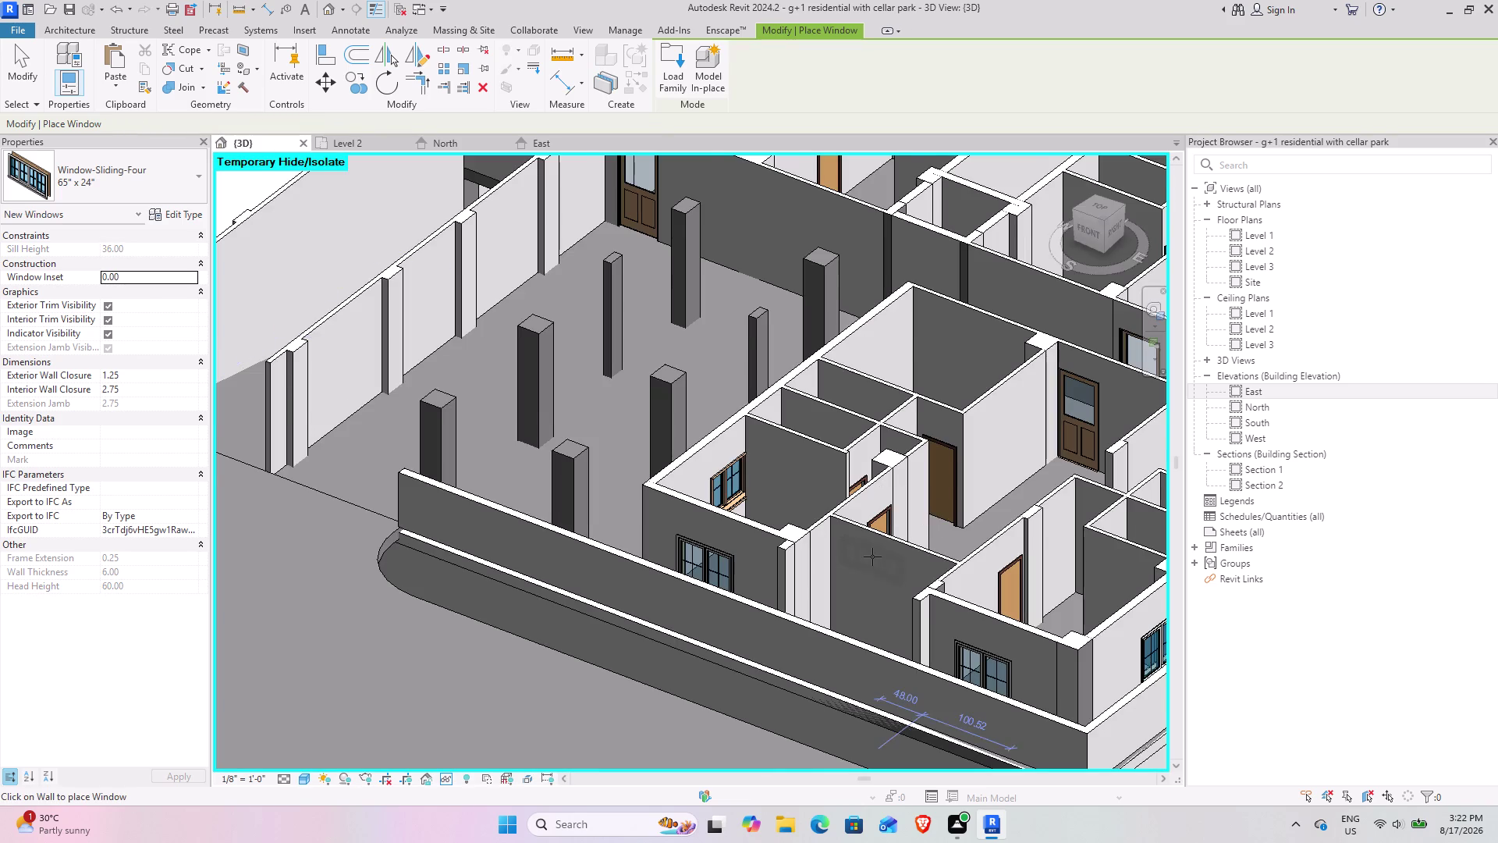
Orbit to the kitchen wall, end window placement, and select the new sliding window.
scroll(down, 3)
scroll(down, 3)
middle_drag(1013, 566, 1012, 567)
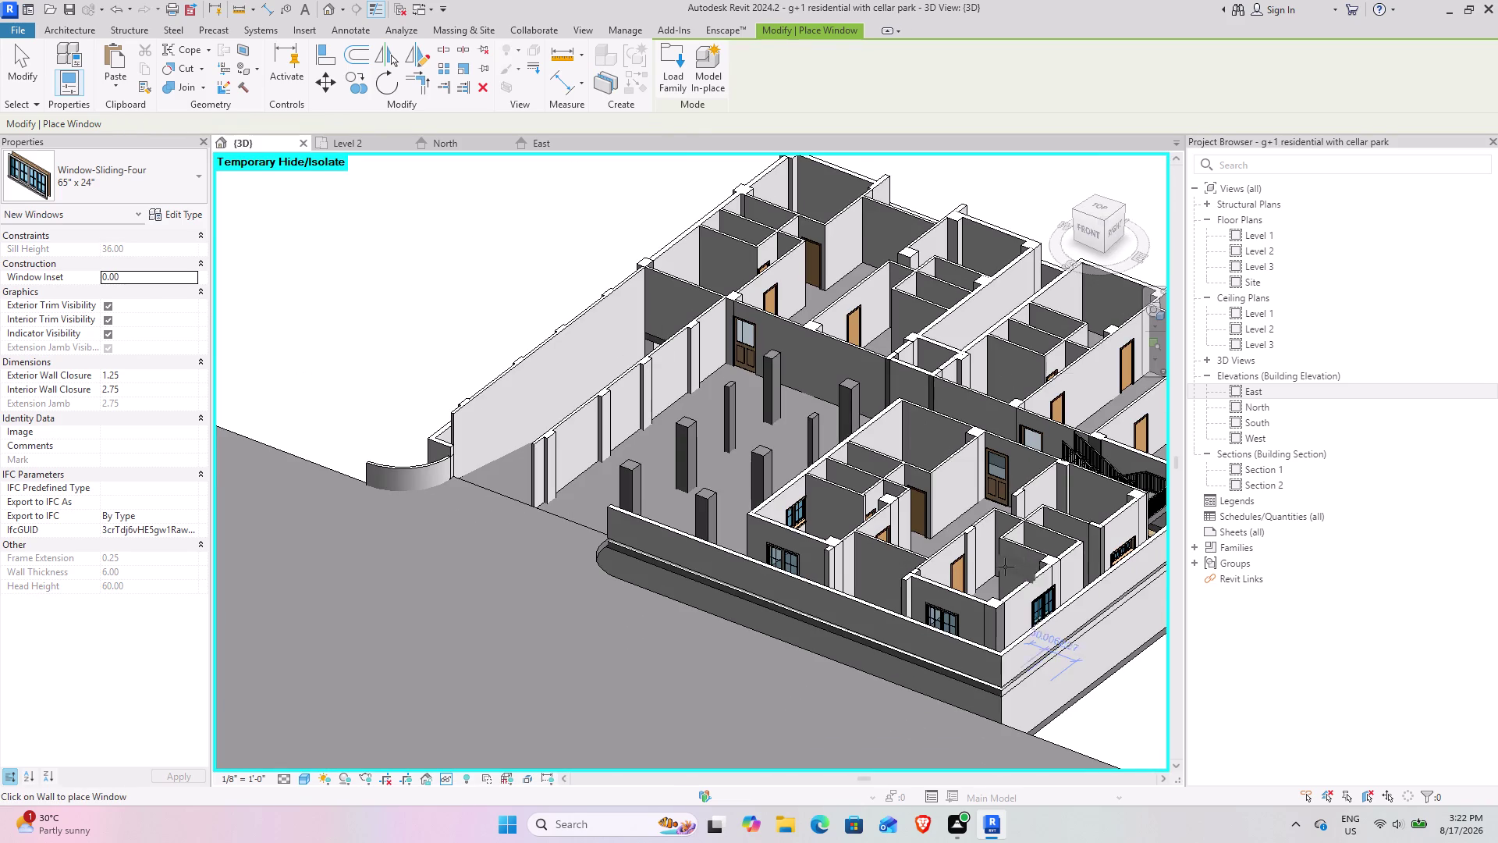
middle_drag(1011, 567, 924, 547)
scroll(up, 3)
middle_drag(1065, 648, 1066, 614)
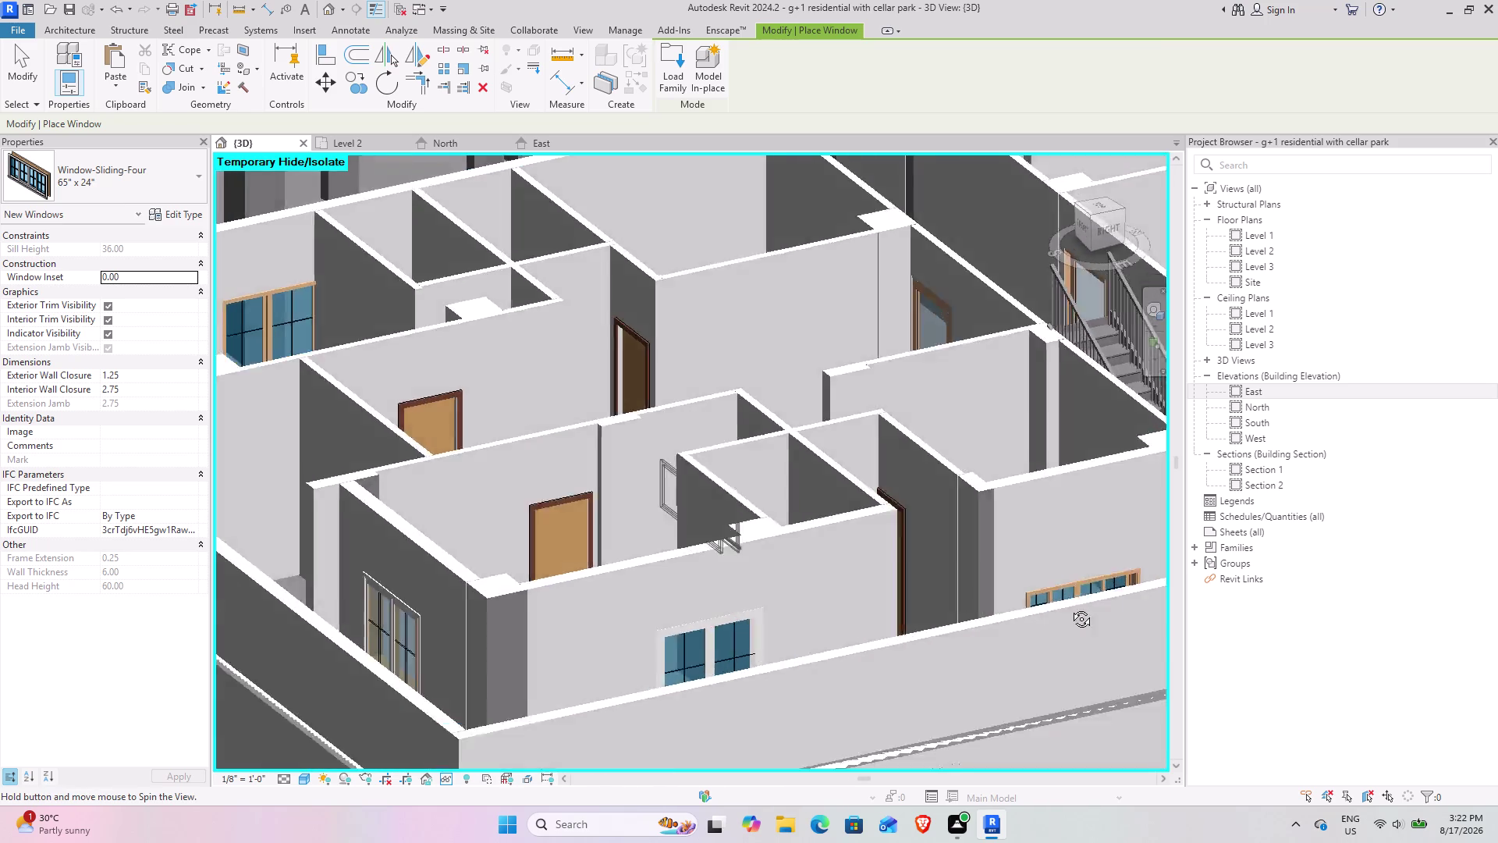
middle_drag(1066, 615, 1052, 649)
middle_drag(1038, 647, 801, 569)
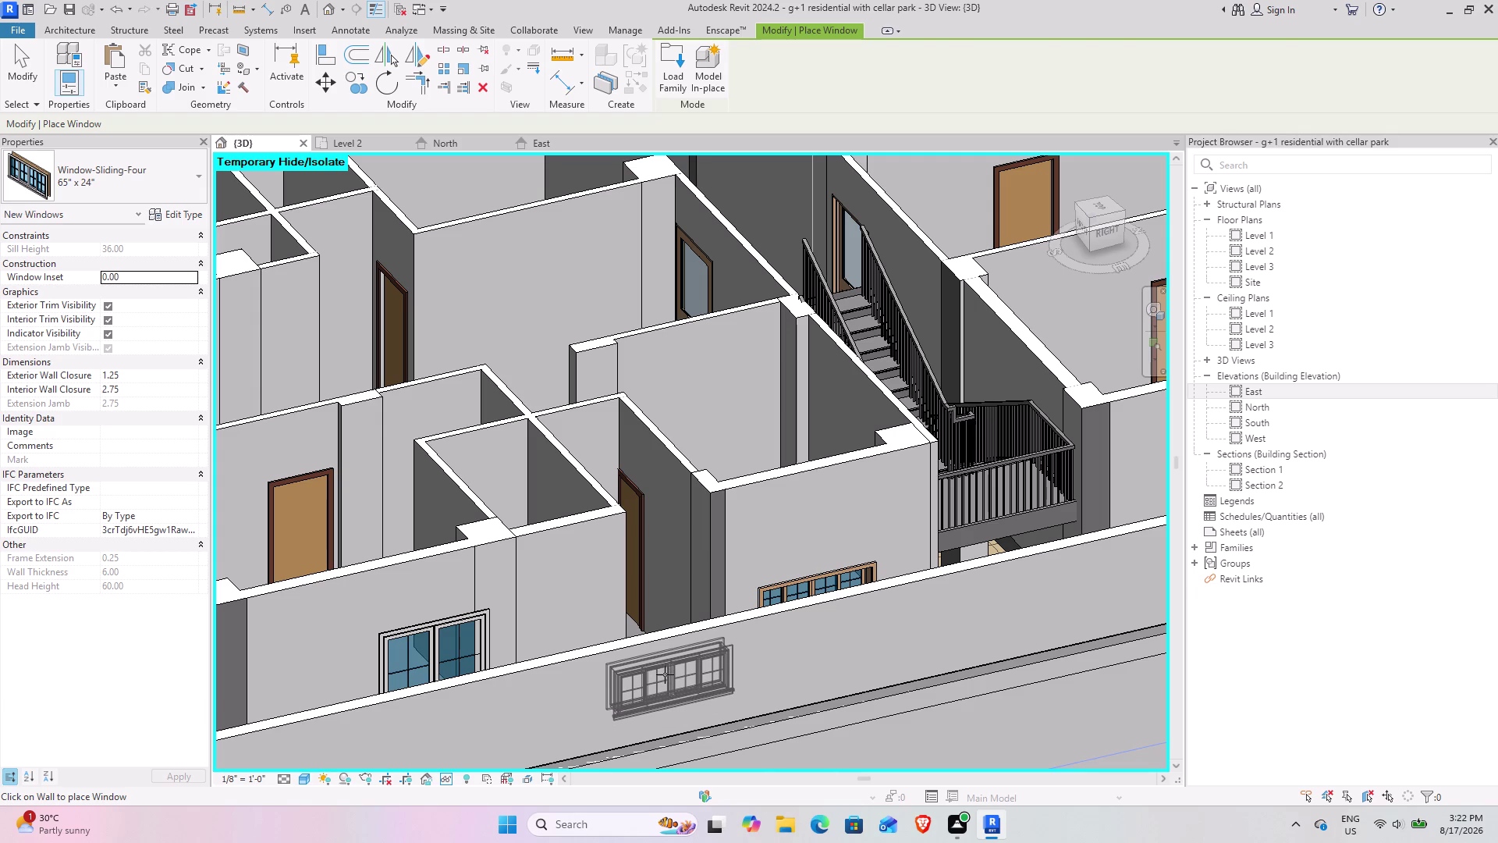
key(Escape)
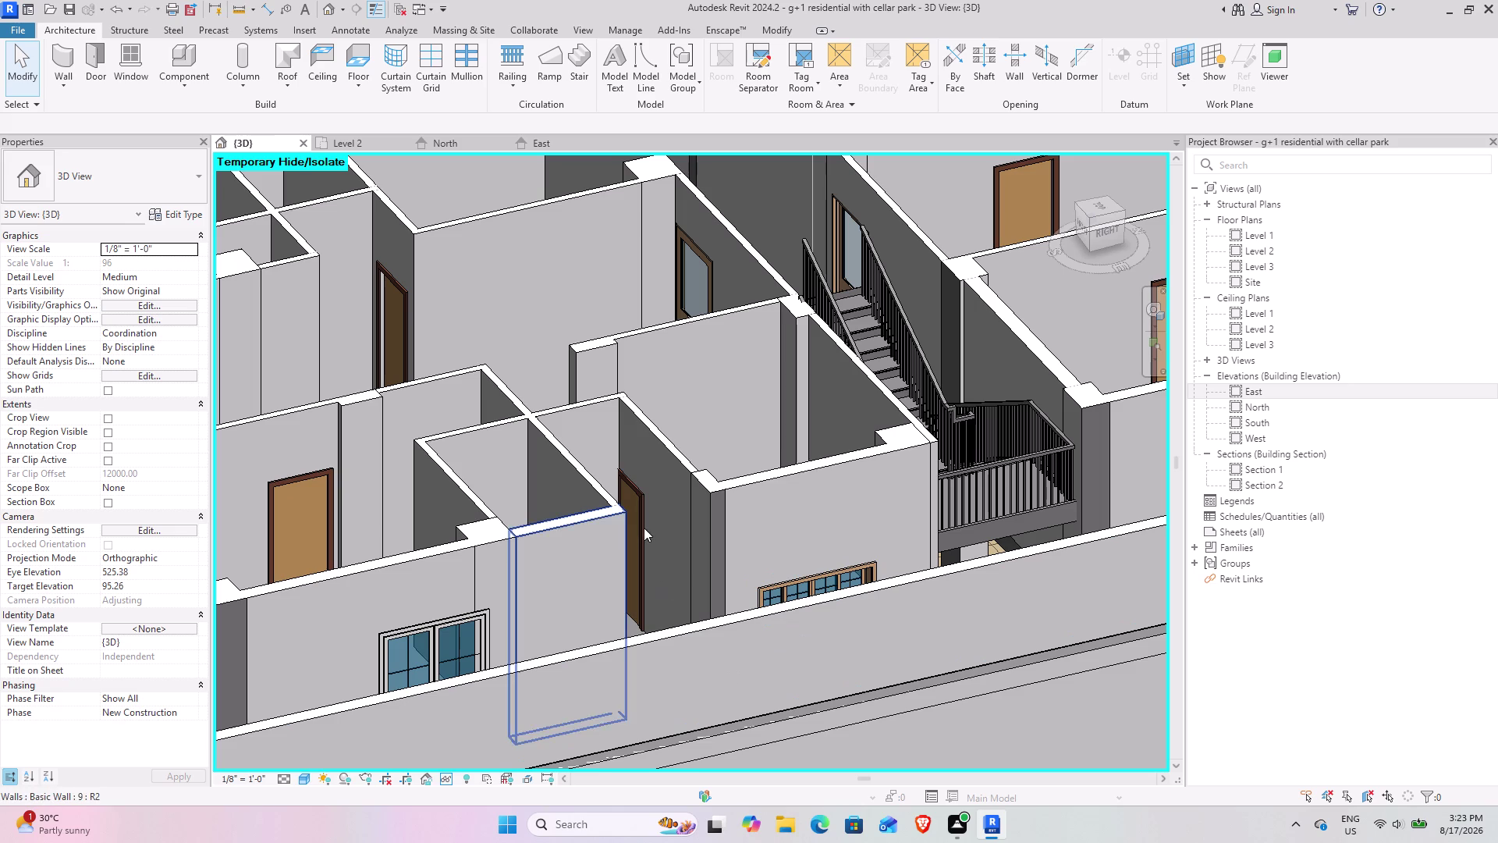
click(808, 584)
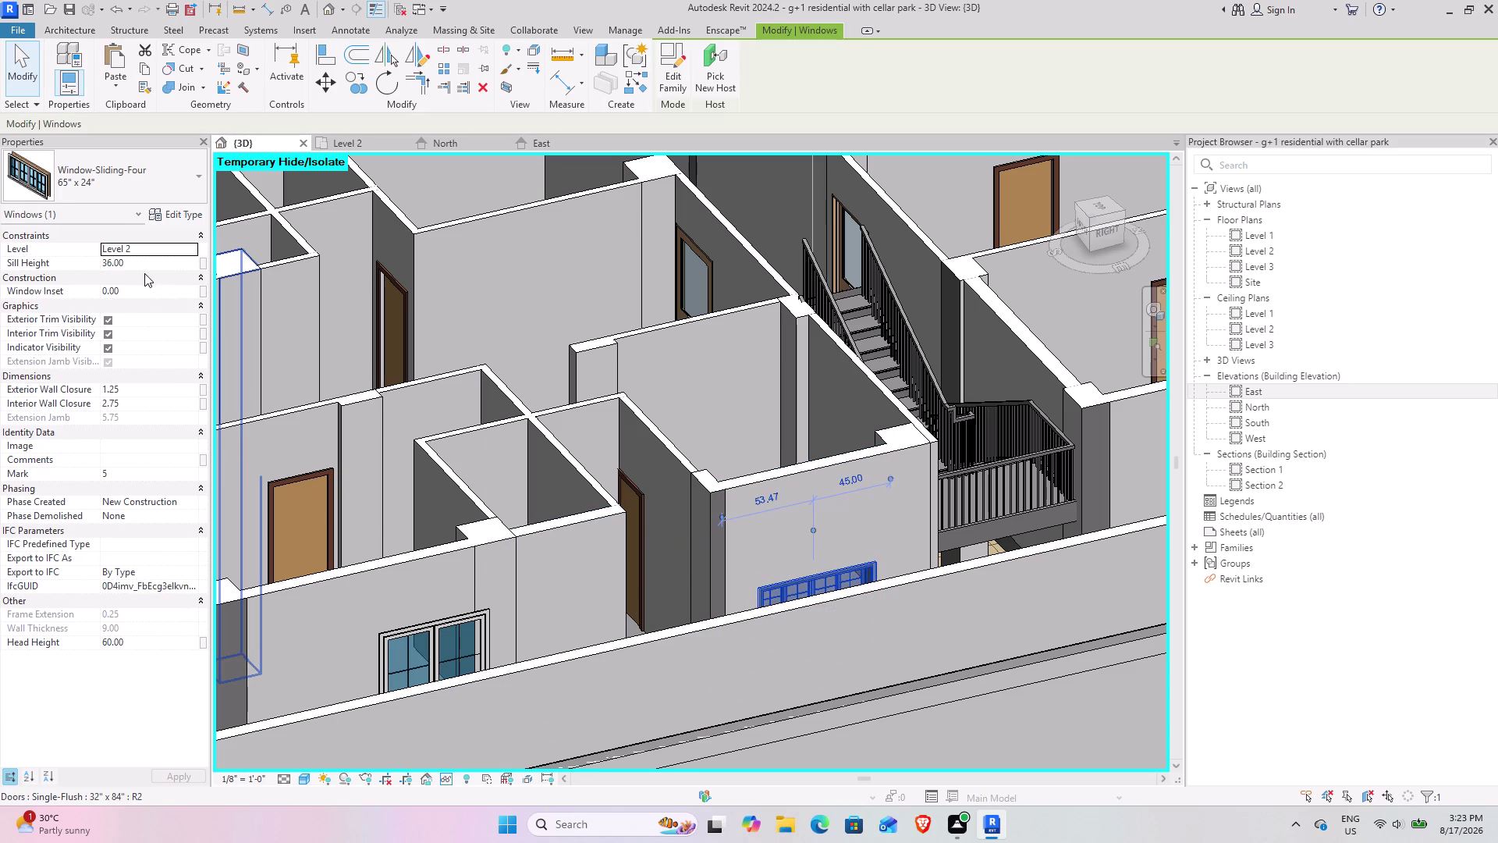
Set the kitchen sliding window's Sill Height to 5' (60 inches).
click(146, 265)
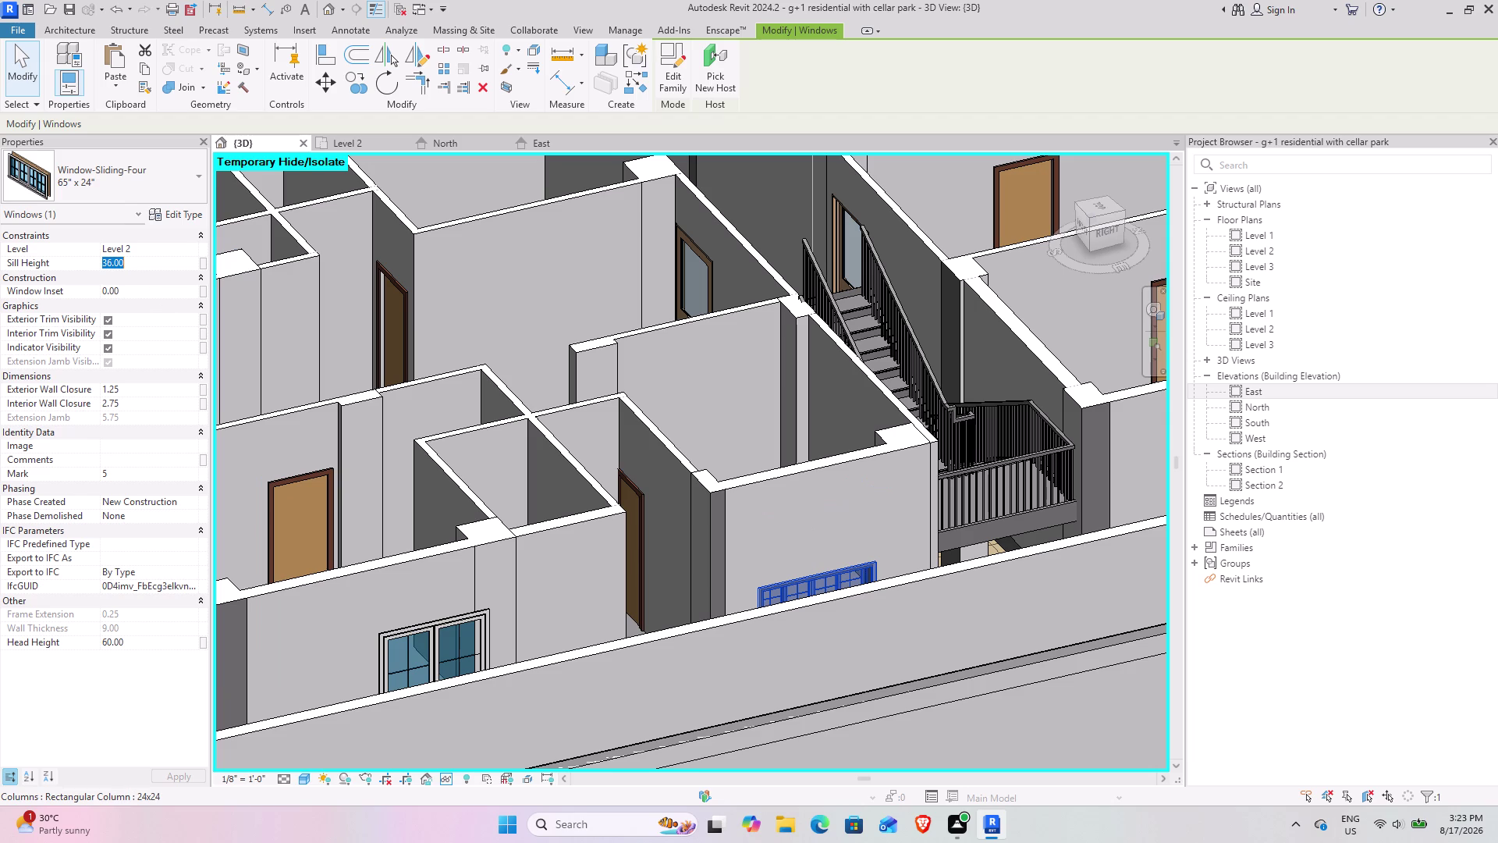
text(5')
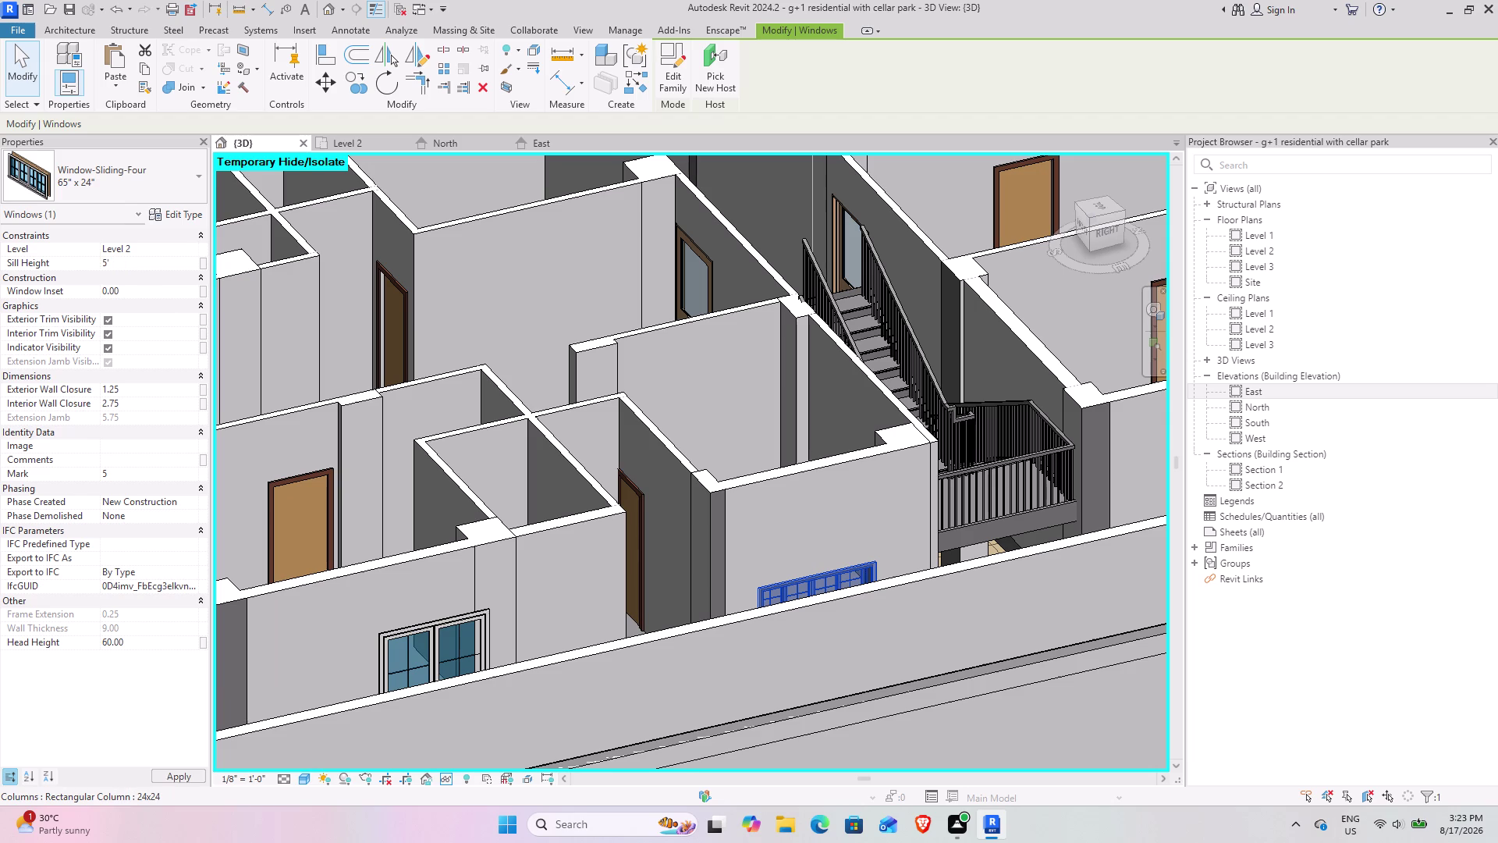
key(Return)
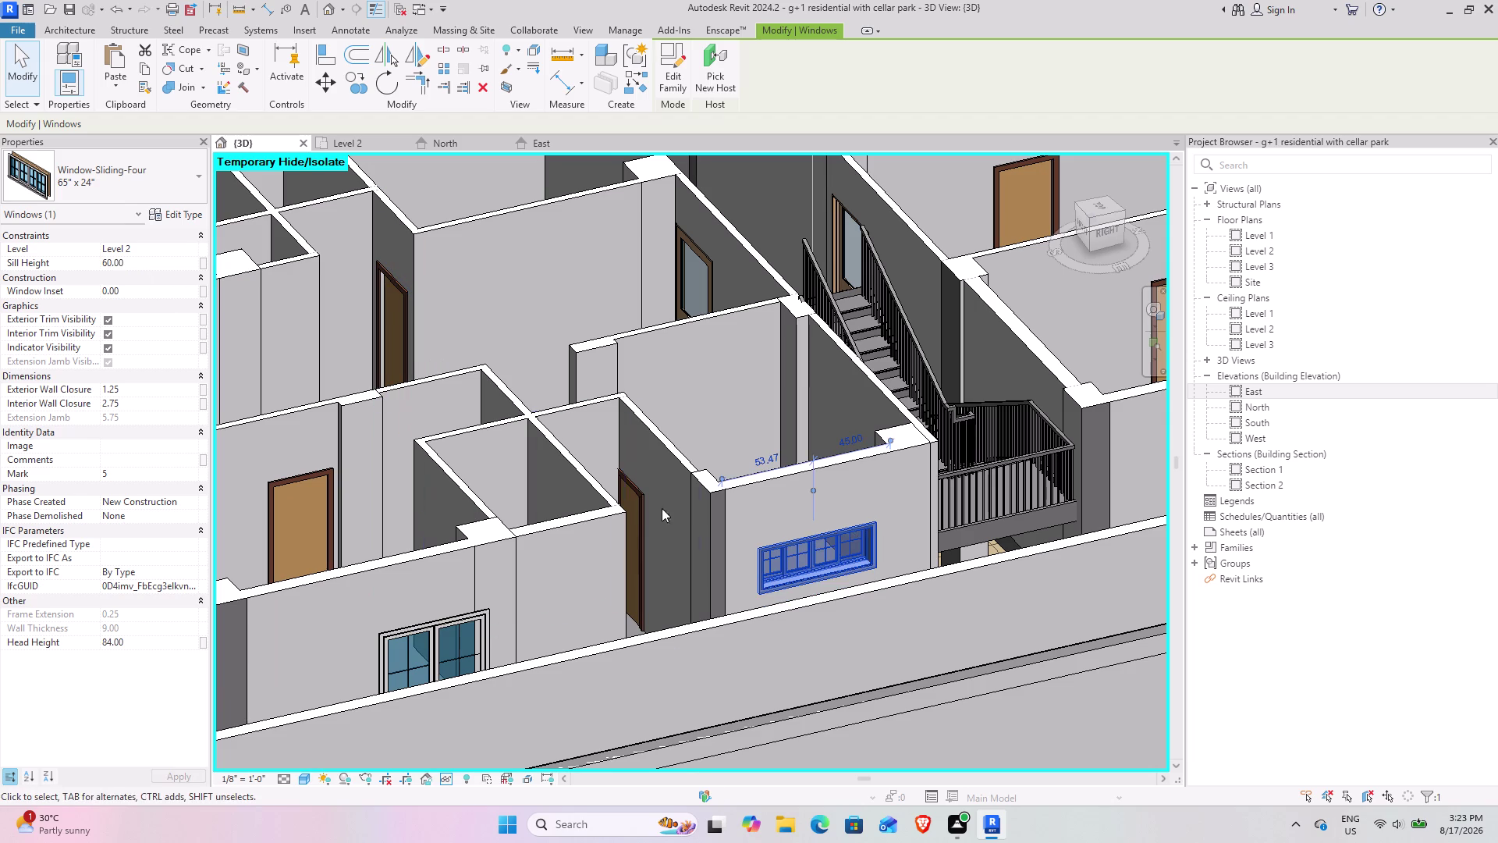
click(945, 716)
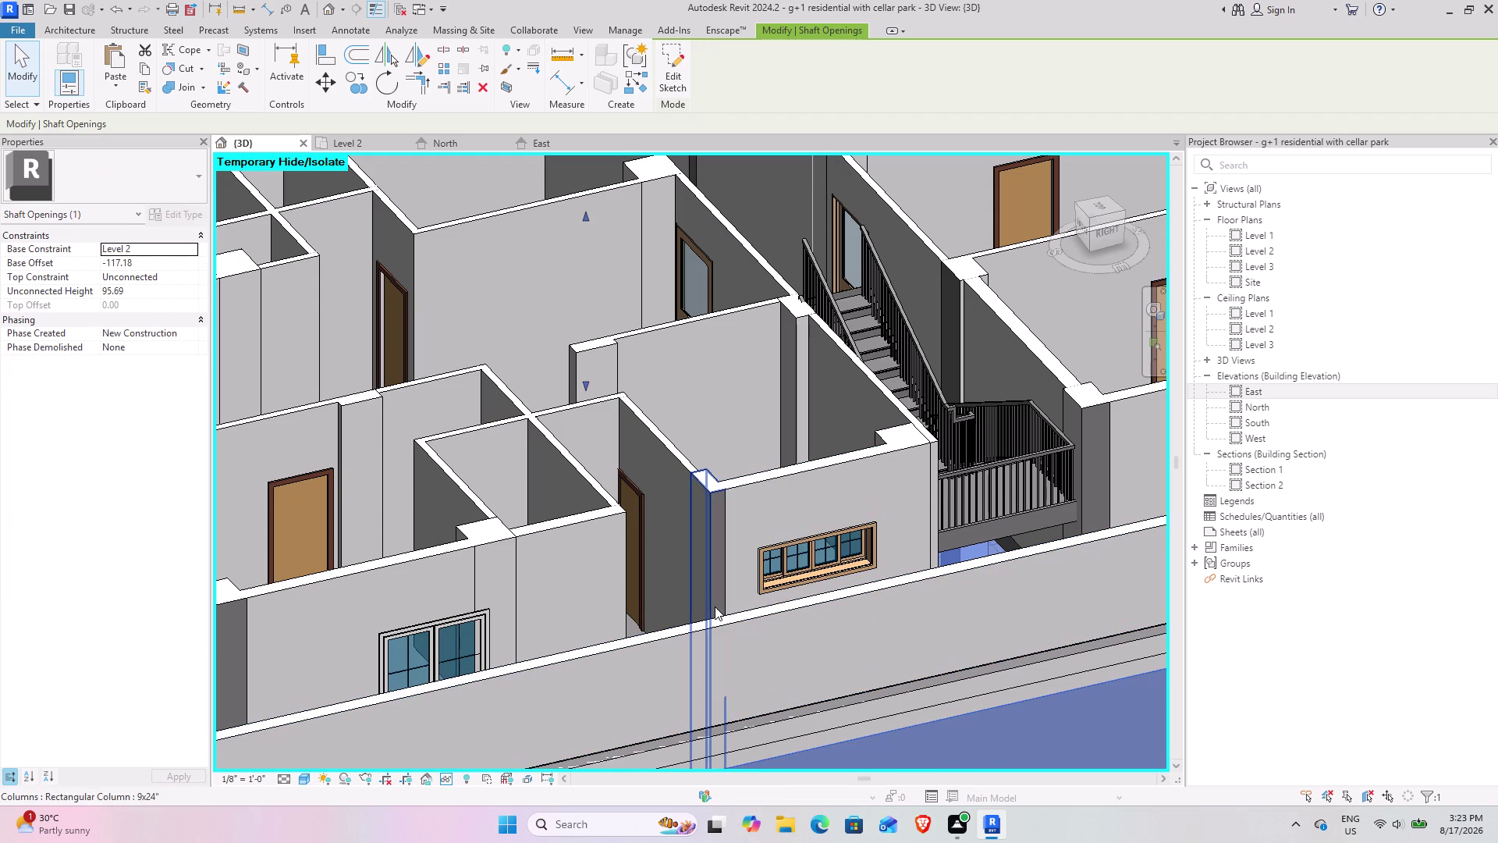
Orbit the 3D view around the kitchen to inspect the raised sliding window.
middle_drag(676, 551, 905, 593)
middle_drag(849, 533, 188, 587)
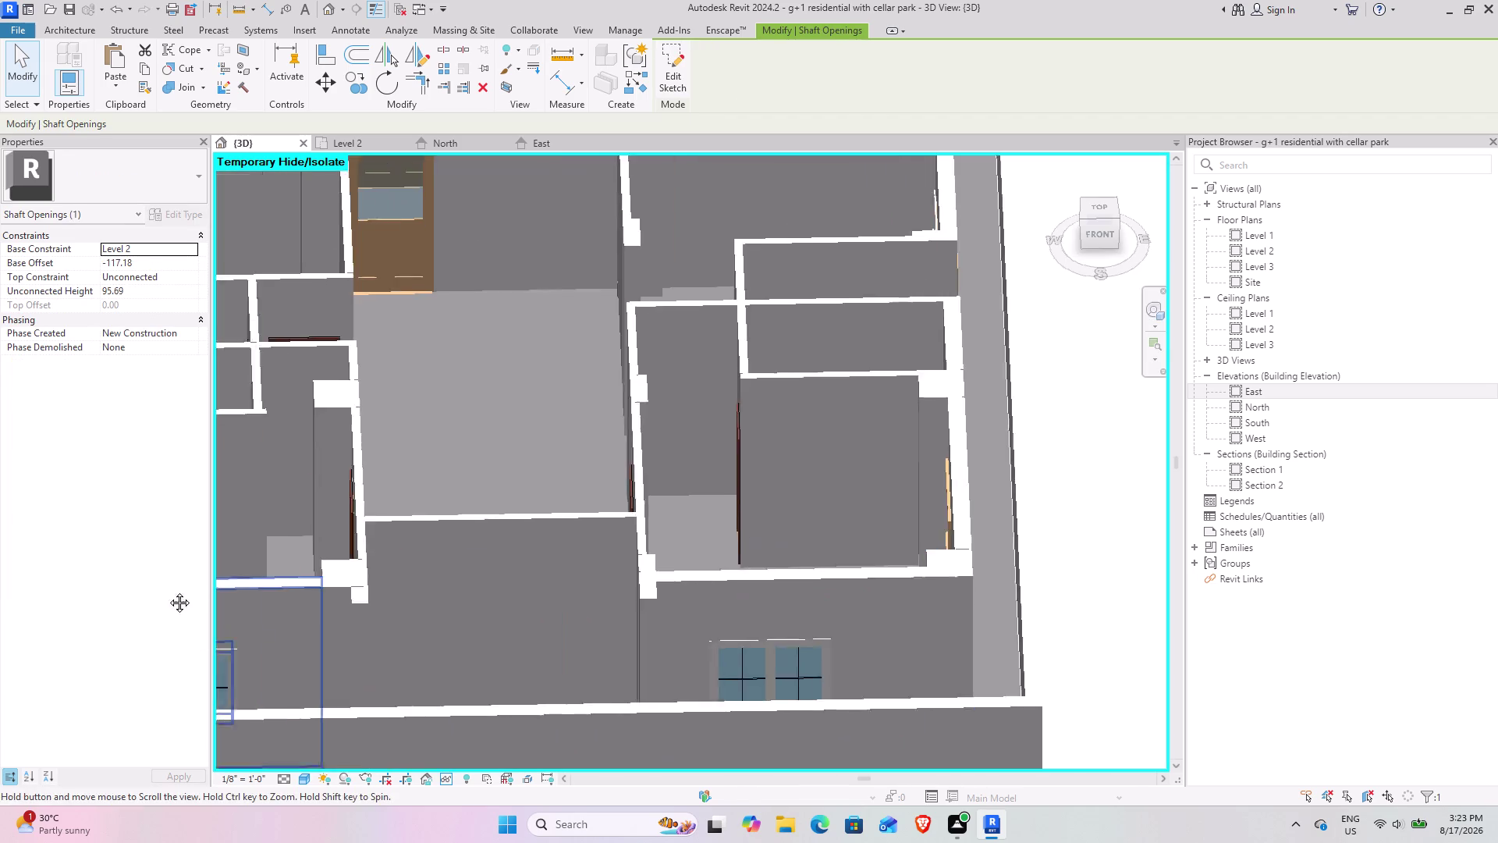
middle_drag(188, 586, 106, 602)
scroll(down, 3)
middle_drag(371, 494, 506, 537)
middle_drag(487, 373, 561, 648)
middle_drag(488, 450, 509, 562)
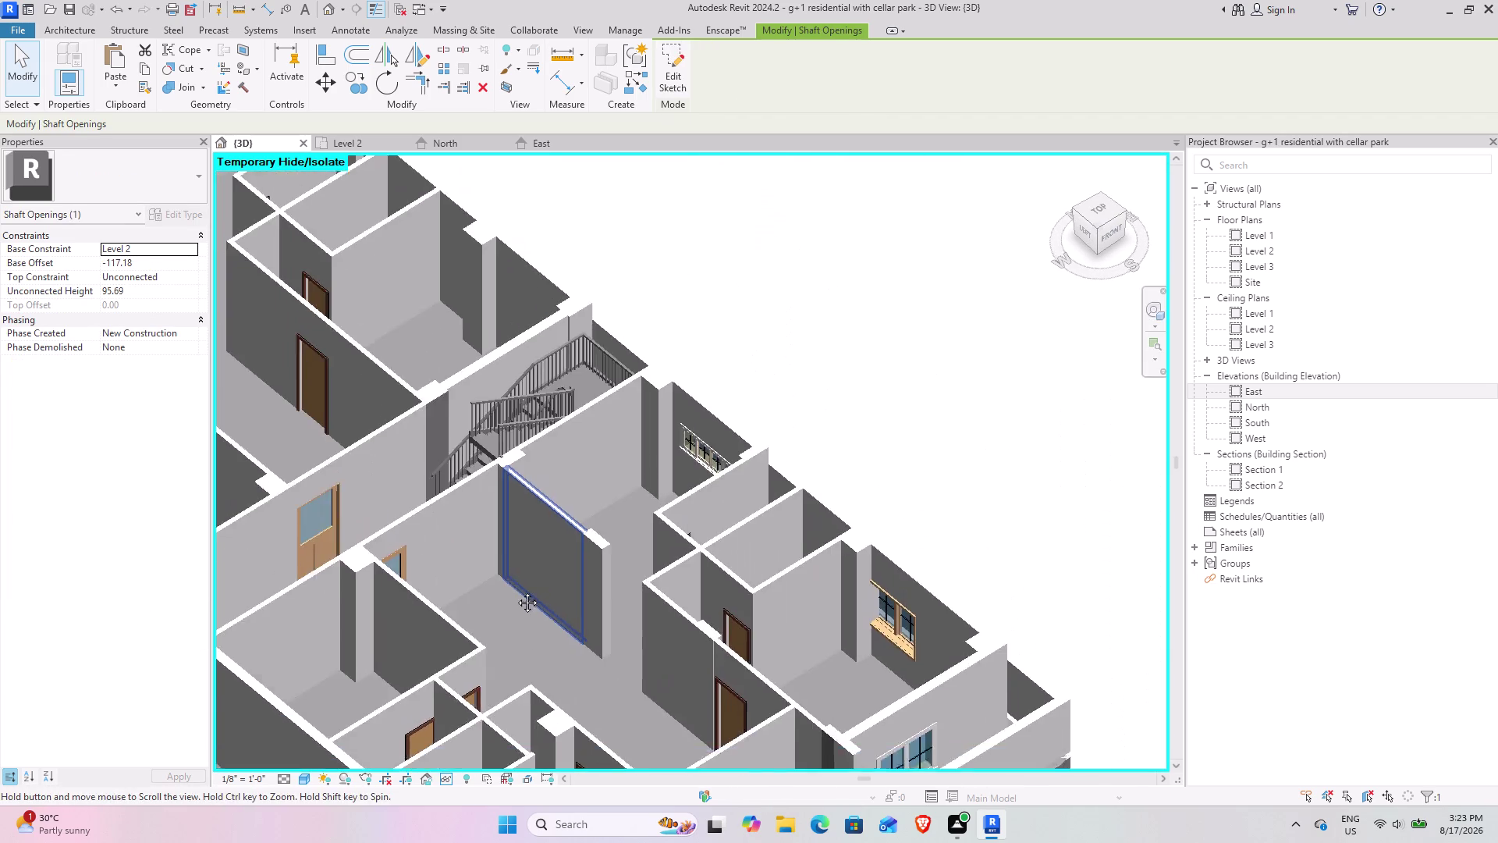
middle_drag(510, 562, 518, 598)
scroll(up, 3)
middle_drag(501, 533, 600, 521)
middle_drag(507, 446, 687, 629)
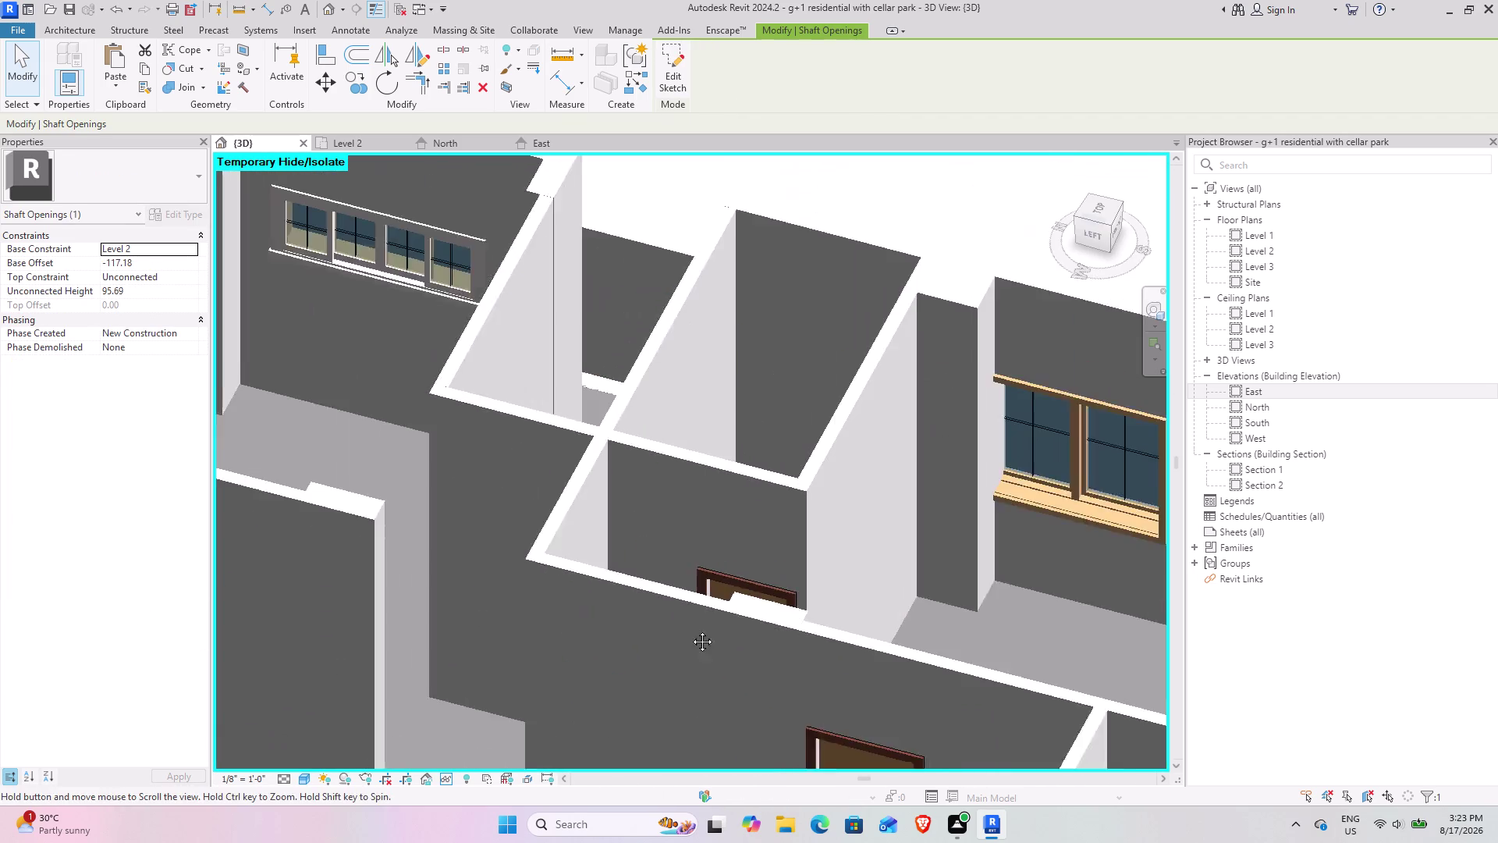
middle_drag(687, 629, 692, 630)
middle_drag(470, 456, 634, 574)
scroll(up, 3)
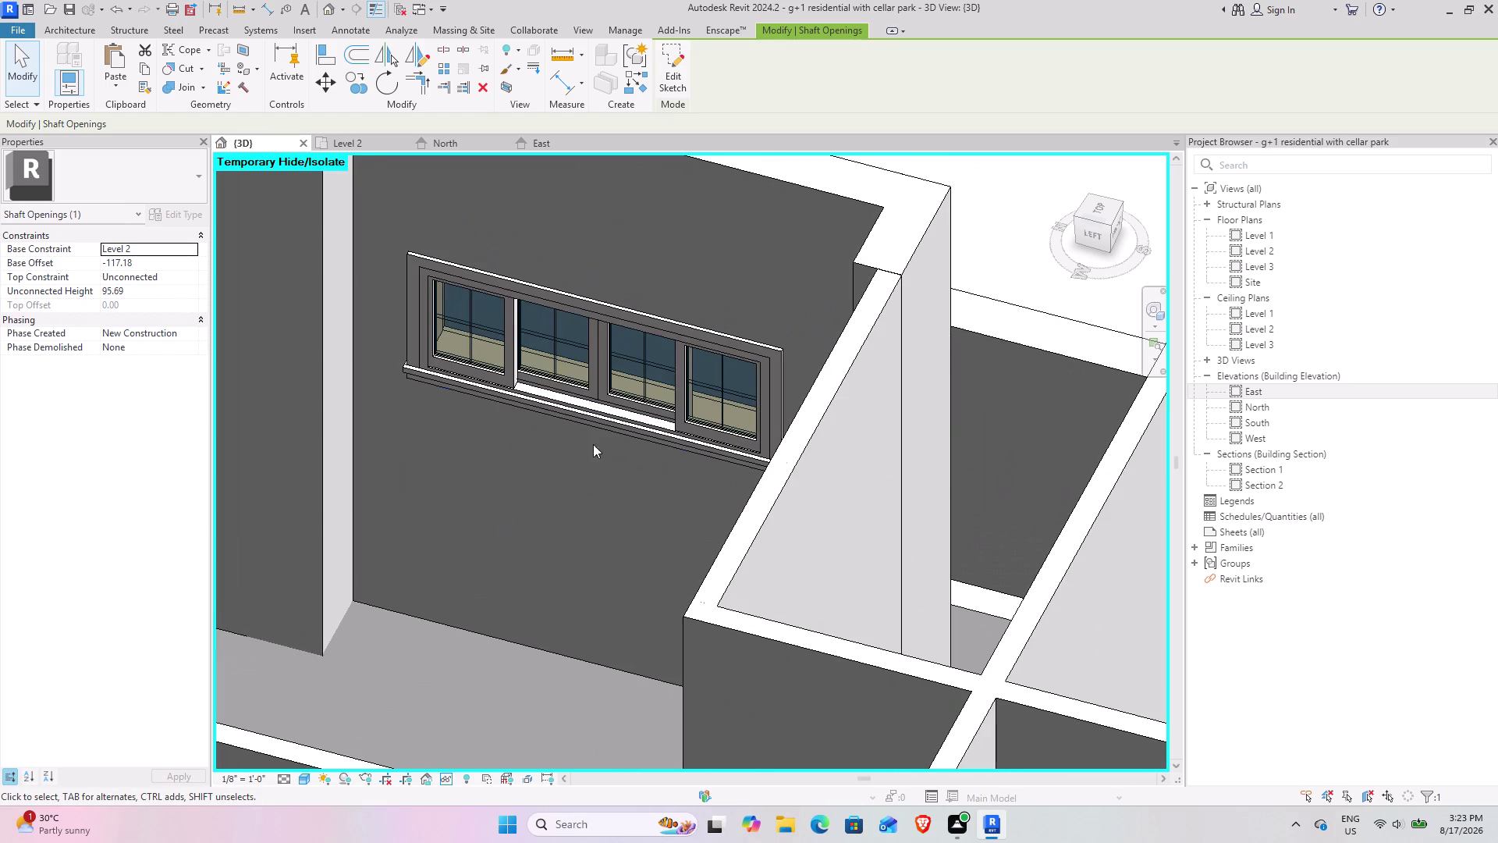
middle_drag(451, 453, 470, 431)
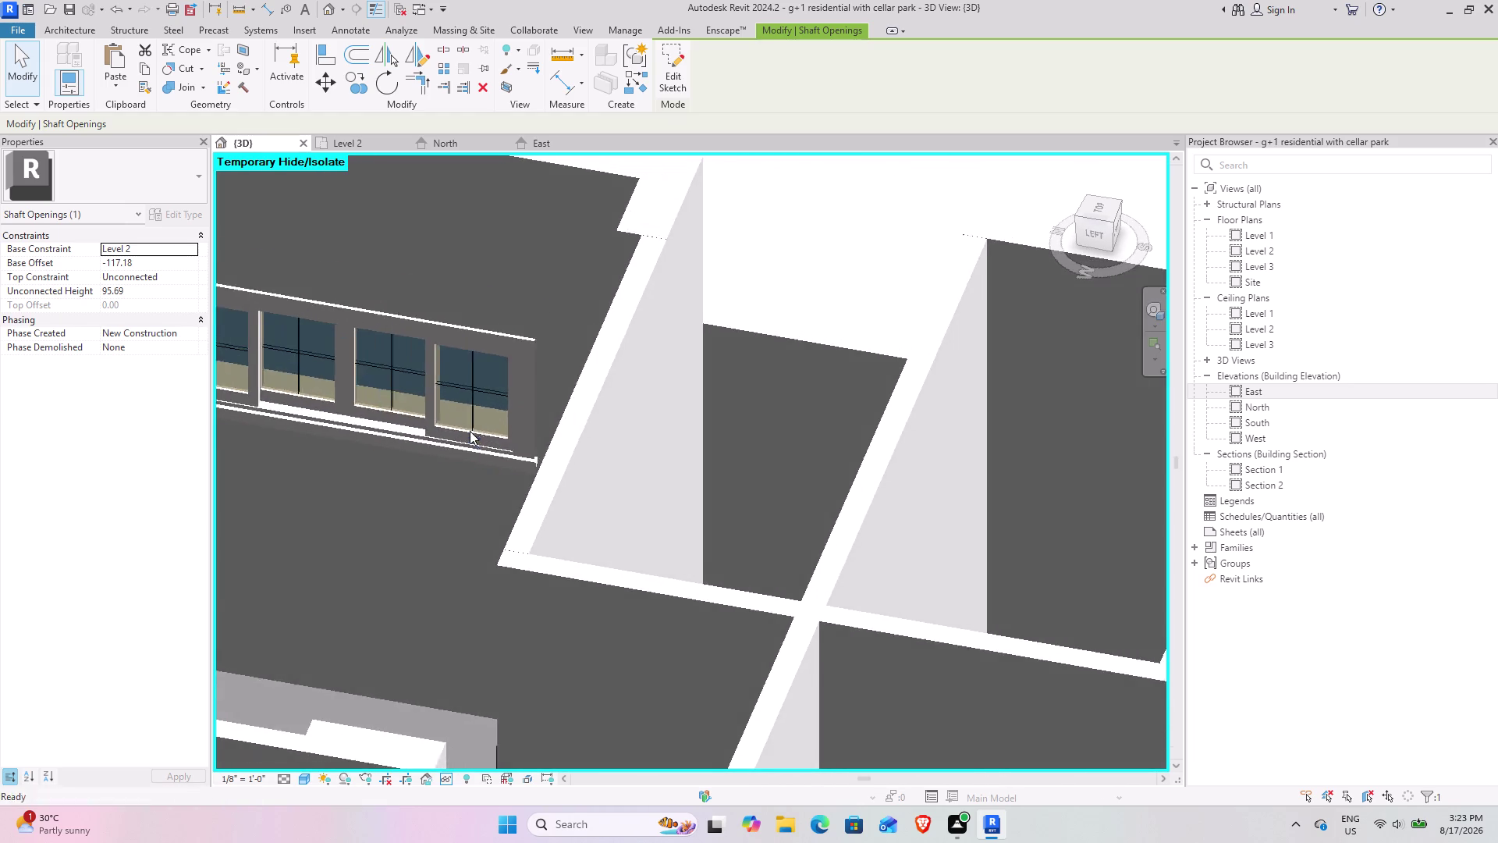
middle_drag(406, 464, 554, 468)
click(935, 397)
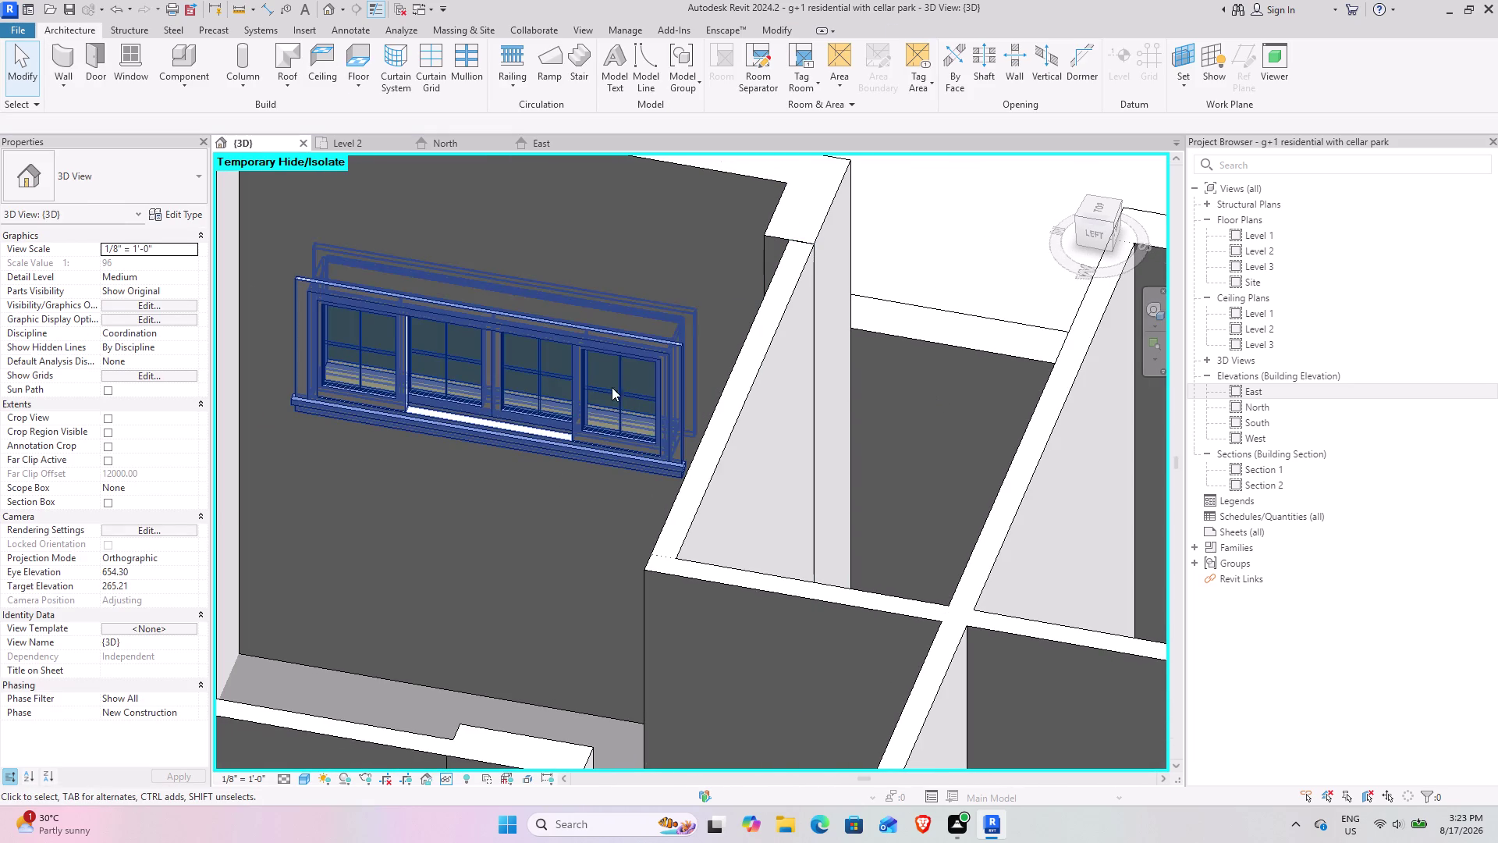
Try an aligned dimension from the sill trim to the window, then cancel it.
click(276, 4)
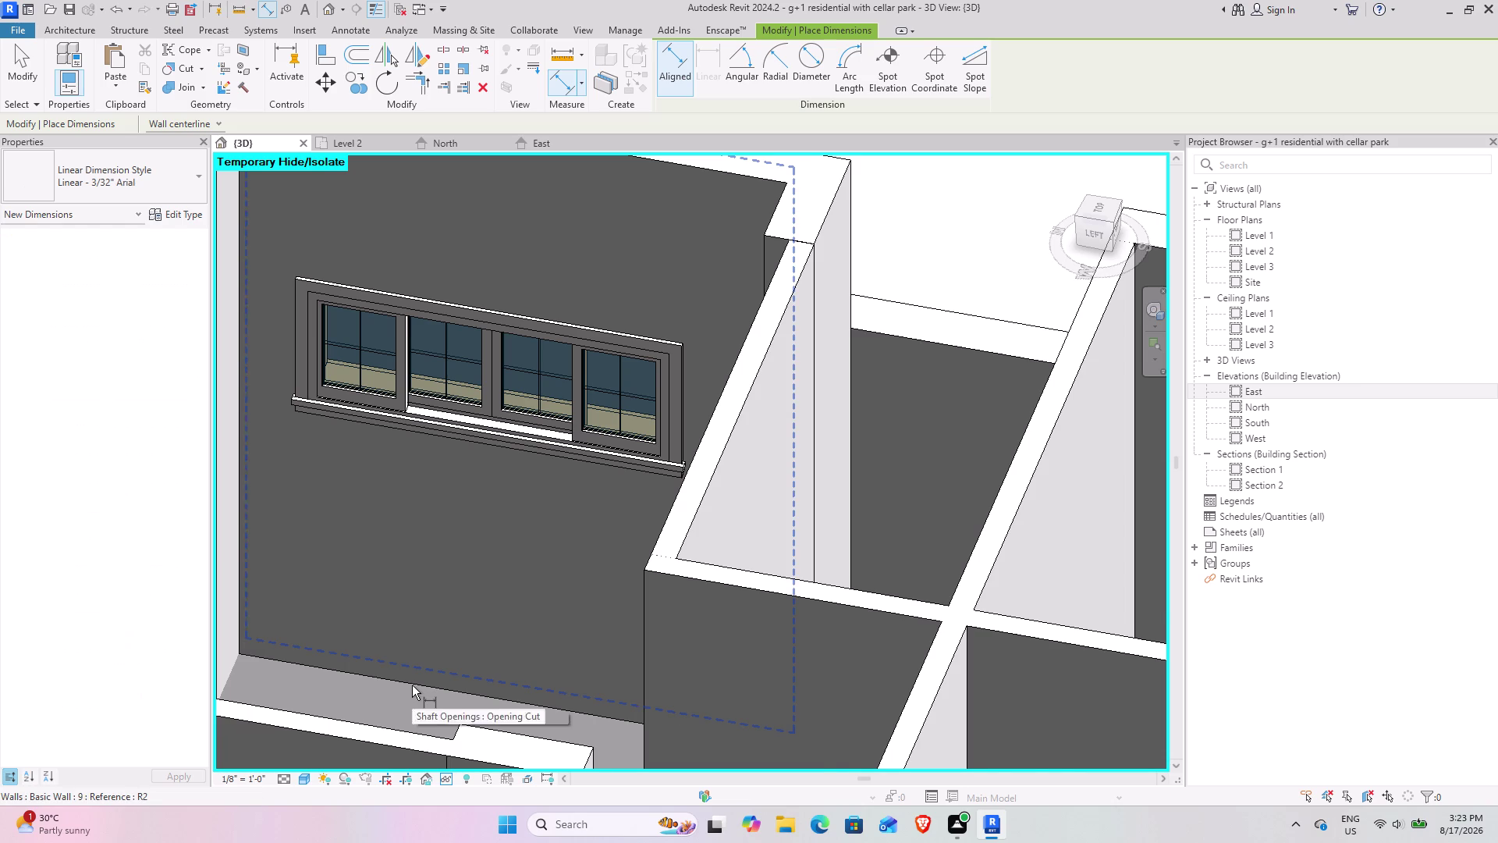
scroll(up, 3)
click(432, 689)
scroll(down, 3)
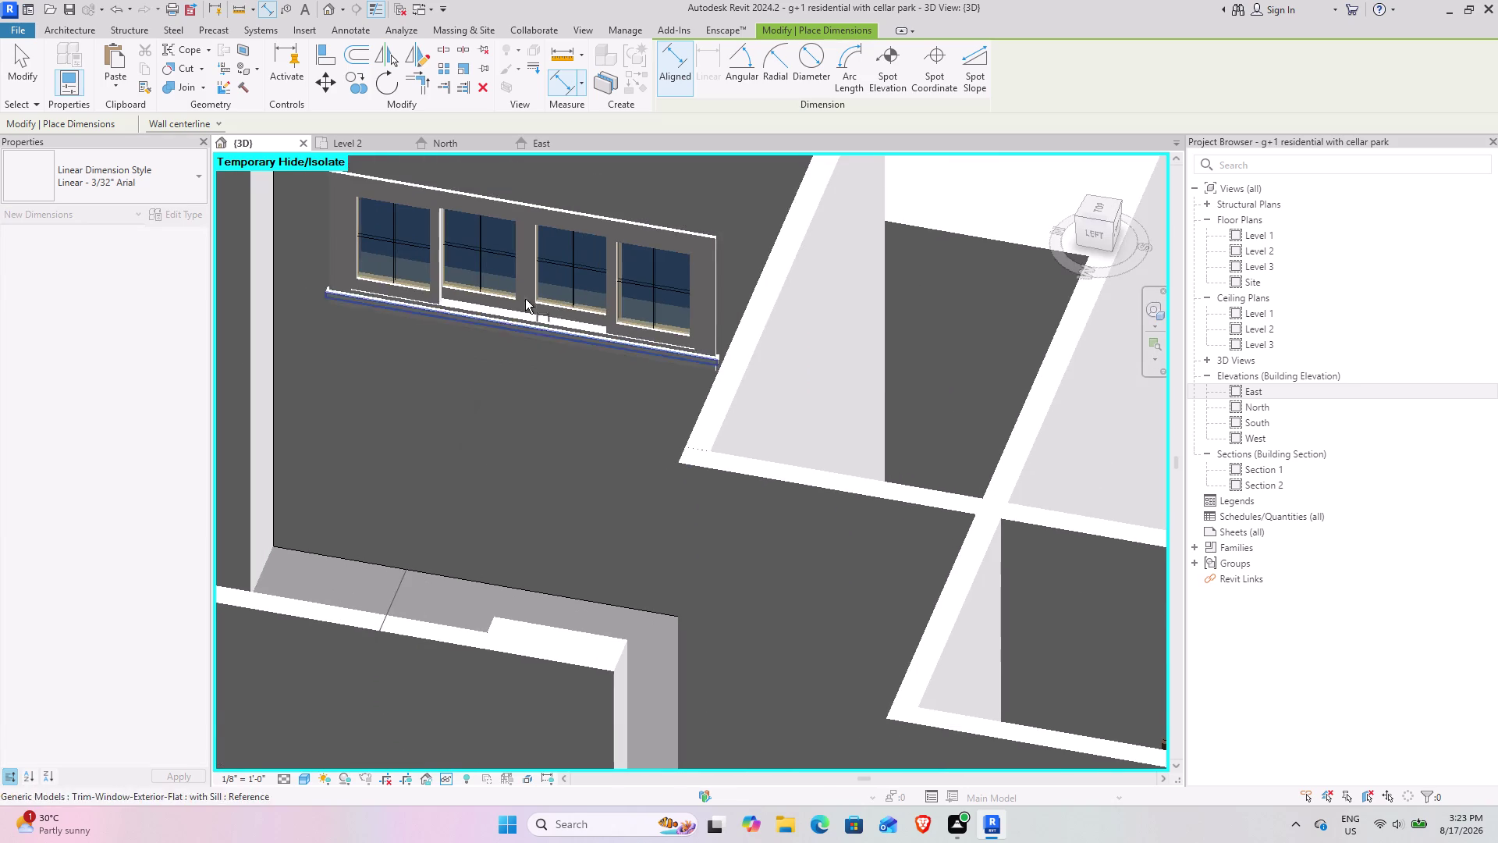
click(555, 205)
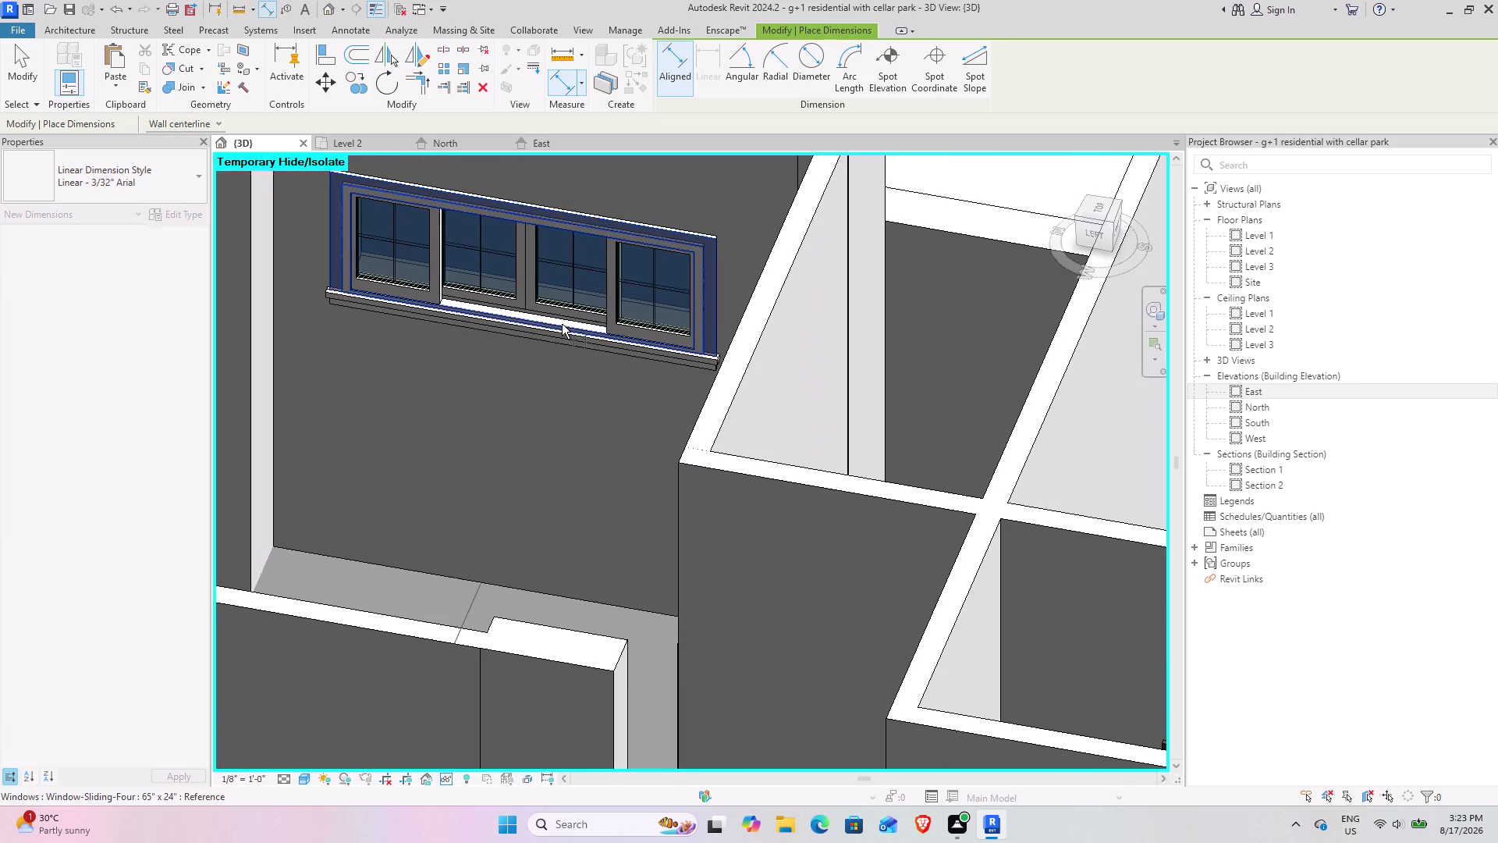
scroll(down, 3)
key(Escape)
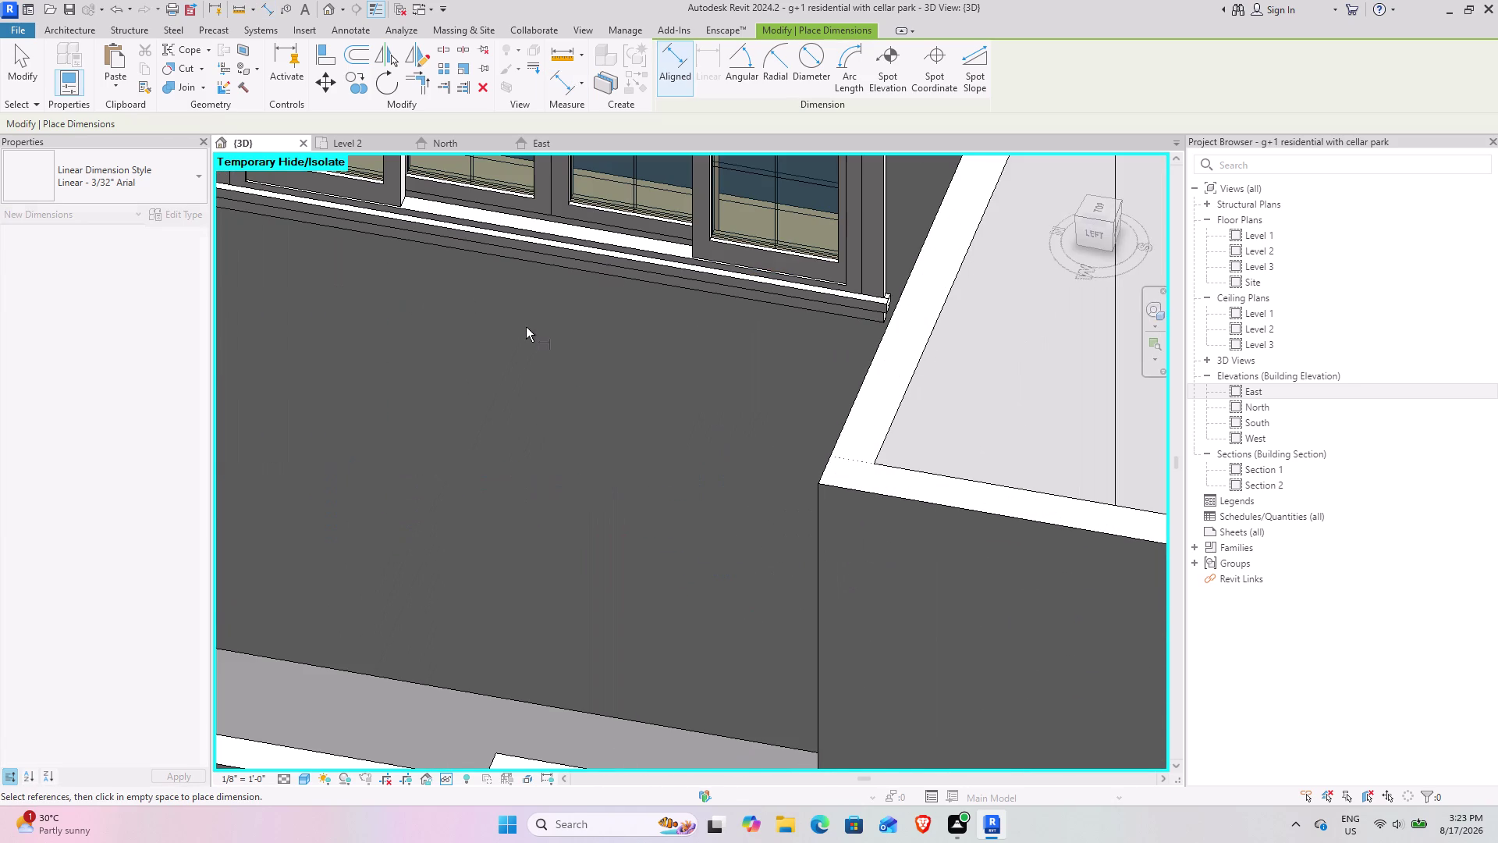
scroll(down, 3)
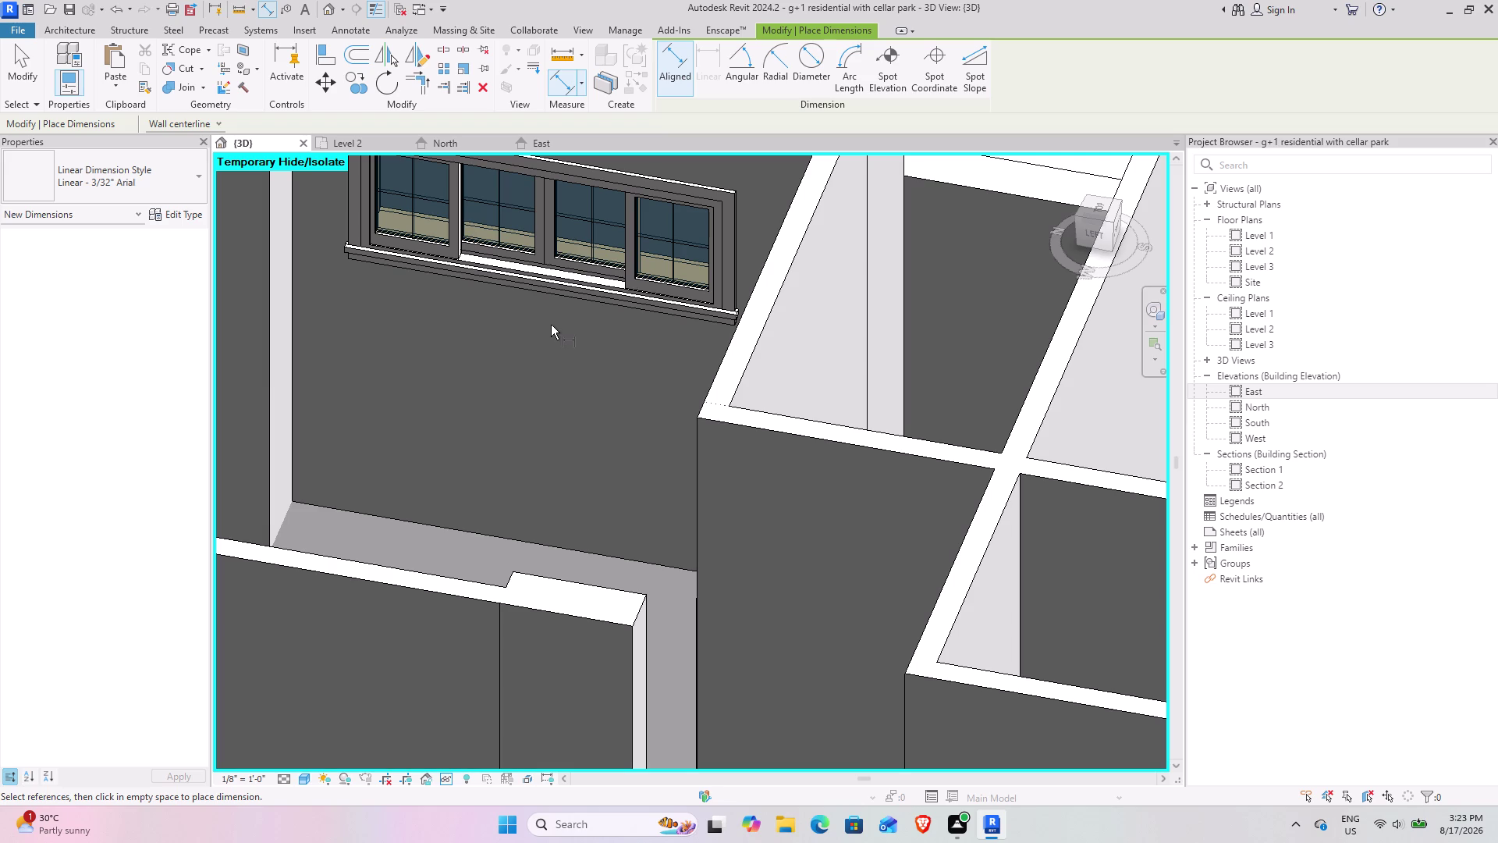
scroll(down, 3)
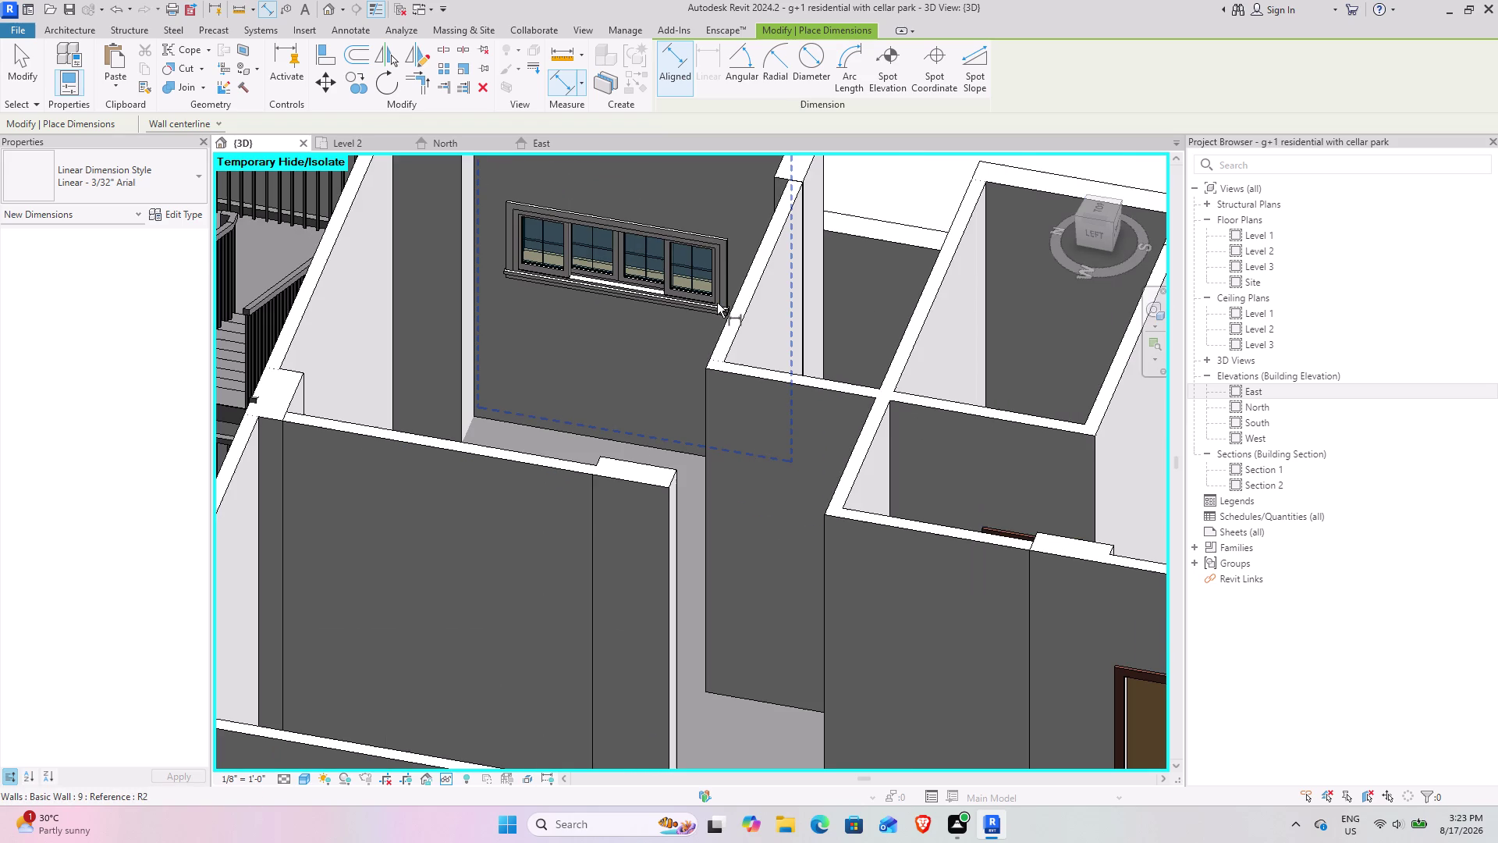
key(Escape)
key(Escape)
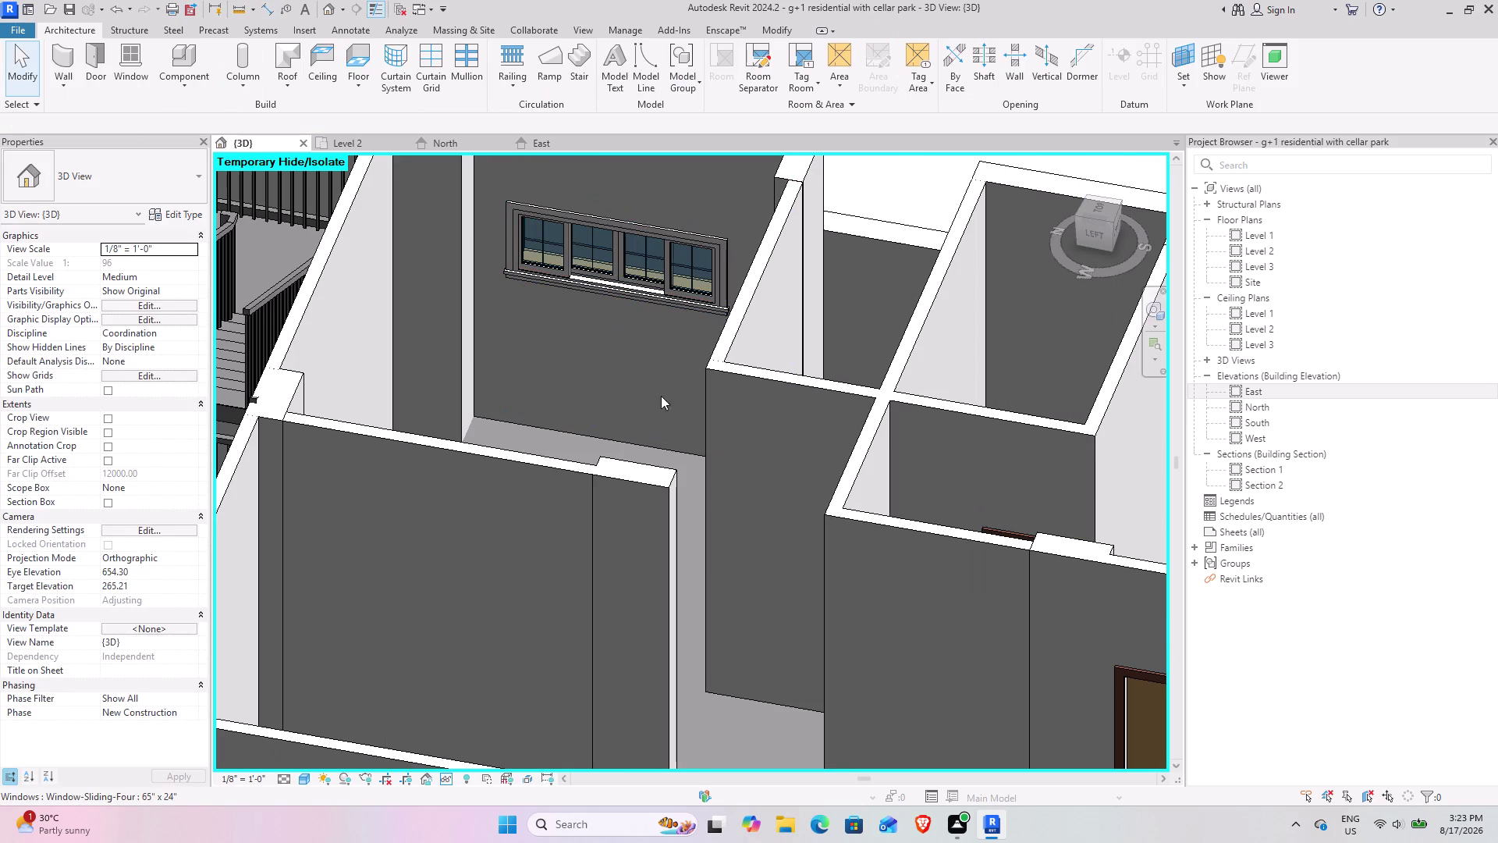
Select the four-pane sliding window and check its position in the North elevation.
middle_drag(666, 348, 548, 398)
click(540, 305)
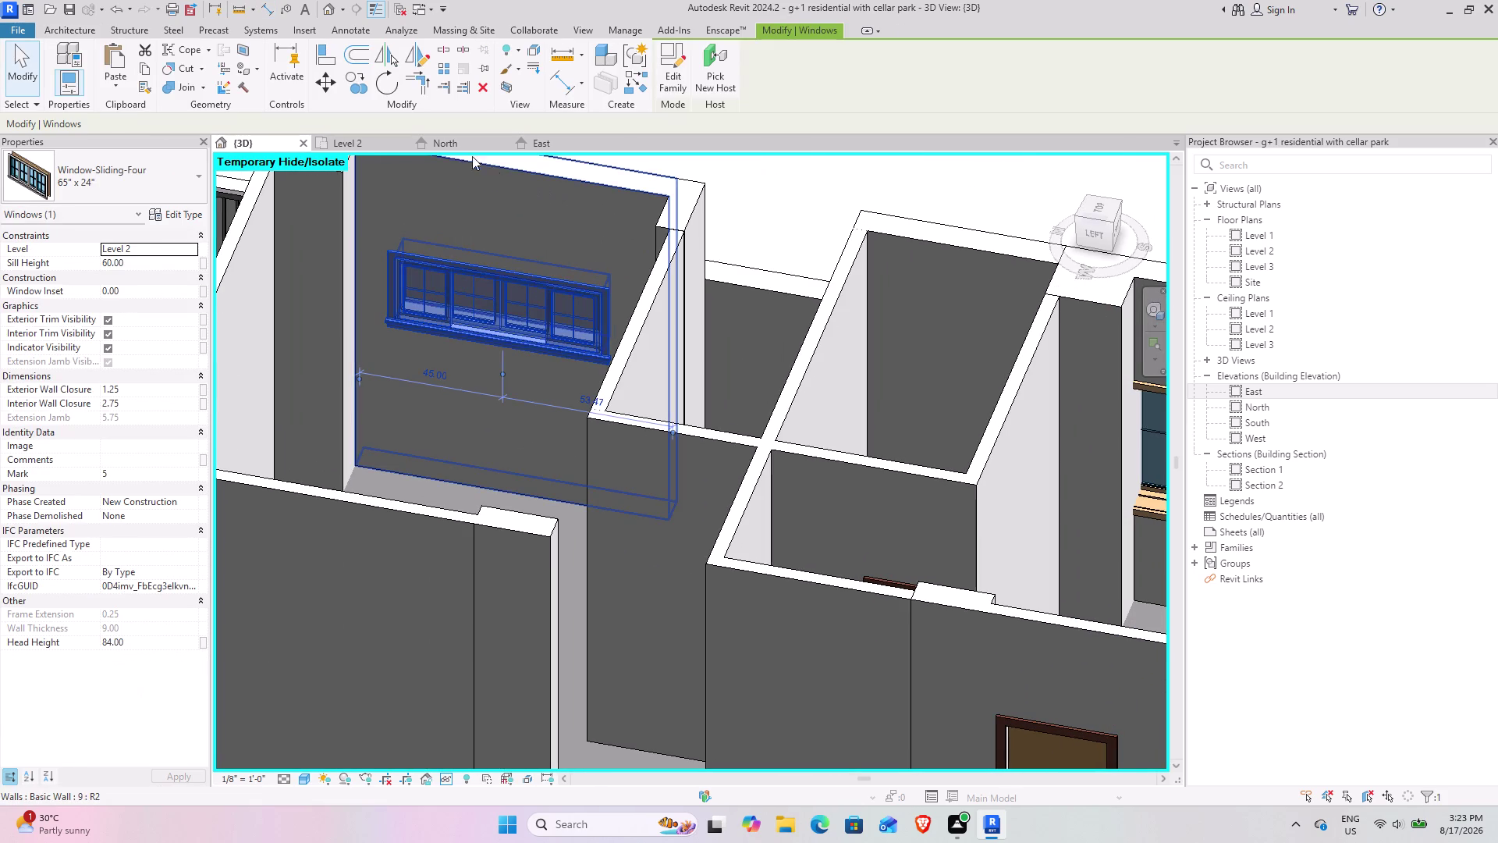
click(448, 144)
scroll(down, 3)
middle_drag(499, 472, 709, 479)
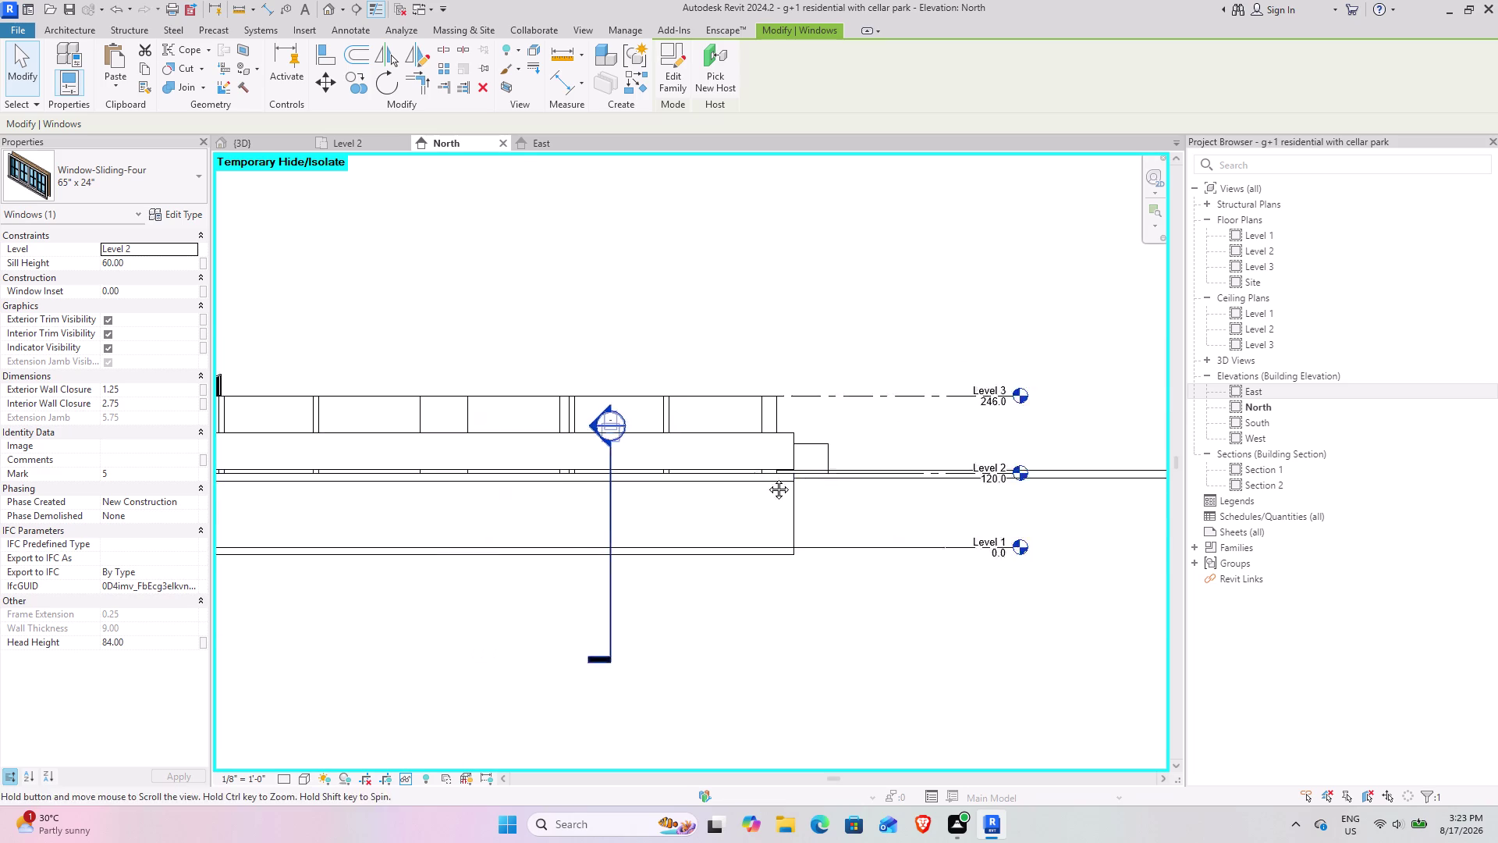
middle_drag(708, 478, 881, 468)
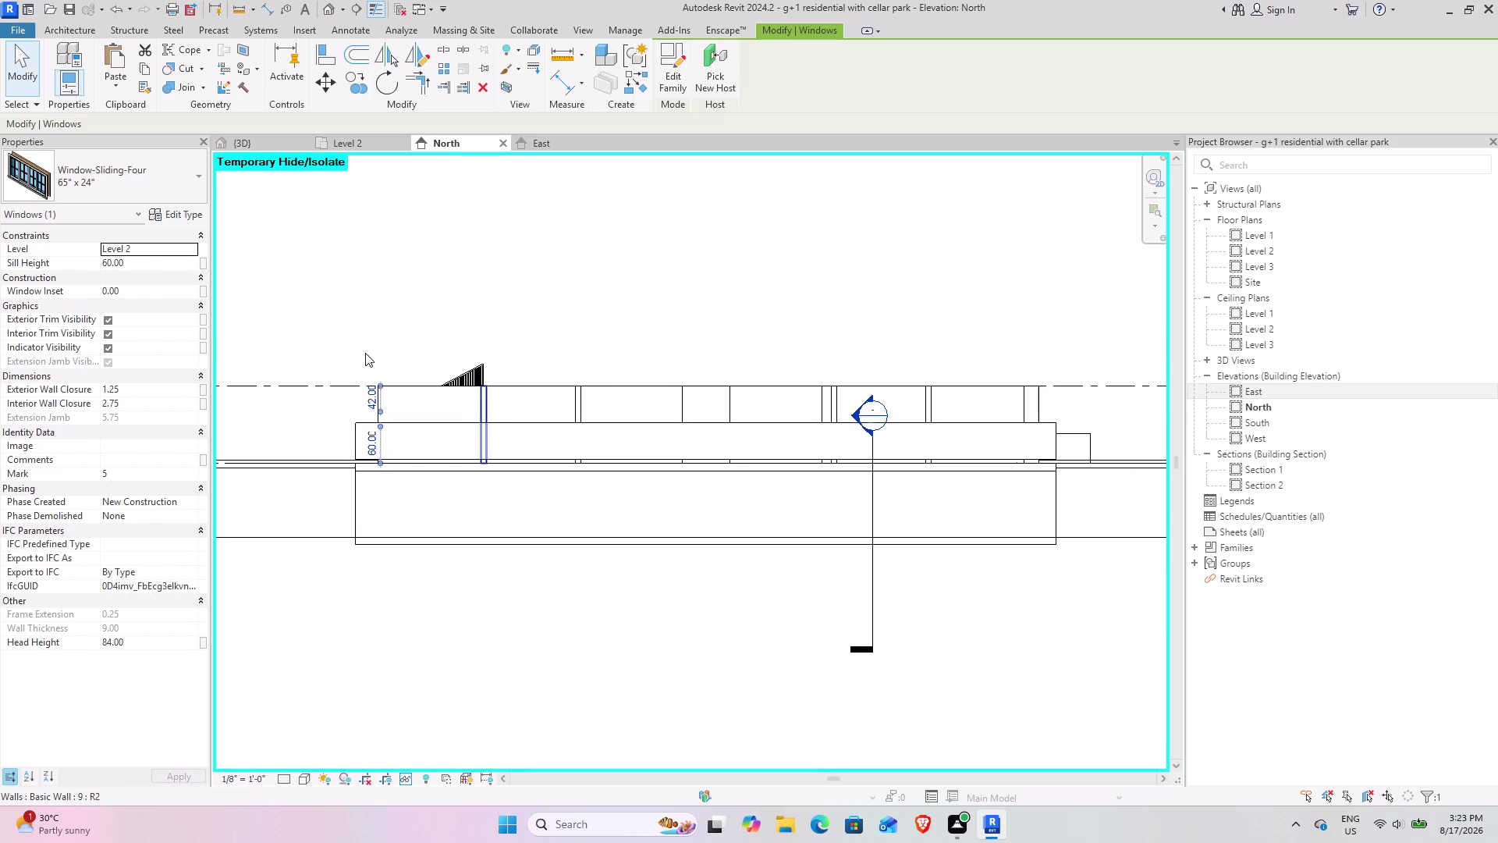
Back in 3D, rotate with the ViewCube to see the window face-on in its wall.
click(251, 137)
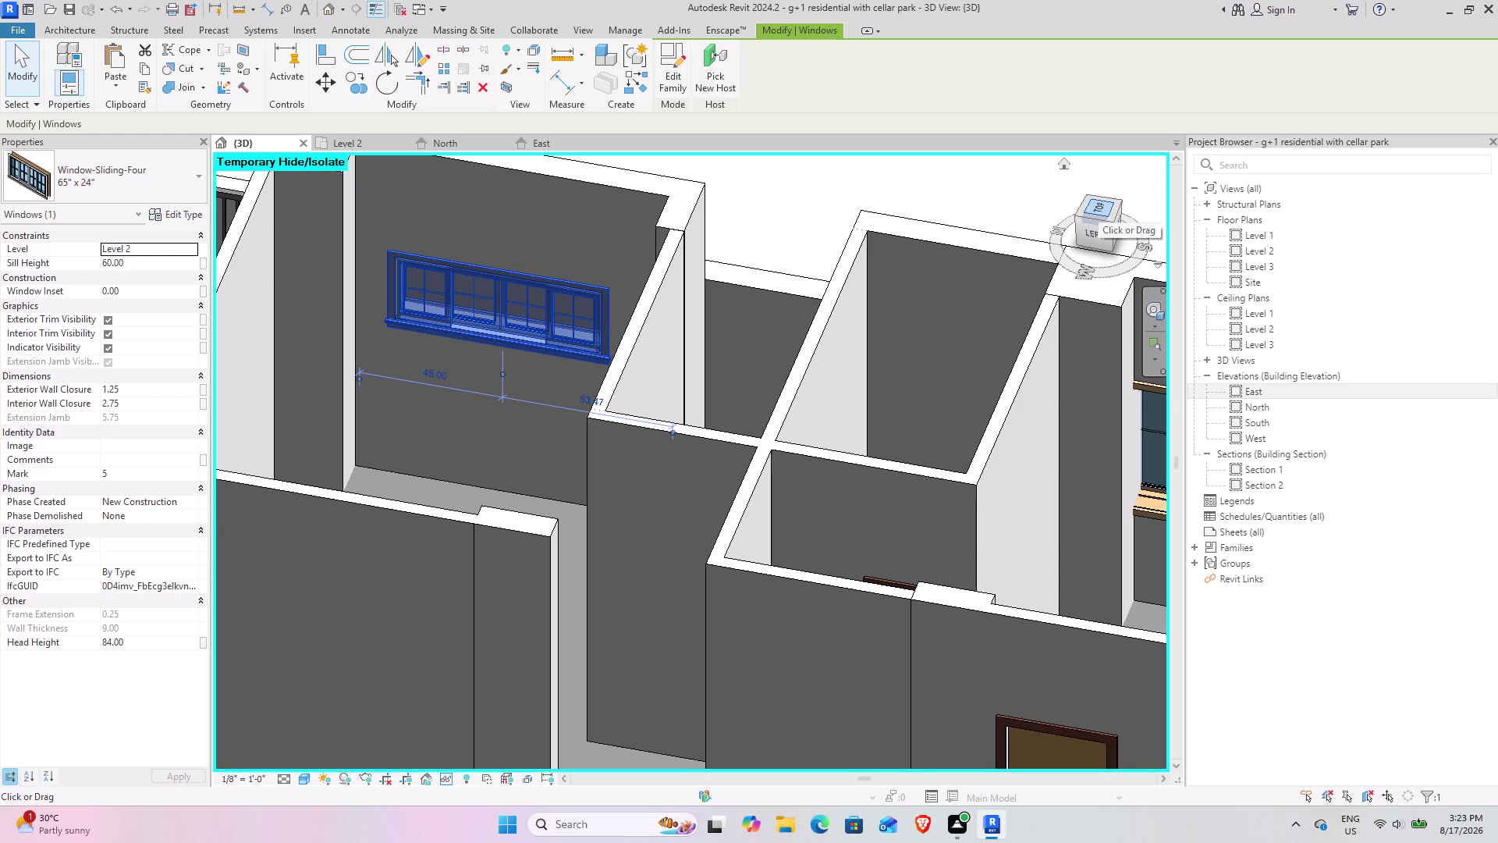
drag(1117, 238, 994, 228)
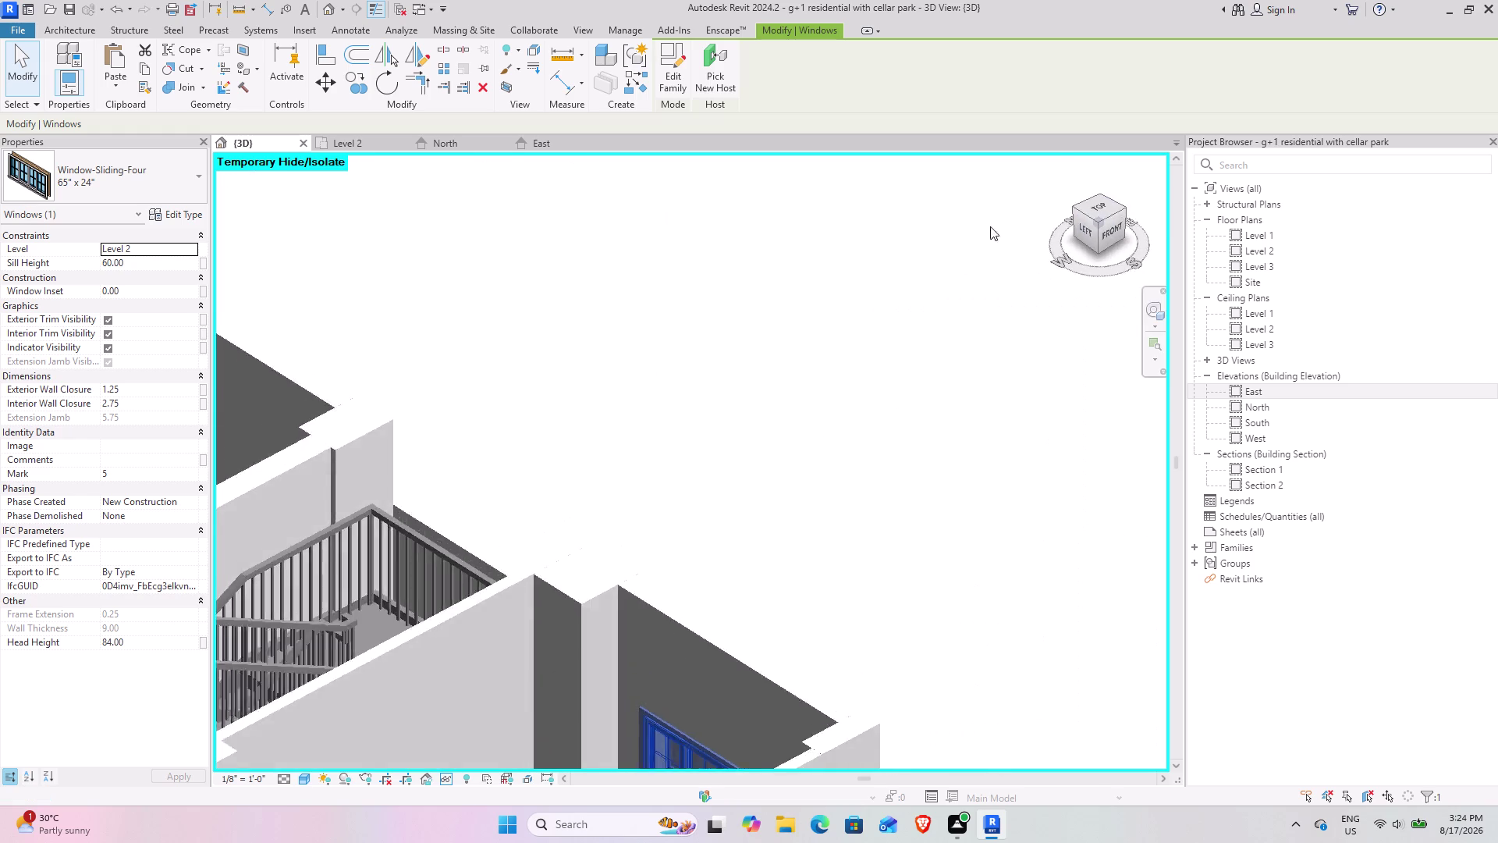
drag(993, 227, 969, 224)
drag(1121, 235, 954, 235)
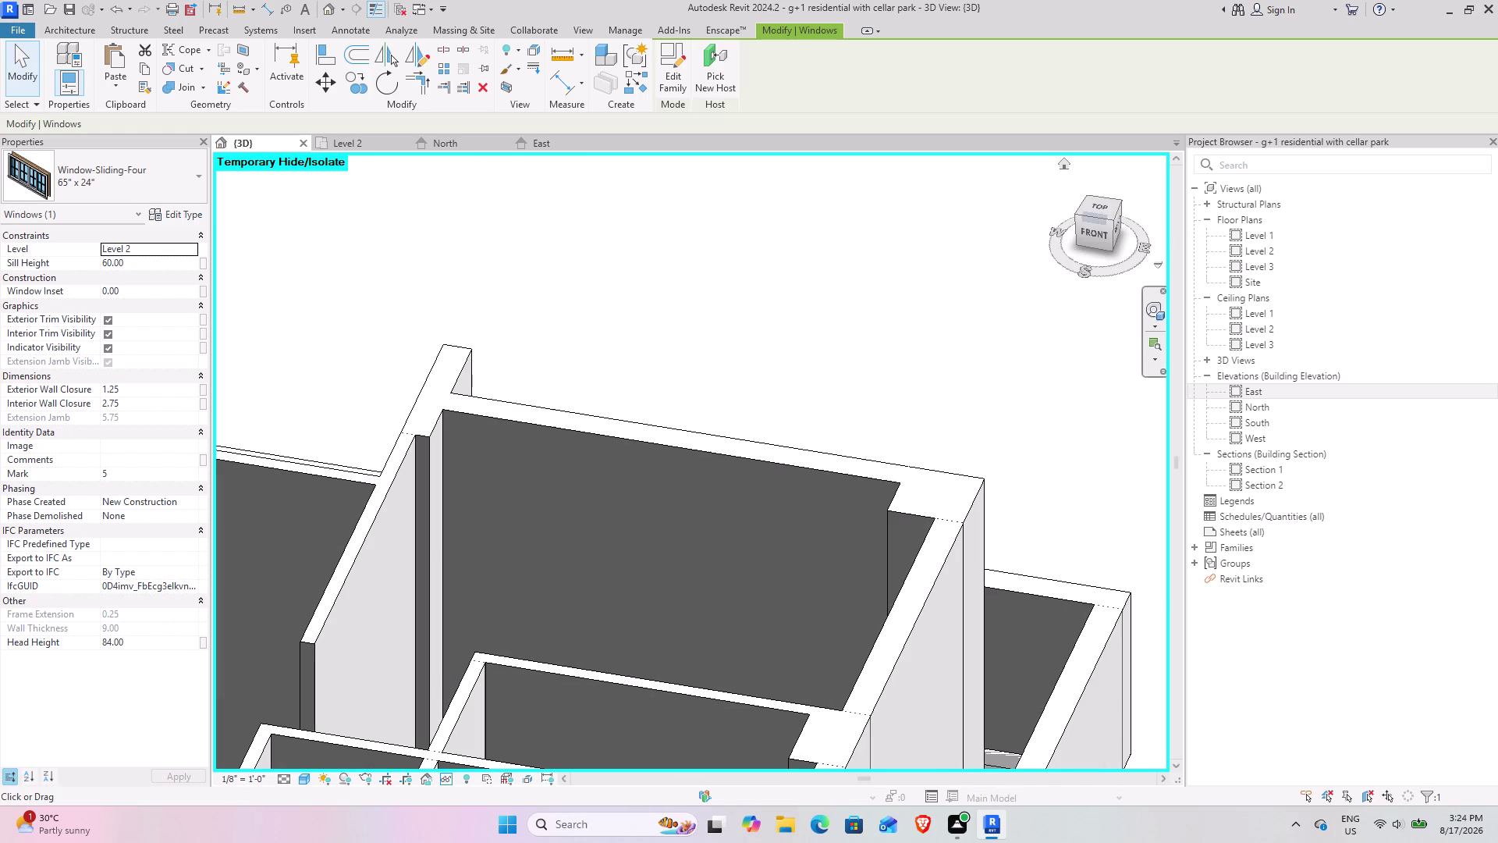
click(1120, 227)
click(1084, 218)
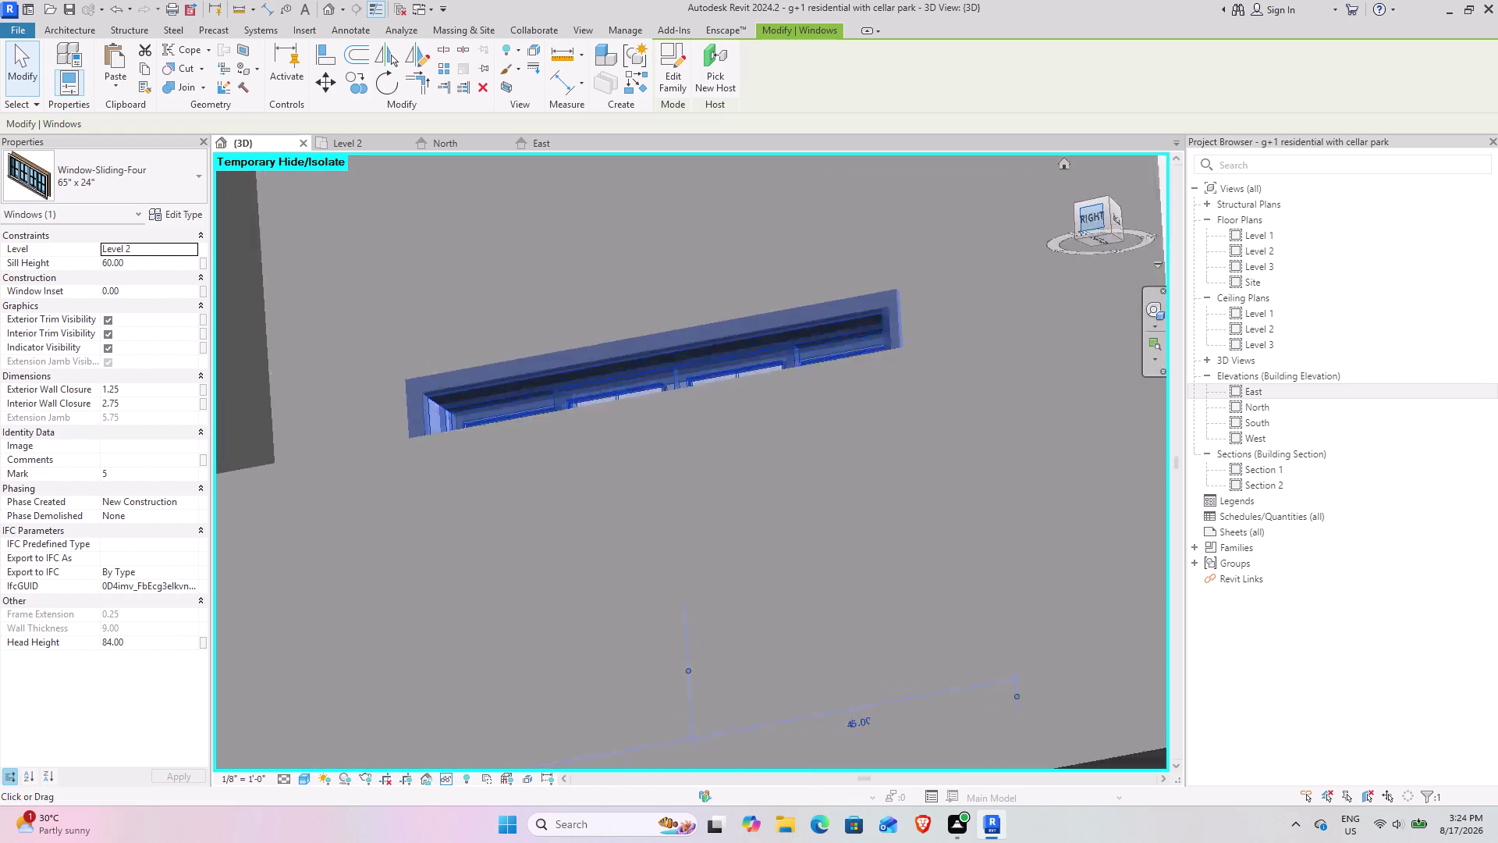
scroll(down, 3)
middle_drag(807, 526, 817, 419)
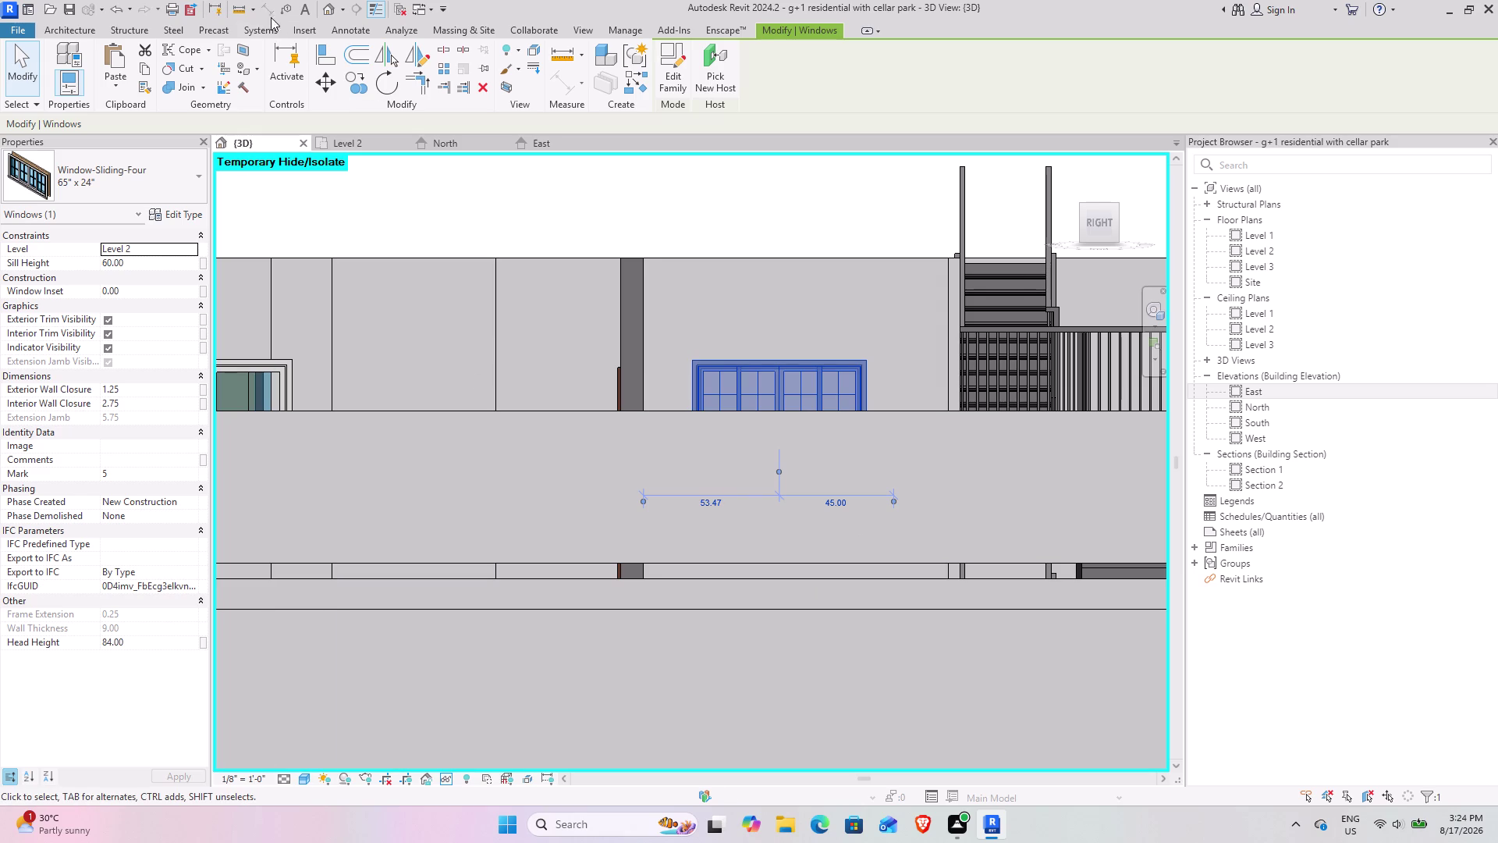
click(731, 173)
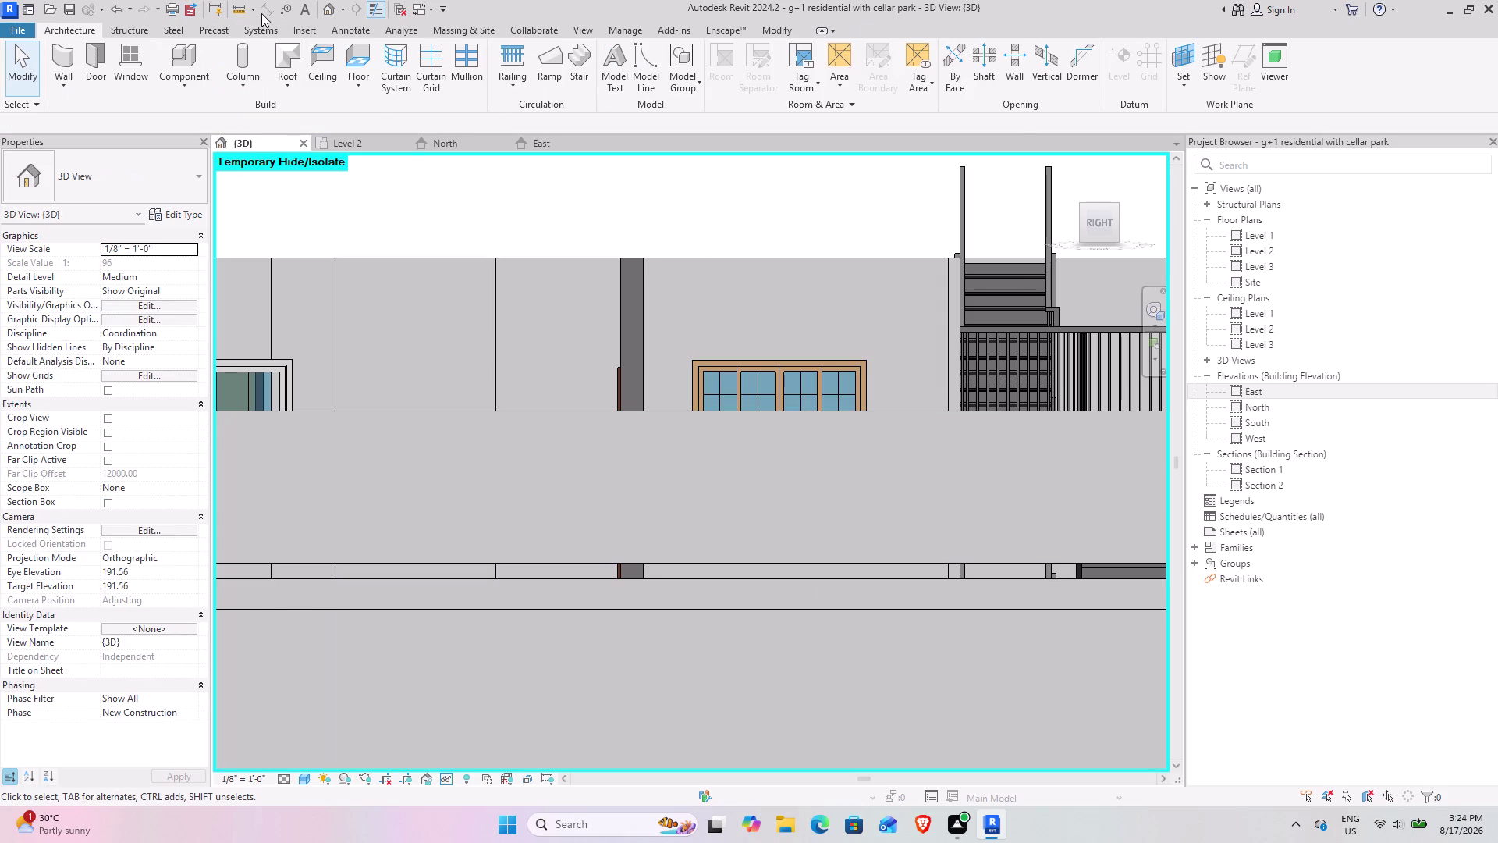
Orbit the 3D model along the front wall and select the Level 2 floor slab.
key(Escape)
key(Escape)
middle_drag(746, 539, 771, 585)
middle_drag(768, 586, 842, 641)
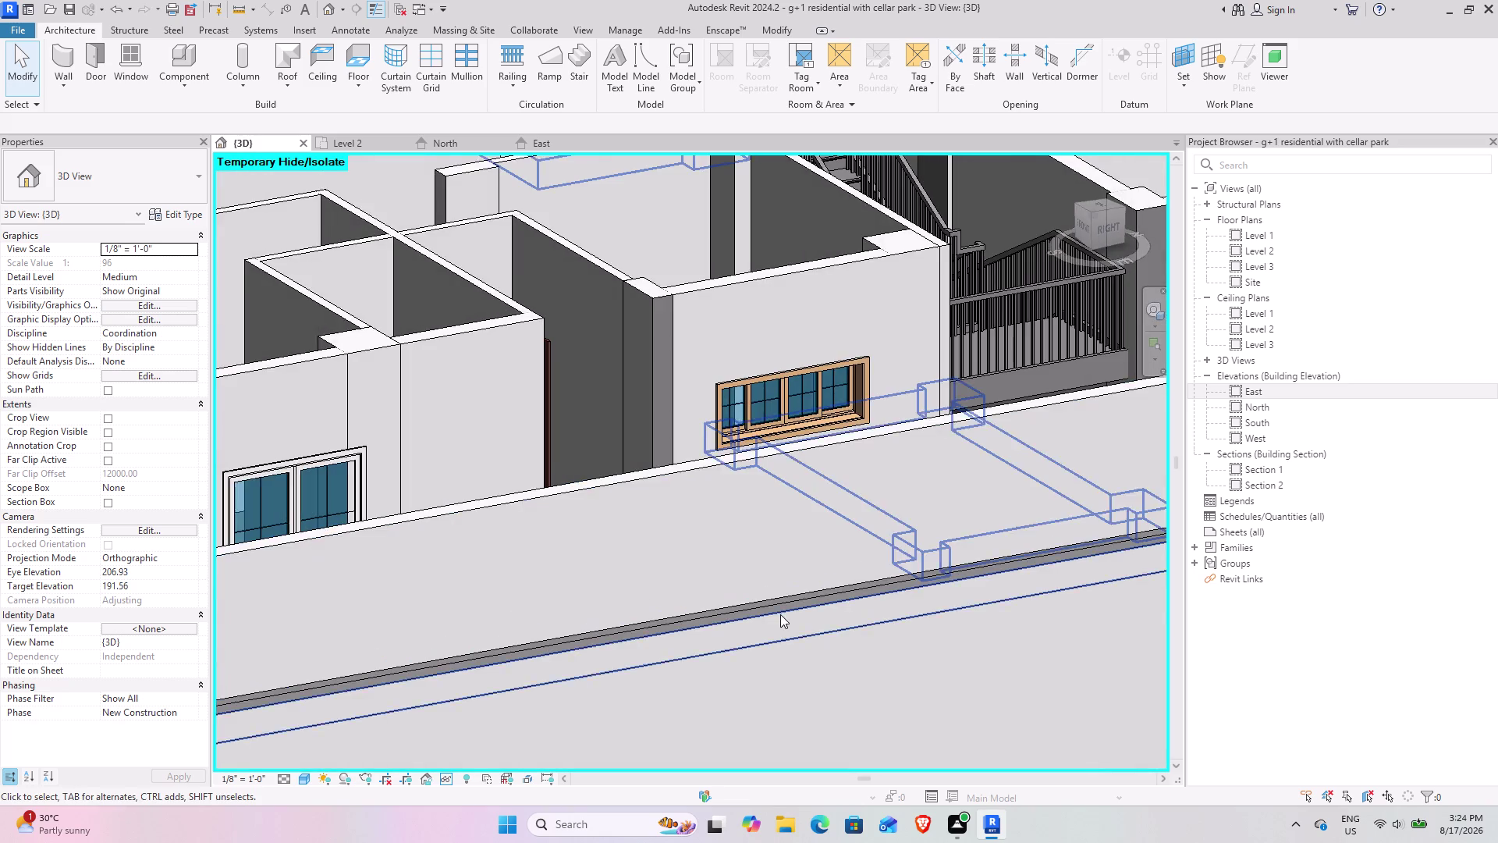
middle_drag(780, 617, 779, 655)
middle_drag(758, 634, 807, 674)
middle_drag(871, 670, 686, 524)
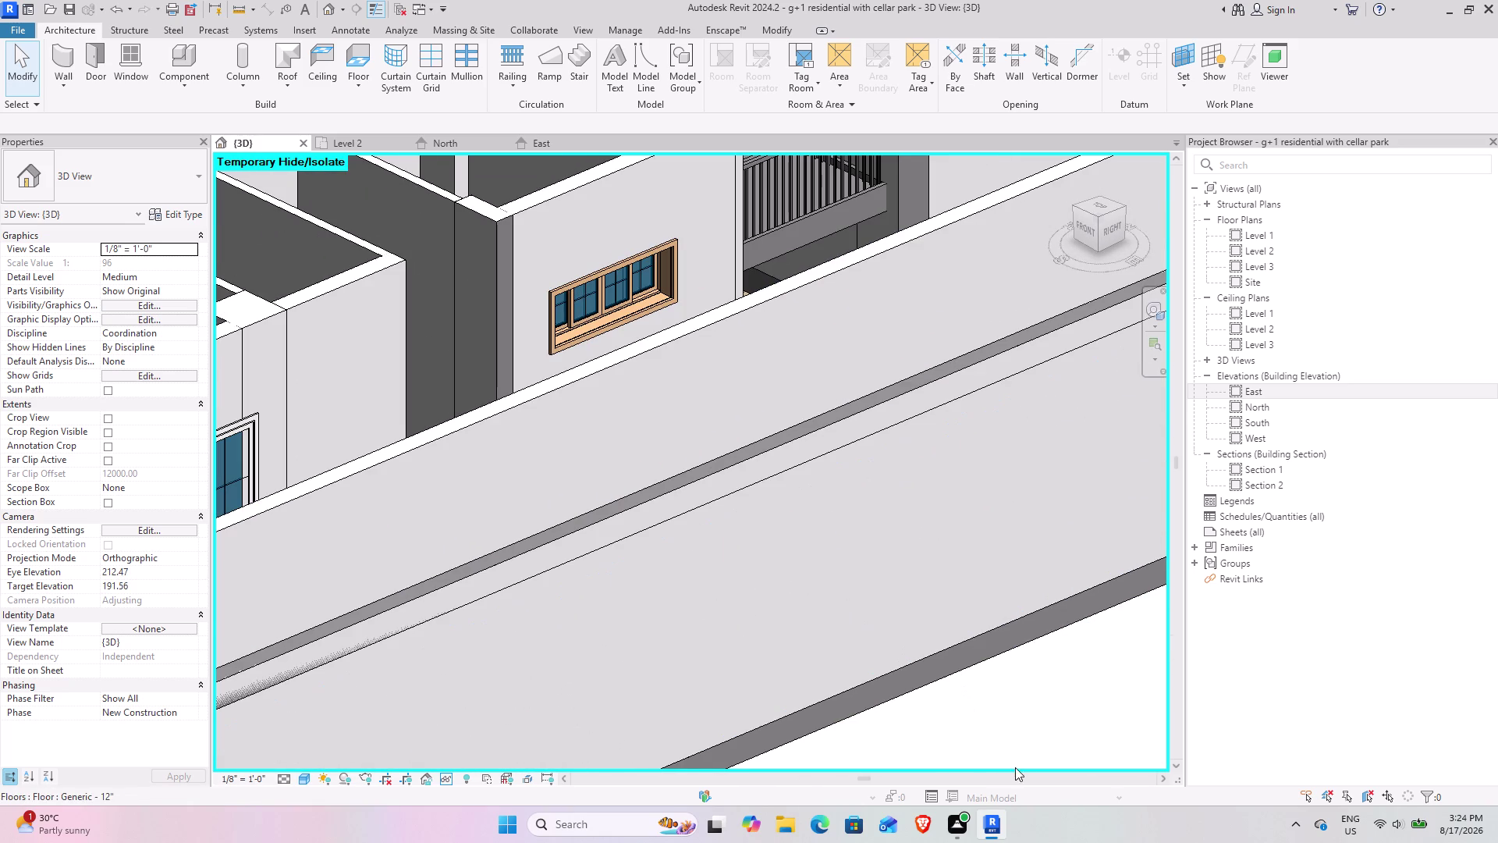
click(984, 757)
middle_drag(721, 506, 771, 427)
middle_click(771, 424)
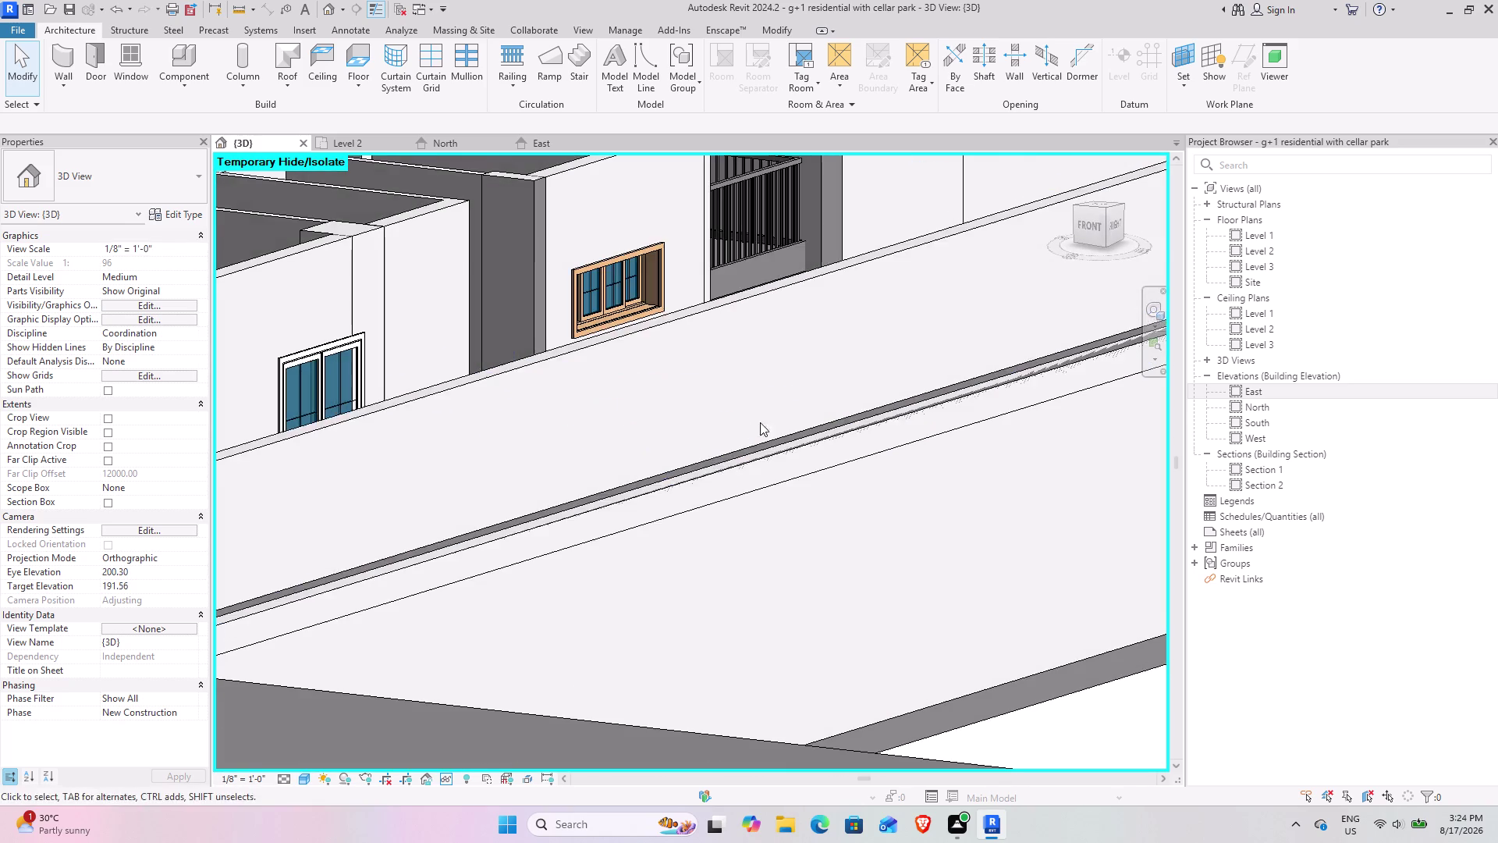
scroll(down, 3)
scroll(down, 3)
middle_drag(689, 519, 604, 554)
middle_drag(575, 553, 834, 511)
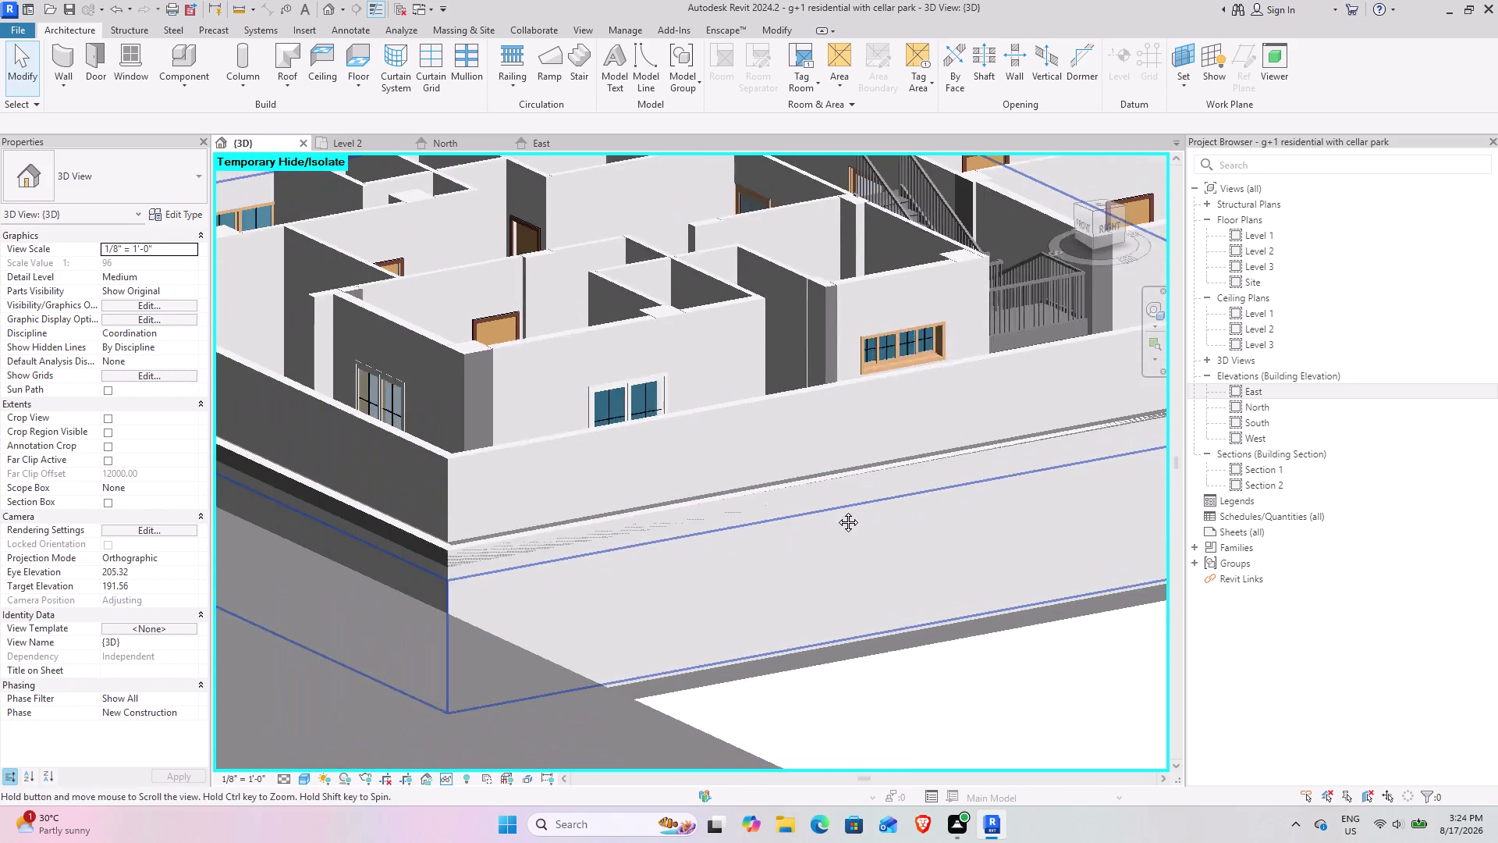
middle_drag(834, 511, 837, 511)
key(h)
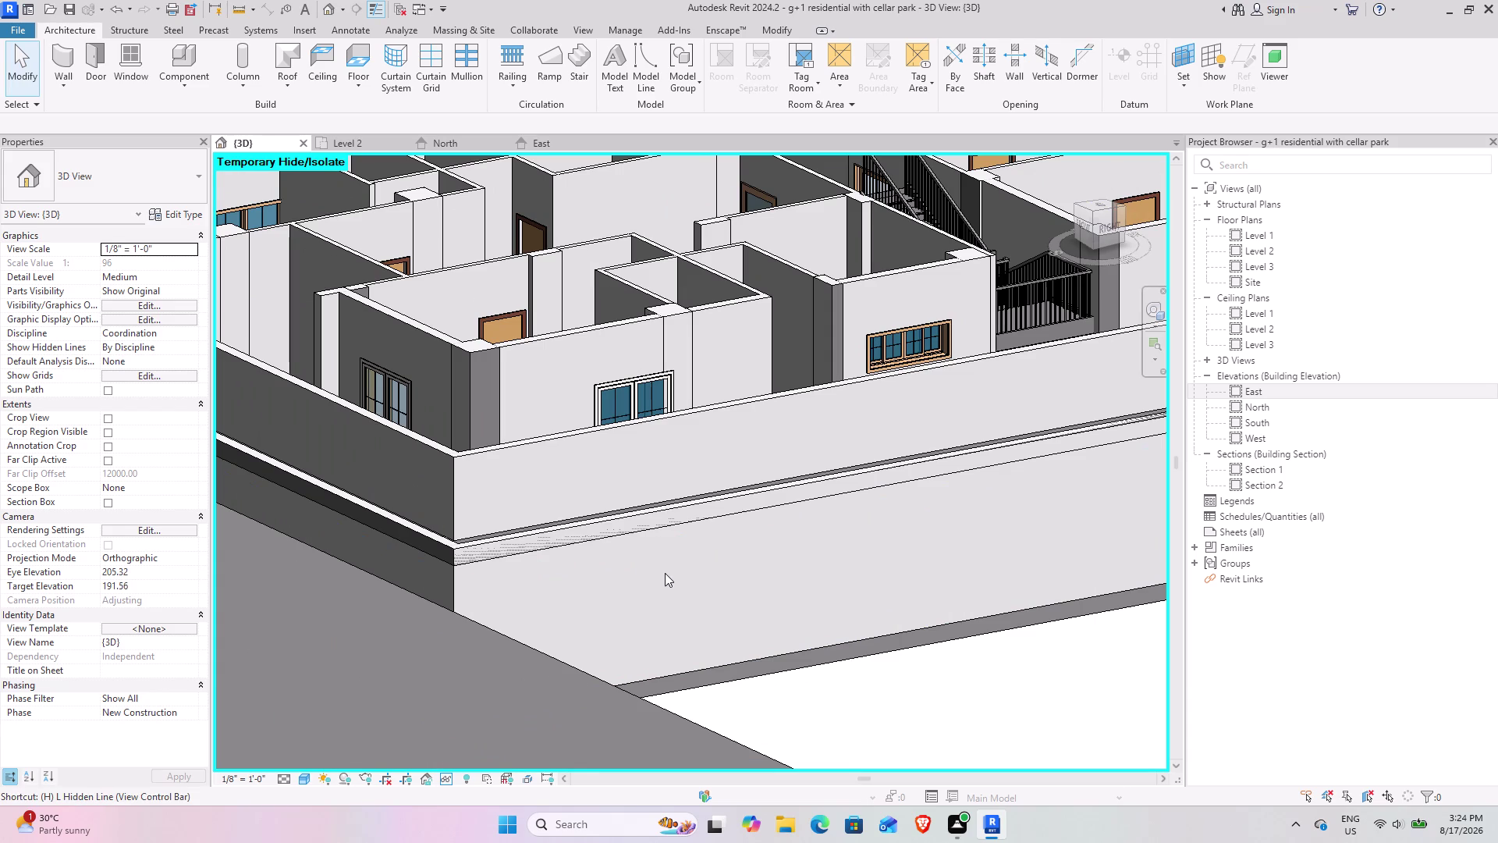
key(Escape)
key(Escape)
key(Escape)
middle_drag(821, 683, 785, 700)
click(598, 516)
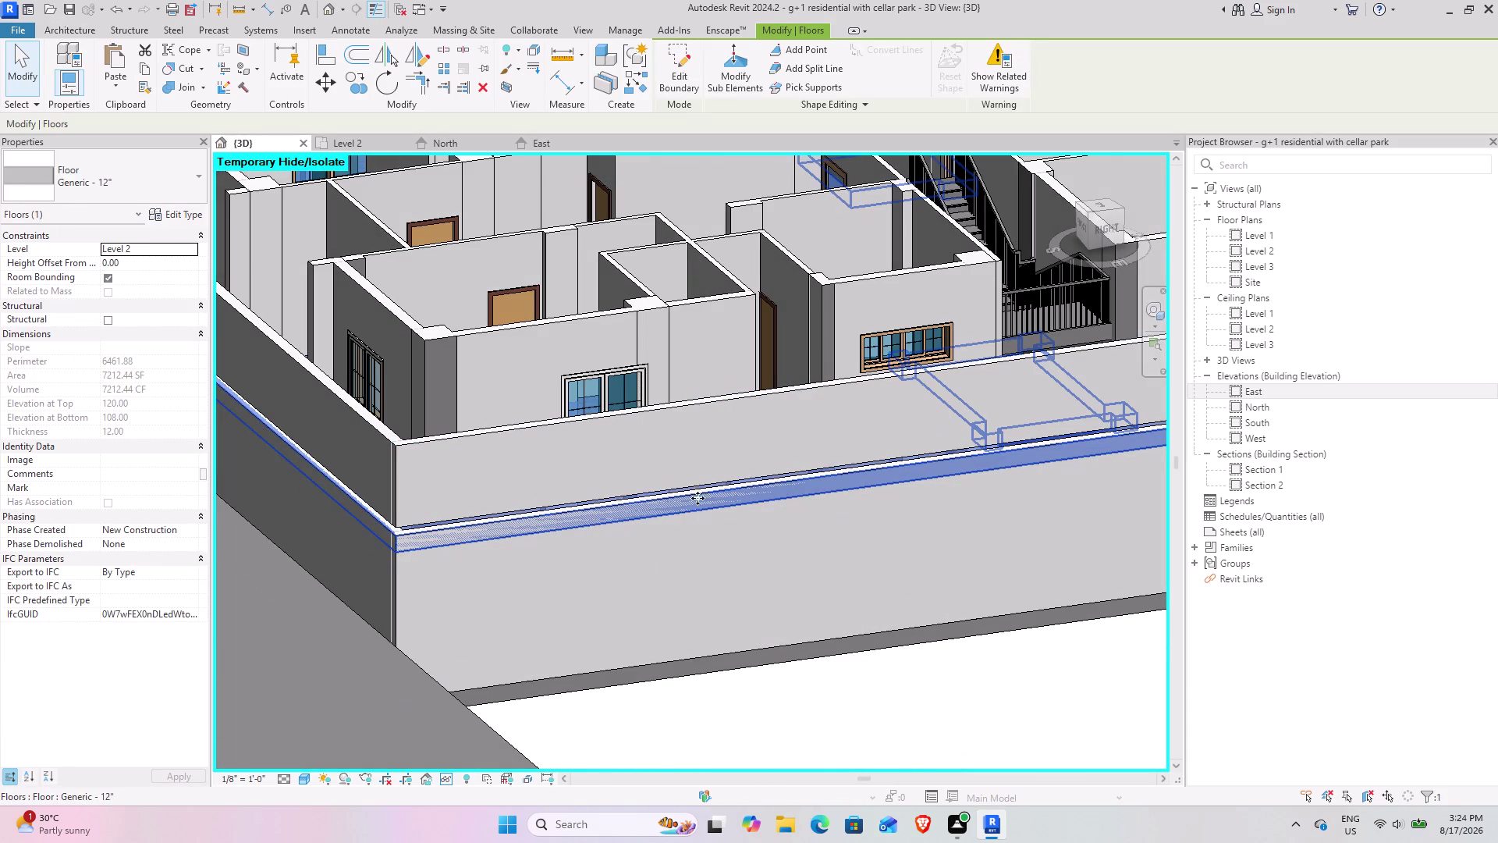
Inspect the curved floor edge, selecting the slab edge and then deselecting it.
scroll(down, 3)
middle_drag(720, 524, 932, 660)
middle_drag(684, 573, 696, 564)
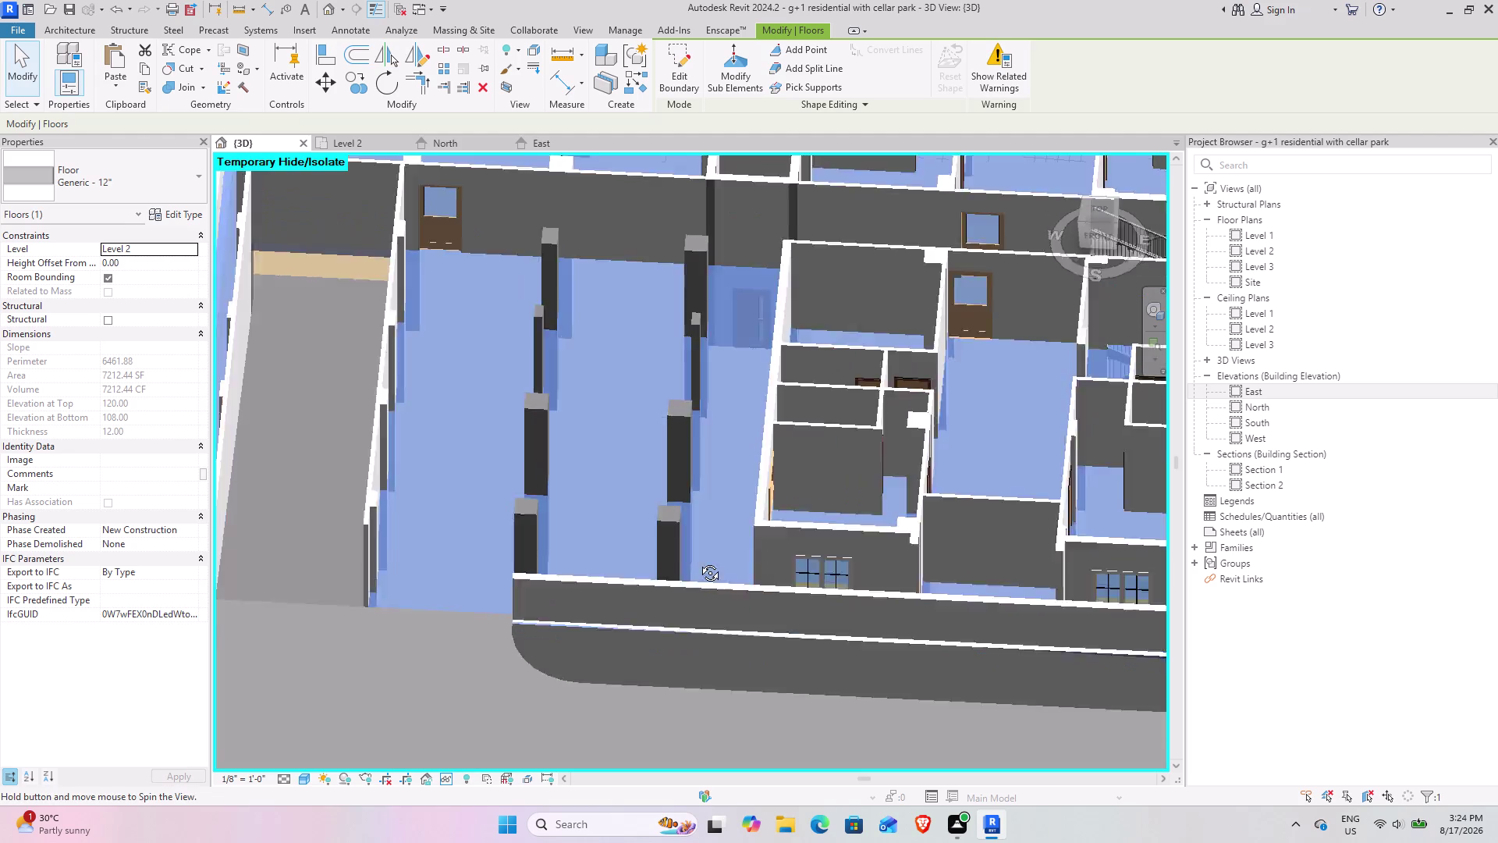
middle_drag(695, 564, 941, 483)
click(781, 668)
scroll(up, 3)
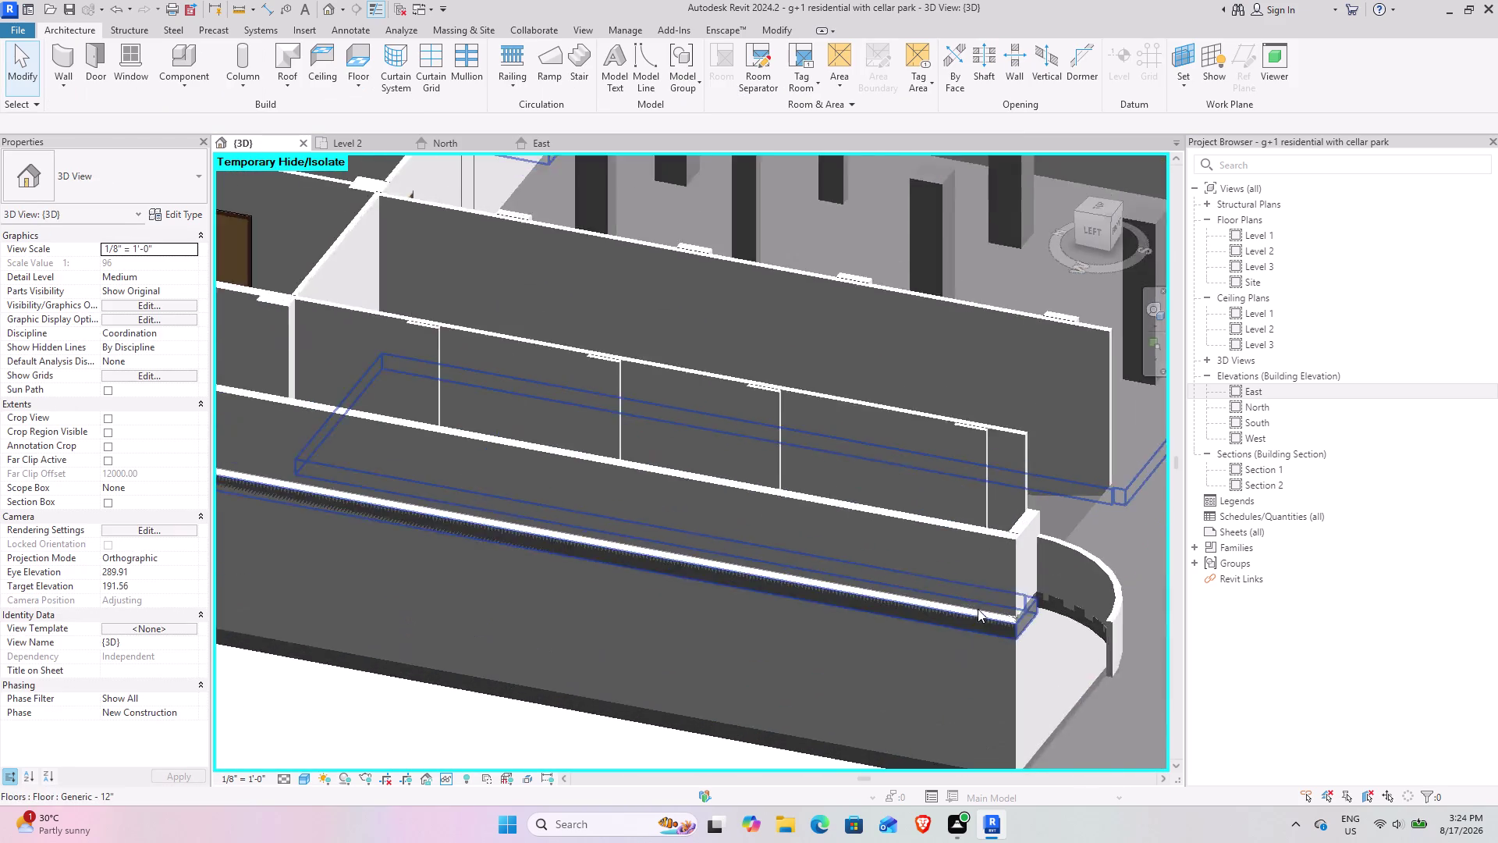
scroll(up, 3)
middle_drag(966, 655, 953, 603)
middle_drag(911, 538, 820, 608)
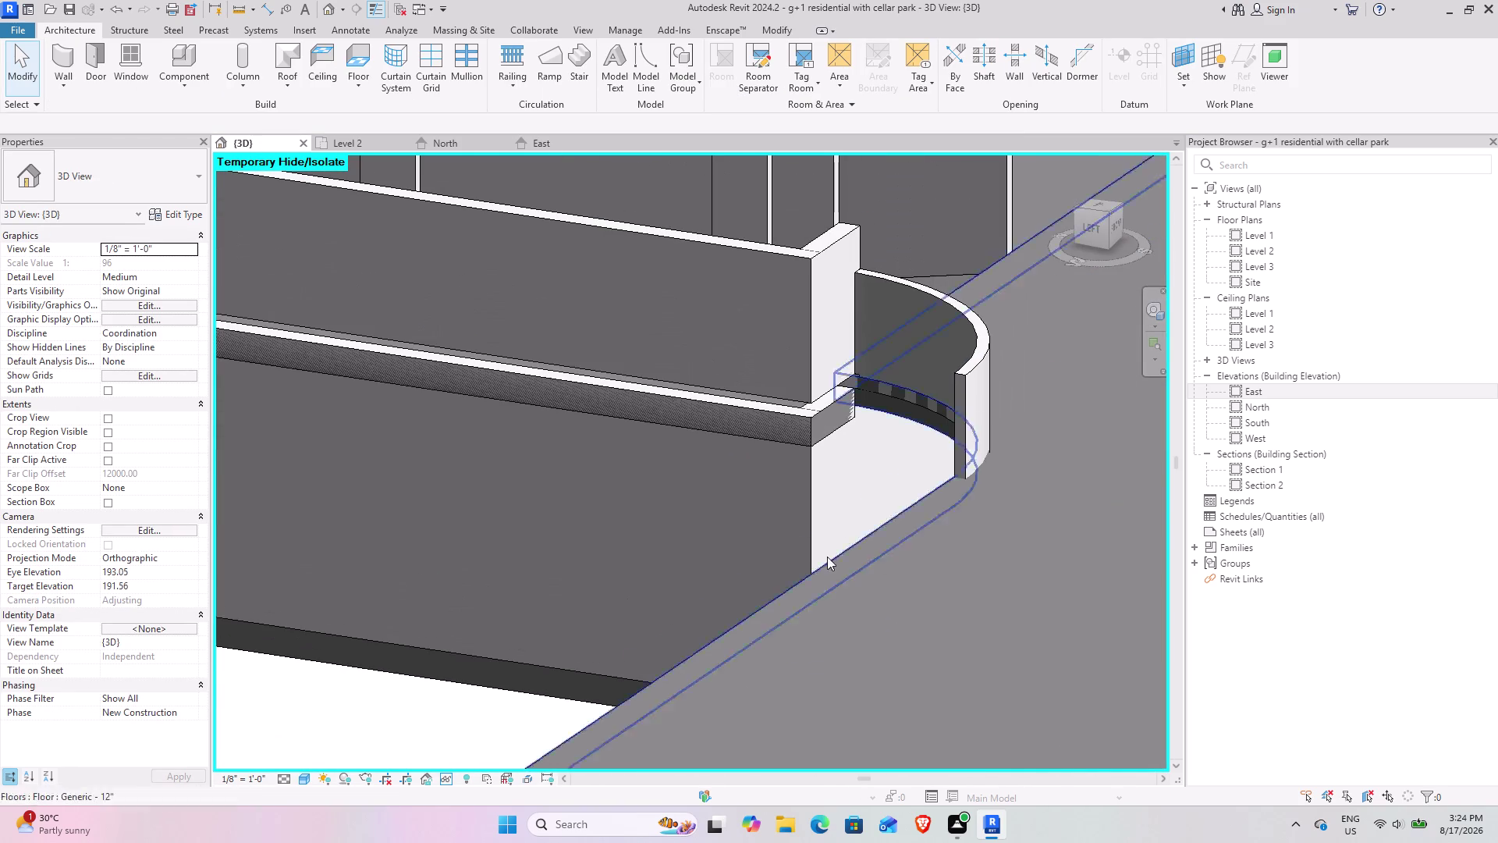
click(818, 417)
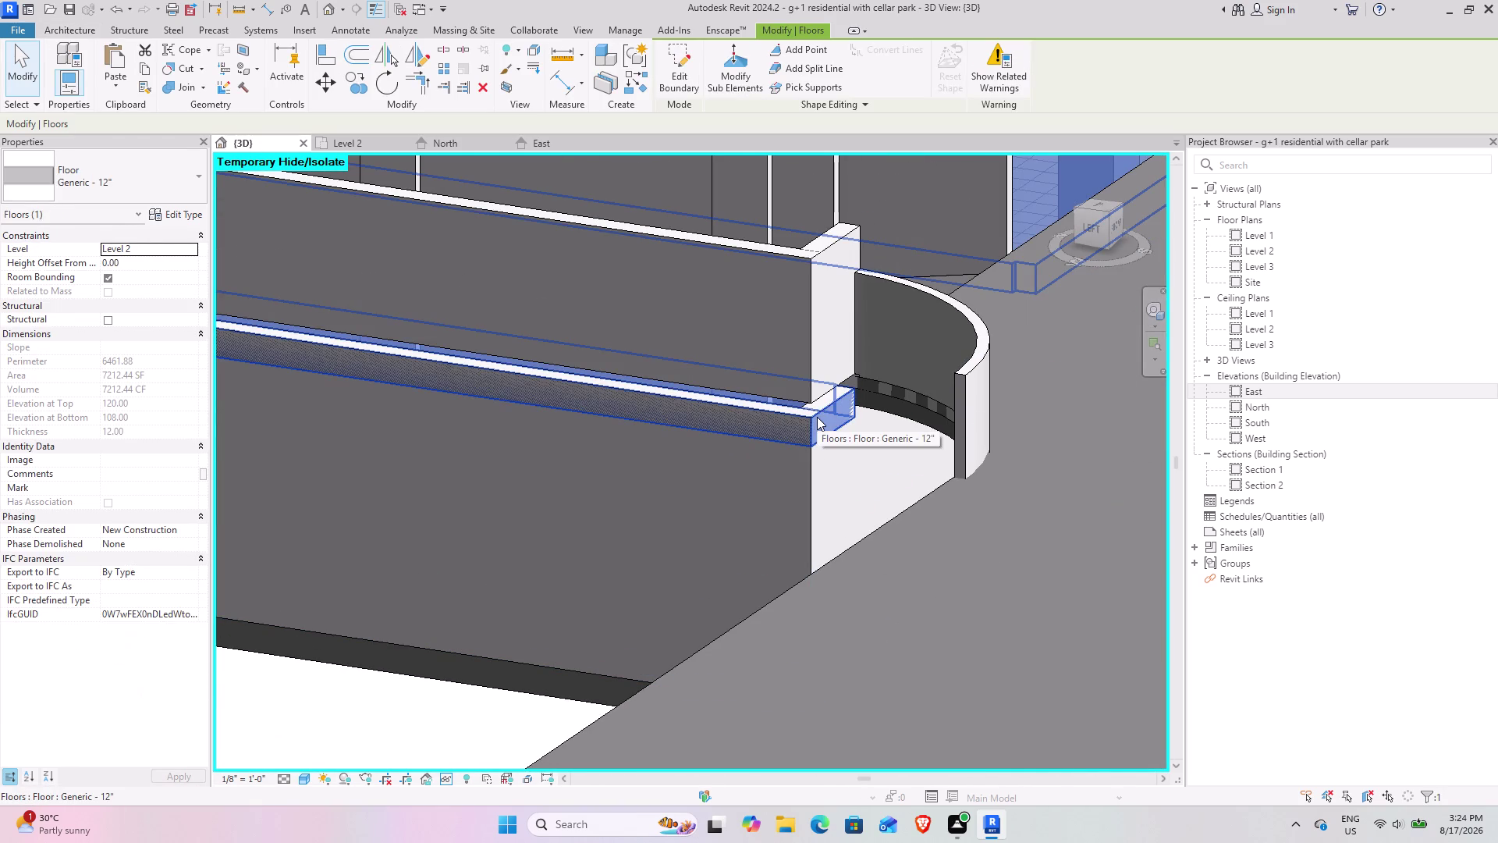
click(419, 528)
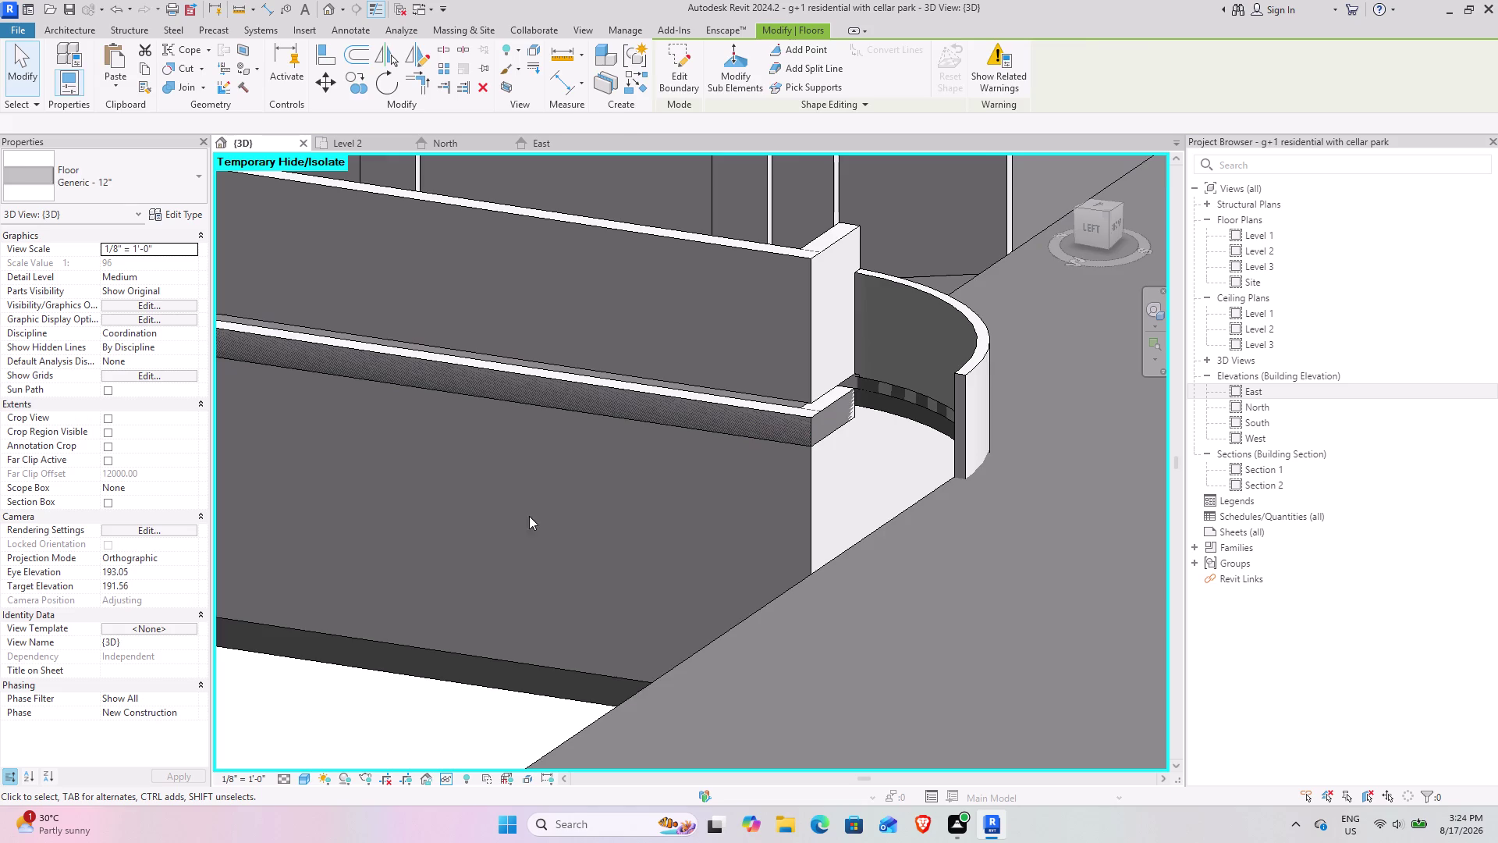
Orbit back toward the stair area and select the four-pane sliding window.
scroll(down, 3)
middle_drag(798, 470, 593, 470)
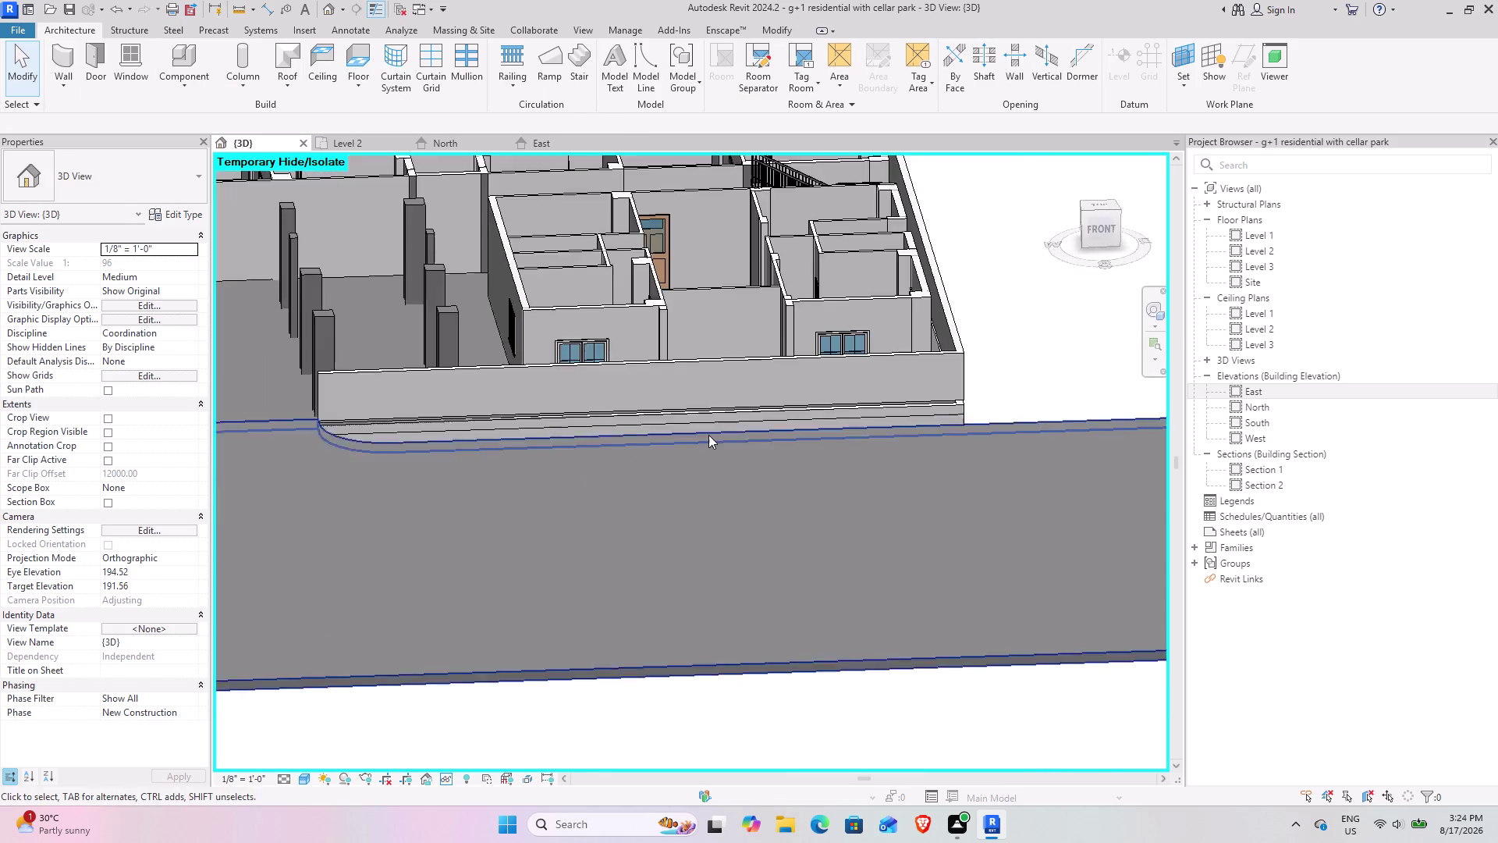
scroll(down, 3)
middle_drag(797, 431, 565, 521)
scroll(up, 3)
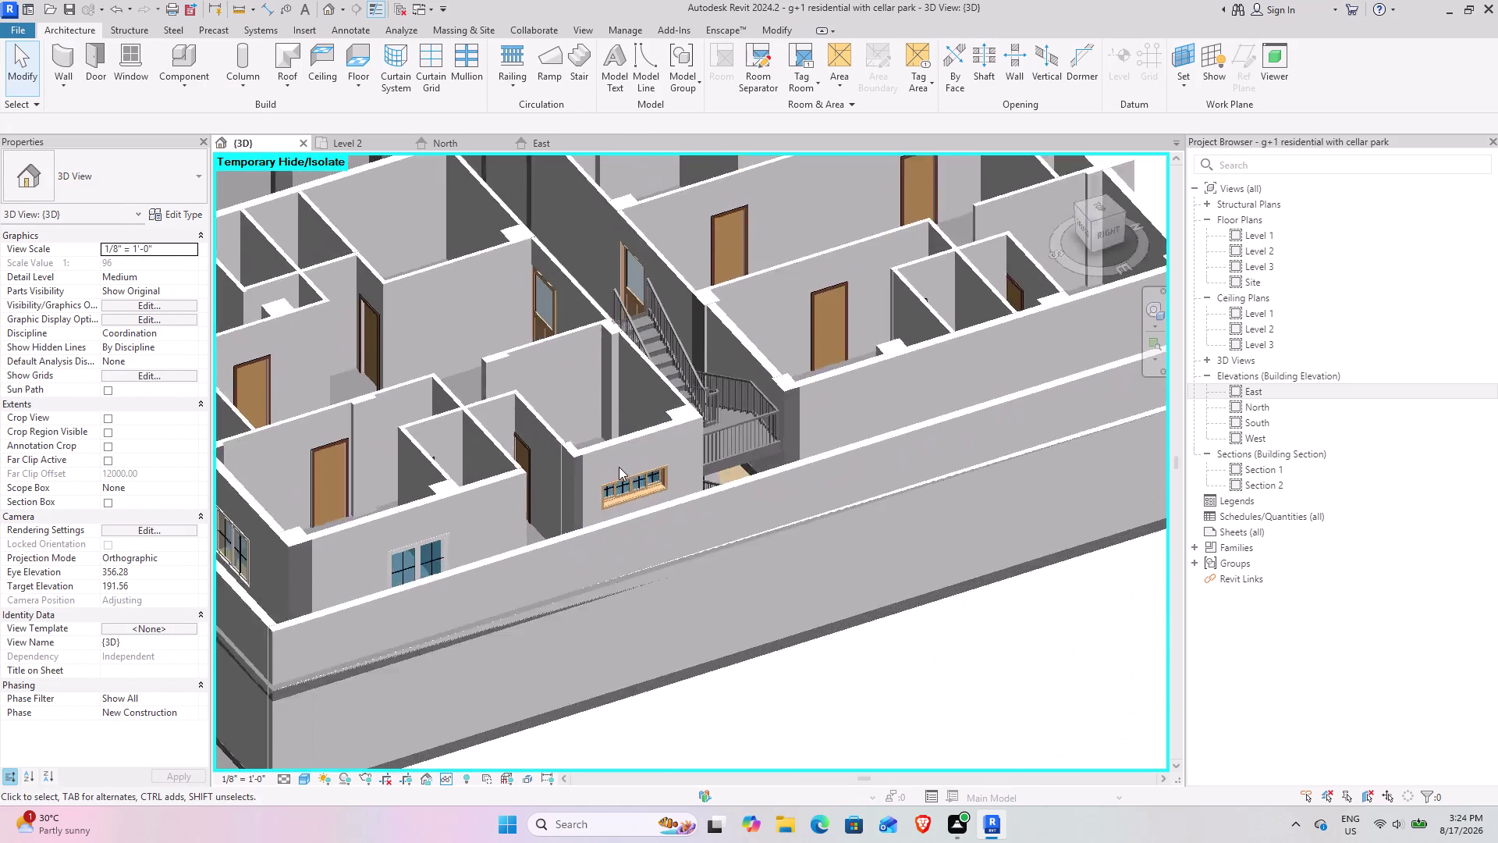
scroll(up, 3)
middle_drag(598, 507, 591, 458)
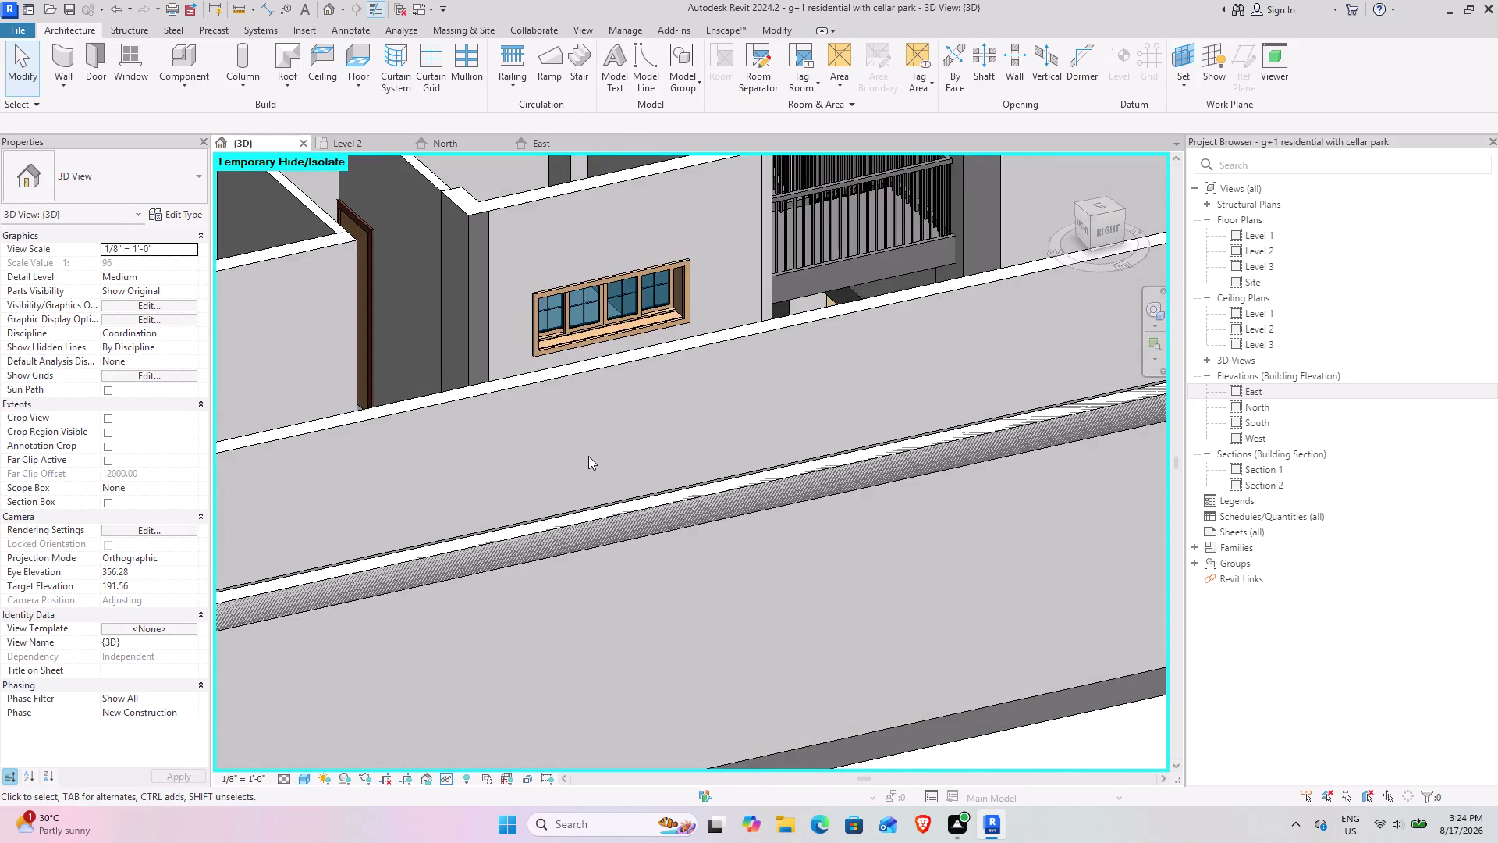
middle_drag(589, 456, 616, 534)
middle_drag(598, 519, 617, 558)
middle_drag(616, 581, 671, 606)
middle_drag(825, 540, 555, 588)
click(795, 596)
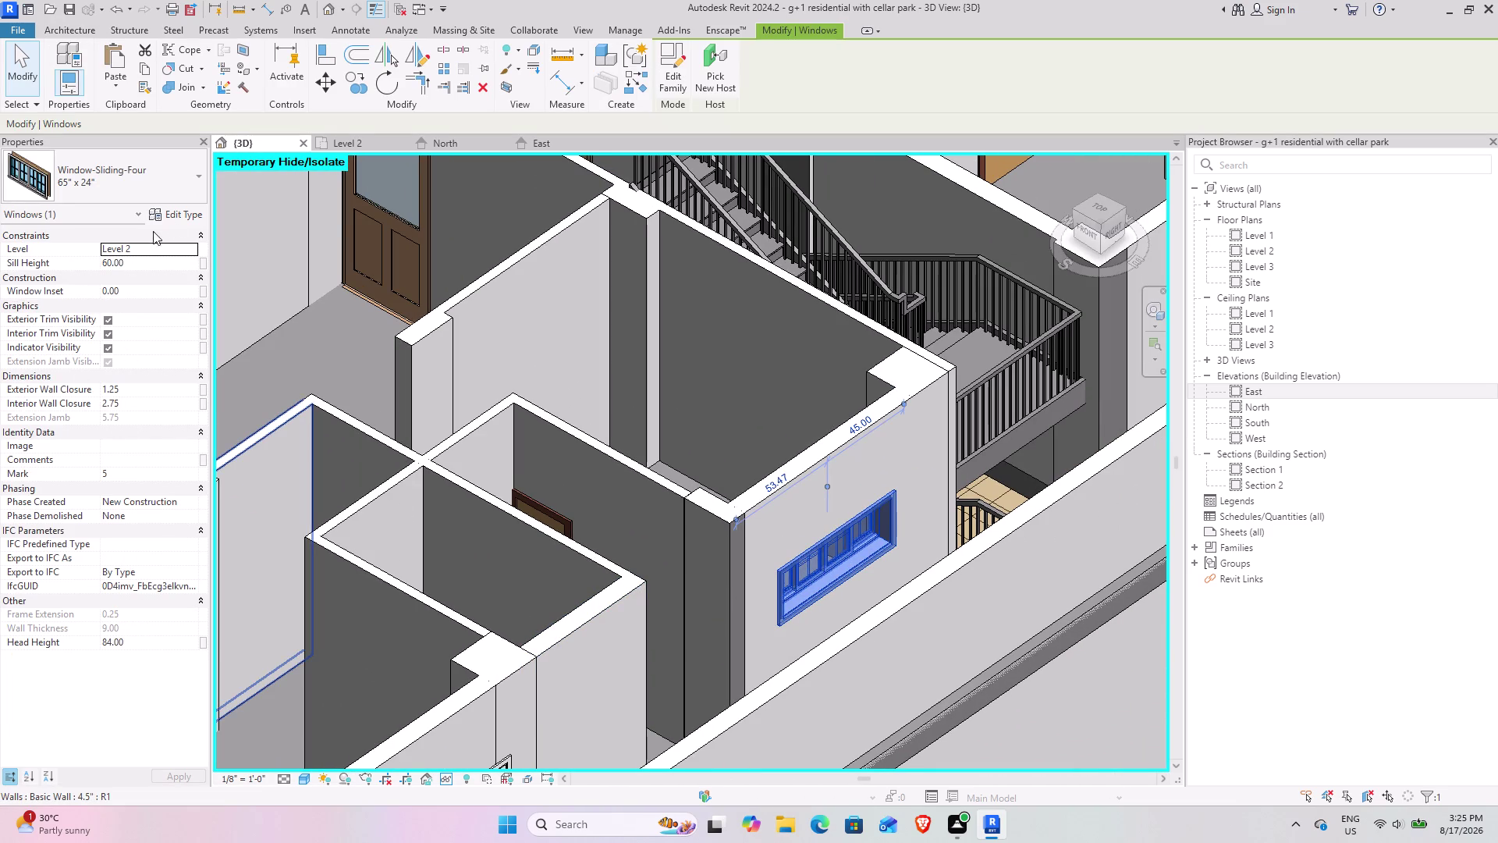
Create a similar sliding window (CS) and pan the Level 2 plan to kitchen window KW.
text(c)
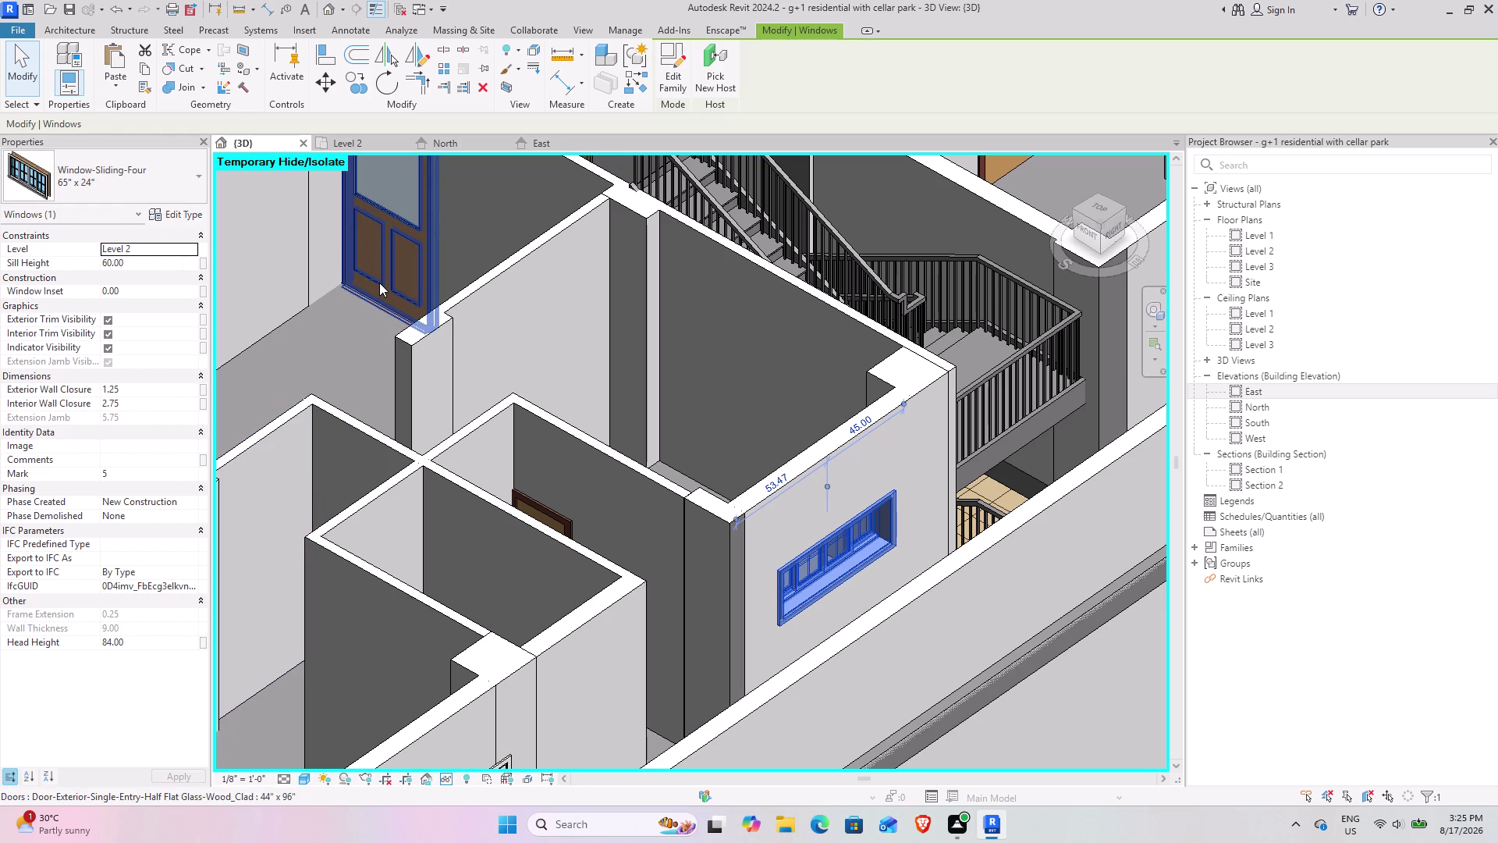
text(s)
click(344, 143)
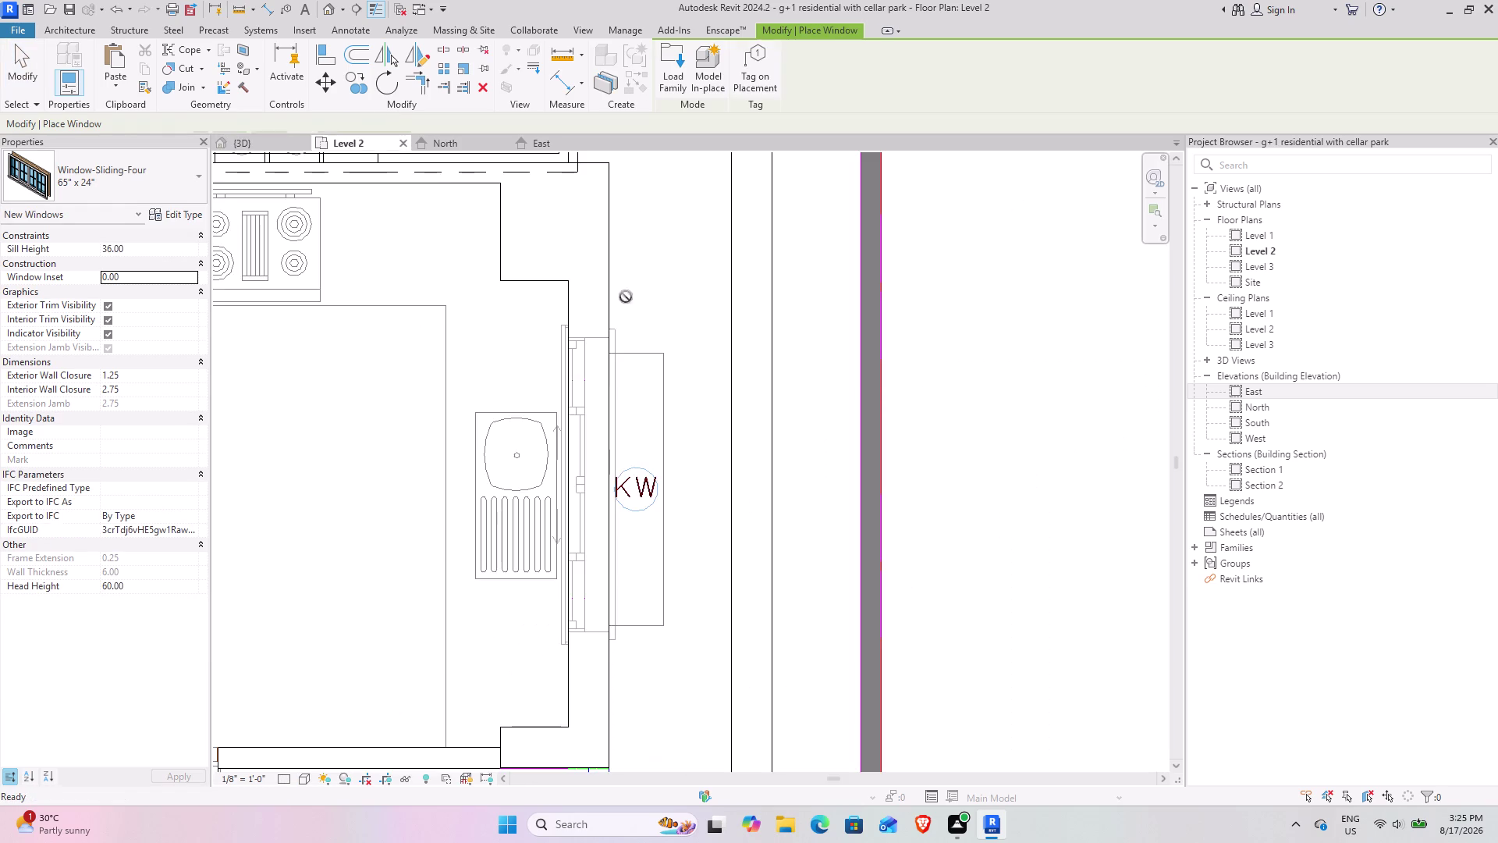
scroll(down, 3)
middle_drag(582, 301, 788, 679)
middle_drag(661, 445, 746, 690)
scroll(down, 3)
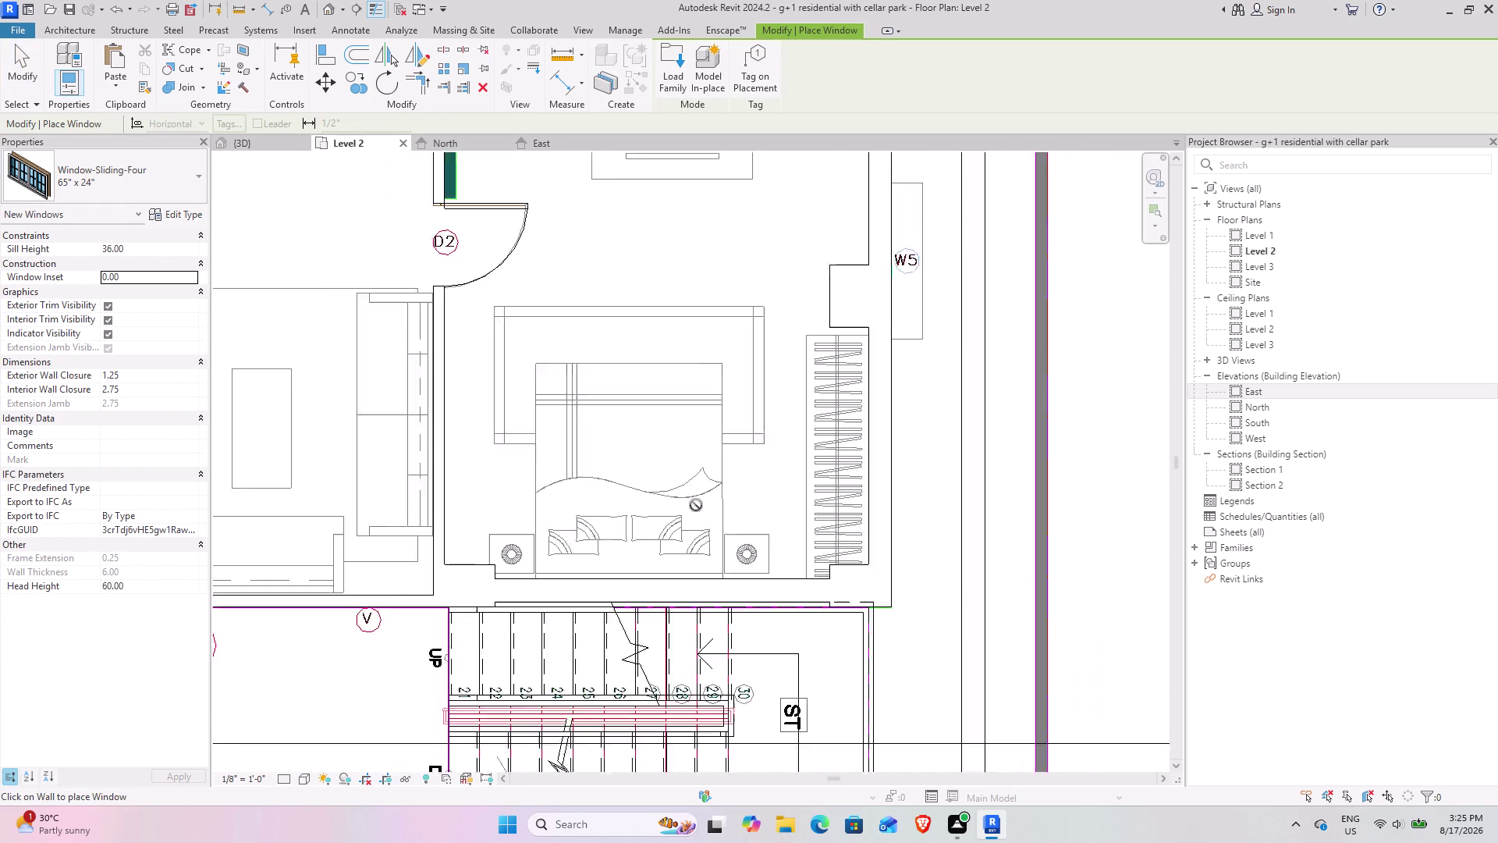
scroll(down, 3)
middle_drag(745, 388, 795, 605)
middle_drag(766, 340, 691, 664)
scroll(up, 3)
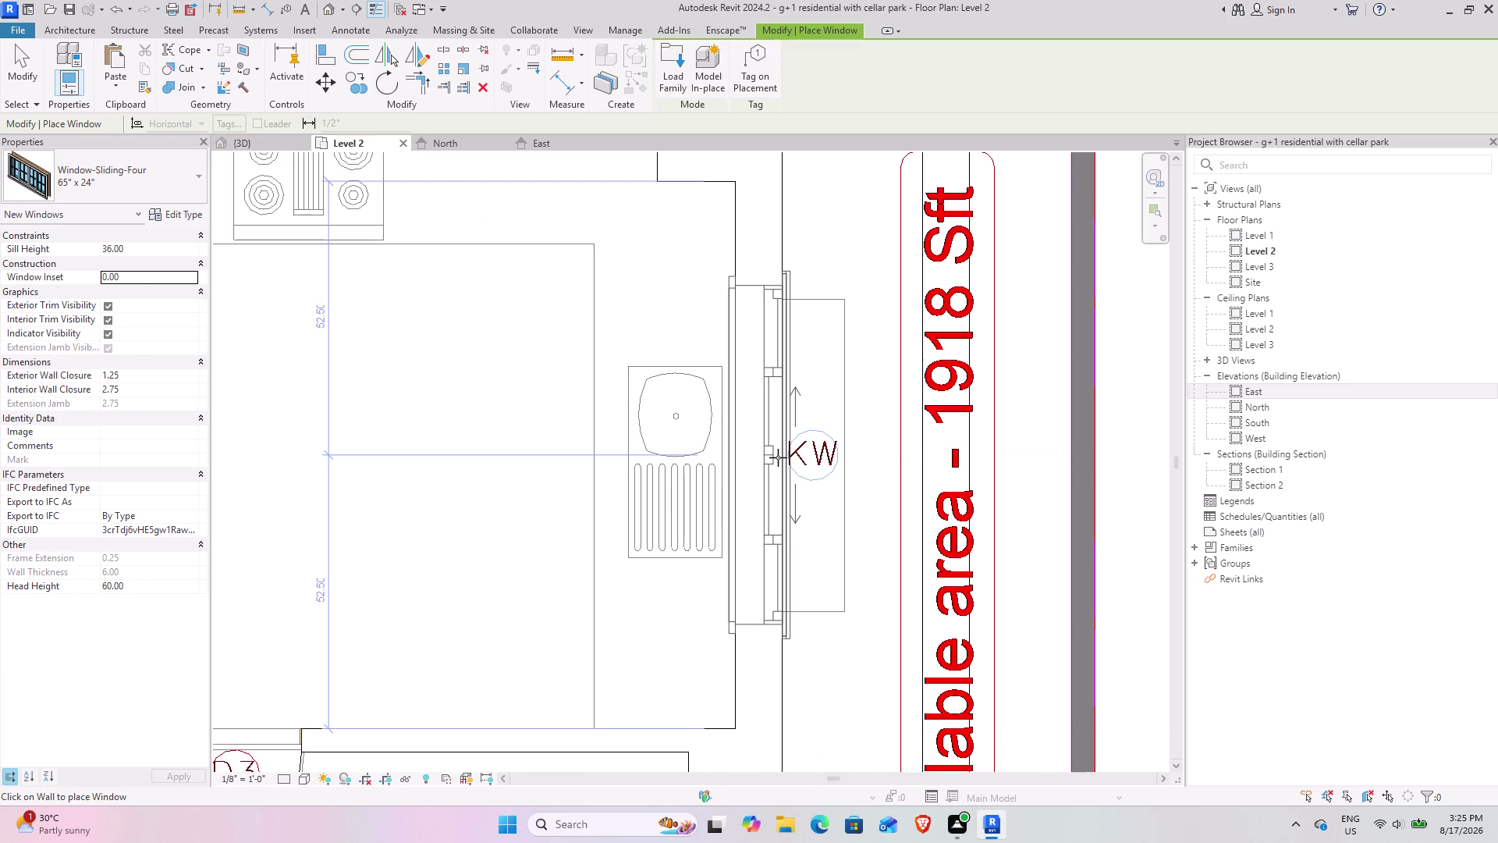
Place the 65" x 24" Window-Sliding-Four at the kitchen KW opening.
click(778, 457)
scroll(down, 3)
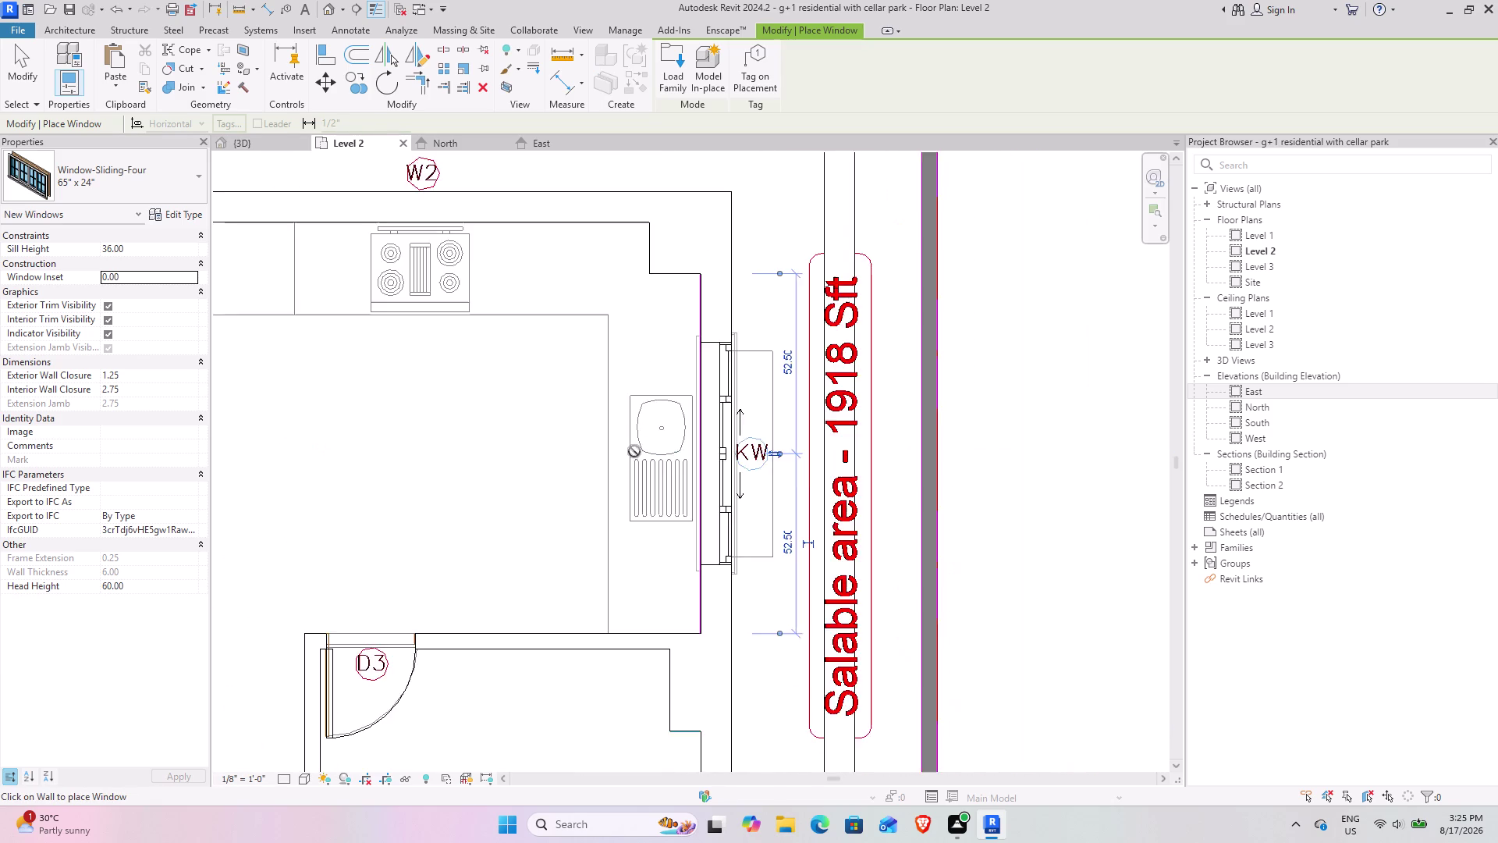
scroll(down, 3)
middle_drag(592, 447, 997, 509)
middle_drag(609, 537, 1020, 416)
middle_drag(620, 488, 721, 509)
scroll(up, 3)
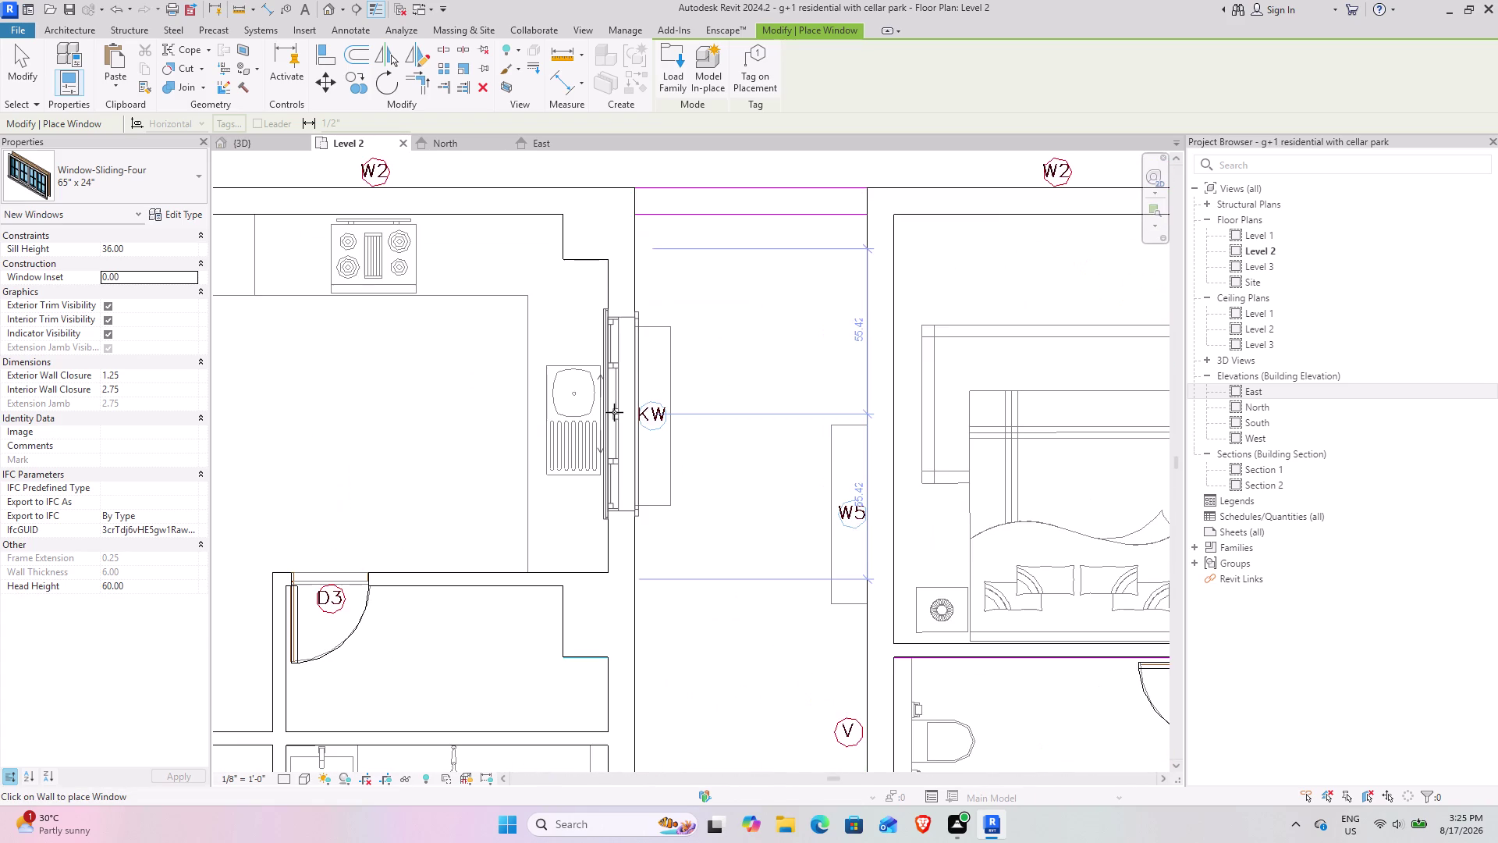
scroll(up, 3)
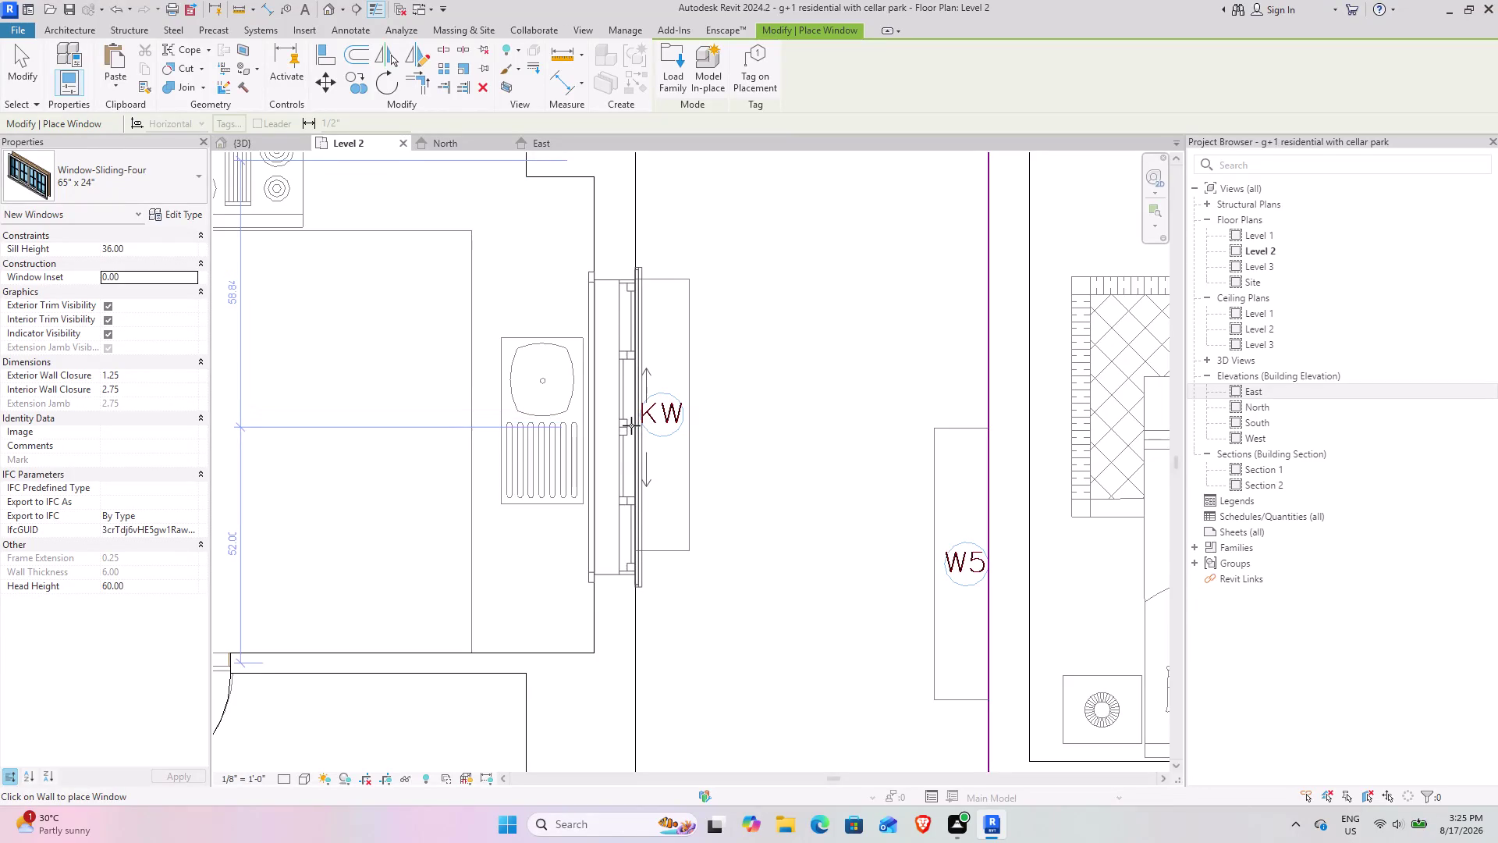
click(630, 419)
Review the whole Level 2 layout, end window placement, and switch to the 3D view.
scroll(down, 3)
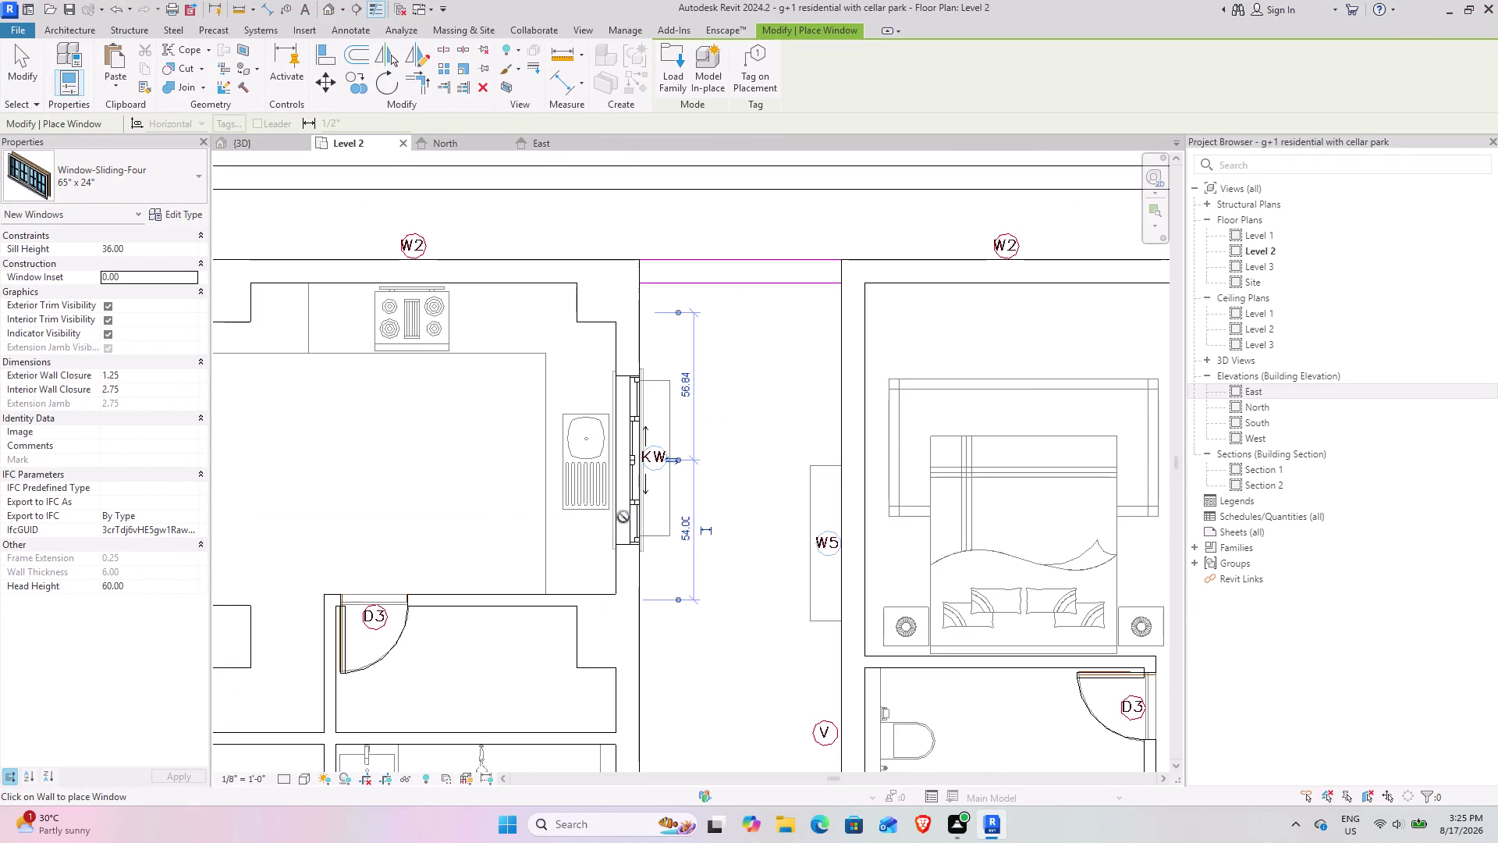
middle_drag(624, 515, 855, 349)
middle_drag(783, 504, 763, 359)
scroll(down, 3)
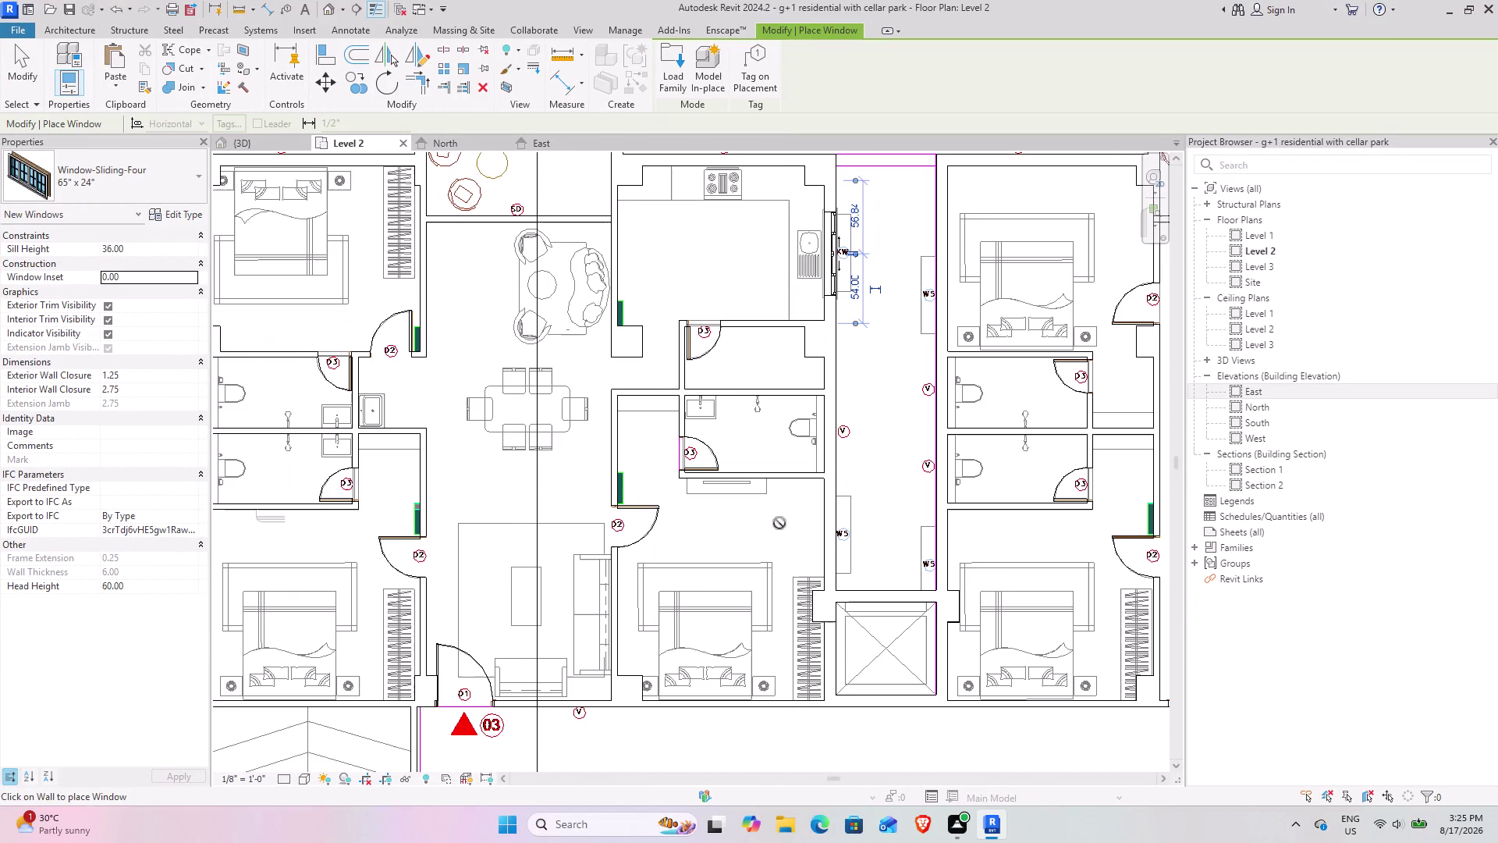
middle_drag(691, 503, 861, 507)
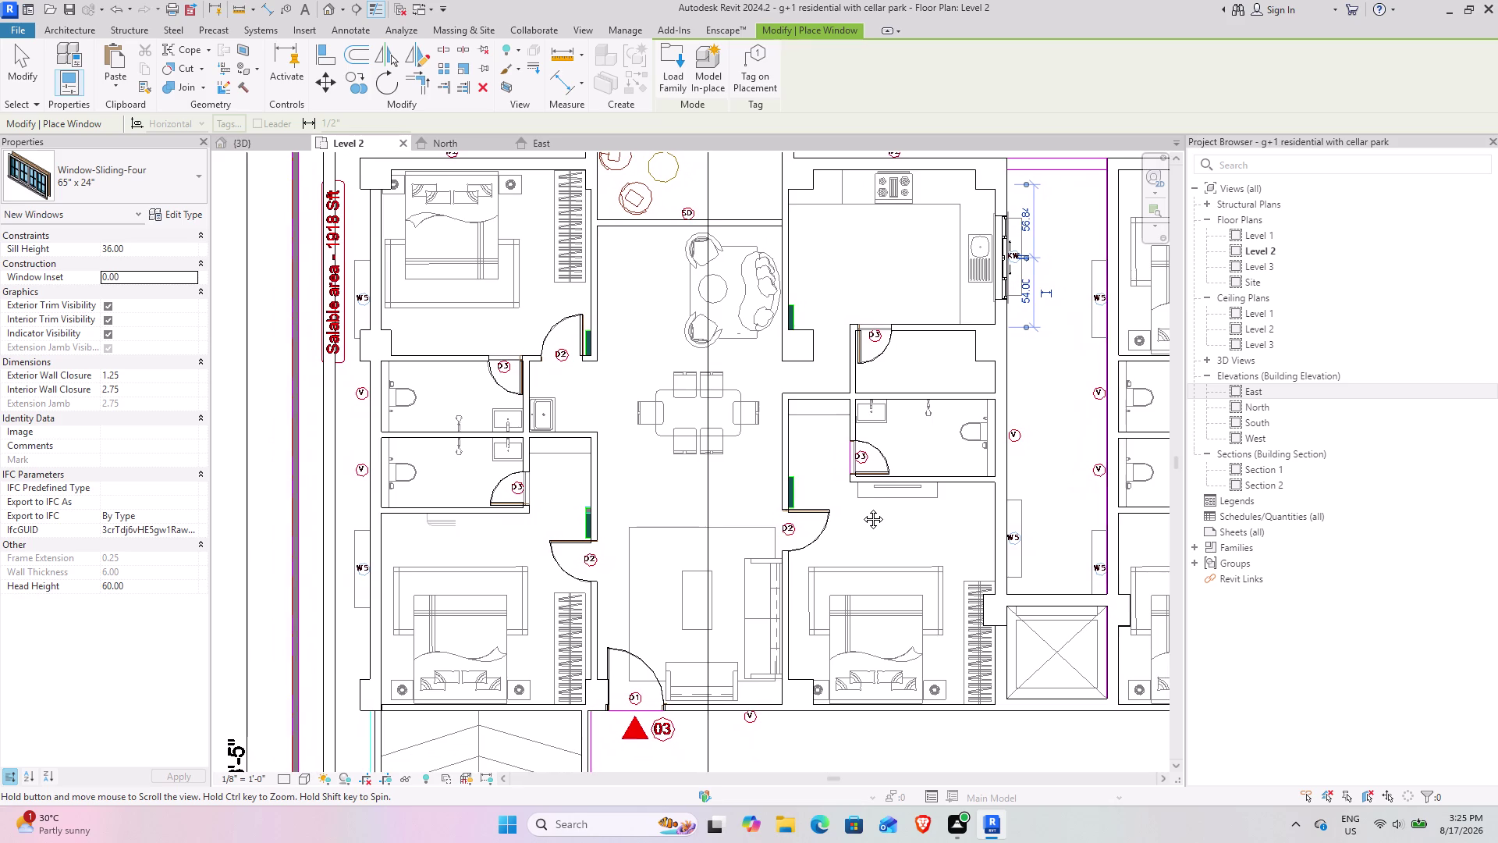
middle_drag(861, 507, 615, 481)
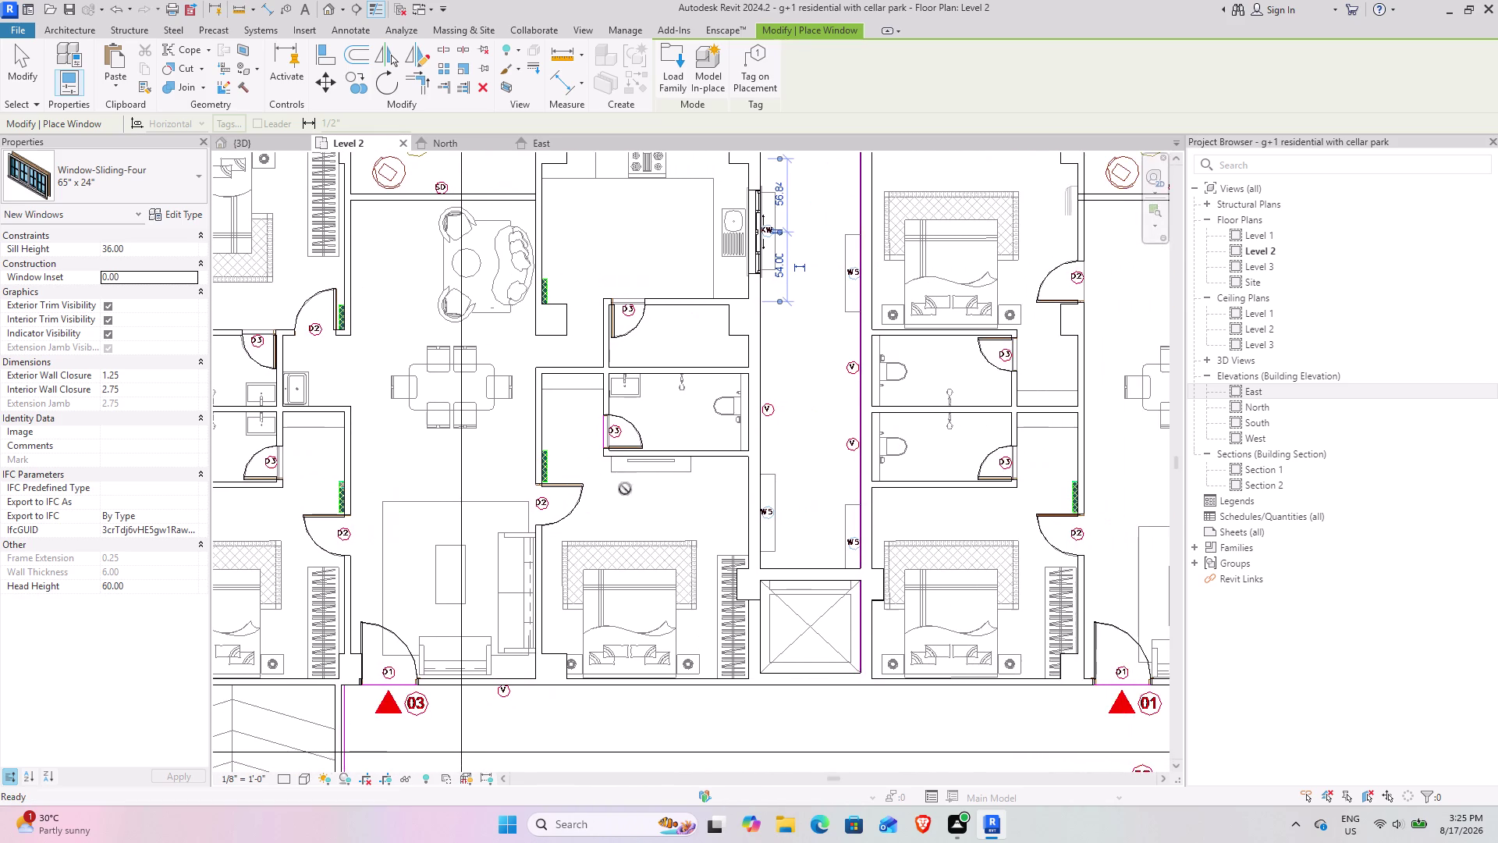
scroll(down, 3)
middle_drag(870, 494, 576, 434)
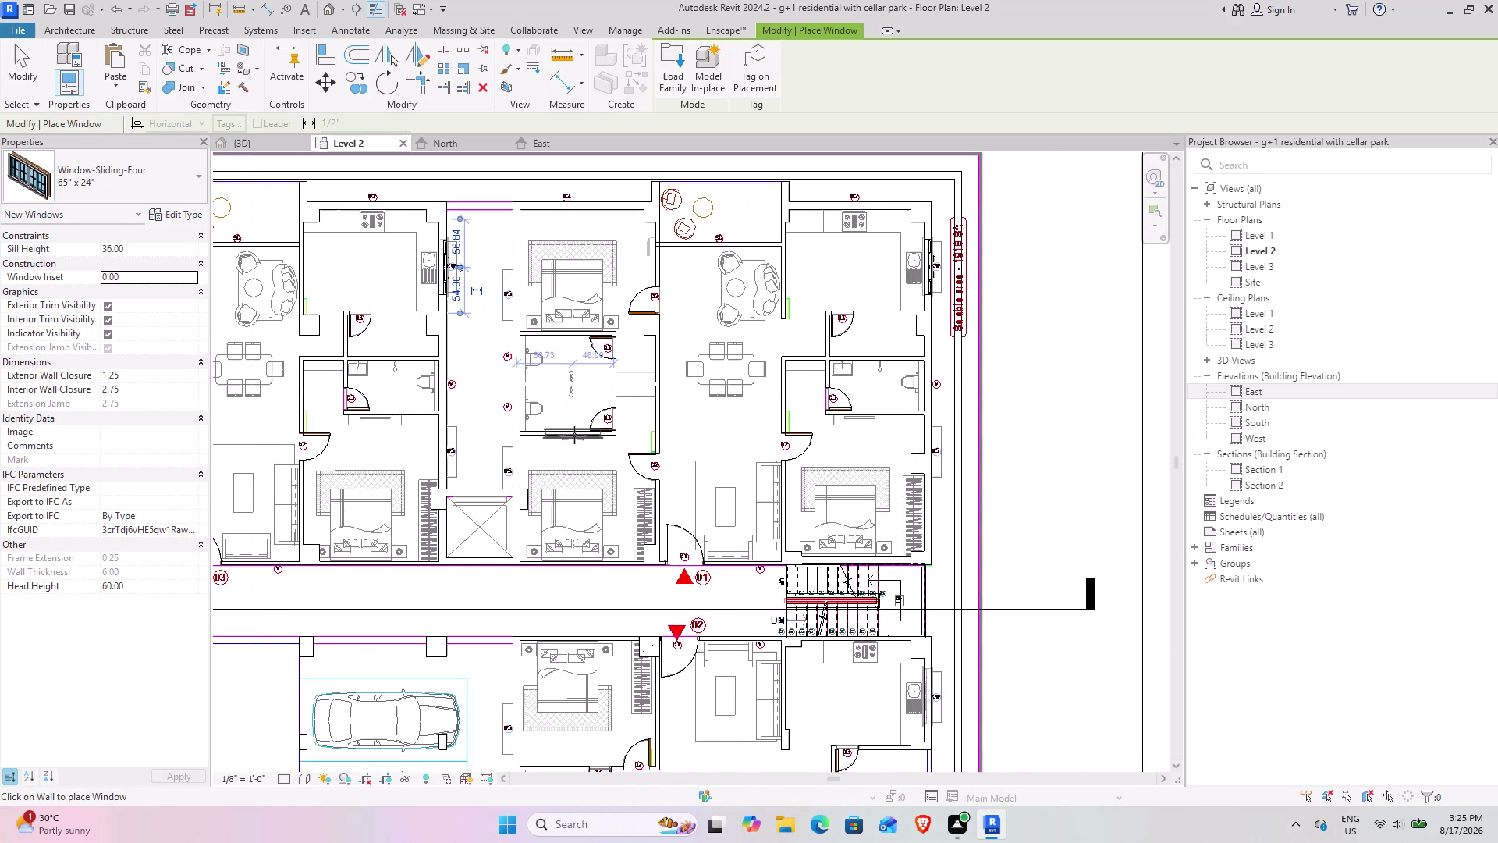
click(29, 81)
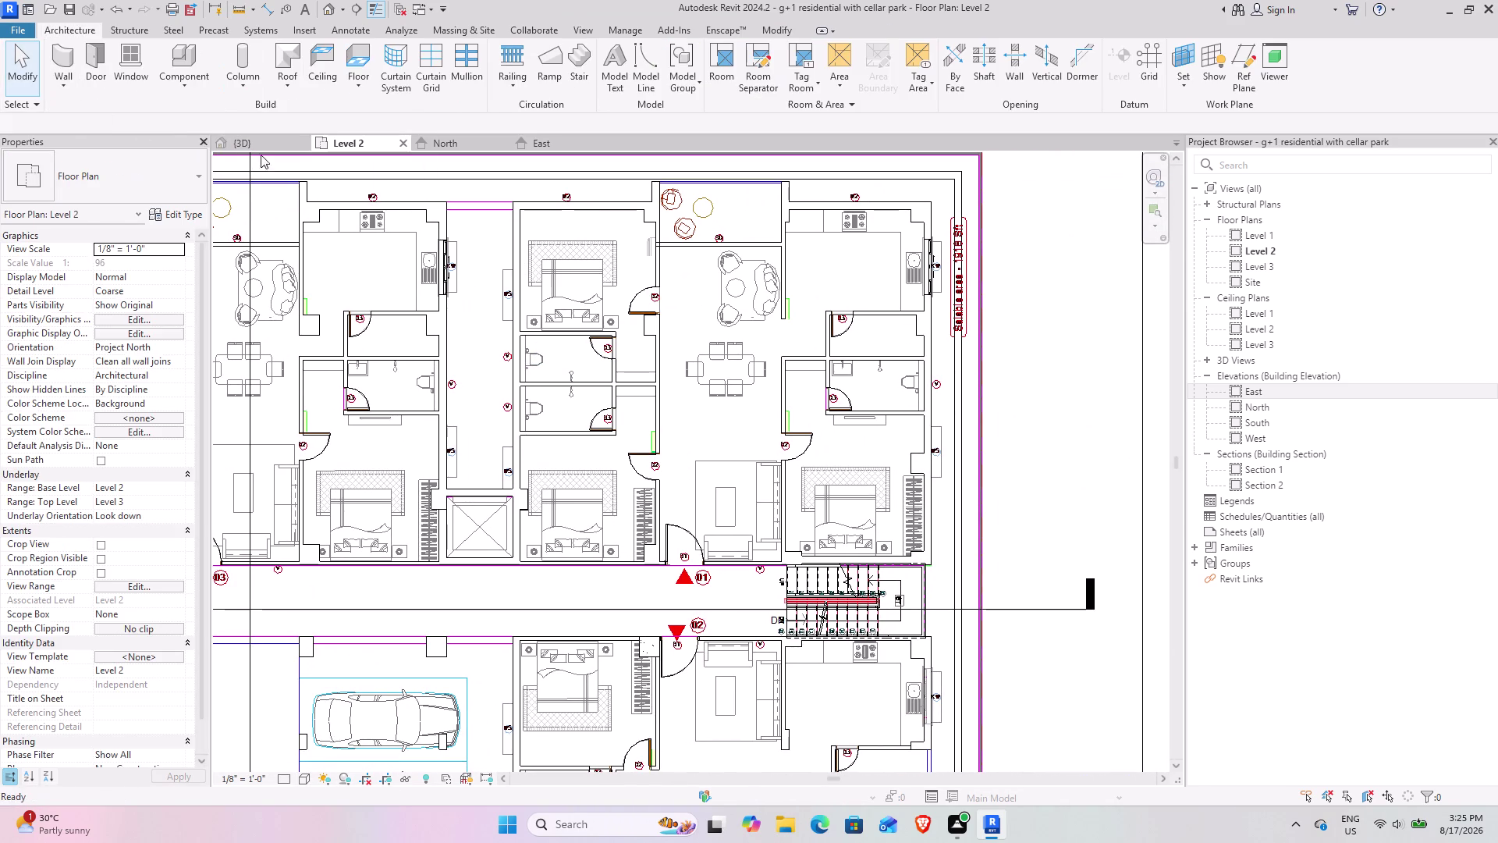
click(260, 132)
click(262, 142)
Select the sliding window near the stair and select all its instances (SA).
scroll(down, 3)
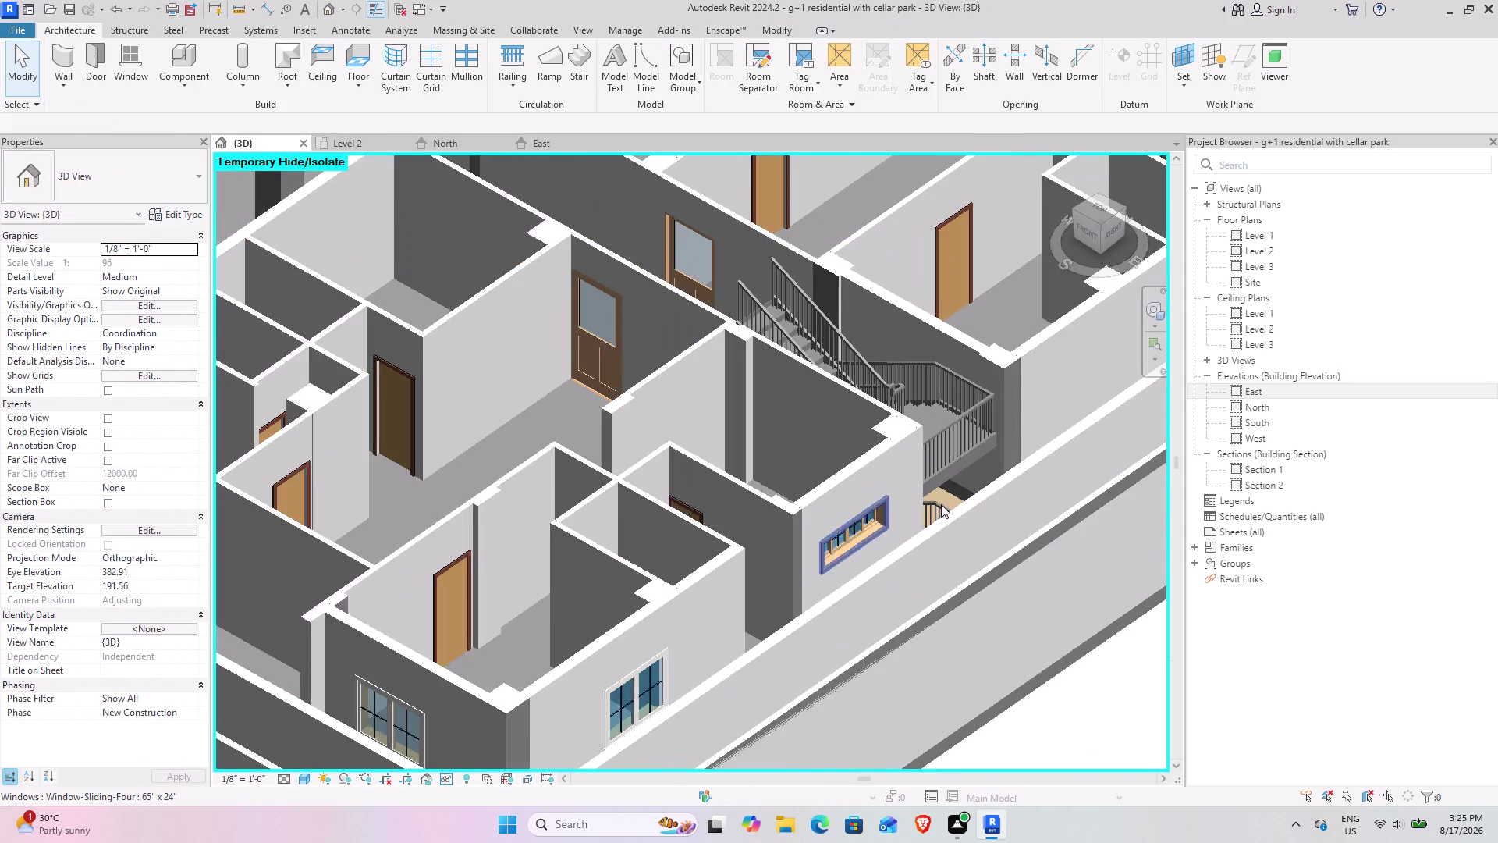
middle_drag(1168, 431, 488, 544)
middle_drag(498, 524, 803, 426)
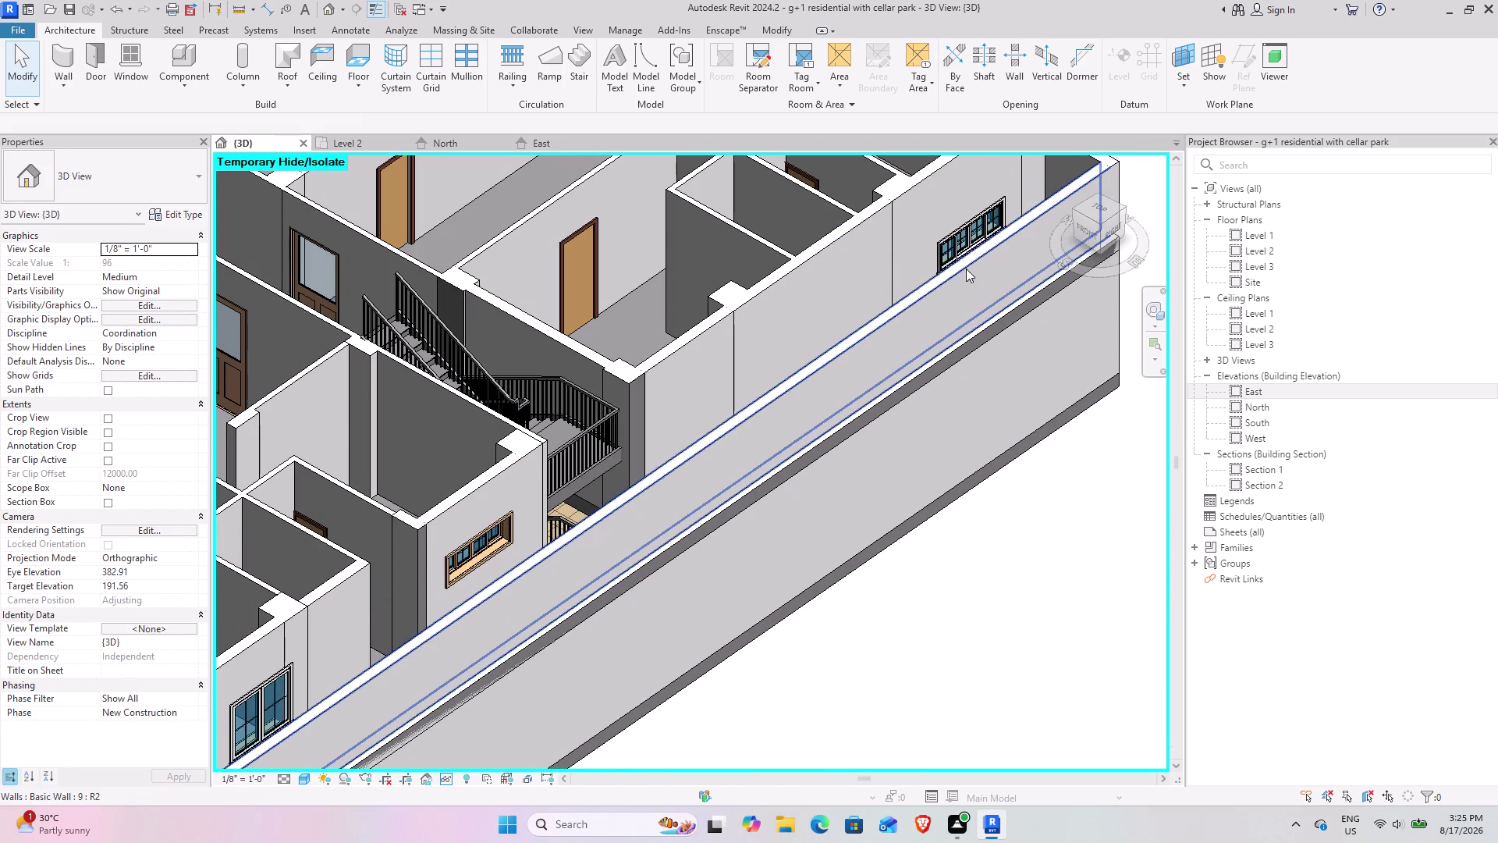
click(459, 552)
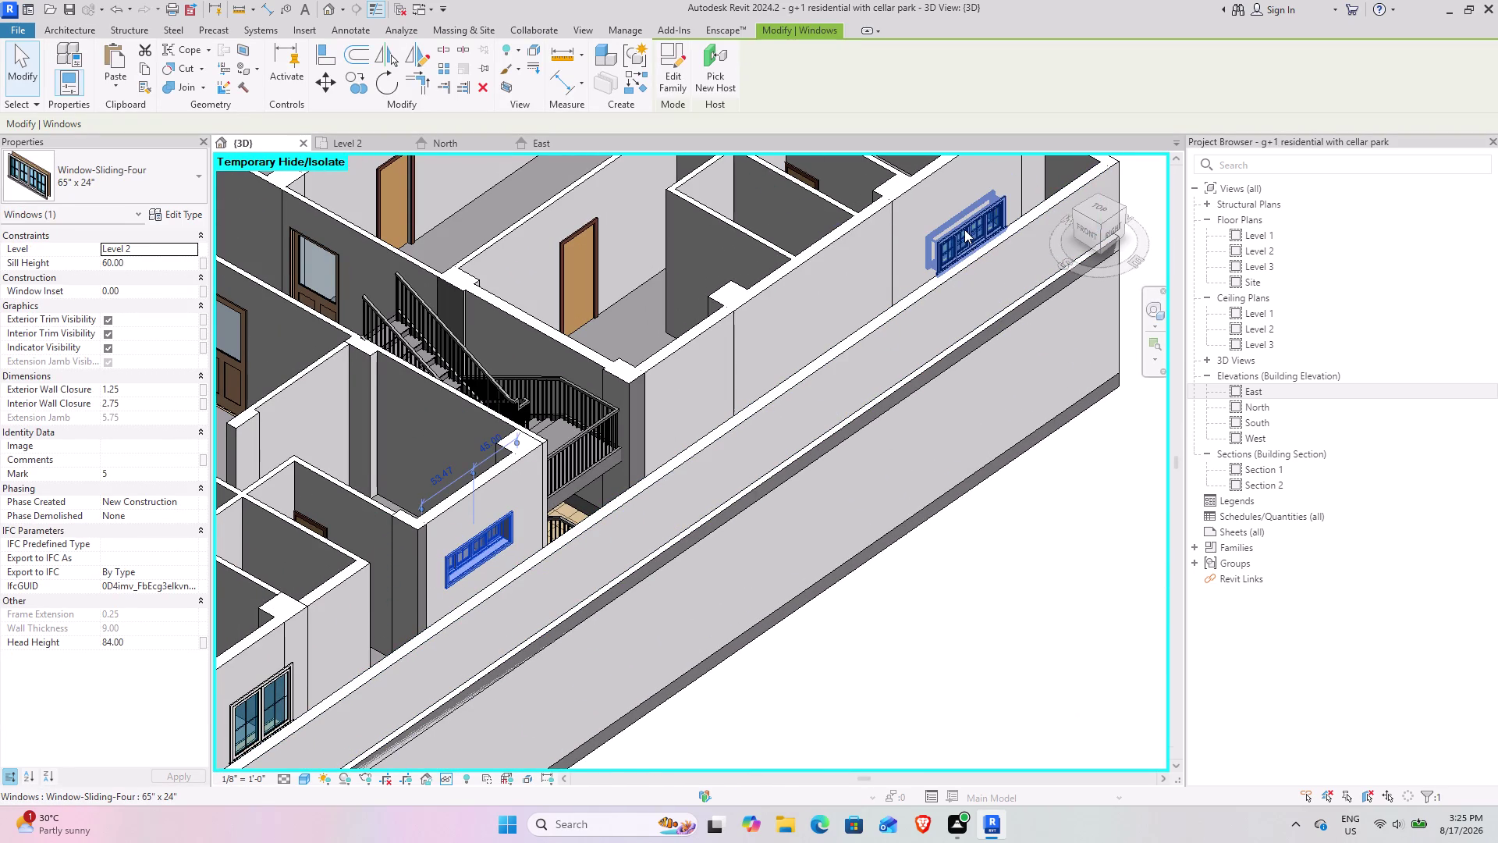
click(965, 230)
click(990, 568)
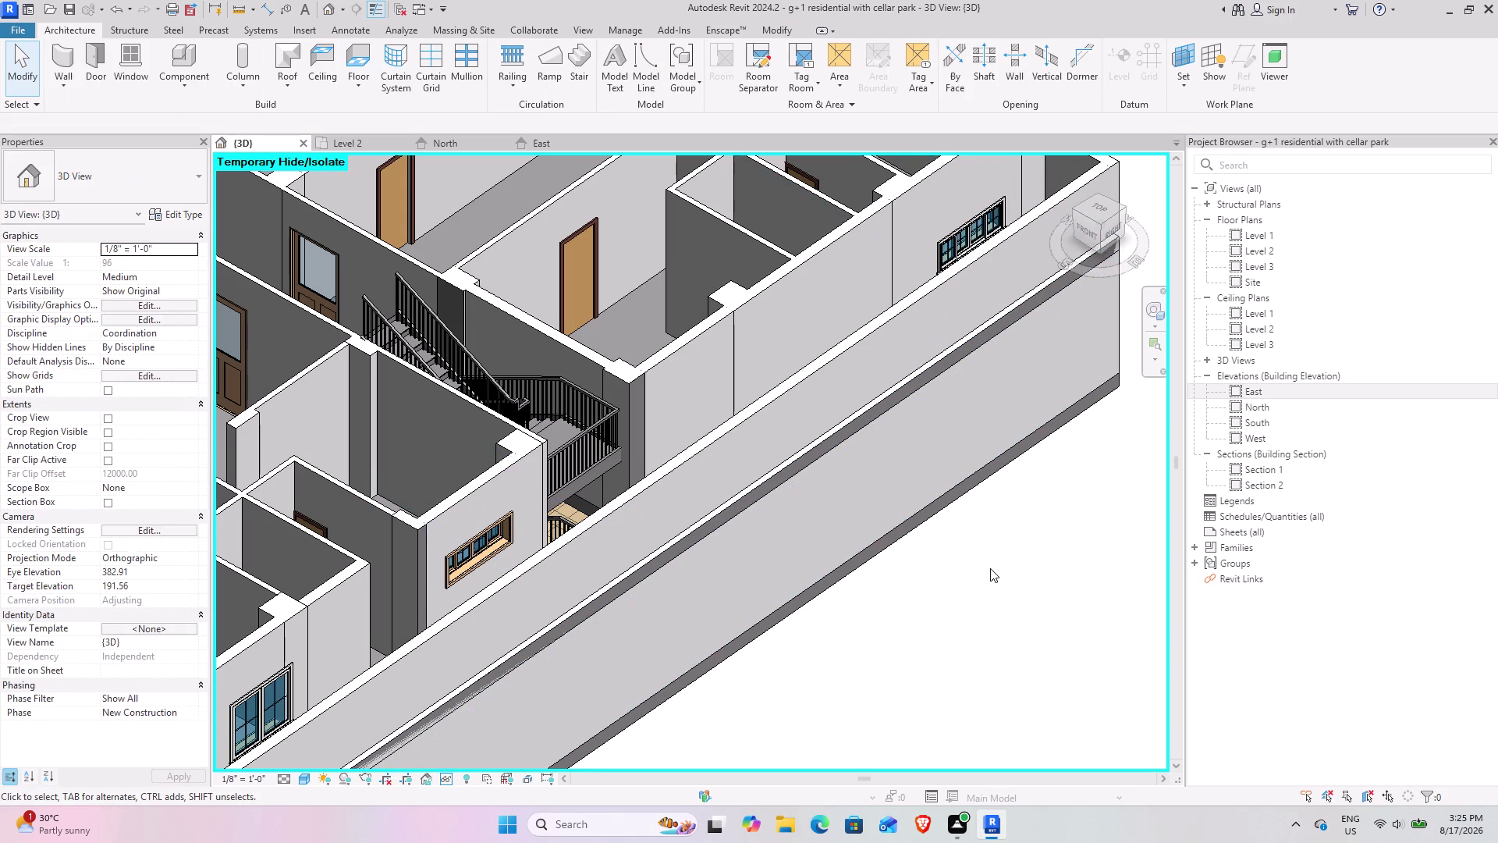
scroll(down, 3)
middle_drag(987, 571, 929, 545)
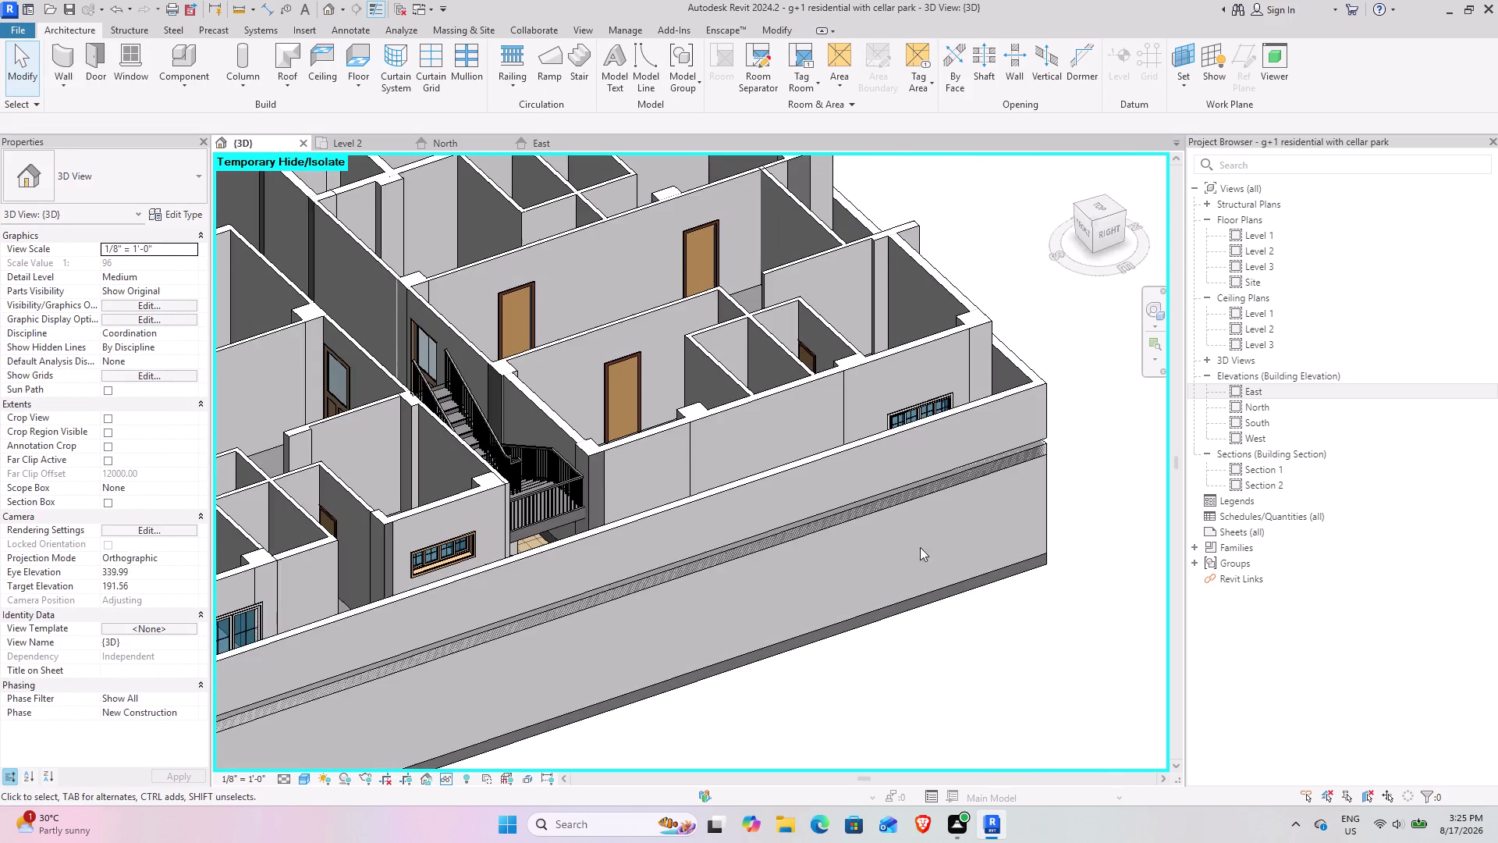
middle_drag(872, 563, 918, 599)
click(562, 570)
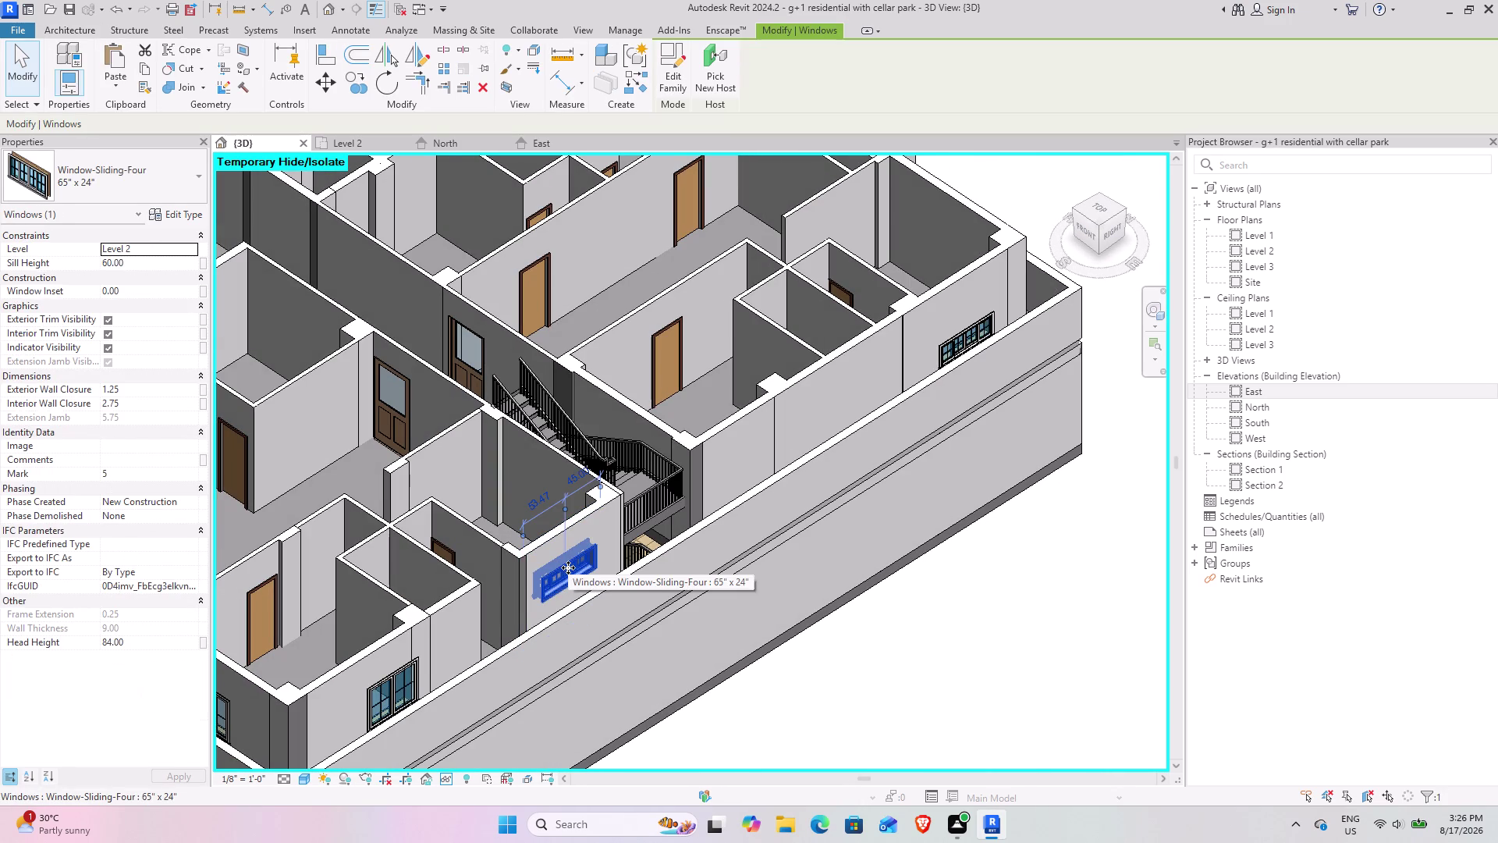
text(sa)
Select the window in the upper wall and select all instances again.
scroll(down, 3)
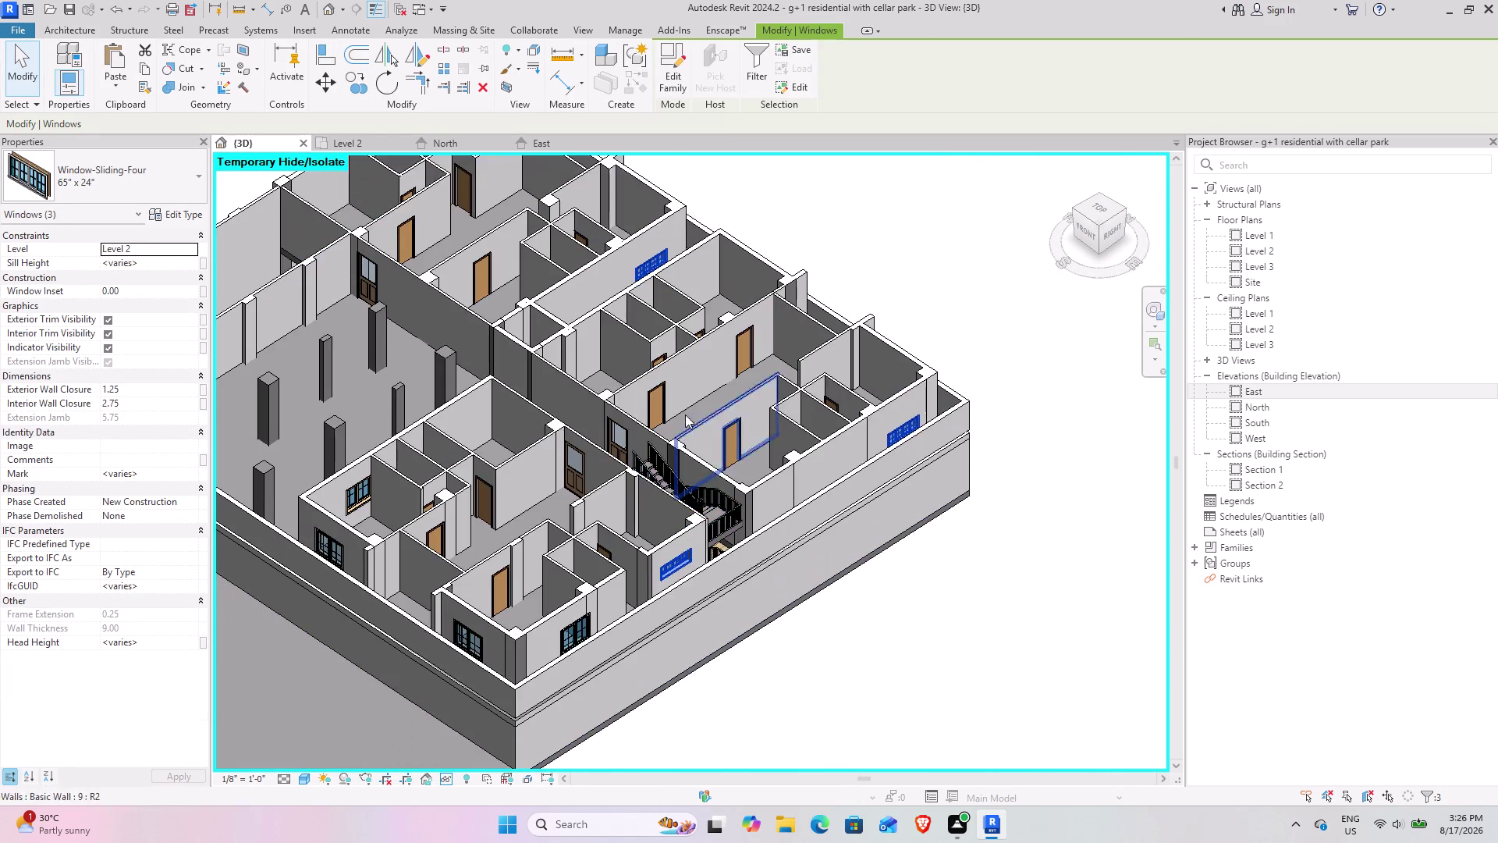
middle_drag(681, 395, 728, 565)
scroll(up, 3)
scroll(up, 3)
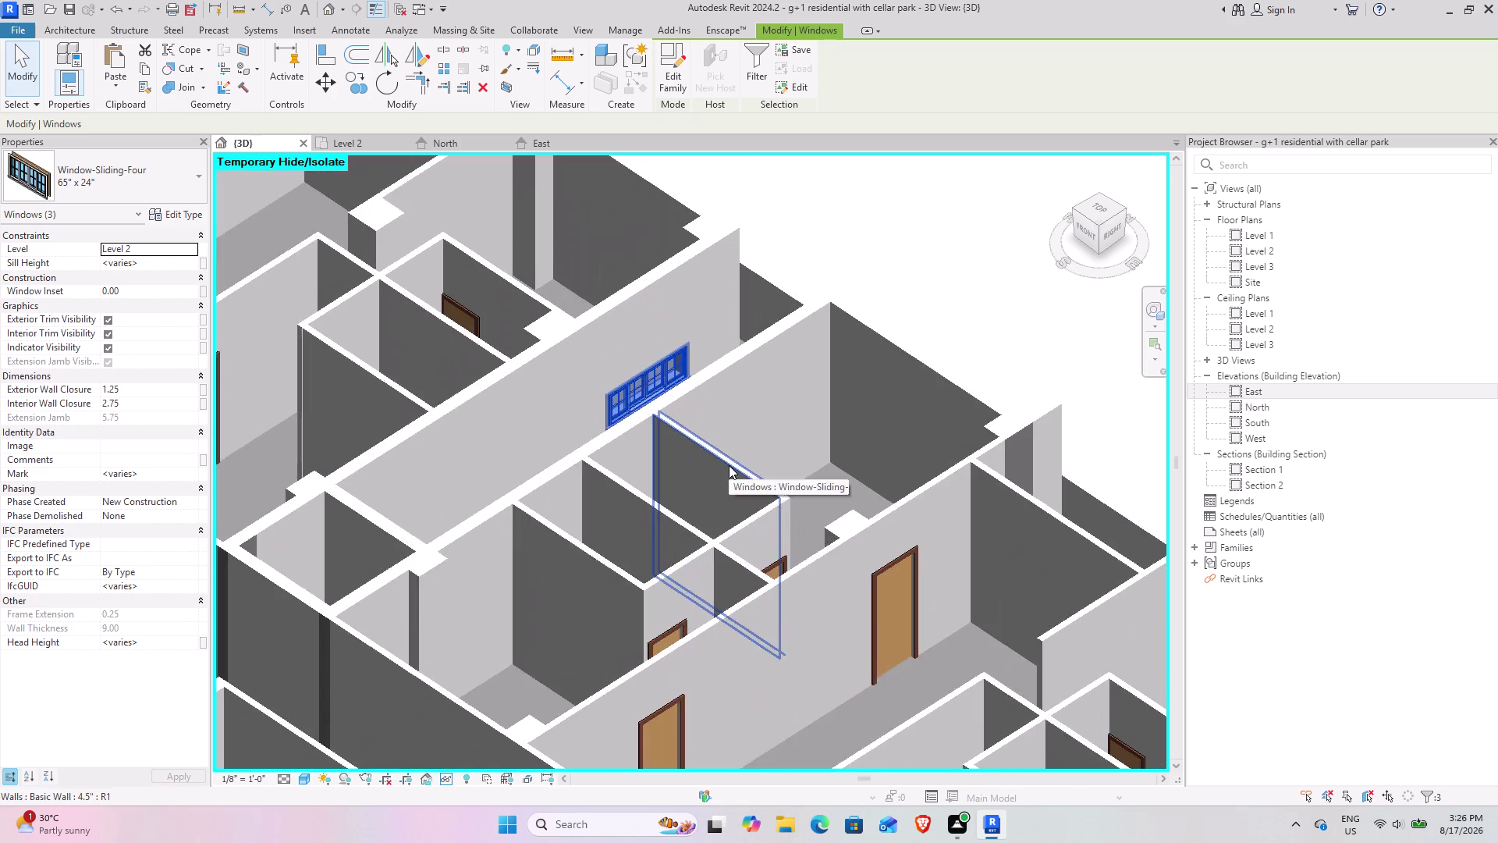
scroll(up, 3)
click(789, 399)
click(613, 341)
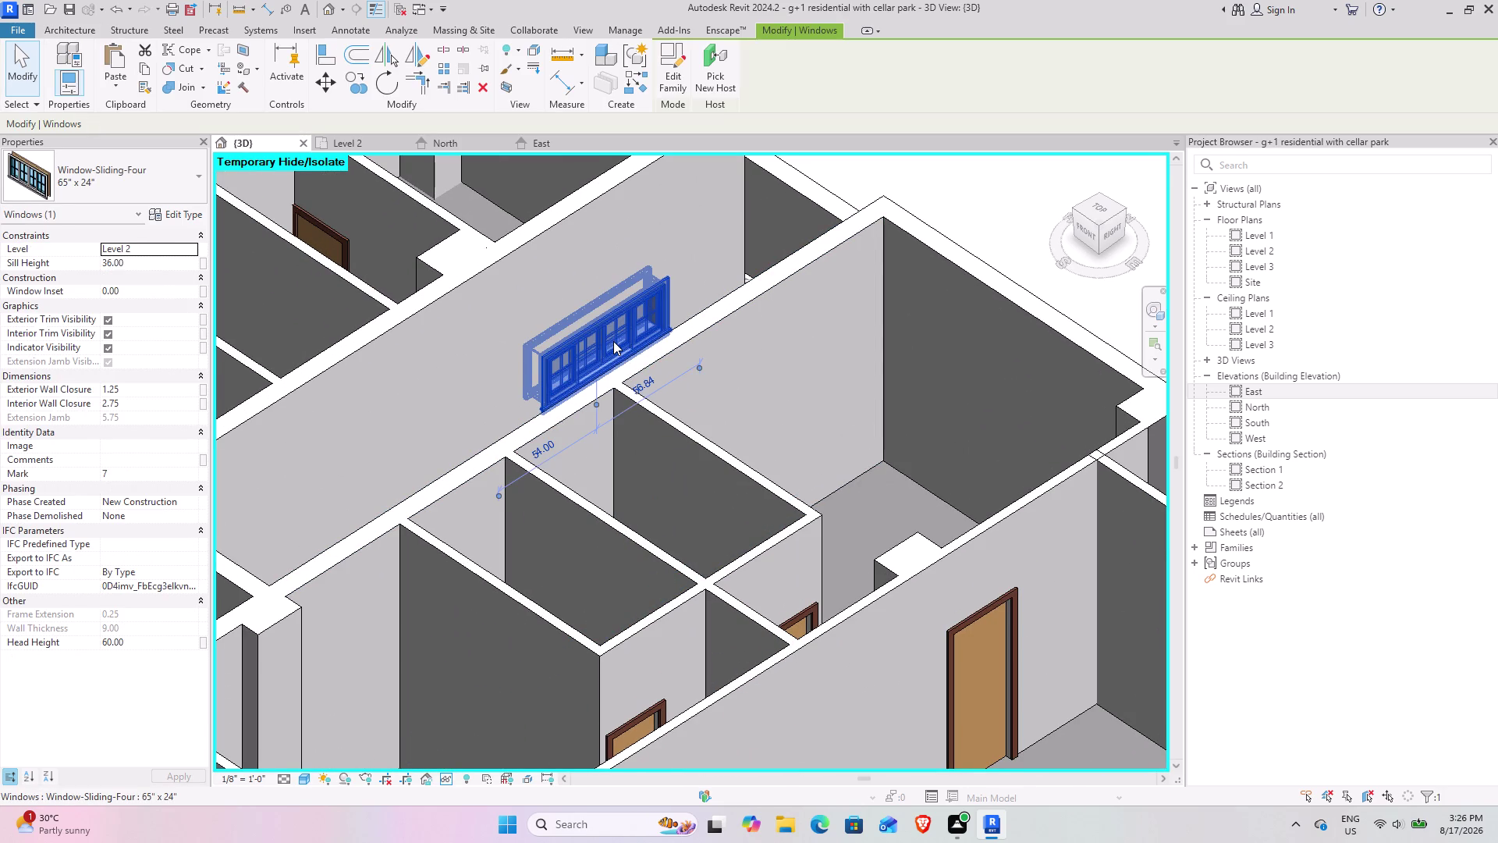
text(sa)
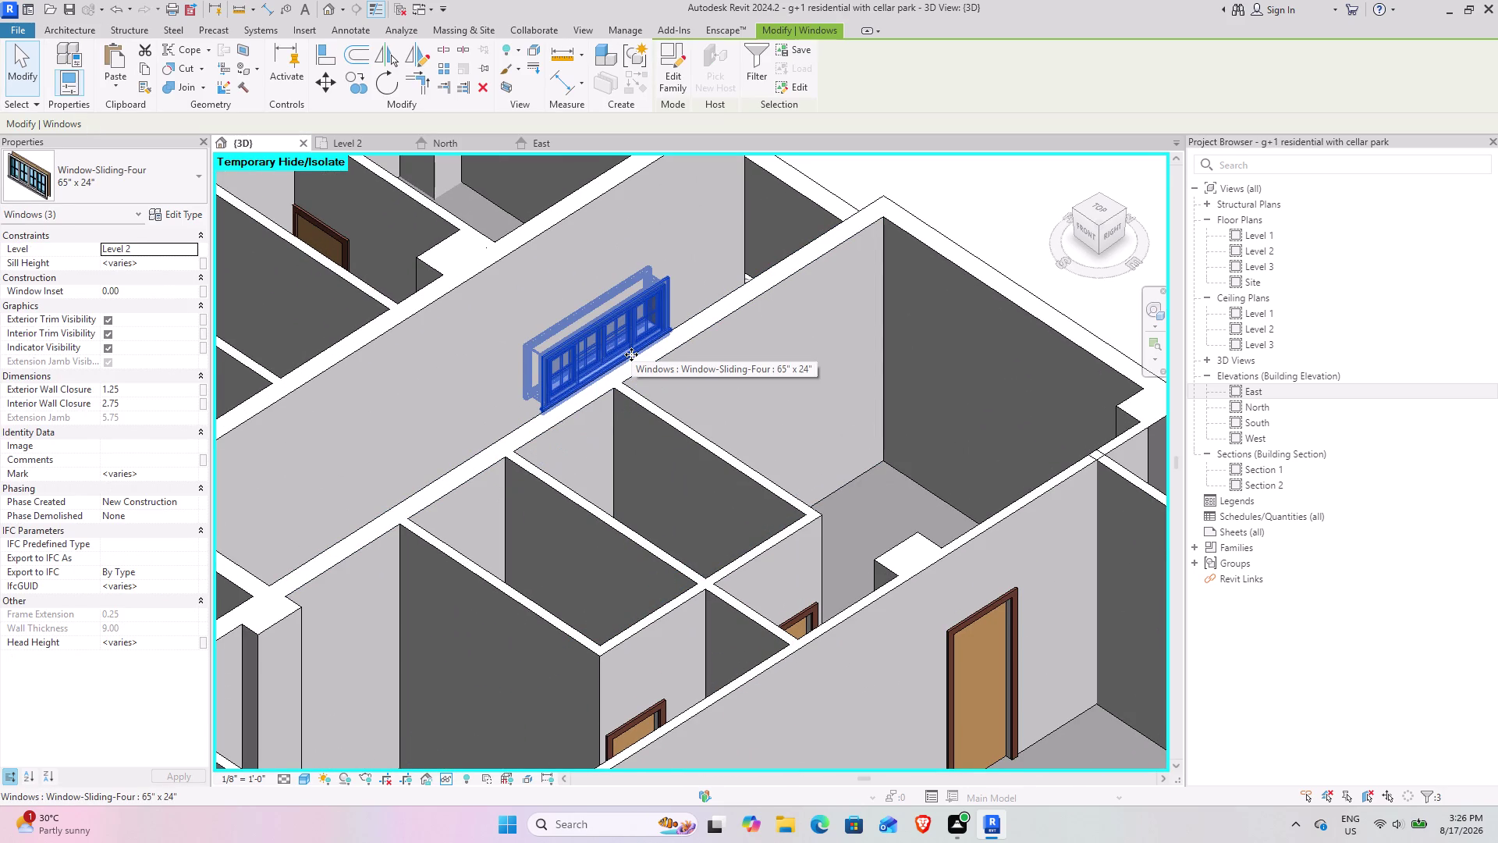
Set the selected windows' Sill Height to 5' and orbit to check them.
scroll(down, 3)
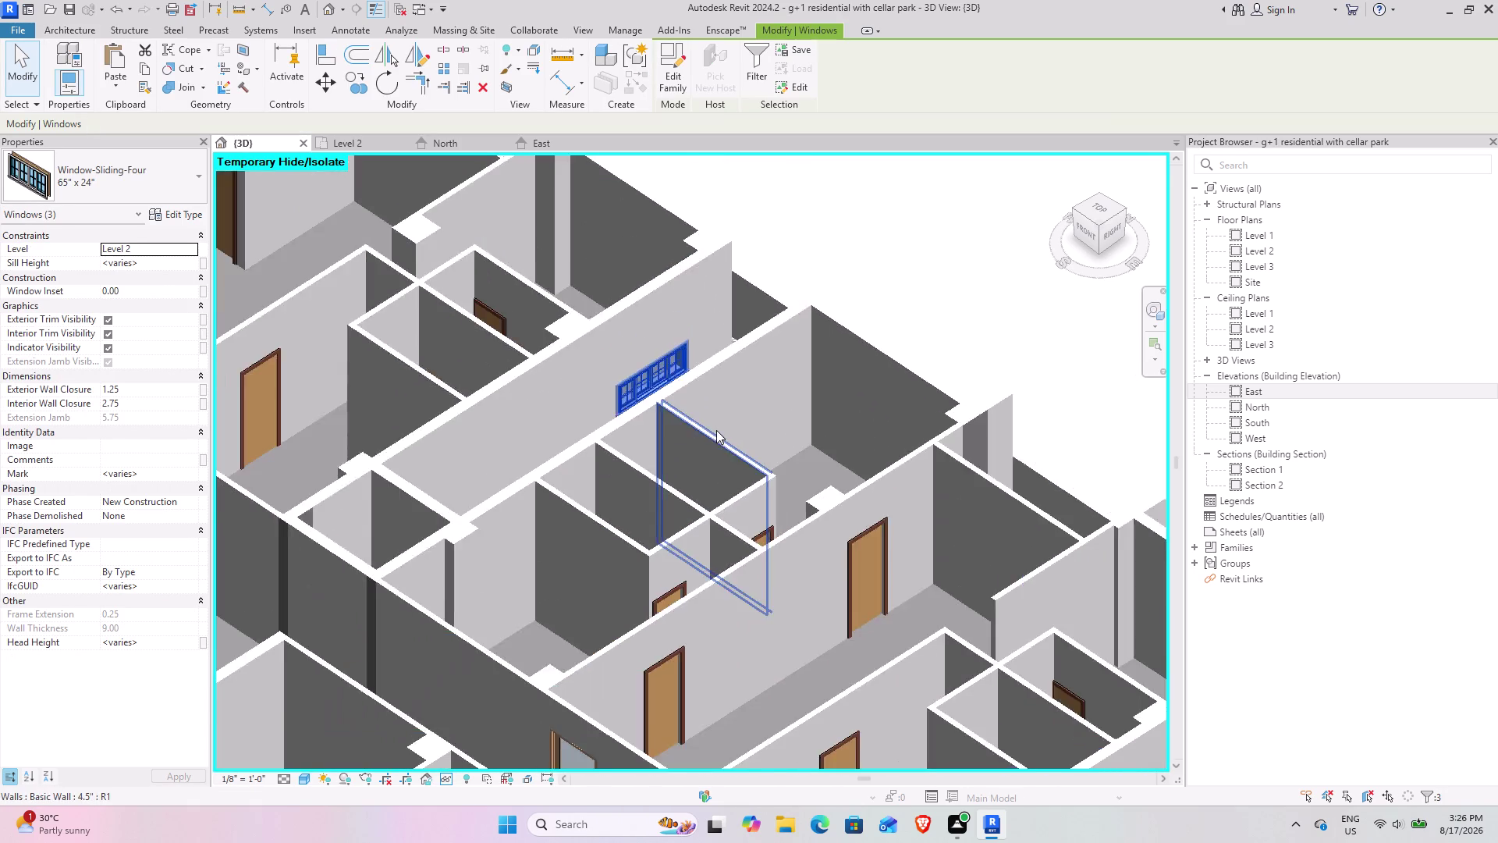
scroll(down, 3)
middle_drag(848, 492, 747, 383)
scroll(up, 3)
scroll(up, 3)
middle_drag(665, 690, 707, 577)
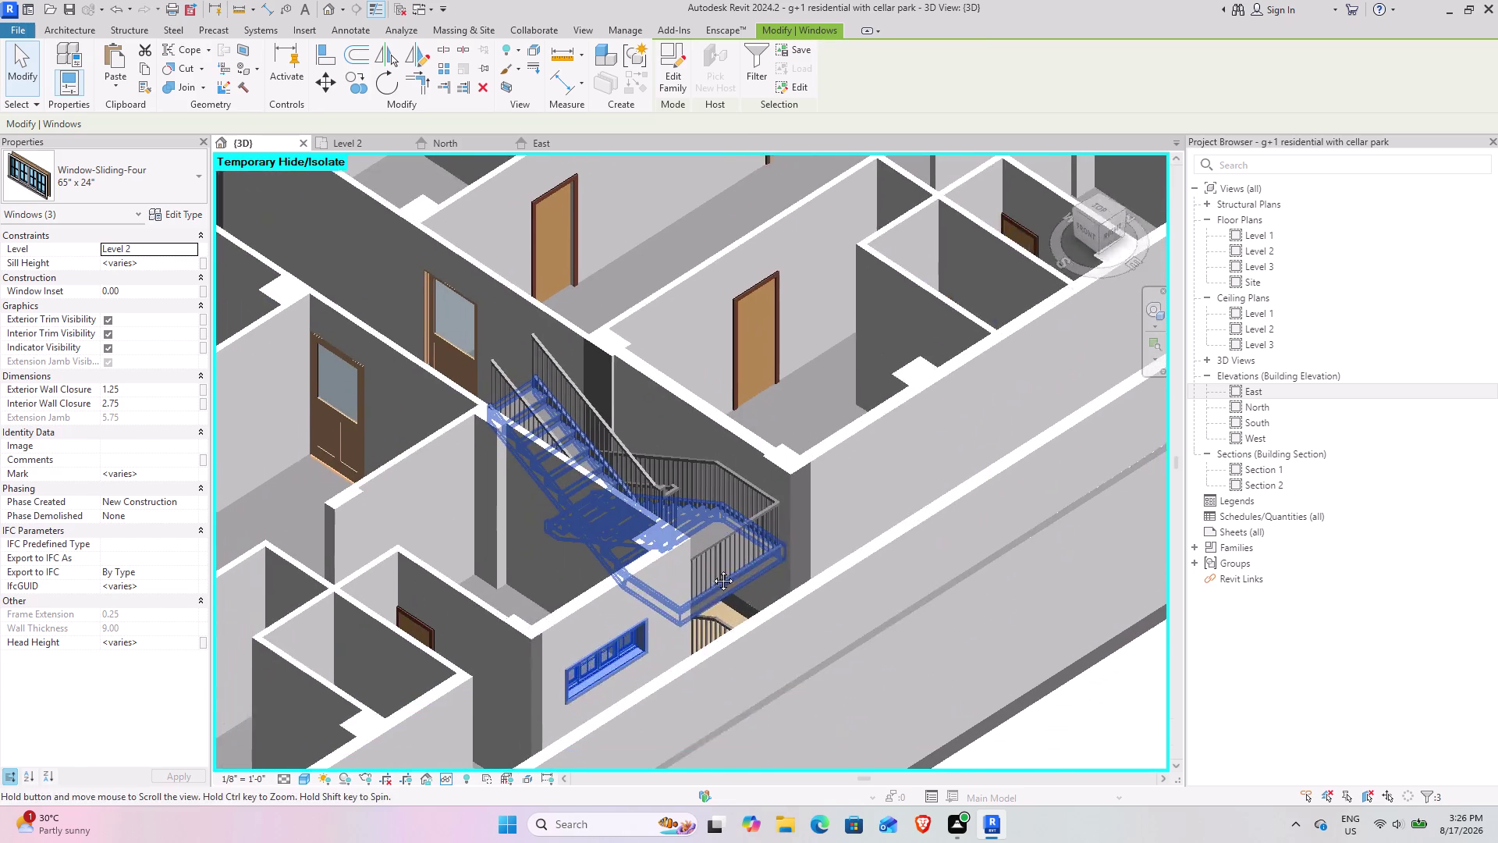
middle_drag(707, 578, 712, 567)
scroll(up, 3)
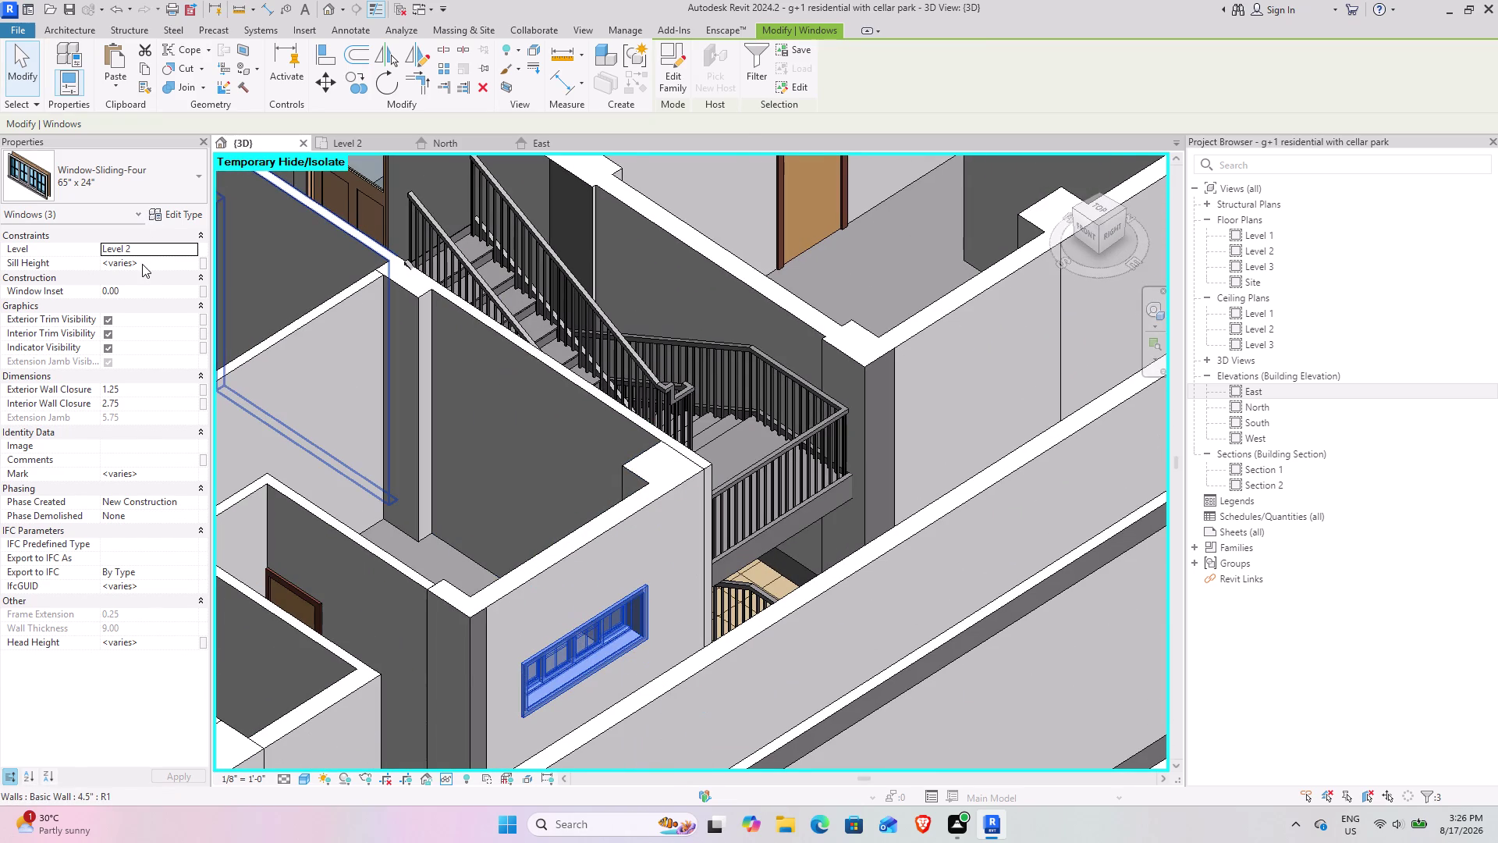
click(142, 263)
click(142, 264)
drag(178, 264, 63, 265)
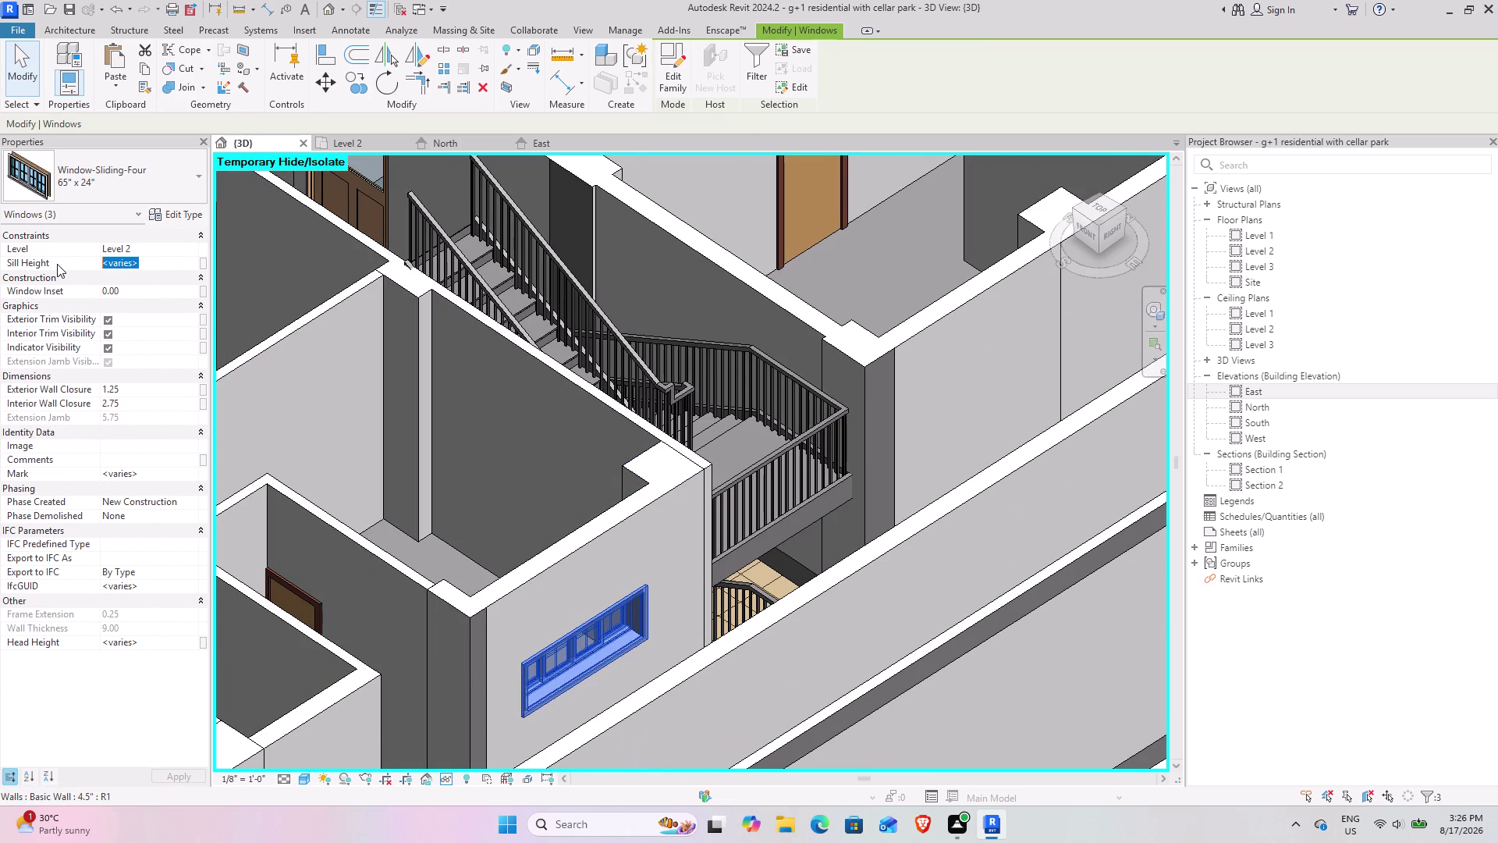
text(5')
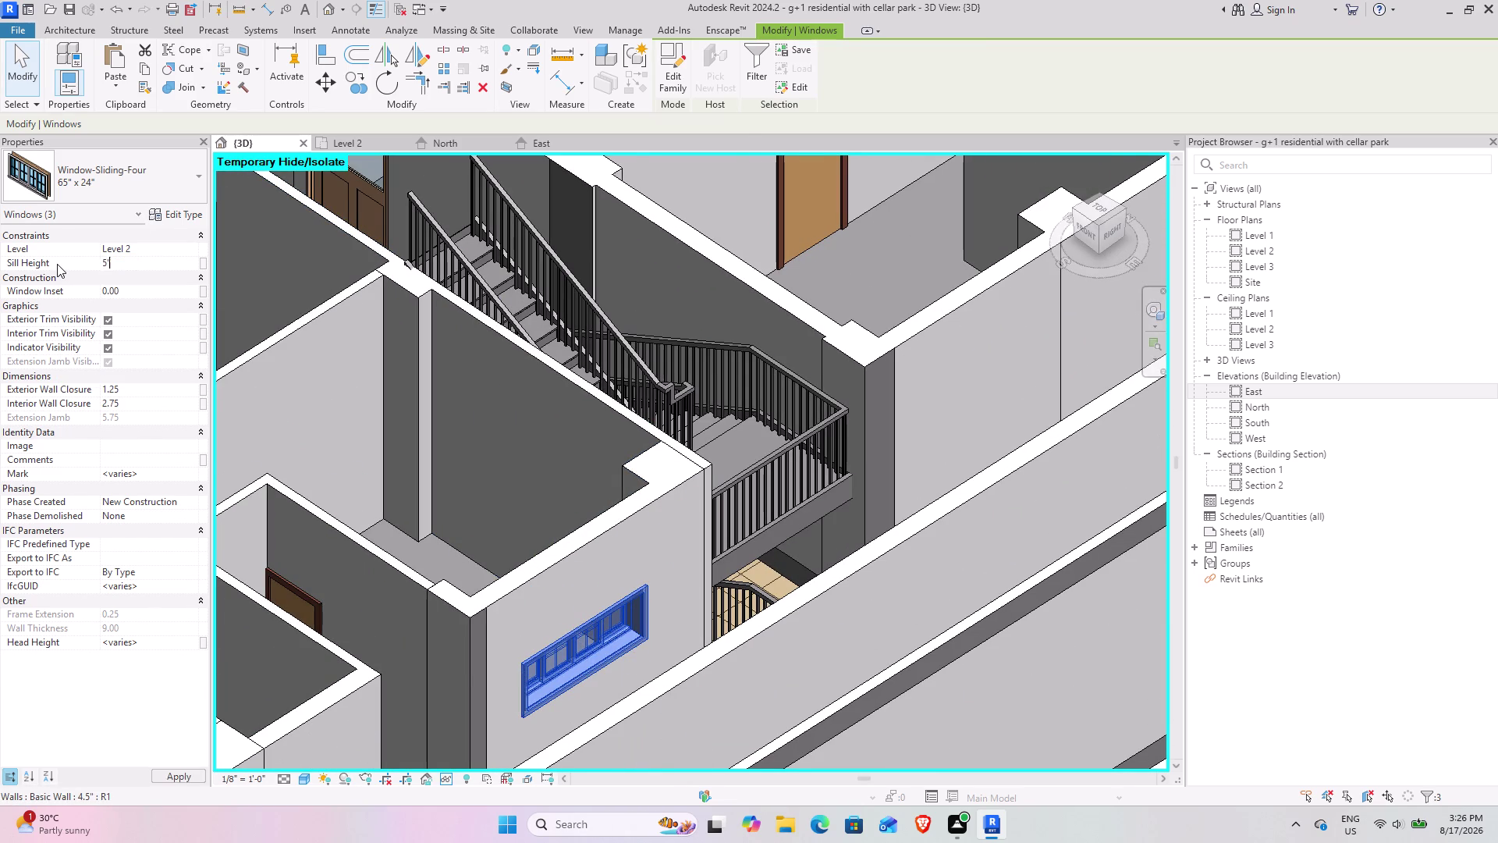
key(Return)
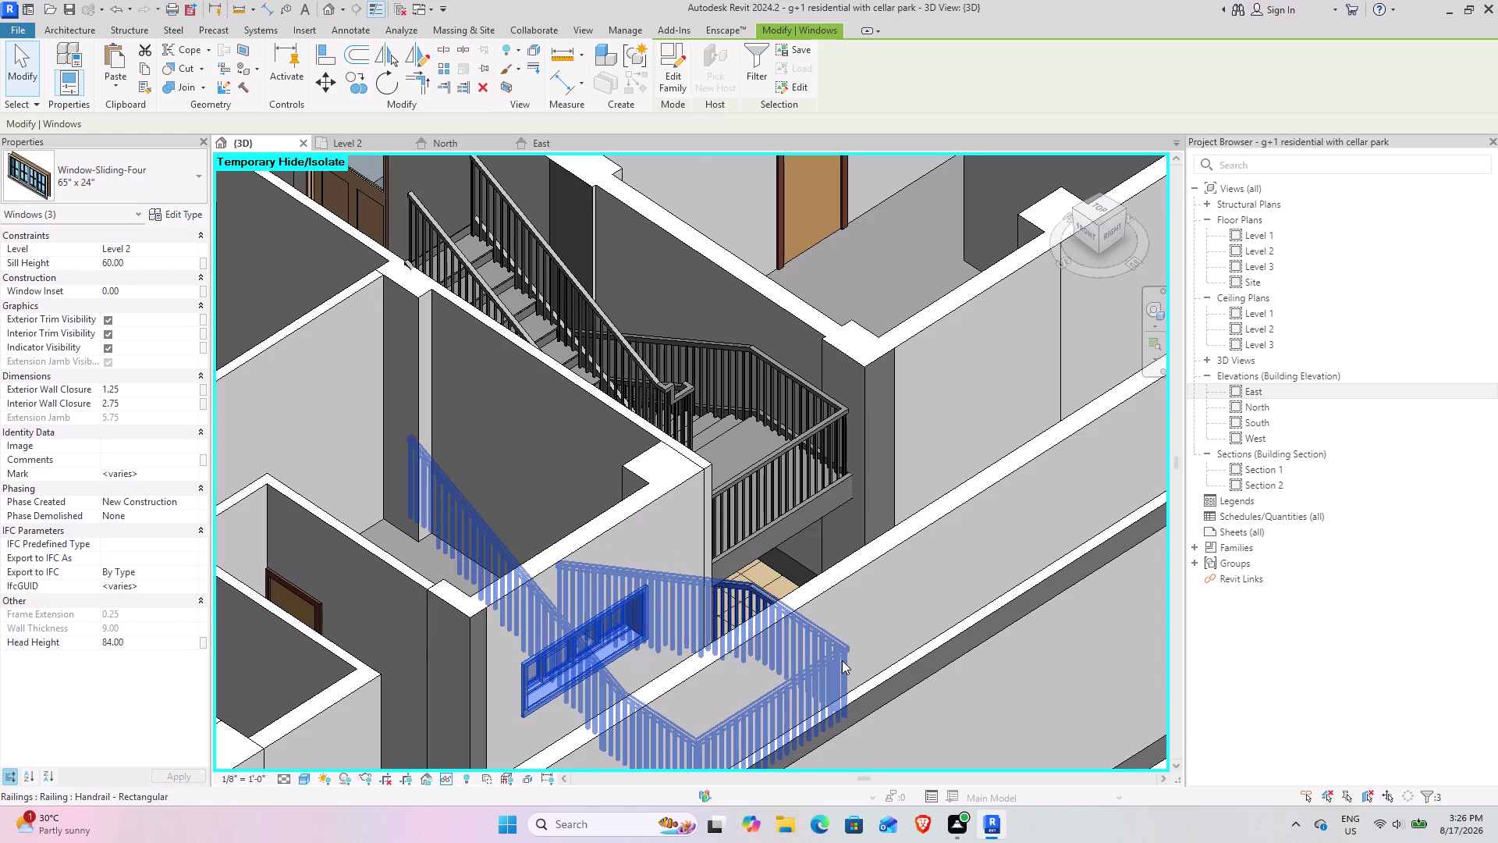
scroll(down, 3)
middle_drag(881, 559, 837, 658)
click(754, 175)
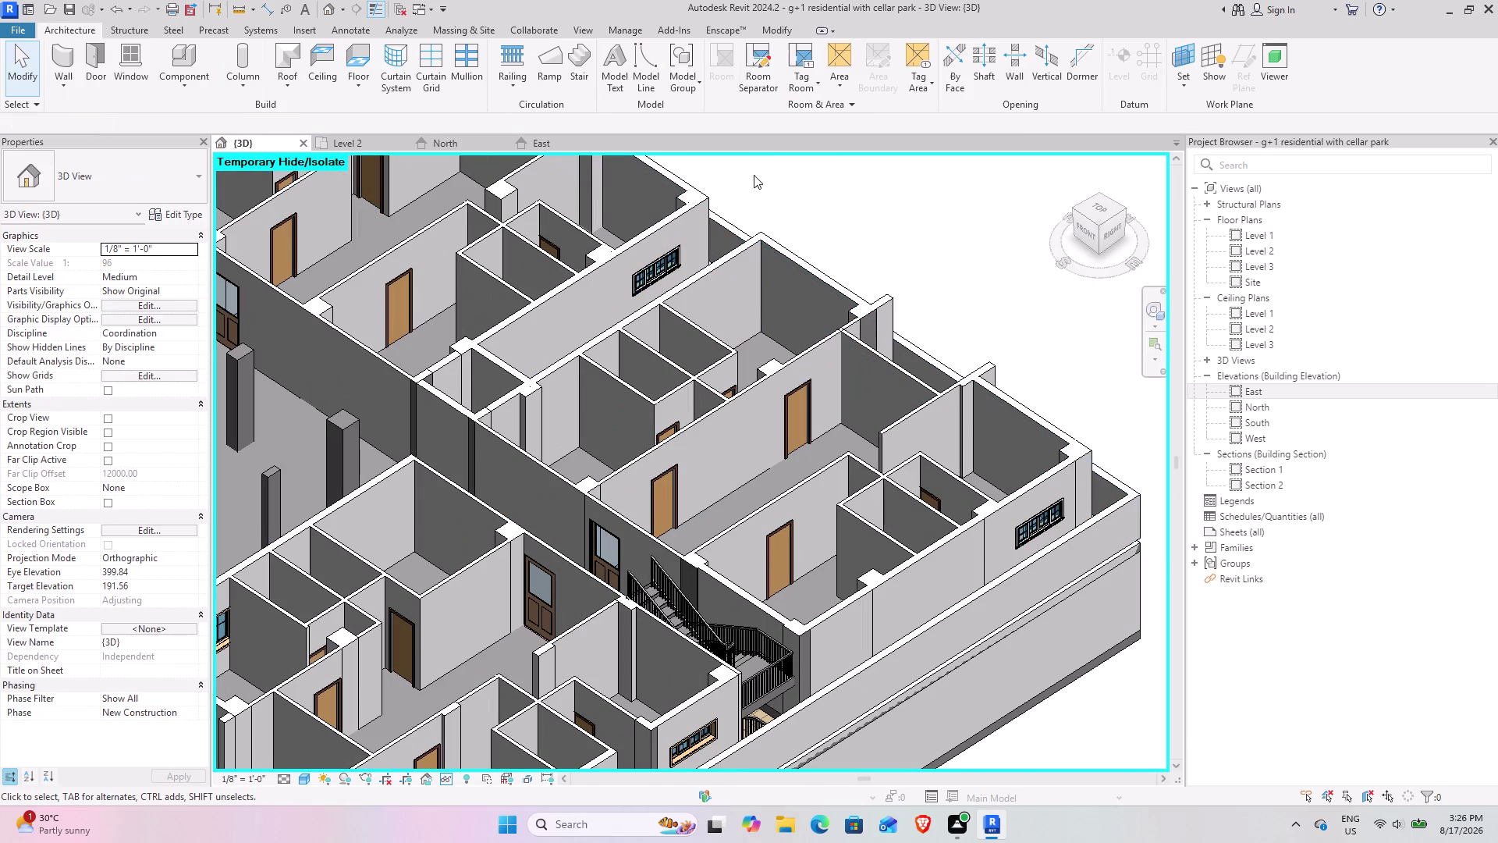
click(665, 272)
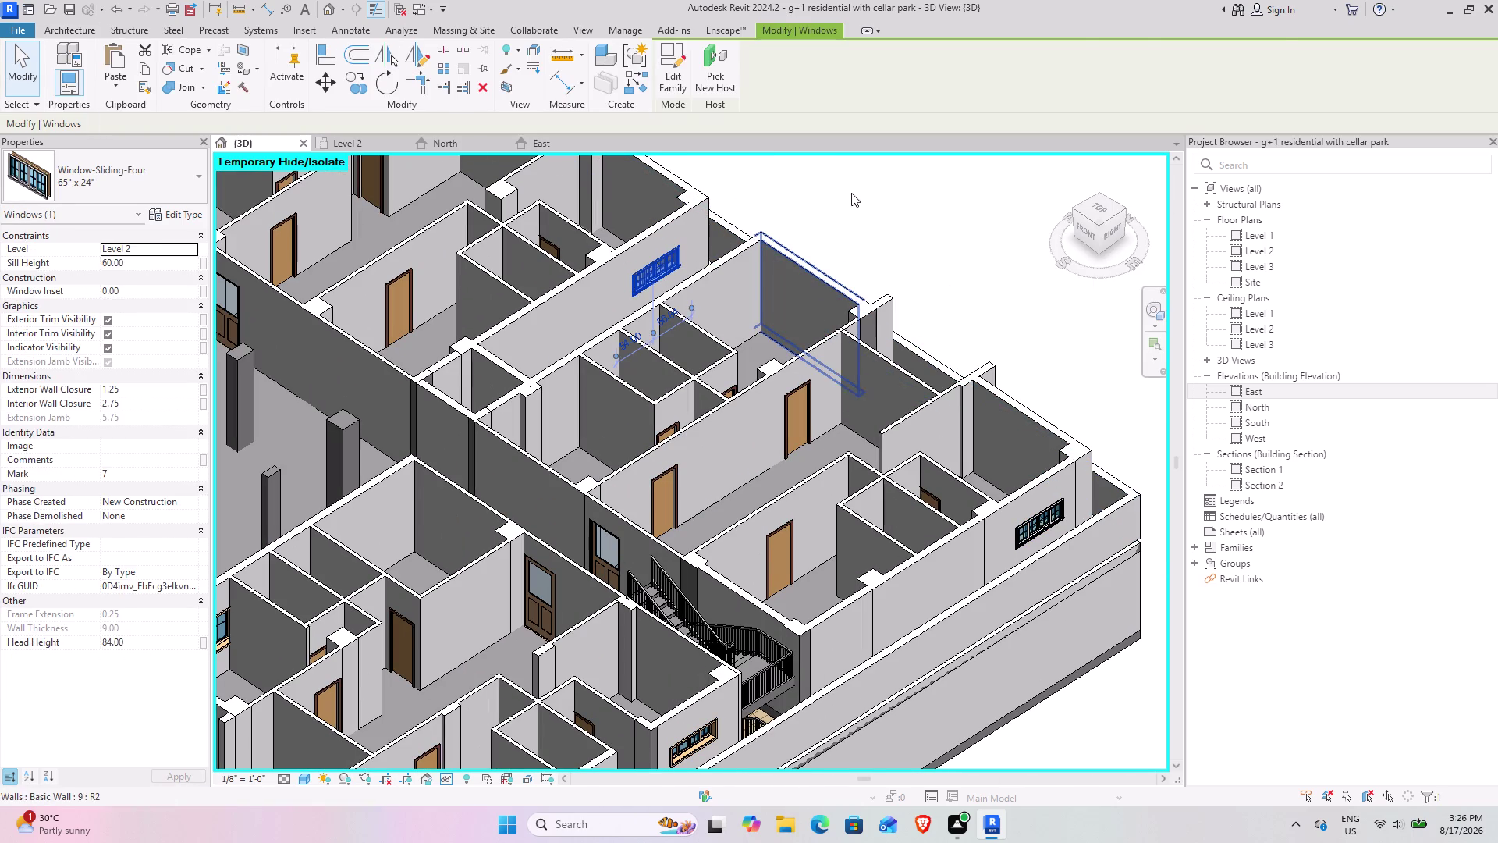
click(851, 193)
scroll(down, 3)
middle_drag(641, 536, 642, 534)
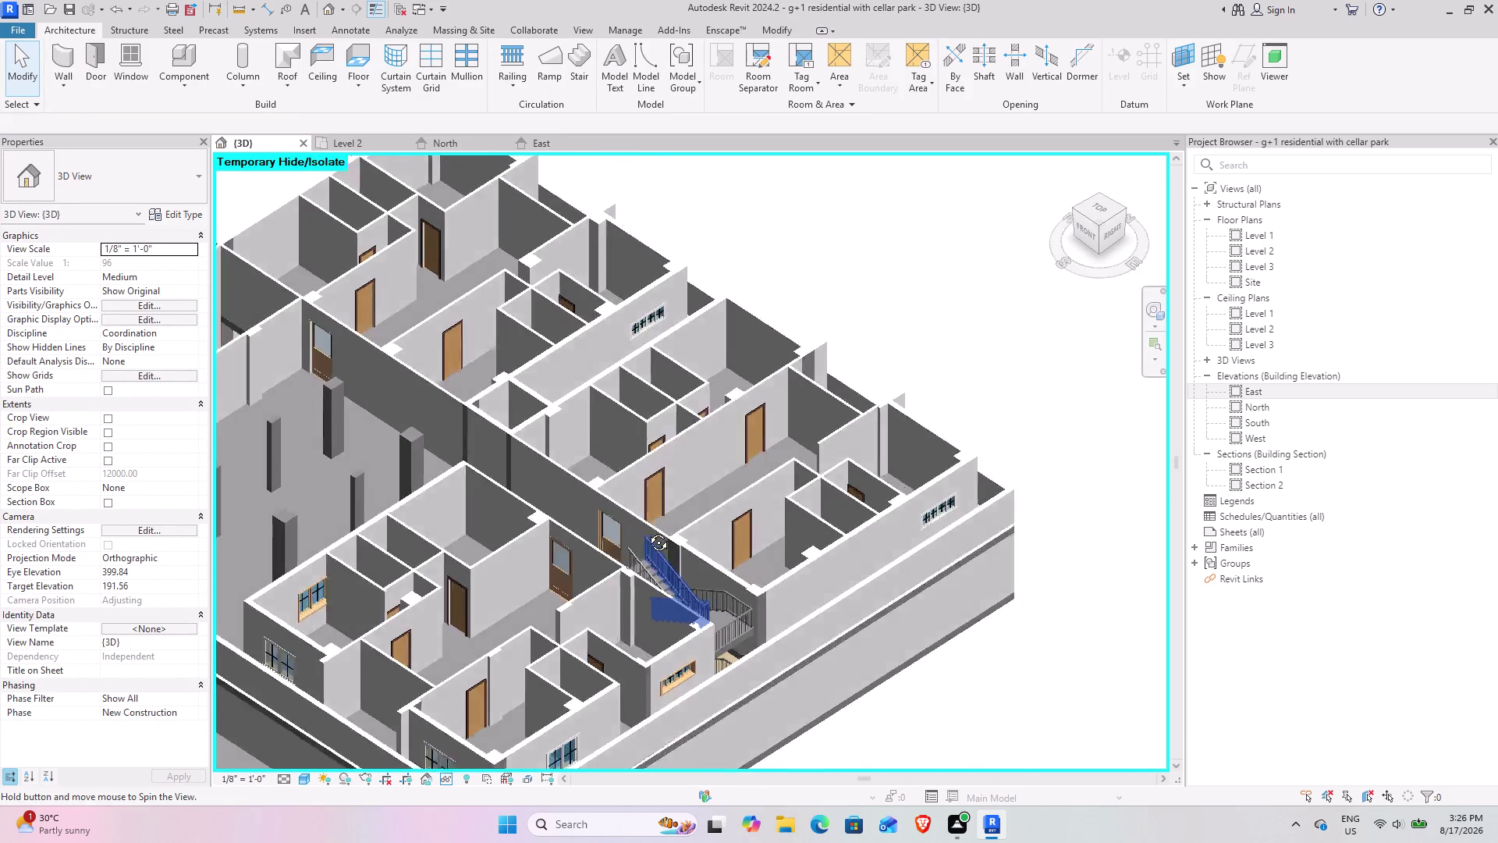
middle_drag(642, 534, 611, 561)
middle_drag(548, 582, 646, 544)
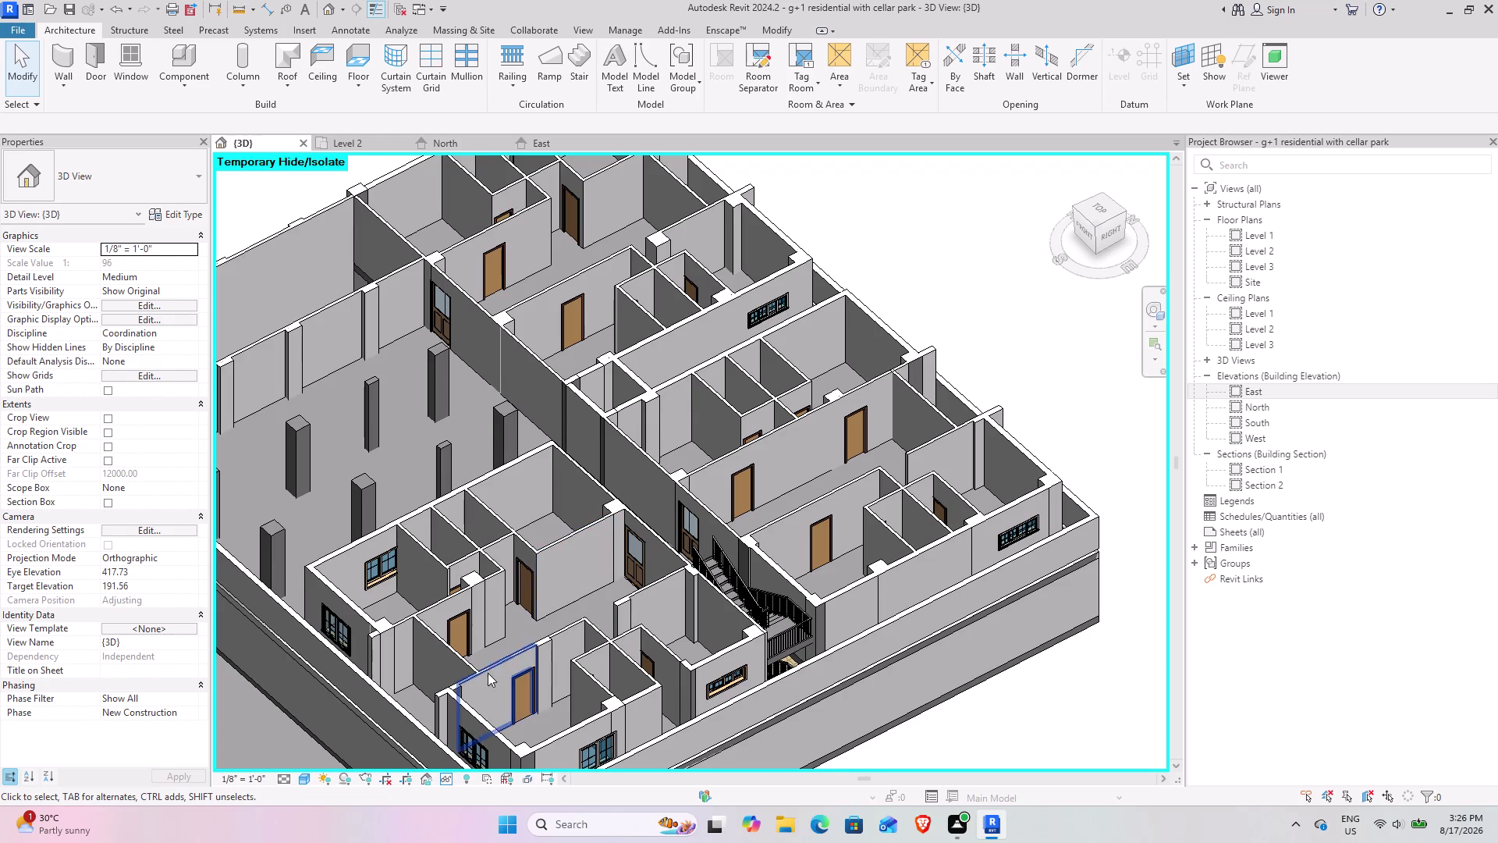
middle_drag(548, 621, 475, 615)
middle_drag(697, 559, 643, 615)
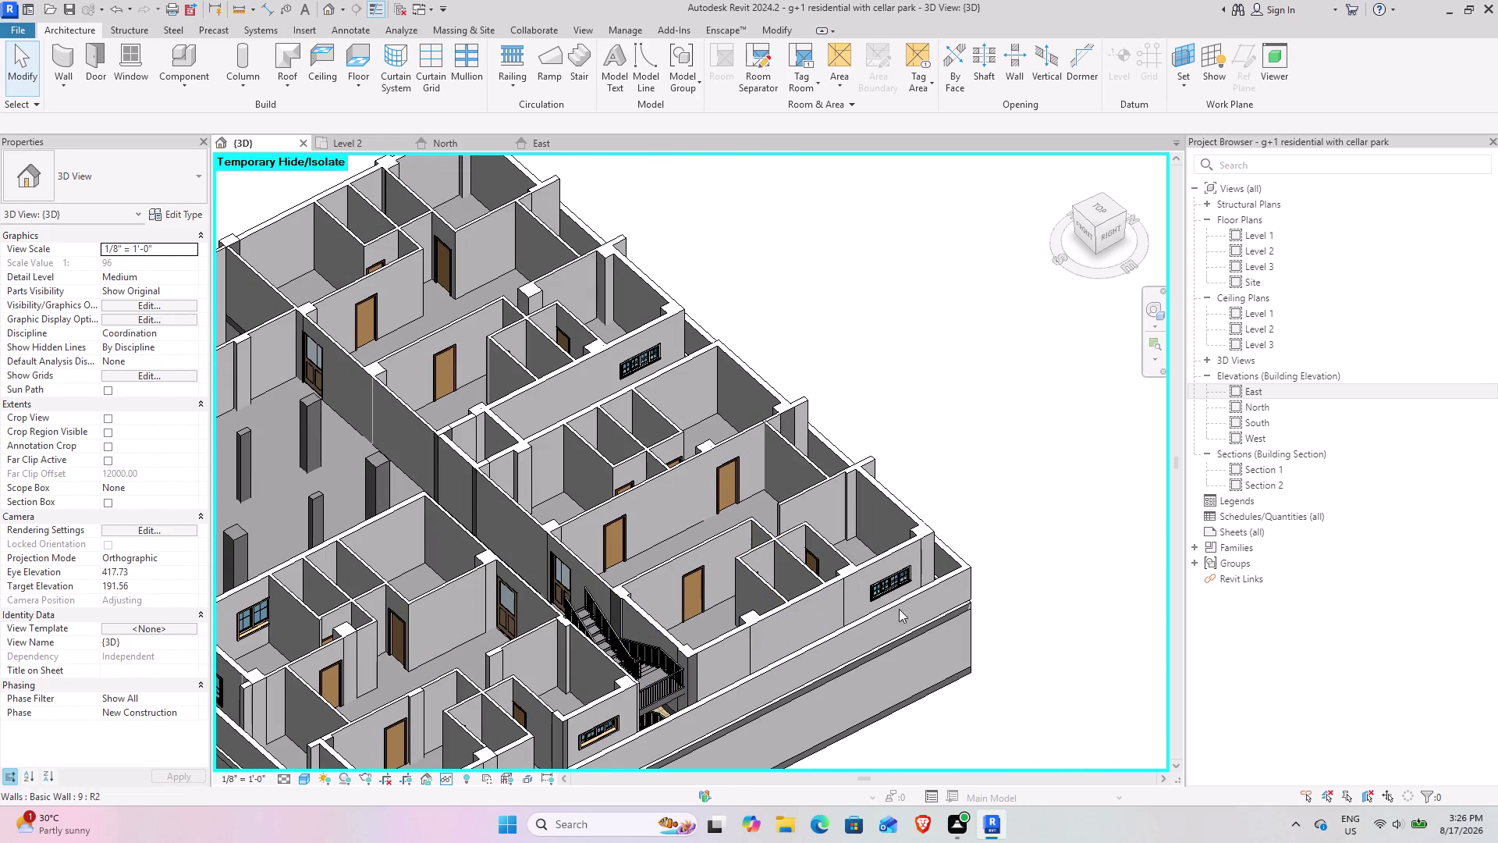
scroll(up, 3)
scroll(up, 3)
middle_drag(747, 616, 853, 534)
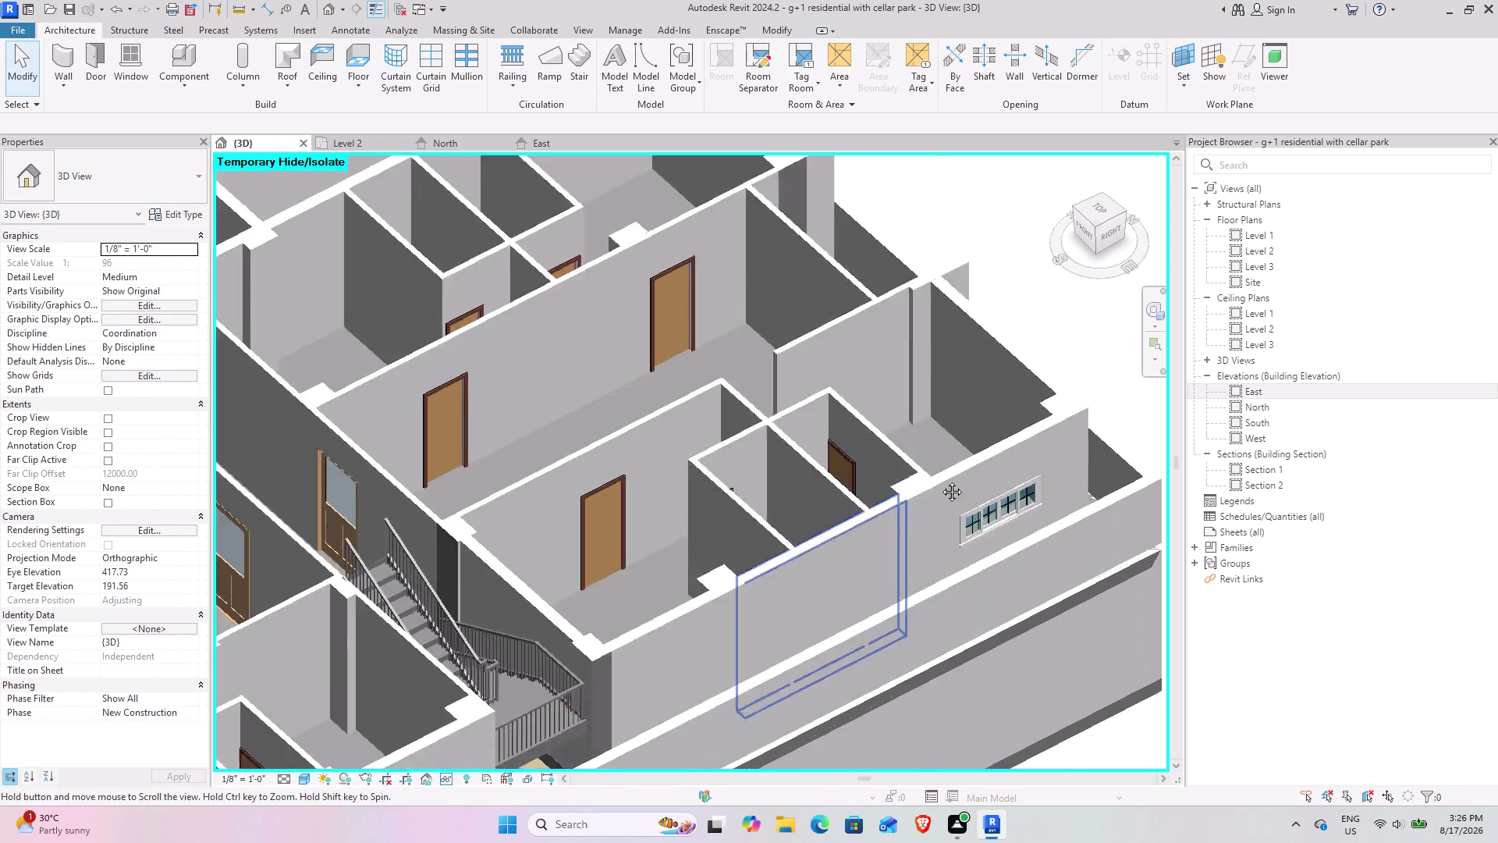
middle_drag(853, 534, 1124, 369)
click(670, 657)
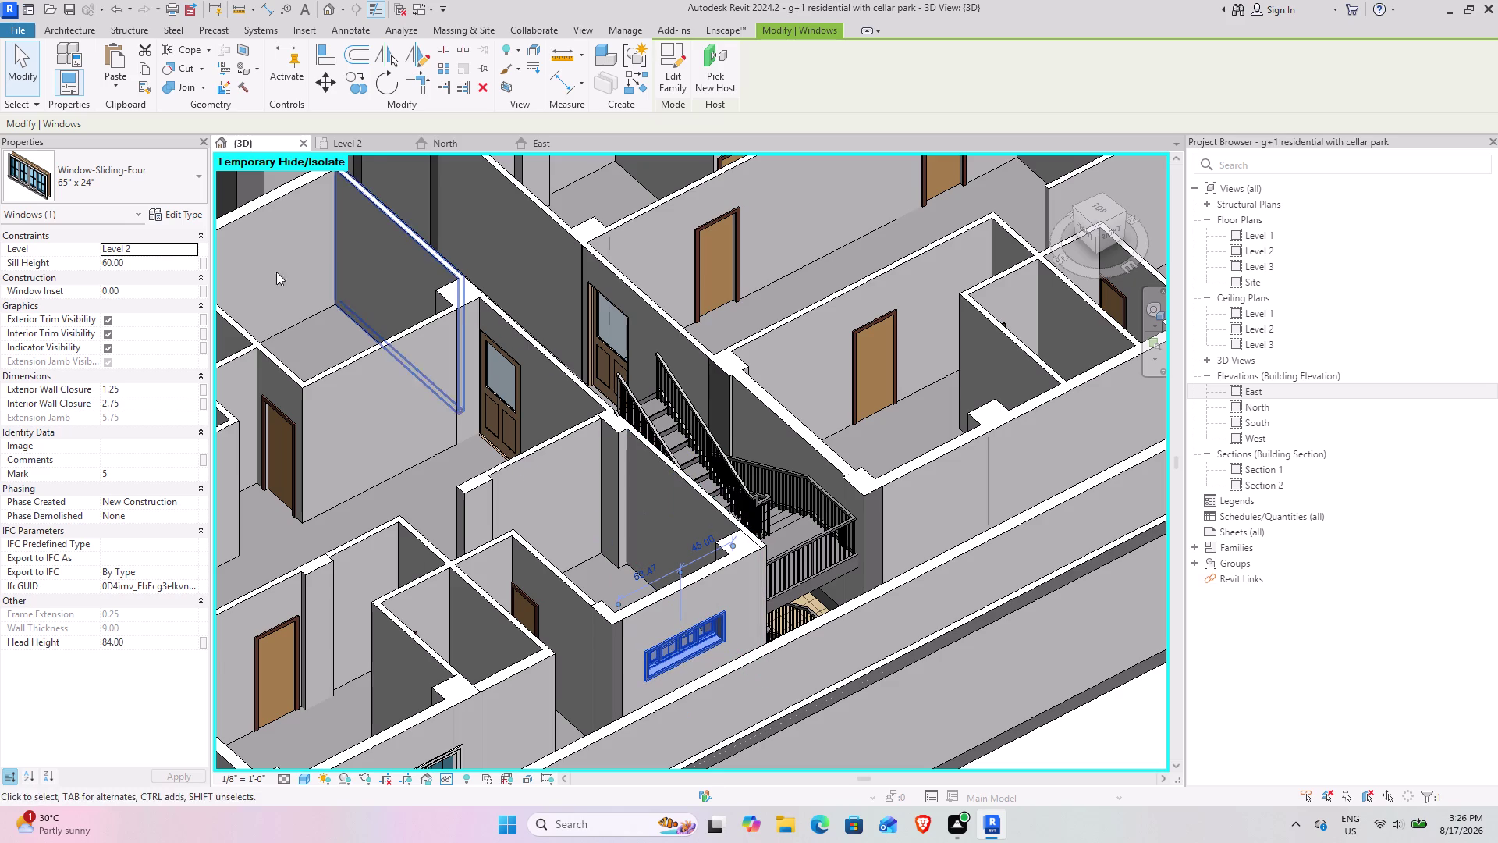
click(370, 143)
Create a similar 60" x 48" Window-Casement-Double and place it in the bedroom wall.
middle_drag(916, 580, 911, 557)
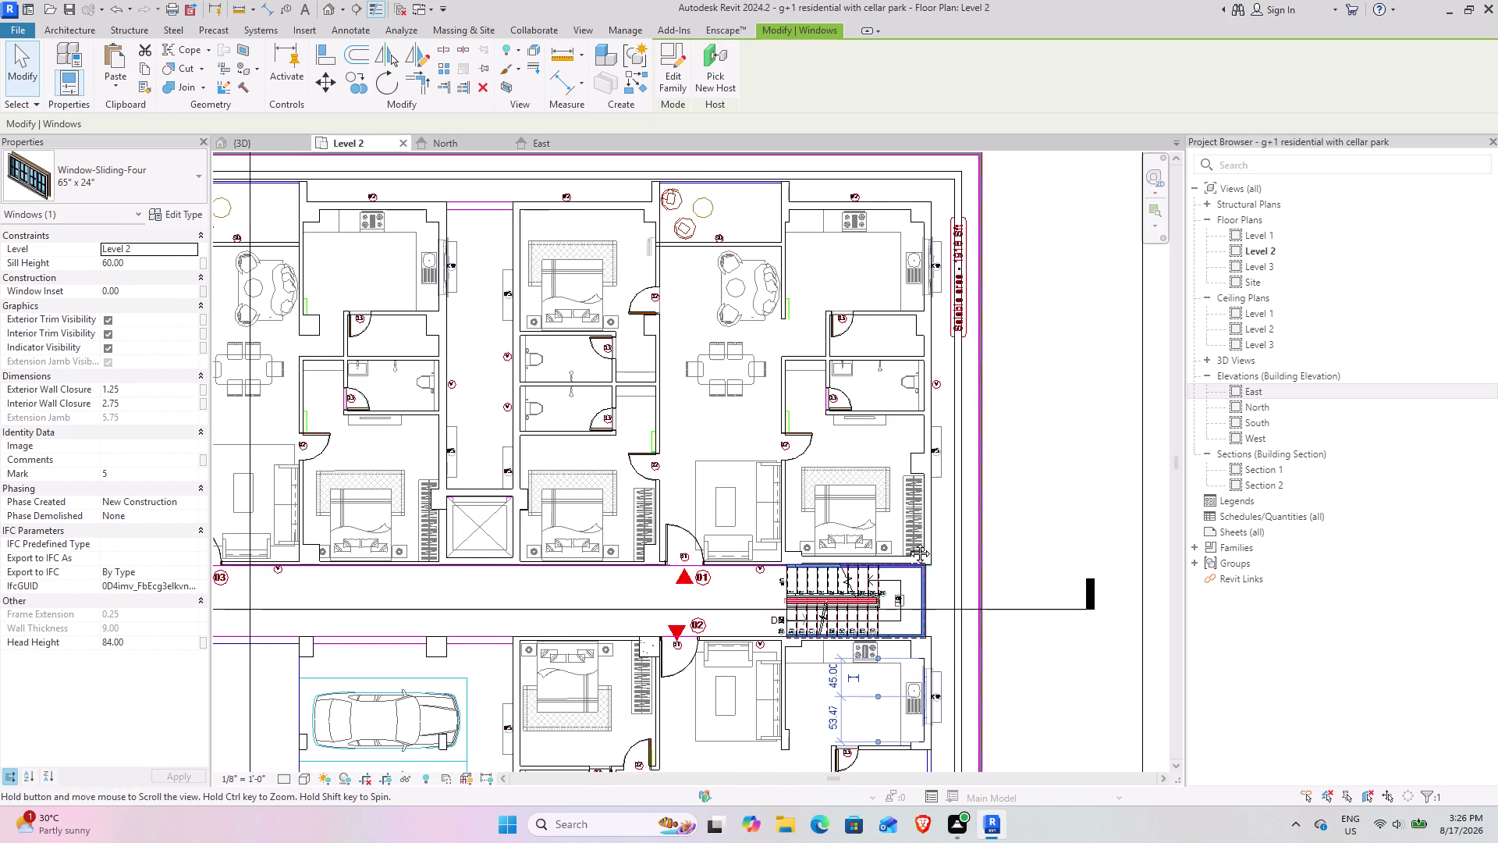
middle_drag(910, 557, 876, 447)
click(1024, 582)
middle_drag(782, 657, 738, 452)
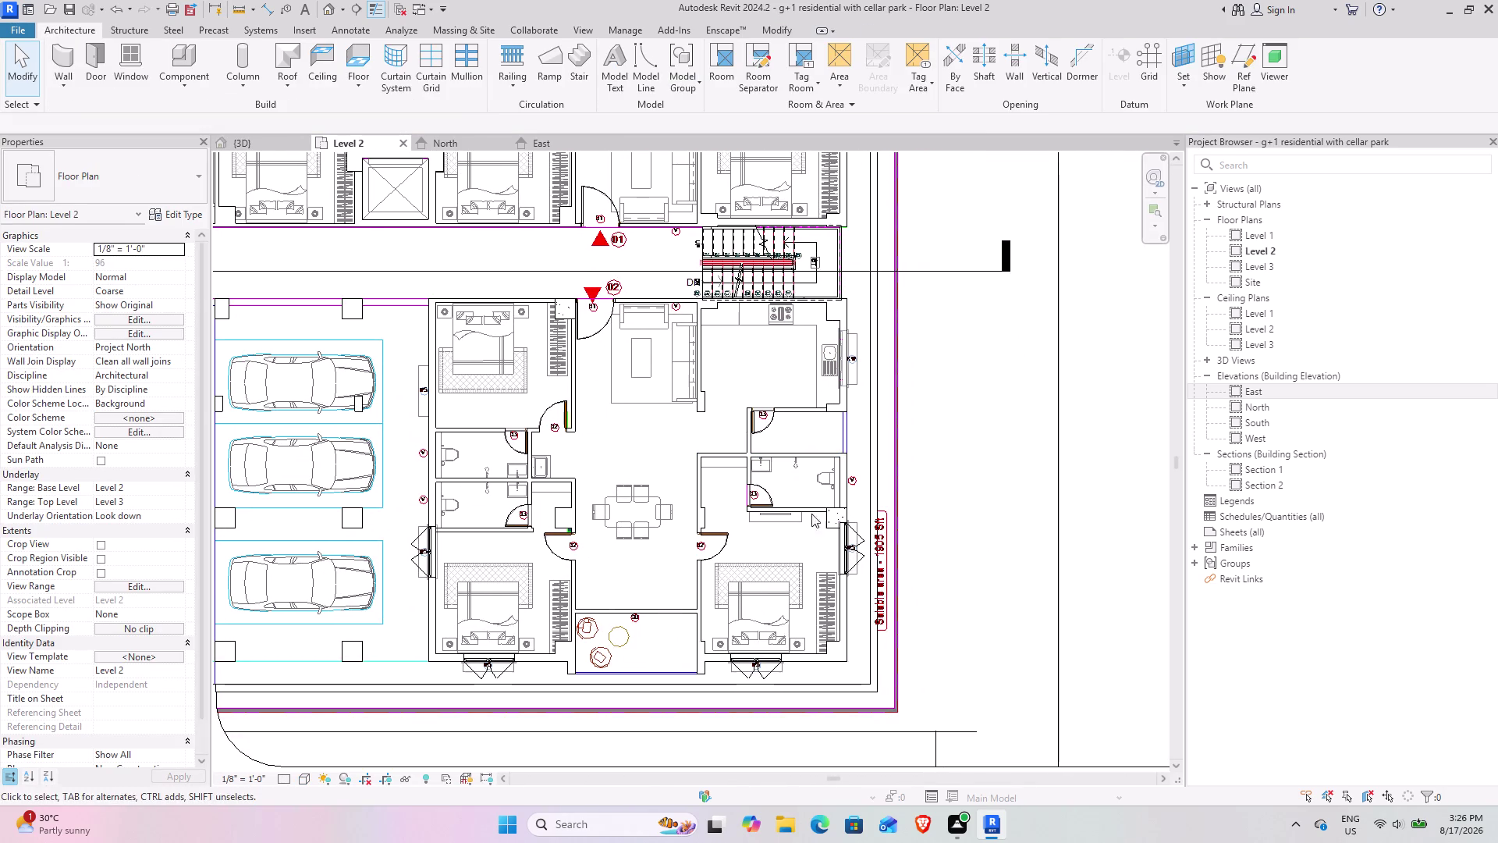
click(854, 550)
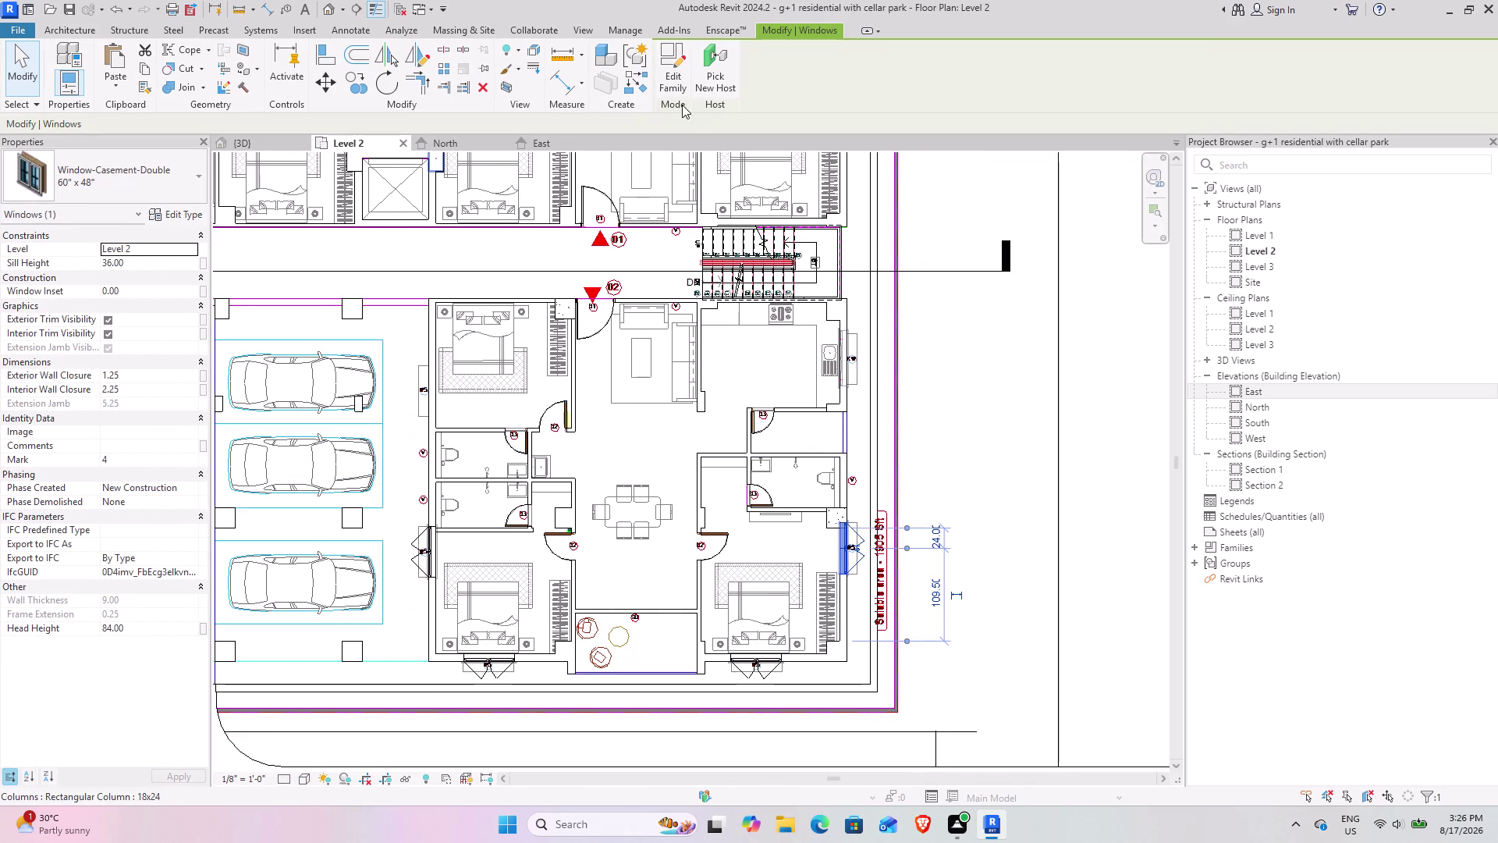
click(637, 74)
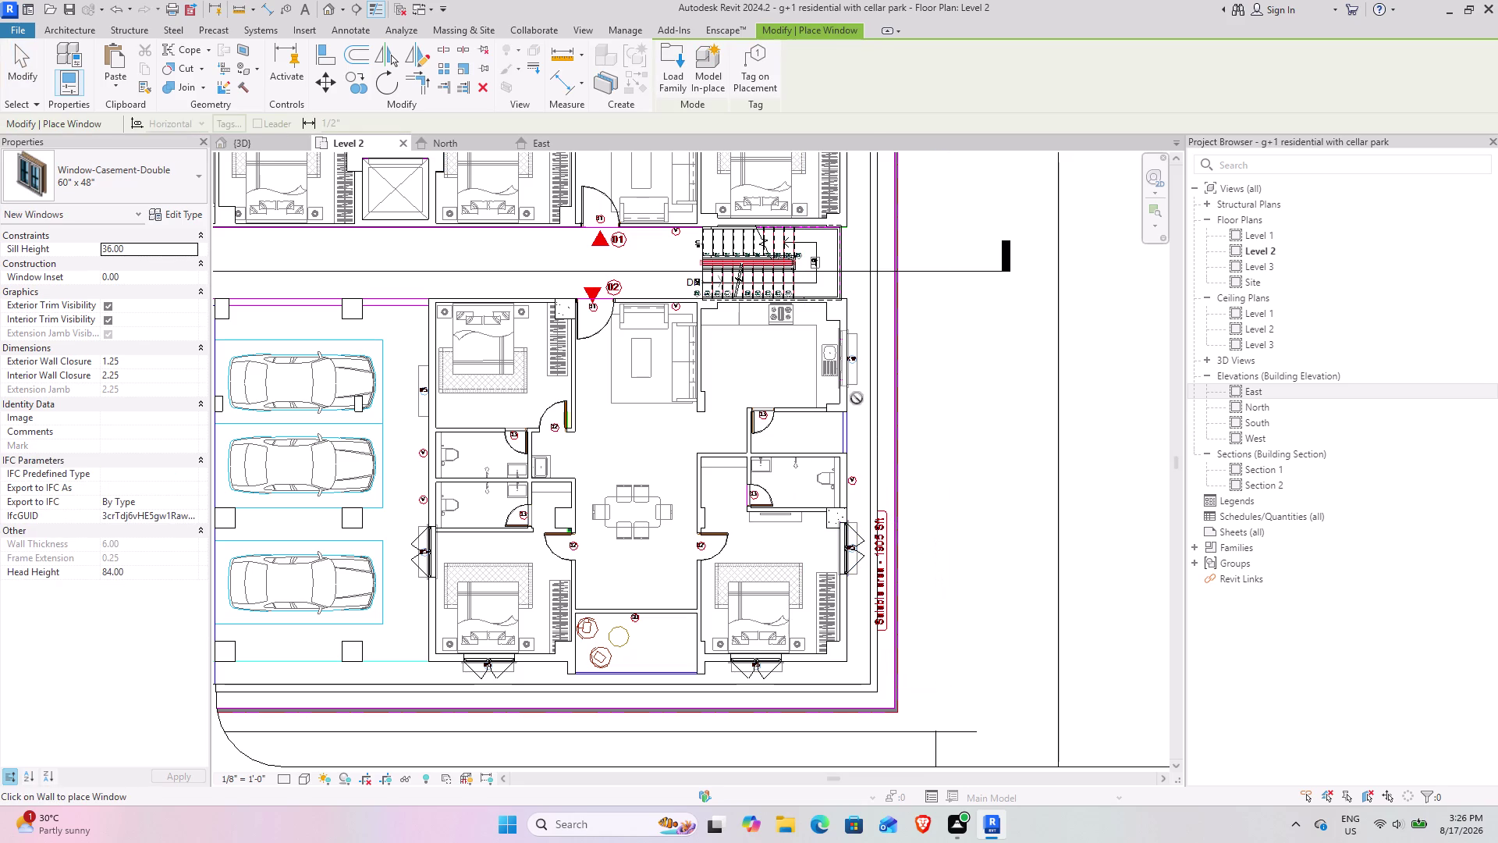
middle_drag(564, 531, 632, 640)
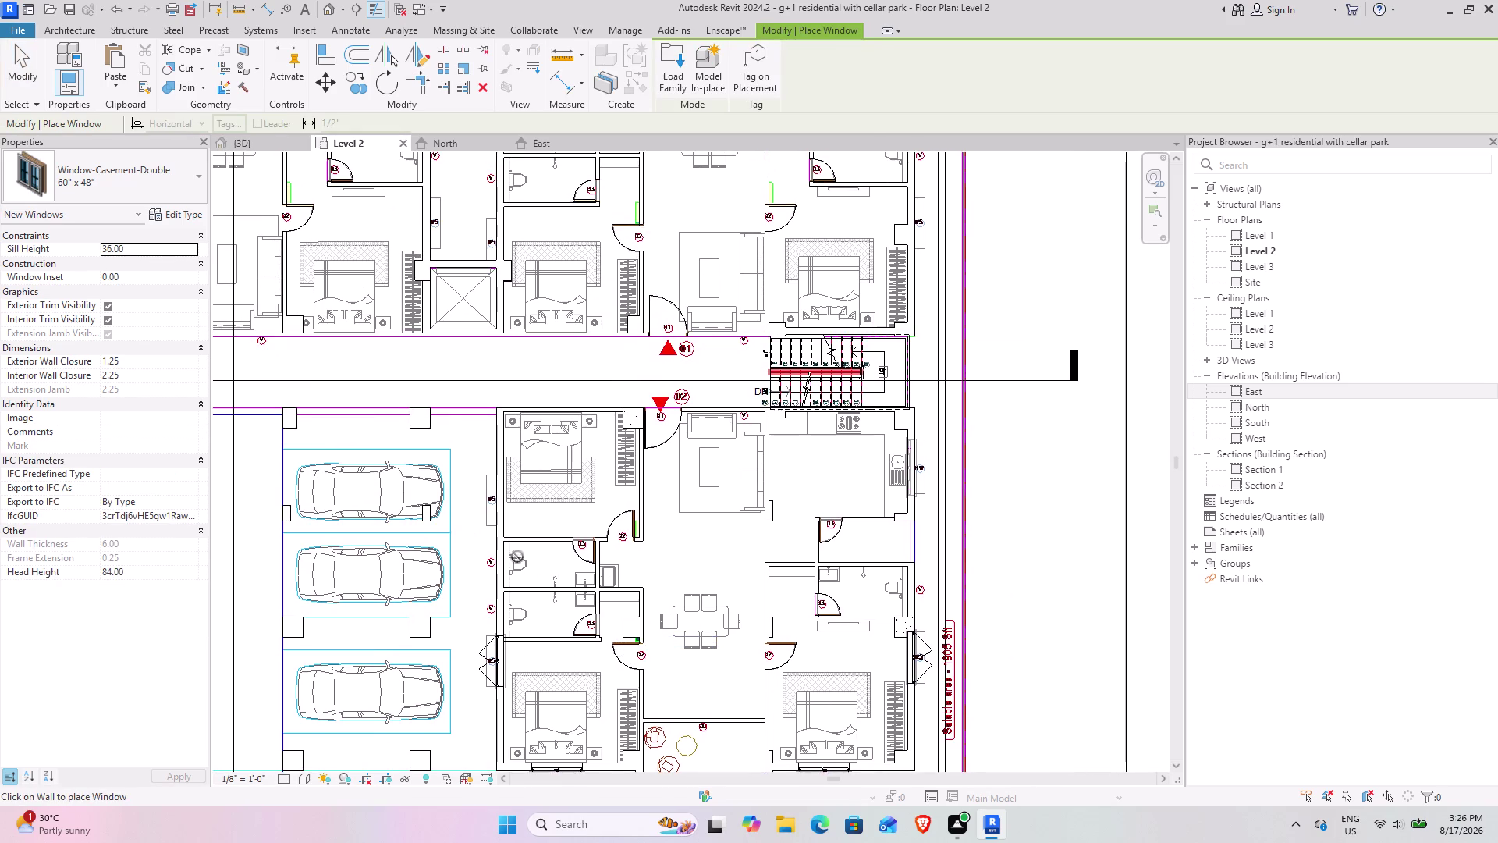
scroll(up, 3)
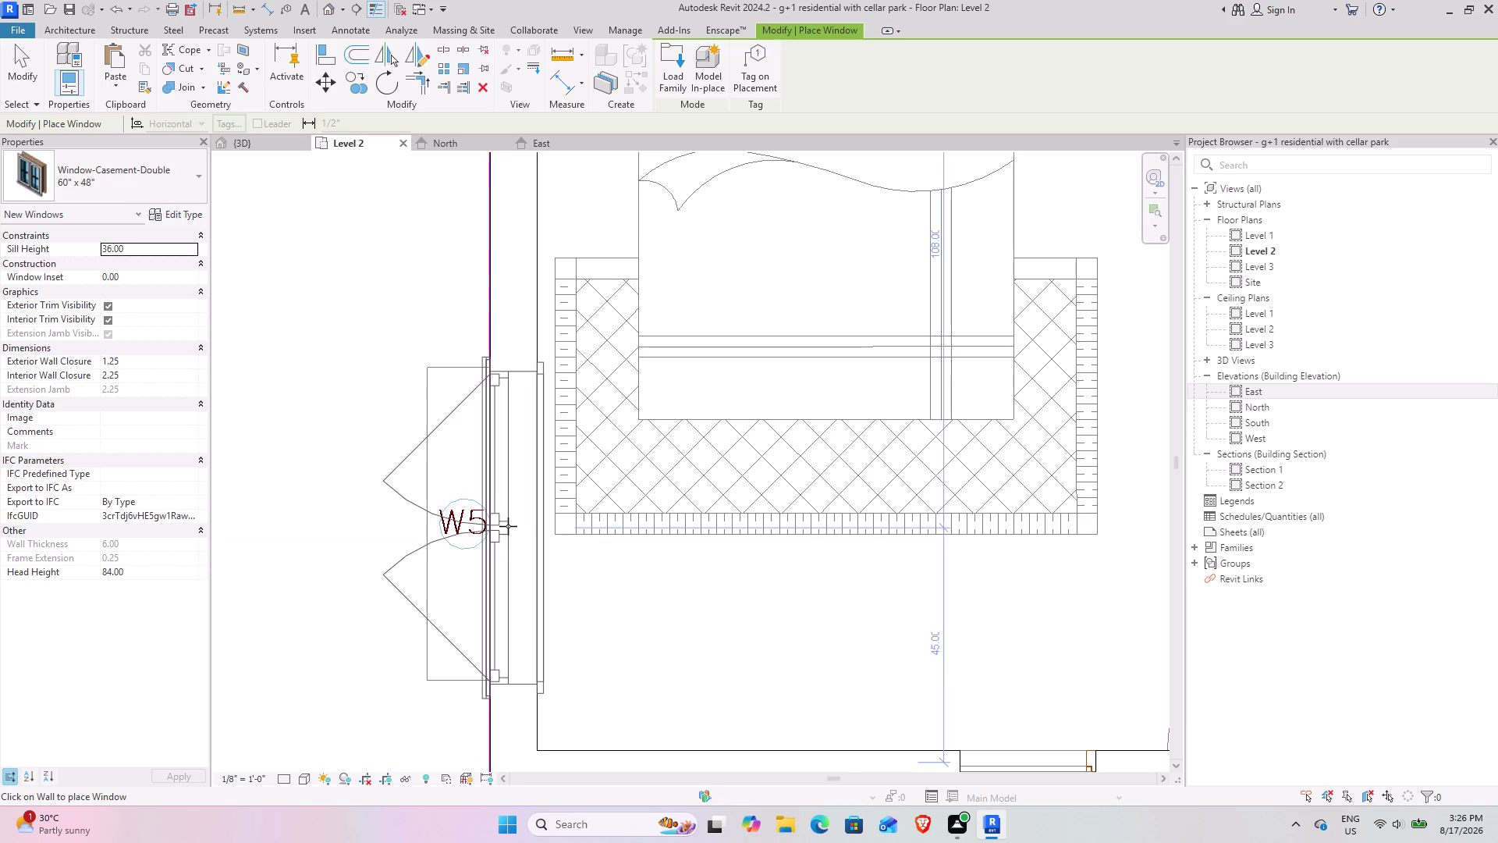
click(508, 522)
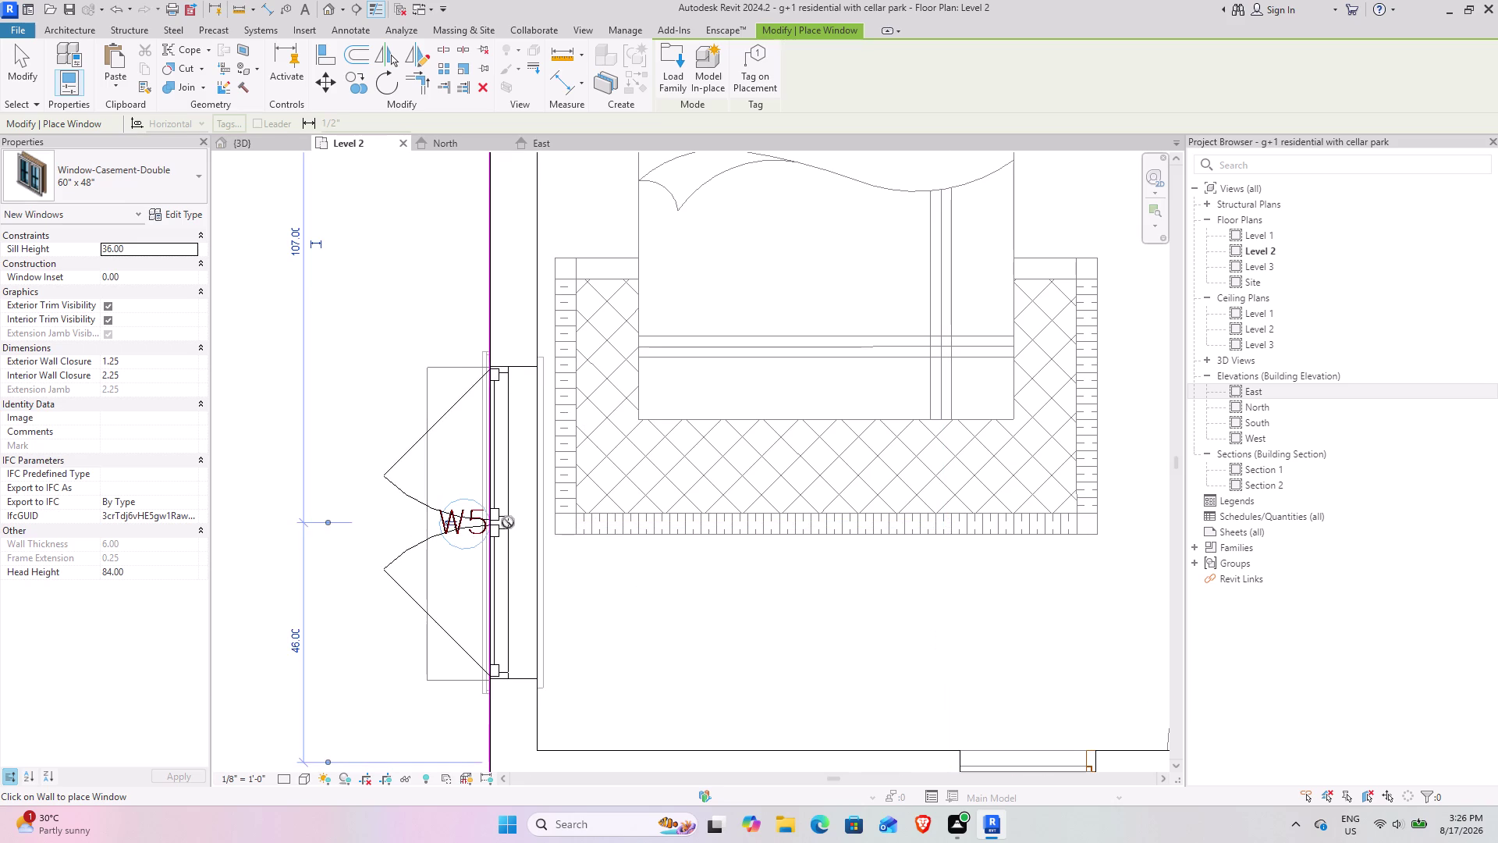
Pan and zoom the plan to center the east-side W5 opening.
scroll(down, 3)
middle_drag(549, 494, 568, 591)
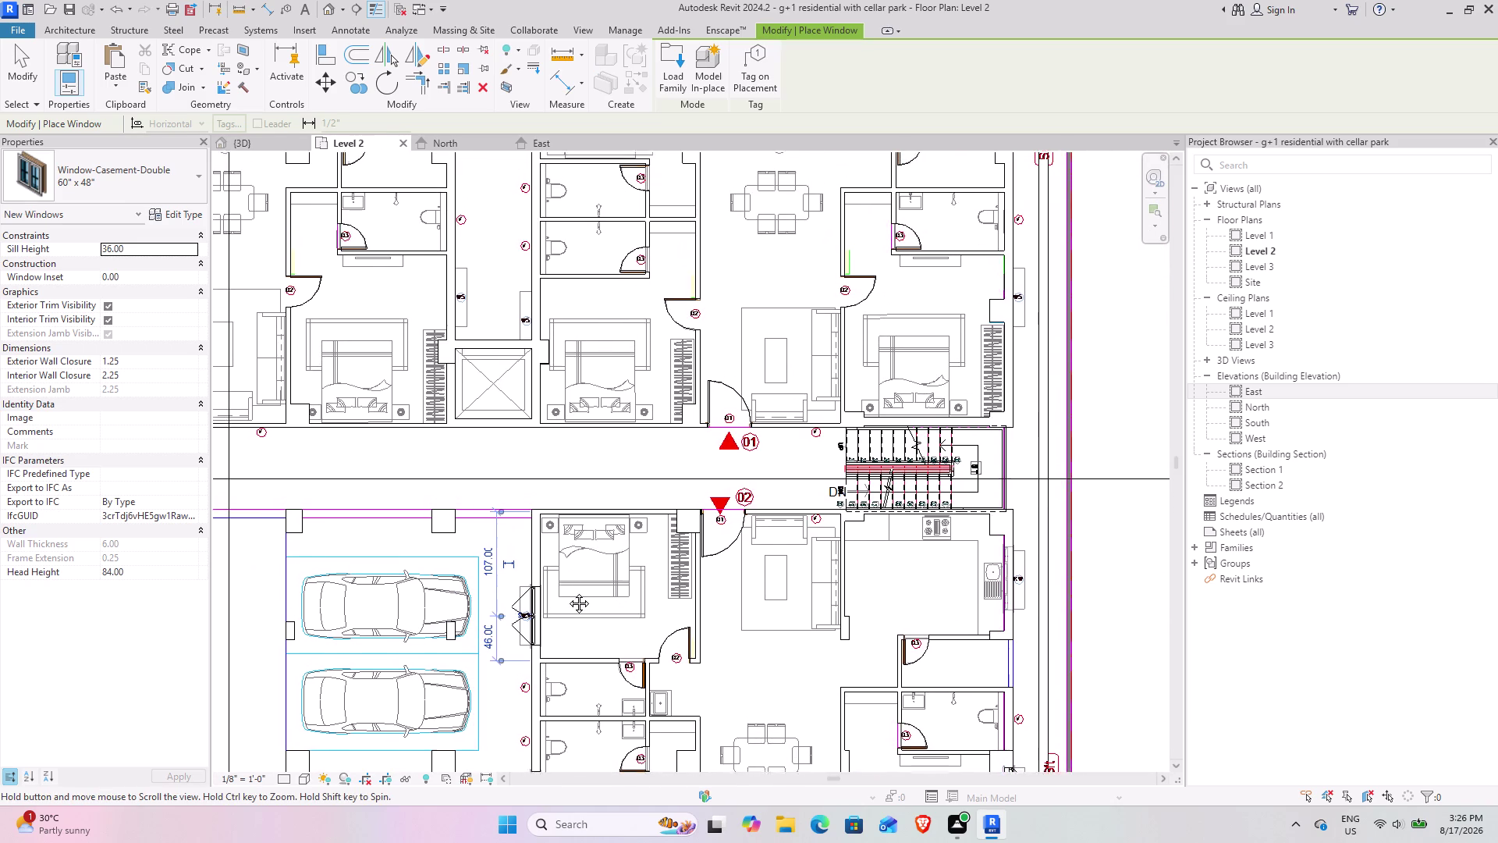
middle_drag(568, 591, 484, 660)
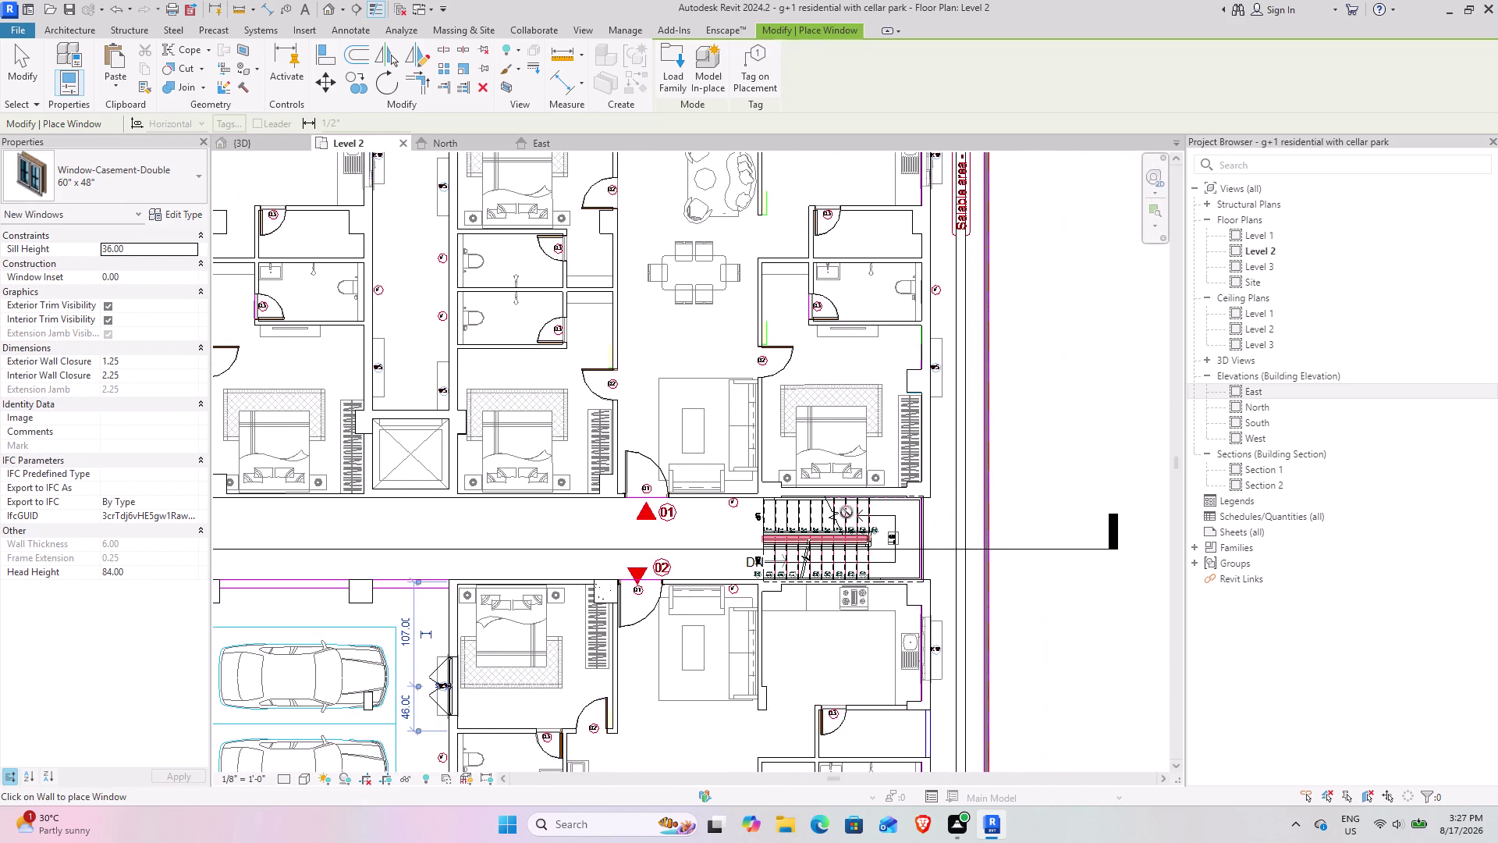
middle_drag(846, 512, 614, 631)
scroll(up, 3)
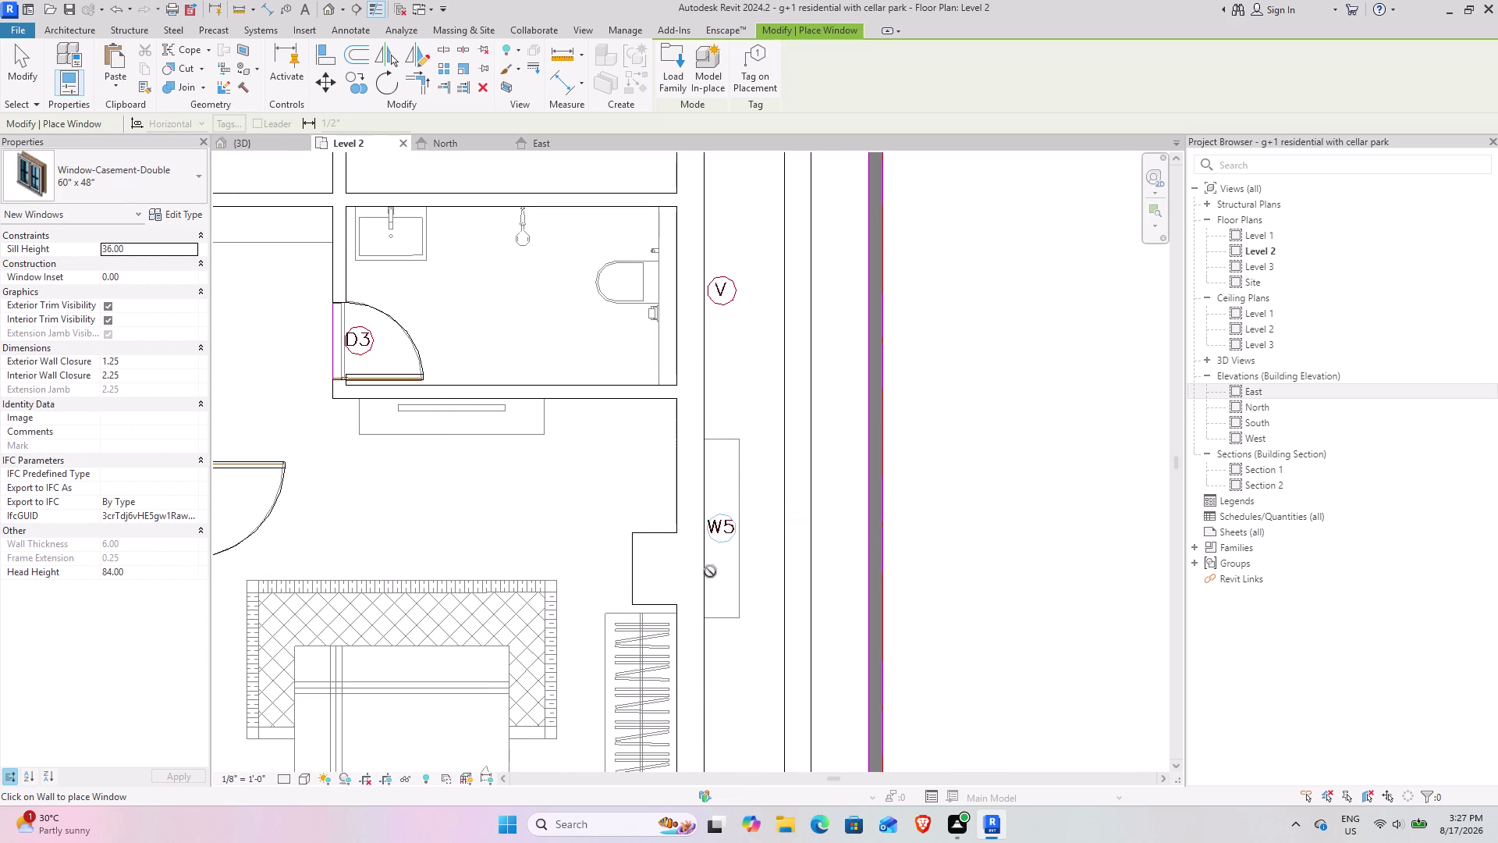
scroll(down, 3)
middle_drag(686, 552, 640, 517)
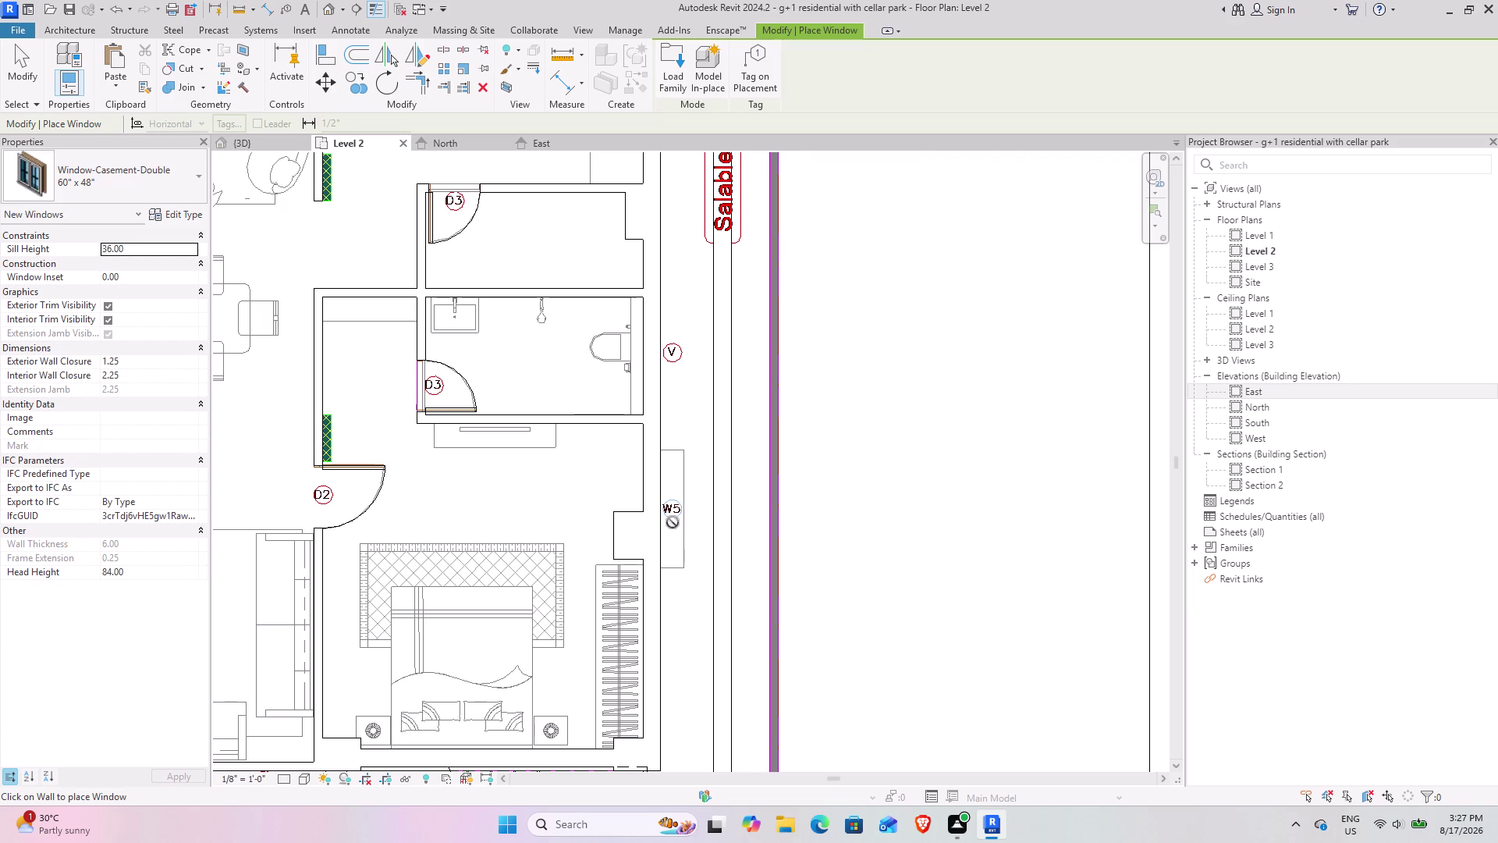
middle_drag(663, 522, 631, 545)
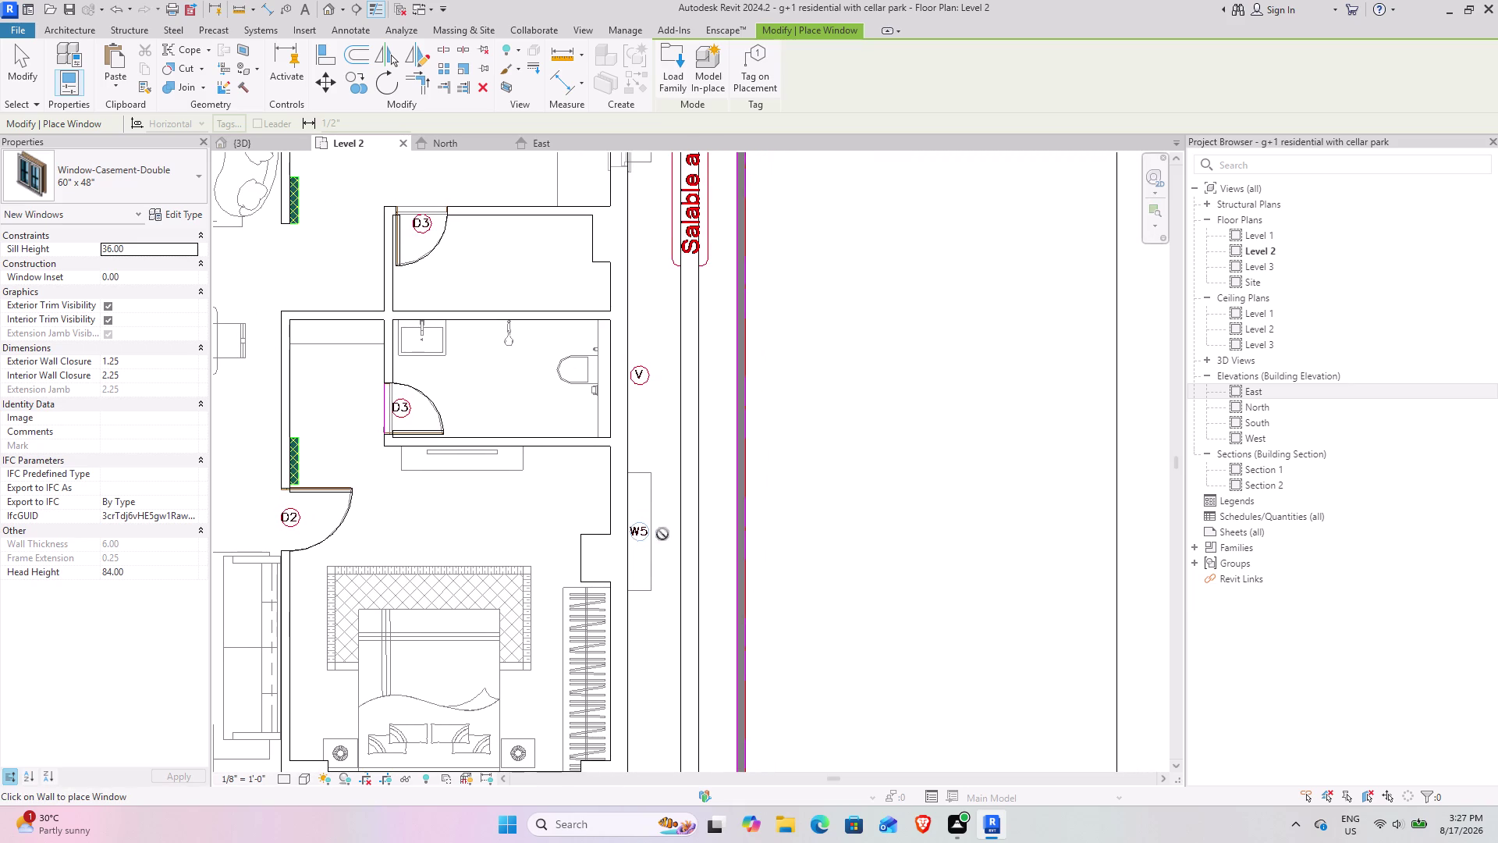
click(160, 186)
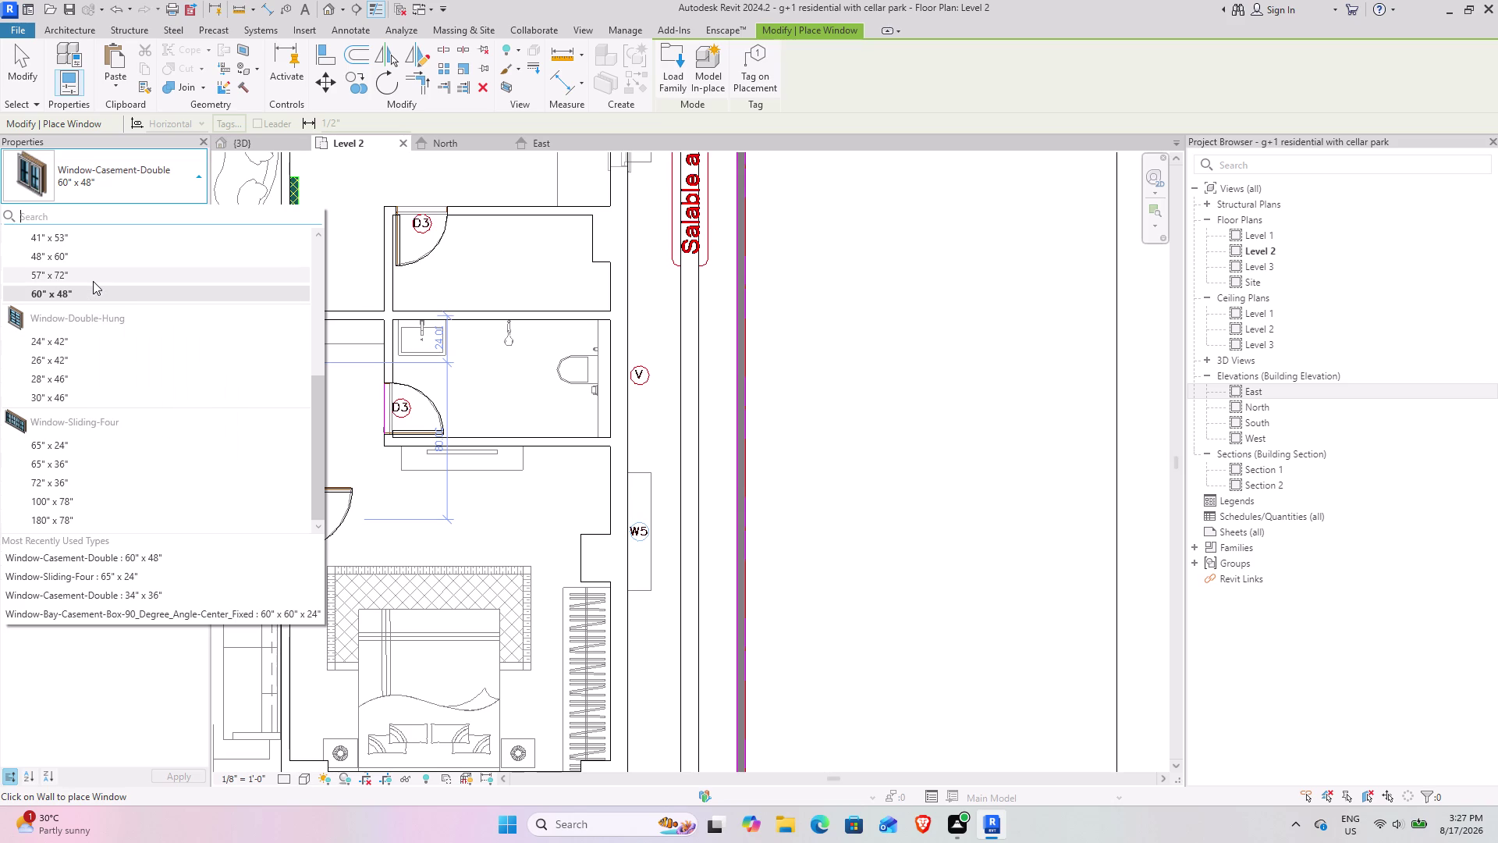
Scroll the window types and pick the 34" x 36" double casement size.
scroll(up, 3)
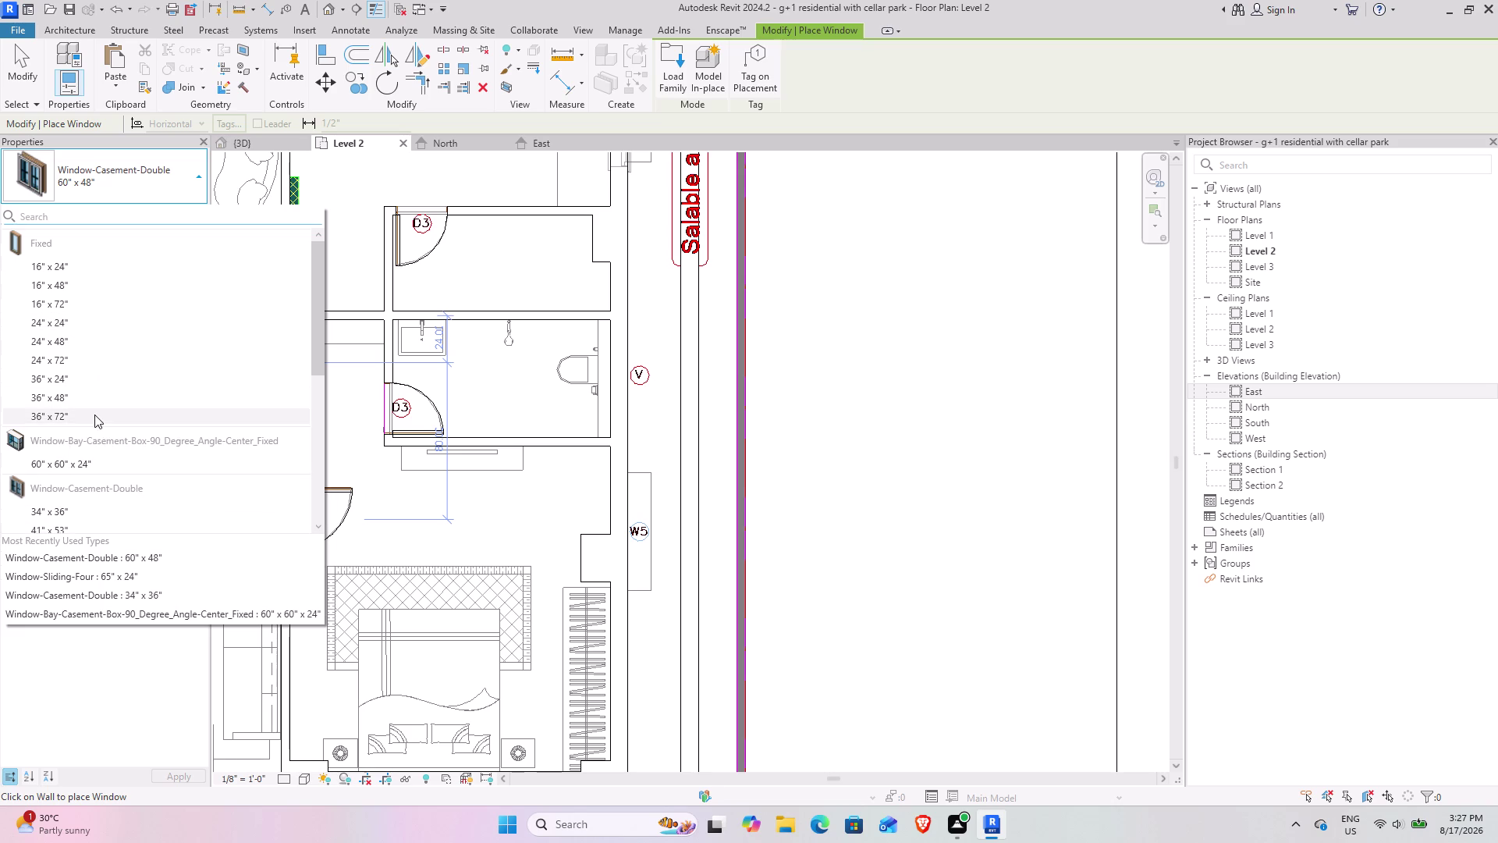
scroll(down, 3)
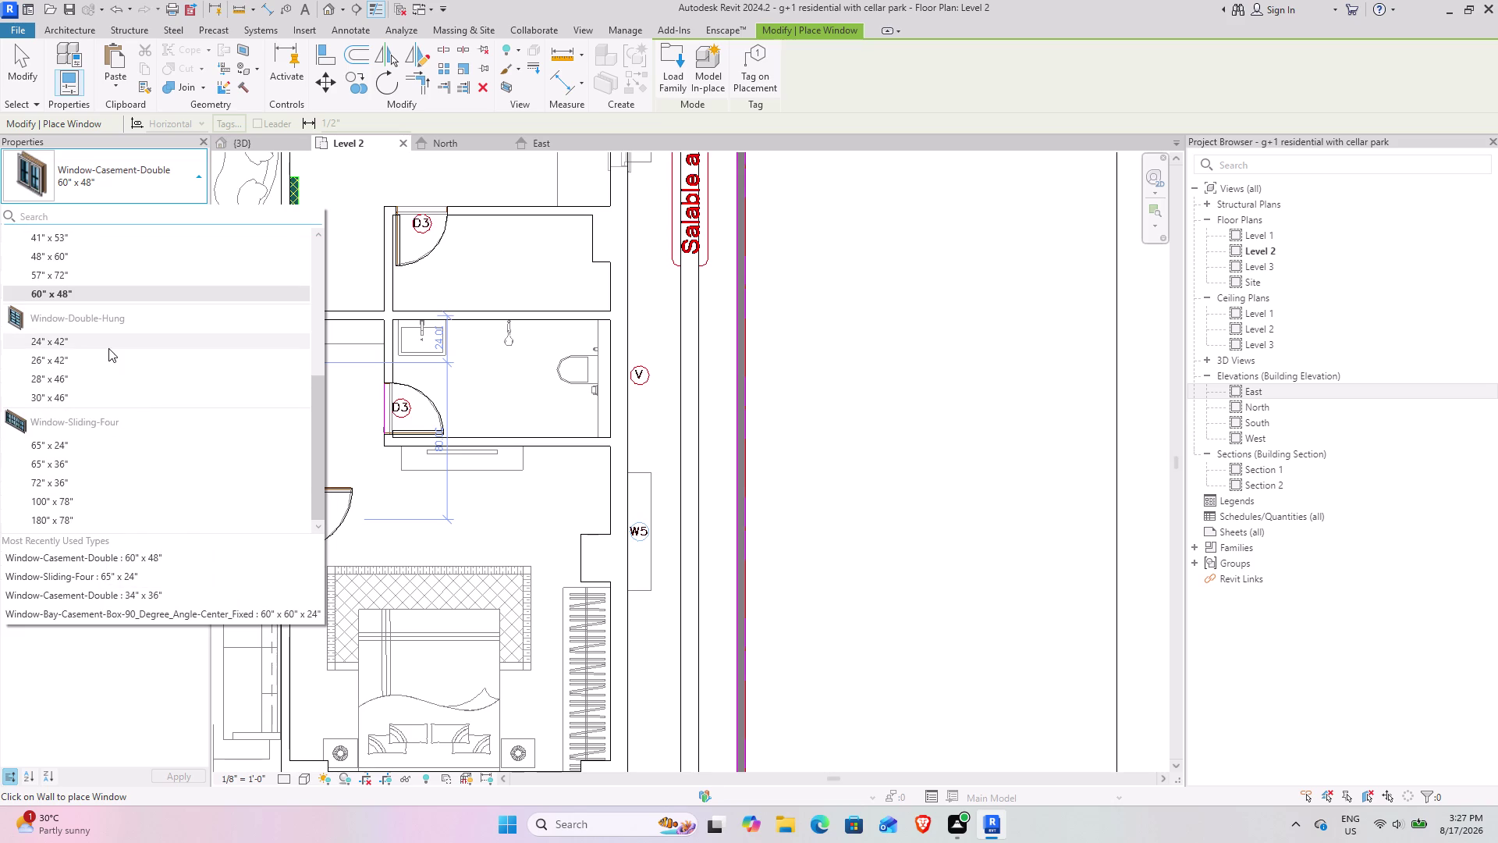
scroll(down, 3)
scroll(down, 3)
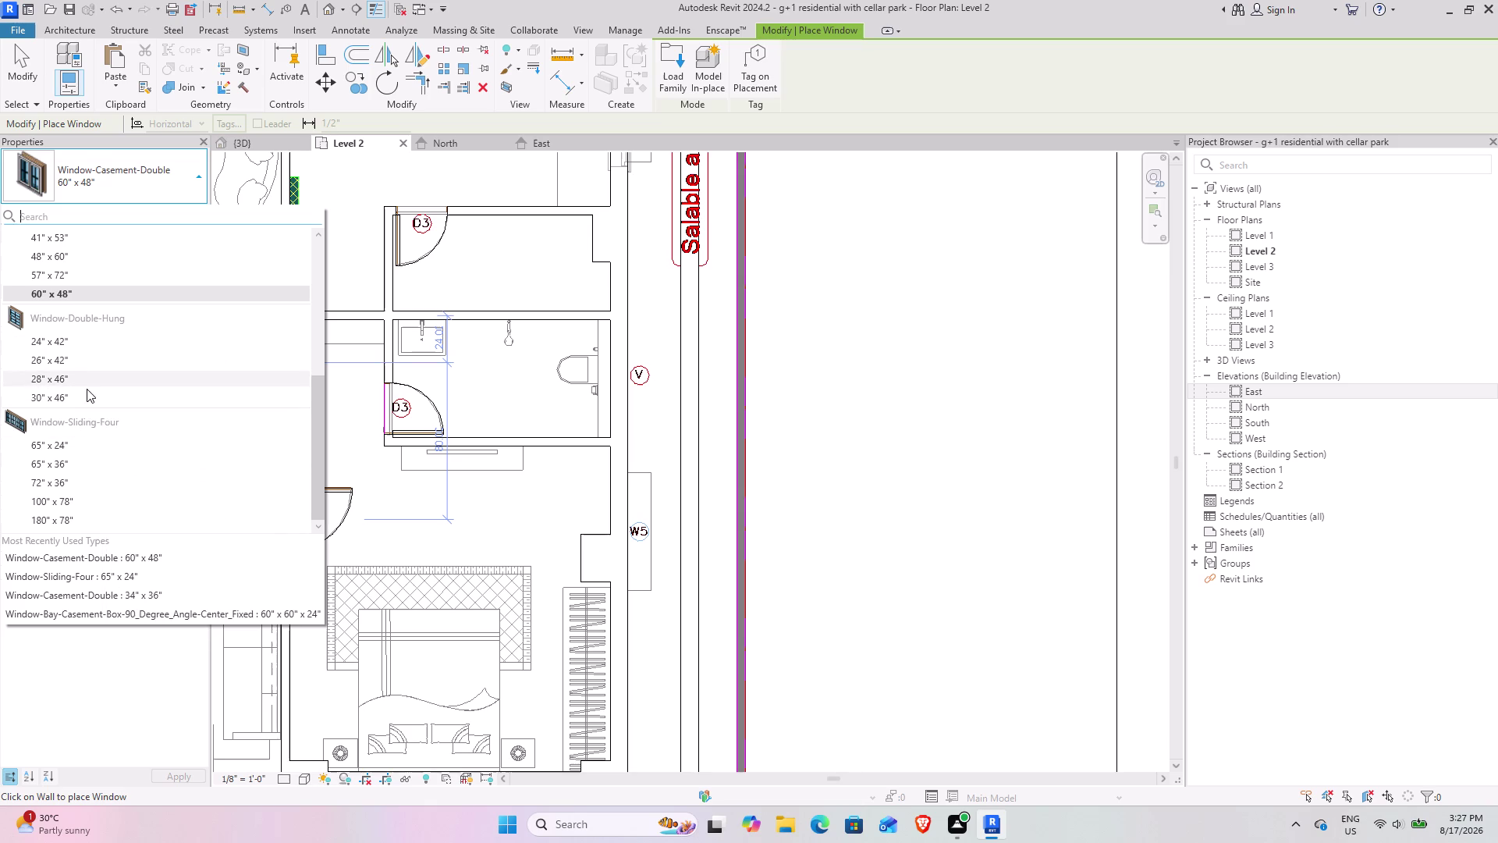
scroll(up, 3)
scroll(up, 3)
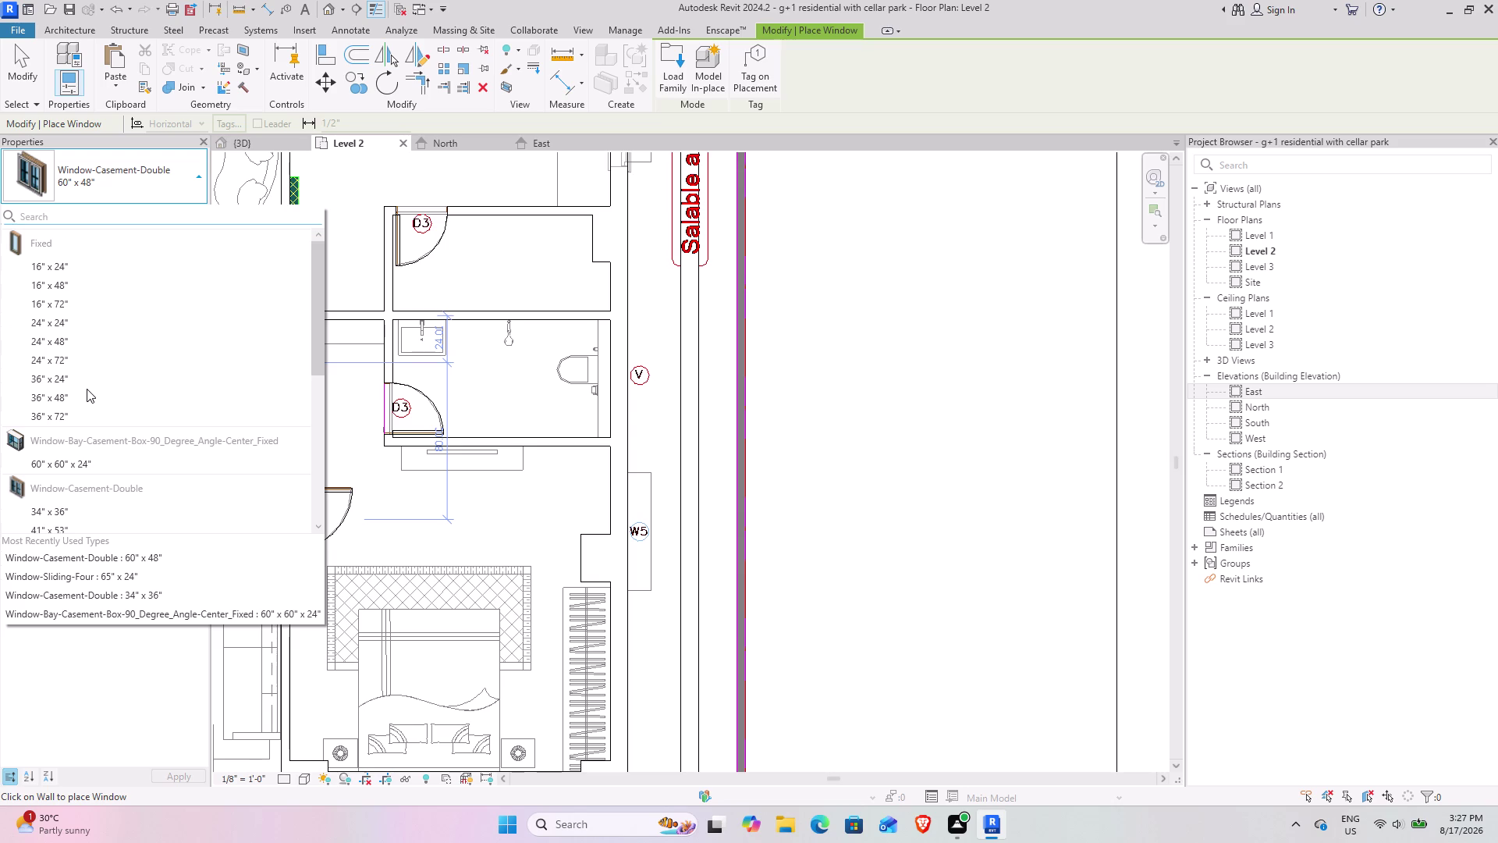
scroll(down, 3)
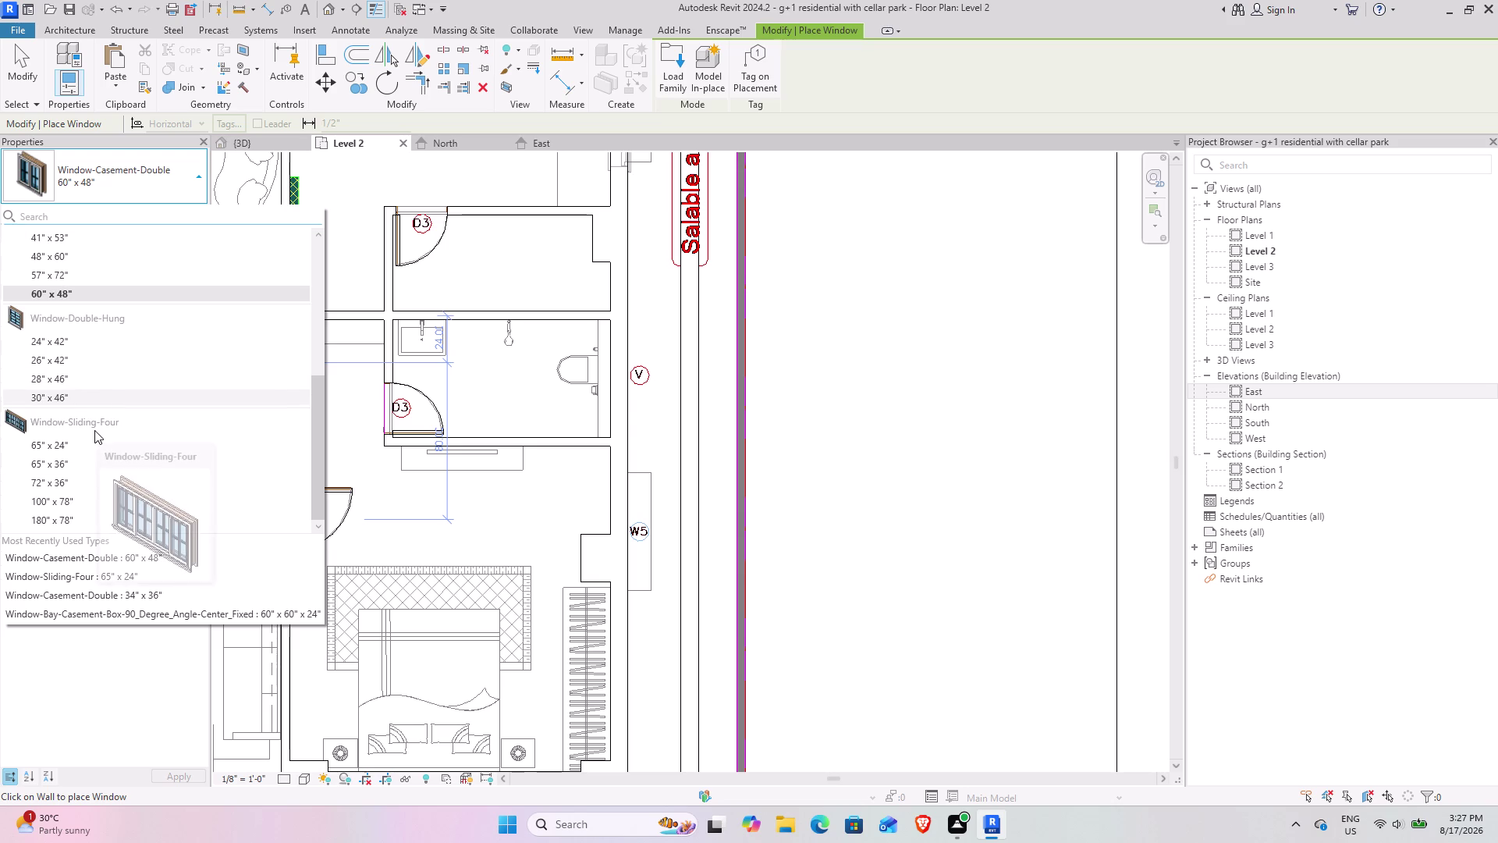
scroll(down, 3)
scroll(down, 3)
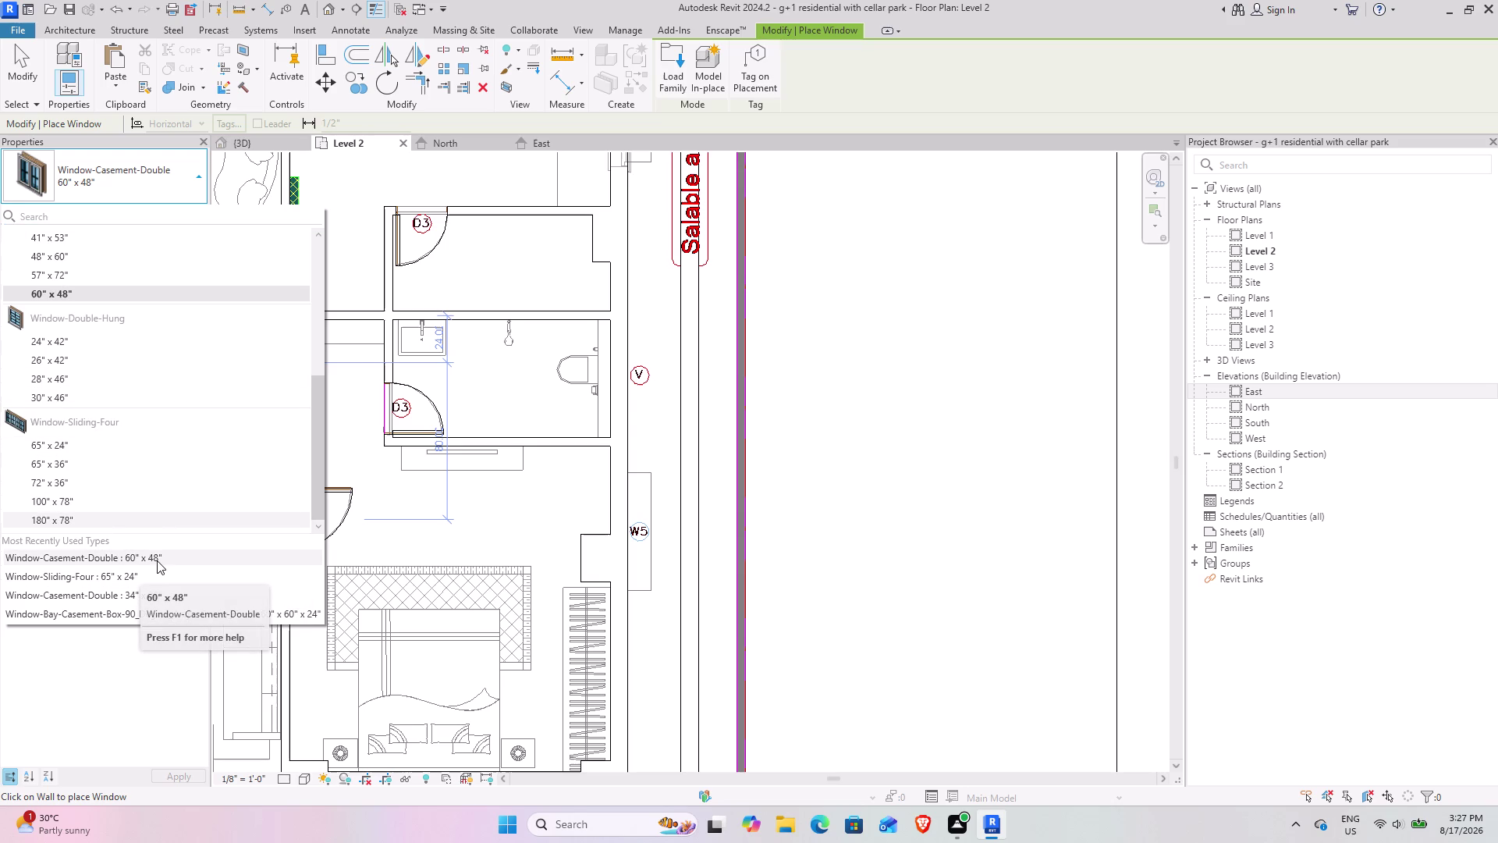
click(127, 598)
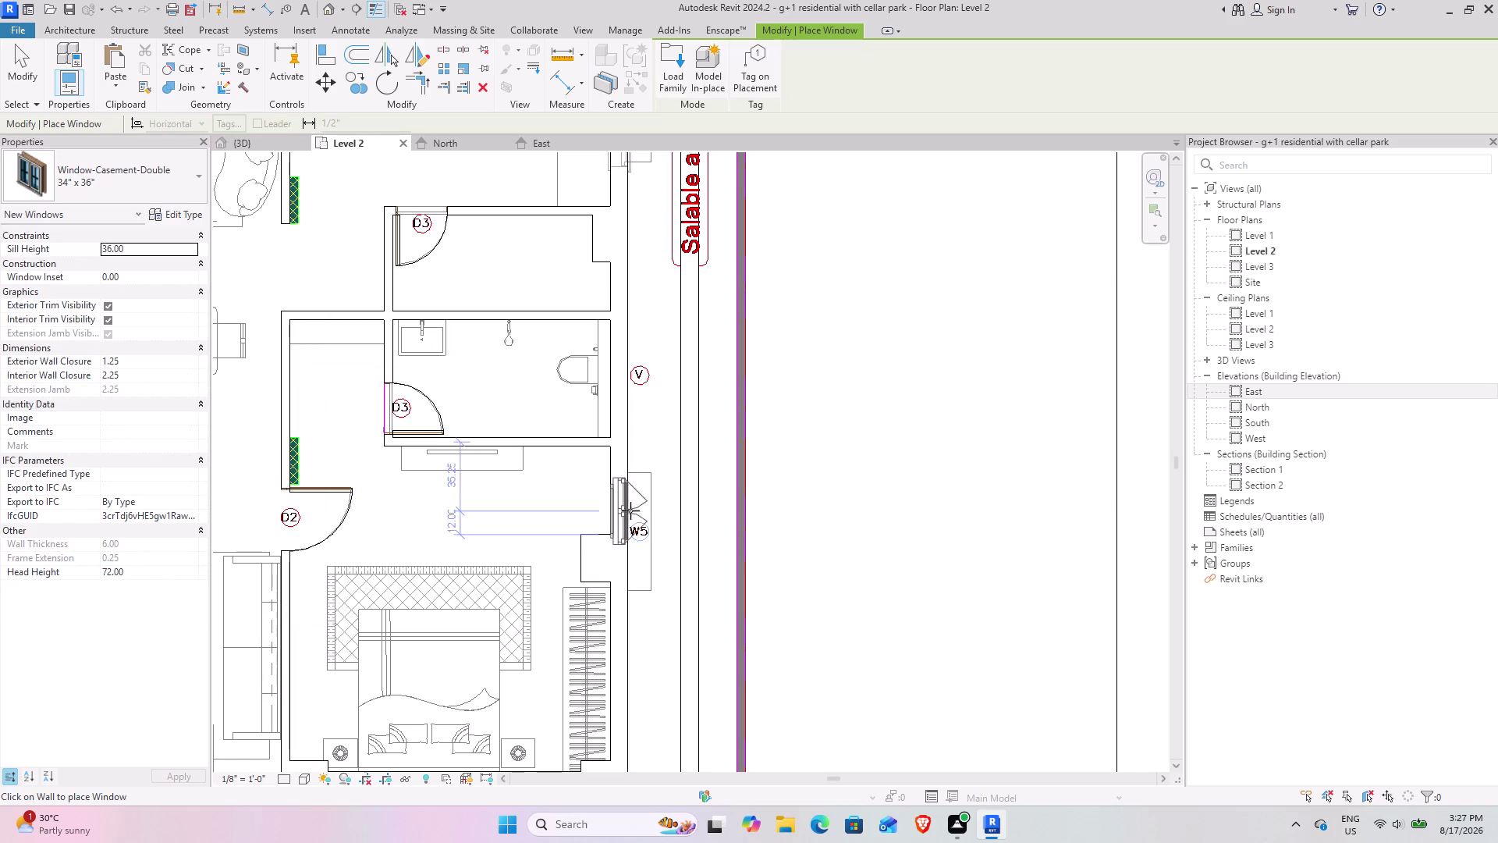
Place the smaller casement window at the first W5 opening.
scroll(up, 3)
scroll(up, 3)
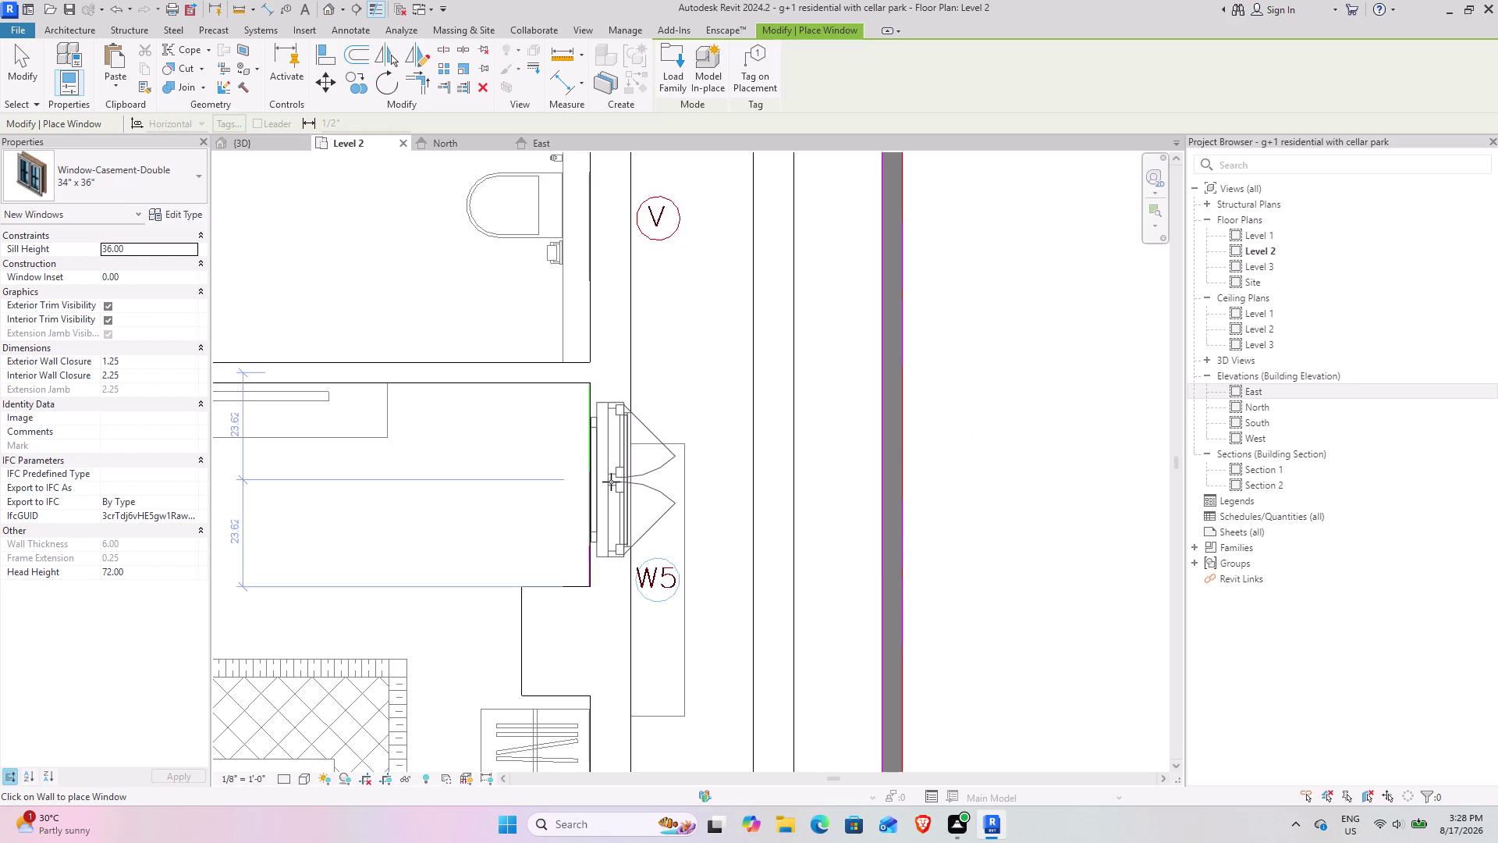
click(611, 481)
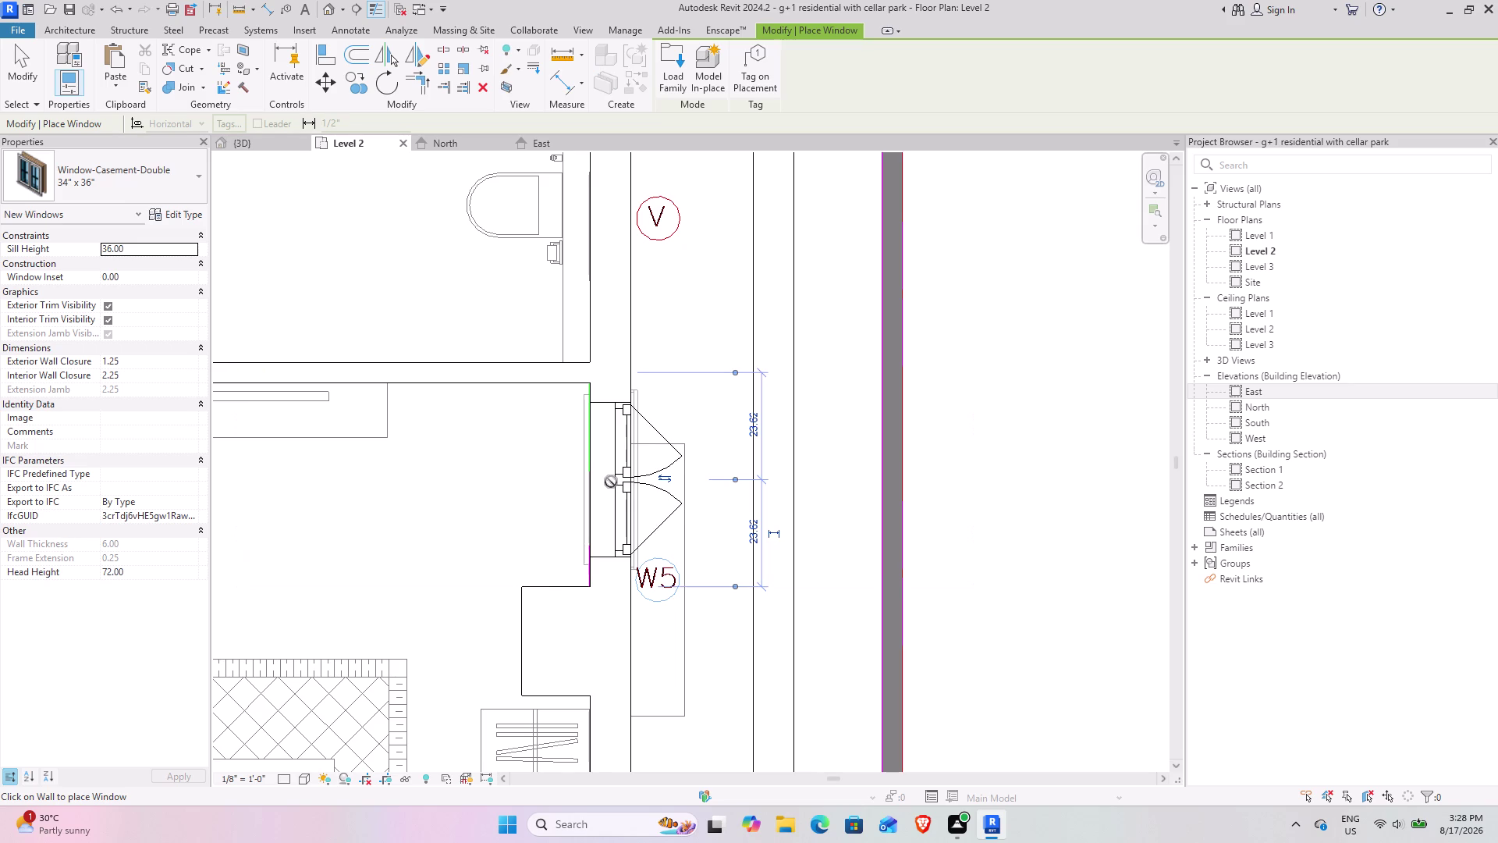
Switch the window type back to the 60" x 48" double casement.
scroll(down, 3)
middle_drag(697, 384, 796, 586)
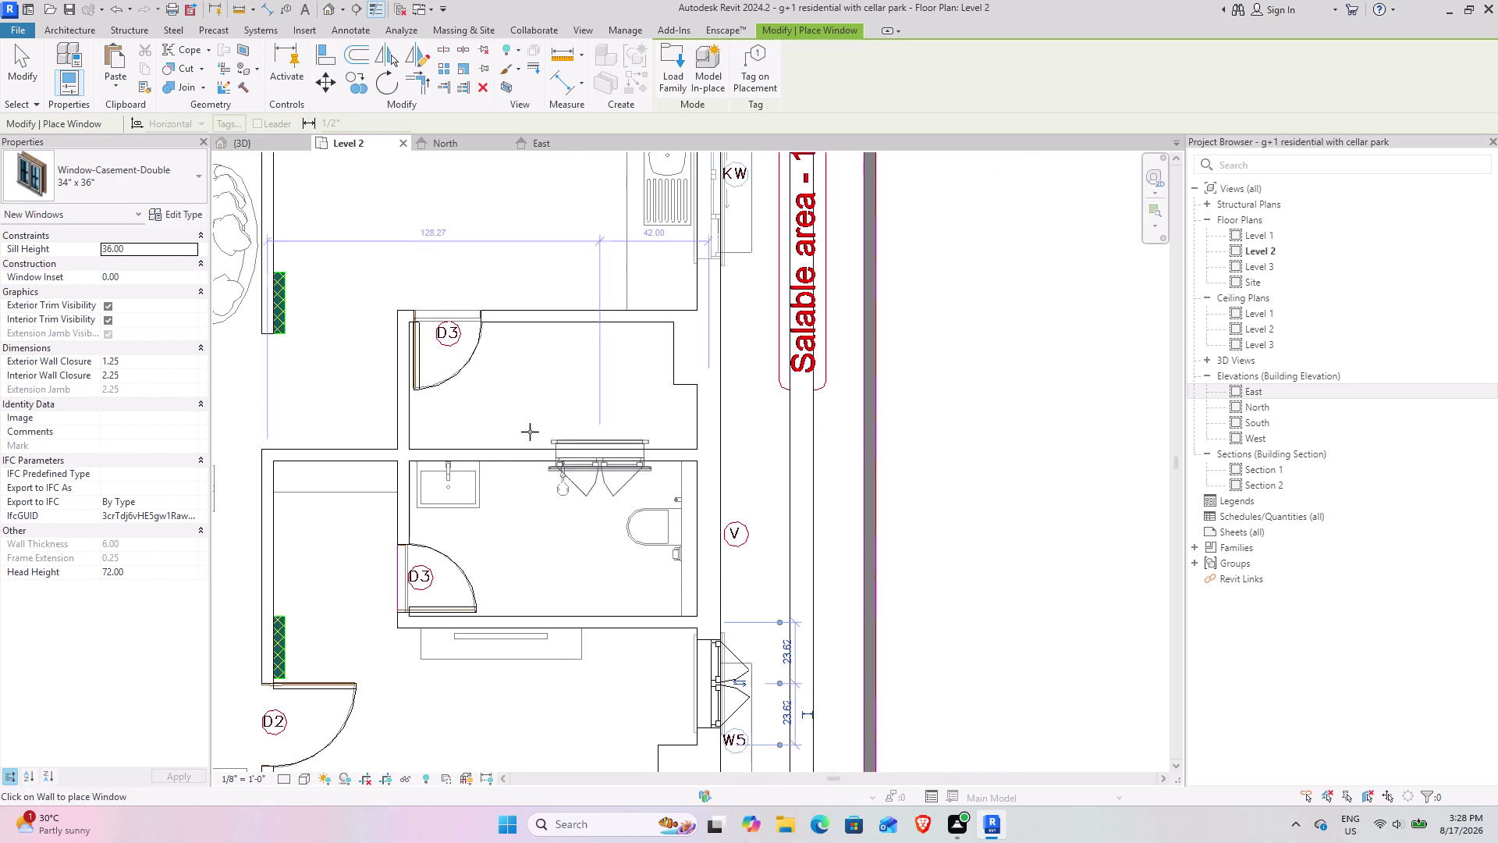
click(110, 182)
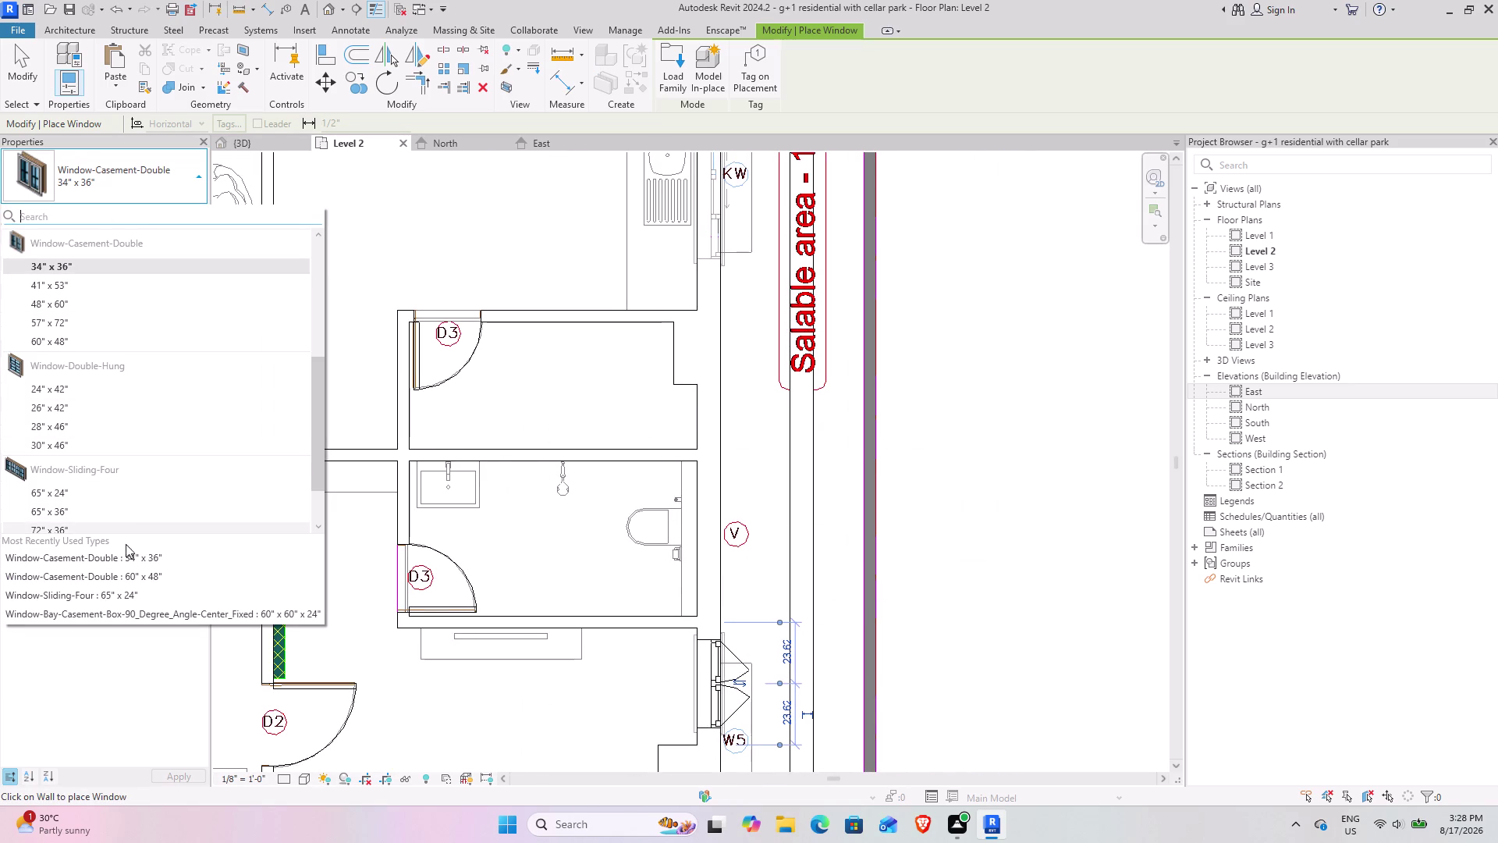
click(139, 580)
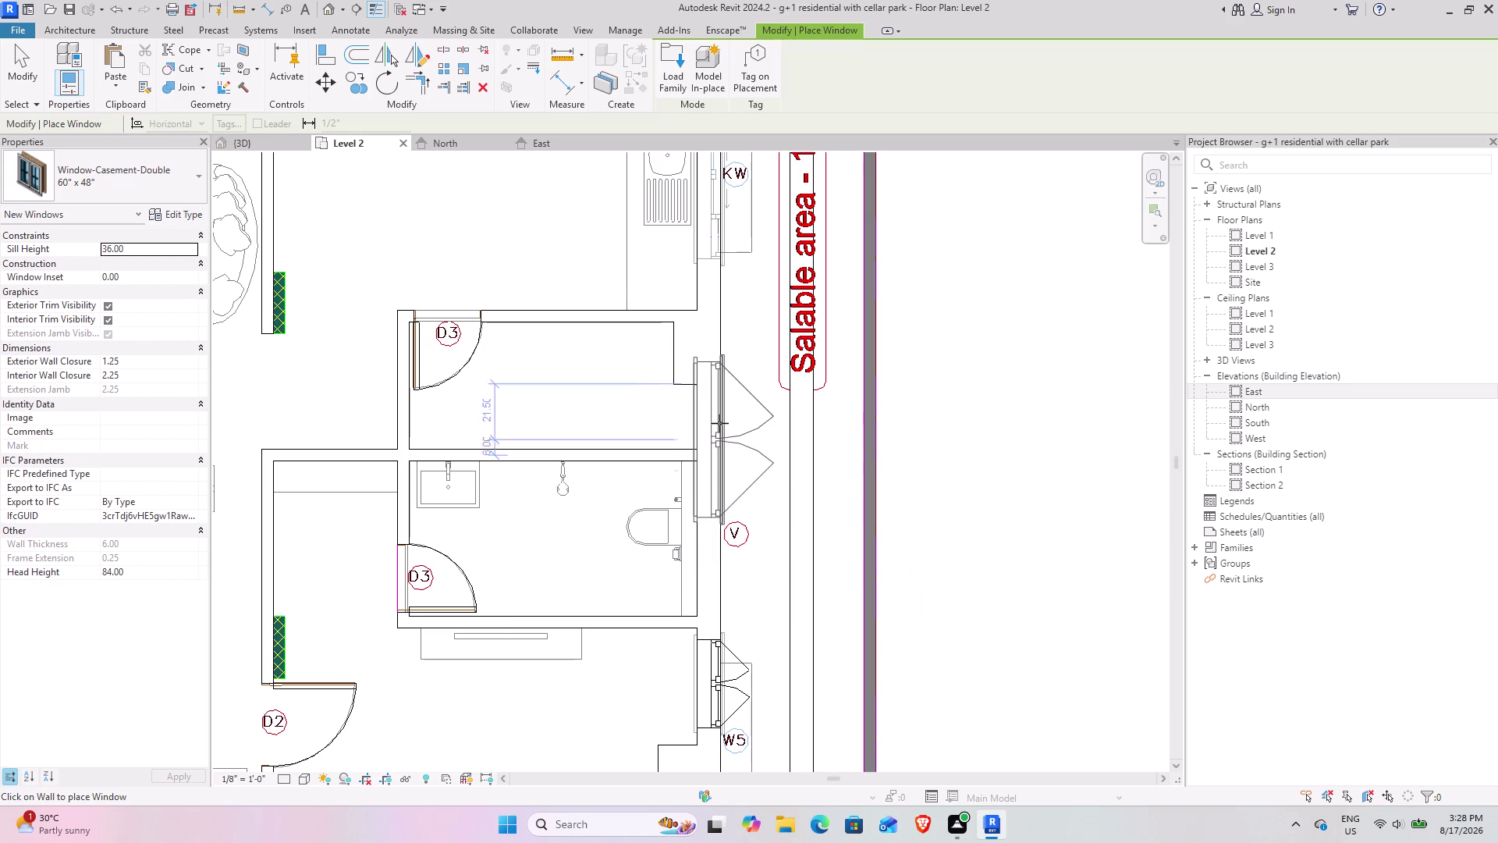
Place a casement window in the bedroom wall at the next W5 tag.
scroll(down, 3)
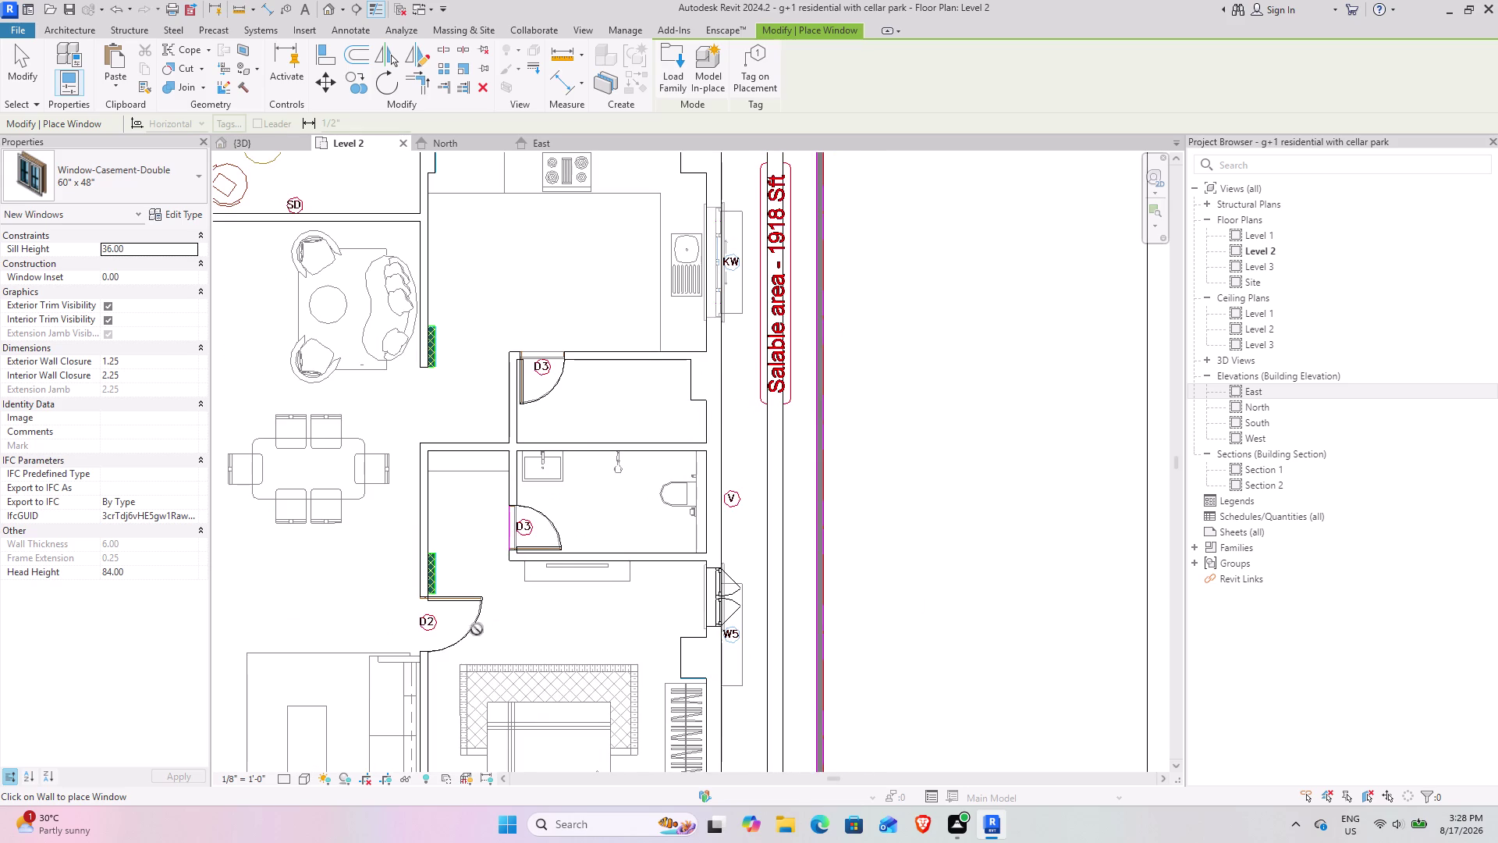
middle_drag(471, 623, 779, 453)
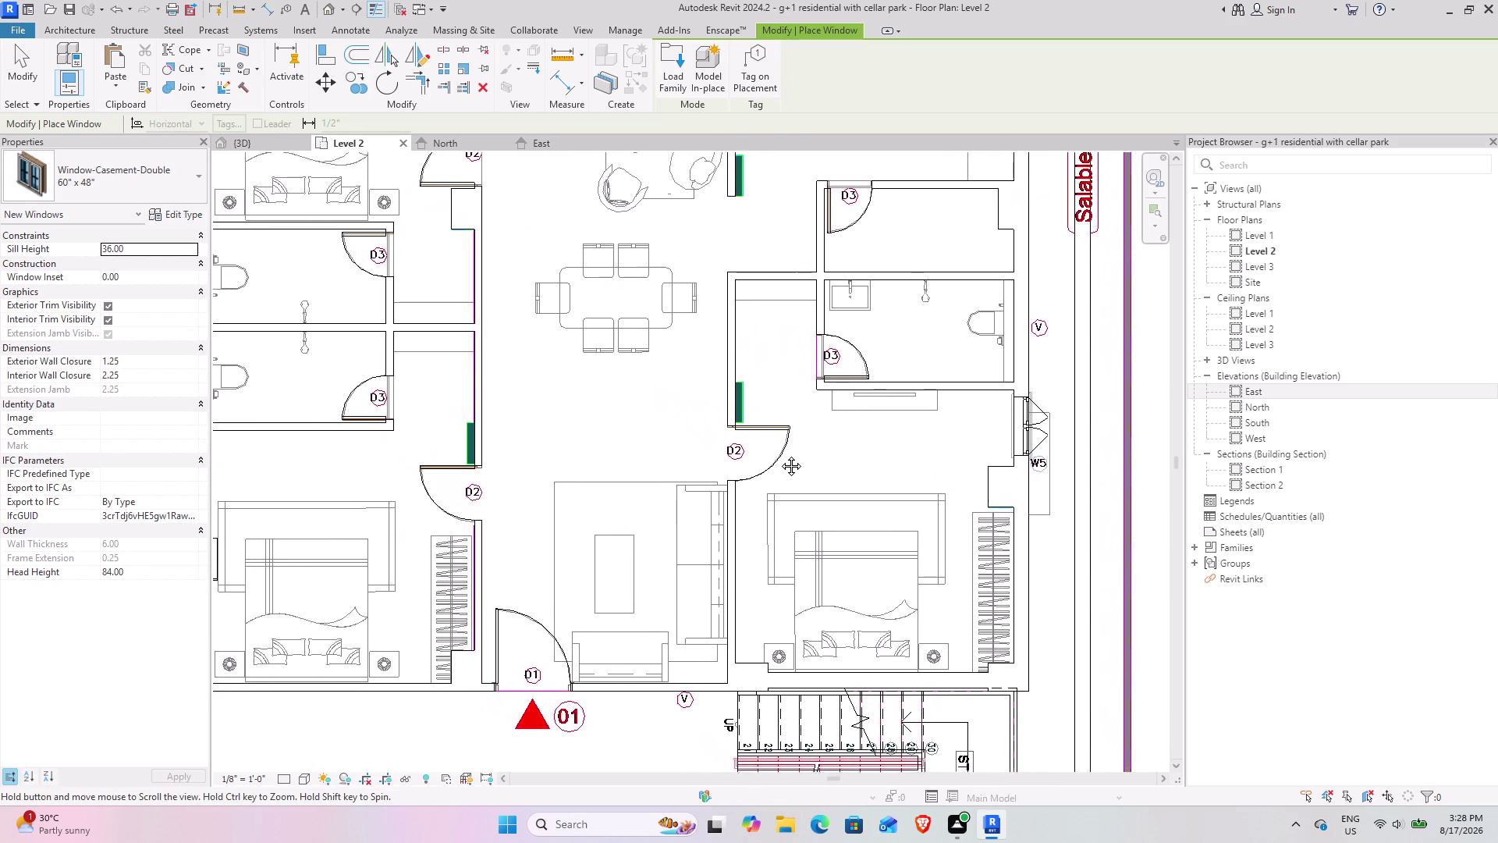
middle_drag(779, 452, 580, 800)
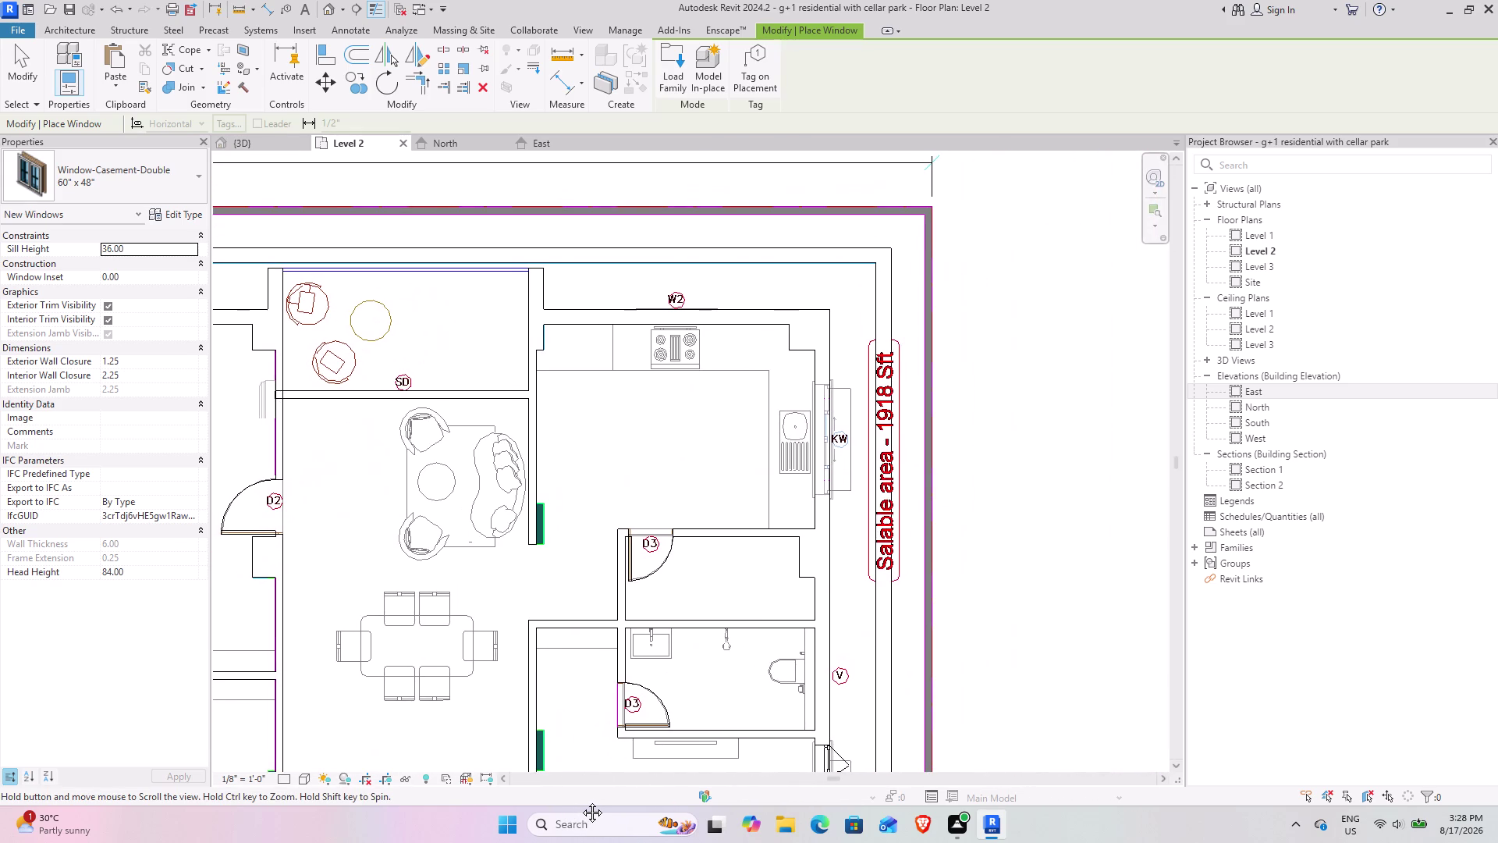
middle_drag(580, 801, 576, 800)
scroll(up, 3)
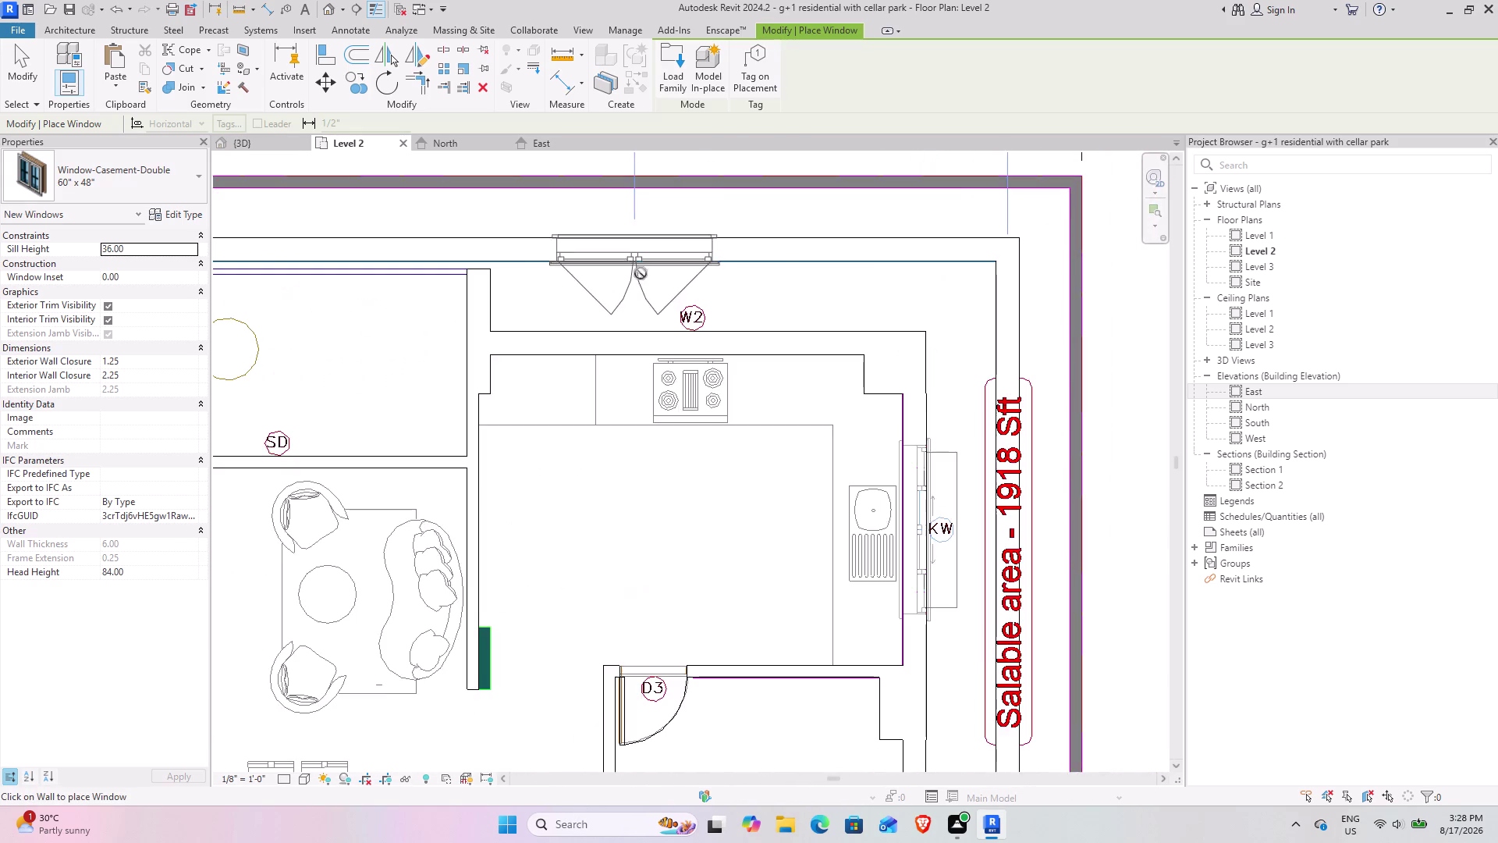
scroll(up, 3)
scroll(down, 3)
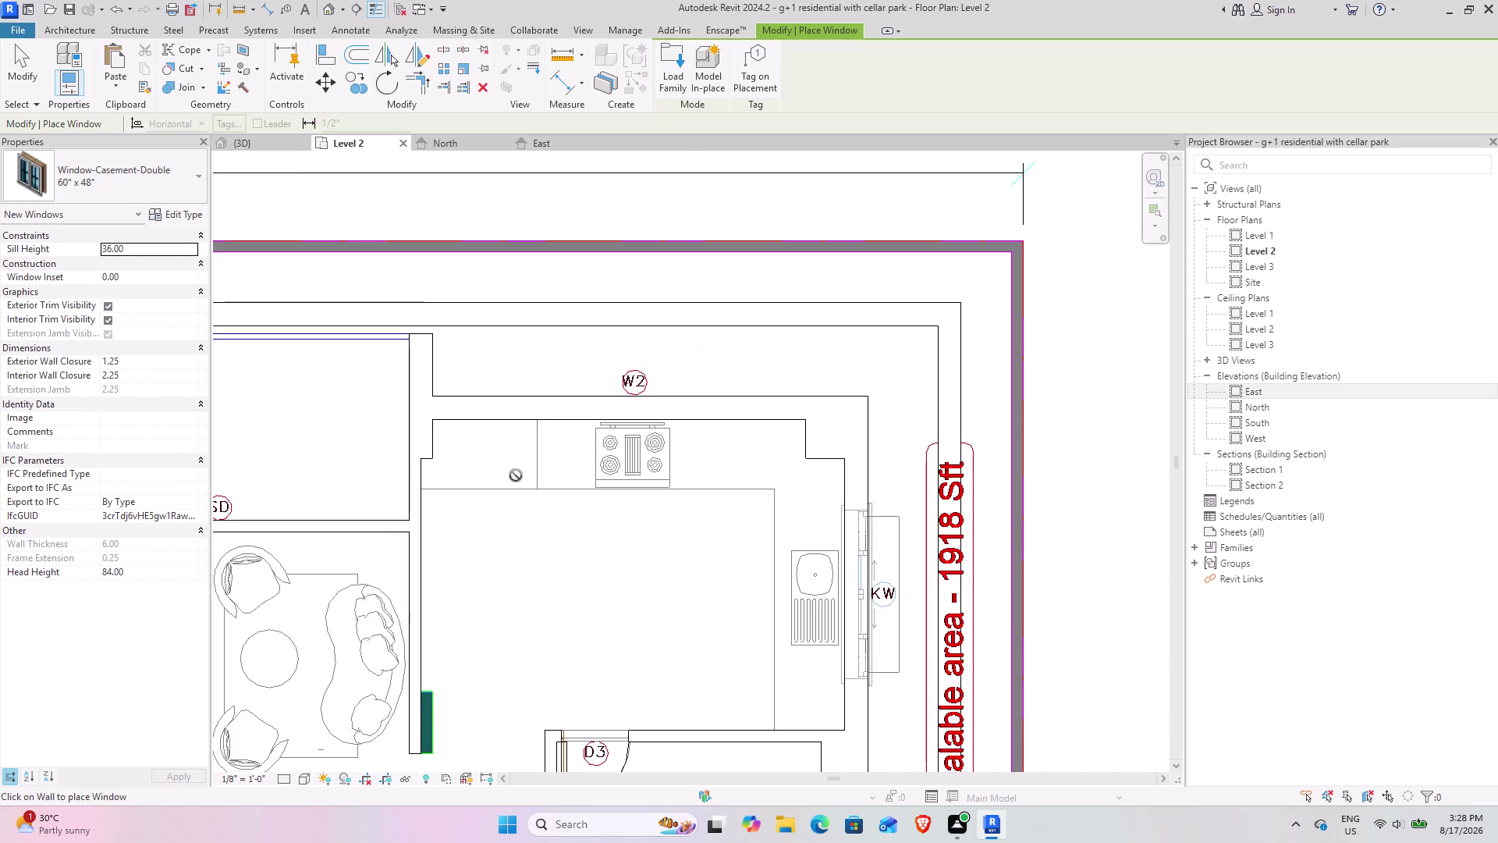
scroll(down, 3)
middle_drag(436, 510, 770, 398)
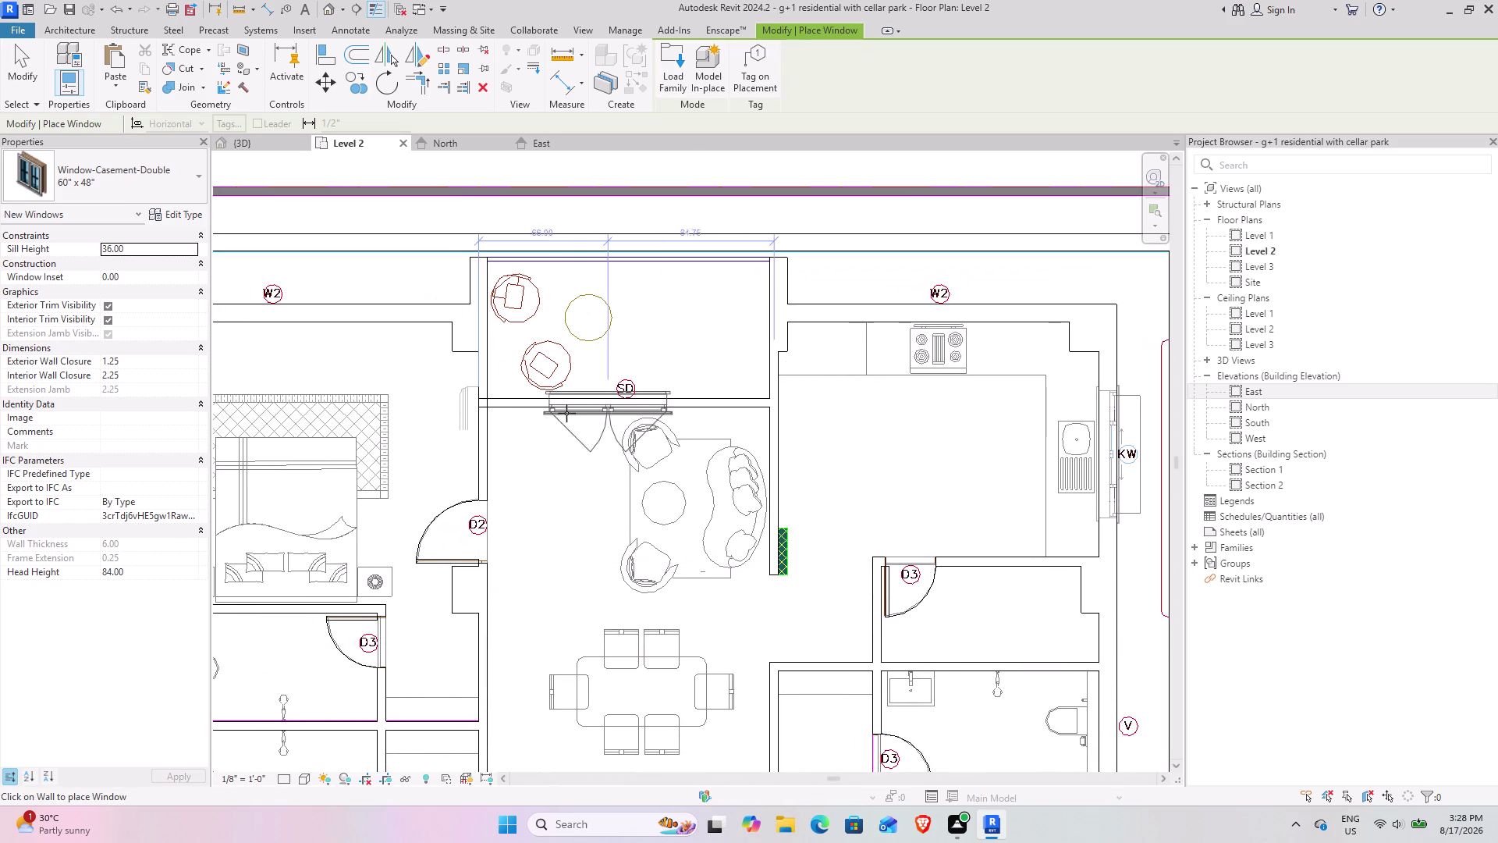
middle_drag(498, 421, 739, 305)
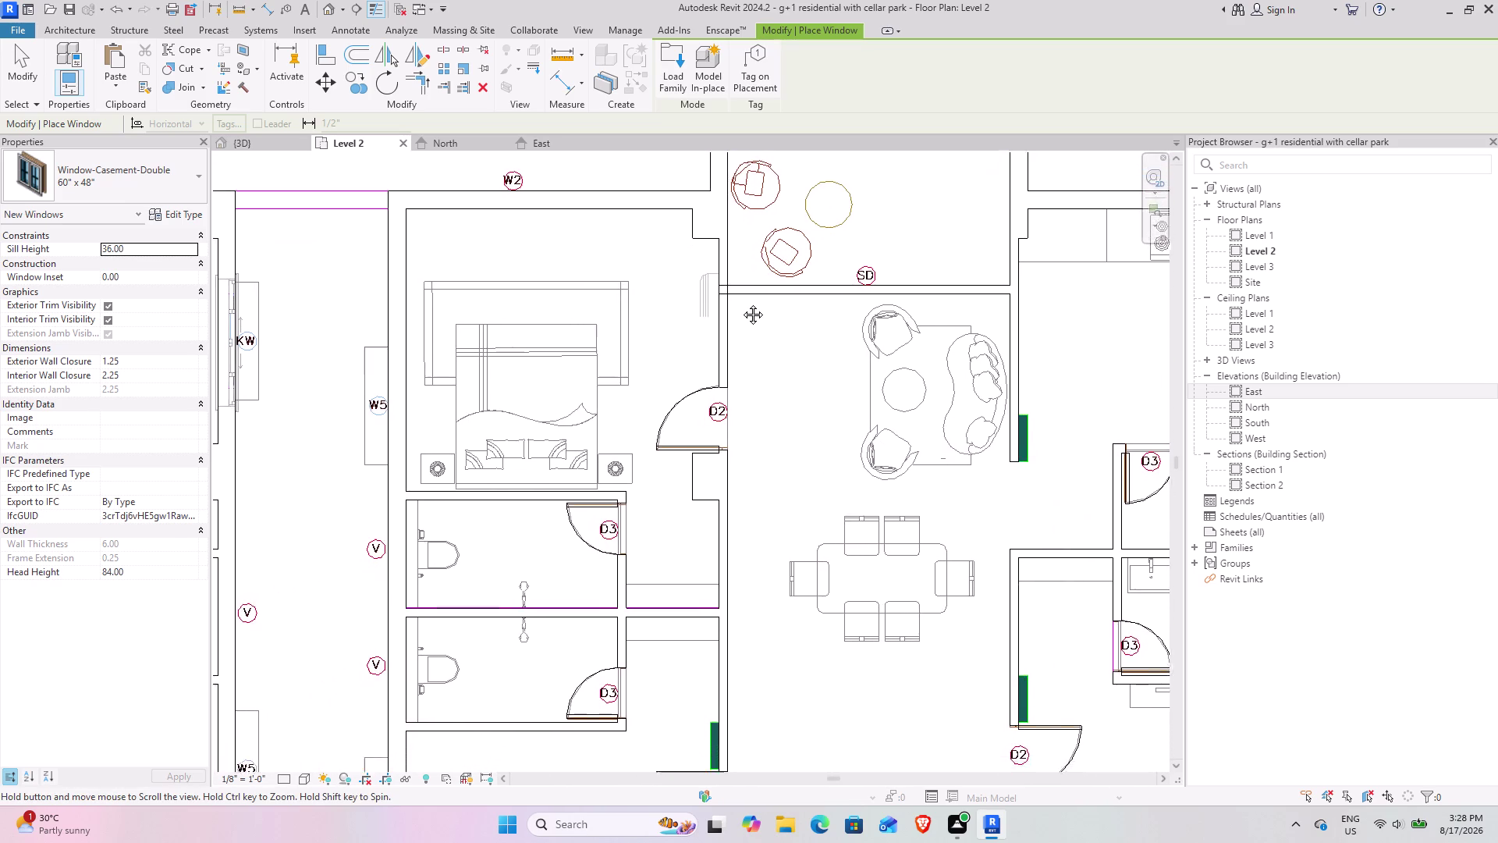
middle_drag(740, 306, 753, 286)
scroll(up, 3)
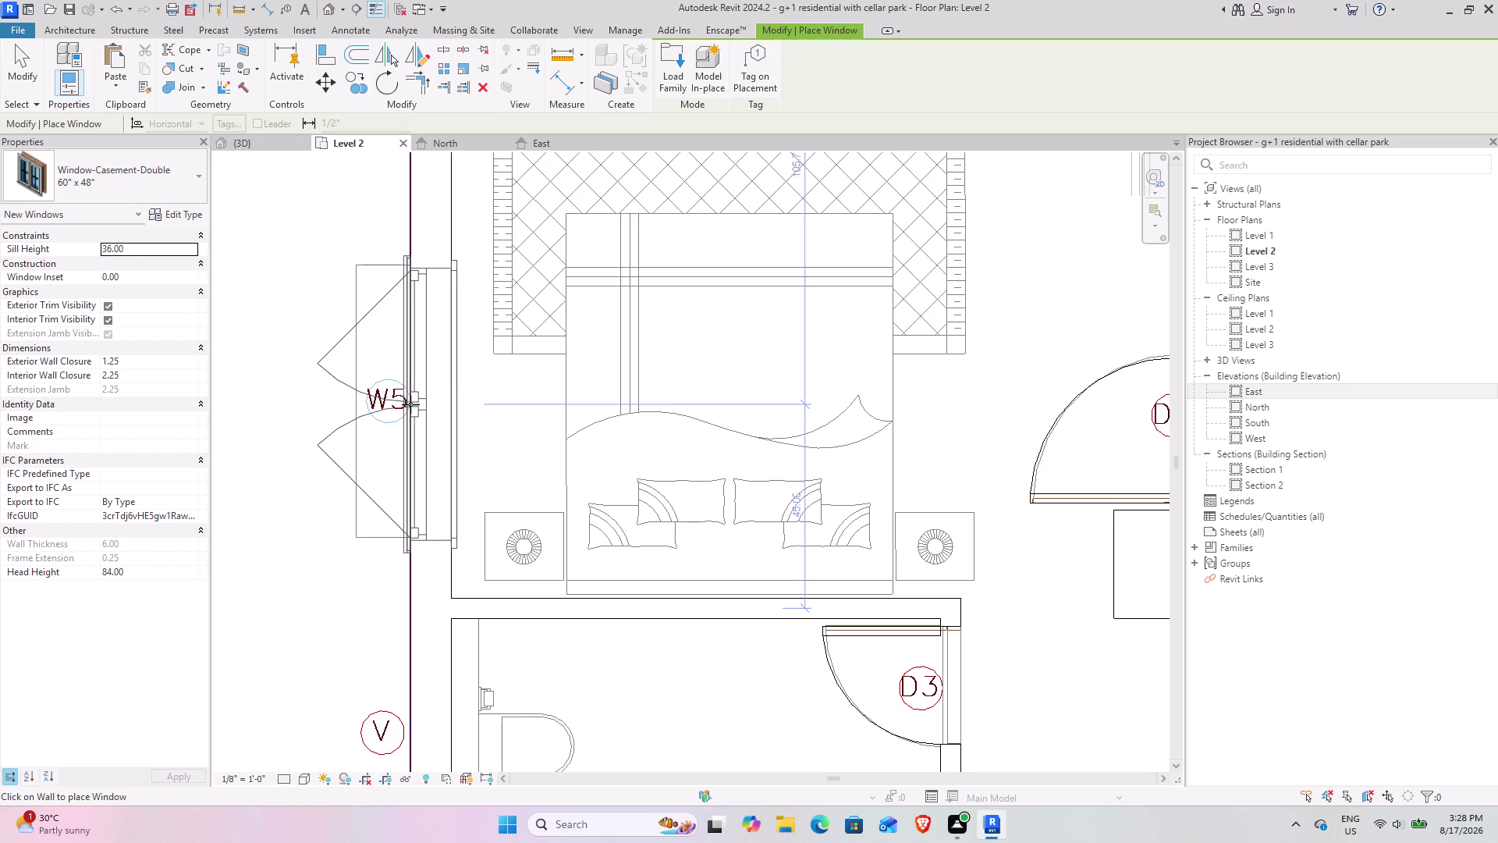
click(411, 398)
Place a window at the W5 opening between the other bedrooms.
scroll(down, 3)
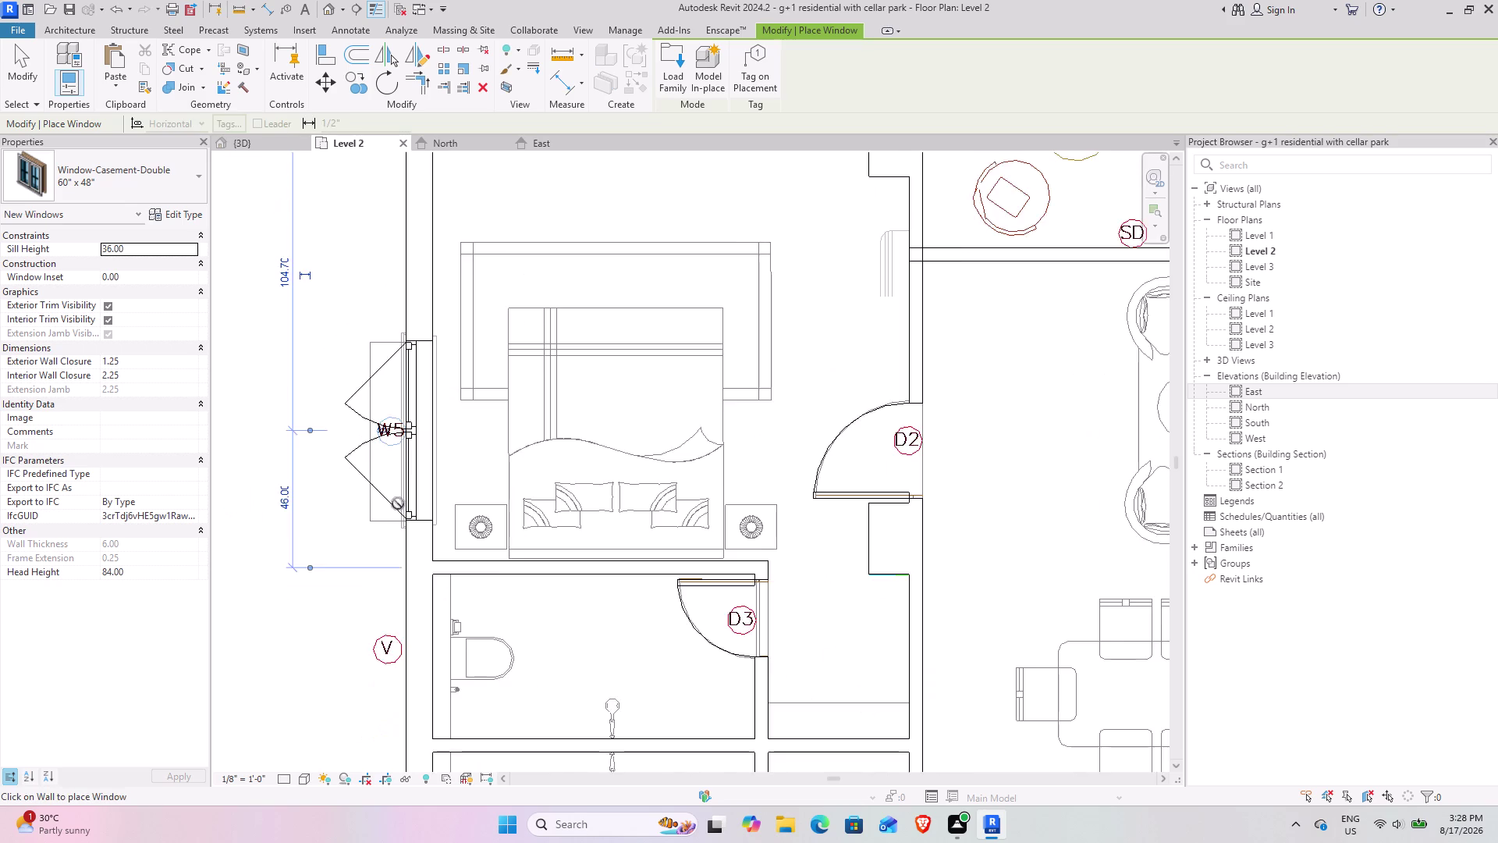
middle_drag(378, 491, 521, 256)
scroll(down, 3)
middle_drag(512, 489, 565, 302)
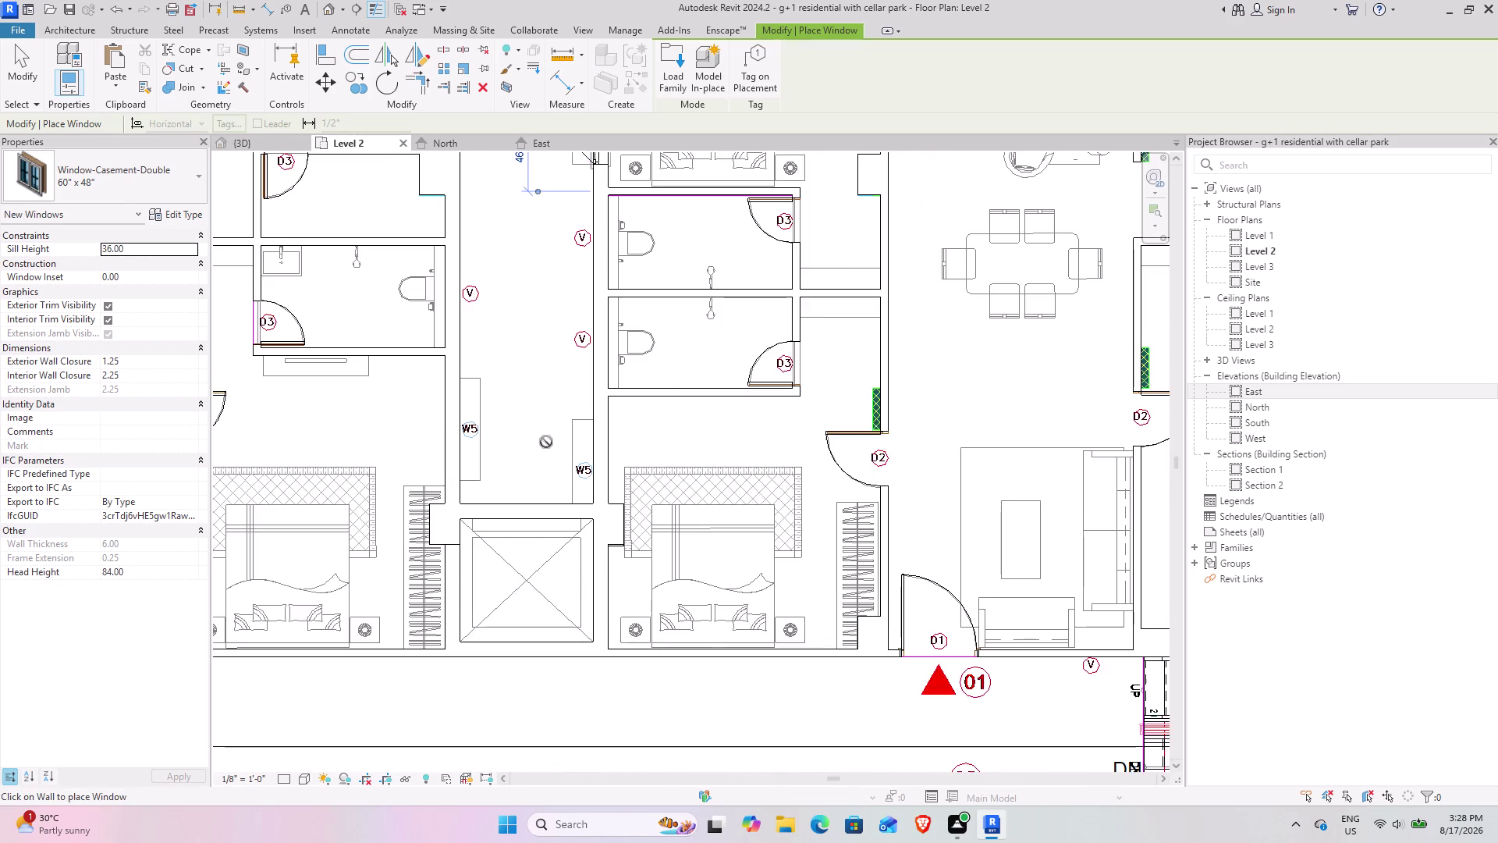
scroll(up, 3)
scroll(up, 3)
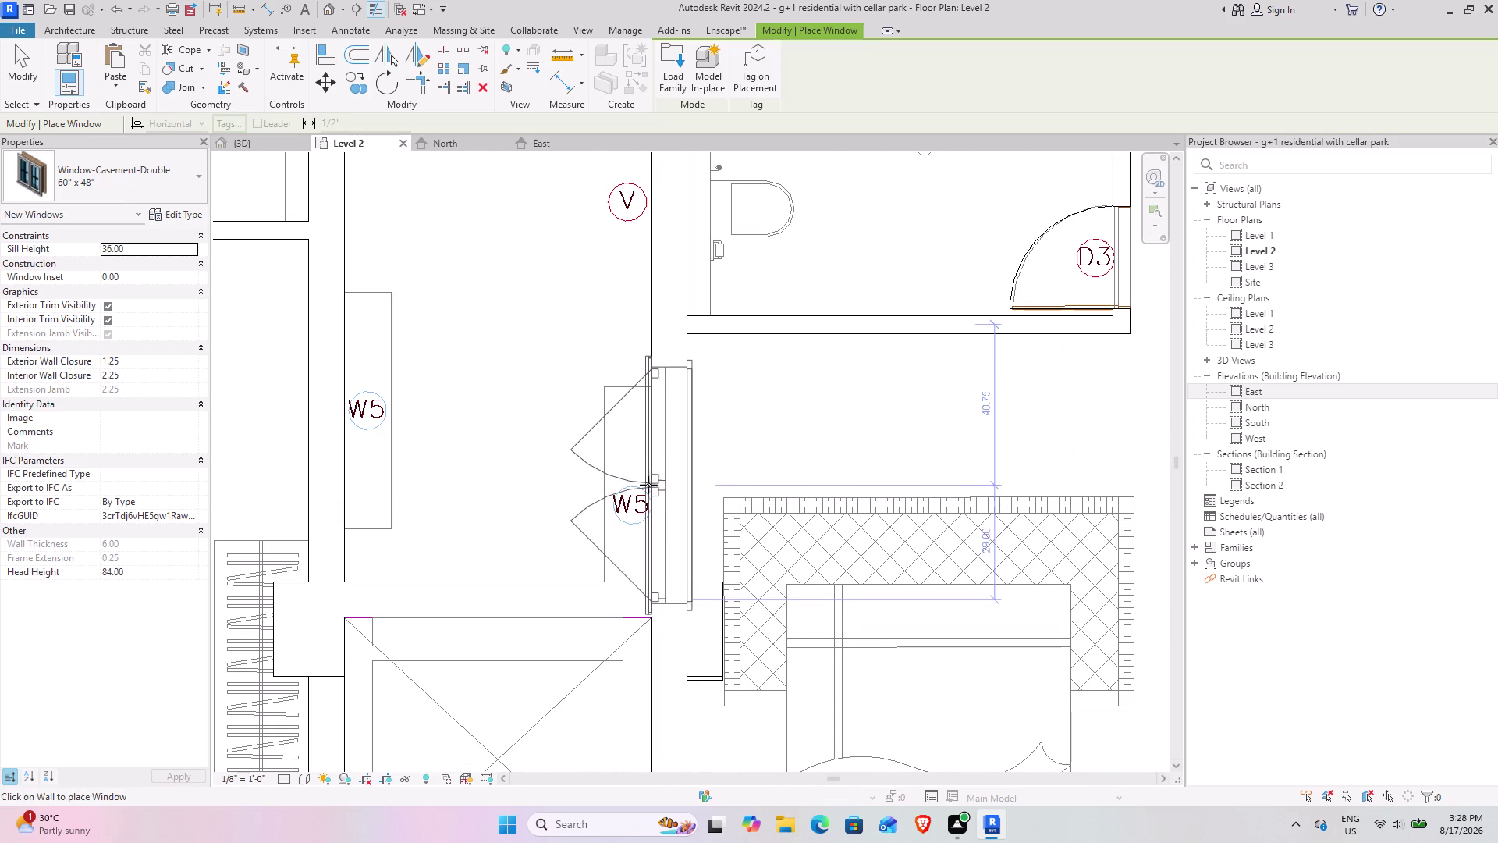
click(650, 465)
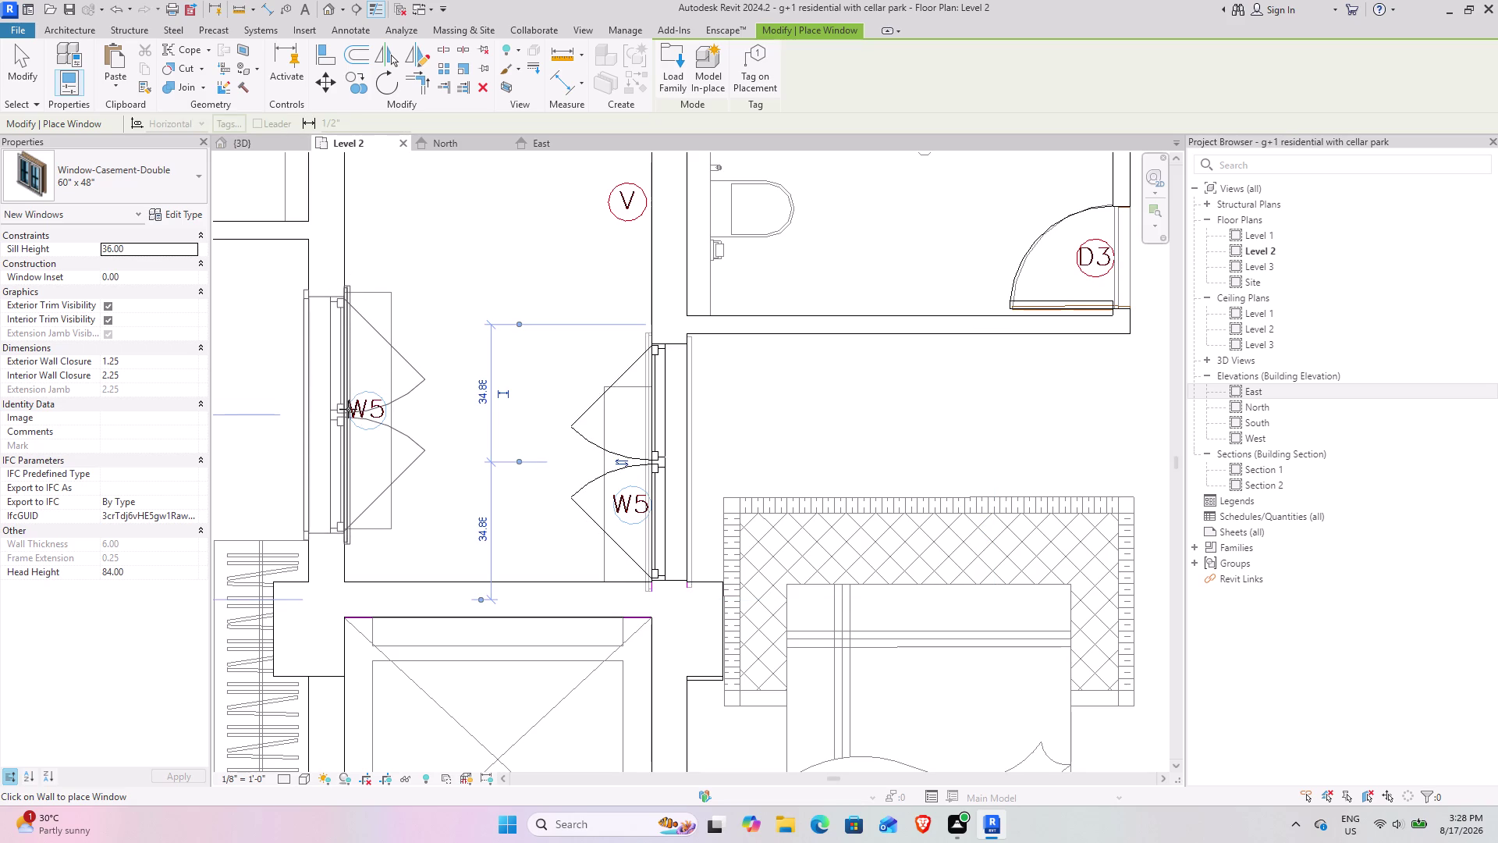
click(348, 410)
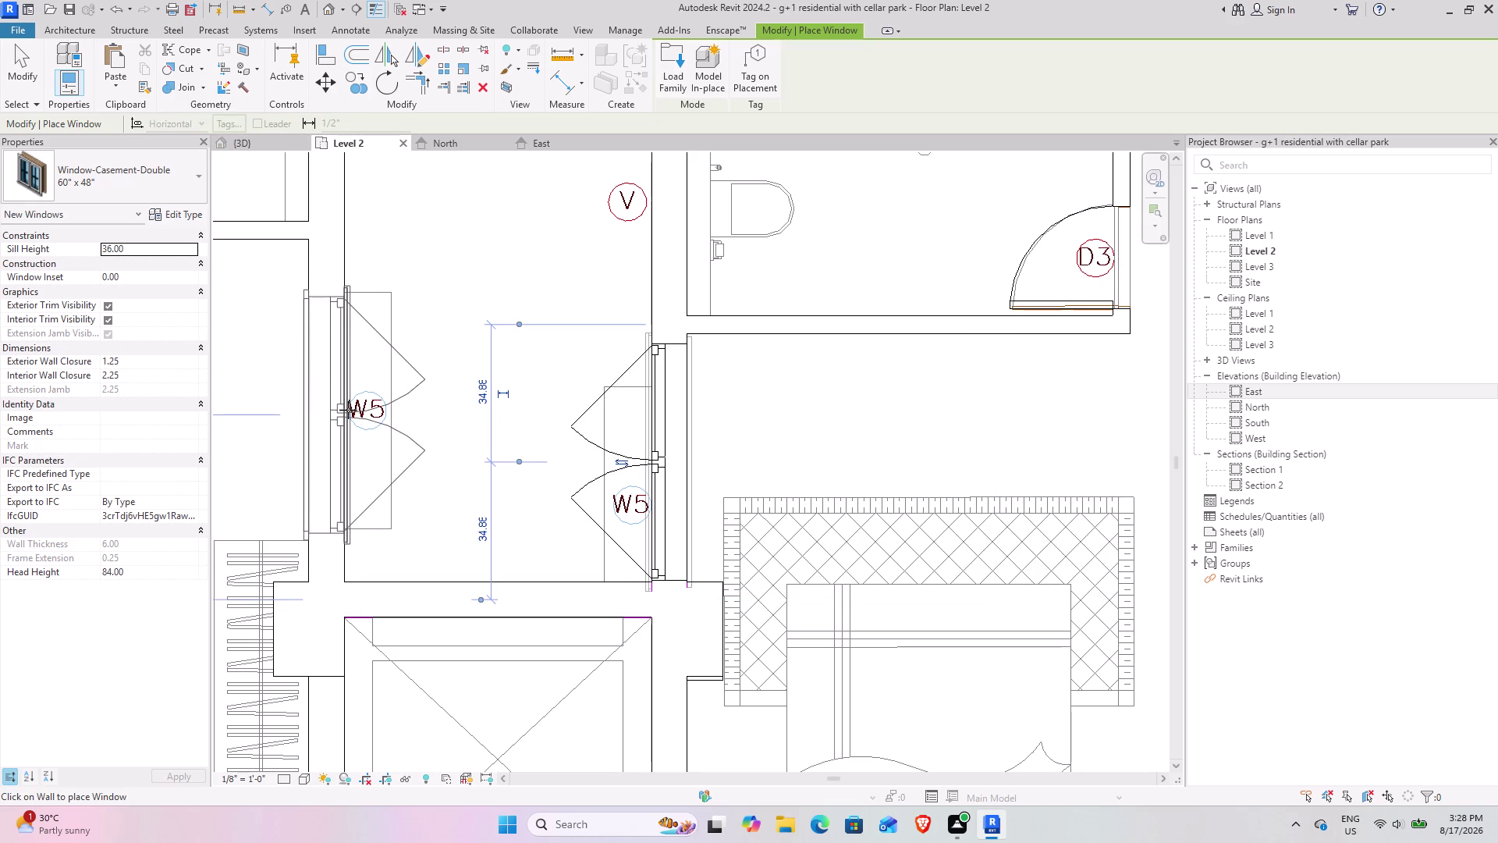
Place a window at the lower-left bedroom's W5 opening.
scroll(down, 3)
middle_drag(422, 366, 774, 466)
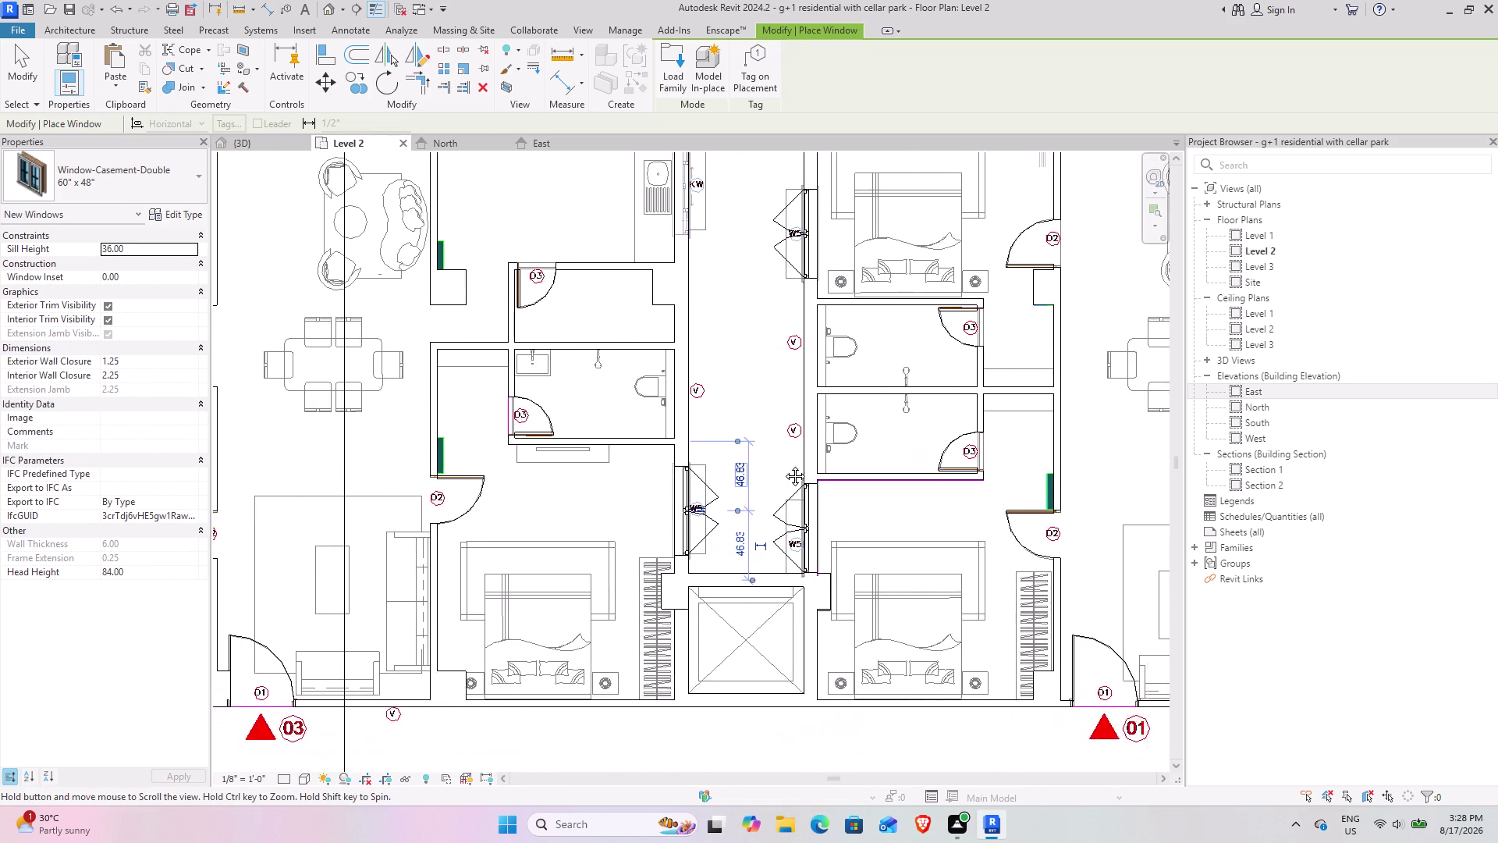
middle_drag(774, 466, 786, 592)
scroll(down, 3)
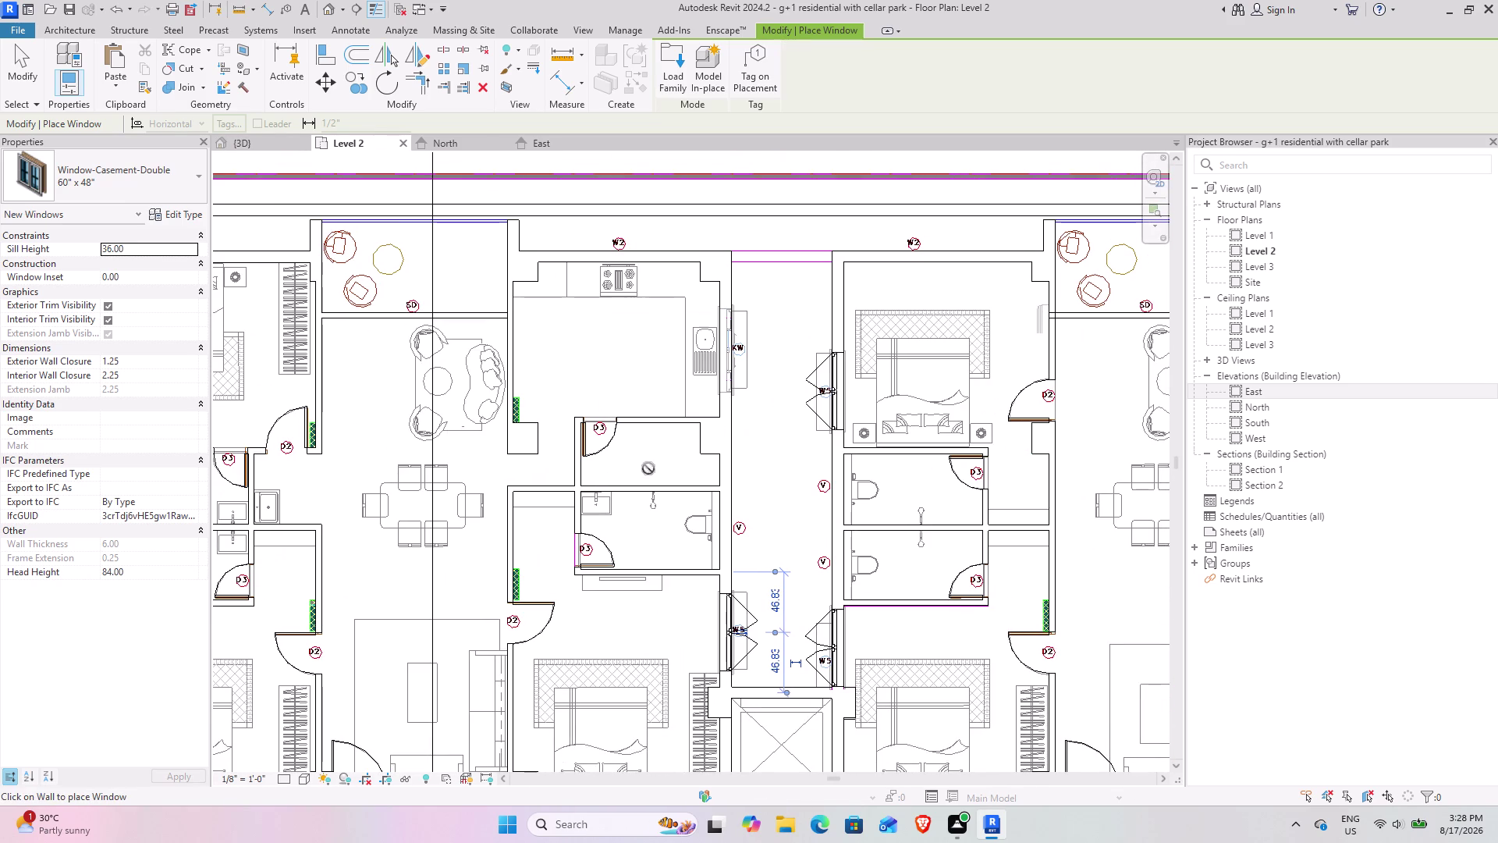
middle_drag(410, 541, 740, 349)
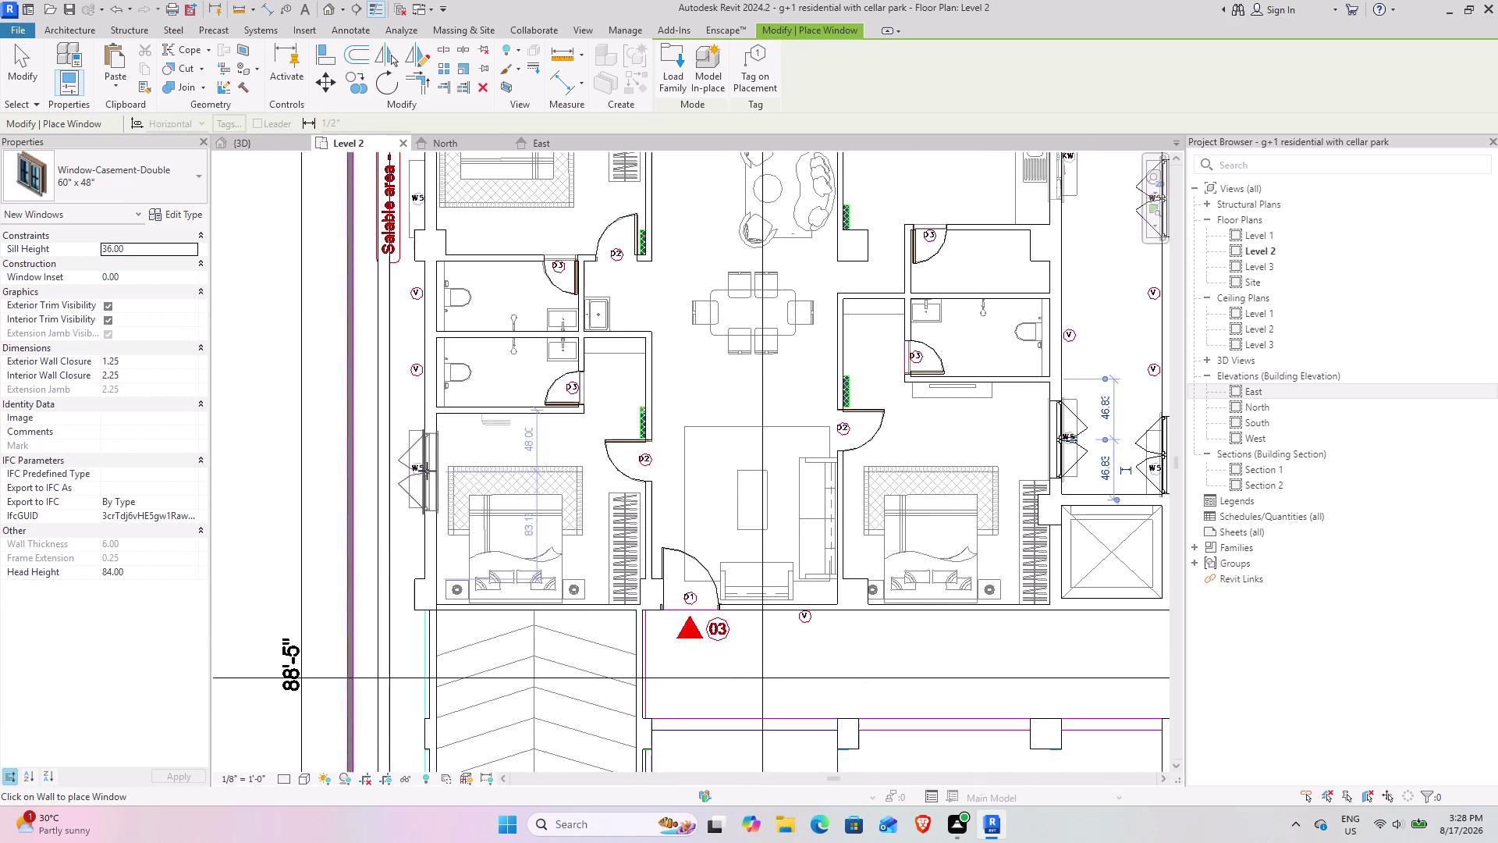
scroll(up, 3)
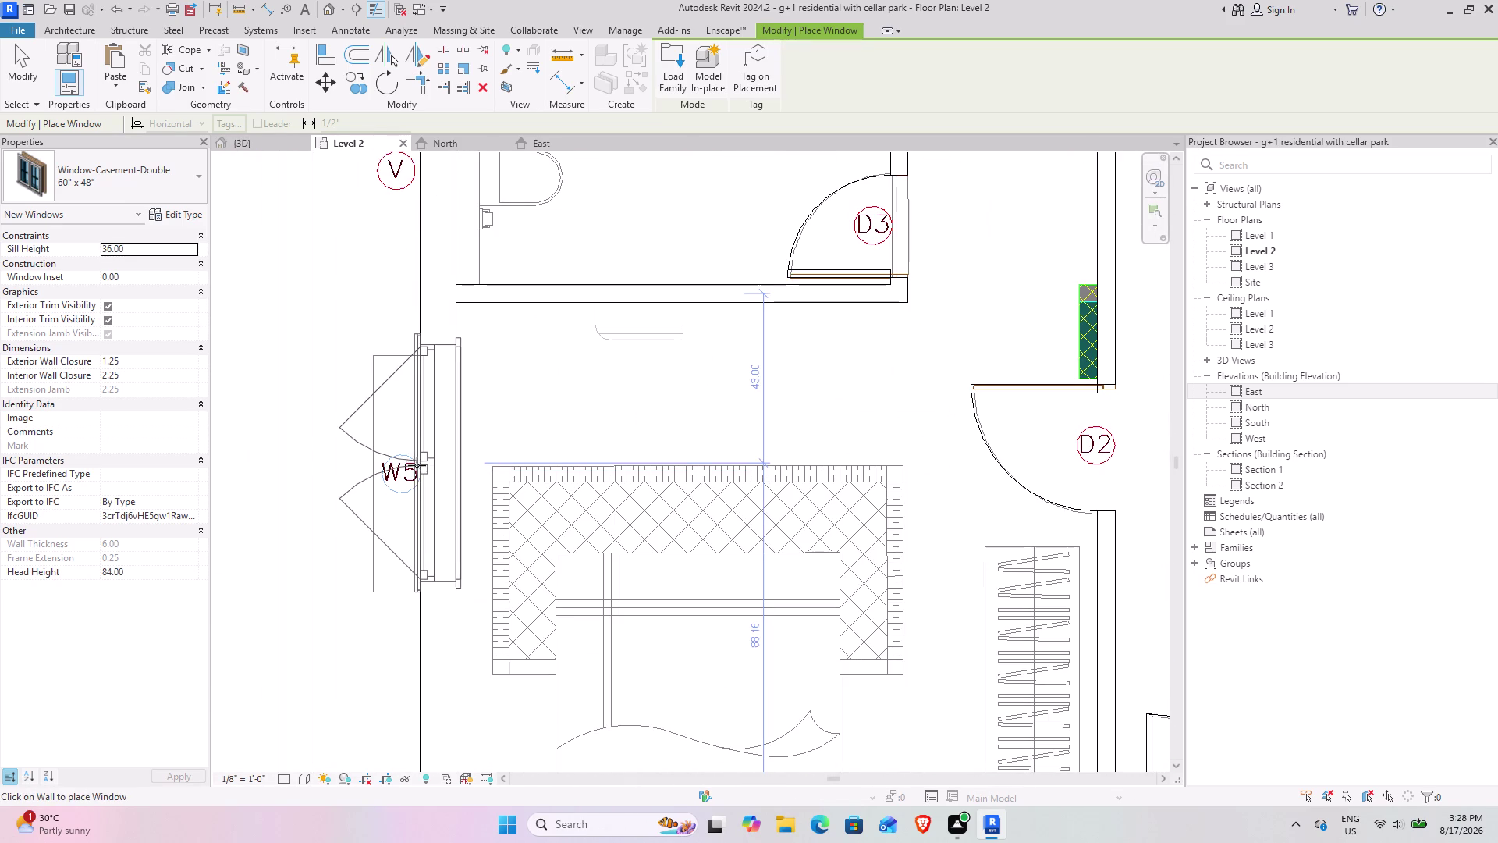
click(416, 473)
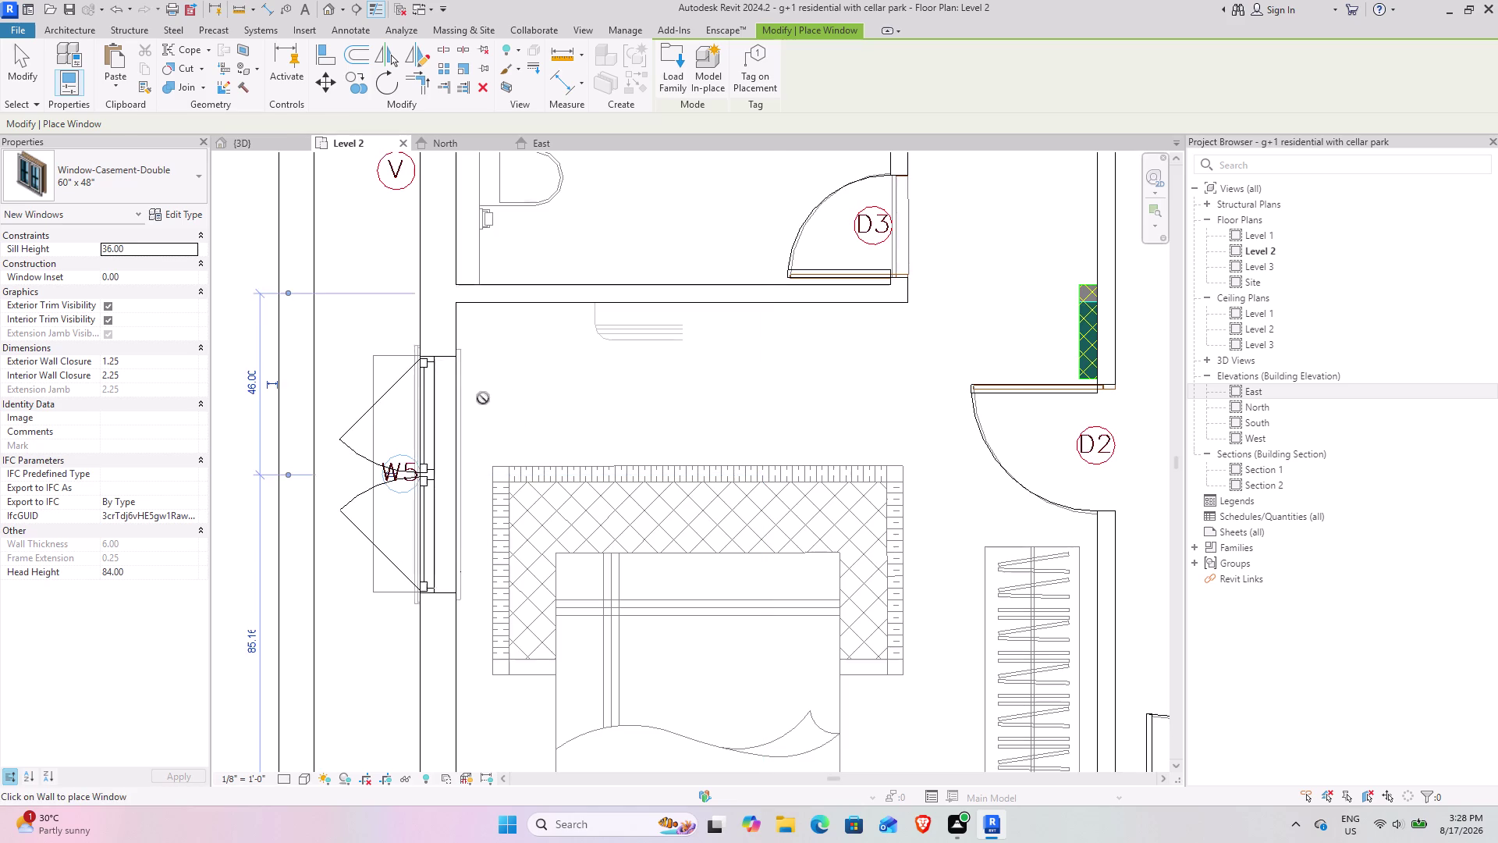
Place a window at the upper-left bedroom's W5 opening.
scroll(down, 3)
middle_drag(499, 361, 502, 657)
middle_drag(508, 410, 464, 650)
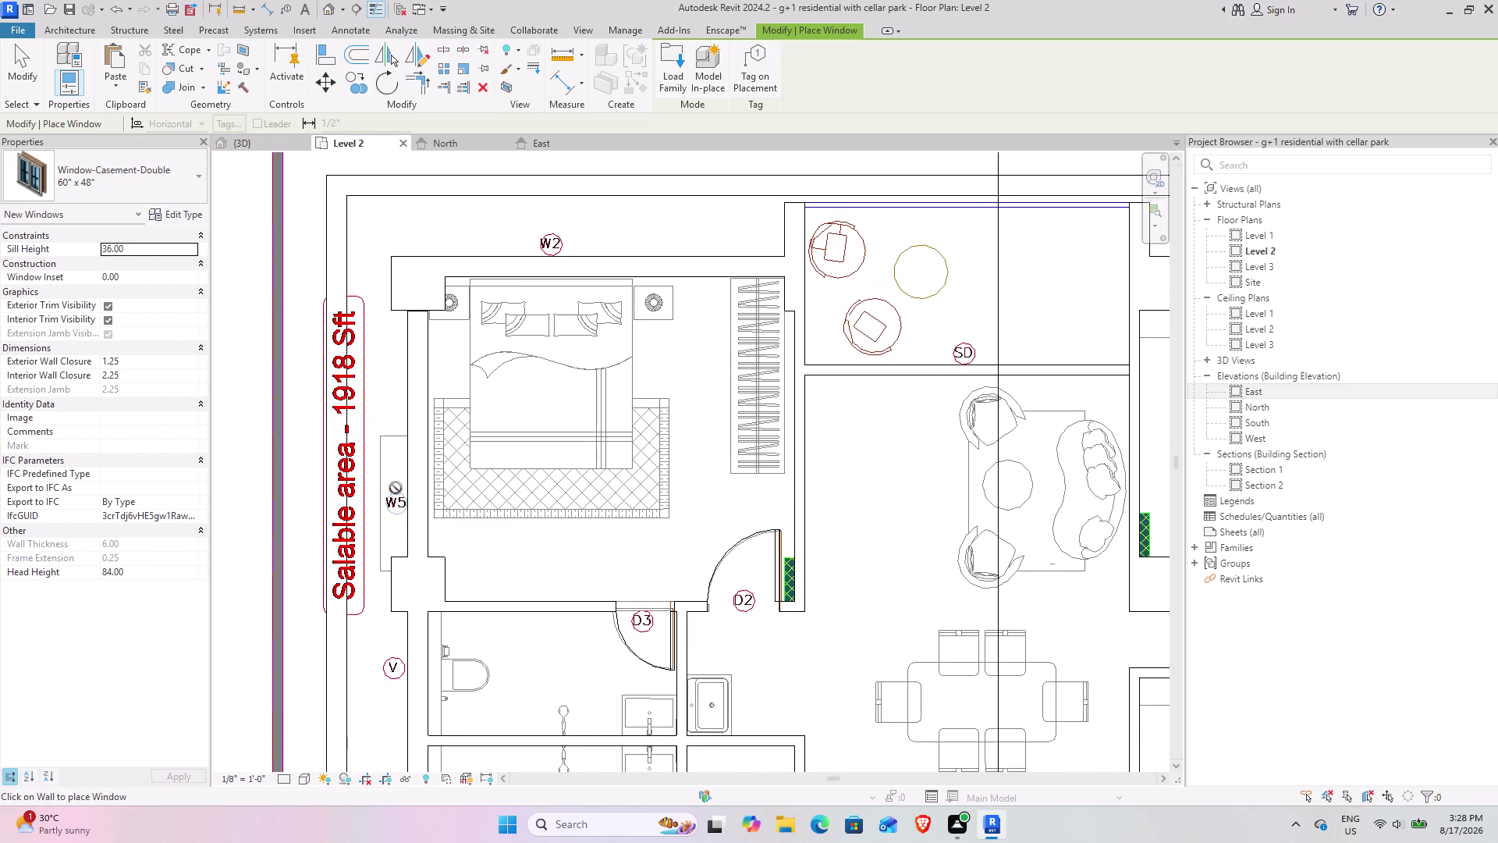
scroll(up, 3)
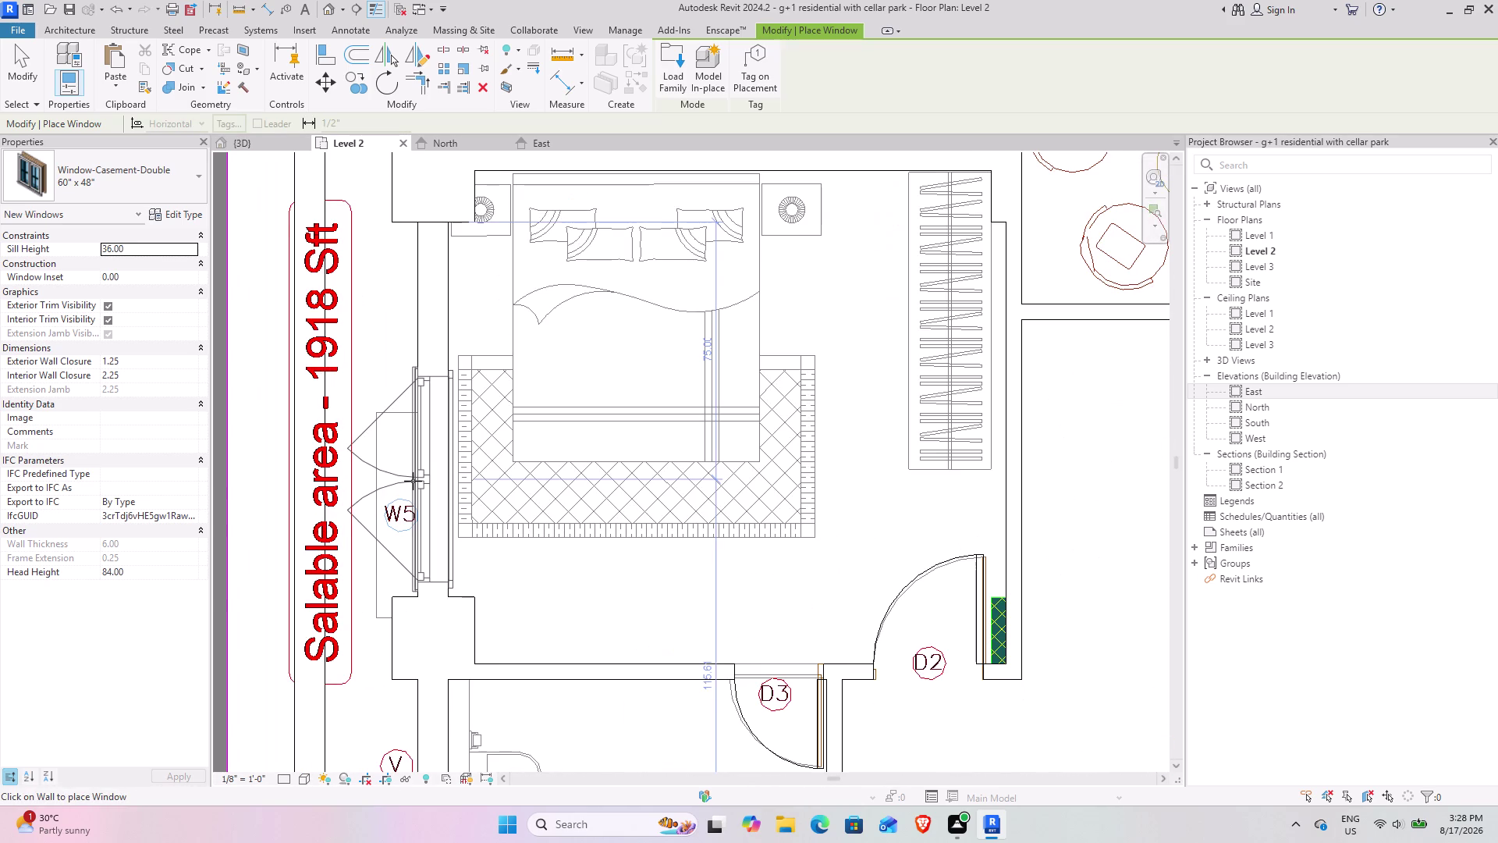
click(413, 481)
Exit window placement with Esc twice.
middle_drag(478, 399, 421, 617)
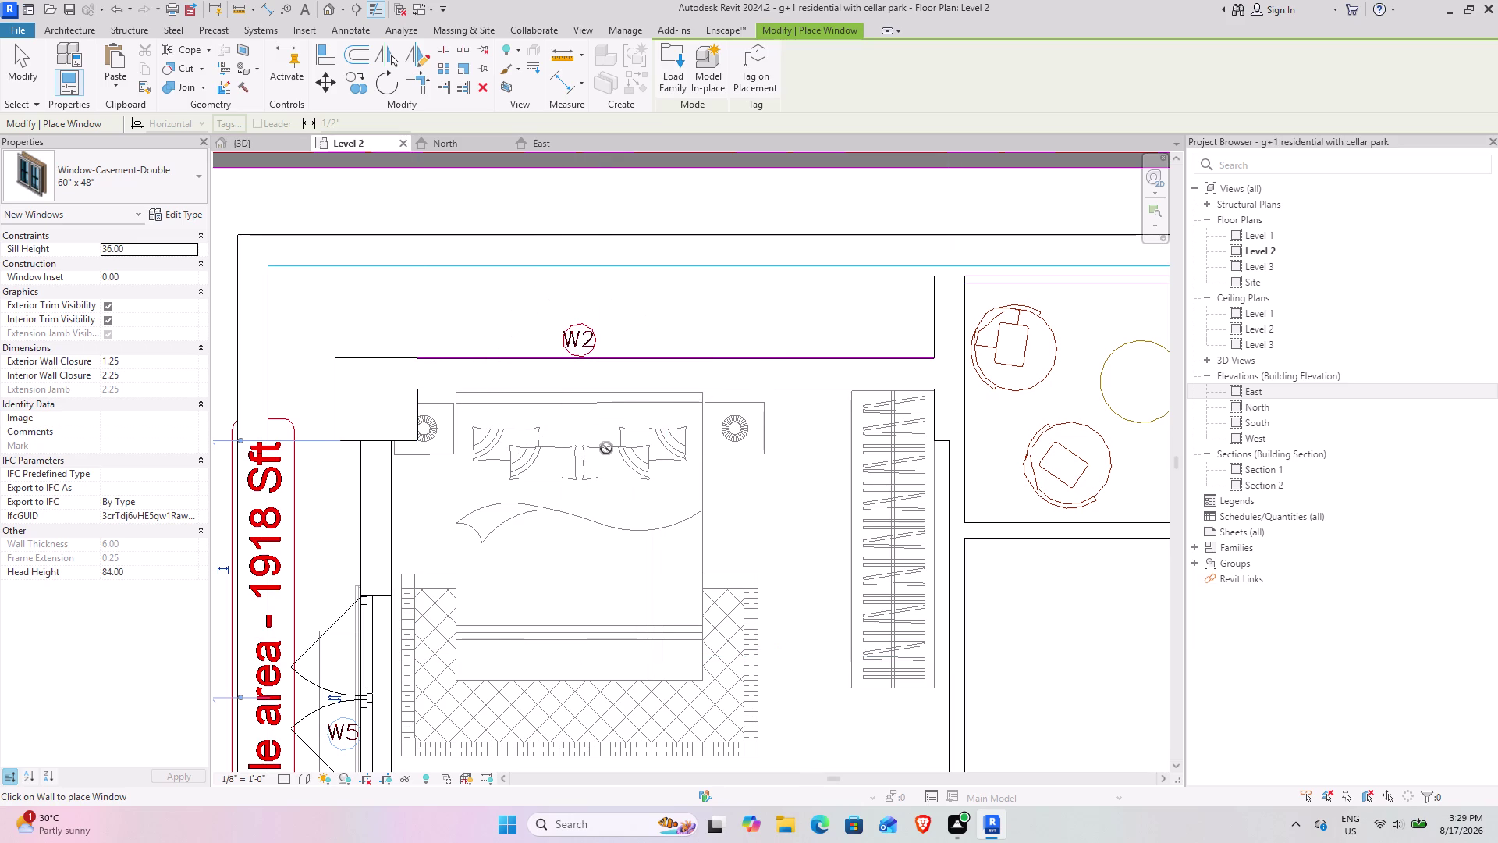
key(Escape)
key(Escape)
scroll(down, 3)
Pan and zoom along the top wall to review the kitchen's W2 opening.
middle_drag(830, 458, 472, 356)
scroll(down, 3)
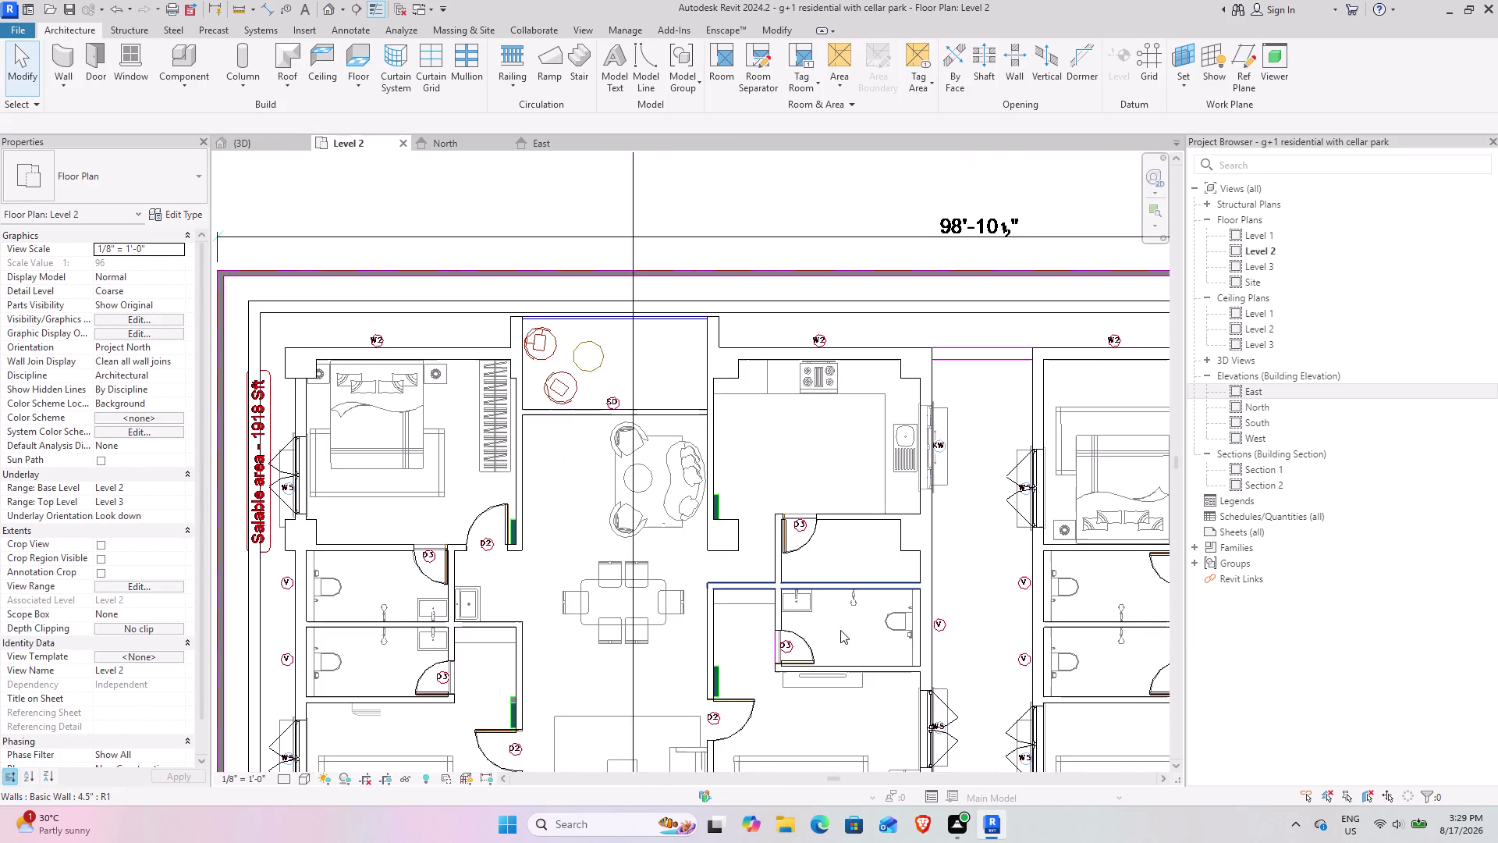
middle_drag(806, 580, 592, 671)
scroll(up, 3)
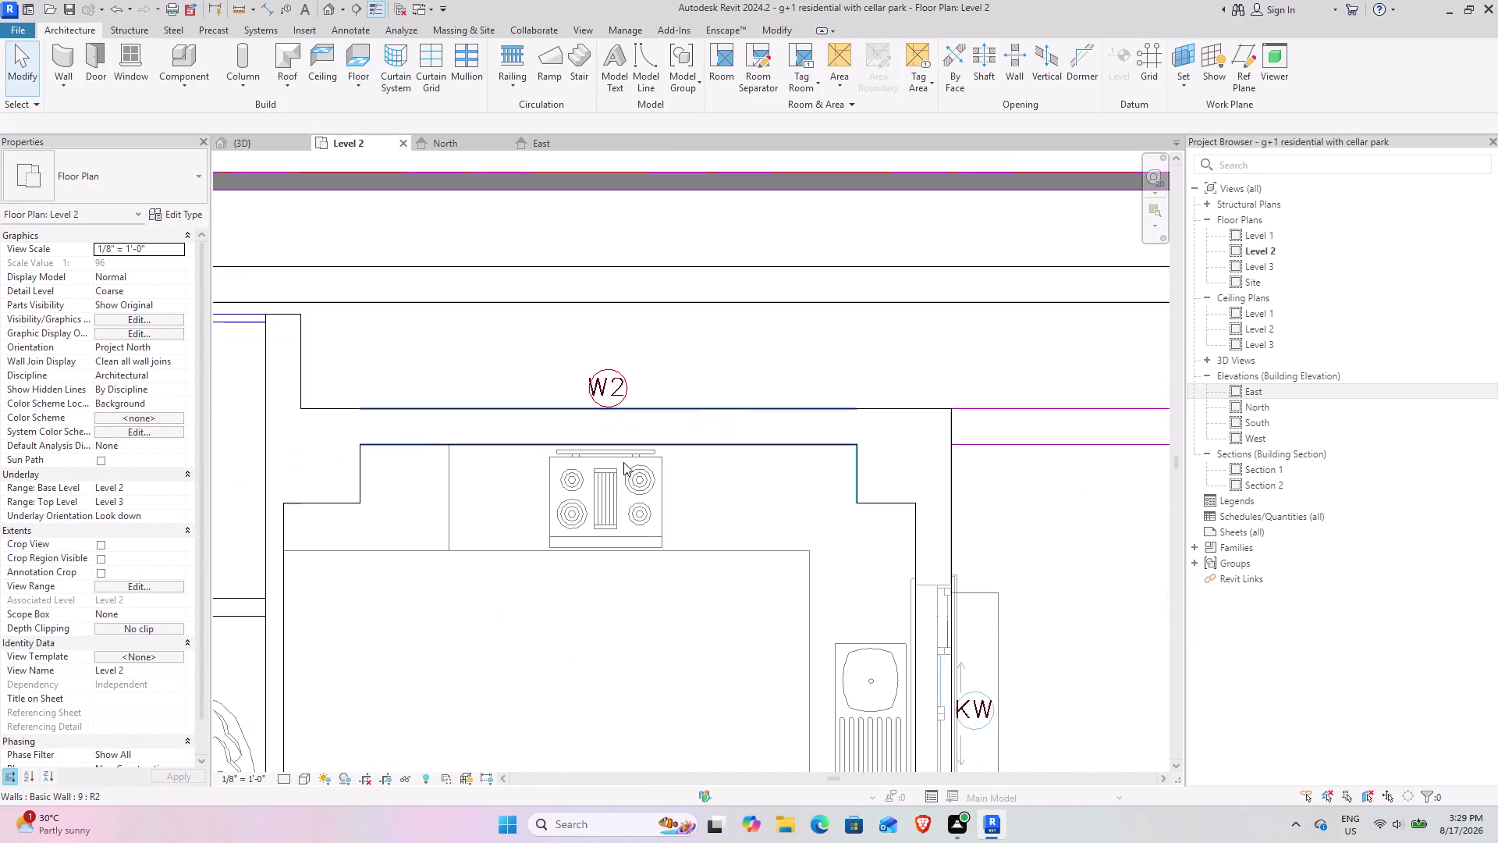
middle_drag(724, 517, 258, 507)
scroll(down, 3)
middle_drag(925, 529, 502, 512)
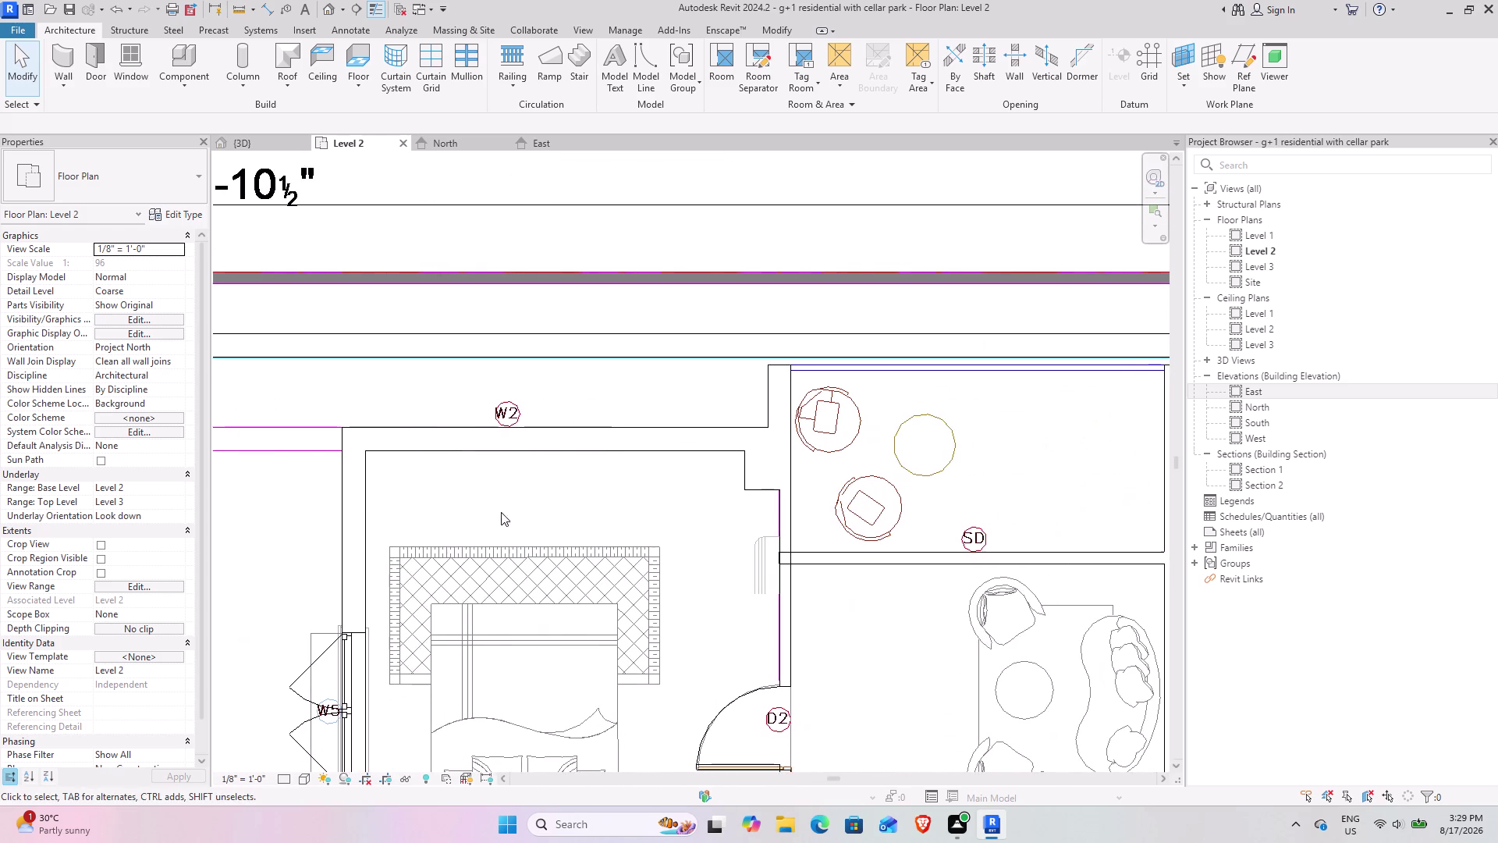
middle_drag(779, 558, 267, 550)
middle_drag(800, 544, 297, 582)
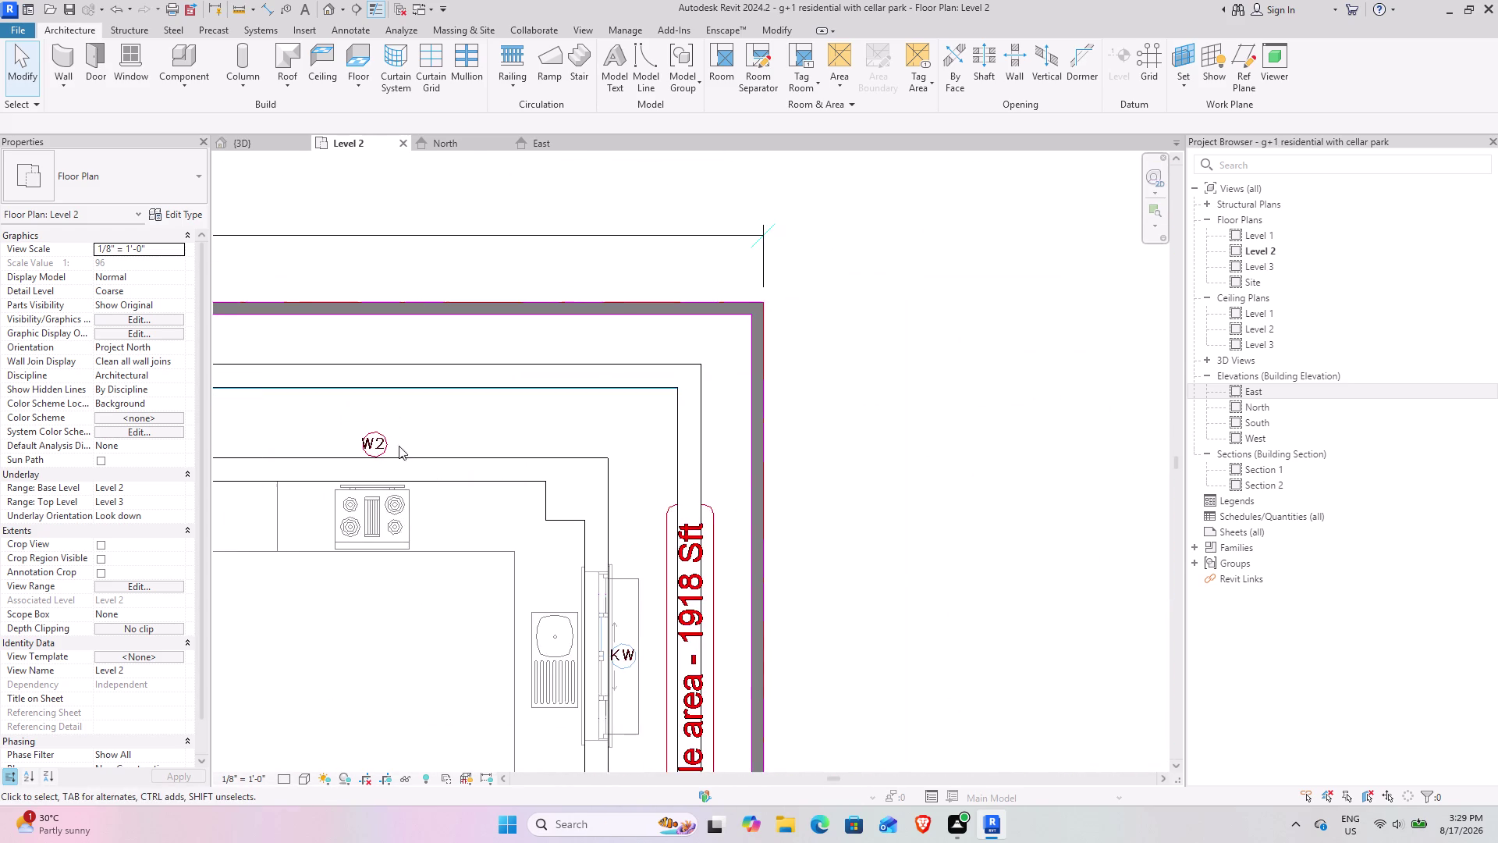
scroll(up, 3)
middle_drag(384, 544, 623, 570)
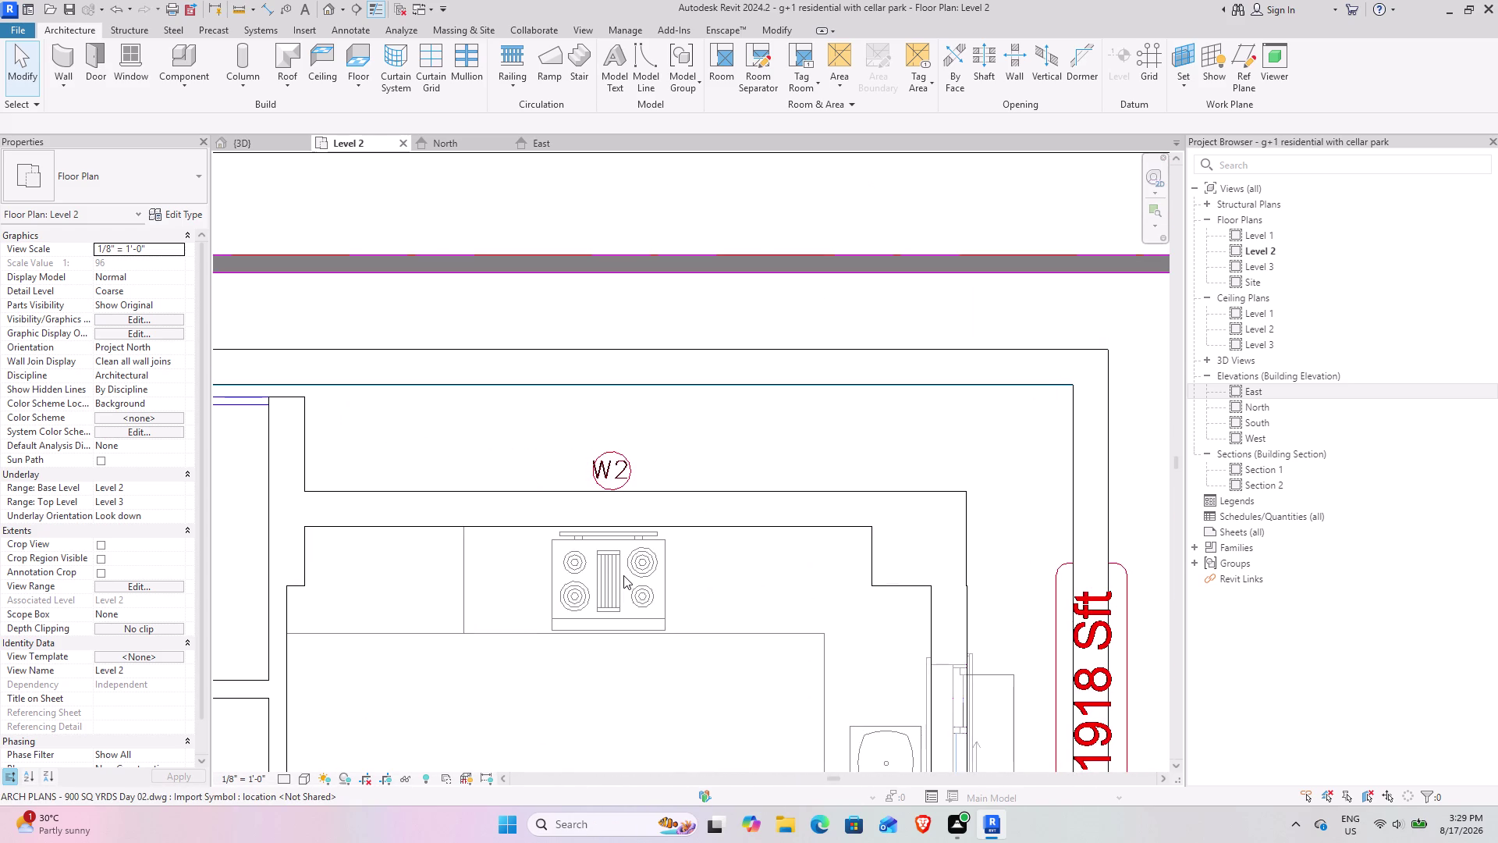
scroll(down, 3)
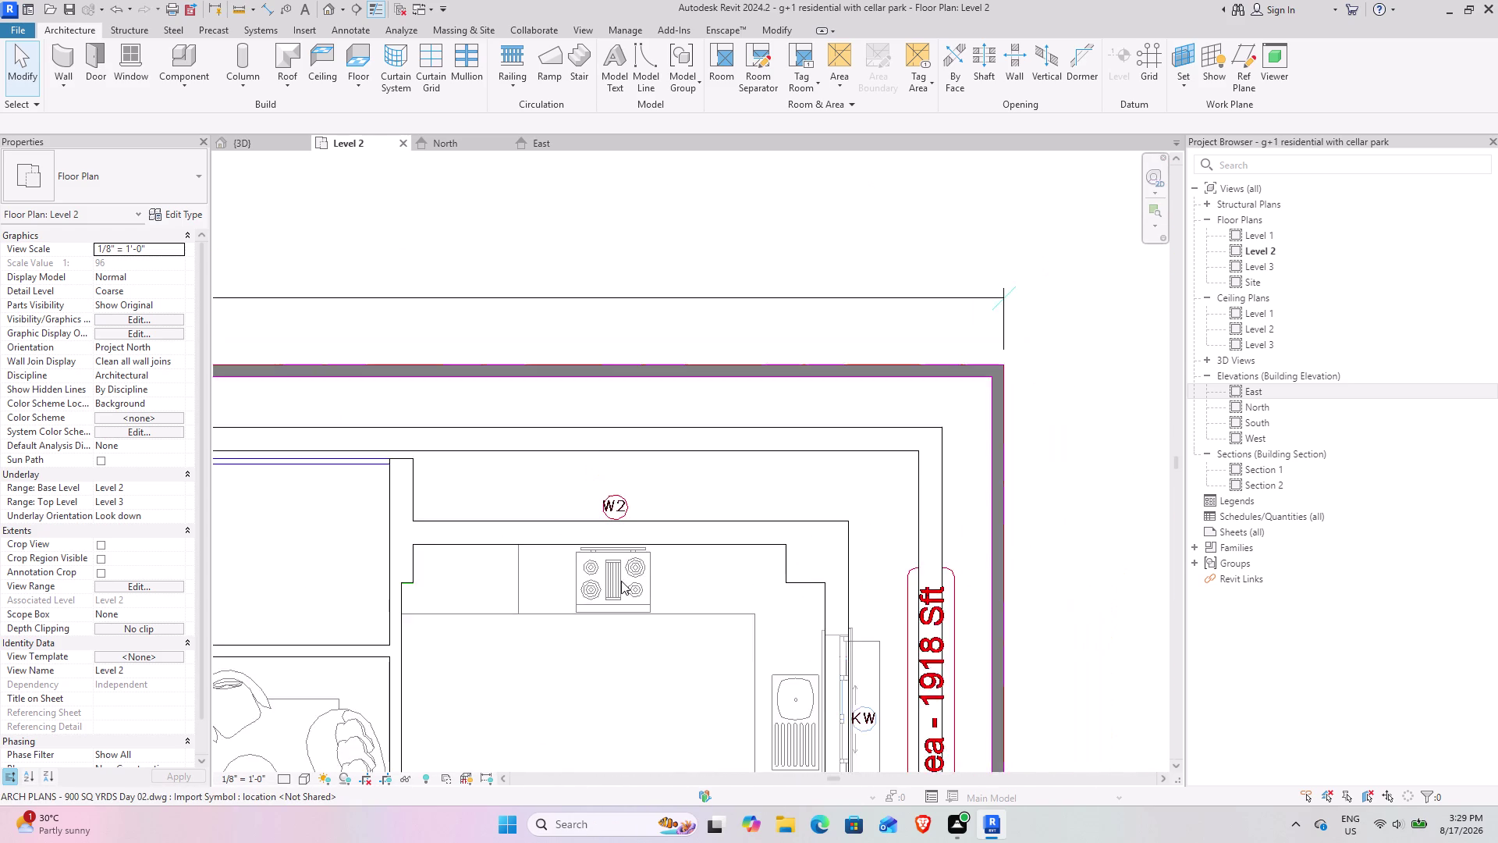
scroll(down, 3)
Survey the lower flat, then select the 4.5" basic wall beside the D3 bathroom.
middle_drag(423, 591, 521, 348)
middle_drag(521, 554, 570, 488)
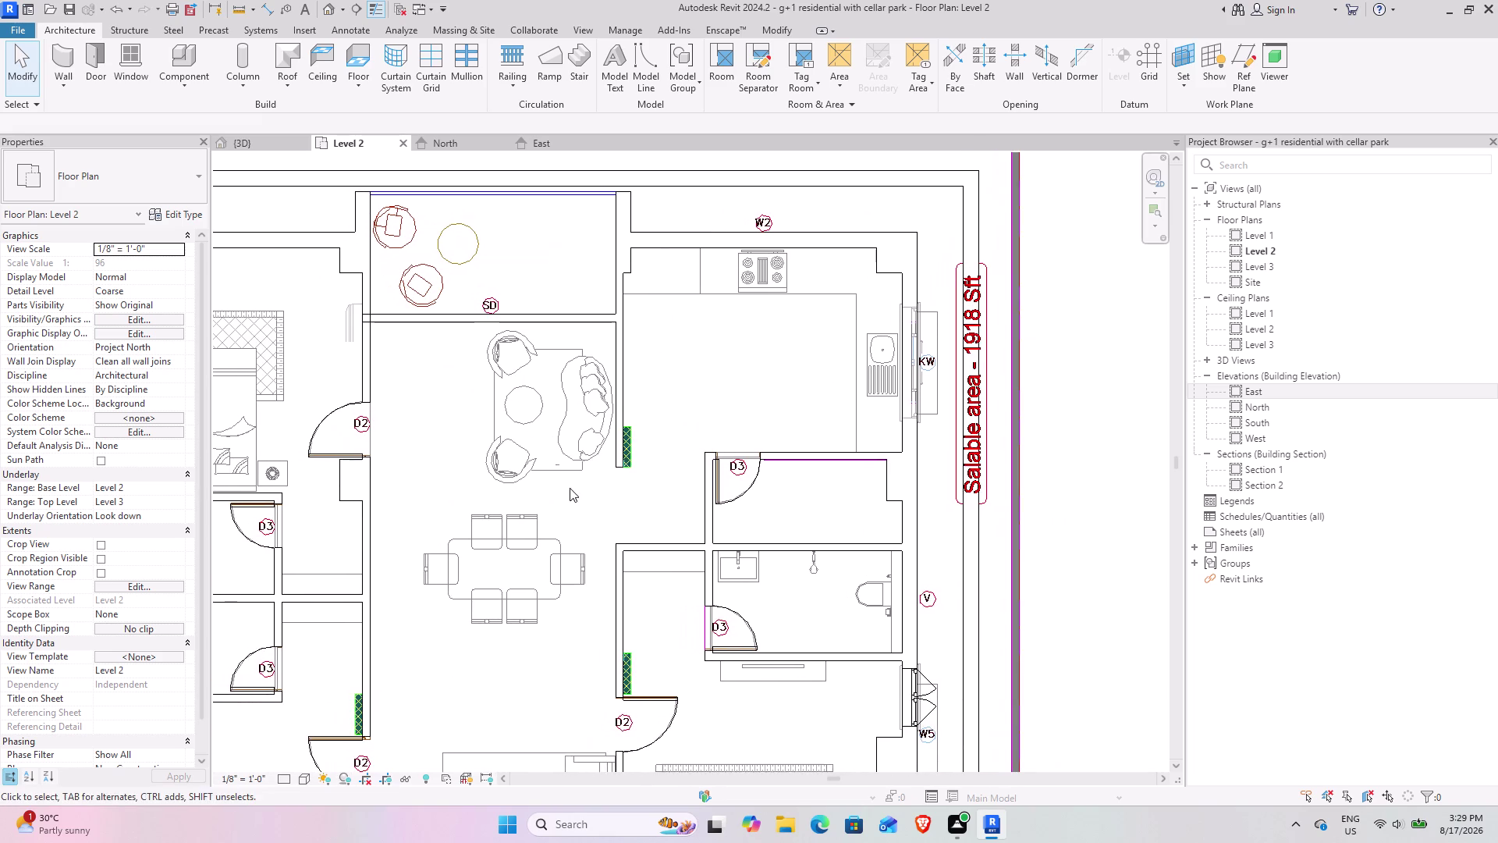
scroll(down, 3)
middle_drag(518, 585, 618, 402)
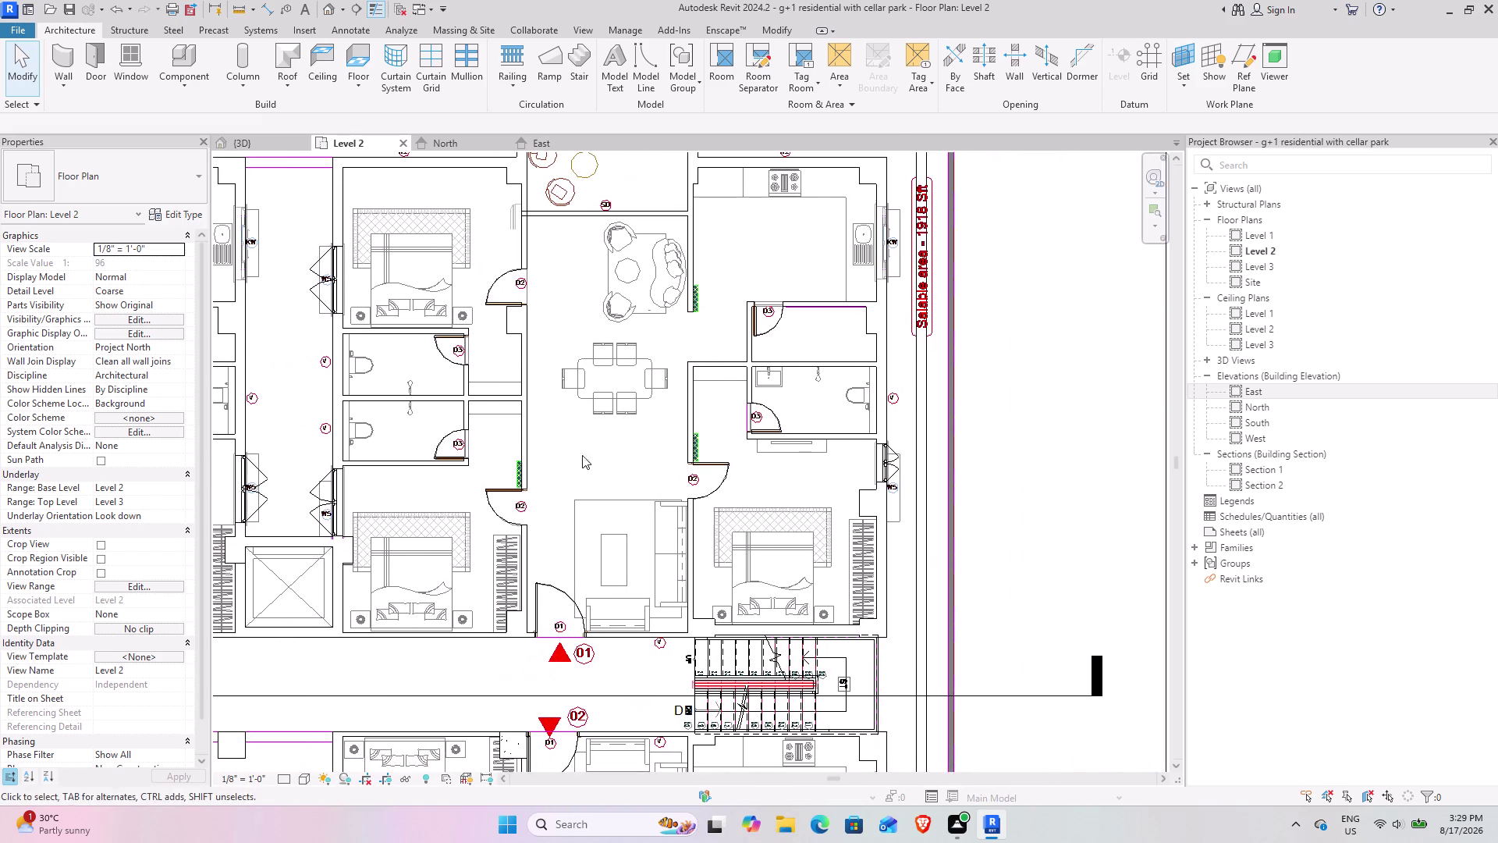
middle_drag(509, 531, 618, 361)
middle_drag(786, 573, 737, 401)
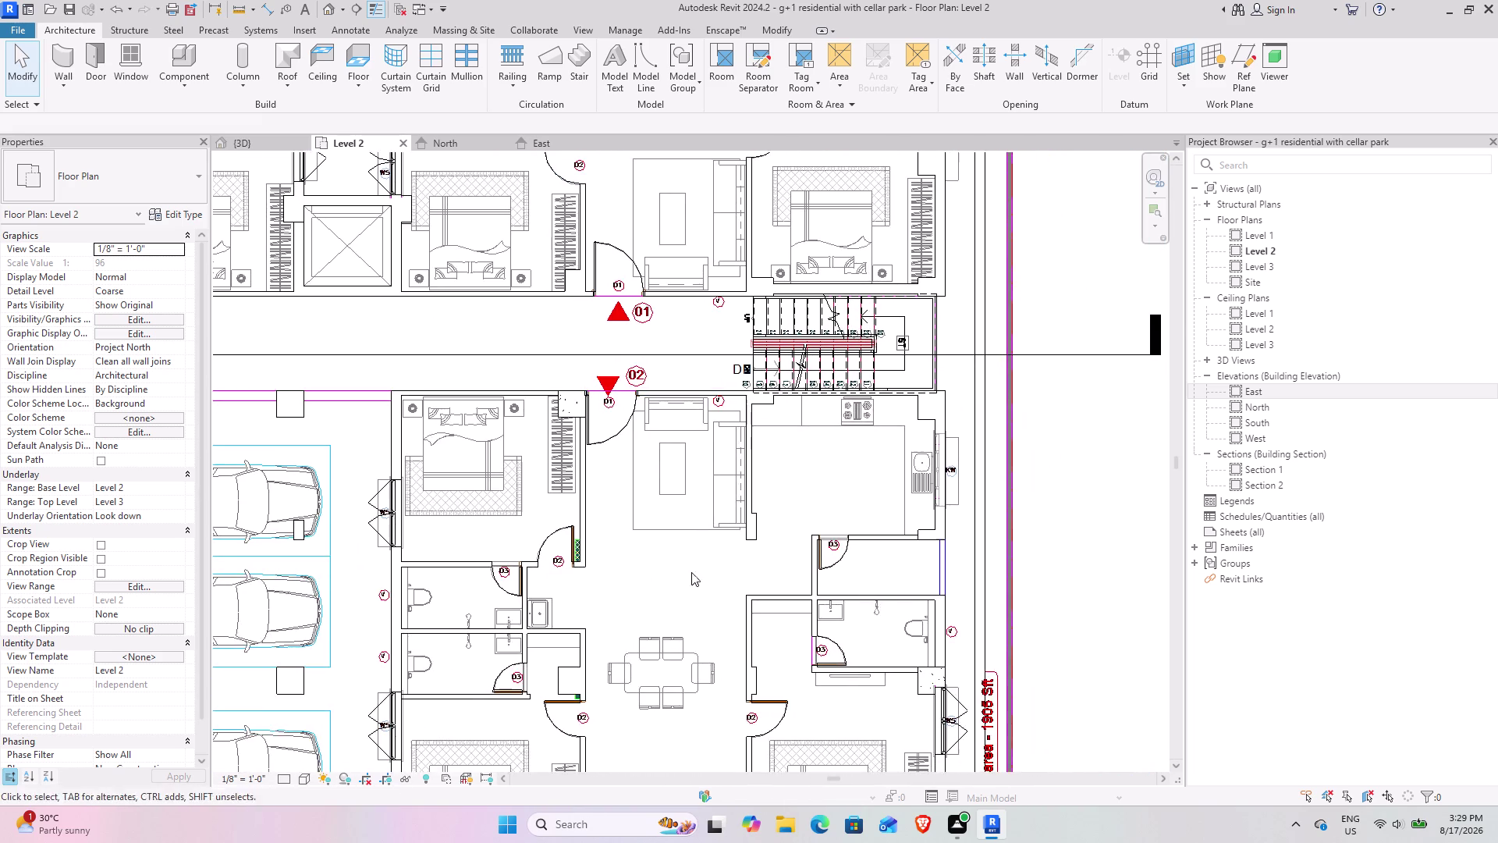
middle_drag(663, 605, 687, 461)
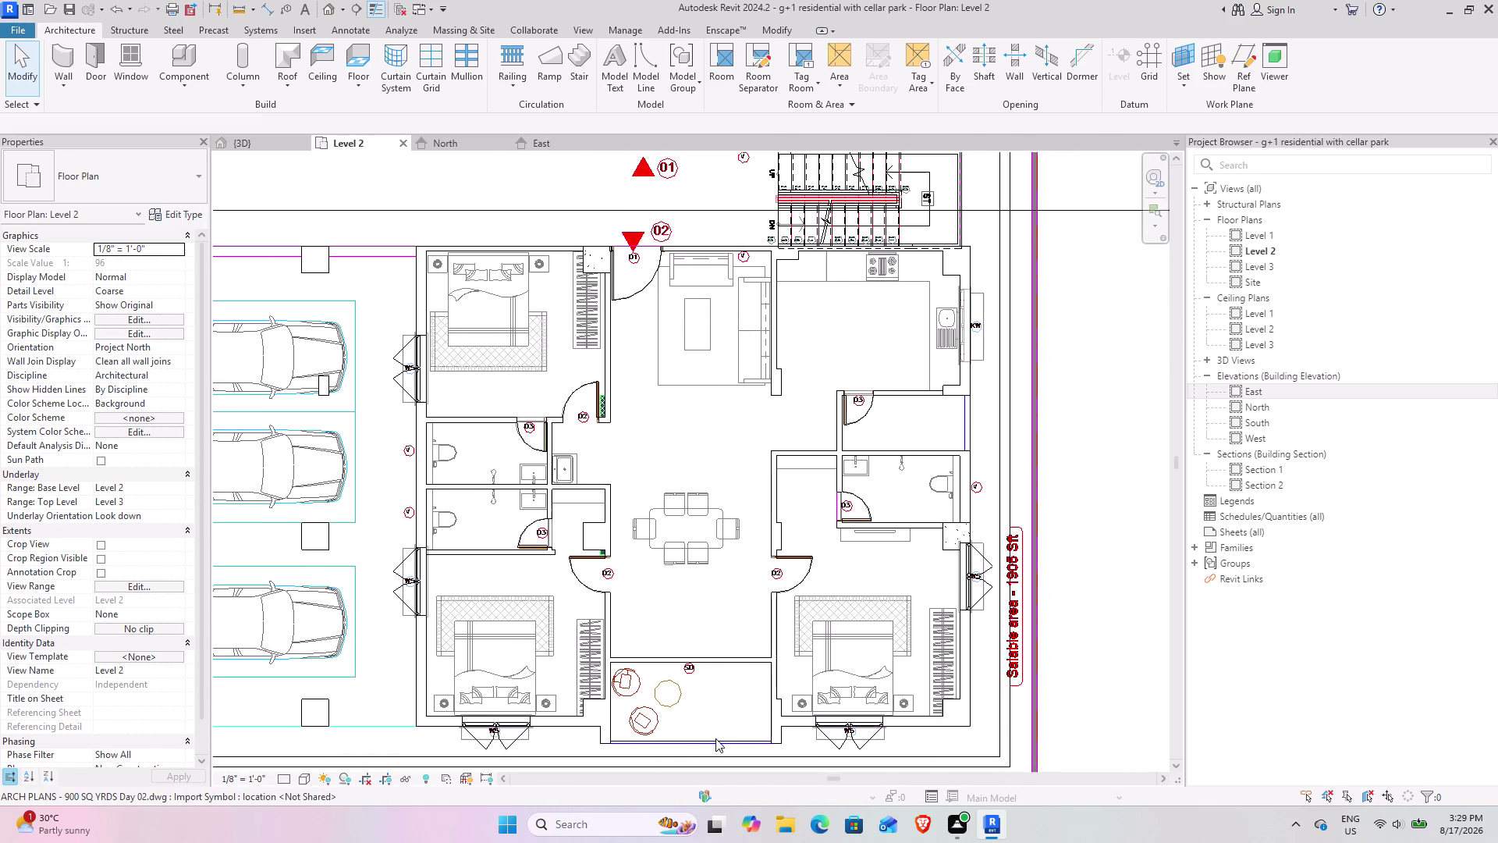
scroll(up, 3)
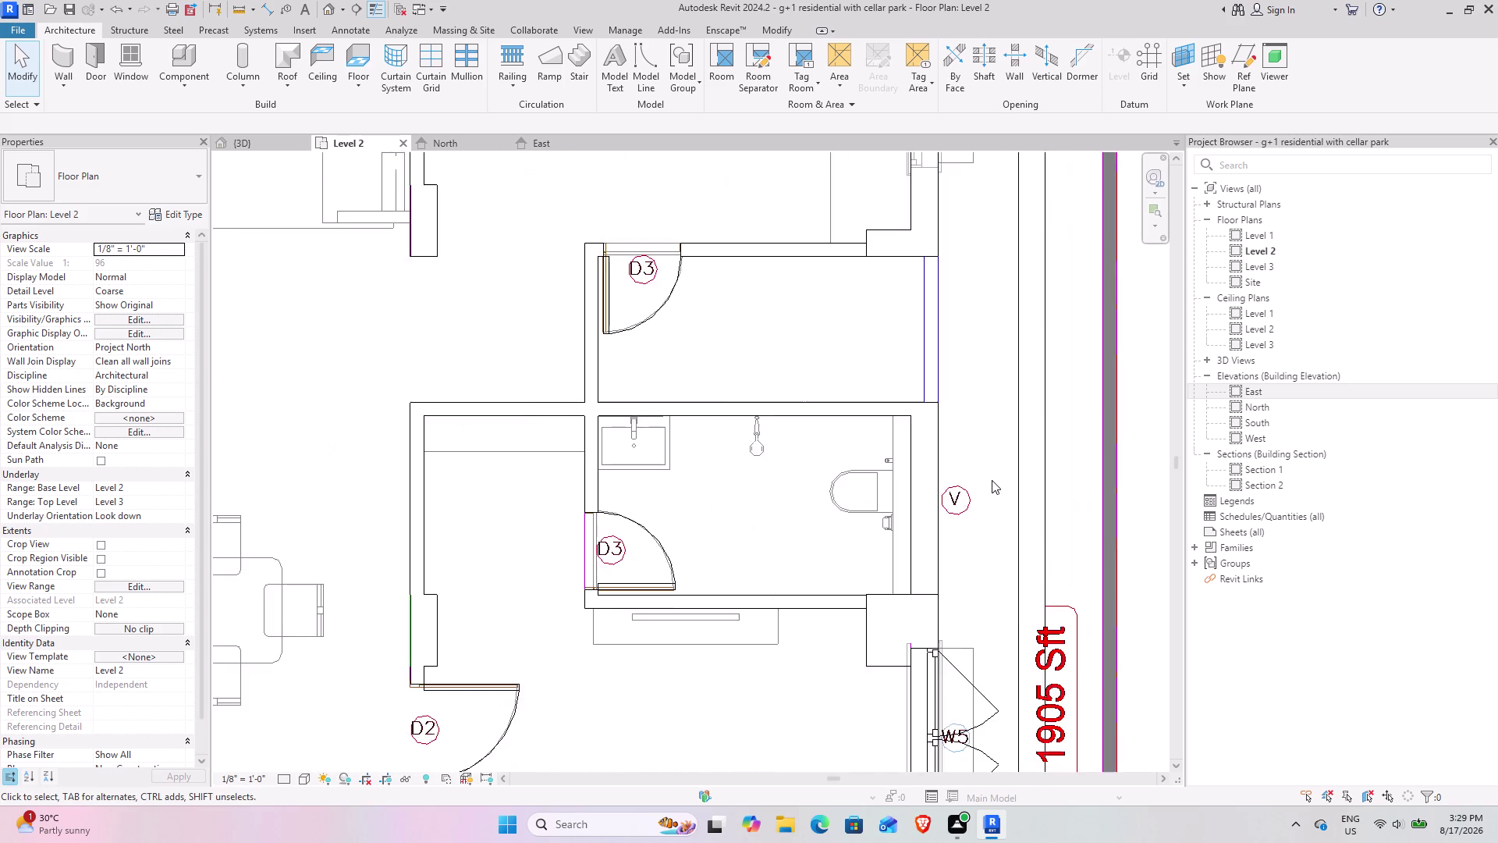
scroll(up, 3)
key(Escape)
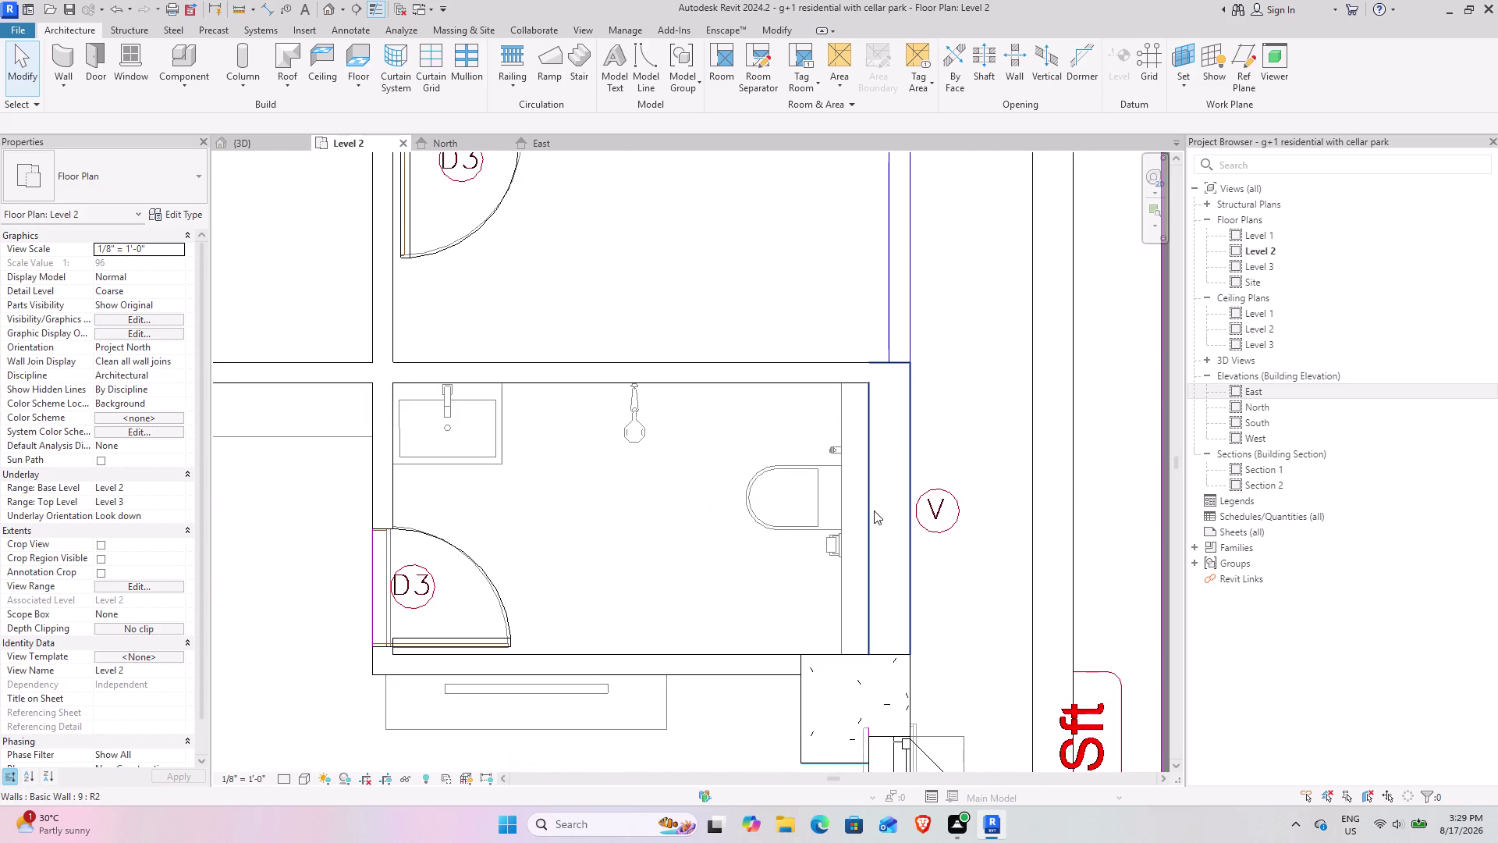
scroll(down, 3)
scroll(down, 3)
middle_drag(844, 509, 821, 558)
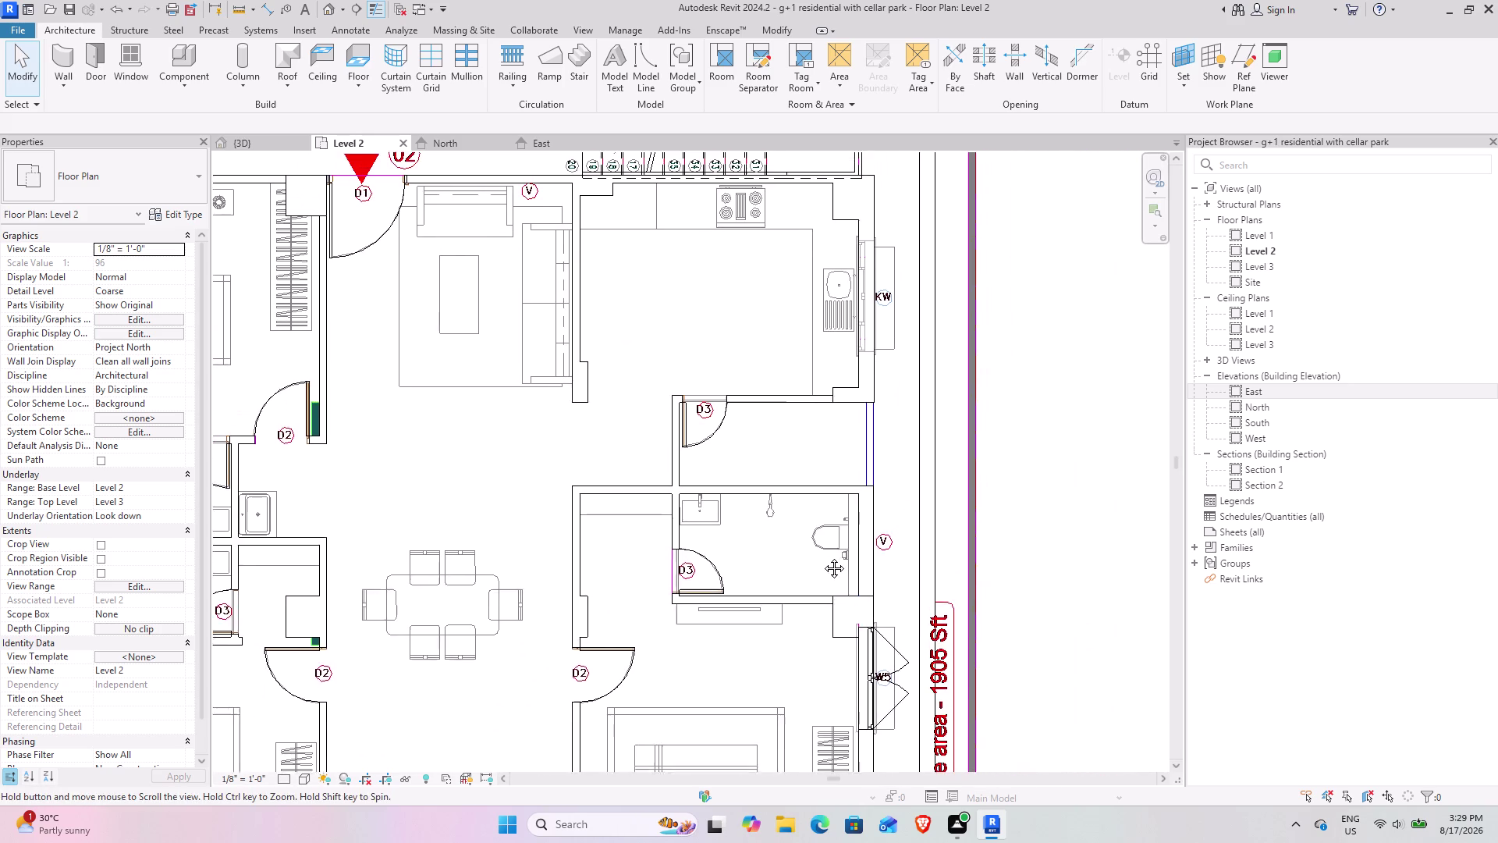
middle_drag(821, 558, 821, 561)
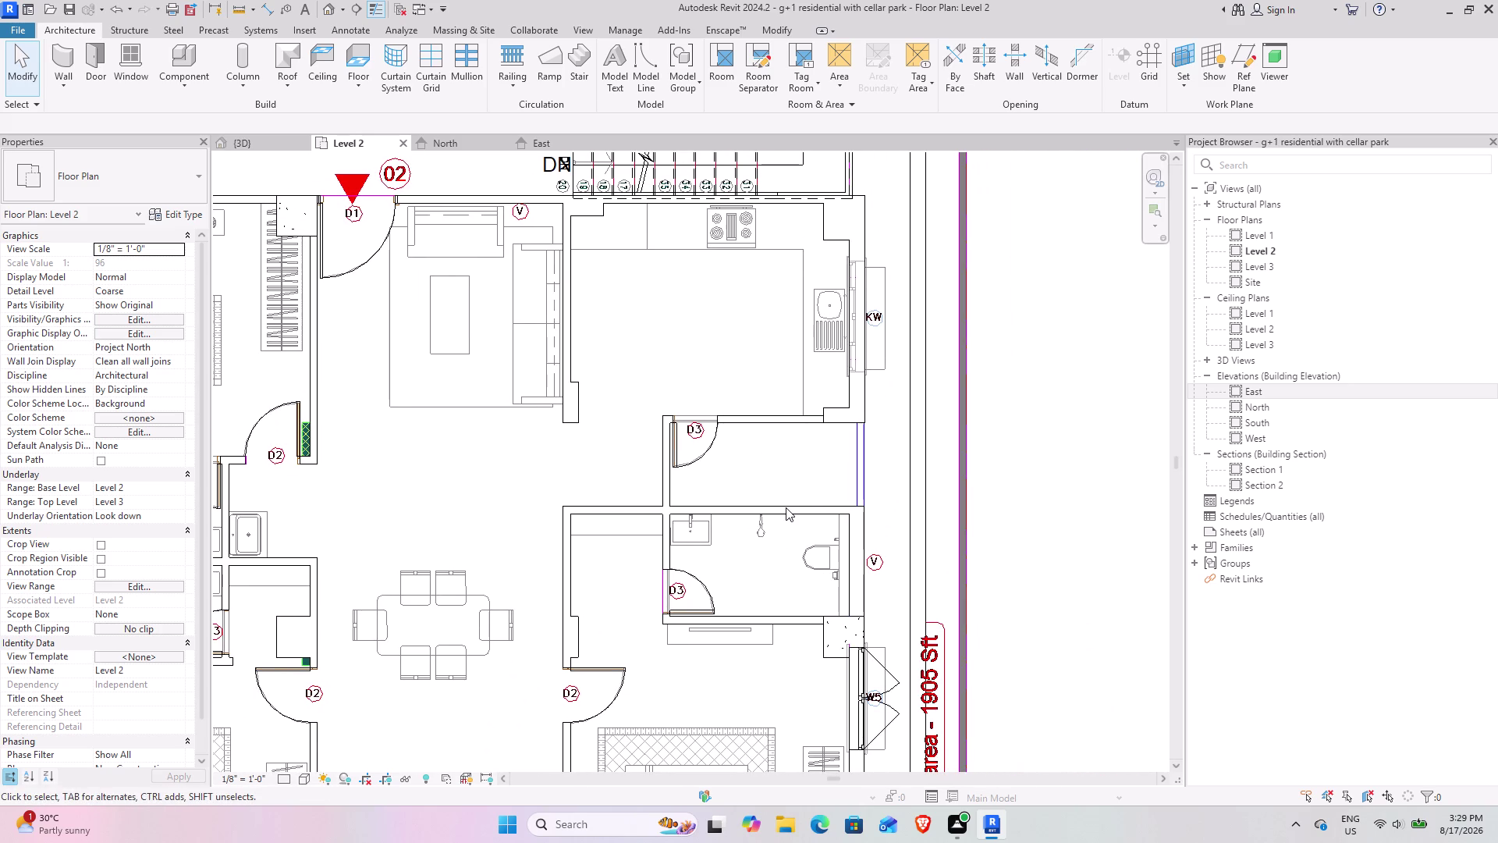
click(786, 507)
Select all matching walls with SA and hide the wall category in this view.
text(s)
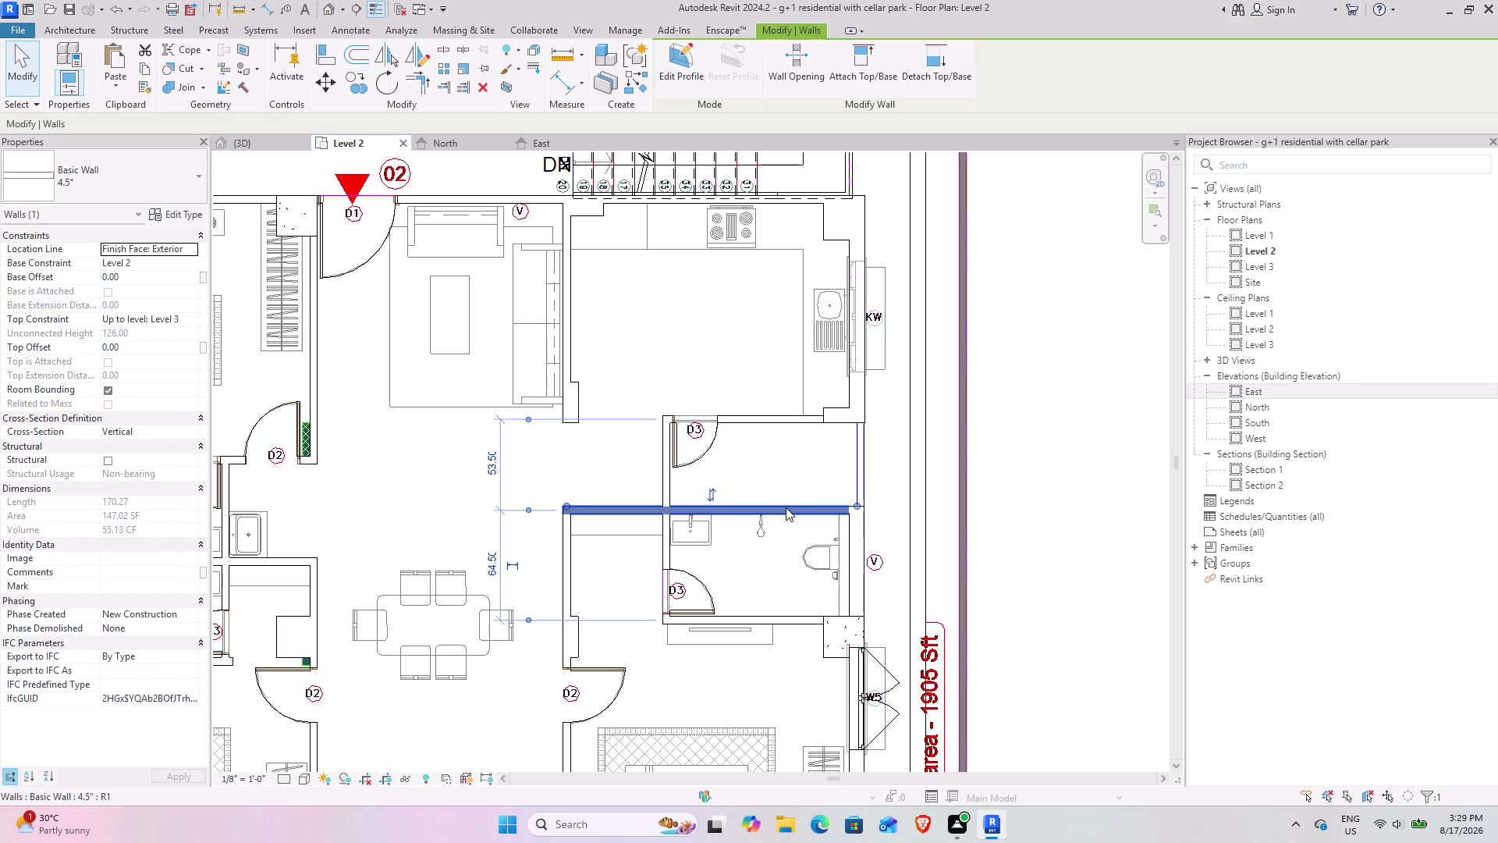
text(a)
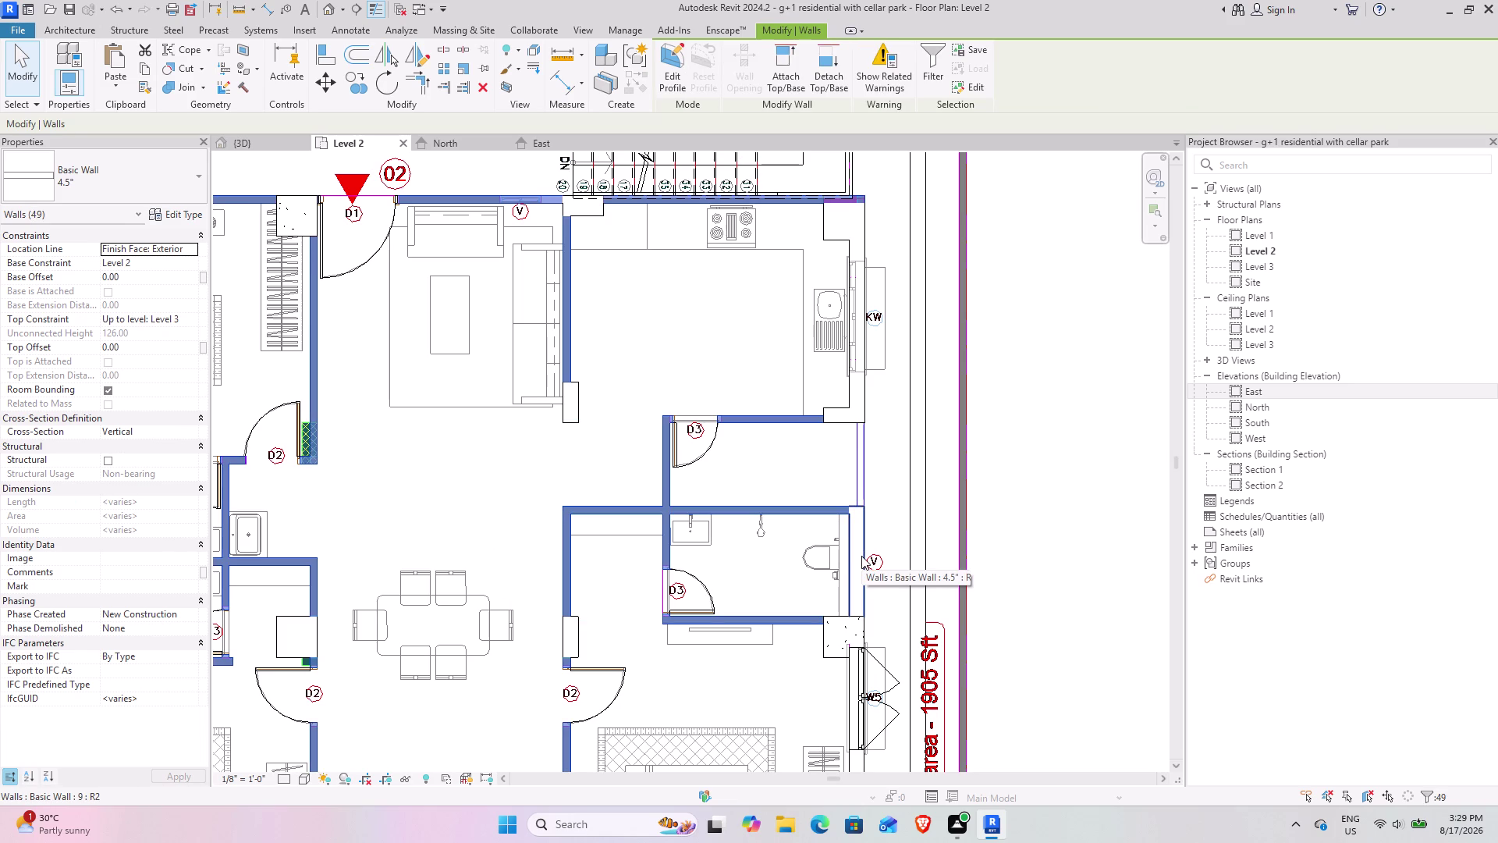
right_click(783, 511)
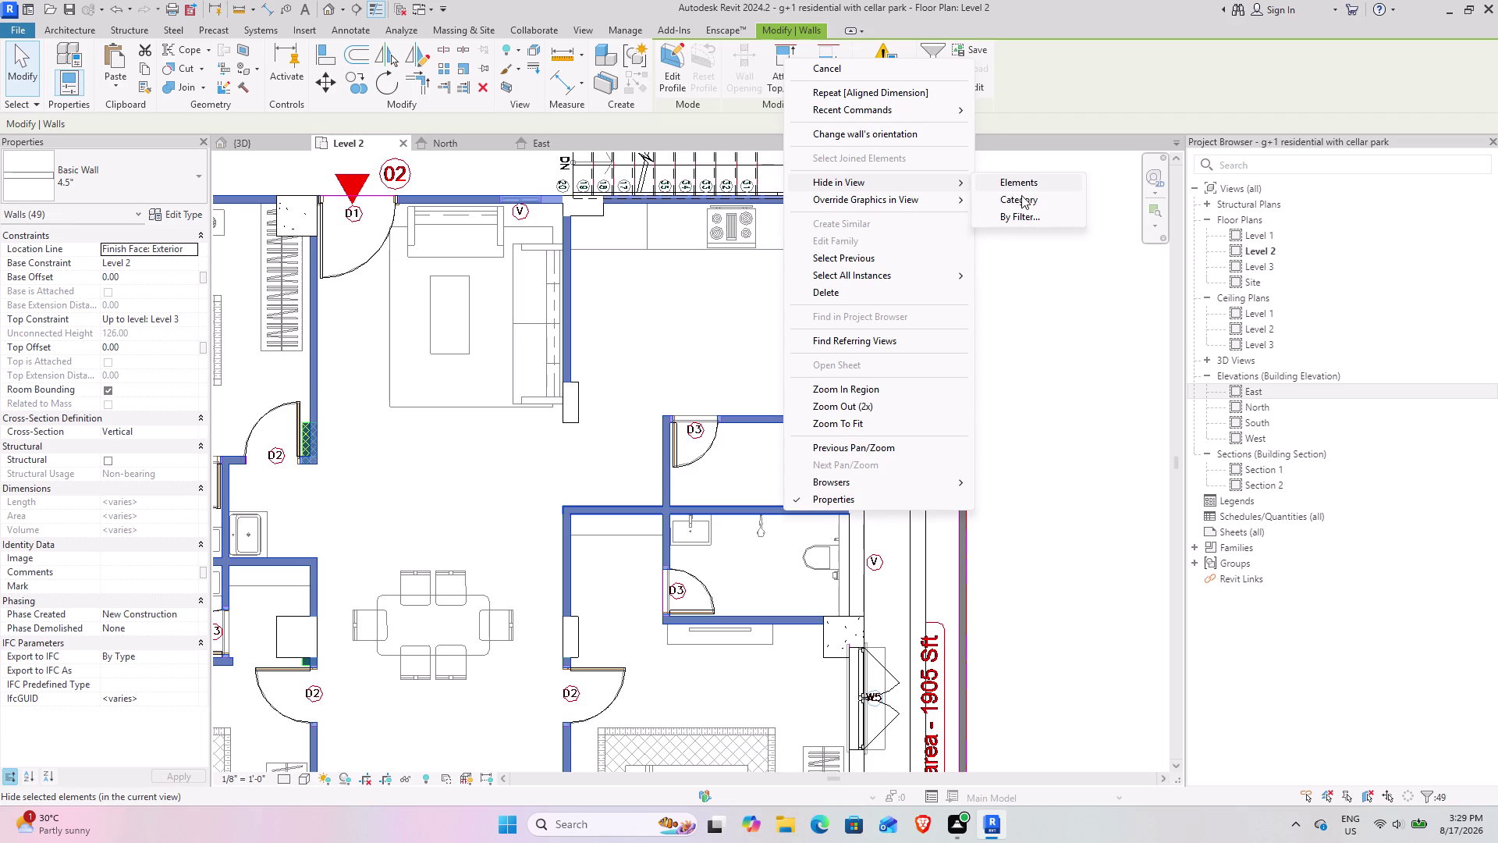
click(1022, 195)
click(1039, 573)
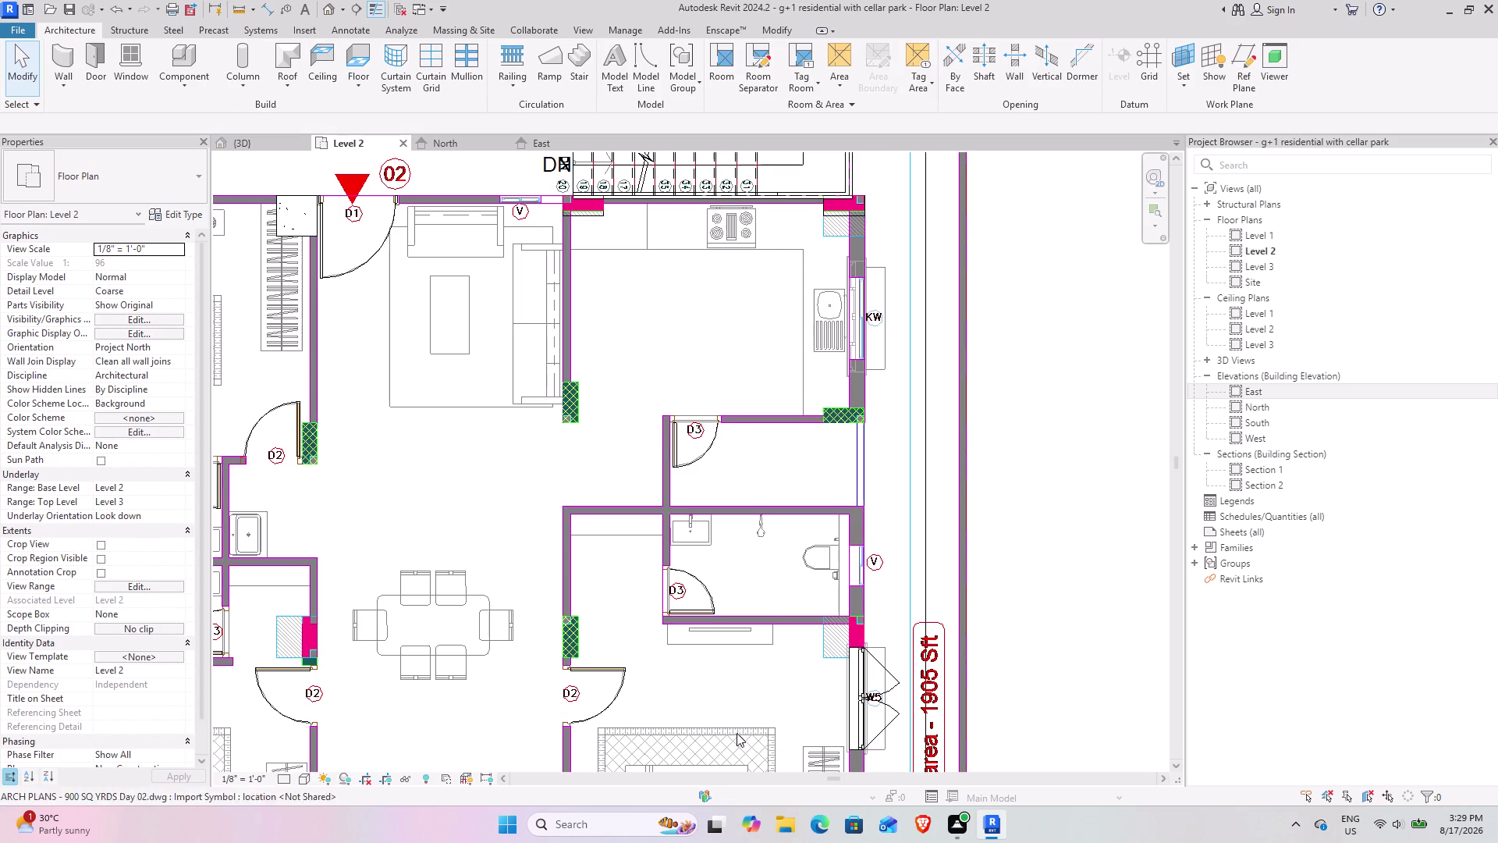
Center the plan on the central stair, apply HR, and open Temporary Hide/Isolate.
scroll(up, 3)
middle_drag(837, 609, 807, 709)
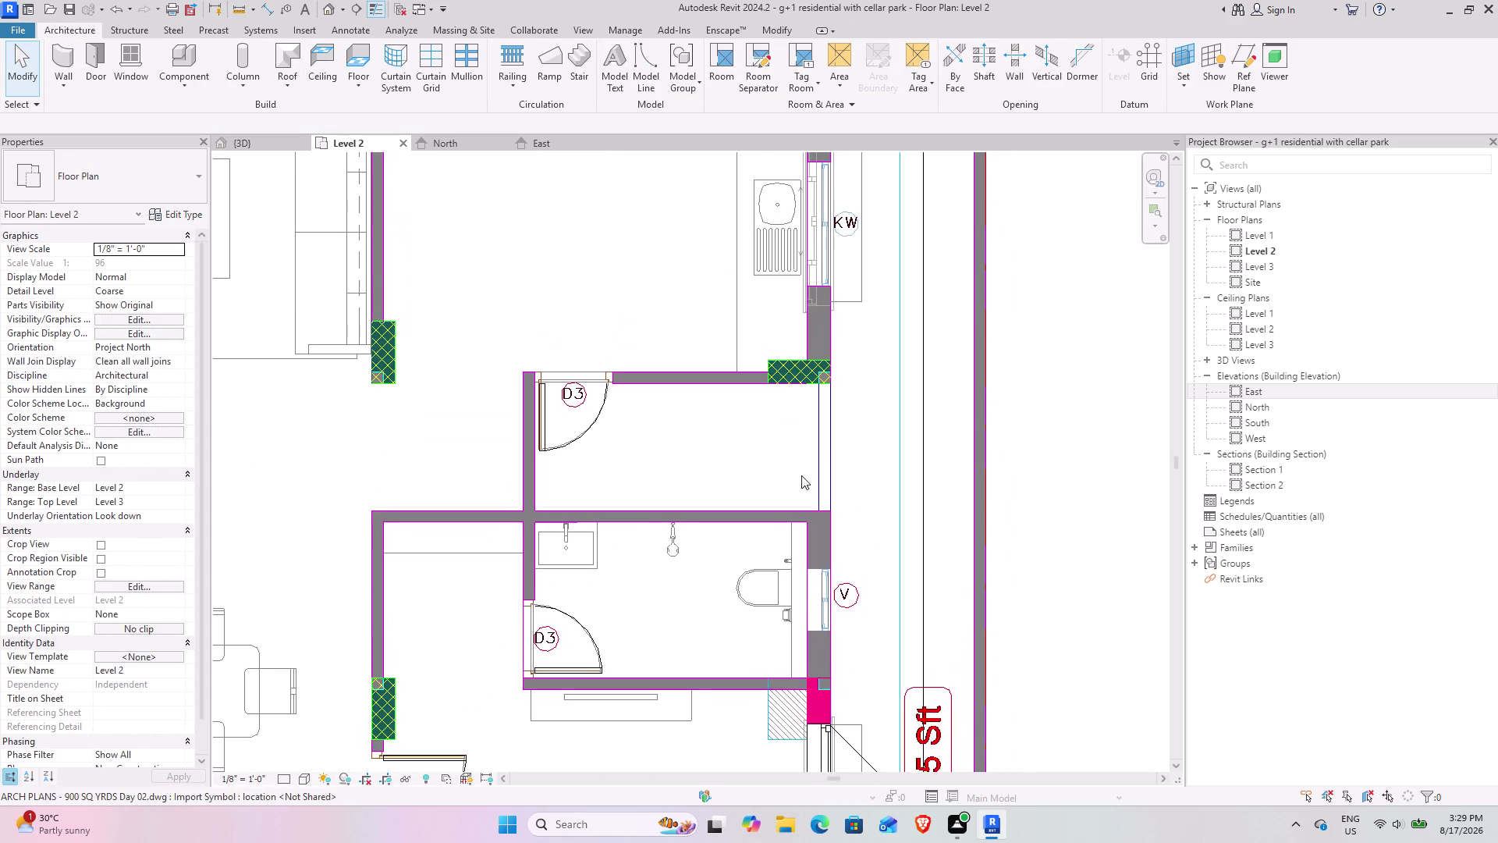
middle_drag(810, 485, 844, 618)
scroll(down, 3)
middle_drag(630, 486, 711, 625)
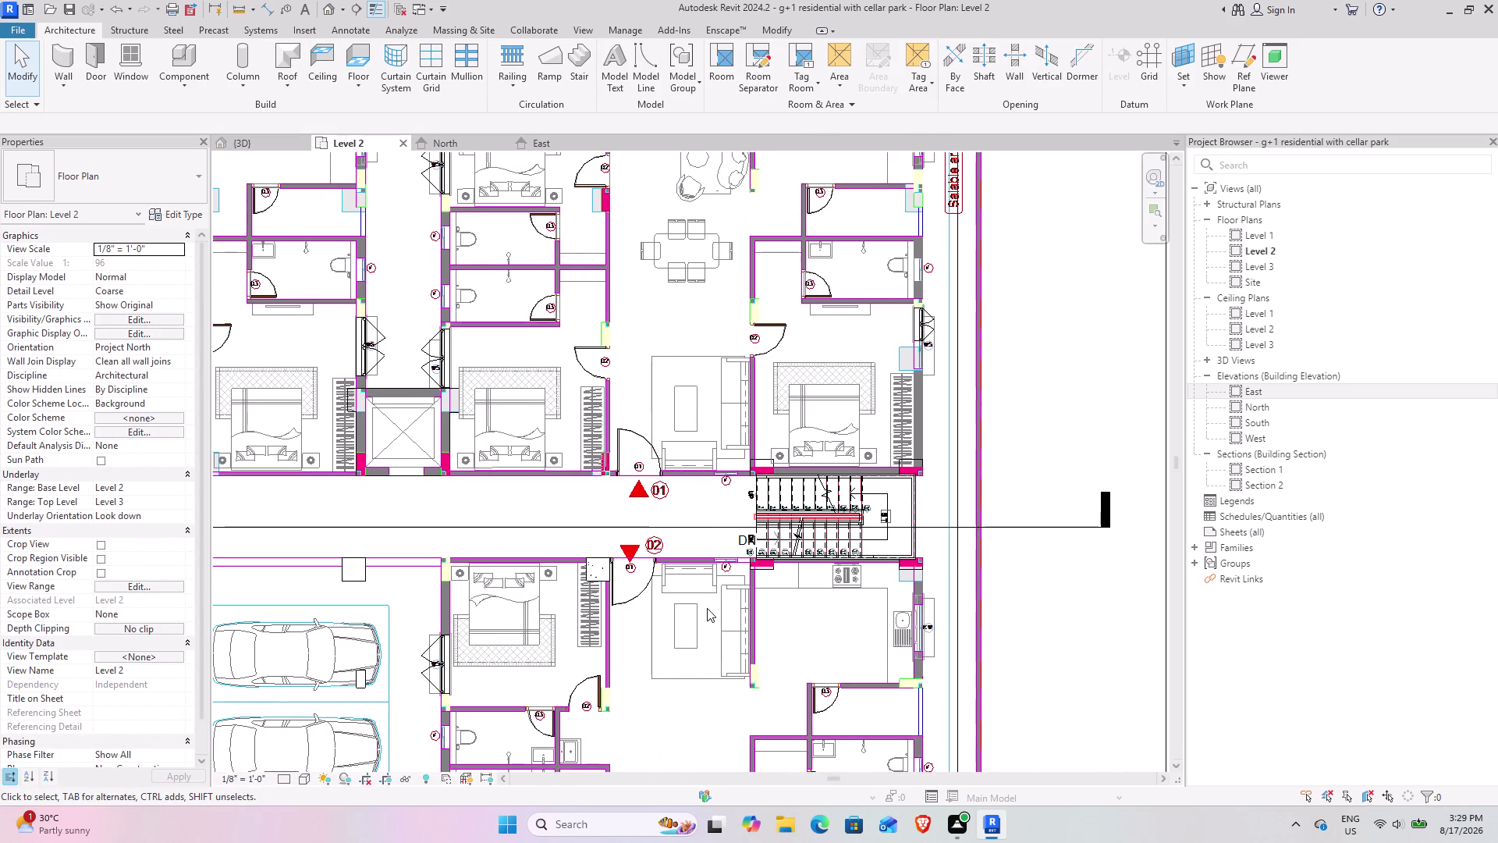
text(hr)
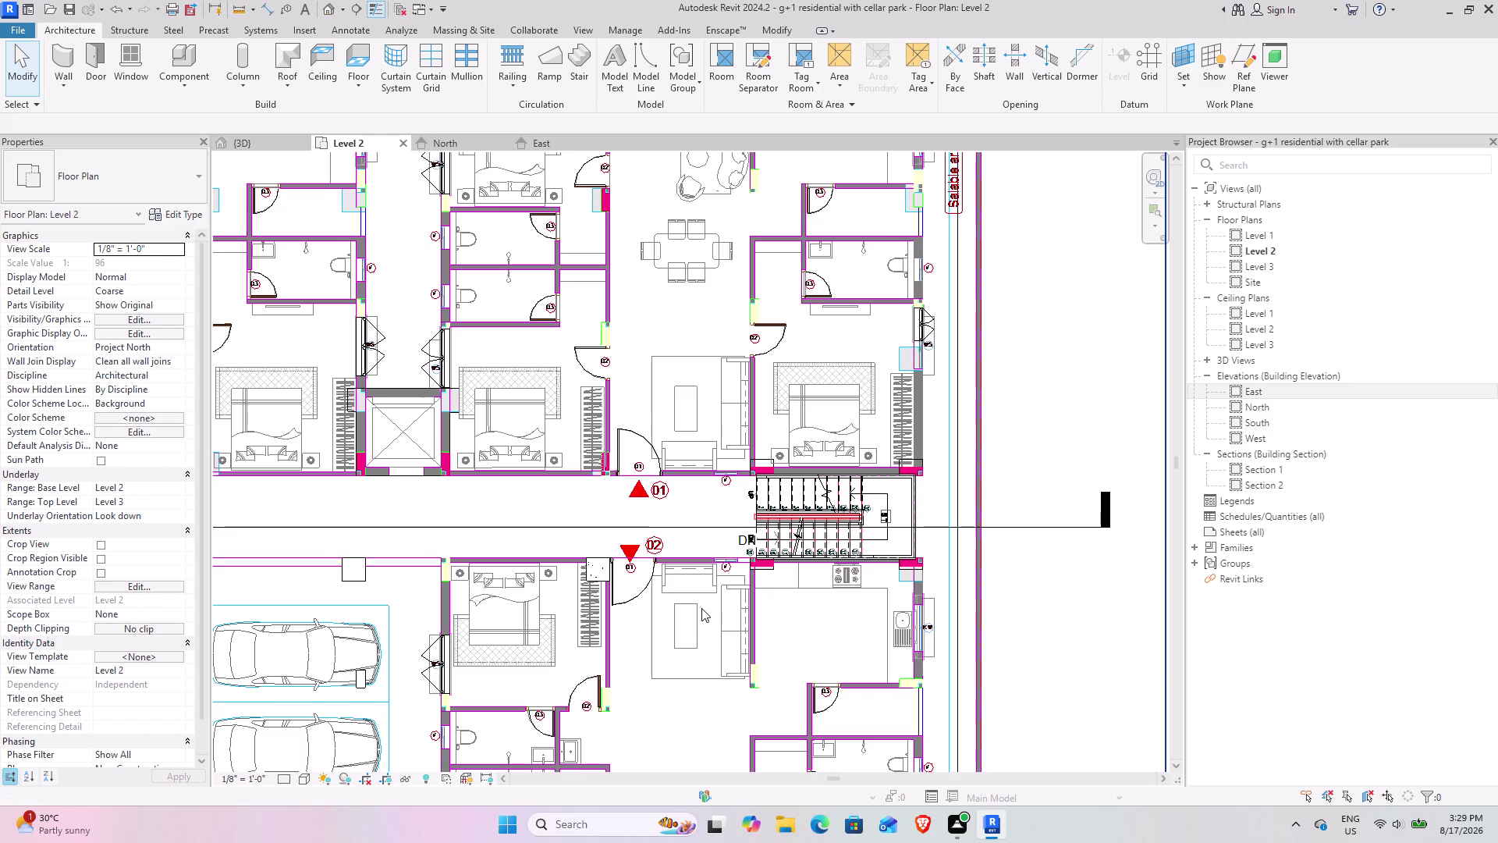
right_click(991, 602)
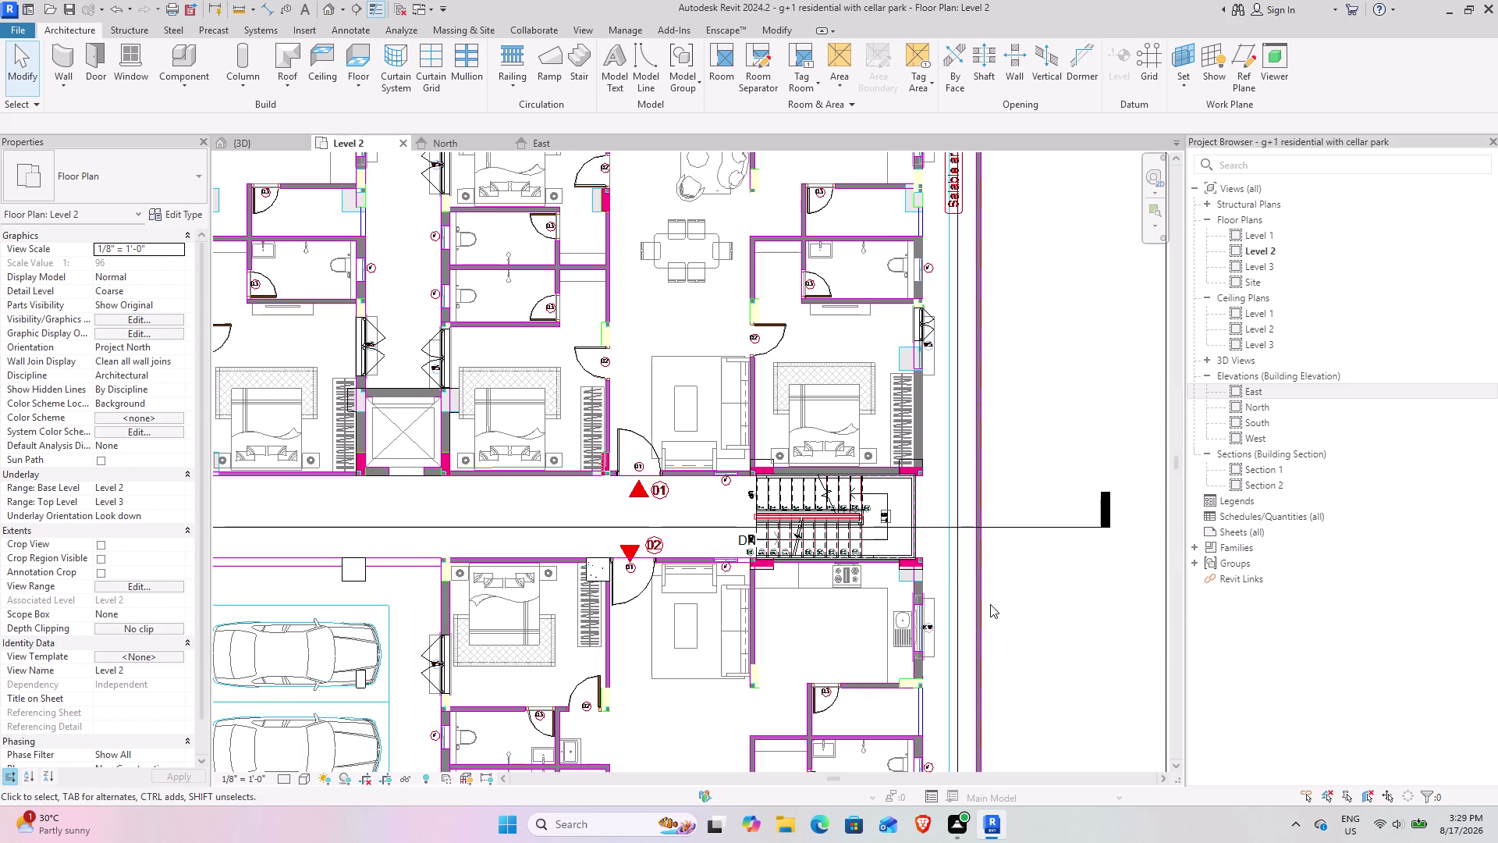
click(1039, 641)
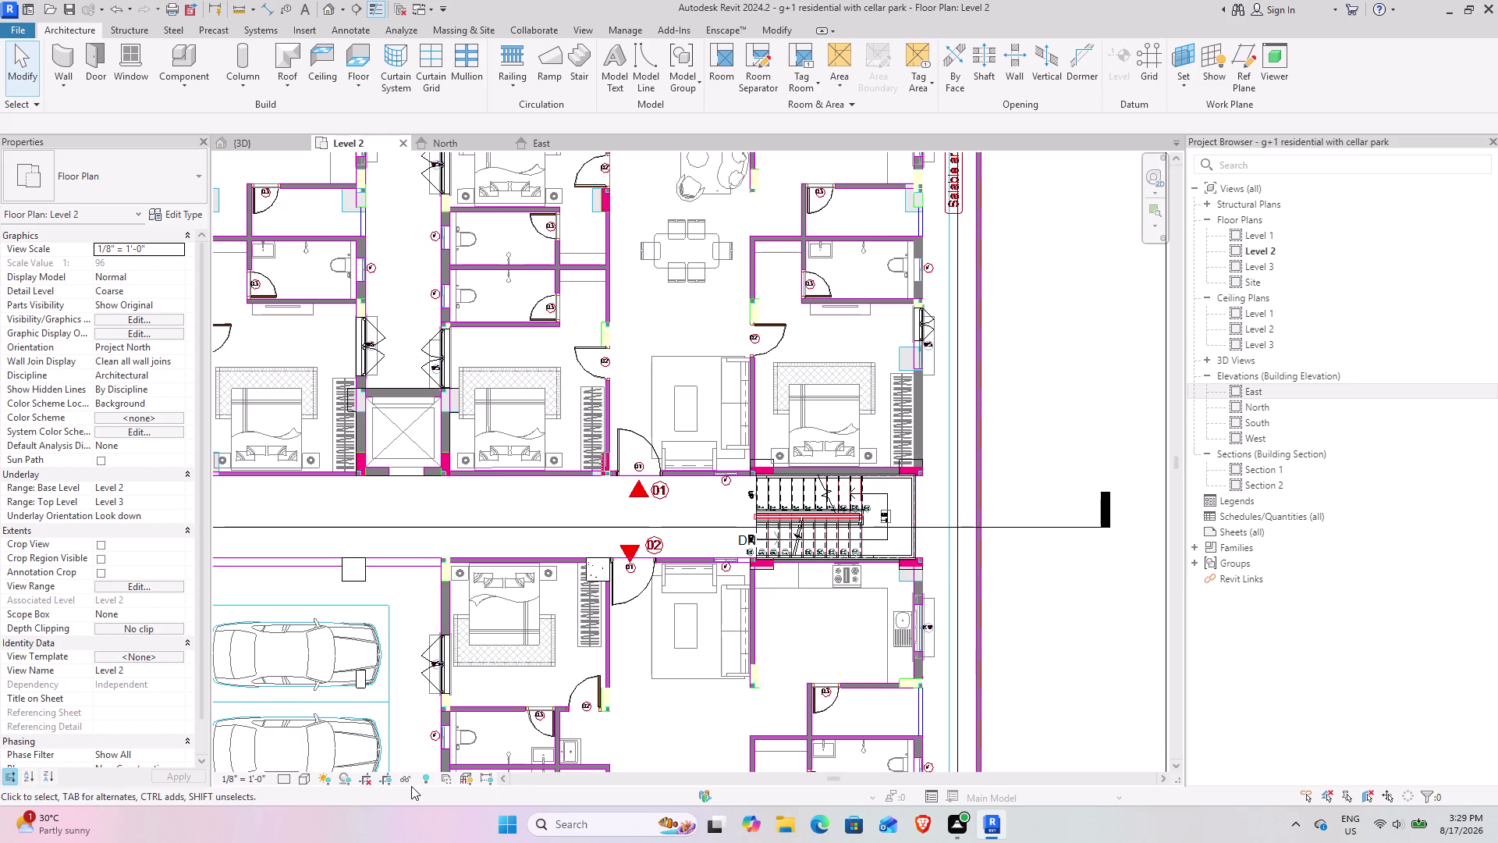
click(405, 779)
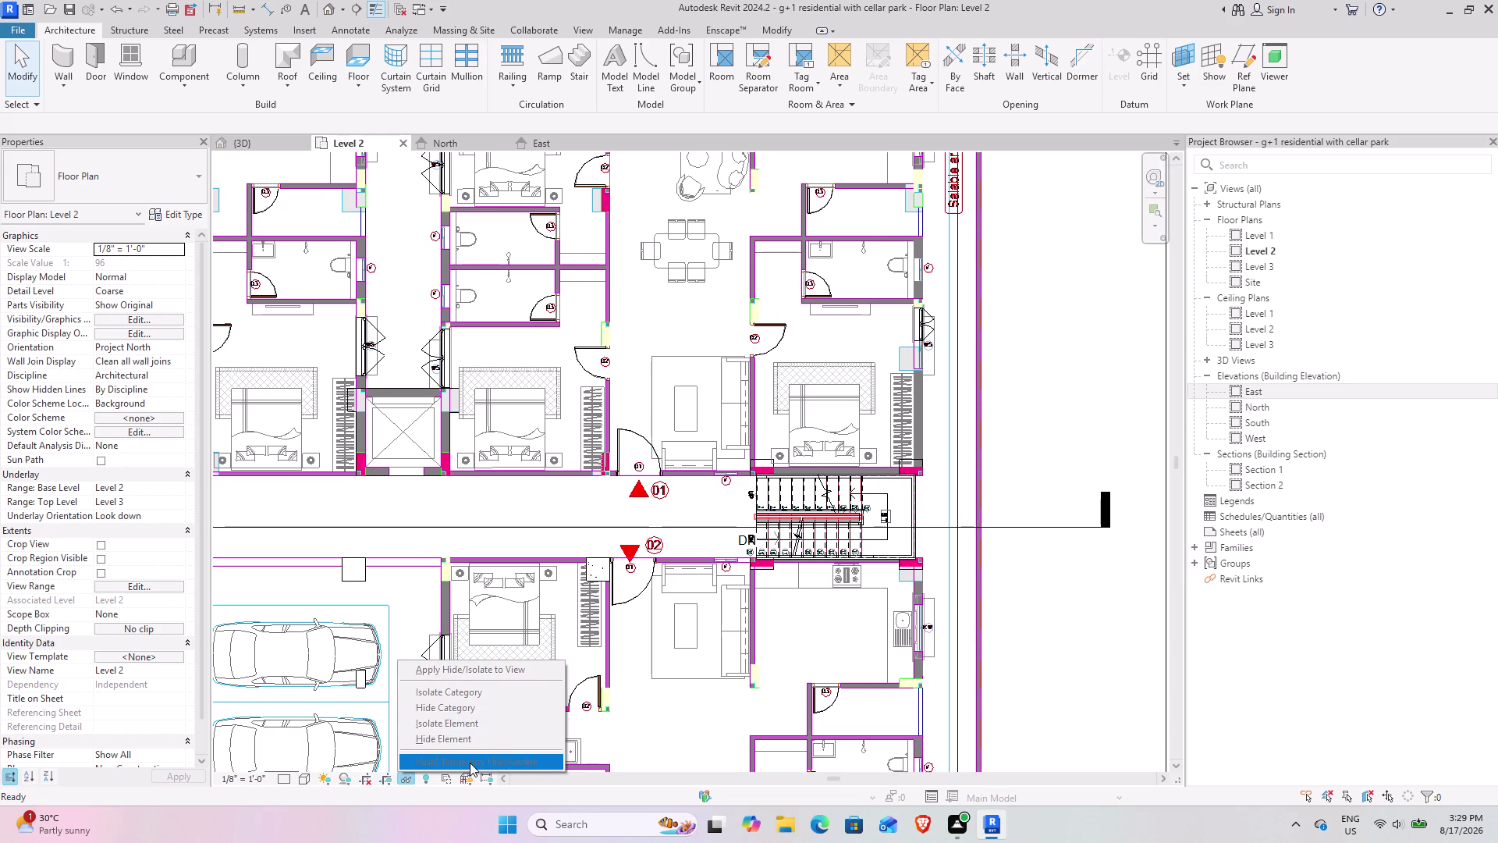
Open the Temporary Hide/Isolate menu and close it without changes.
click(478, 766)
click(432, 763)
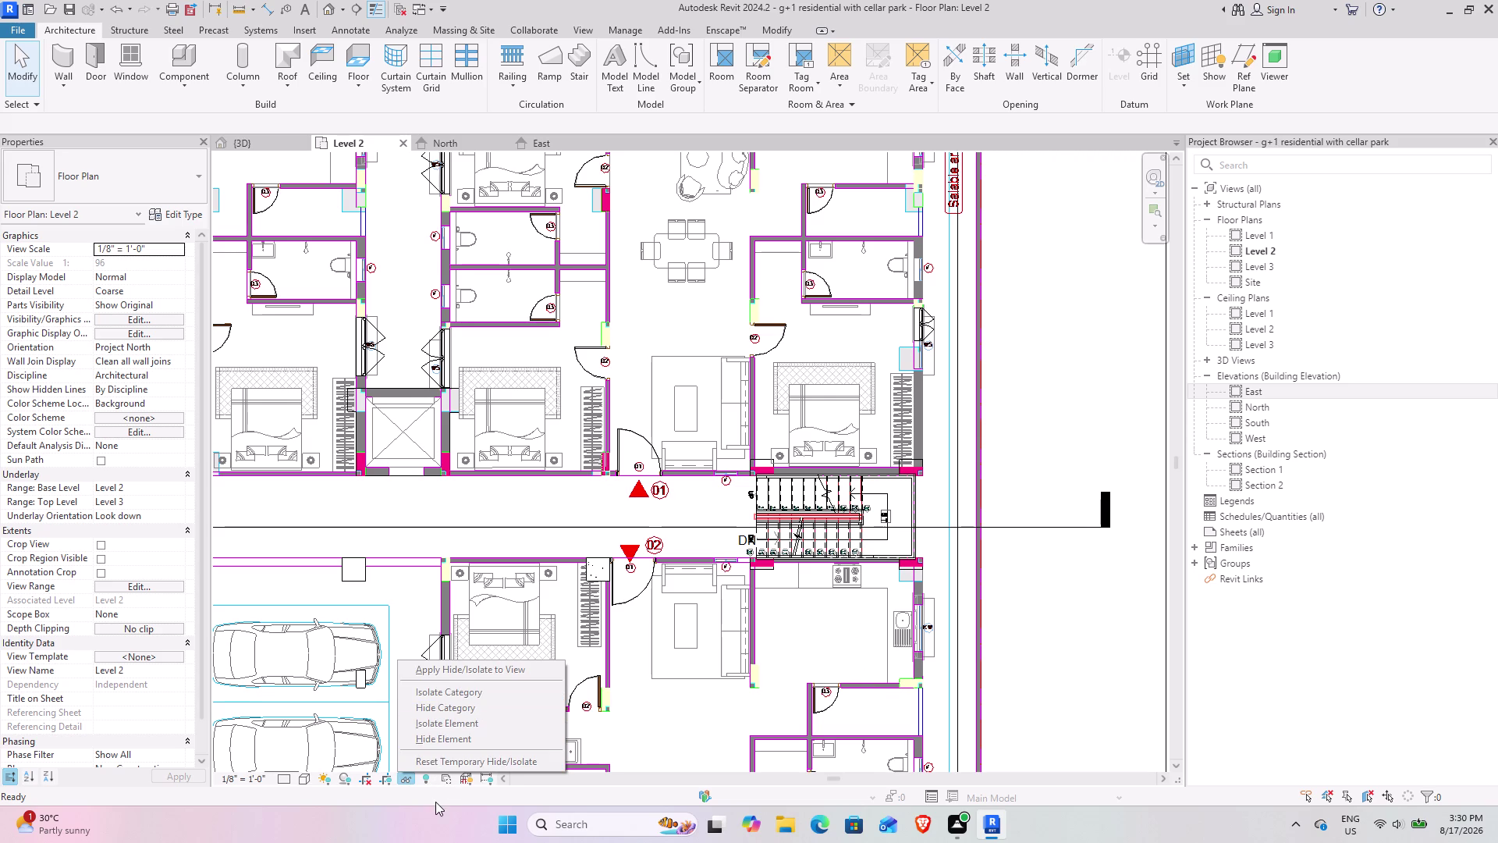
click(404, 776)
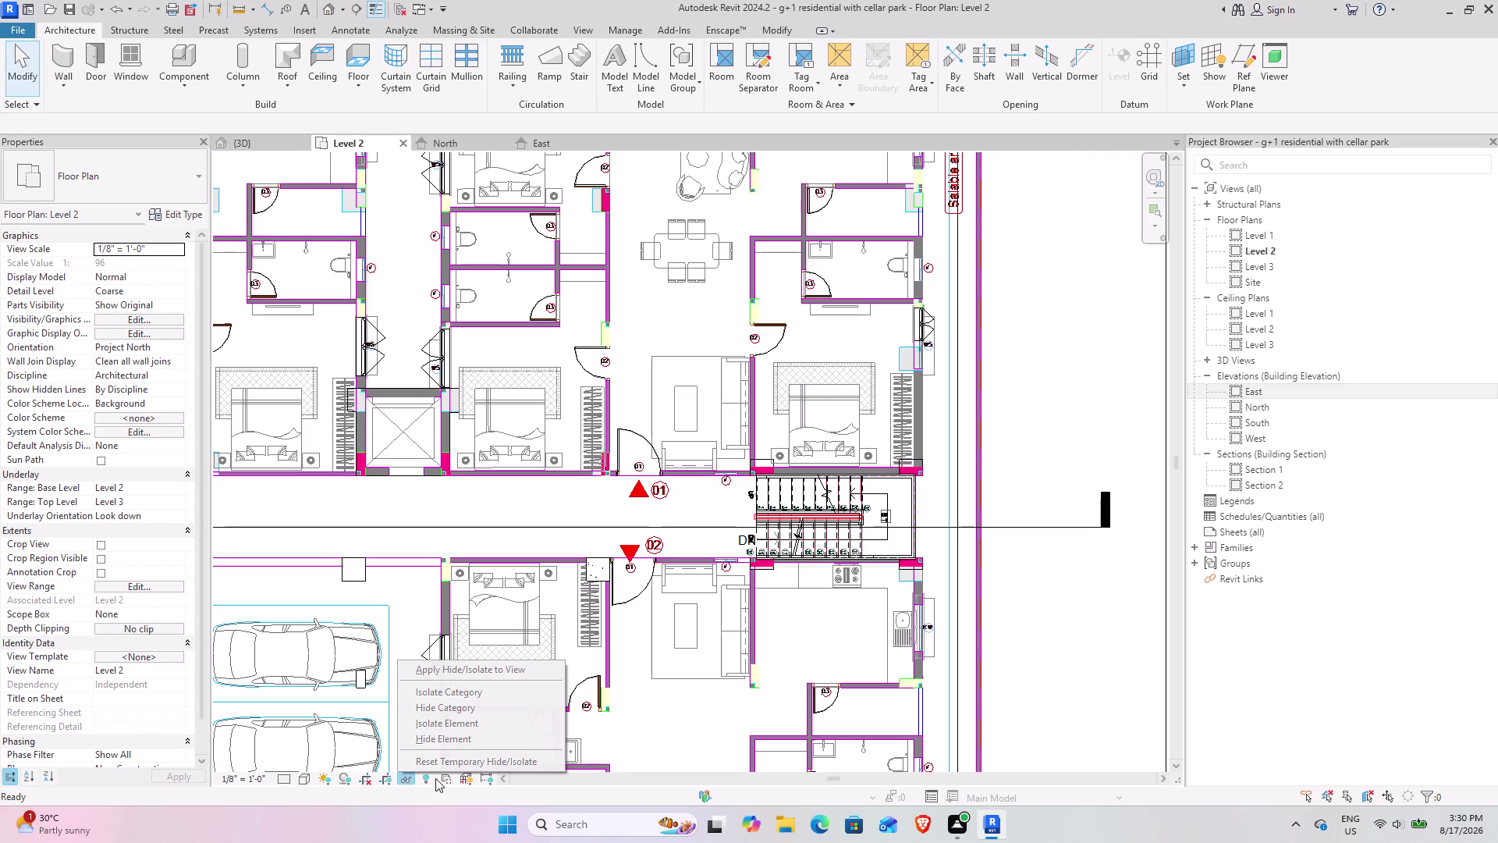
click(427, 776)
click(427, 776)
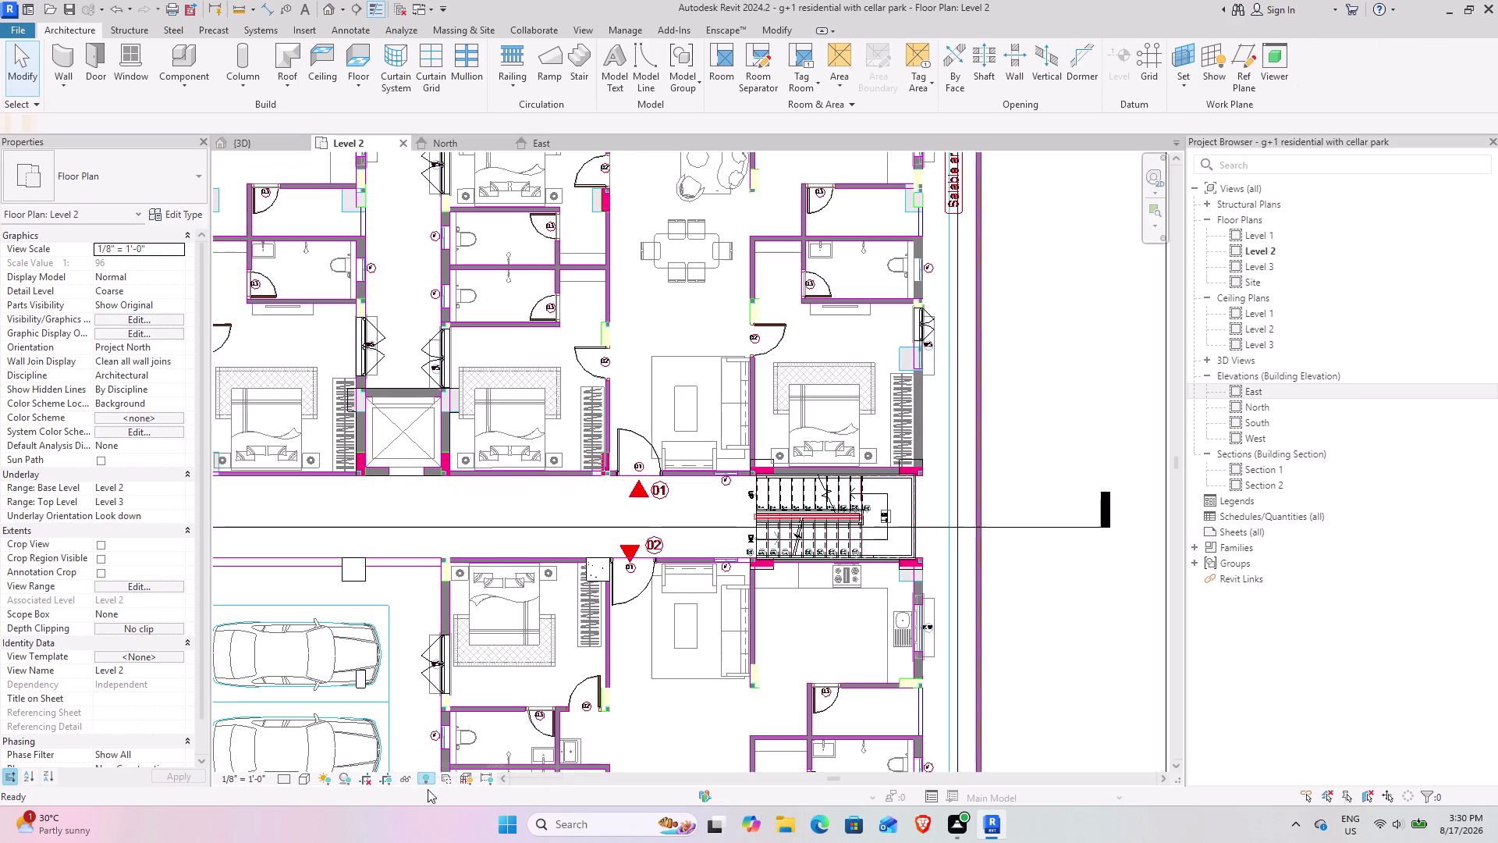
Shift the view west to show the western apartments and parking ramp.
click(501, 778)
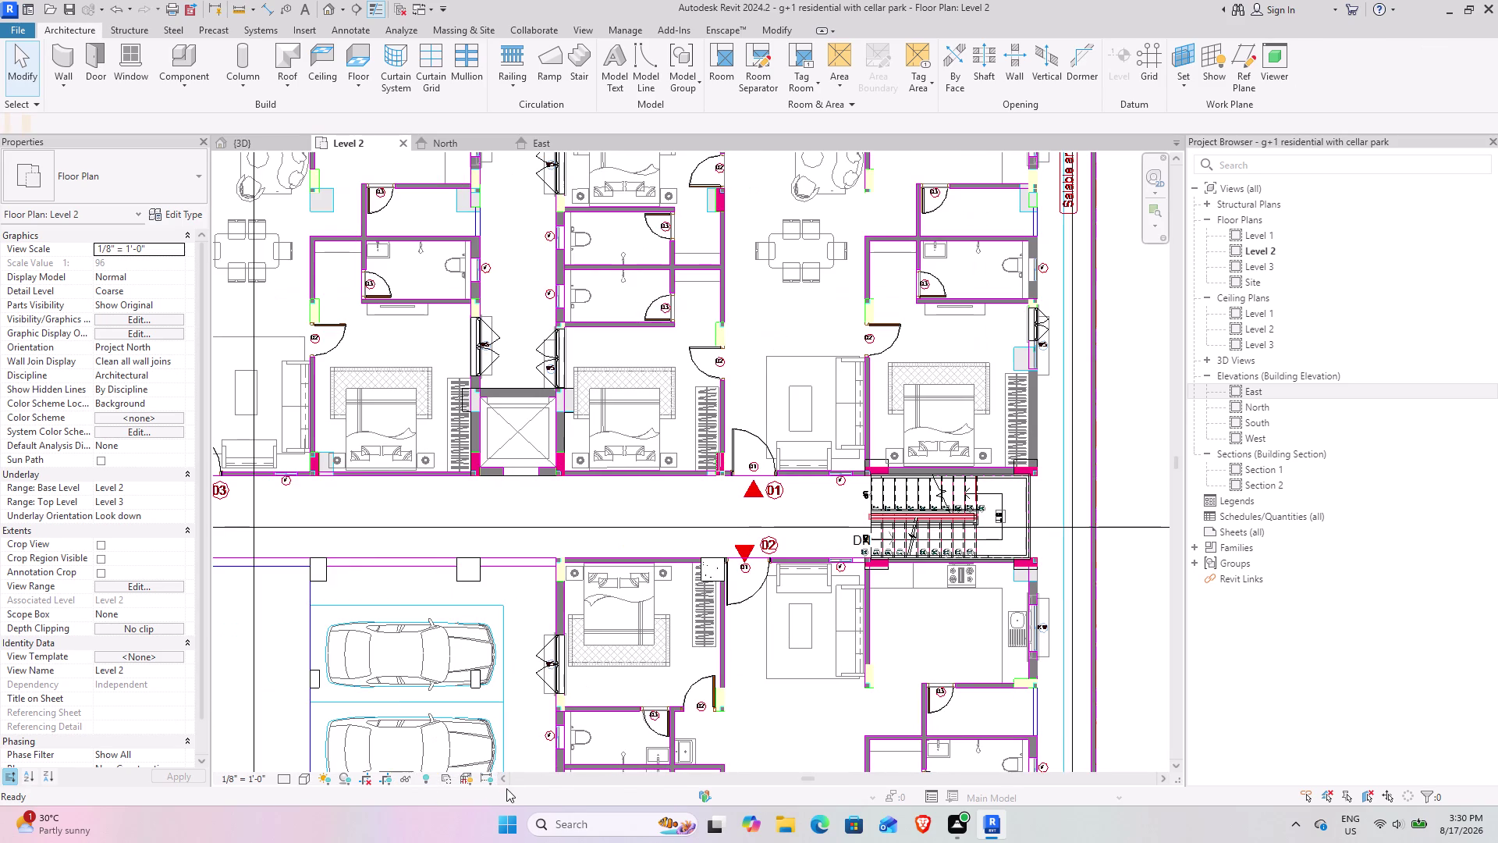
click(505, 779)
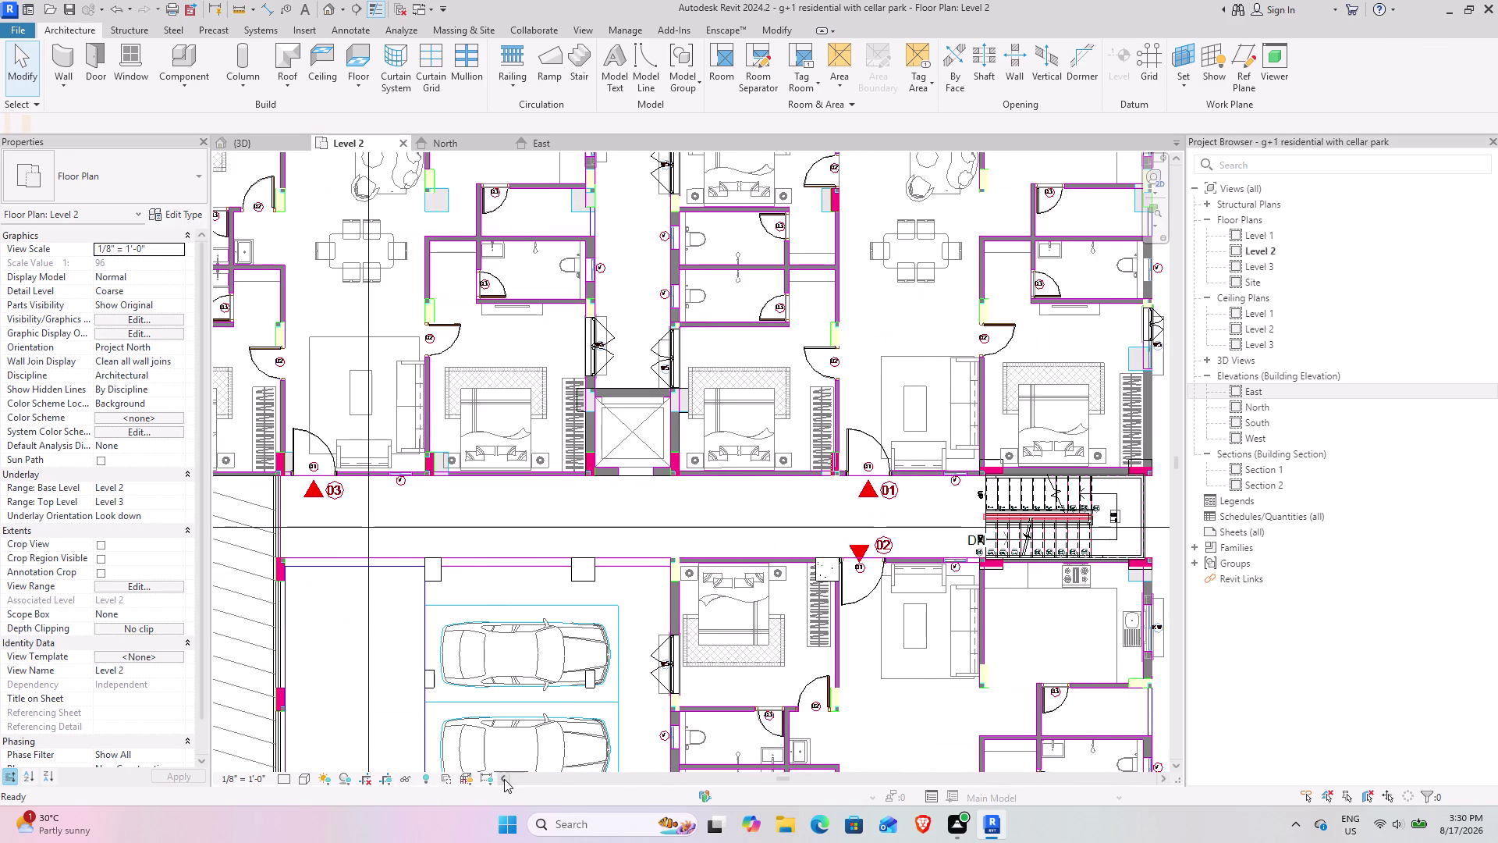
click(504, 779)
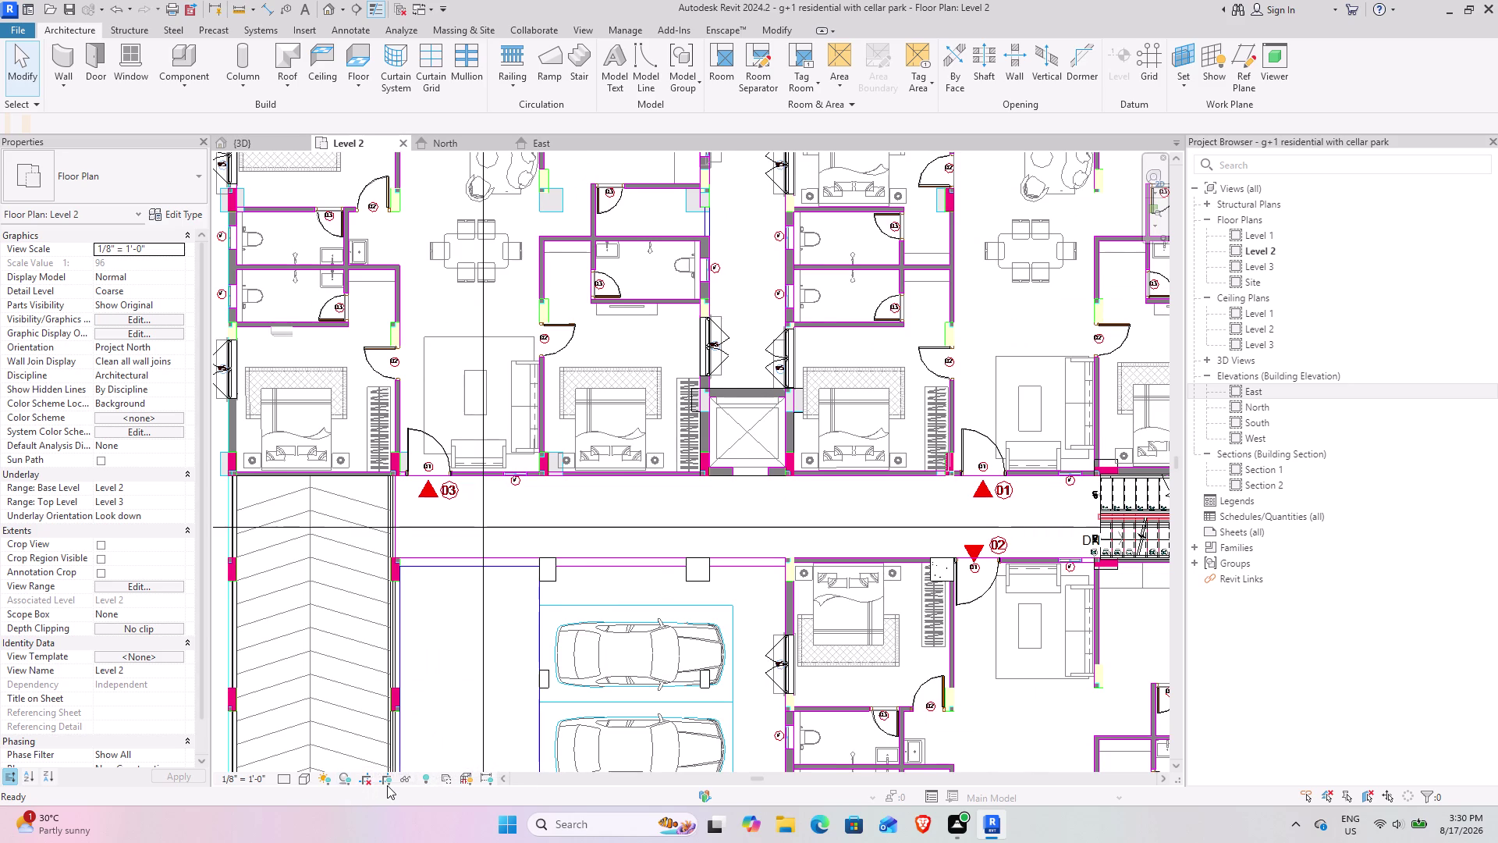
click(273, 142)
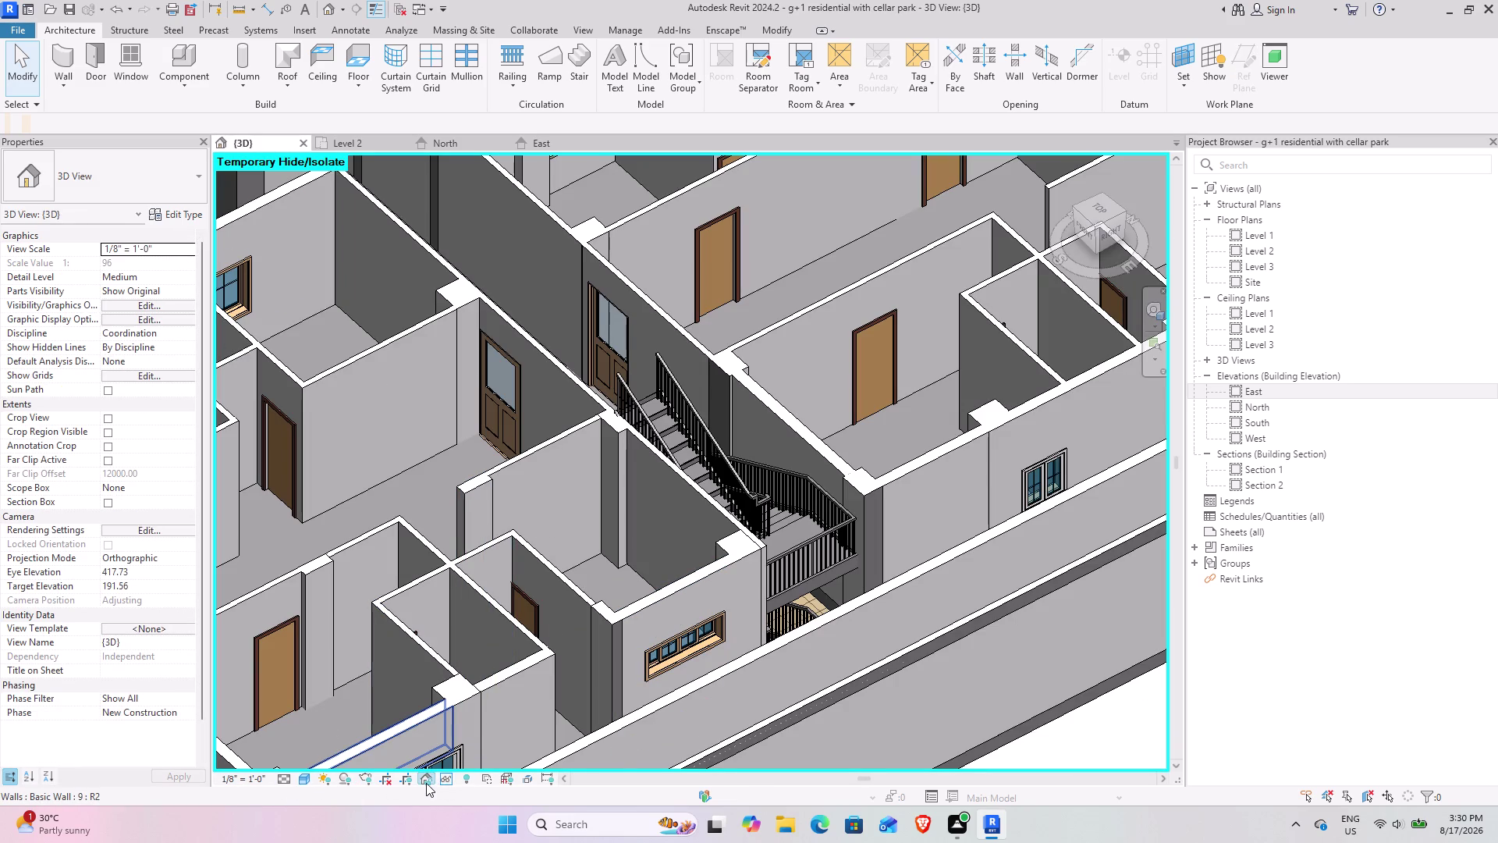
Return to the Level 2 plan and zoom in on the kitchen's W2 and KW openings.
click(359, 147)
scroll(down, 3)
middle_drag(841, 535, 596, 578)
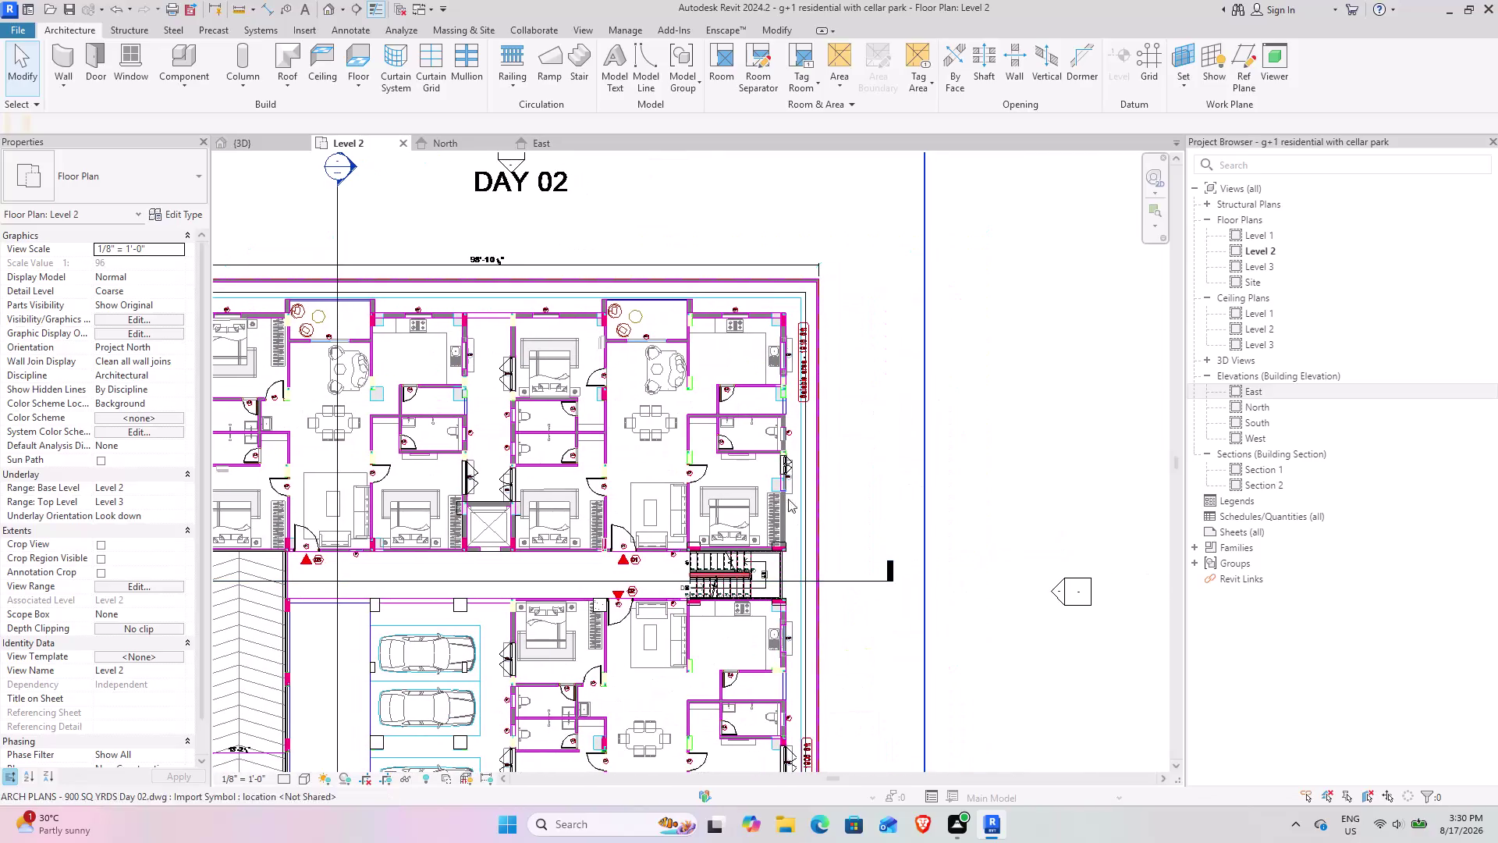
scroll(up, 3)
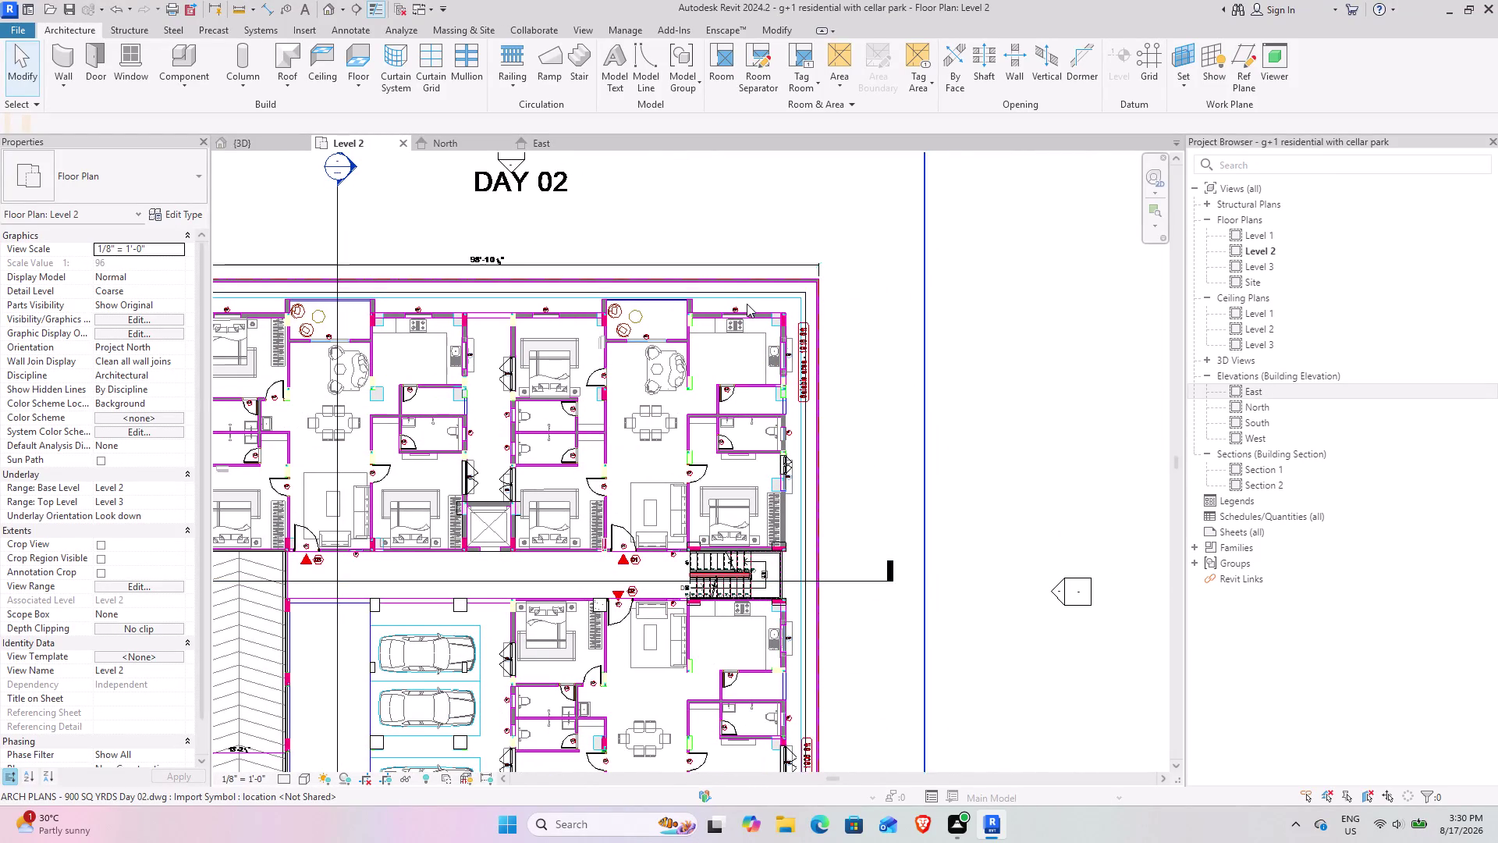
scroll(up, 3)
scroll(up, 3)
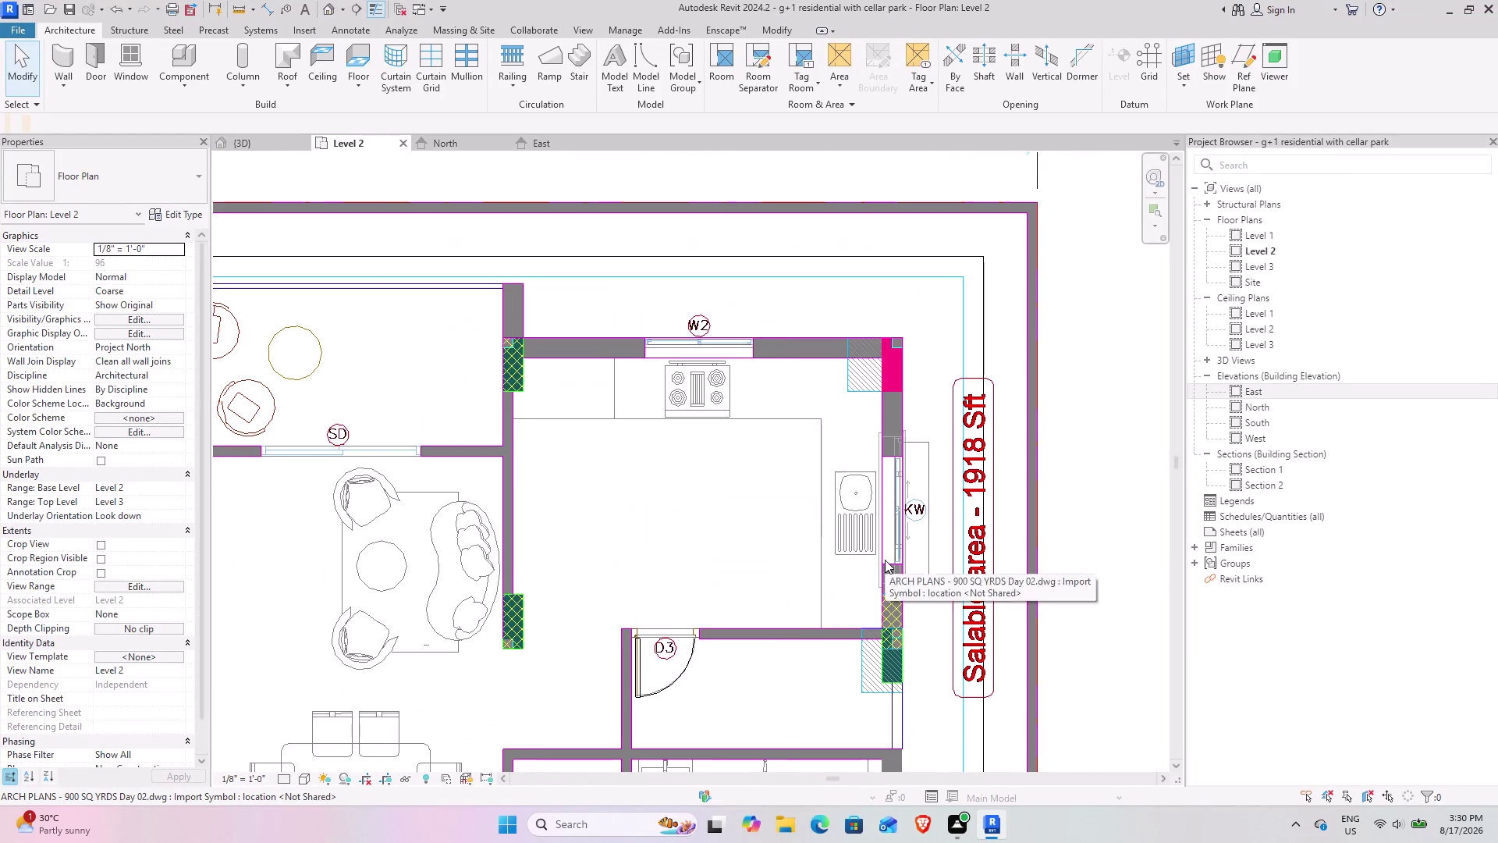
scroll(up, 3)
middle_drag(492, 510, 533, 595)
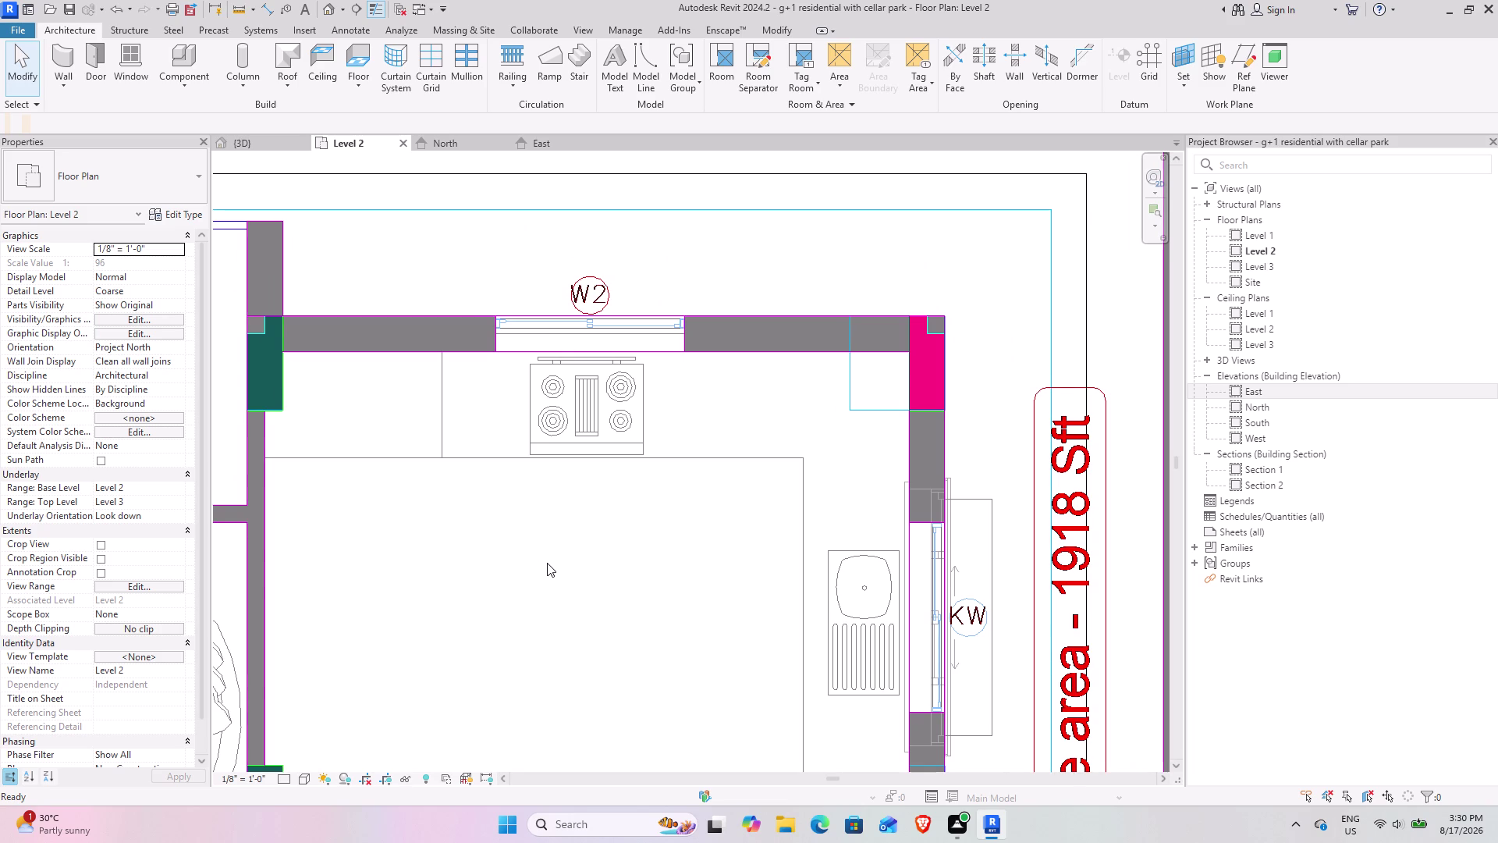
Pan to the kitchen's KW opening and turn on Reveal Hidden Elements from the View commands.
middle_drag(848, 559, 653, 480)
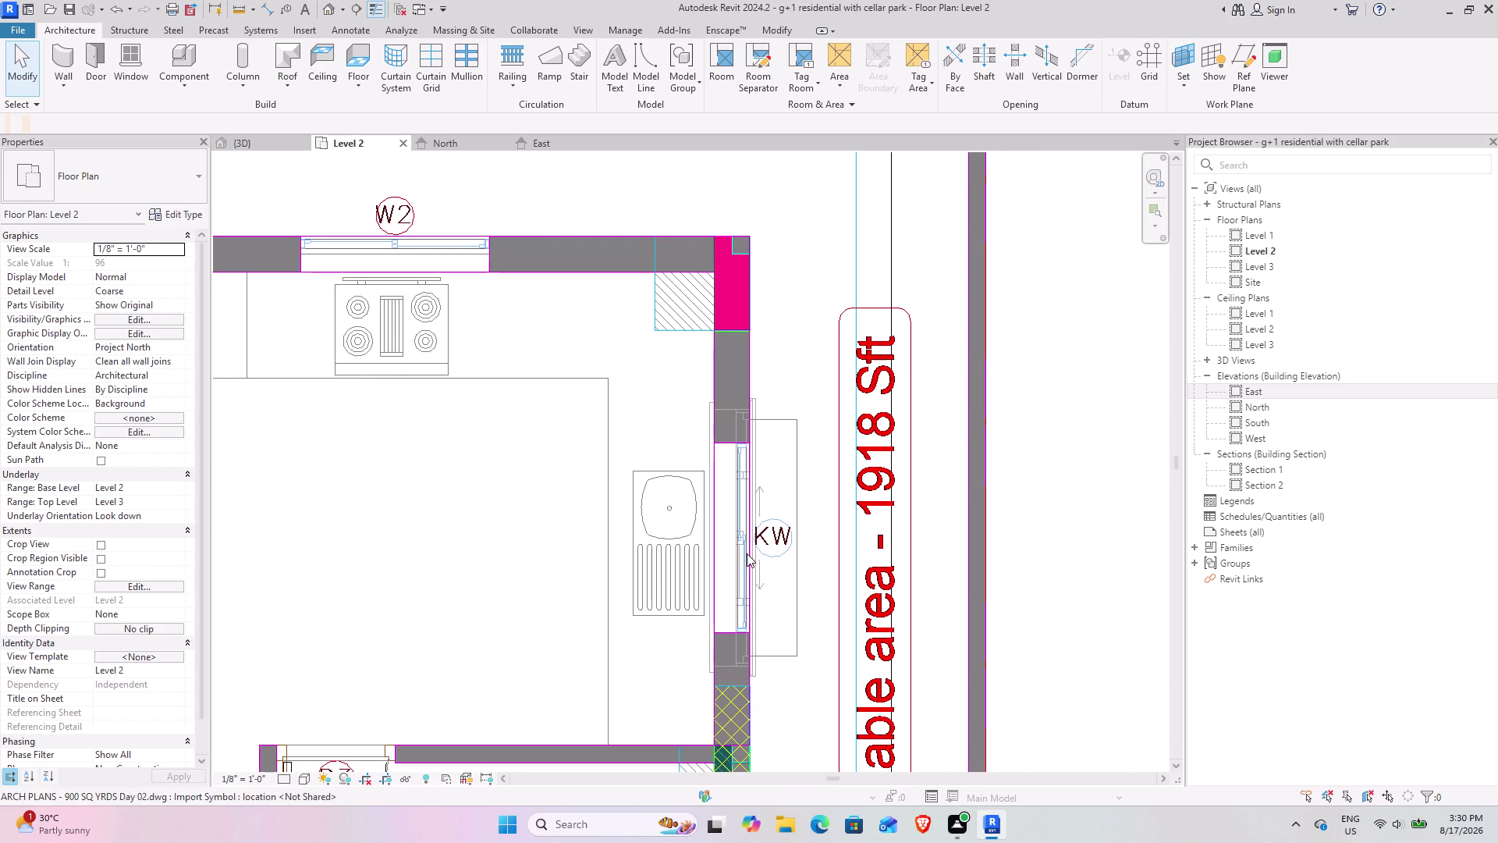
scroll(down, 3)
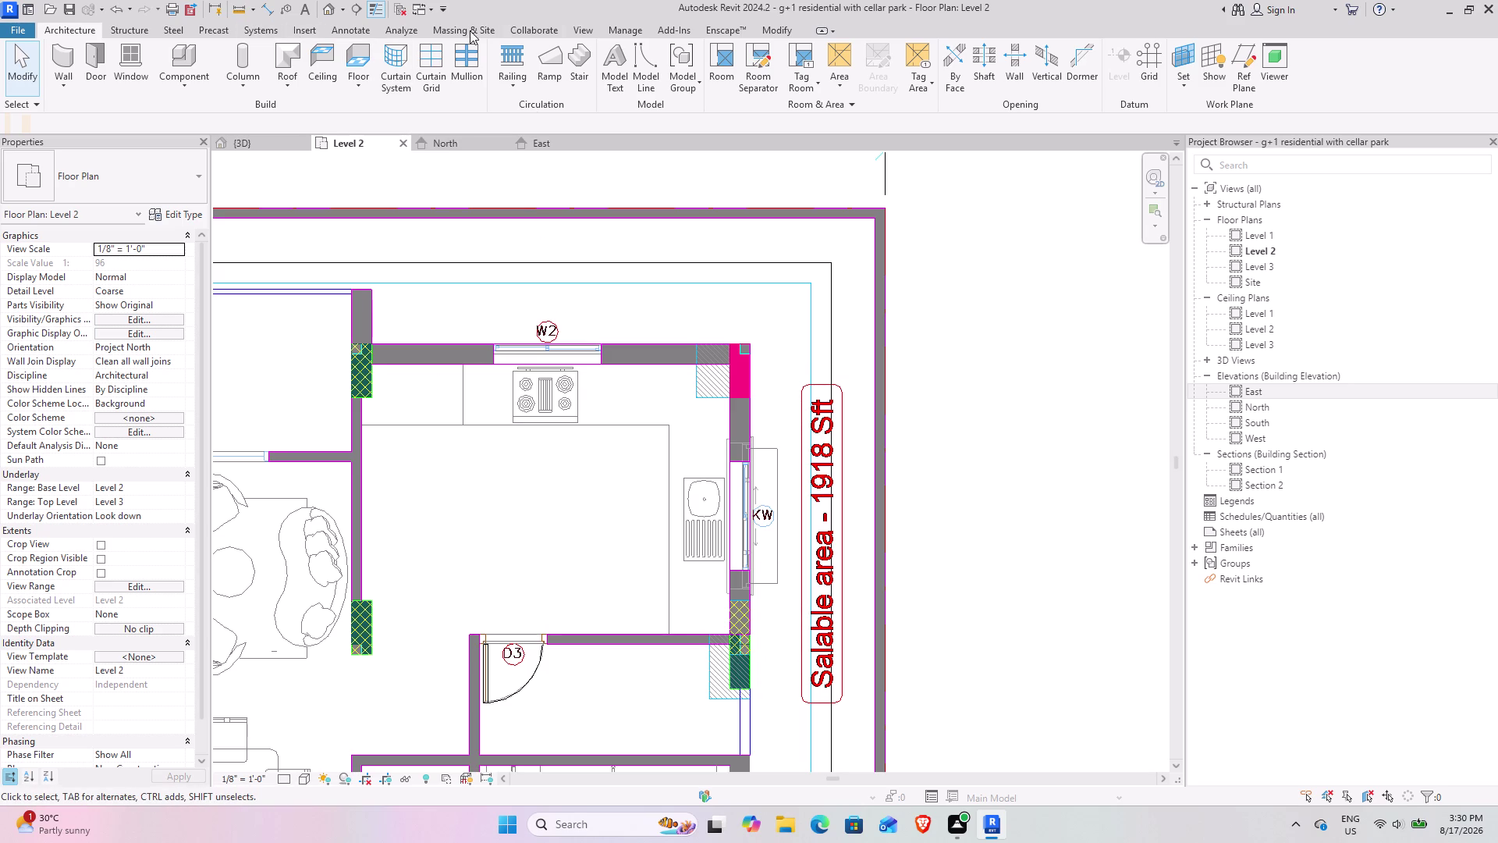
click(587, 29)
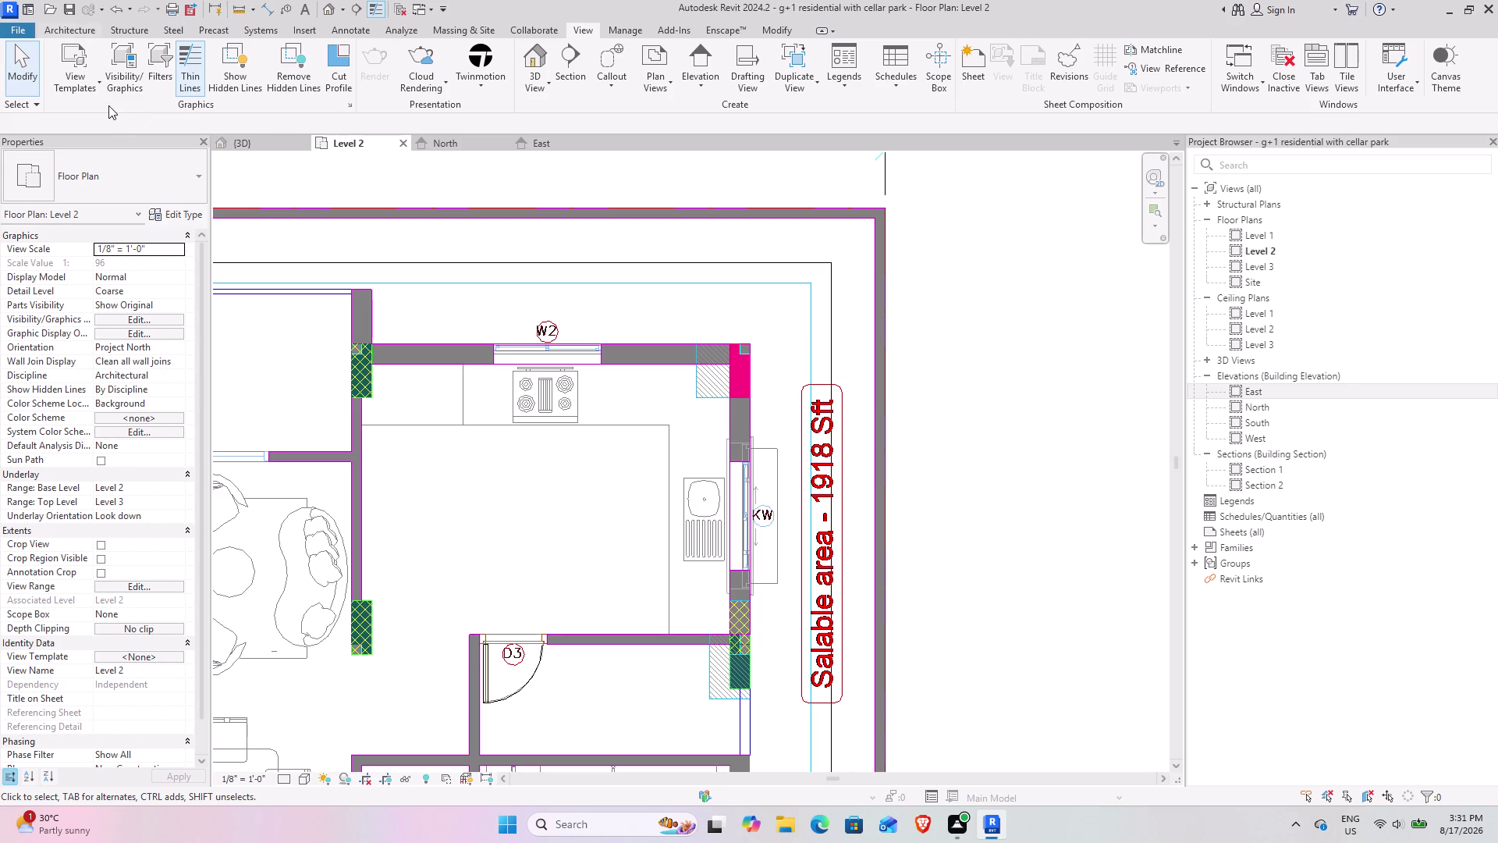
scroll(down, 3)
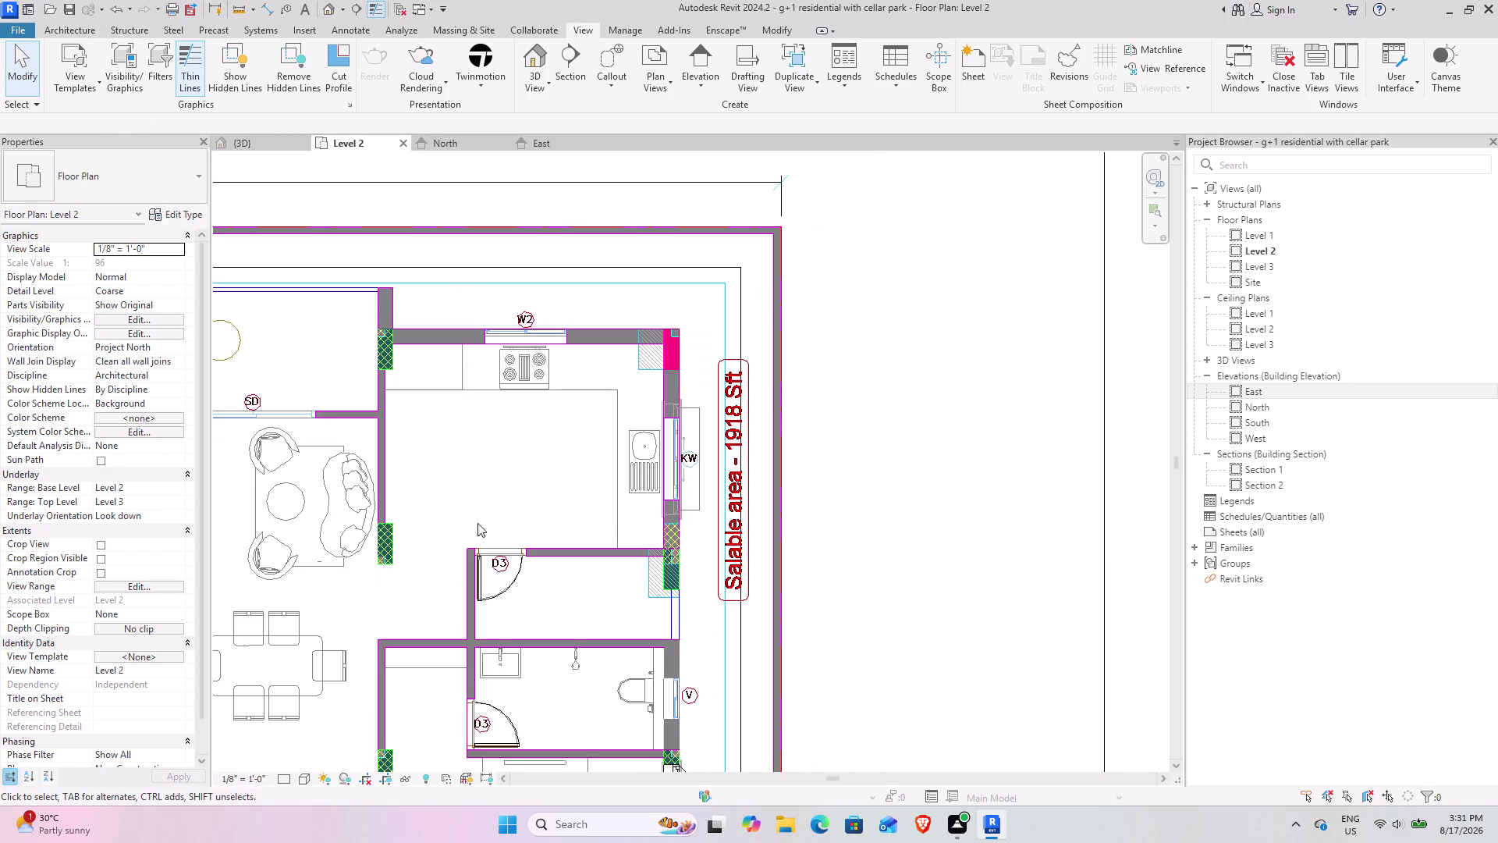
click(425, 782)
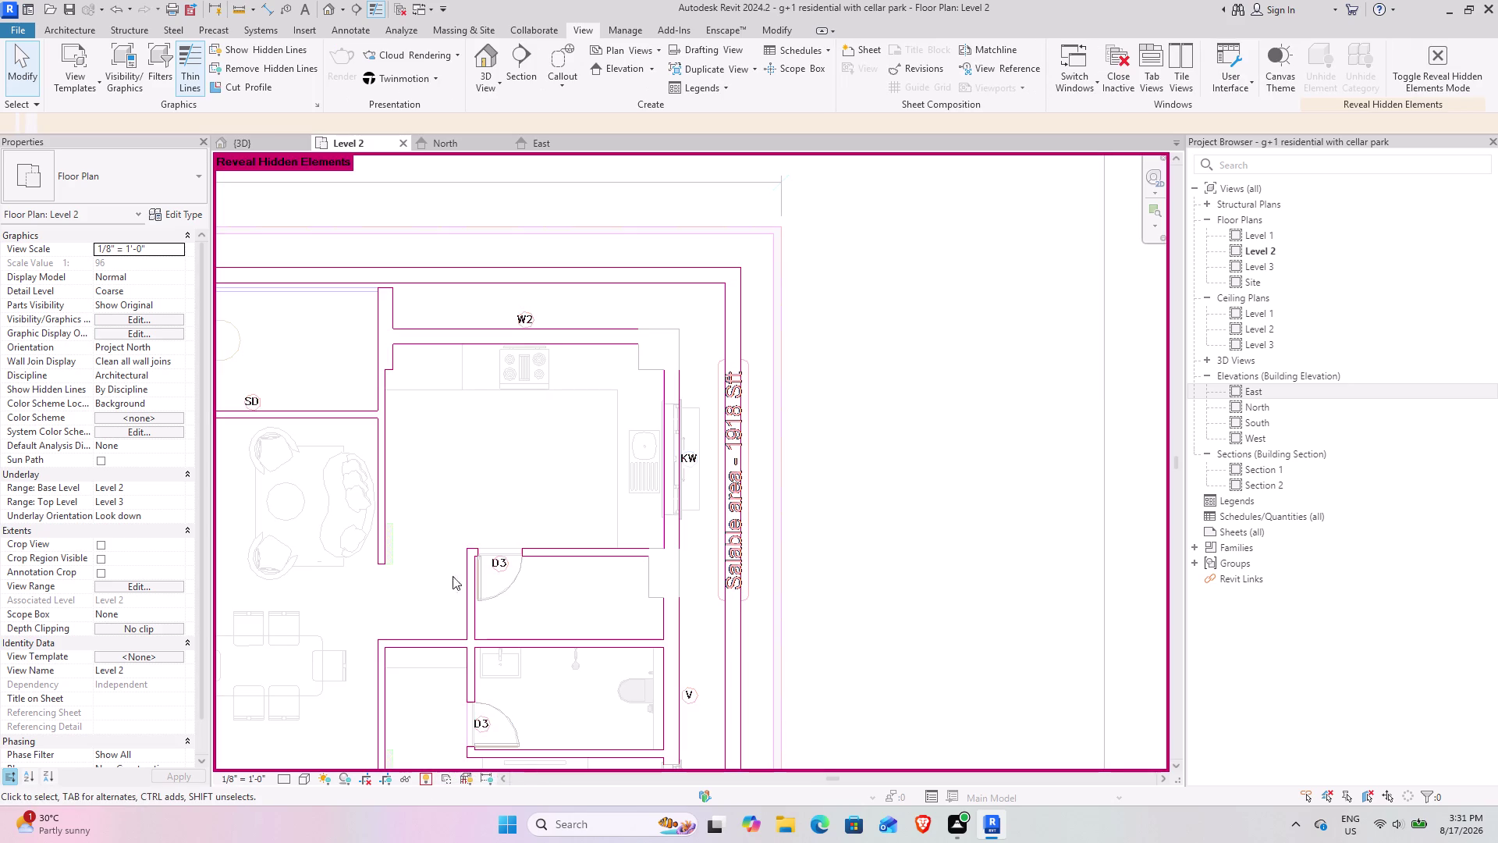
Turn off Reveal Hidden Elements and check the Temporary Hide/Isolate options.
scroll(down, 3)
middle_drag(428, 593, 520, 475)
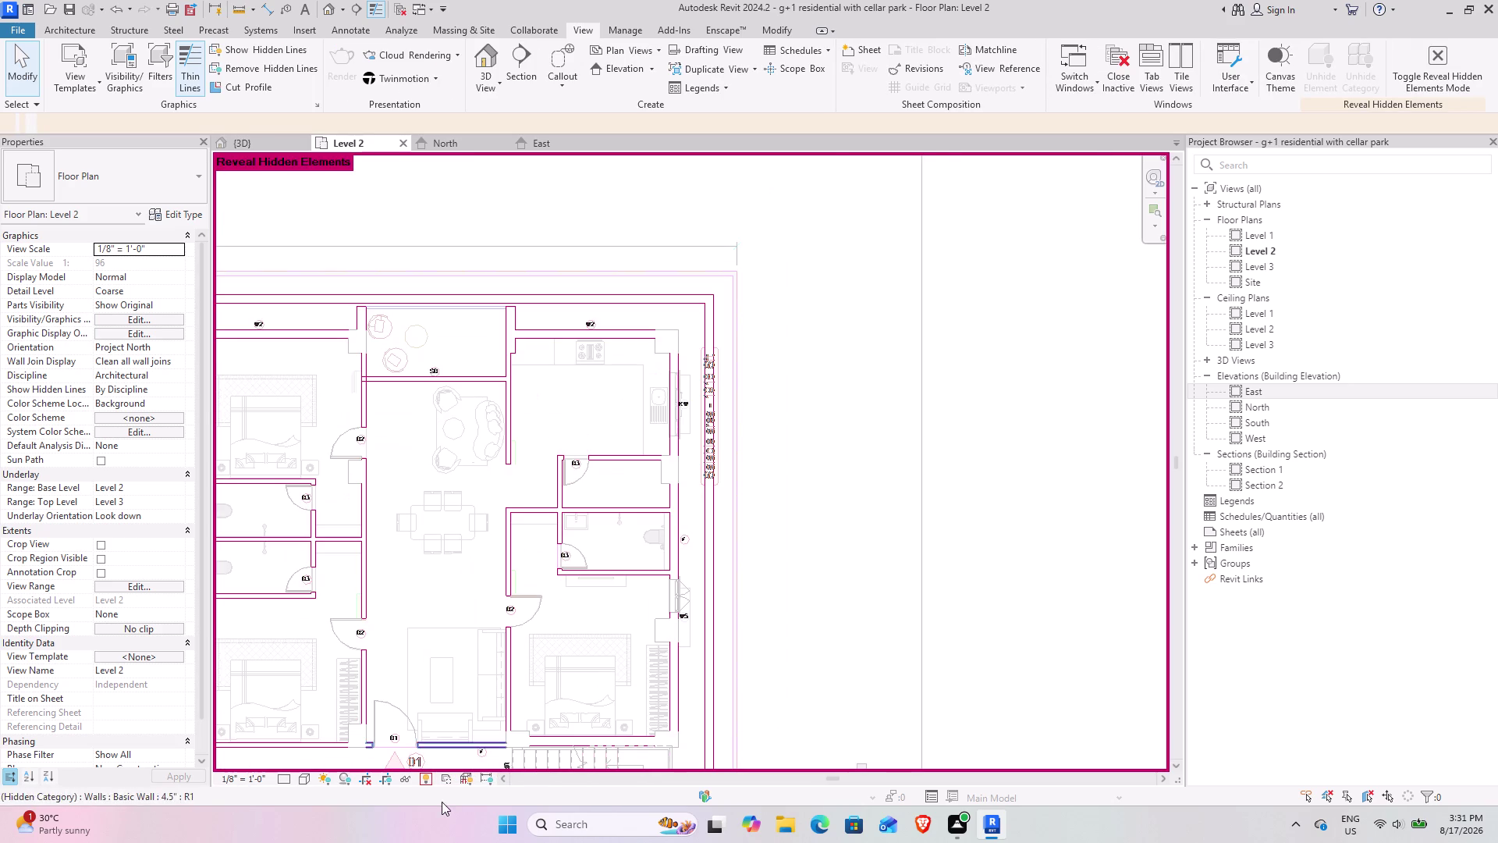
click(425, 782)
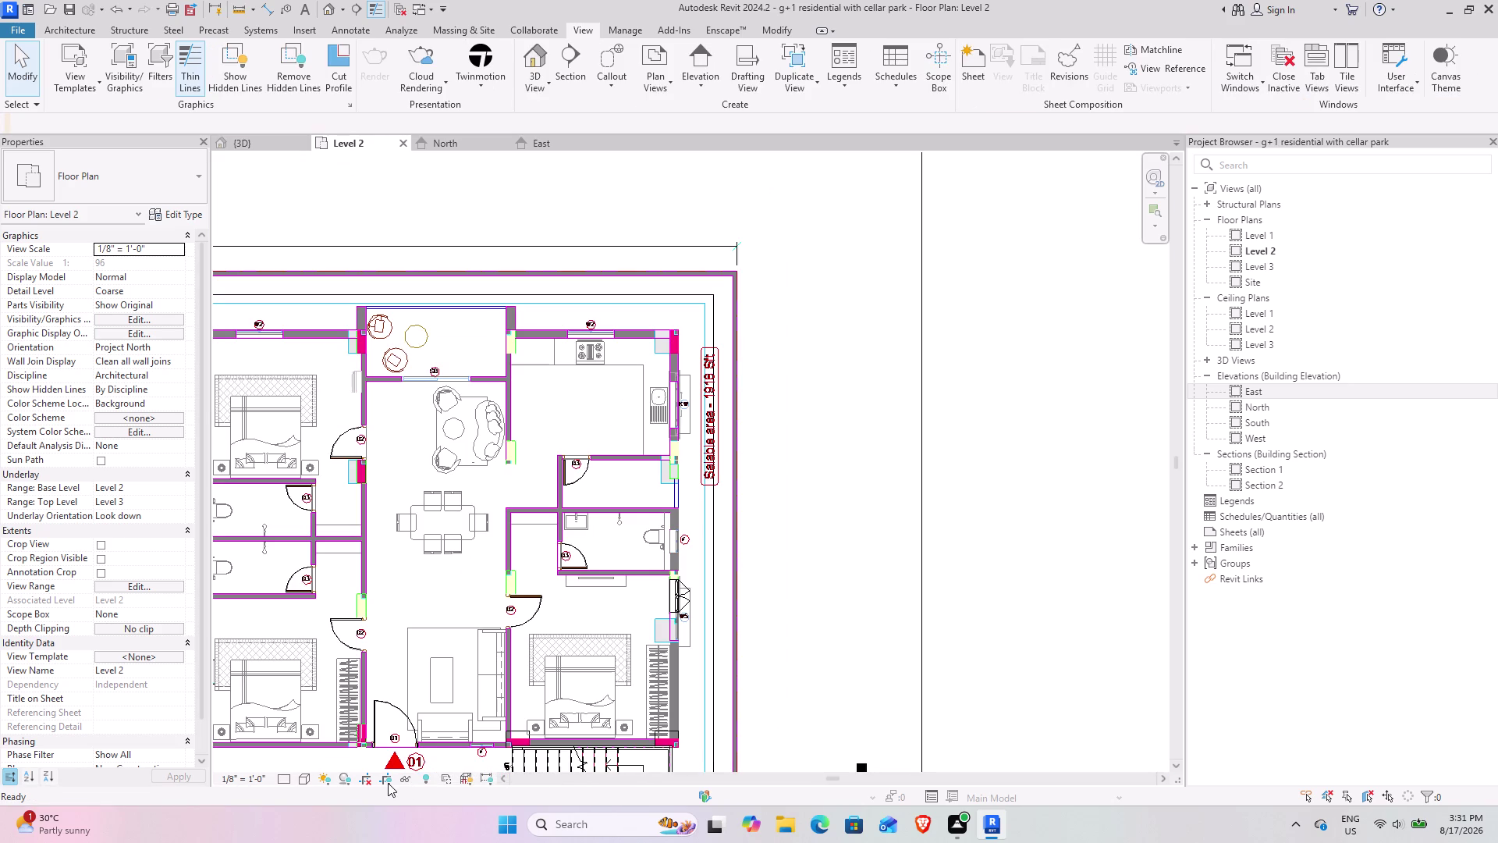
click(397, 784)
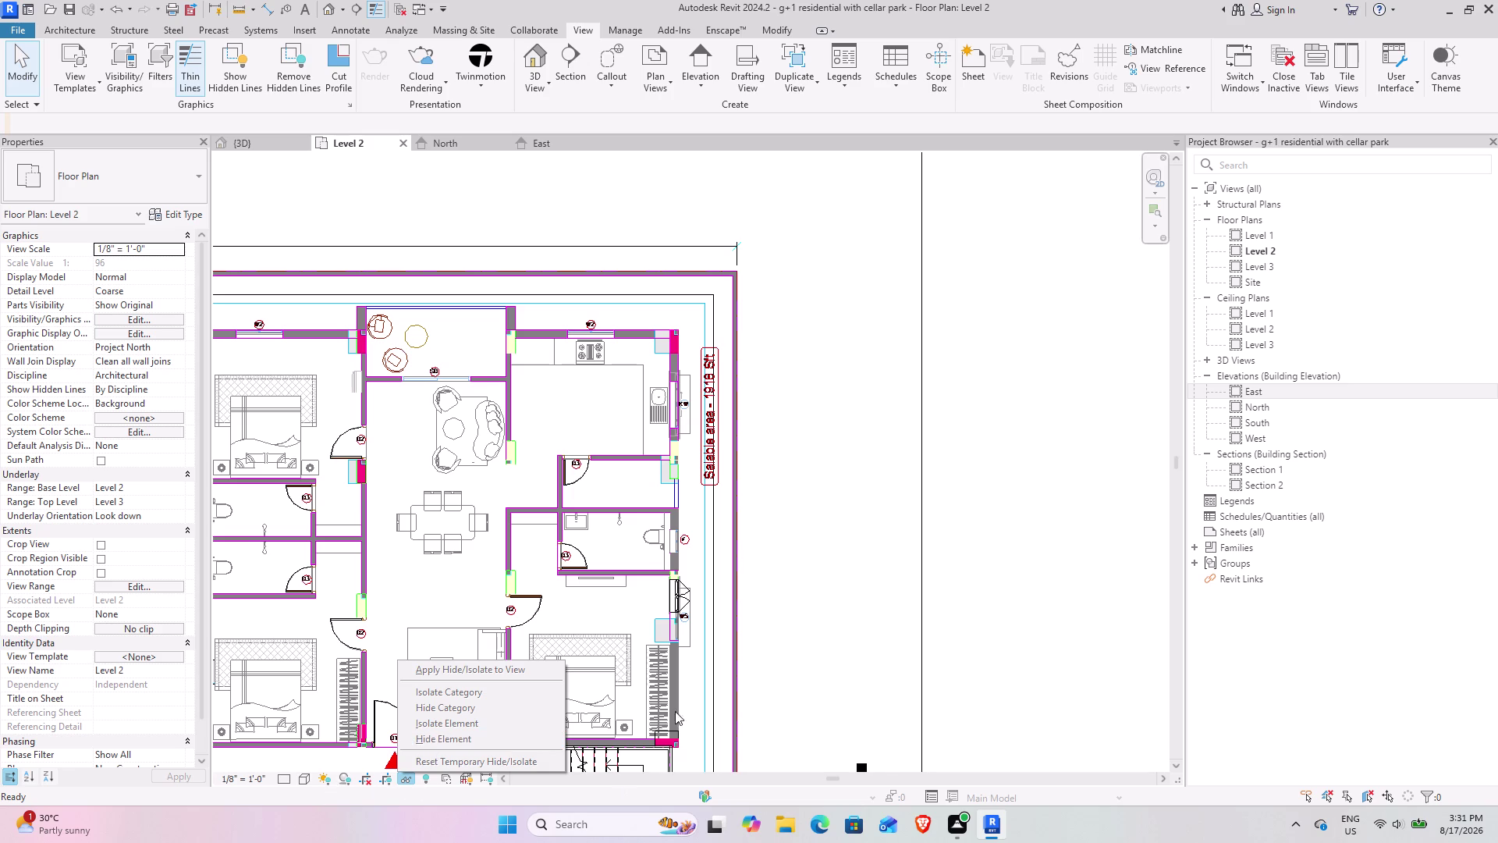
click(806, 505)
Zoom onto the kitchen's W2 opening and return to the Architecture tab.
scroll(up, 3)
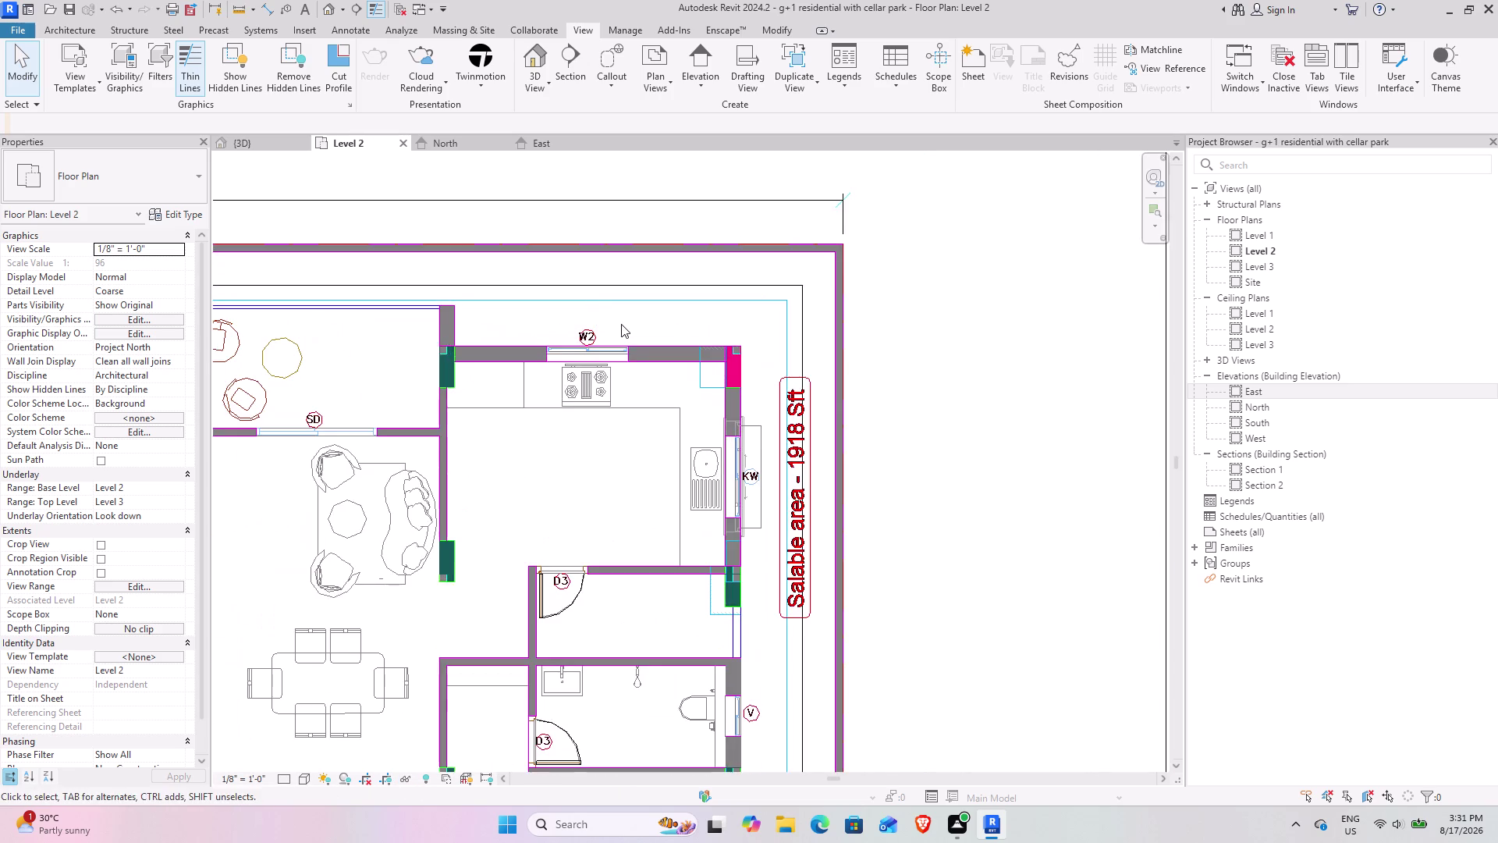
middle_drag(620, 325, 656, 443)
scroll(up, 3)
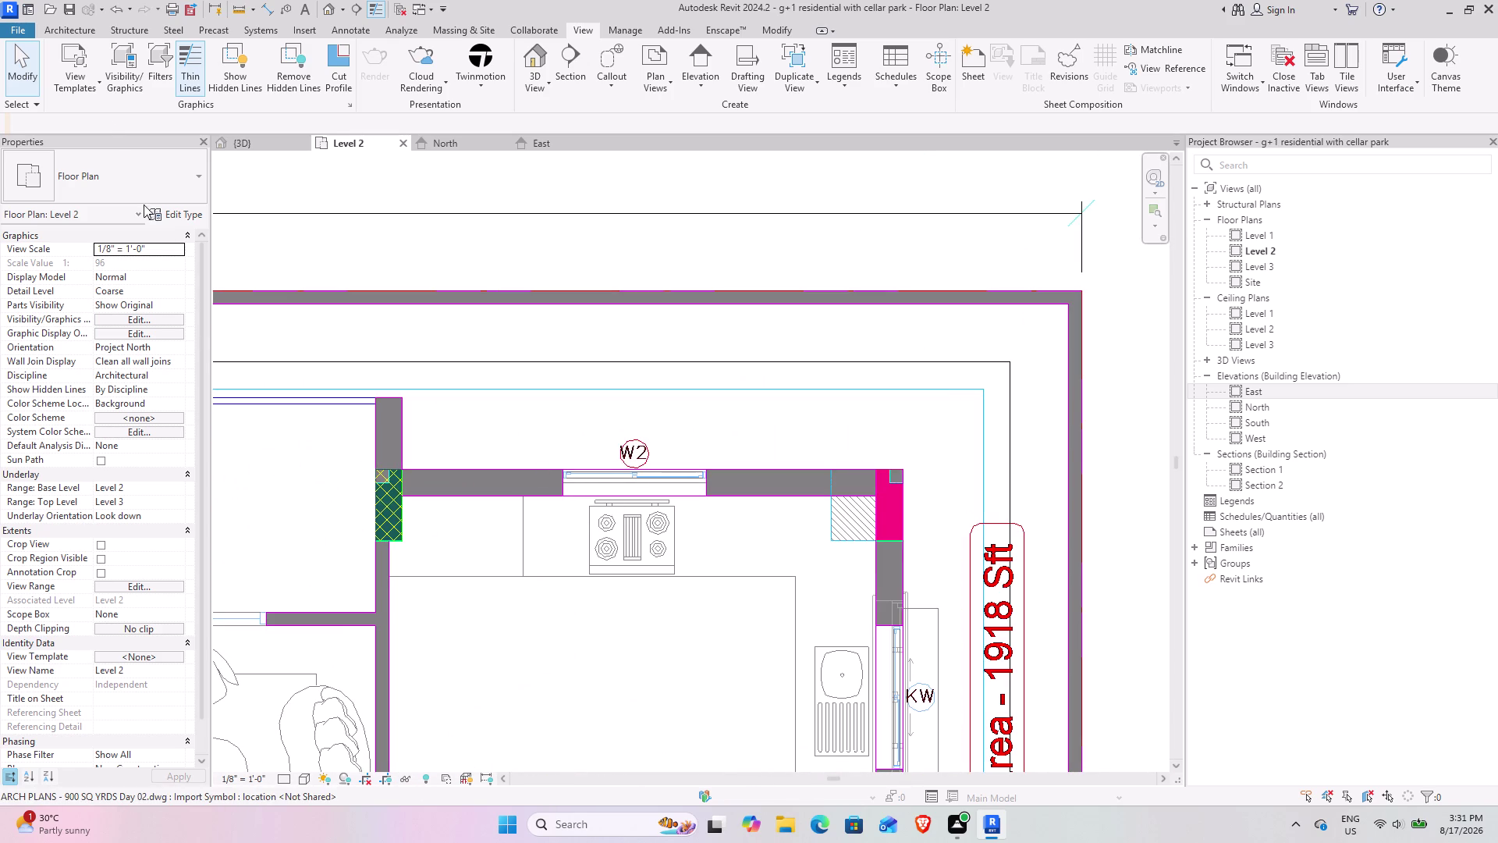
click(71, 26)
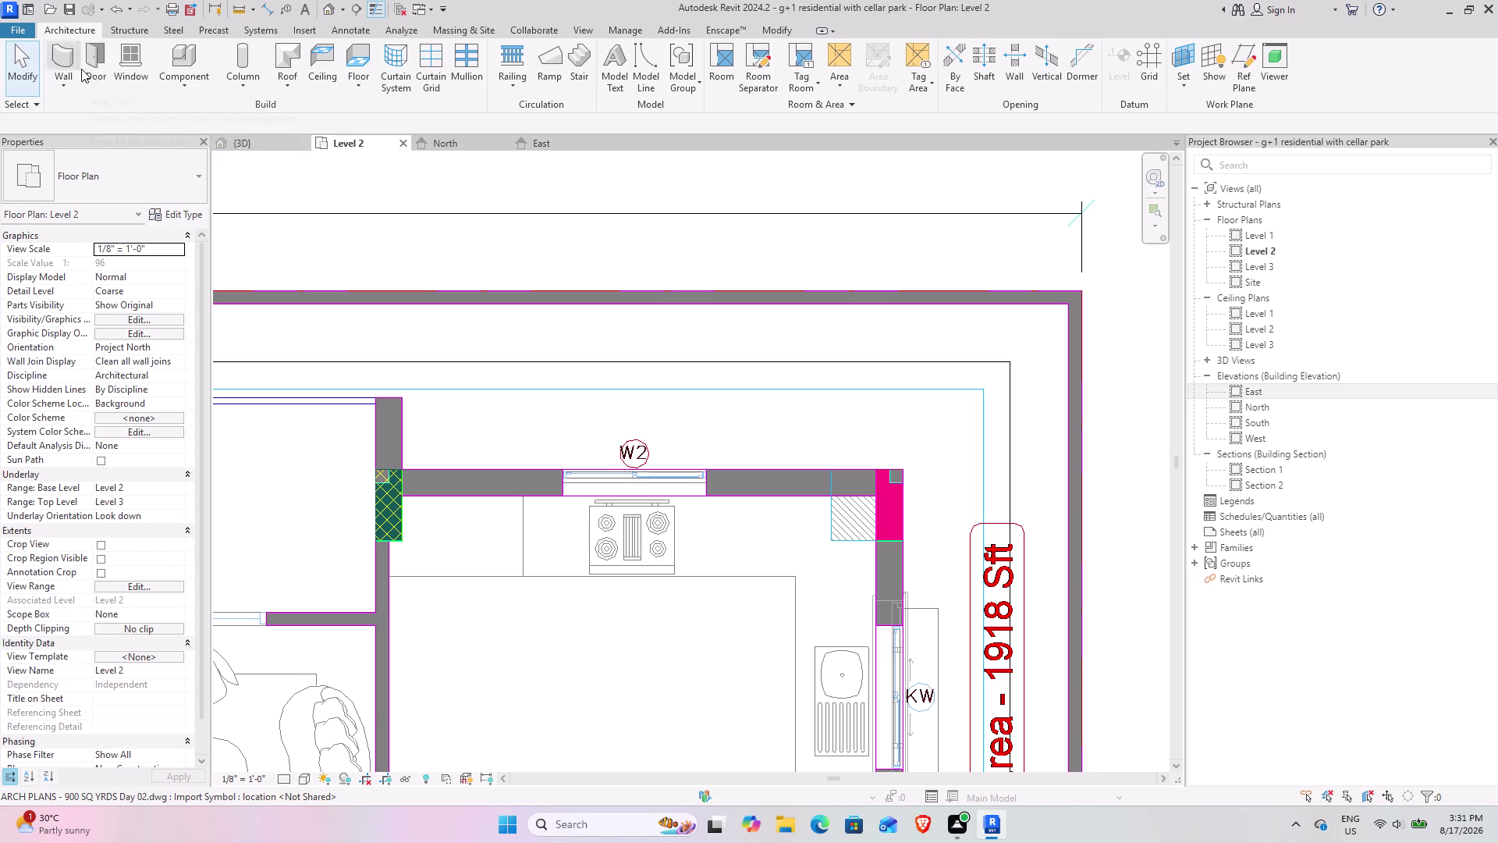
Undo the accidental window placement with five Ctrl+Z presses.
drag(114, 60, 122, 64)
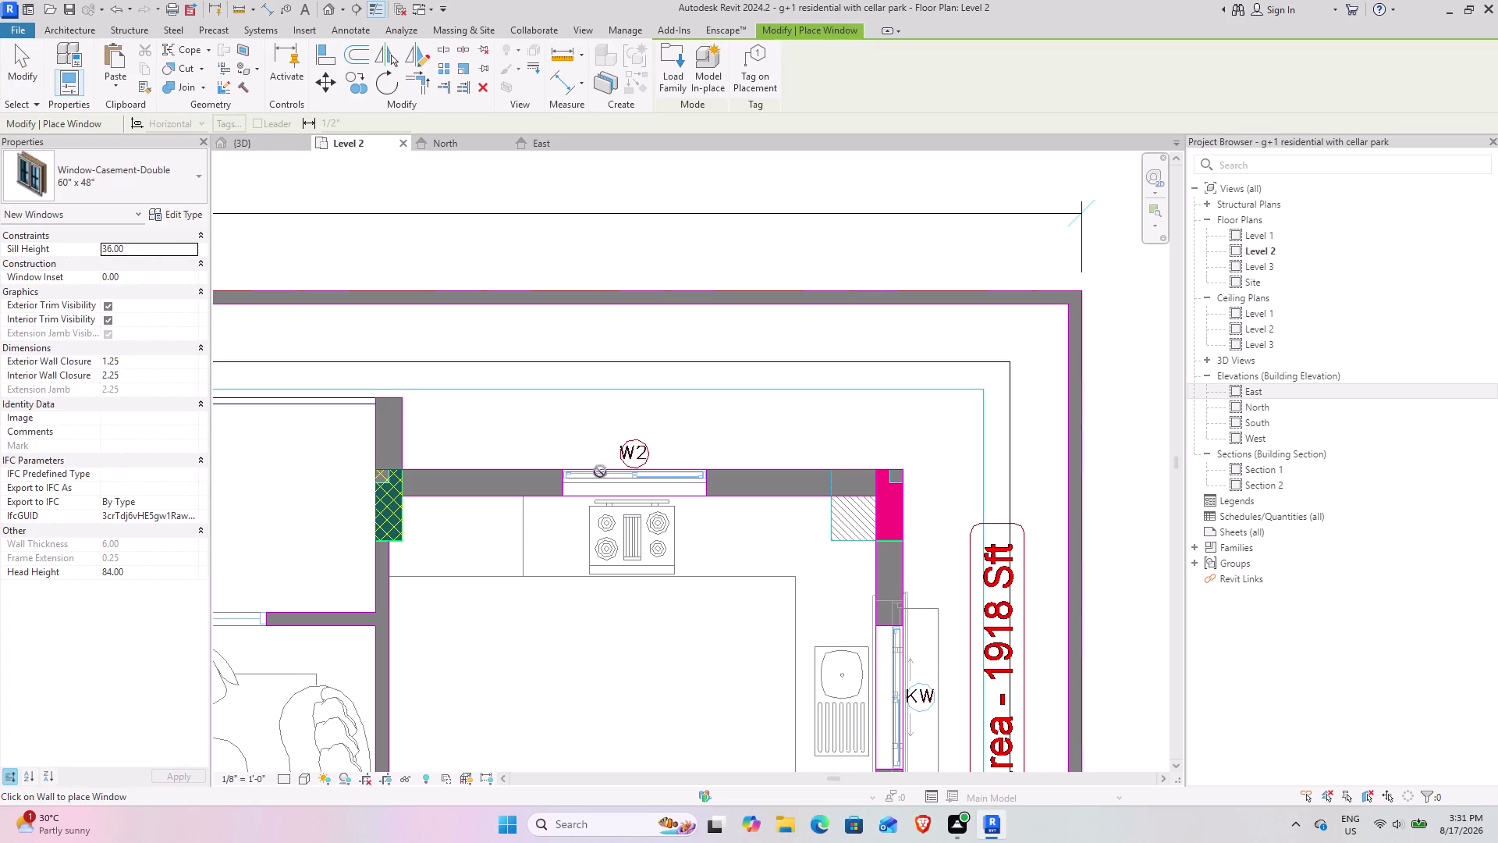
click(15, 83)
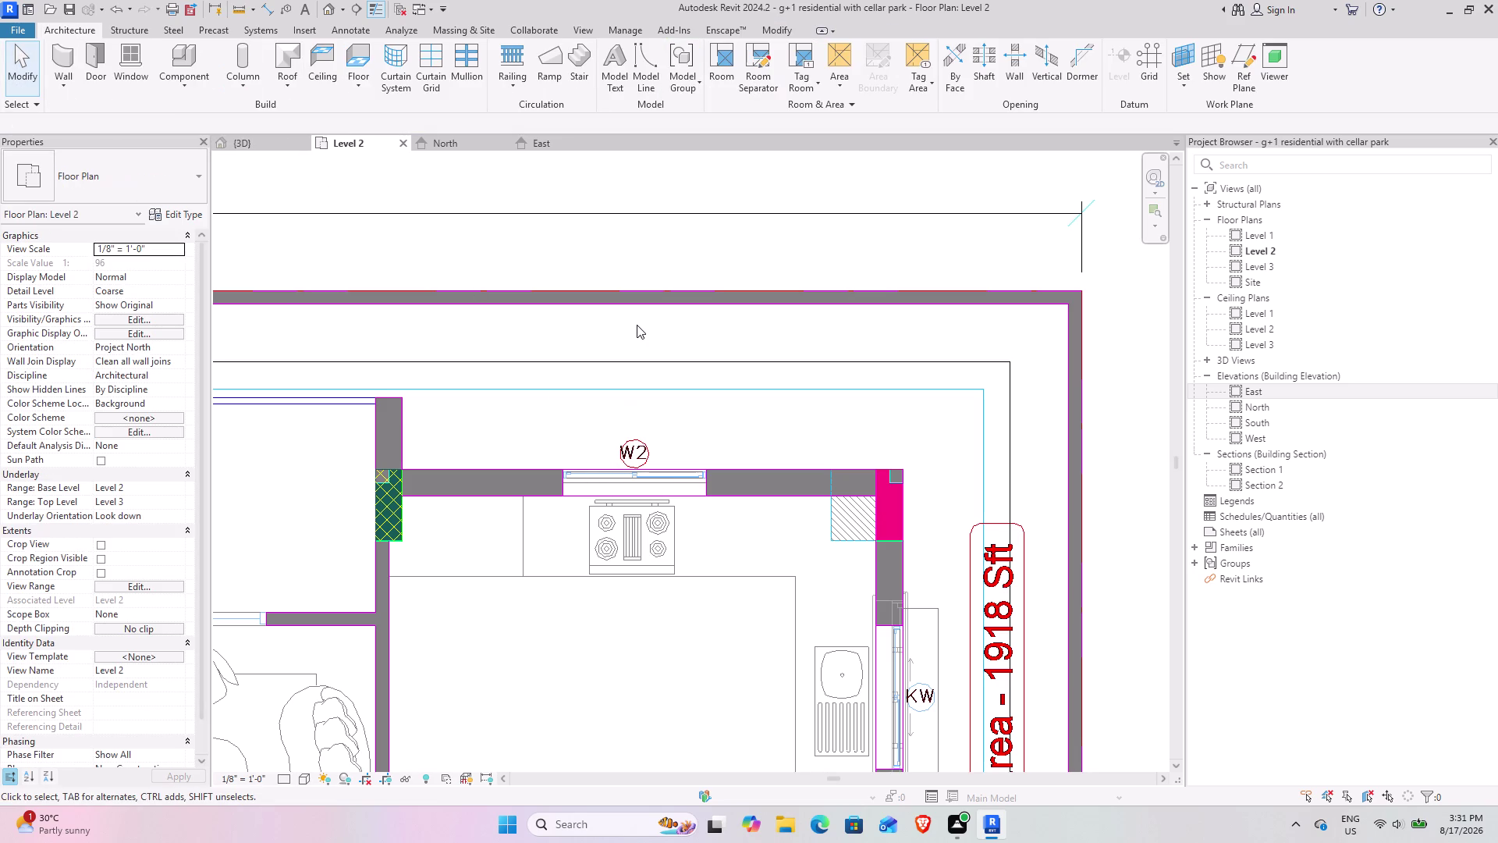
key(ctrl+z)
key(ctrl+z)
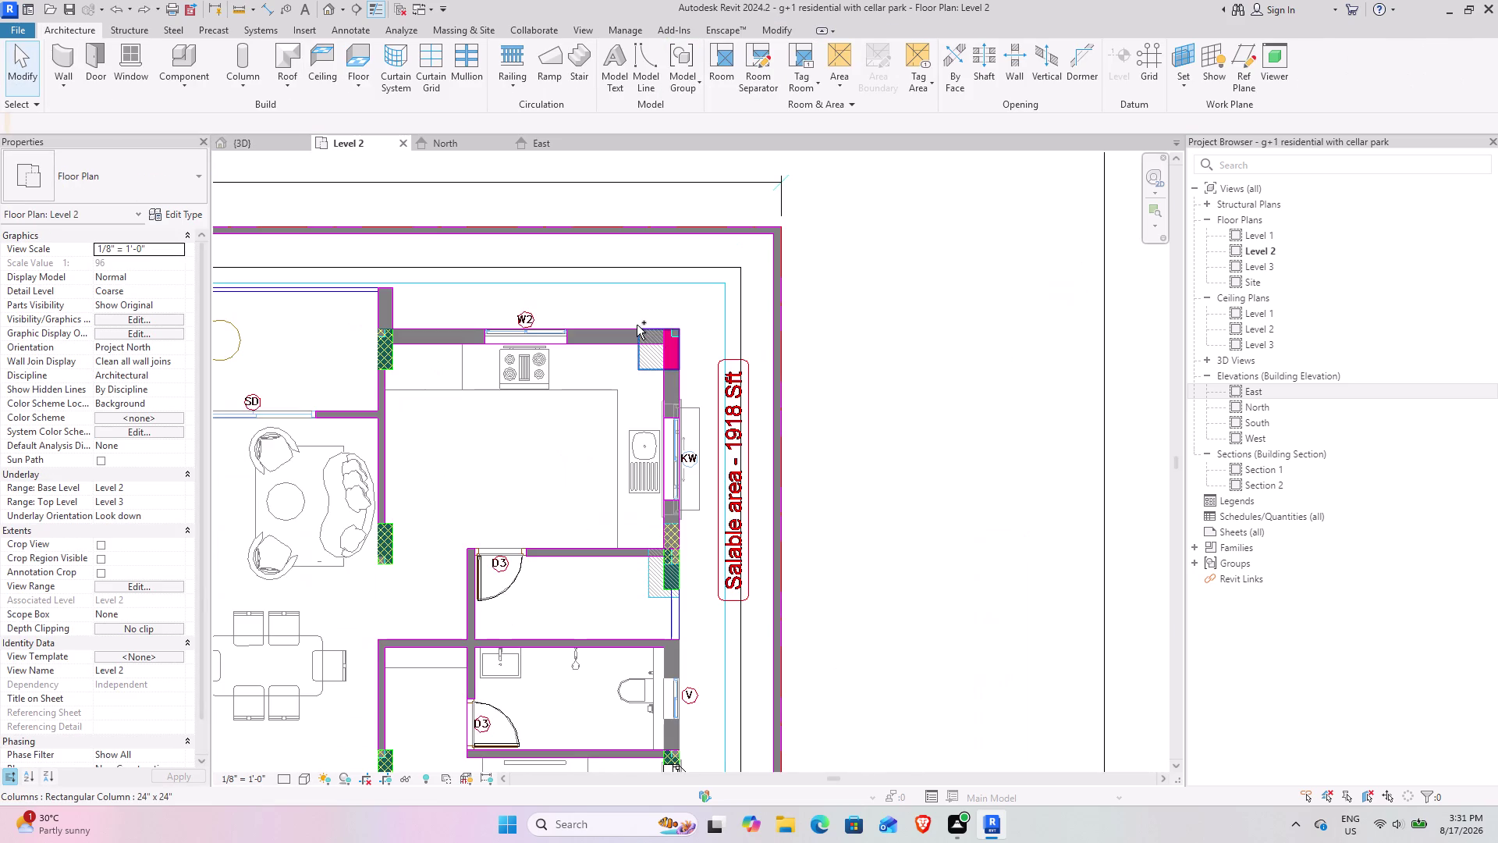
key(ctrl+z)
key(ctrl+z)
key(ctrl+z)
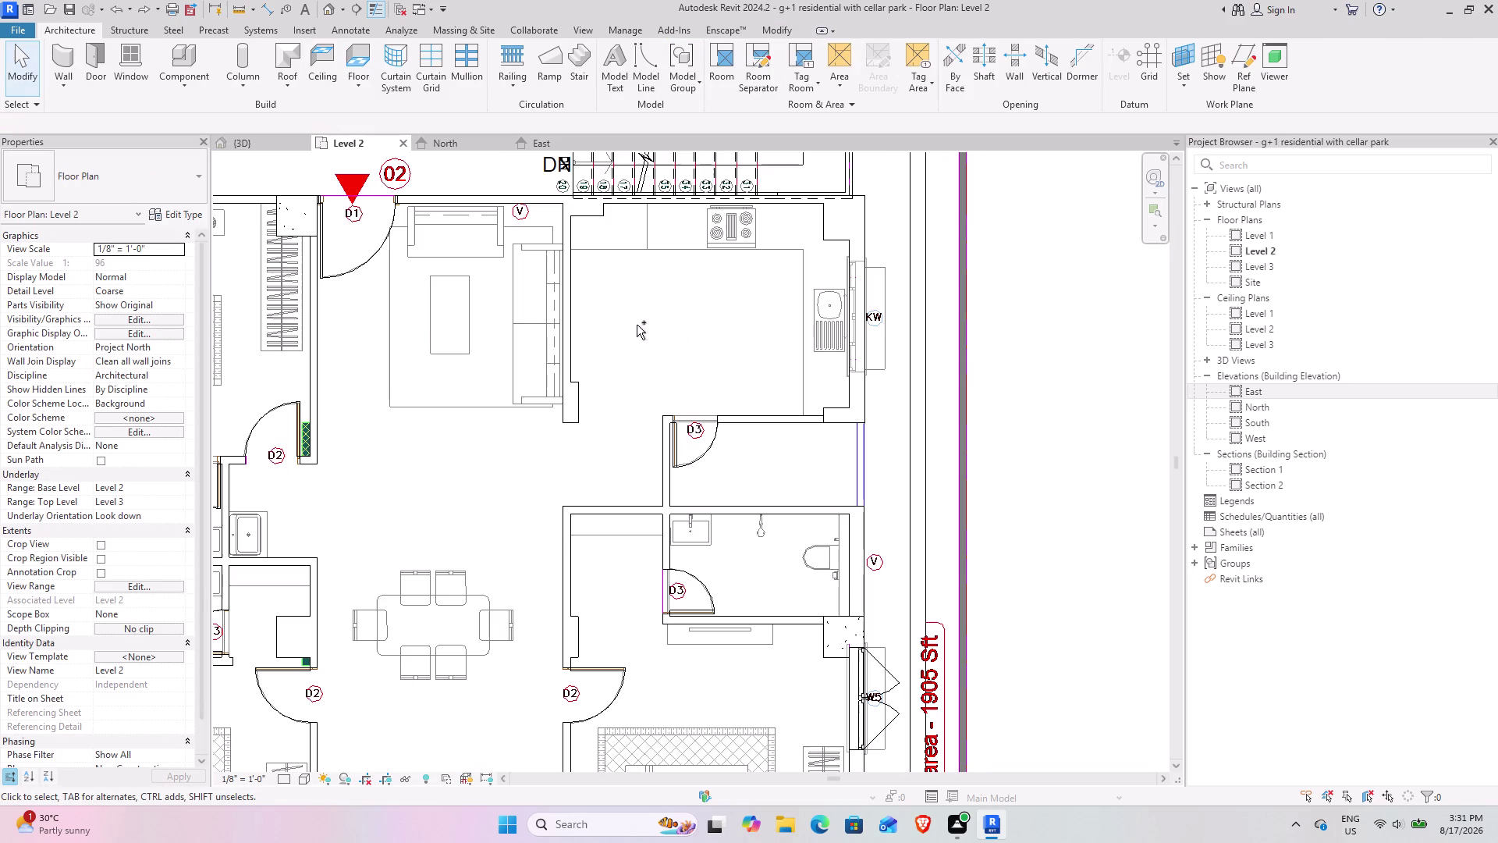
Select a 4.5" interior basic wall in the upper flat.
scroll(down, 3)
middle_drag(653, 290, 661, 349)
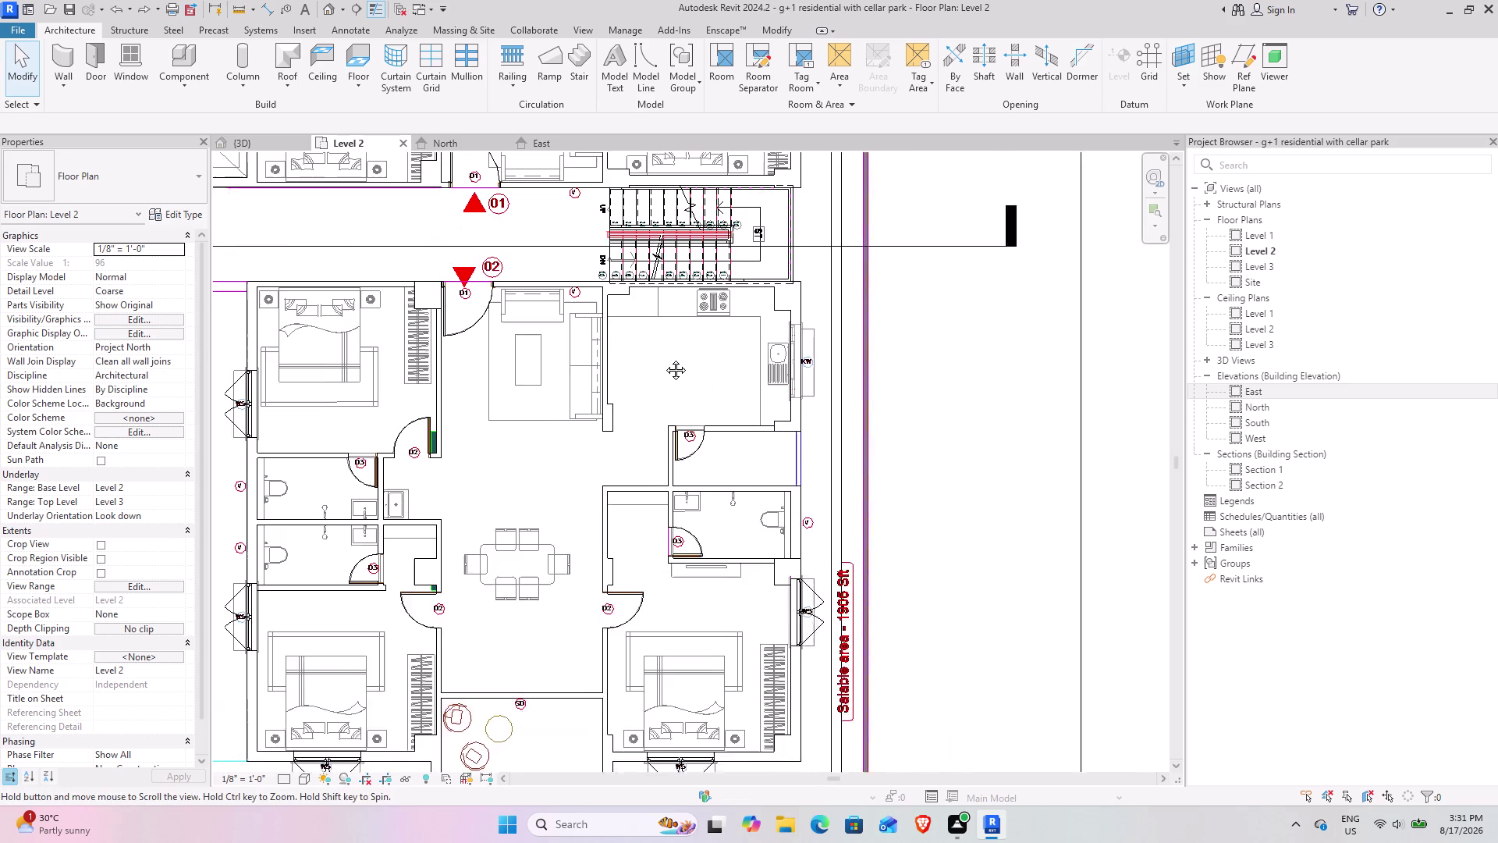
middle_drag(661, 349, 672, 391)
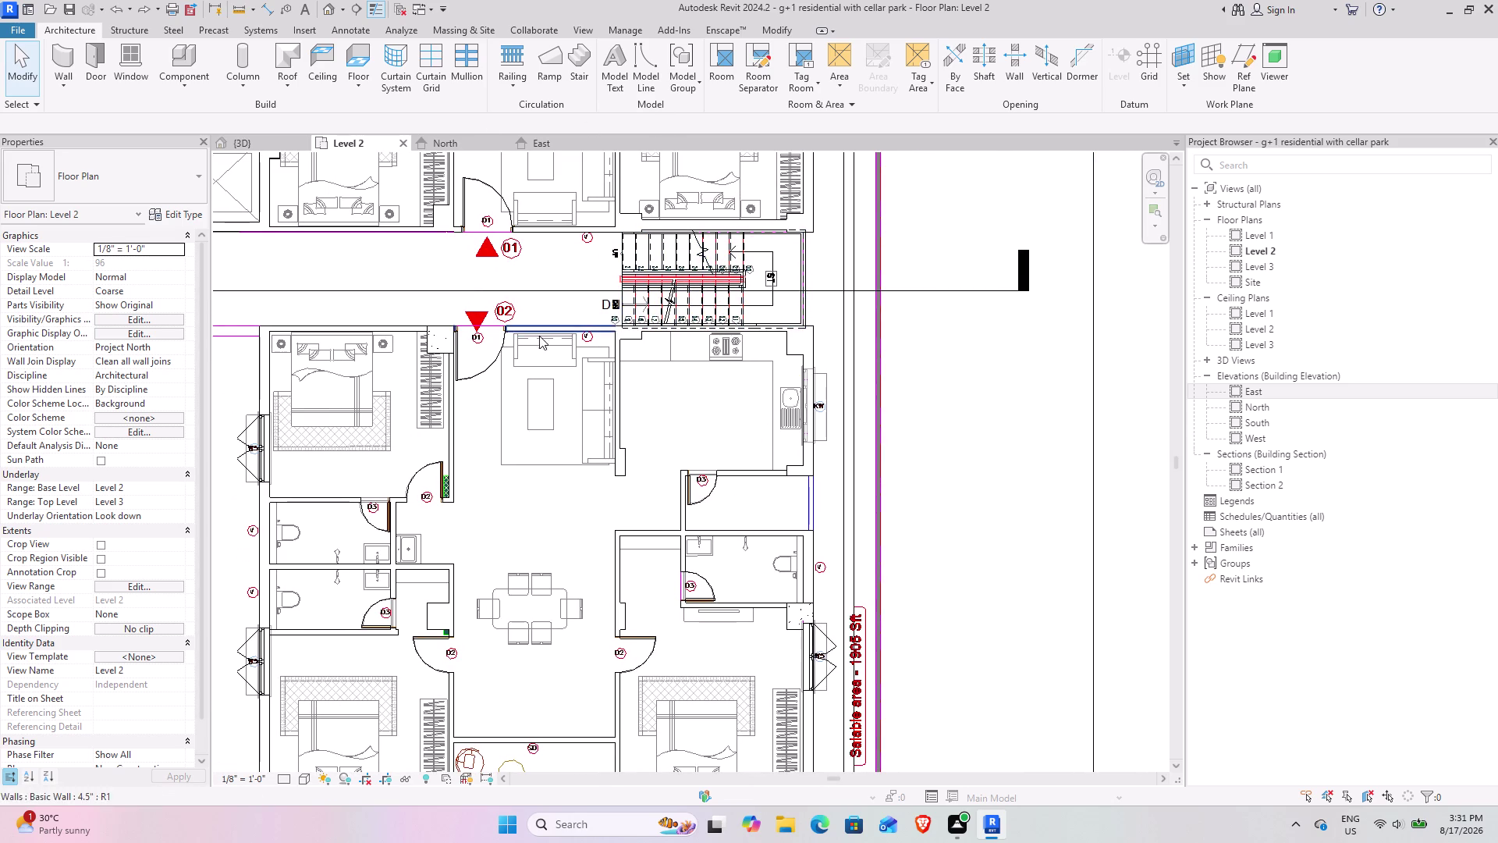
middle_drag(546, 207, 627, 422)
middle_drag(582, 262, 590, 414)
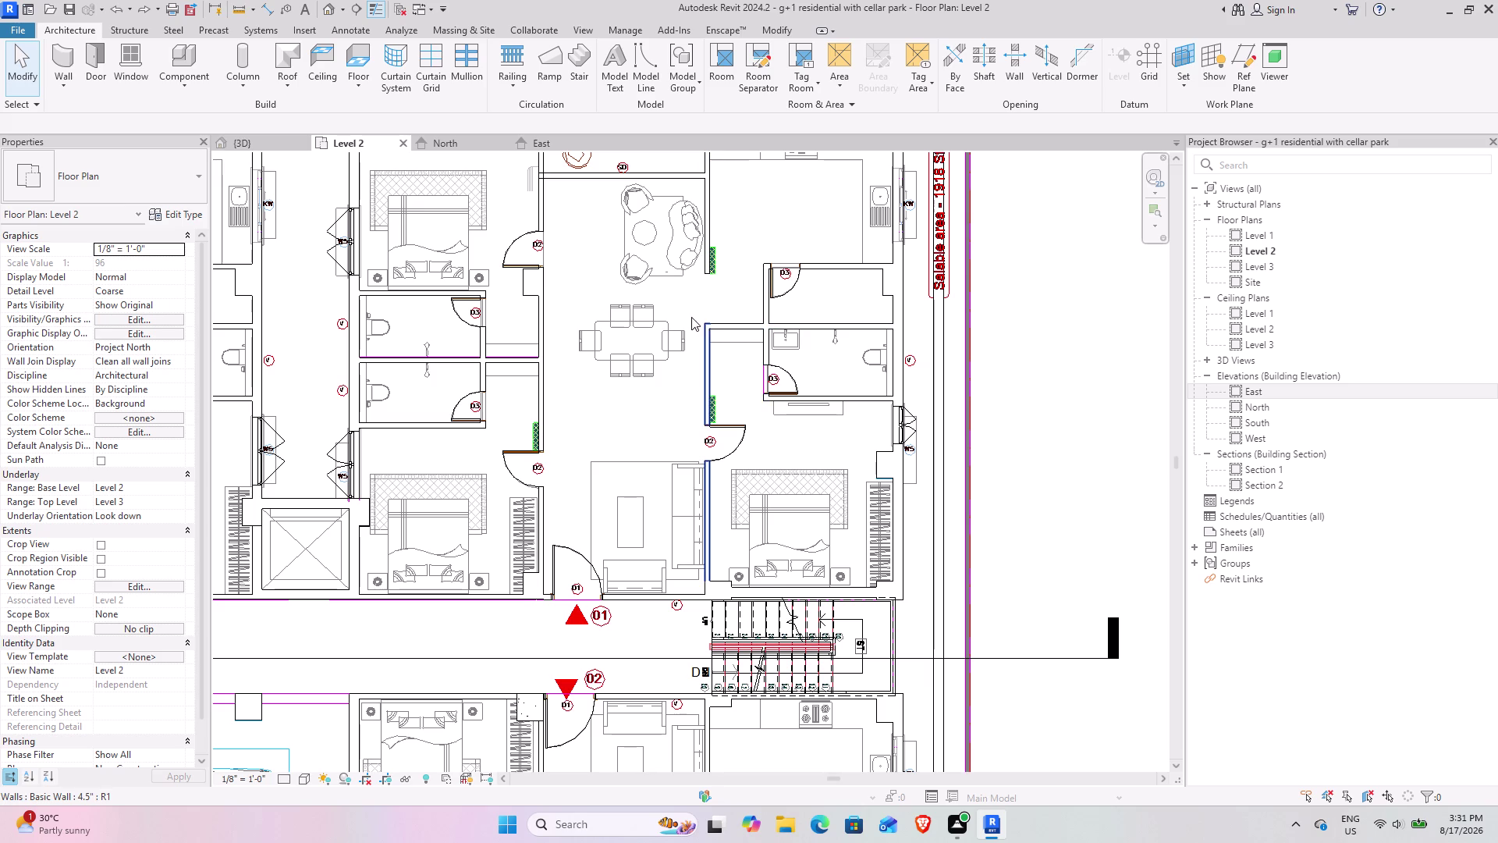
click(731, 323)
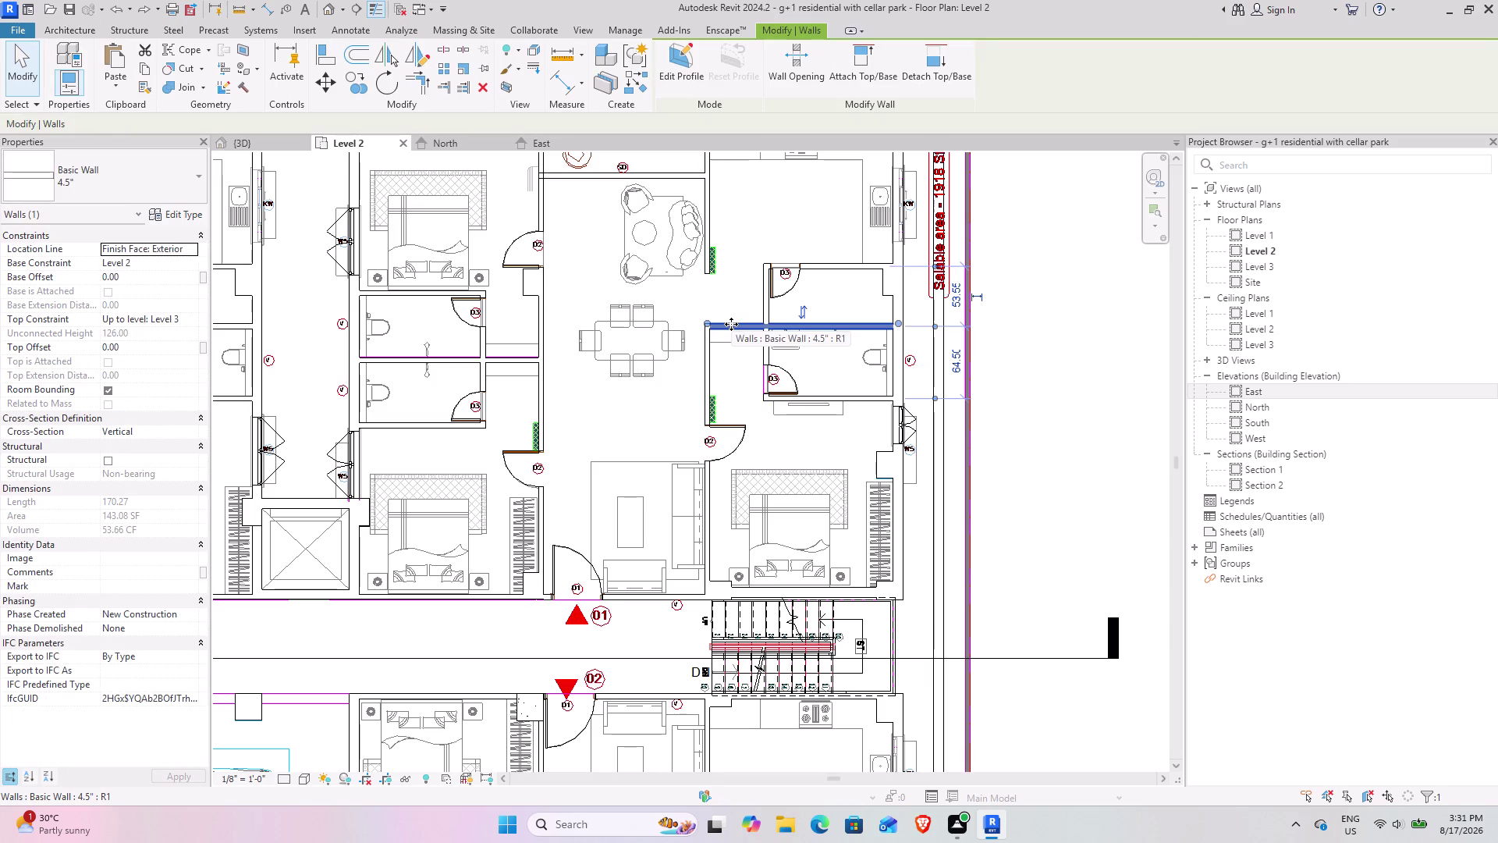
Select all 4.5" walls, then all 9" walls, with SA and hide each set with HH.
text(sa)
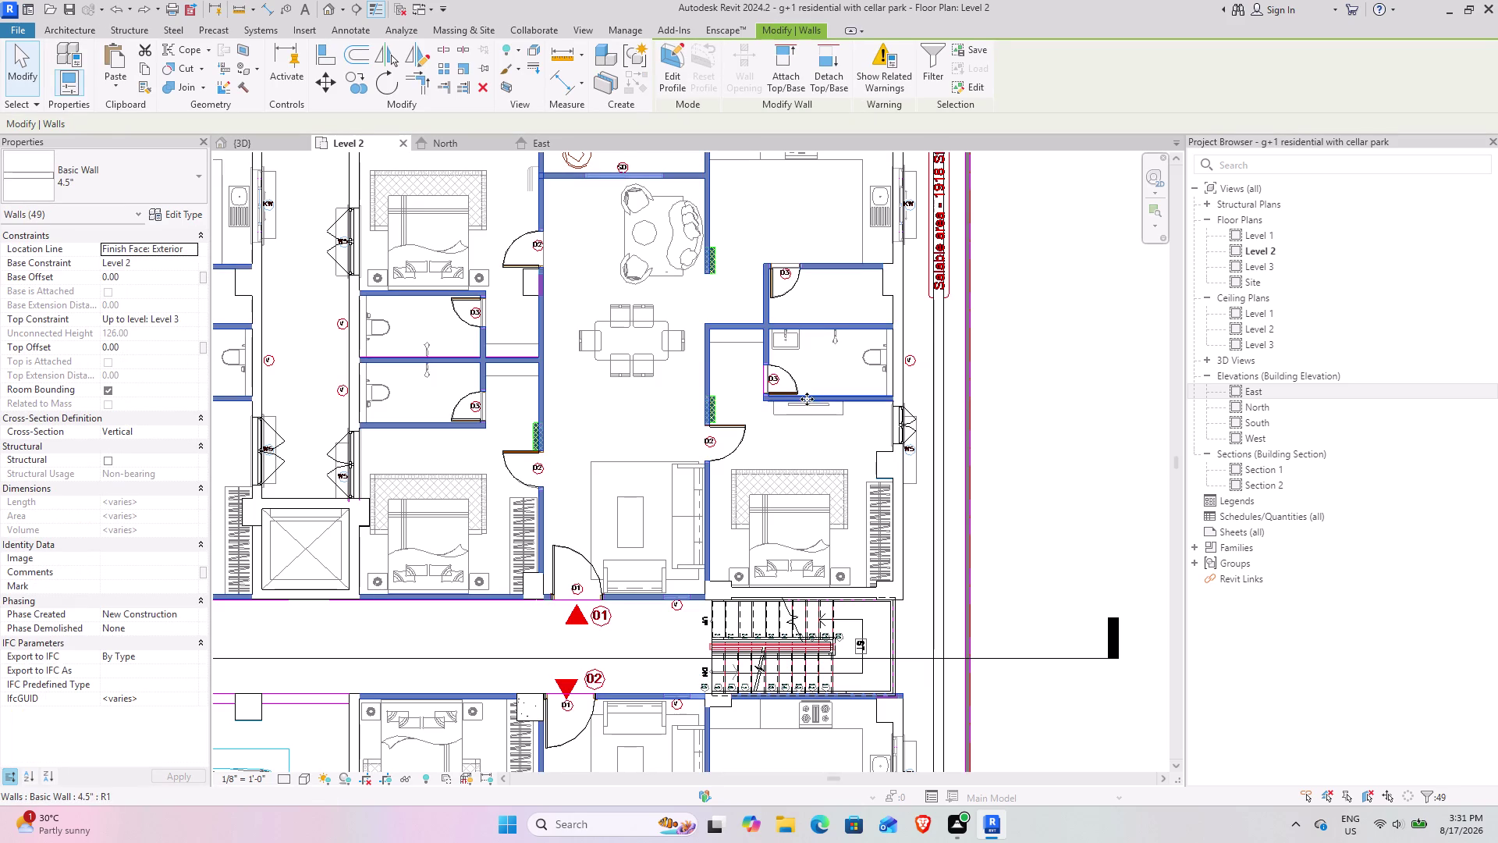
text(hh)
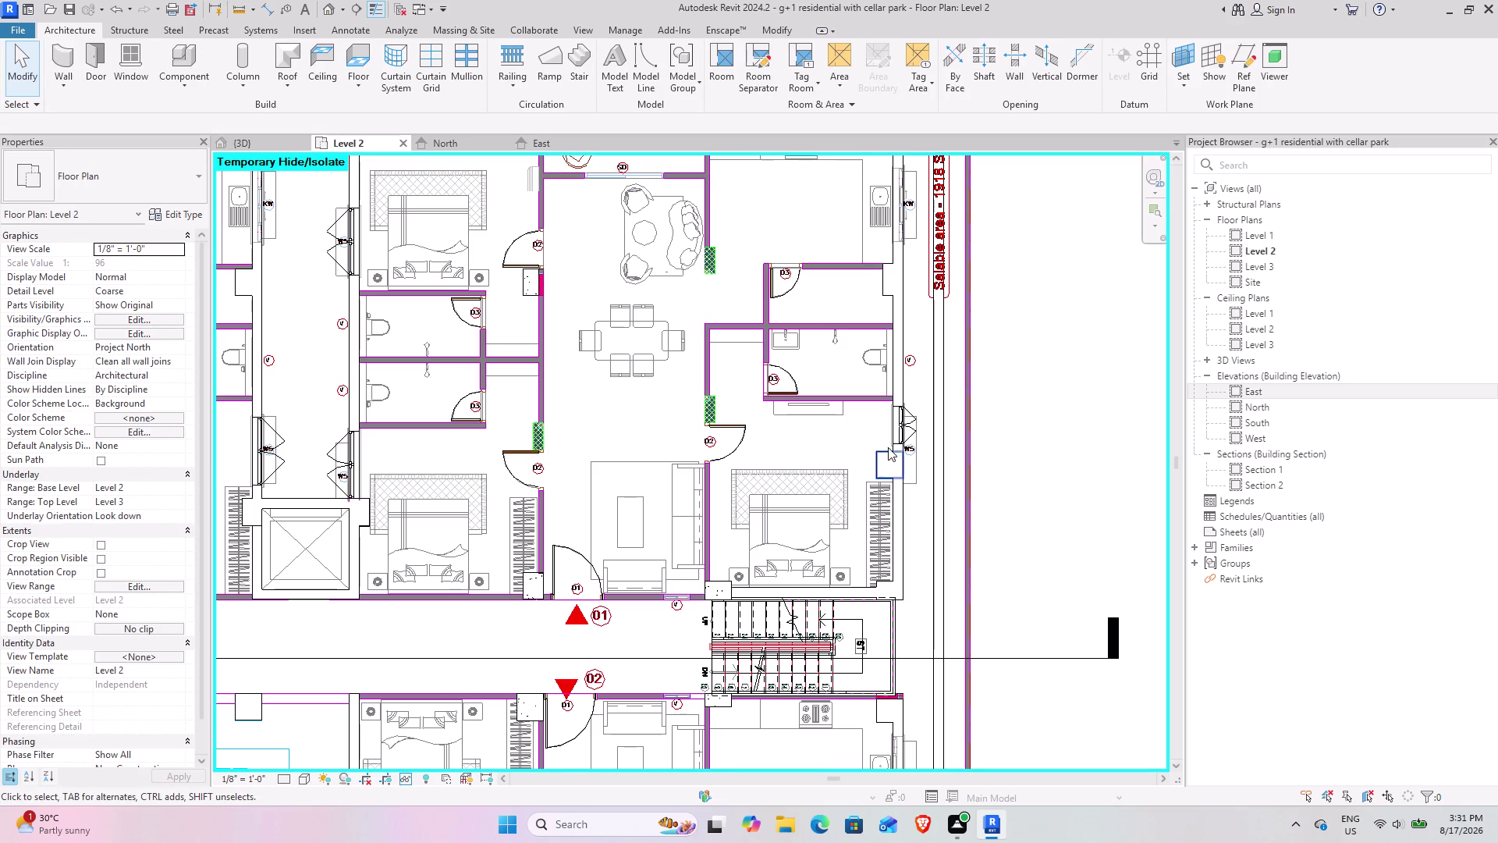
click(900, 508)
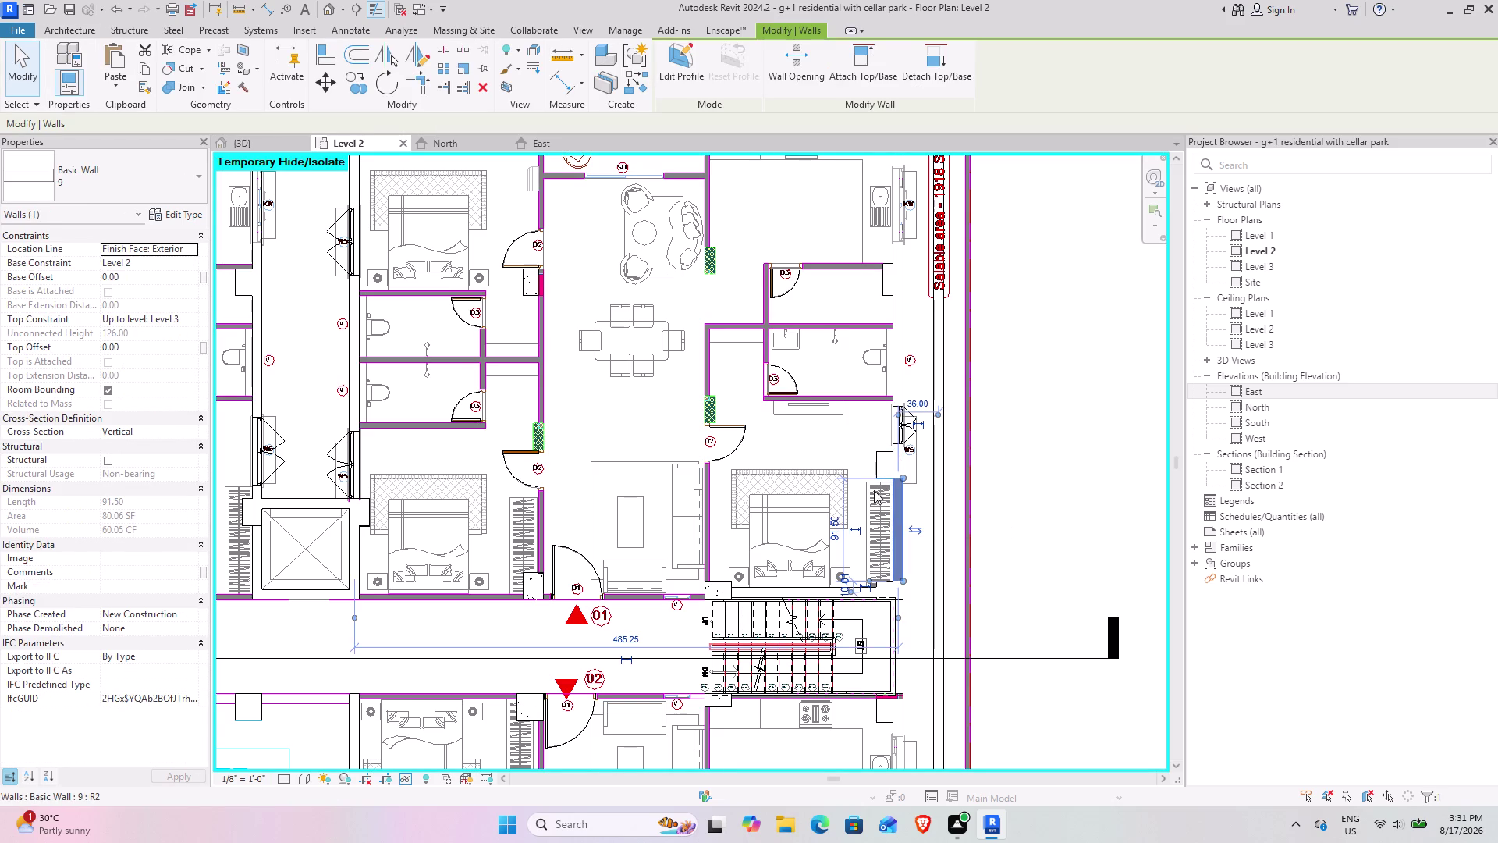
text(sa)
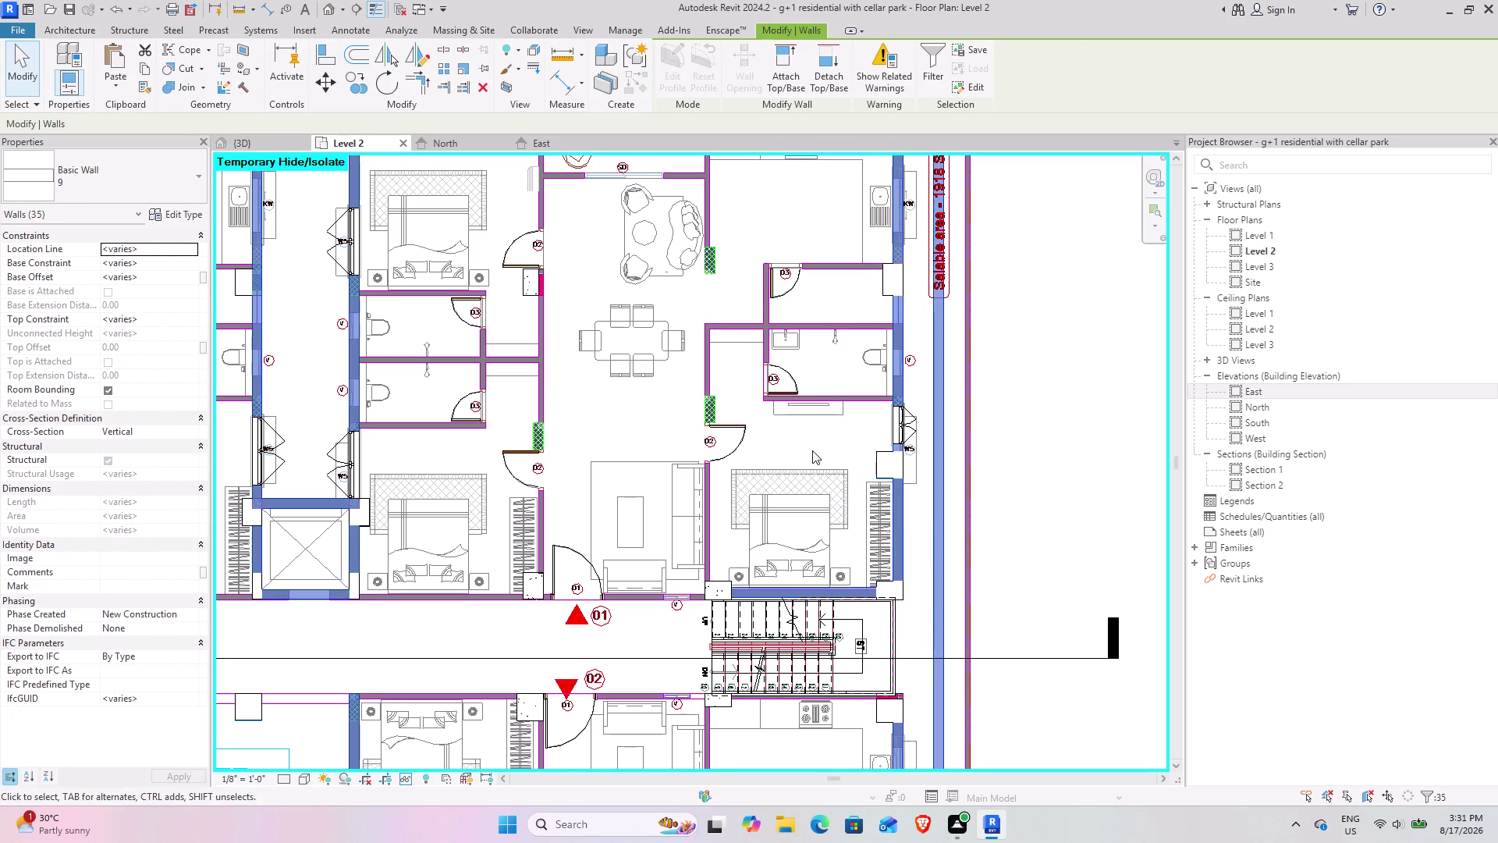
text(hh)
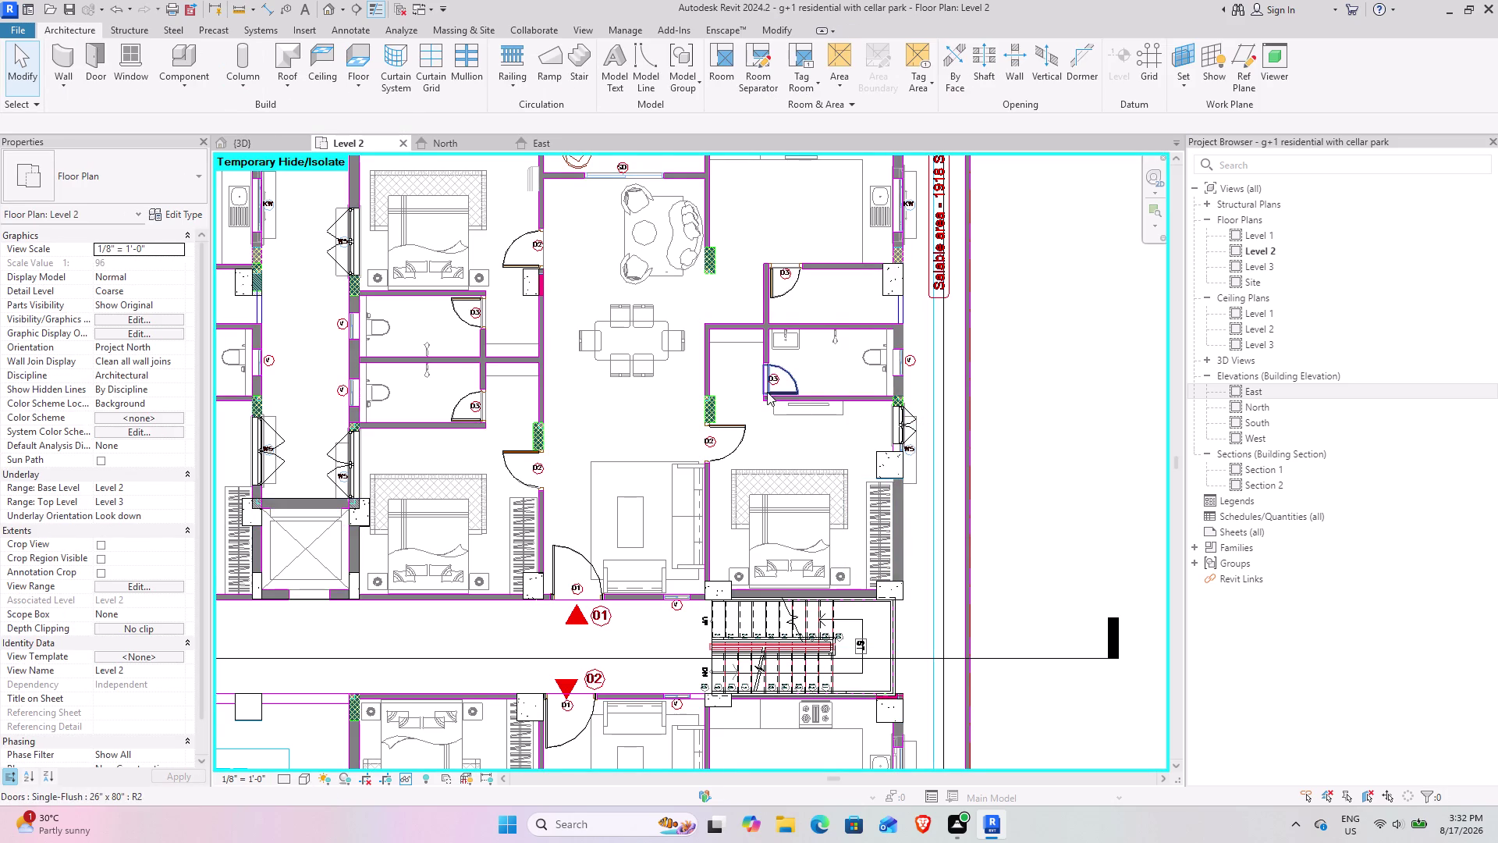
middle_drag(767, 391, 765, 539)
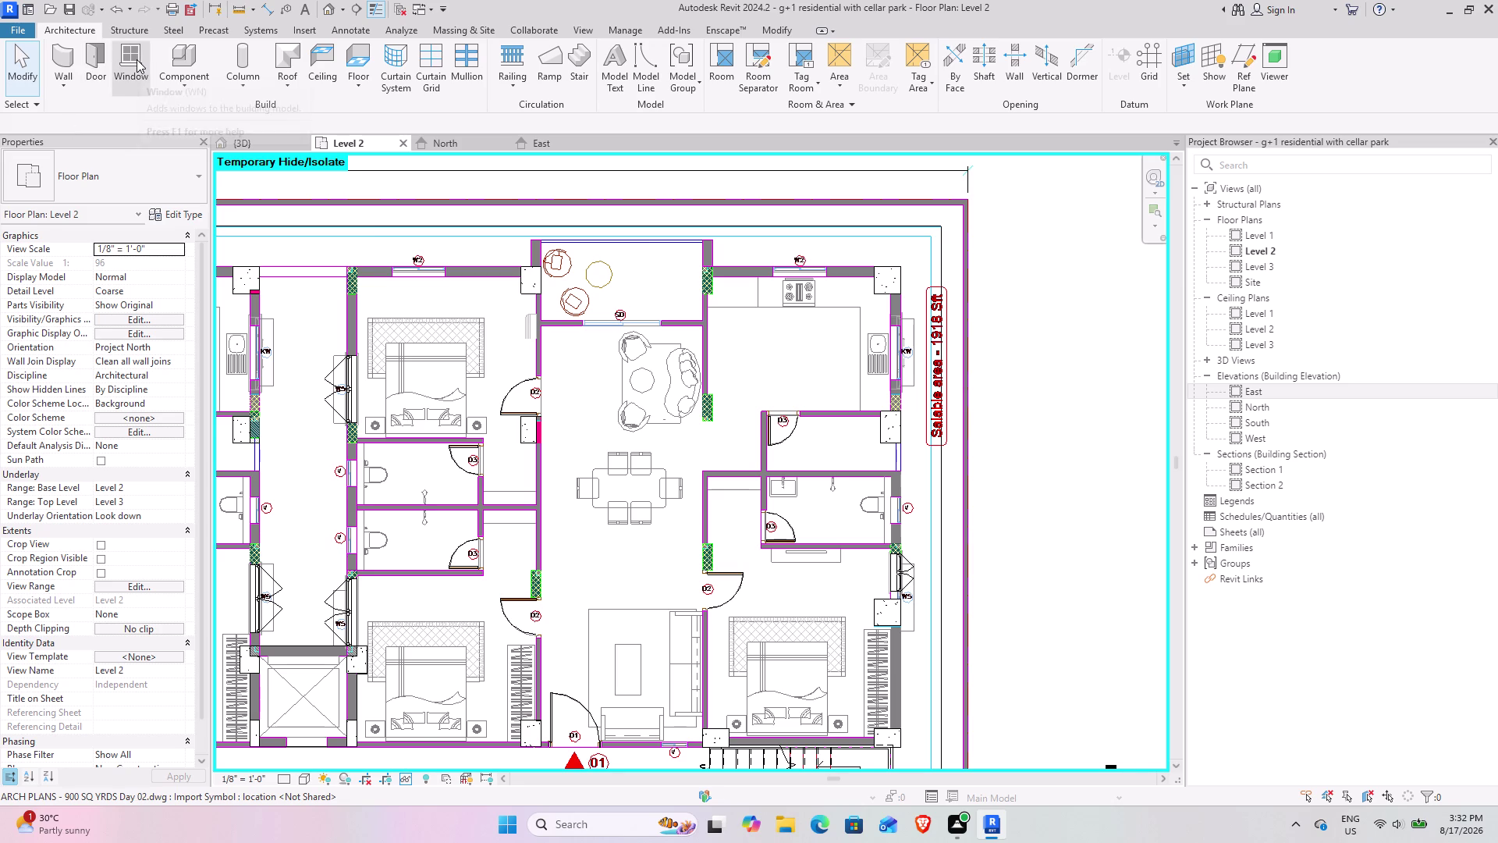
Start placing a window, then cancel the placement with Modify.
click(137, 60)
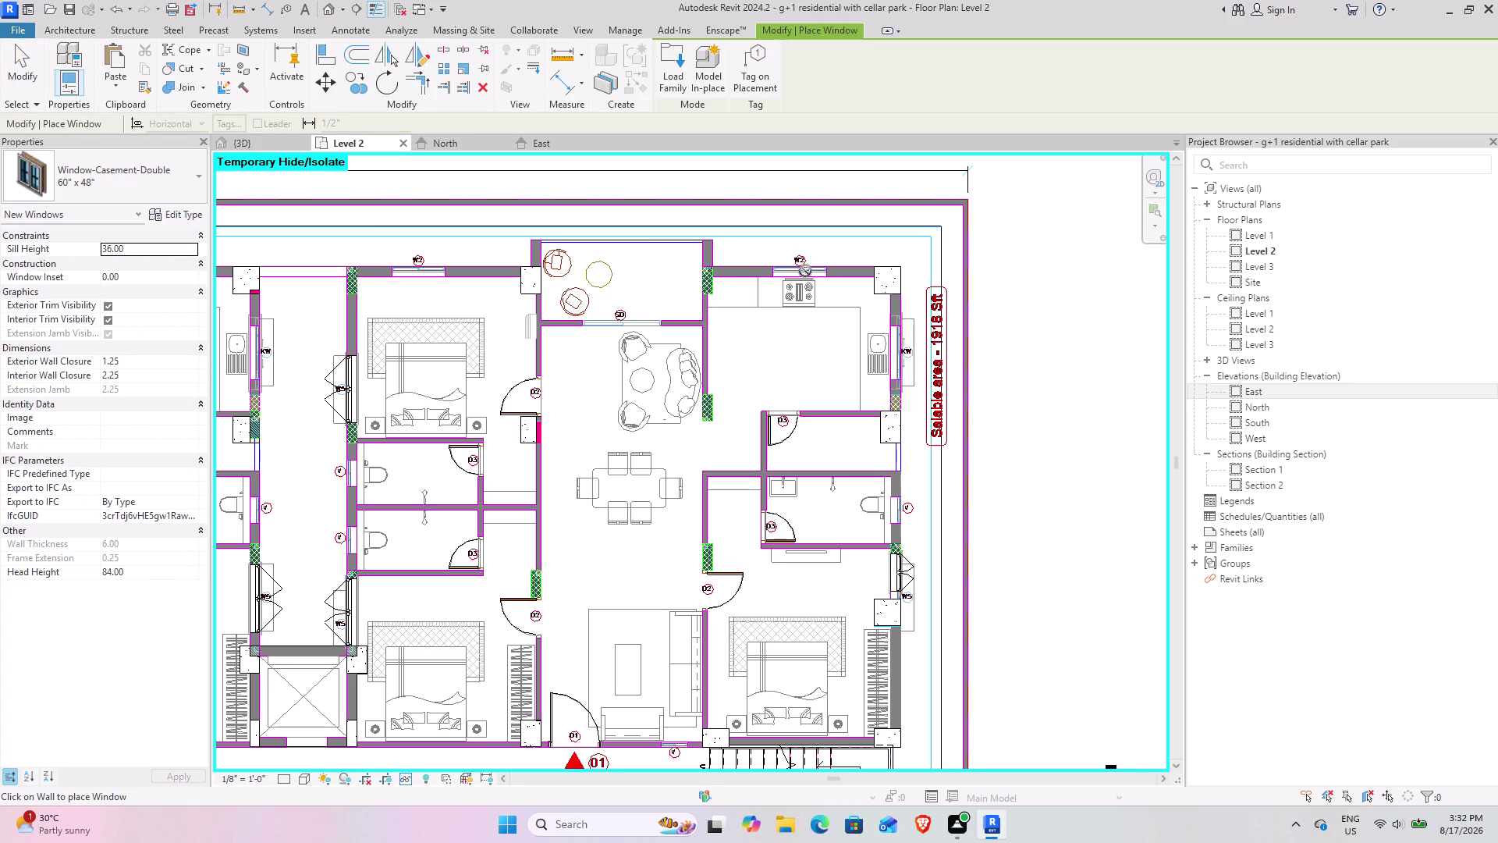
scroll(up, 3)
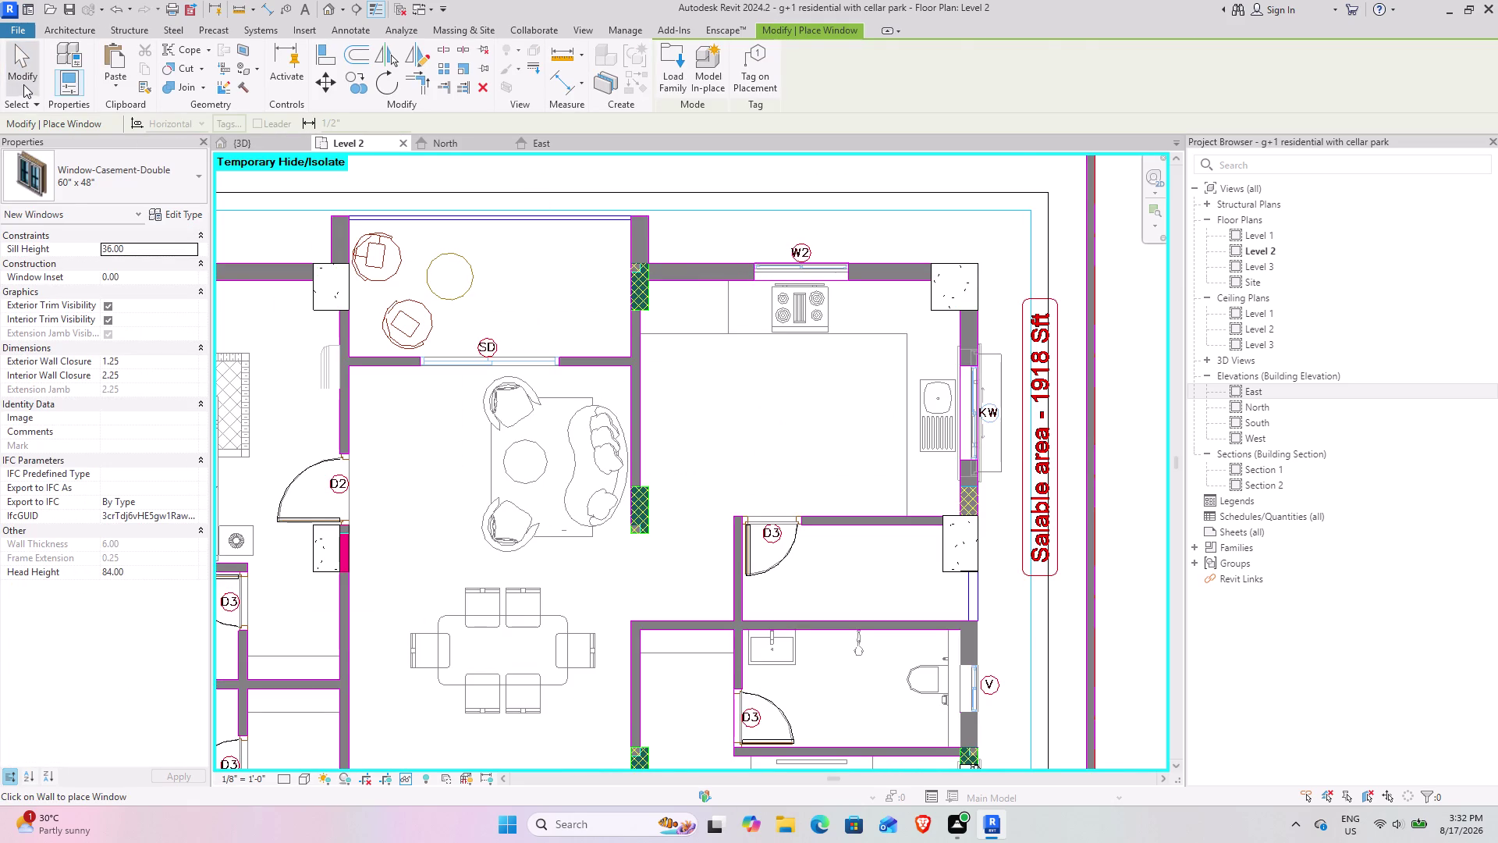
click(20, 75)
scroll(down, 3)
Pan past W2 and KW to W5 and select its 34" x 36" casement window.
middle_drag(803, 296, 717, 330)
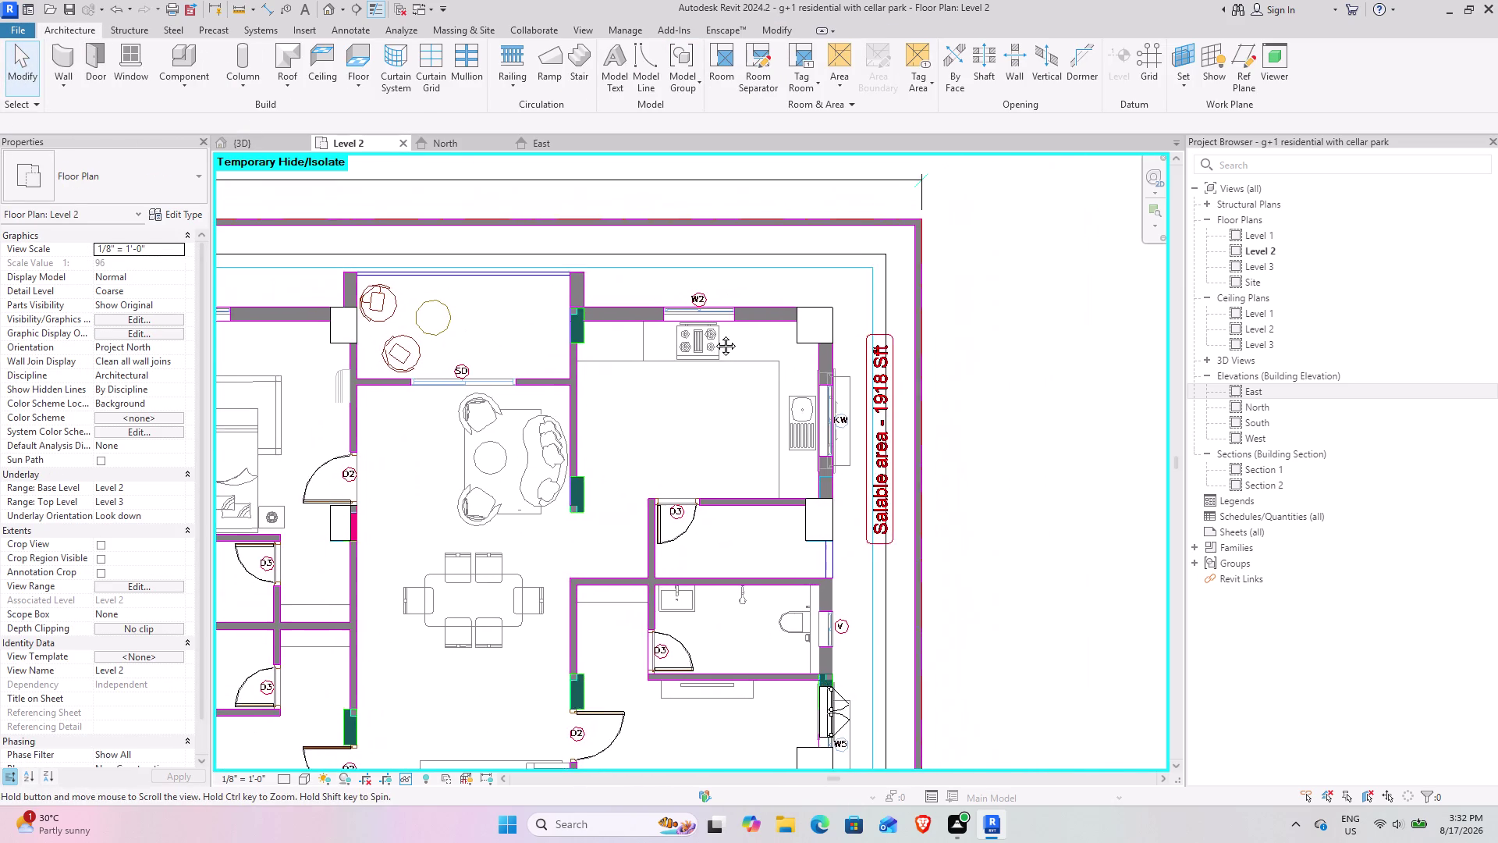
middle_drag(717, 330, 712, 335)
scroll(up, 3)
scroll(up, 3)
middle_drag(879, 429, 734, 380)
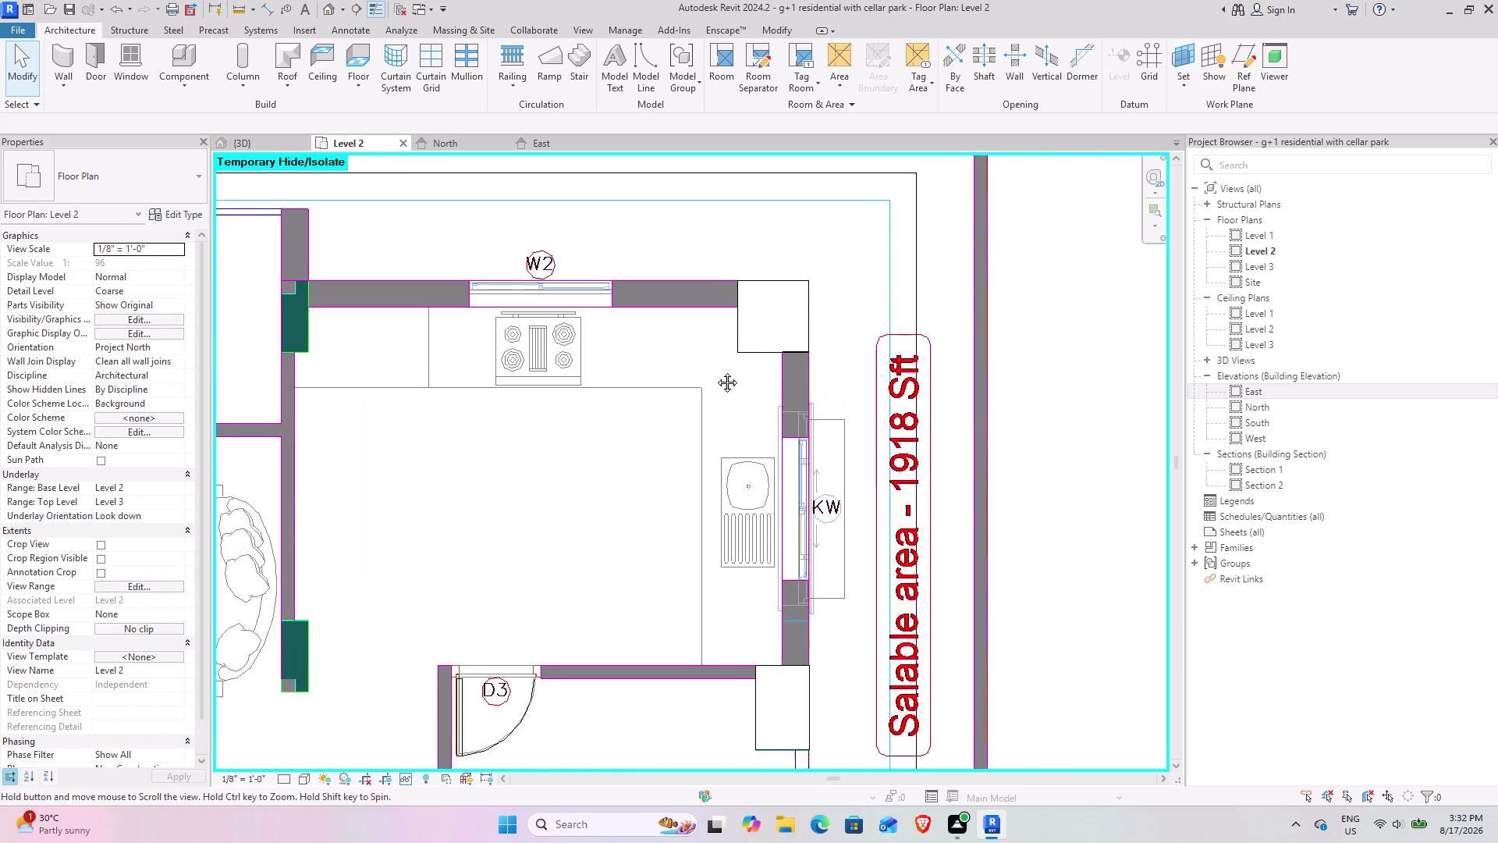
middle_drag(734, 380, 683, 338)
scroll(down, 3)
middle_drag(633, 405, 677, 255)
scroll(down, 3)
scroll(up, 3)
scroll(up, 3)
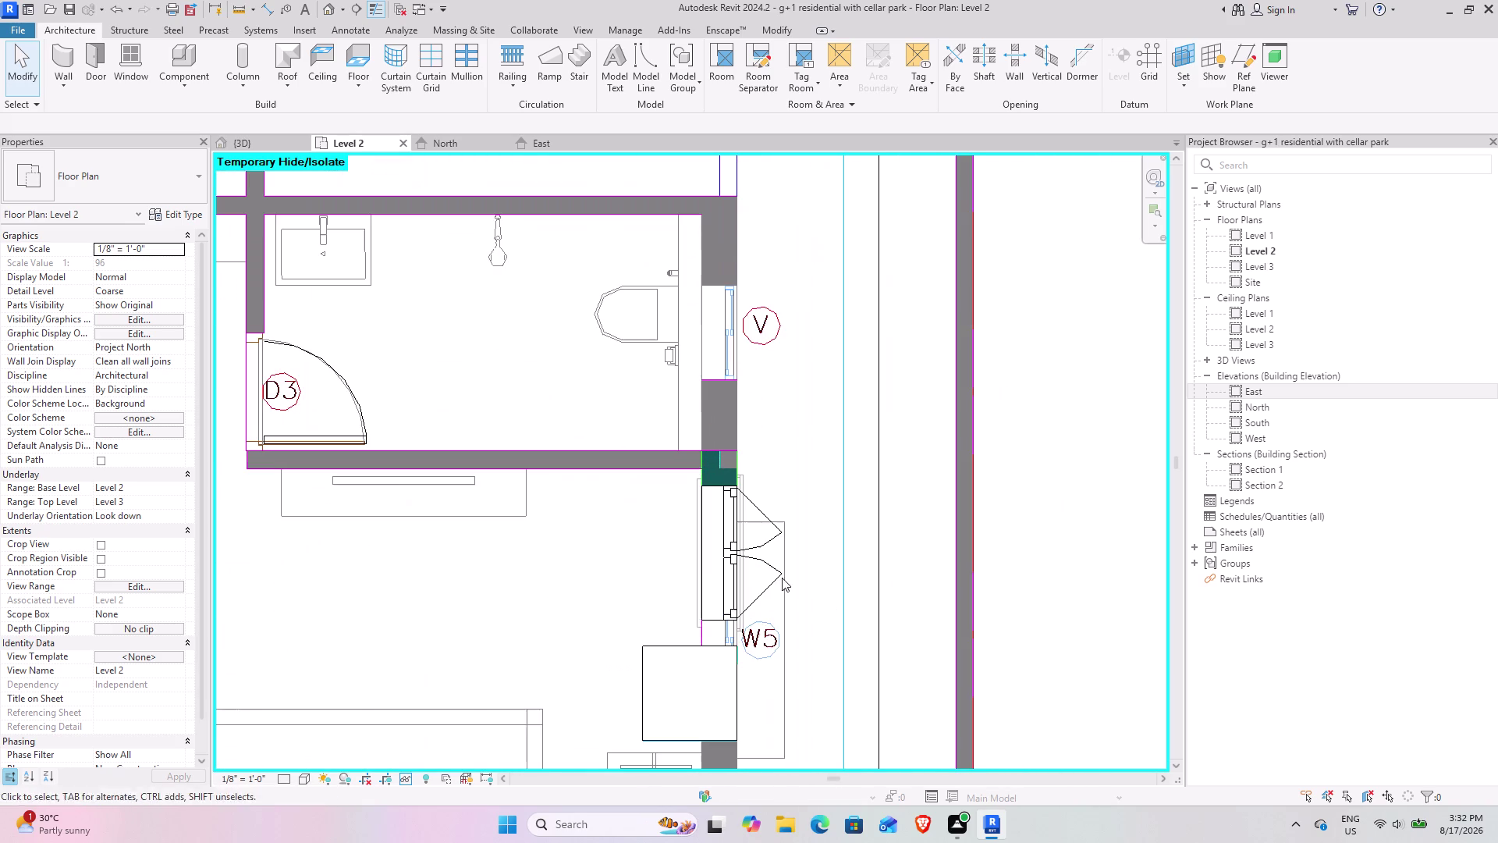
middle_drag(828, 547, 807, 478)
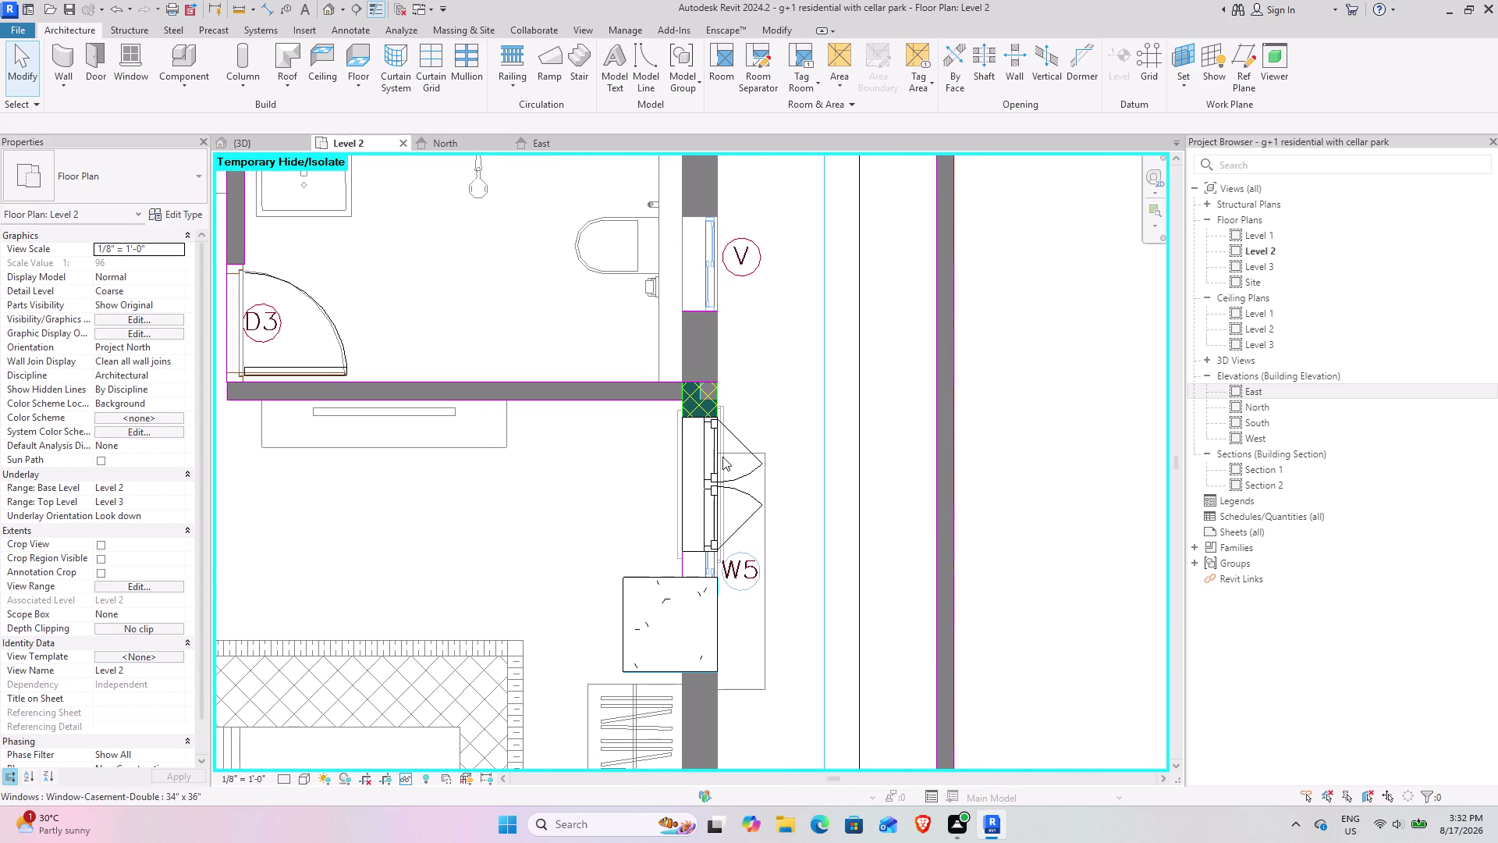
click(746, 450)
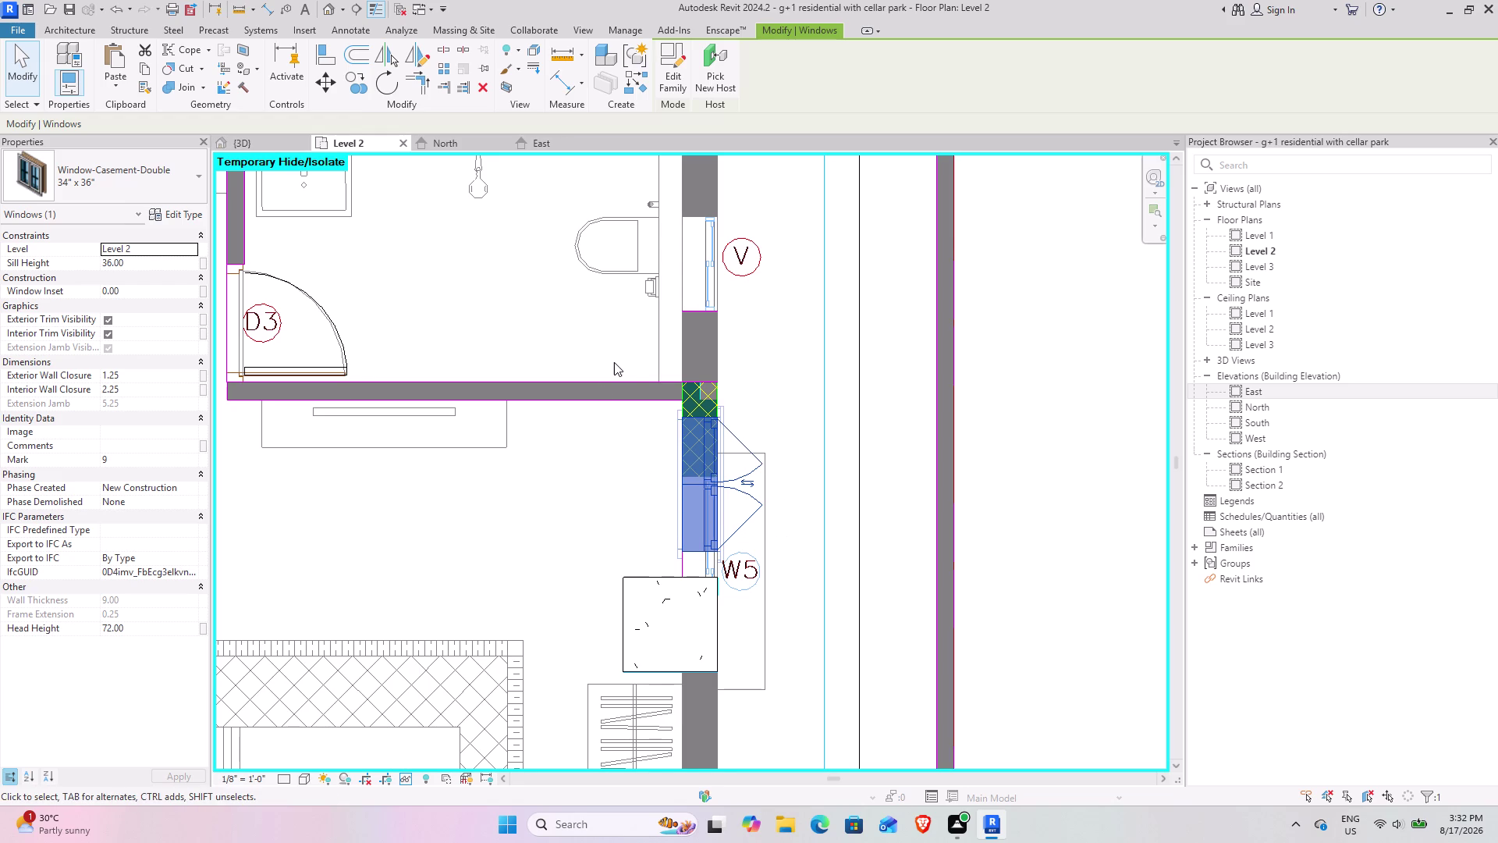
Temporarily hide the W5 casement window with HH and look over the bathrooms.
text(h)
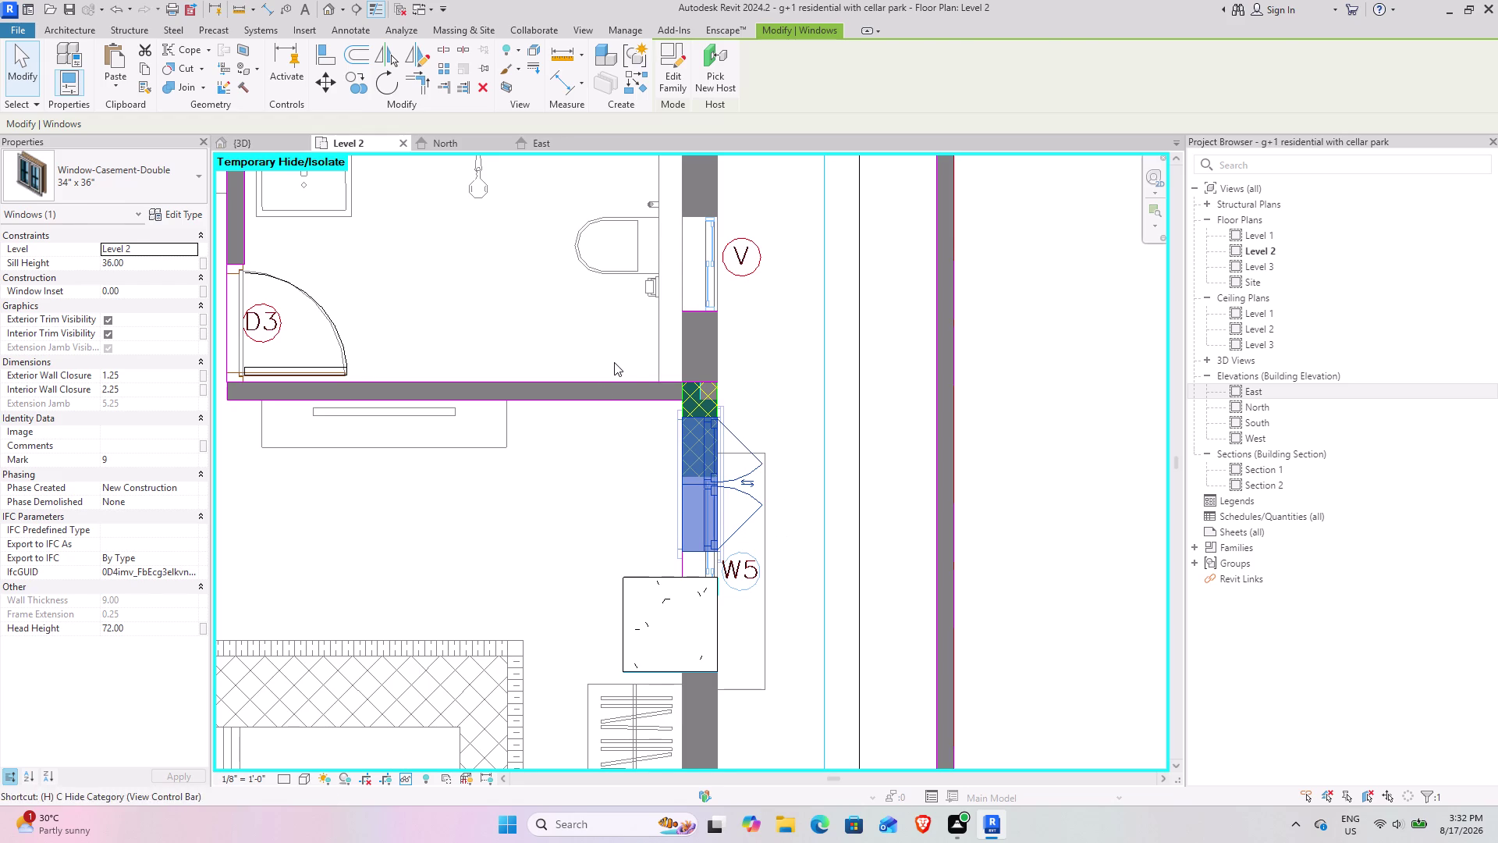
text(h)
scroll(up, 3)
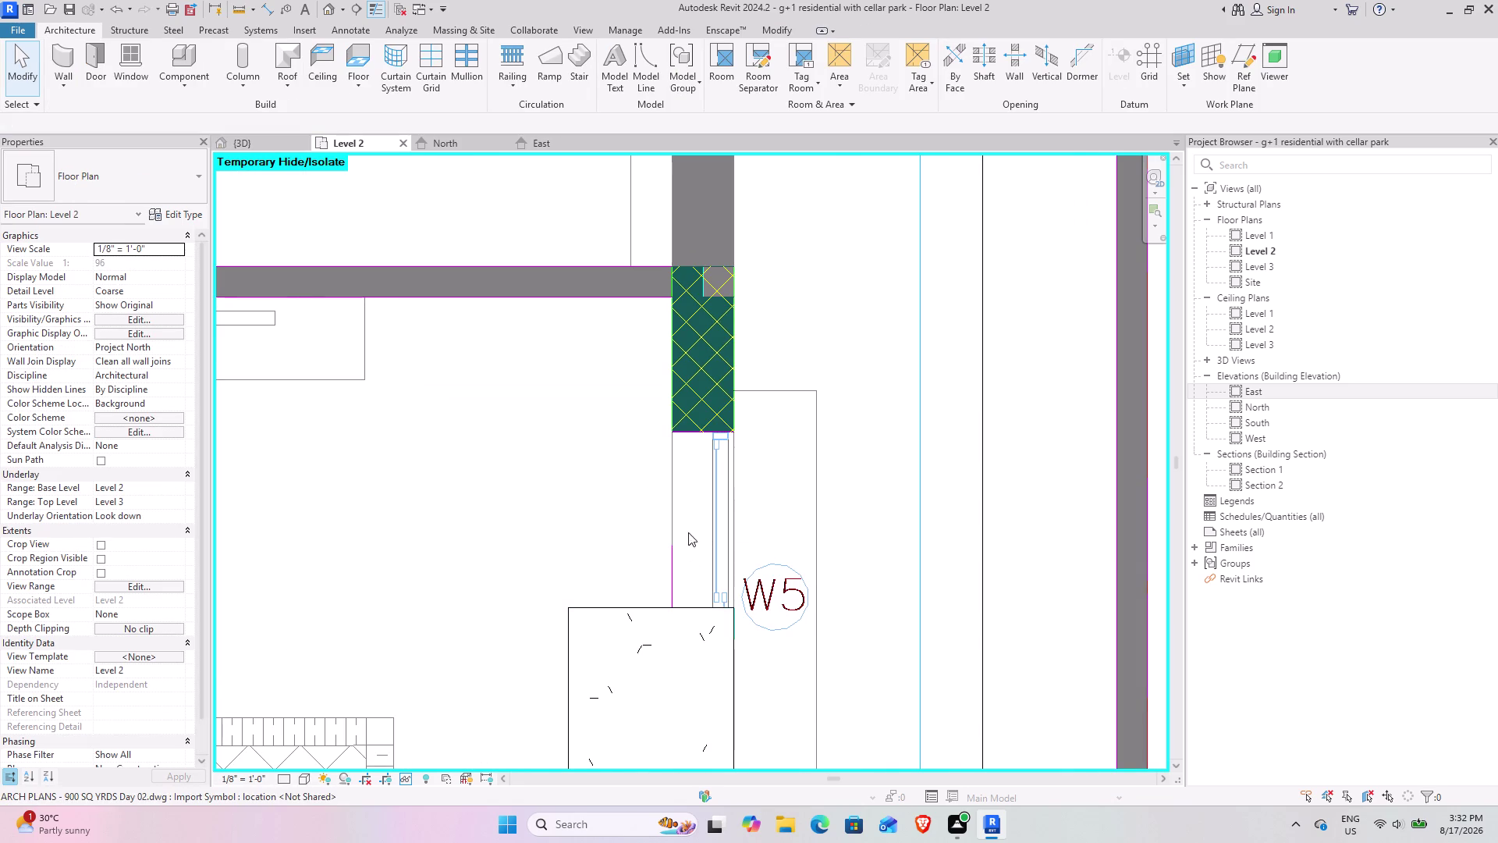
scroll(down, 3)
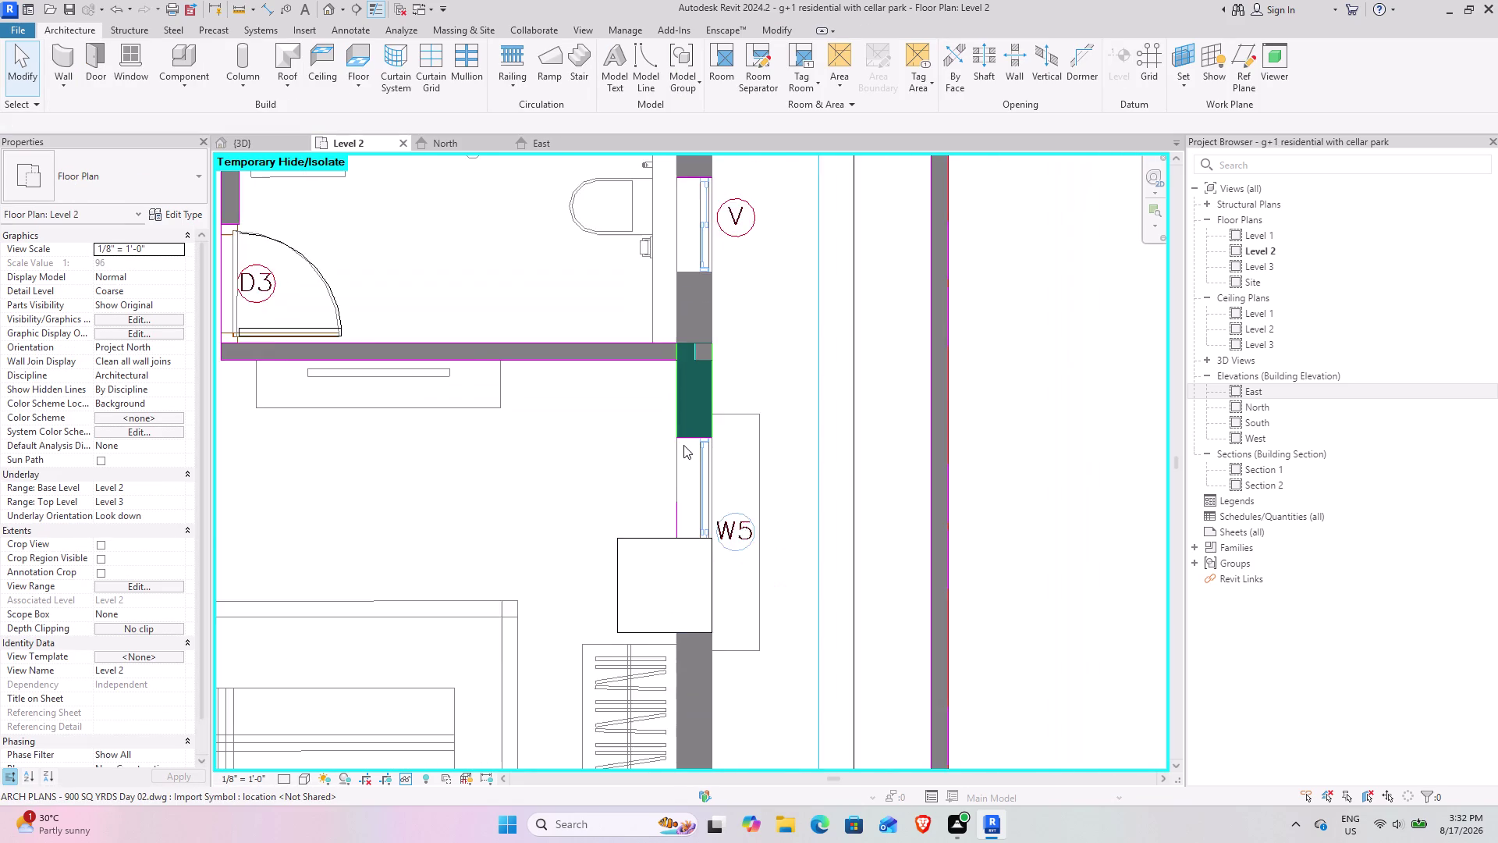
scroll(down, 3)
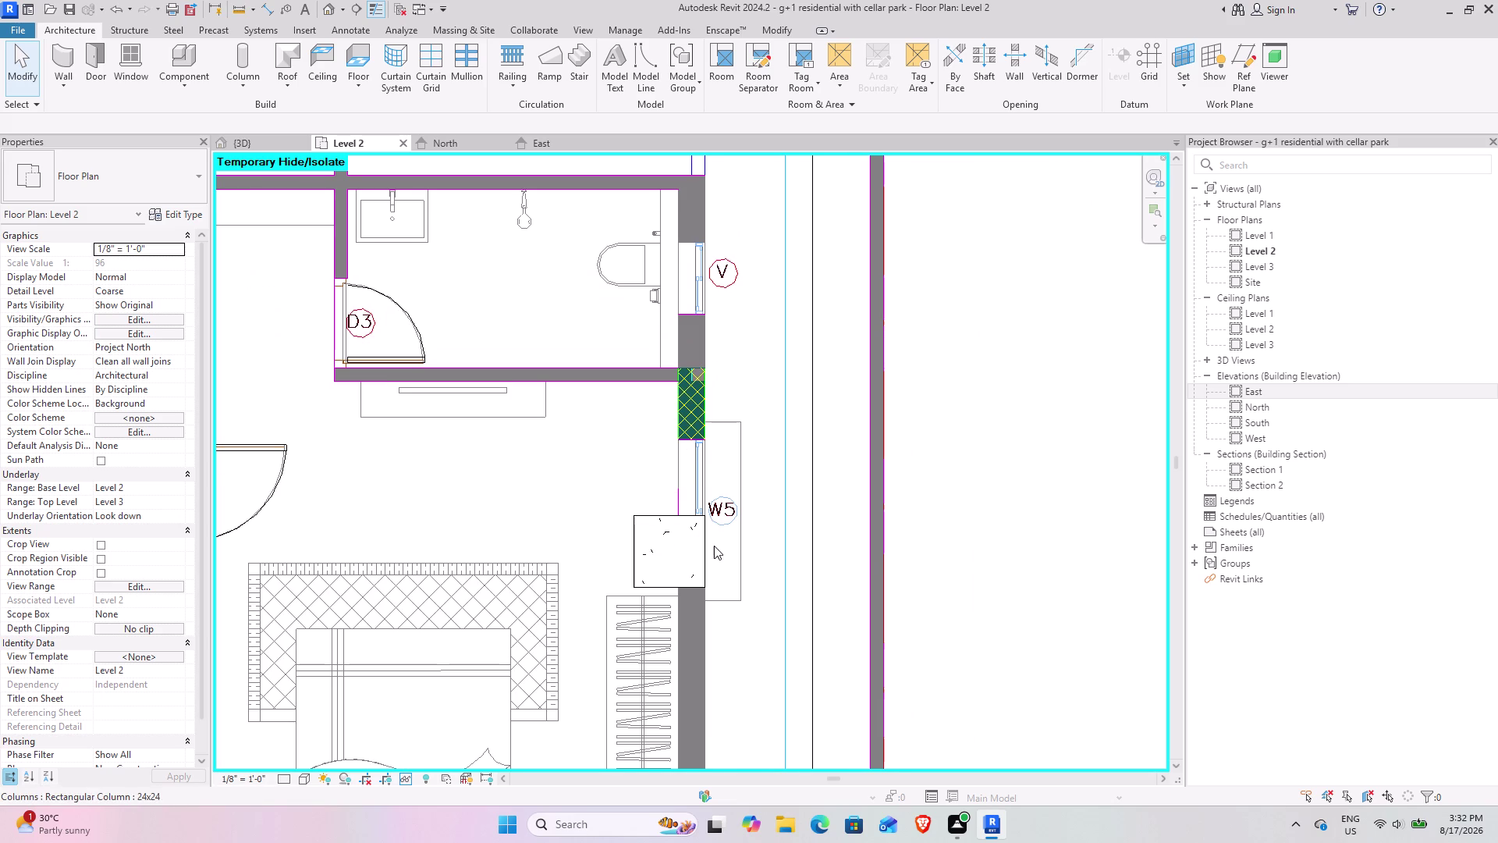
middle_drag(714, 545, 679, 604)
middle_drag(676, 495, 669, 590)
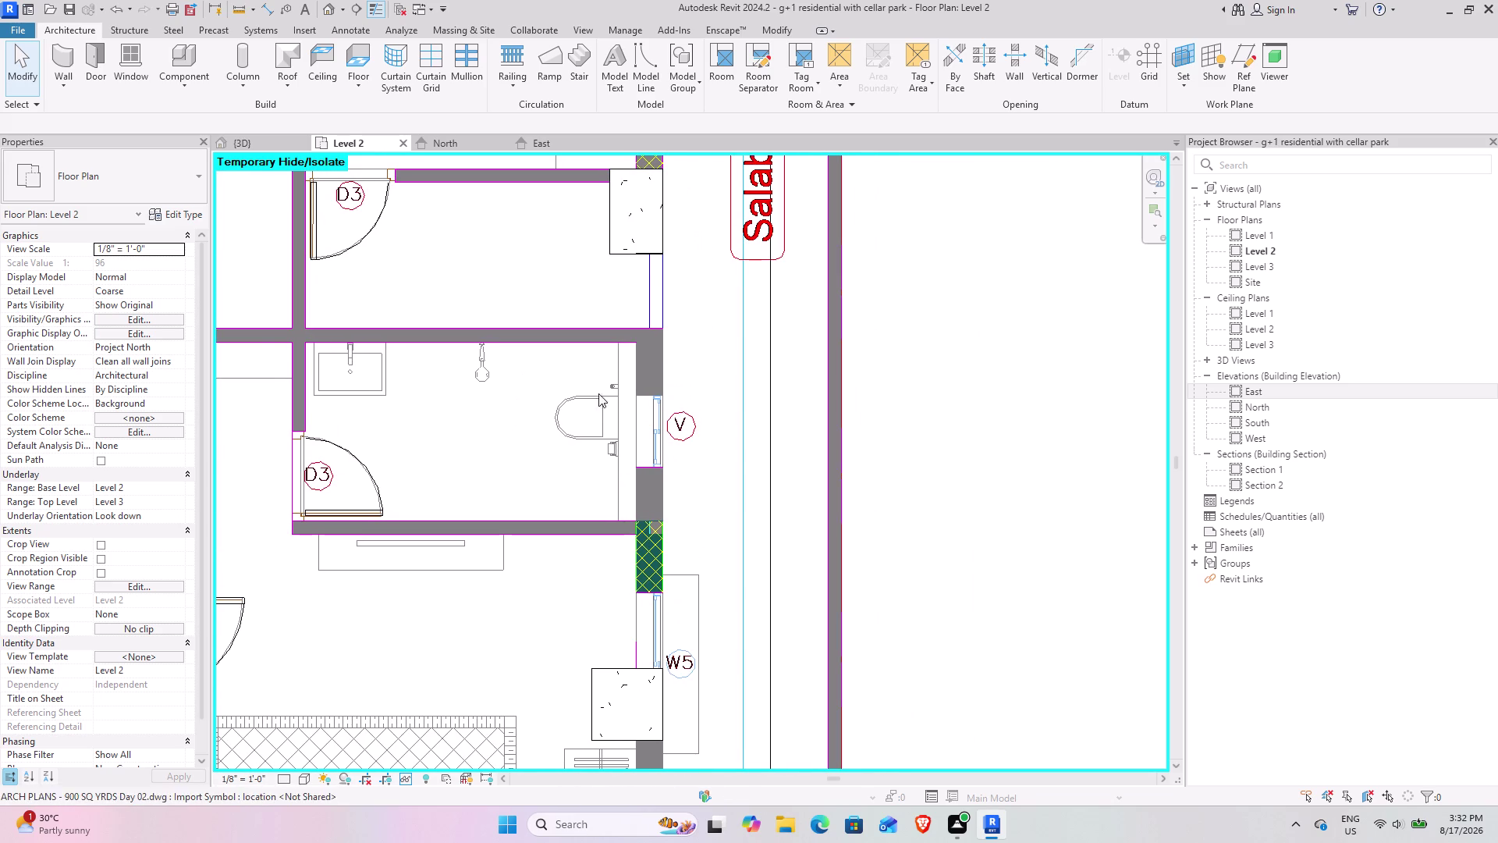
scroll(down, 3)
scroll(down, 3)
middle_drag(573, 398, 650, 276)
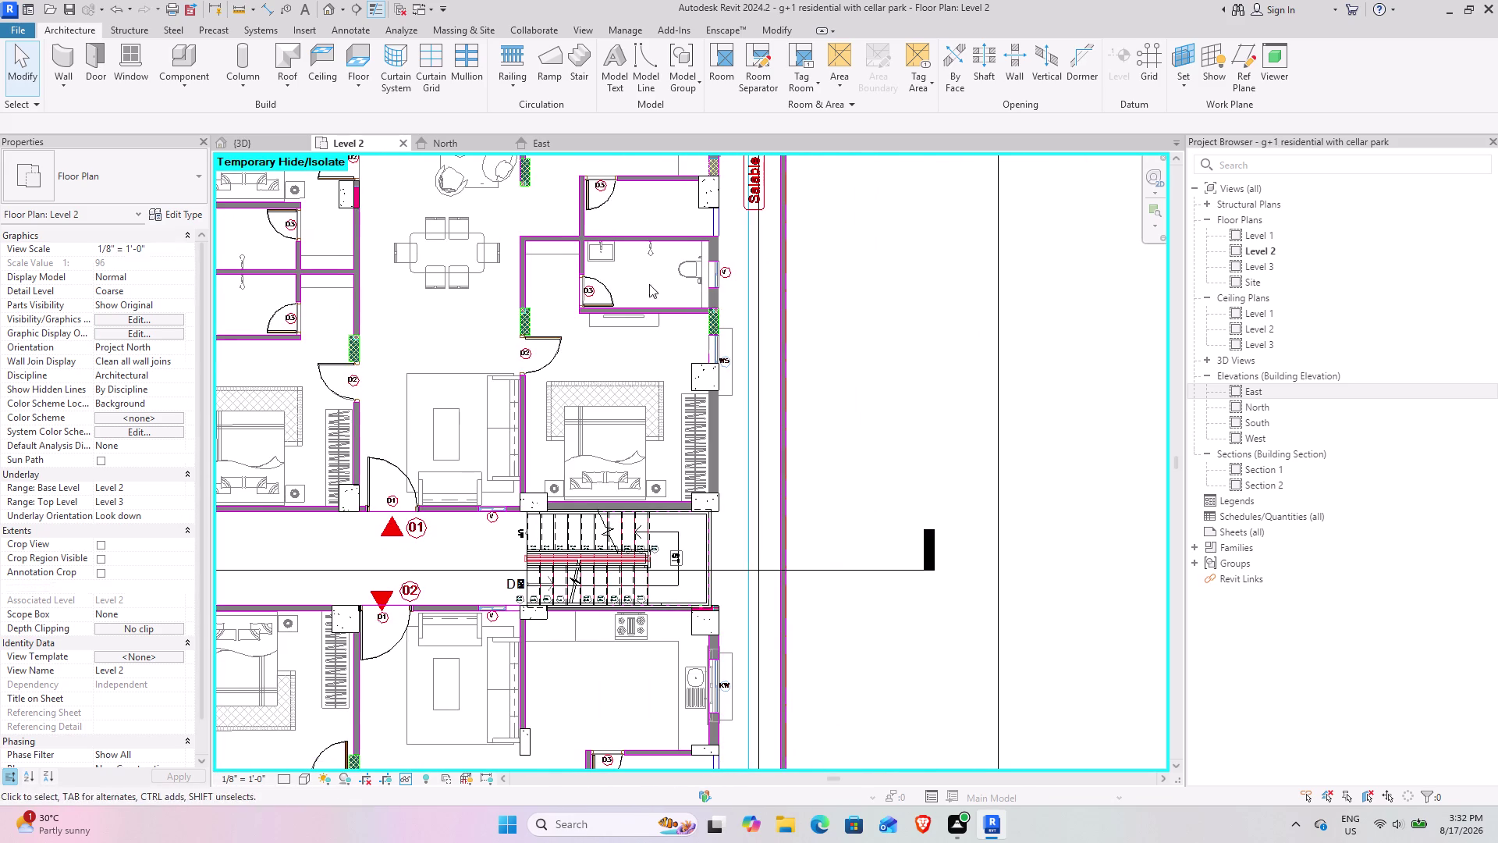
scroll(up, 3)
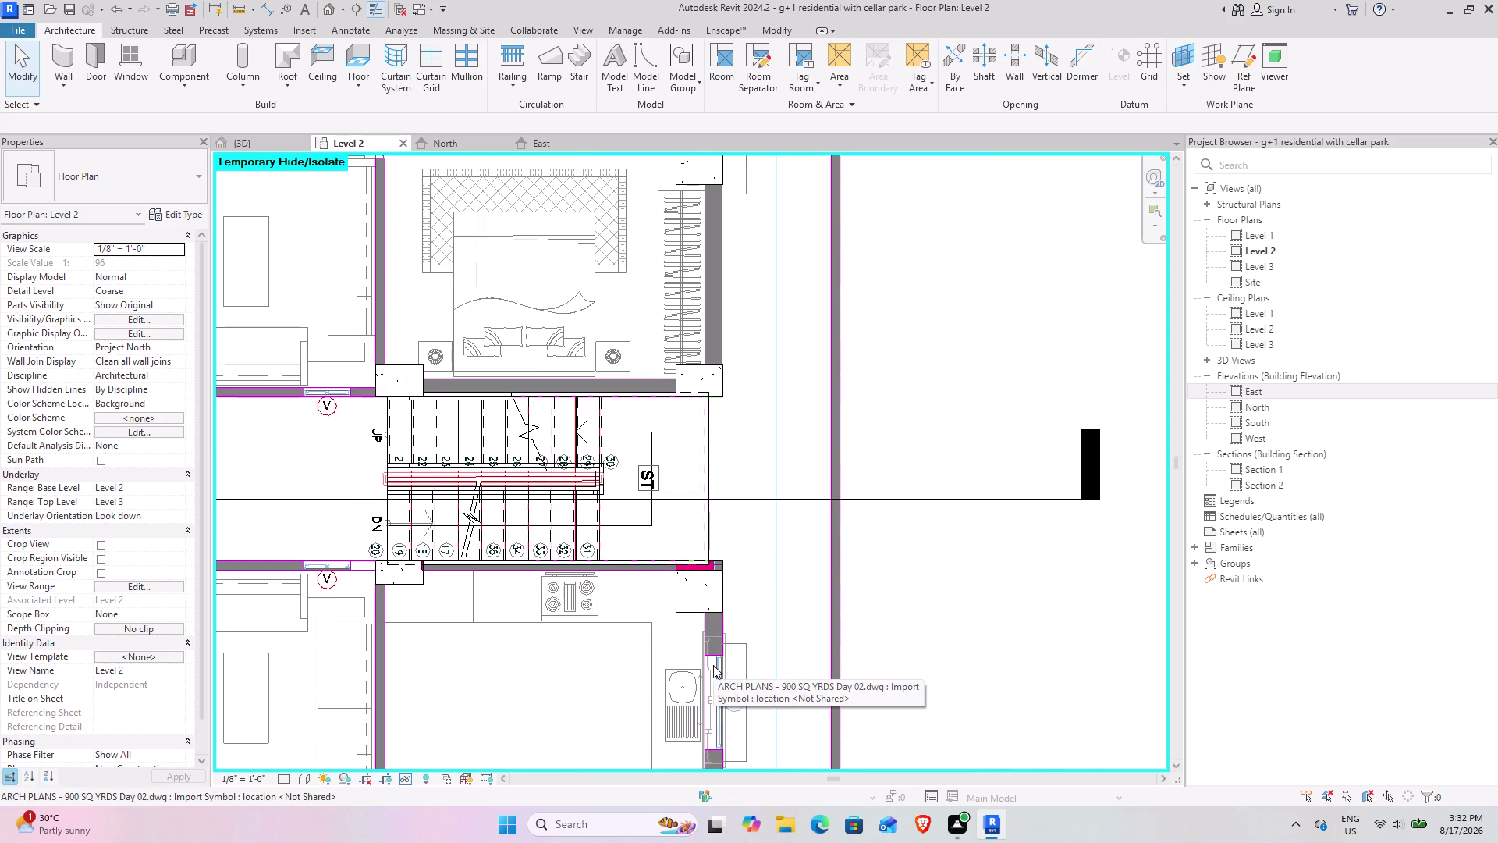
Reset temporary hide with HR and close in on the kitchen's KW opening.
key(h)
key(r)
middle_drag(704, 643, 683, 472)
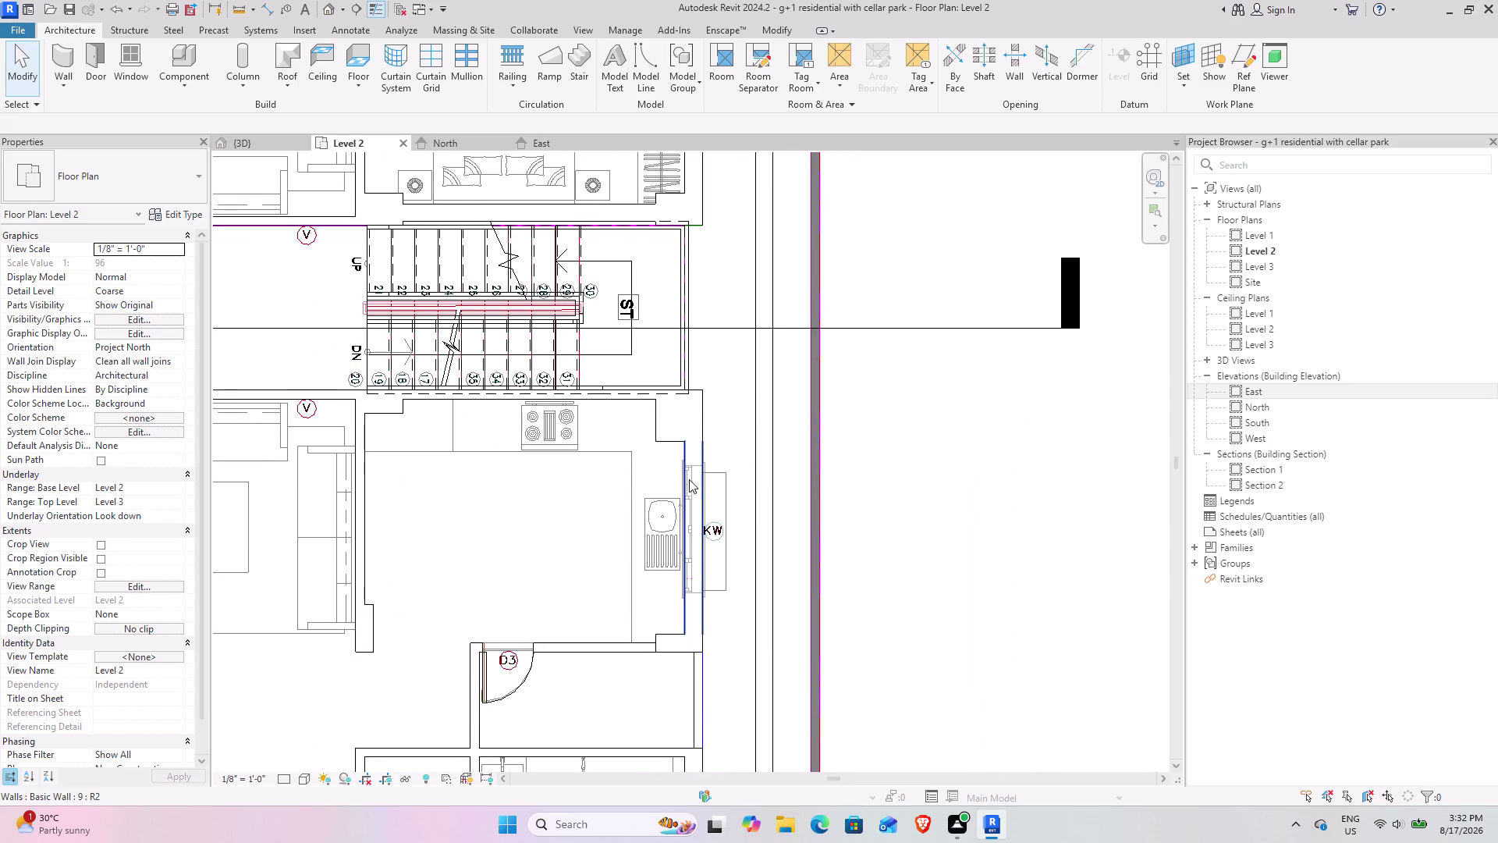
scroll(up, 3)
Select all 9-inch walls from the KW wall with SA, then clear and undo.
click(705, 530)
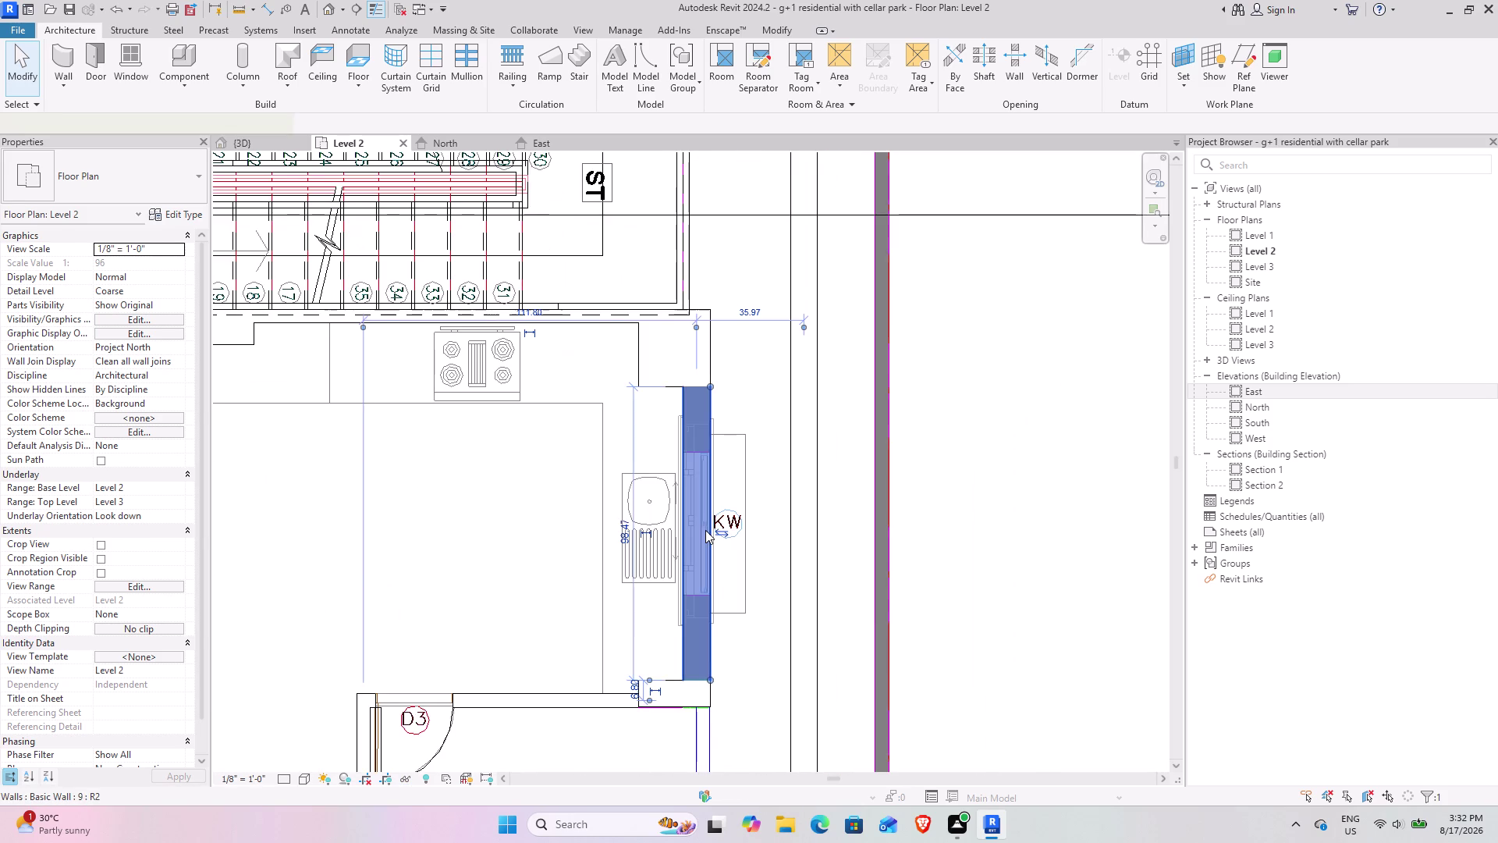
text(s)
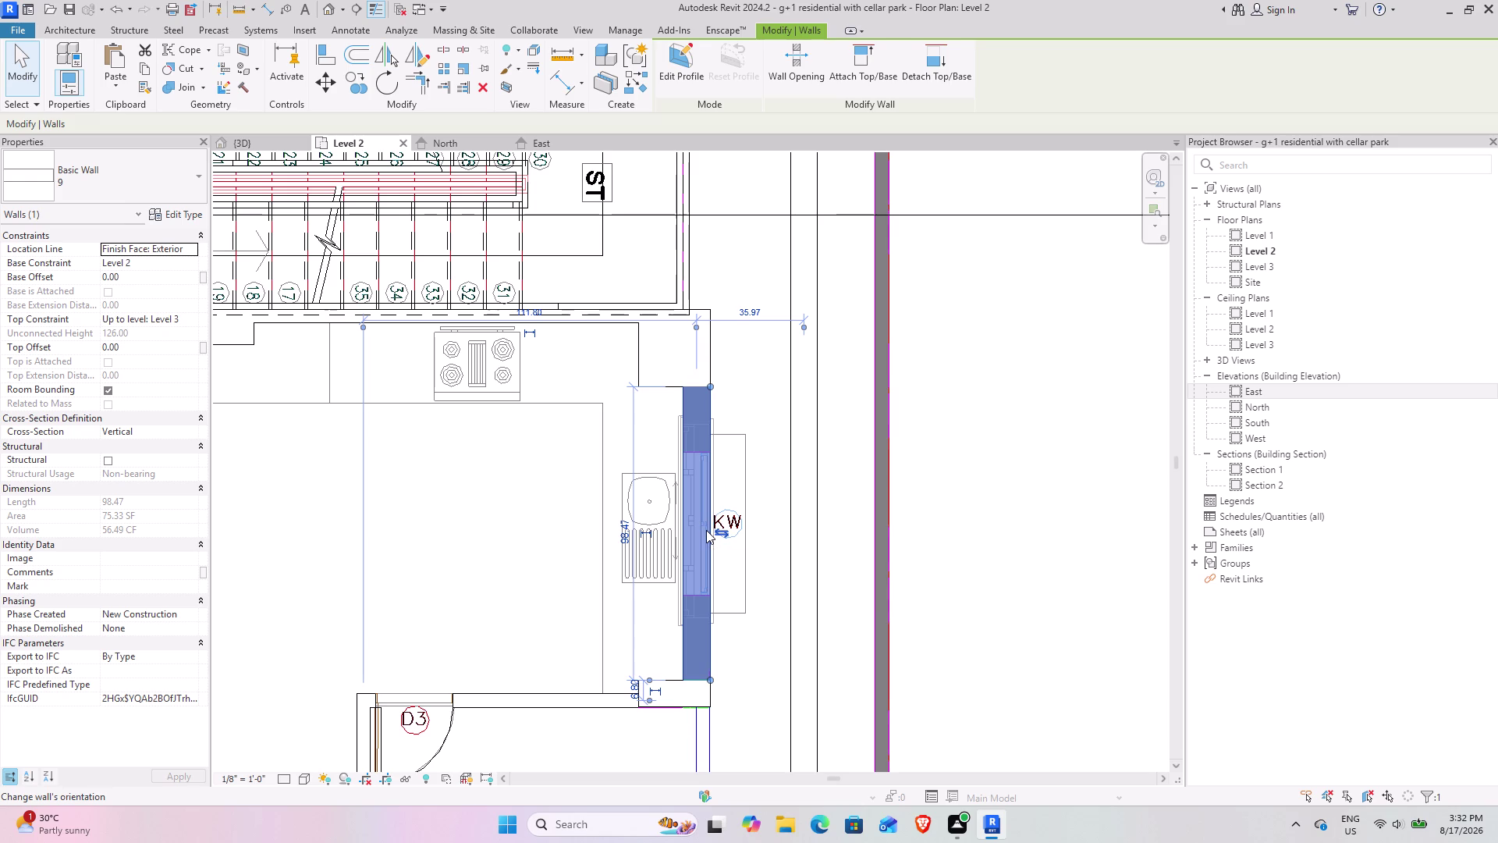
text(a)
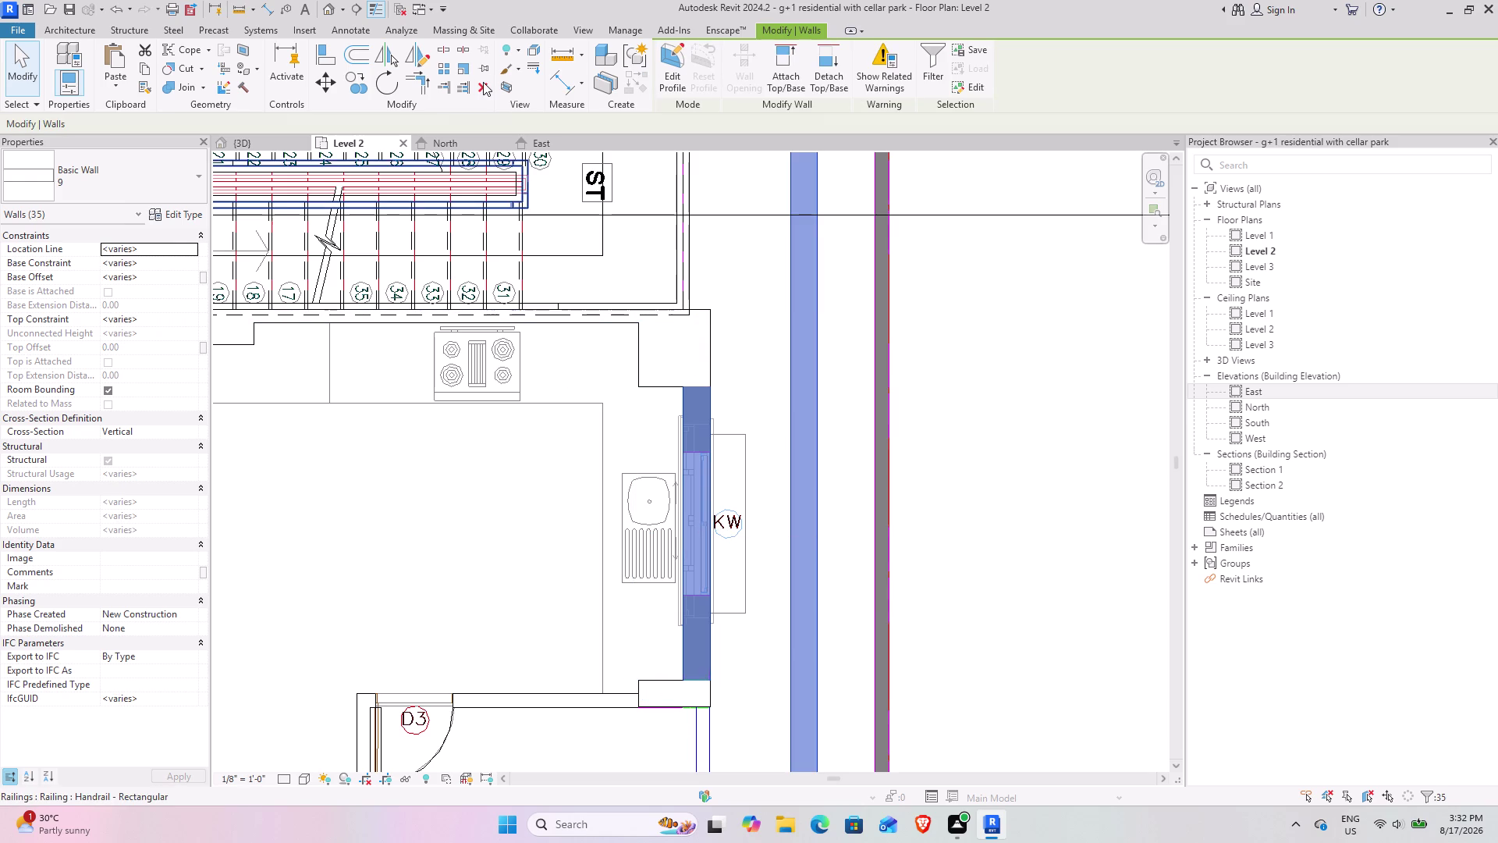
click(484, 82)
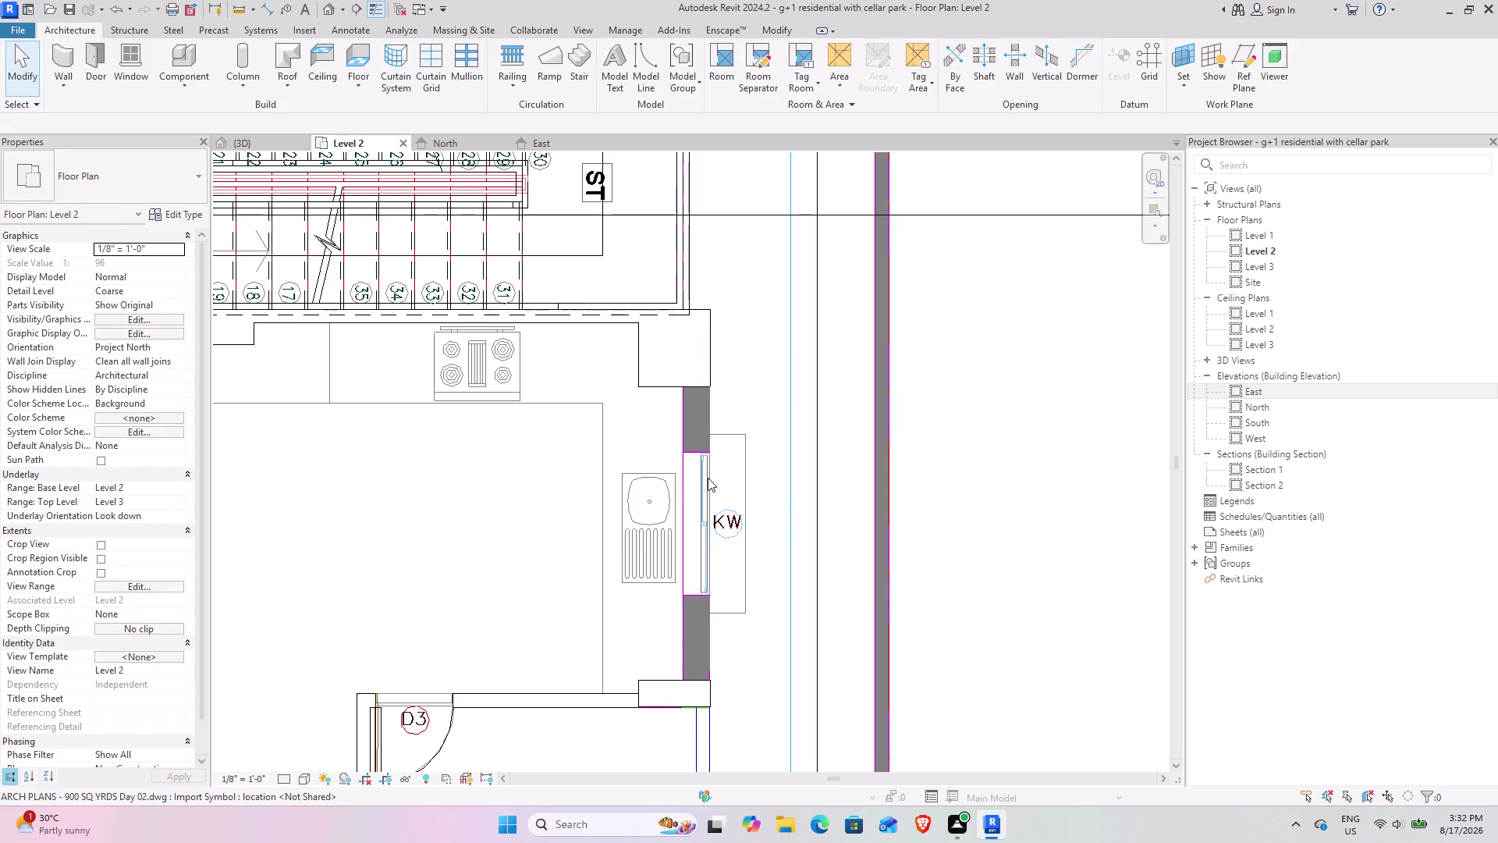
key(ctrl+z)
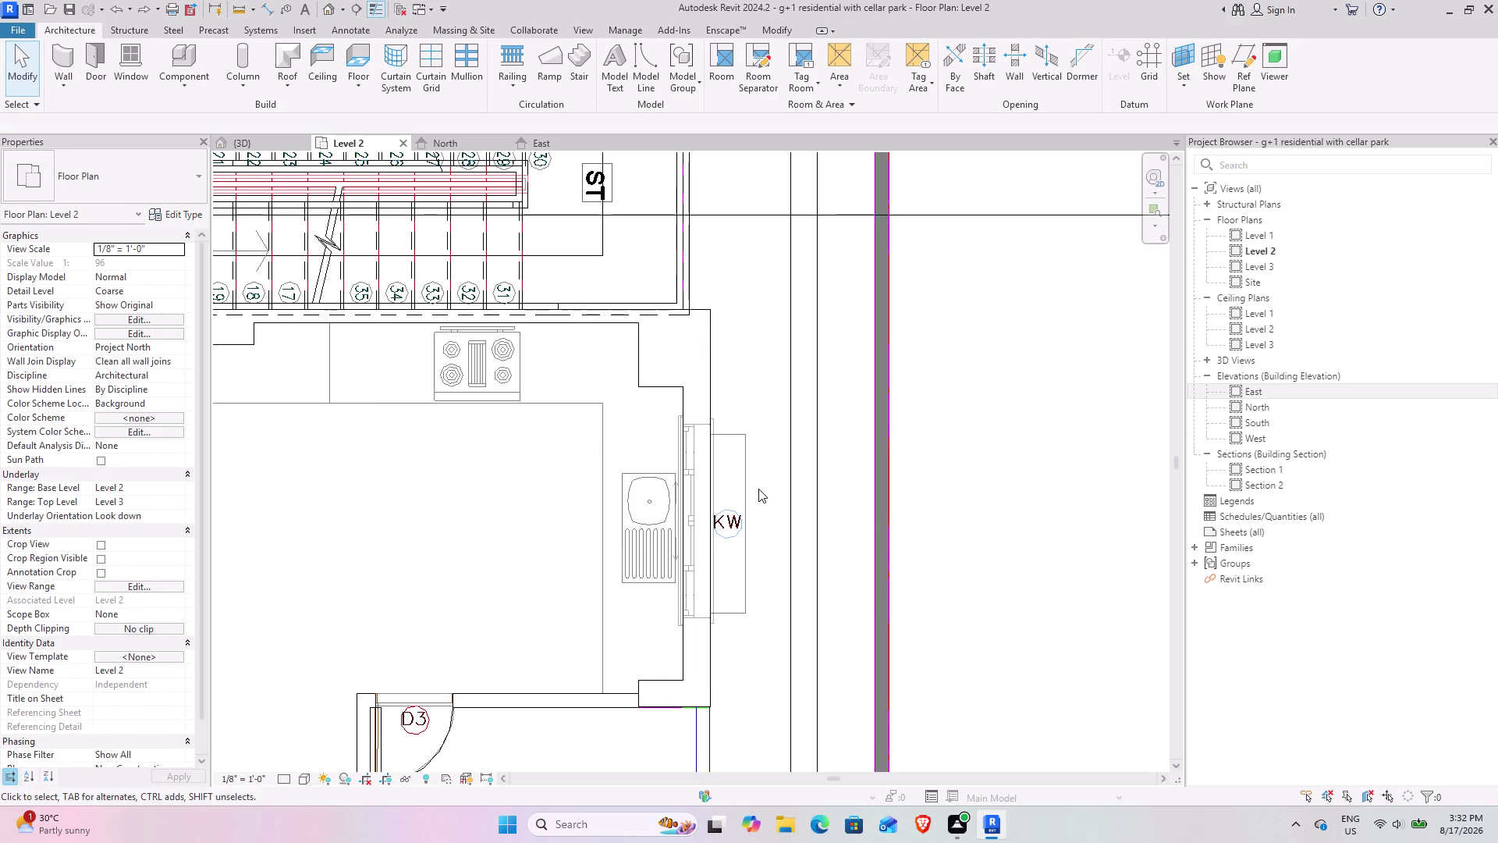
Switch to the {3D} view and pick the 65" x 24" Window-Sliding-Four.
click(701, 486)
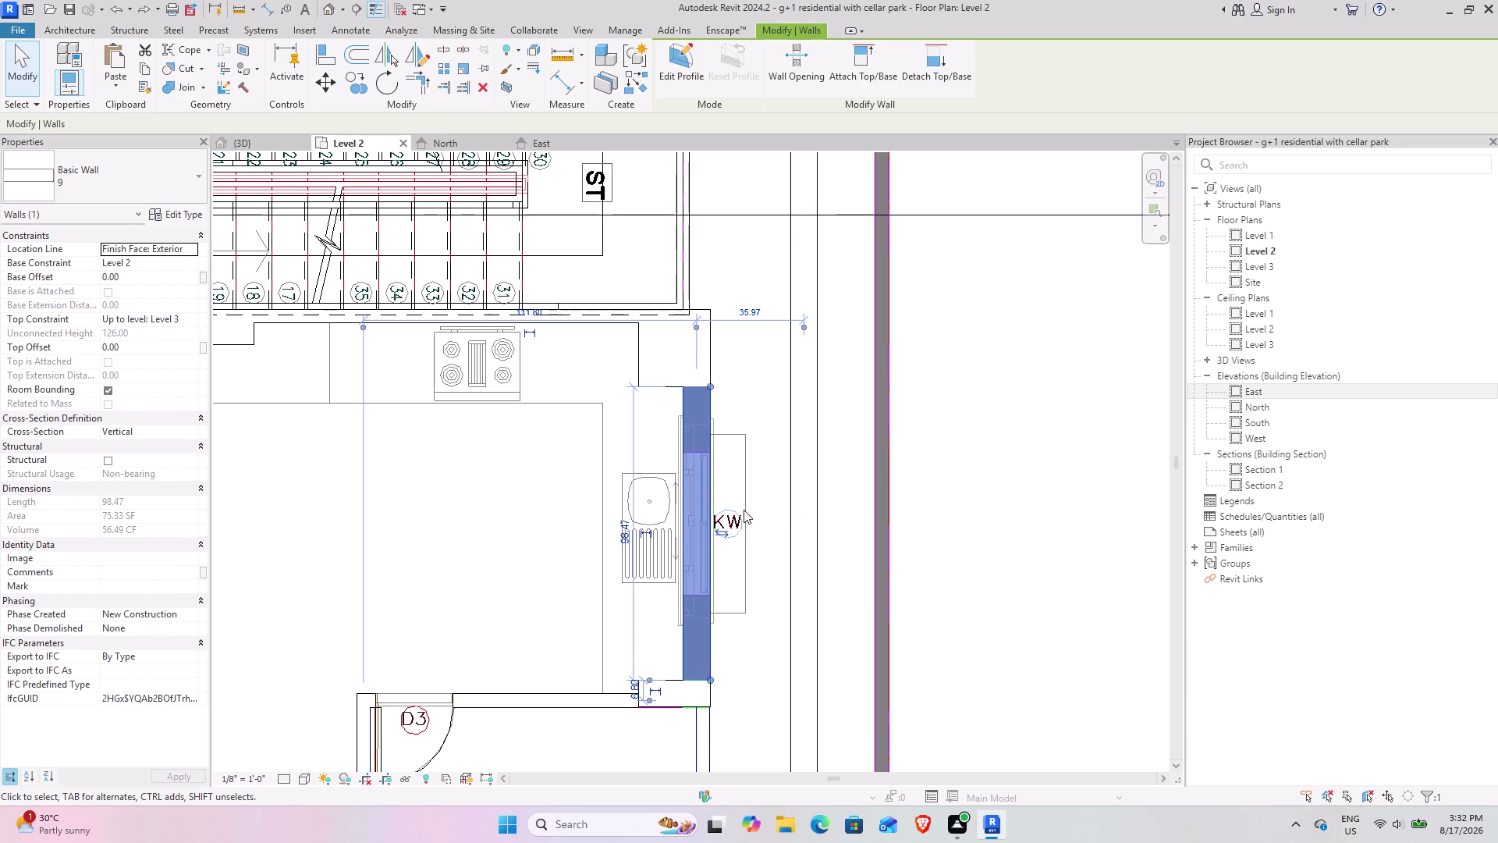
key(Escape)
click(255, 140)
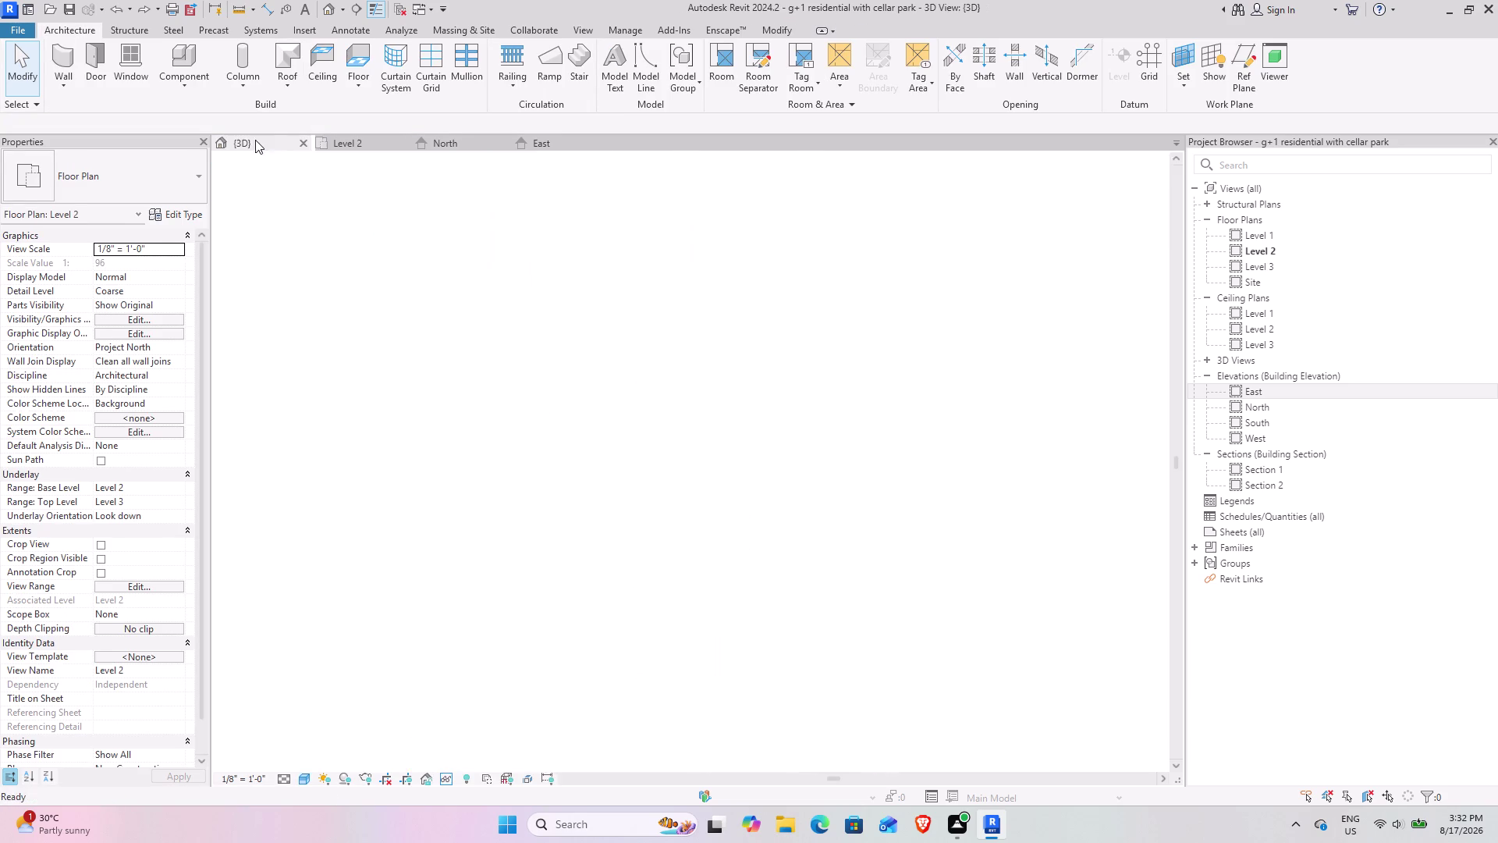
click(701, 638)
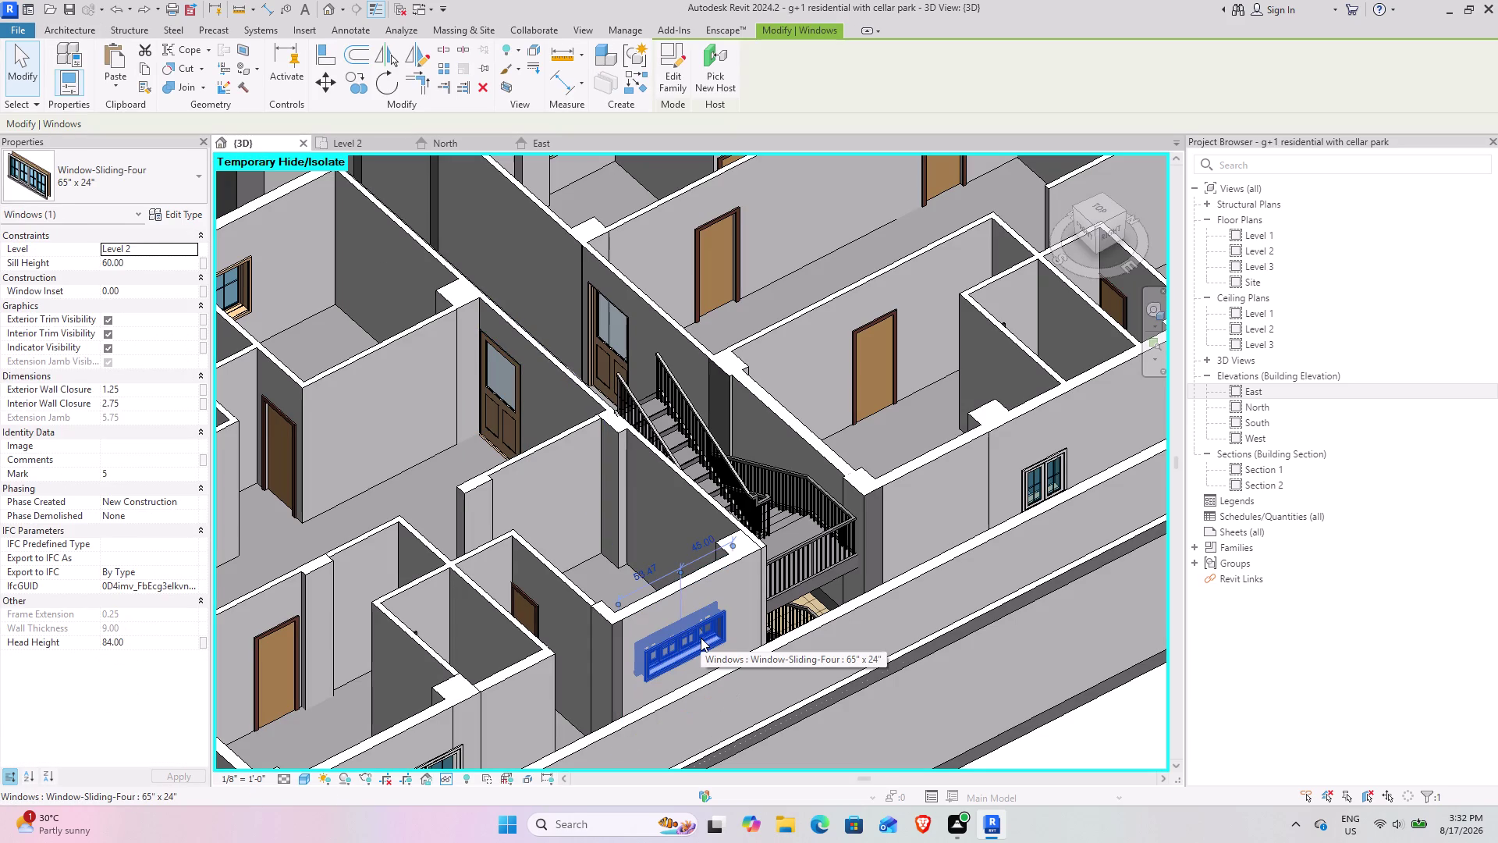
Delete all sliding windows and all small casement windows using SA.
text(sa)
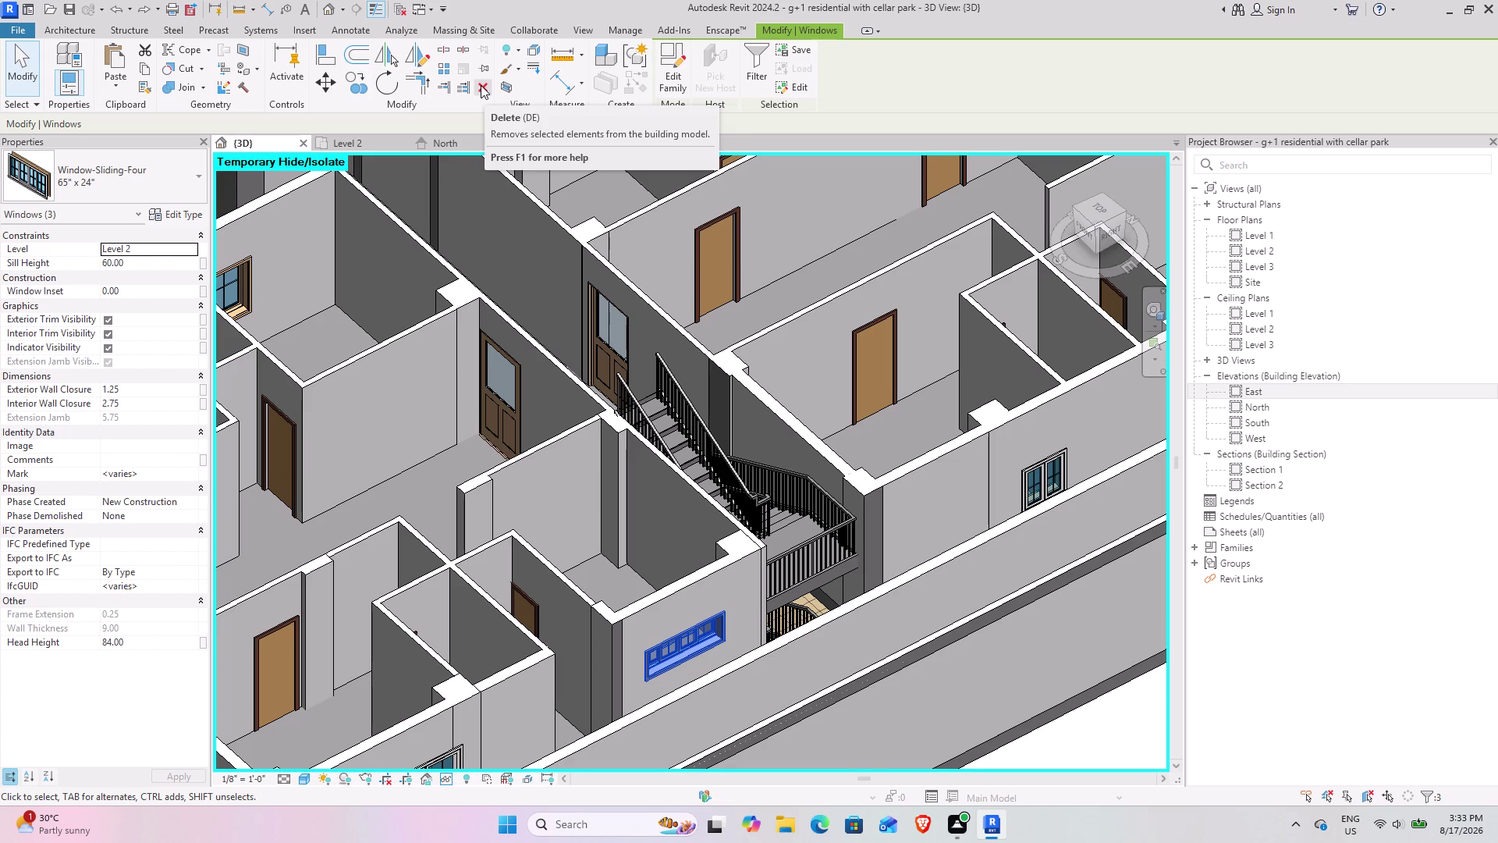
click(481, 85)
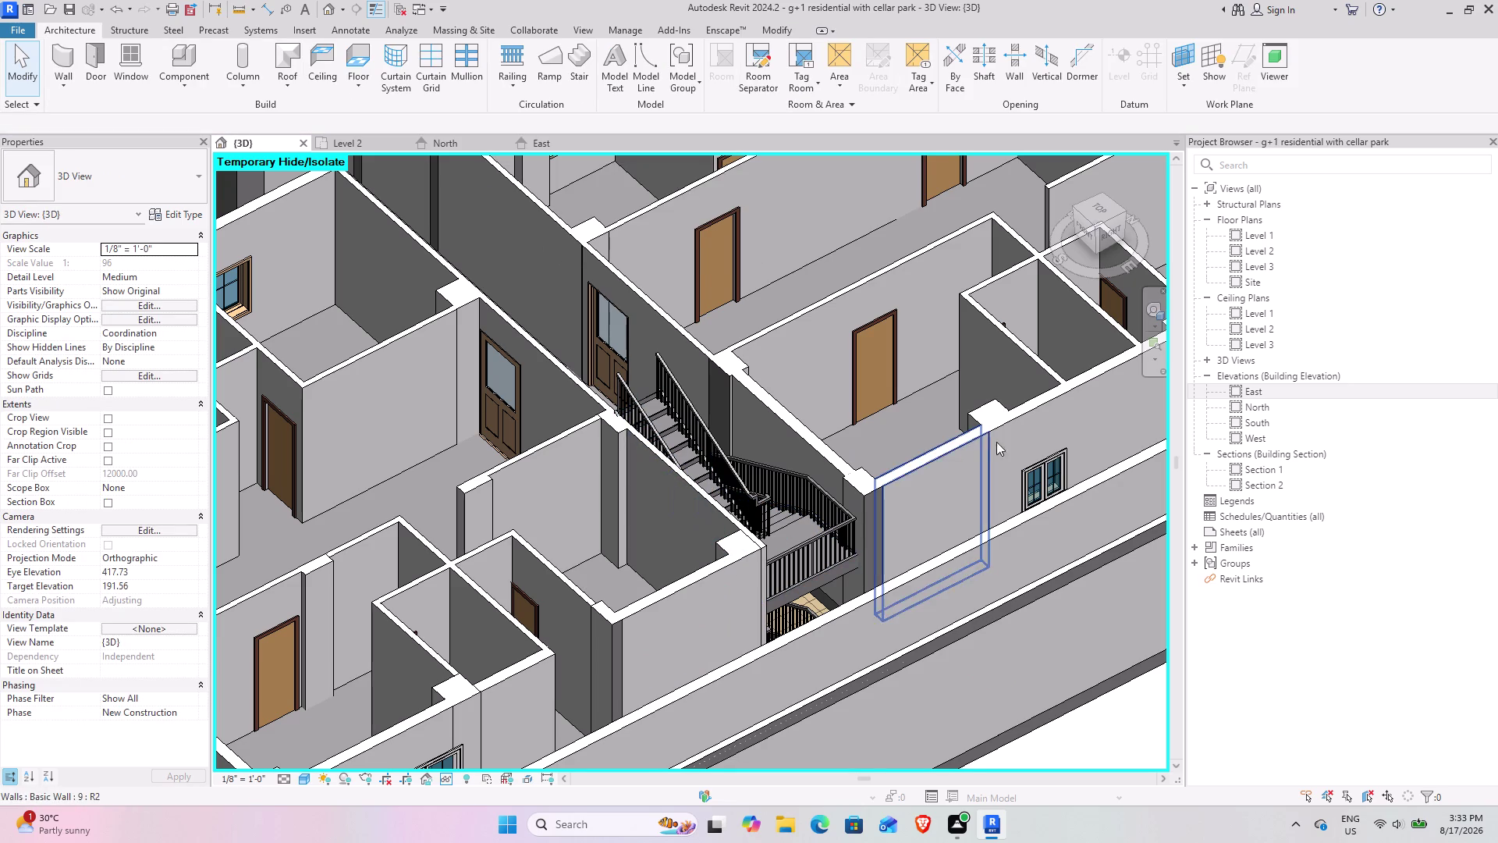
click(1039, 467)
text(s)
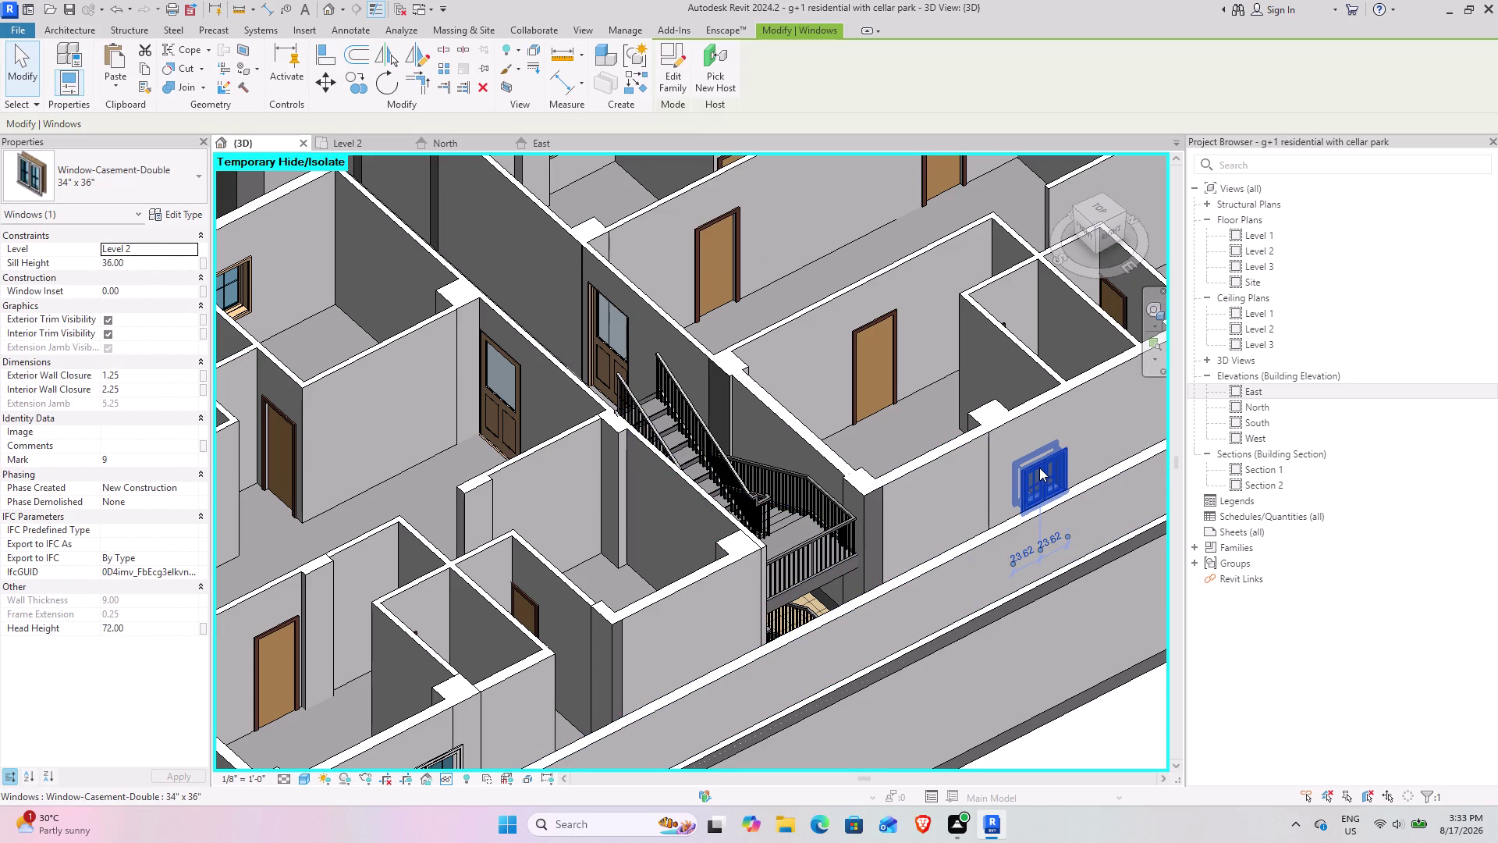
text(a)
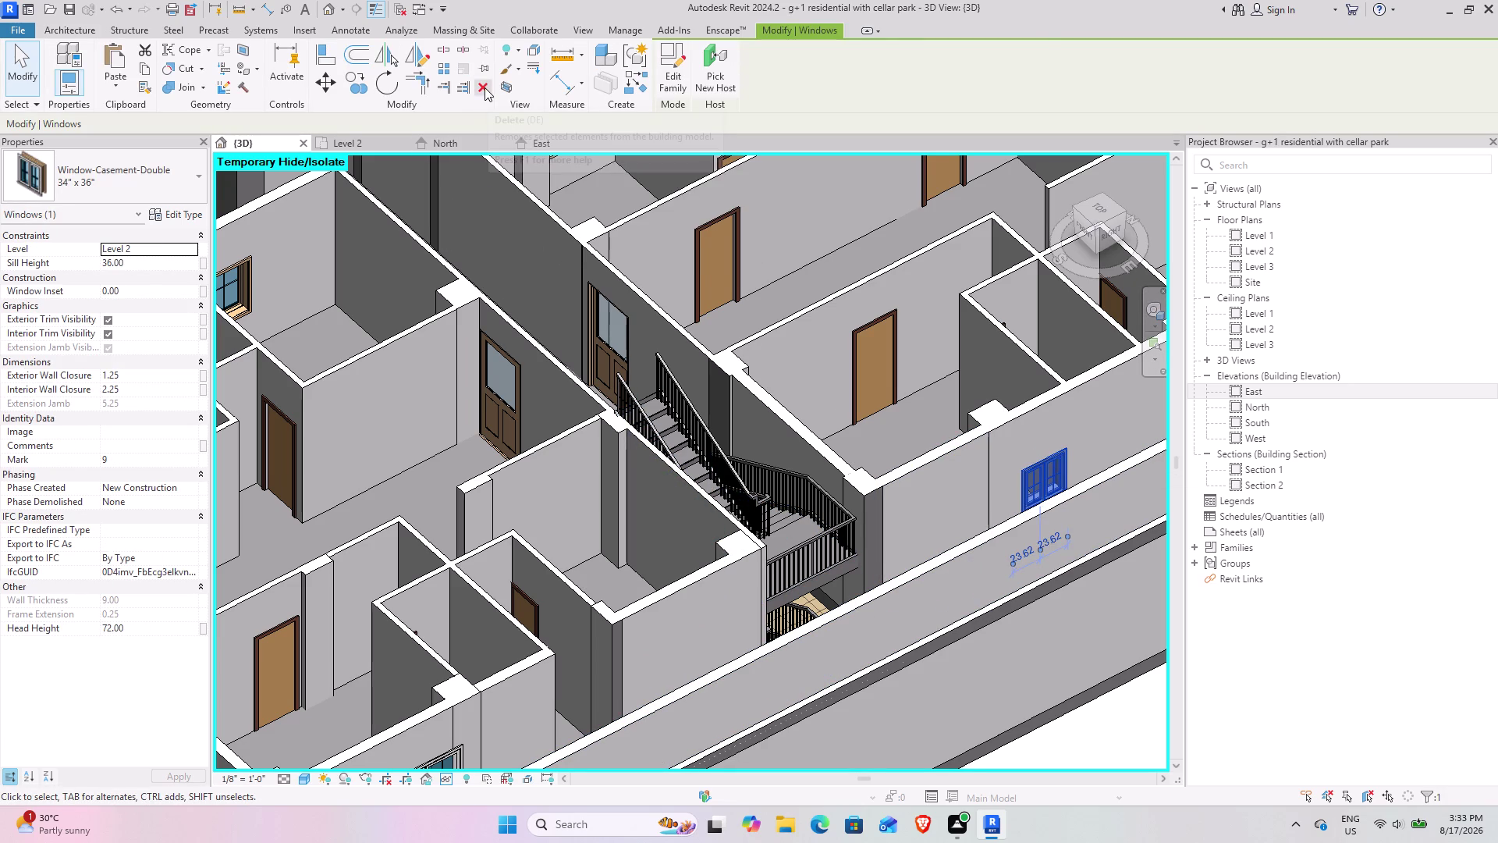
click(484, 88)
Delete all large casement windows and return to the Level 2 floor plan.
scroll(down, 3)
middle_drag(563, 507, 685, 375)
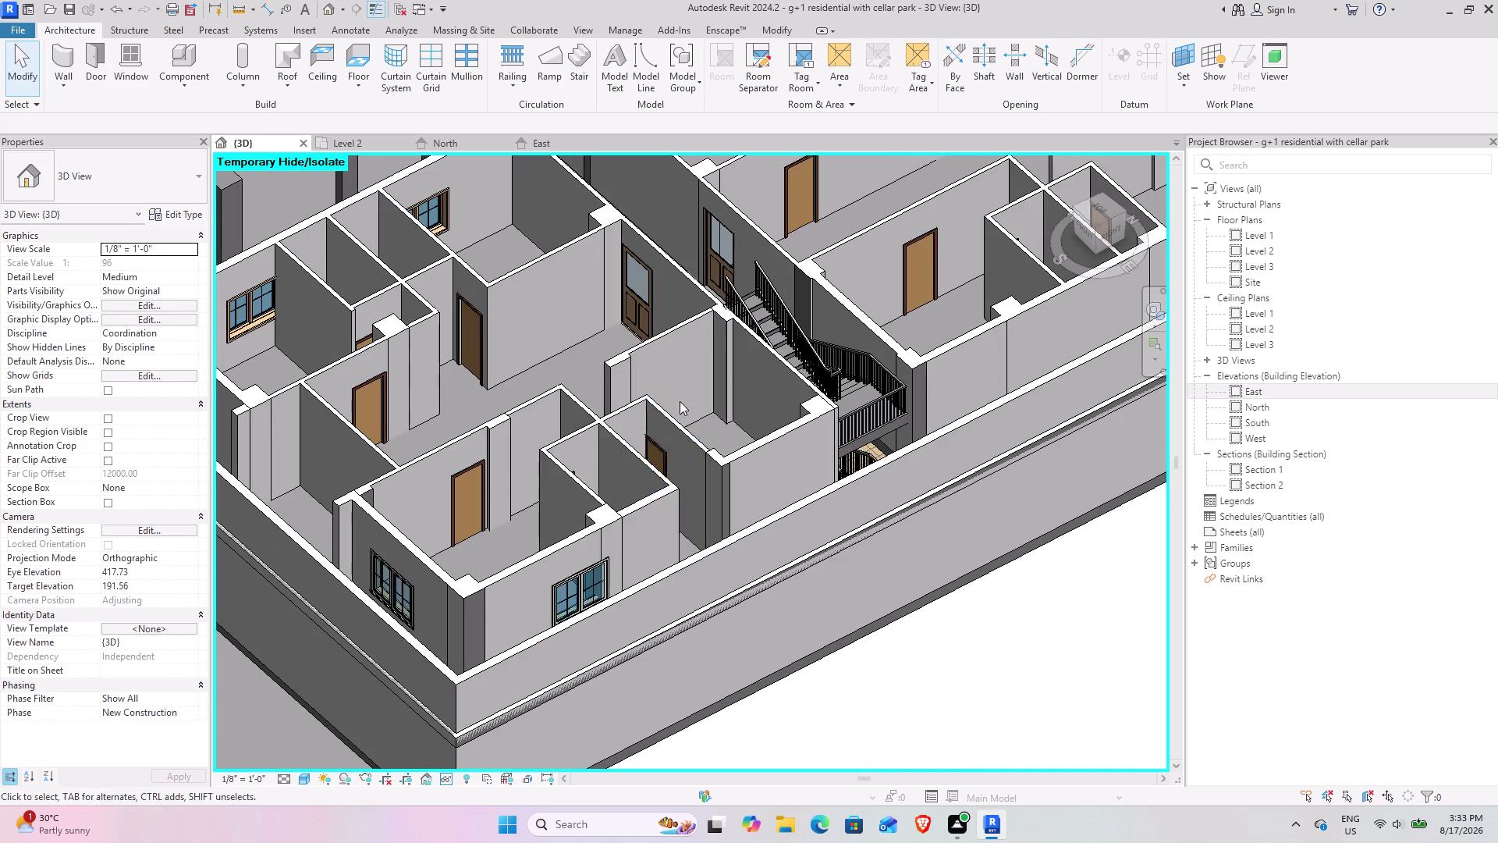
click(583, 596)
text(sa)
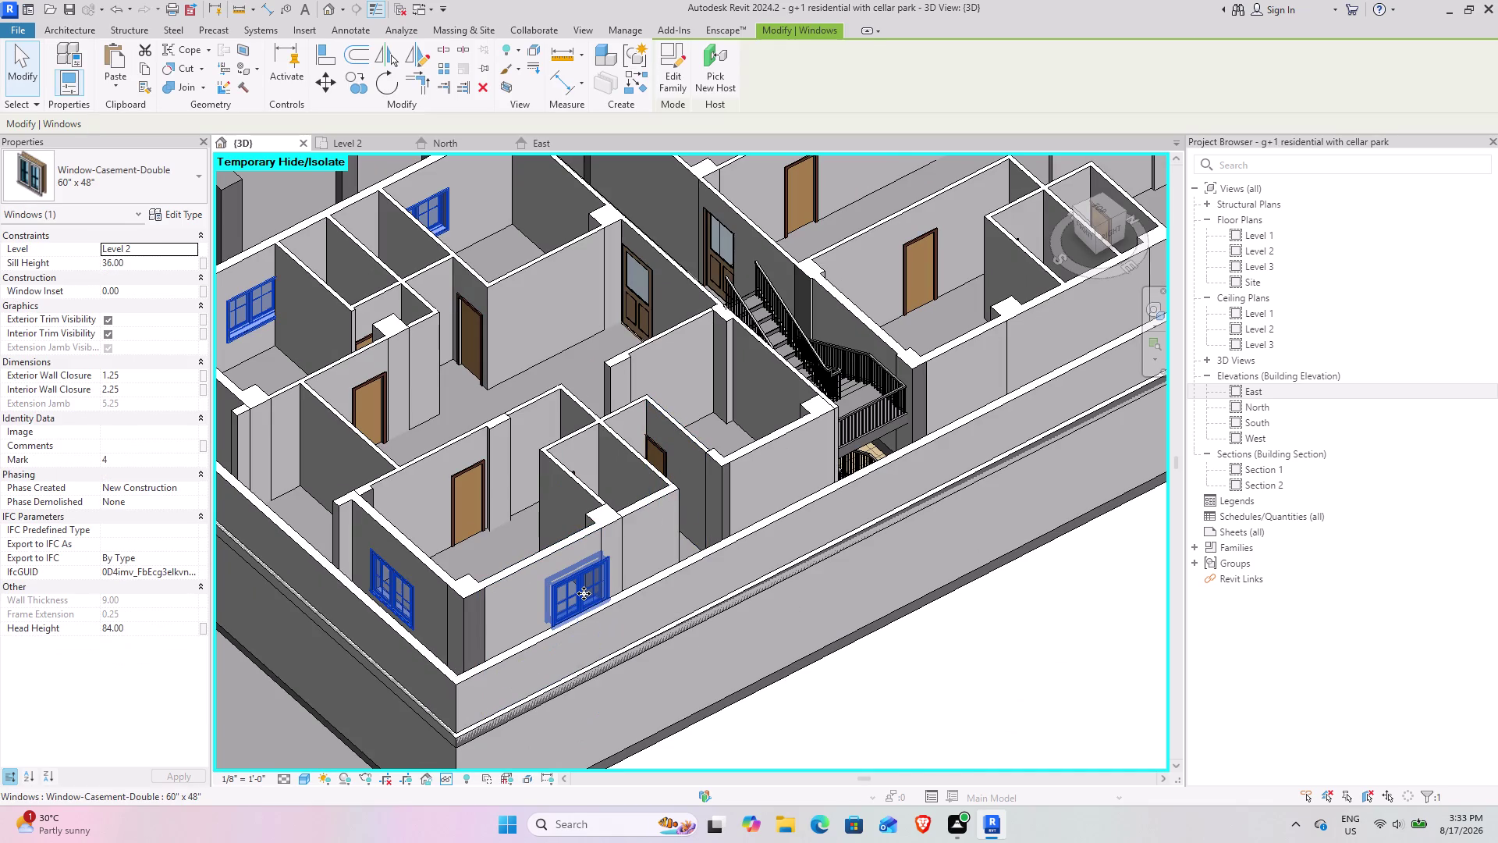
click(481, 88)
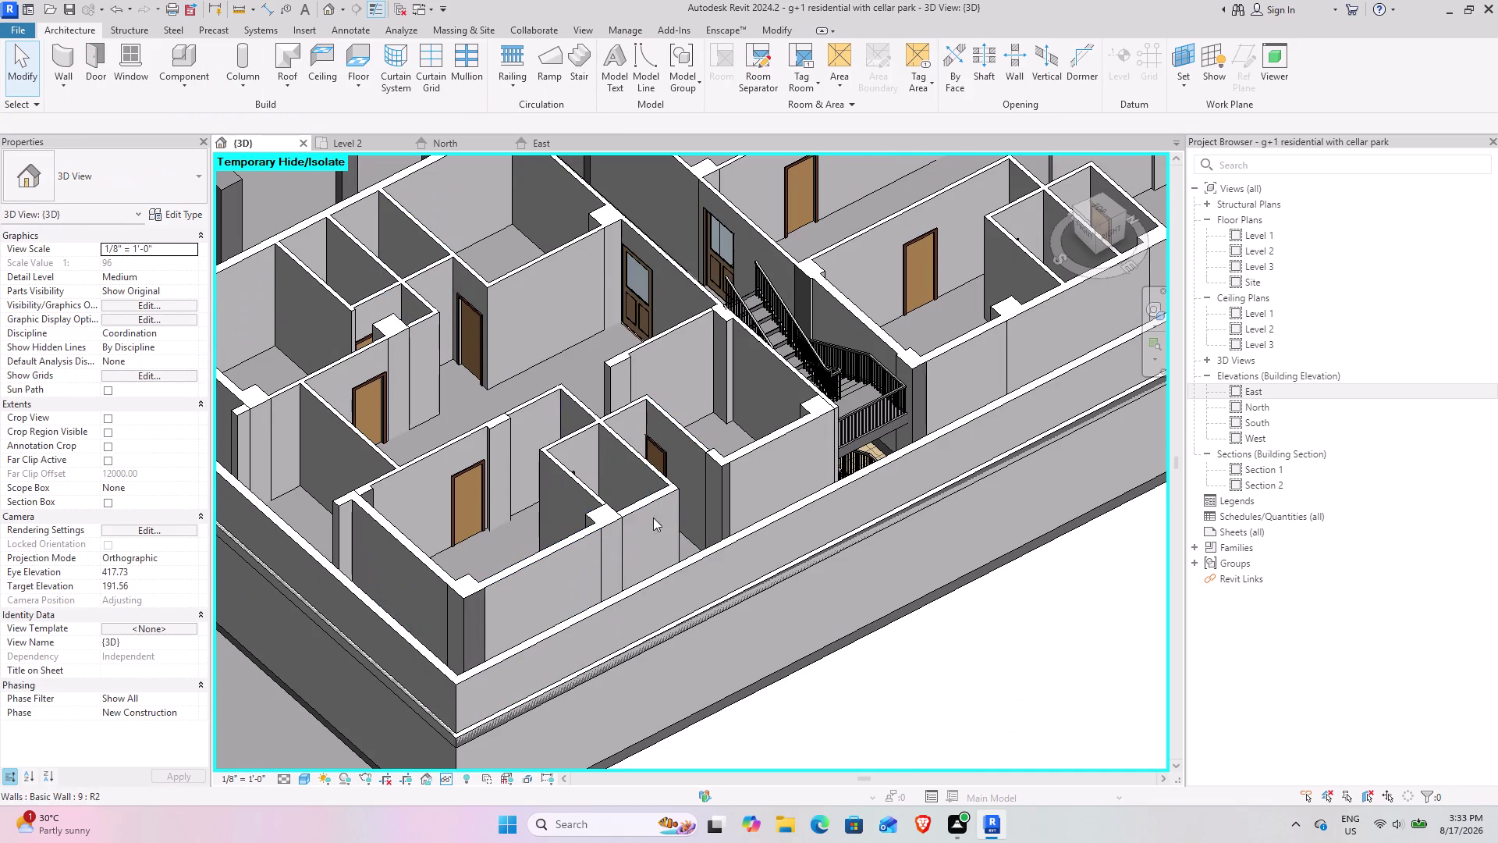
scroll(down, 3)
middle_drag(641, 451, 704, 578)
click(338, 138)
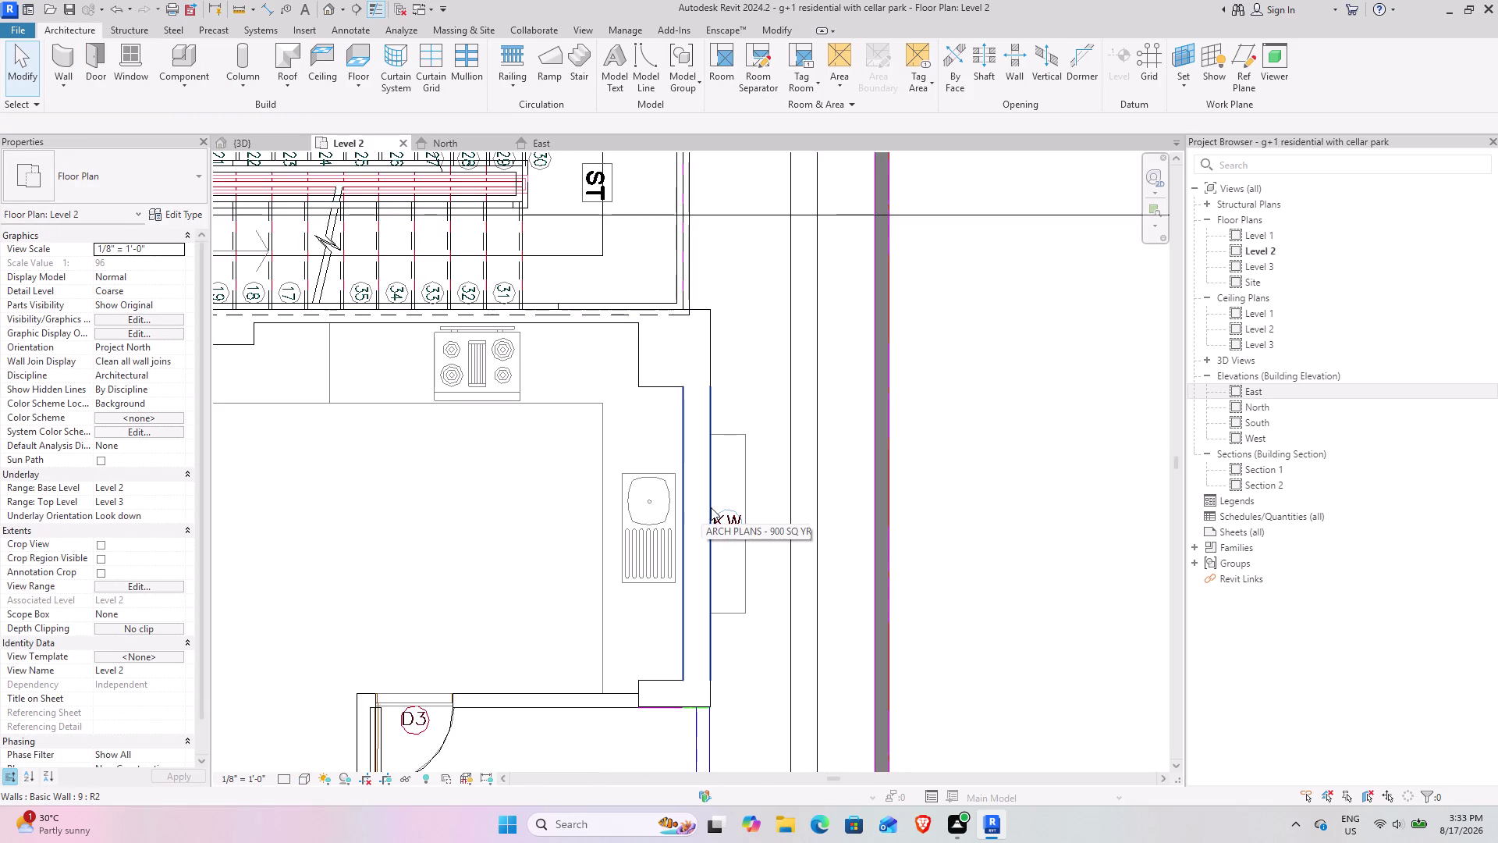
Select the kitchen-window wall and the wall beside D3, temporarily hiding their instances.
click(699, 507)
text(sa)
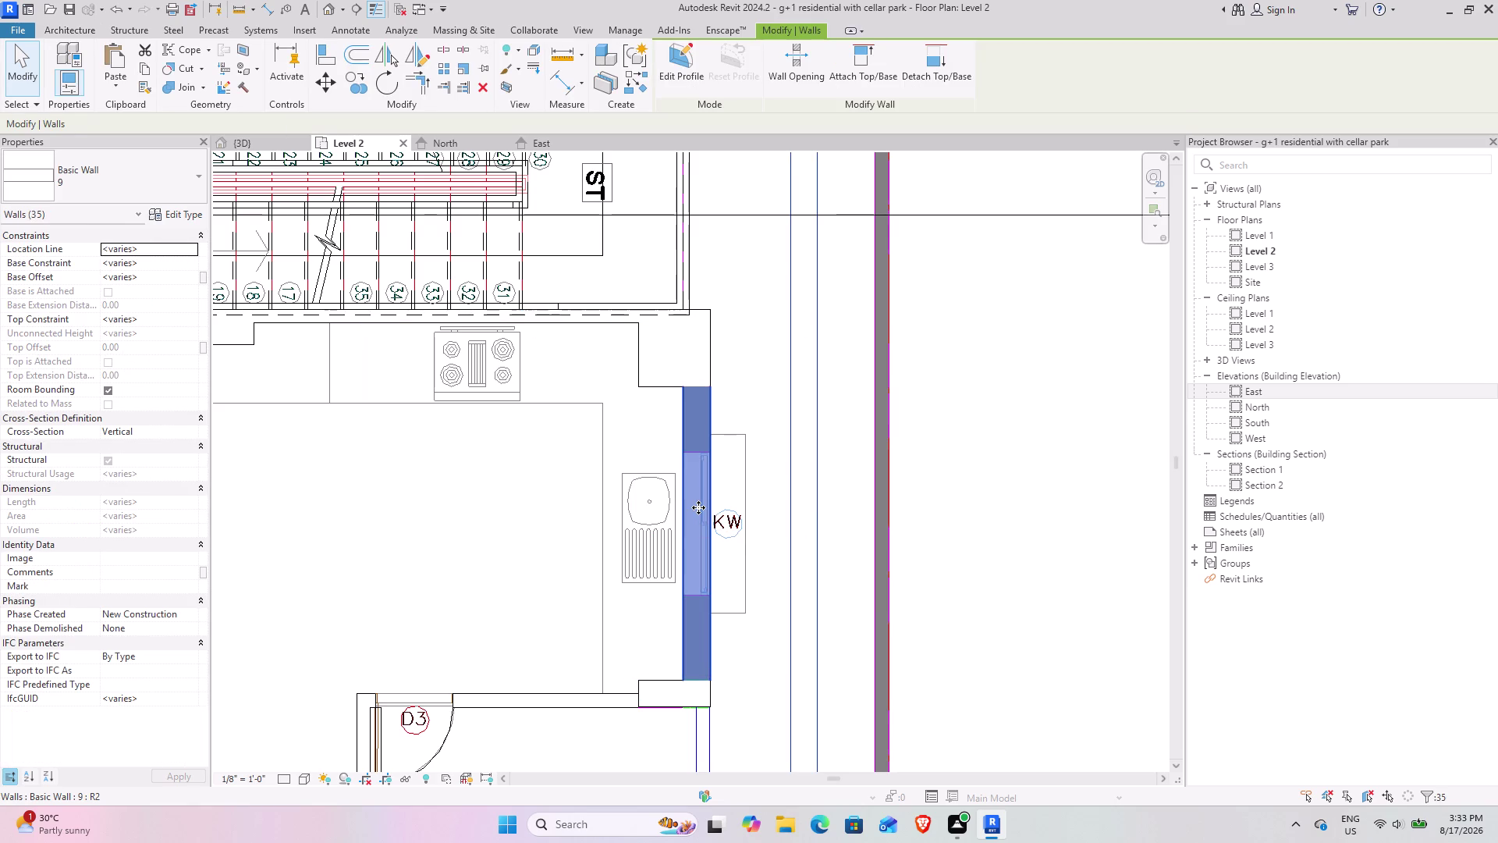
text(h)
key(h)
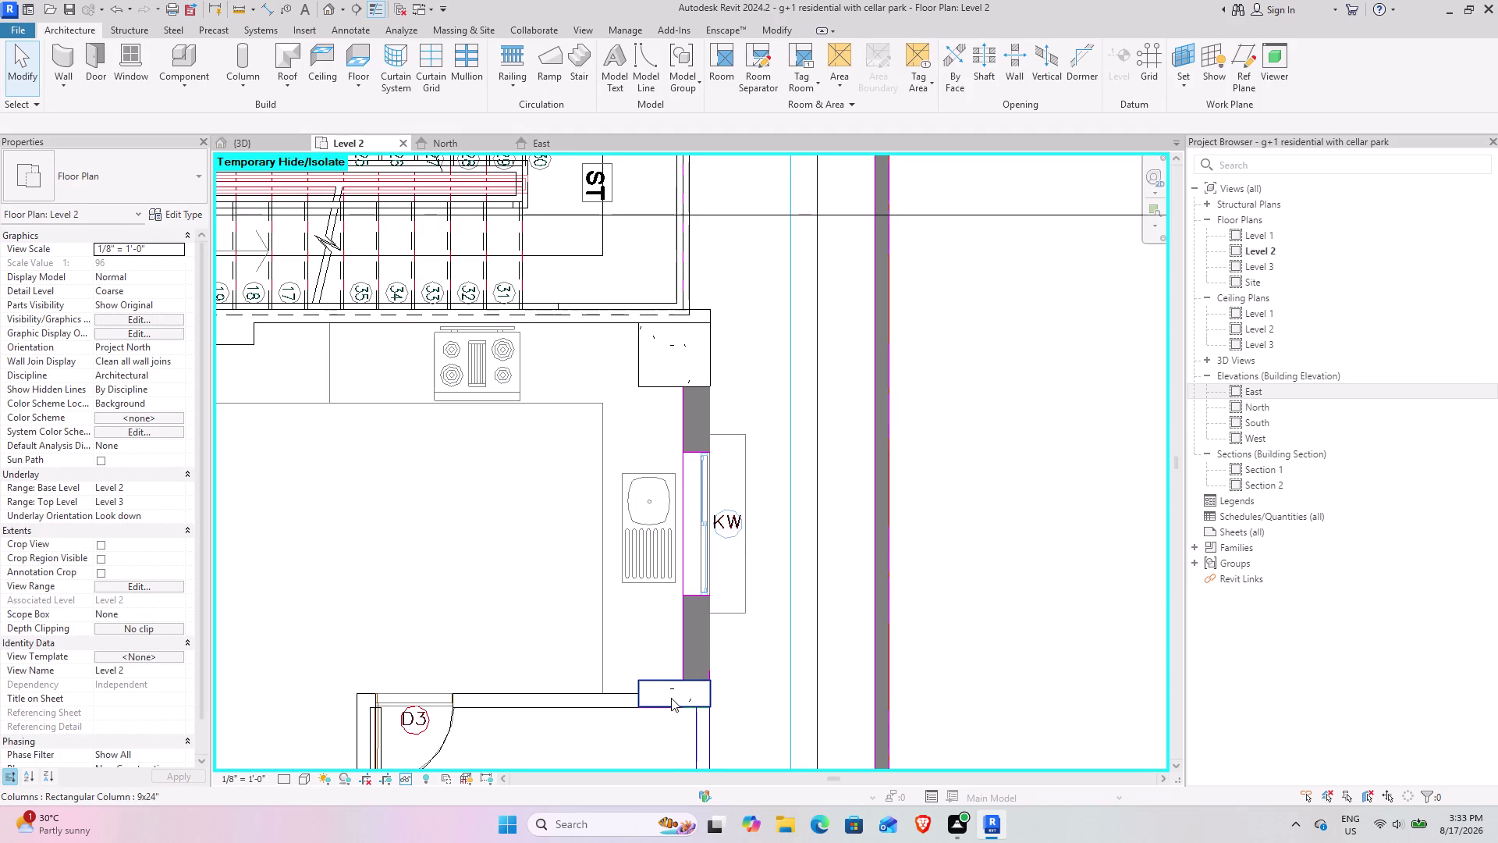
middle_drag(570, 660, 643, 522)
click(607, 572)
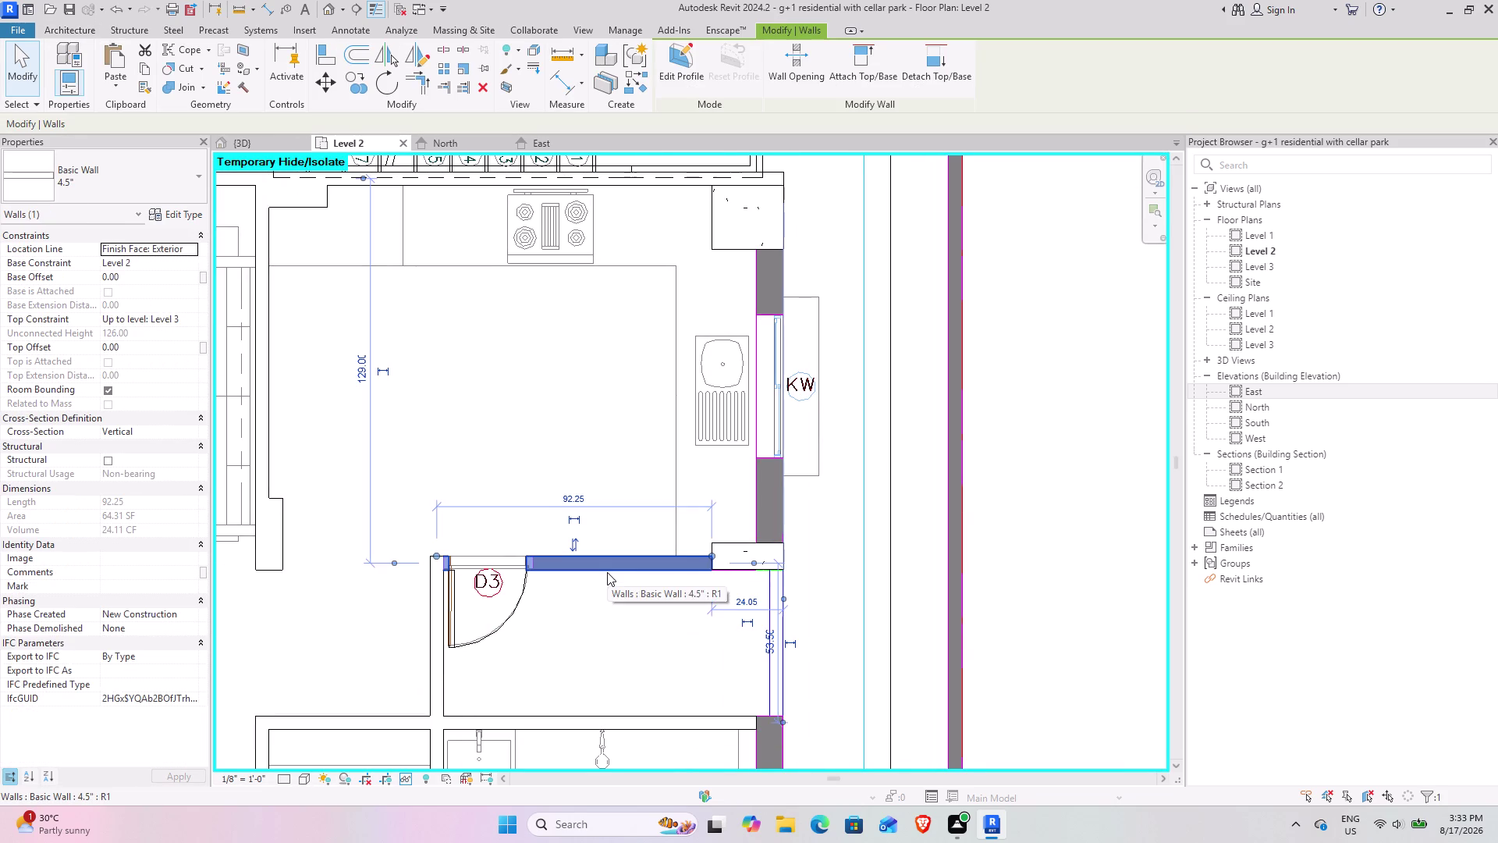
text(sahh)
Center the W5 opening in the plan and start Aligned Dimension.
scroll(down, 3)
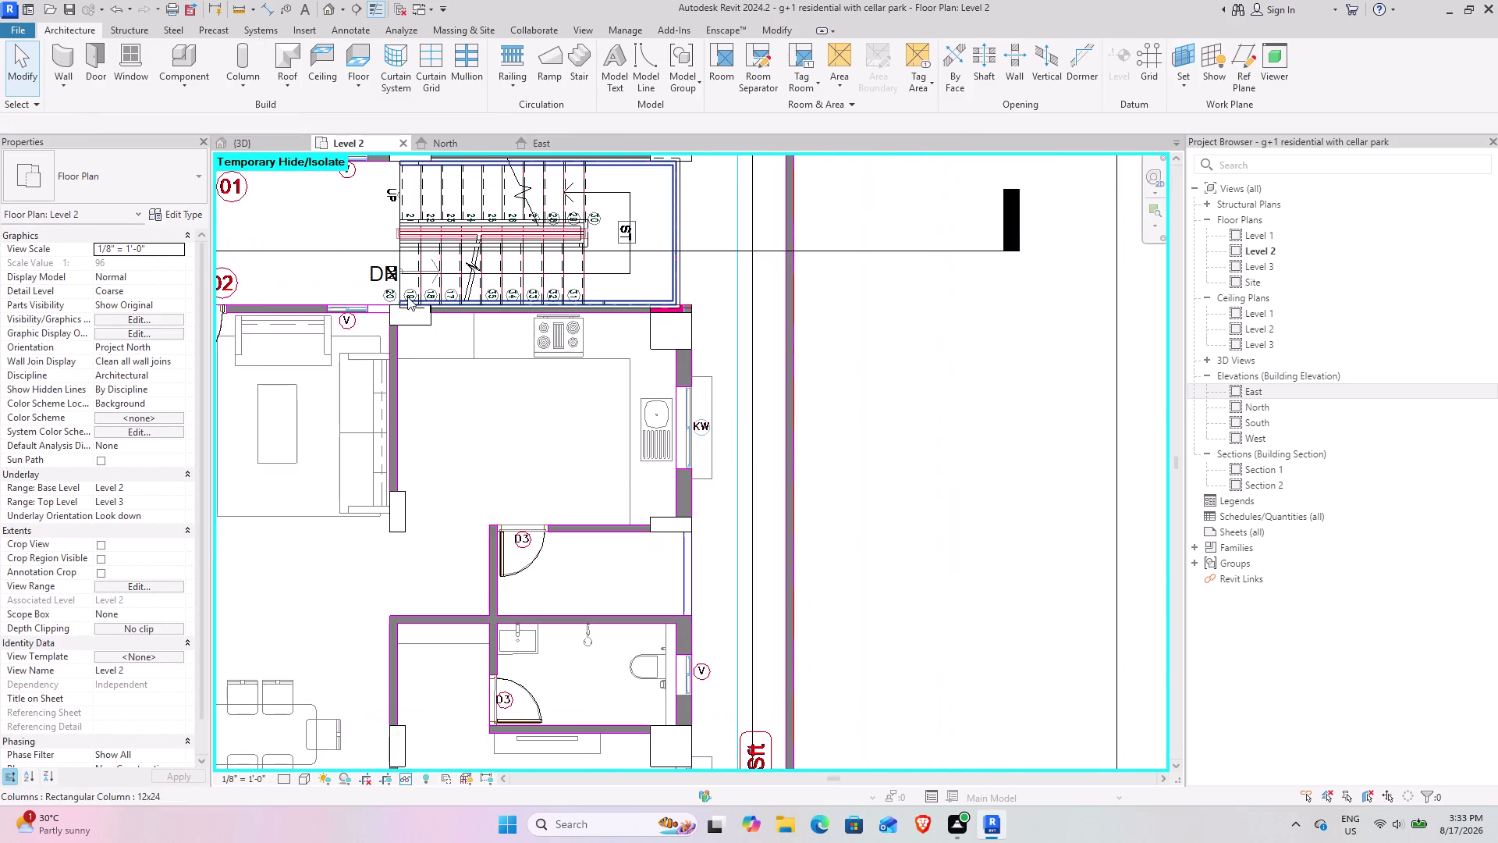
middle_drag(410, 303, 906, 553)
scroll(down, 3)
middle_drag(592, 439, 783, 521)
scroll(down, 3)
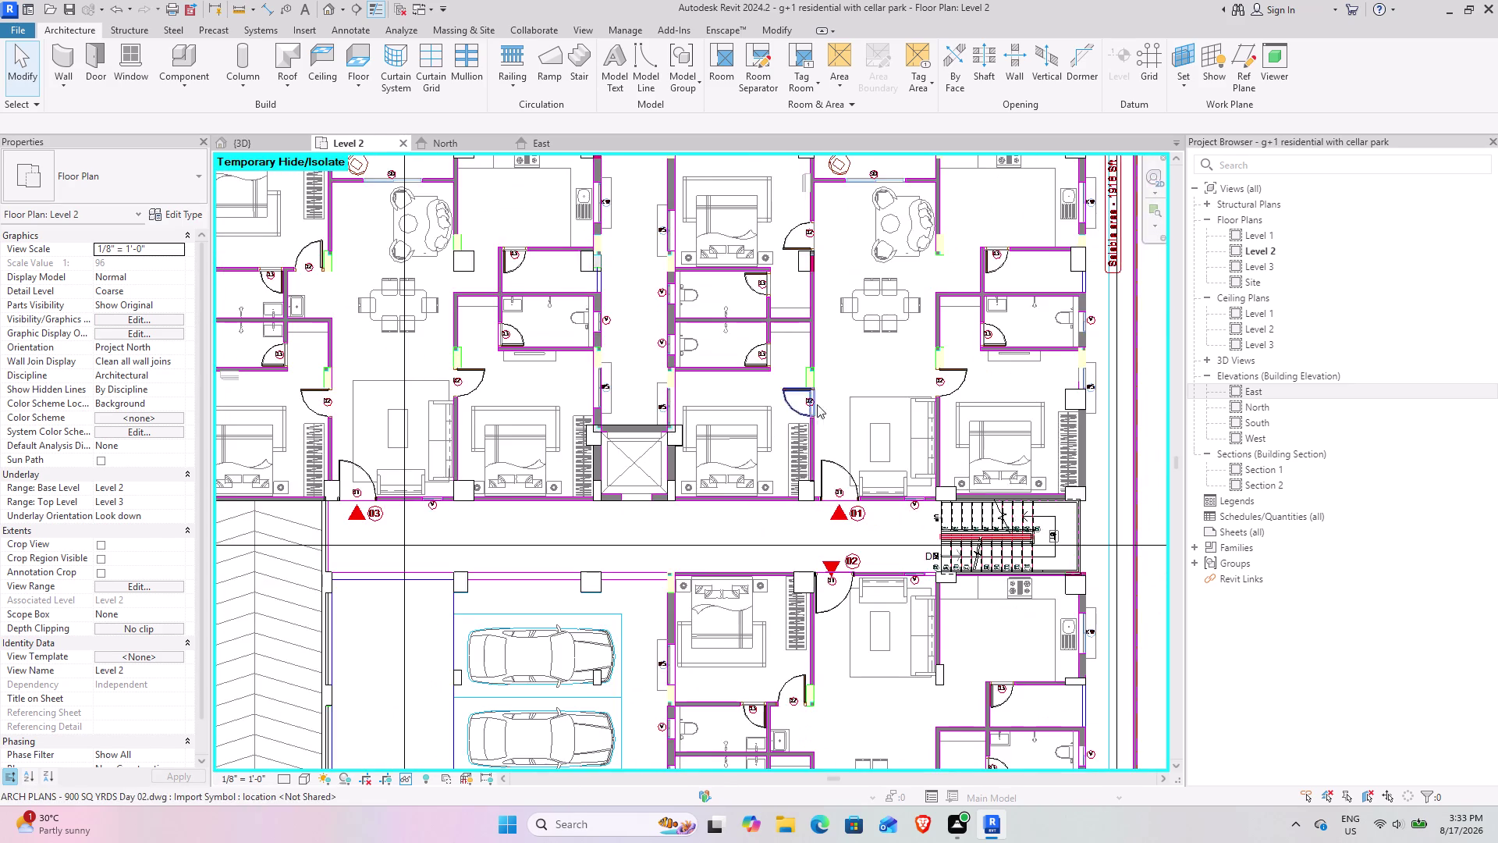
middle_drag(825, 395, 481, 384)
middle_drag(539, 555, 601, 401)
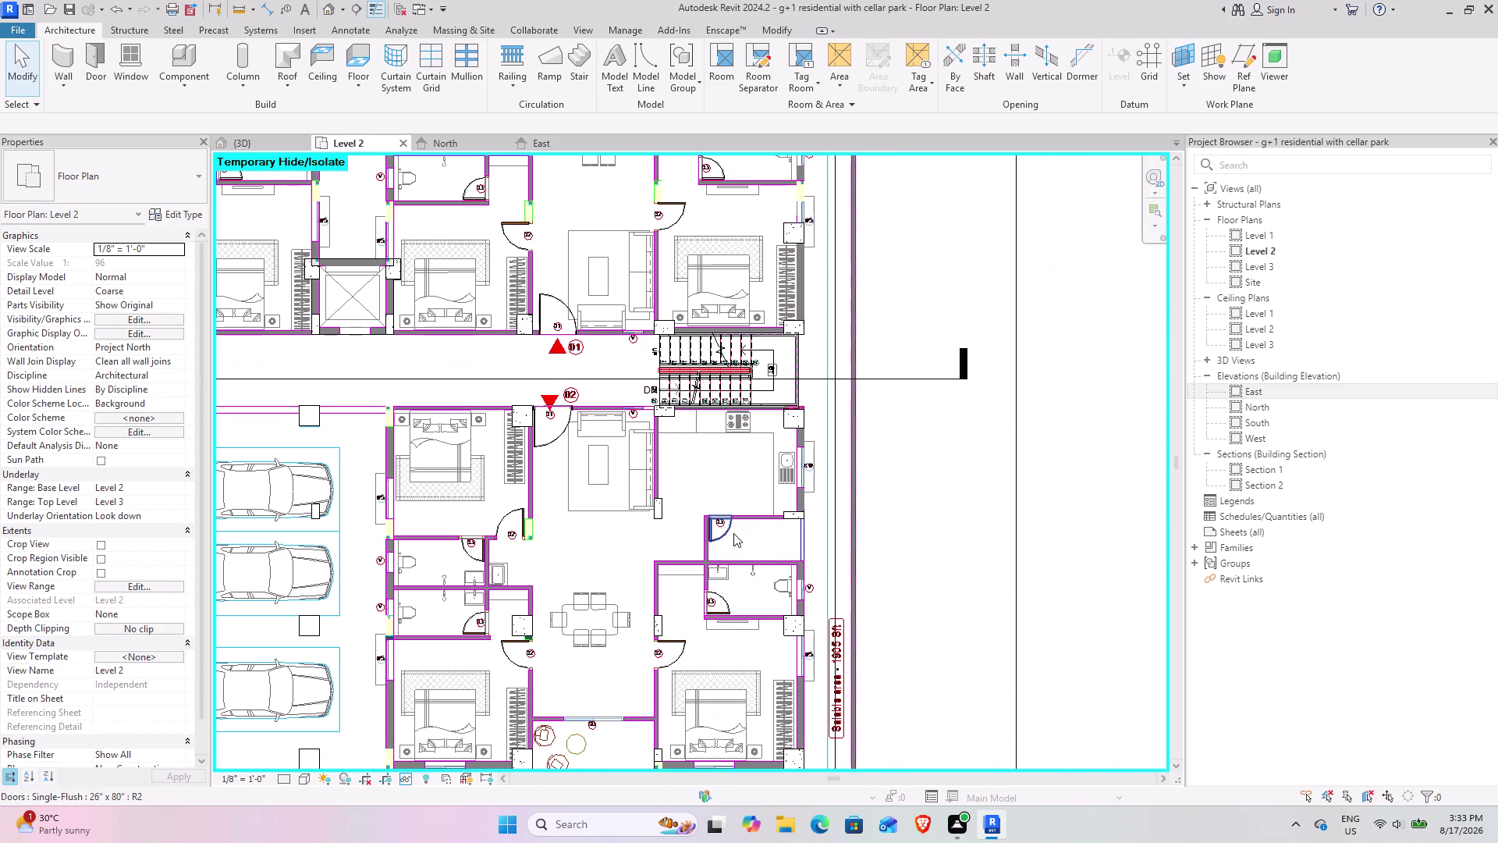
middle_drag(824, 654, 736, 564)
scroll(up, 3)
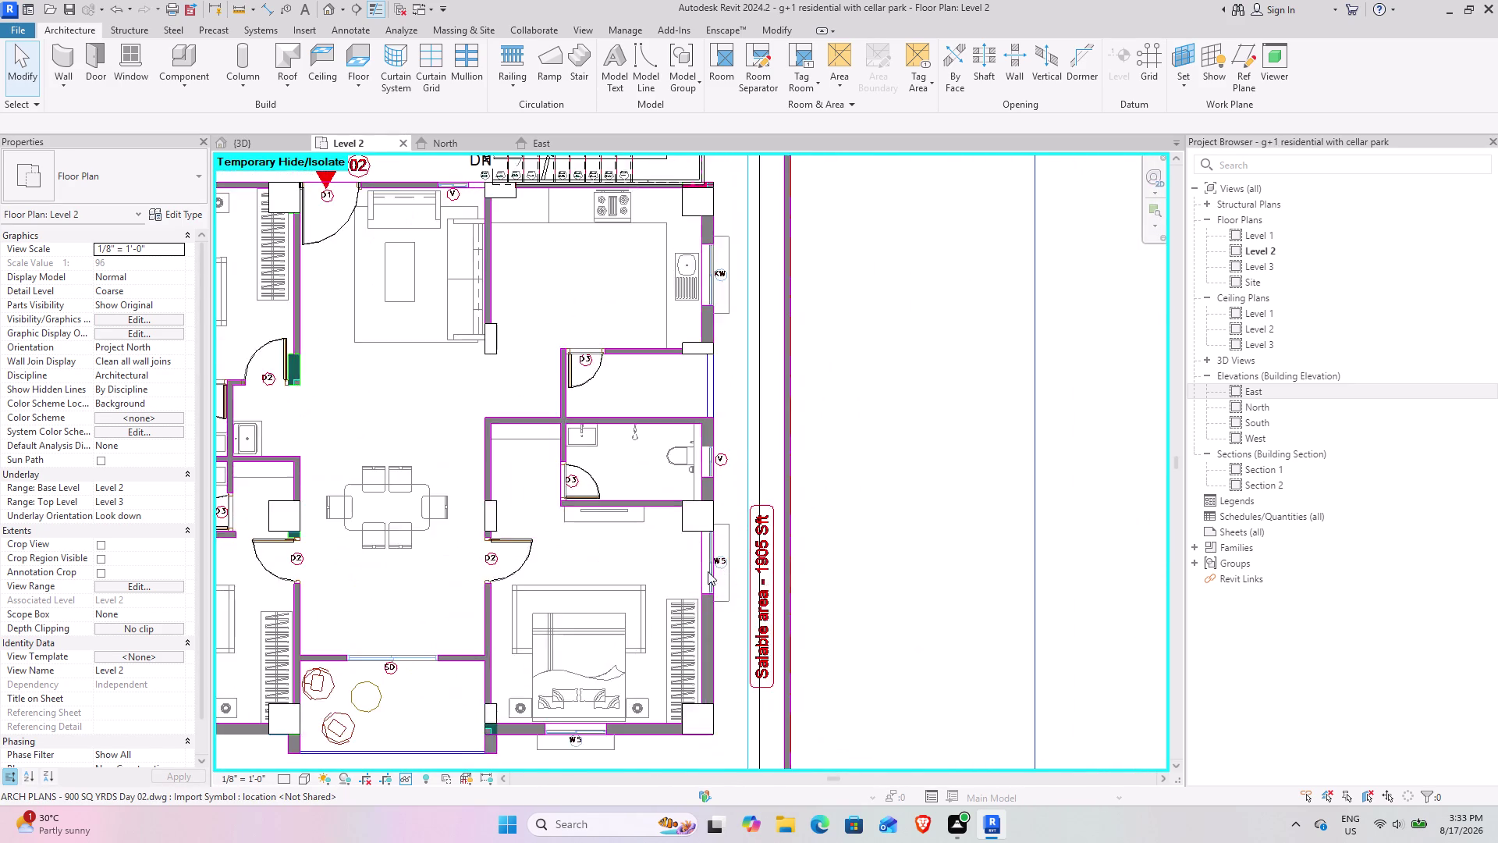
scroll(up, 3)
scroll(up, 3)
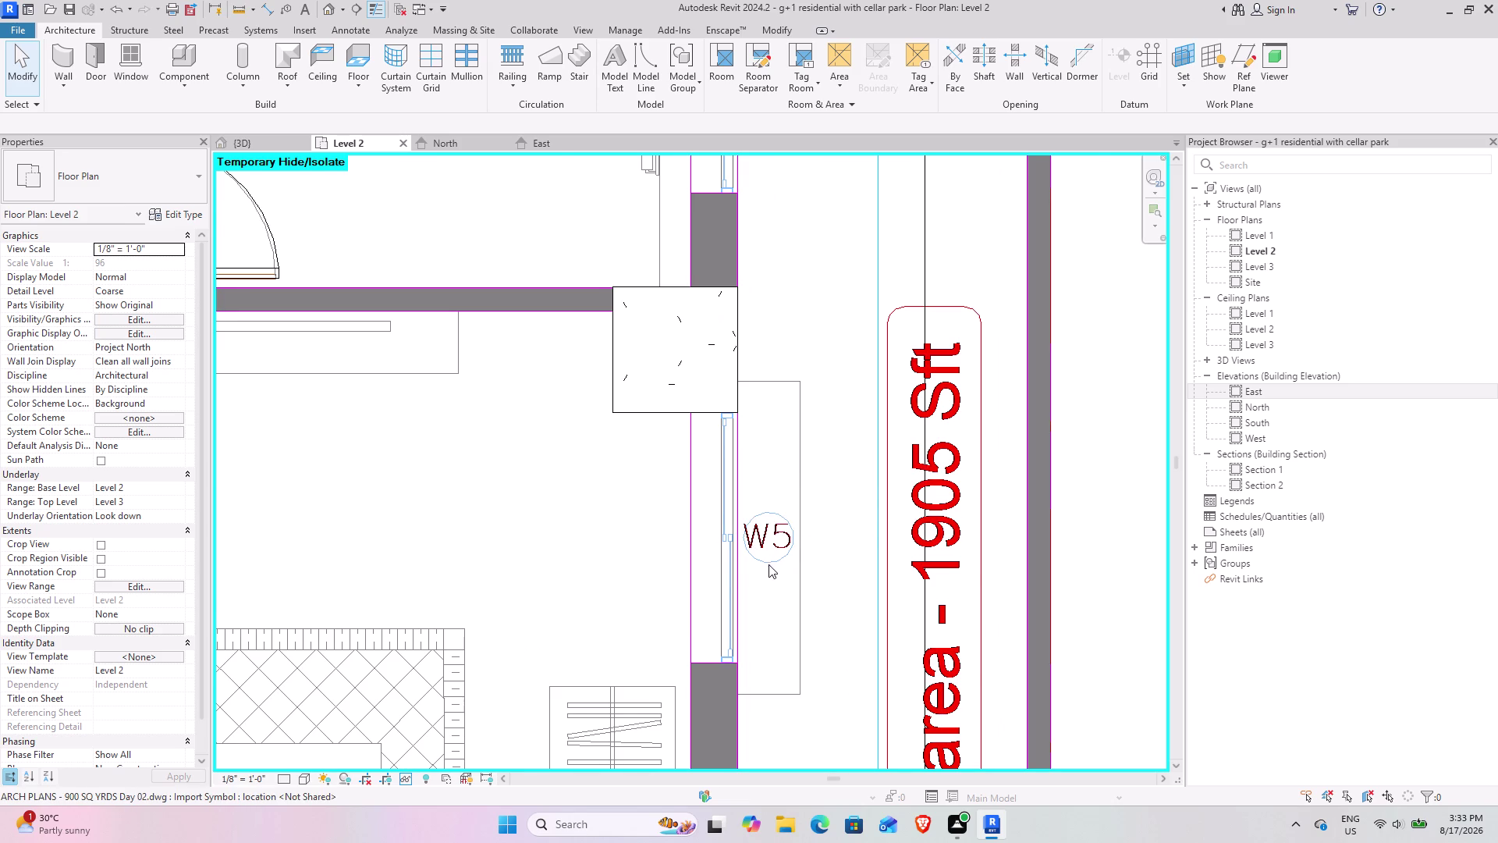
scroll(up, 3)
middle_drag(780, 461, 722, 430)
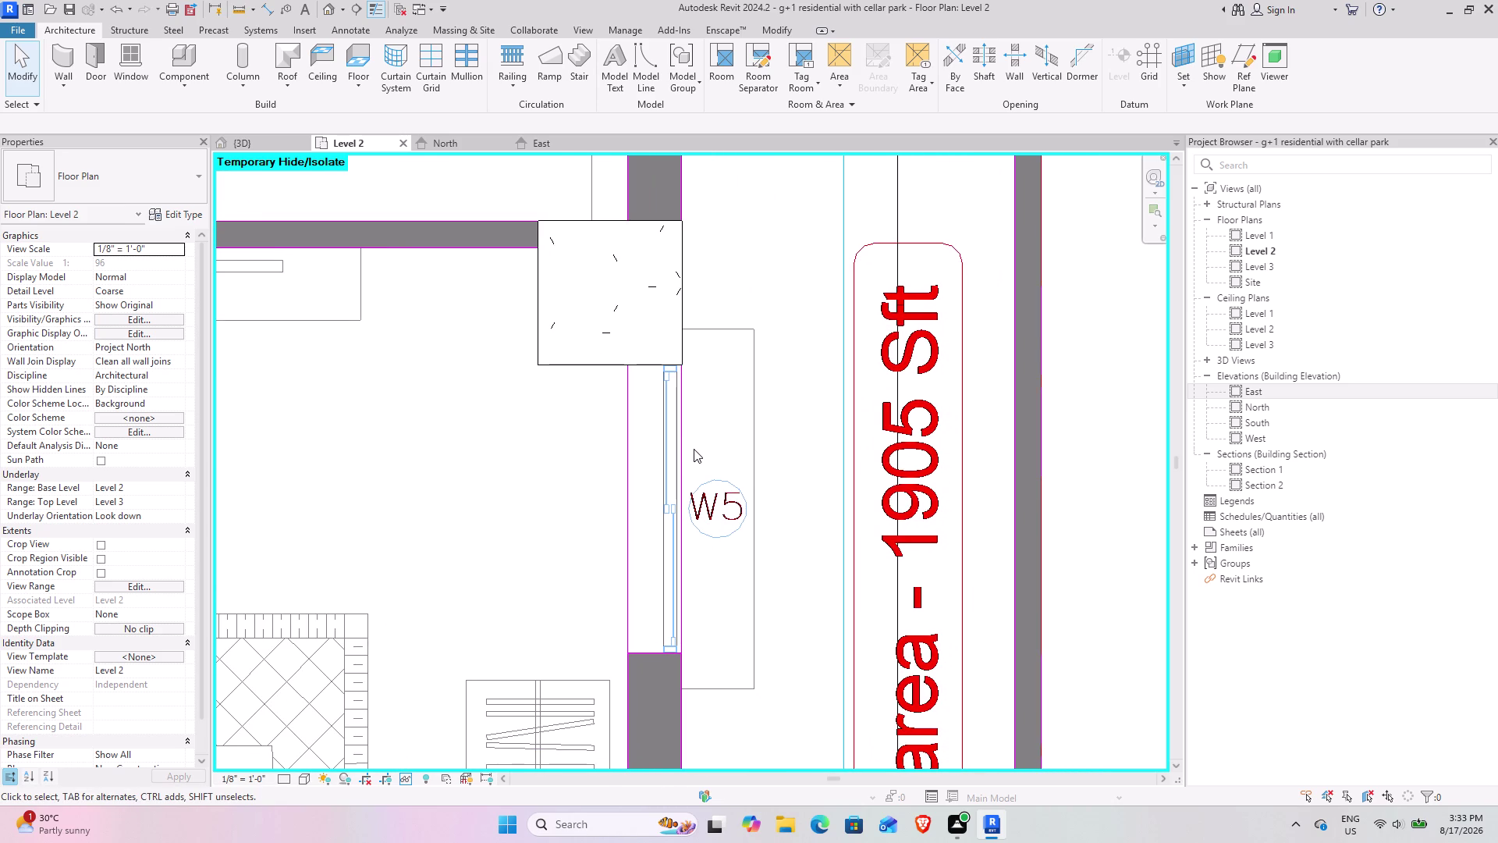
middle_drag(737, 490, 748, 547)
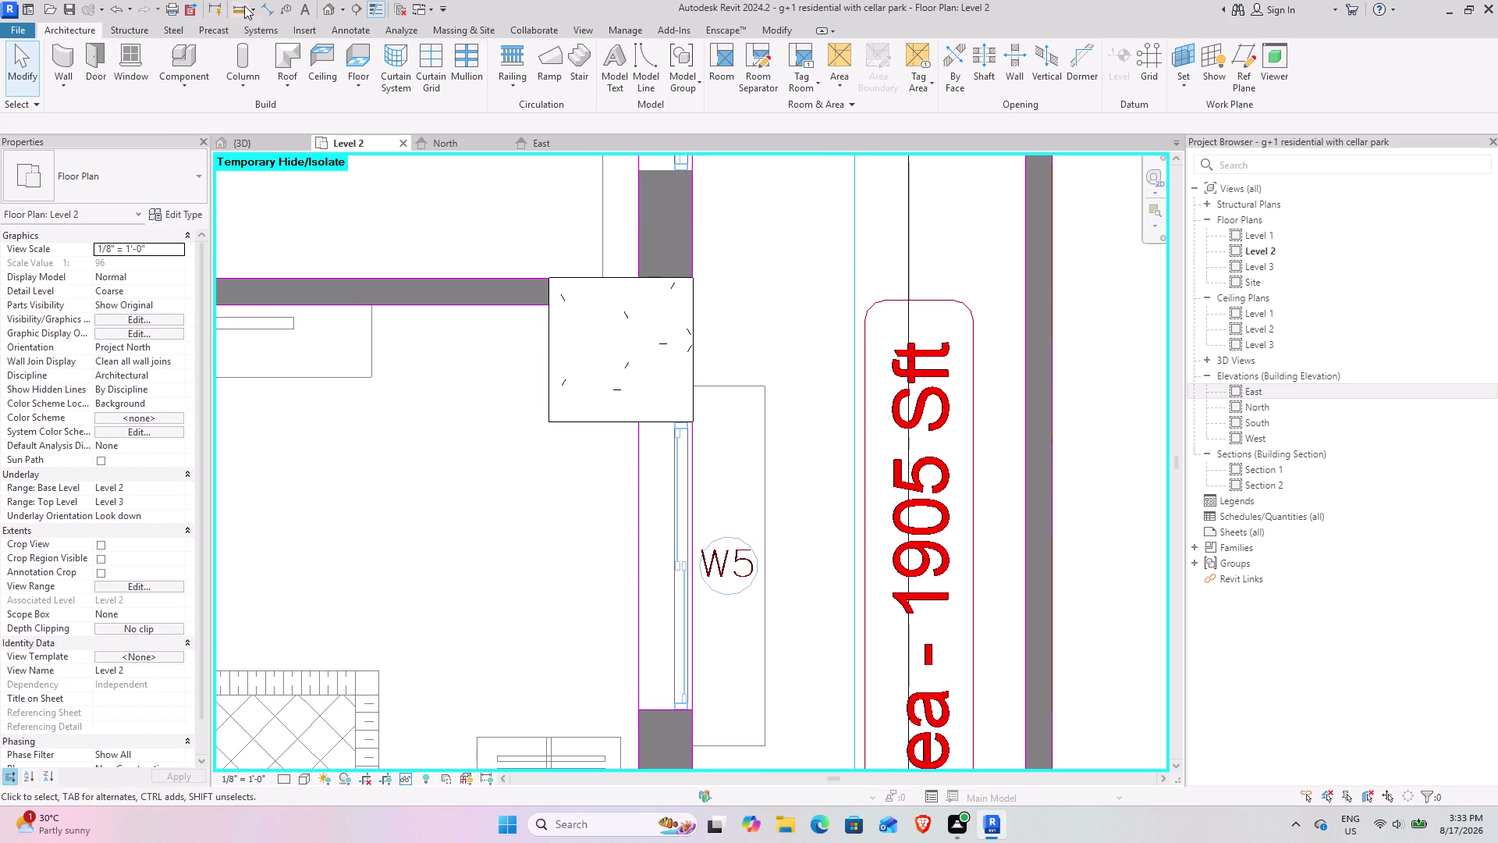
click(271, 5)
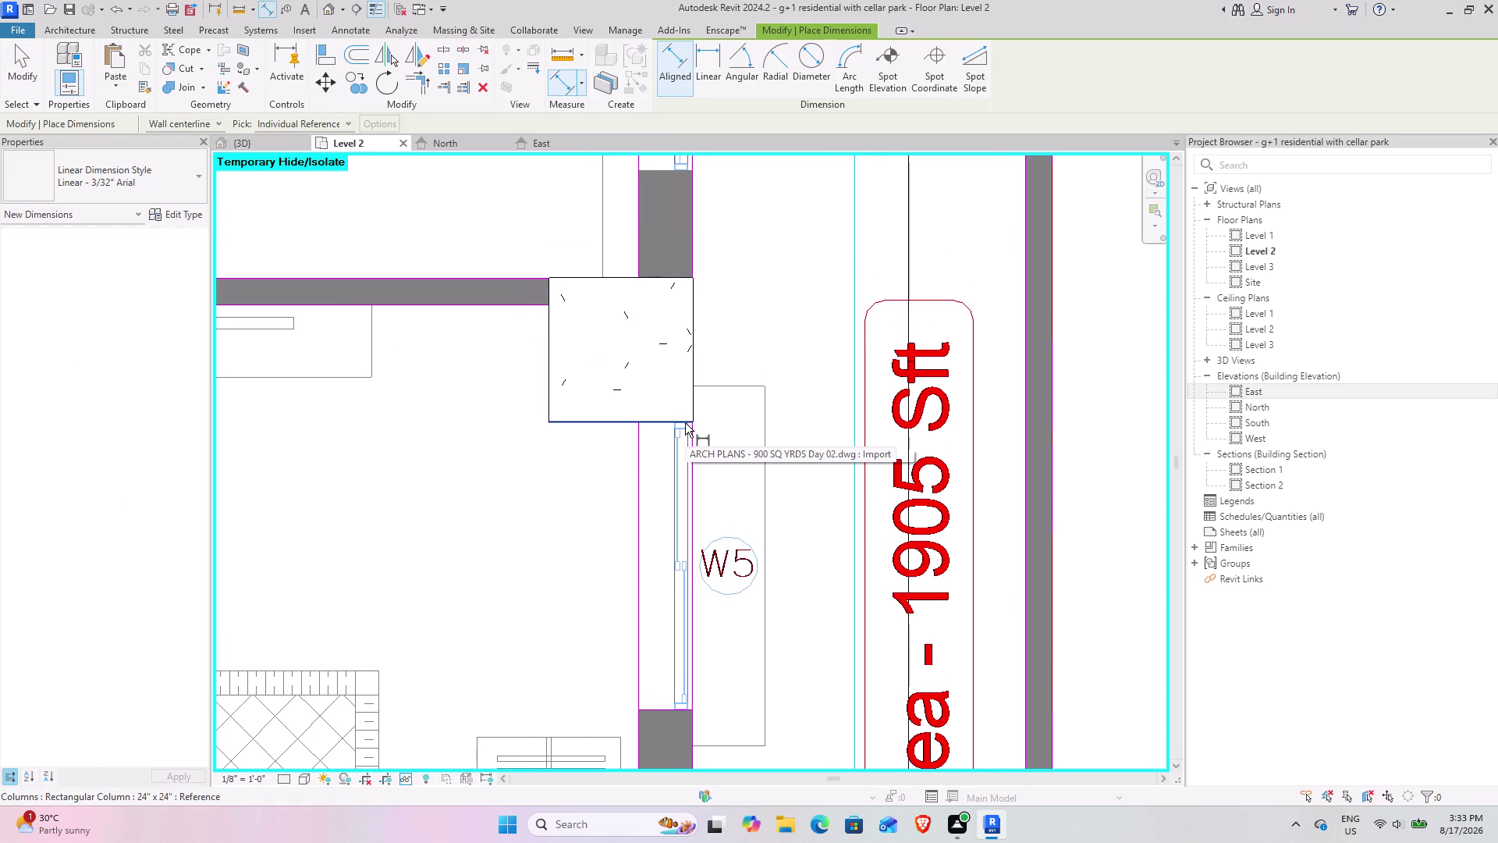
Measure W5 at 48.0 with a temporary dimension, discard it, and start the Window tool.
click(685, 423)
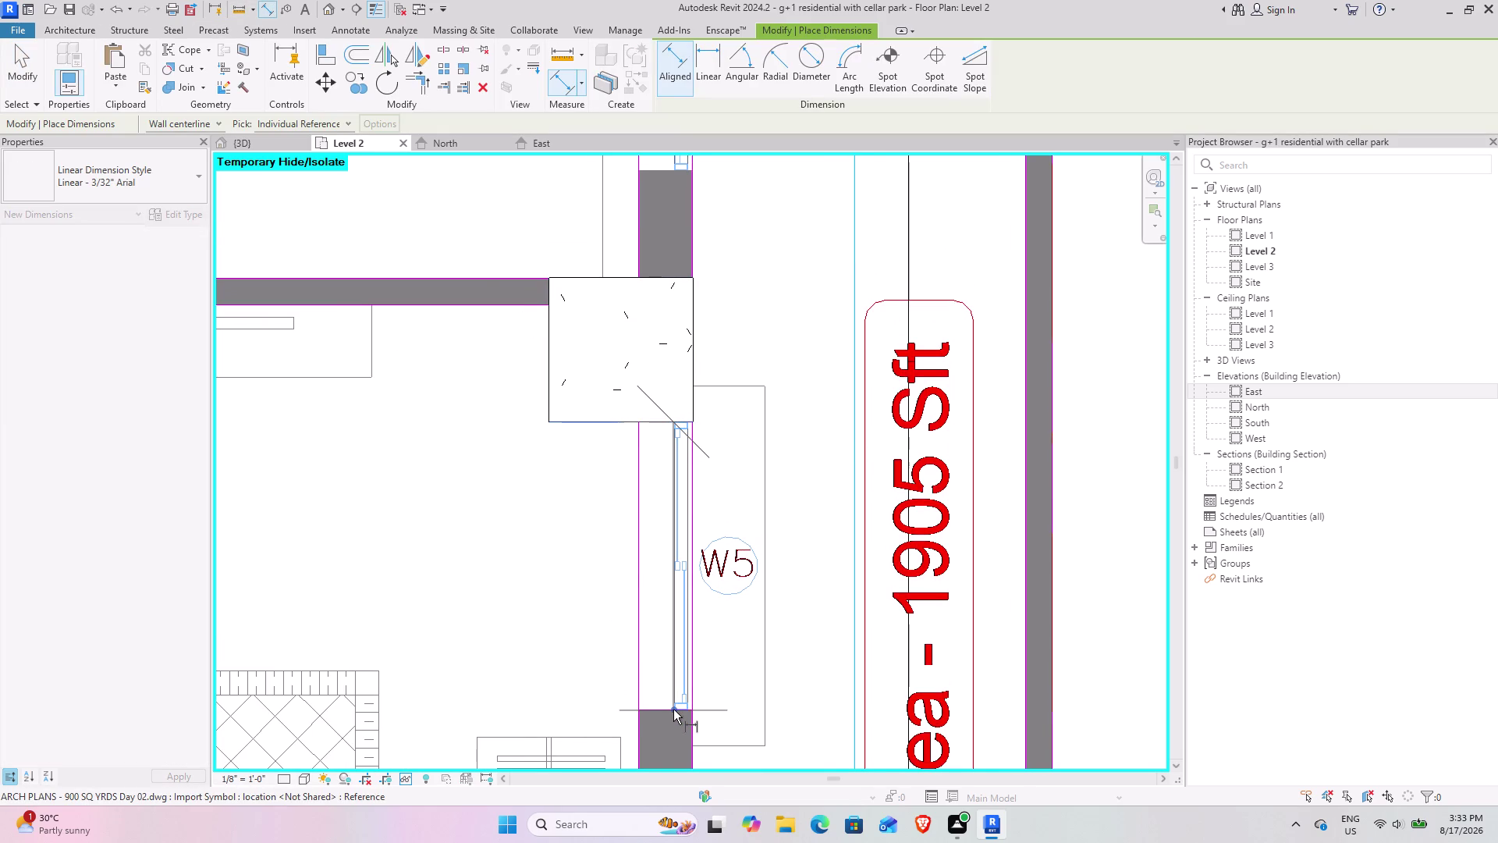
click(673, 710)
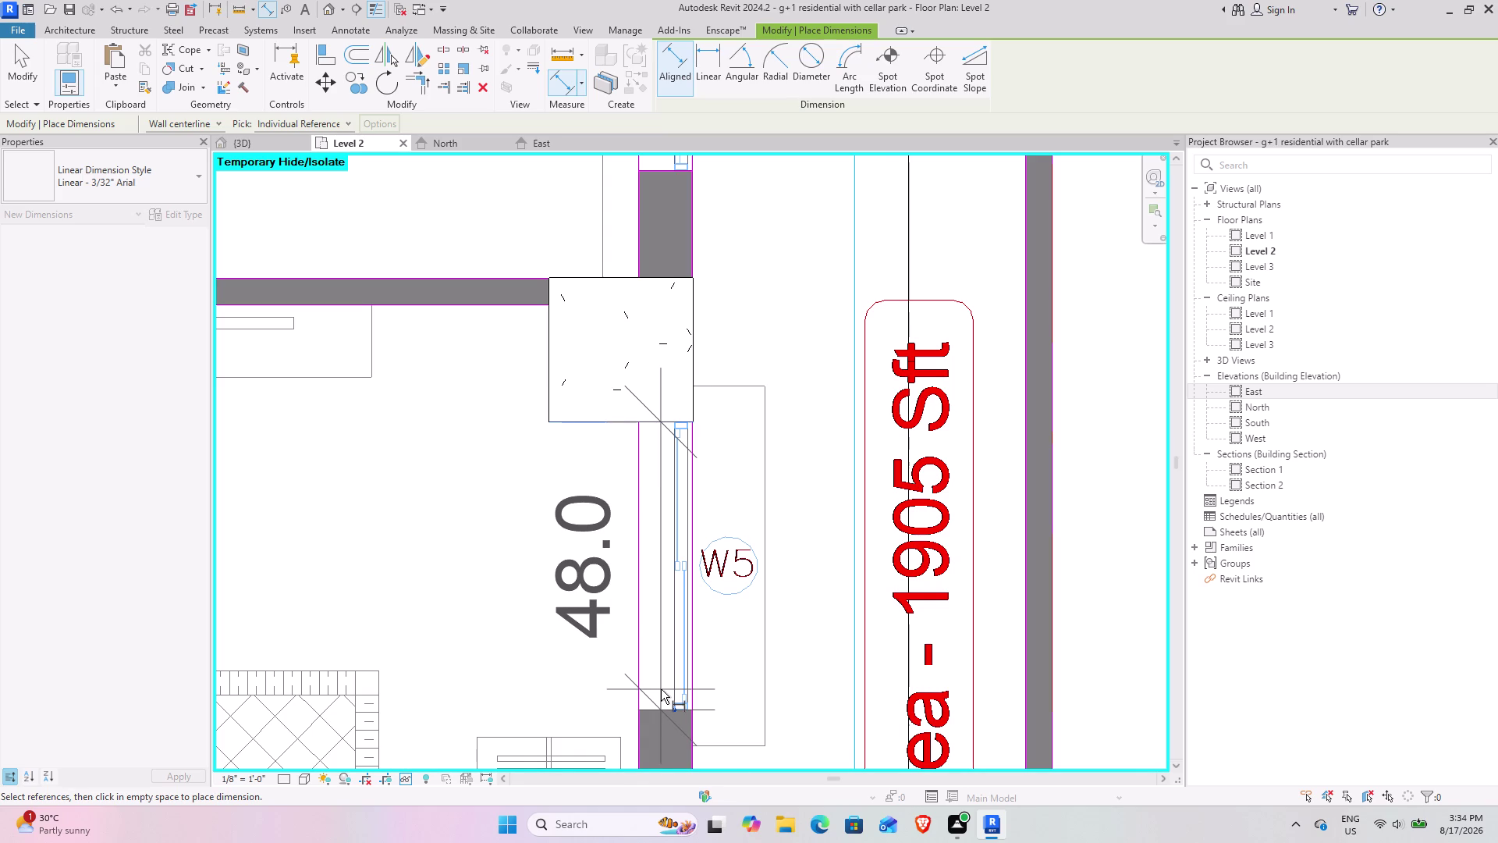
key(Escape)
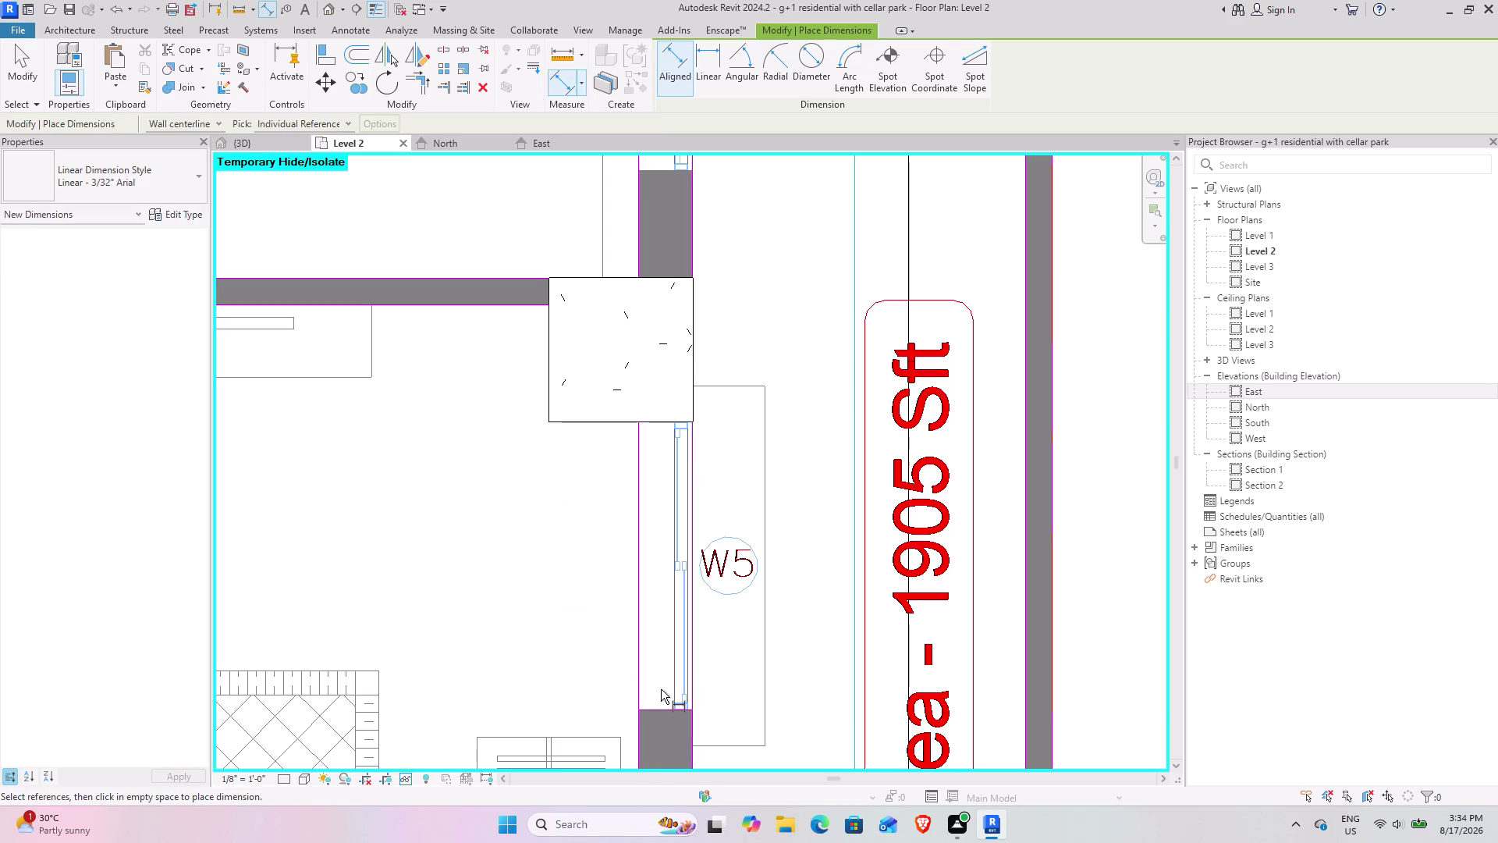
key(Escape)
click(126, 49)
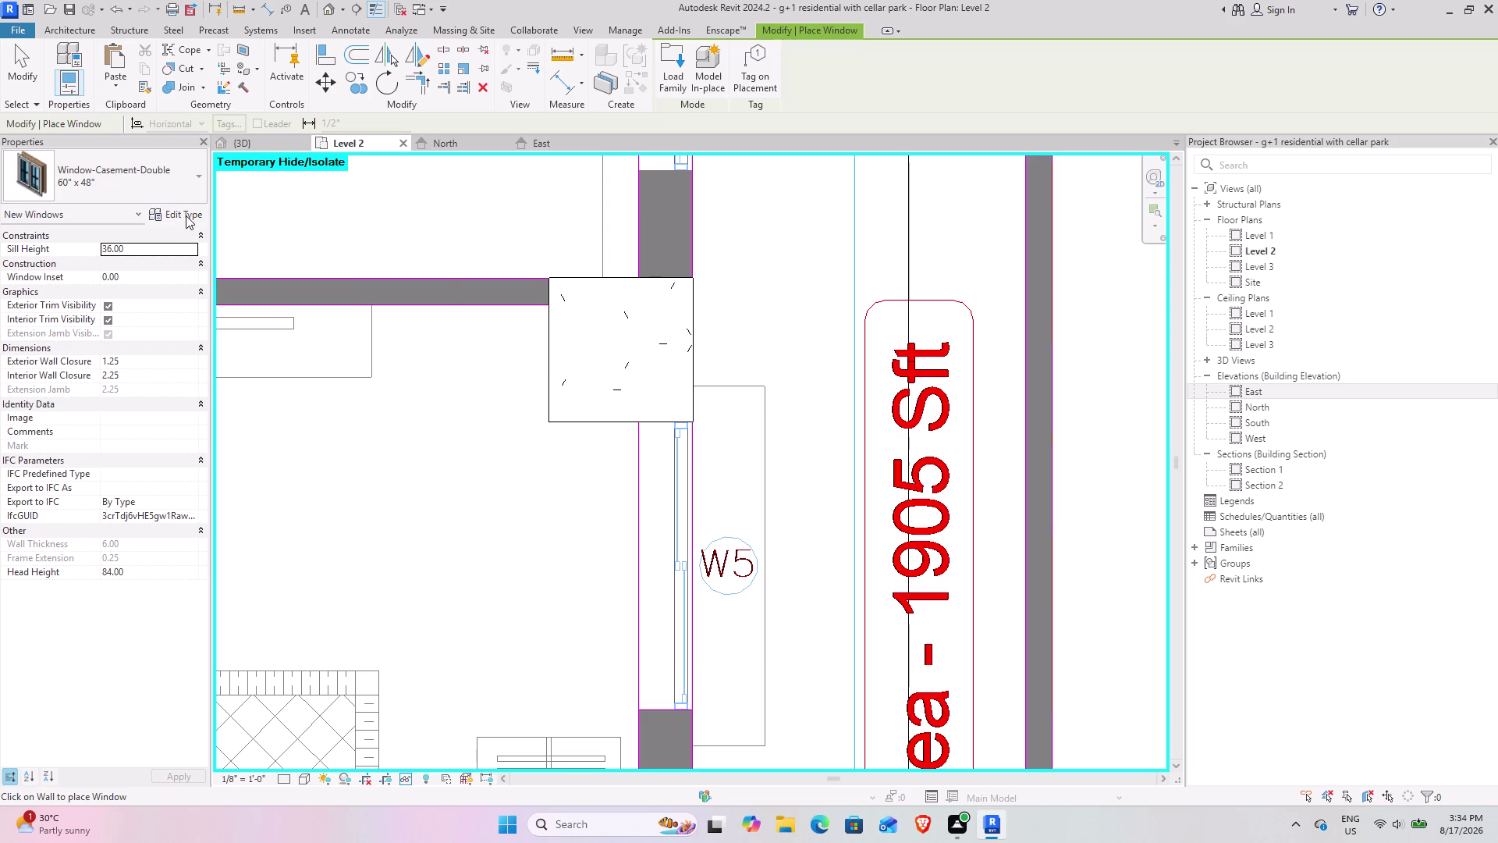
Switch to the 48" x 60" double casement type with 36 sill, then exit placement.
click(174, 178)
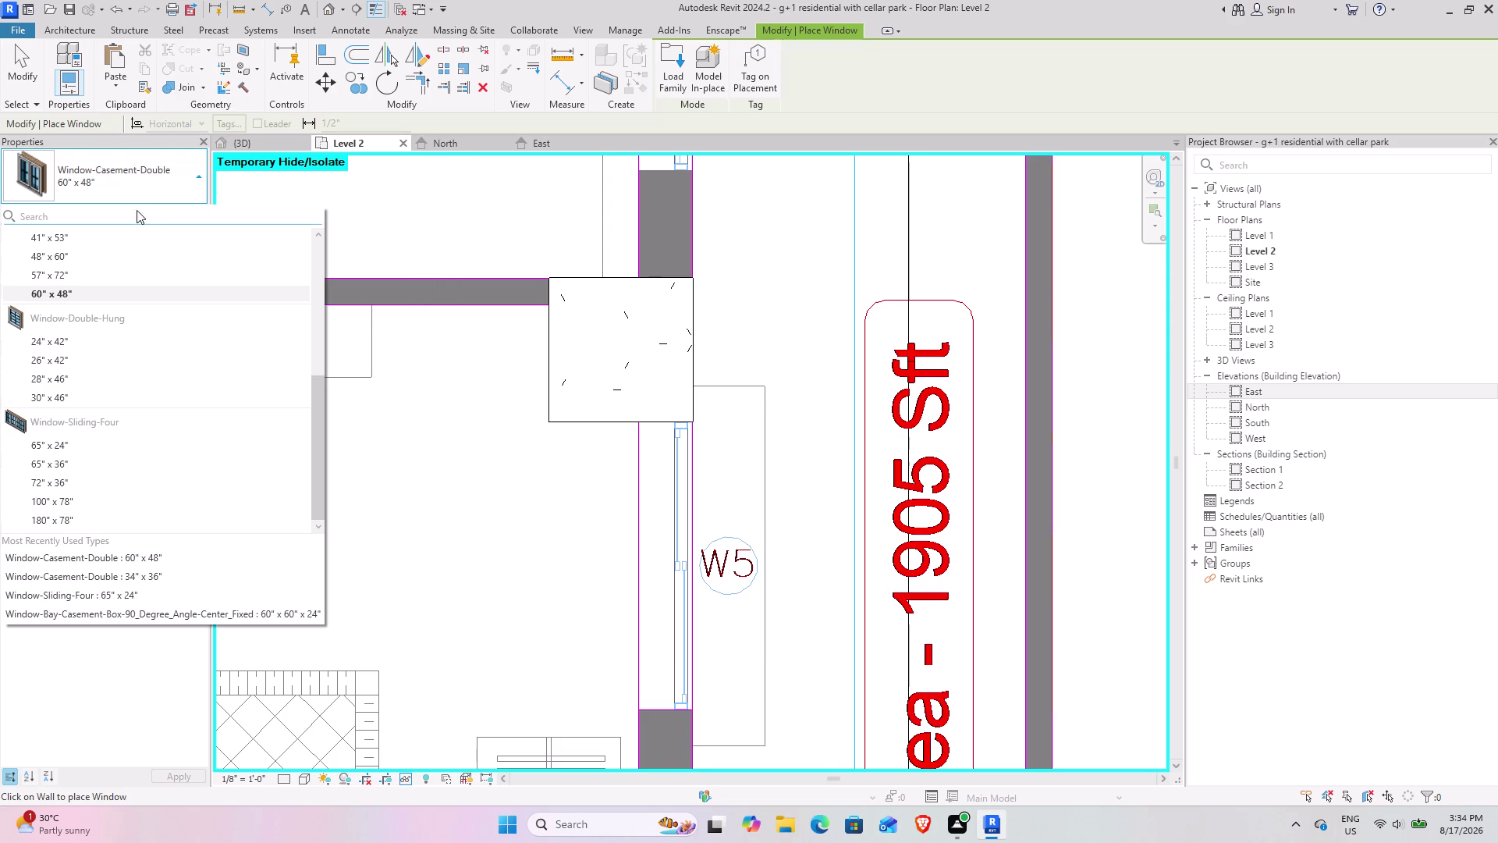
scroll(up, 3)
scroll(down, 3)
scroll(down, 3)
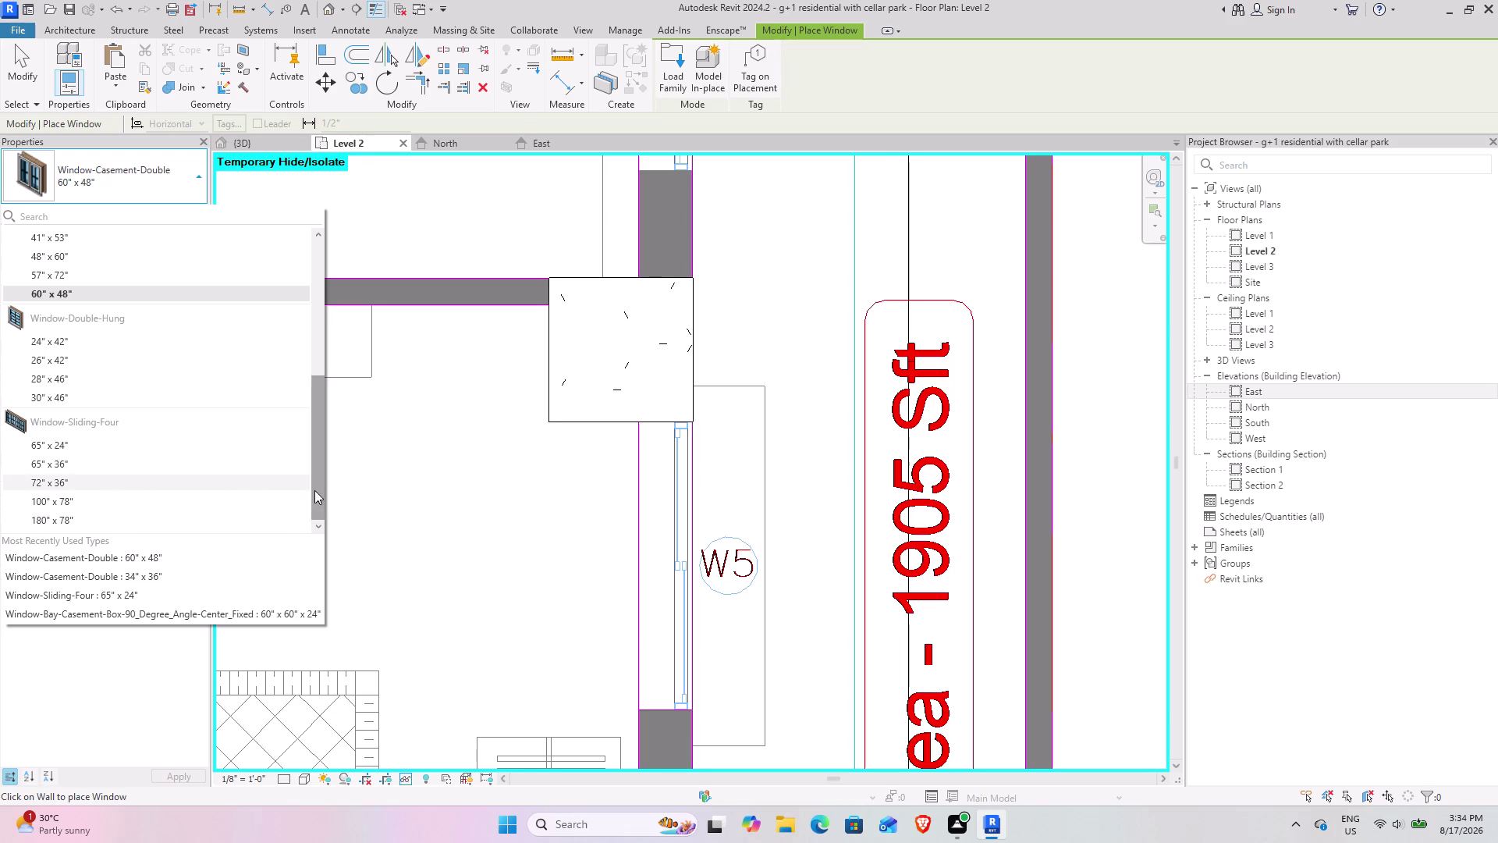
drag(319, 488, 284, 541)
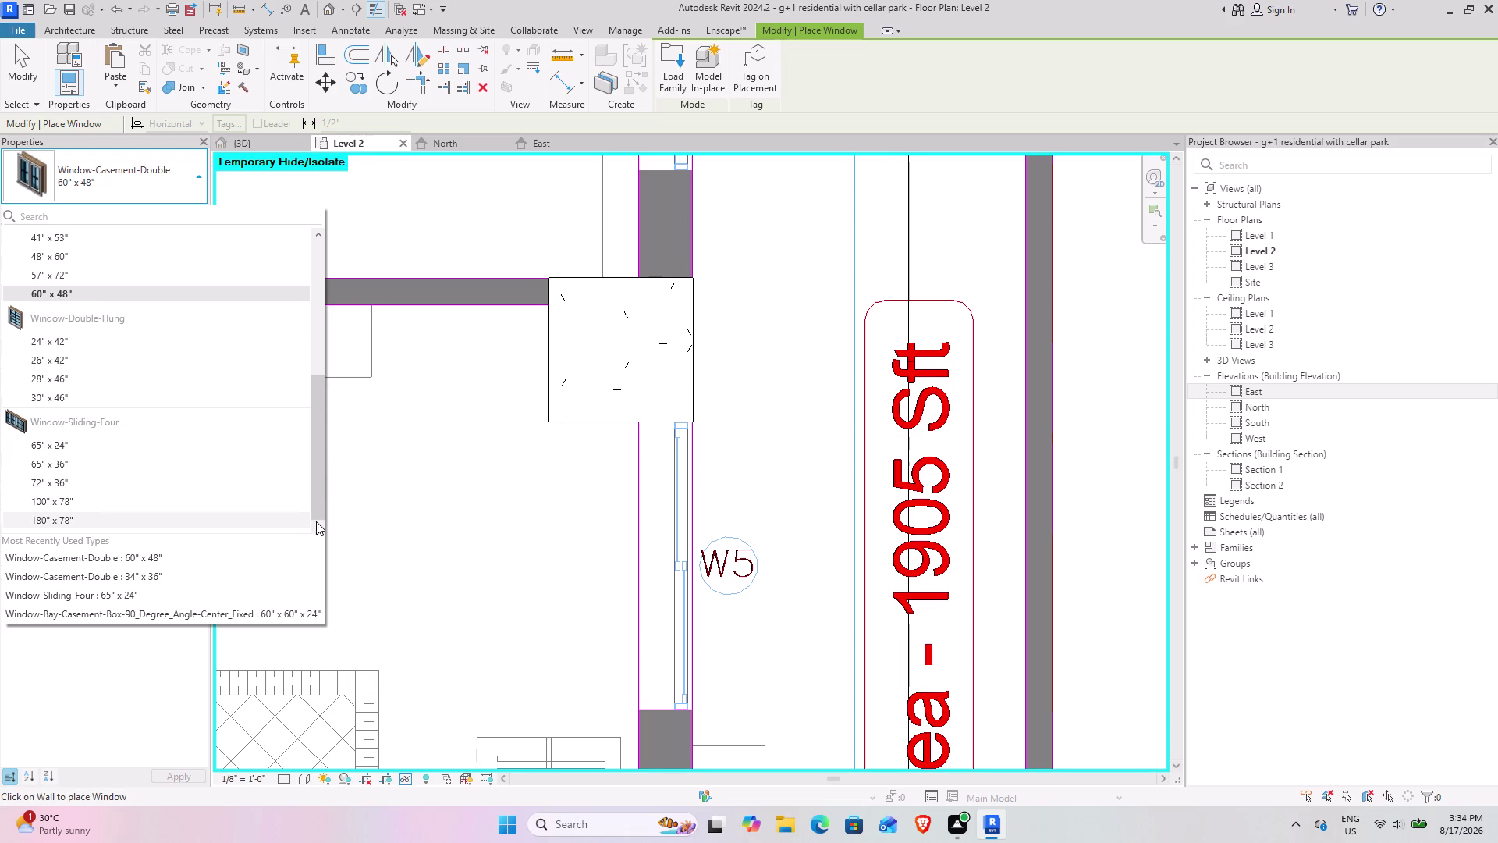
double_click(316, 521)
drag(316, 500, 299, 365)
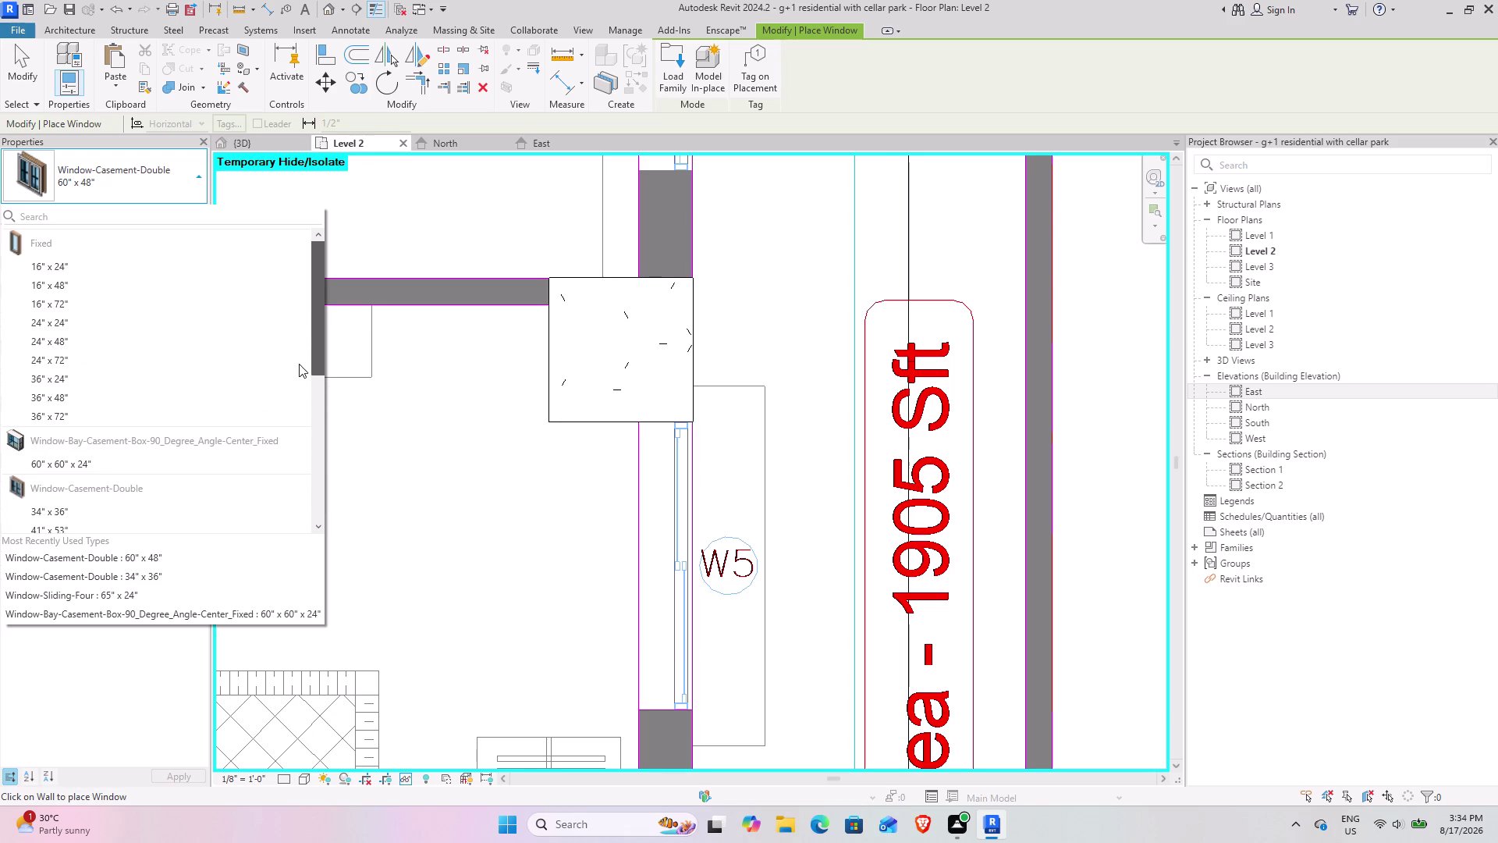
drag(299, 366, 316, 474)
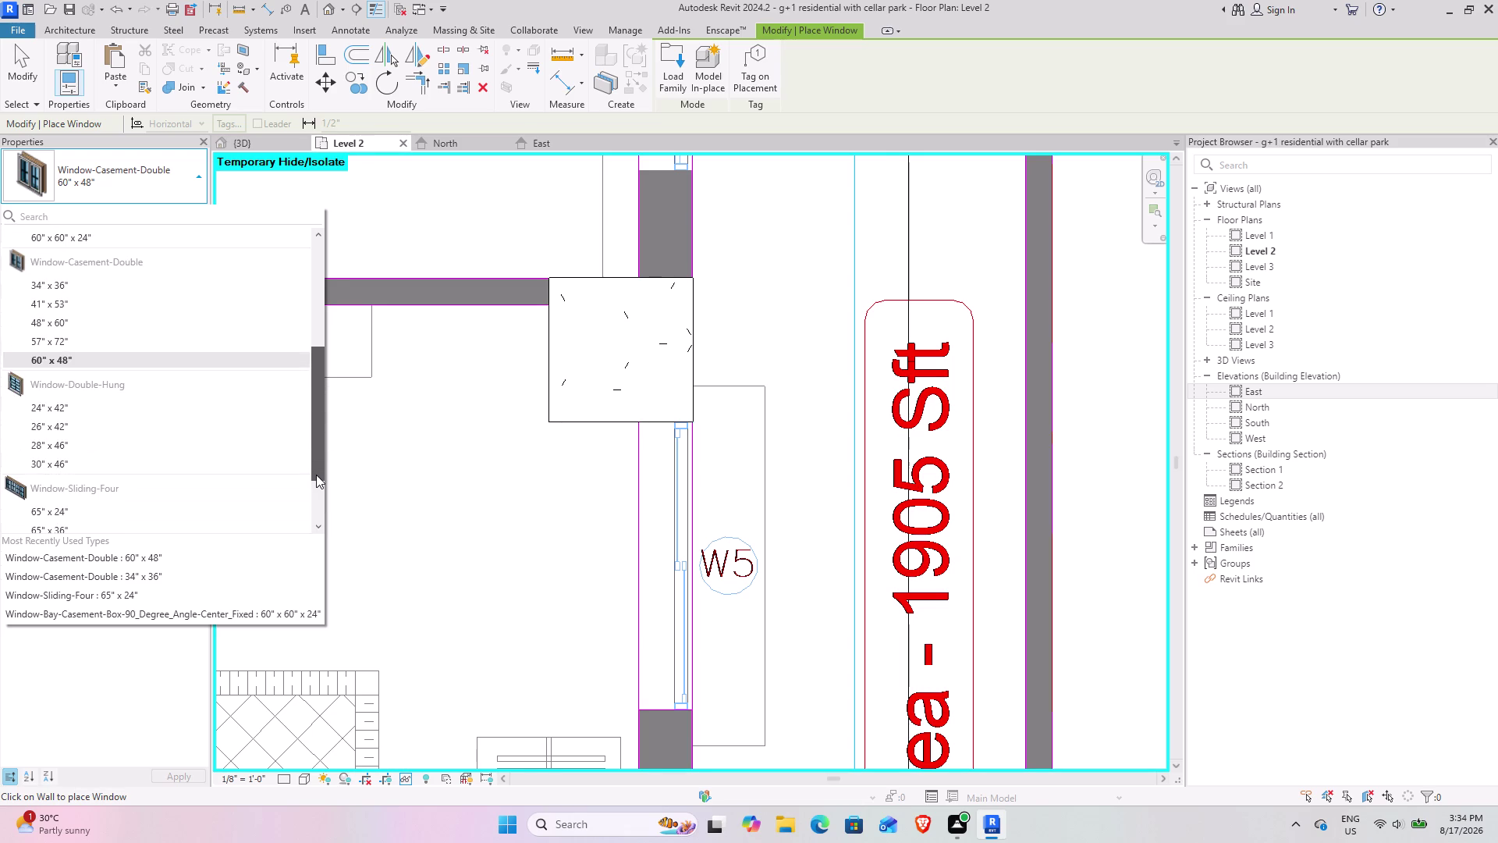
drag(316, 474, 315, 483)
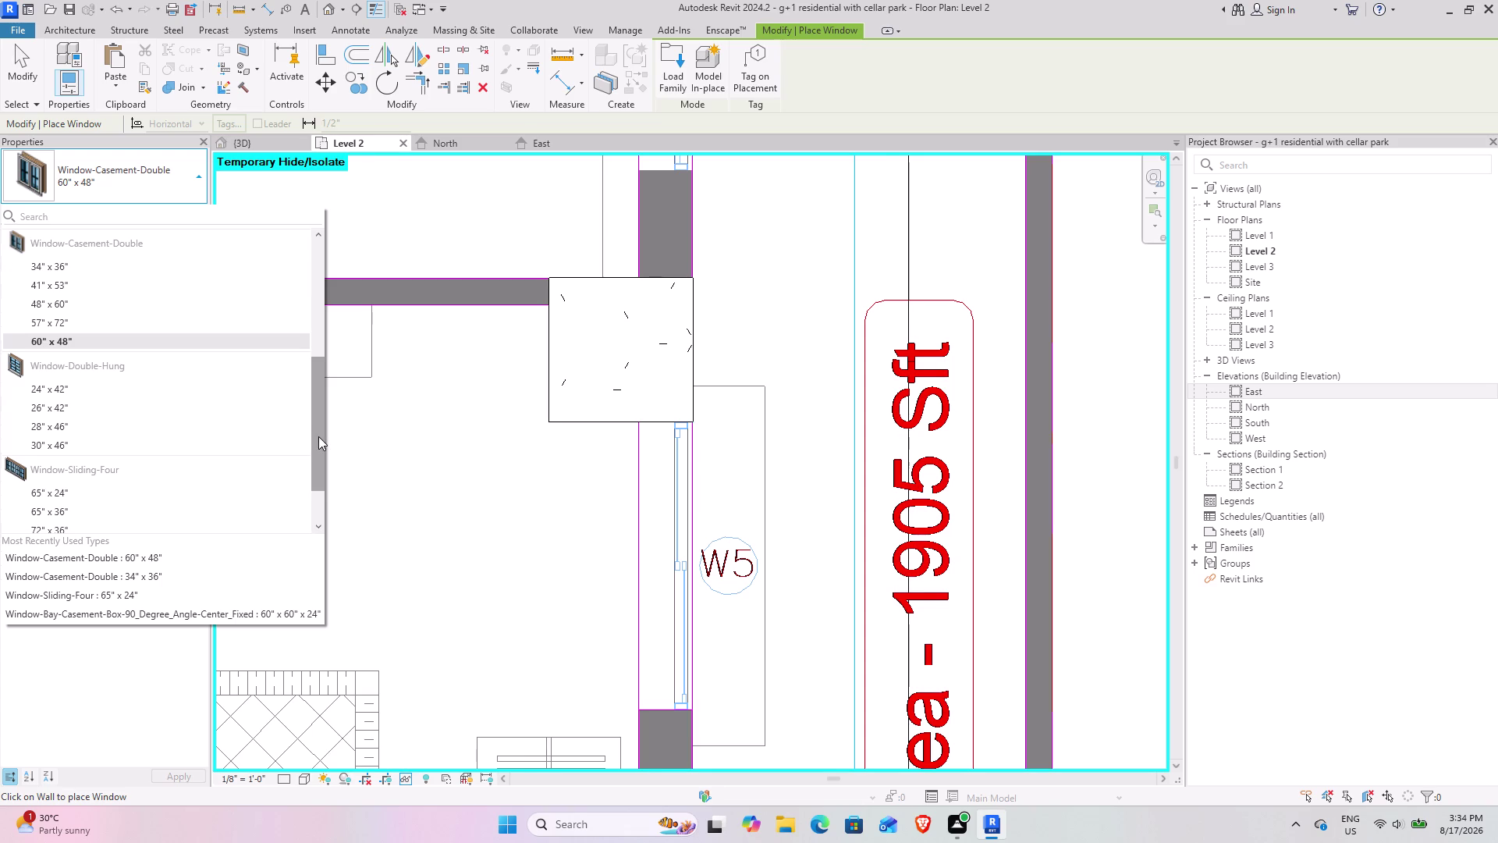
click(314, 428)
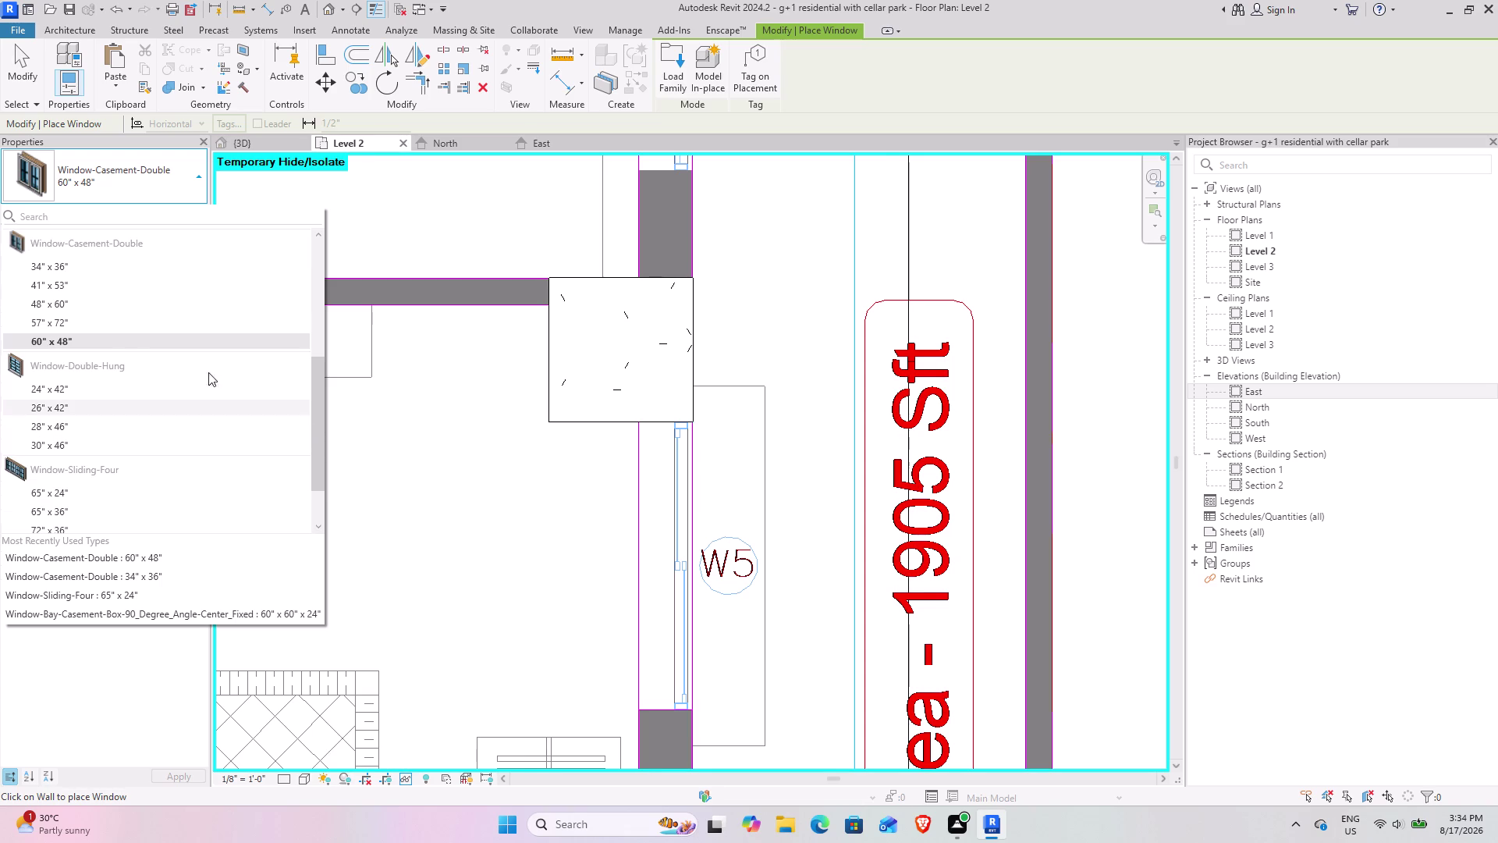
click(107, 300)
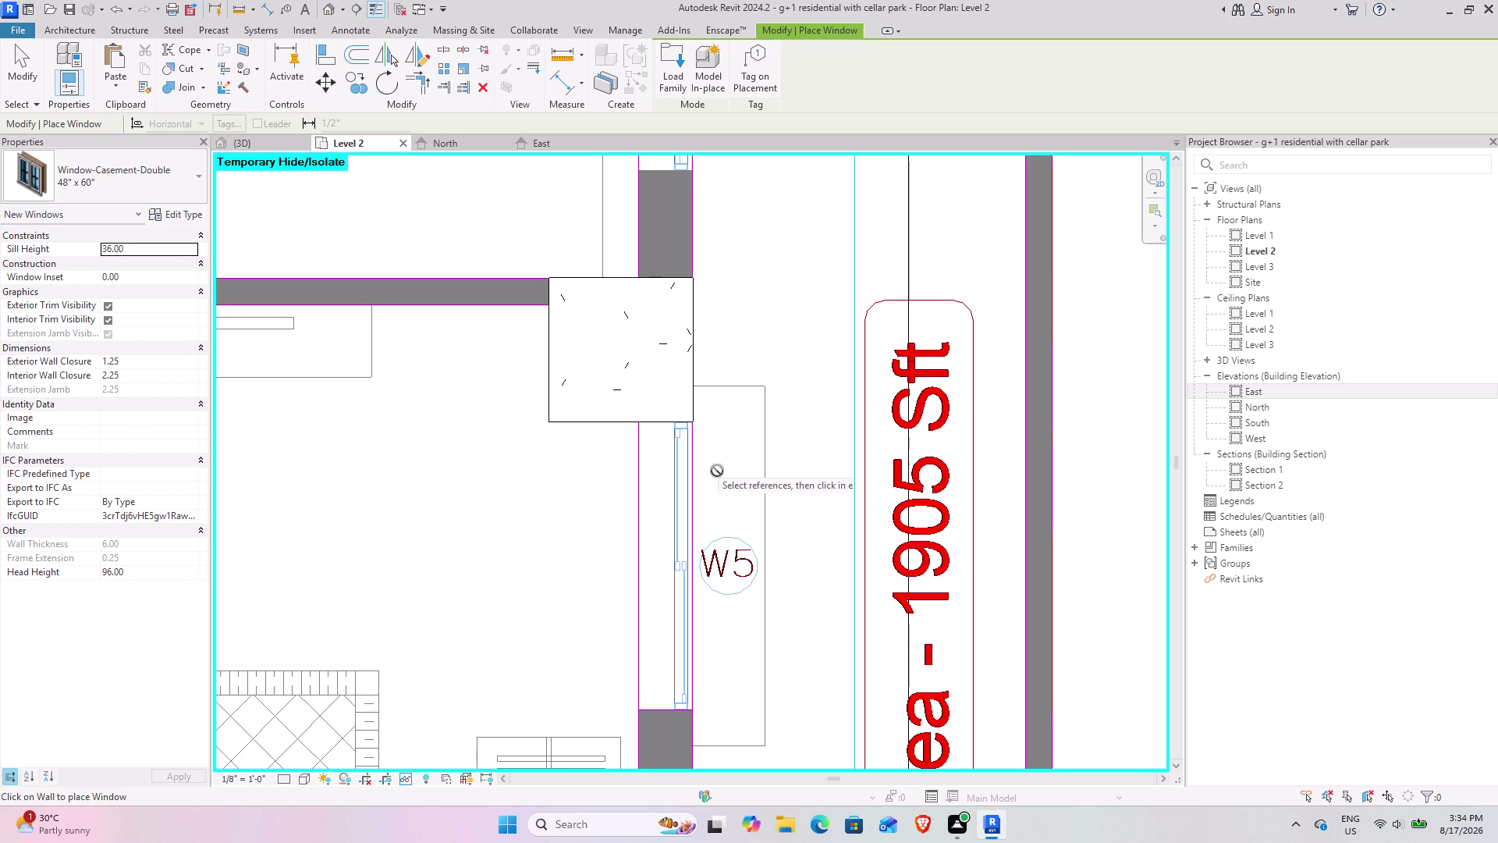
key(Escape)
key(Escape)
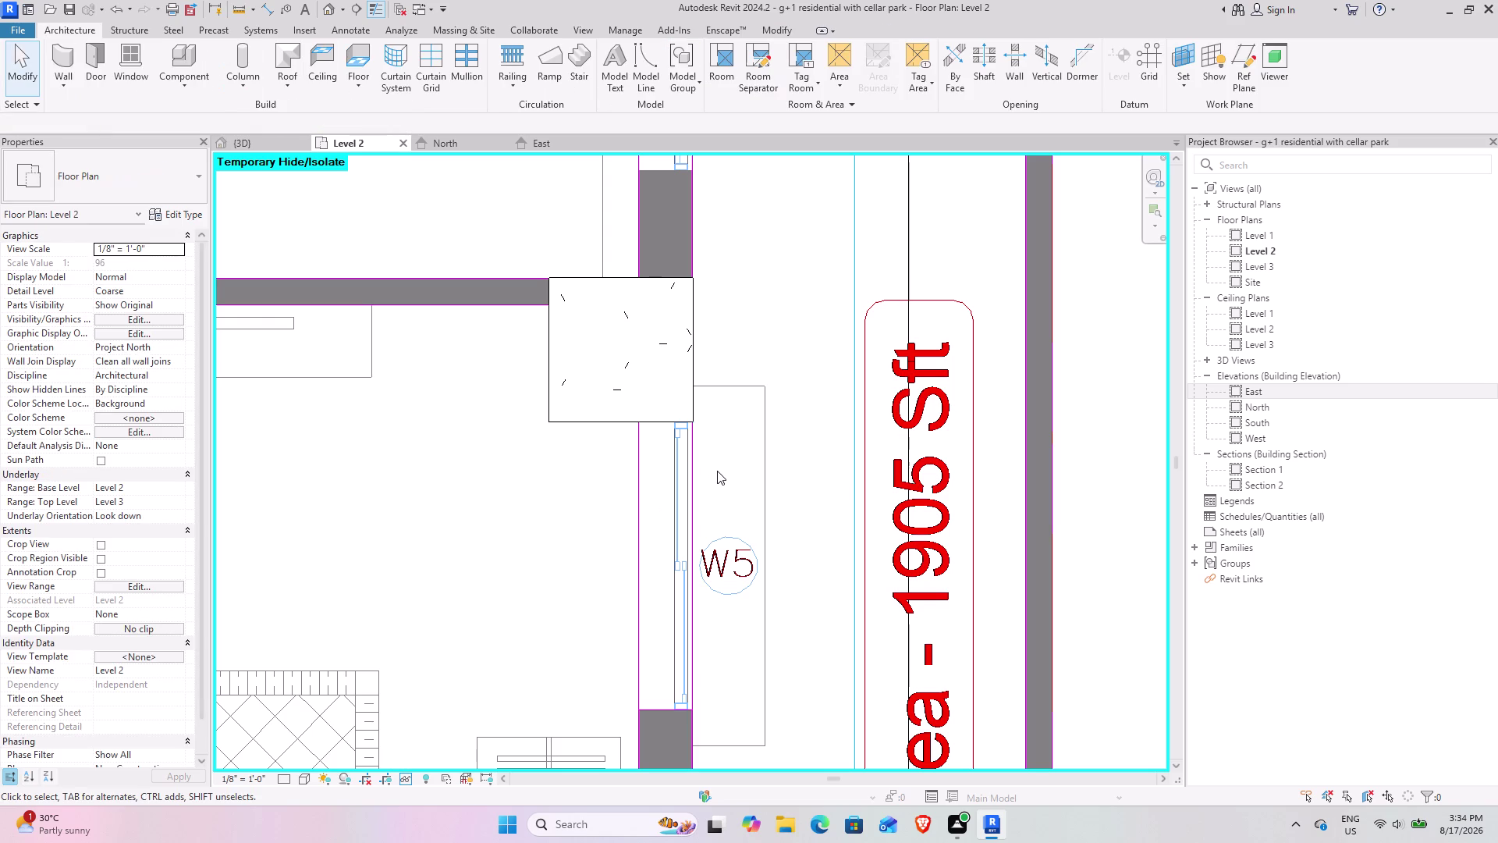
Center the V opening in the plan and start the Window tool.
scroll(down, 3)
middle_drag(711, 343, 658, 615)
scroll(up, 3)
scroll(up, 3)
middle_drag(554, 483, 592, 479)
scroll(up, 3)
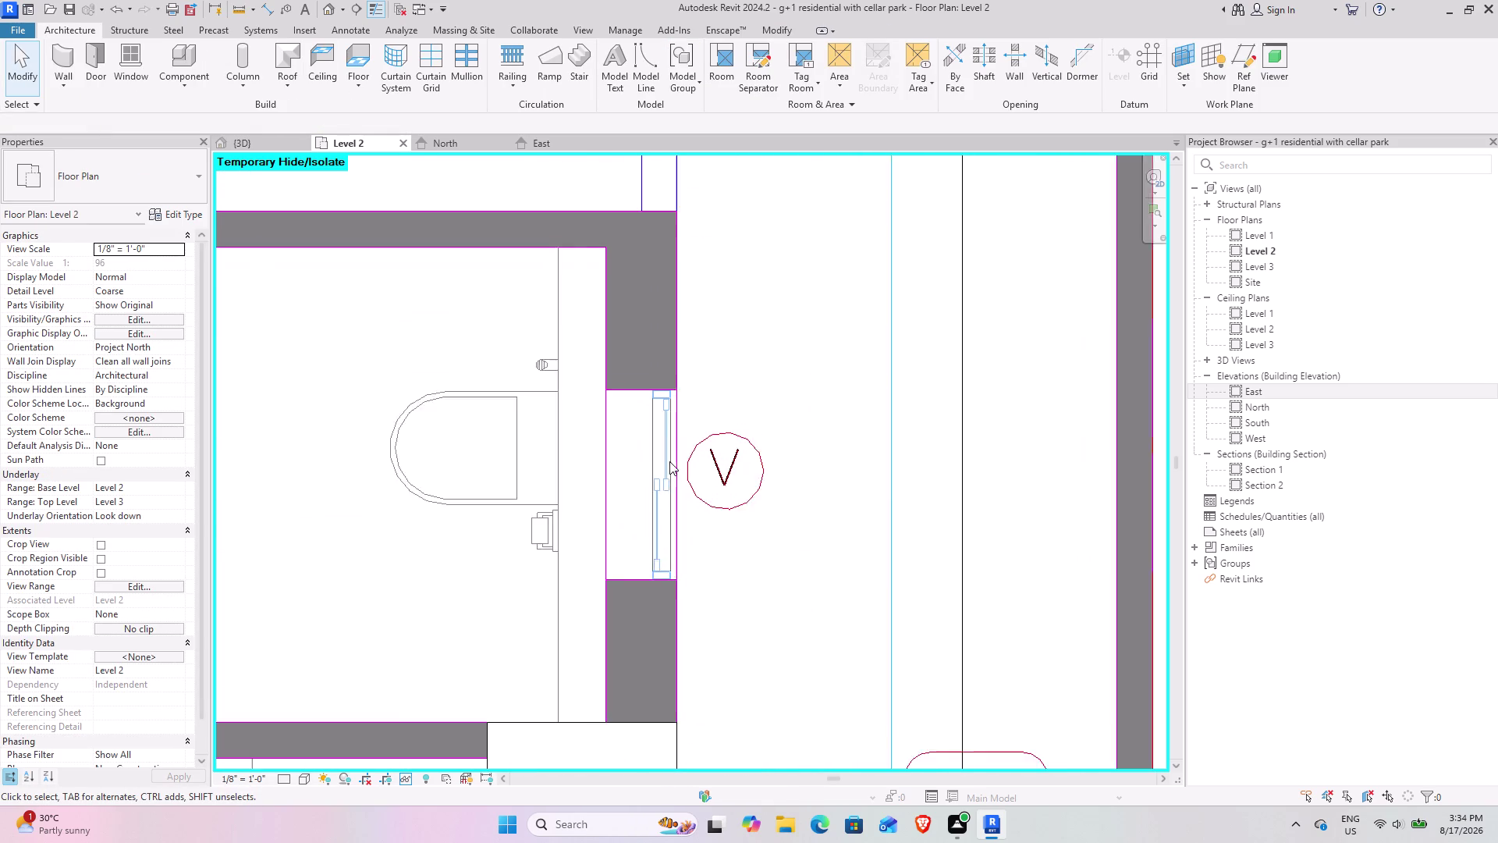
scroll(up, 3)
middle_drag(671, 462, 692, 508)
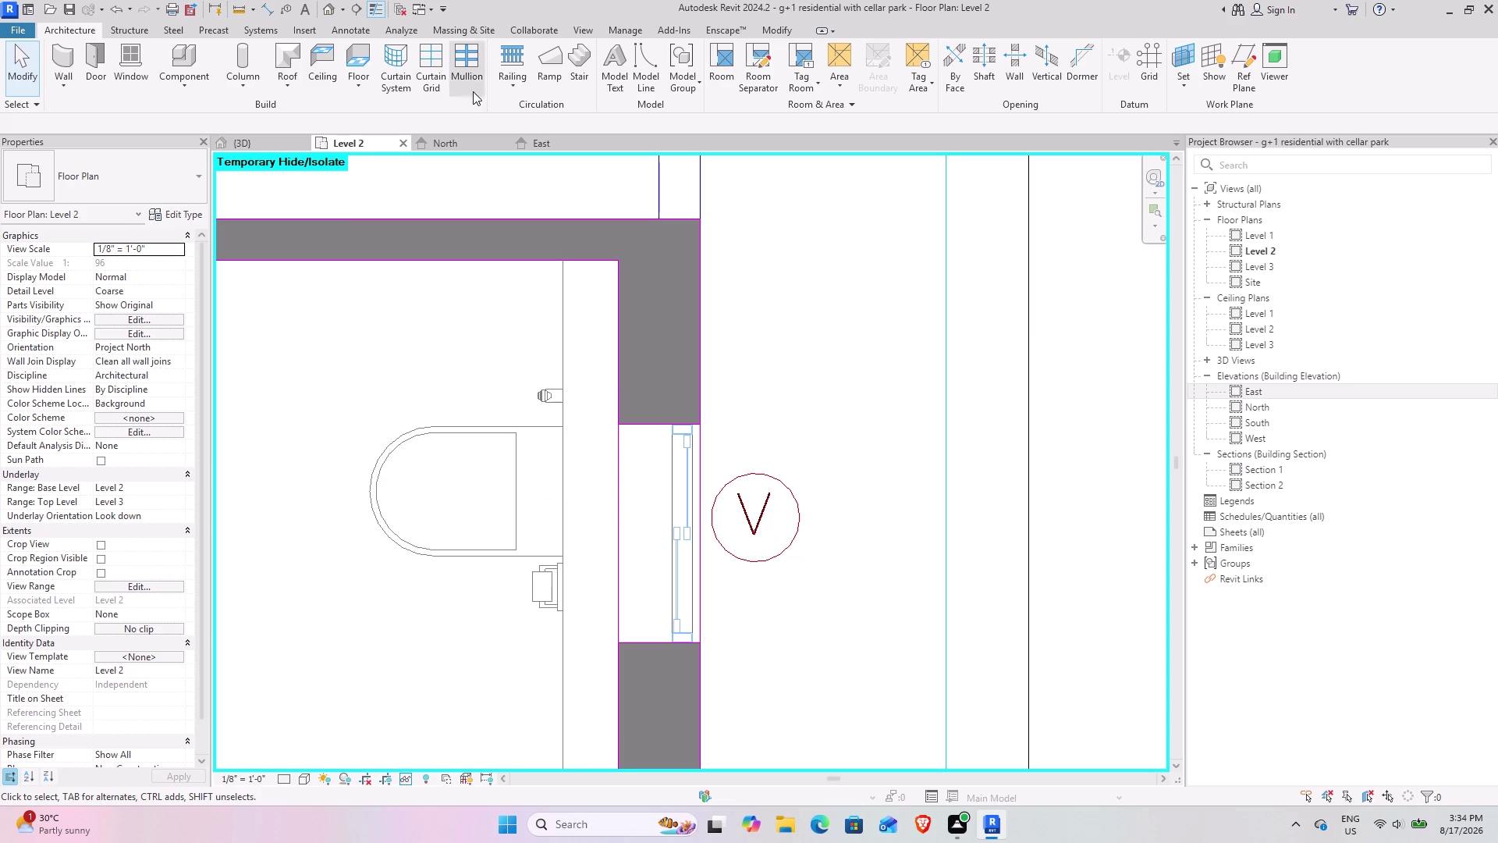
click(141, 62)
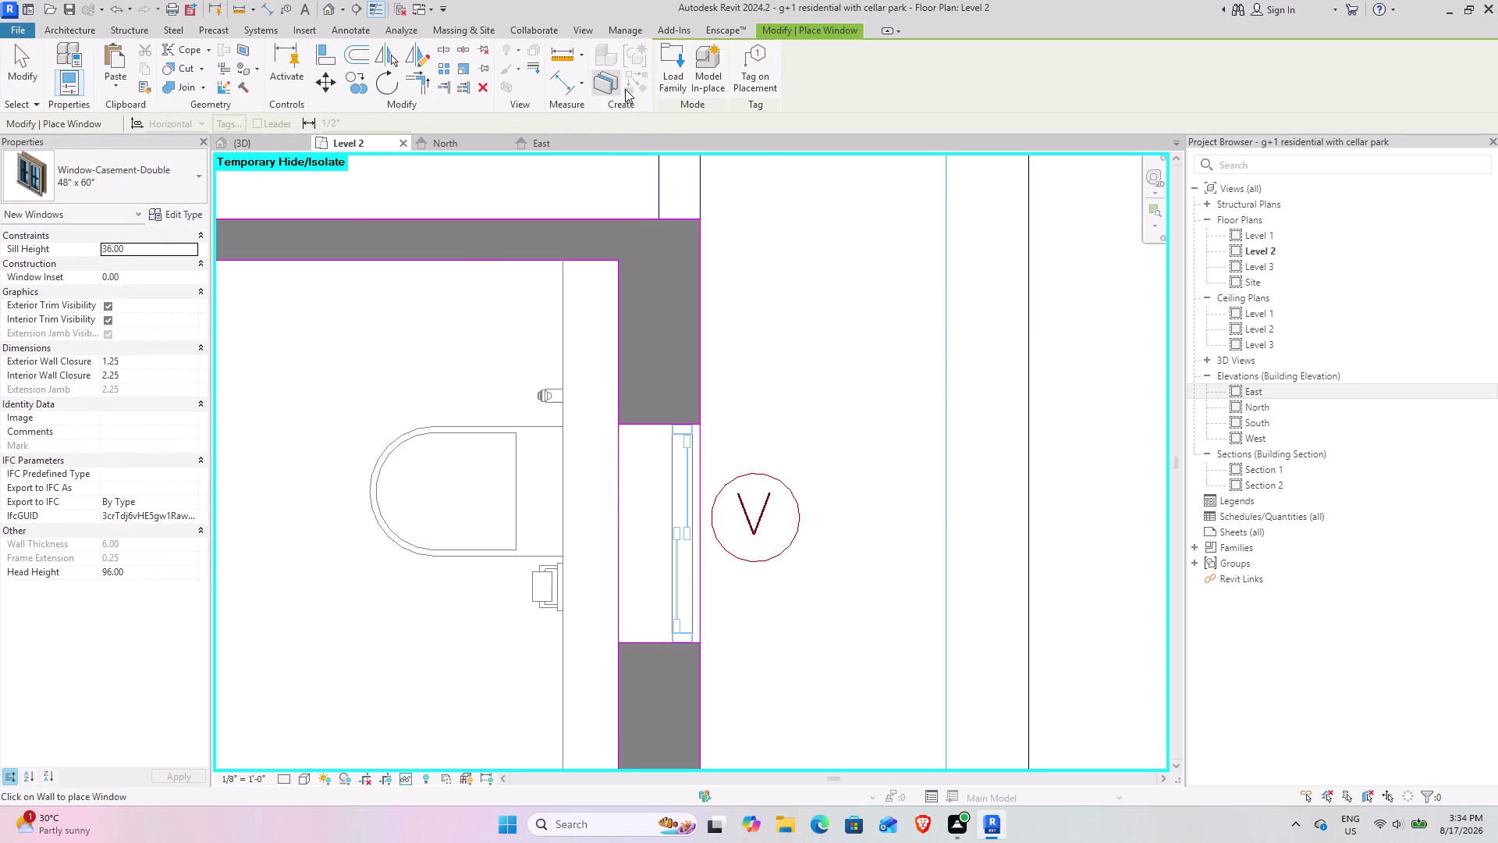
Measure the V opening with a temporary aligned dimension, then discard it.
click(271, 12)
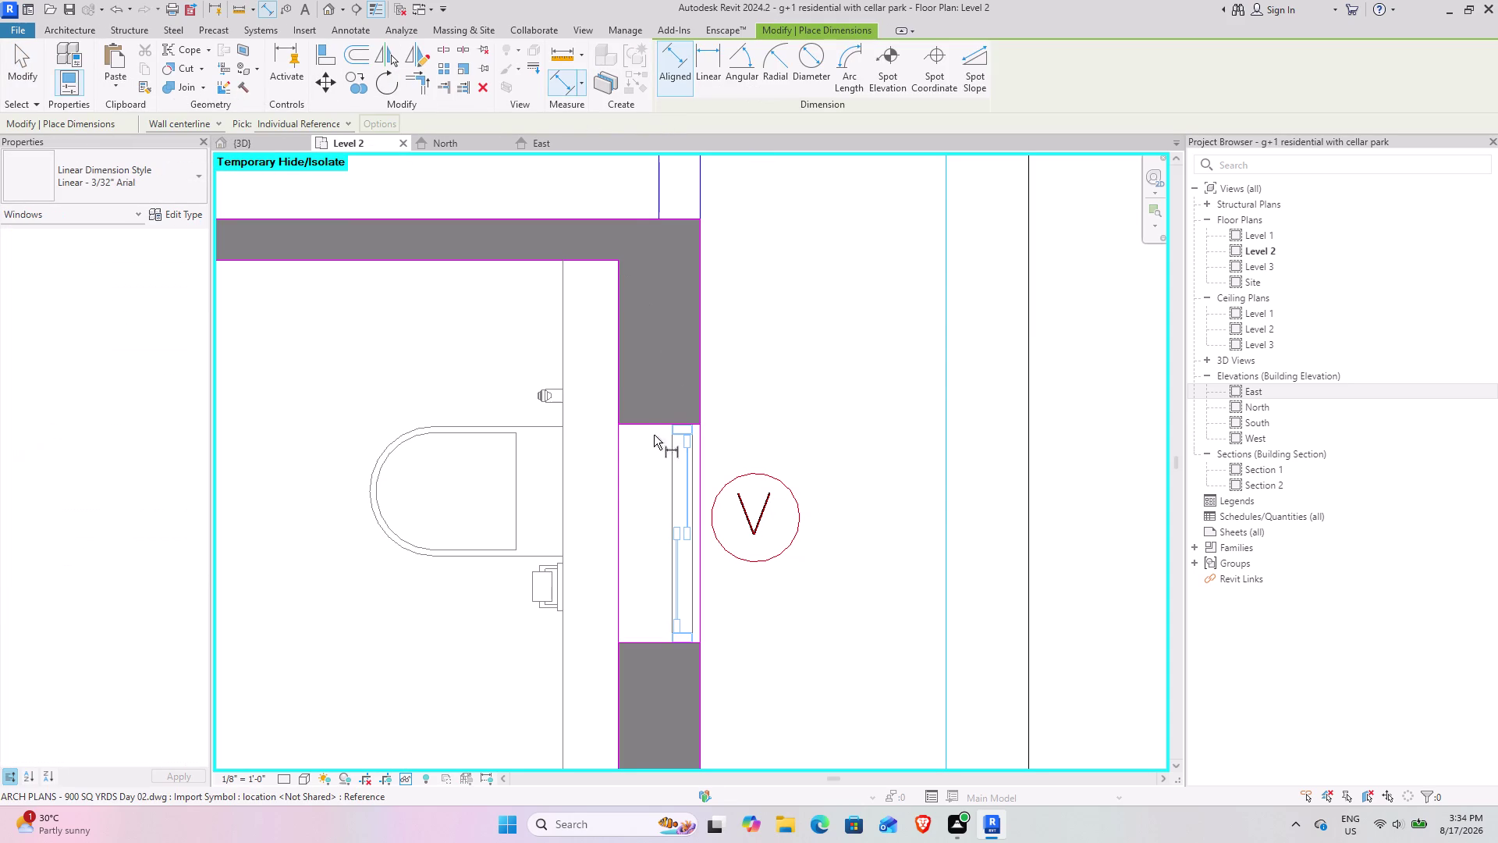
click(640, 427)
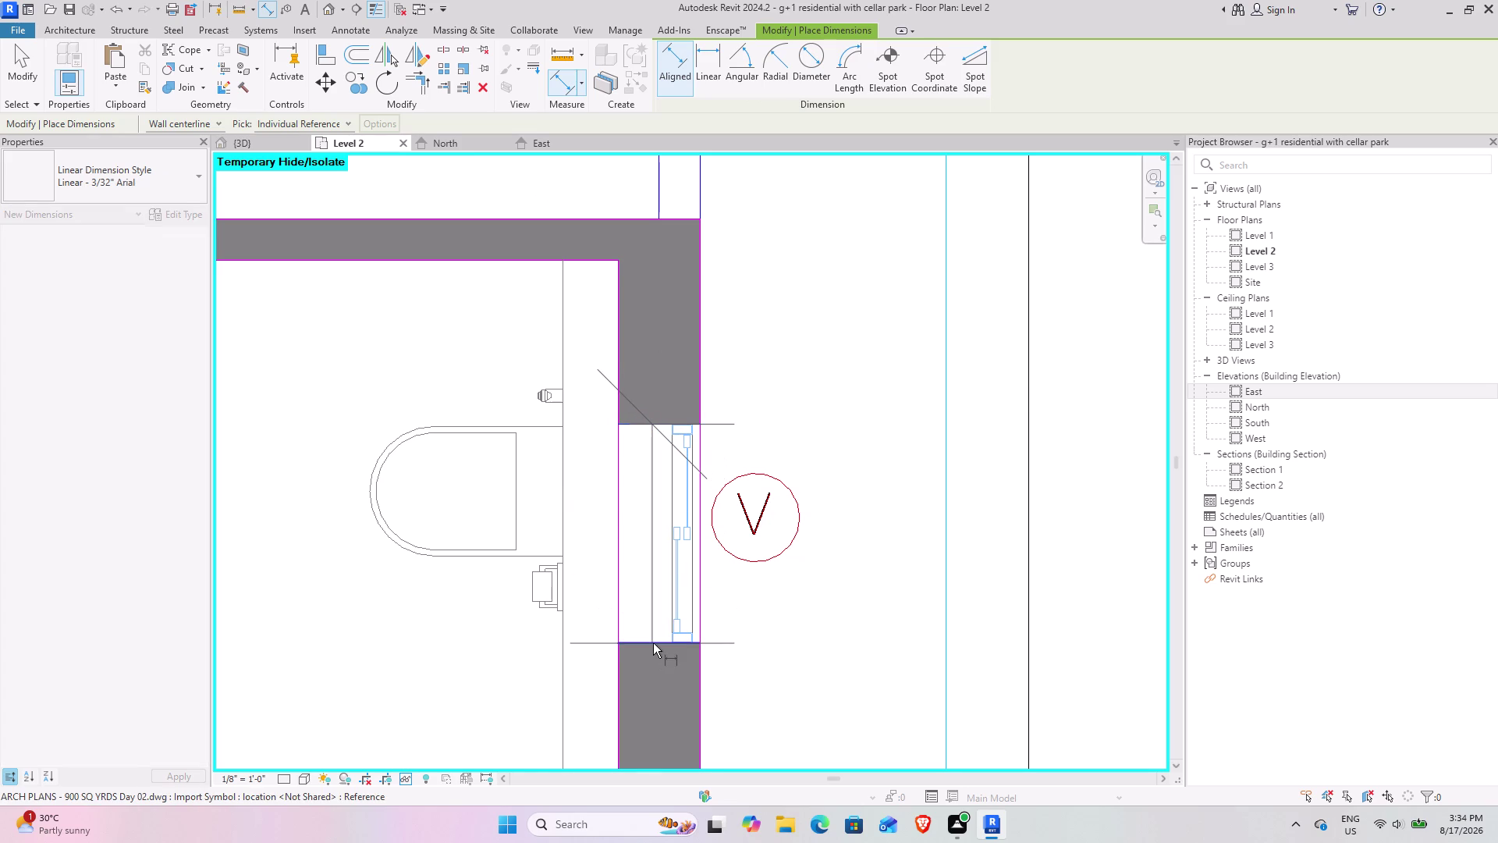
click(653, 643)
key(Escape)
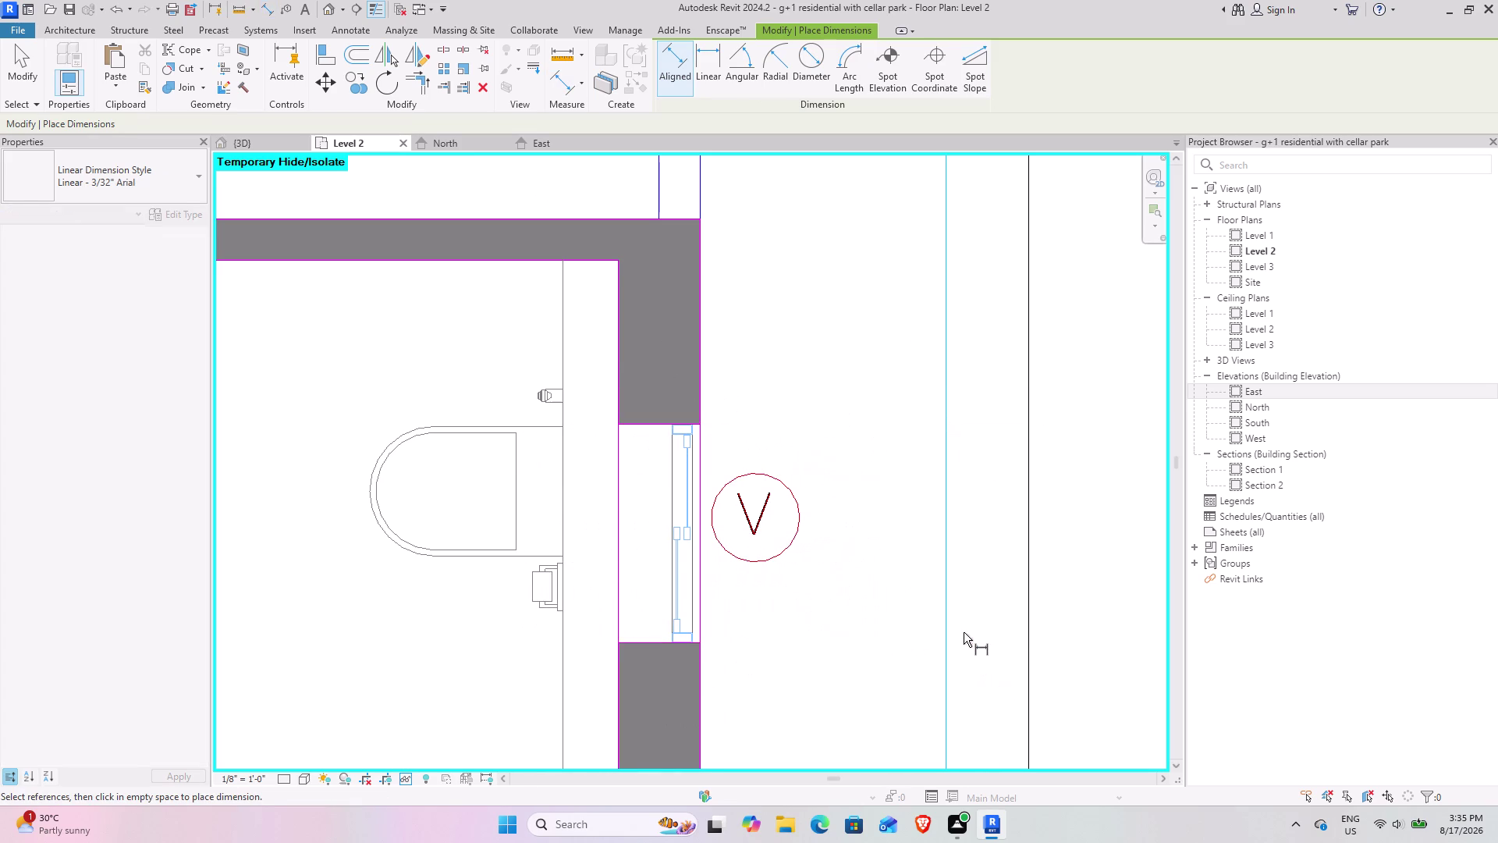
key(Escape)
Return to the V opening, restart Window, and open Load Family's Windows folder.
scroll(down, 3)
middle_drag(868, 426, 855, 458)
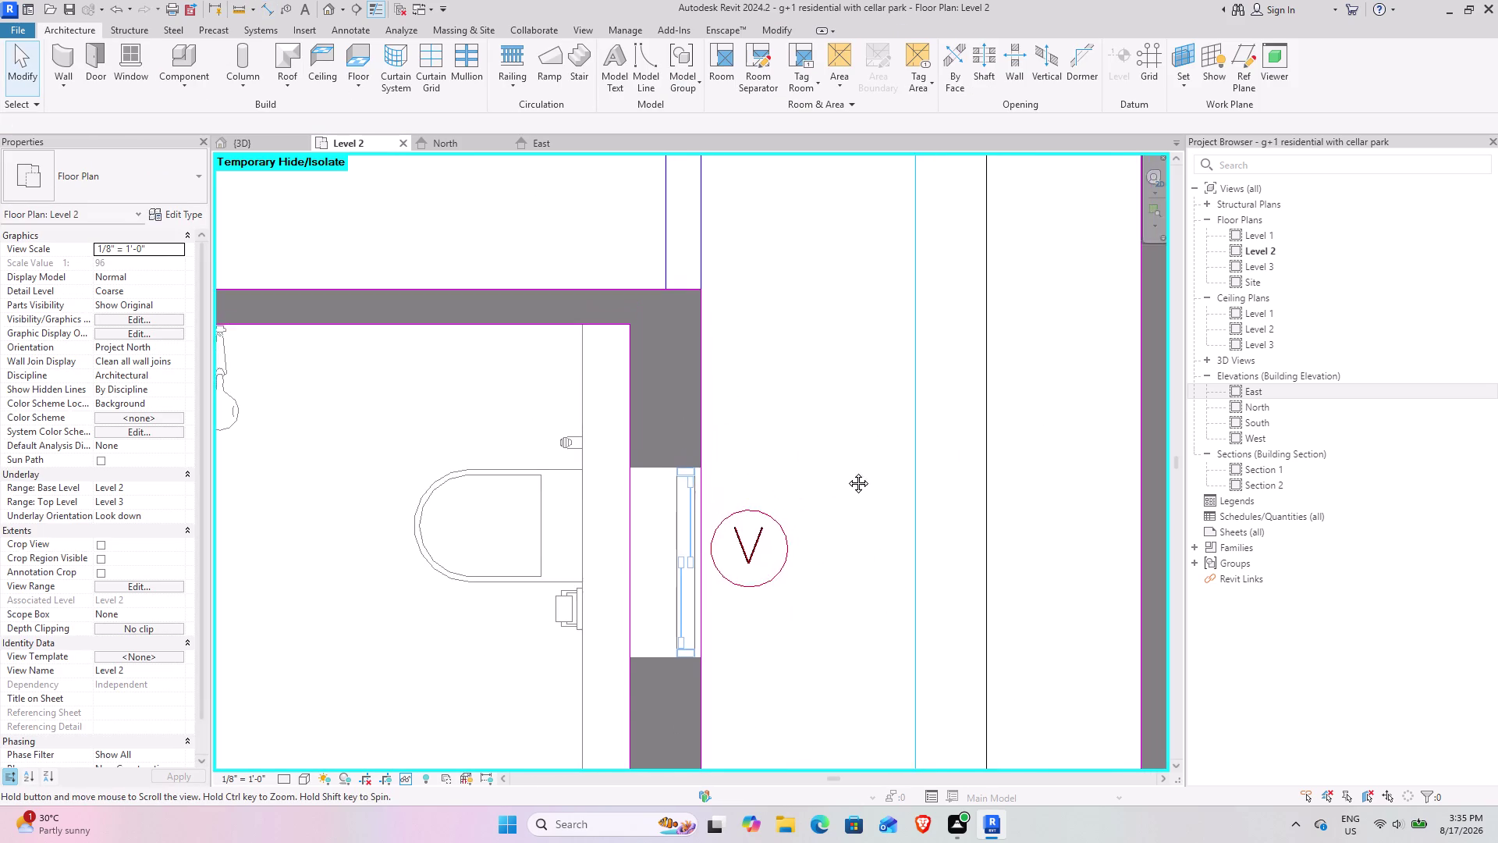
middle_drag(855, 458, 808, 533)
scroll(down, 3)
middle_drag(740, 400, 733, 729)
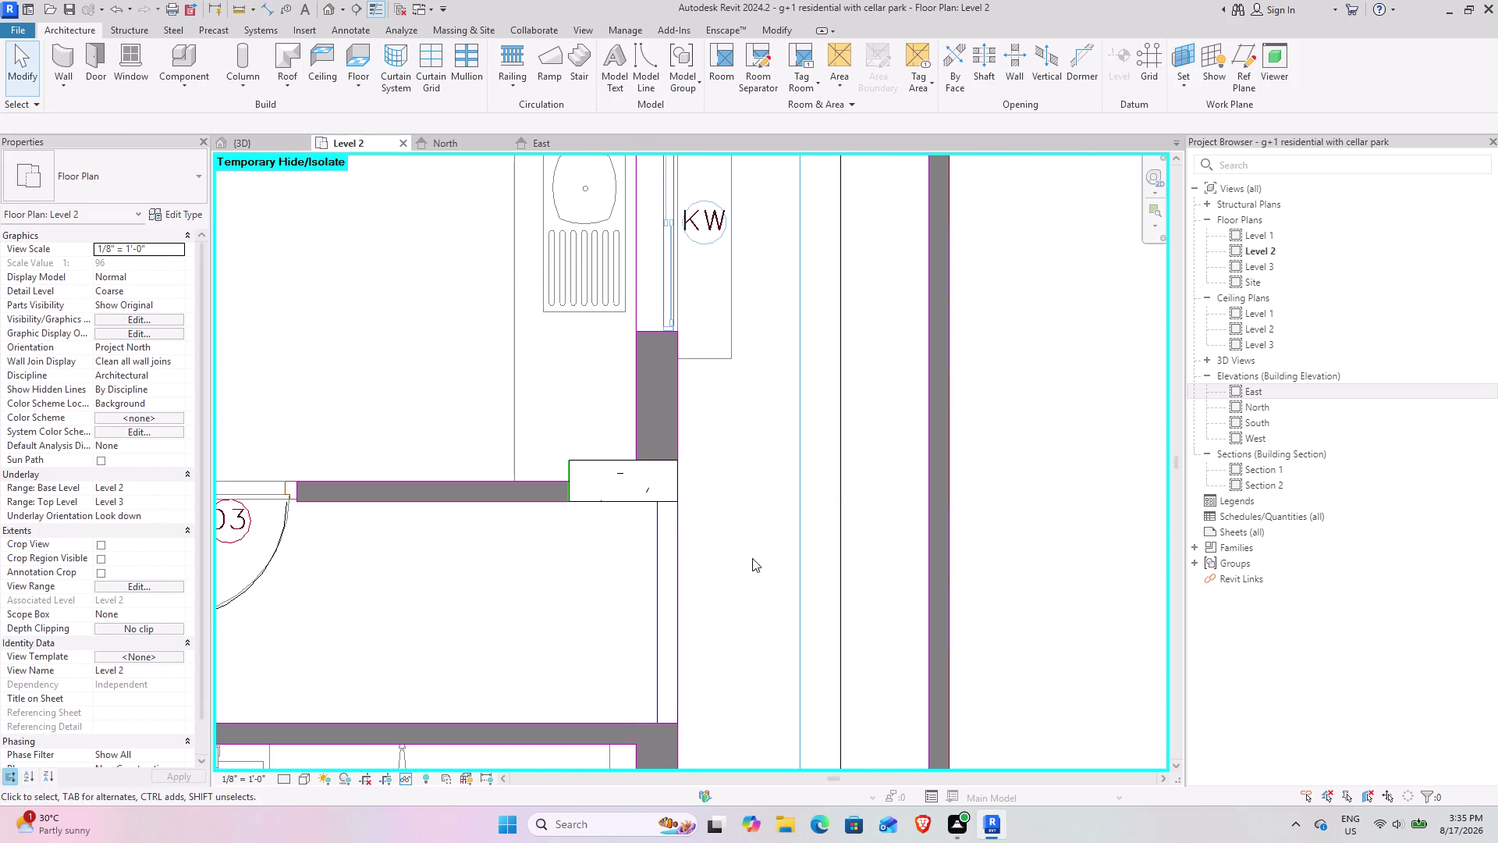
middle_drag(747, 522, 731, 434)
middle_drag(708, 583, 696, 417)
scroll(up, 3)
middle_drag(671, 542, 673, 421)
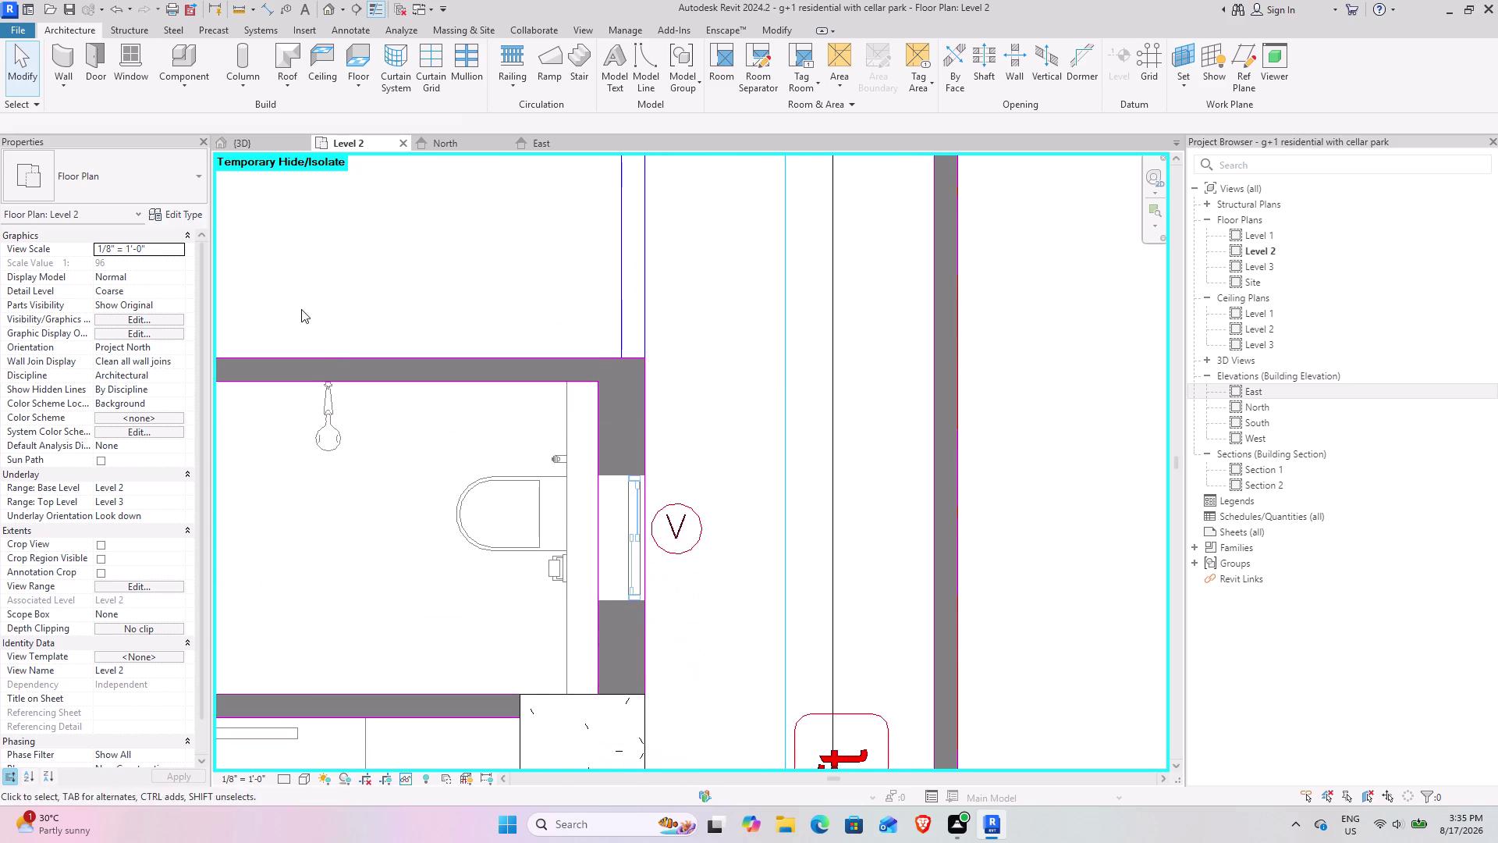
click(119, 69)
click(676, 78)
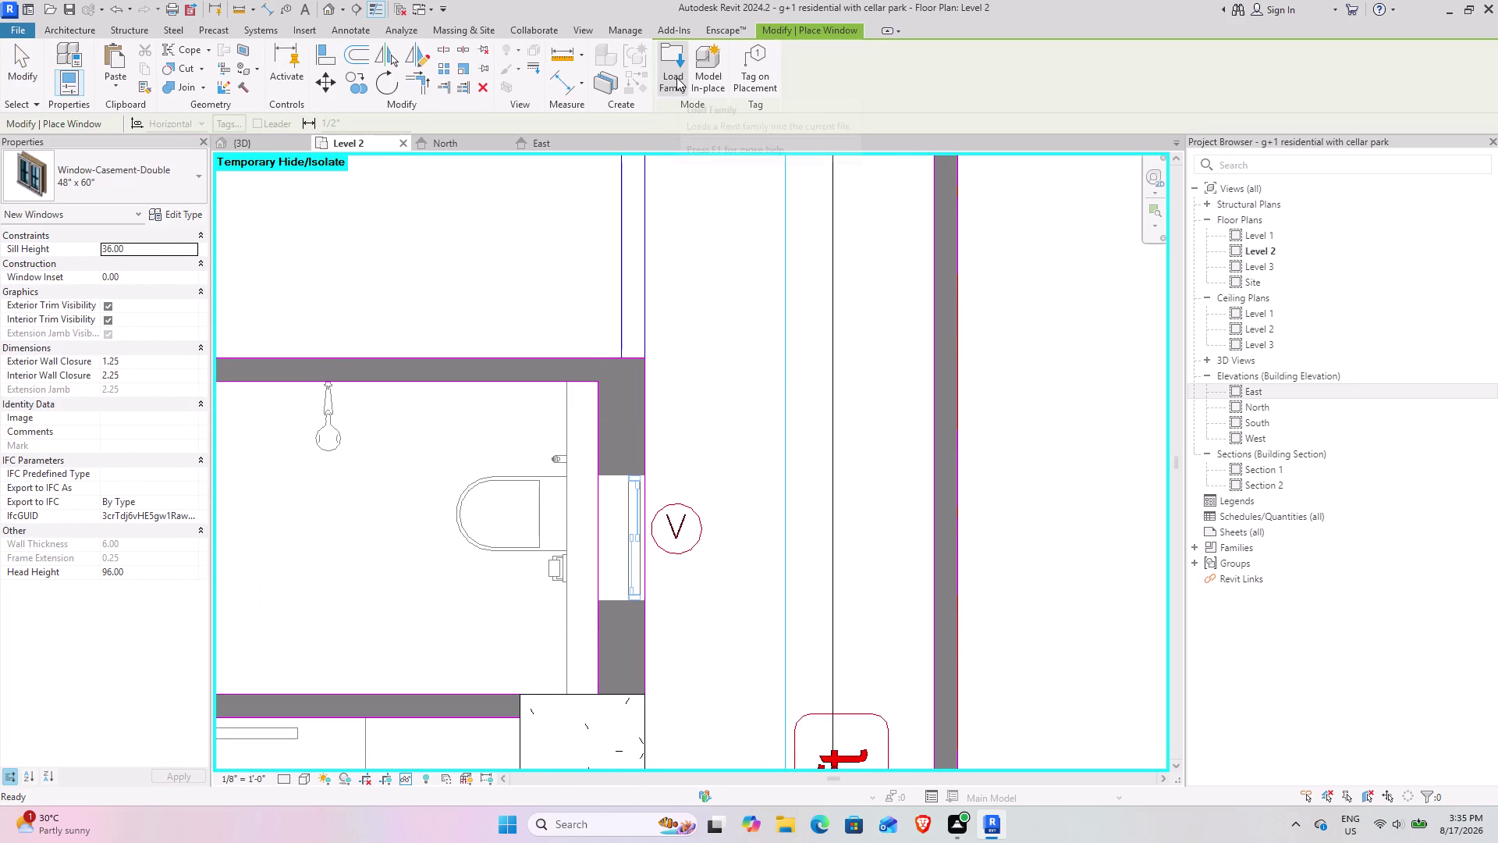
scroll(up, 3)
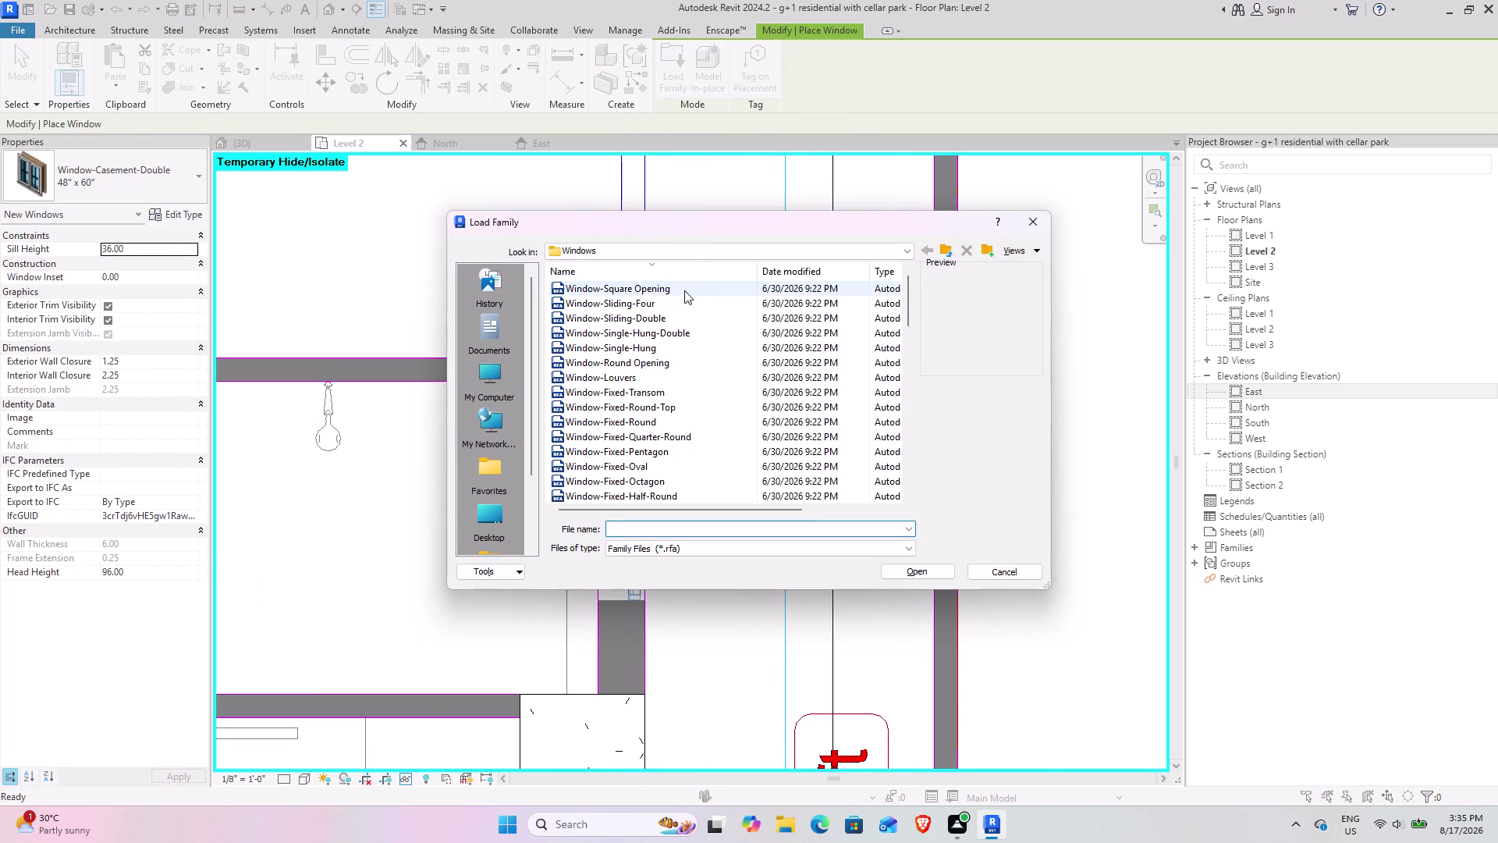
Load Window-Louvers.rfa (24" x 24" type), then end window placement.
scroll(up, 3)
scroll(up, 3)
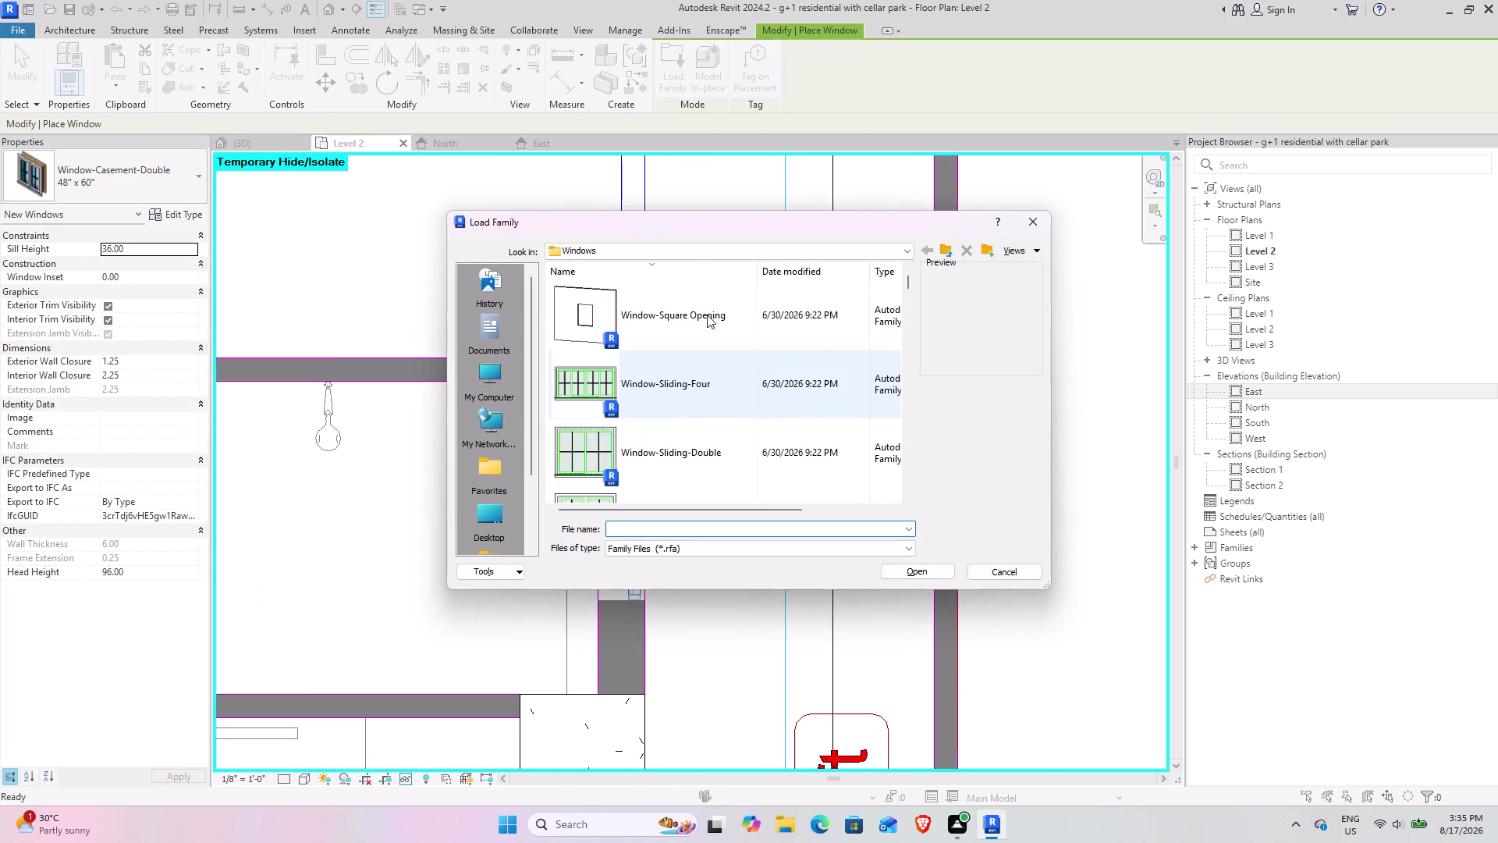
scroll(up, 3)
scroll(down, 3)
scroll(down, 3)
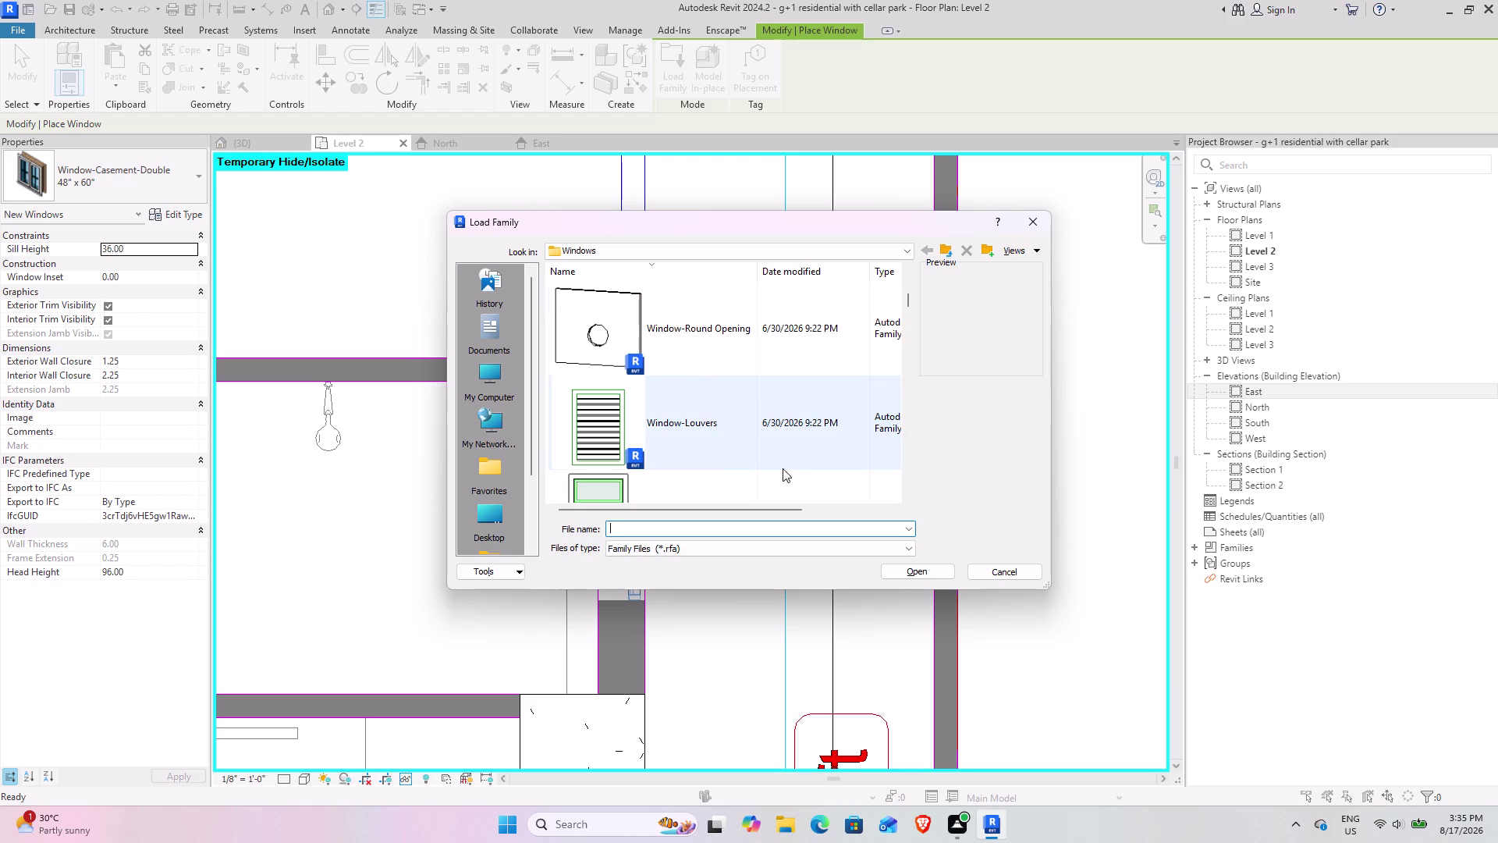
click(719, 428)
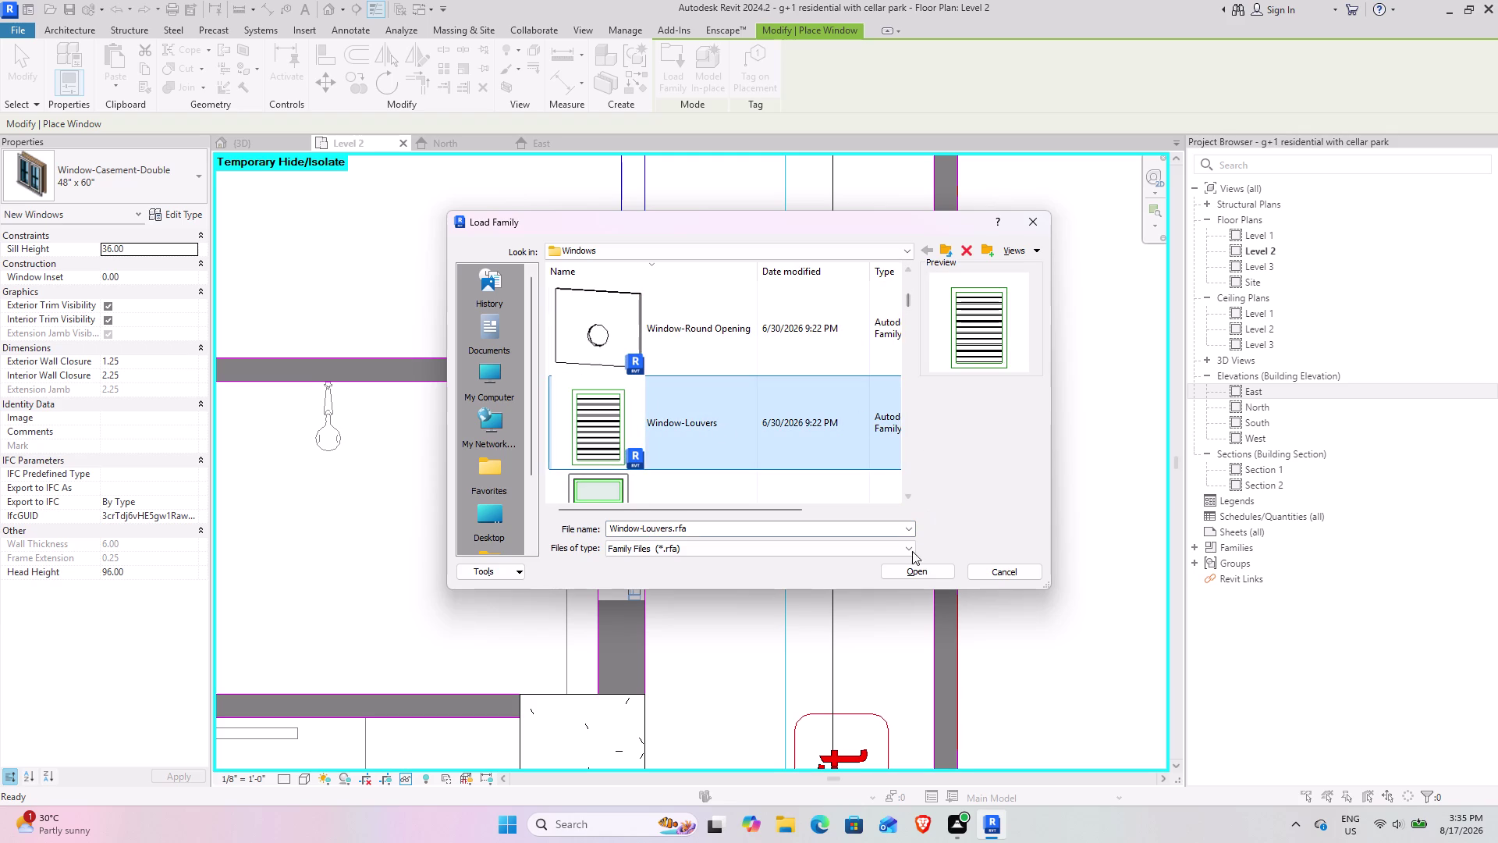
click(912, 570)
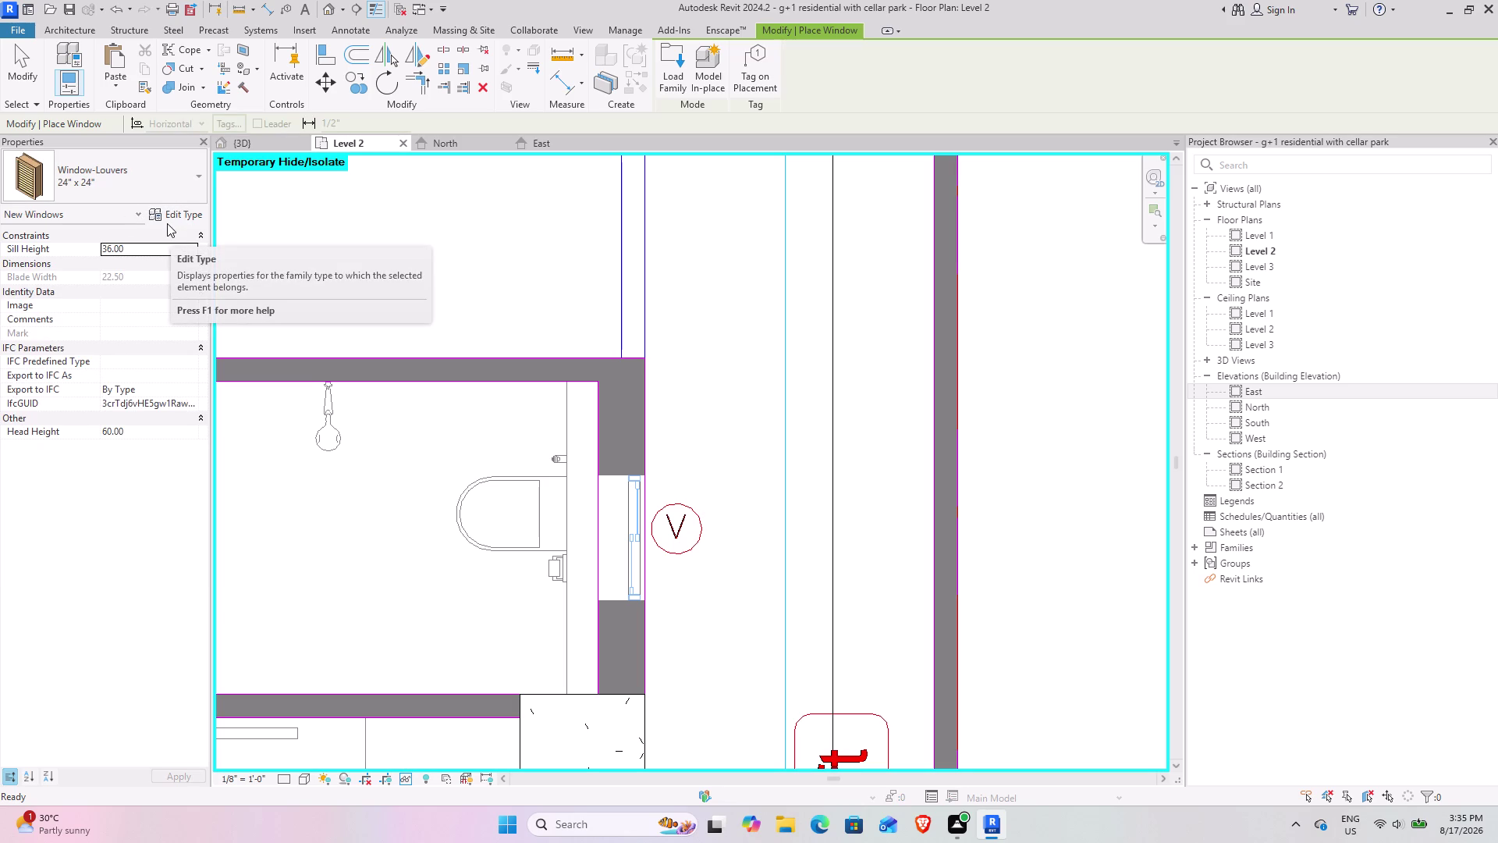
key(Escape)
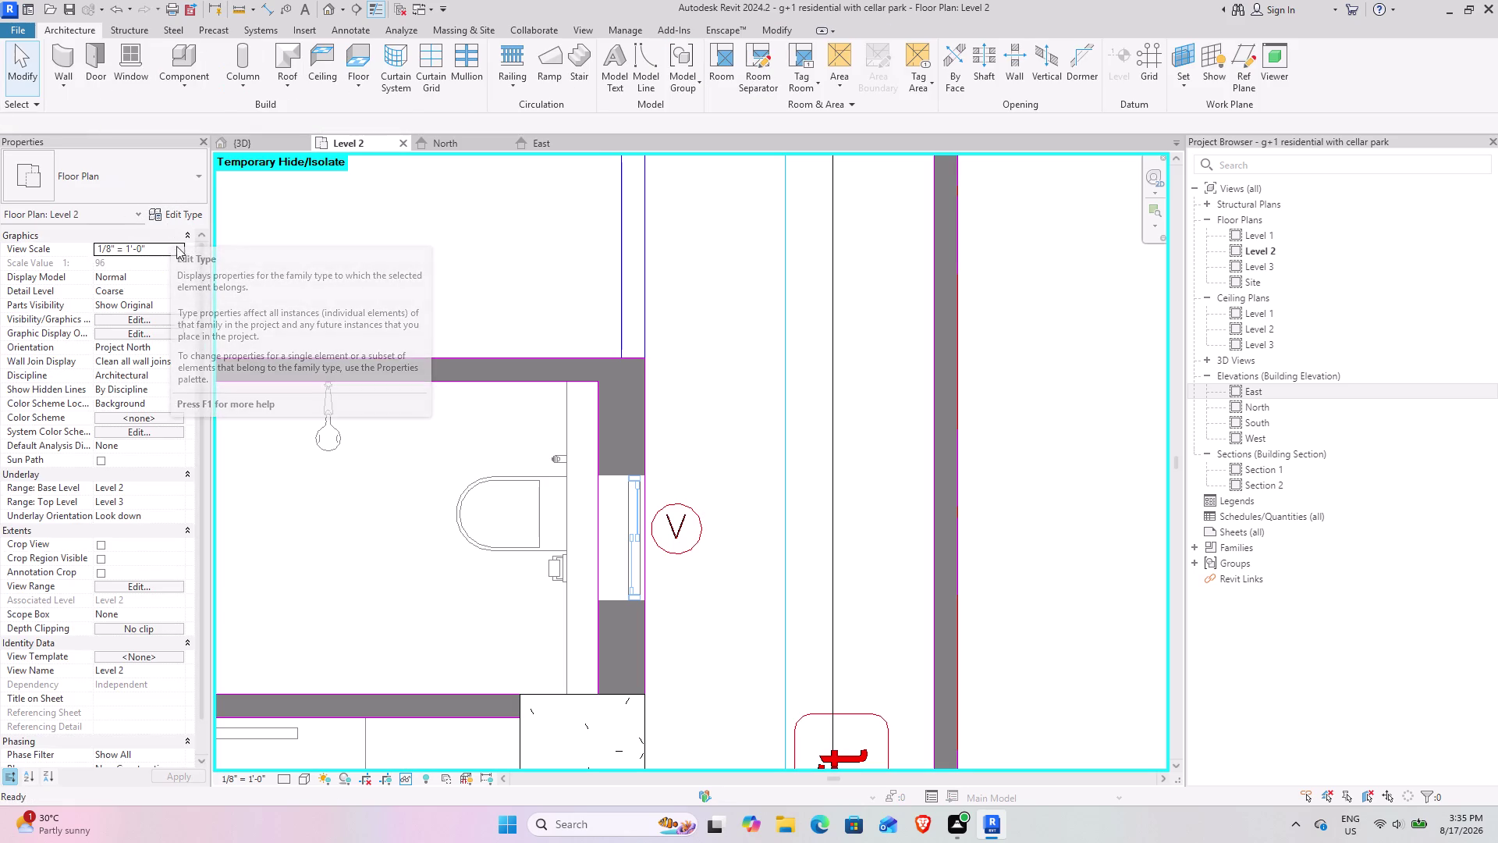
key(Escape)
click(139, 64)
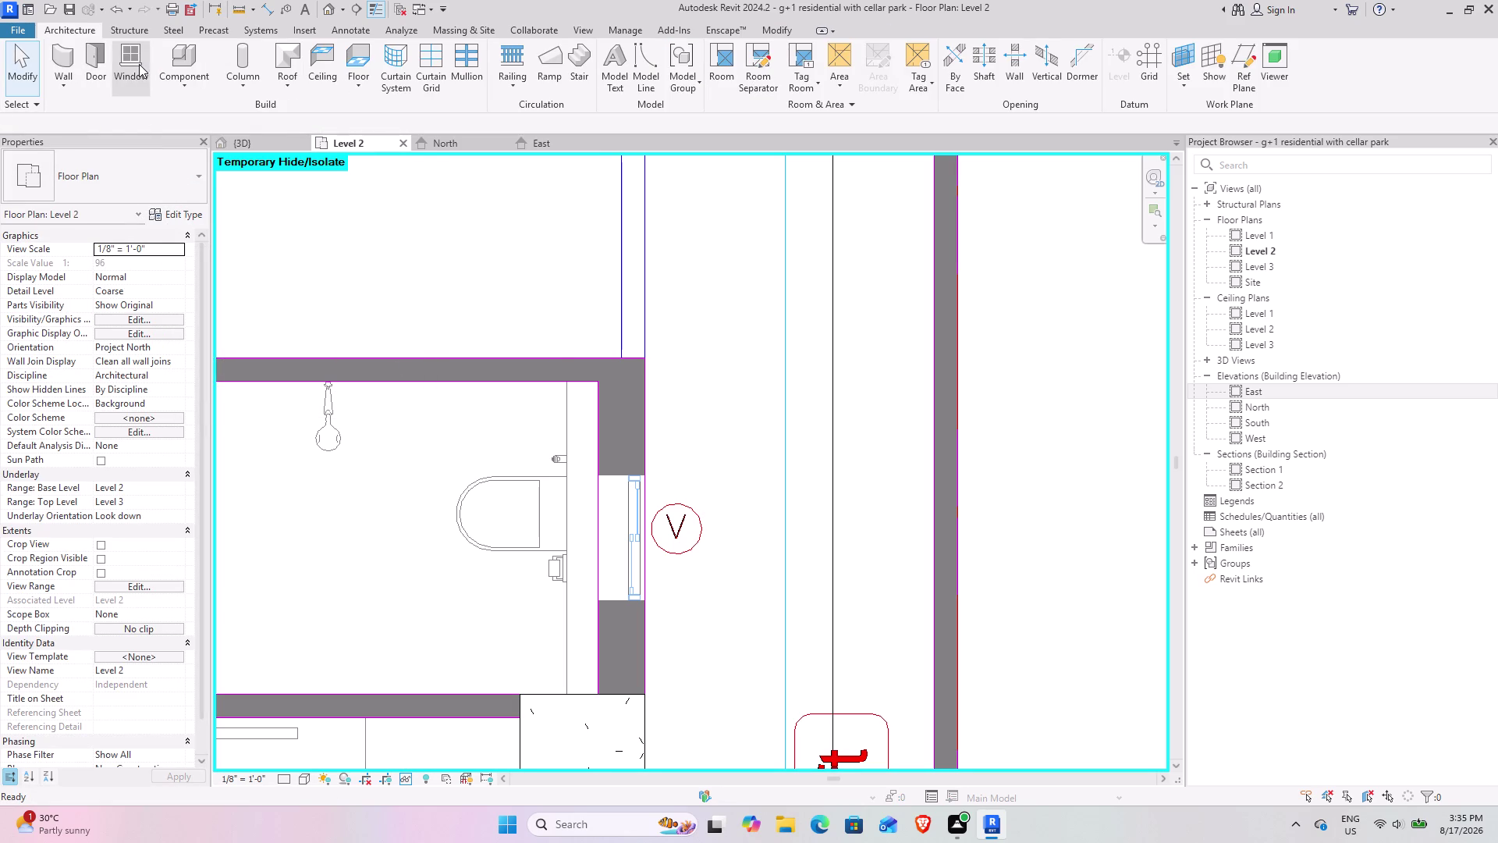
click(144, 183)
scroll(down, 3)
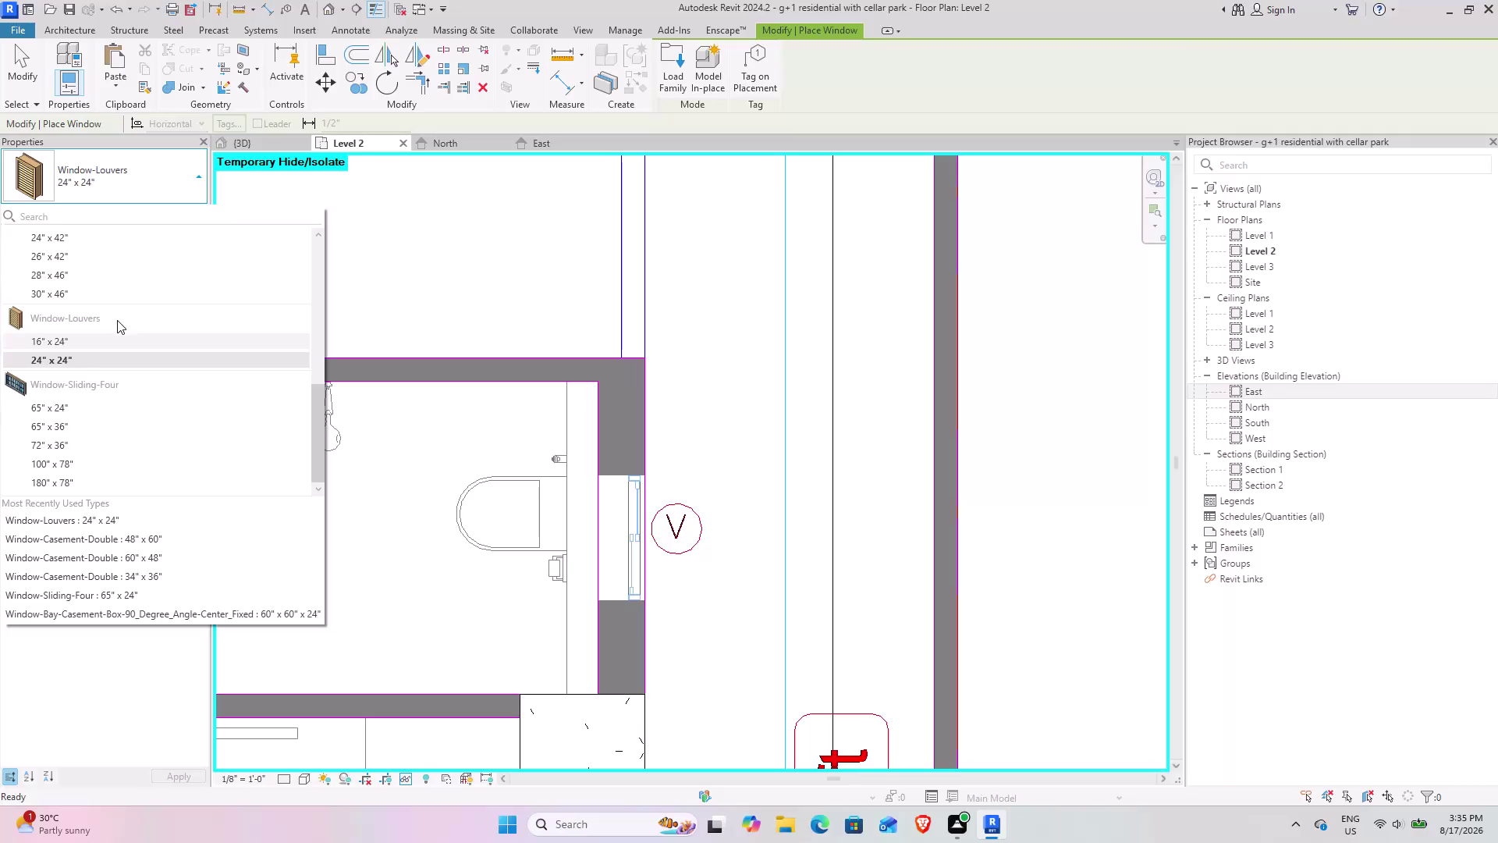
scroll(up, 3)
scroll(up, 3)
scroll(down, 3)
scroll(up, 3)
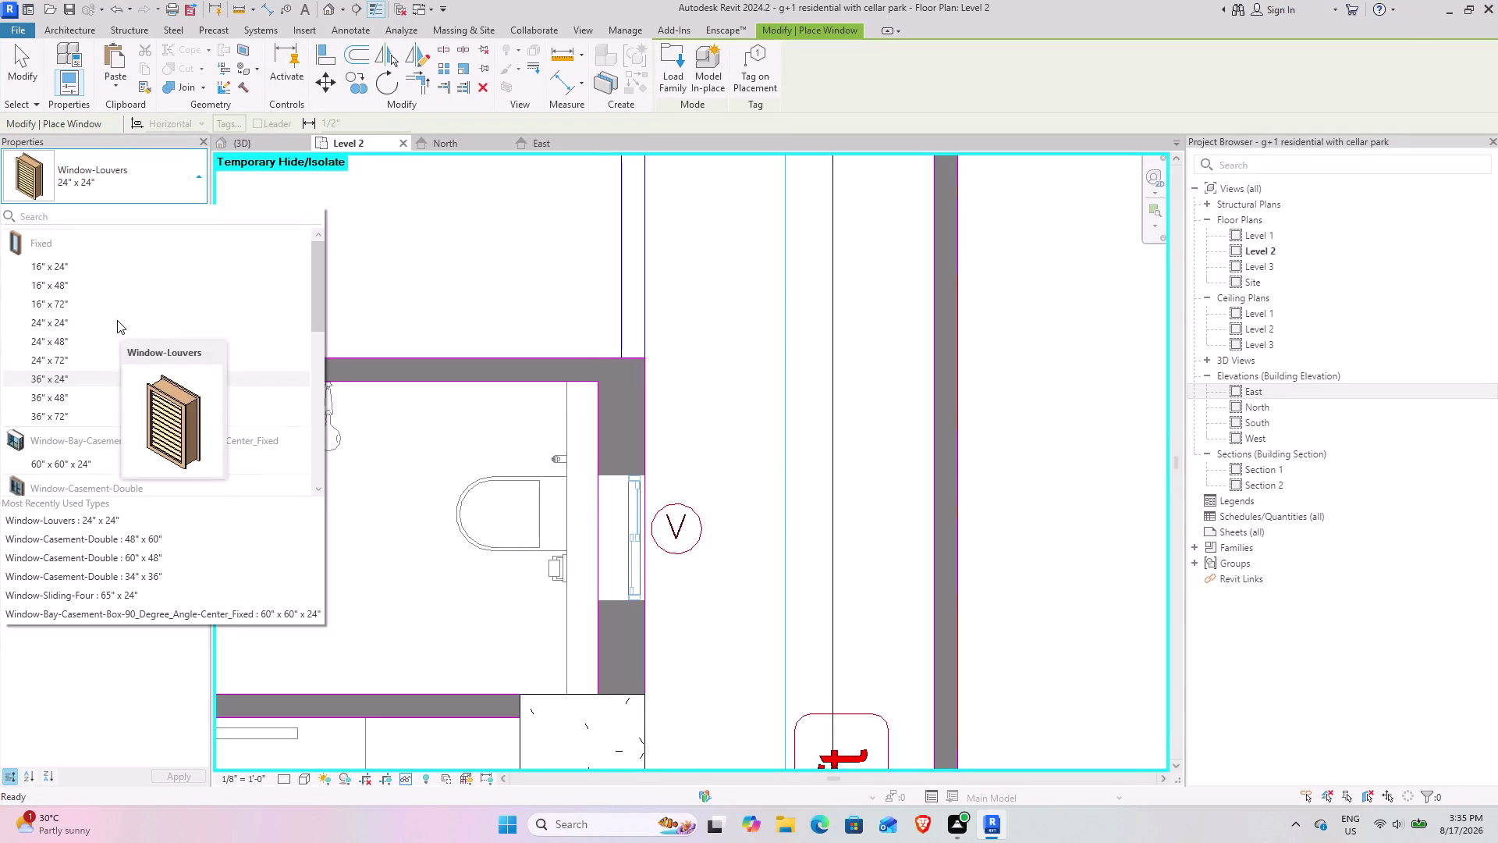
scroll(down, 3)
scroll(down, 3)
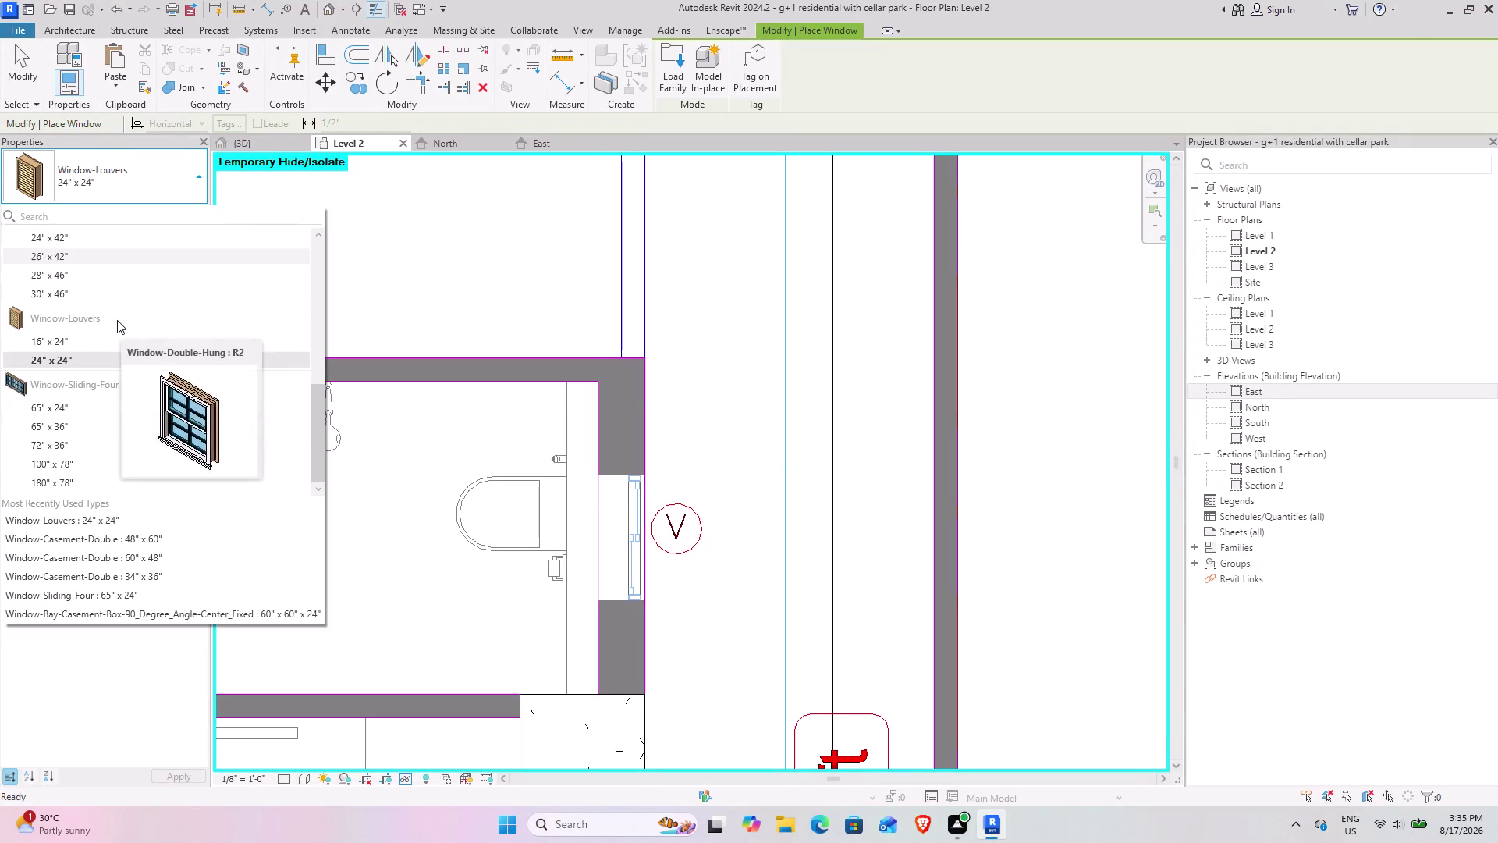
scroll(up, 3)
scroll(down, 3)
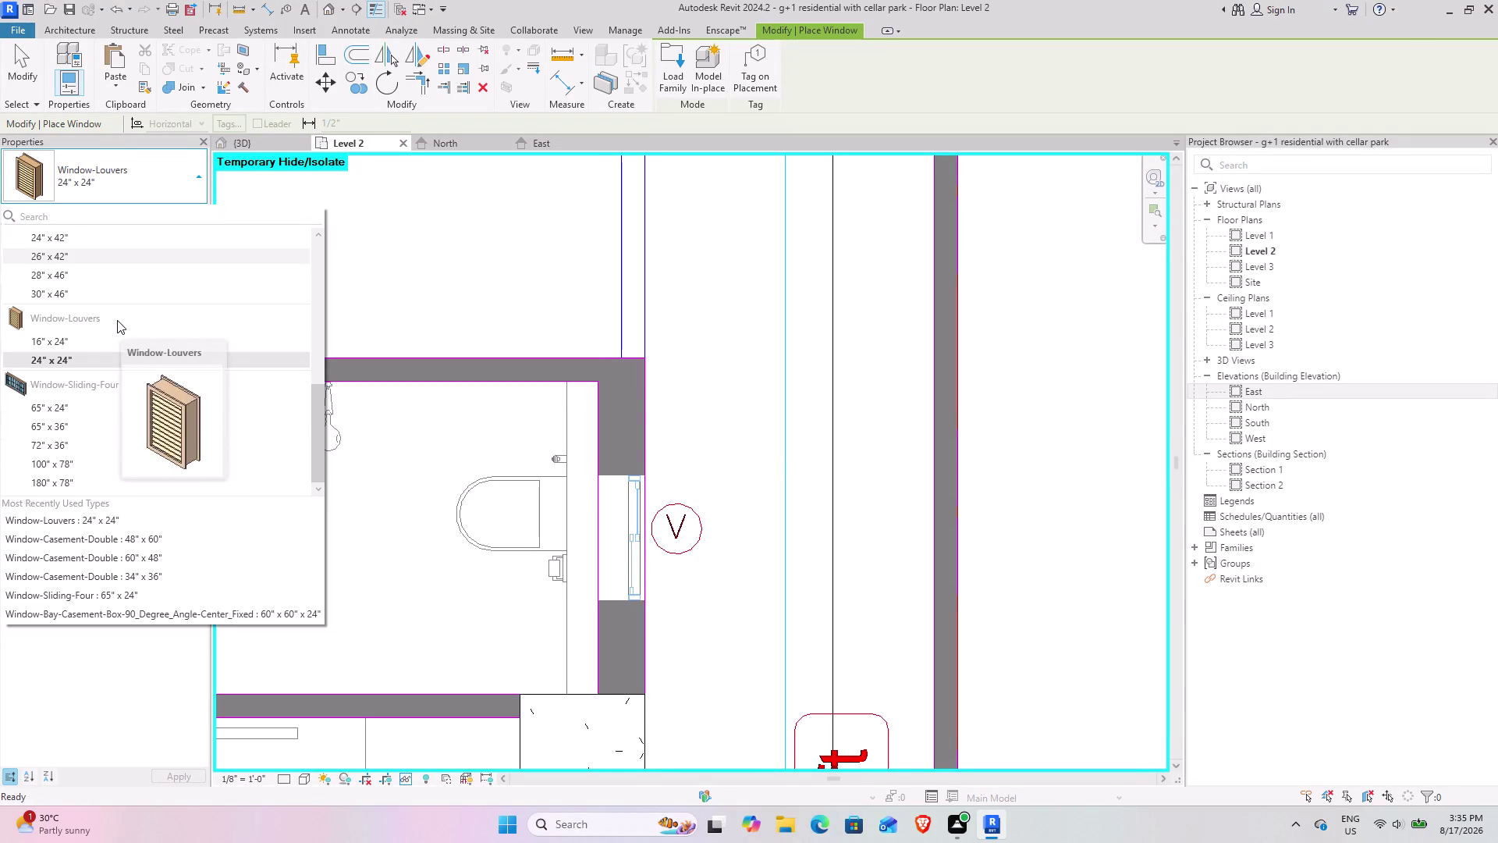
scroll(up, 3)
scroll(up, 3)
scroll(down, 3)
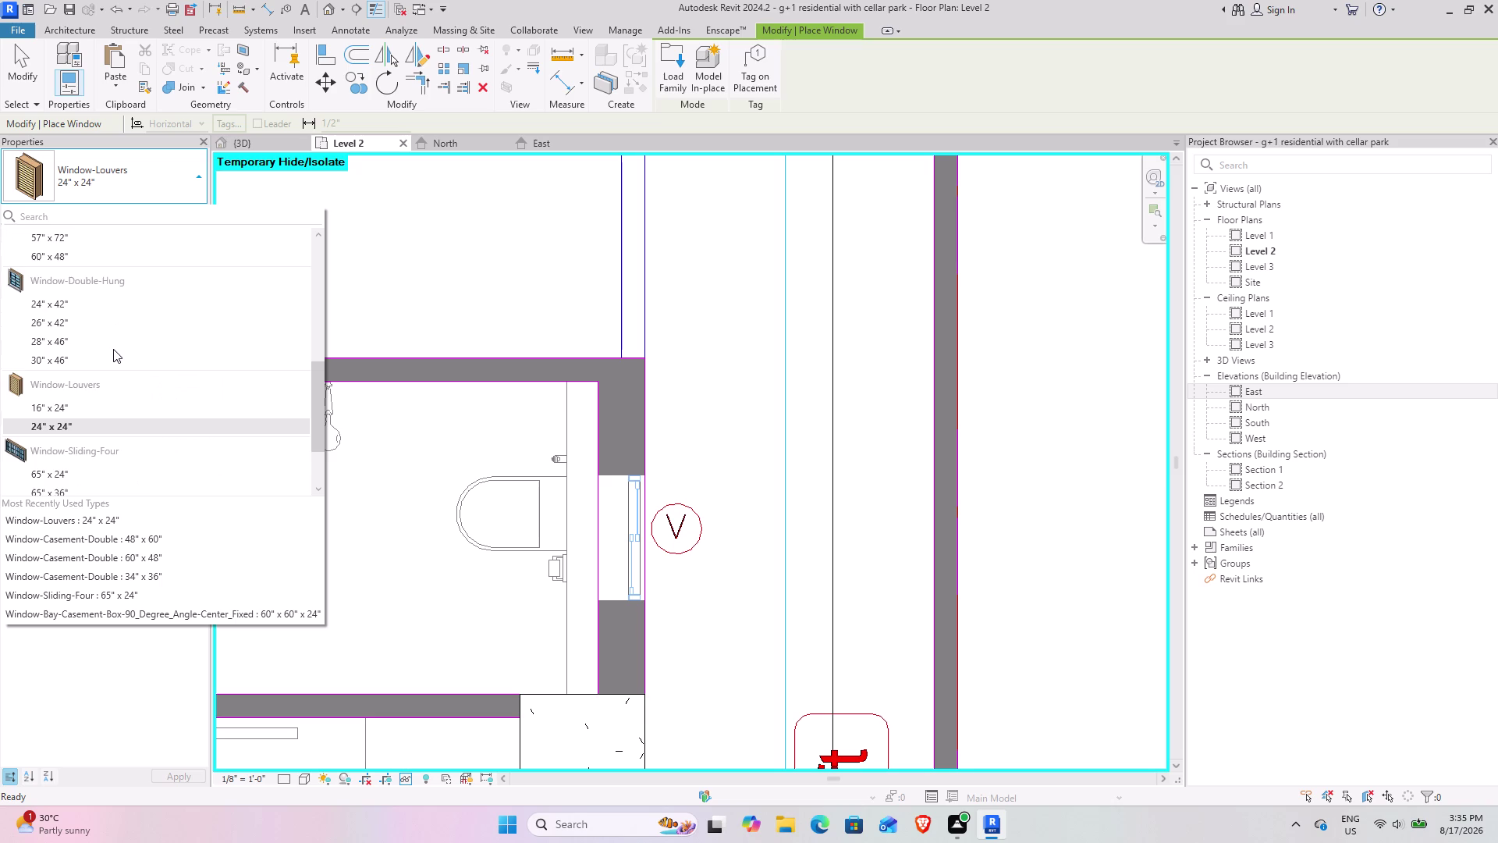
scroll(down, 3)
scroll(down, 3)
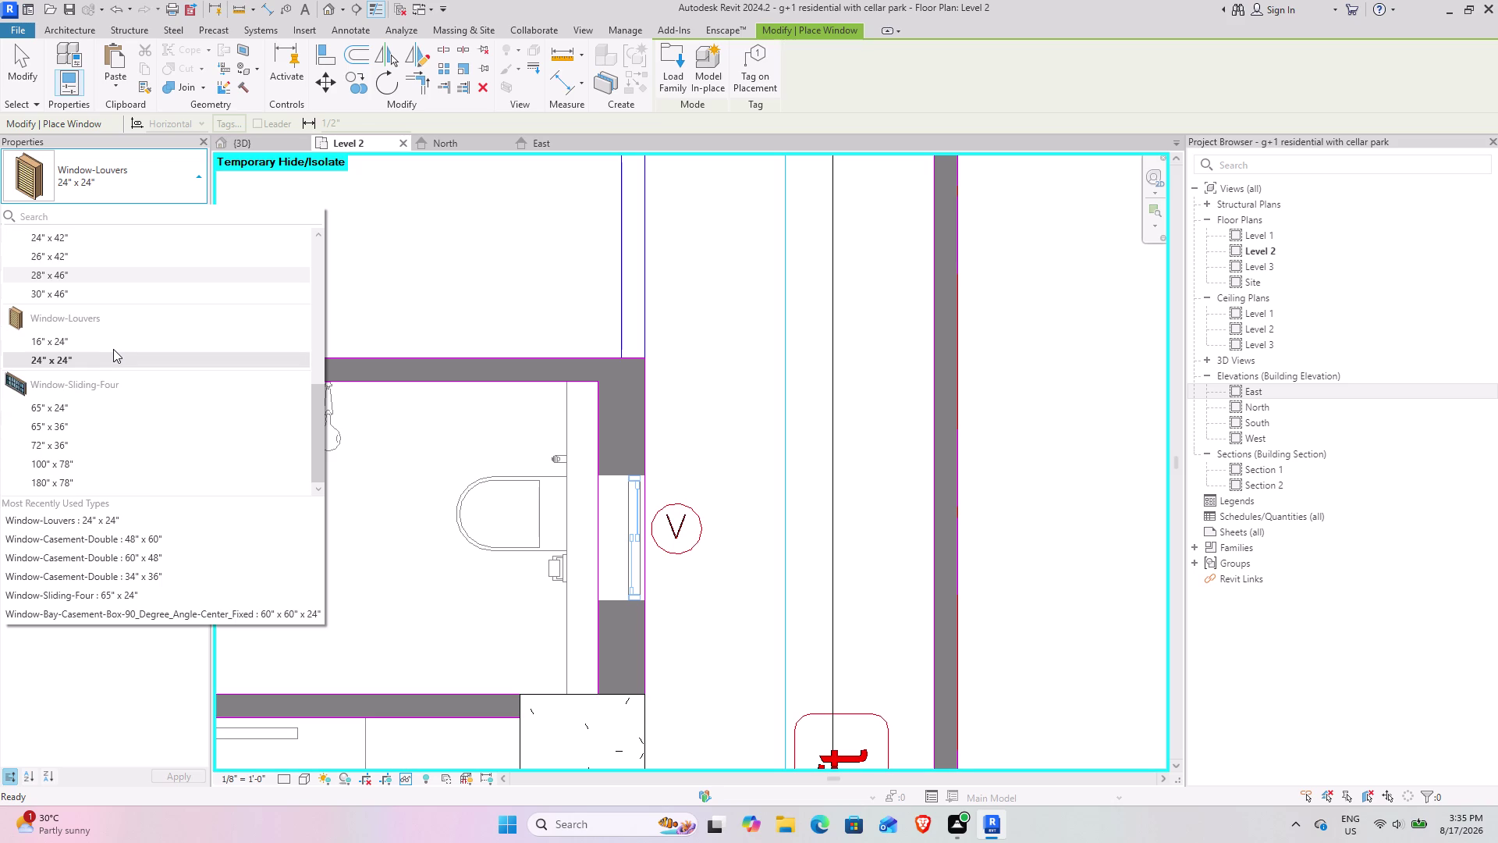
click(73, 540)
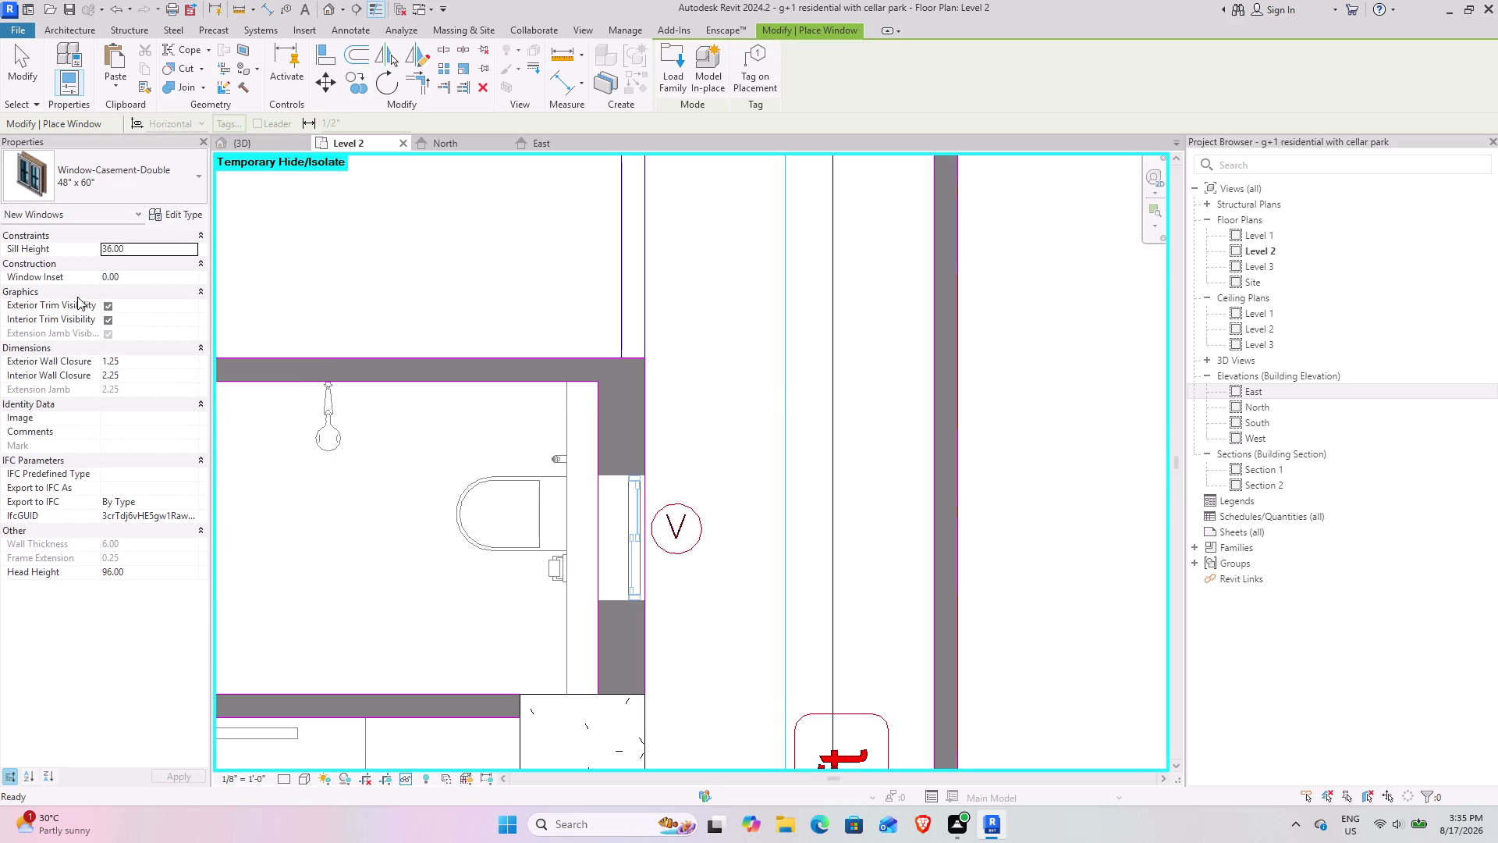
click(162, 191)
scroll(up, 3)
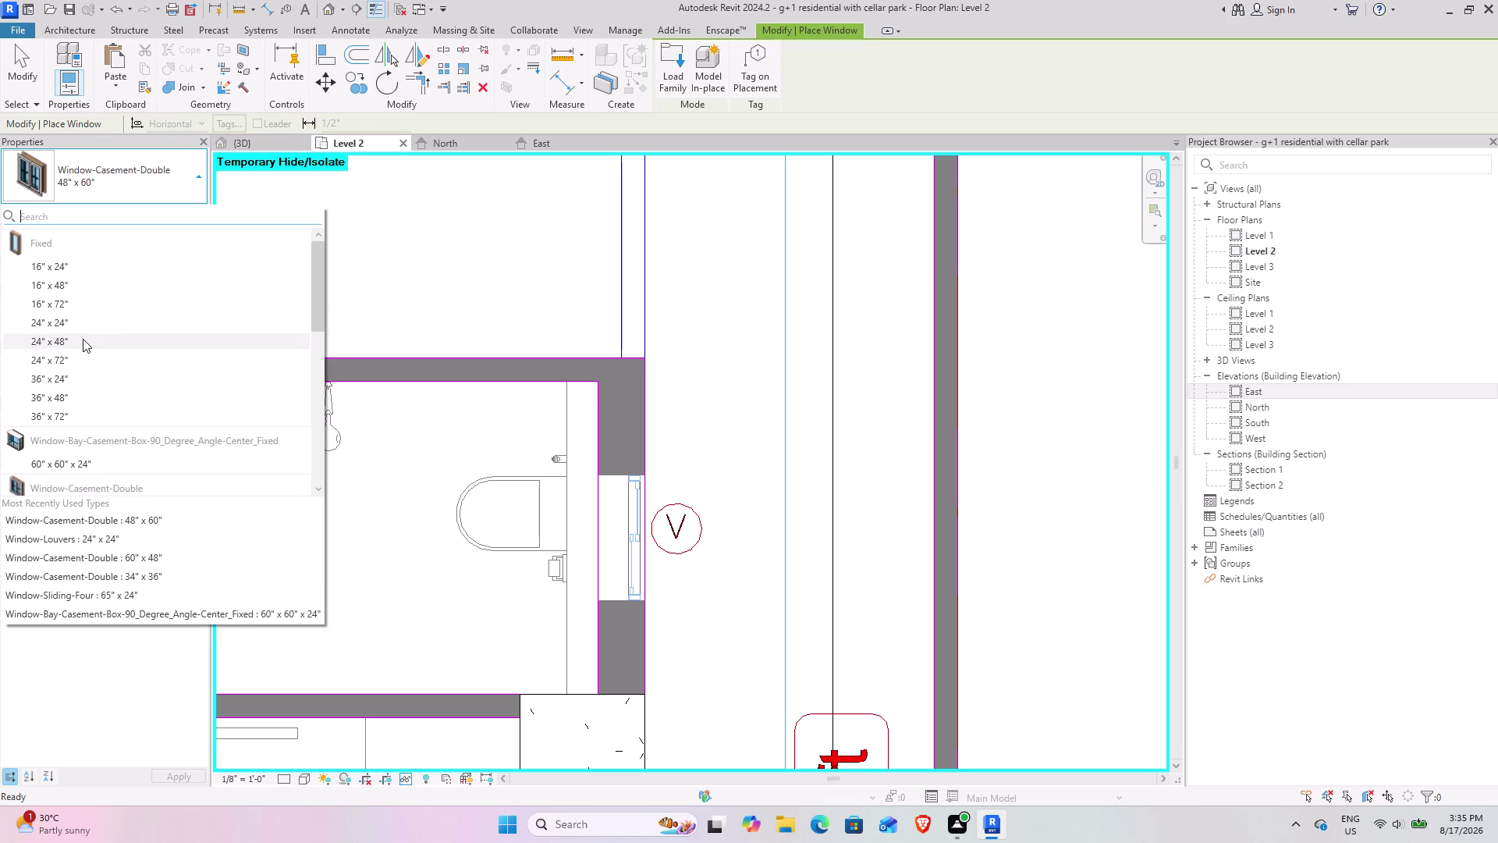
scroll(down, 3)
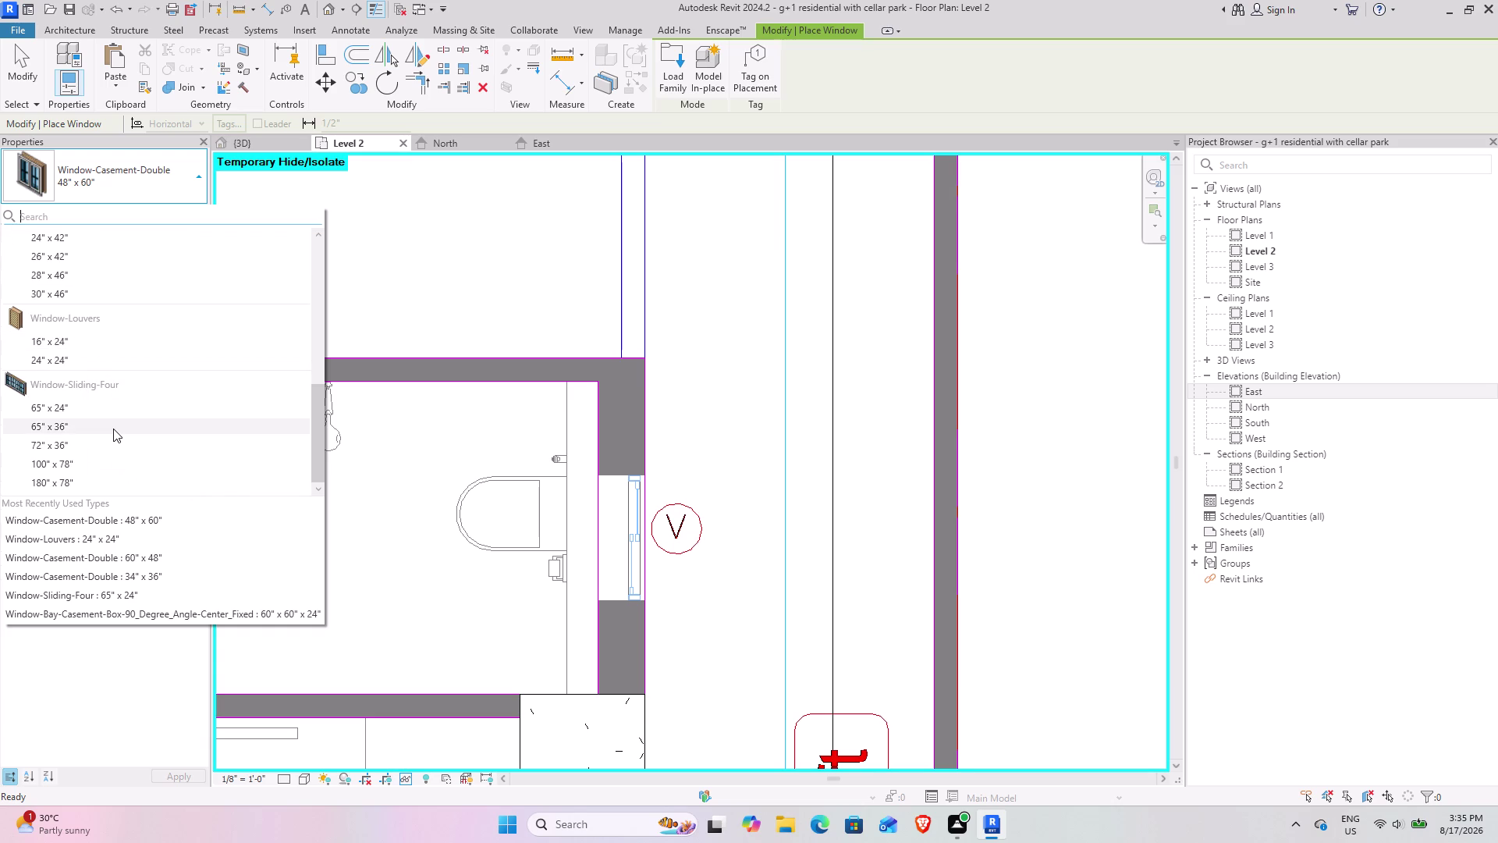
scroll(down, 3)
scroll(up, 3)
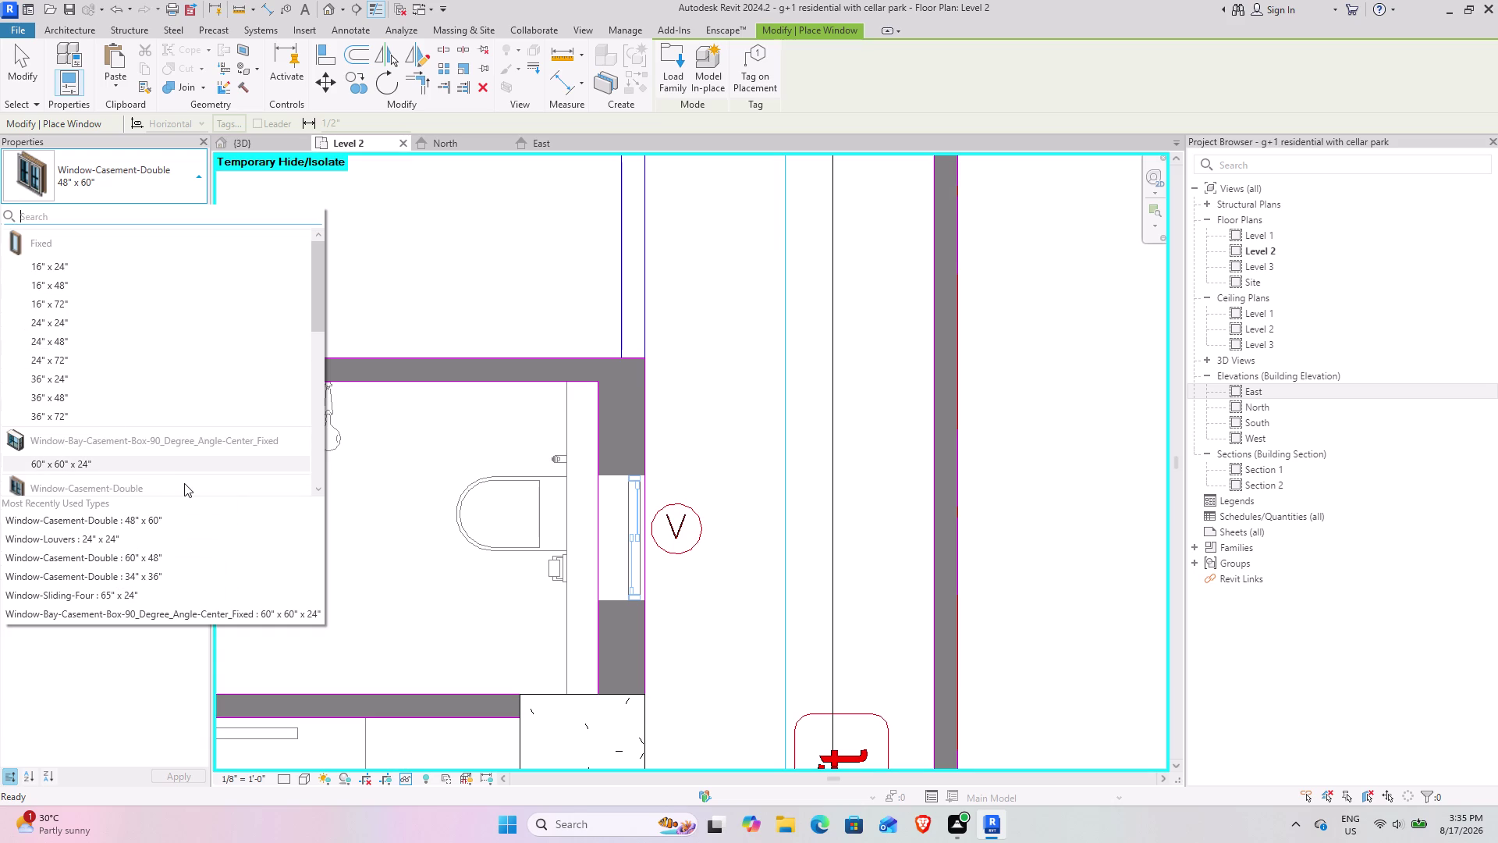
scroll(up, 3)
key(Escape)
key(Escape)
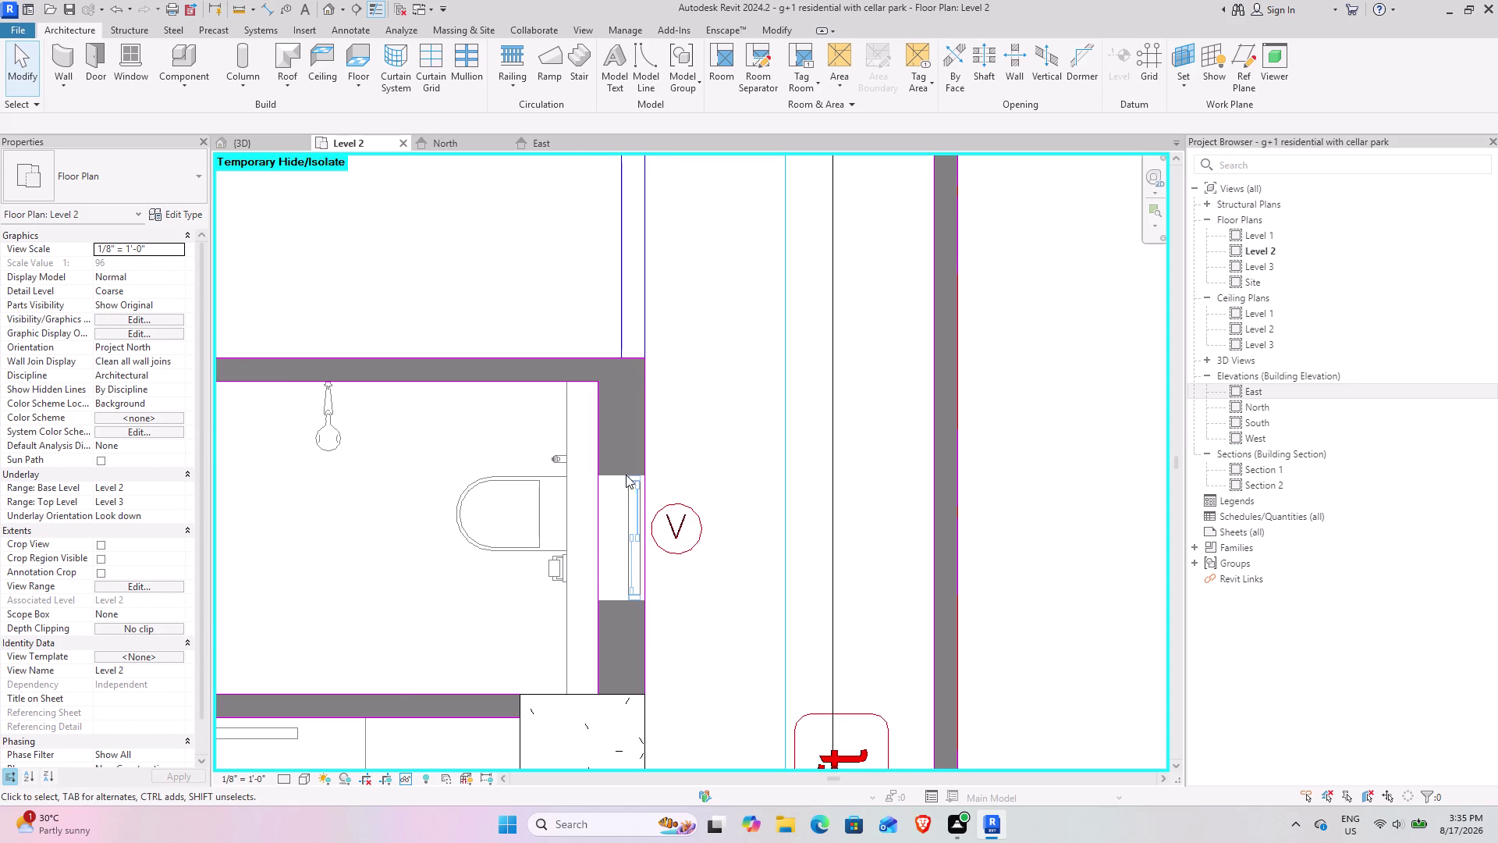
Measure the kitchen KW opening with an aligned dimension, confirming it reads 48.
scroll(down, 3)
middle_drag(493, 404, 468, 610)
middle_drag(463, 515, 459, 696)
middle_drag(613, 516, 559, 682)
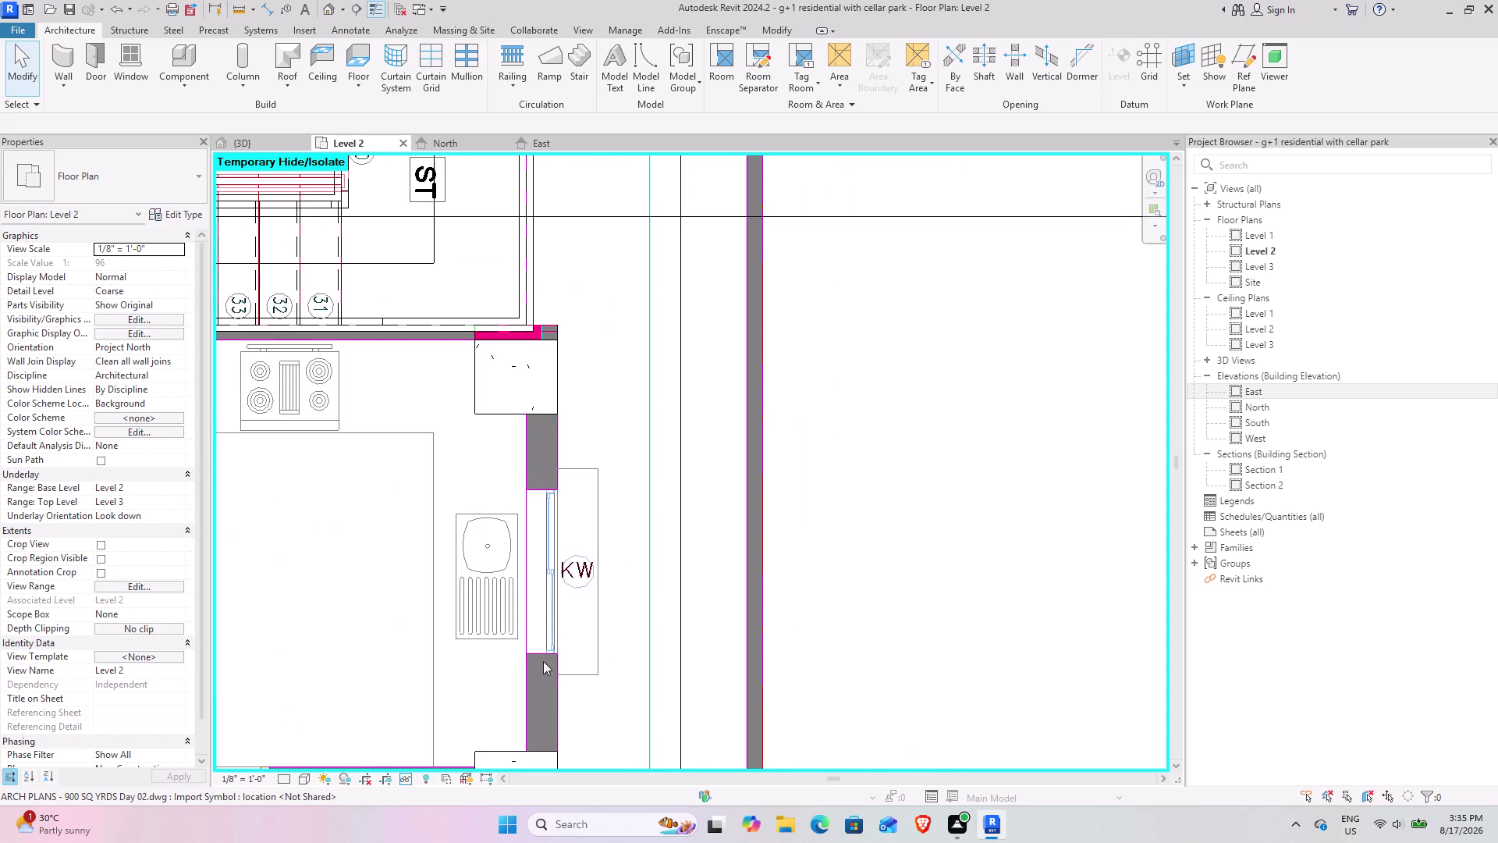
scroll(up, 3)
middle_drag(495, 465, 494, 434)
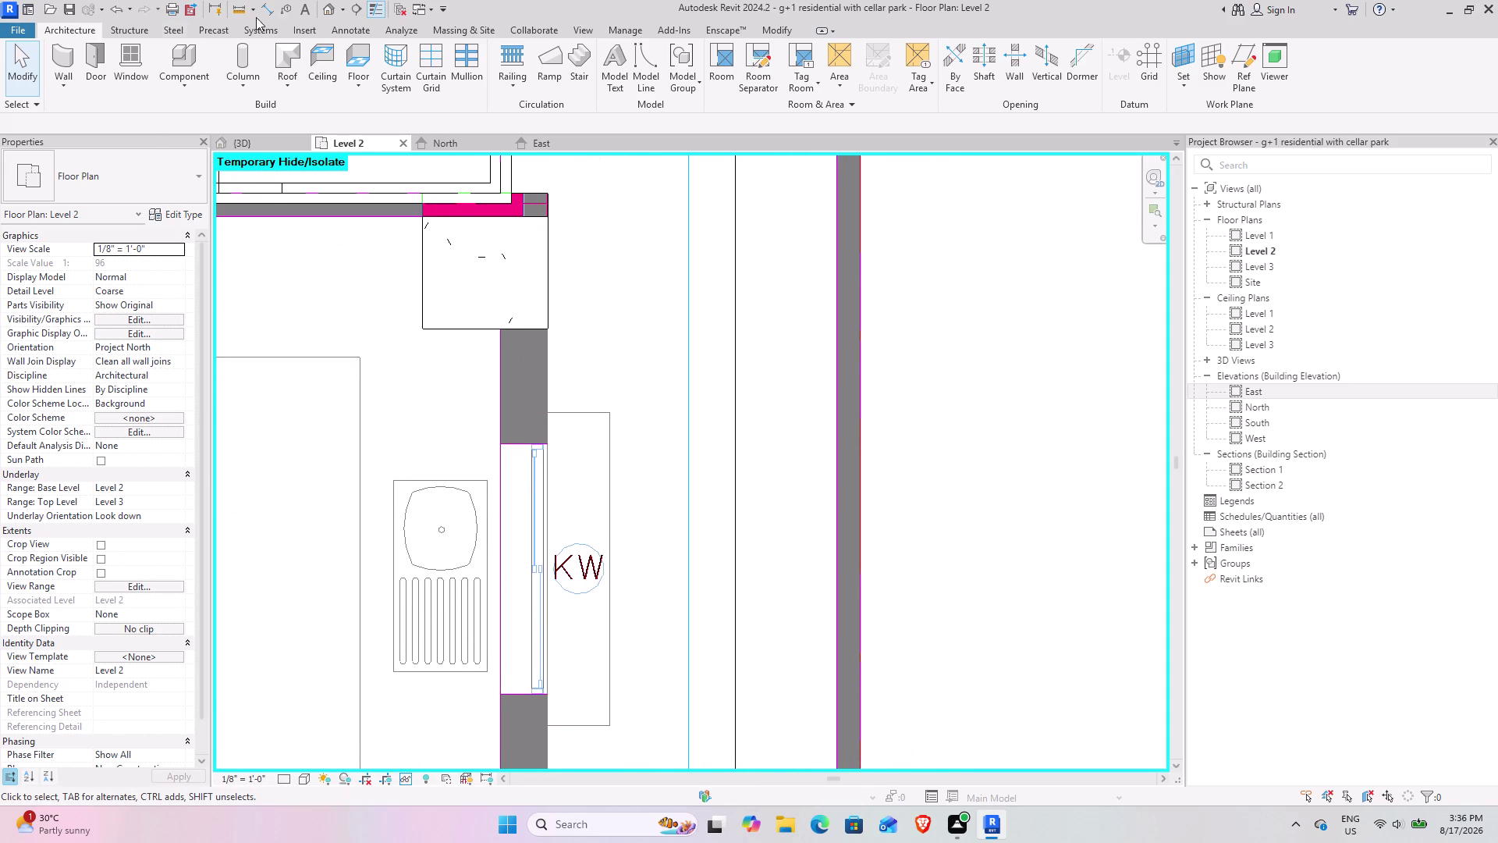
click(262, 6)
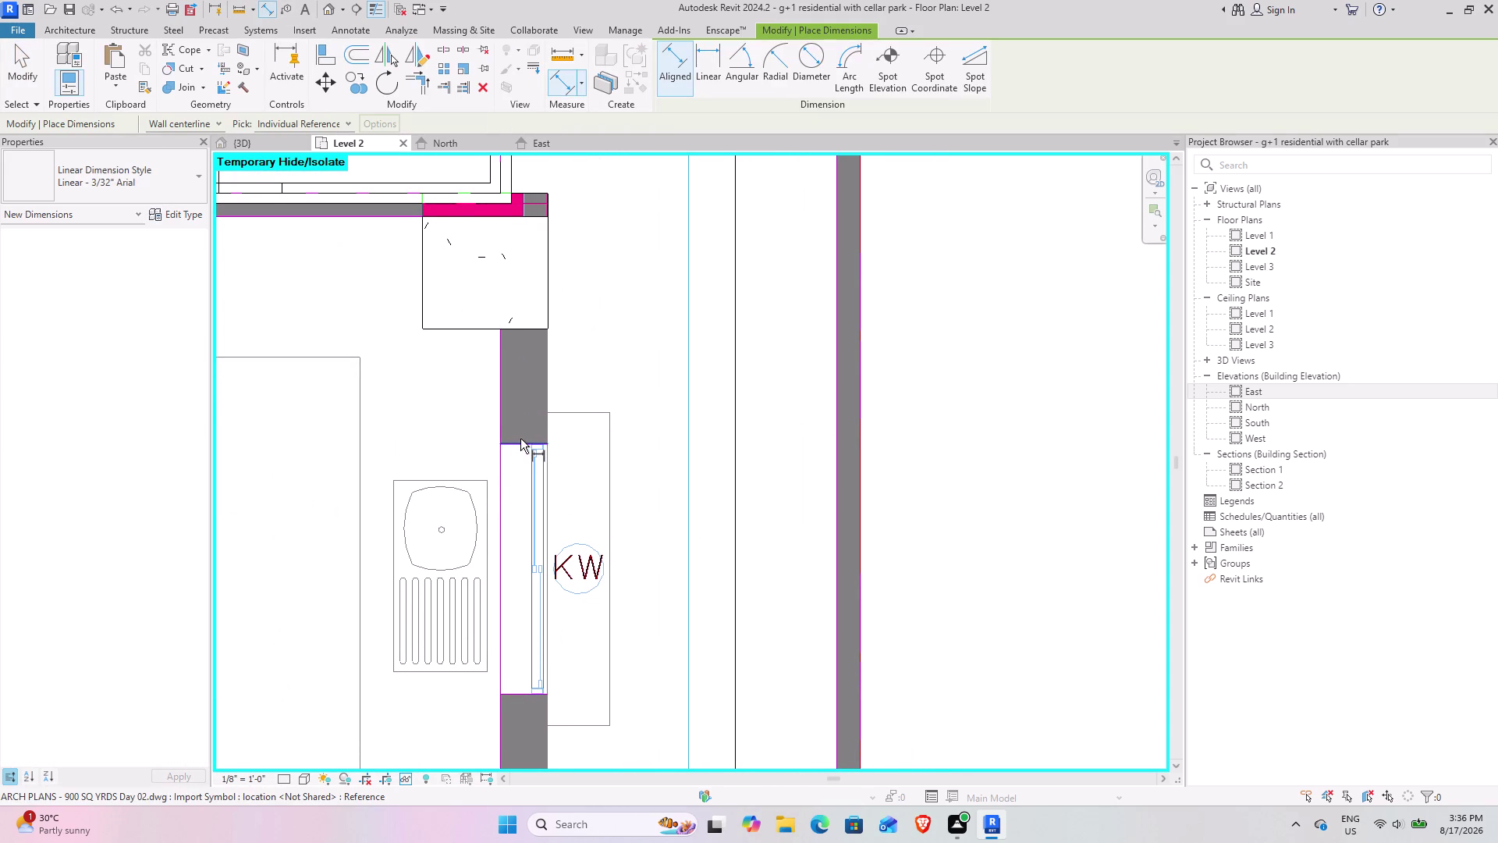
click(520, 438)
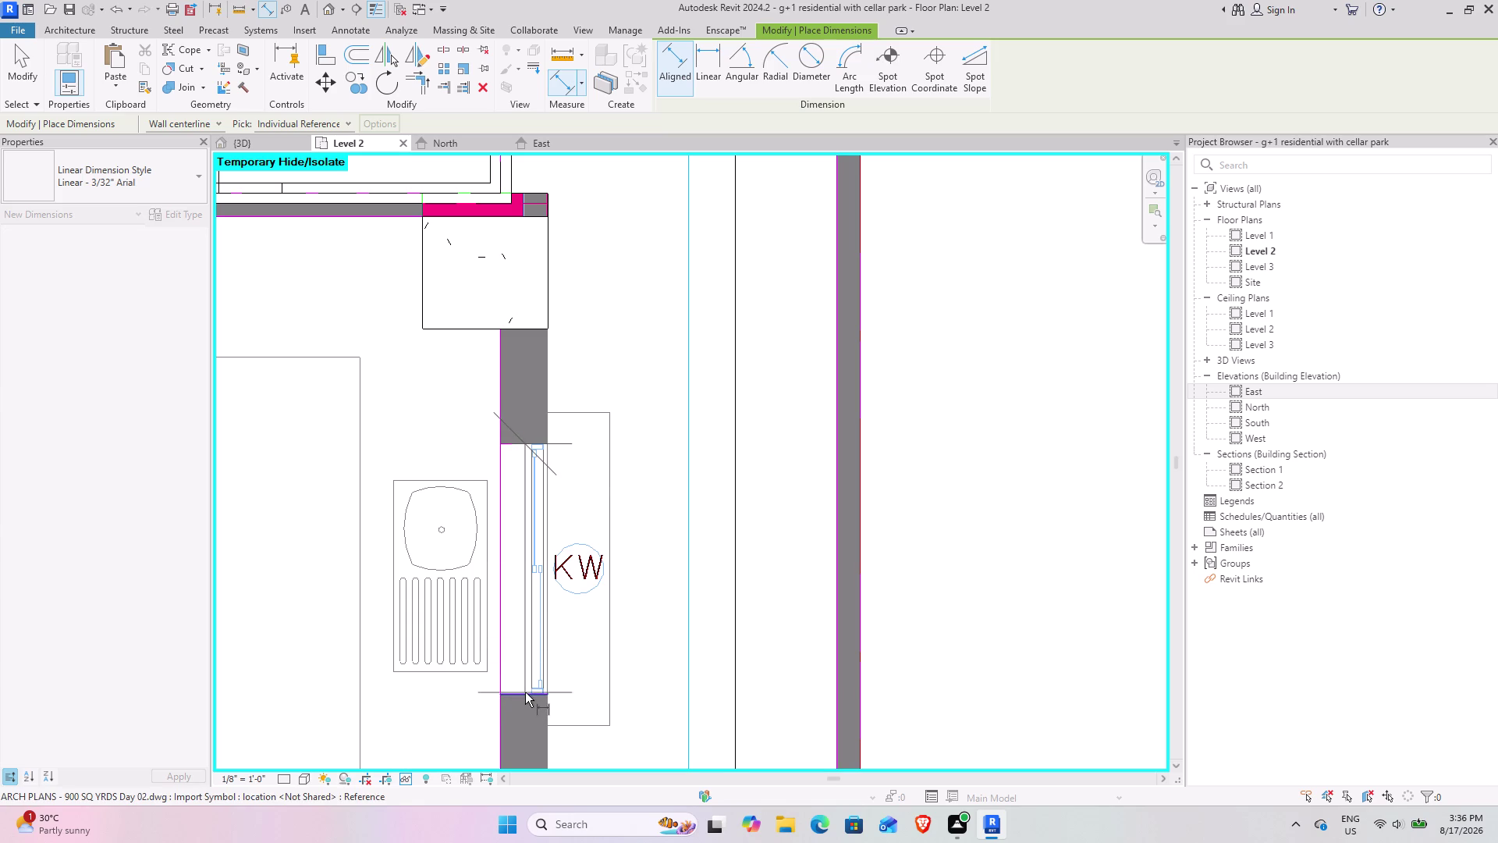
click(525, 692)
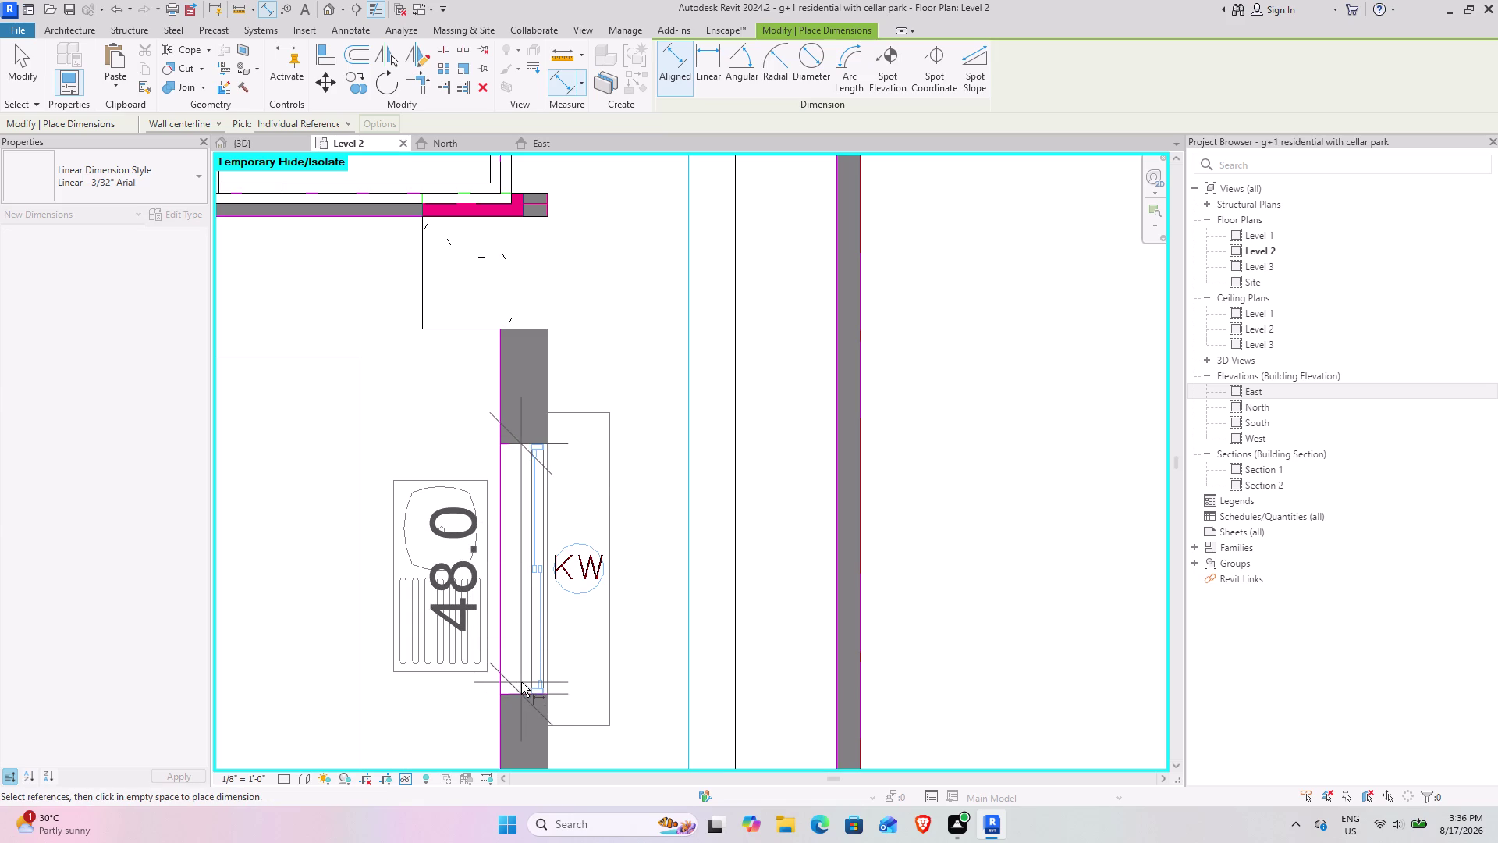
key(Escape)
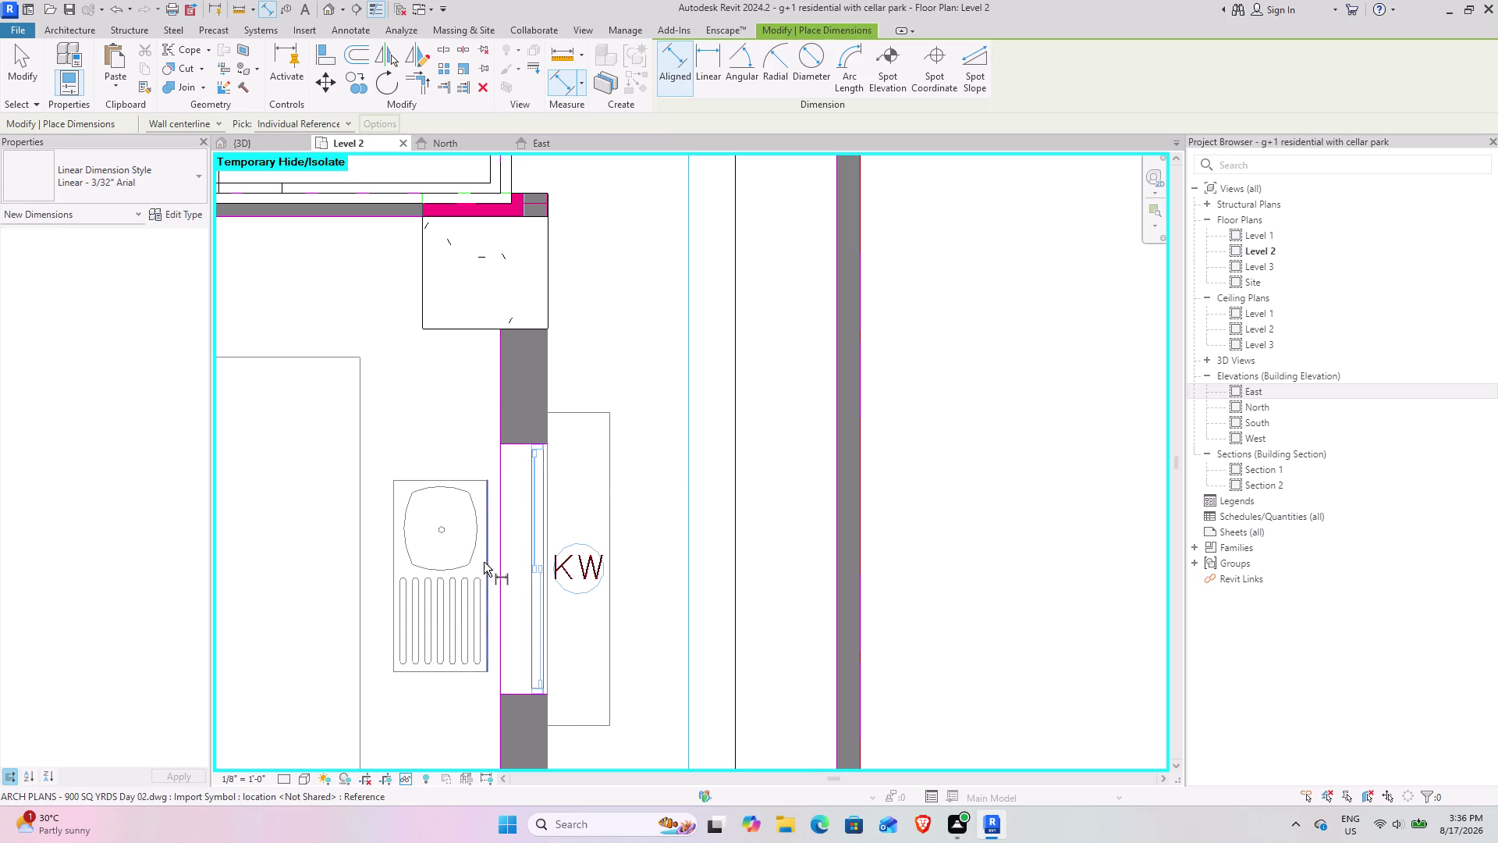
Start placing a 48" x 60" double casement window near the kitchen opening.
scroll(down, 3)
middle_drag(357, 489, 458, 456)
key(Escape)
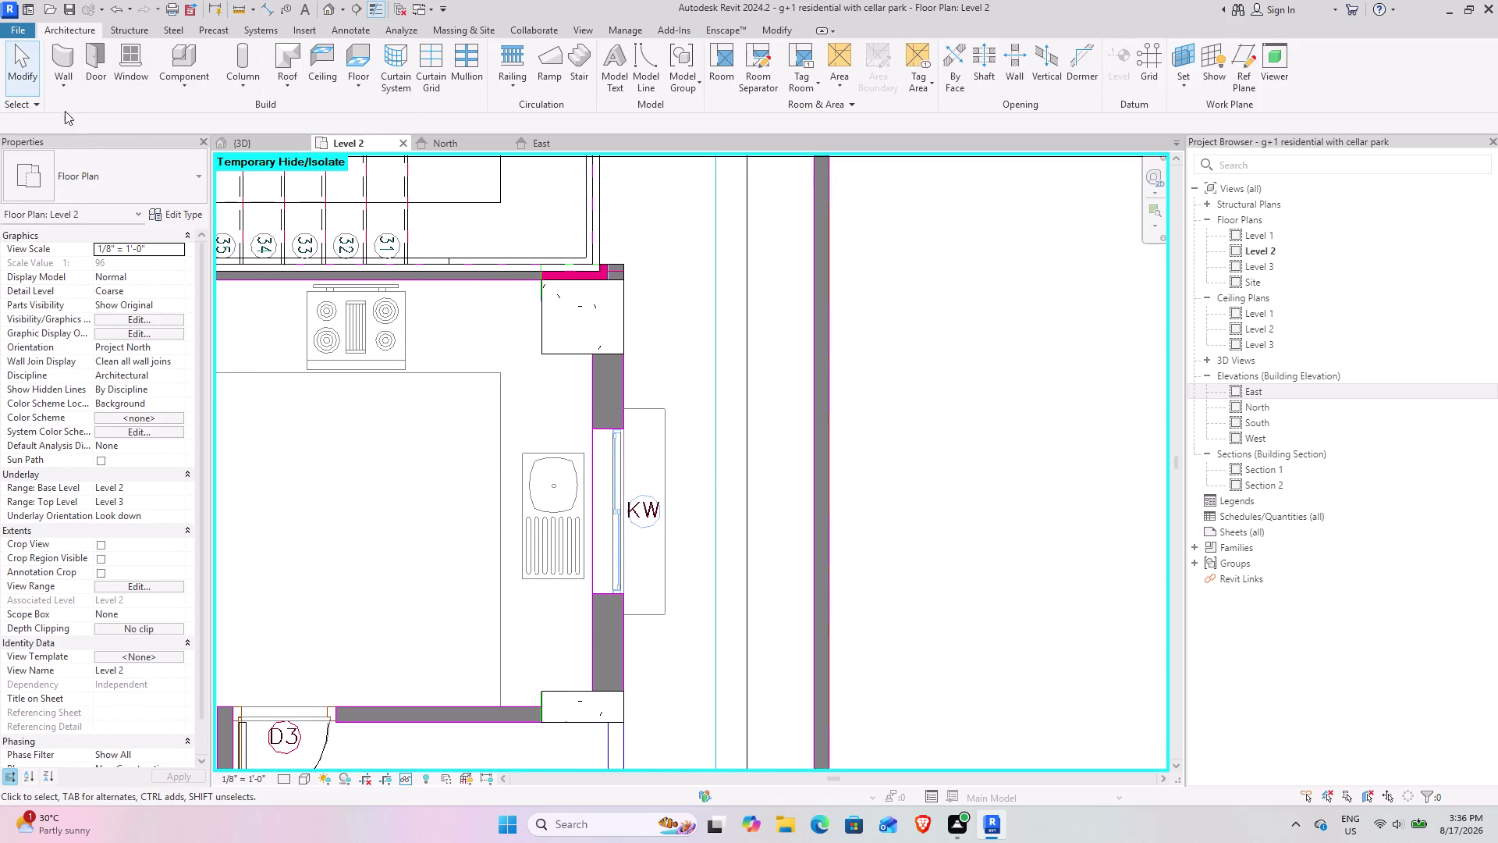
scroll(down, 3)
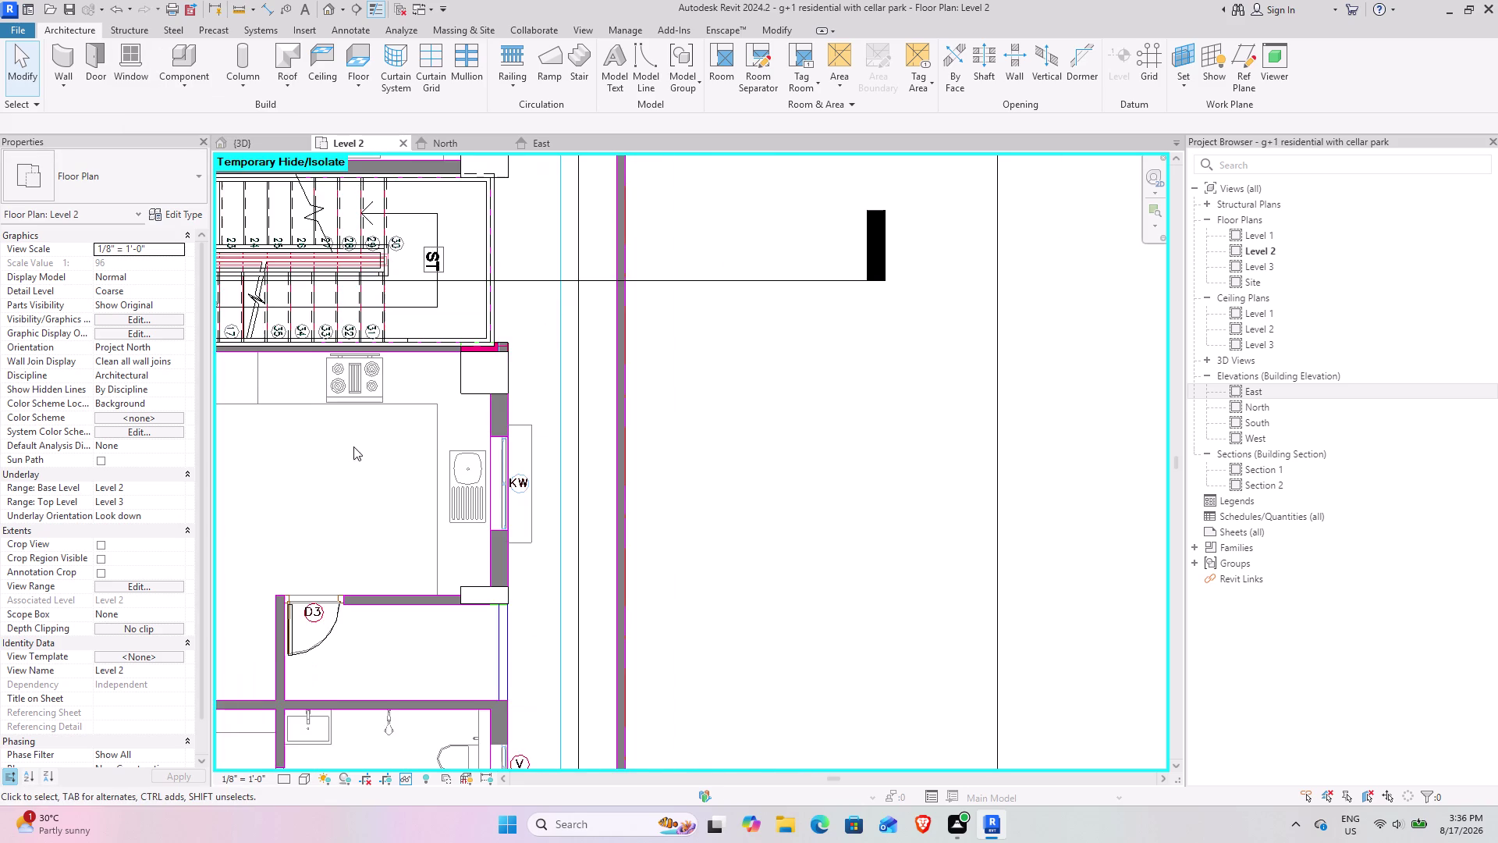
middle_drag(347, 447, 540, 438)
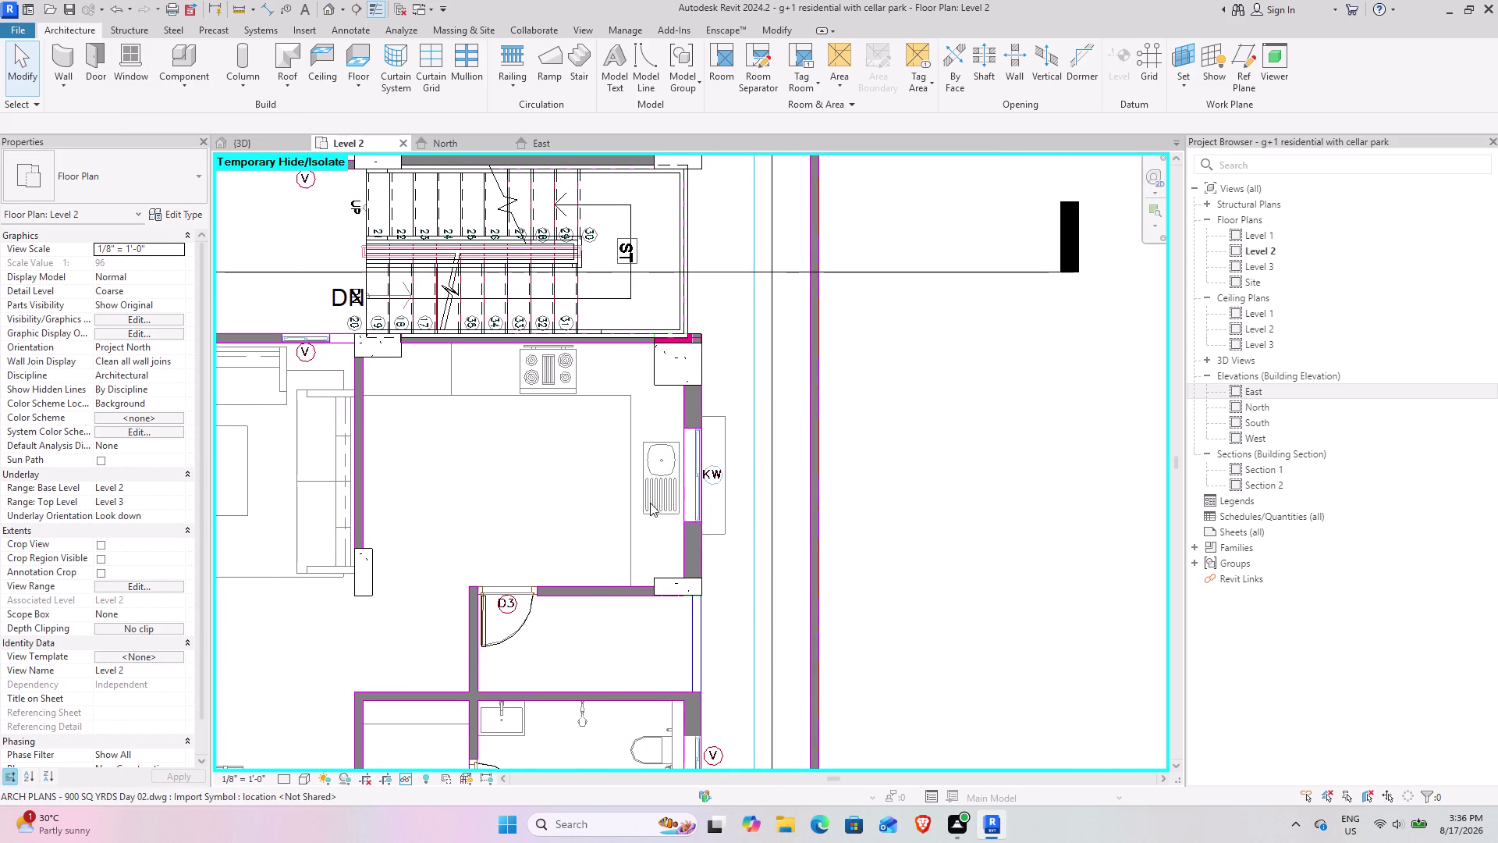
scroll(up, 3)
middle_drag(718, 484, 637, 477)
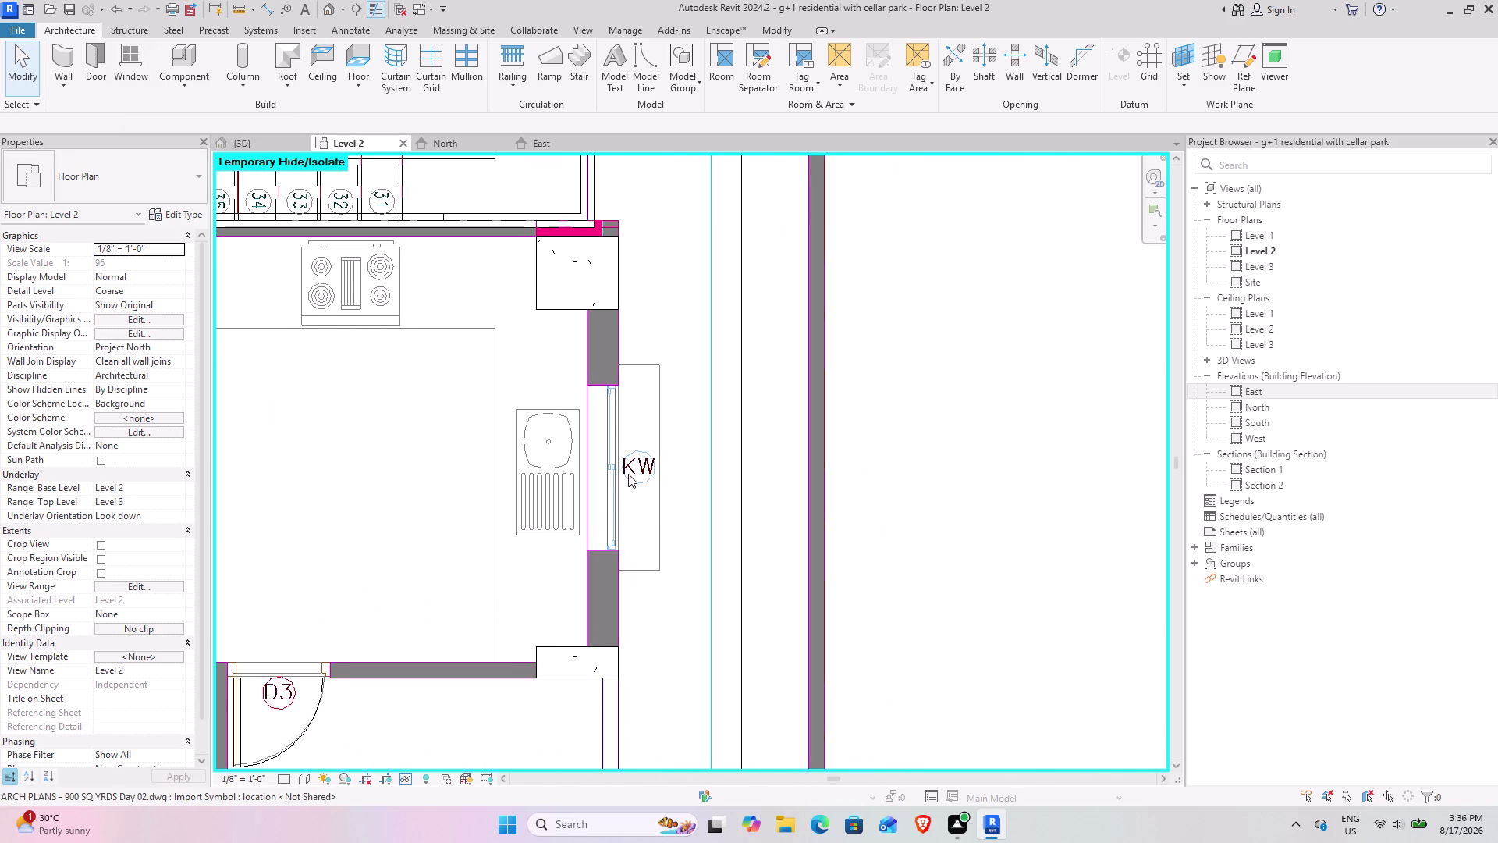
click(115, 48)
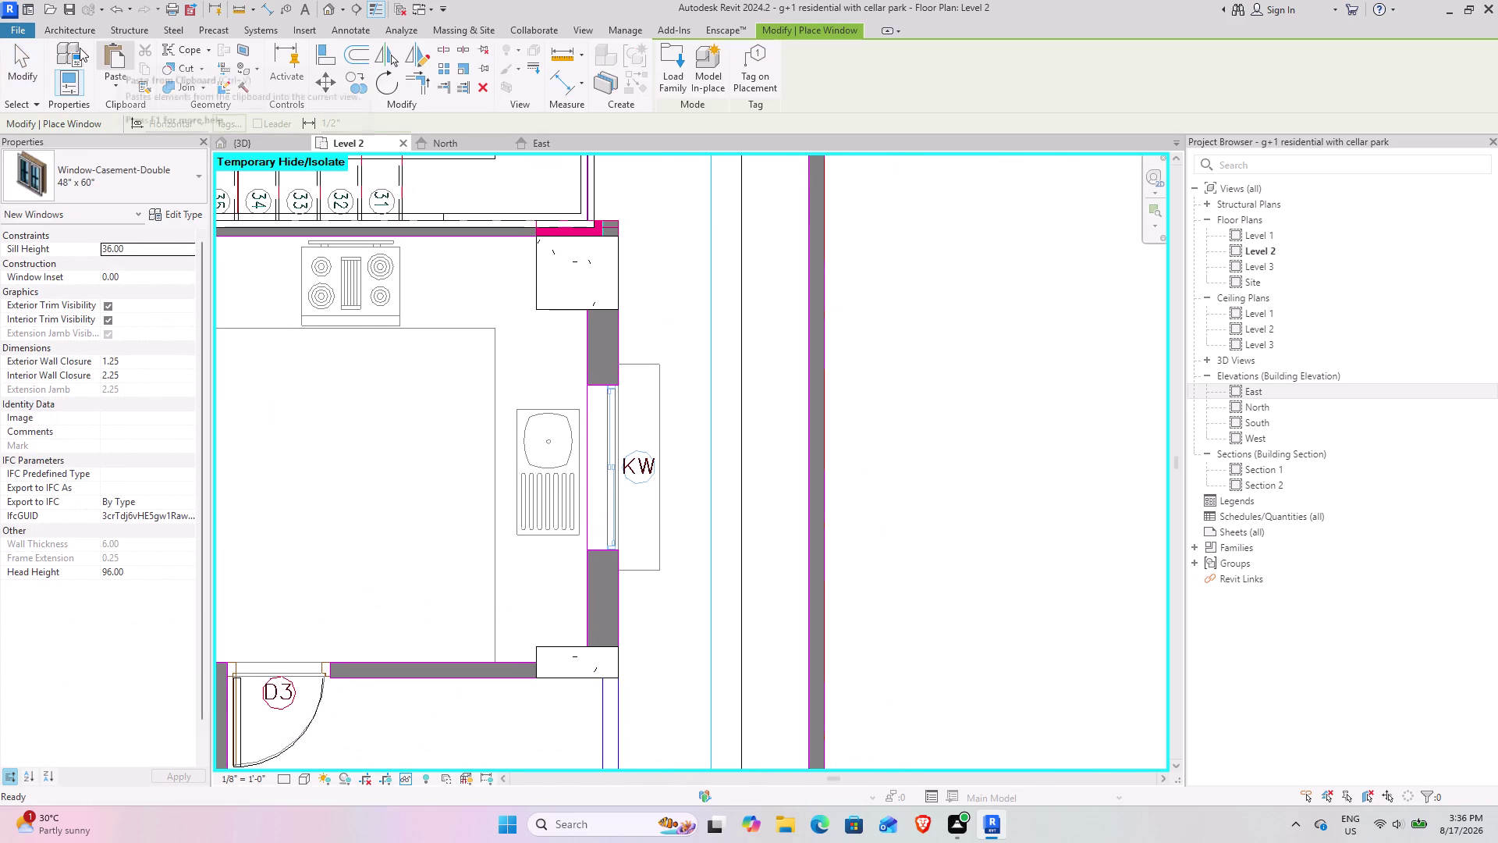
Reset temporary hide/isolate with HR and cancel the window placement.
text(h)
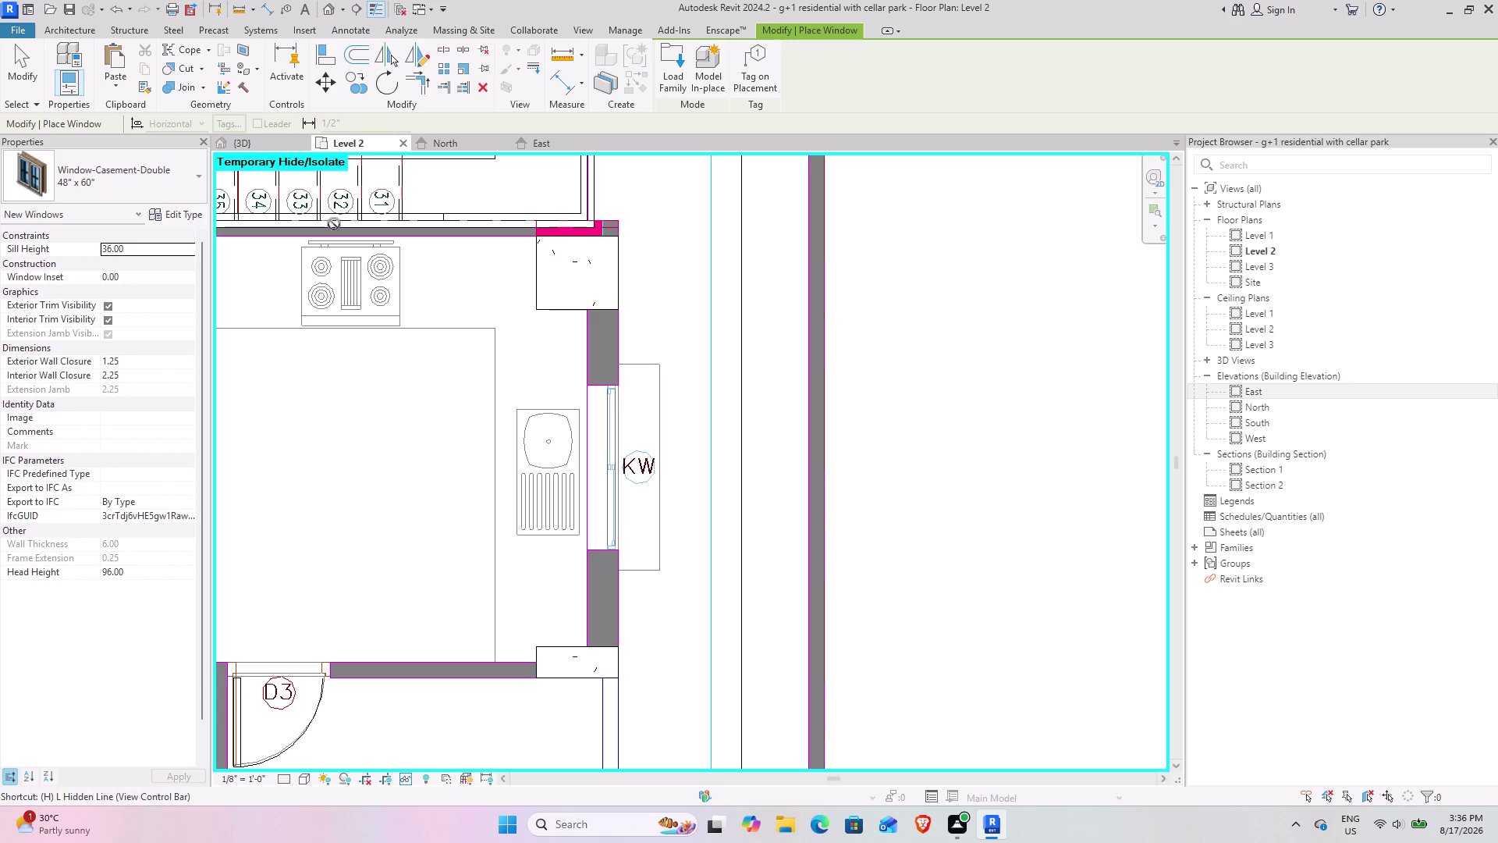
text(r)
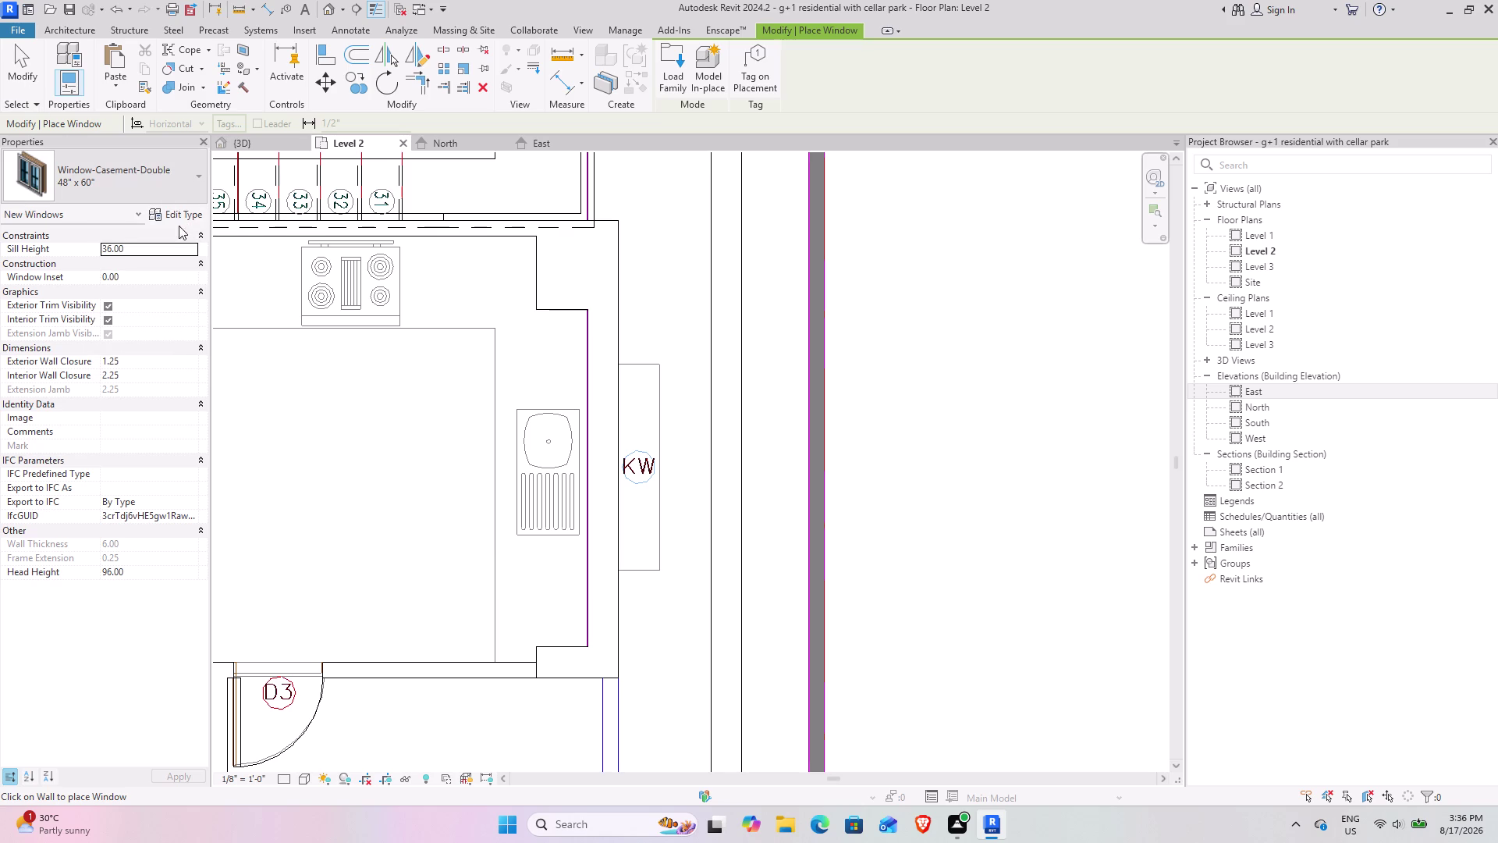
click(27, 55)
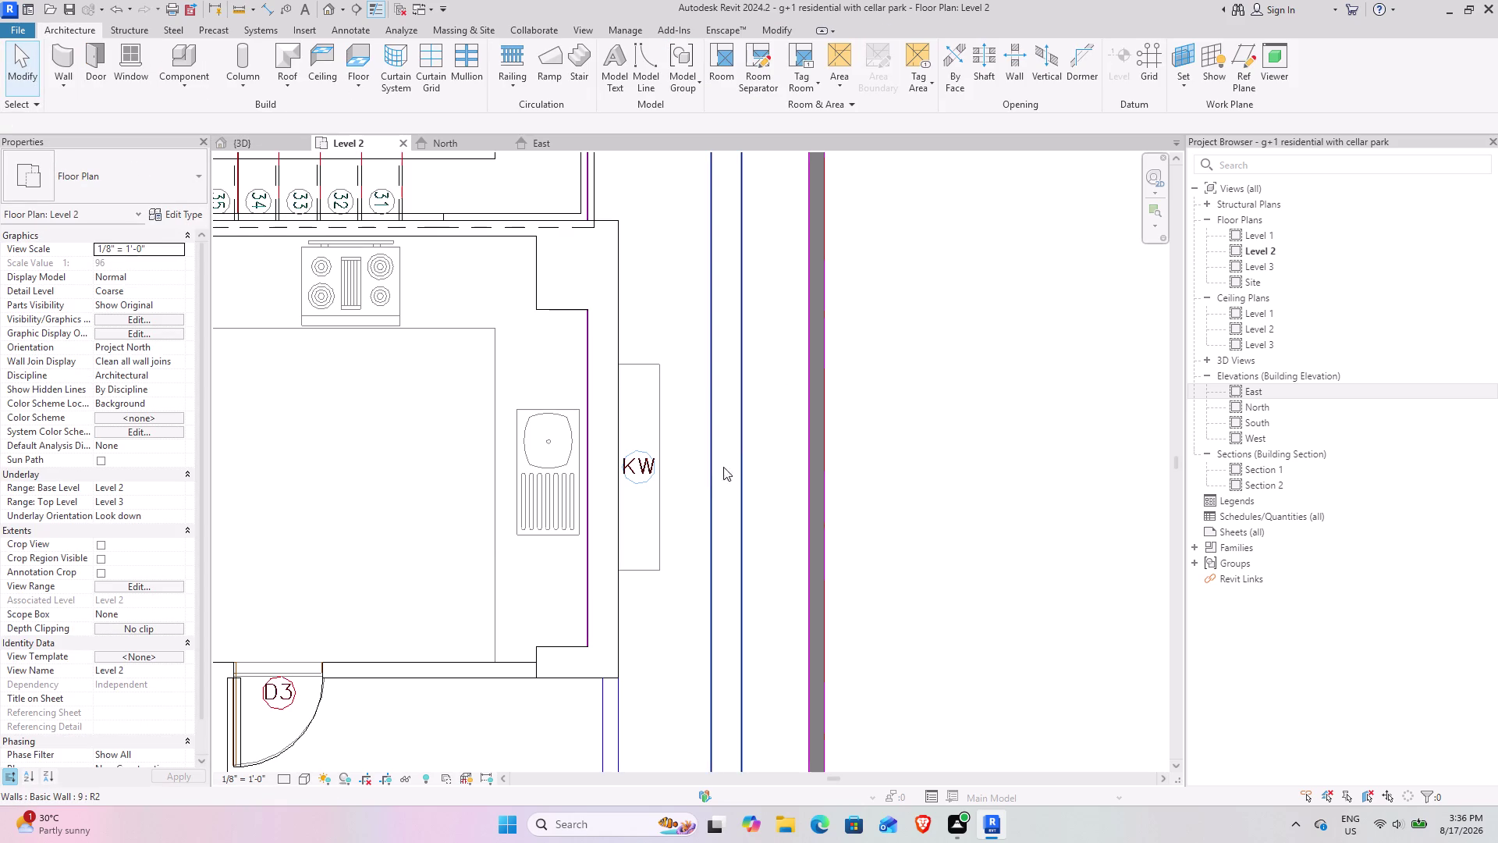
Zoom out to the full Level 2 plan and open its view range settings.
scroll(down, 3)
middle_drag(567, 474, 852, 365)
scroll(down, 3)
middle_drag(518, 447, 700, 439)
scroll(down, 3)
middle_drag(624, 462, 747, 461)
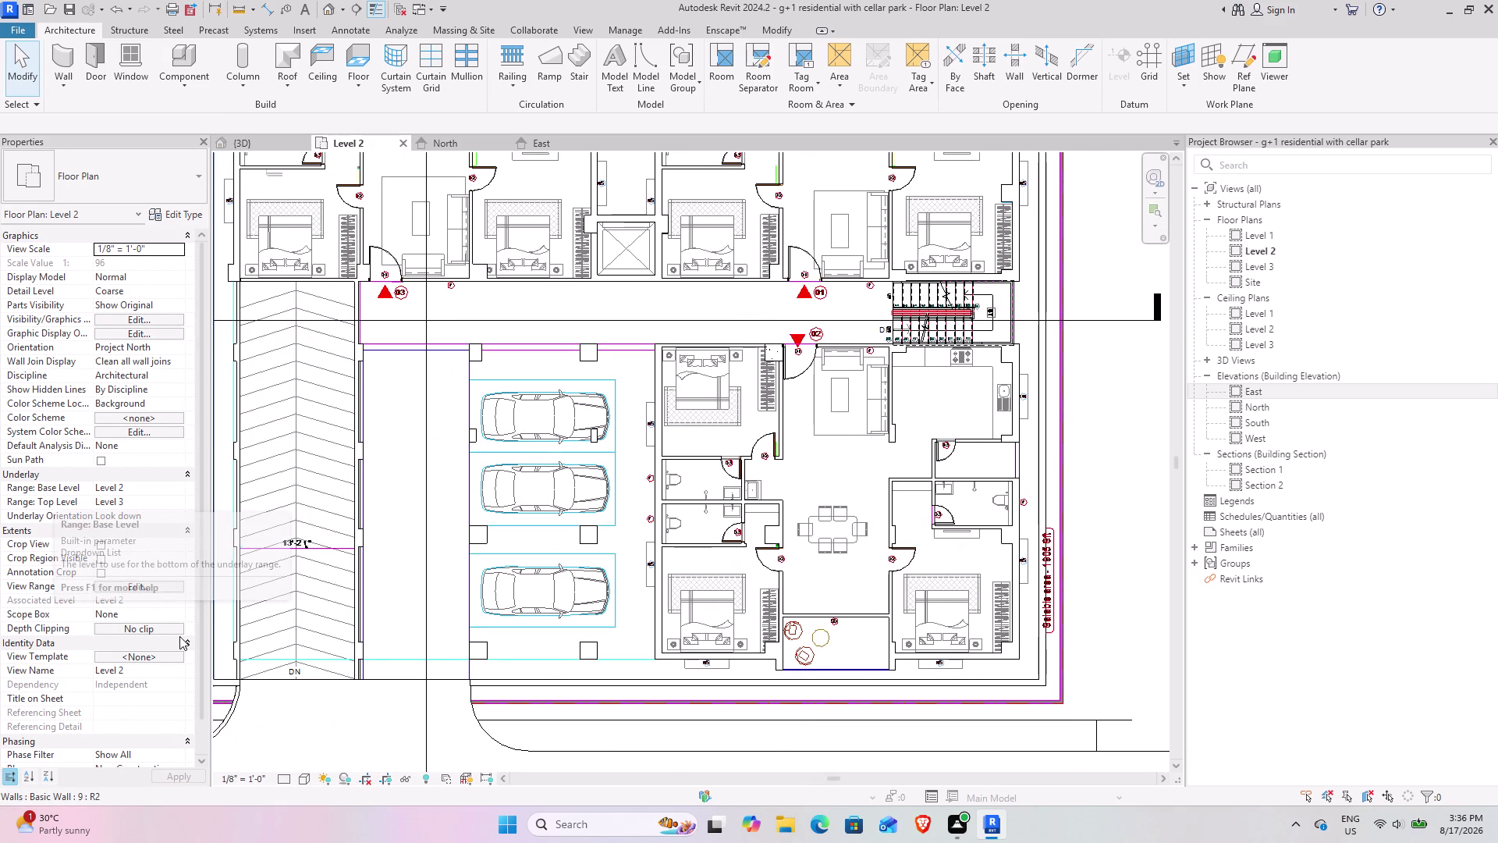
click(143, 587)
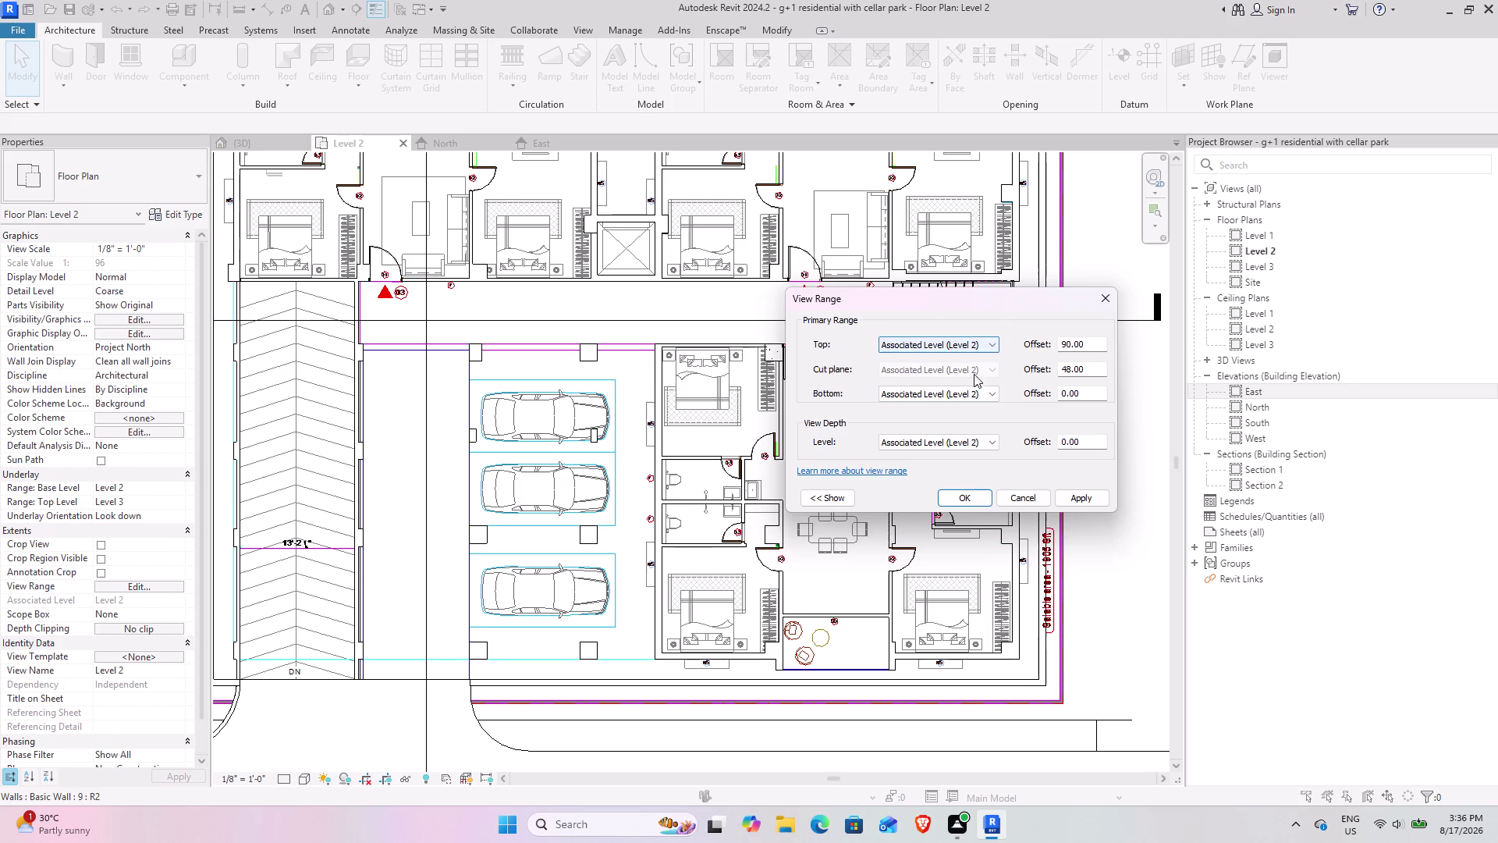
Set the Level 2 view depth to Level Below (Level 1) and accept the view range.
click(966, 445)
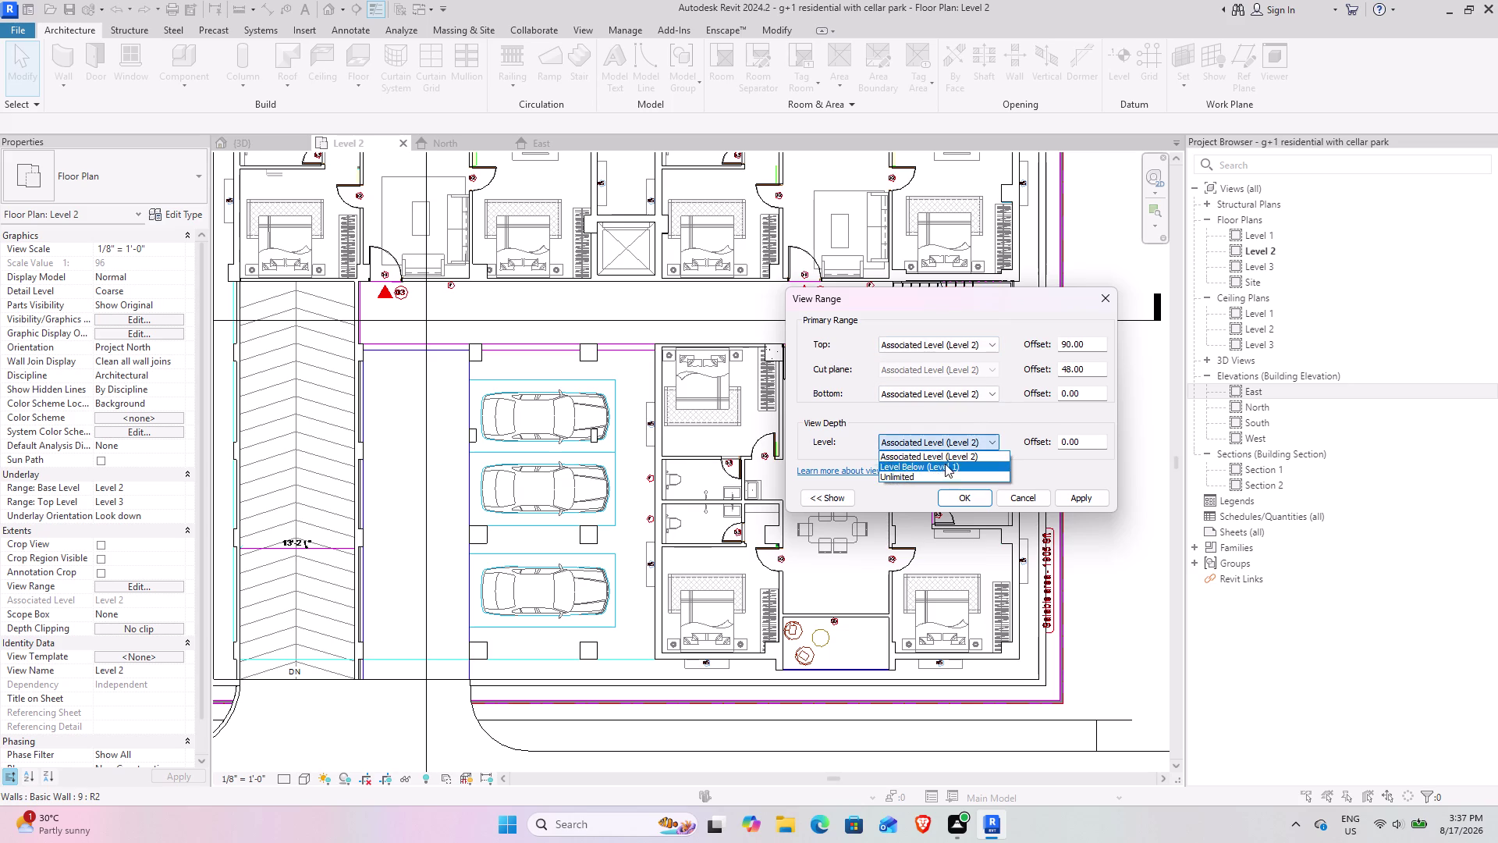
click(935, 466)
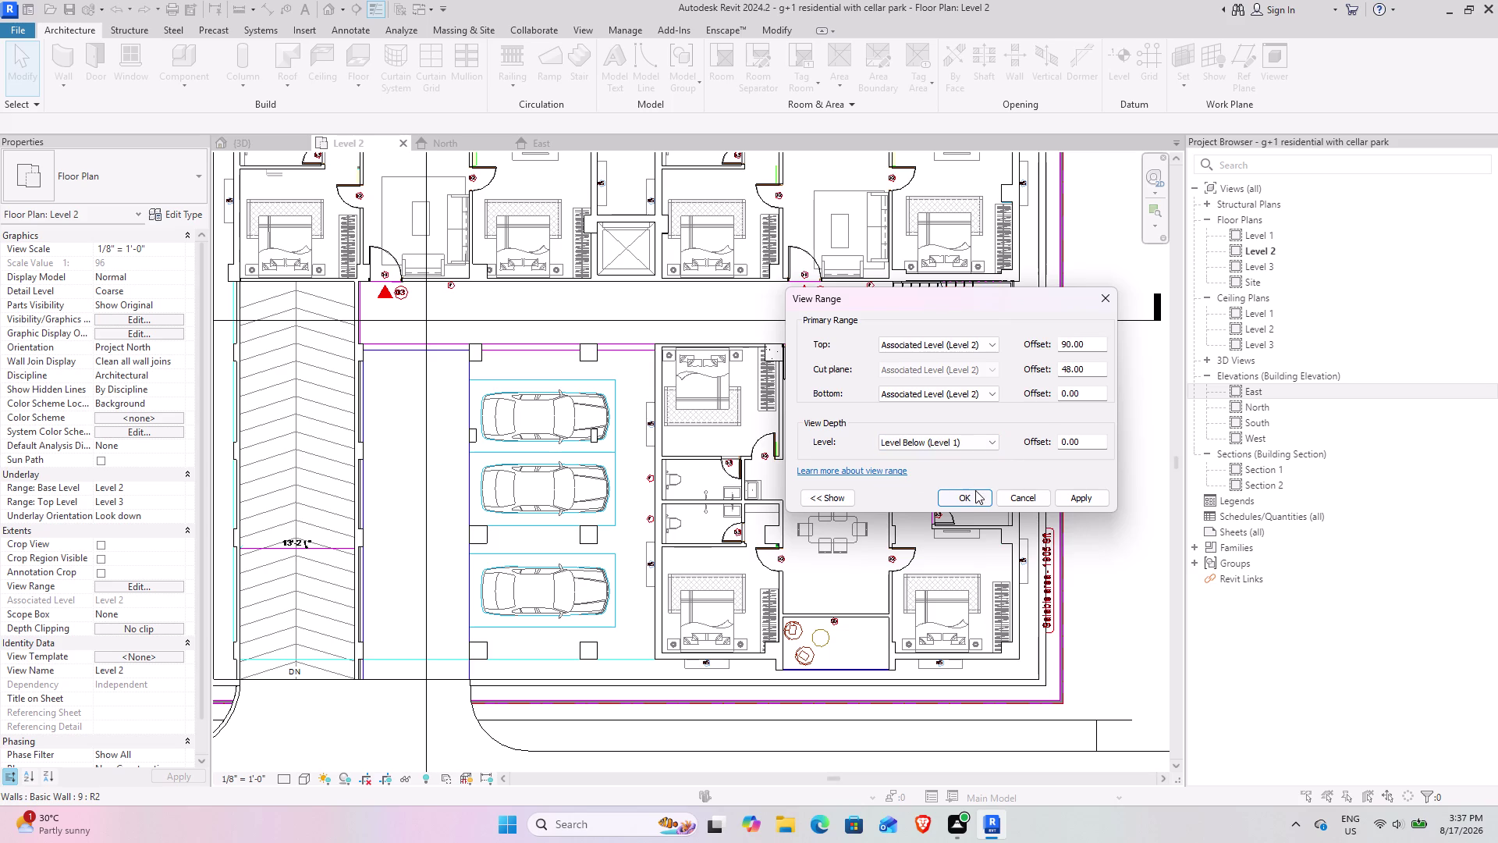
click(1090, 499)
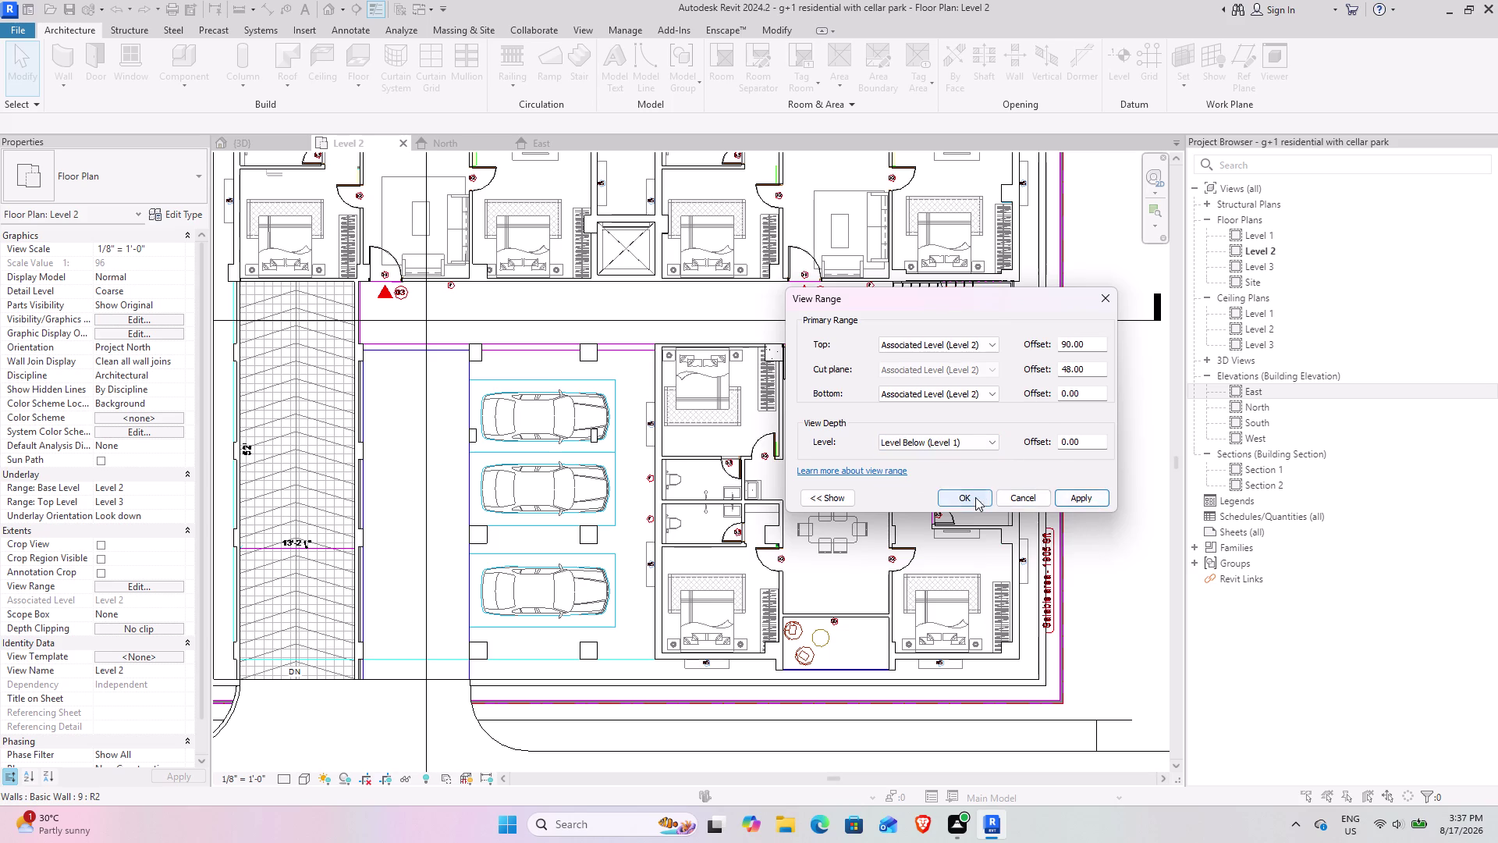
click(975, 497)
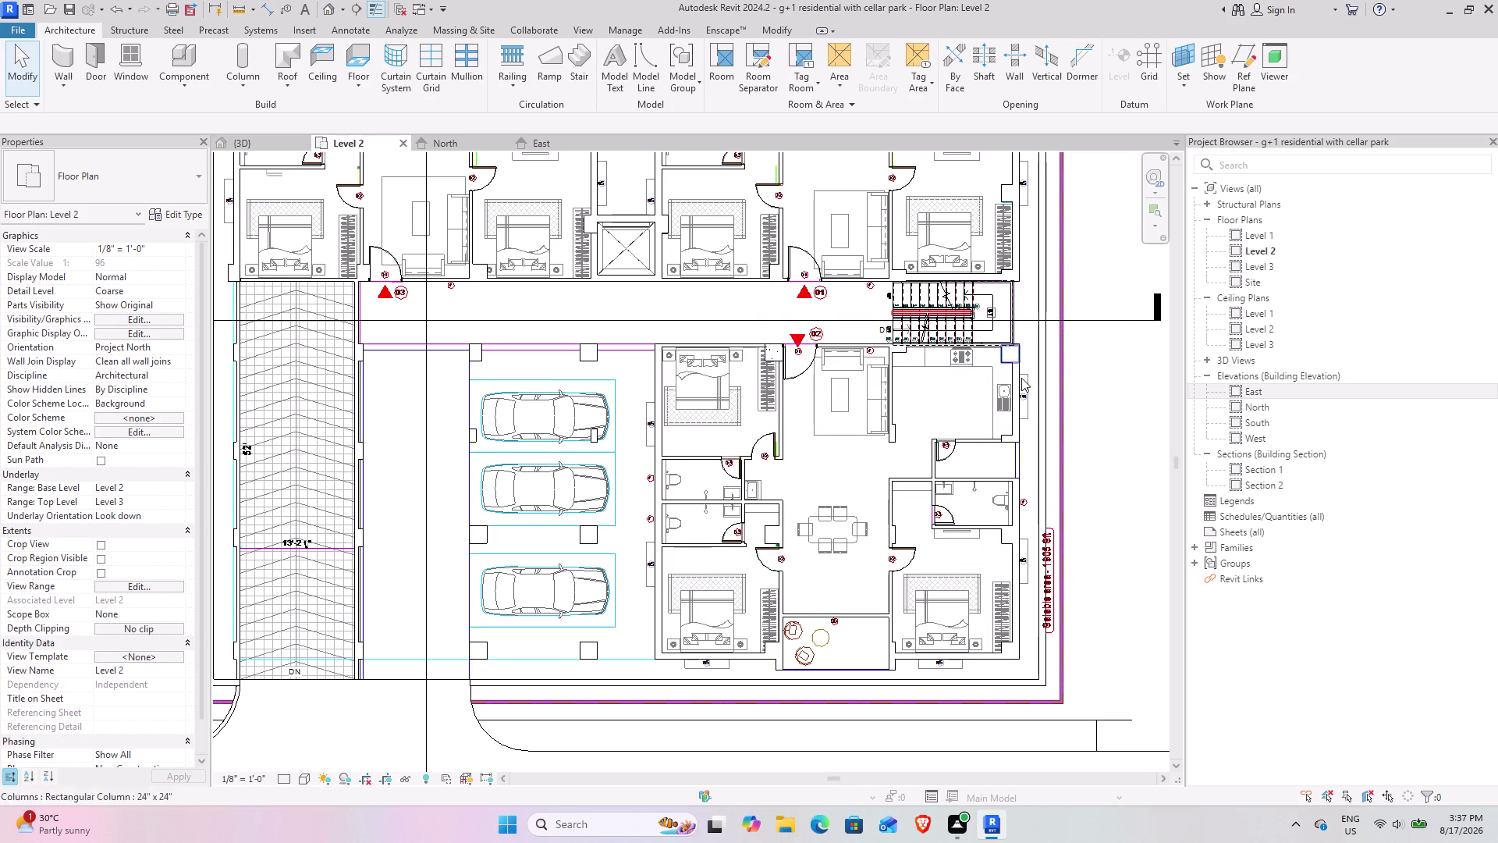
Pan to the upper apartments and reopen the Level 2 view range settings.
scroll(up, 3)
scroll(down, 3)
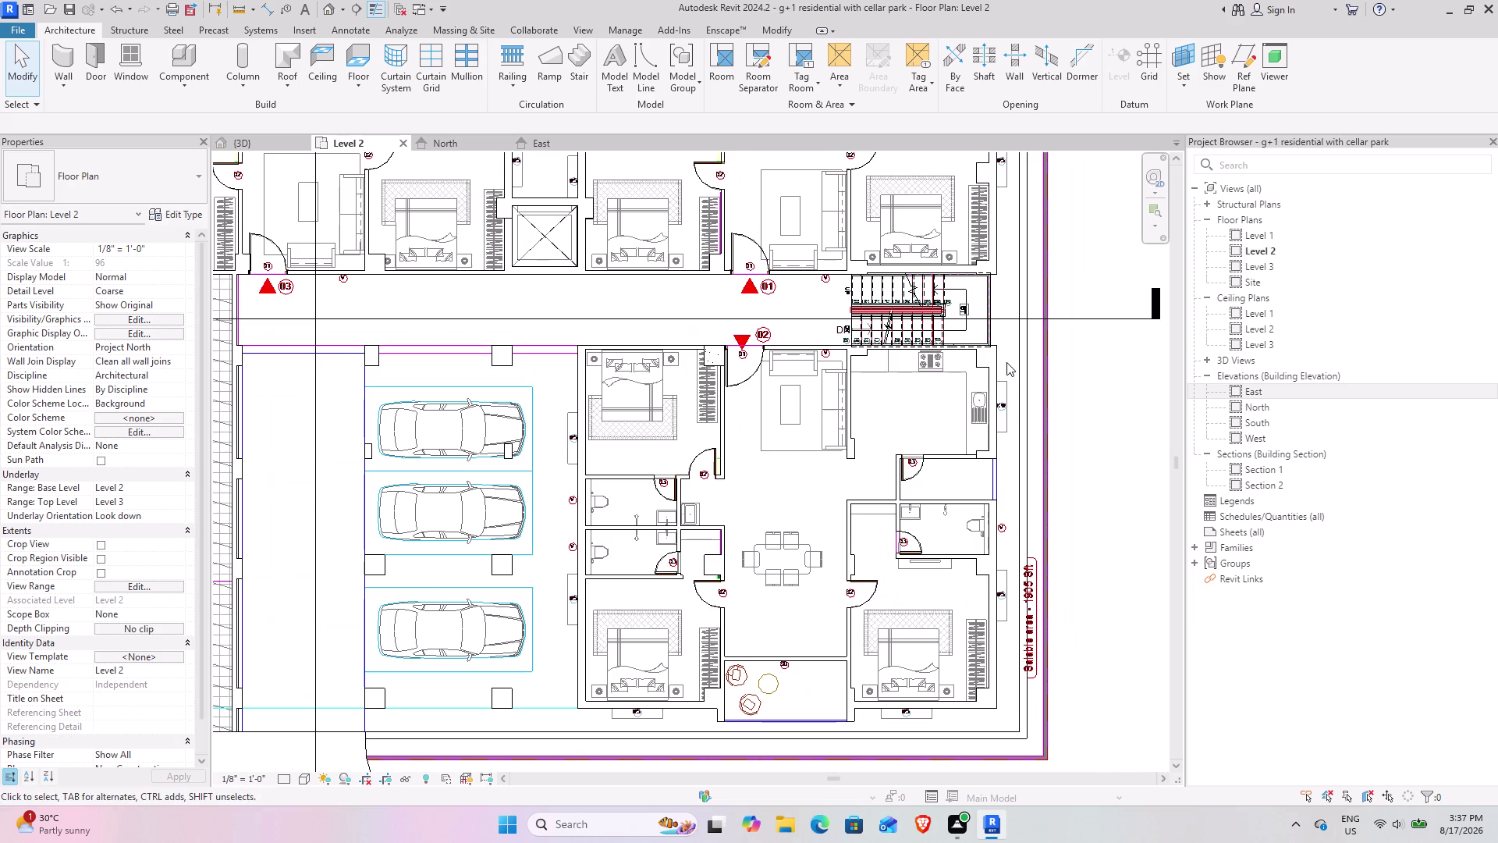
middle_drag(1006, 363, 909, 510)
middle_drag(945, 289, 971, 394)
middle_drag(893, 394, 993, 333)
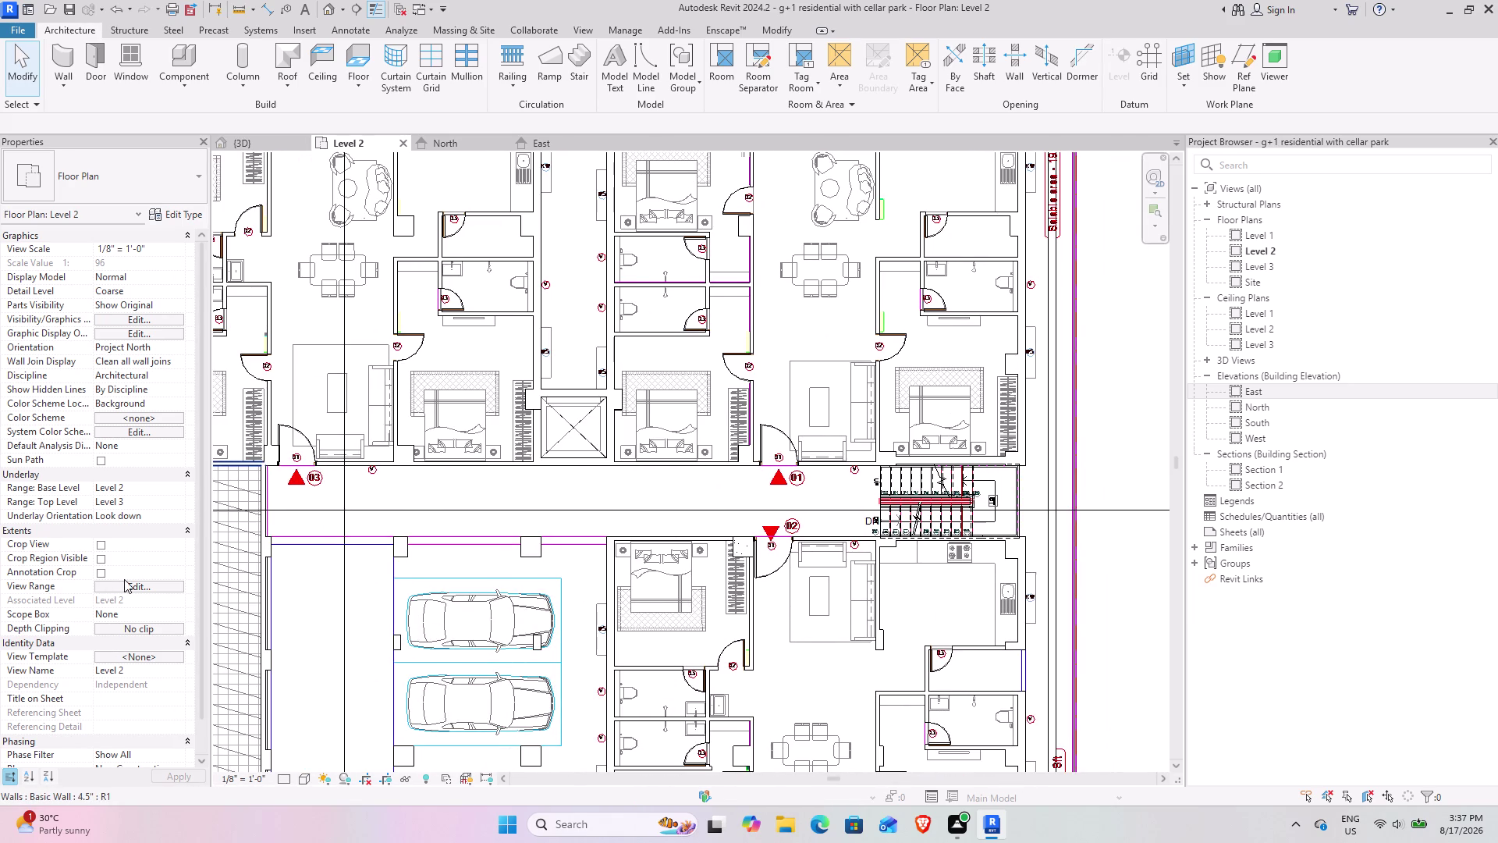
click(127, 585)
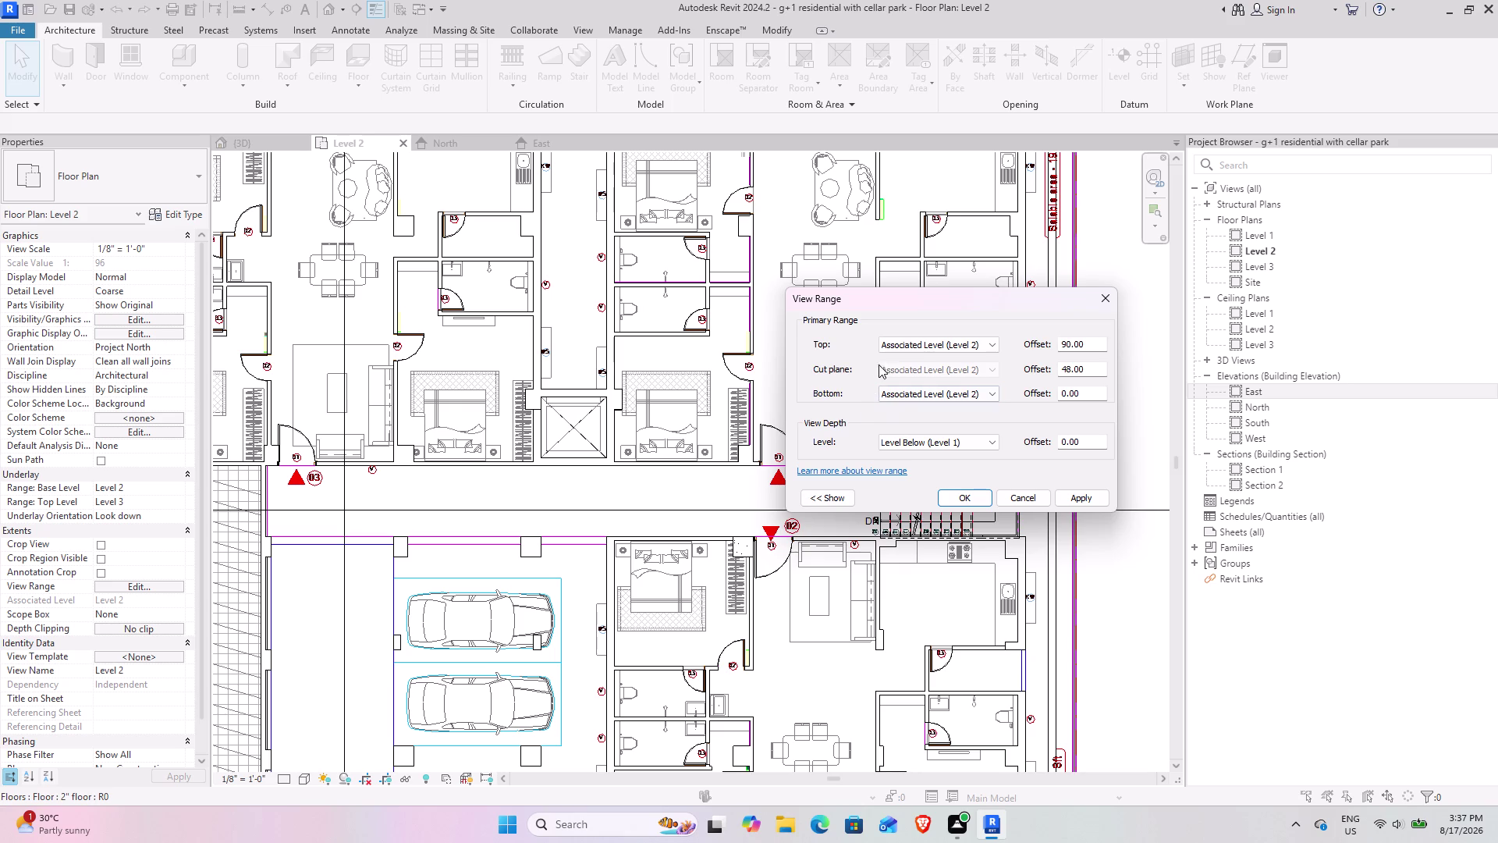
Set the view range top to Level Above (Level 3) and bottom to Level Below (Level 1).
click(980, 342)
click(957, 366)
click(984, 397)
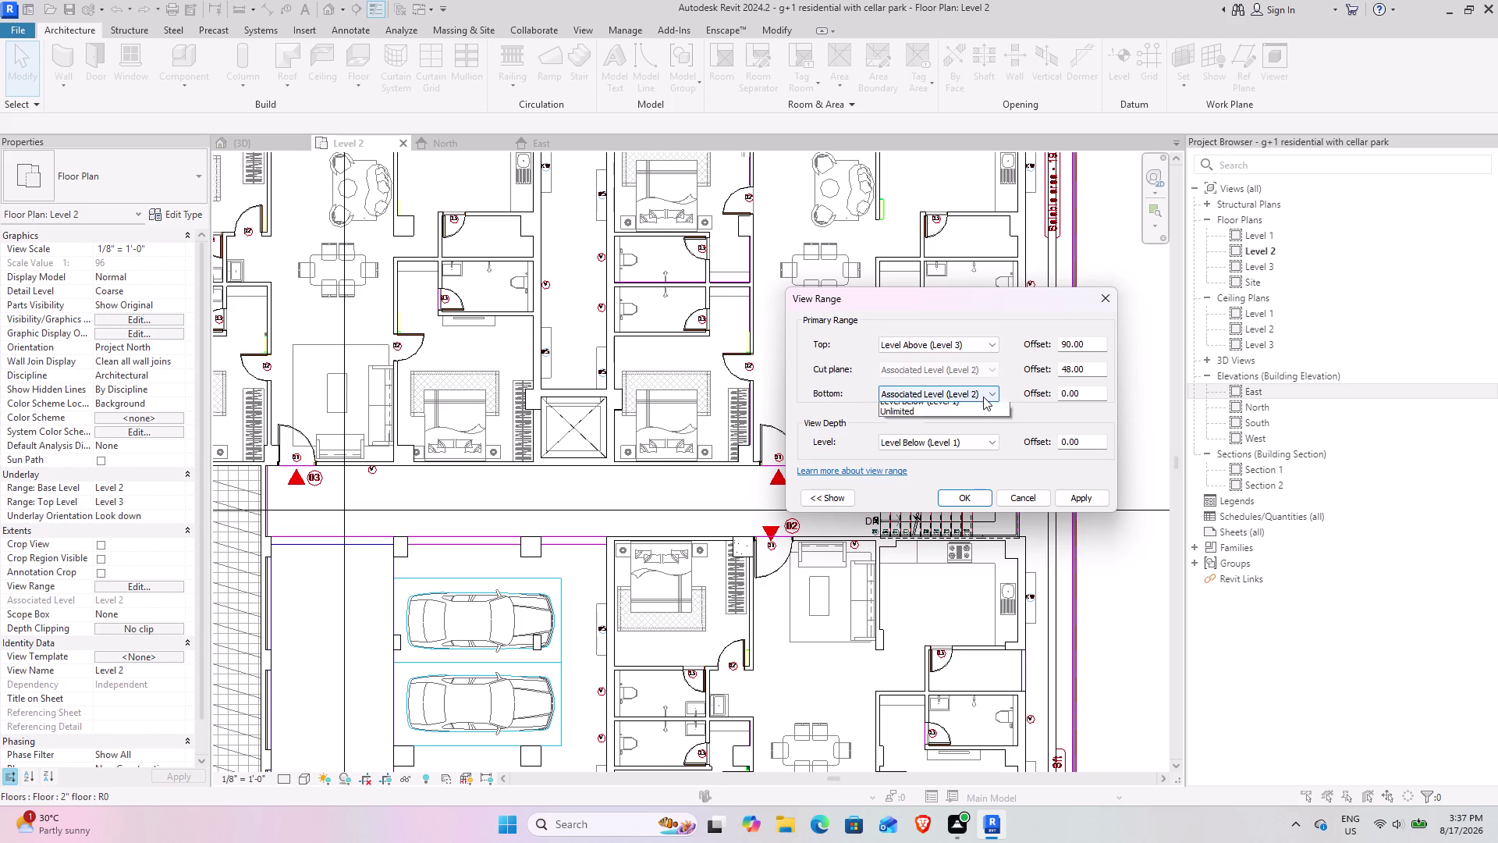
click(939, 422)
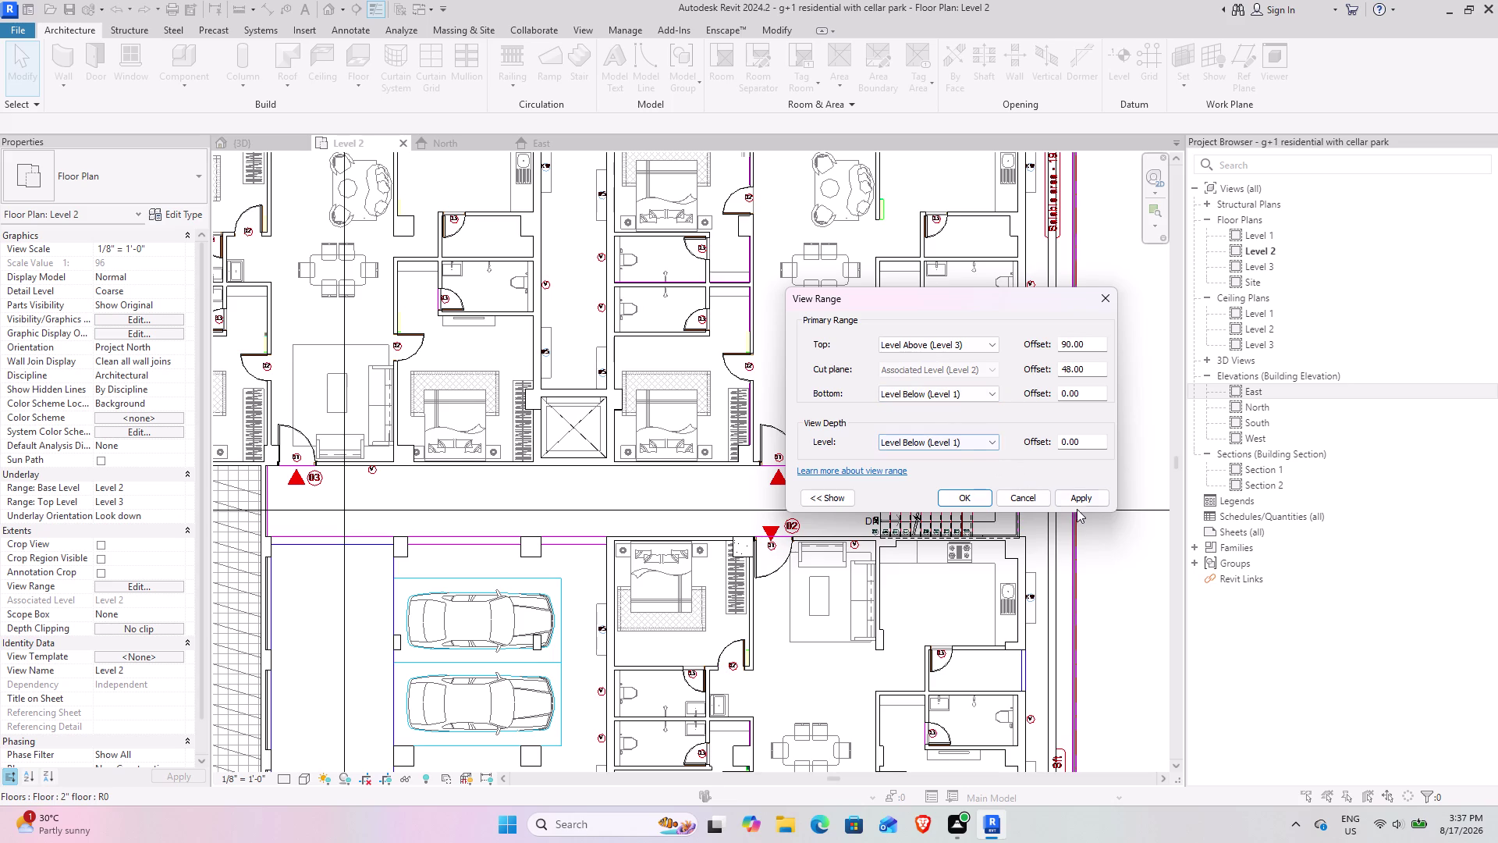
click(1079, 496)
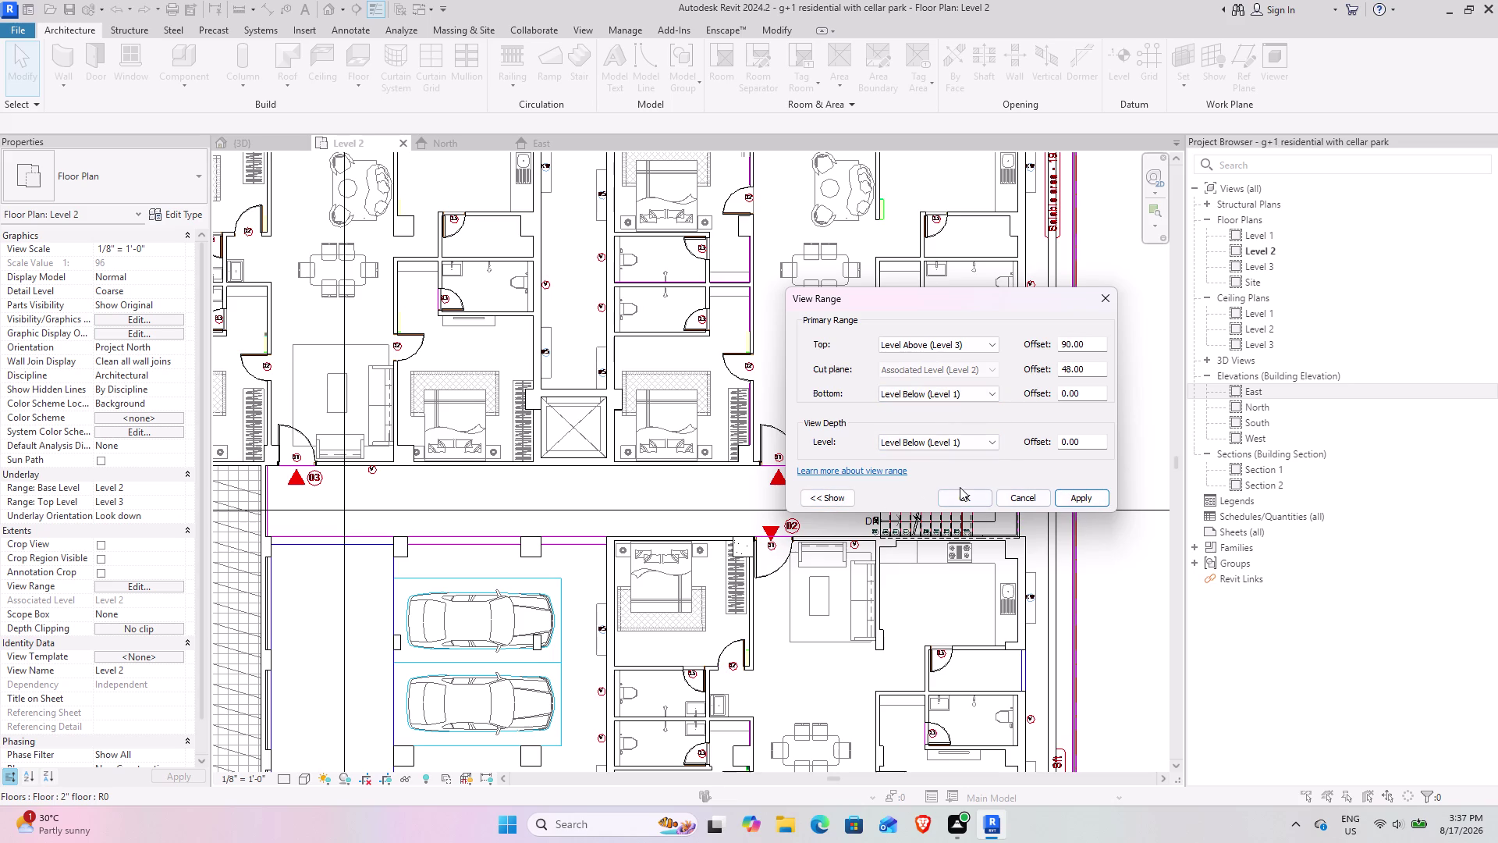
click(963, 492)
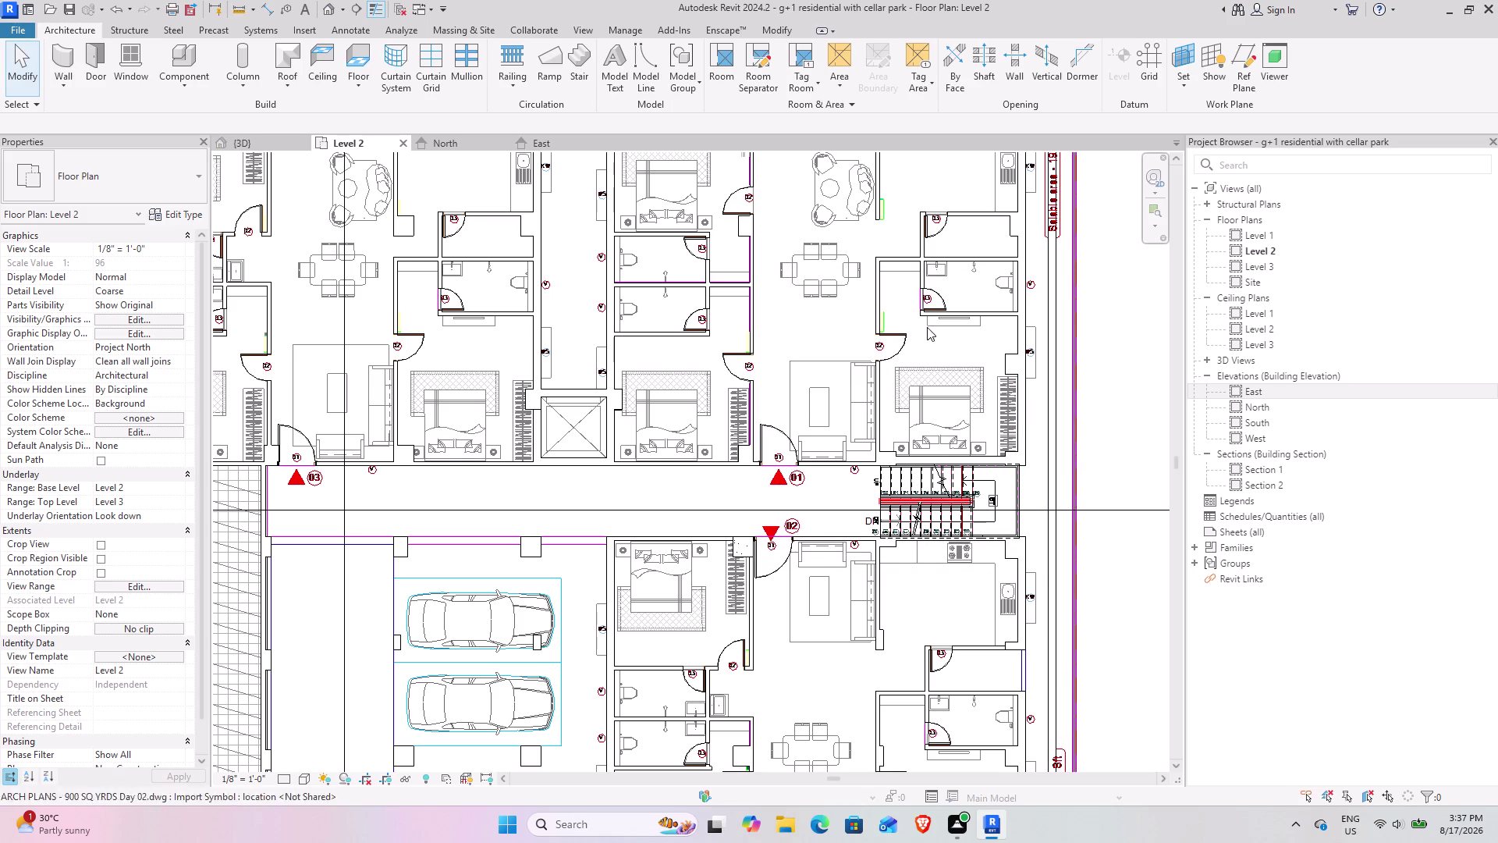
Switch the Level 2 plan to a visual style that shows solid-filled walls.
scroll(up, 3)
middle_drag(1106, 372, 978, 458)
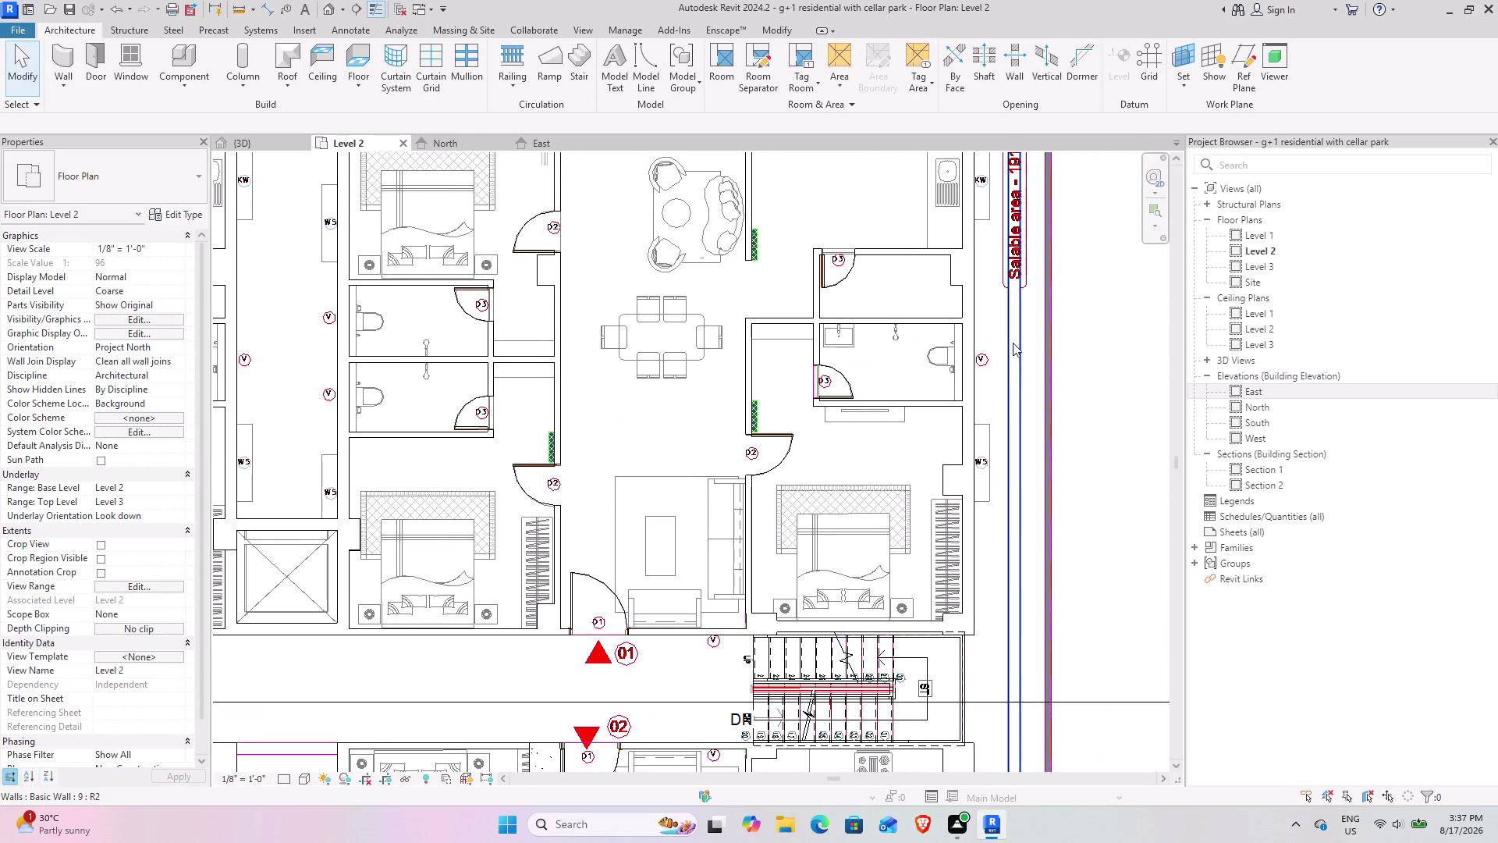
middle_drag(1011, 366, 969, 563)
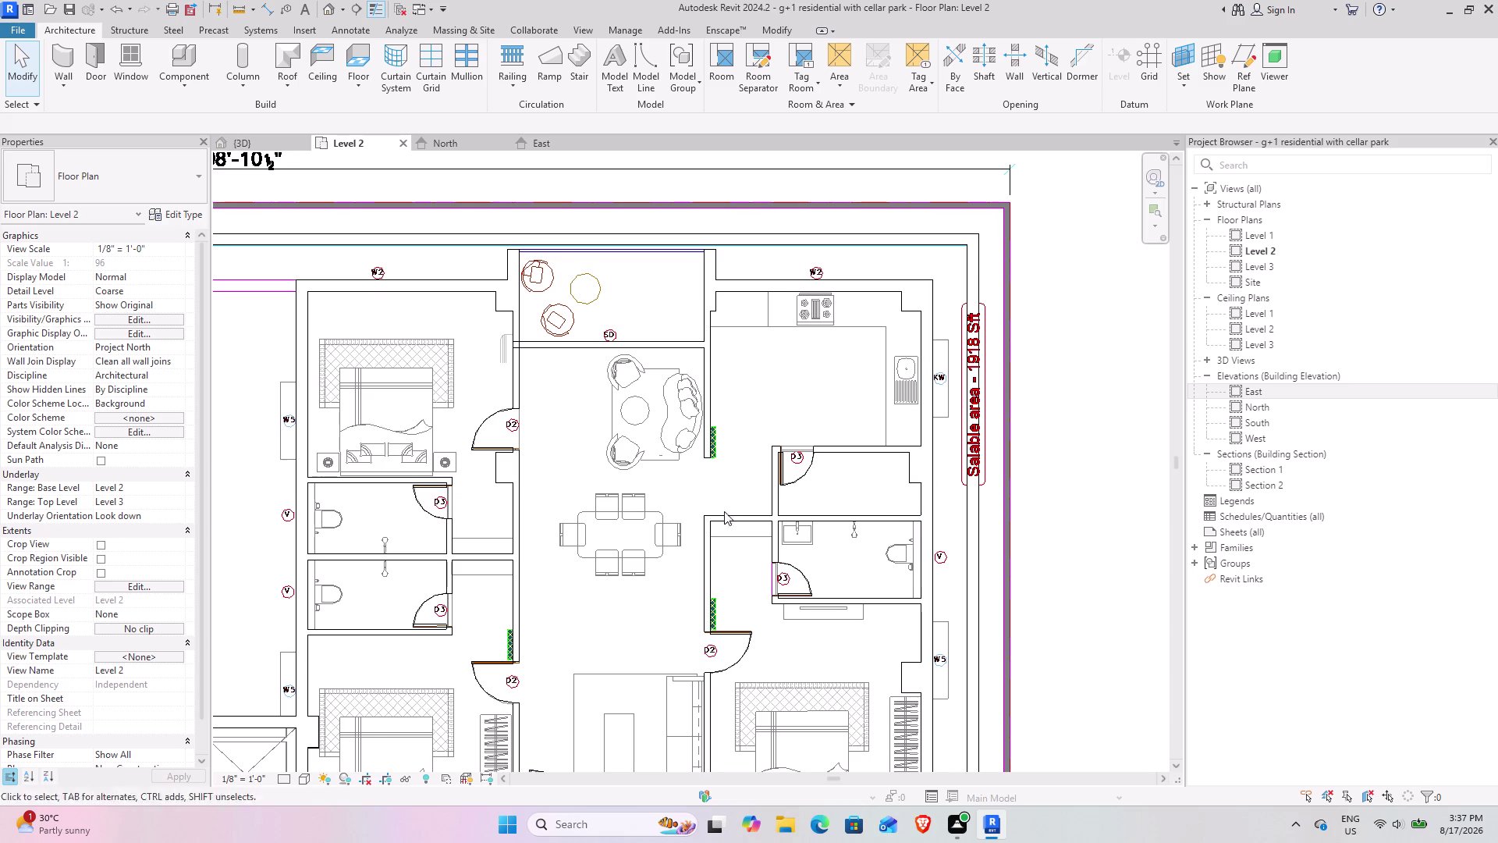
click(297, 777)
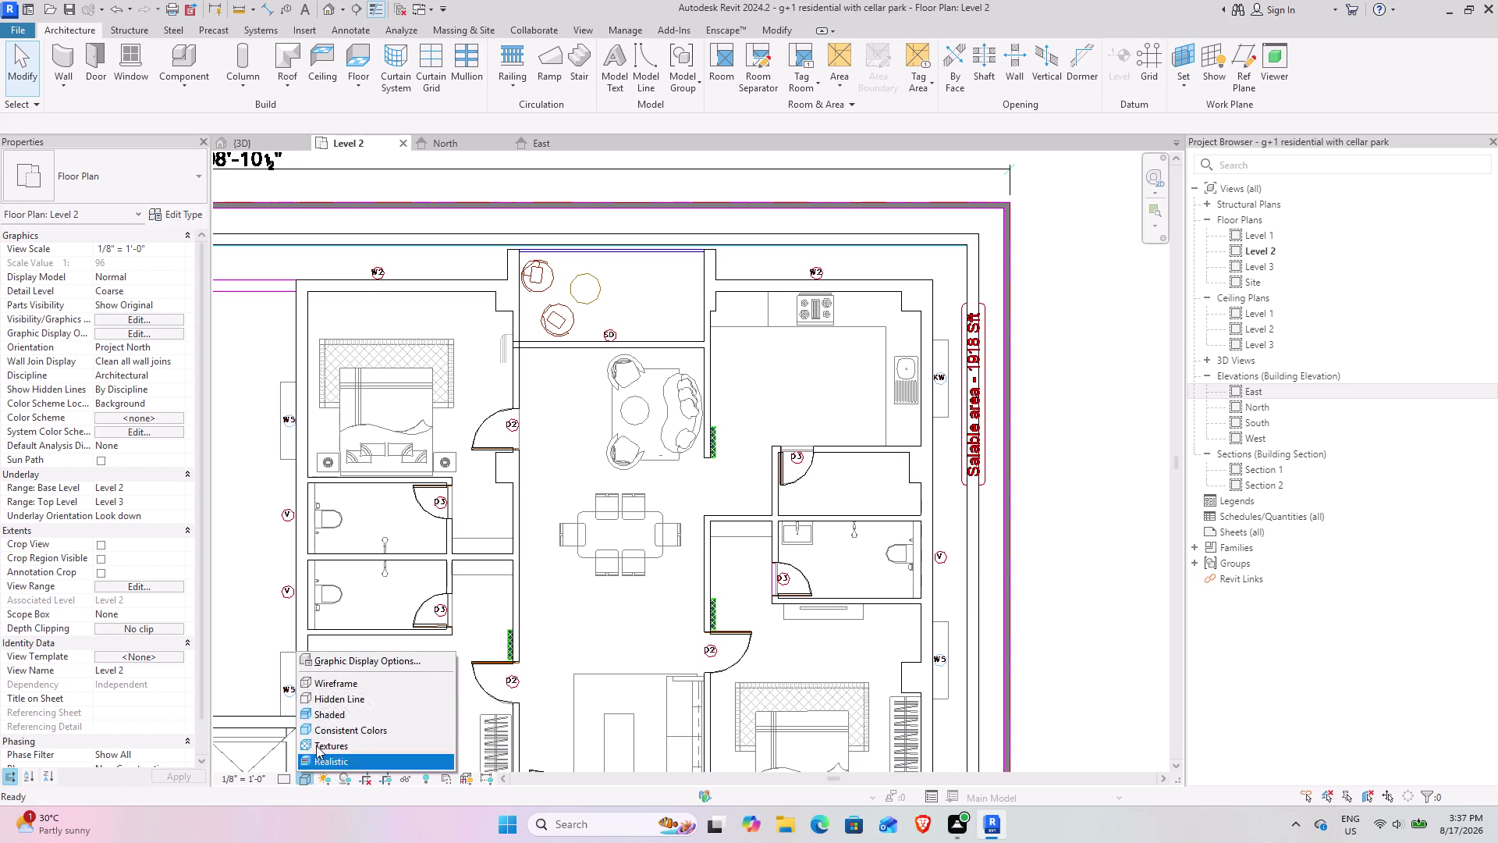
click(337, 681)
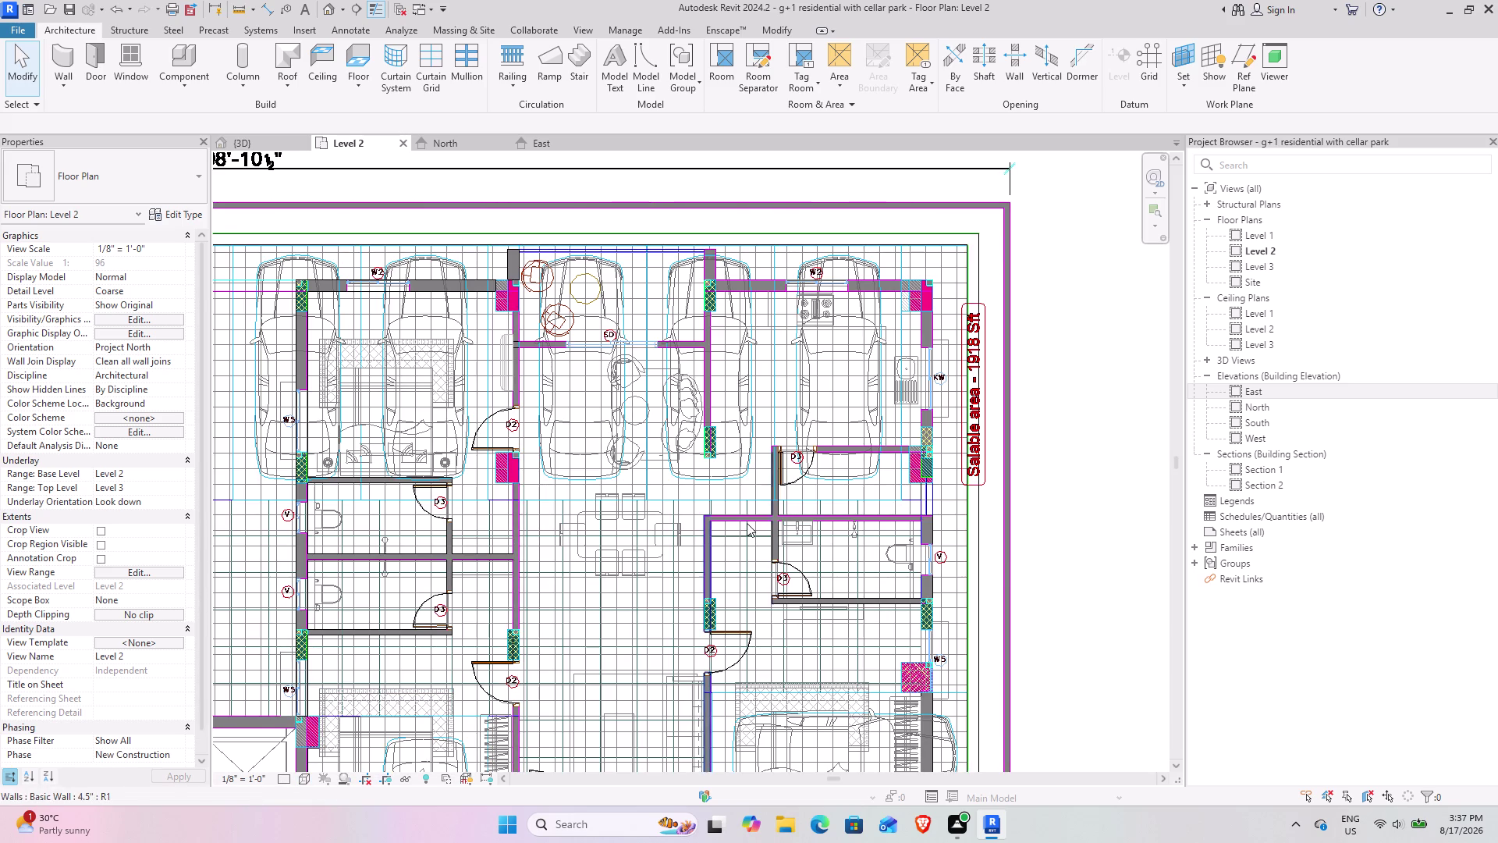
Zoom in on the W2 opening and kitchen walls, with the parking visible below.
scroll(up, 3)
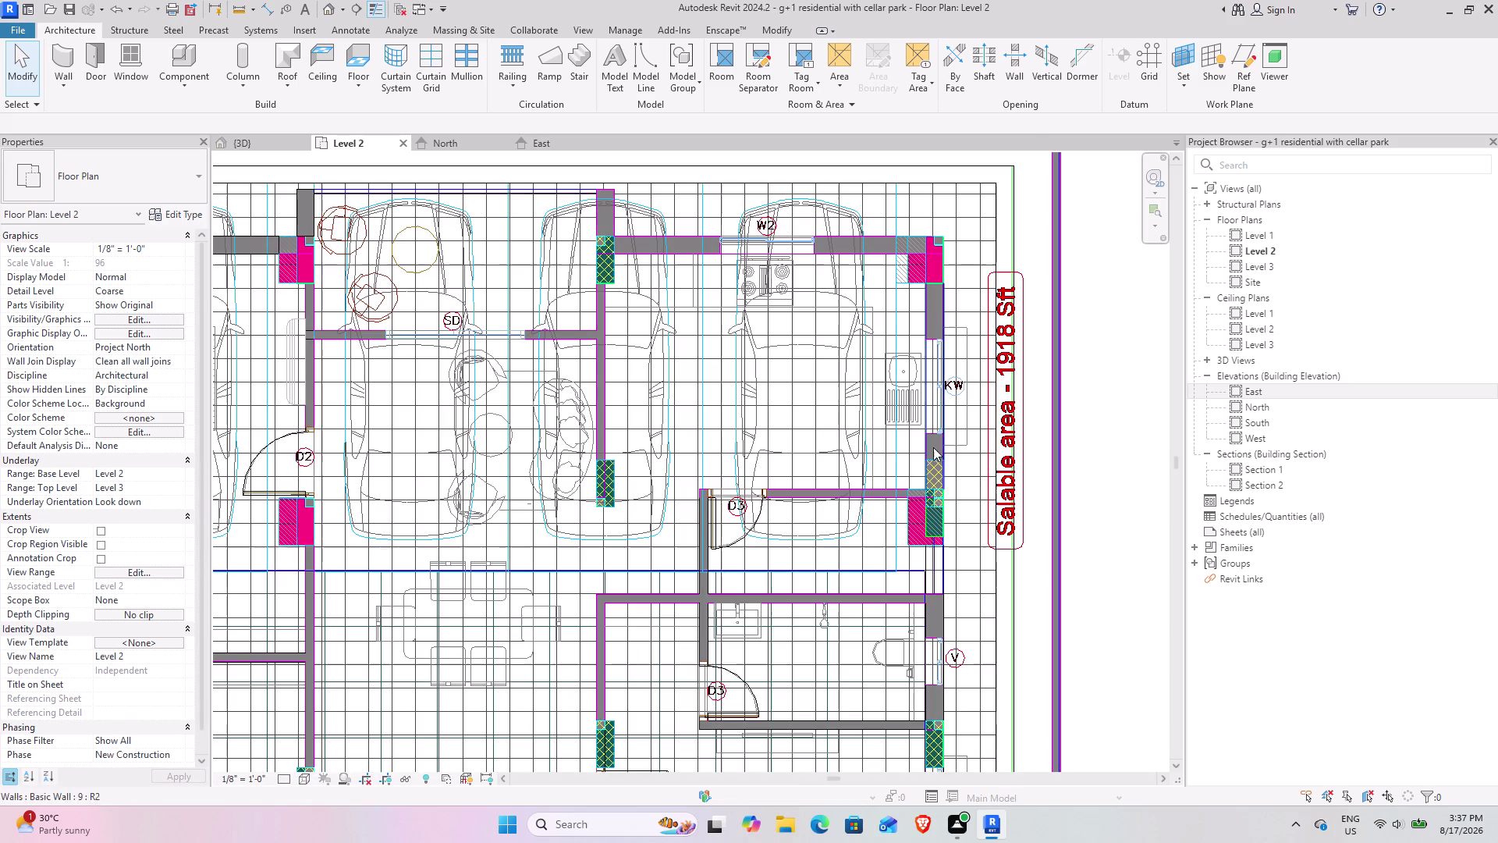
middle_drag(929, 391, 883, 479)
scroll(up, 3)
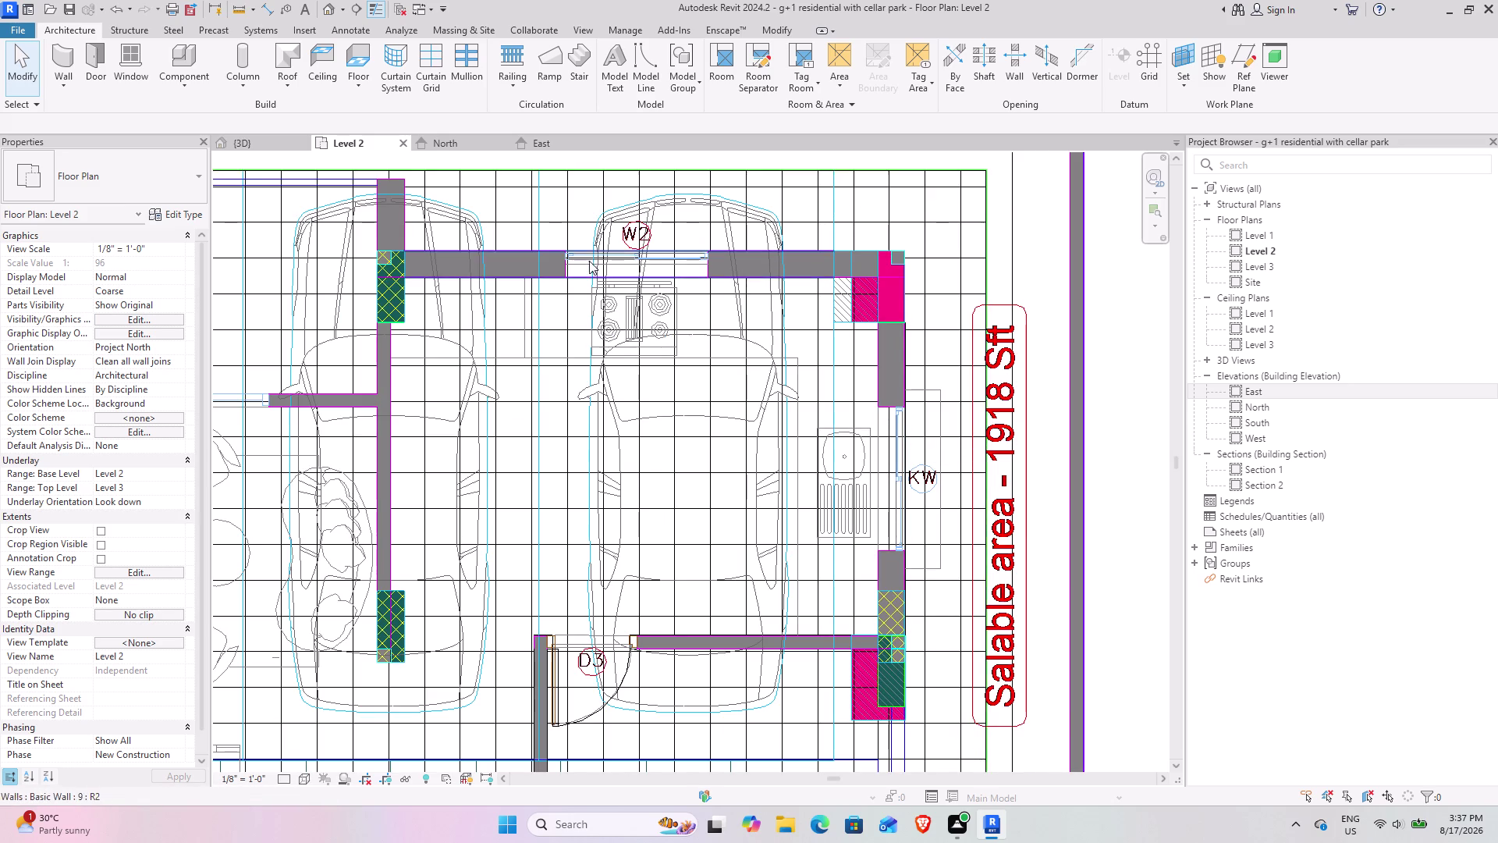
scroll(up, 3)
middle_drag(595, 271, 609, 356)
scroll(up, 3)
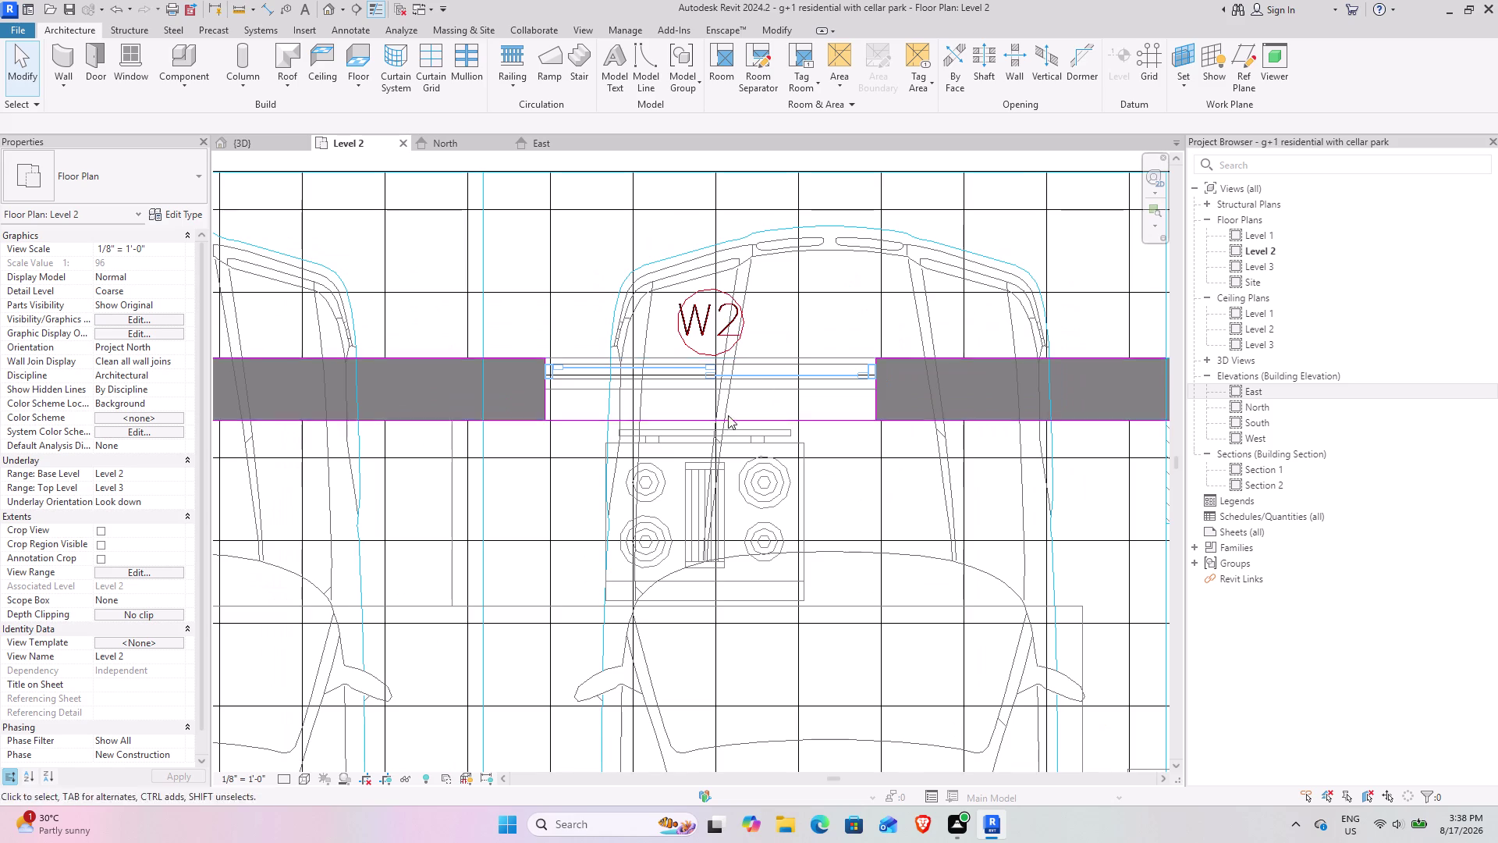
scroll(down, 3)
middle_drag(850, 376, 711, 372)
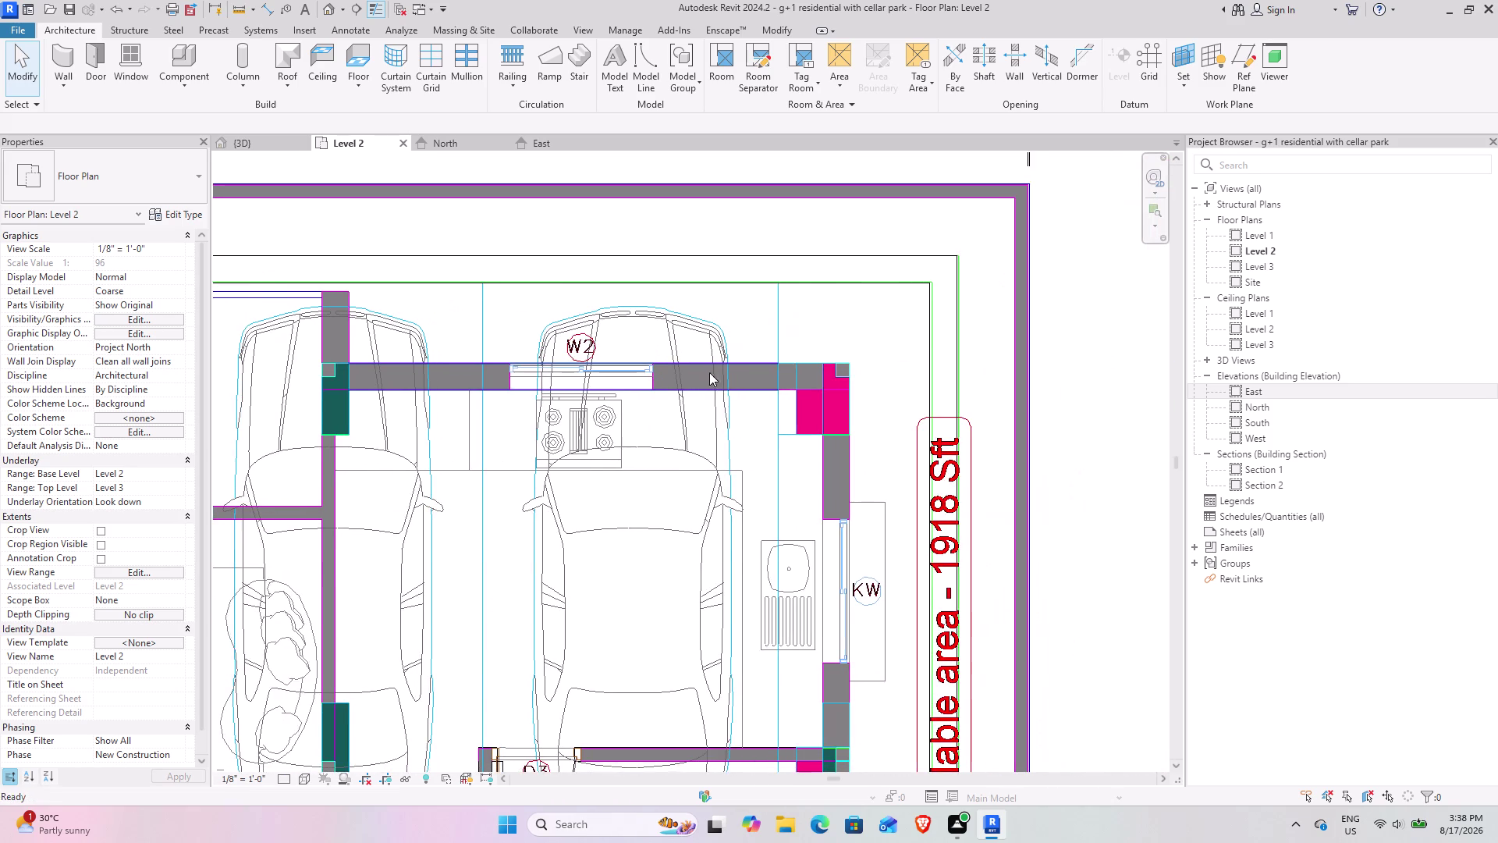
scroll(up, 3)
middle_drag(827, 650, 837, 613)
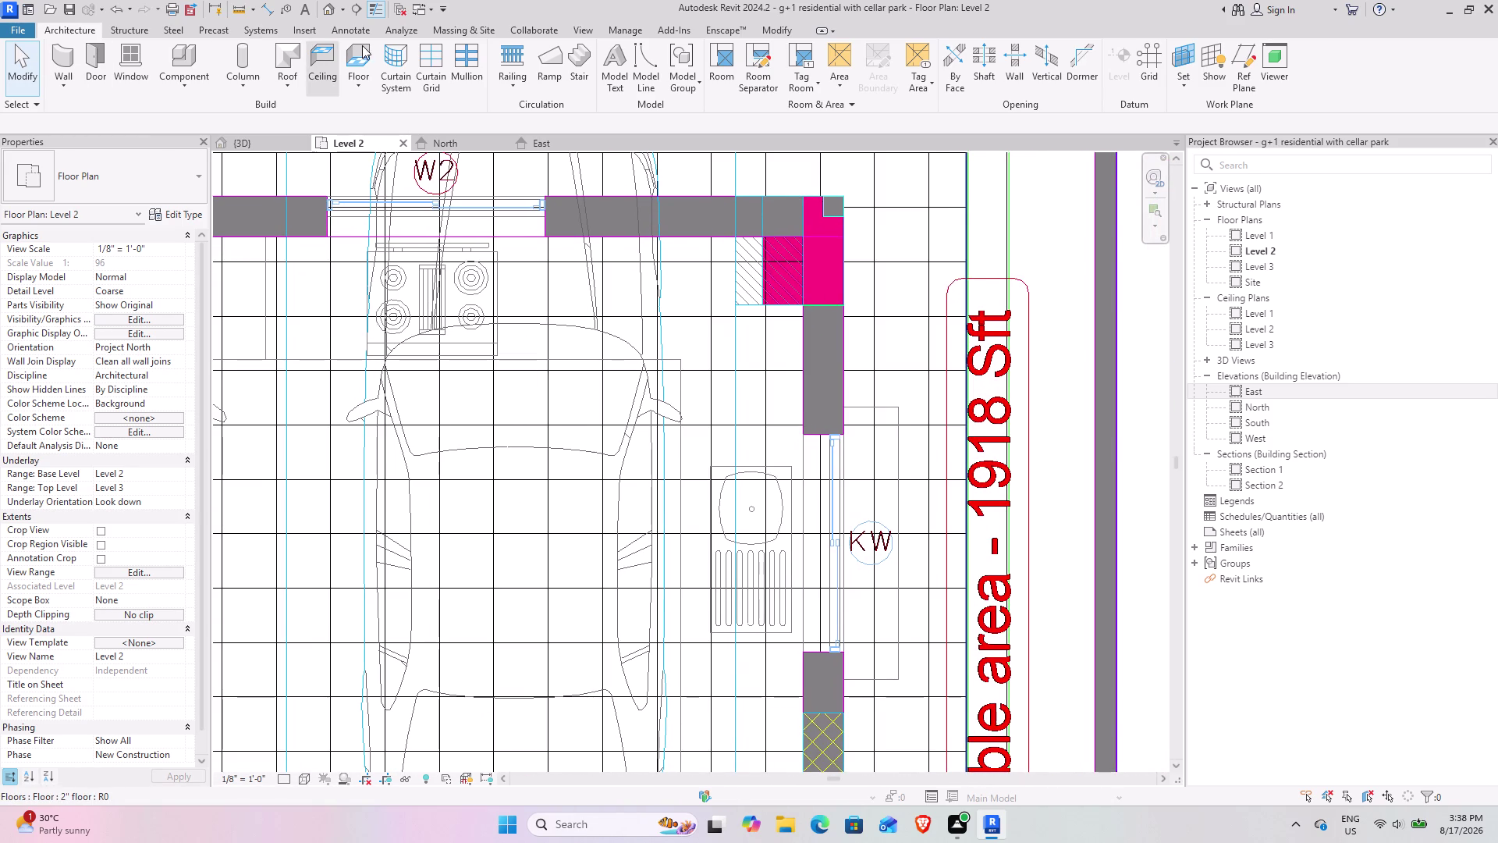
Start the Window tool and browse the Windows family library through Load Family.
click(126, 63)
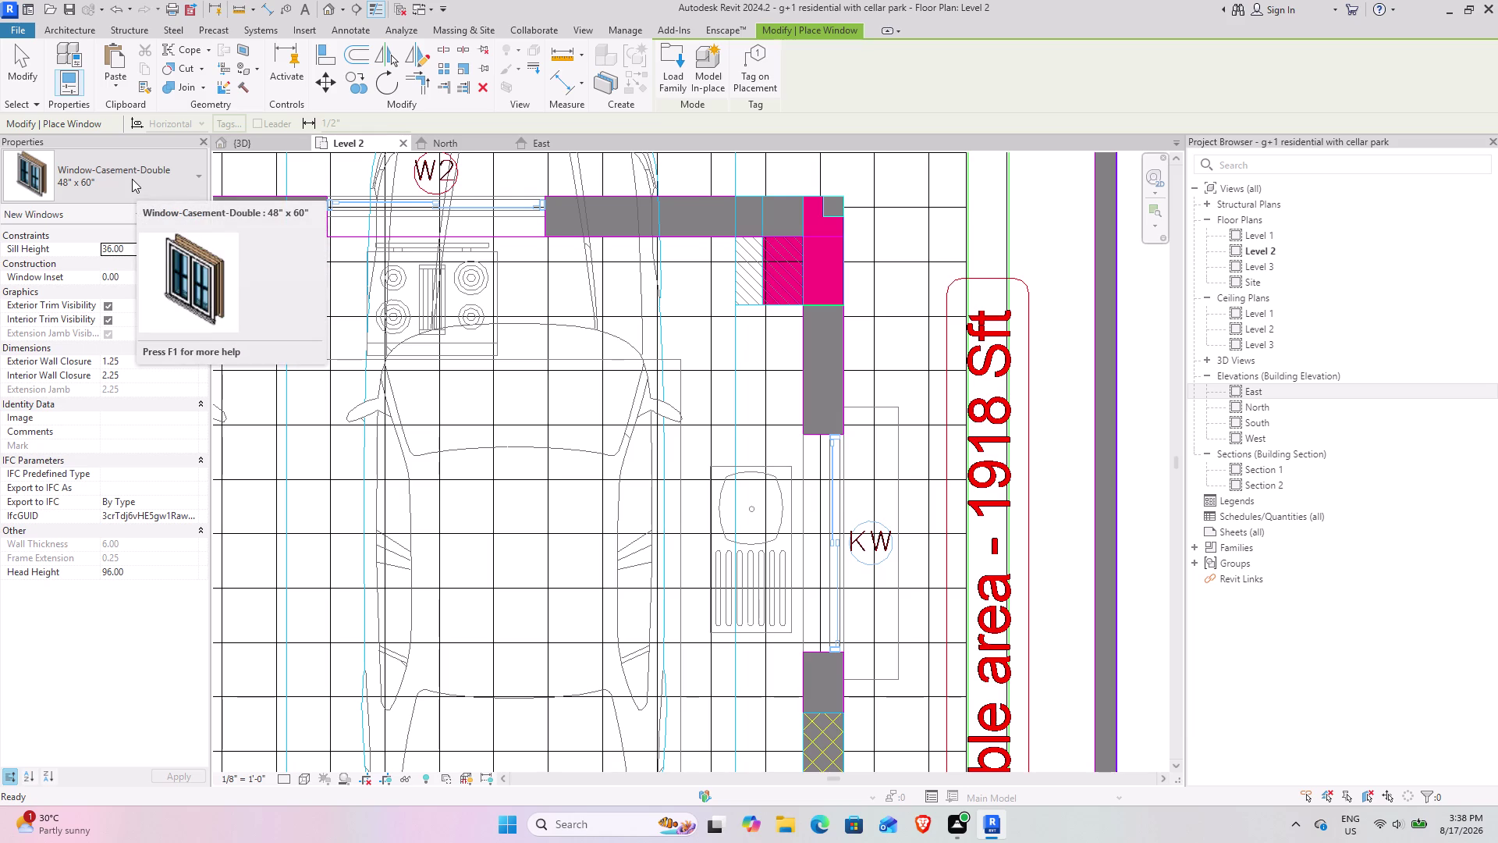
click(668, 66)
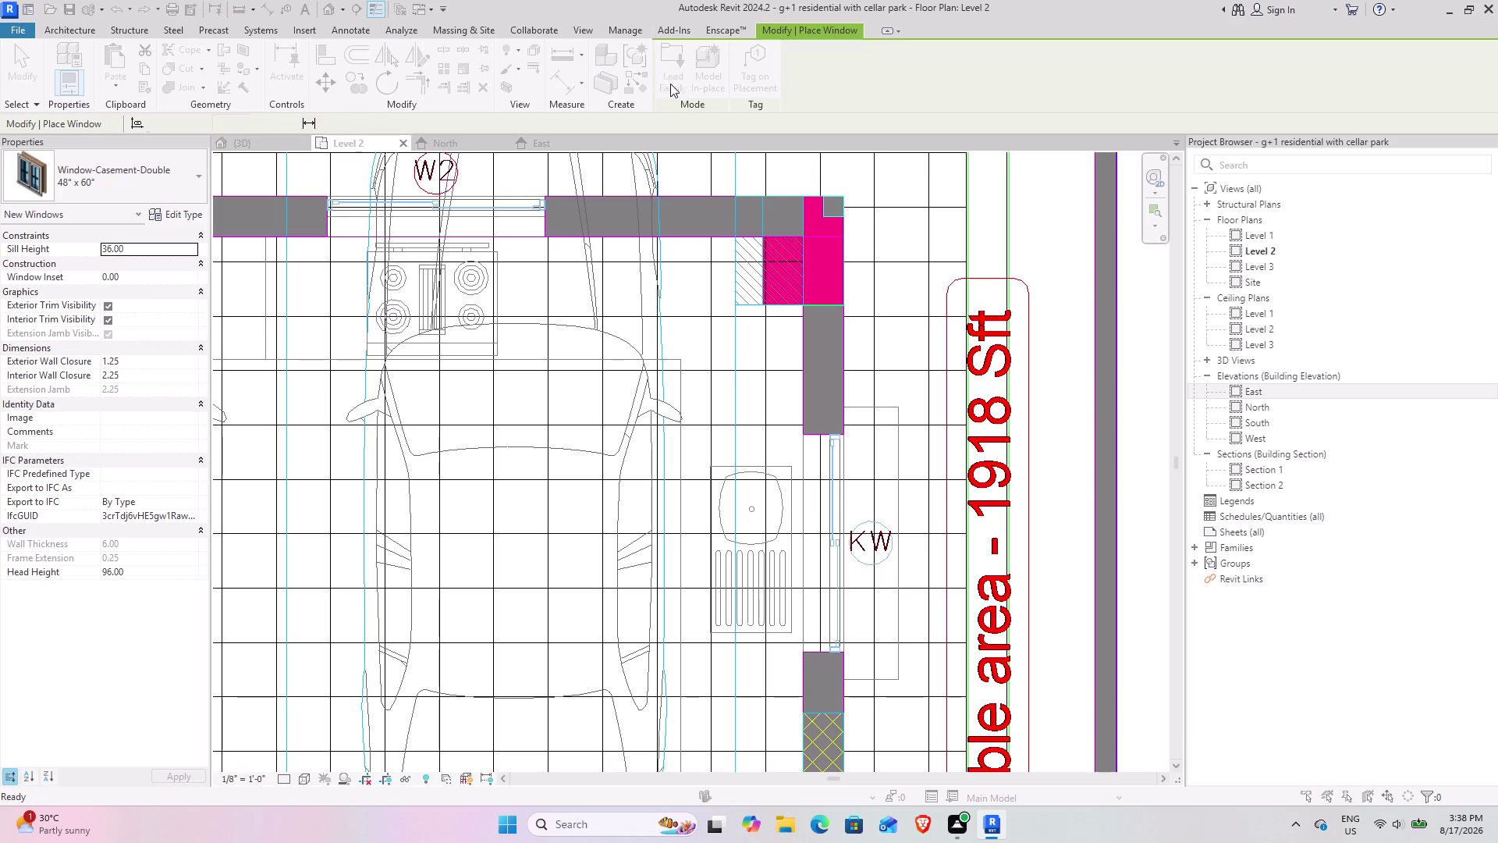
scroll(up, 3)
scroll(up, 3)
scroll(up, 3)
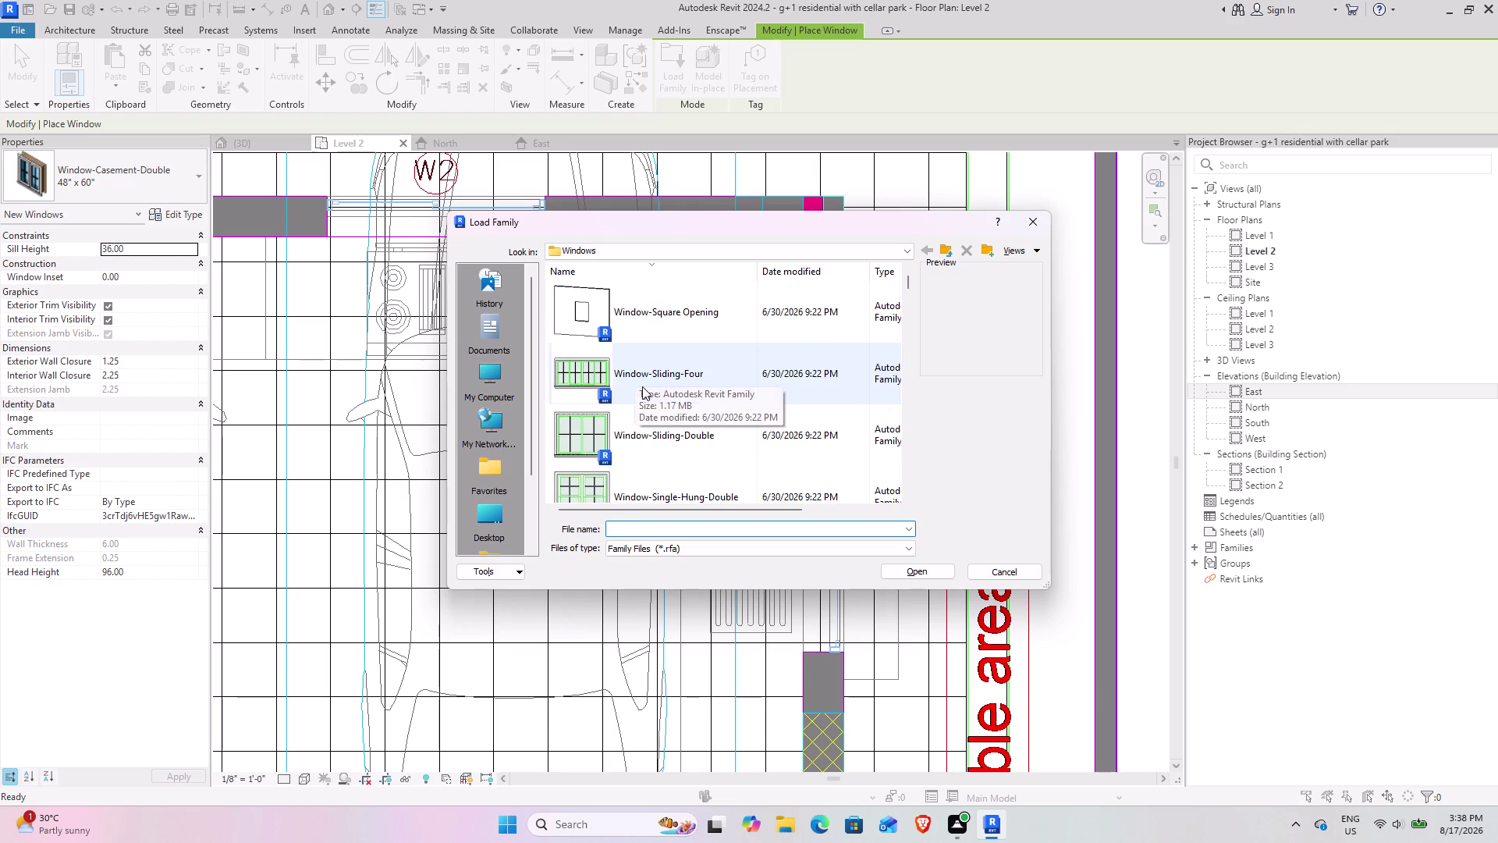
Load Window-Sliding-Double.rfa with only its 48" x 36" type.
click(693, 448)
click(912, 569)
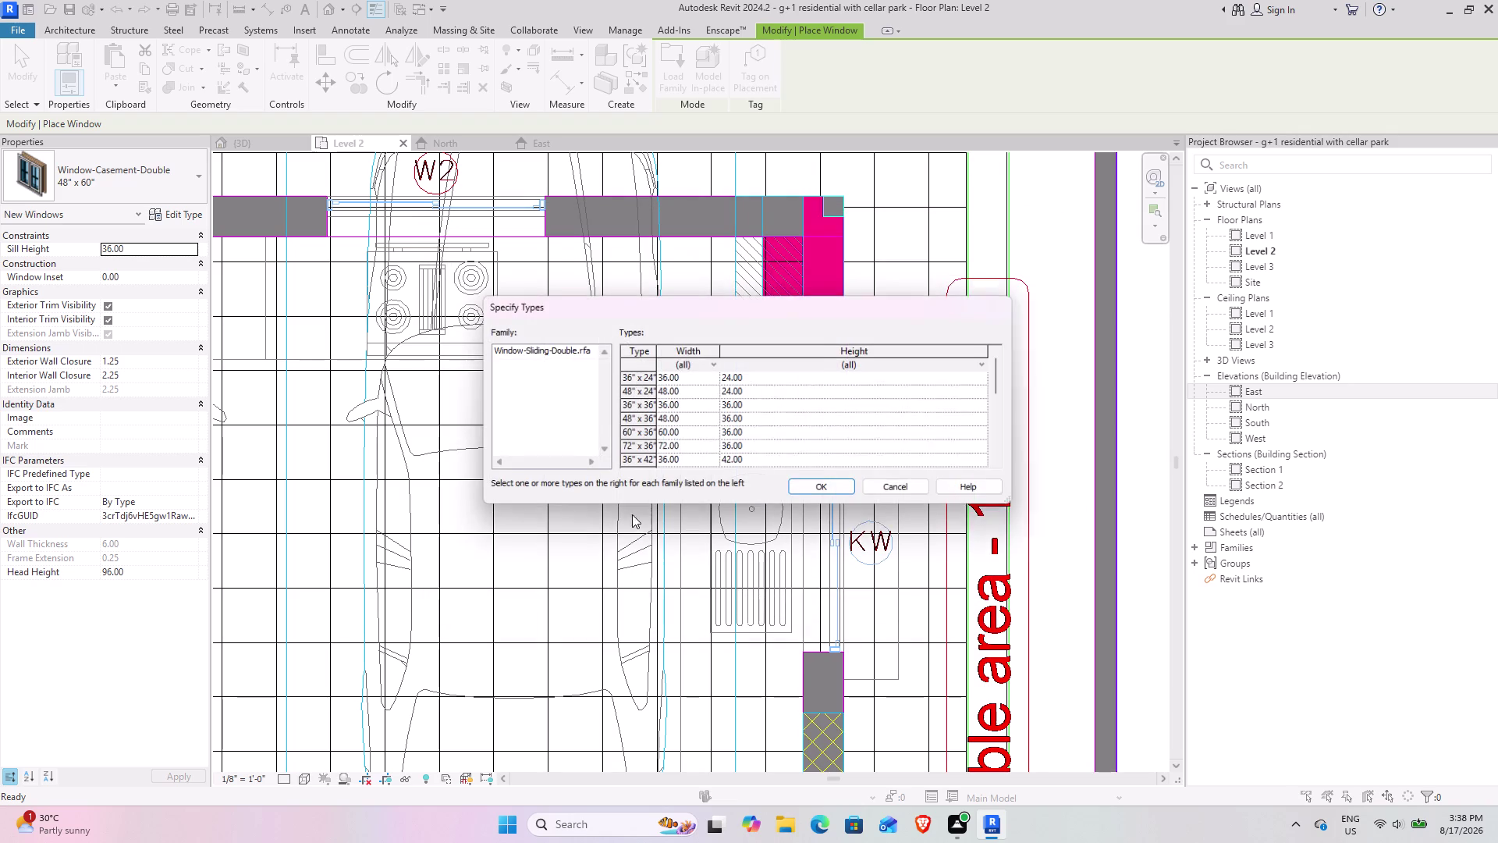
click(677, 417)
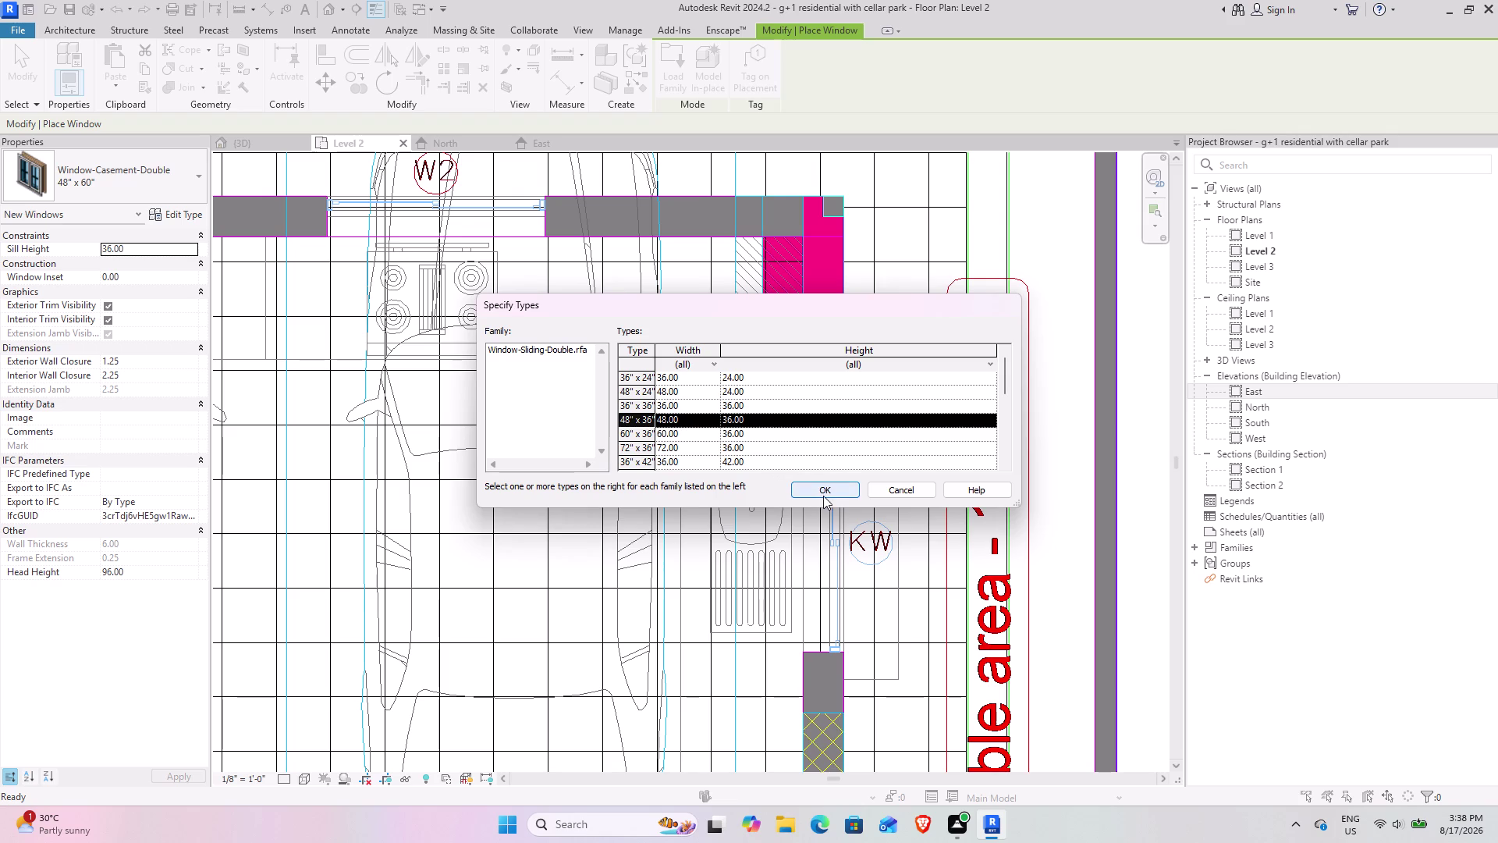
click(824, 486)
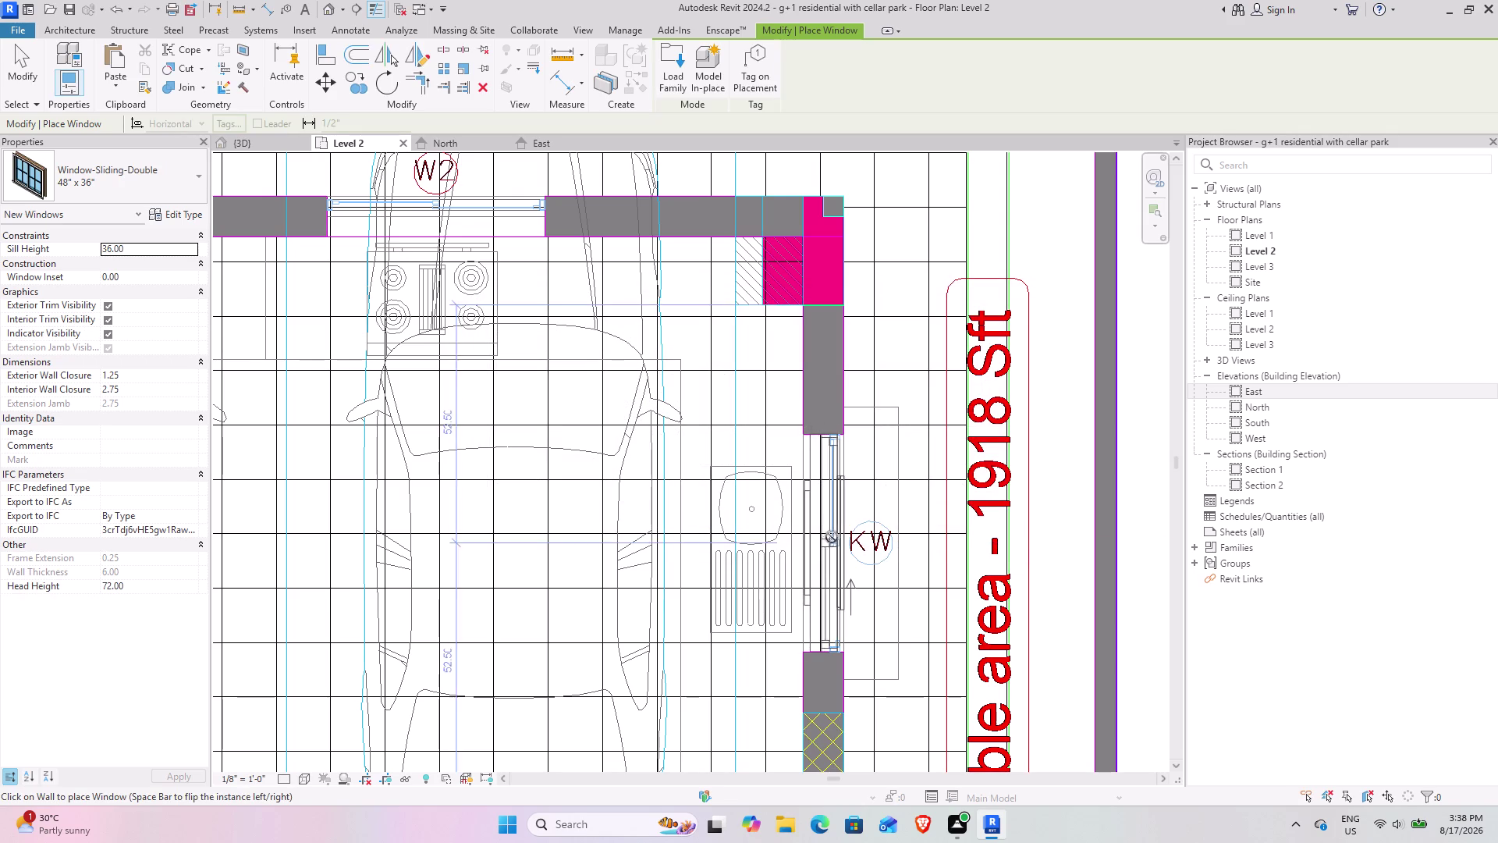
Place the 48" x 36" sliding window in the kitchen KW wall and inspect it in 3D.
scroll(up, 3)
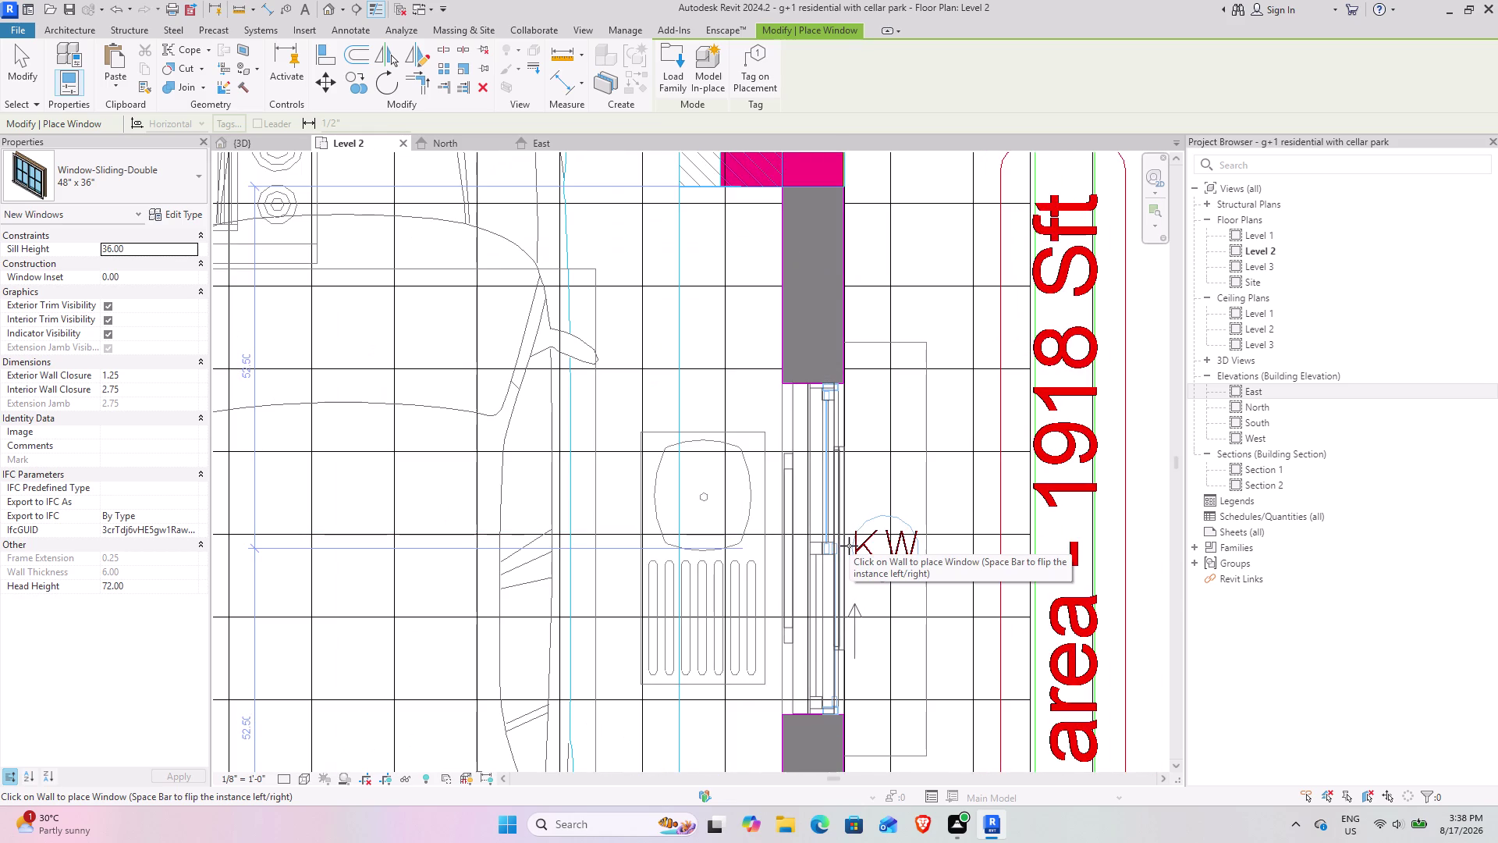
click(849, 546)
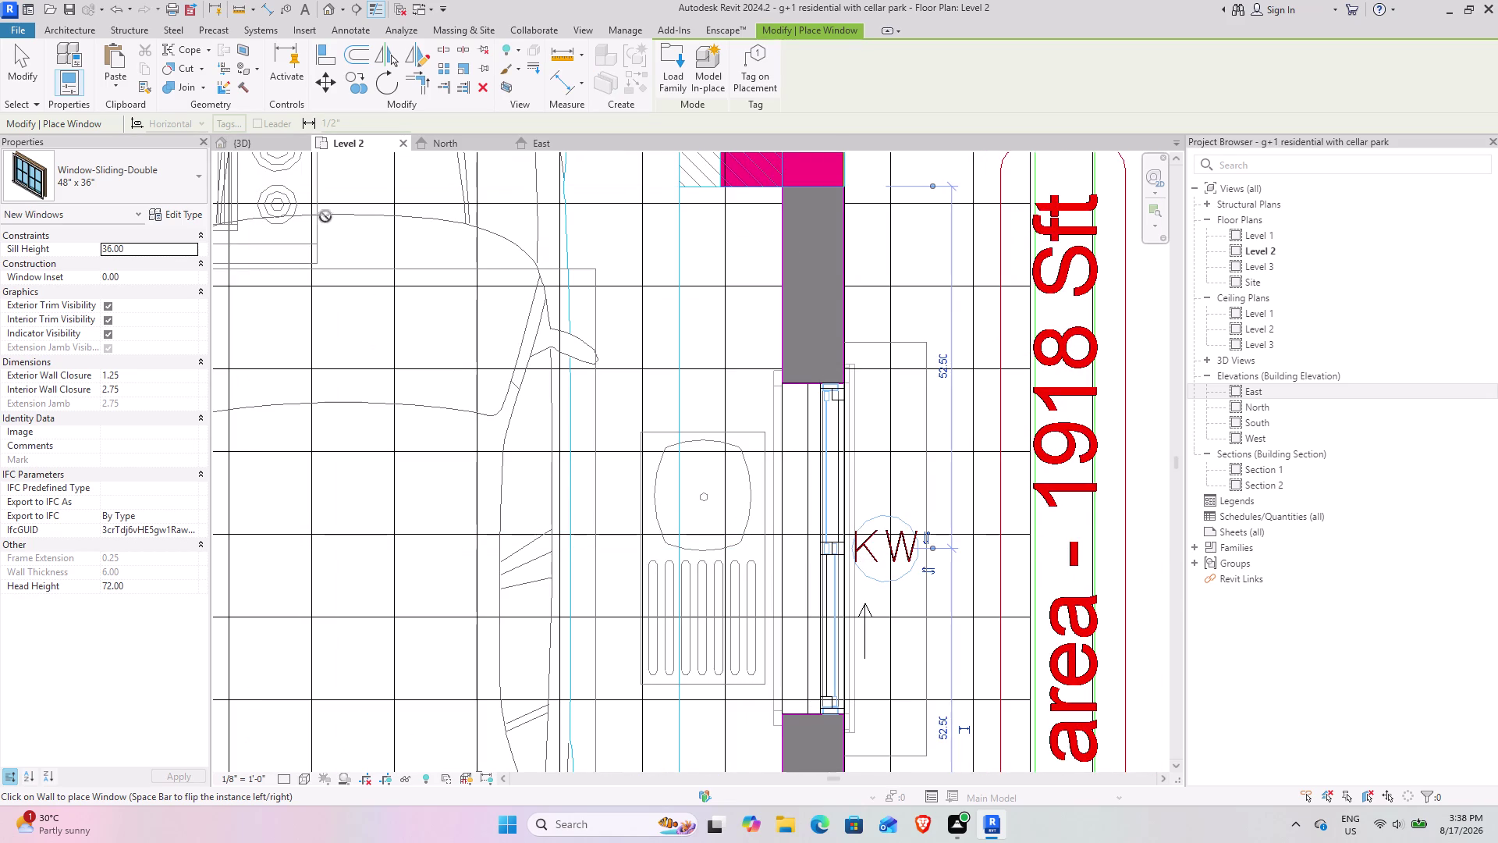
click(268, 147)
middle_drag(966, 499, 925, 494)
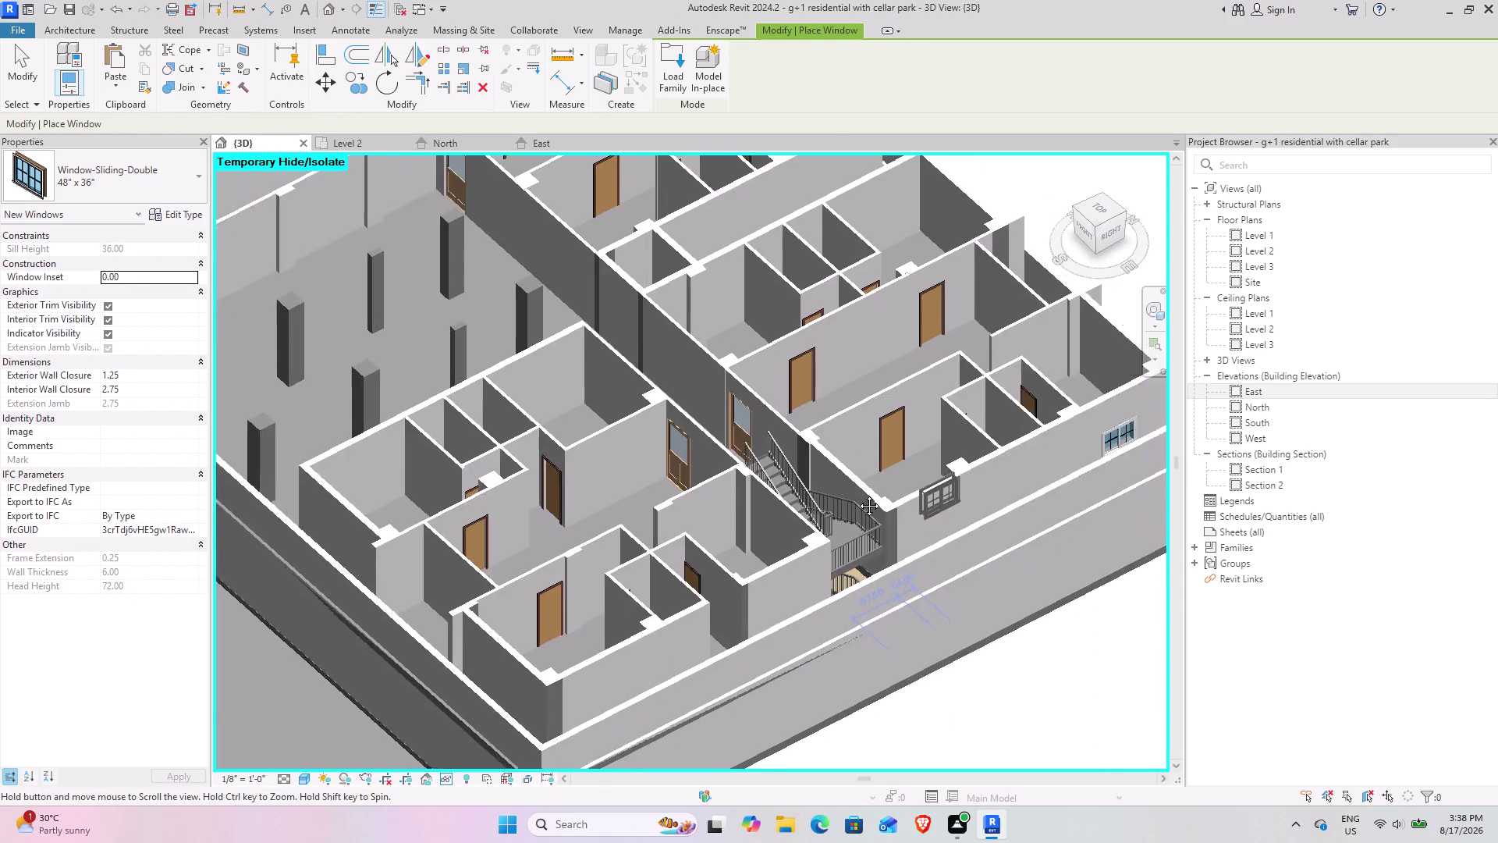
middle_drag(924, 494, 567, 494)
scroll(up, 3)
scroll(up, 3)
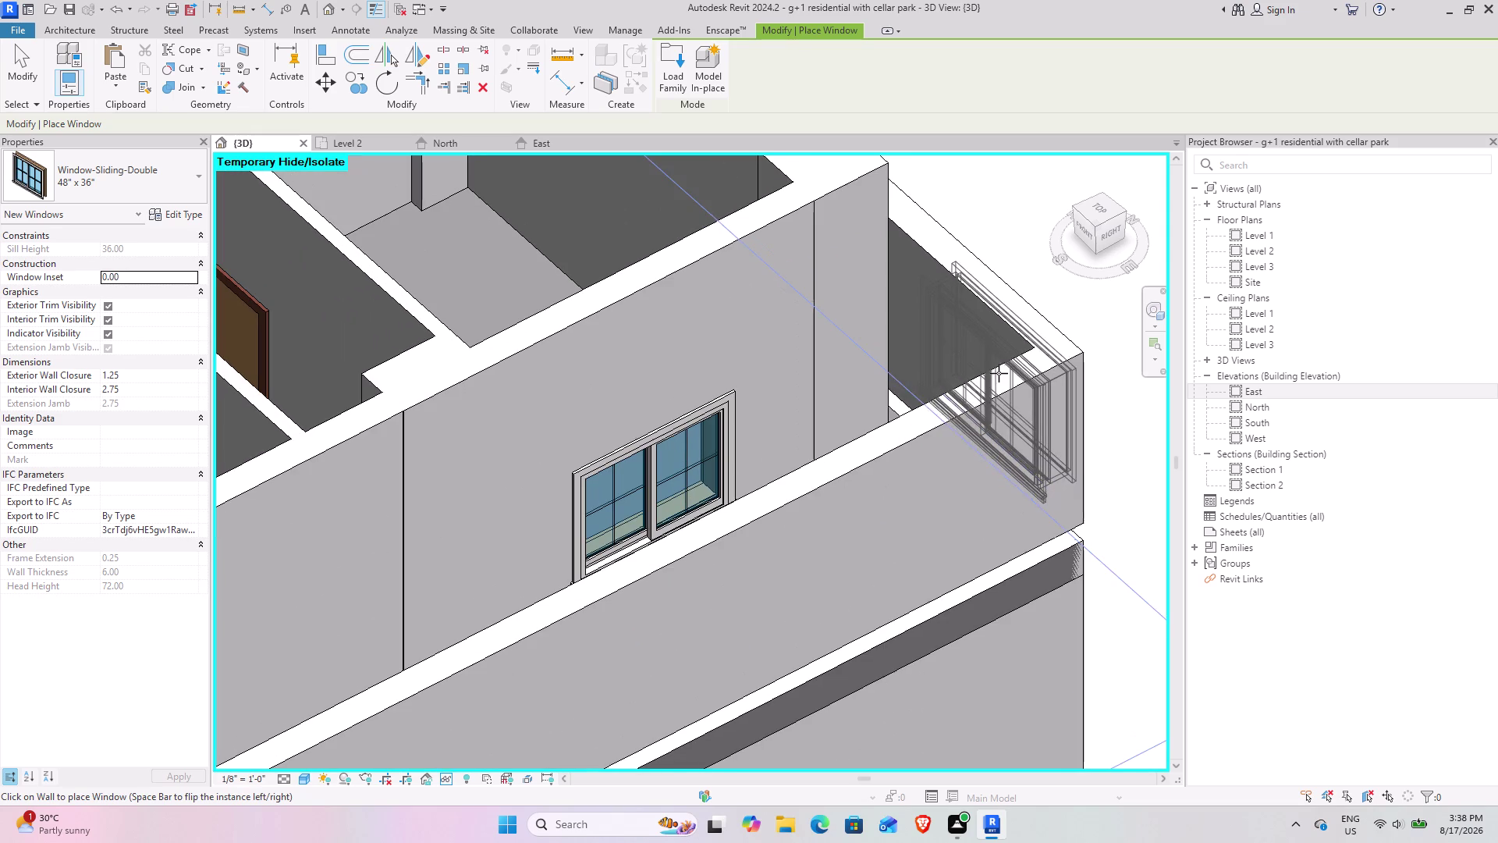
scroll(down, 3)
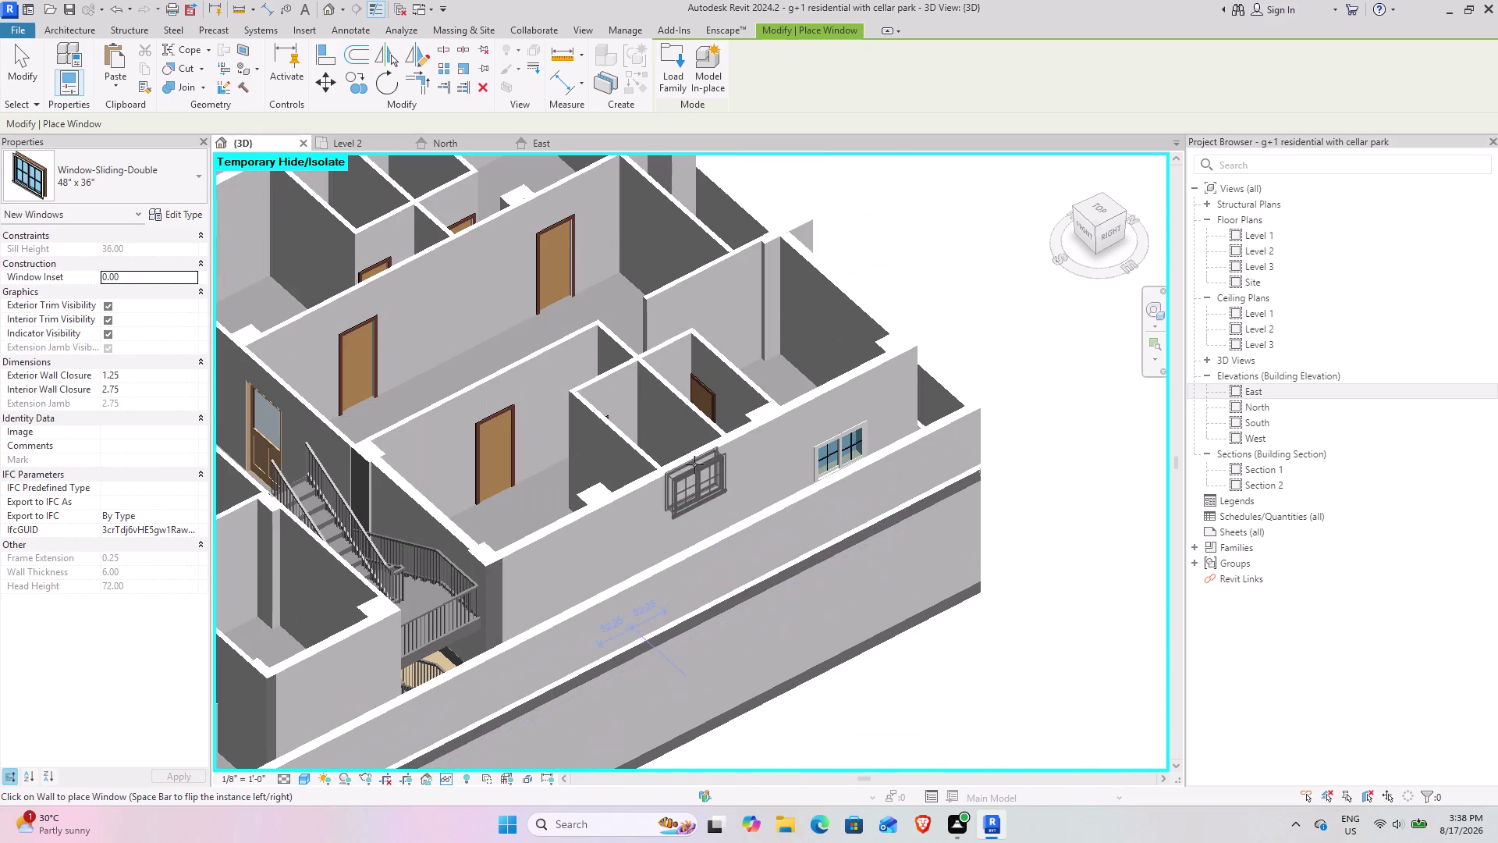
Return to the Level 2 plan, panned toward the W2 opening.
click(359, 139)
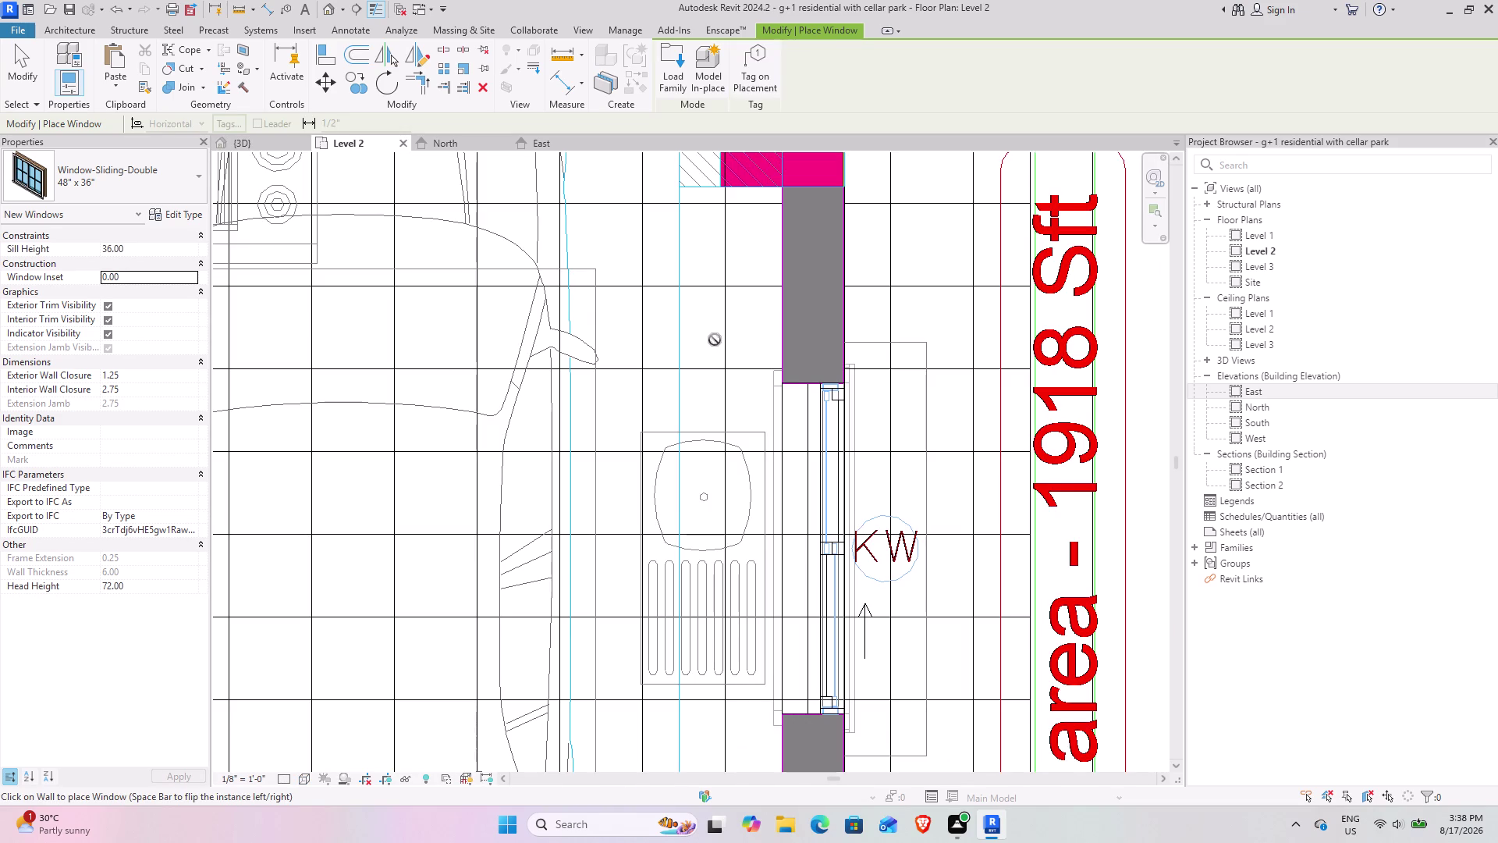
middle_drag(714, 338, 852, 559)
scroll(down, 3)
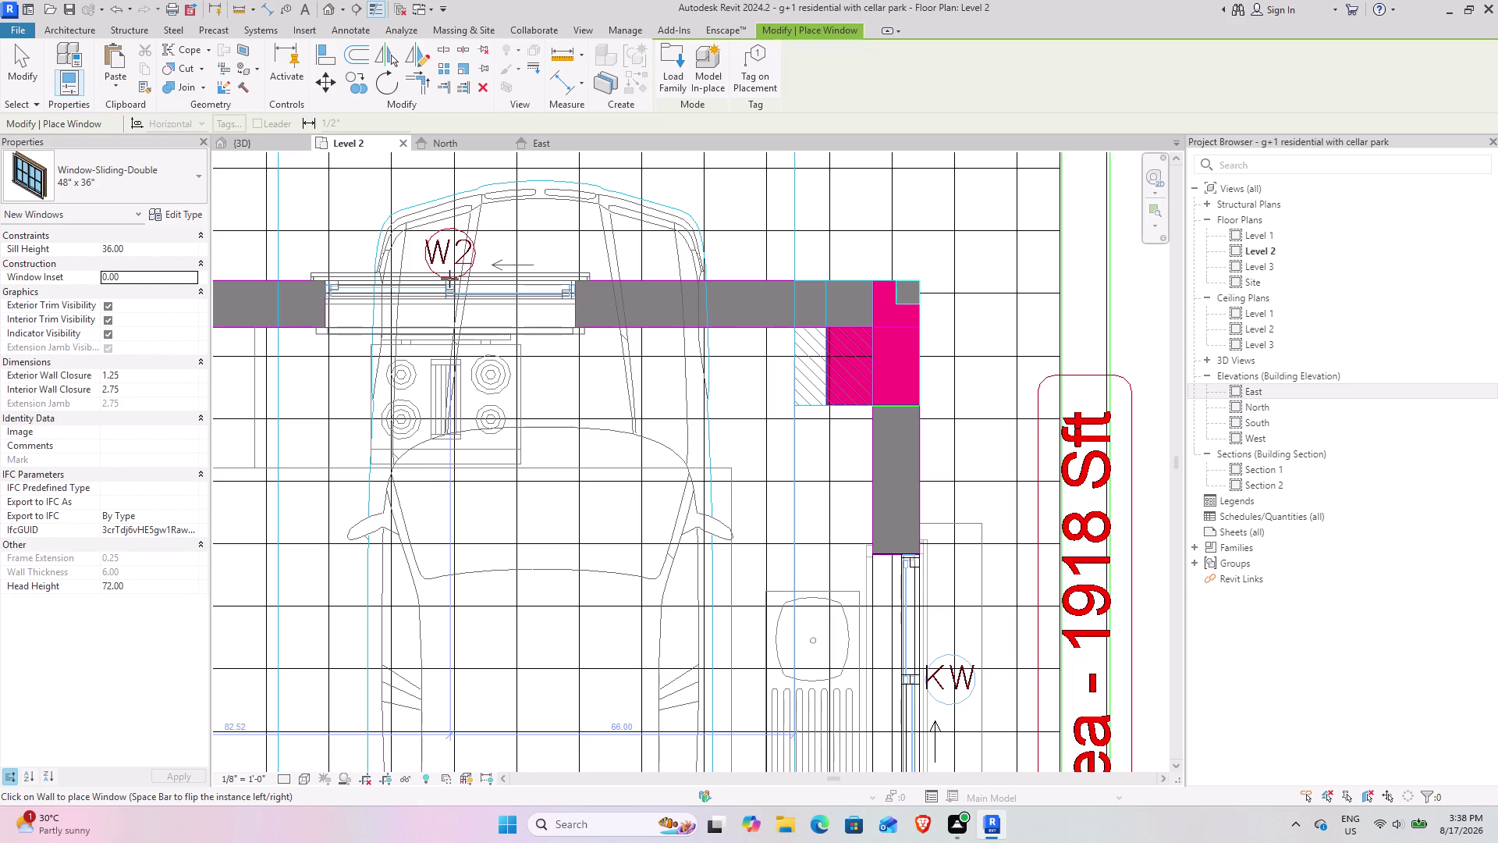
Place a 48" x 36" sliding double window in the first W2 opening.
click(450, 279)
scroll(down, 3)
middle_drag(373, 379, 782, 361)
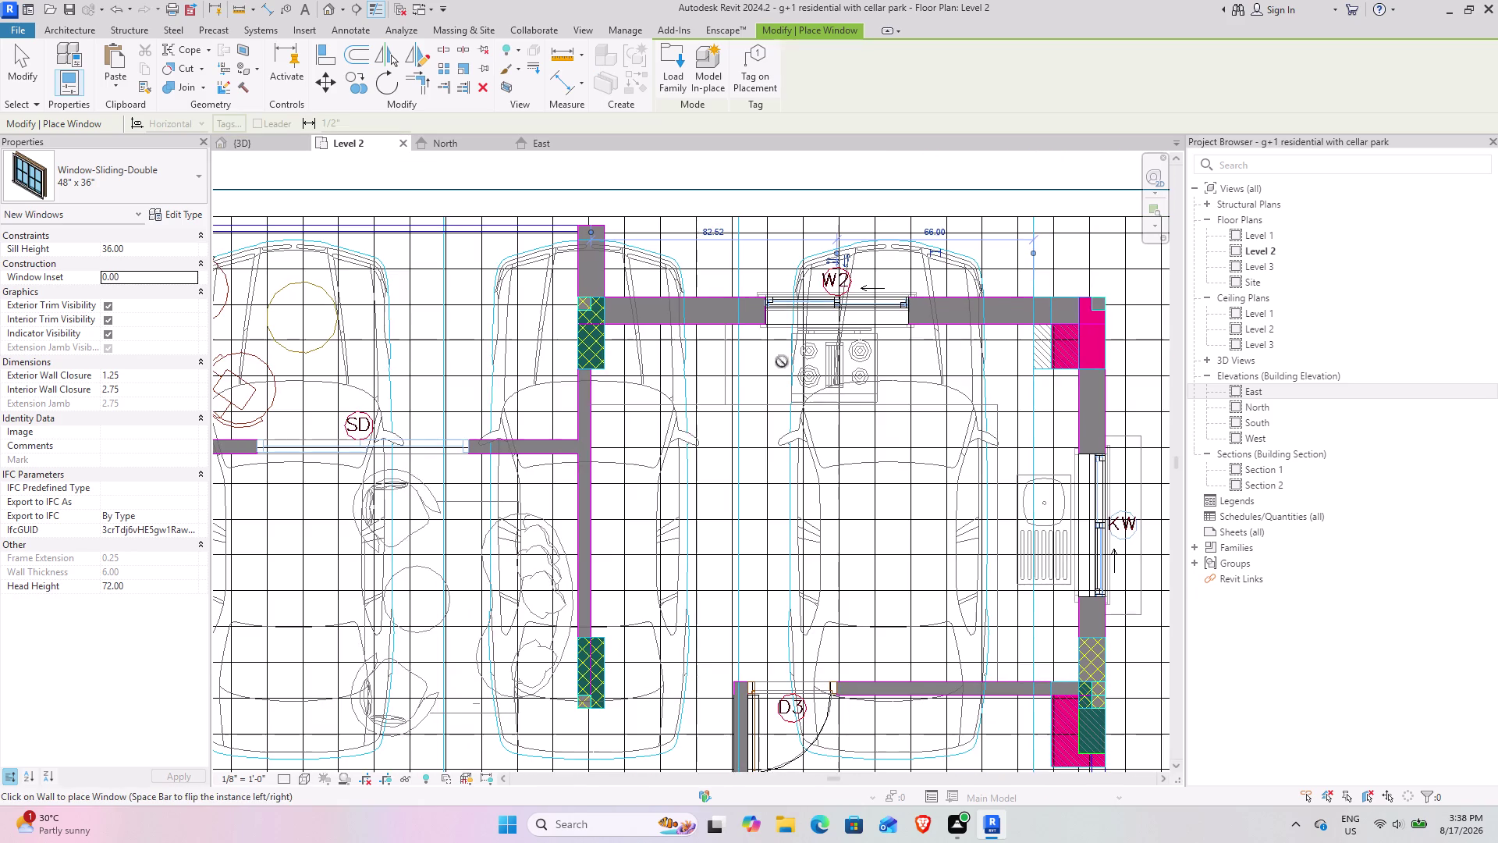
scroll(down, 3)
middle_drag(466, 427, 776, 426)
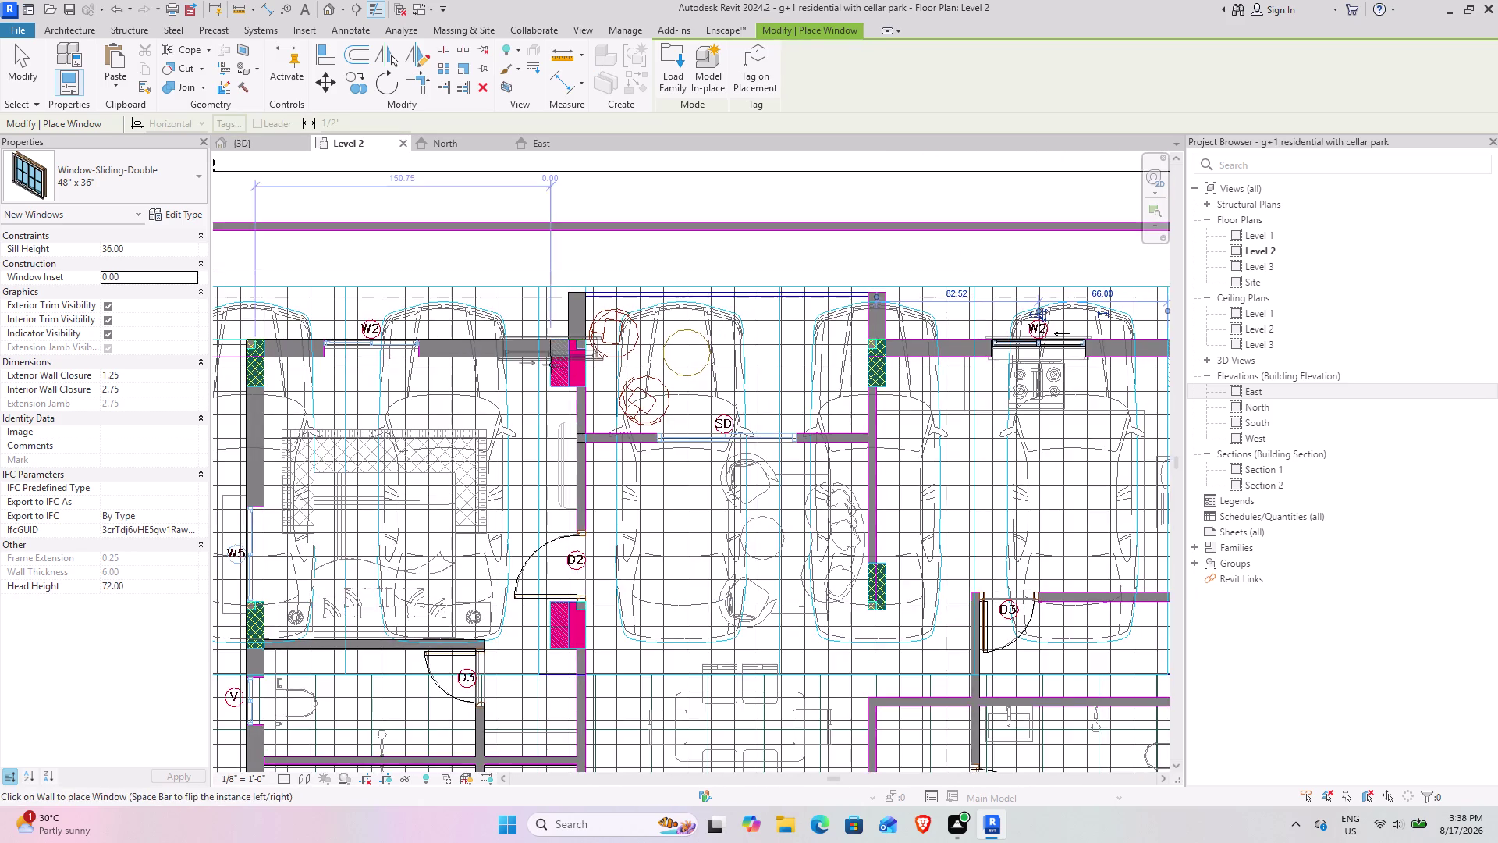
middle_drag(570, 365, 824, 403)
scroll(up, 3)
scroll(up, 3)
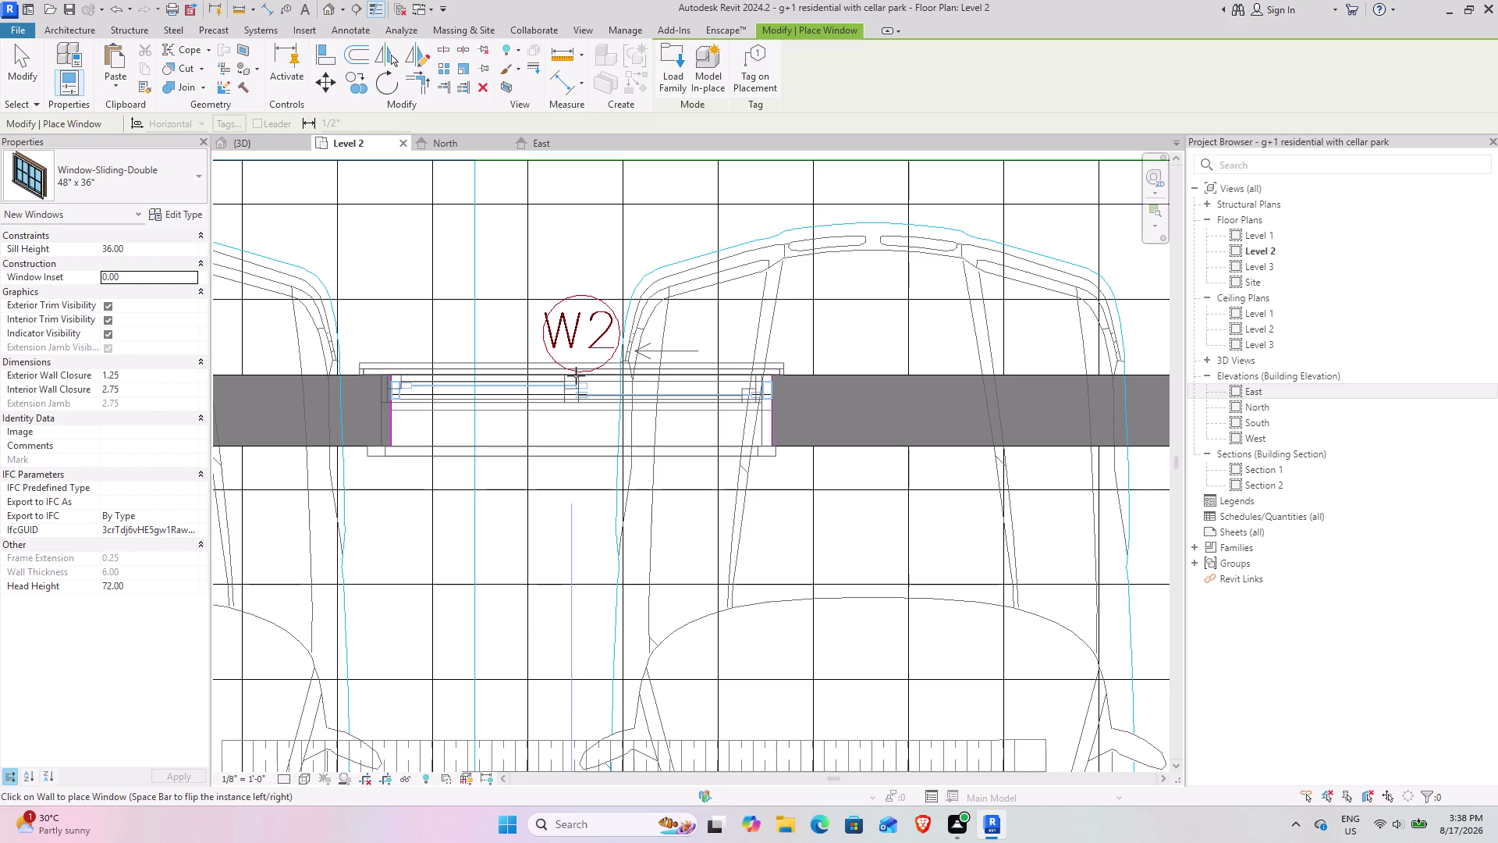
click(577, 375)
Place another sliding double window centred in the second W2 opening.
scroll(down, 3)
middle_drag(424, 400, 804, 394)
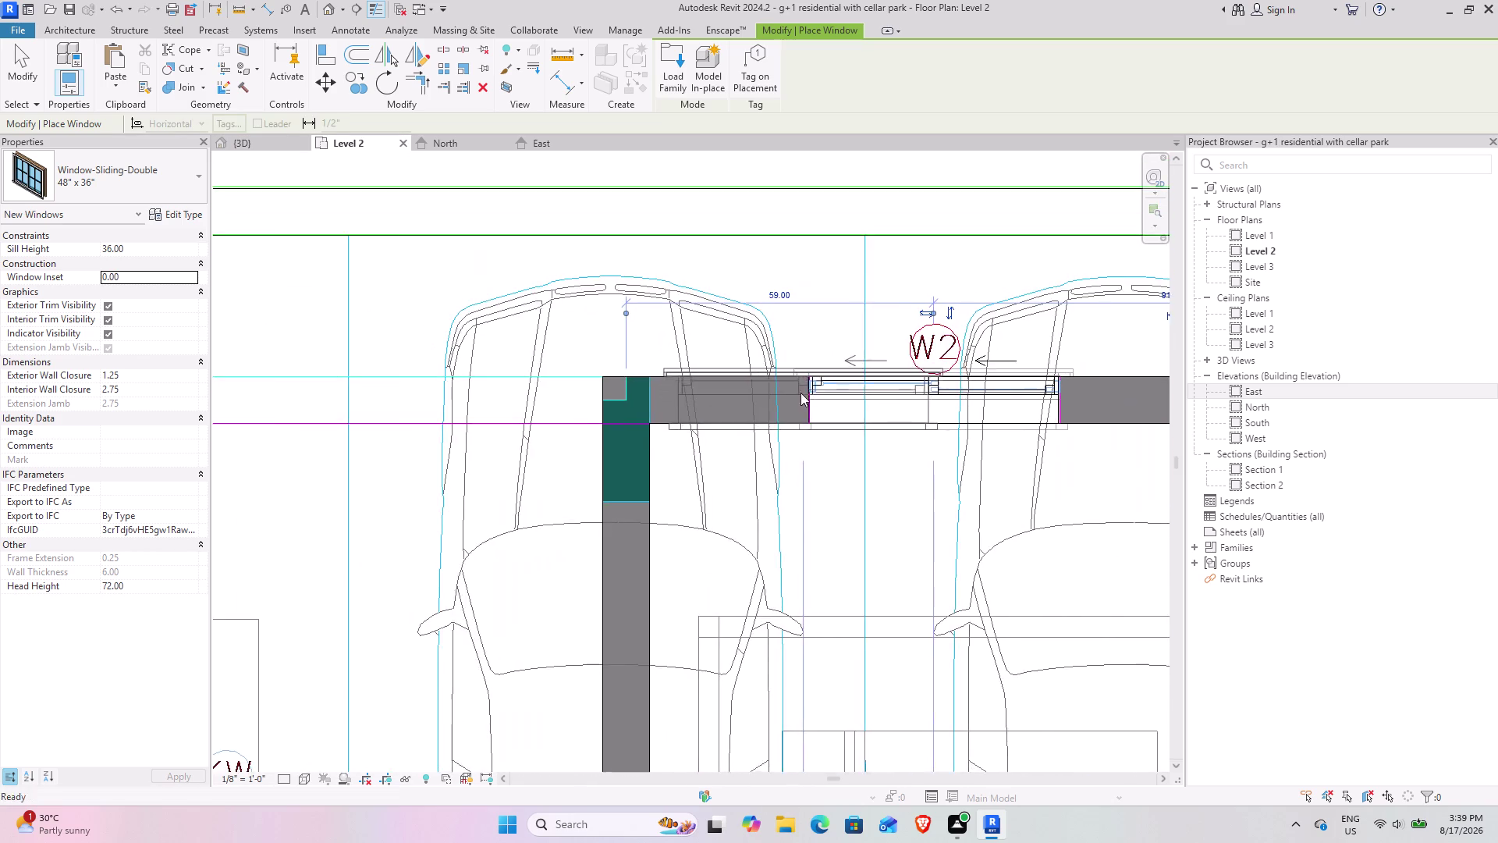
scroll(down, 3)
middle_drag(552, 418, 895, 393)
scroll(up, 3)
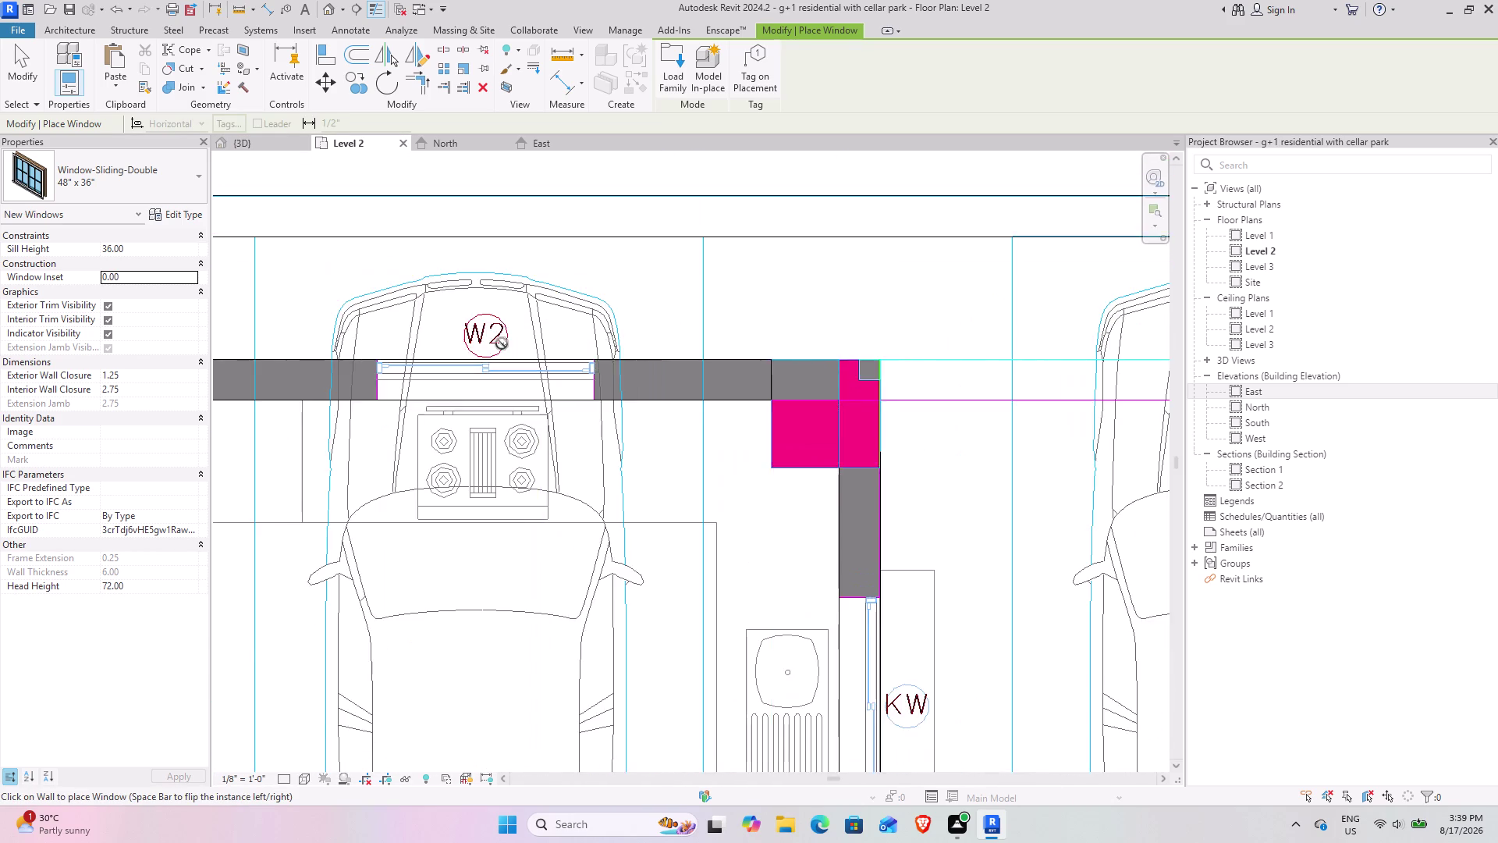
scroll(up, 3)
middle_drag(476, 378, 664, 383)
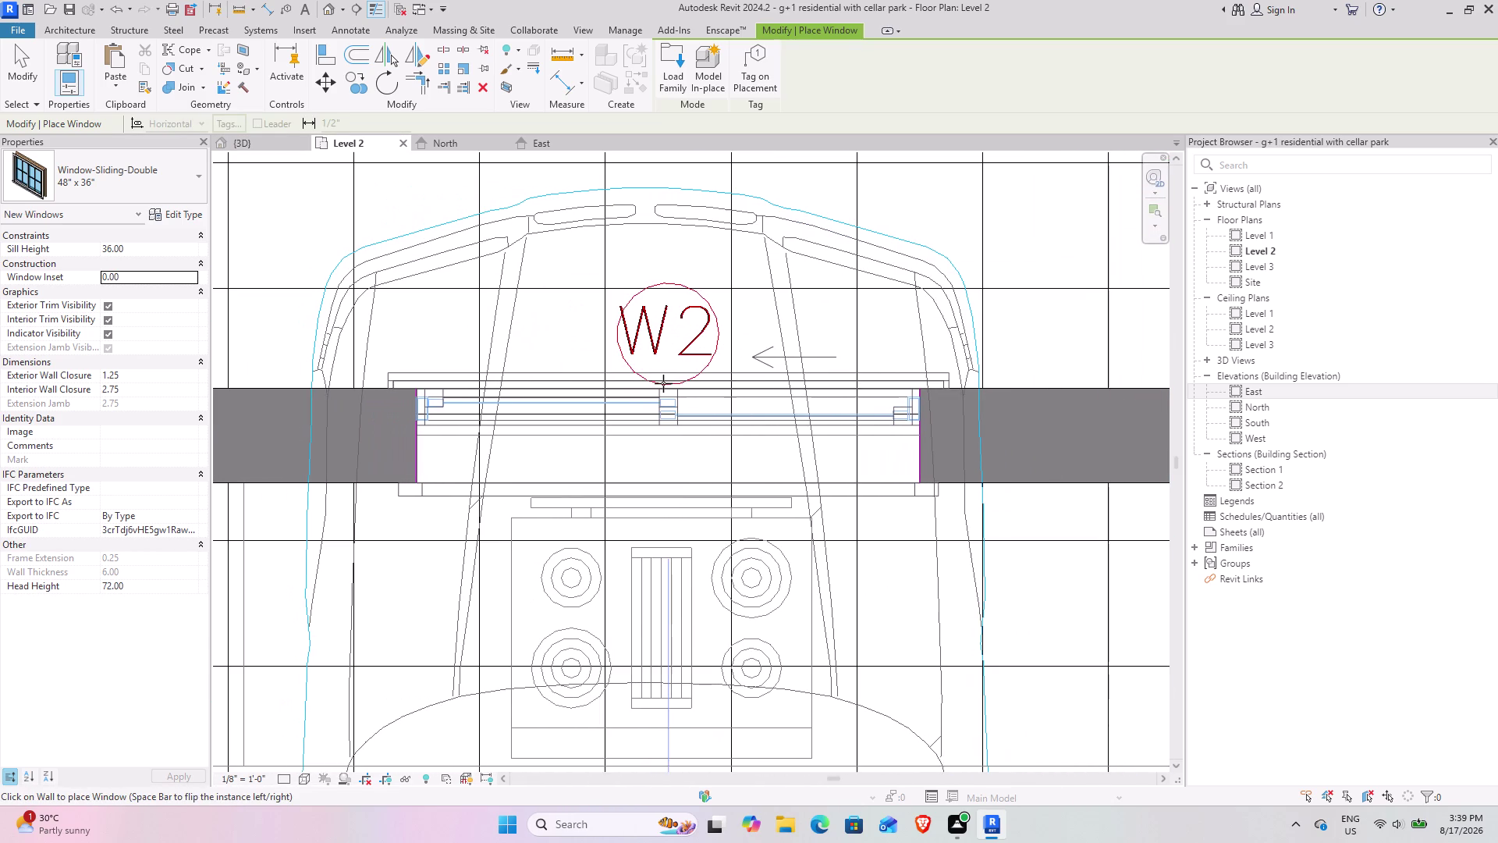
click(665, 387)
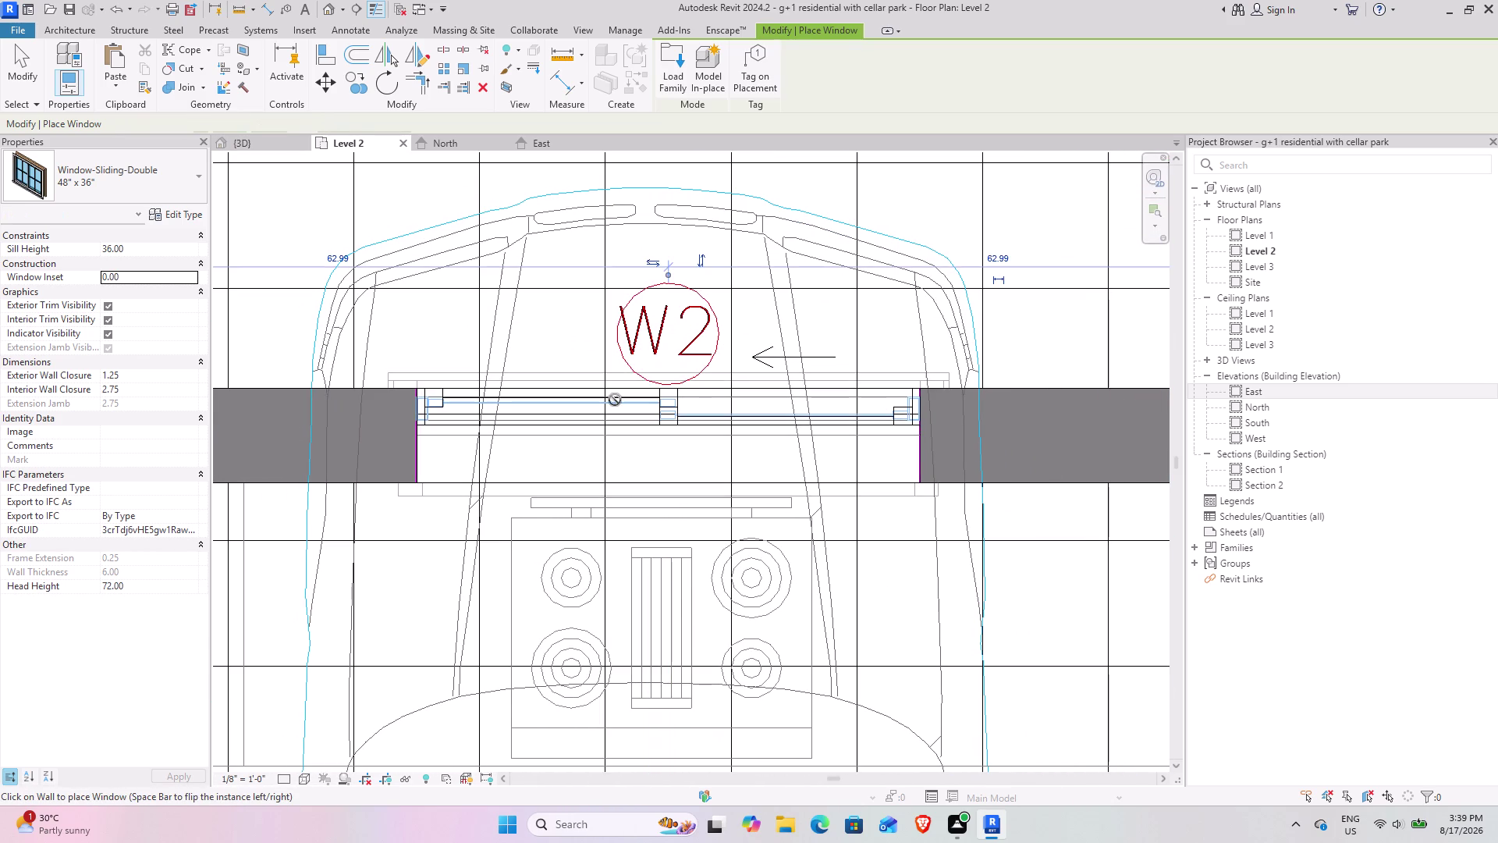
Pan across the plan to review both placed W2 windows.
scroll(down, 3)
middle_drag(620, 407, 684, 255)
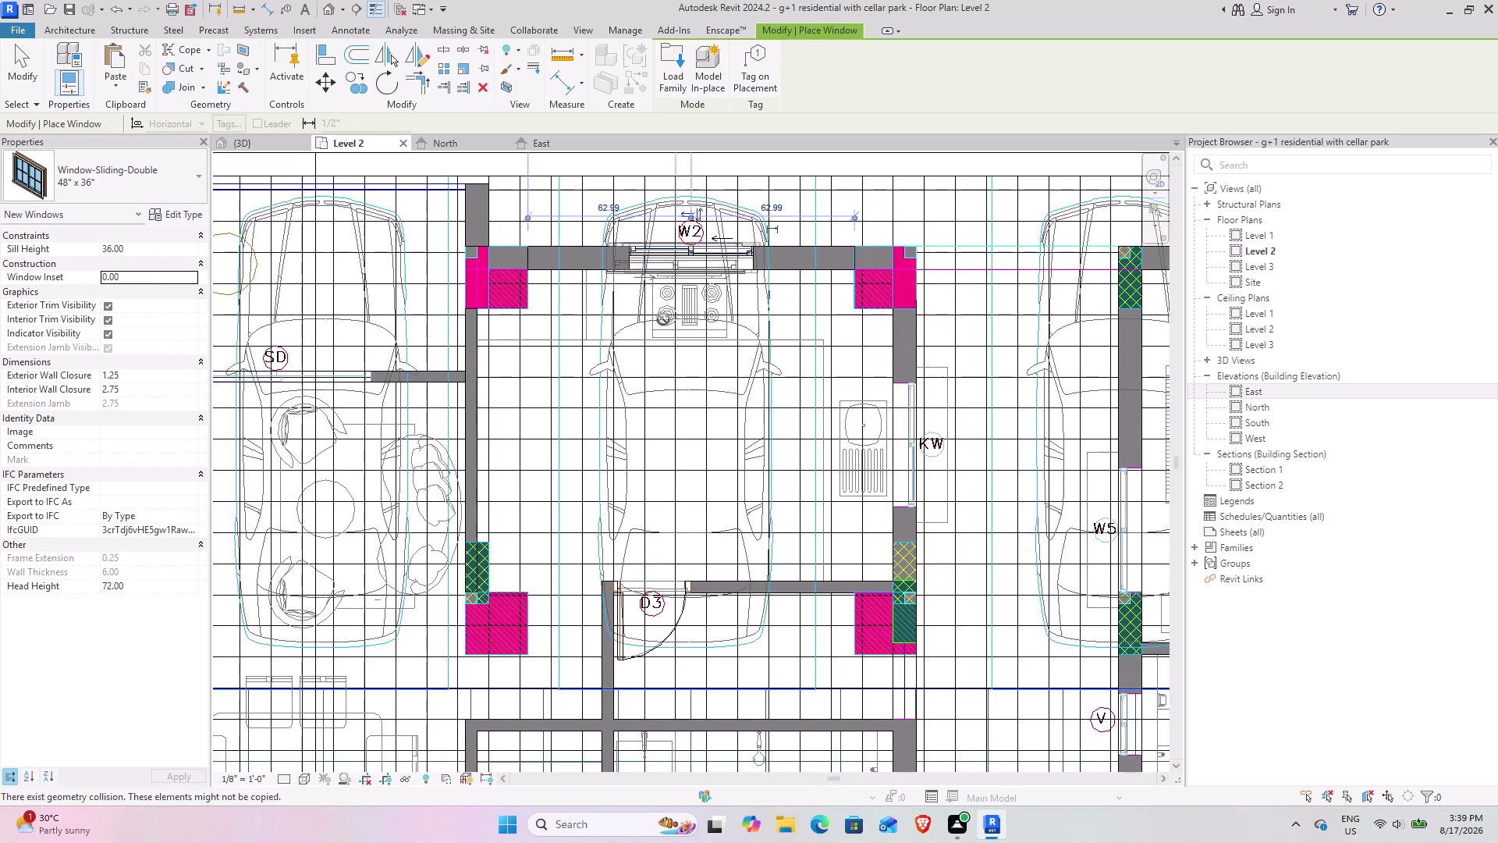
middle_drag(668, 466, 645, 280)
scroll(down, 3)
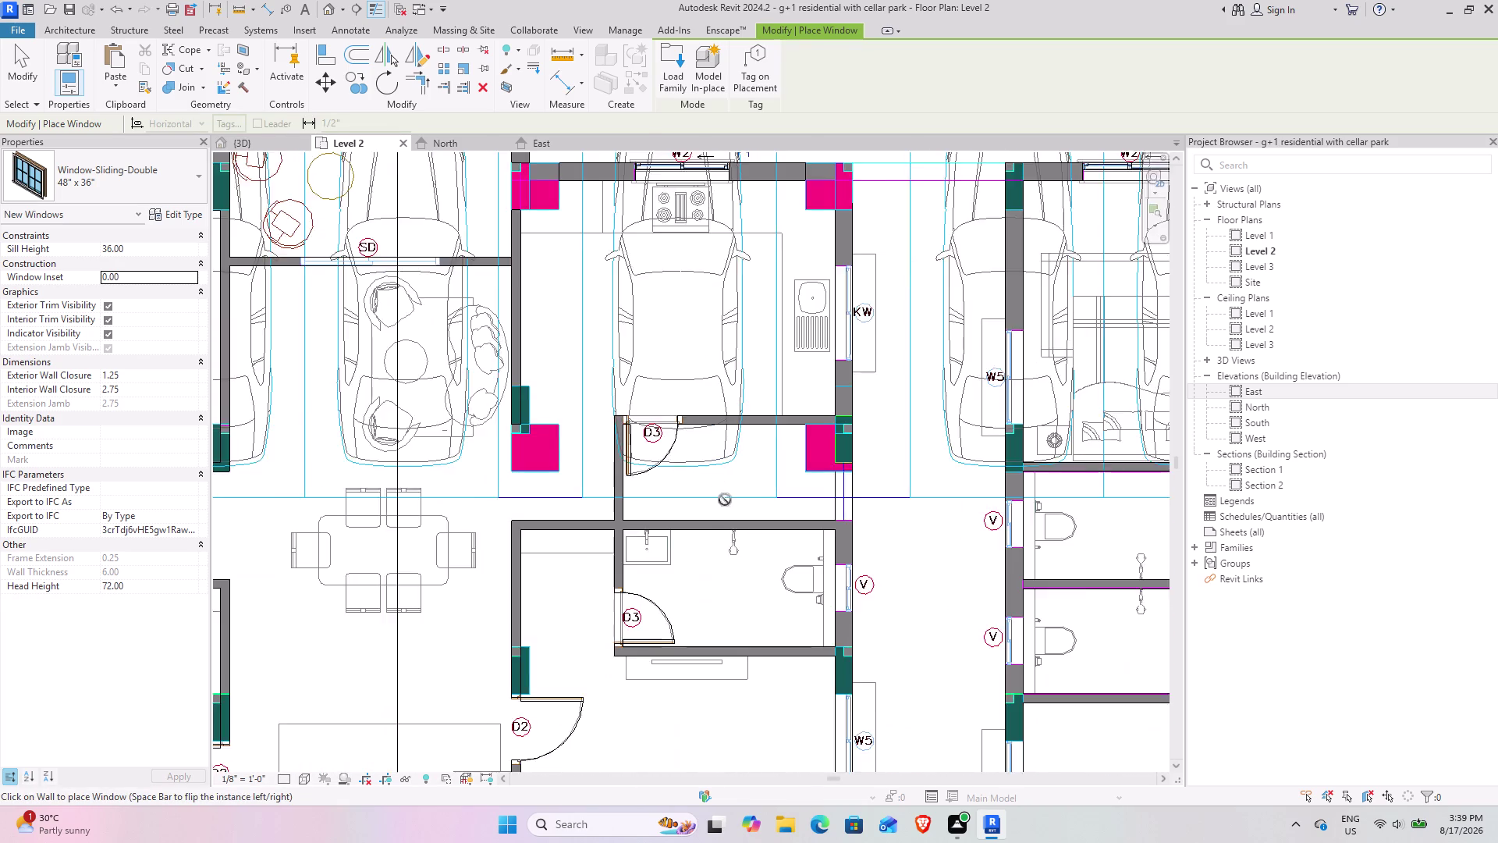
middle_drag(761, 542, 478, 527)
middle_drag(499, 433, 968, 467)
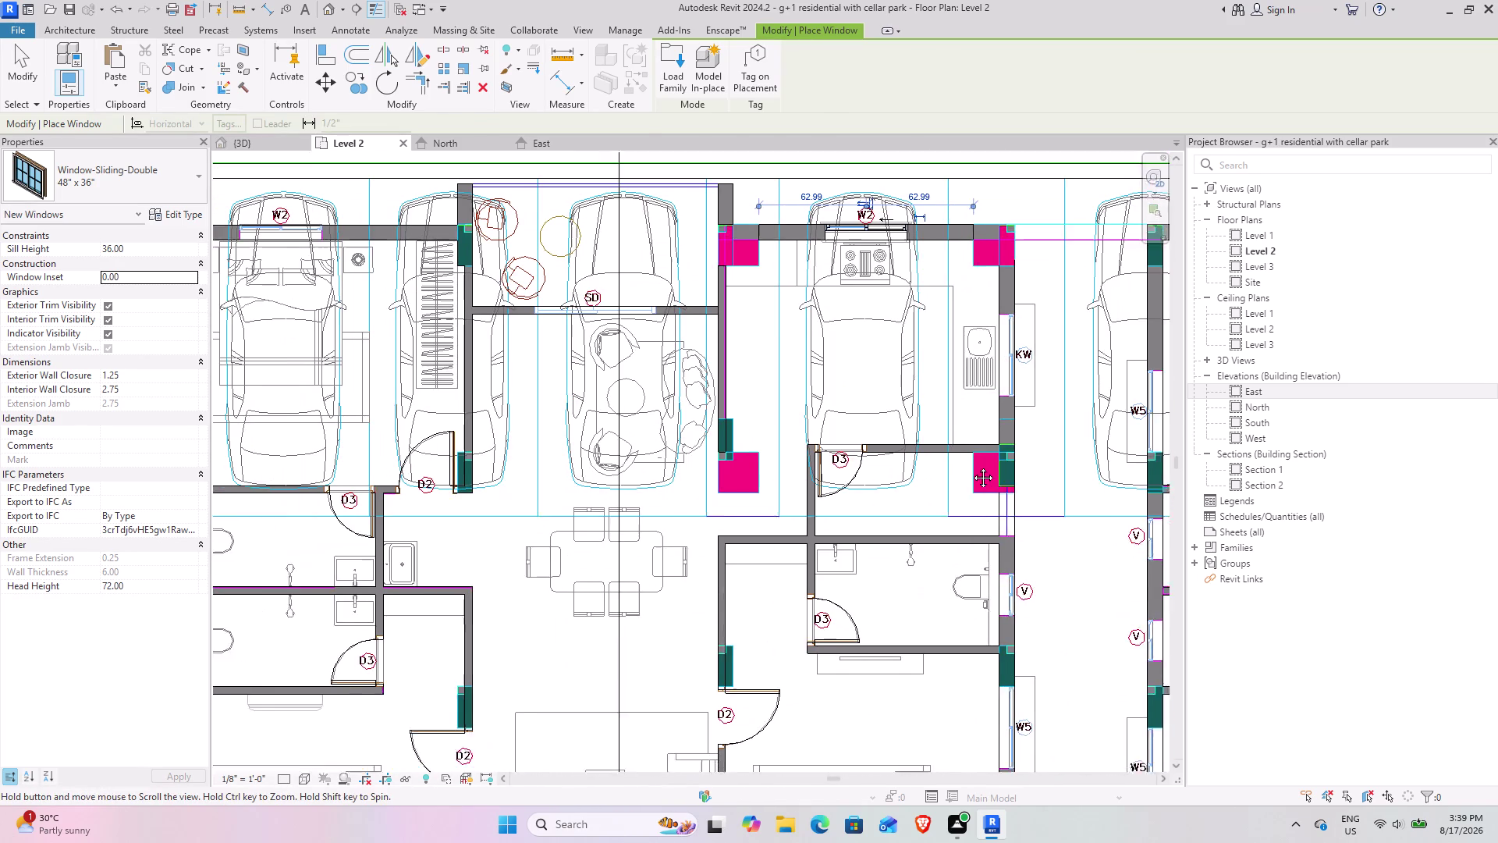
middle_drag(967, 466, 688, 528)
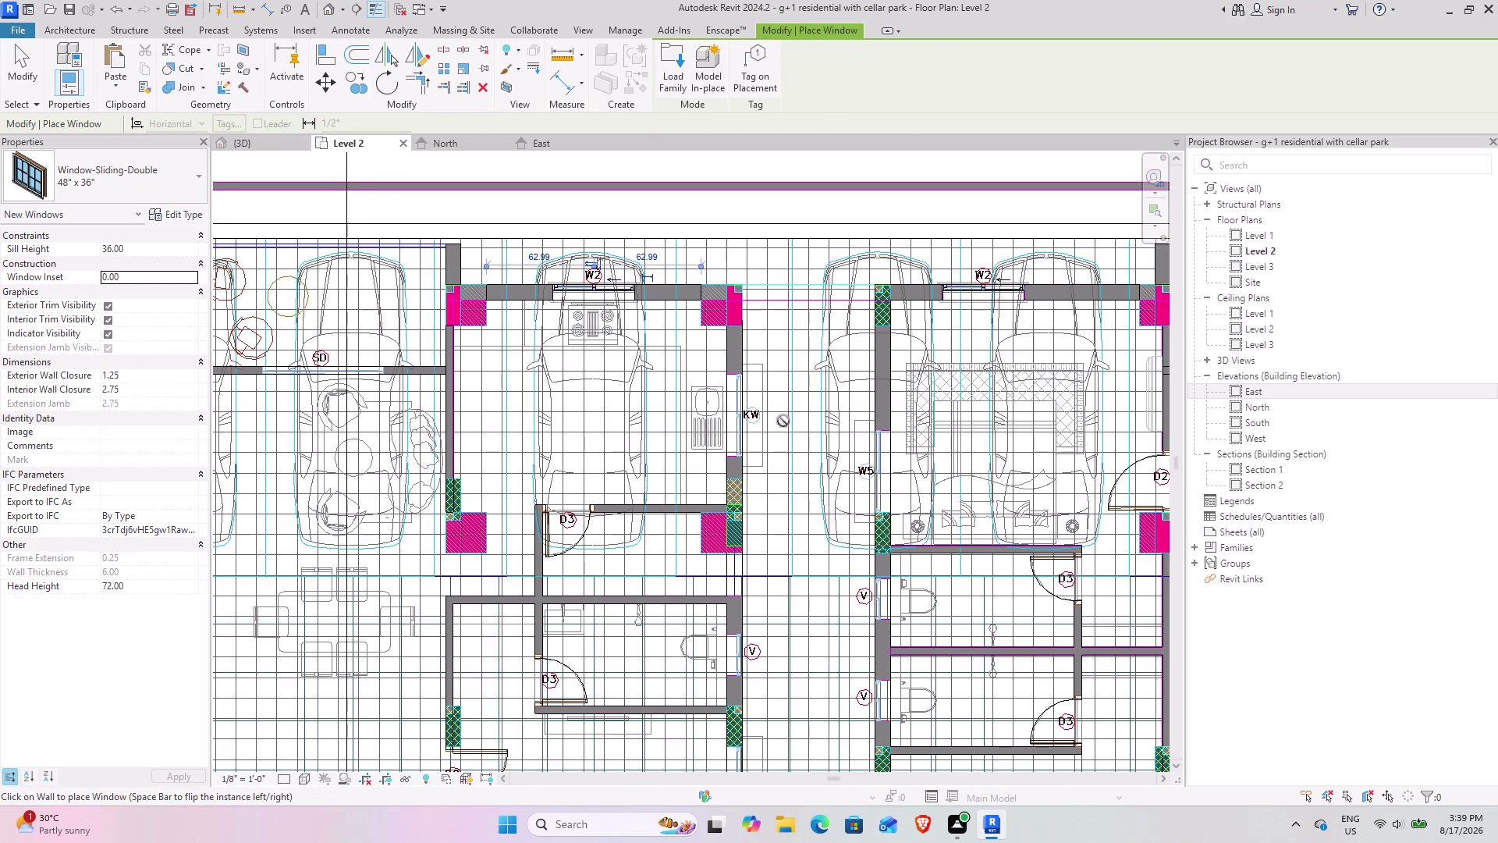
scroll(up, 3)
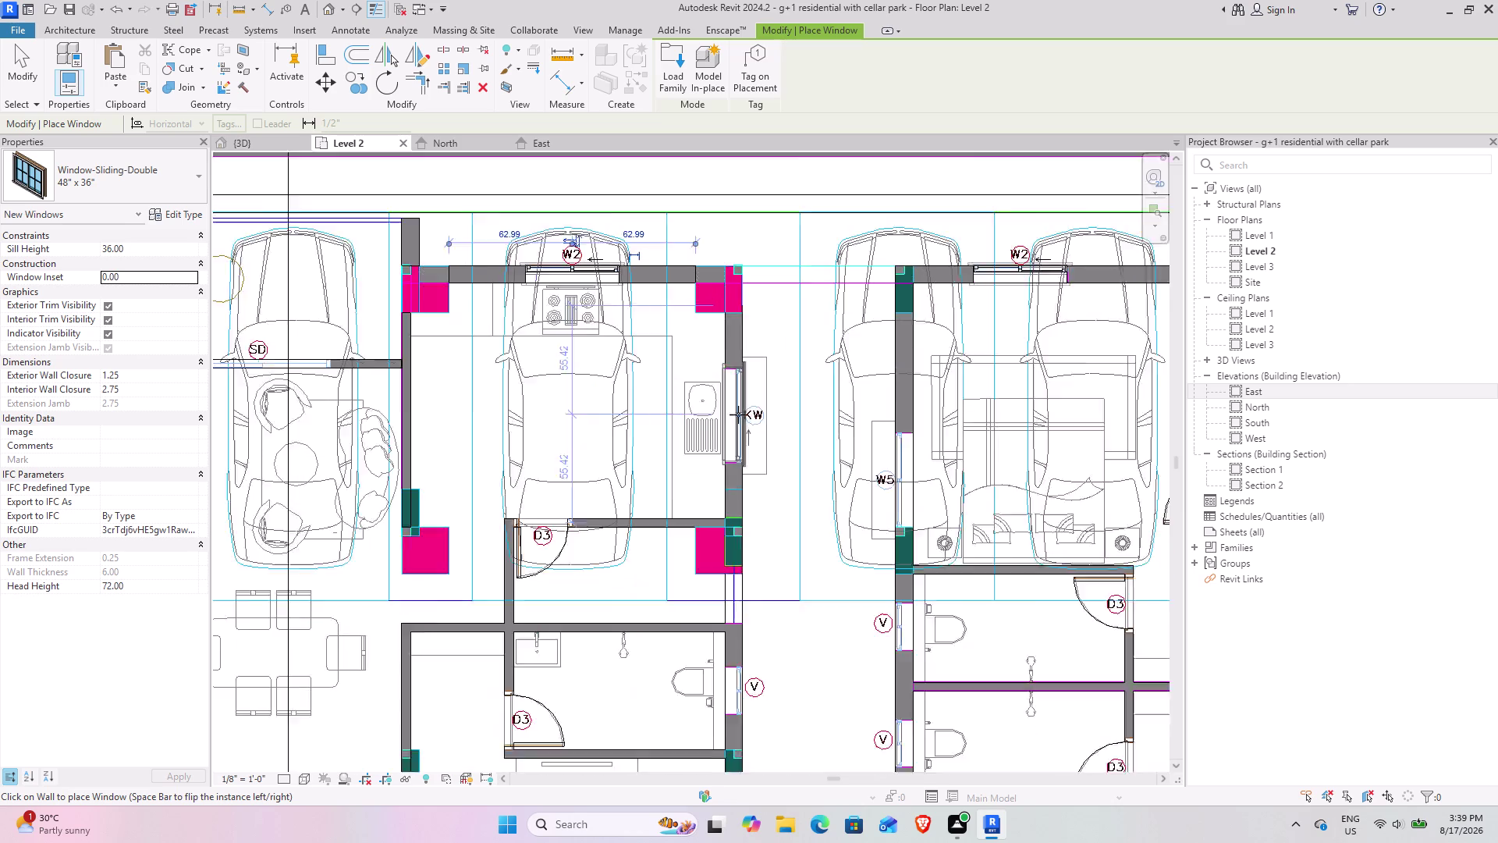
scroll(up, 3)
scroll(up, 3)
scroll(up, 3)
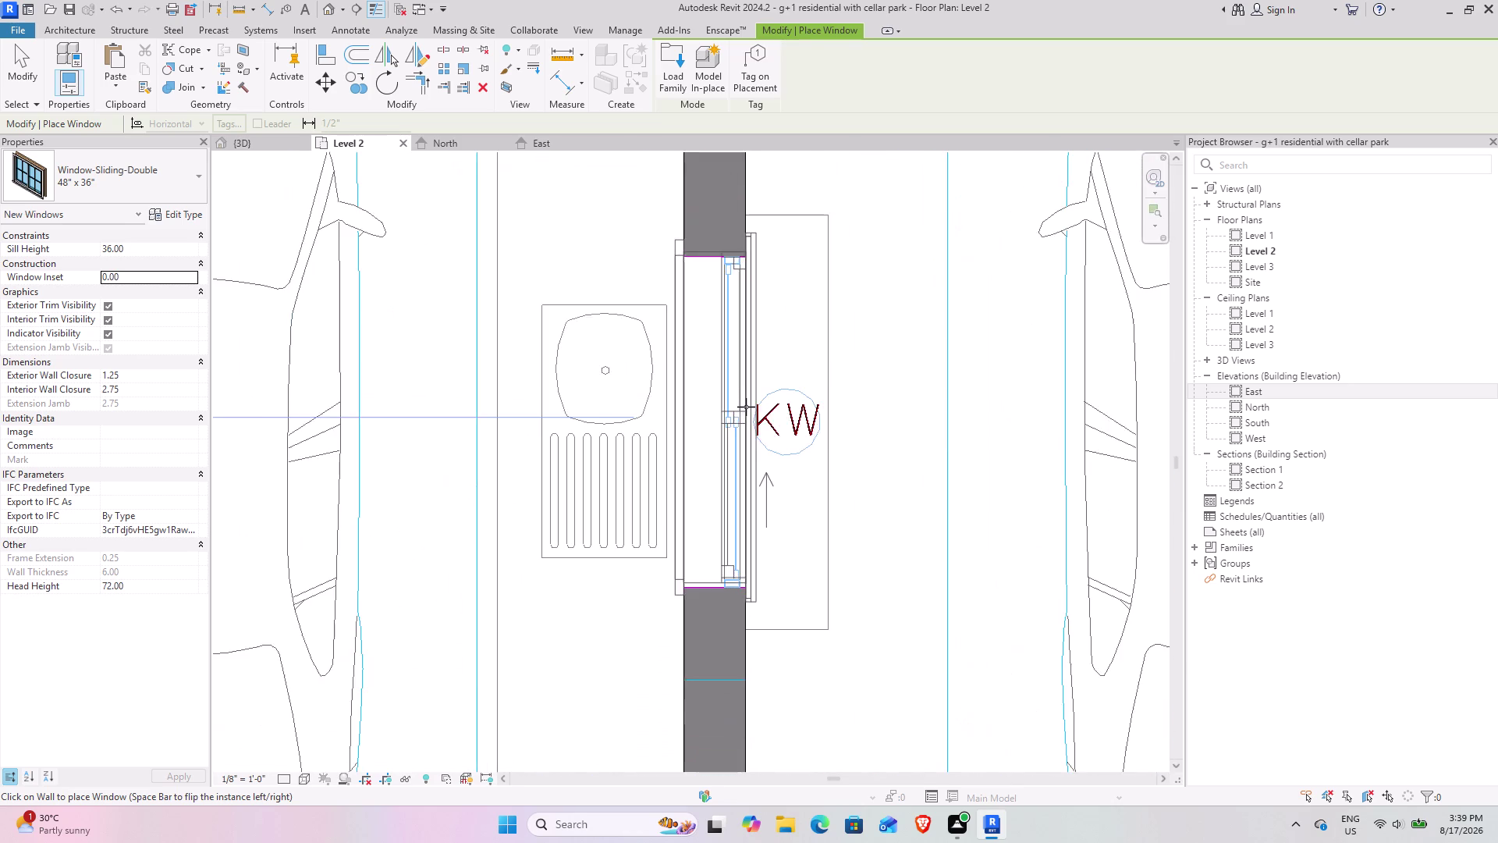
scroll(up, 3)
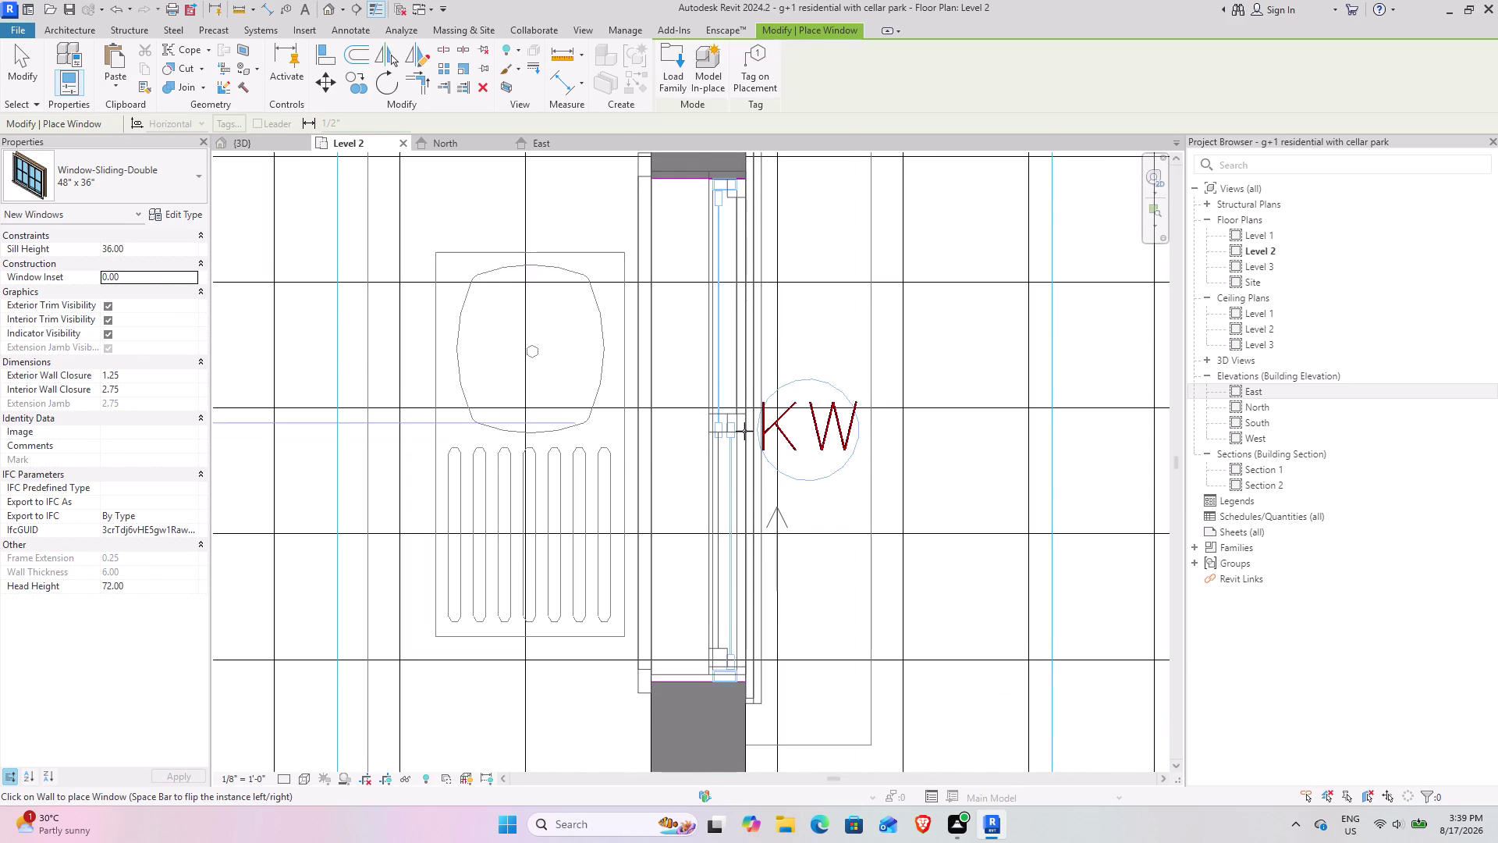
click(744, 430)
scroll(down, 3)
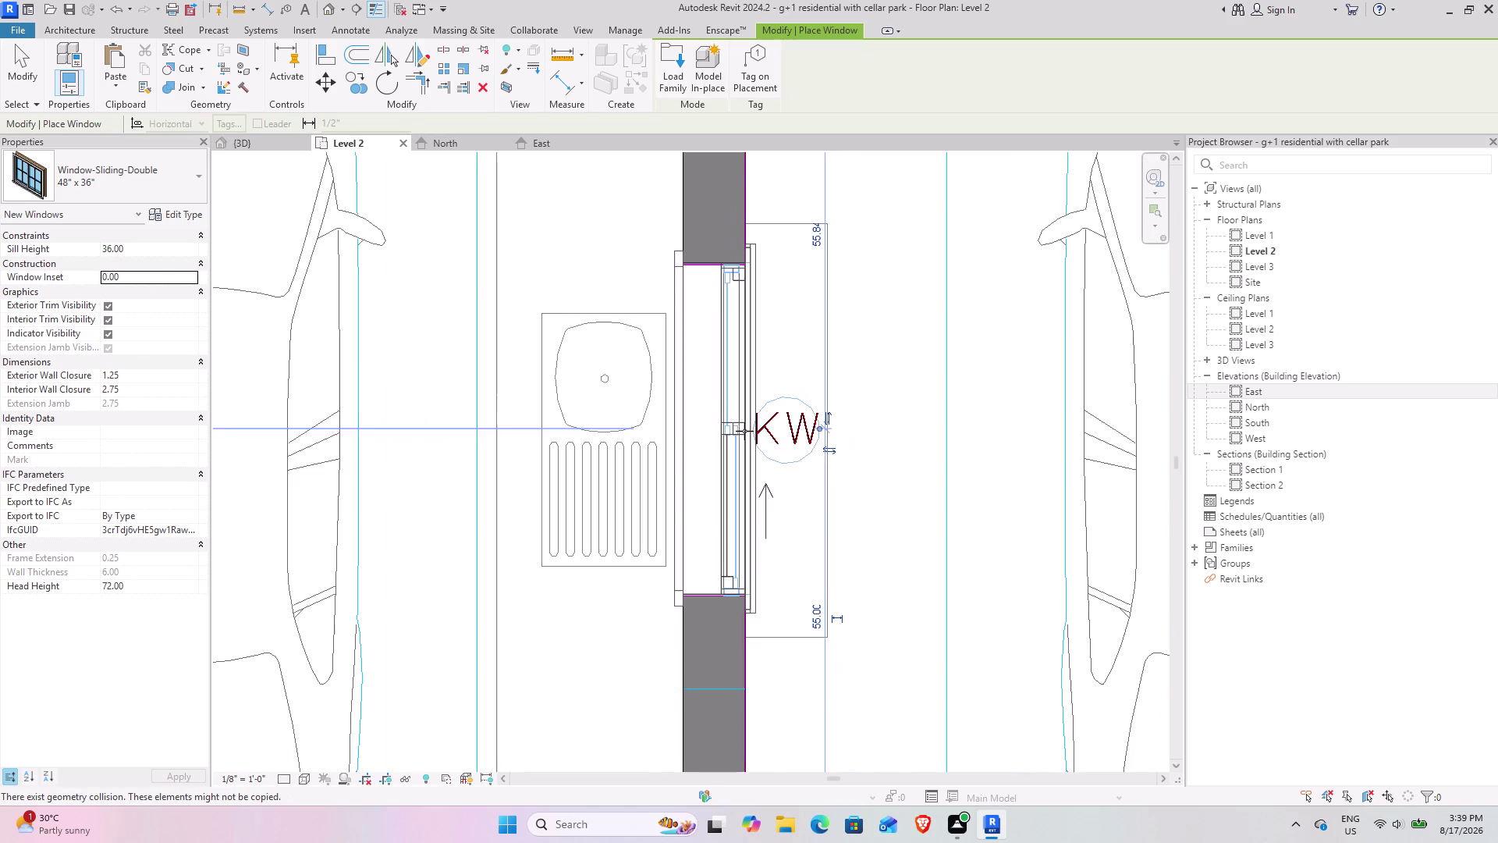
scroll(down, 3)
middle_drag(888, 433, 645, 374)
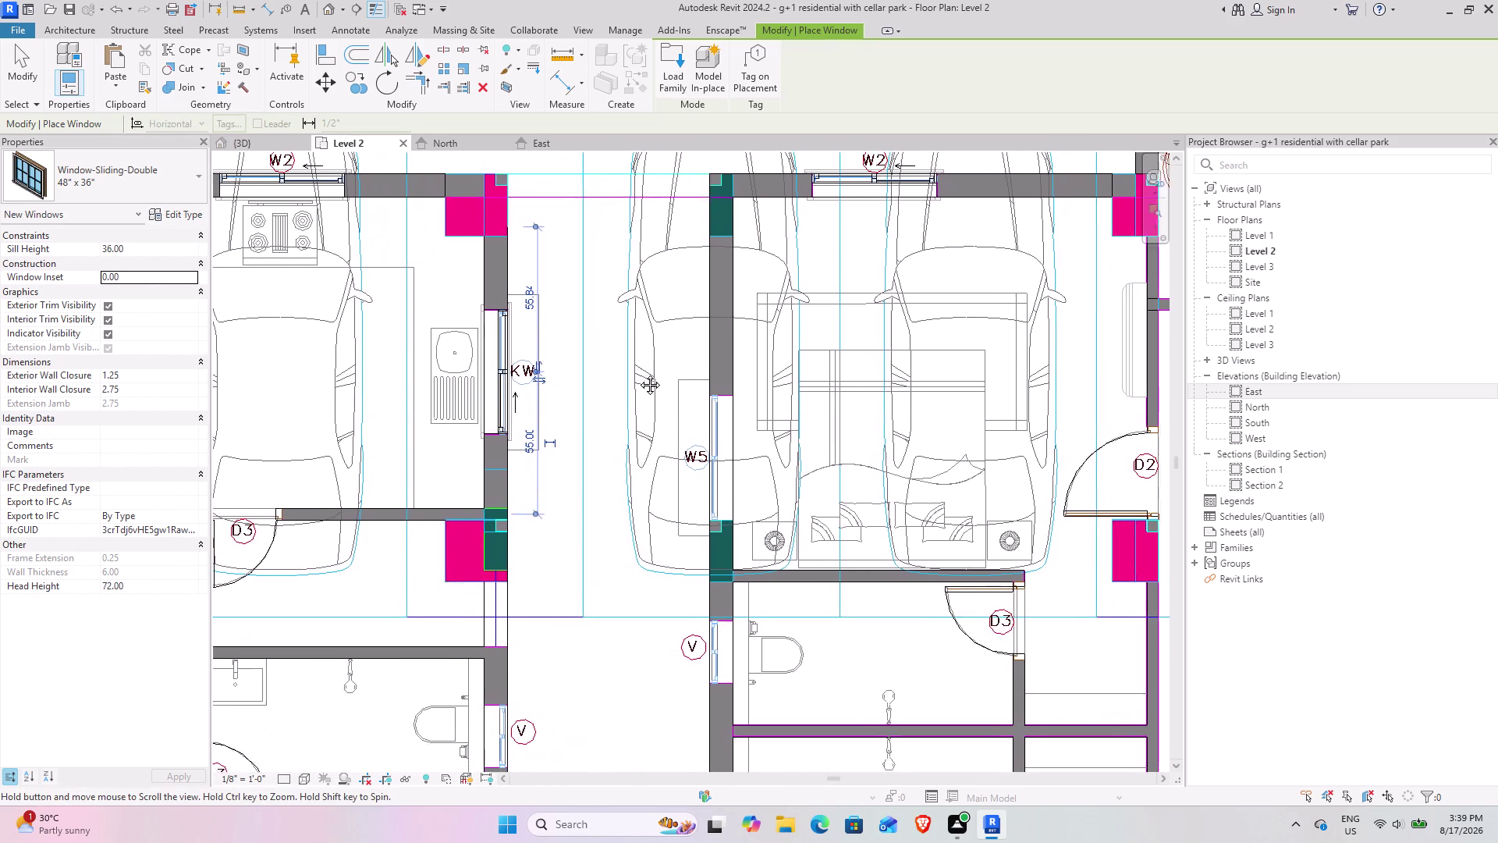
middle_drag(644, 374, 633, 372)
middle_drag(753, 347, 539, 459)
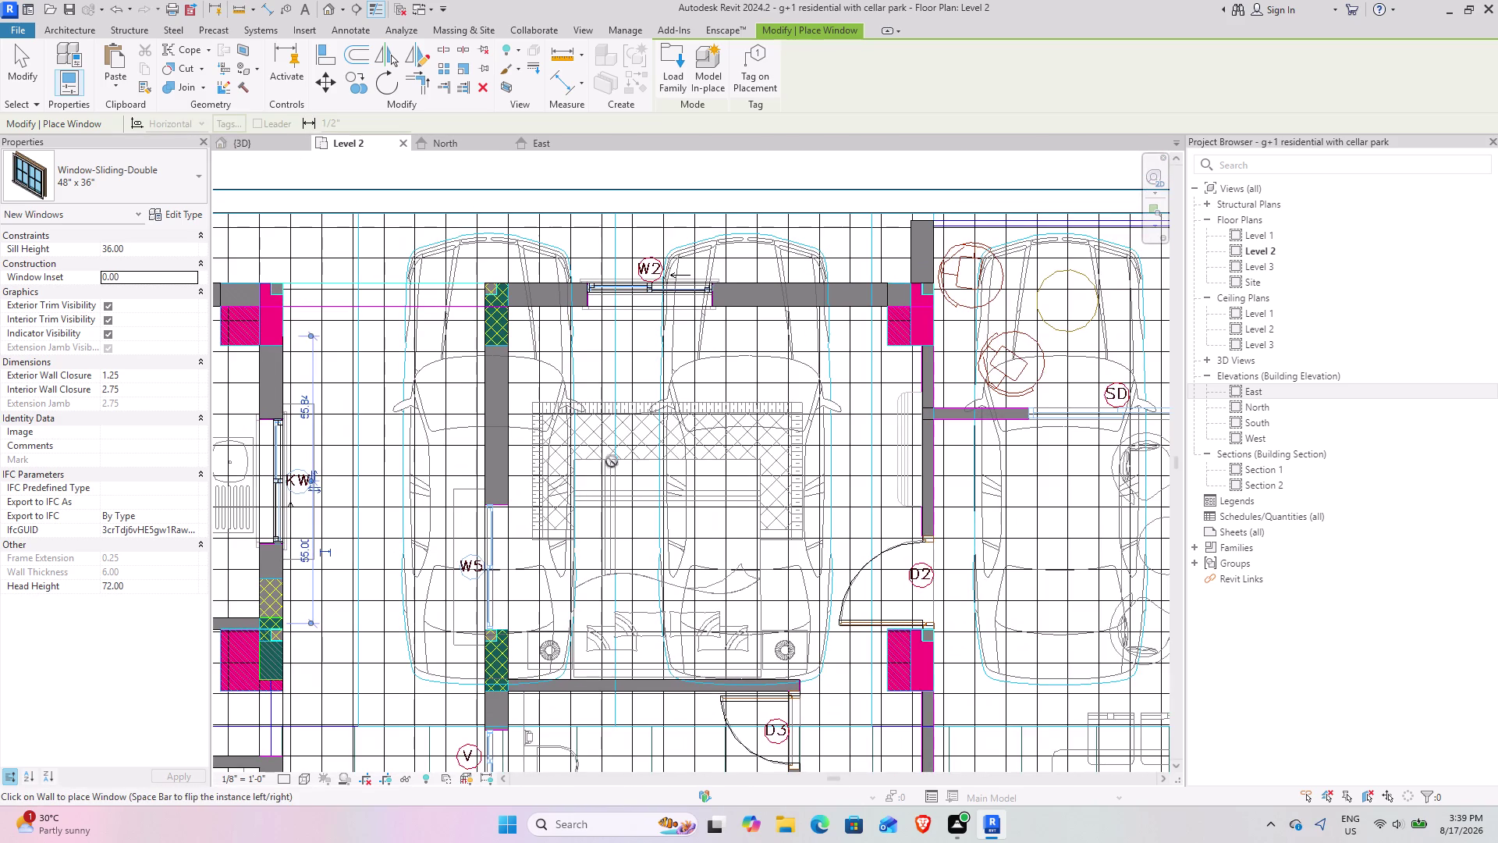
scroll(down, 3)
middle_drag(609, 435, 700, 215)
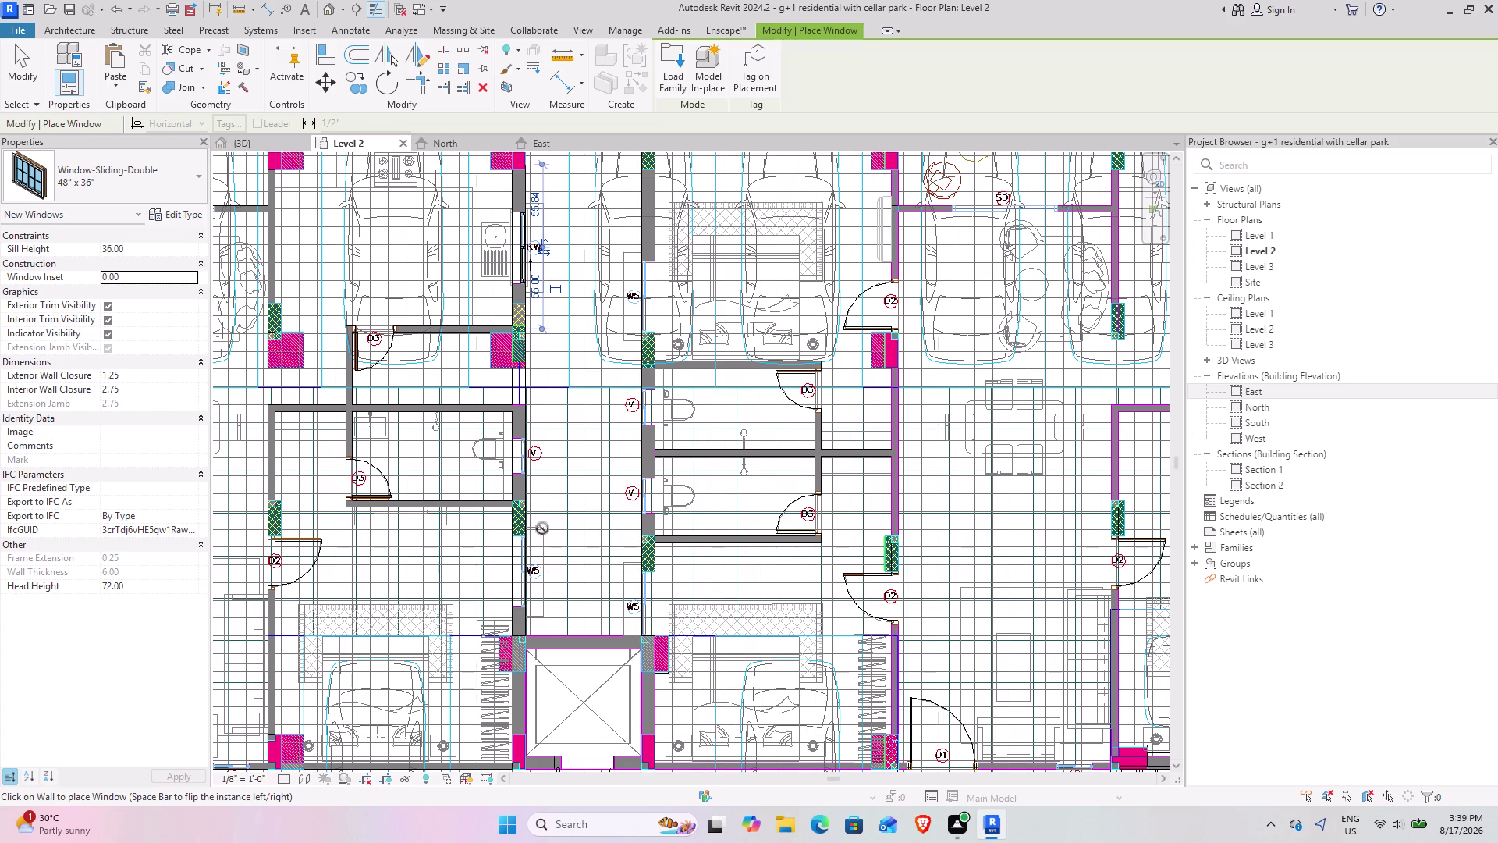
scroll(down, 3)
middle_drag(540, 519, 563, 365)
middle_drag(395, 418, 400, 416)
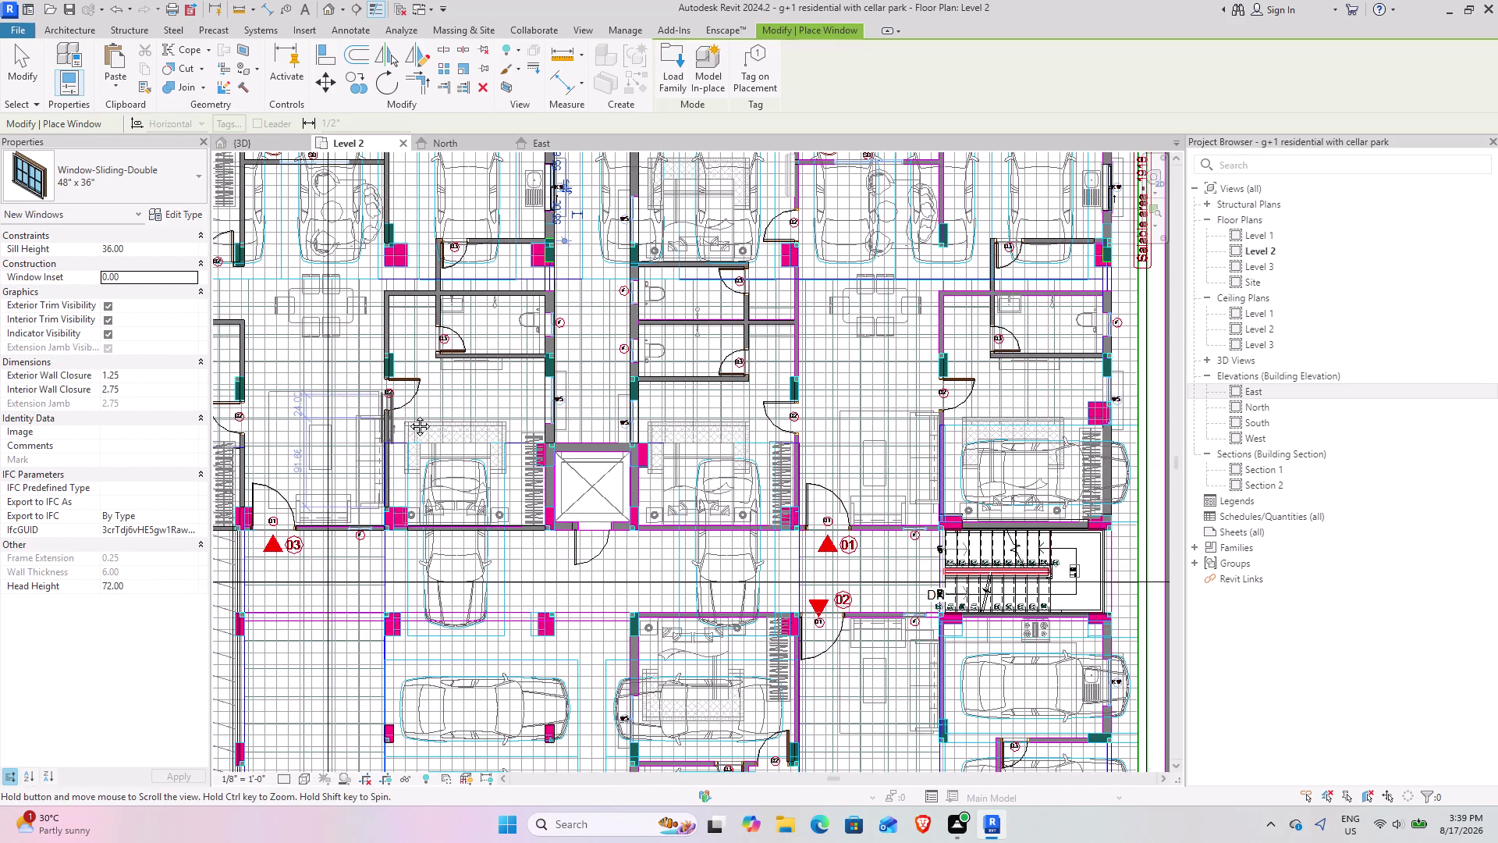
middle_drag(400, 416, 602, 410)
middle_drag(570, 428, 632, 455)
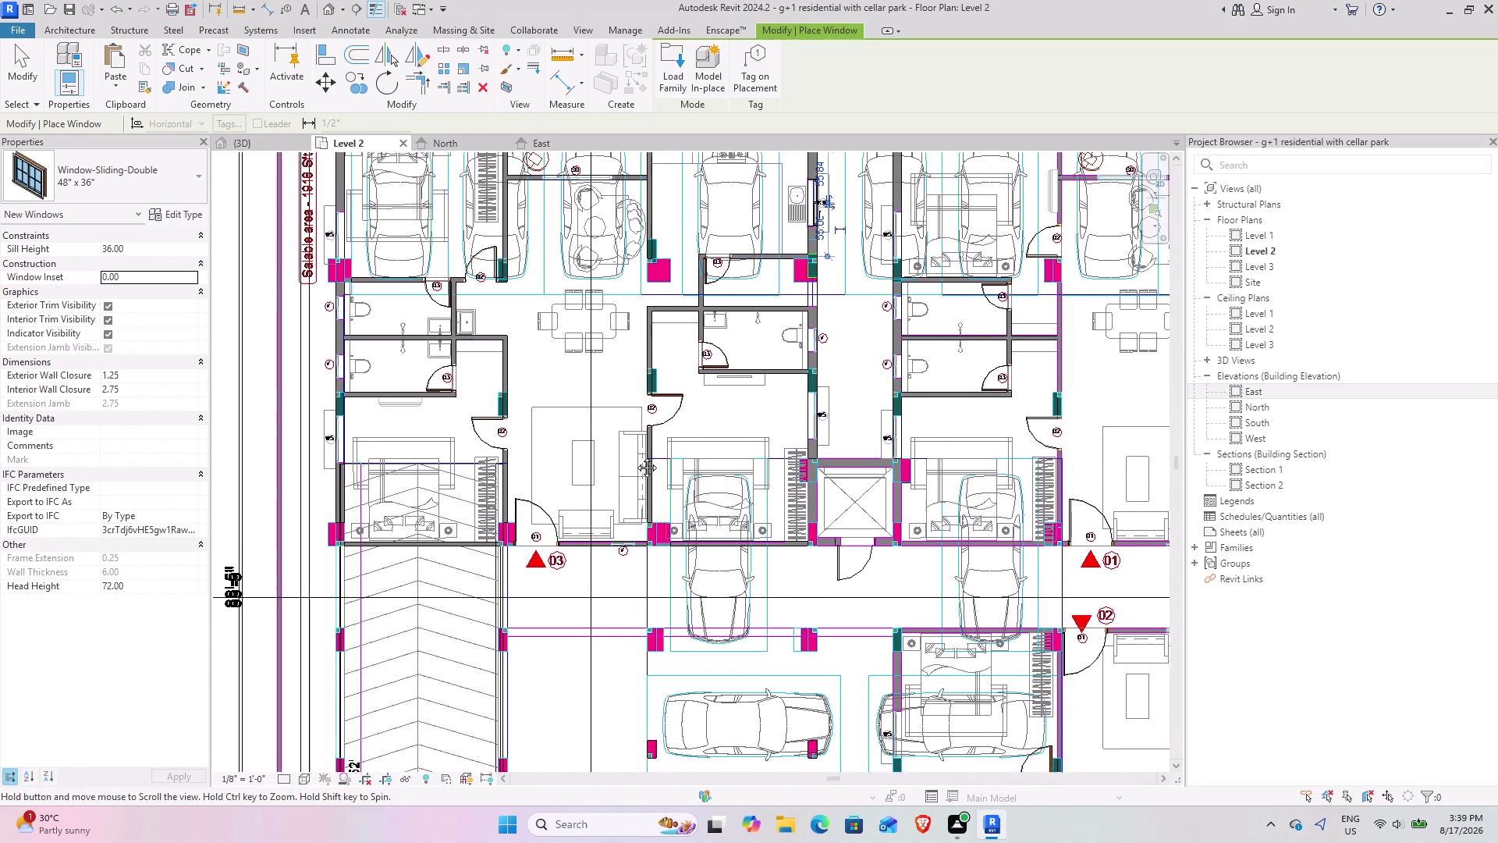
middle_drag(632, 455, 661, 542)
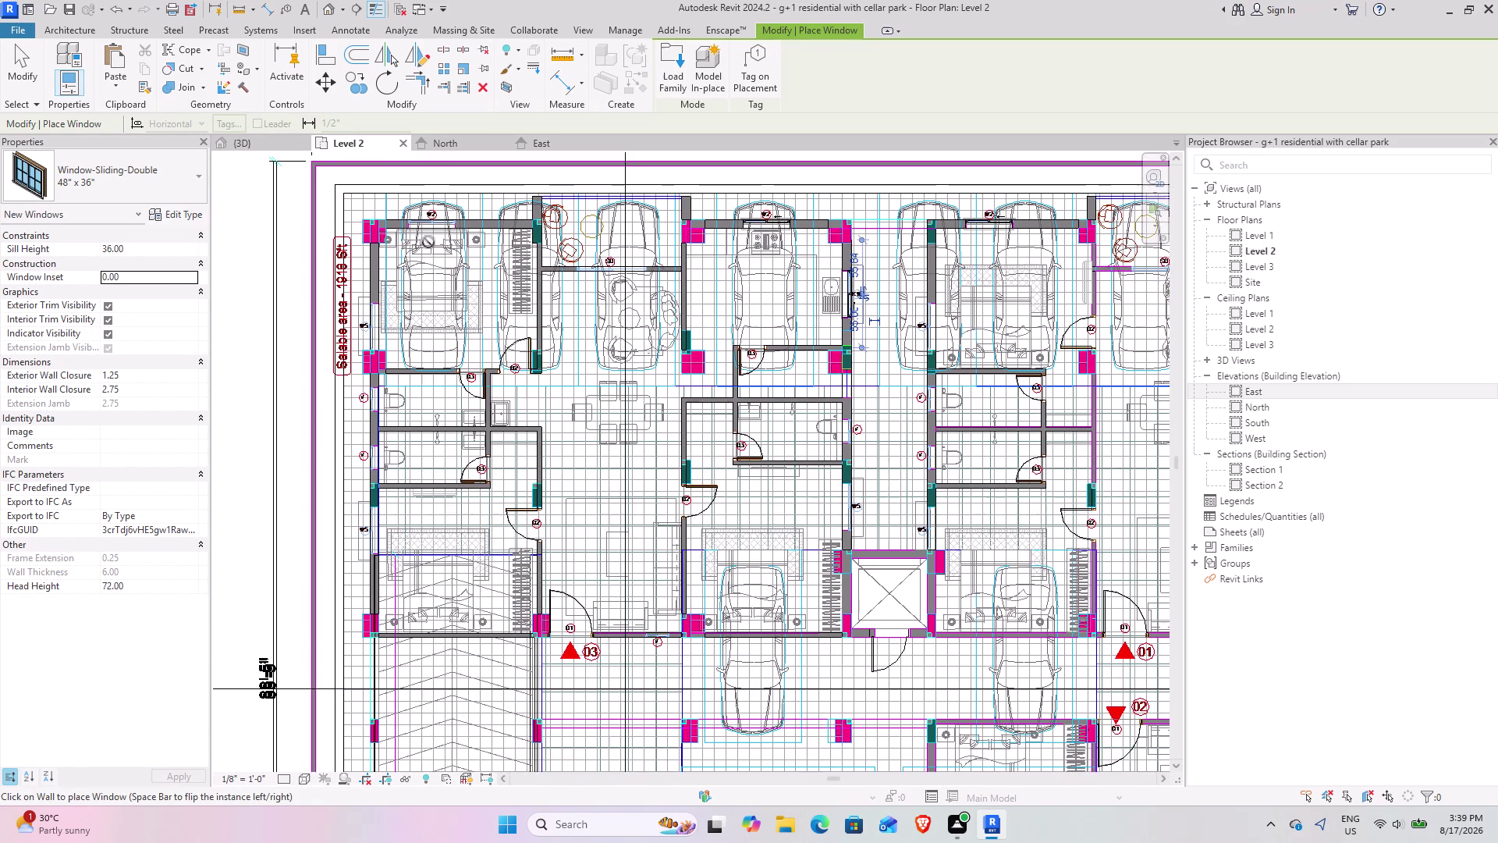
scroll(up, 3)
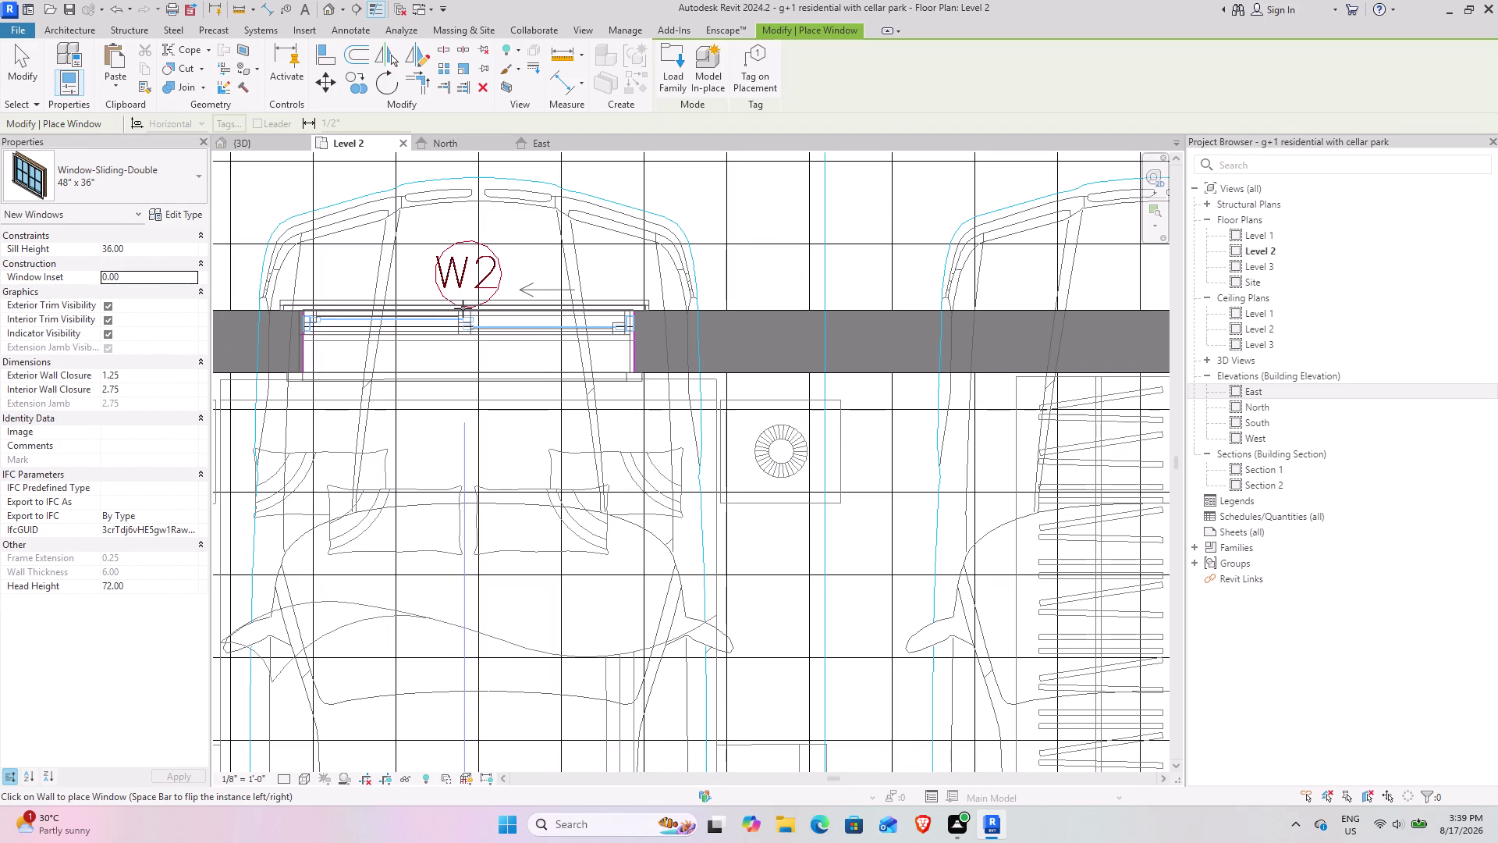
Place a Window-Sliding-Double 48" x 36" in the W2 wall, then pan toward corridor entrance 03.
click(463, 308)
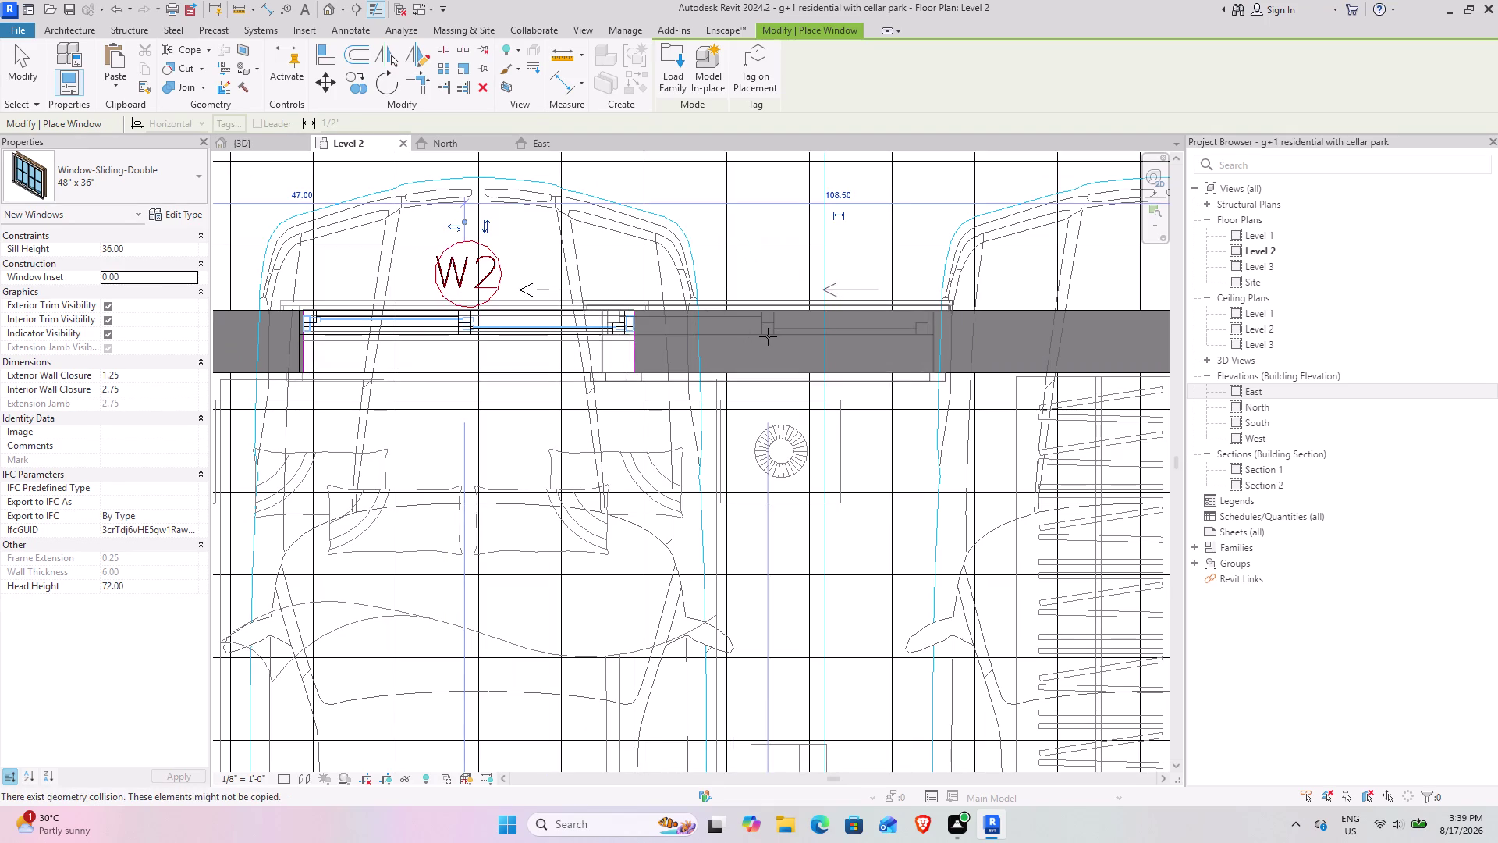
scroll(down, 3)
middle_drag(794, 357, 646, 255)
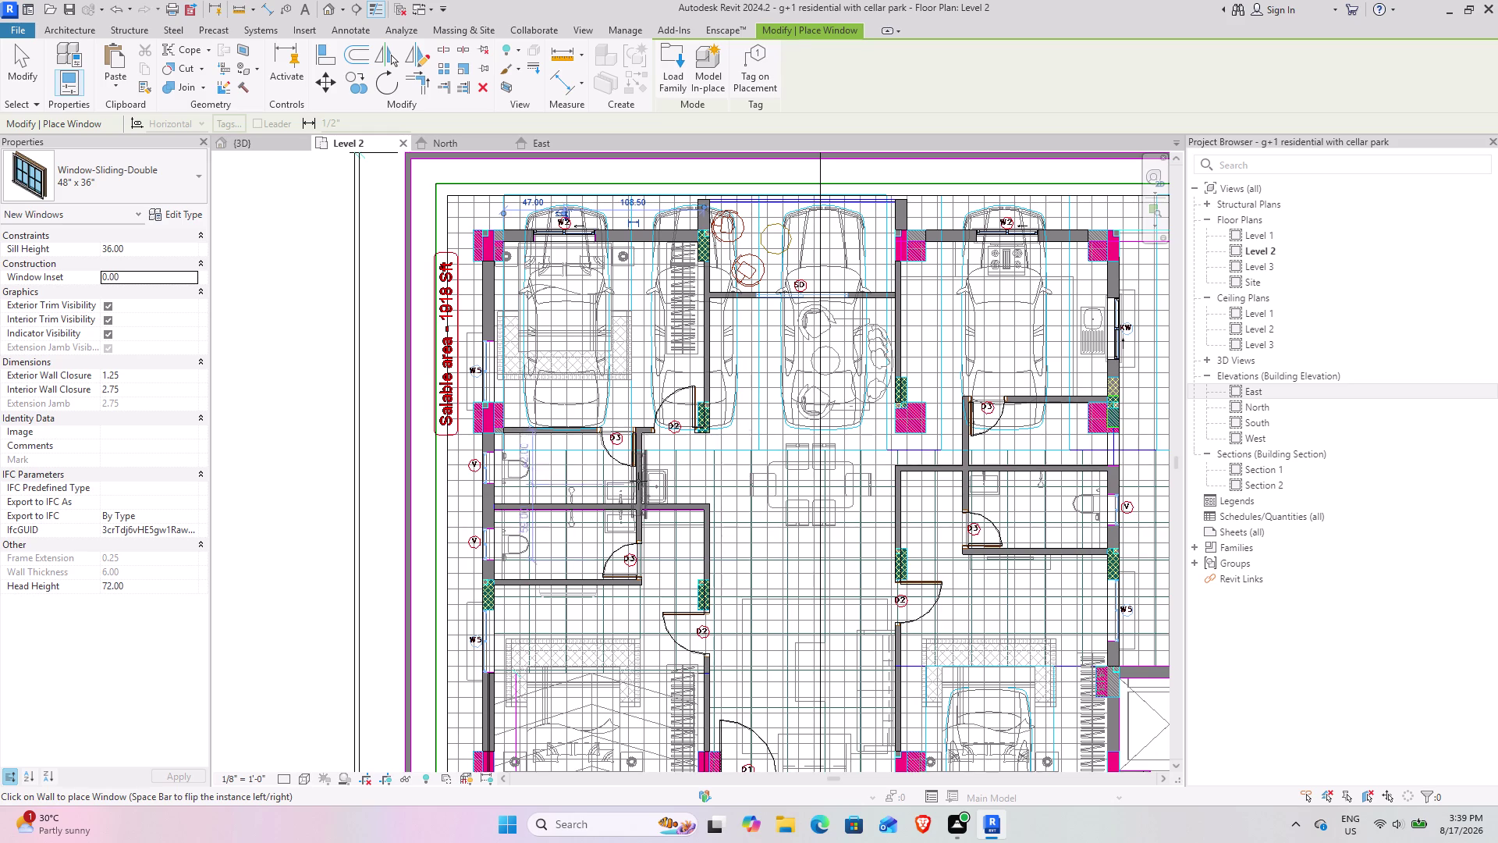
middle_drag(629, 477, 458, 269)
middle_drag(749, 380, 723, 367)
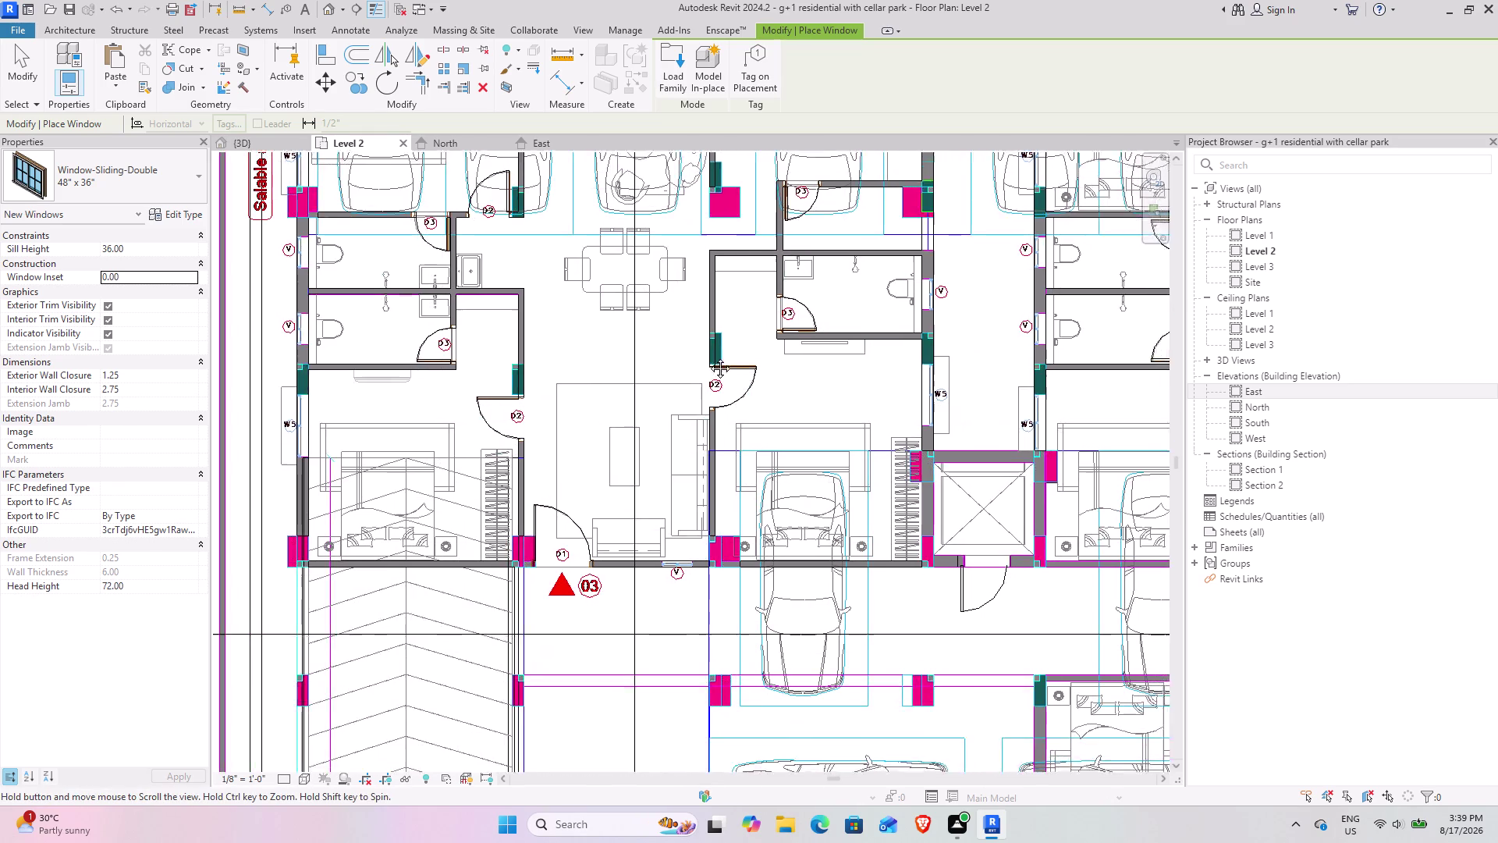